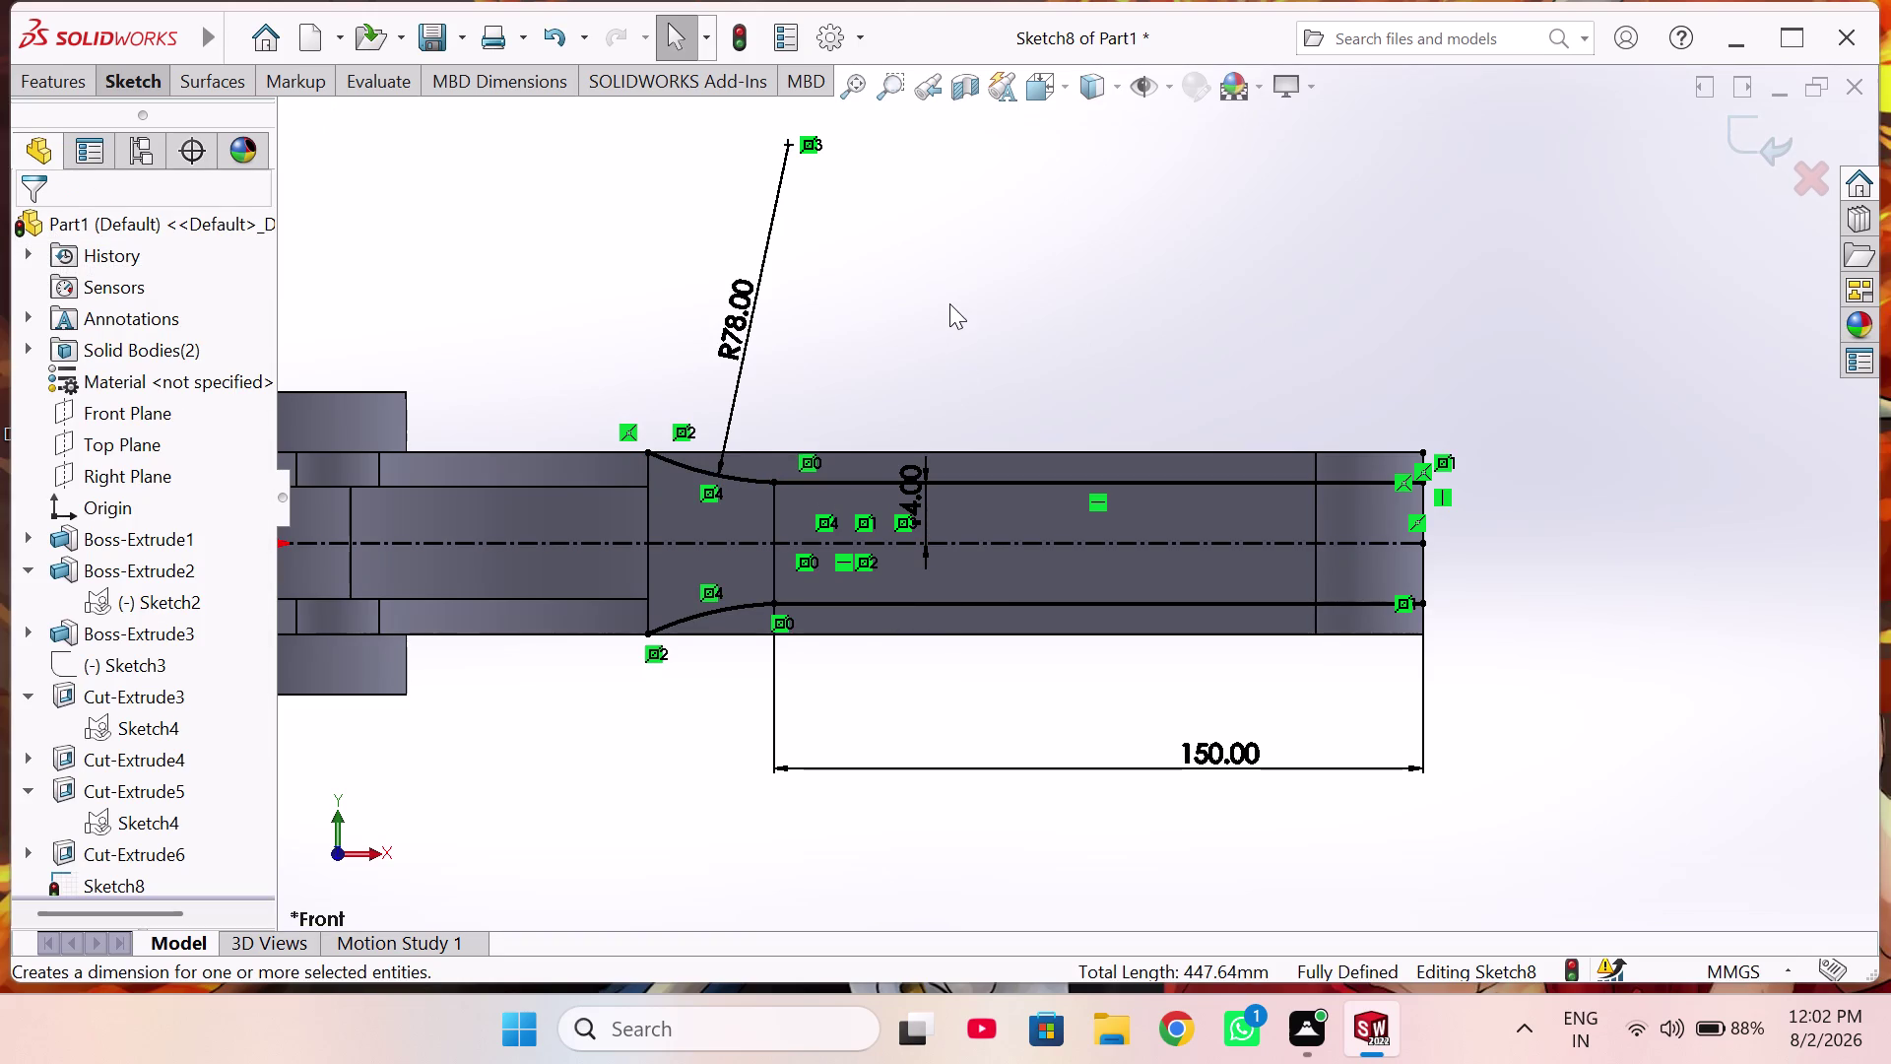
Convert the body's top and bottom edges into Sketch8 lines and exit the sketch.
click(138, 83)
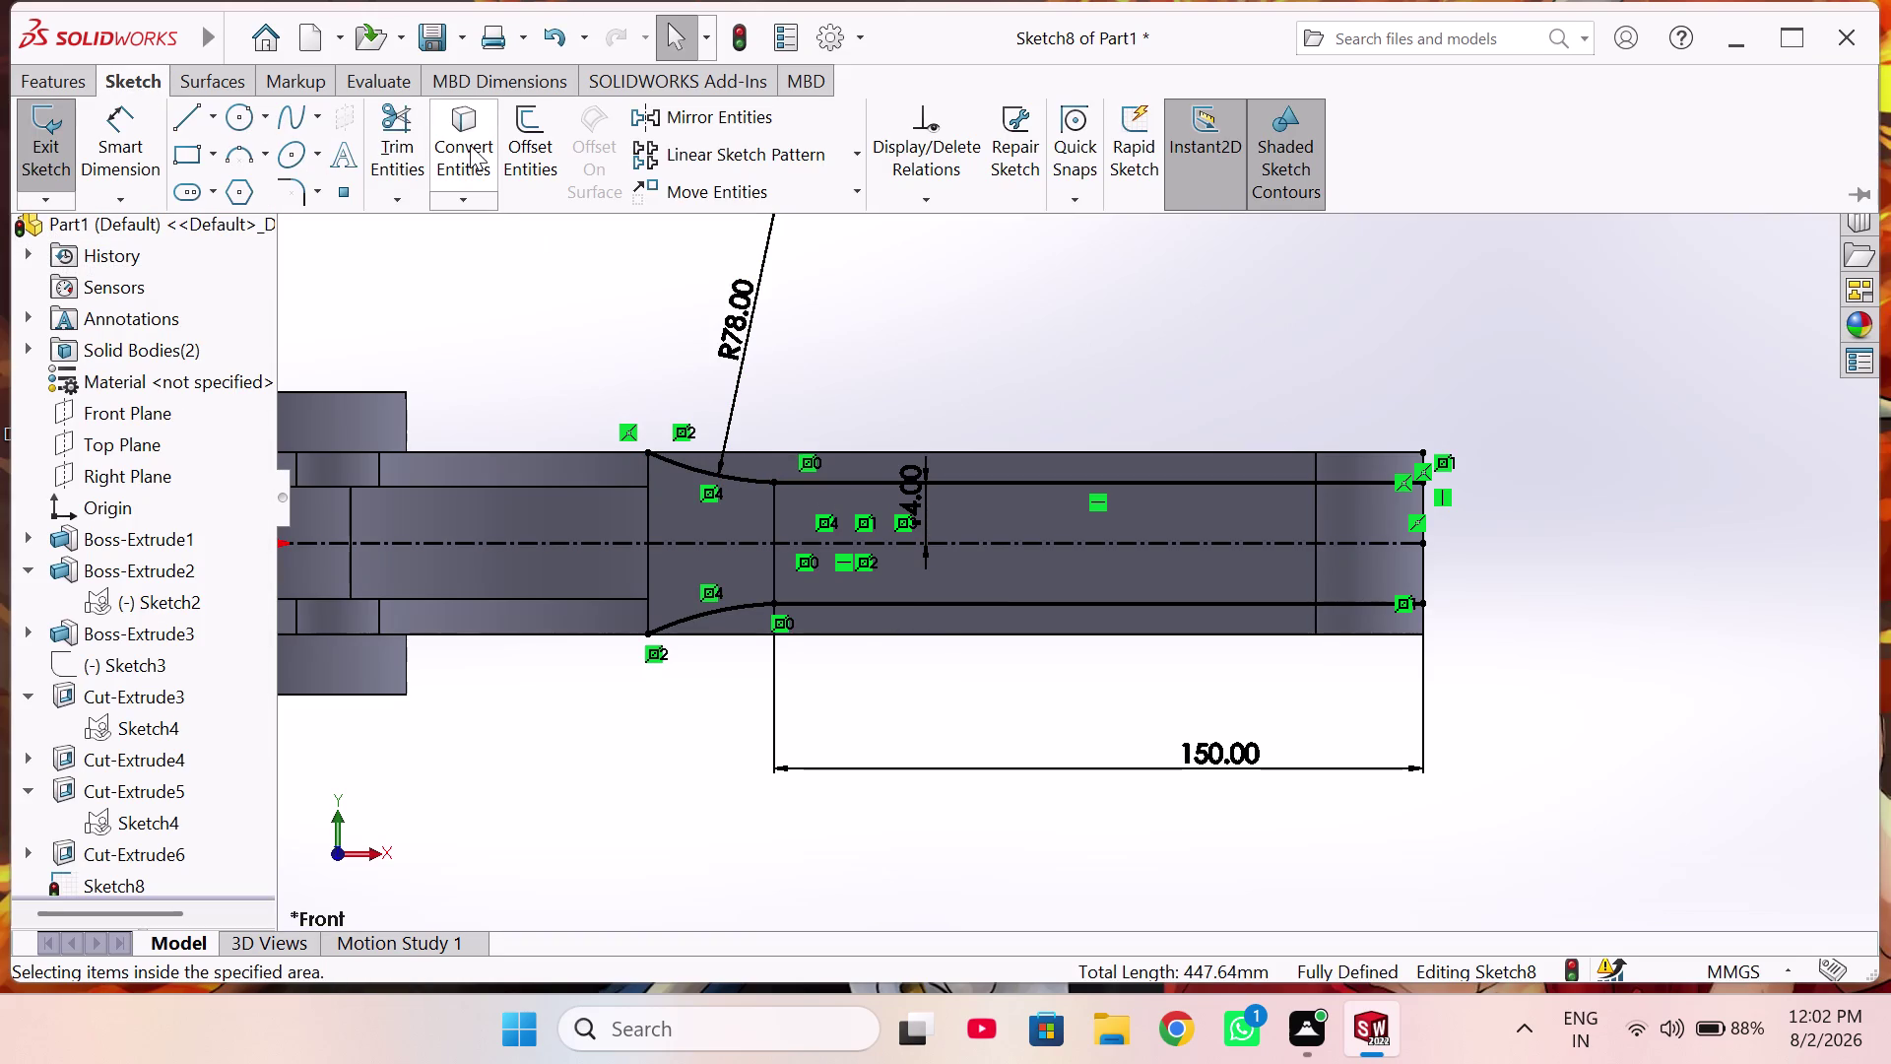
click(470, 145)
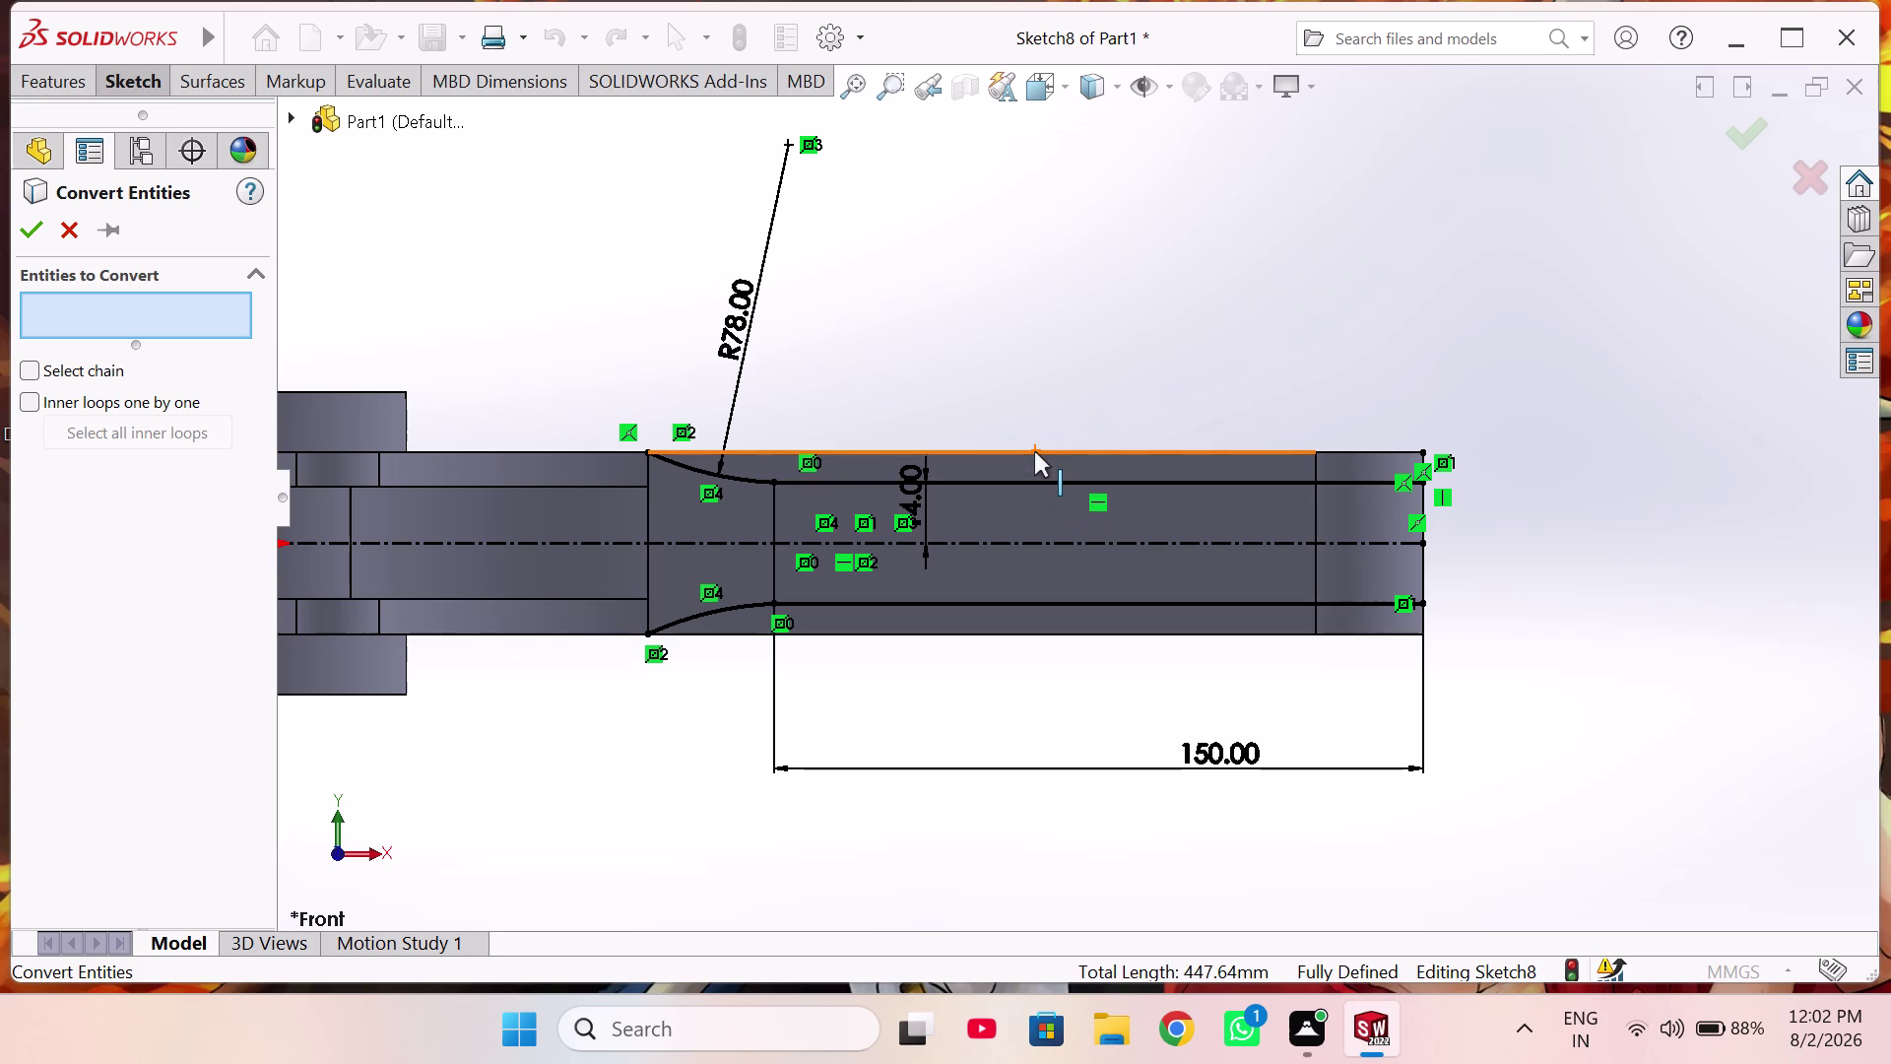
click(1034, 451)
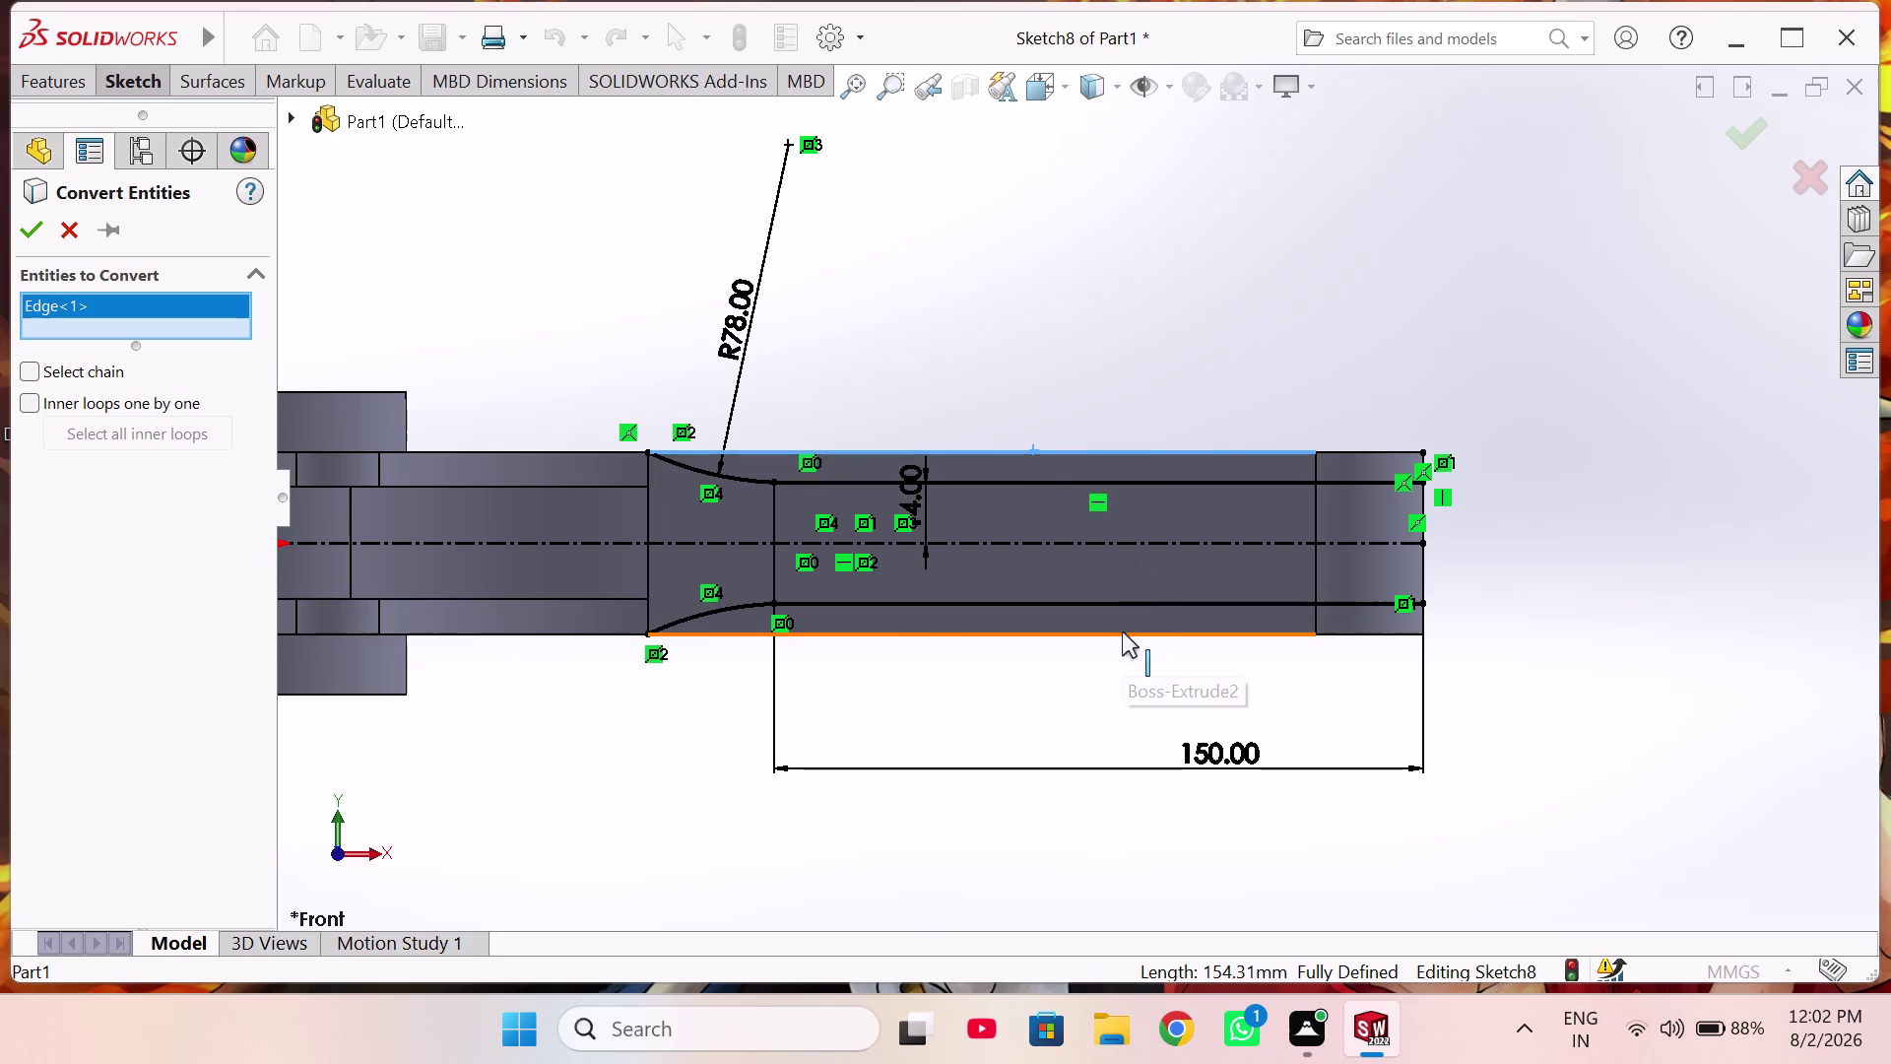
click(1122, 635)
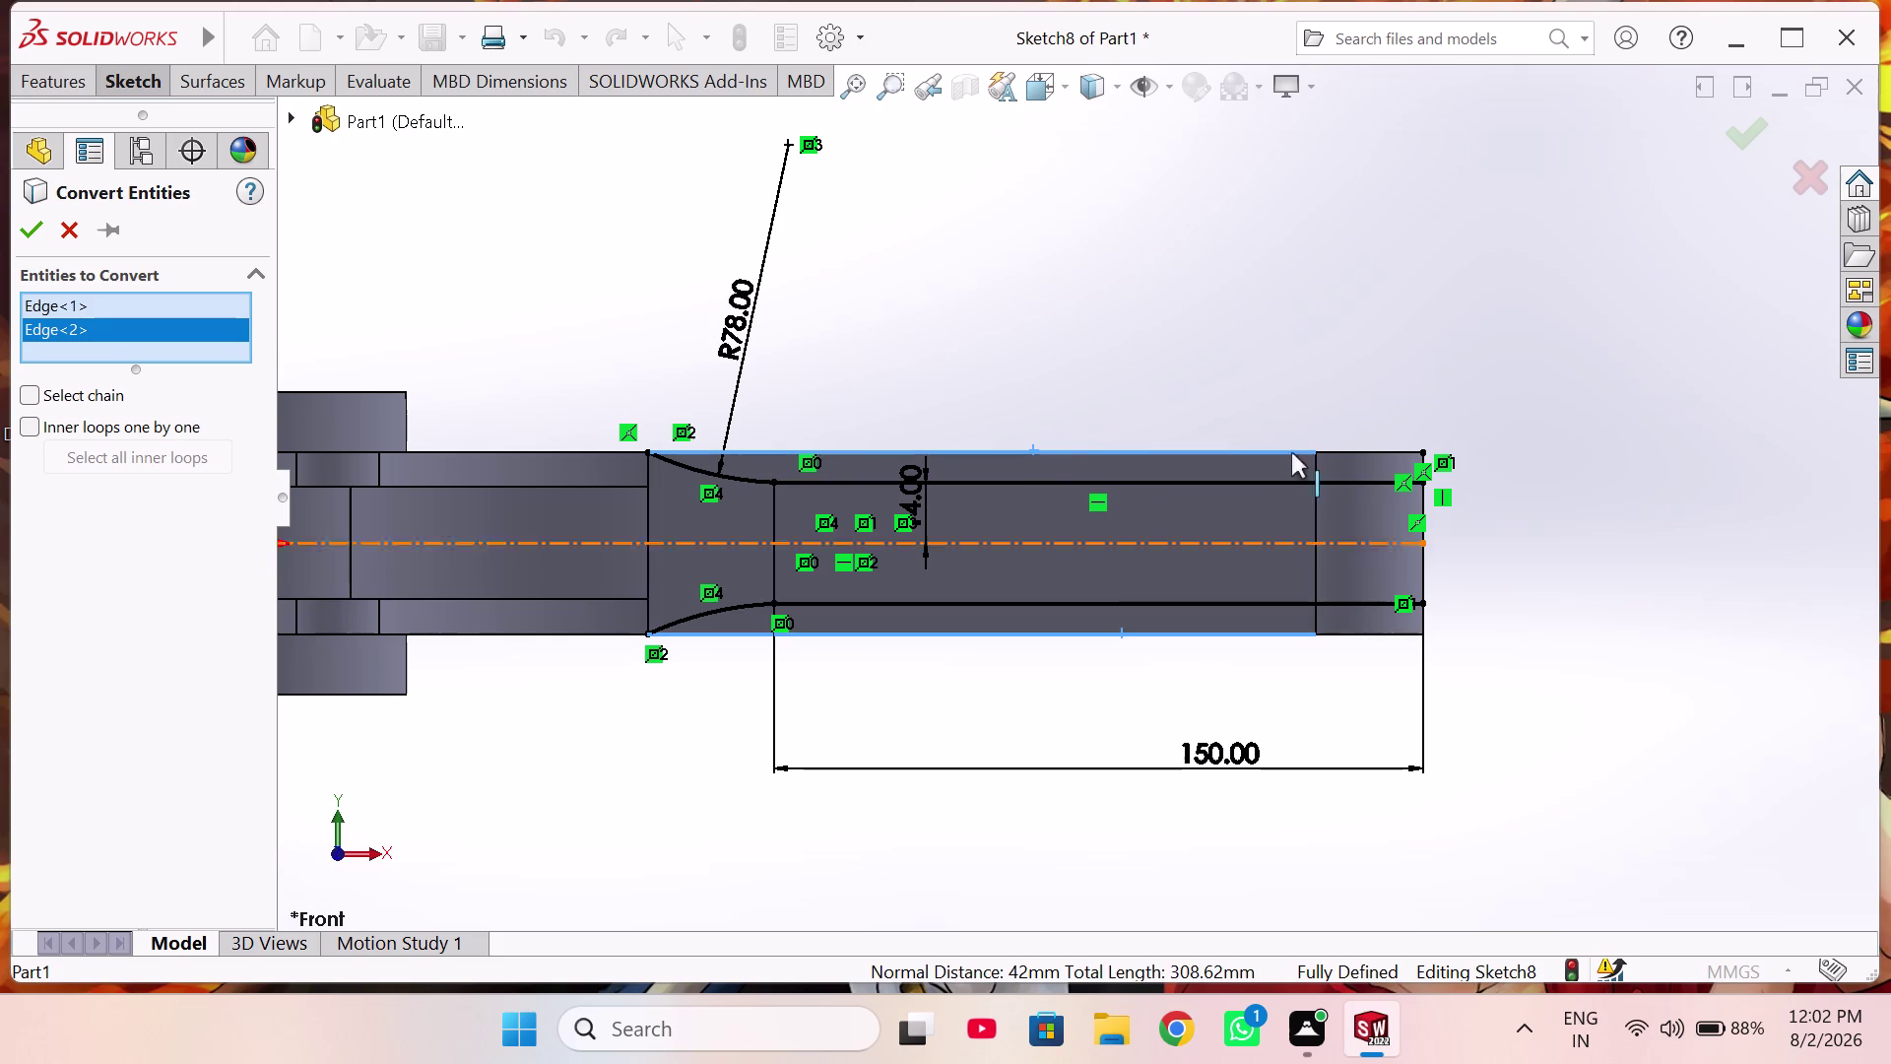
click(44, 226)
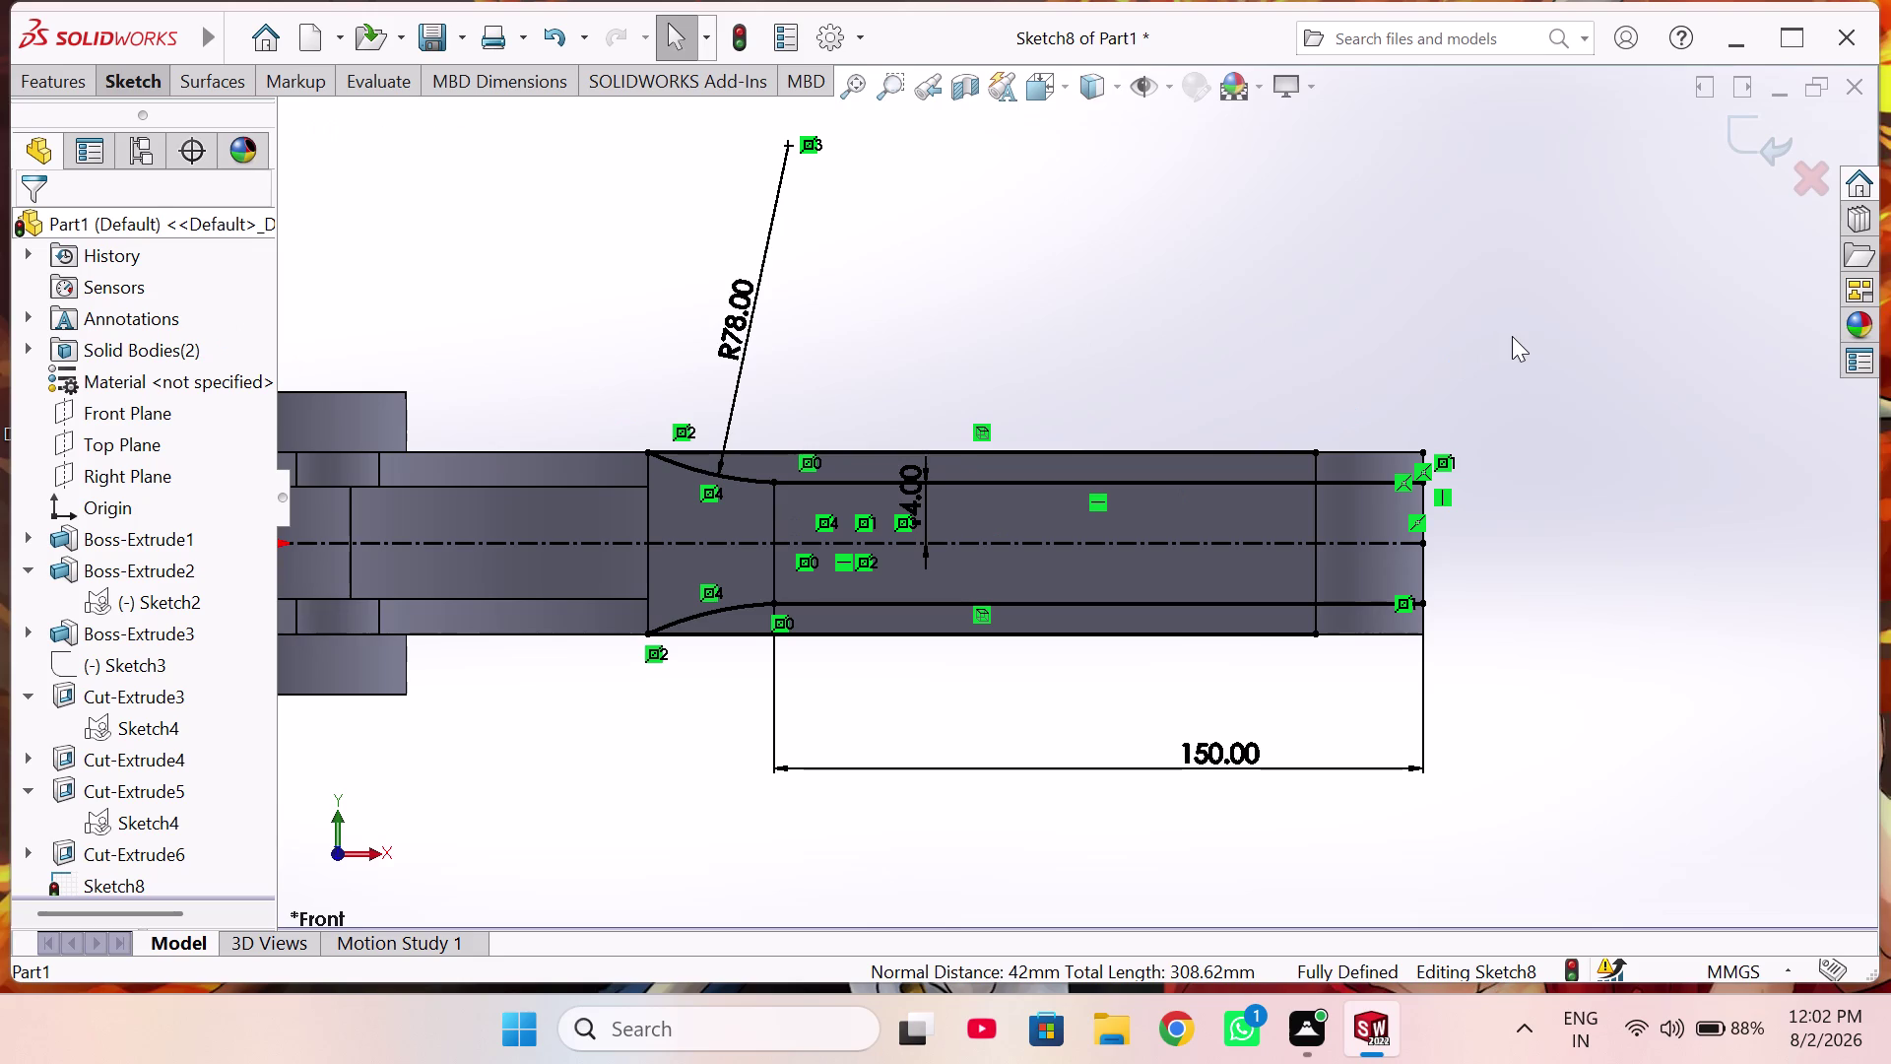
click(1743, 149)
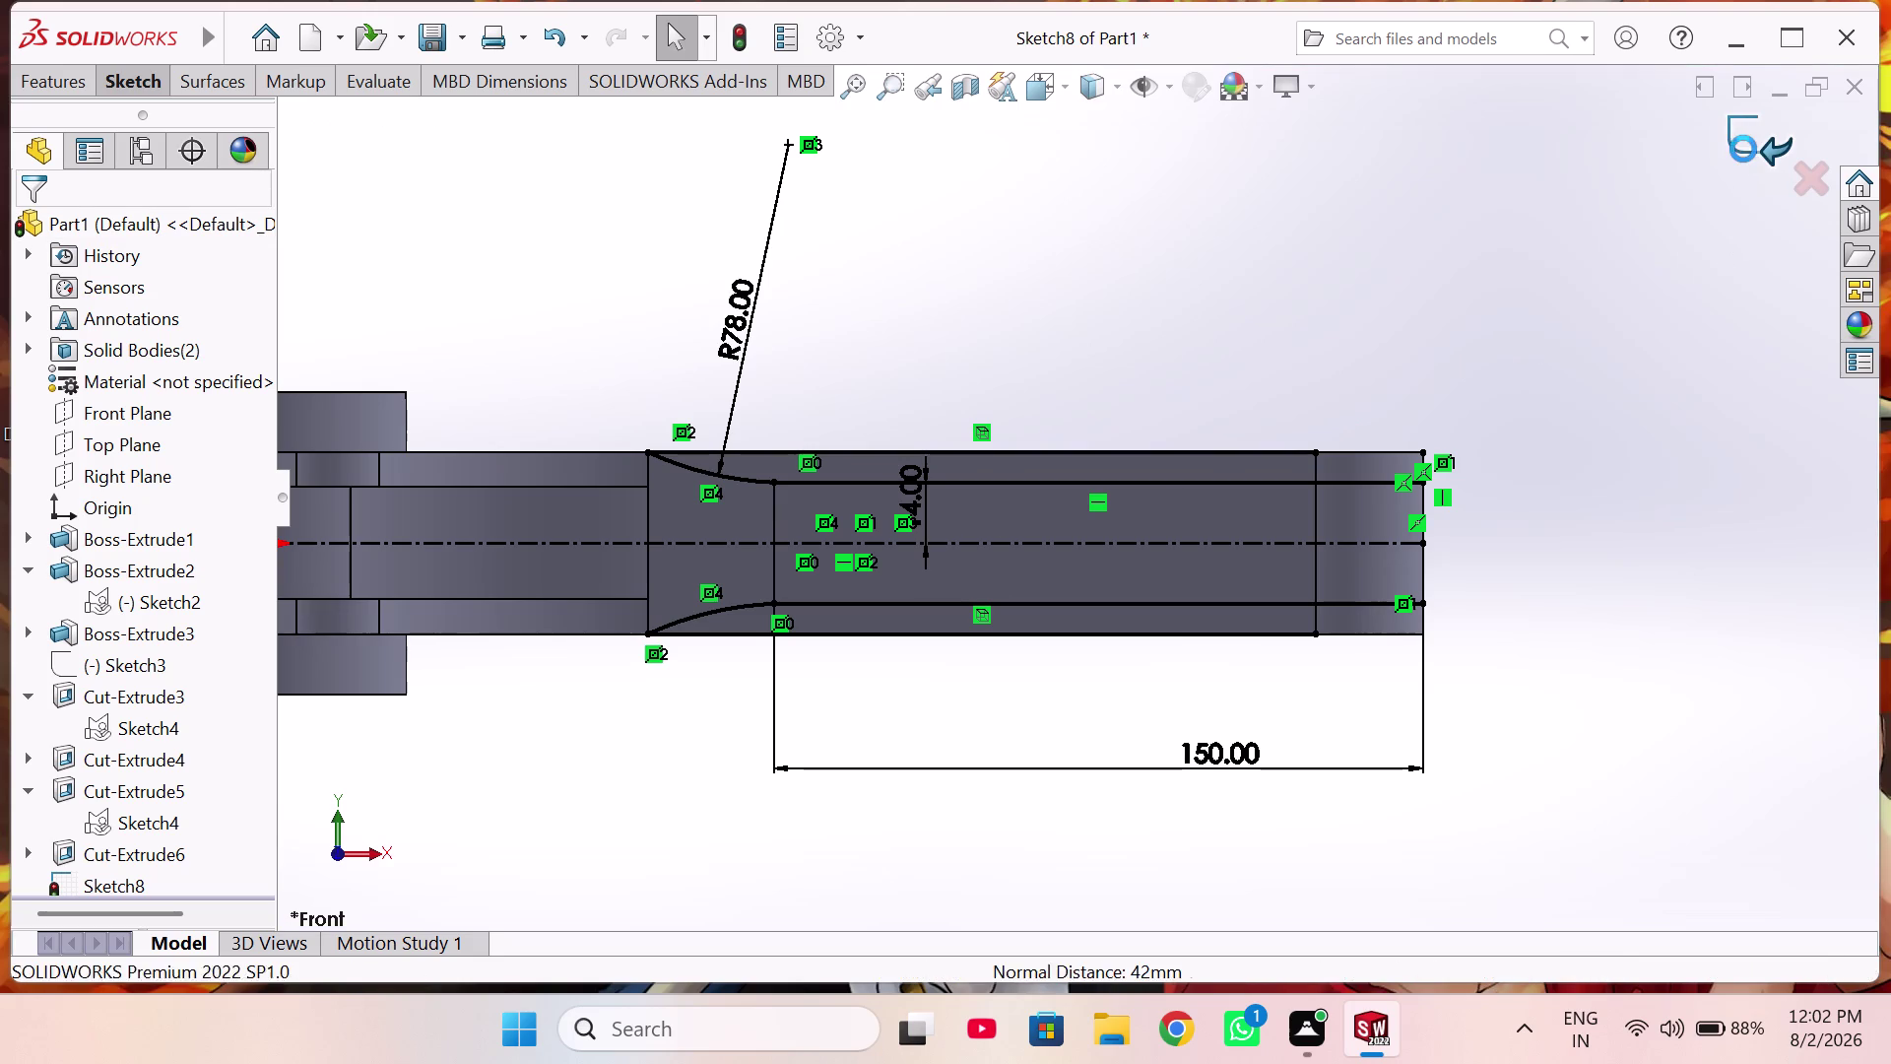
middle_drag(1392, 312, 1371, 496)
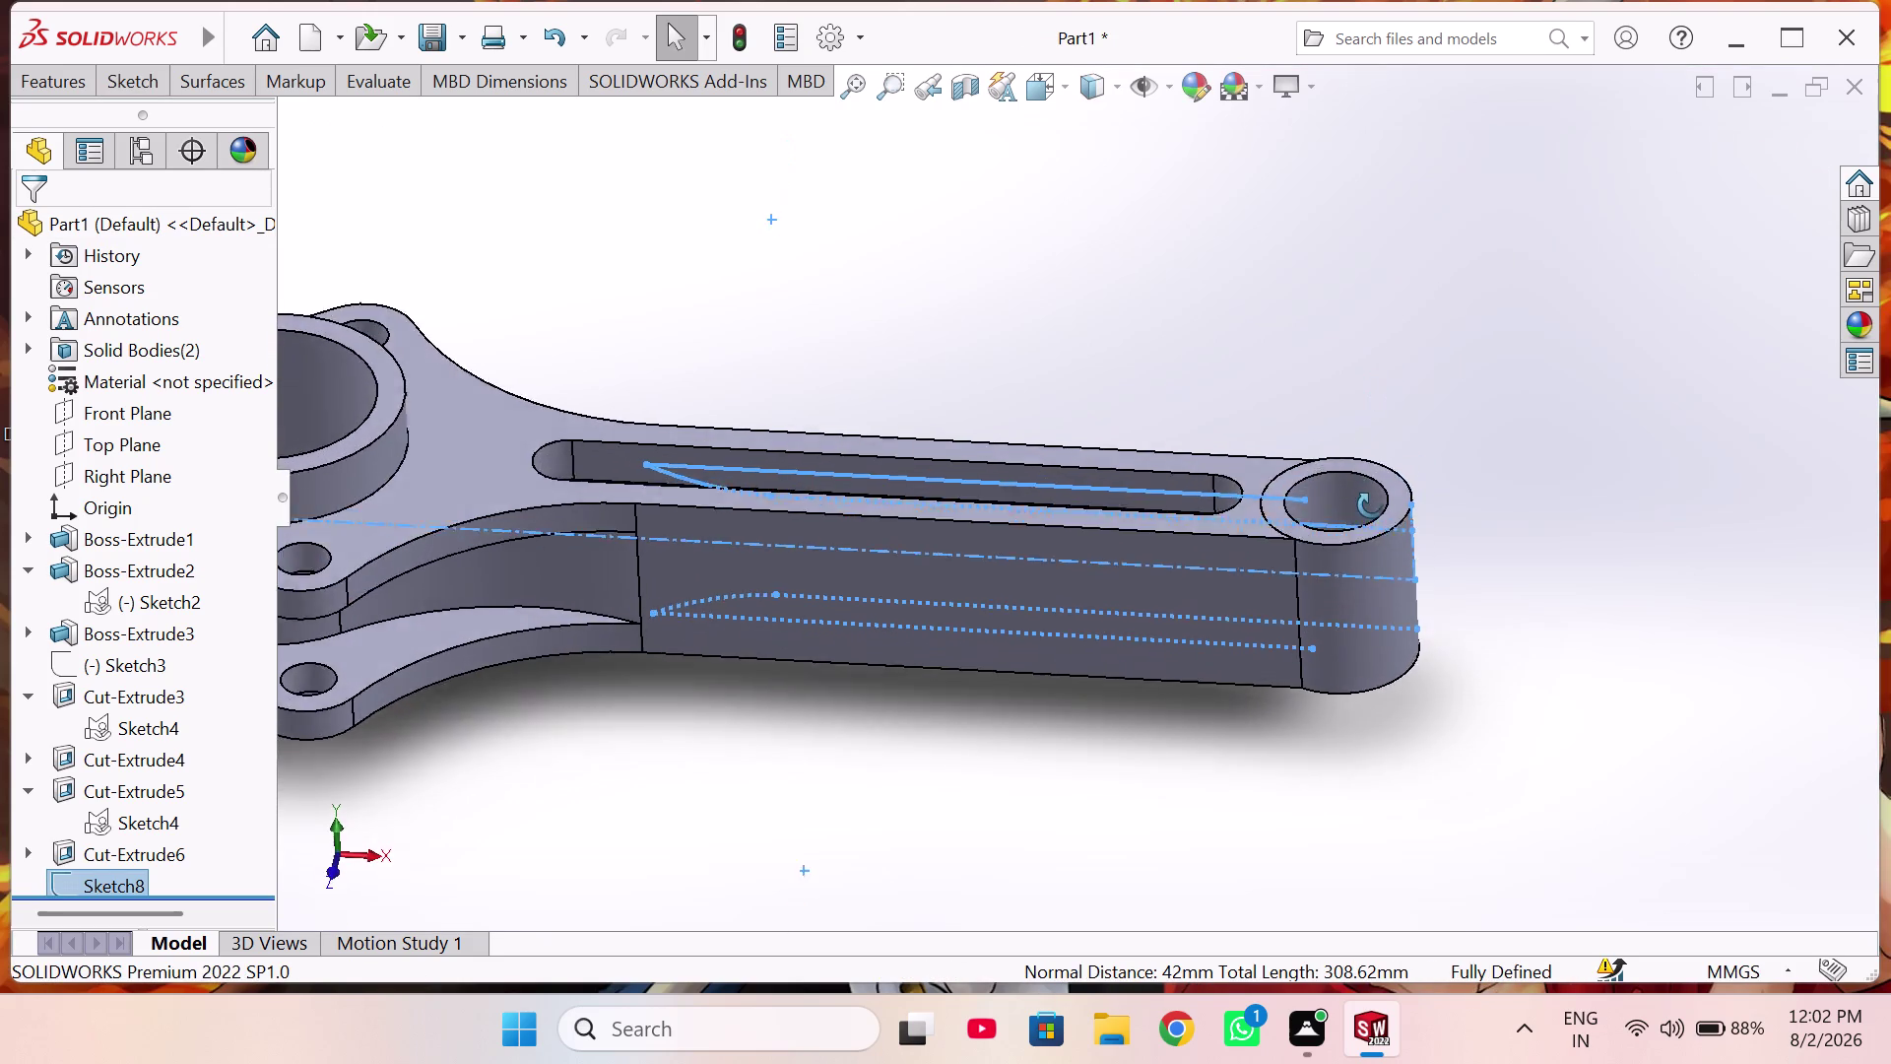
Start Sketch9 on the Front Plane from its context toolbar.
middle_drag(1370, 496, 1454, 516)
middle_drag(1360, 497, 1290, 616)
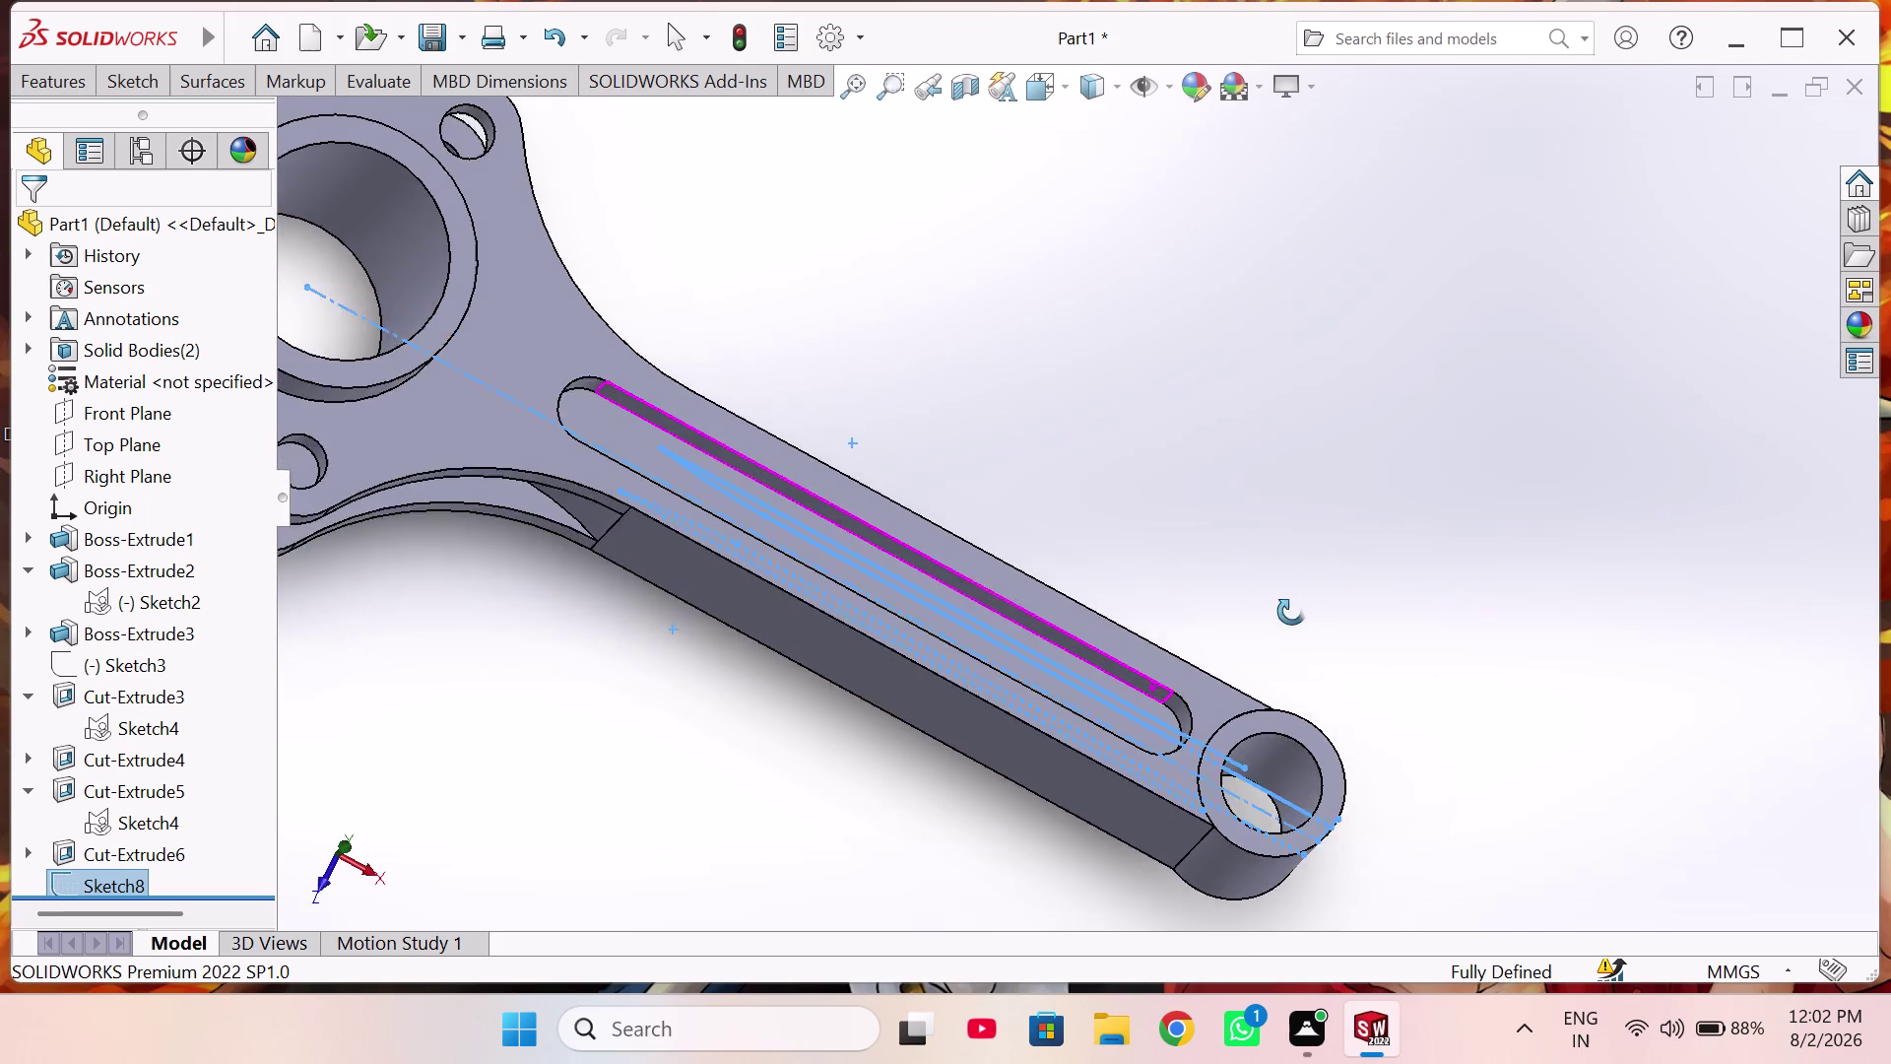
middle_drag(1290, 617, 1349, 451)
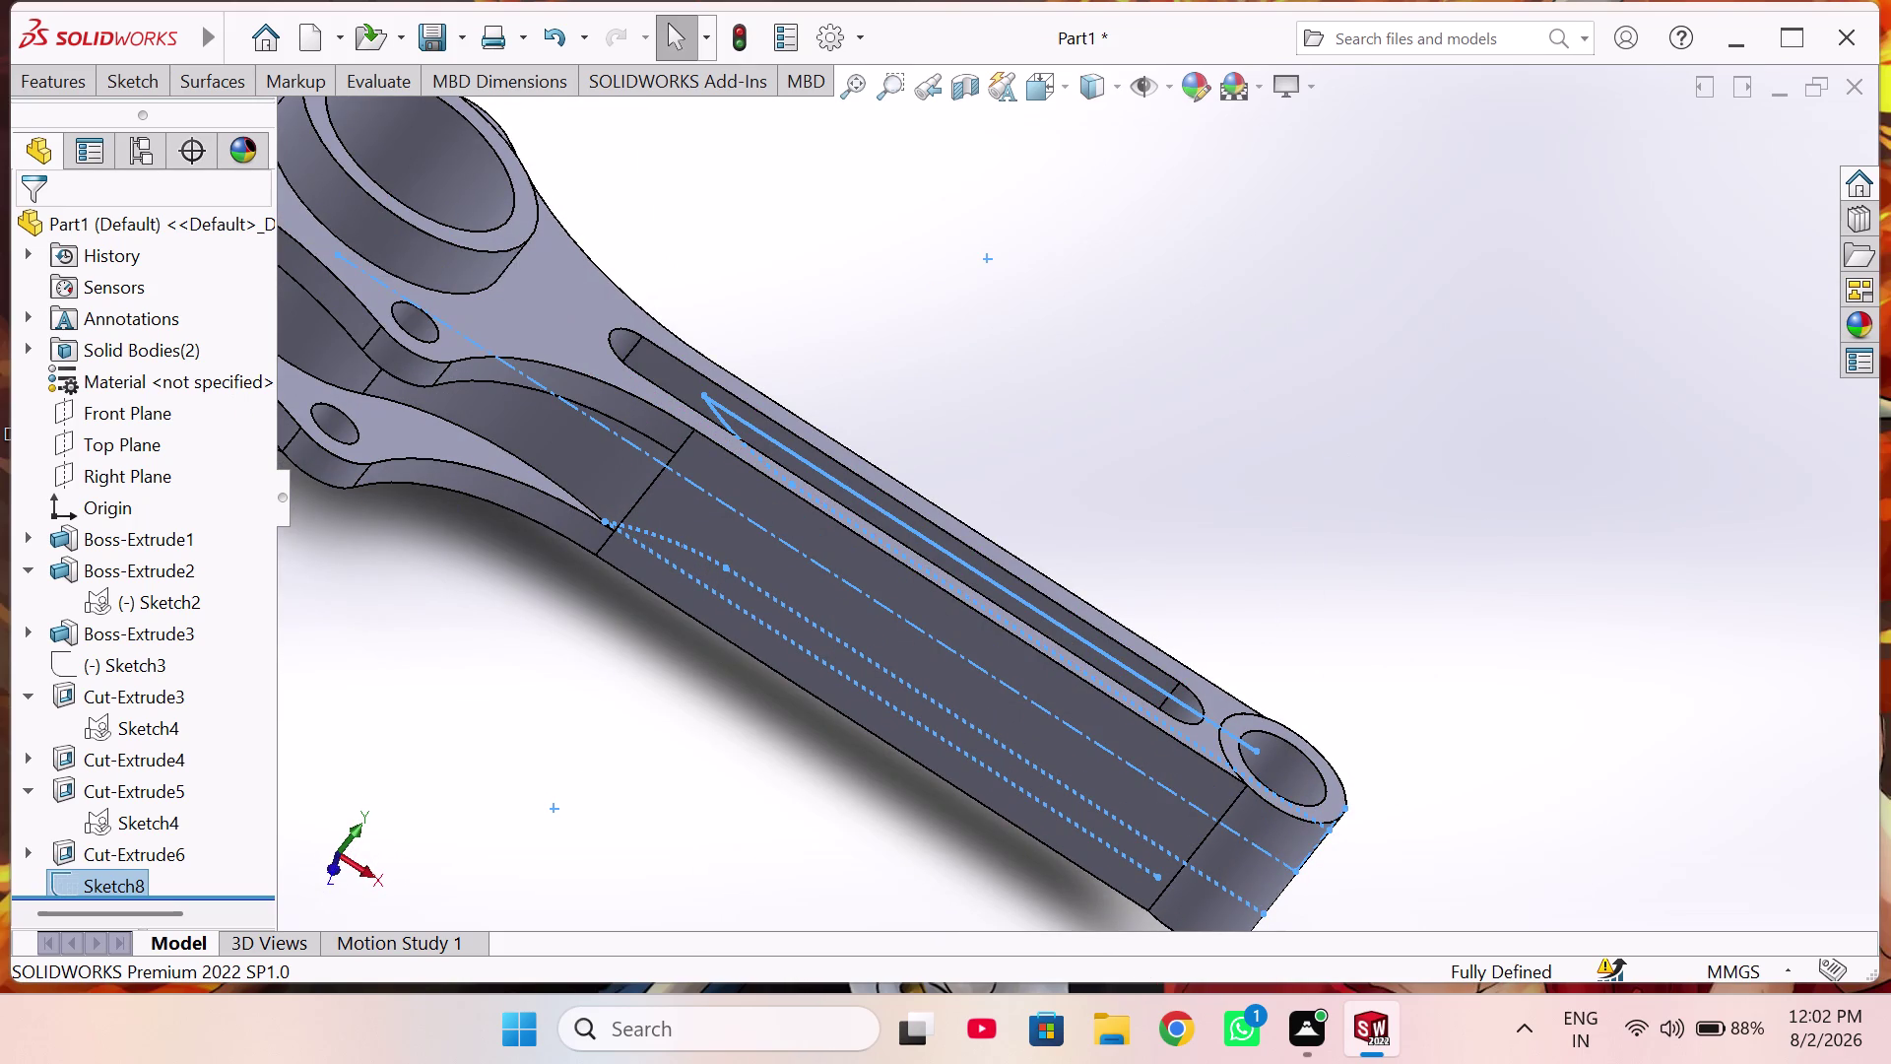
click(155, 412)
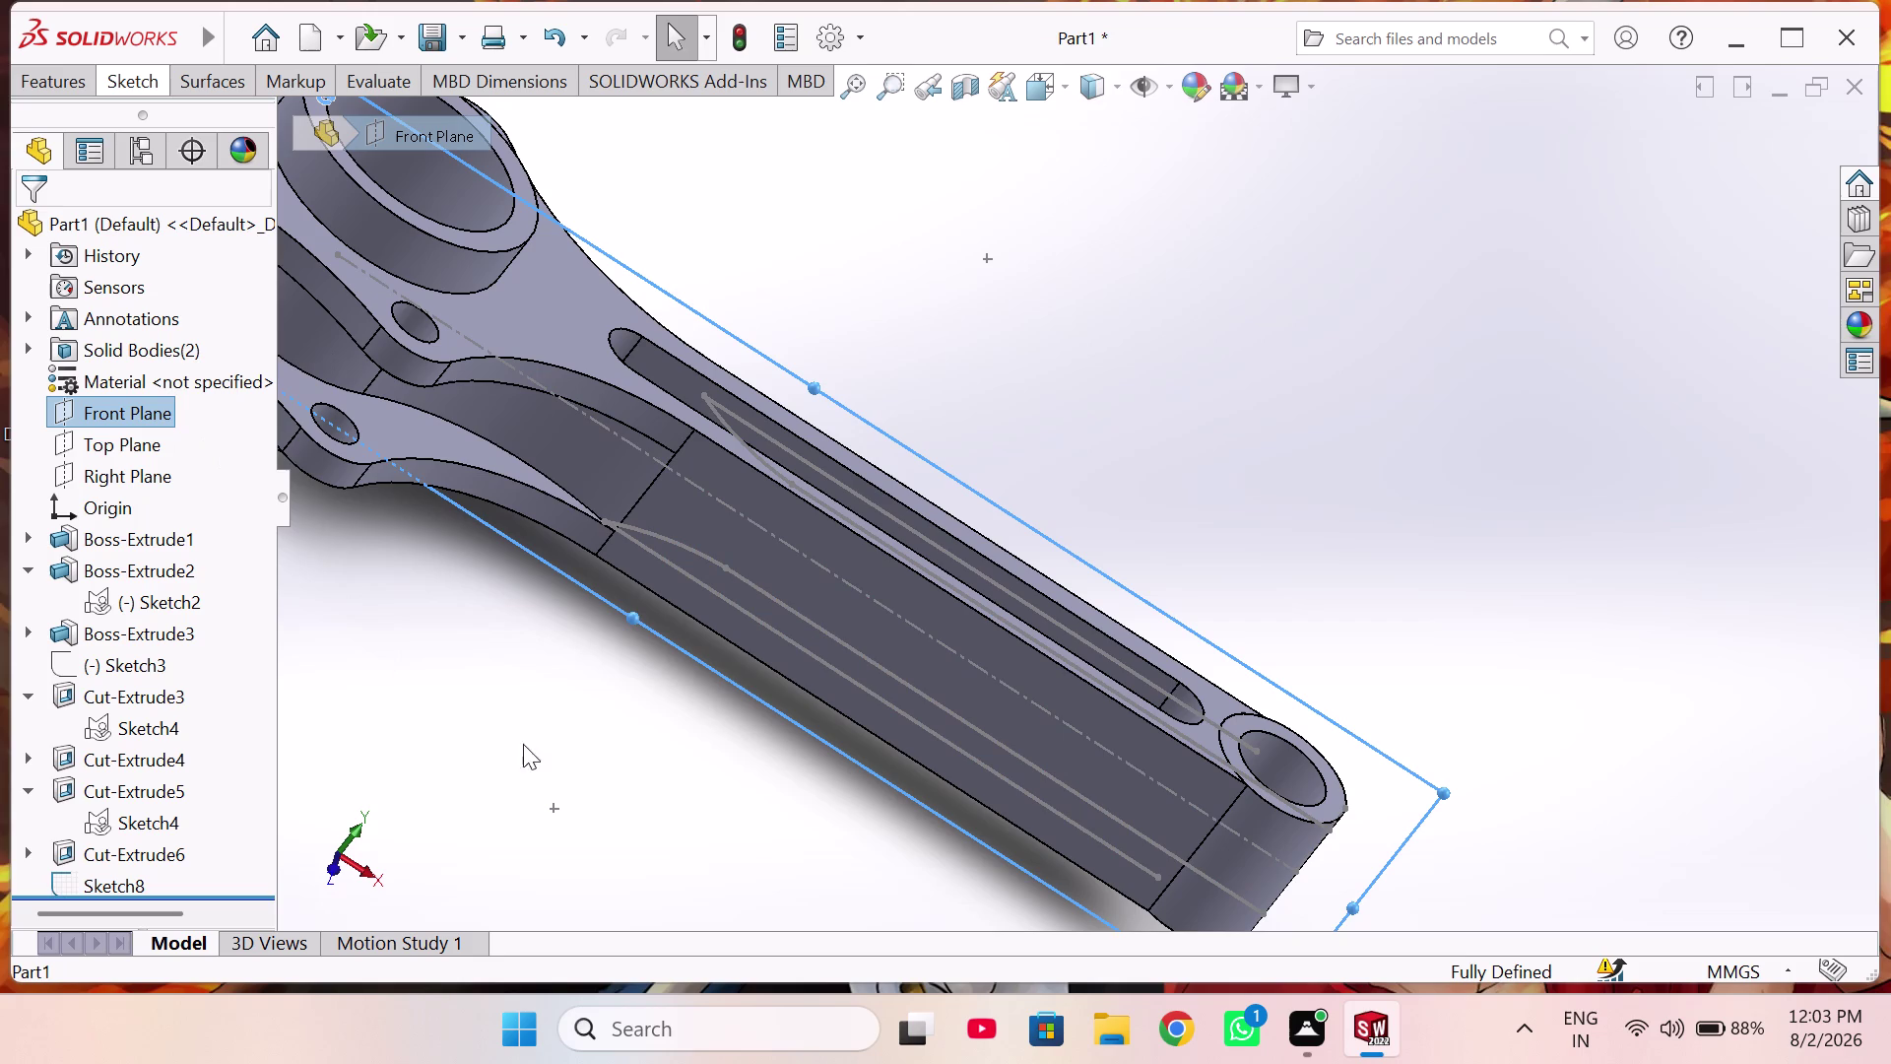
click(135, 414)
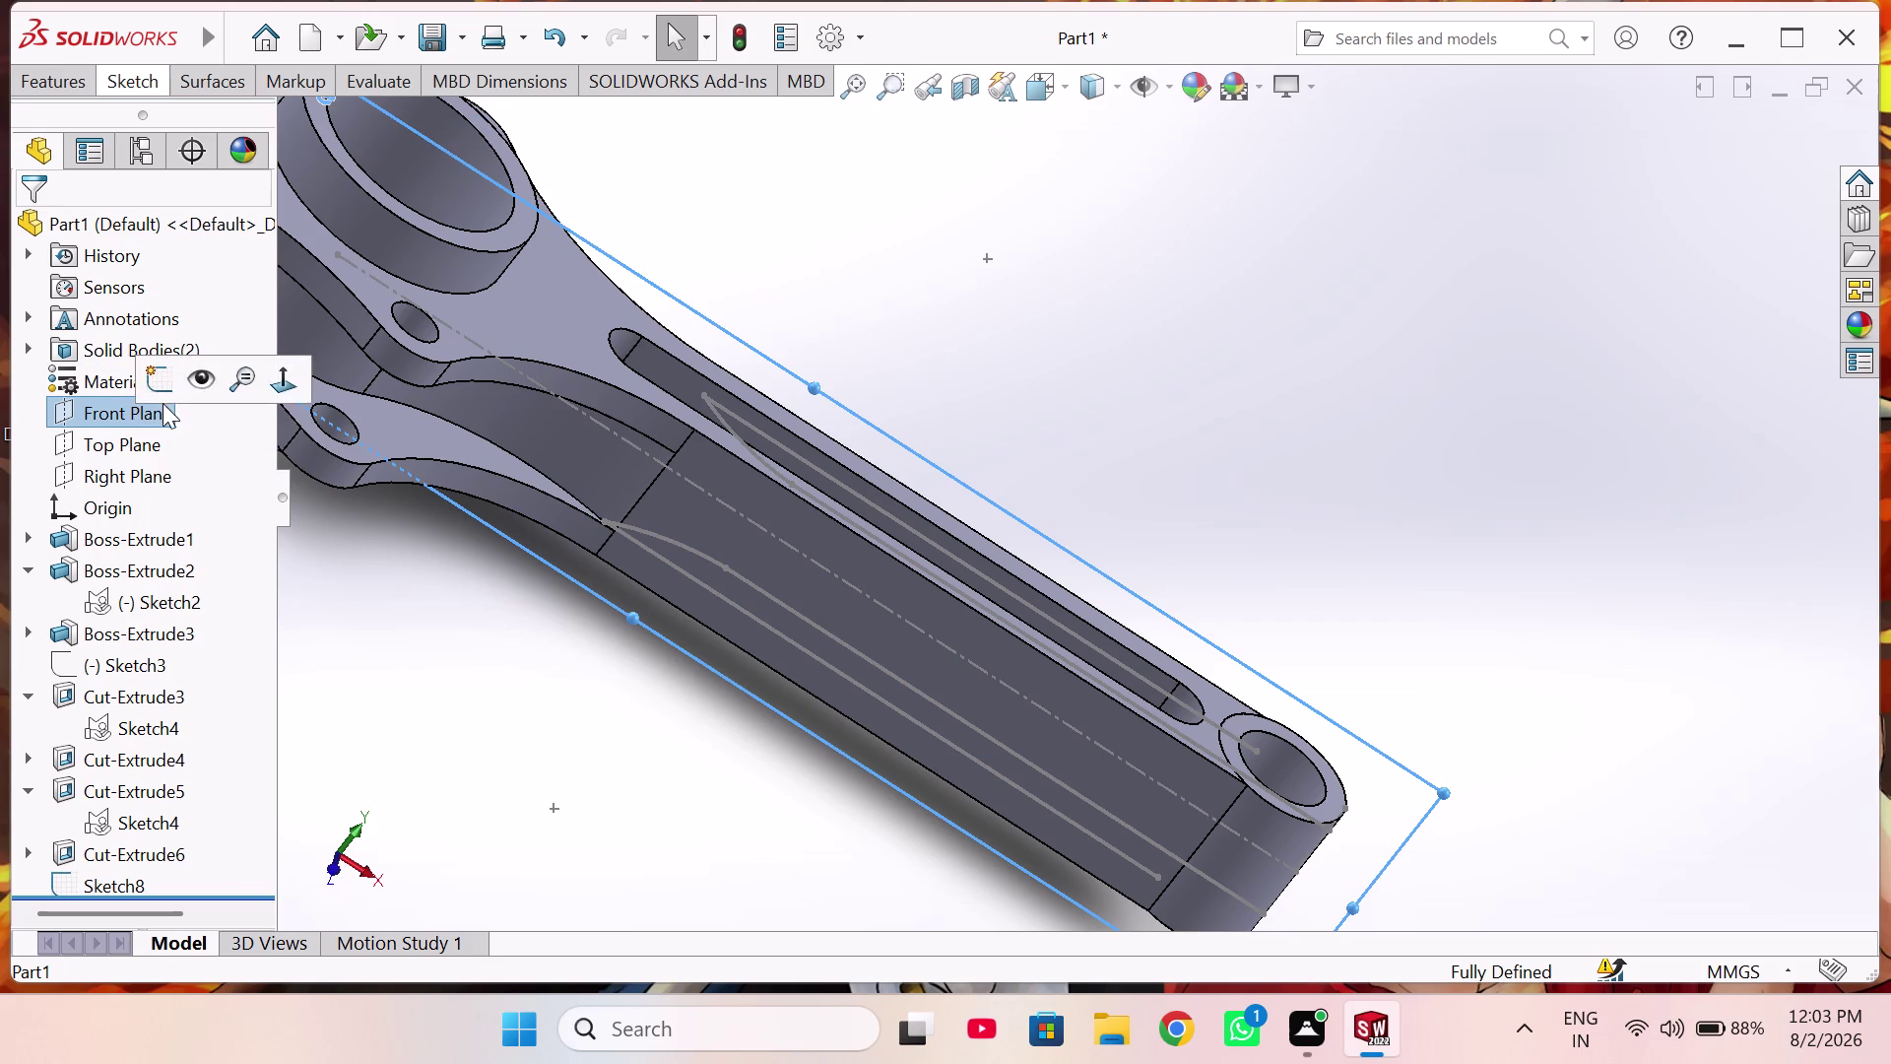
click(169, 381)
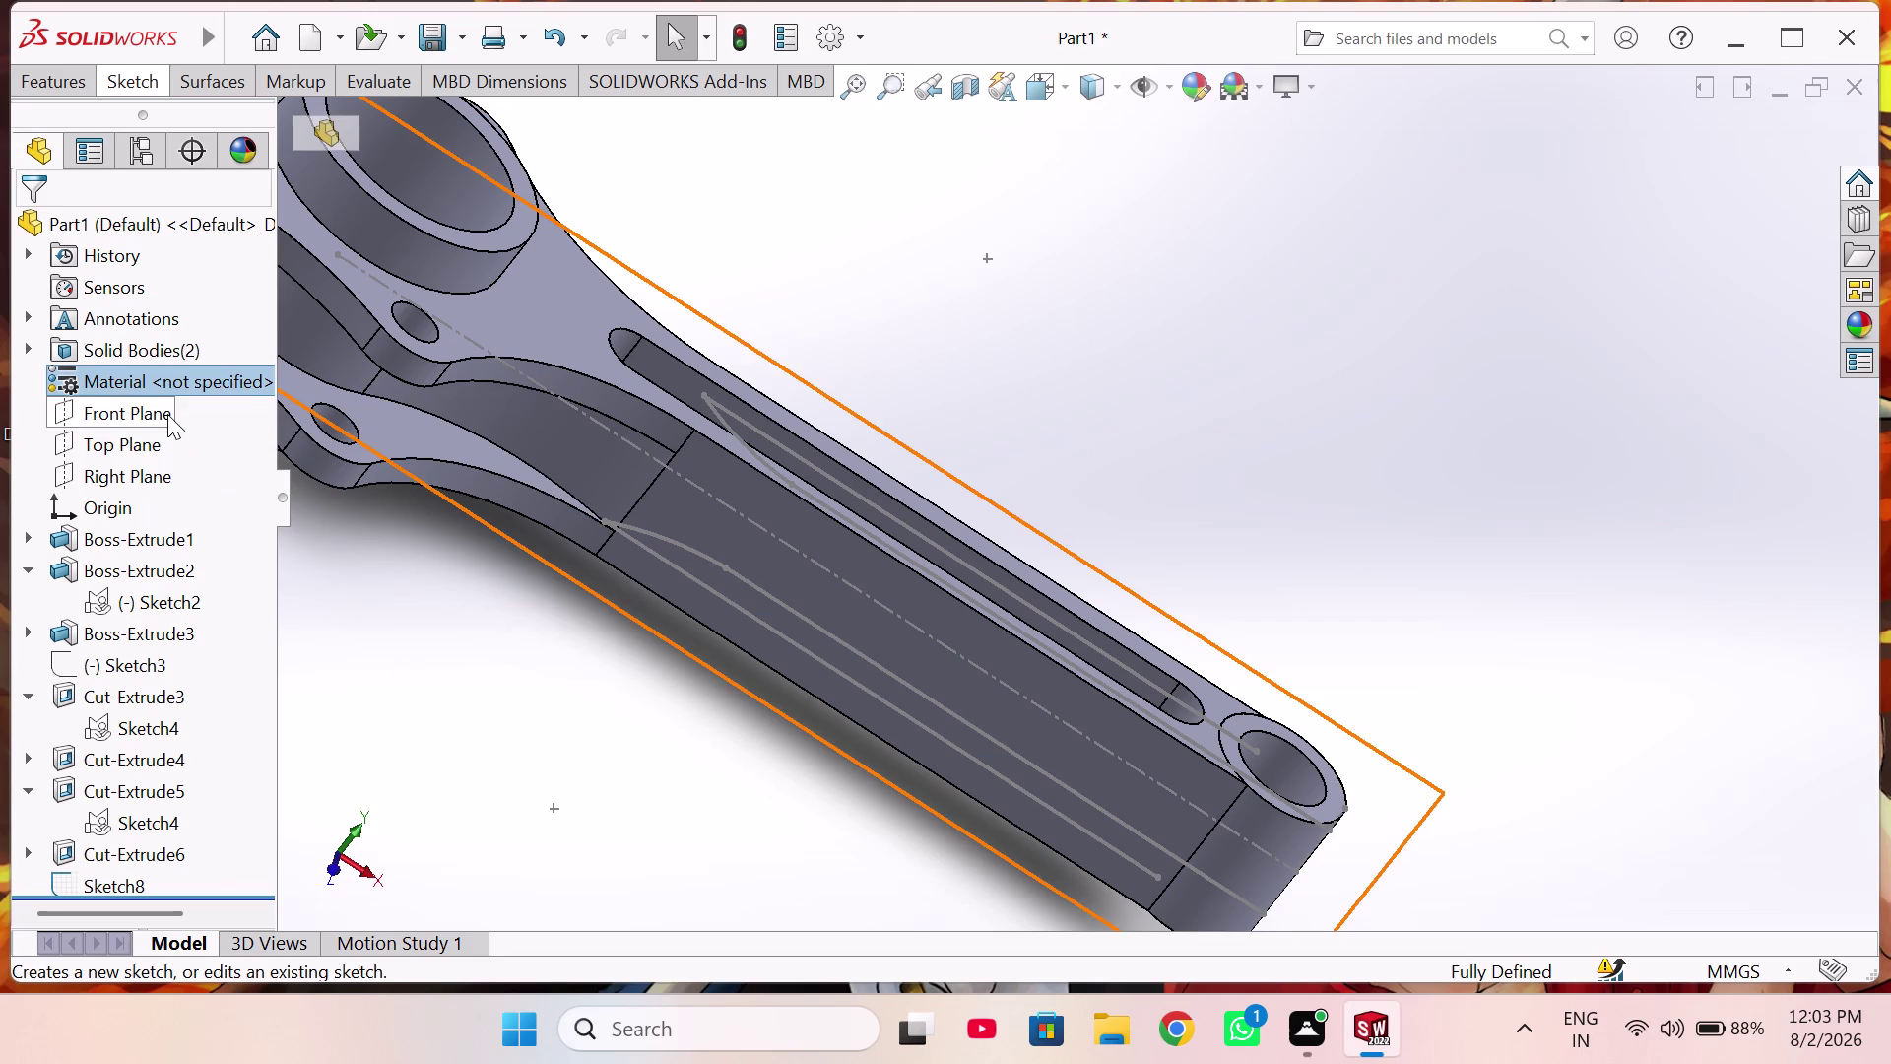
click(167, 413)
Convert the vertical edge at the rod's end into a 42 mm line in Sketch9.
click(195, 388)
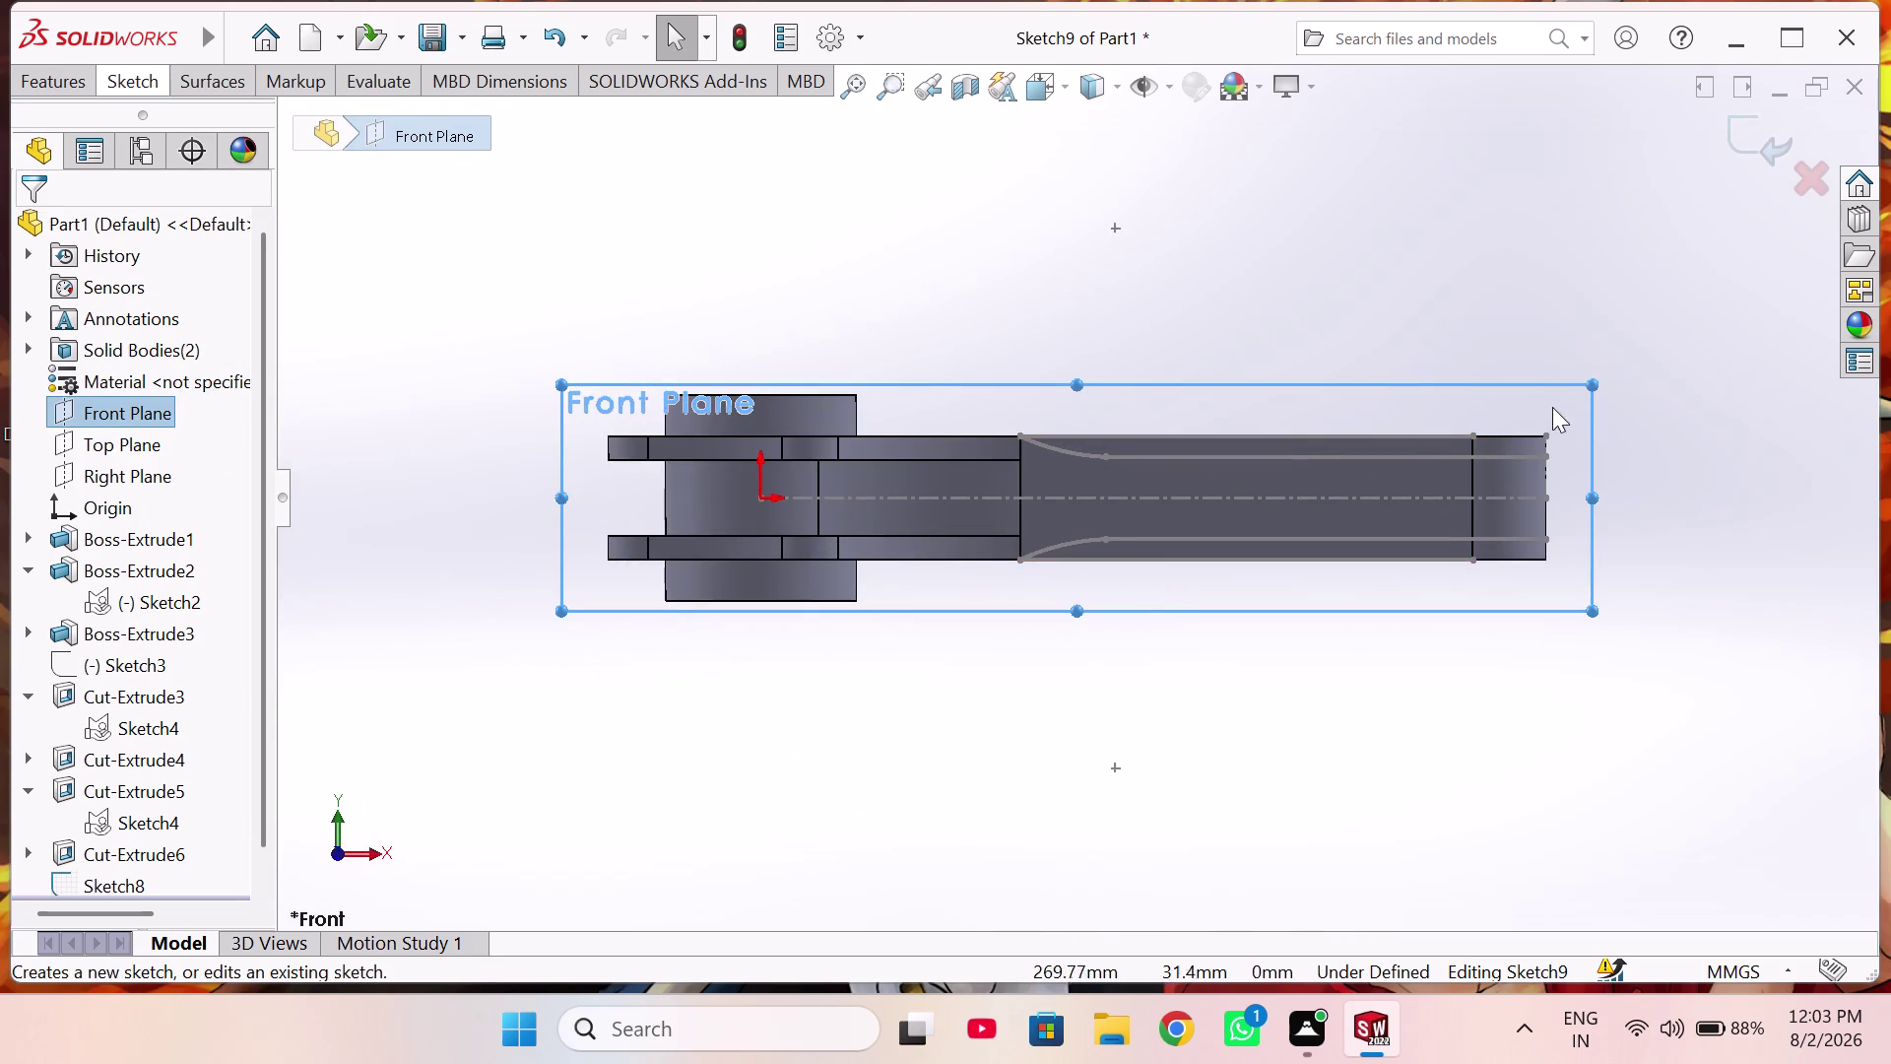
scroll(down, 3)
scroll(down, 3)
right_drag(1246, 186, 991, 187)
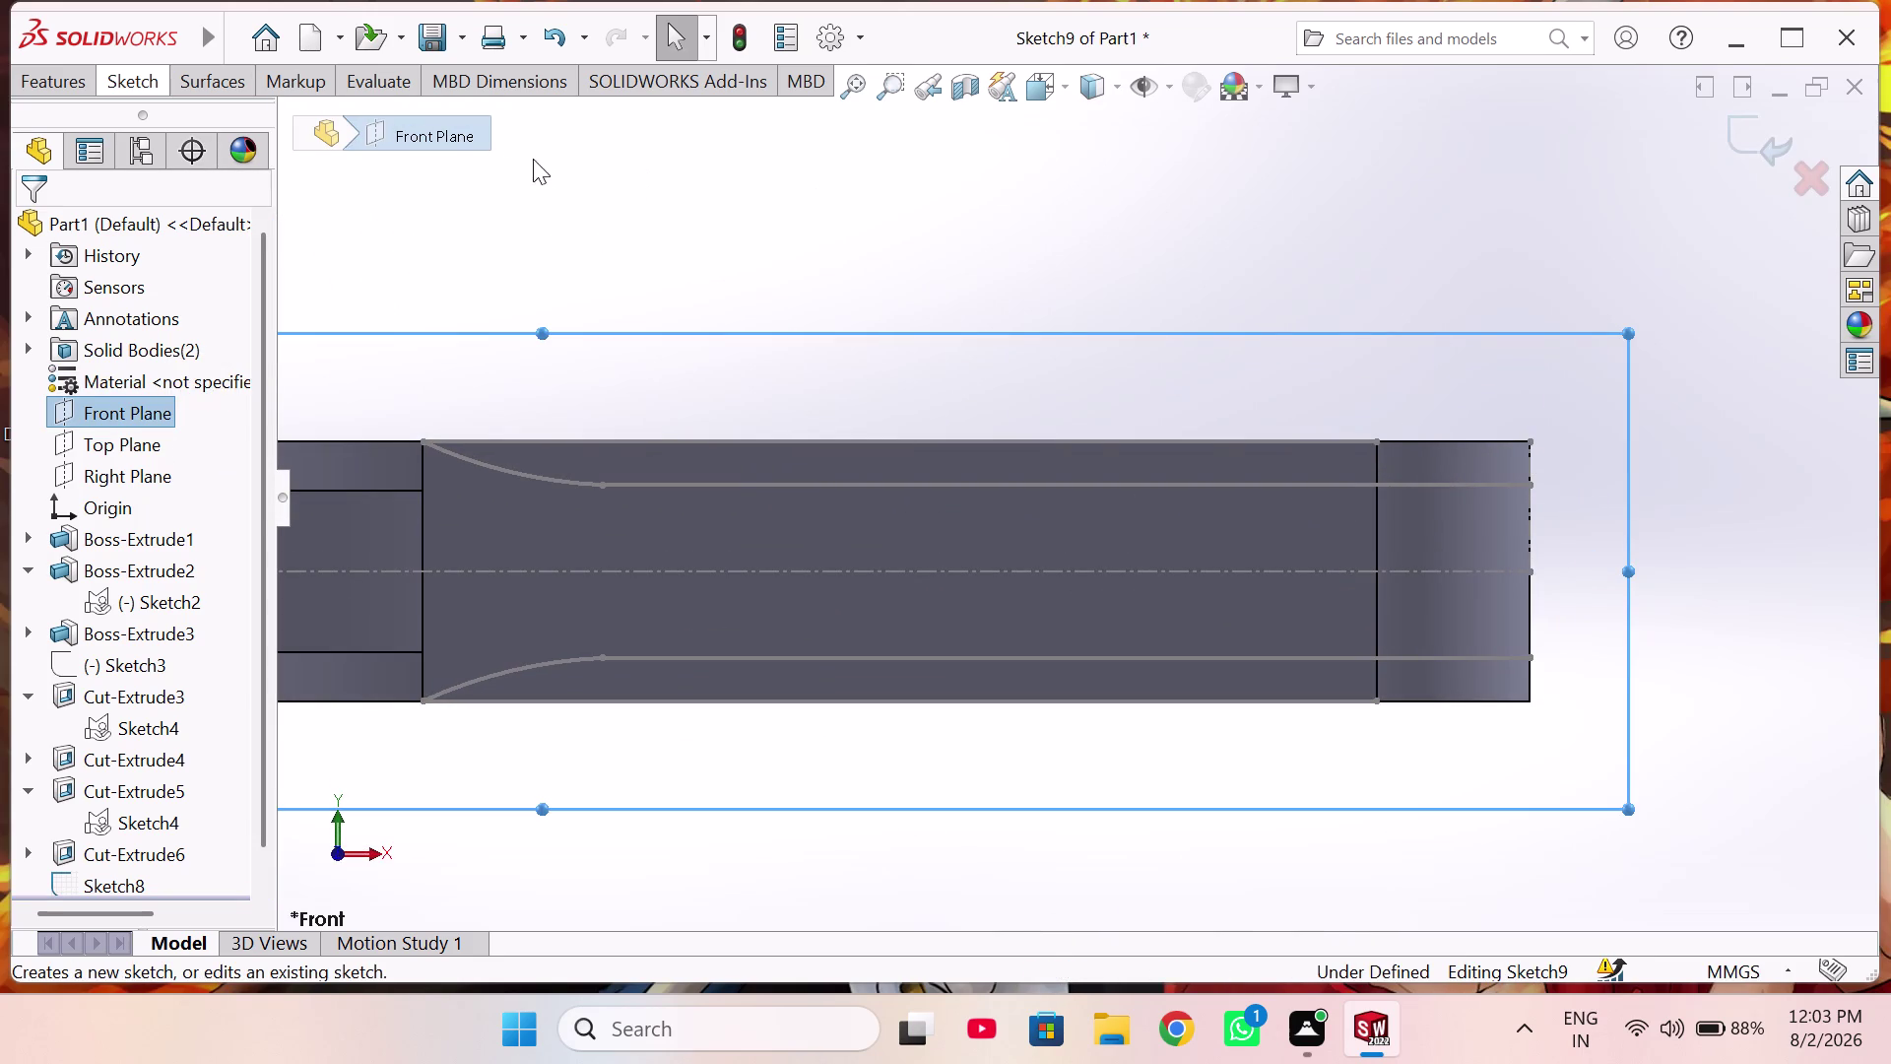
click(198, 83)
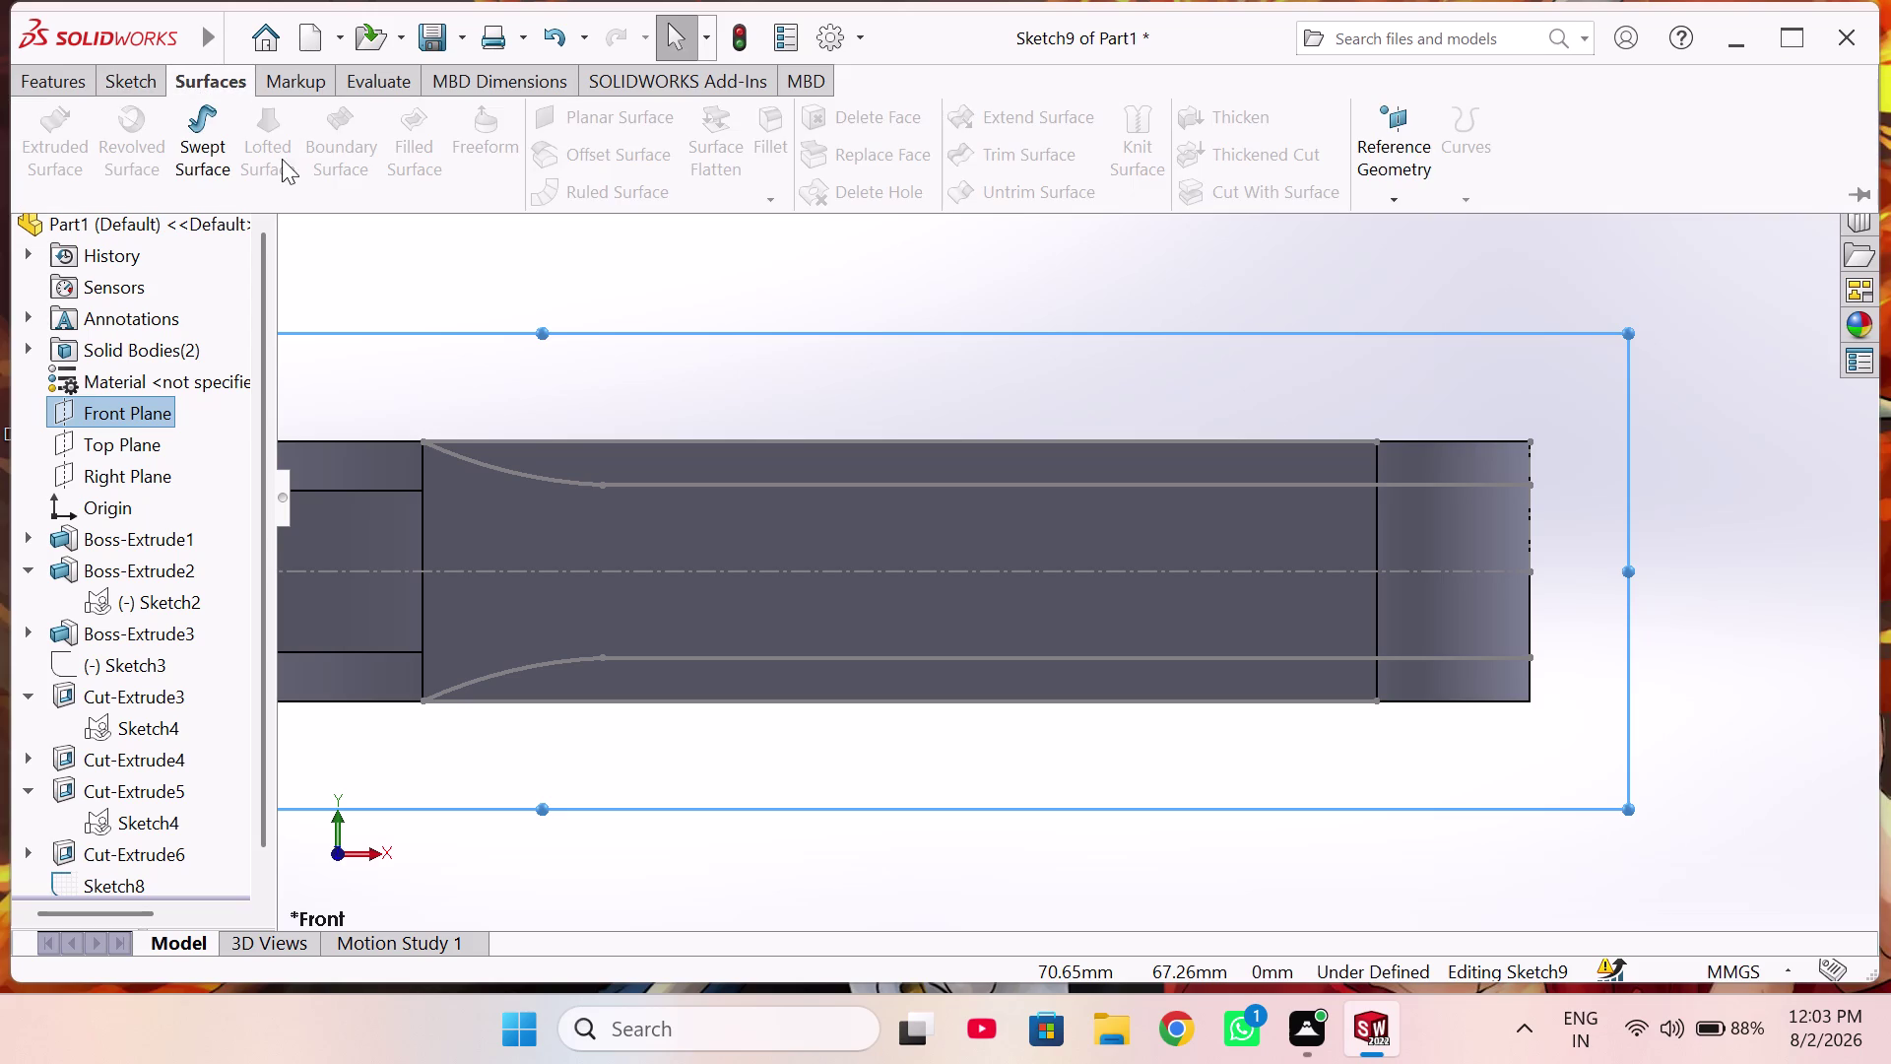
click(115, 74)
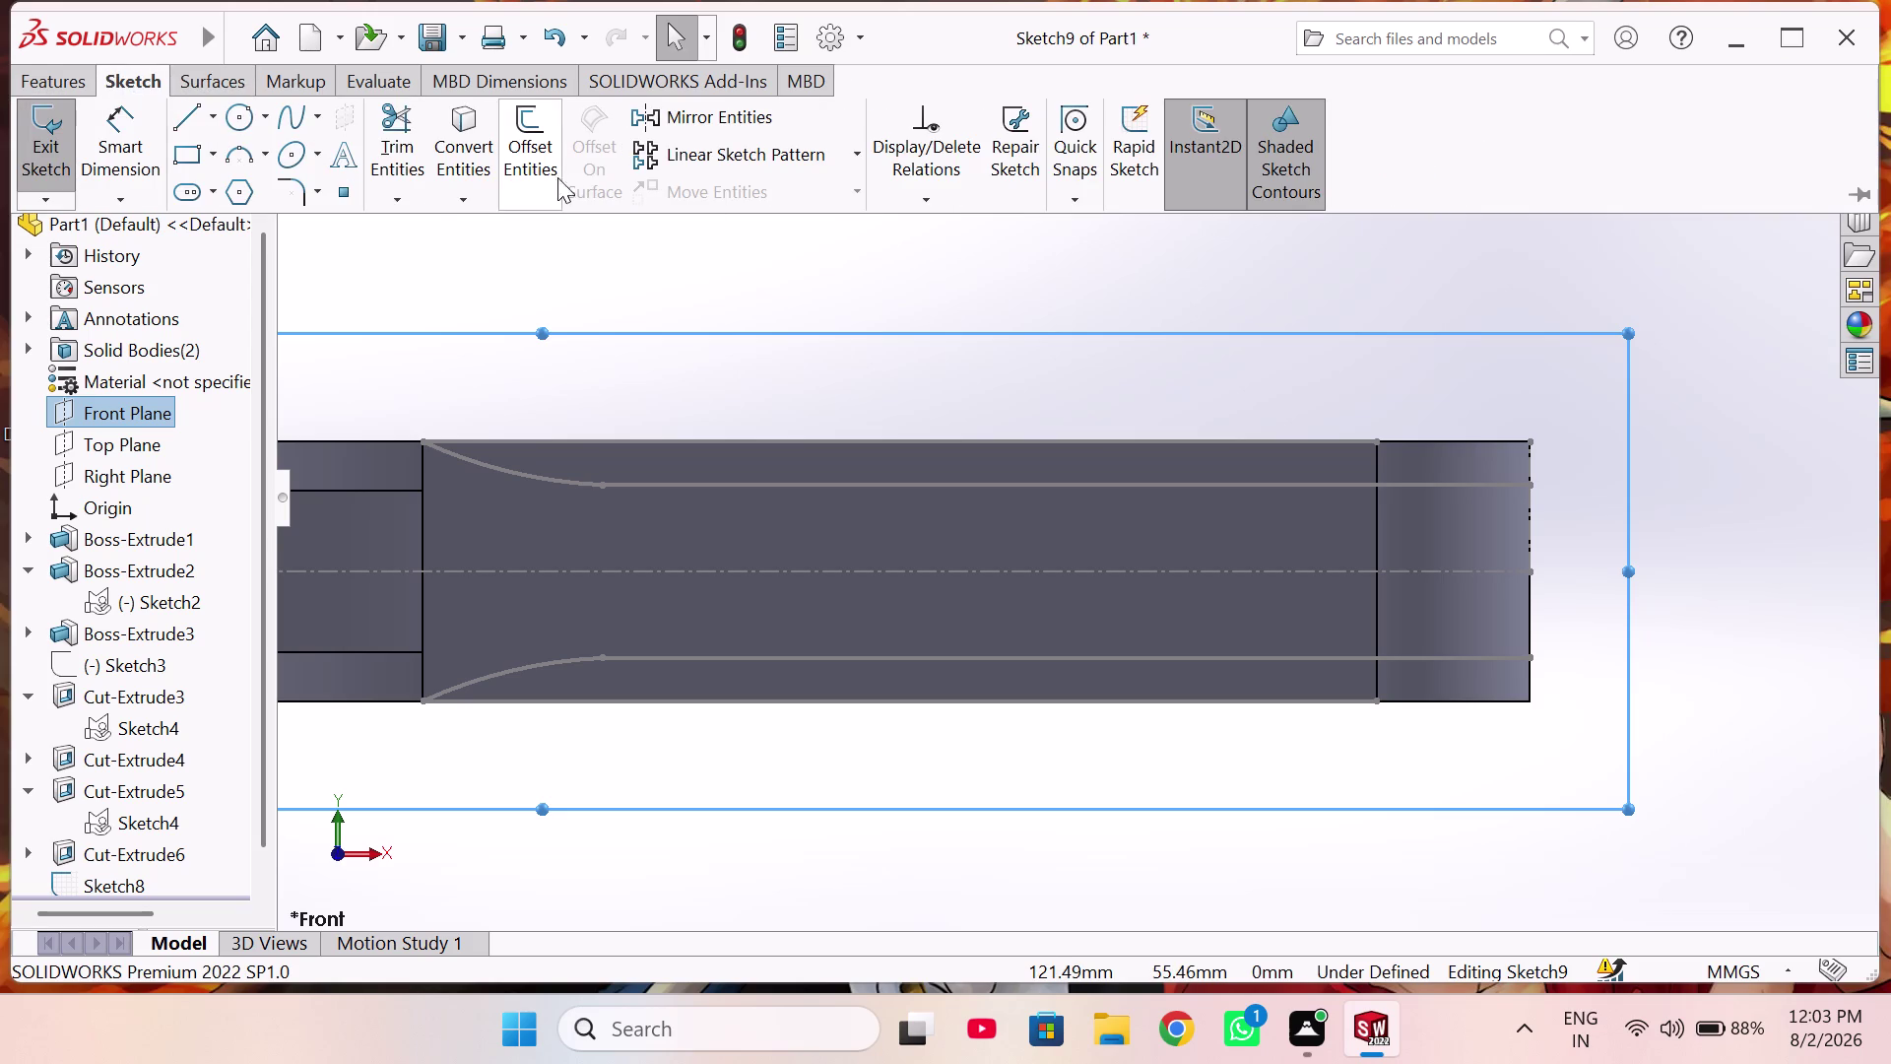
click(460, 152)
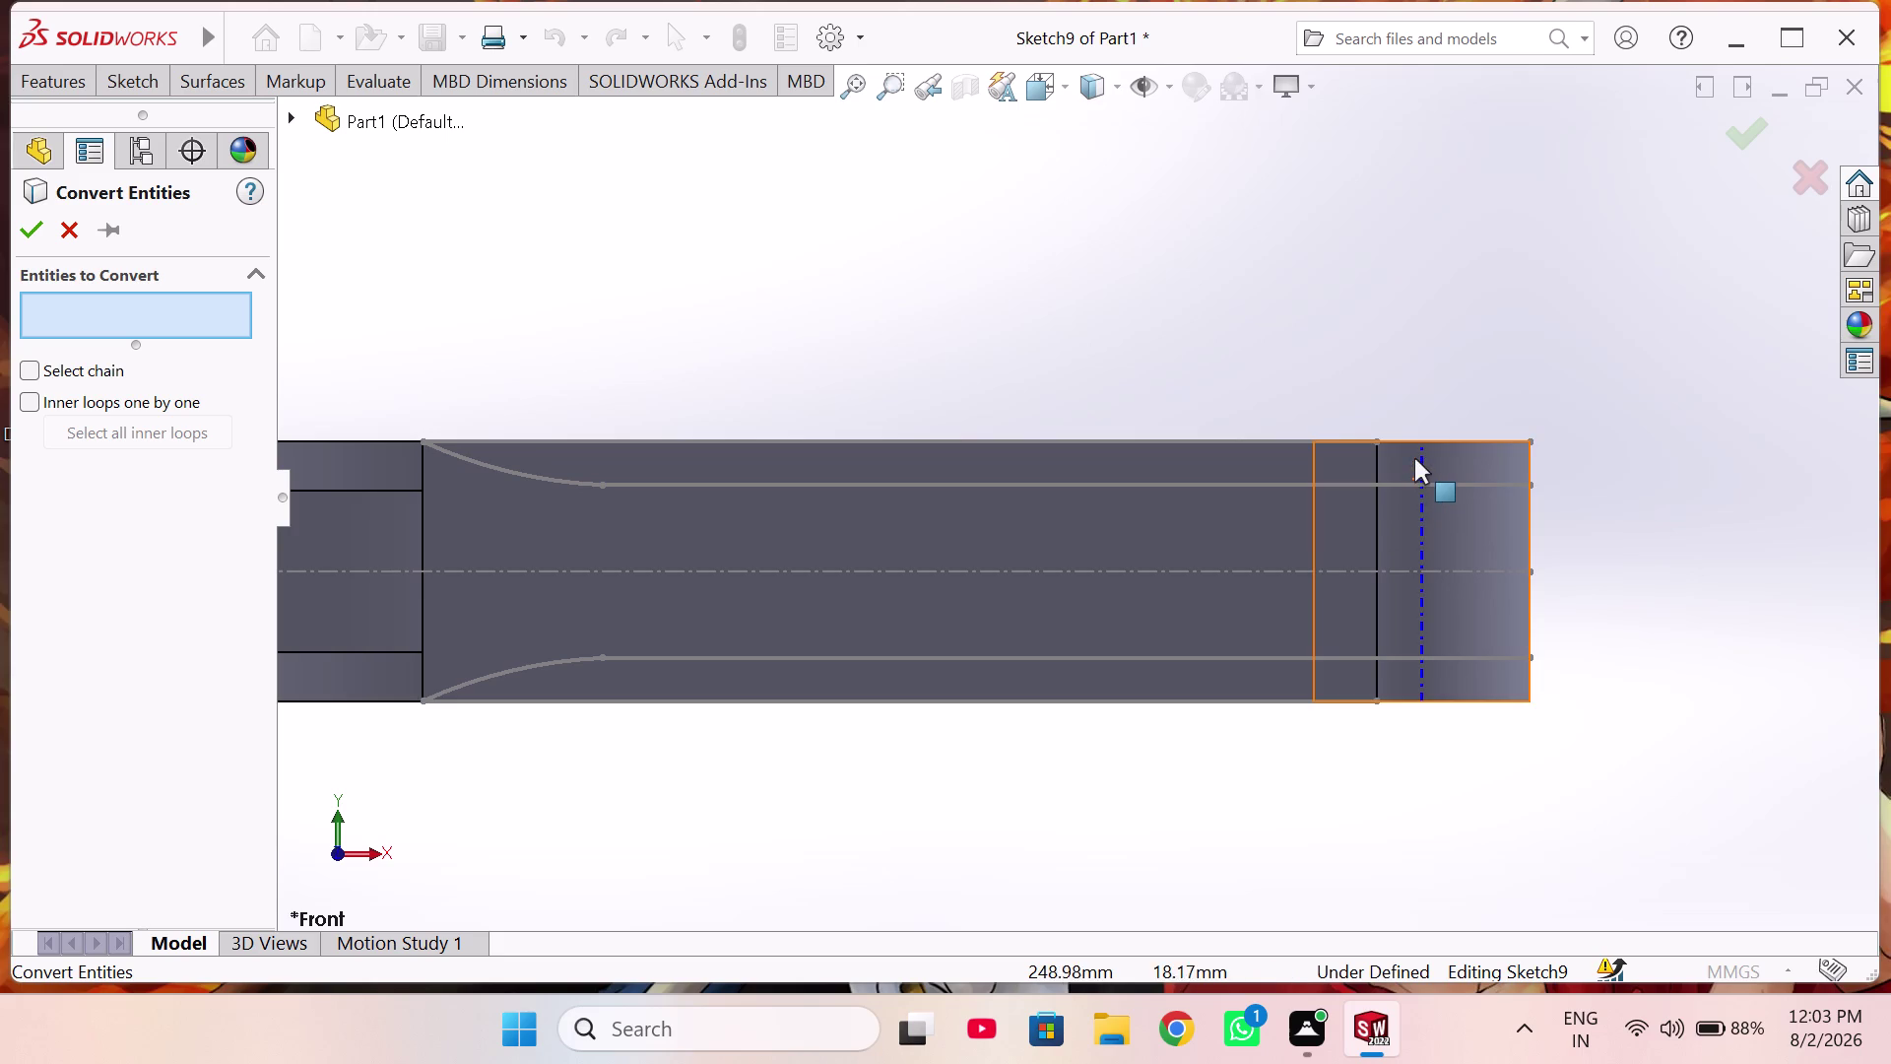
scroll(down, 3)
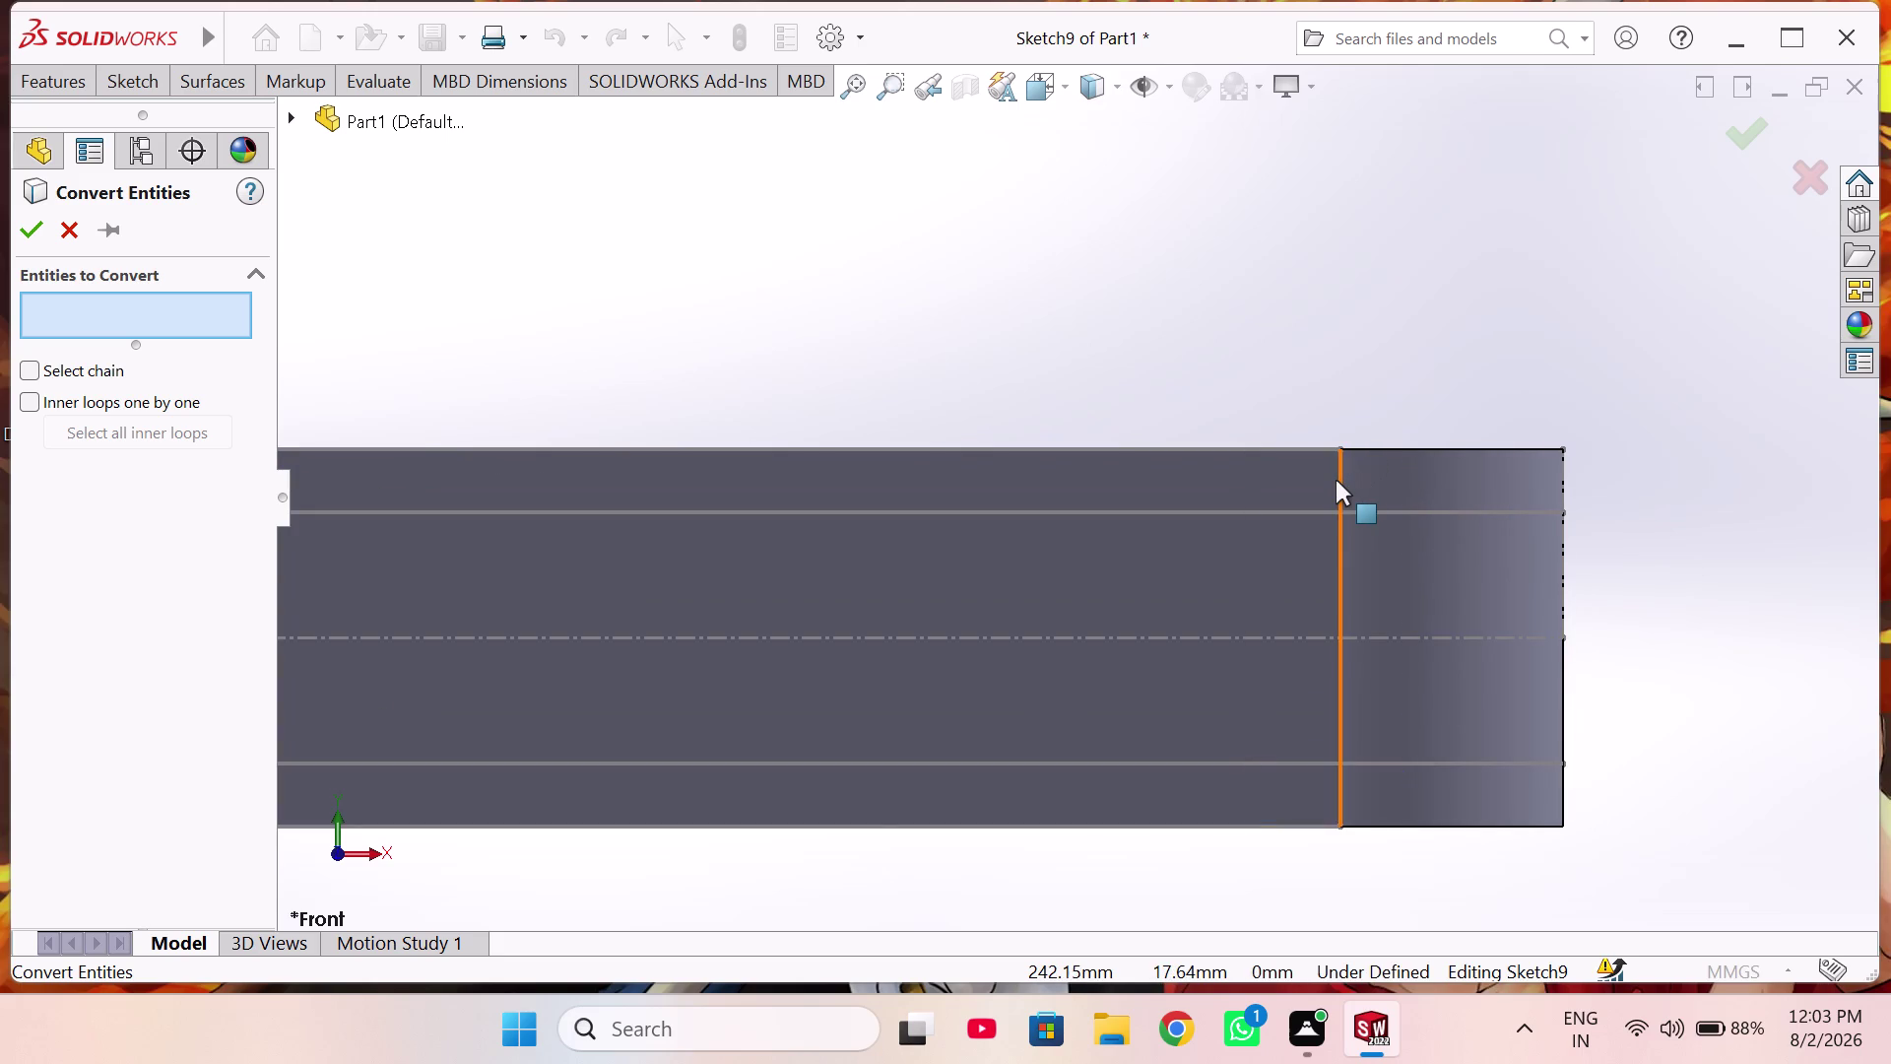
click(1339, 480)
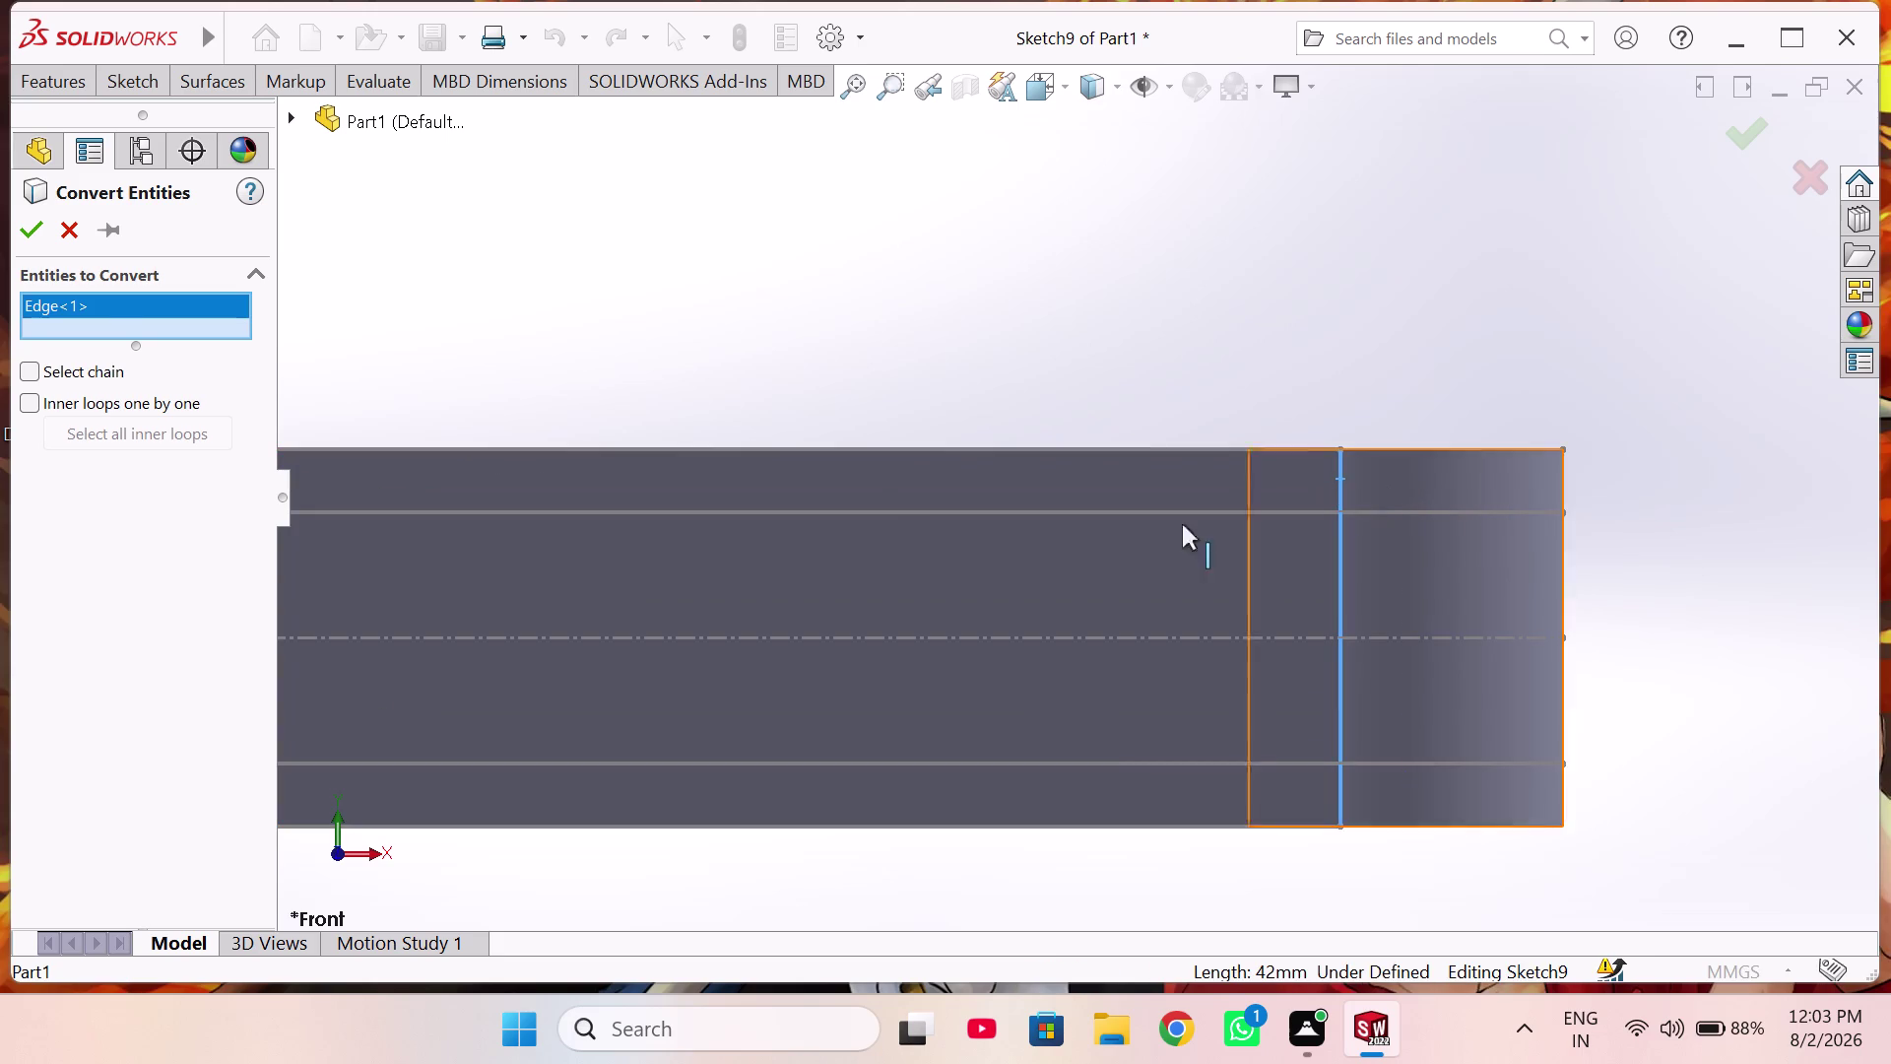
click(28, 237)
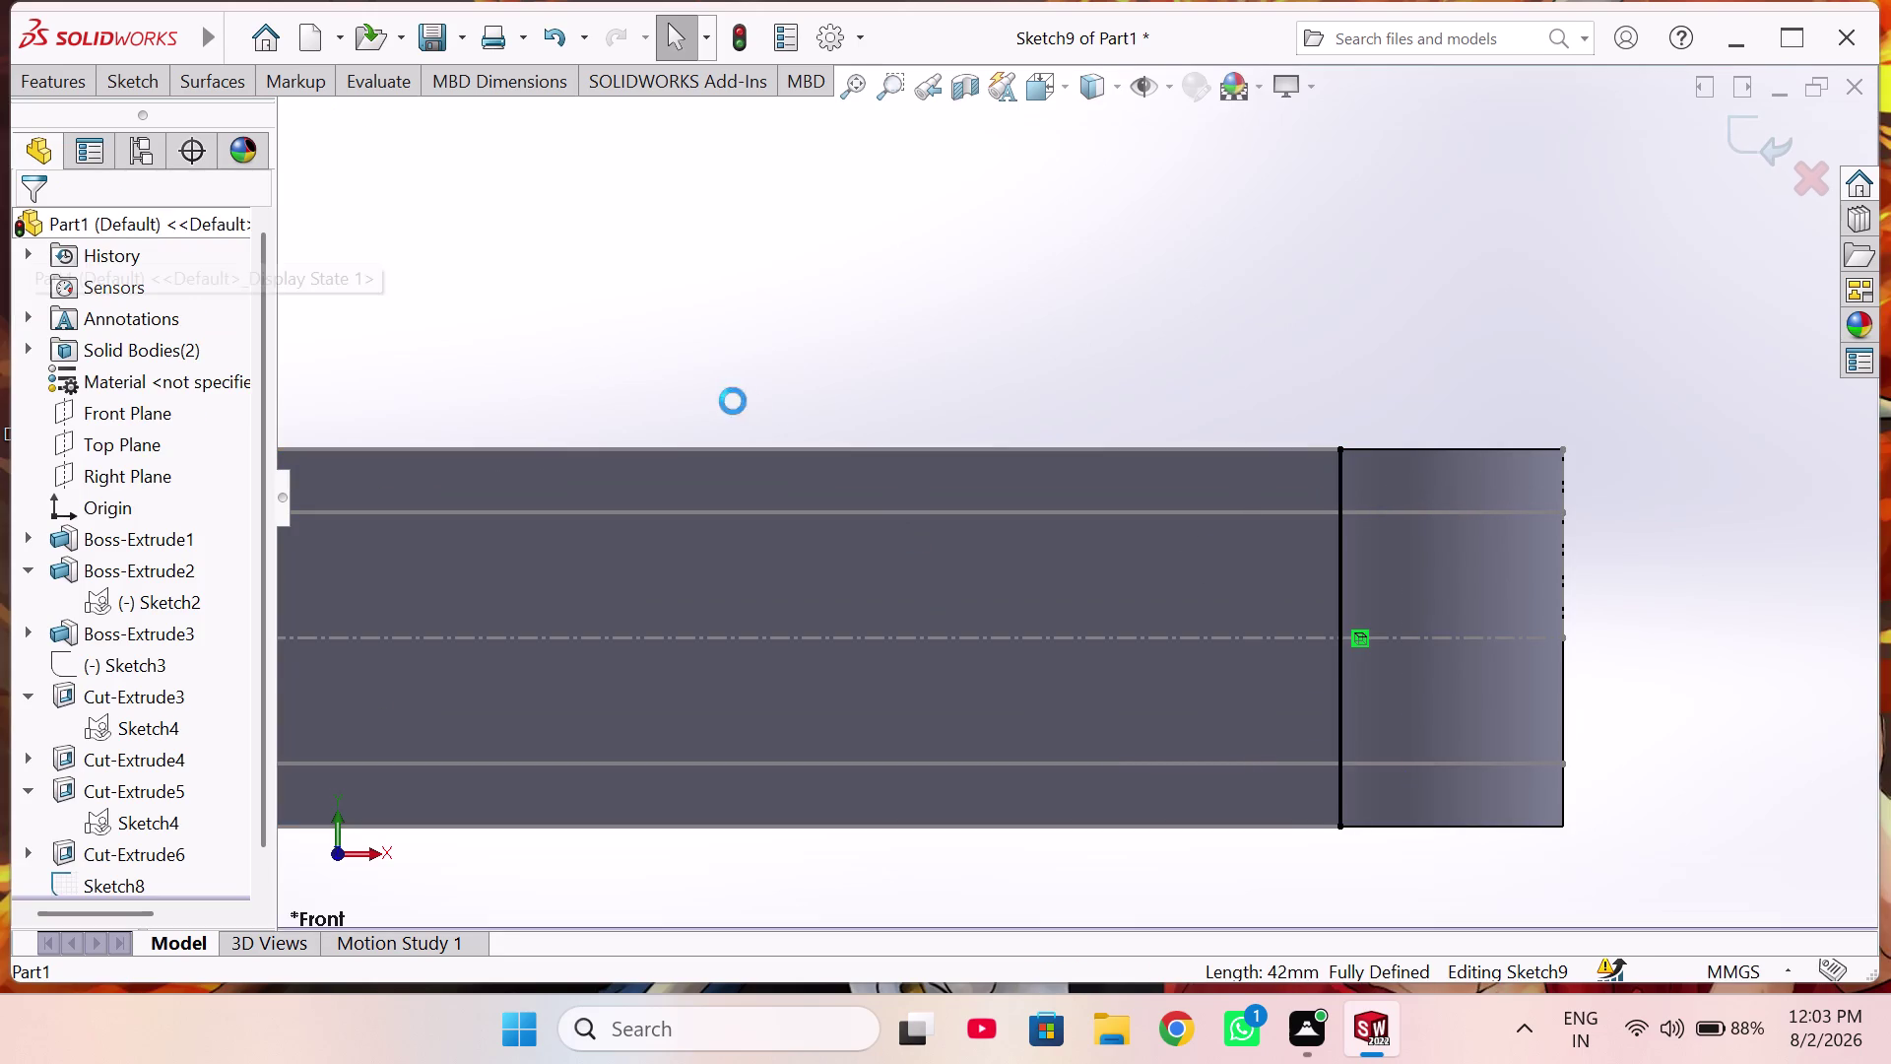
Orbit the rod into a 3D view and close Sketch9.
scroll(up, 3)
middle_drag(884, 392, 887, 586)
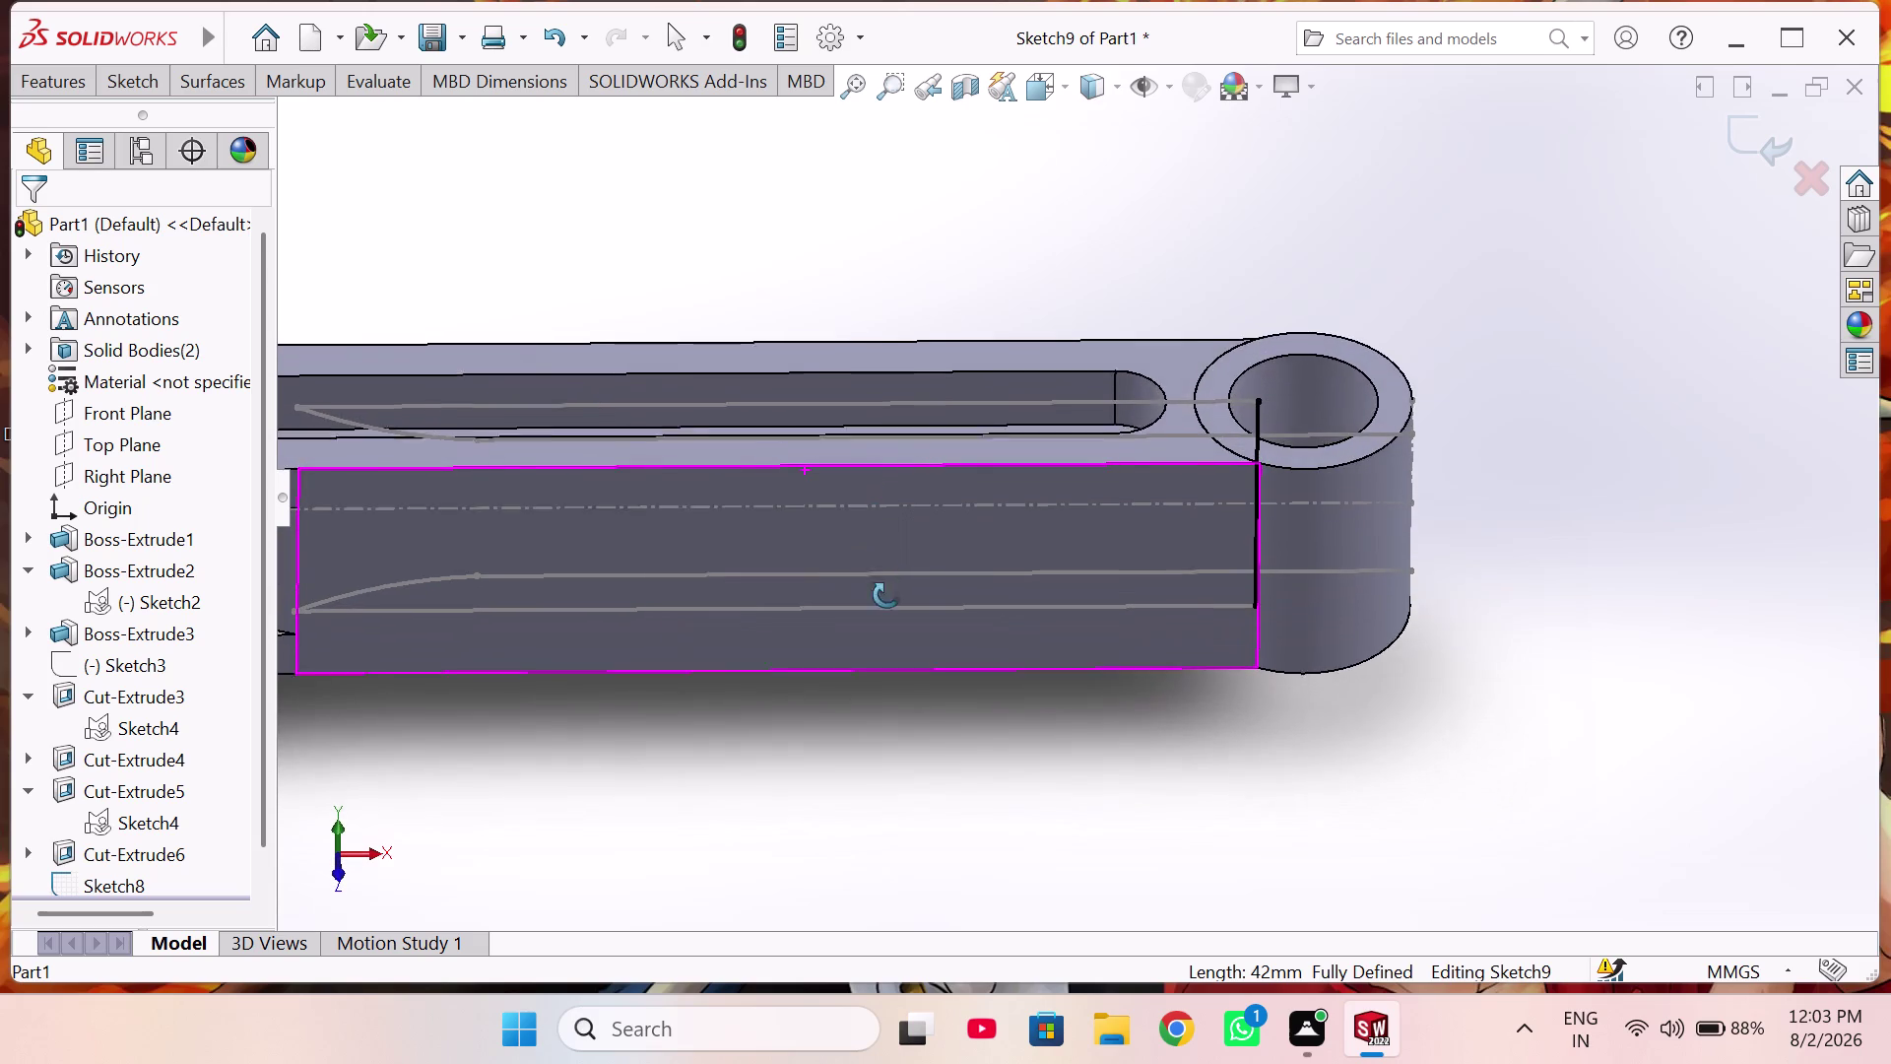
middle_drag(886, 586, 893, 551)
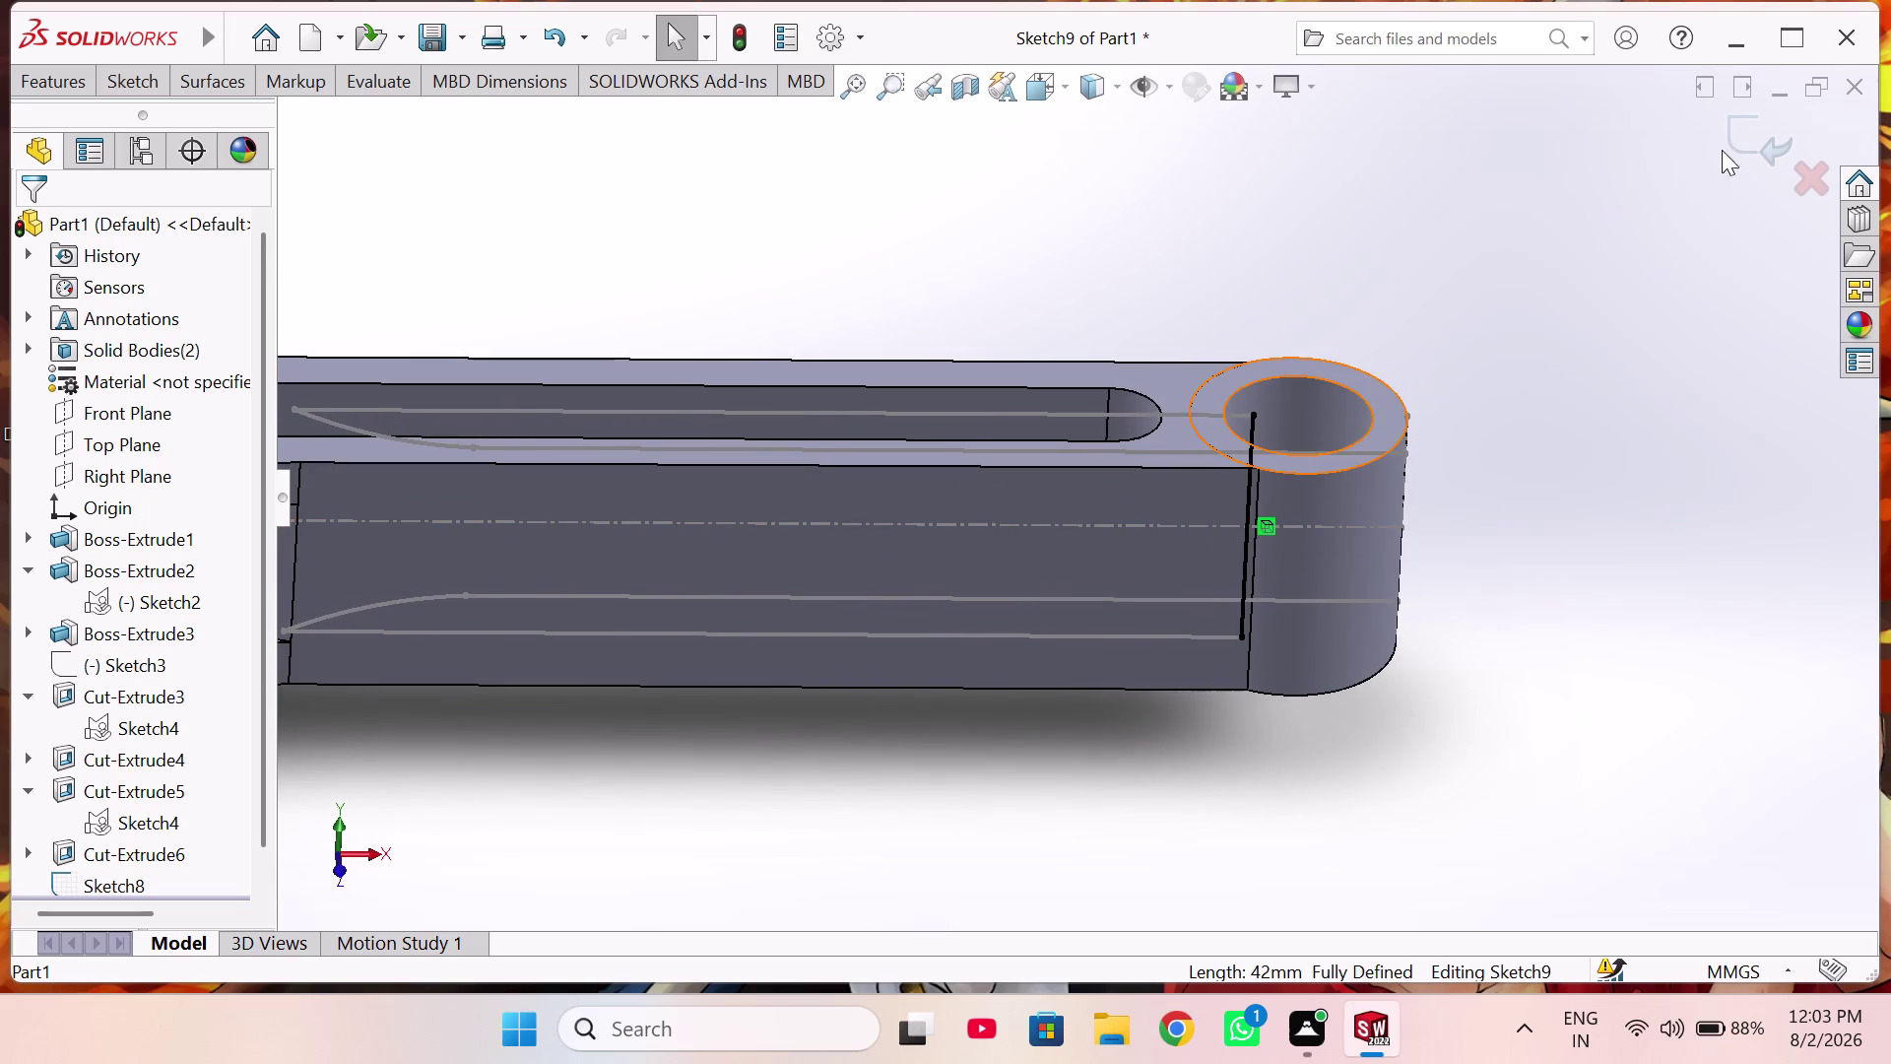
click(1748, 131)
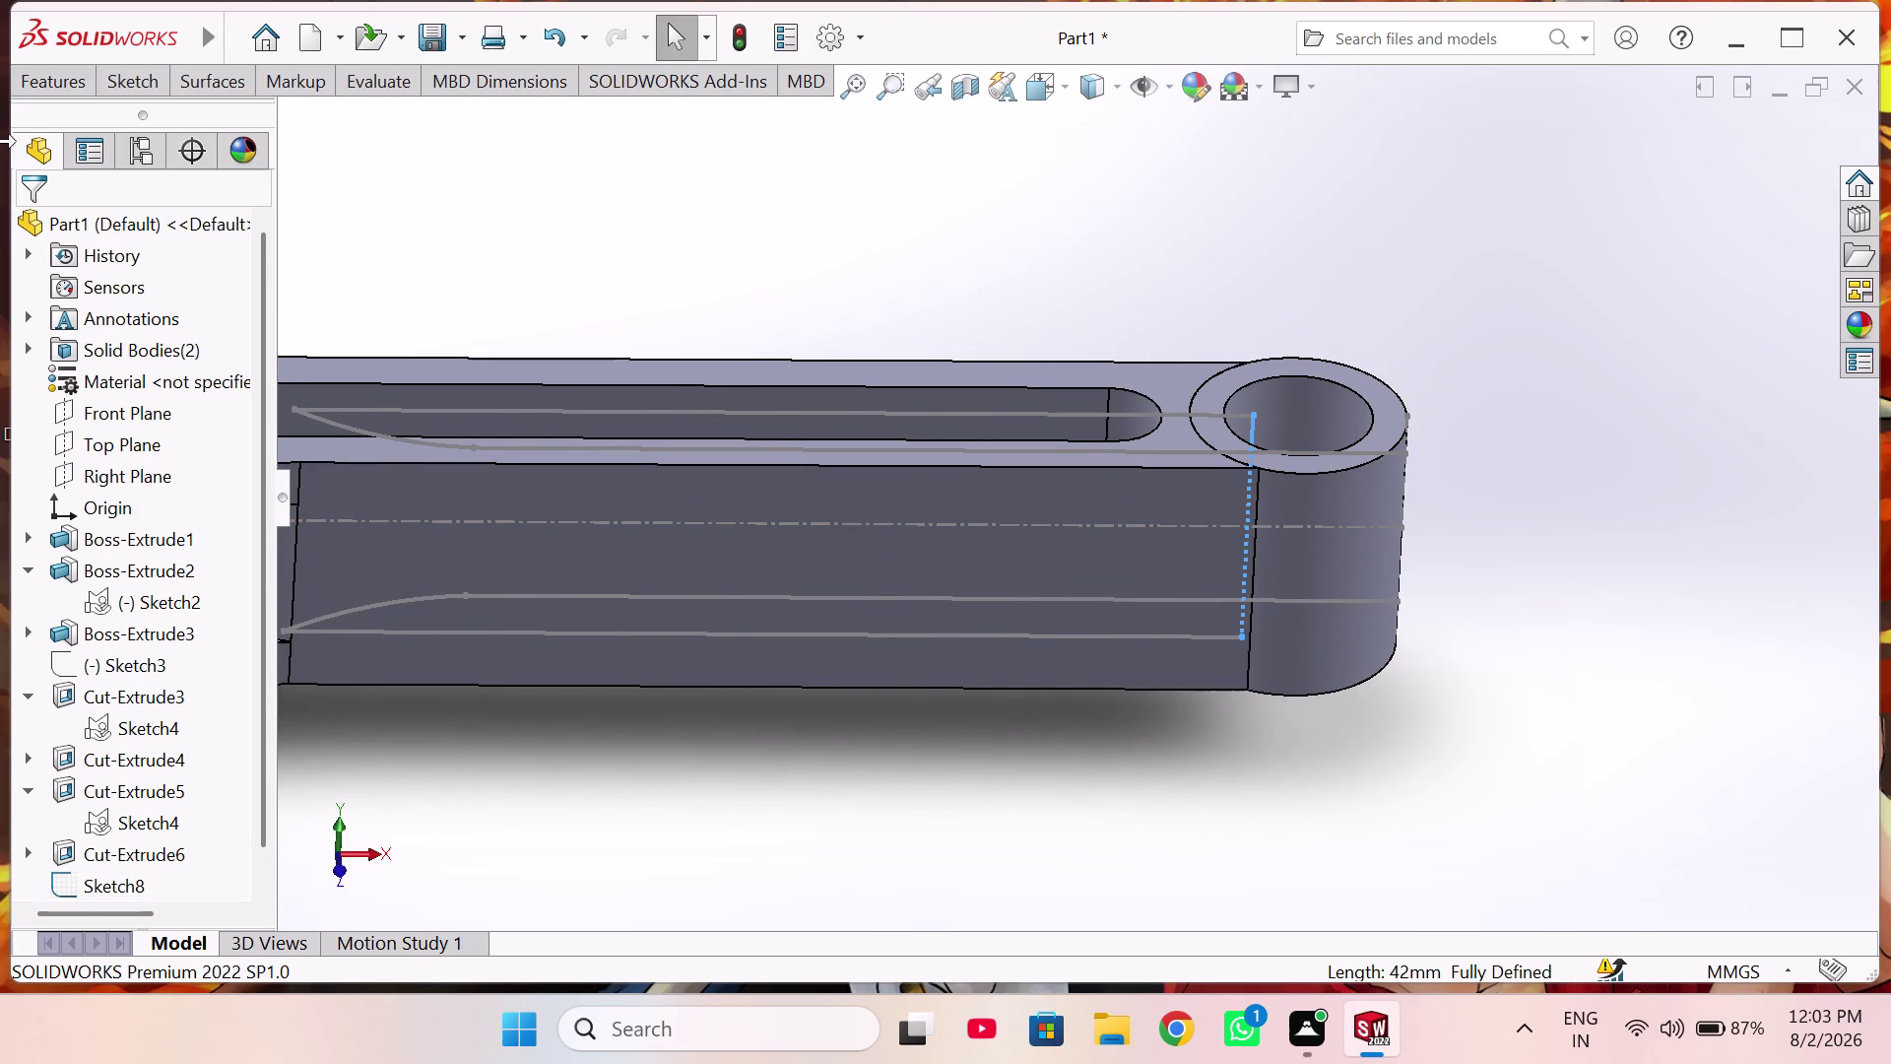
Hide Sketch9 from the FeatureManager tree.
scroll(up, 3)
scroll(down, 3)
scroll(down, 3)
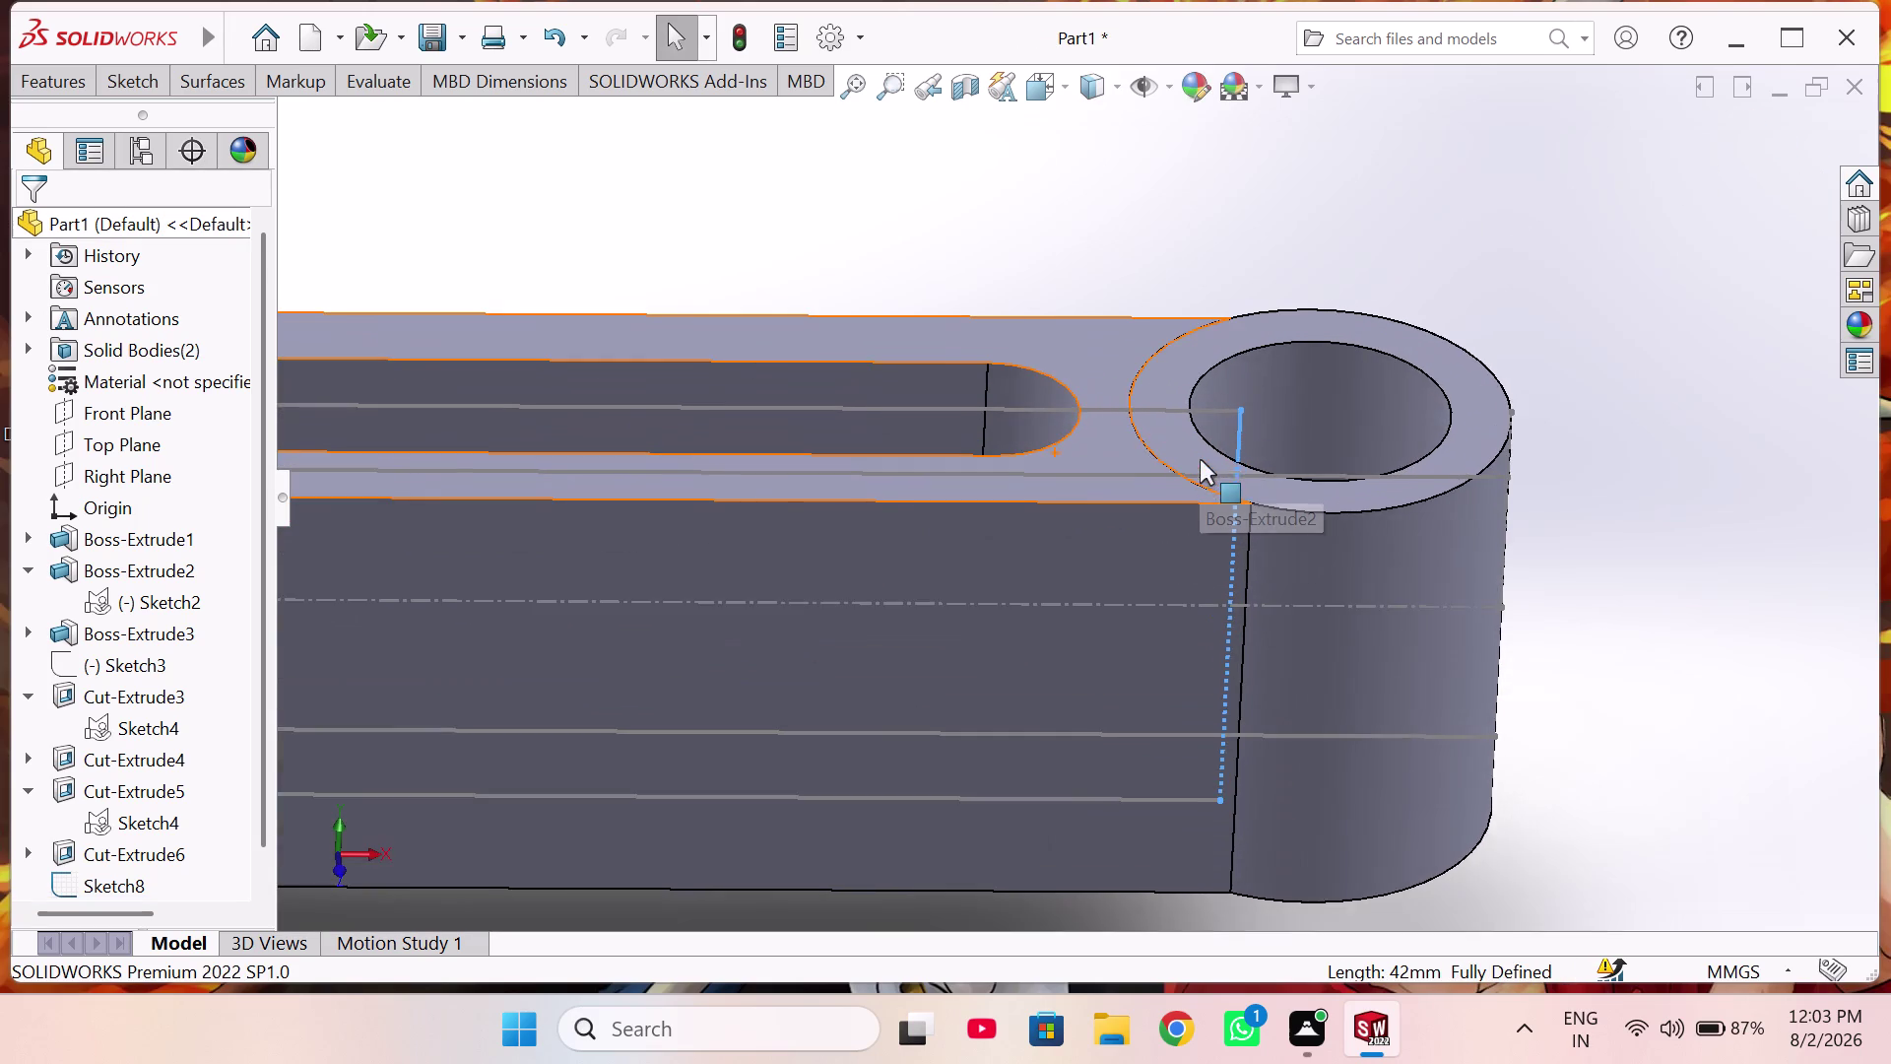
scroll(down, 3)
scroll(down, 3)
scroll(down, 3)
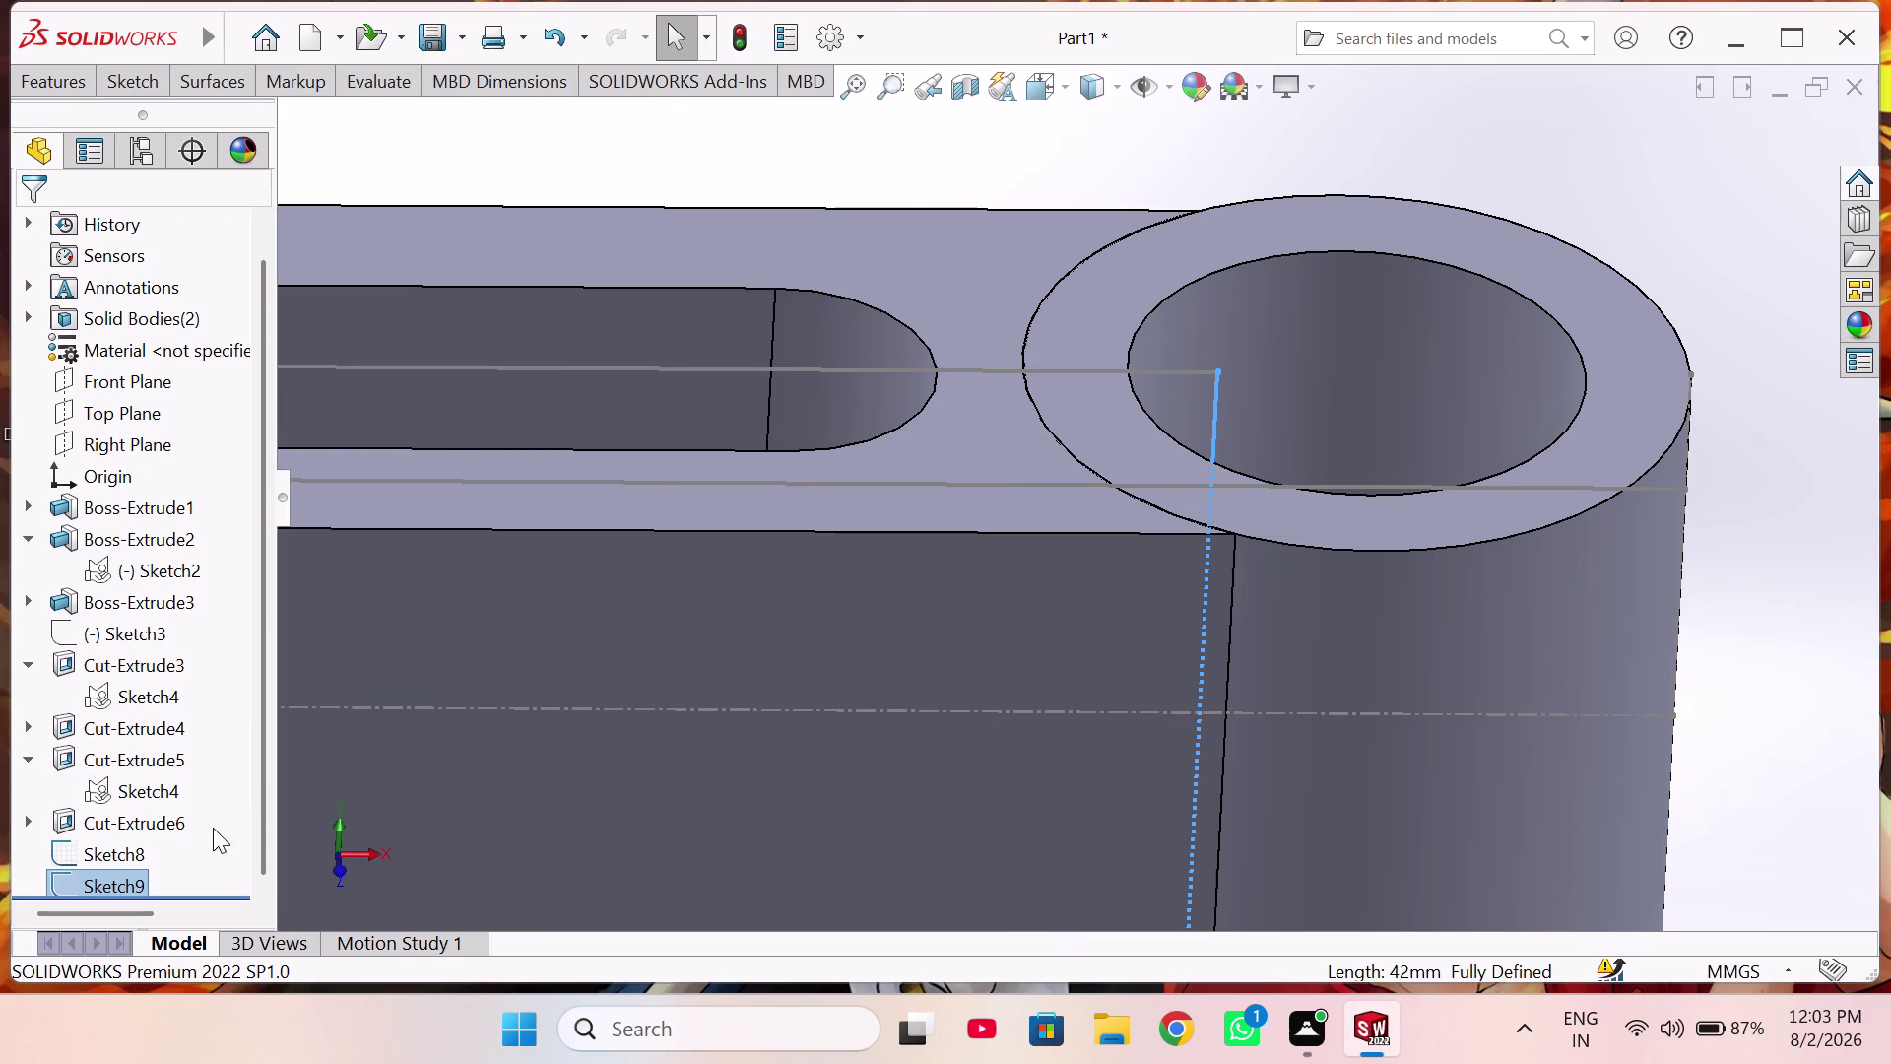
click(109, 847)
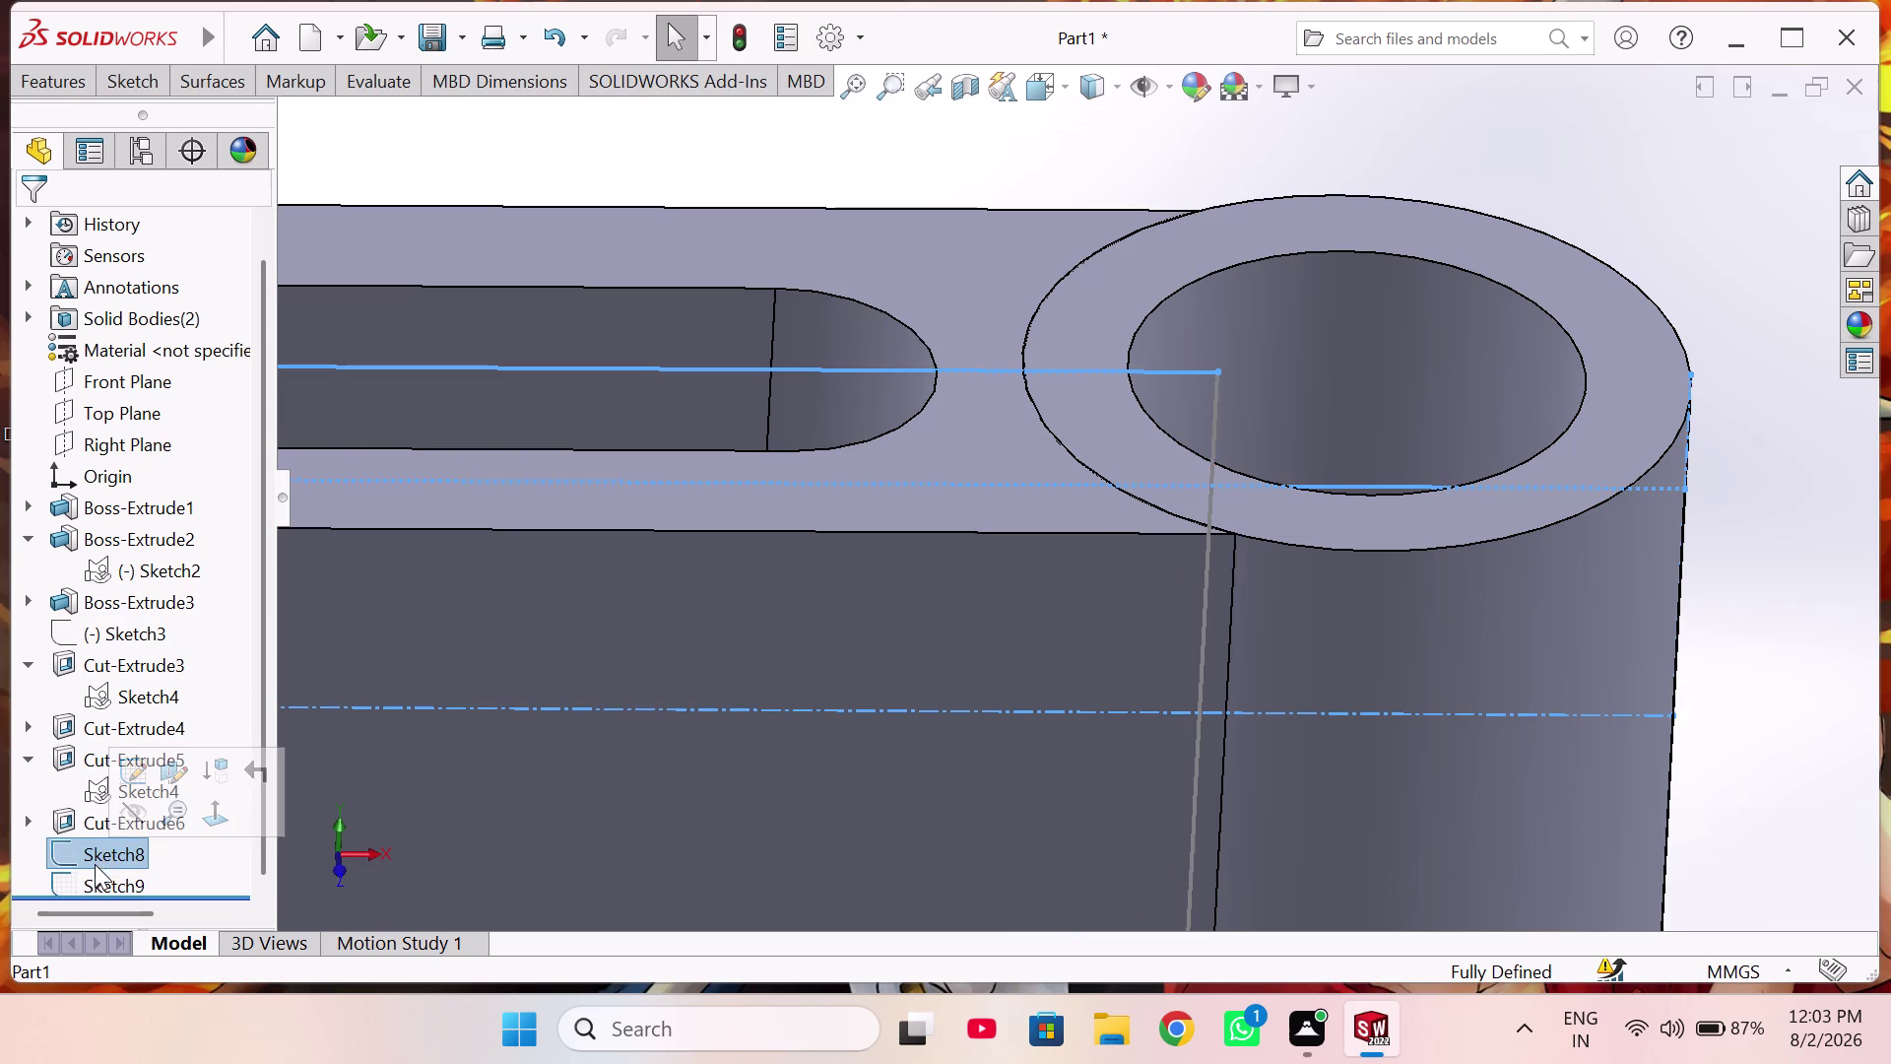
click(98, 872)
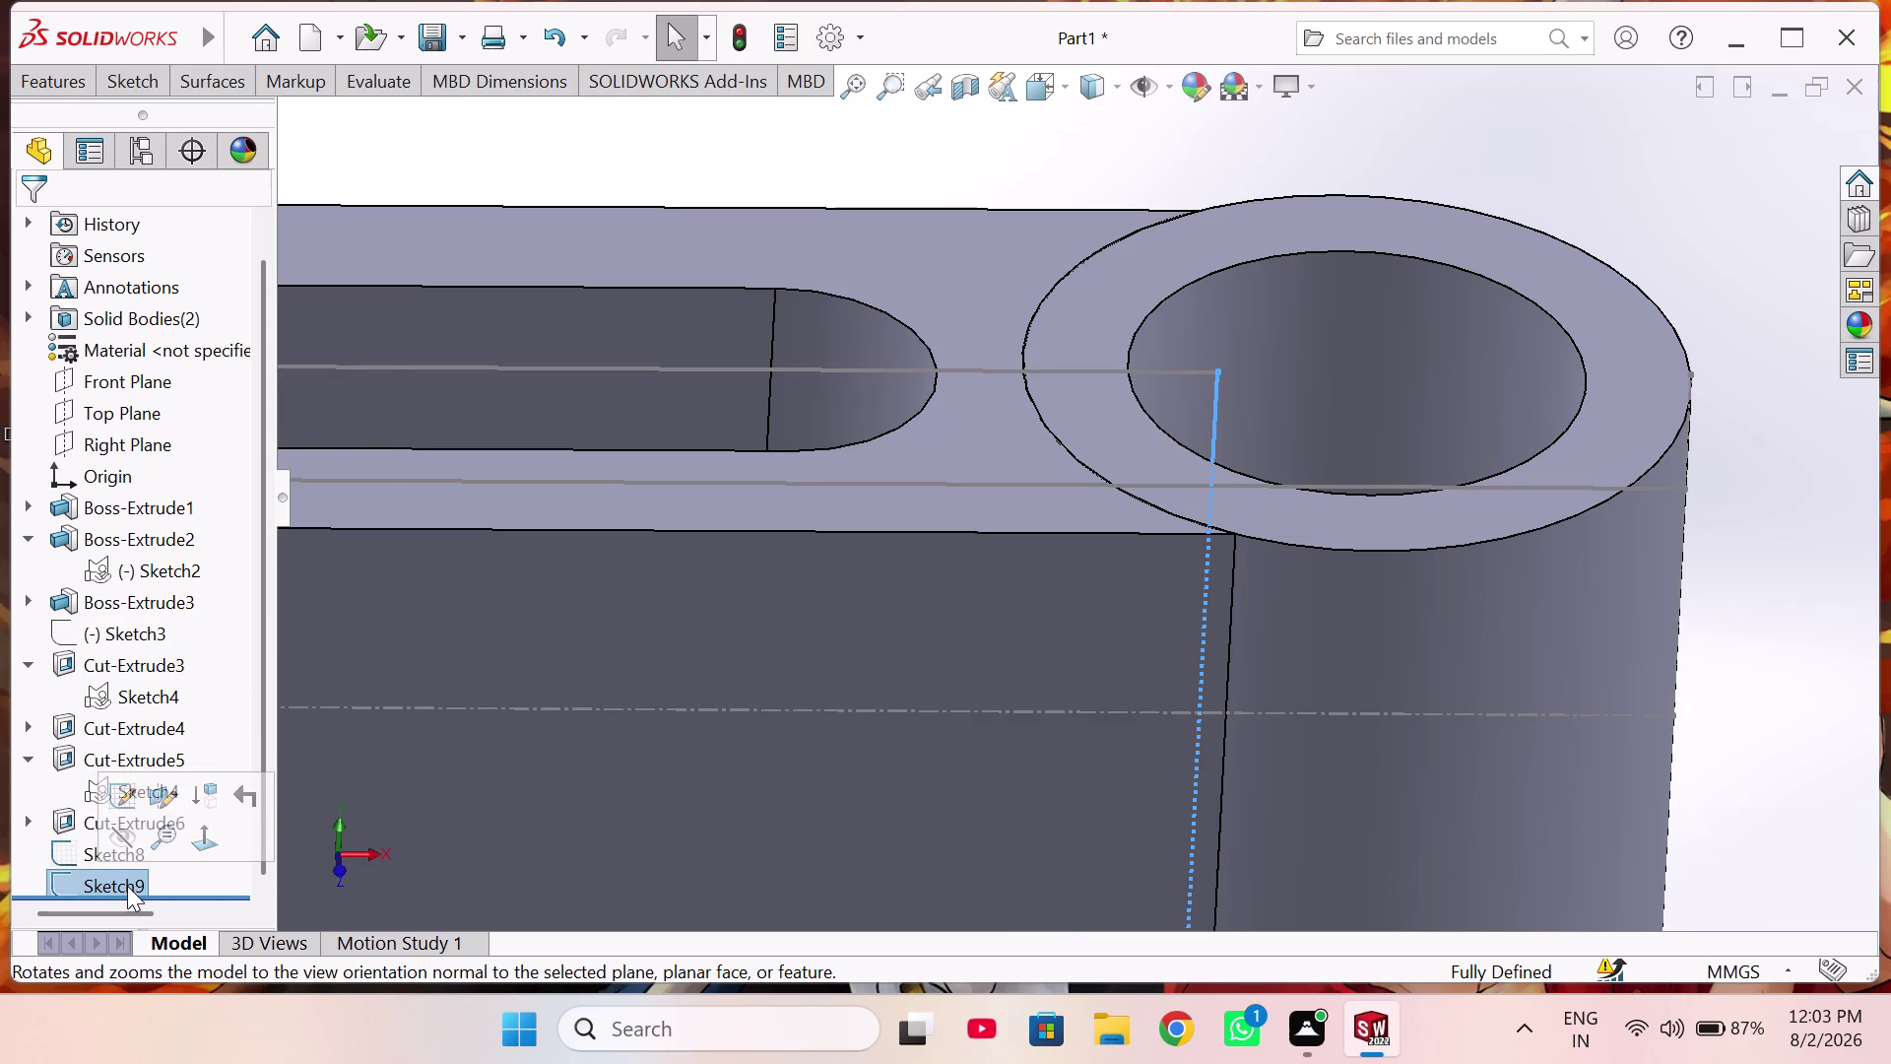
right_click(126, 885)
click(213, 651)
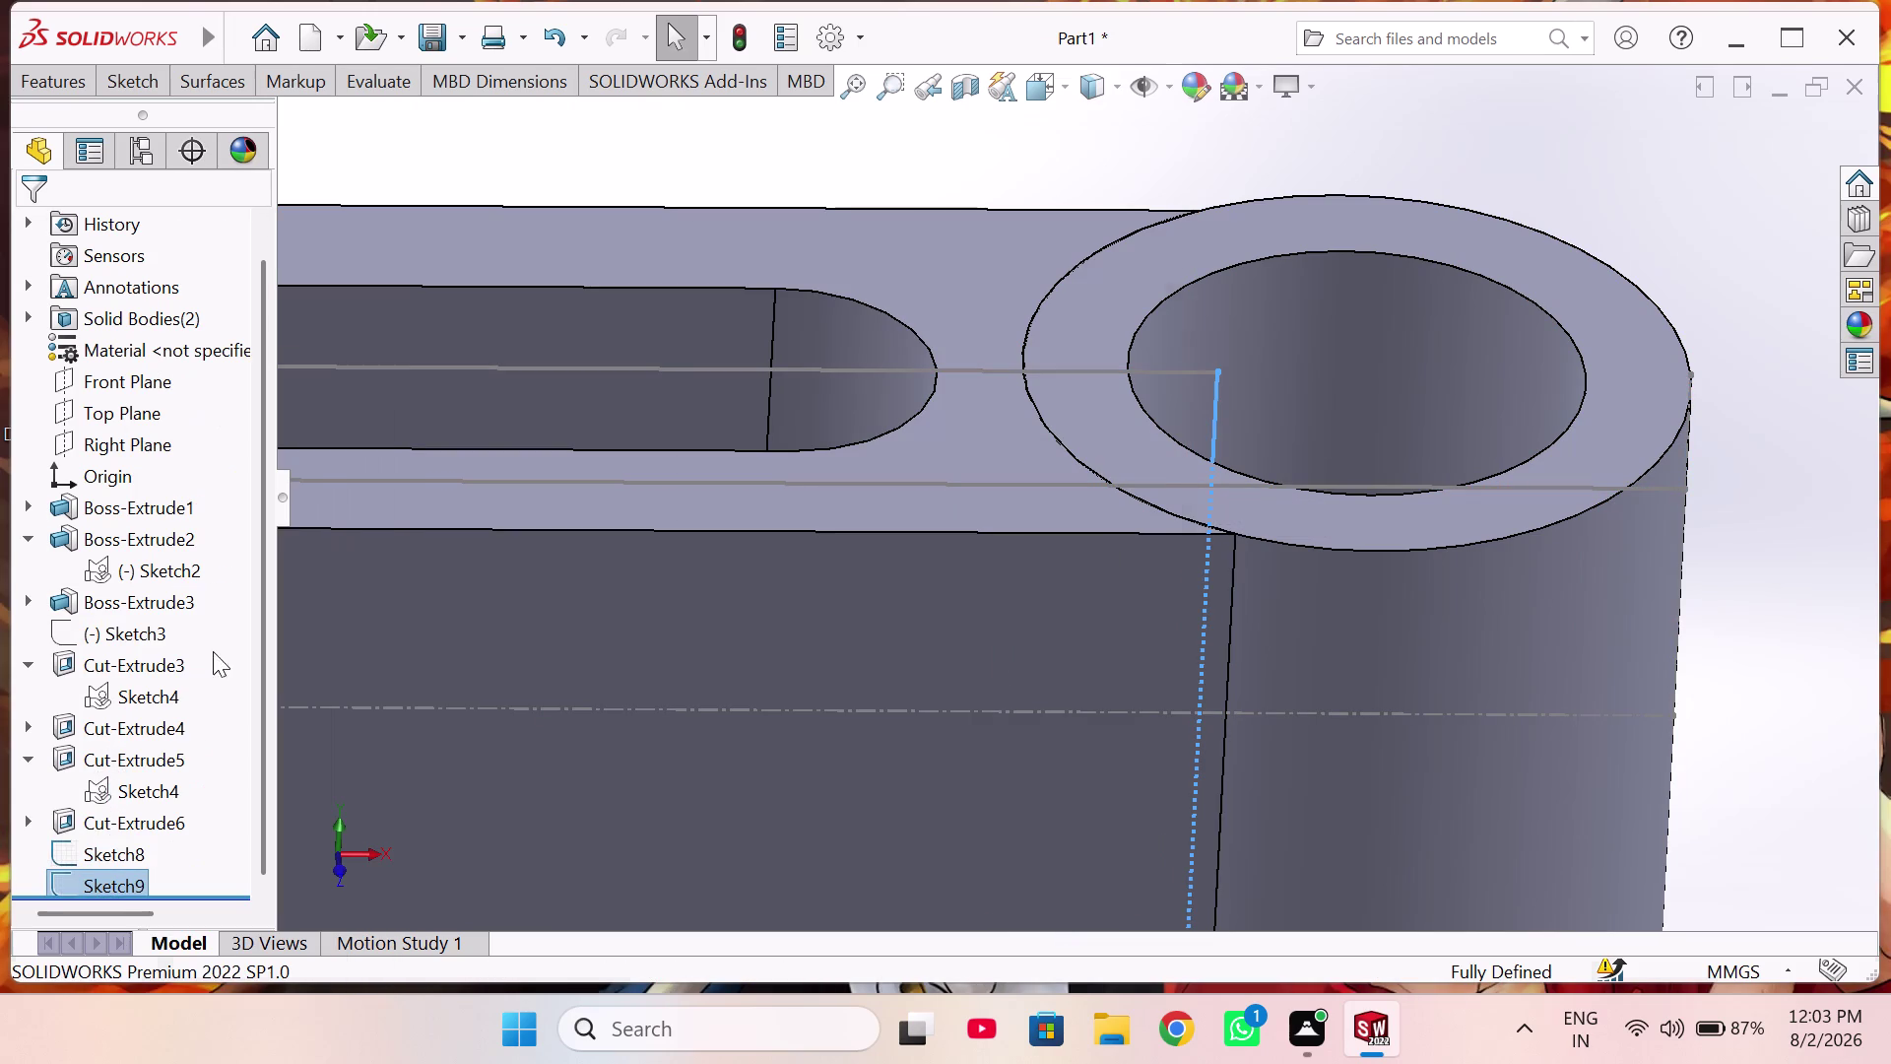
click(1090, 193)
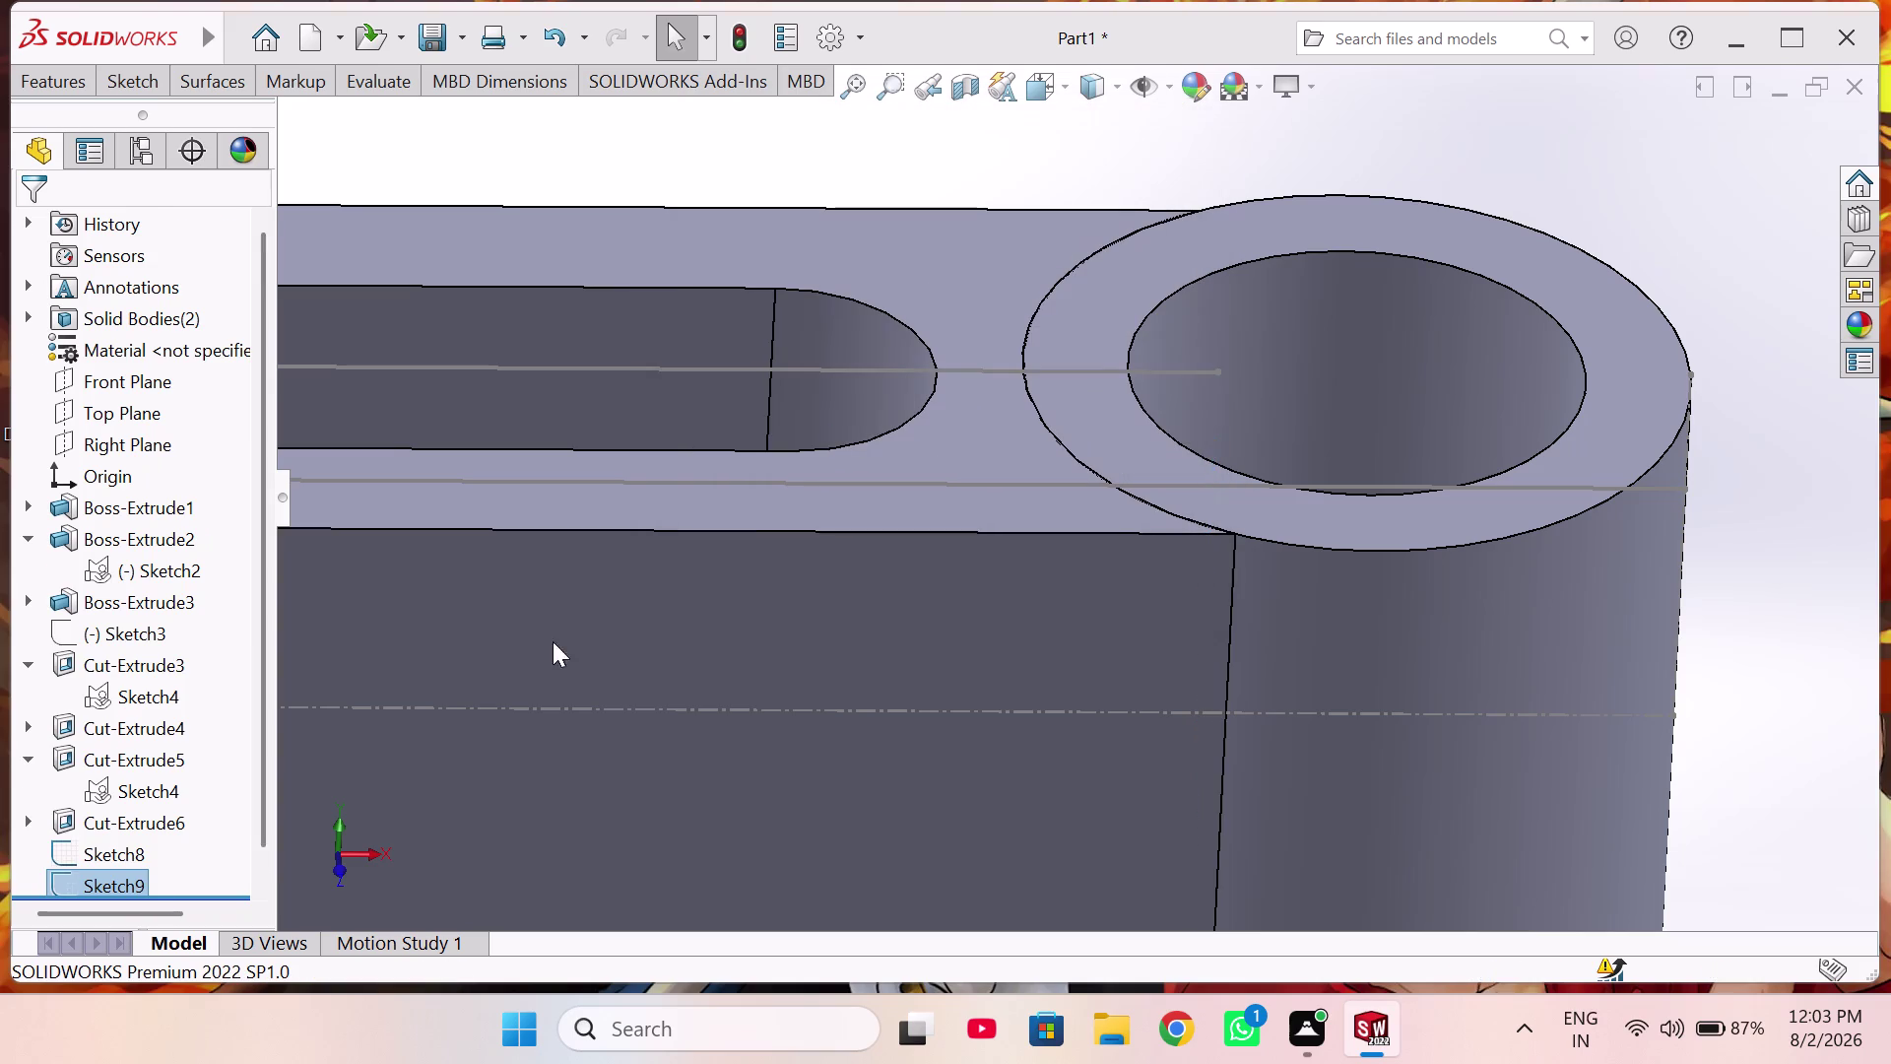
Reopen Sketch8 with Edit Sketch.
scroll(down, 3)
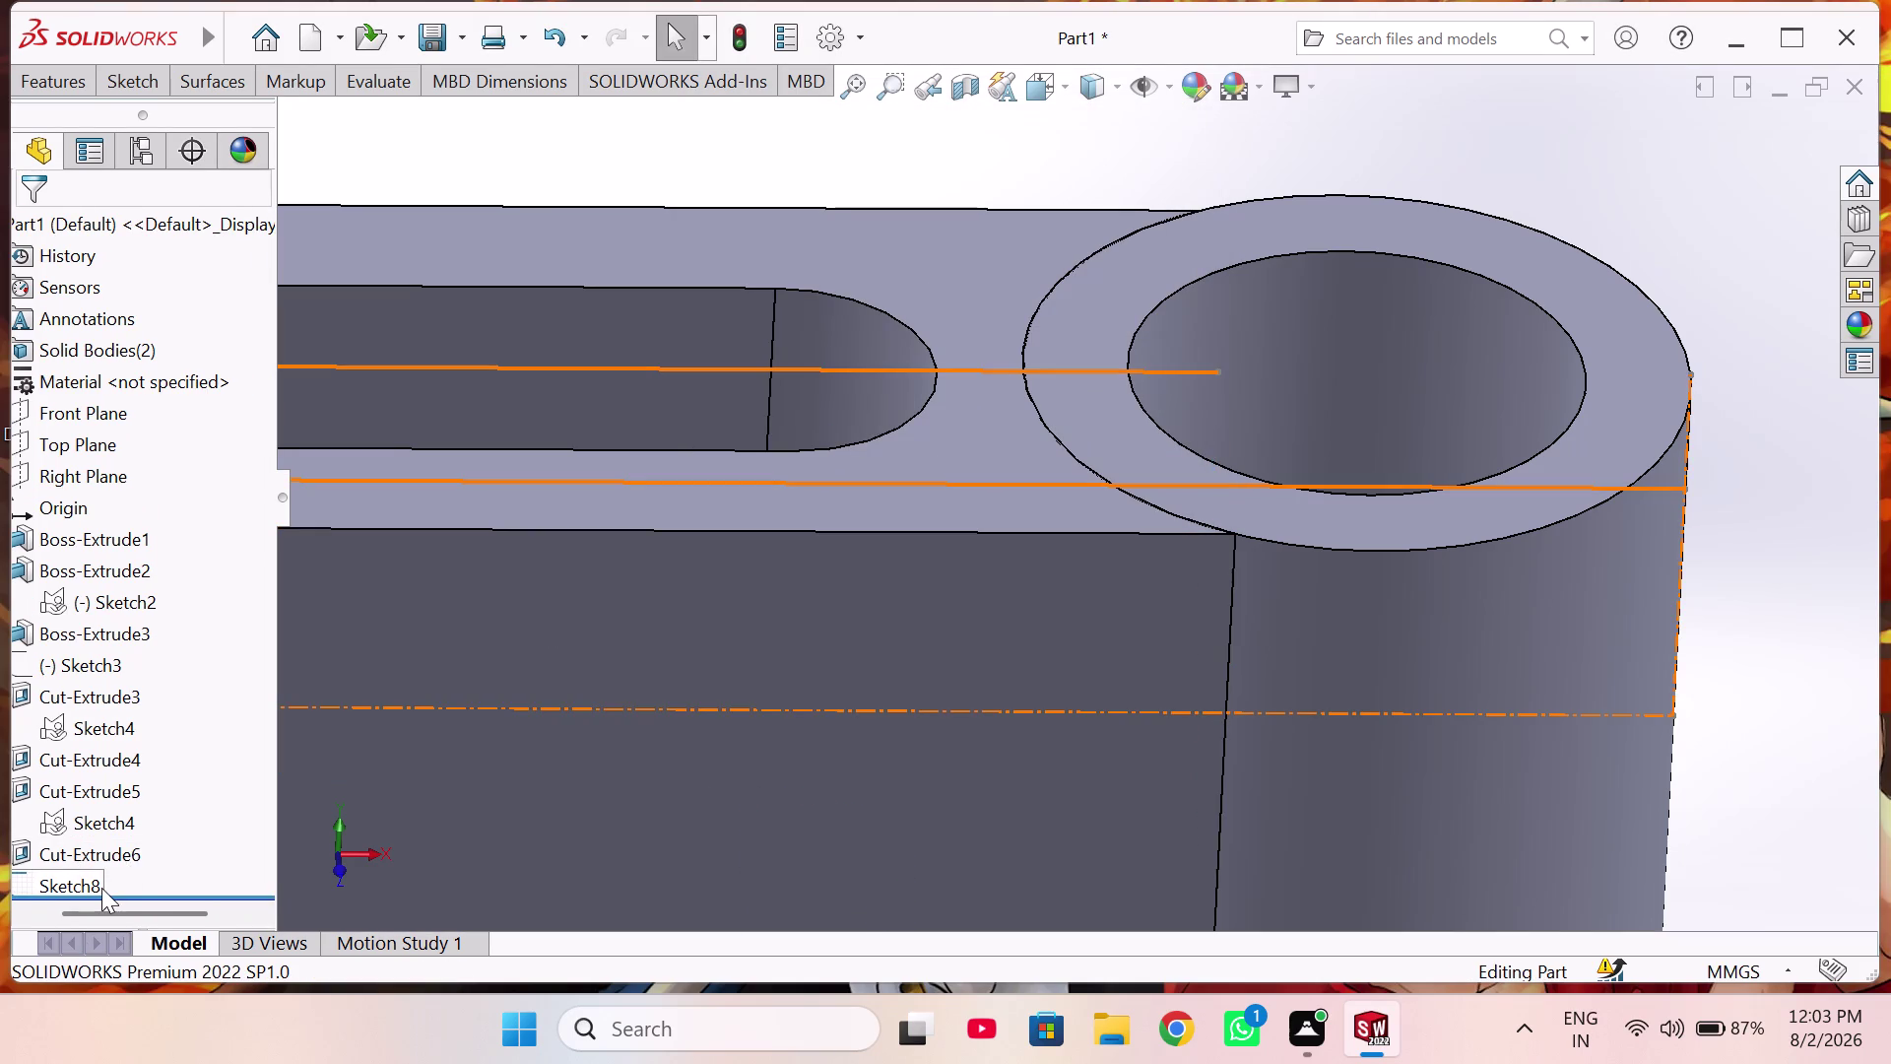
scroll(up, 3)
click(86, 880)
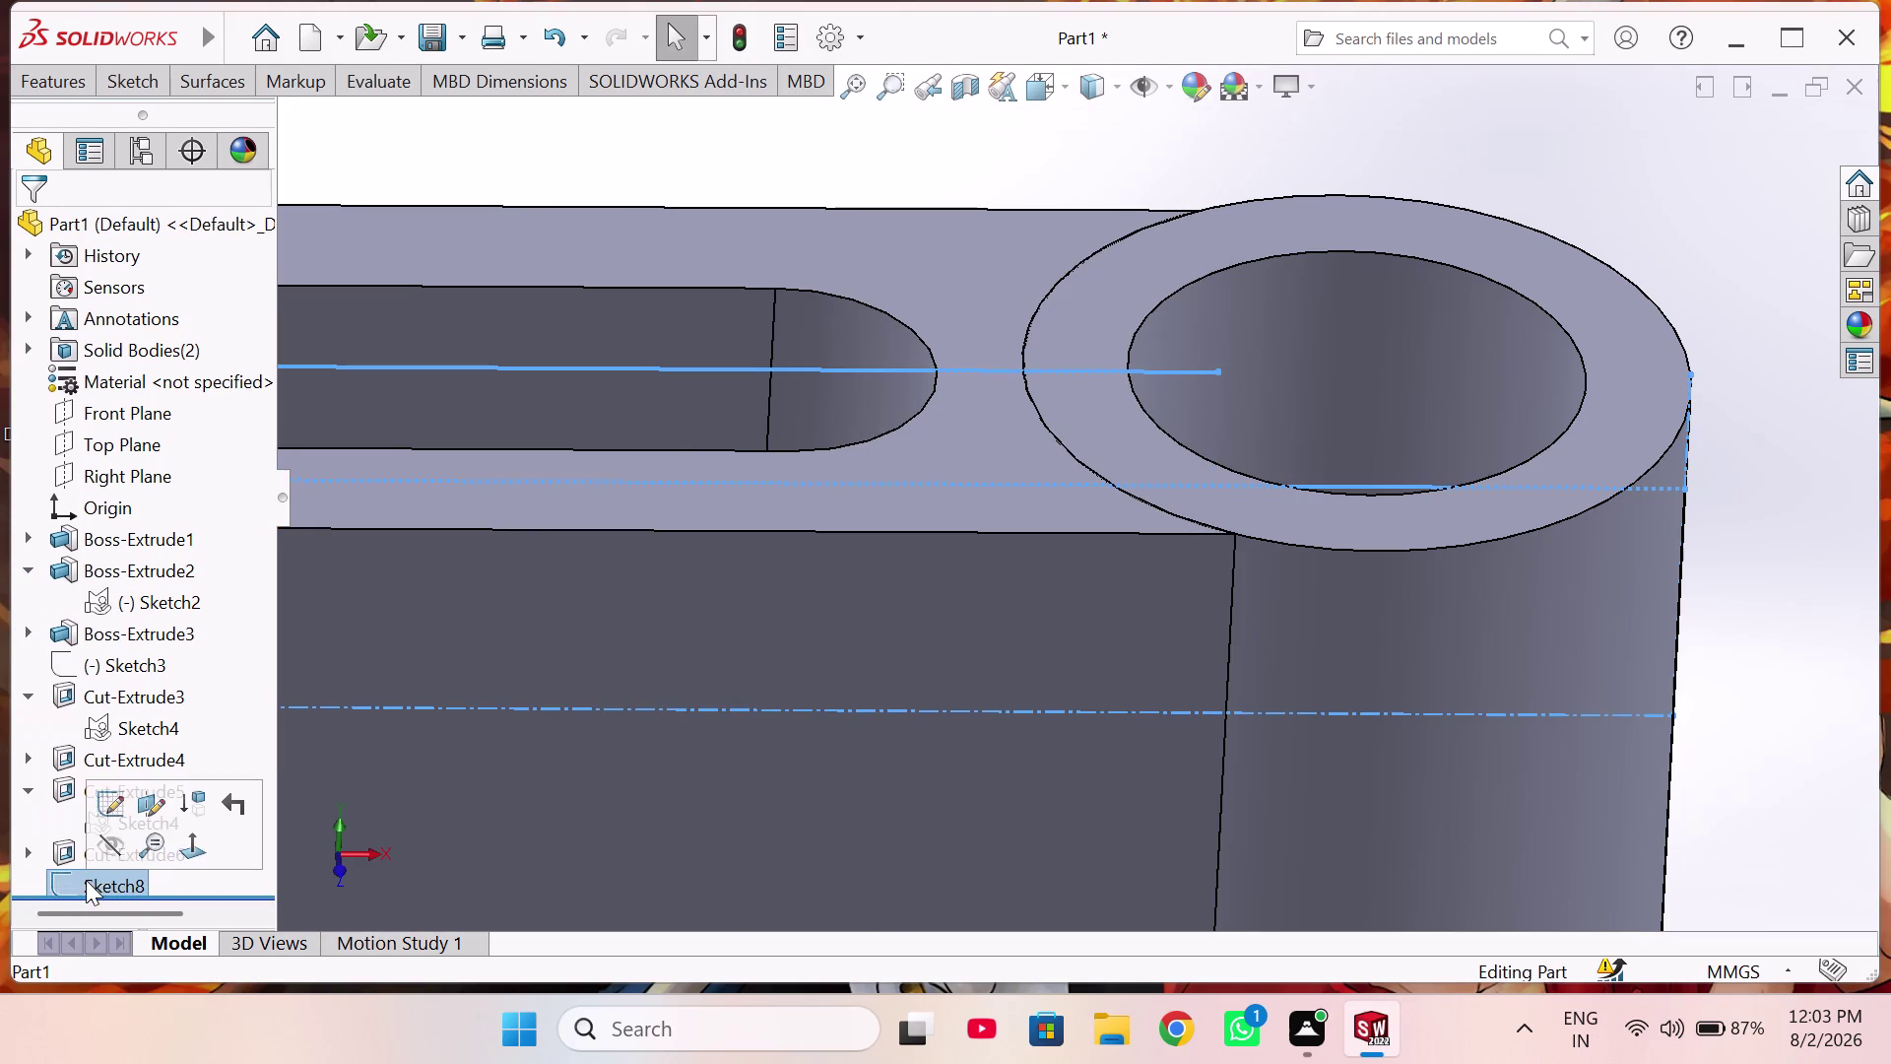
click(110, 816)
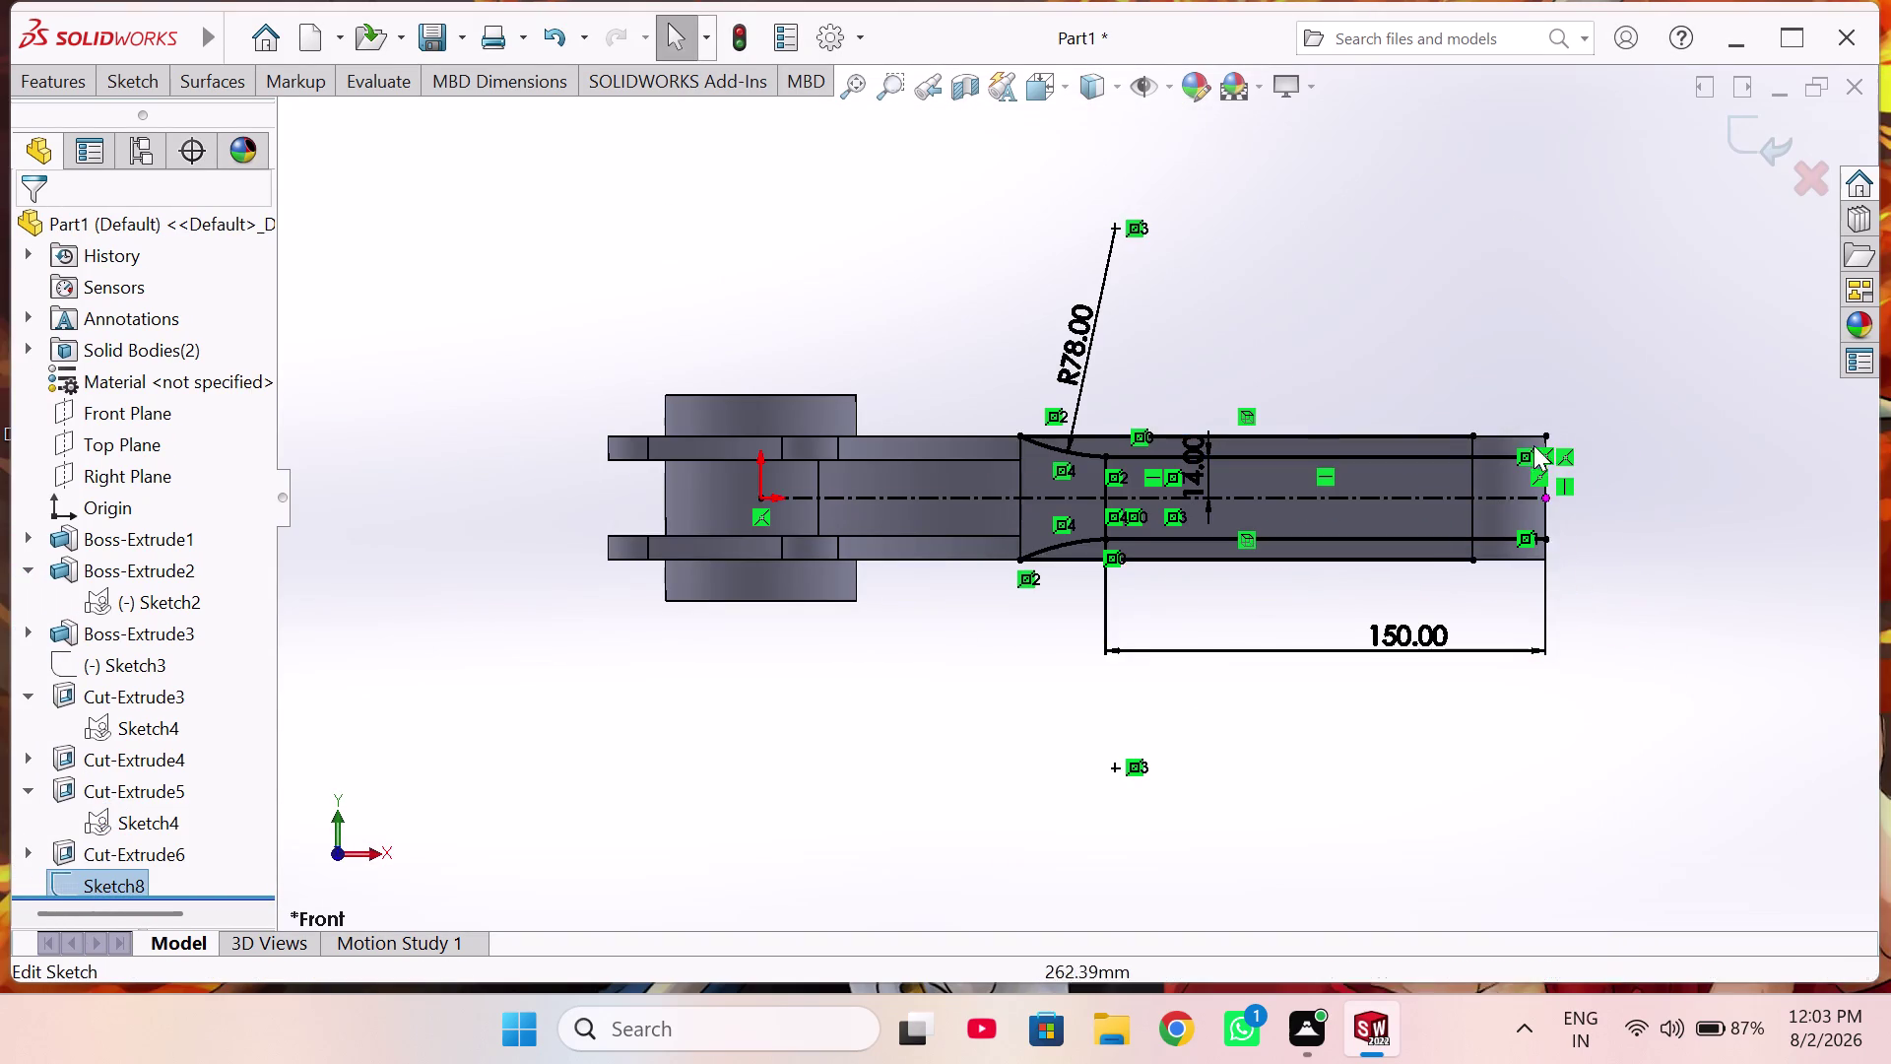
Convert the vertical edge near the boss into a 42 mm line in Sketch8.
scroll(down, 3)
scroll(down, 3)
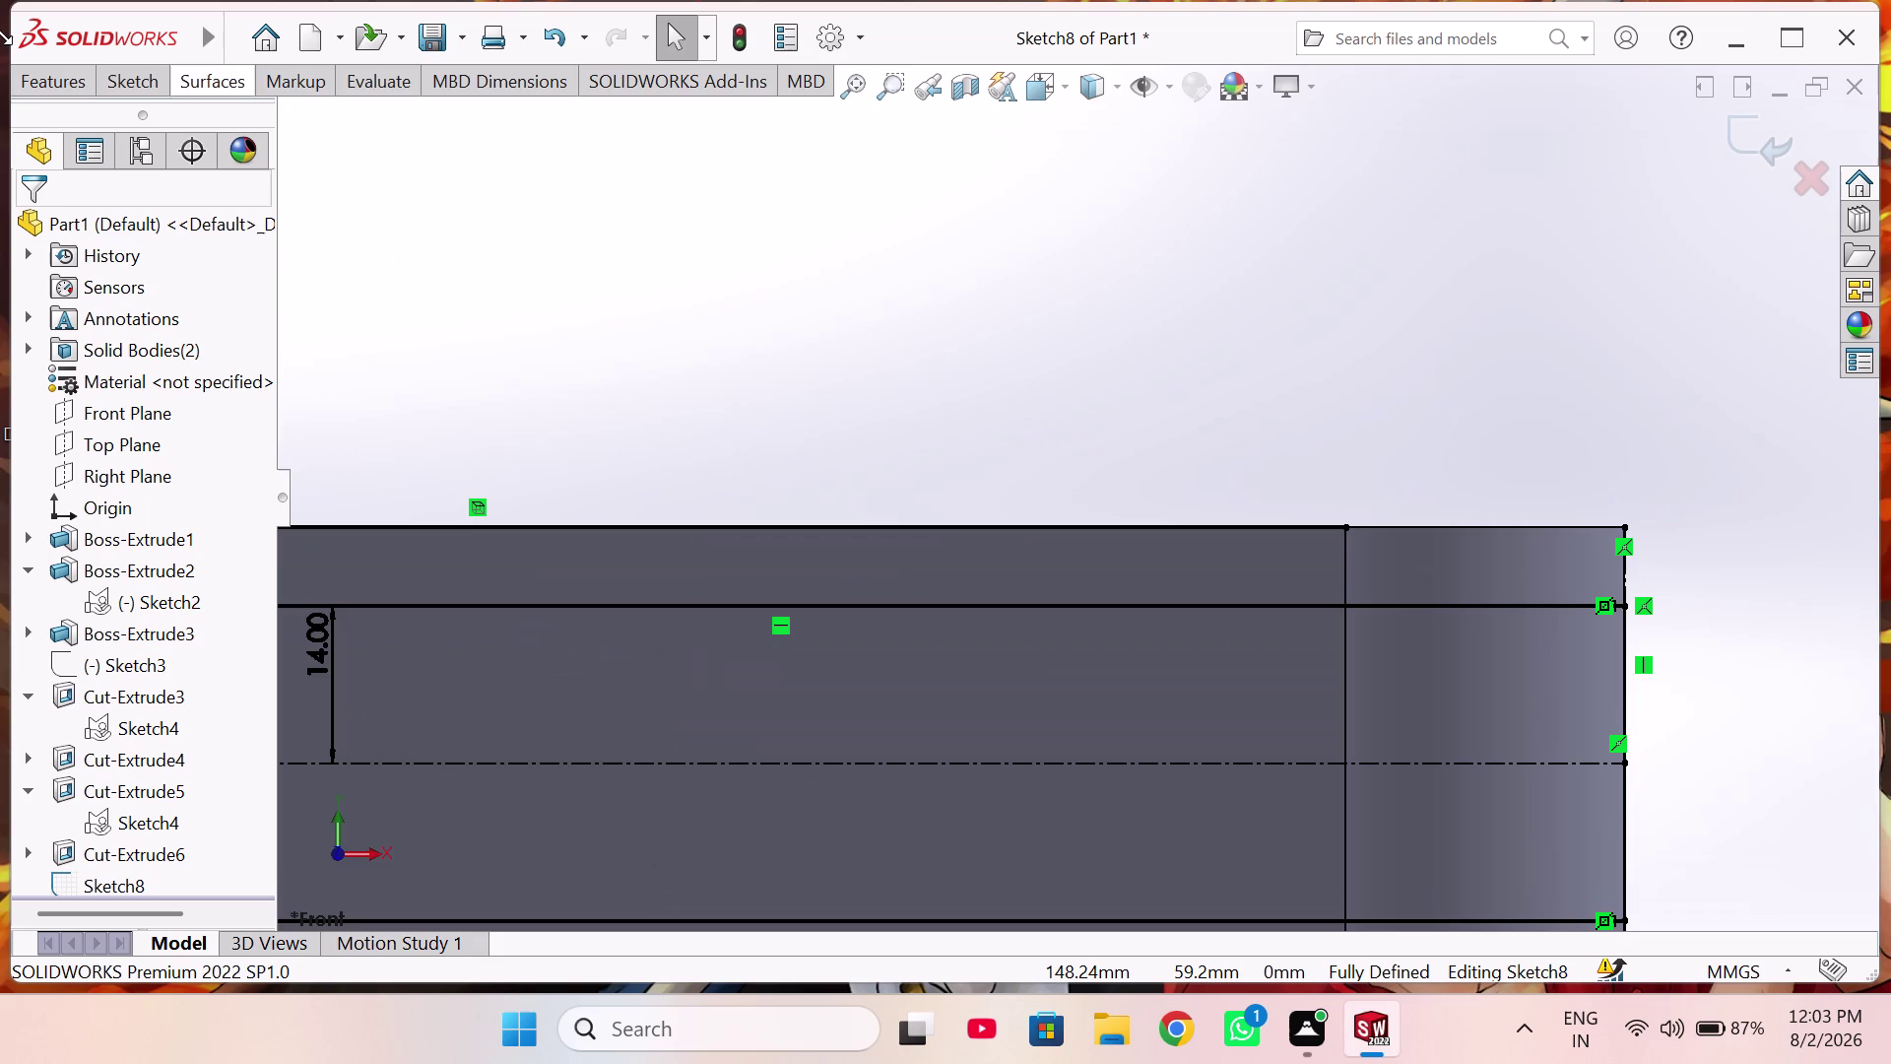
click(144, 81)
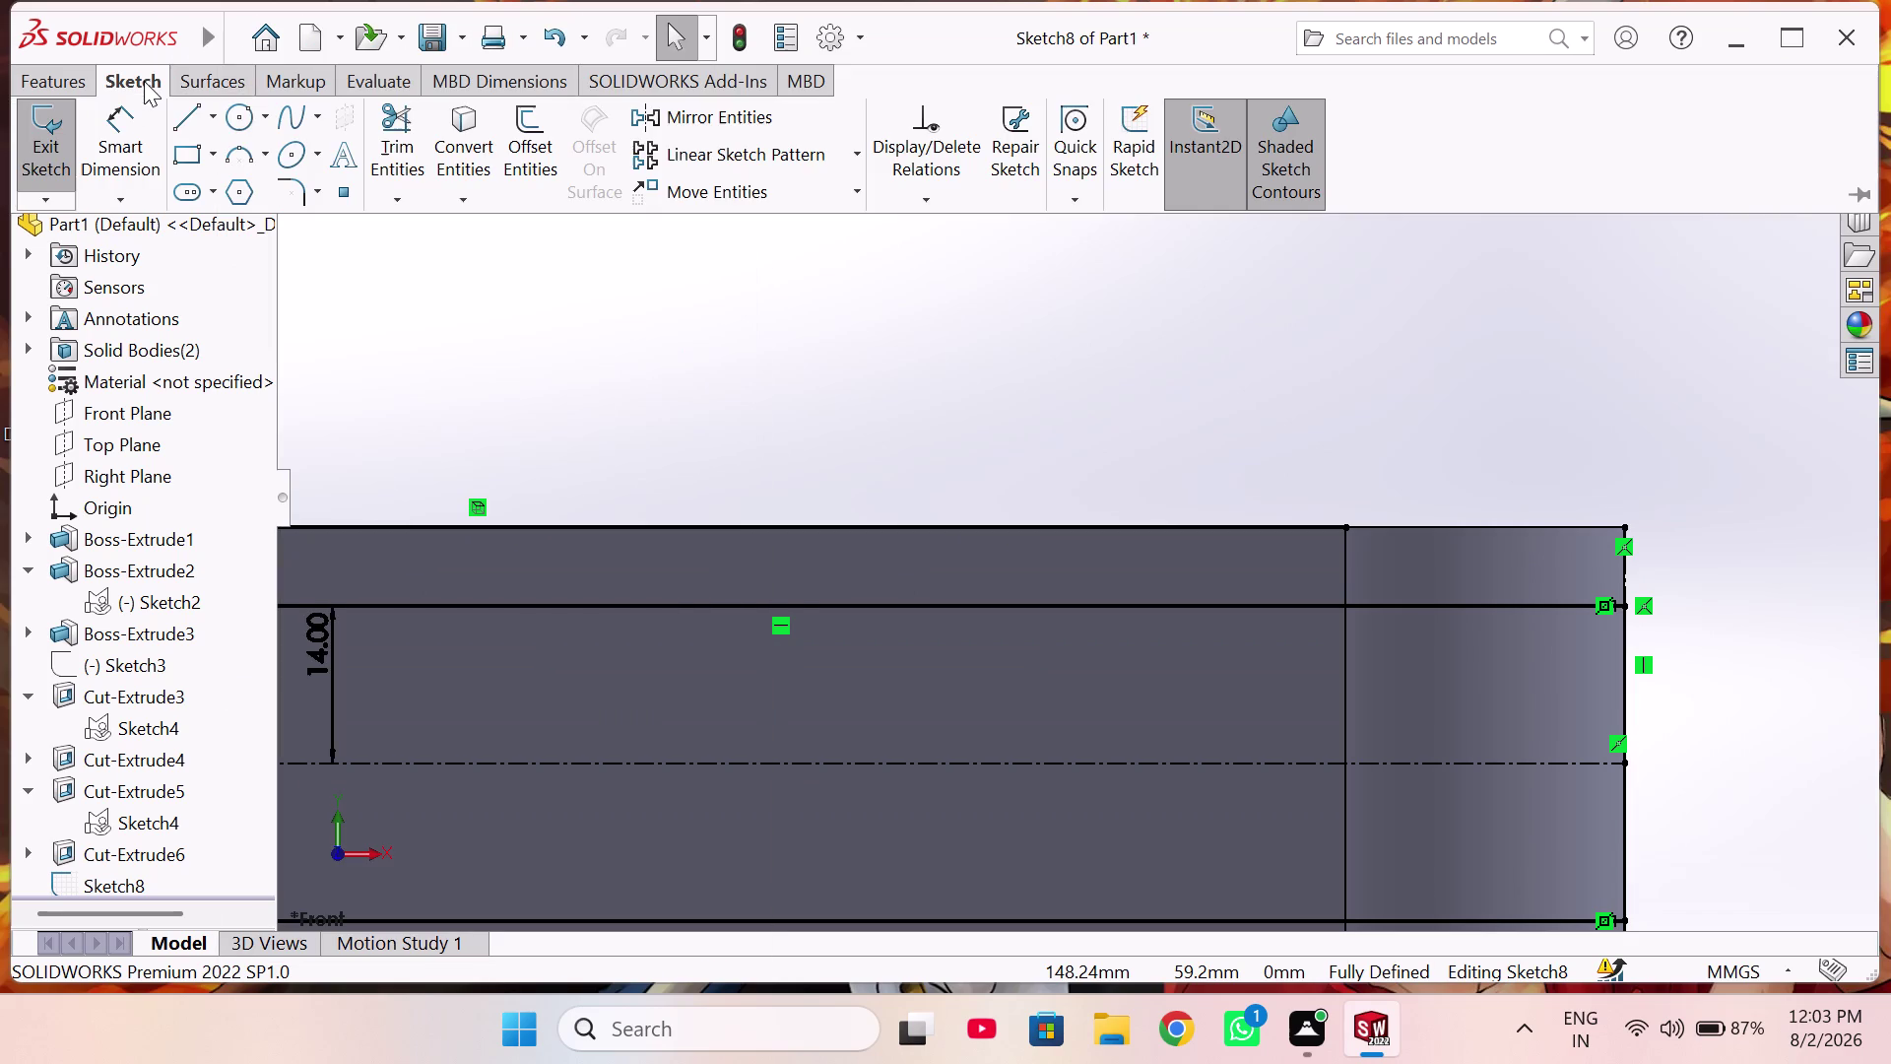
click(479, 157)
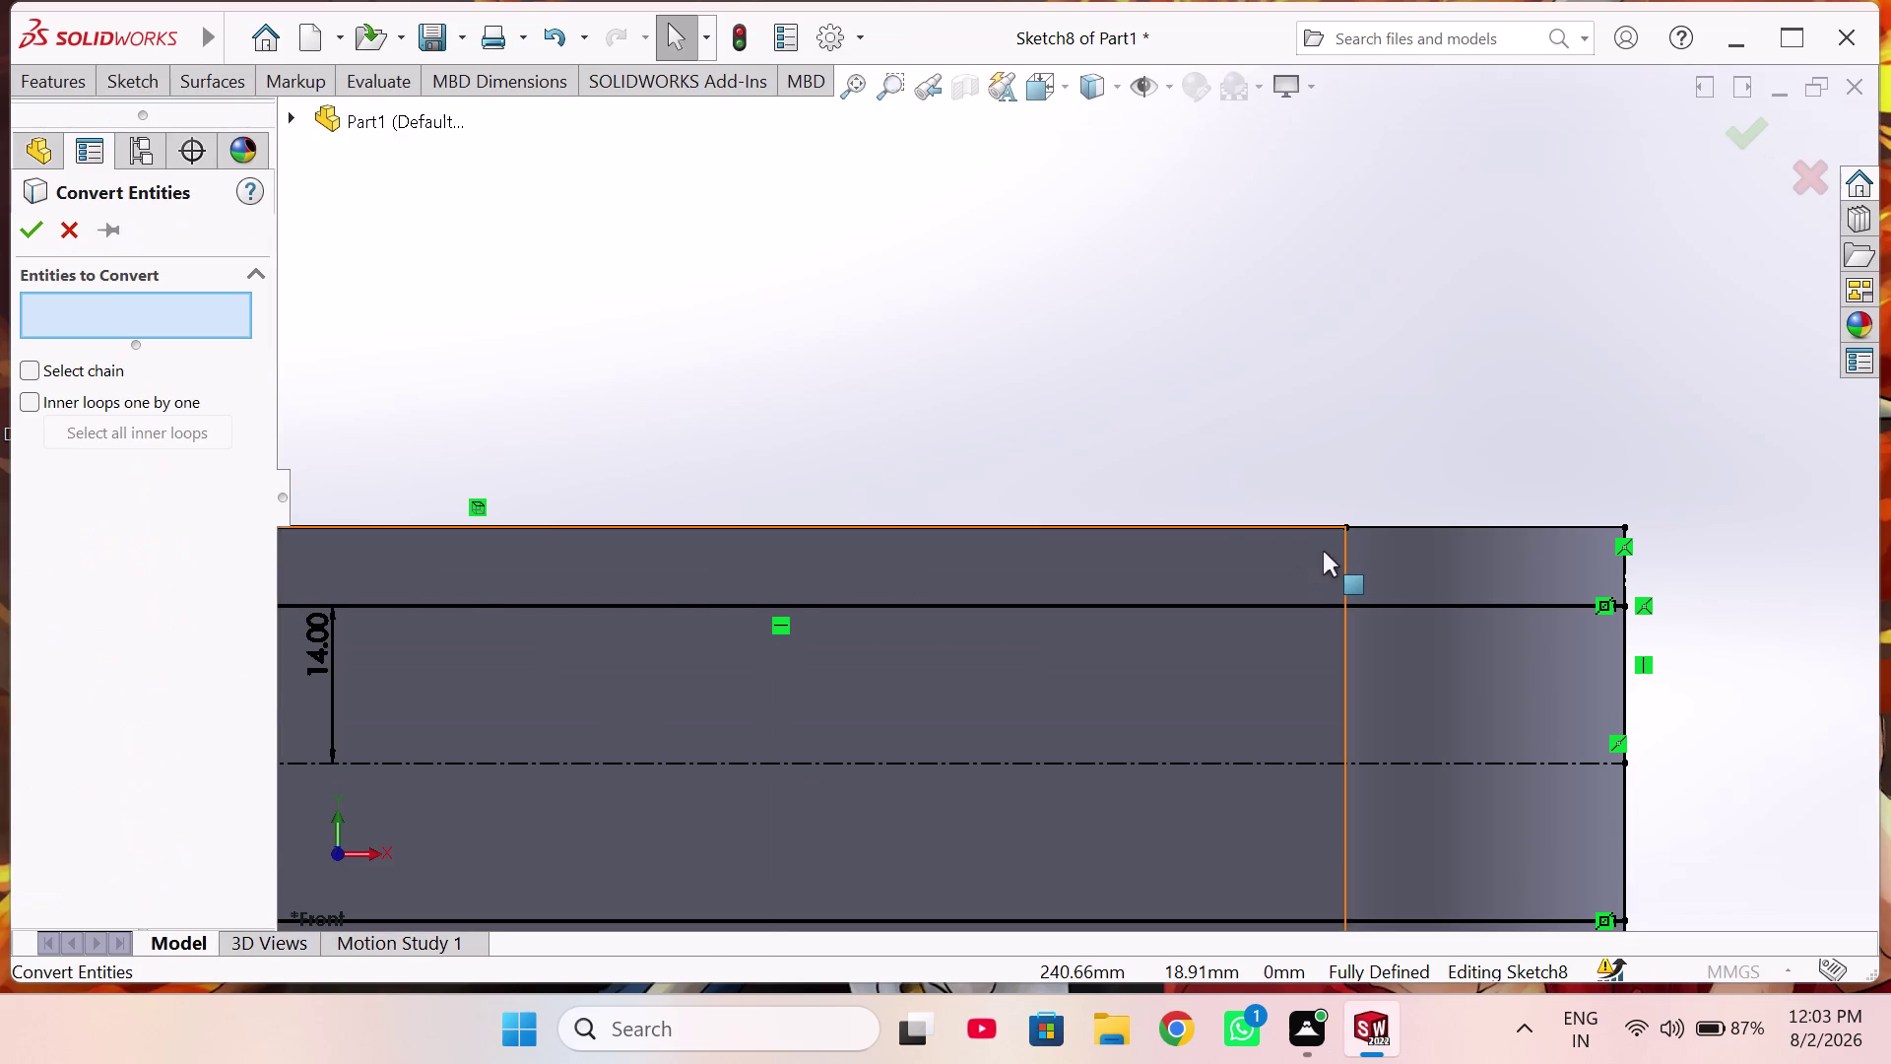
scroll(up, 3)
click(1299, 552)
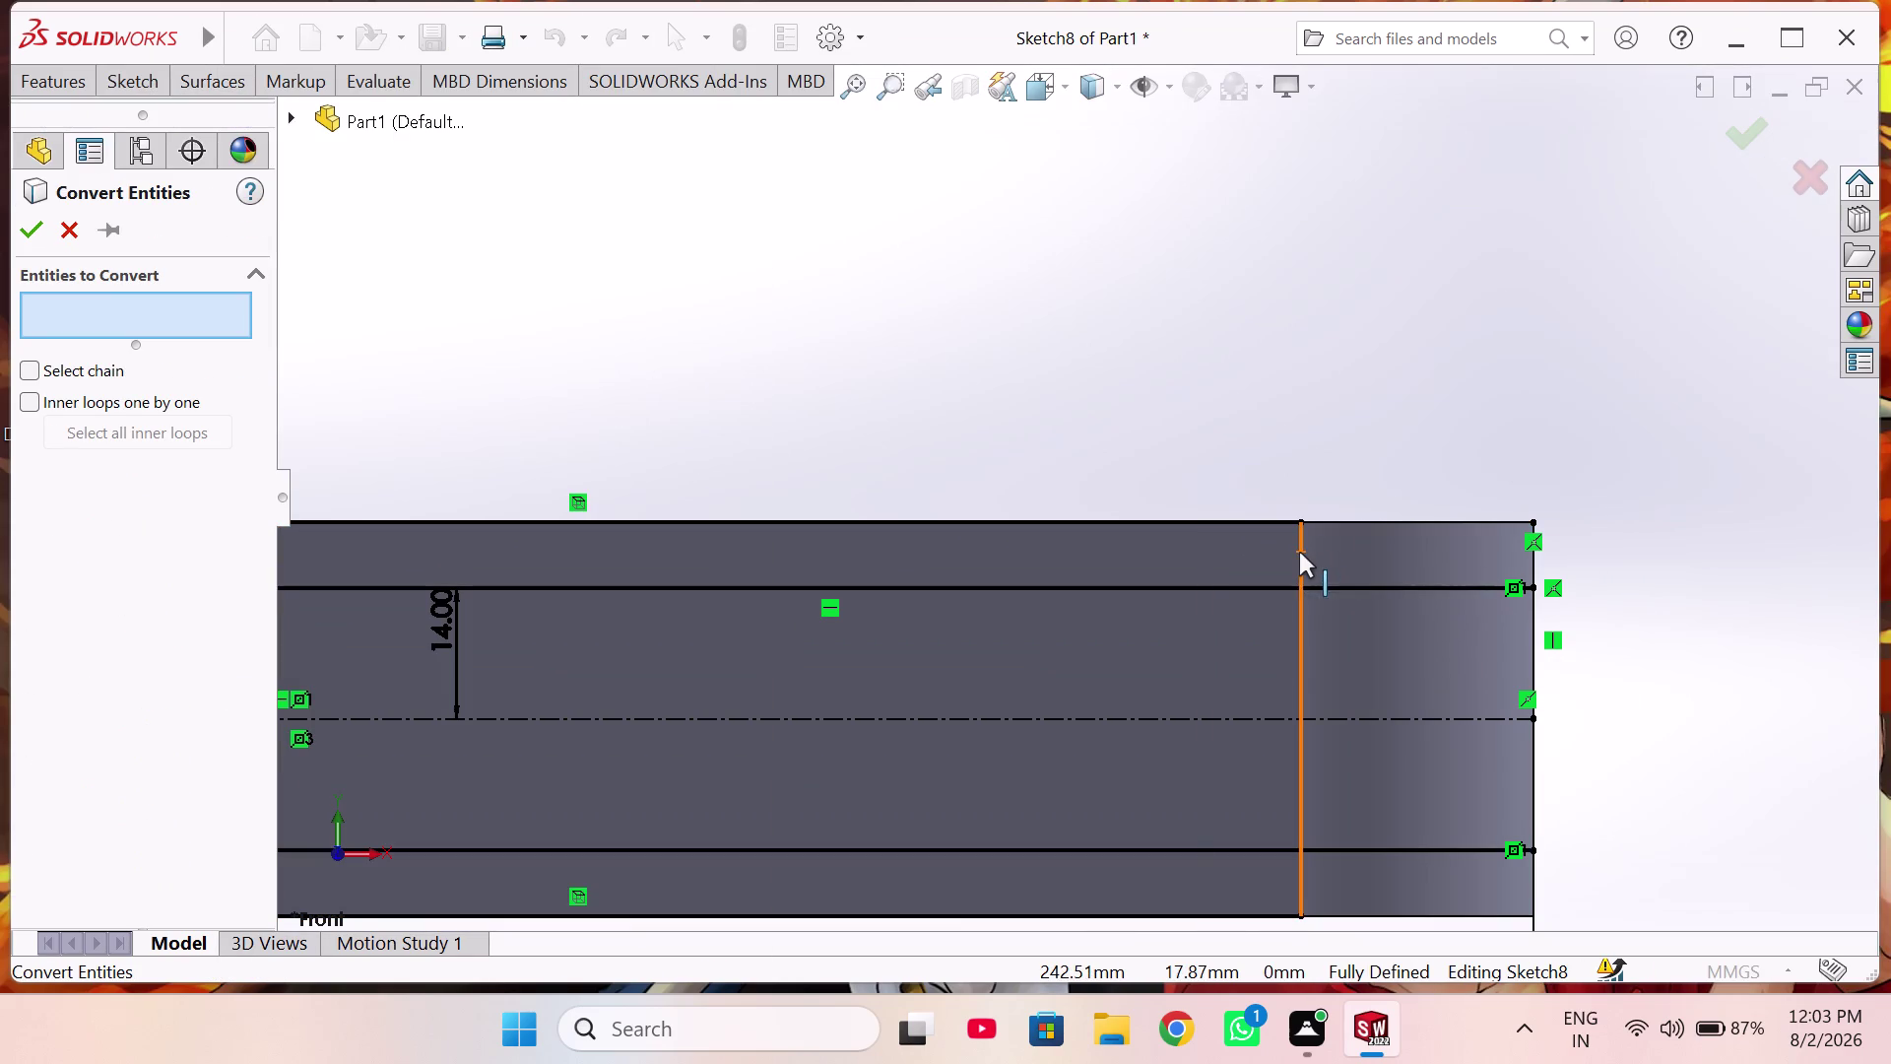
click(24, 237)
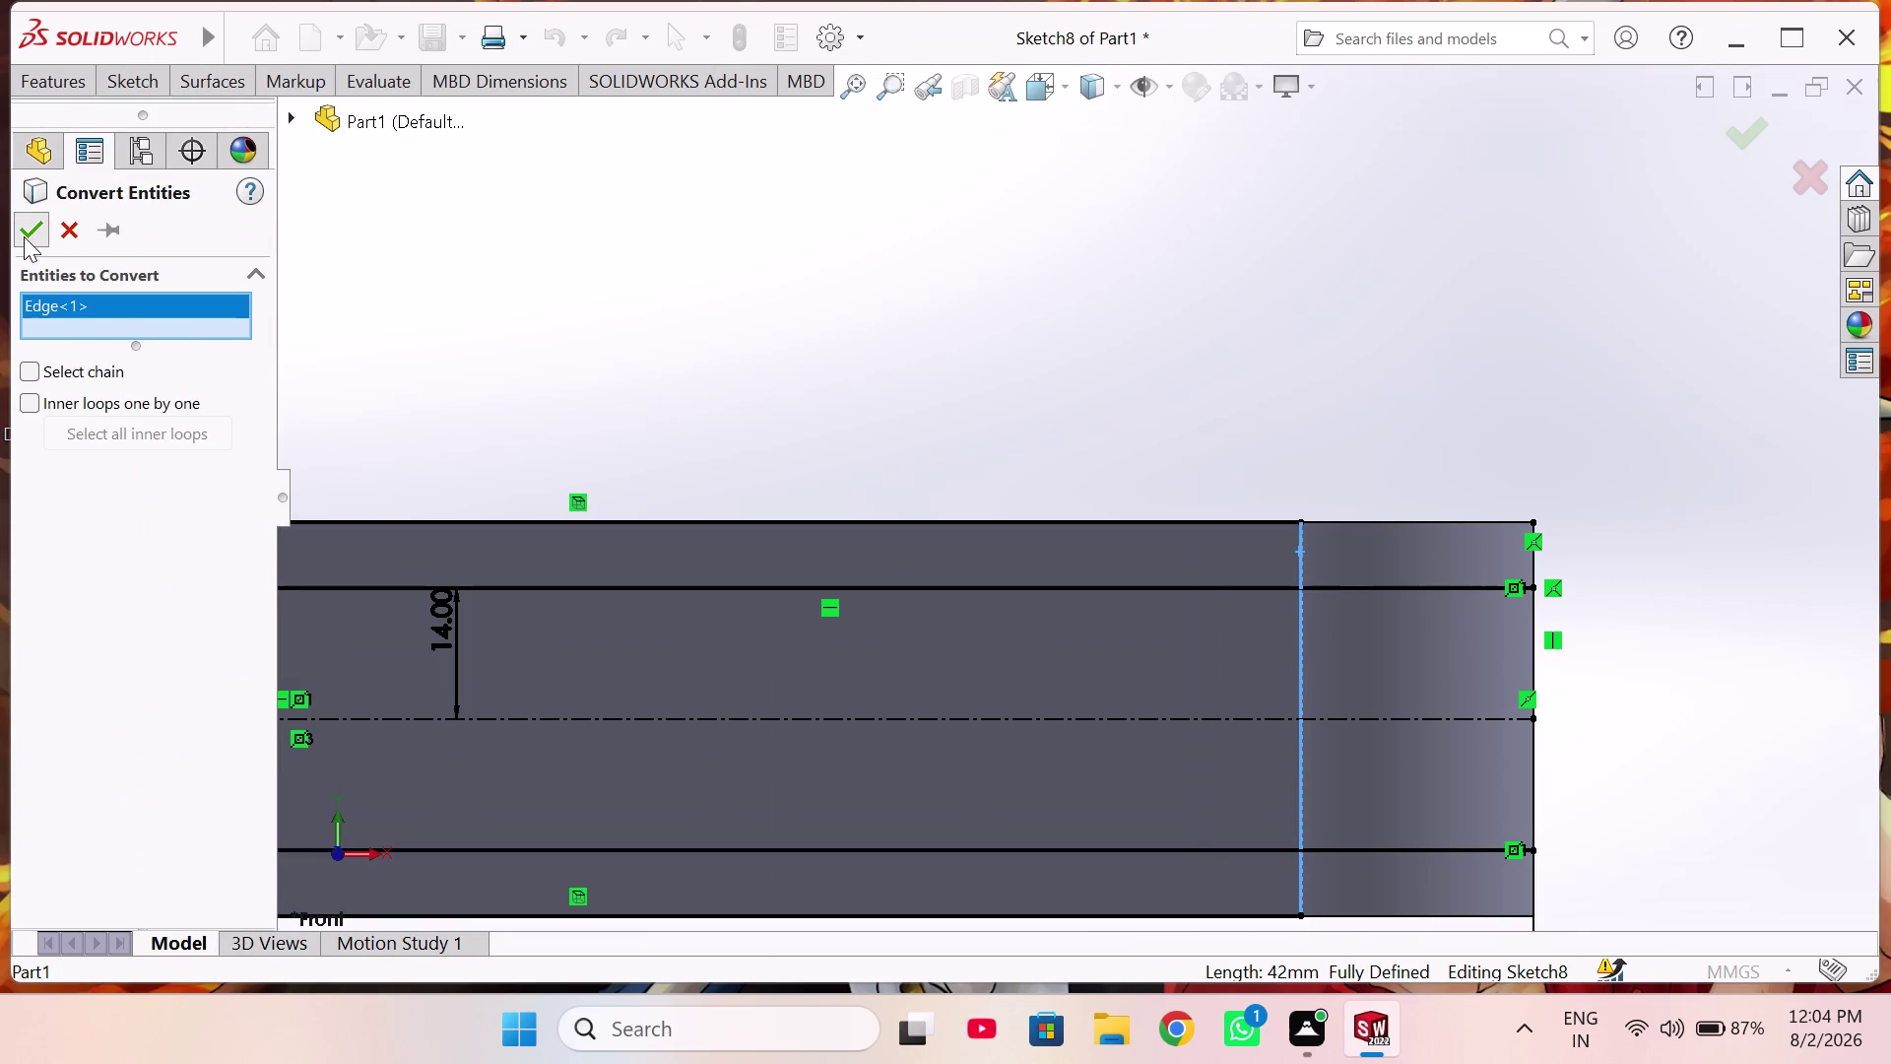
scroll(up, 3)
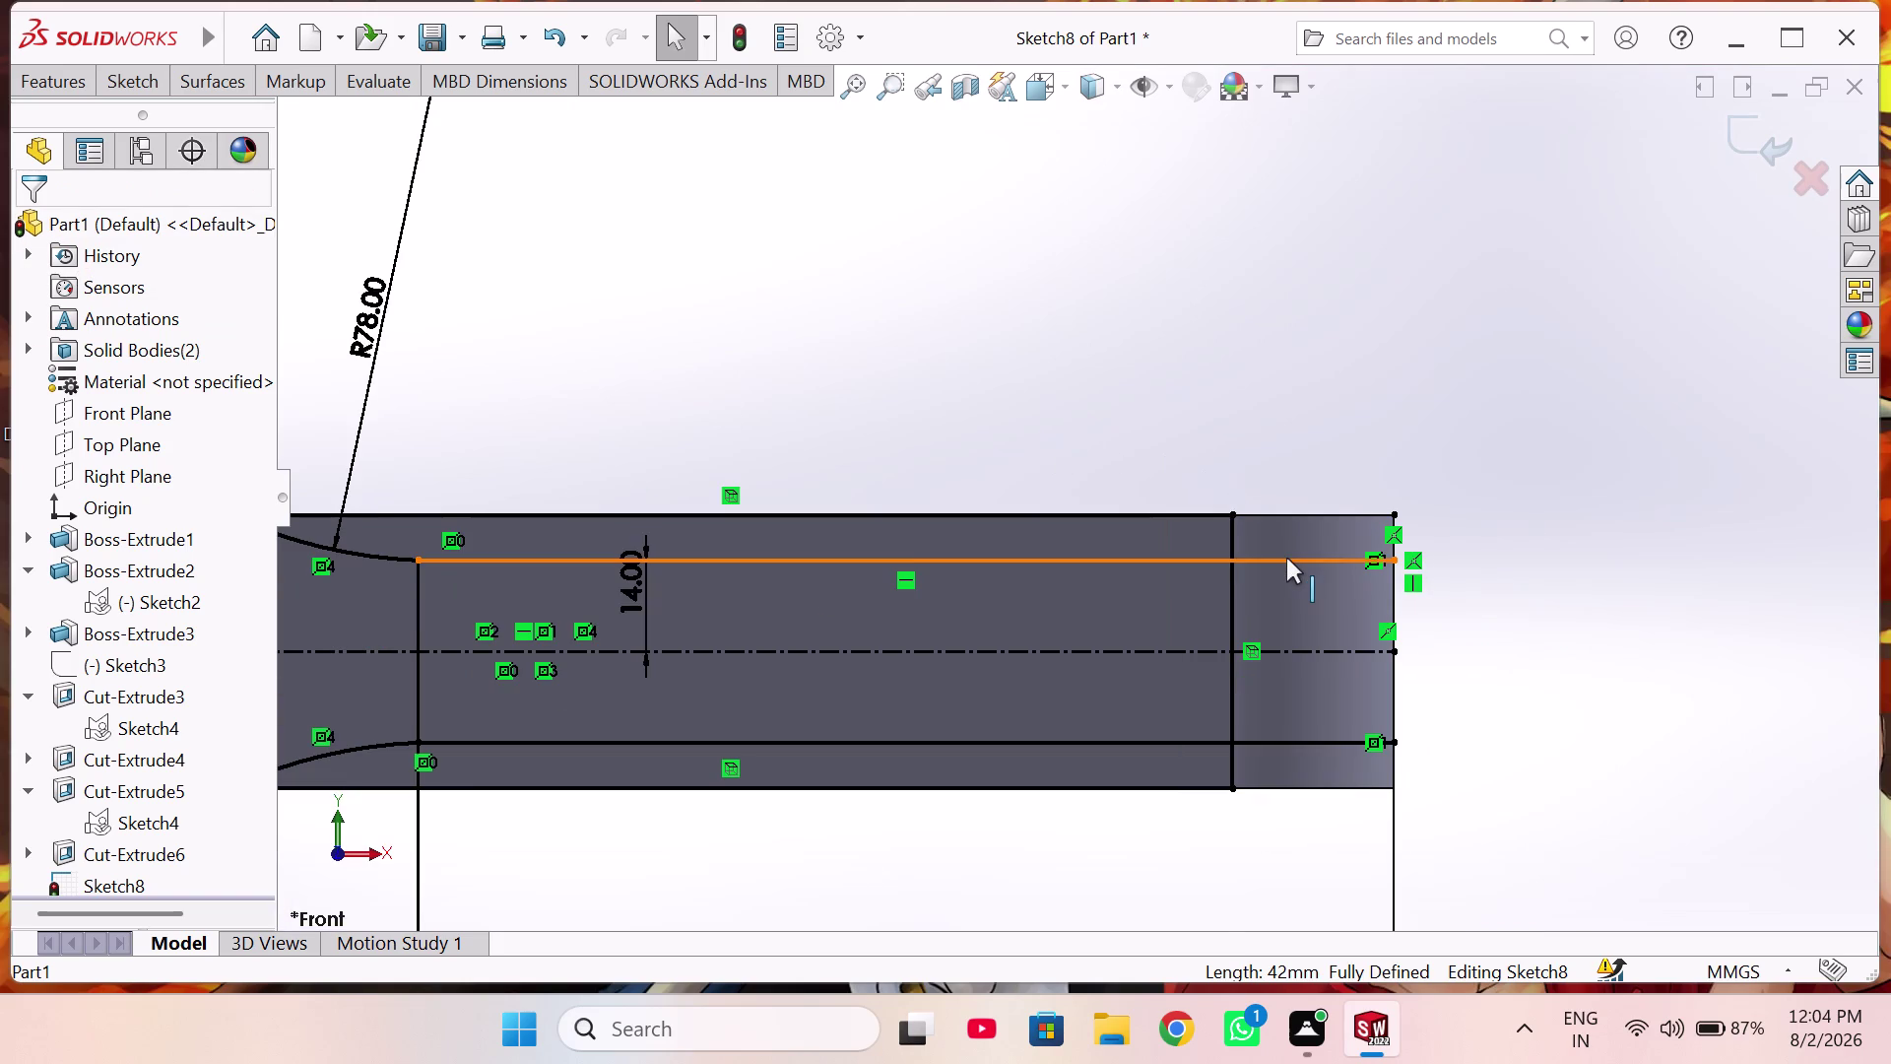
click(142, 84)
click(384, 139)
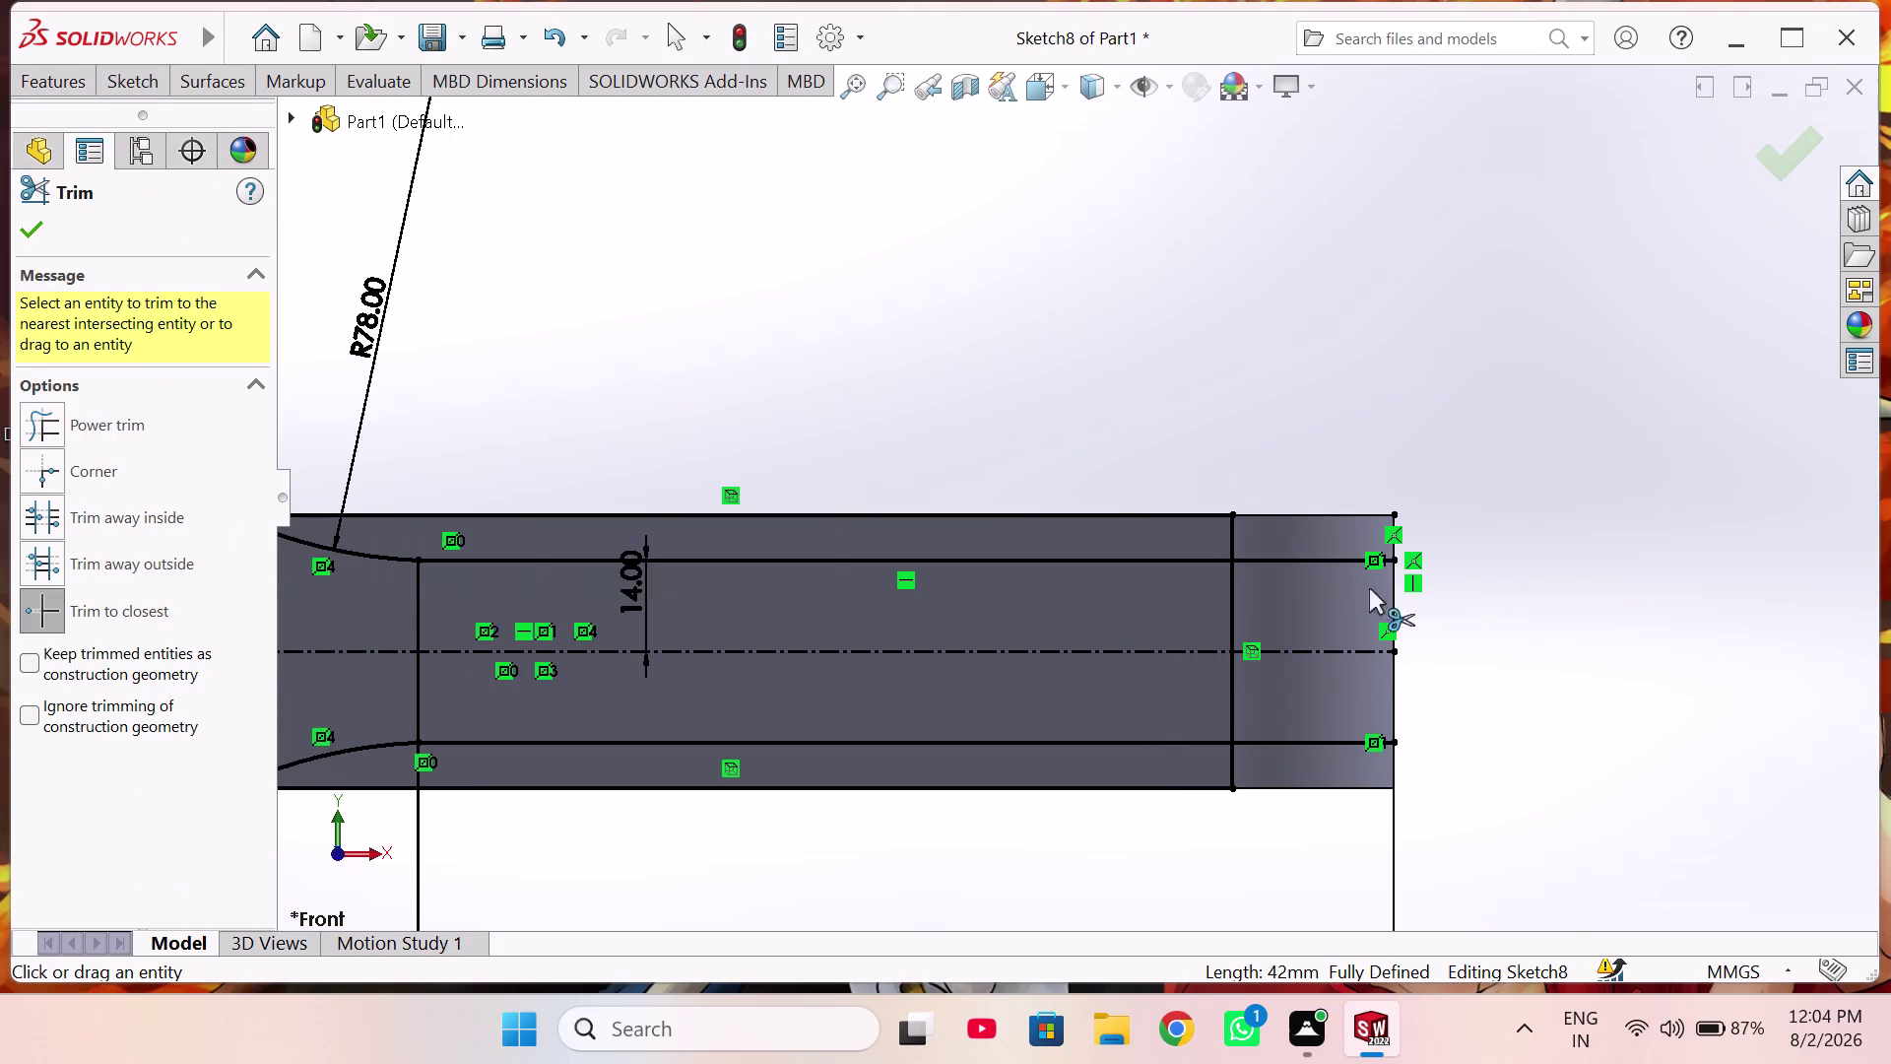
Trim the upper and lower long lines back to the vertical line, deleting attached dimensions.
click(1304, 561)
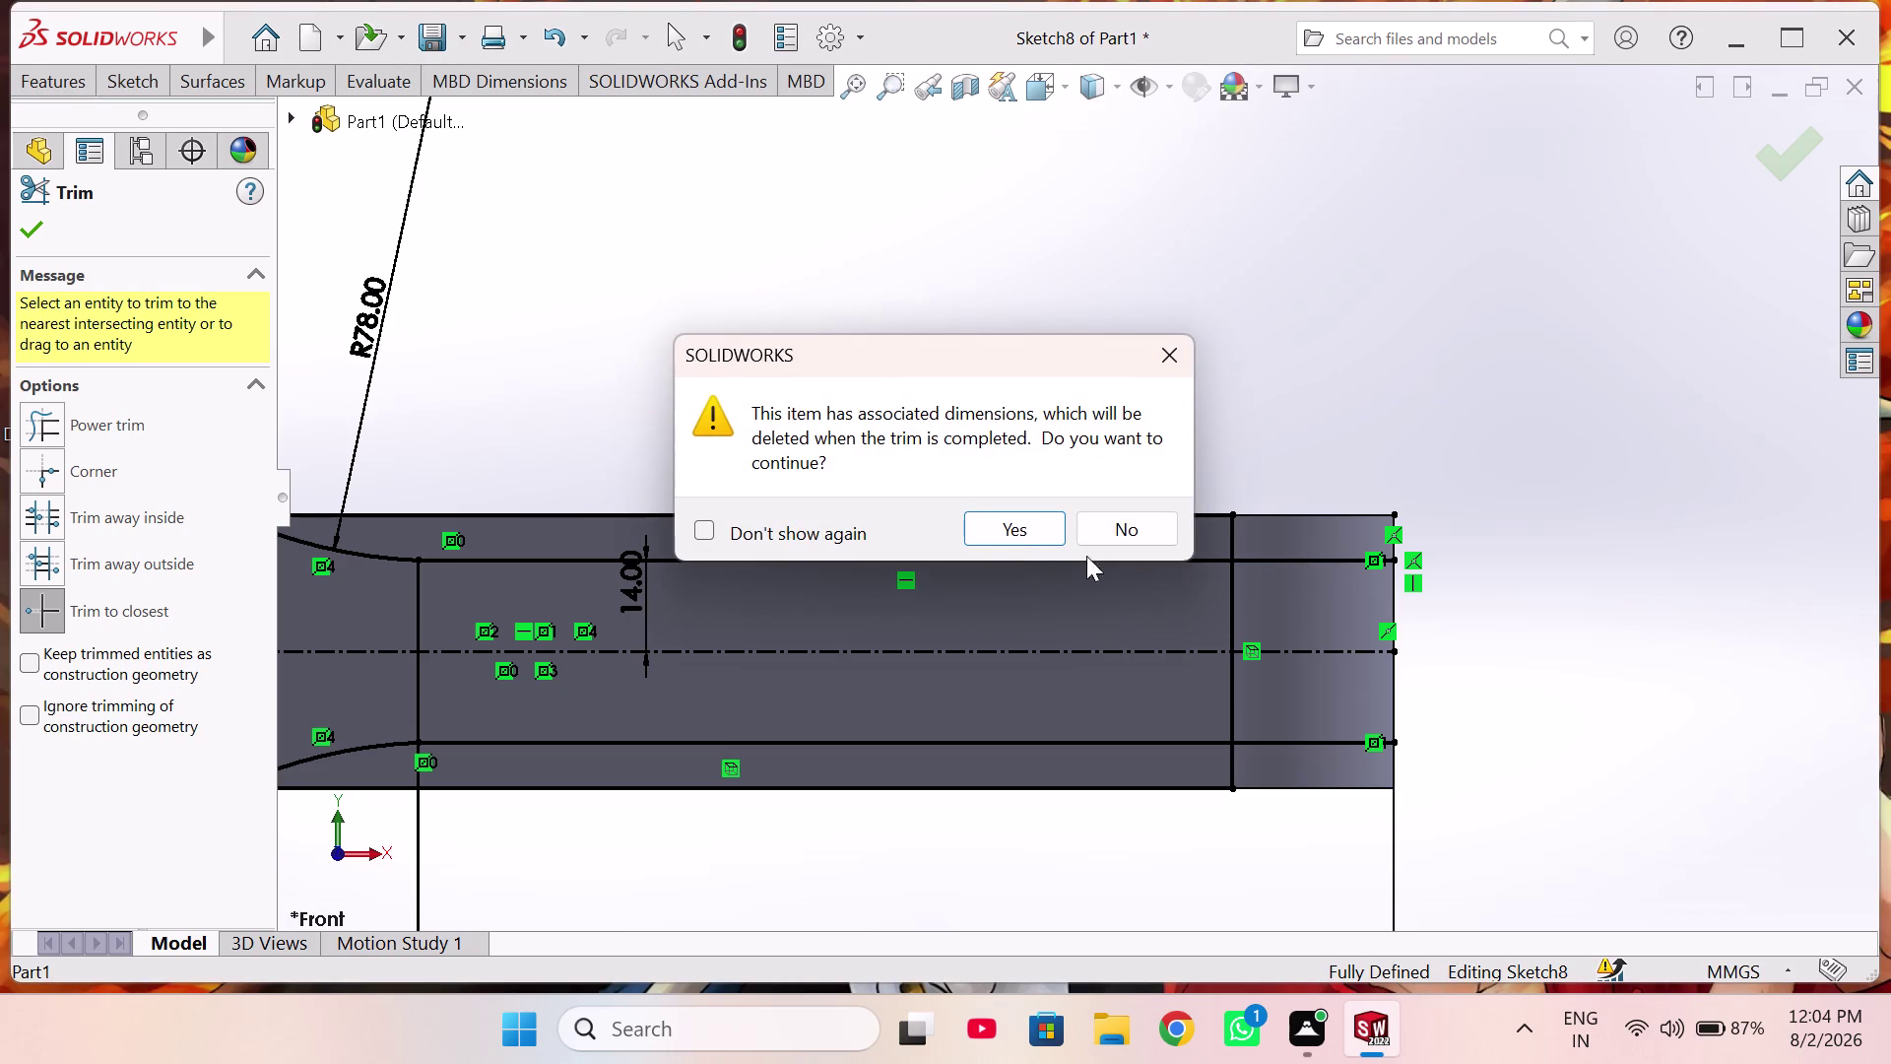
click(1013, 534)
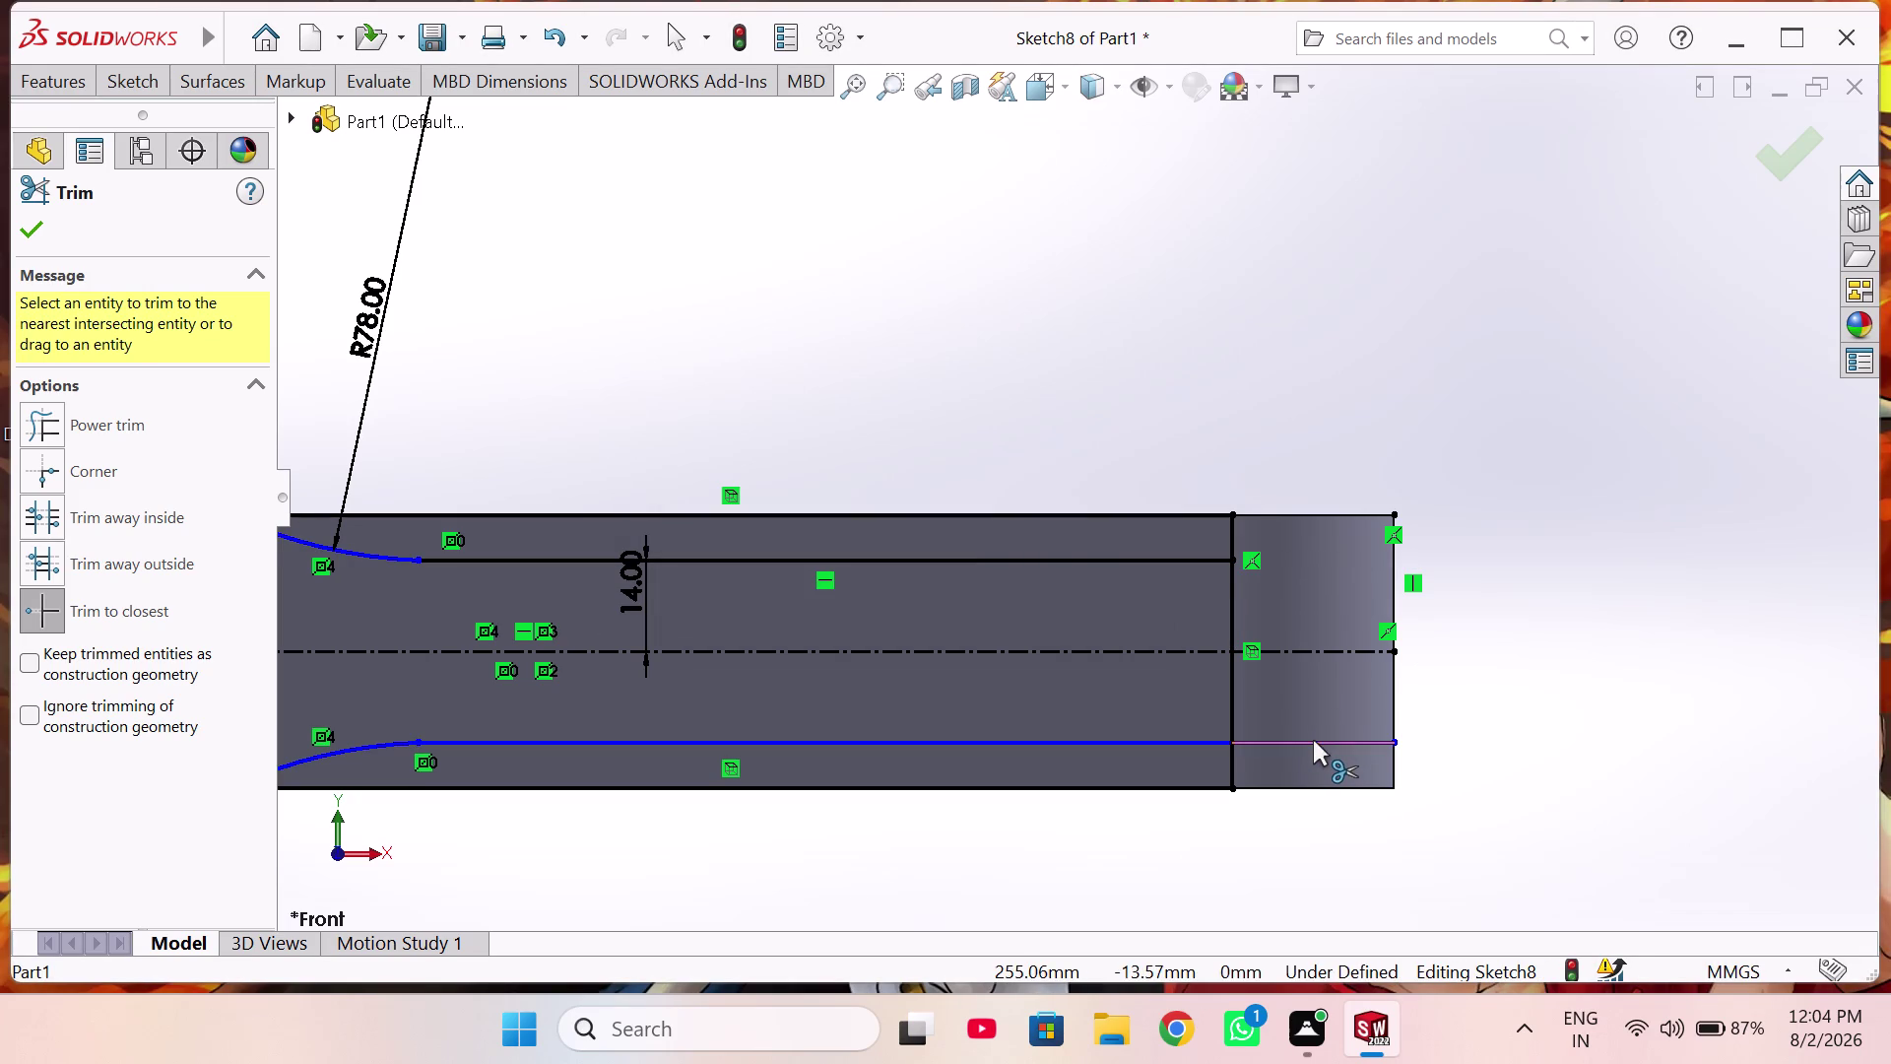
click(1313, 739)
scroll(up, 3)
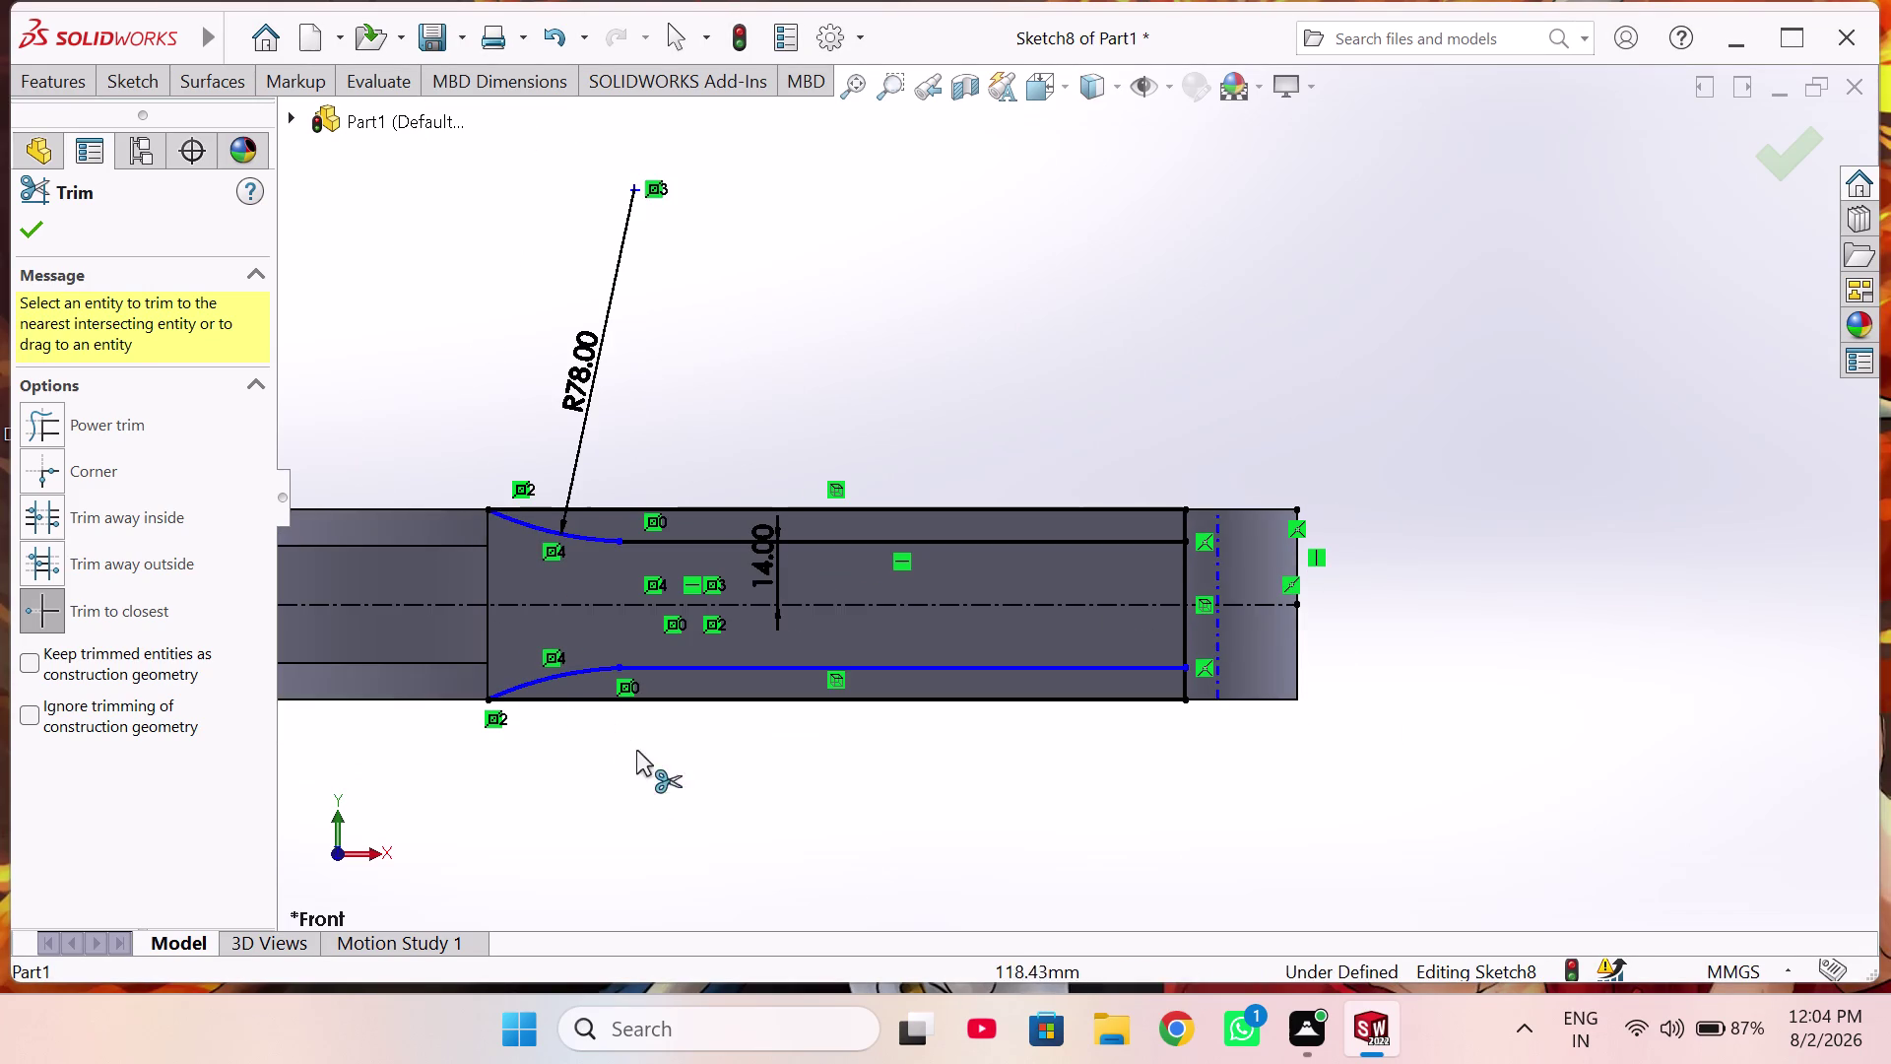
right_click(782, 355)
click(849, 446)
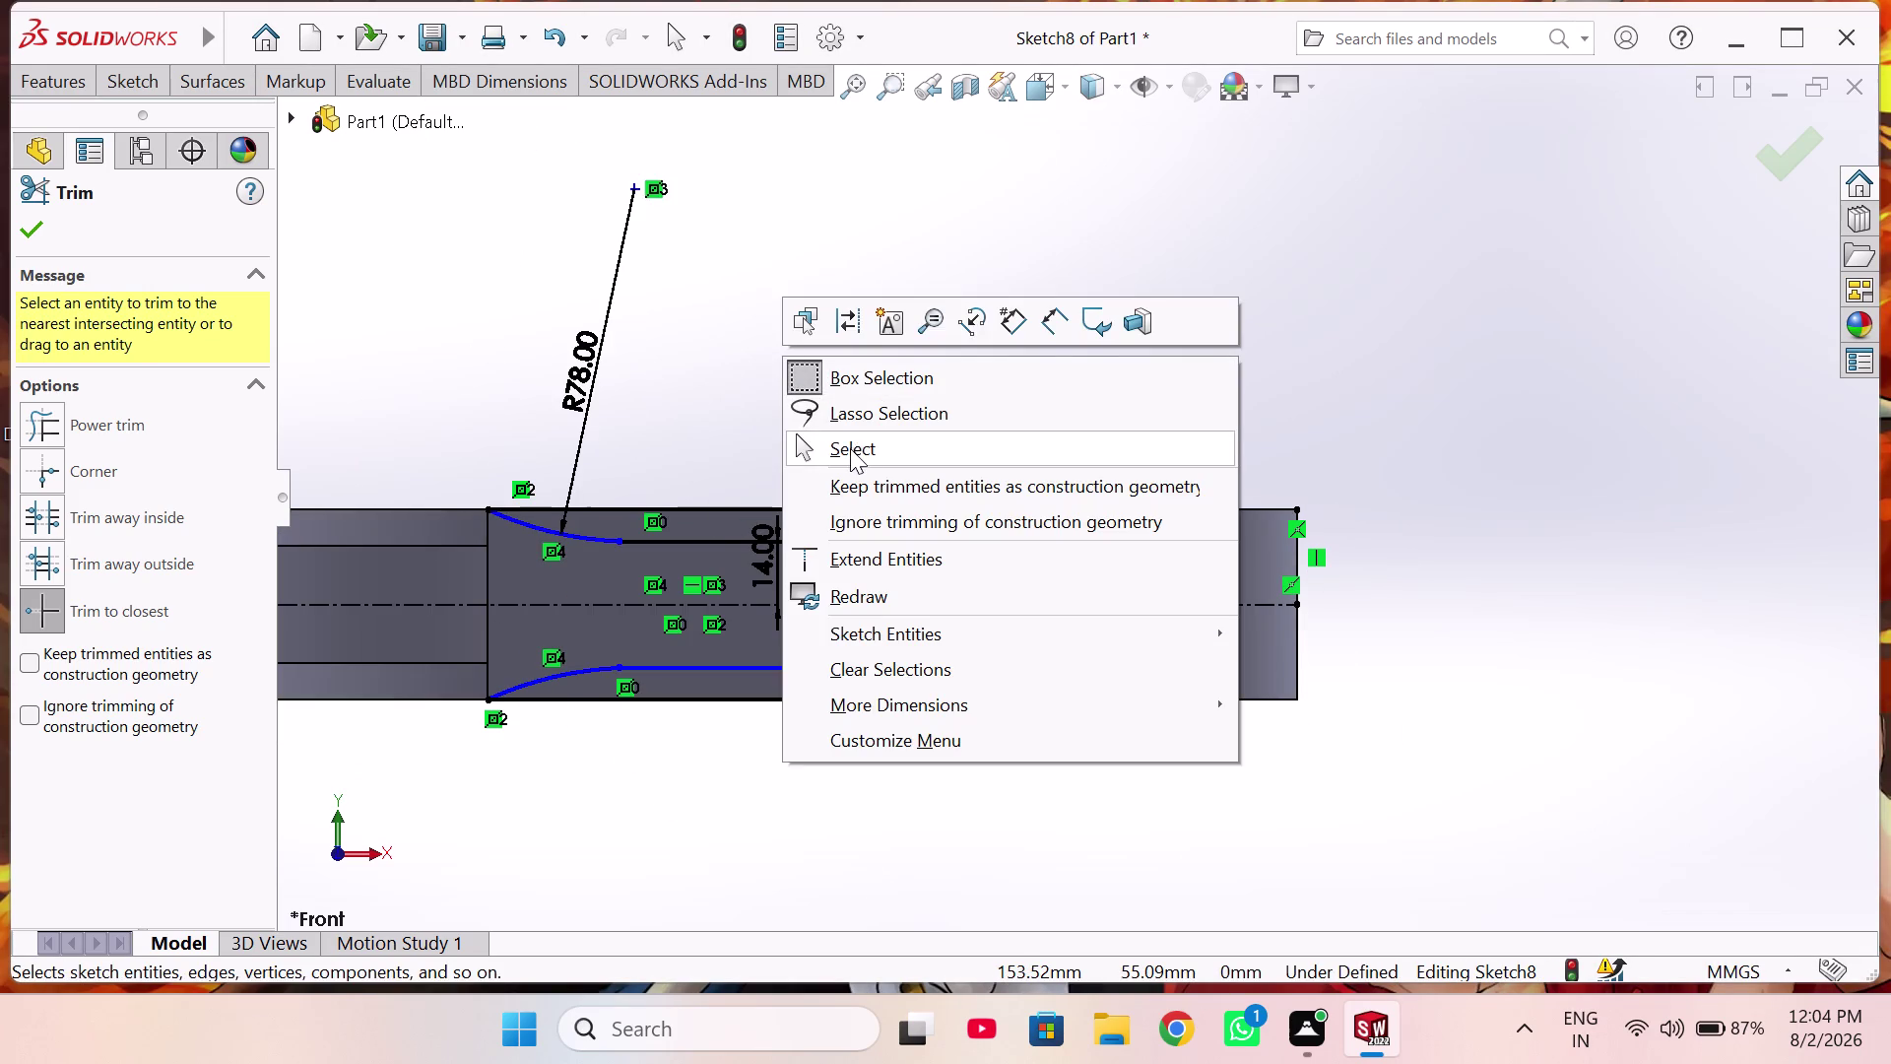
right_drag(742, 829, 720, 813)
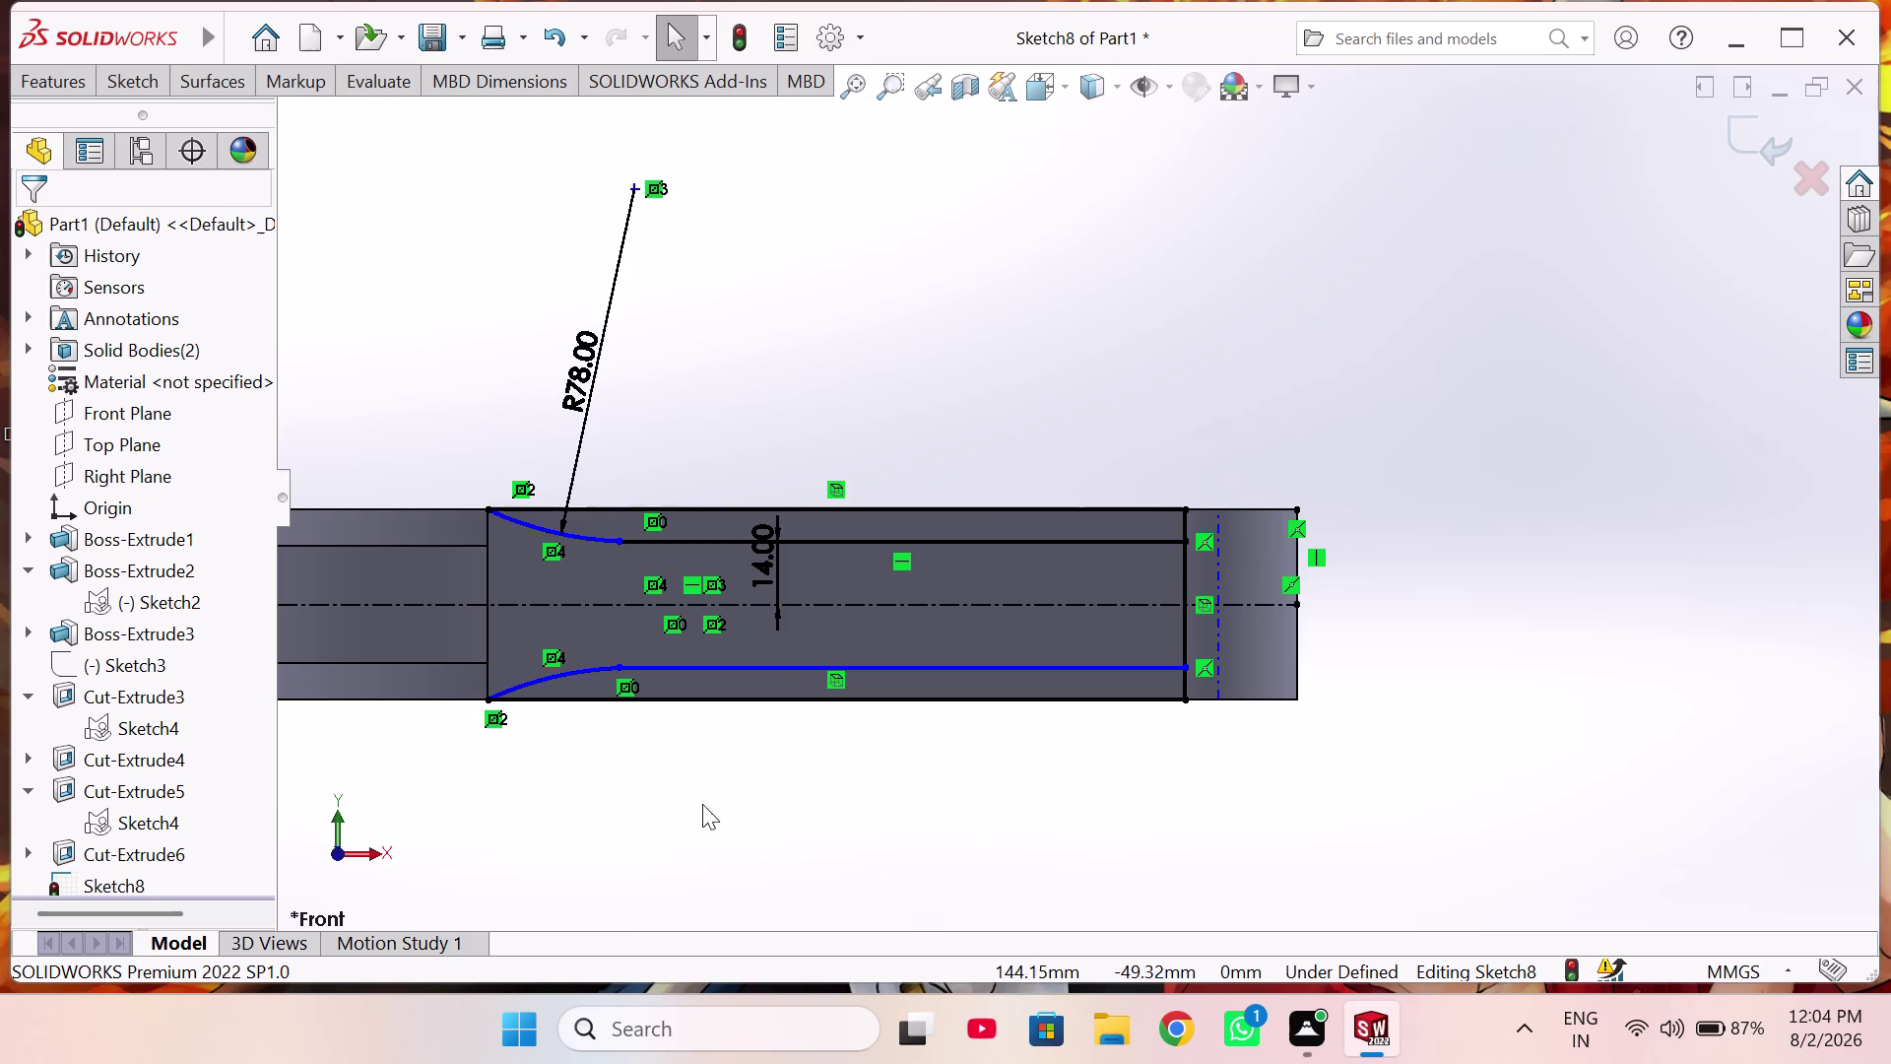
Attempt the lower arc radius and 14 mm offset dimensions, cancelling both as redundant.
right_drag(721, 813, 771, 662)
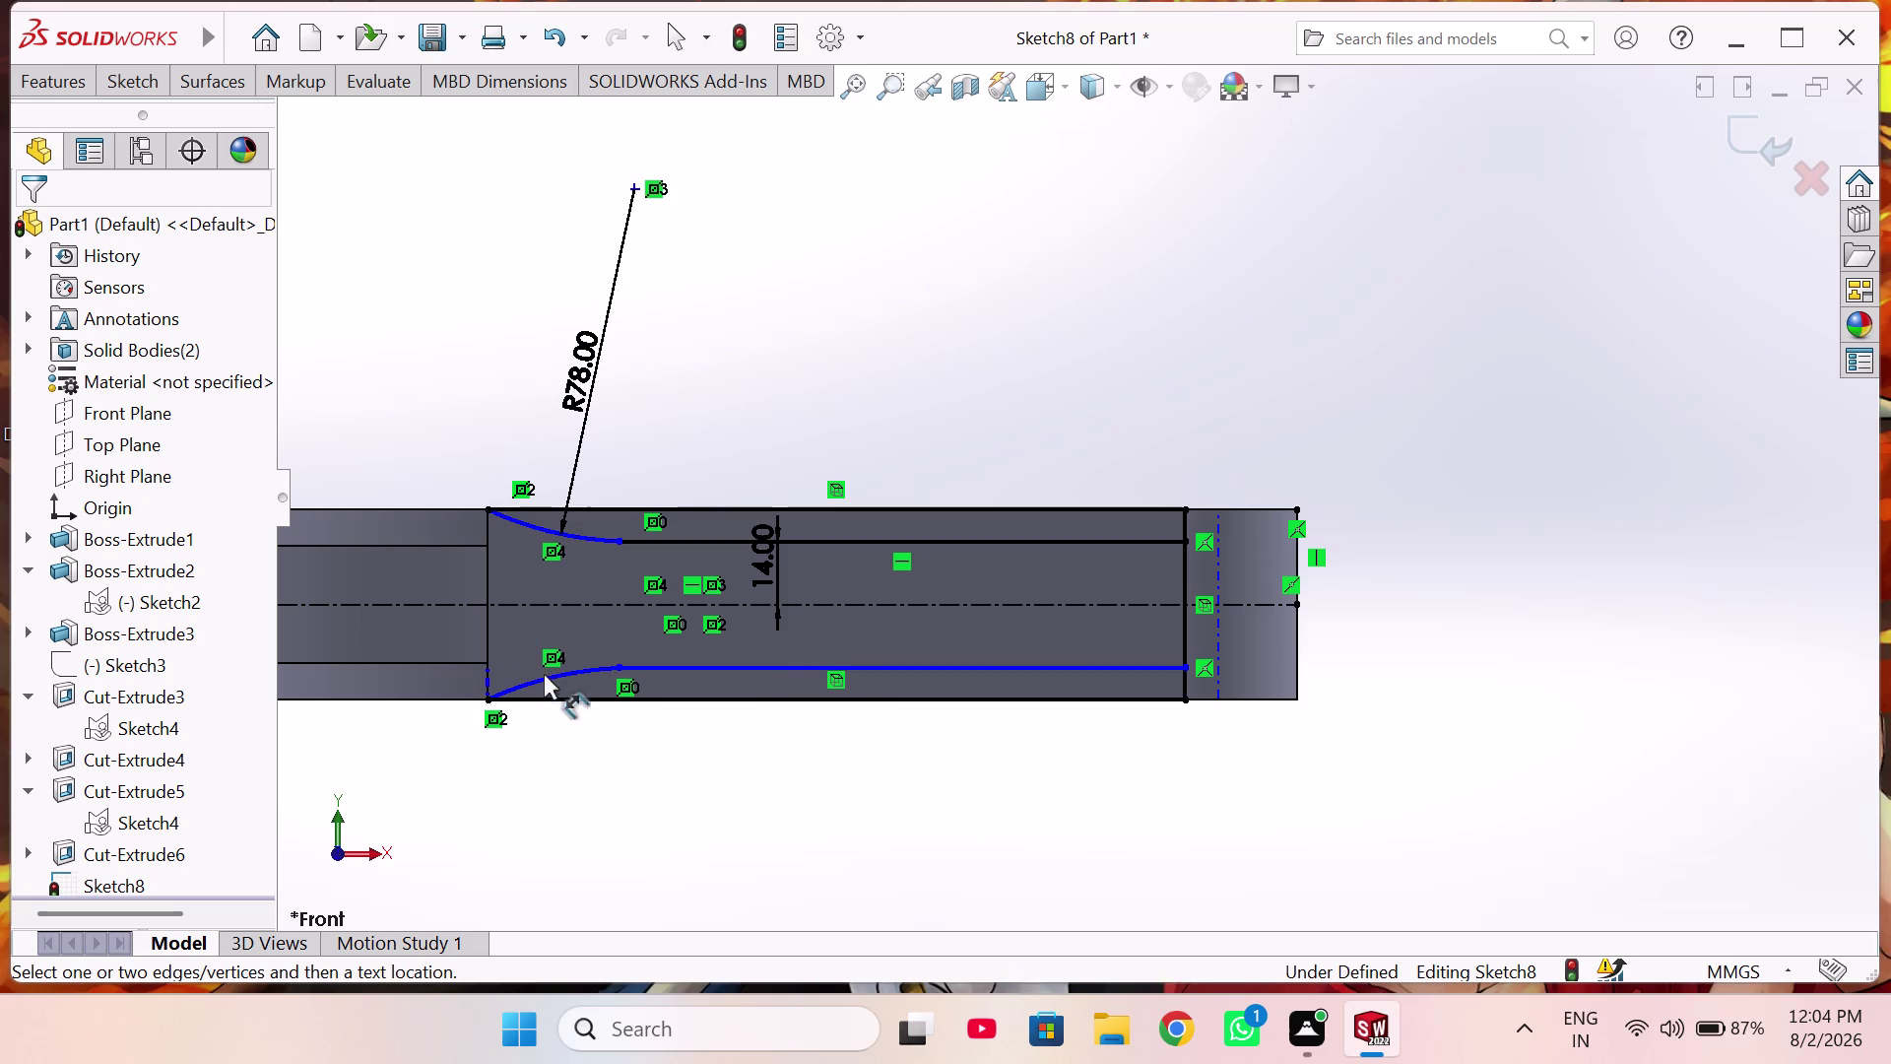
click(556, 681)
click(580, 775)
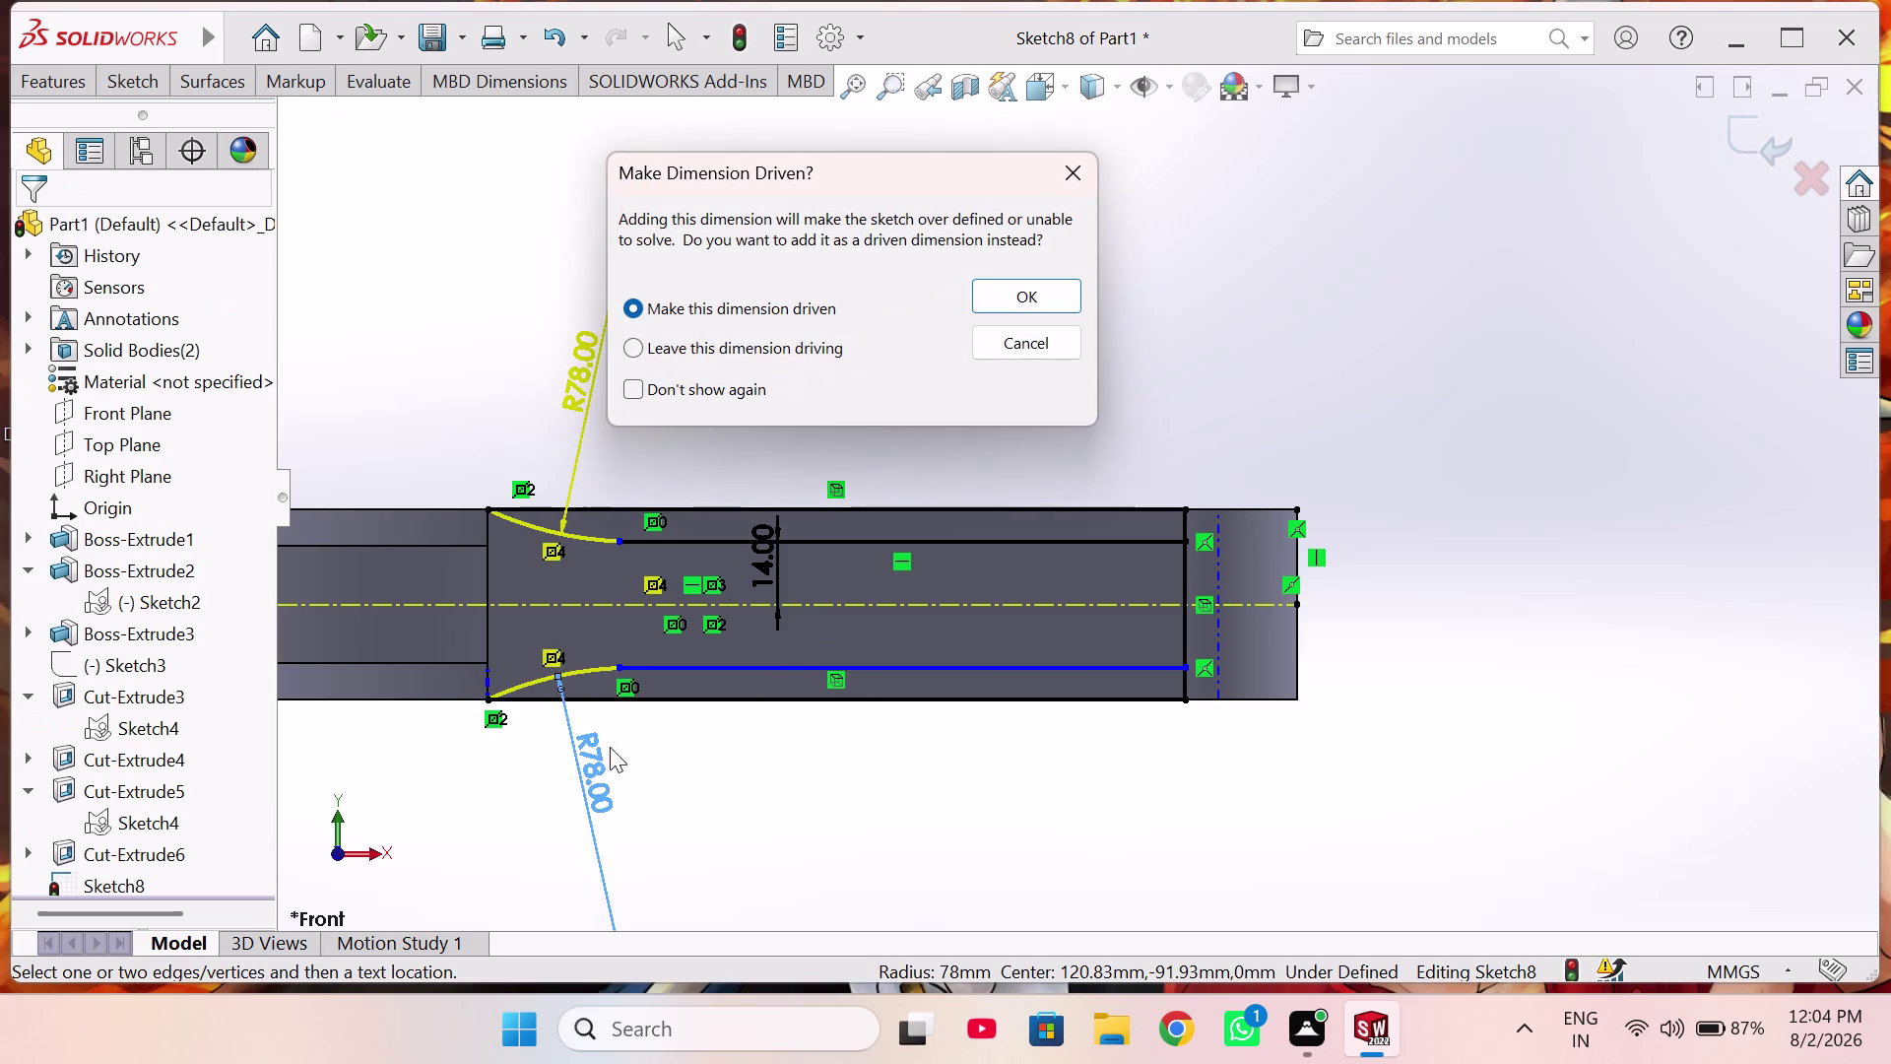
click(1010, 348)
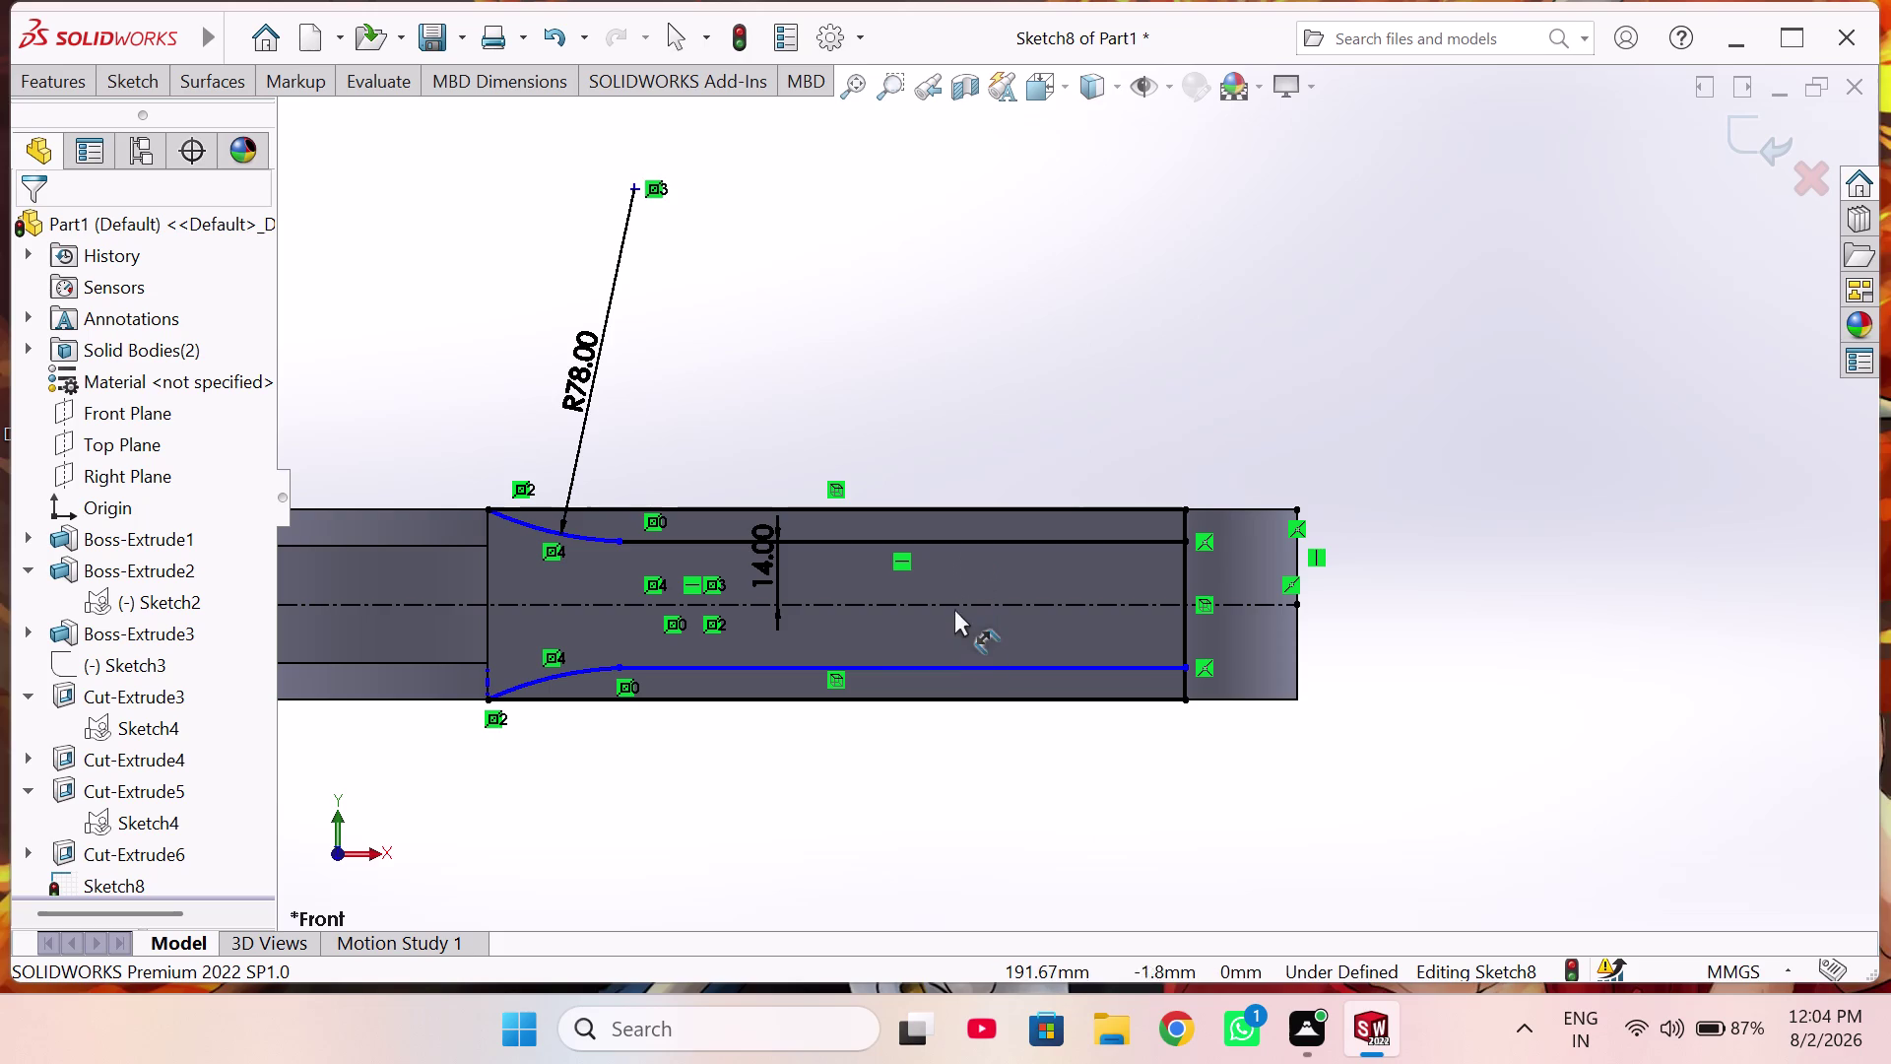
click(954, 604)
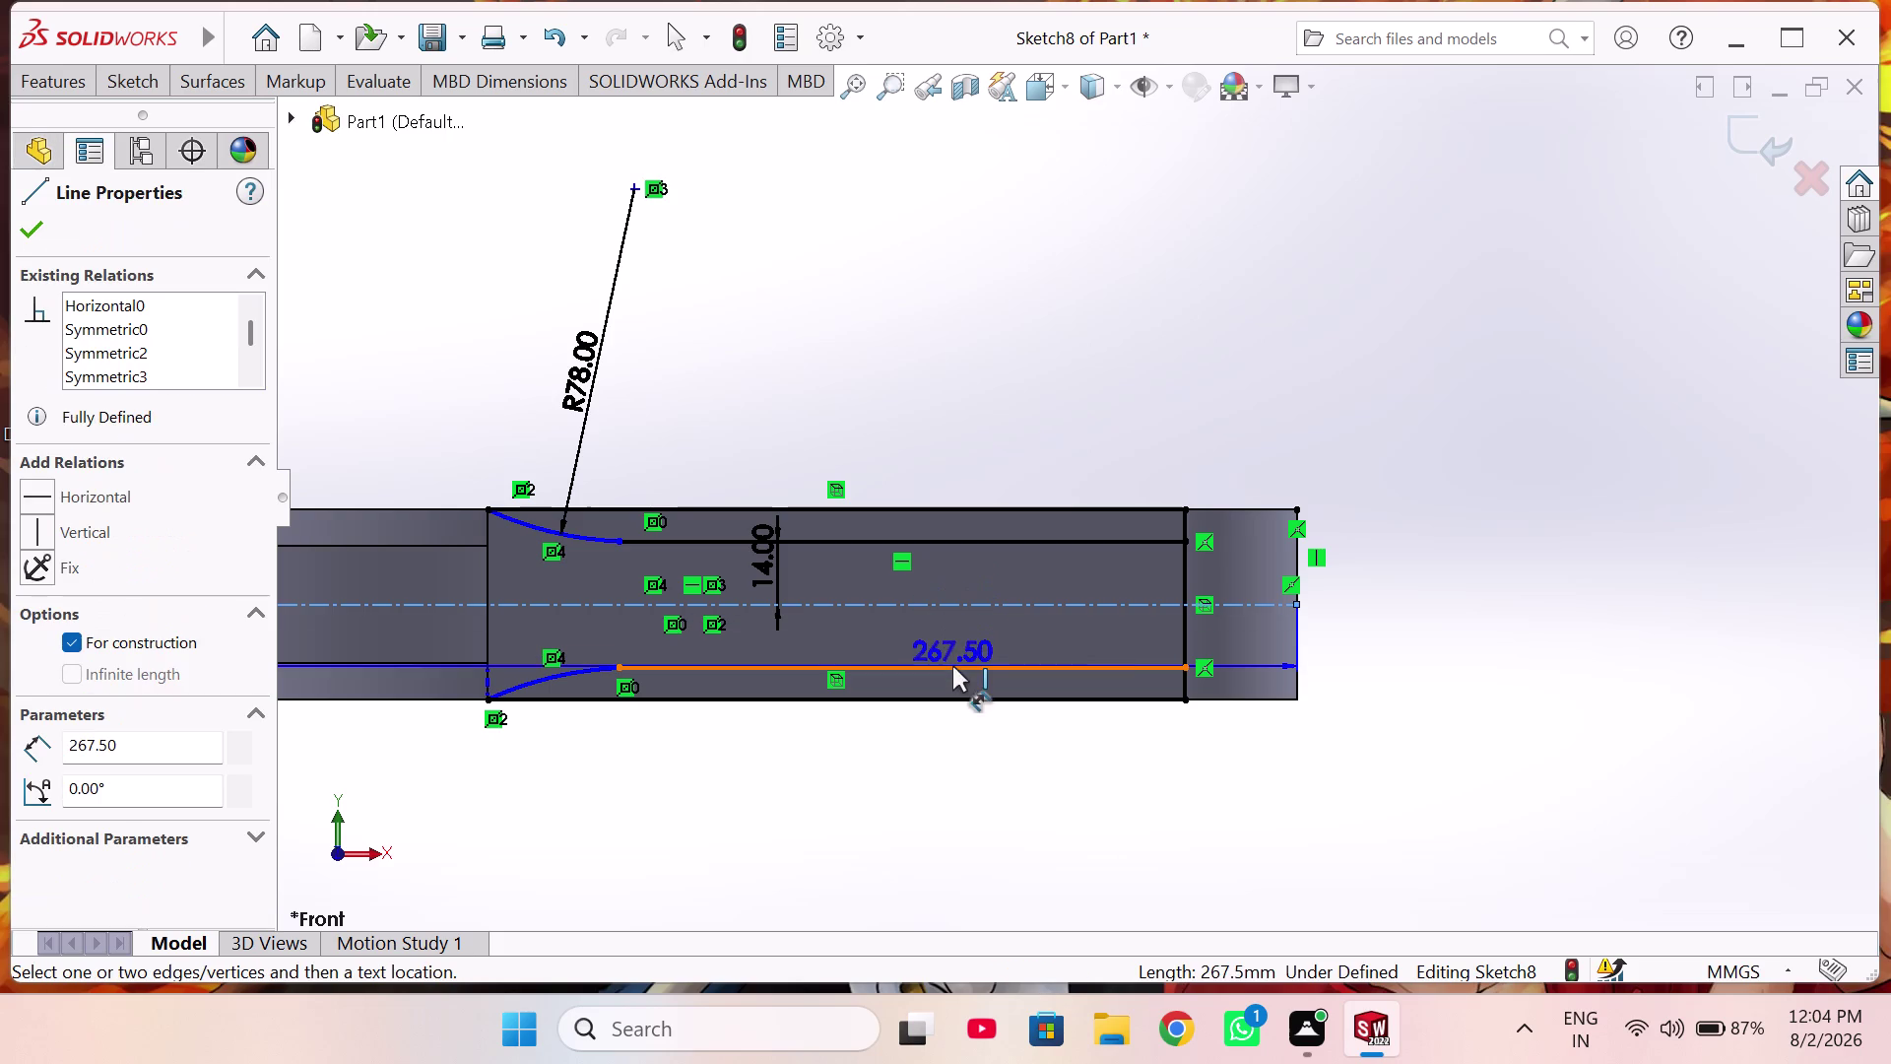
click(952, 666)
click(933, 639)
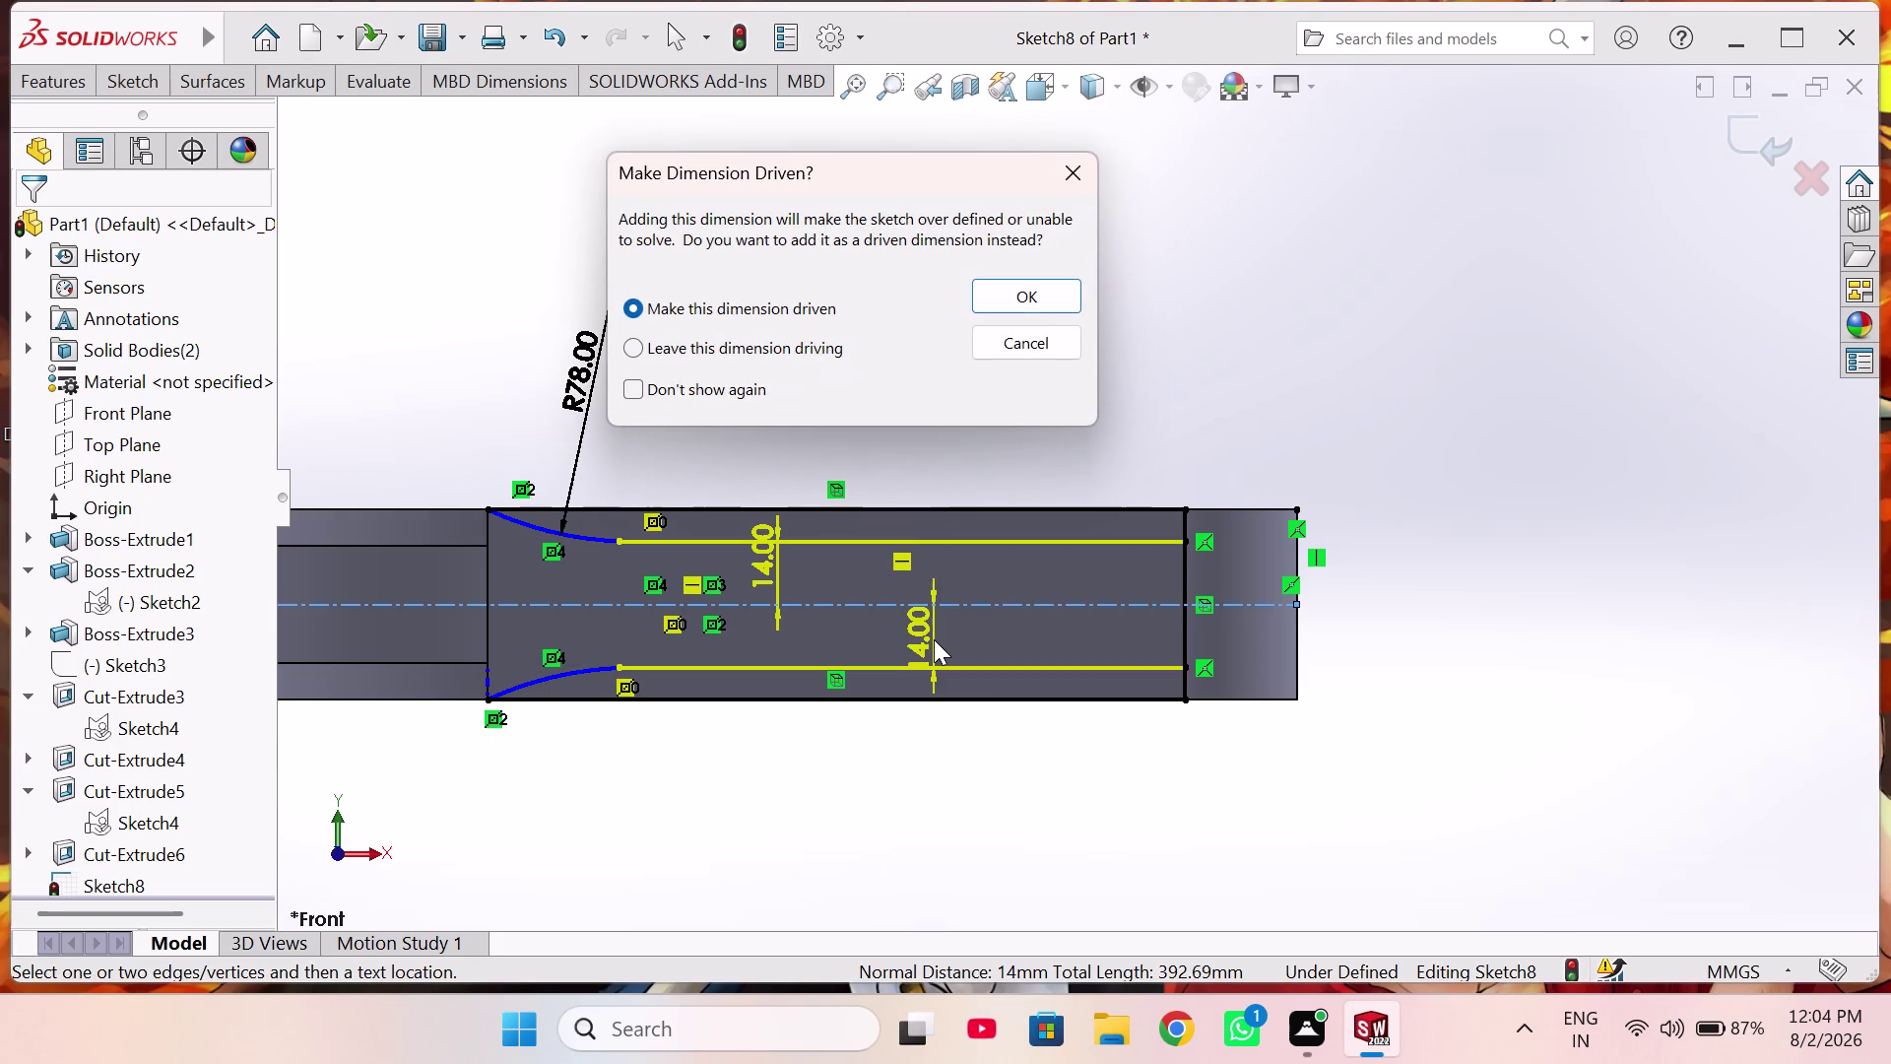
click(1041, 339)
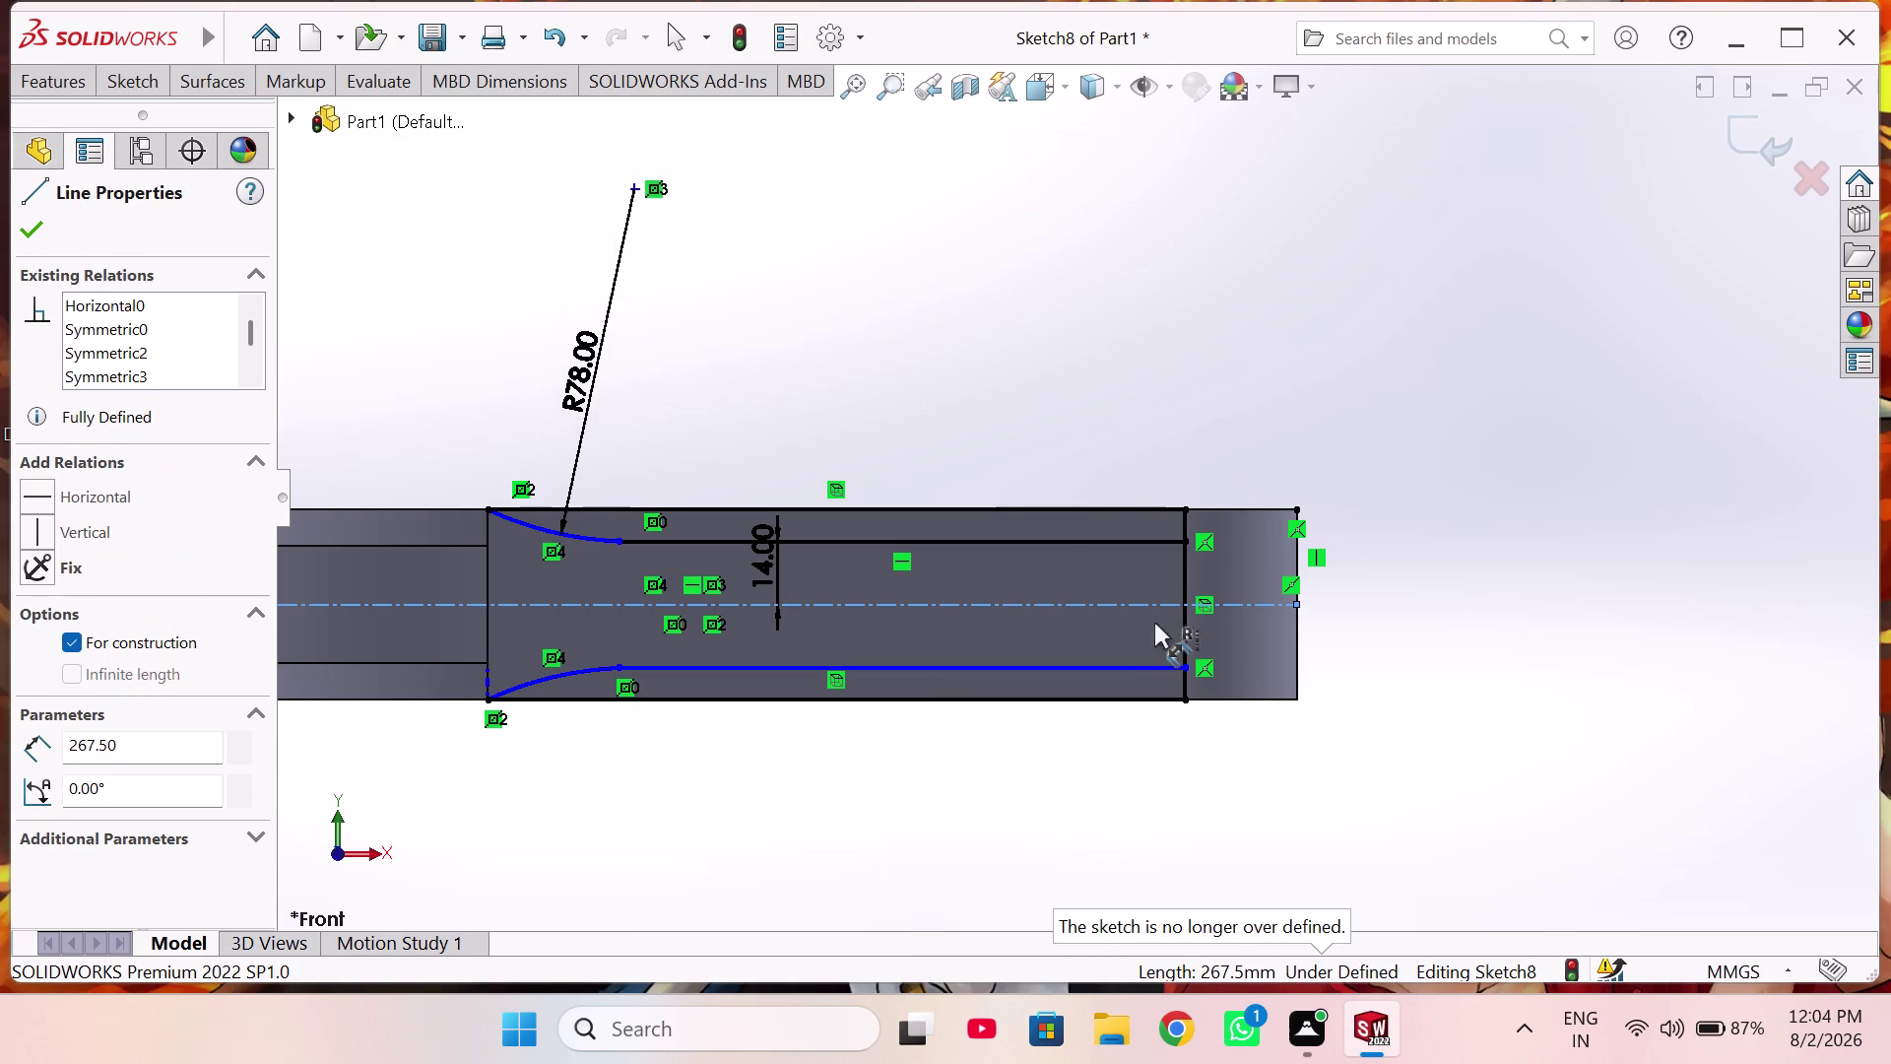
Attempt the 28 mm width and lower arc radius dimensions, declining the over-defining ones.
click(976, 663)
click(984, 541)
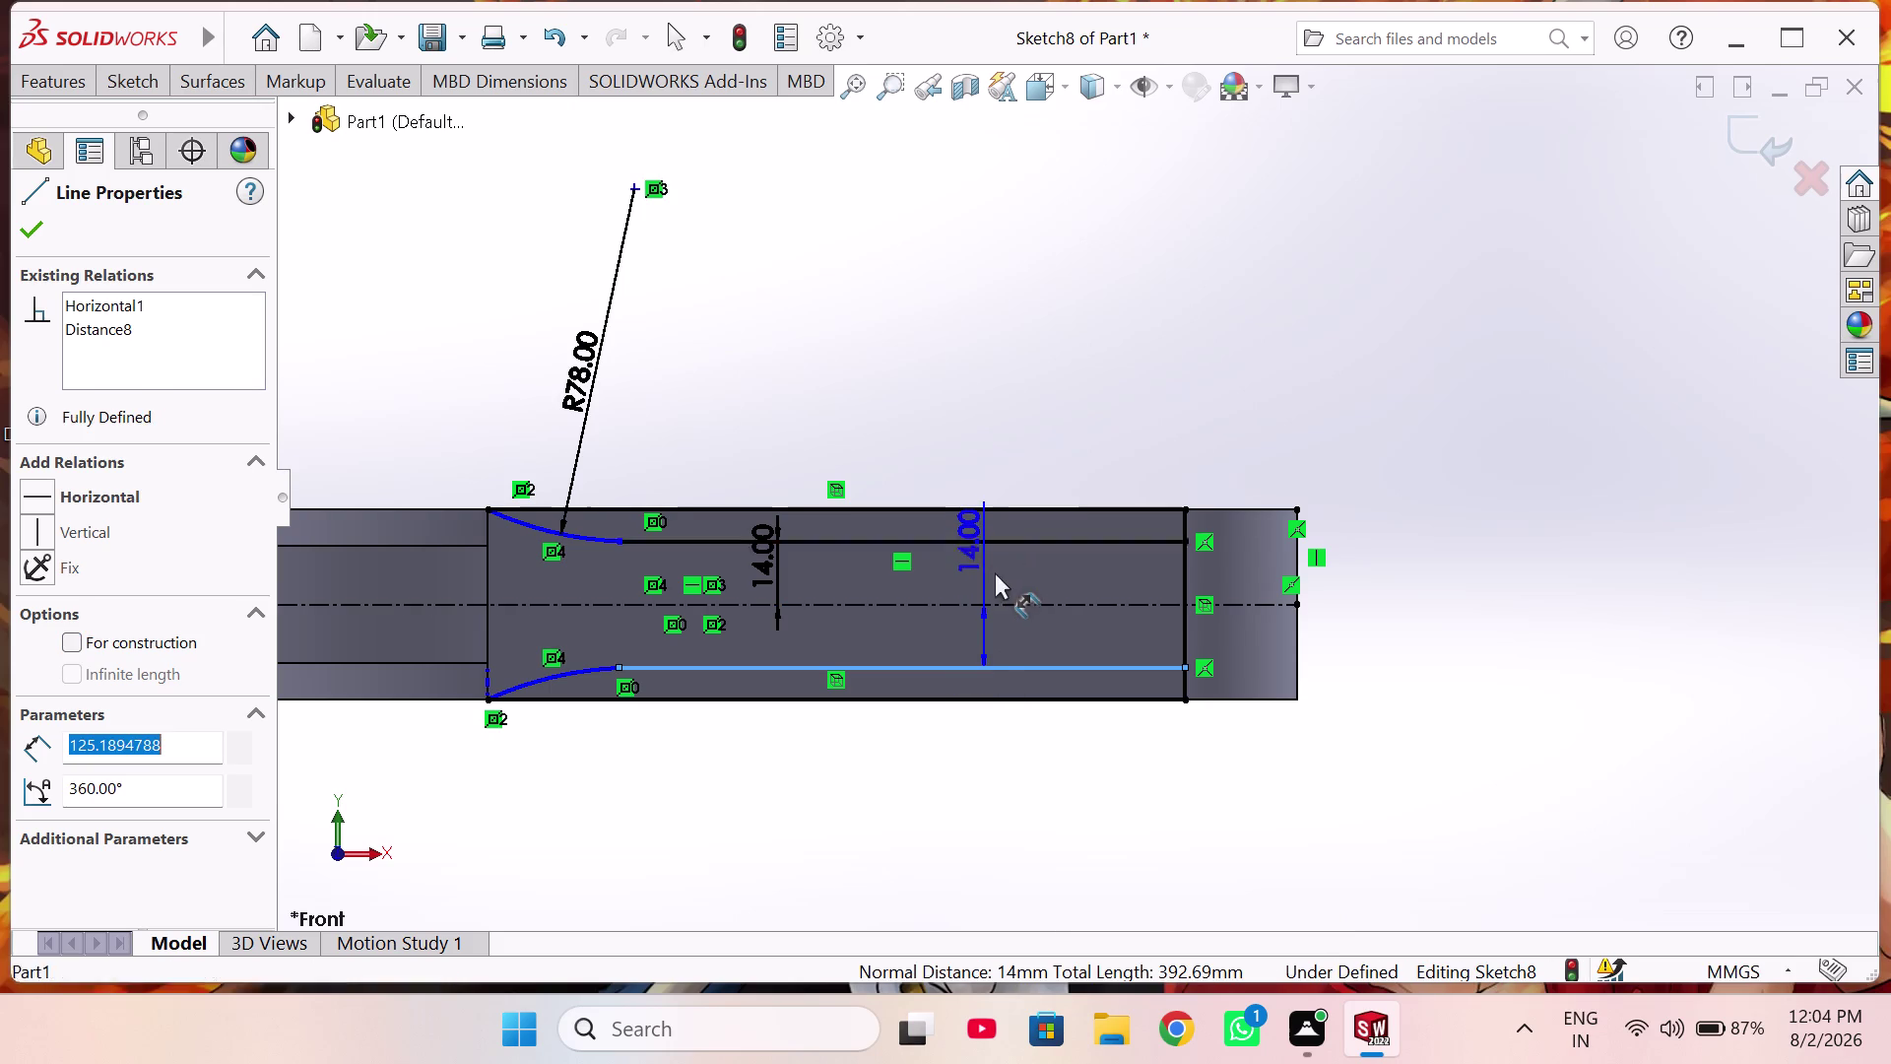
click(1006, 603)
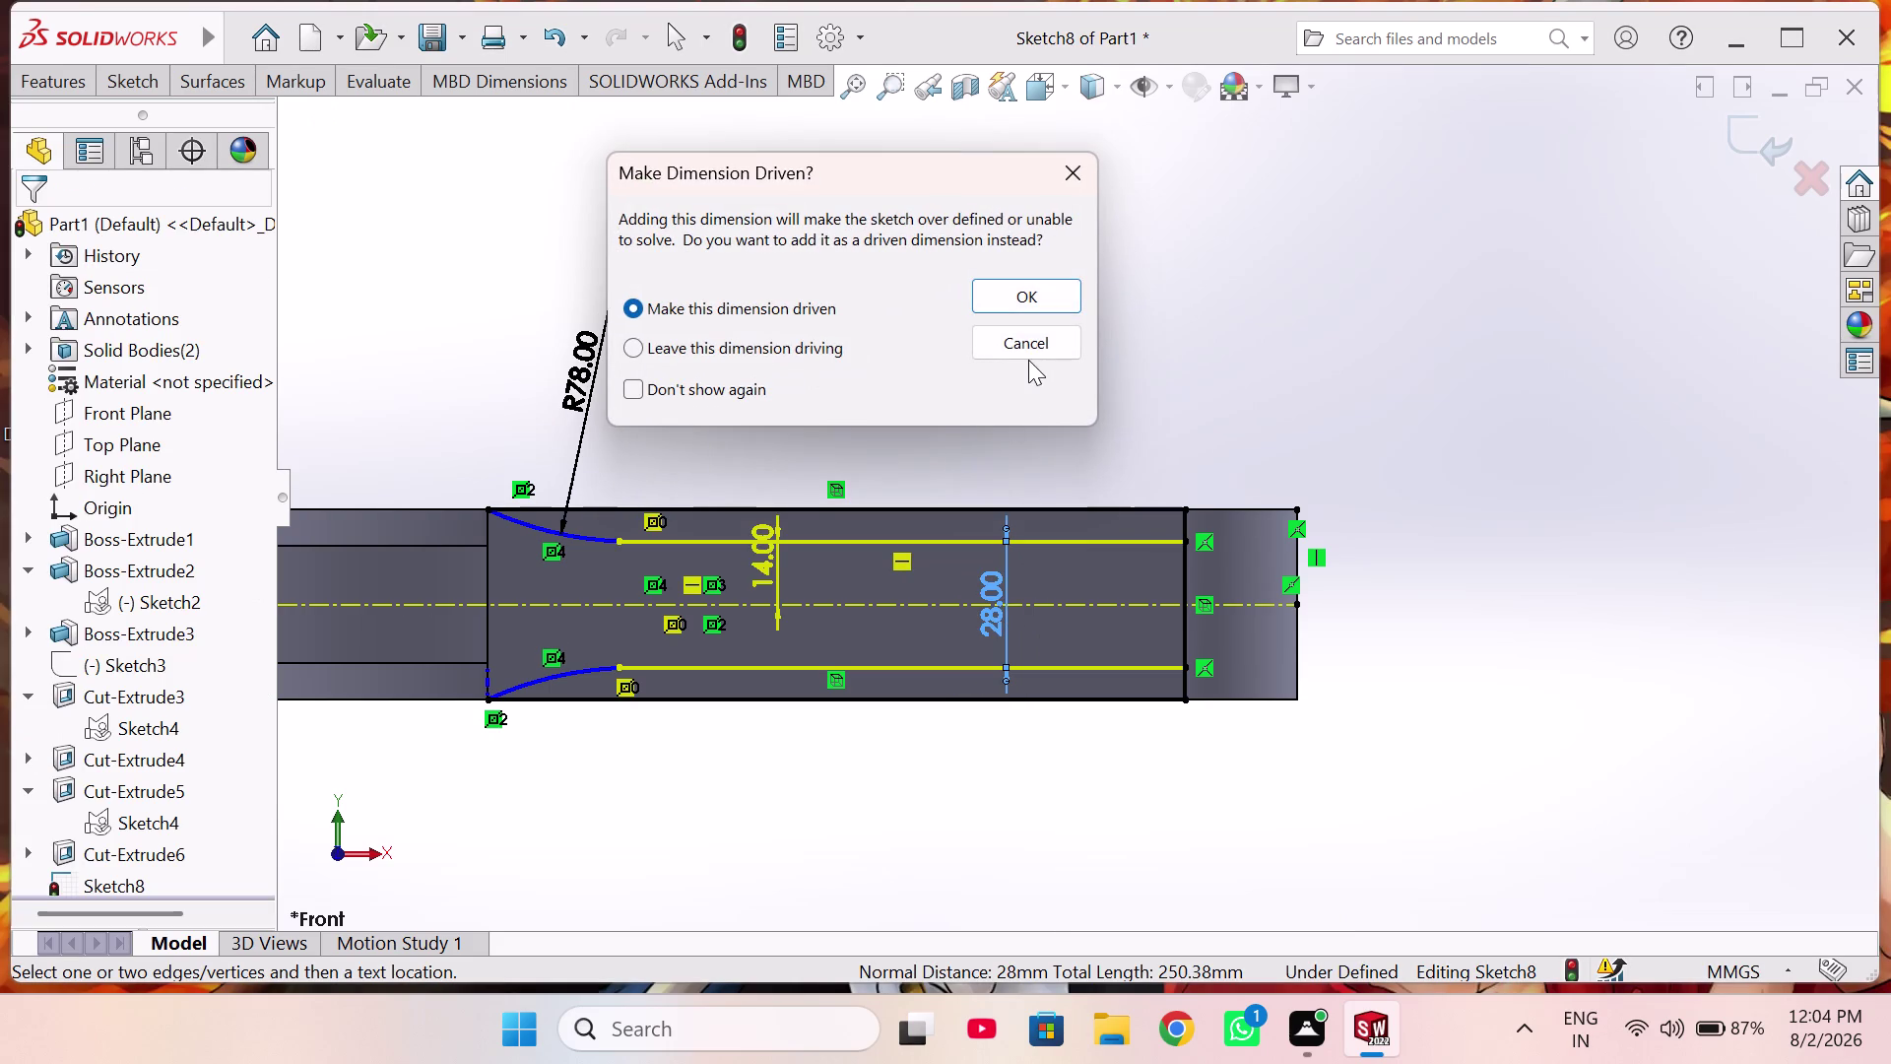
click(1029, 352)
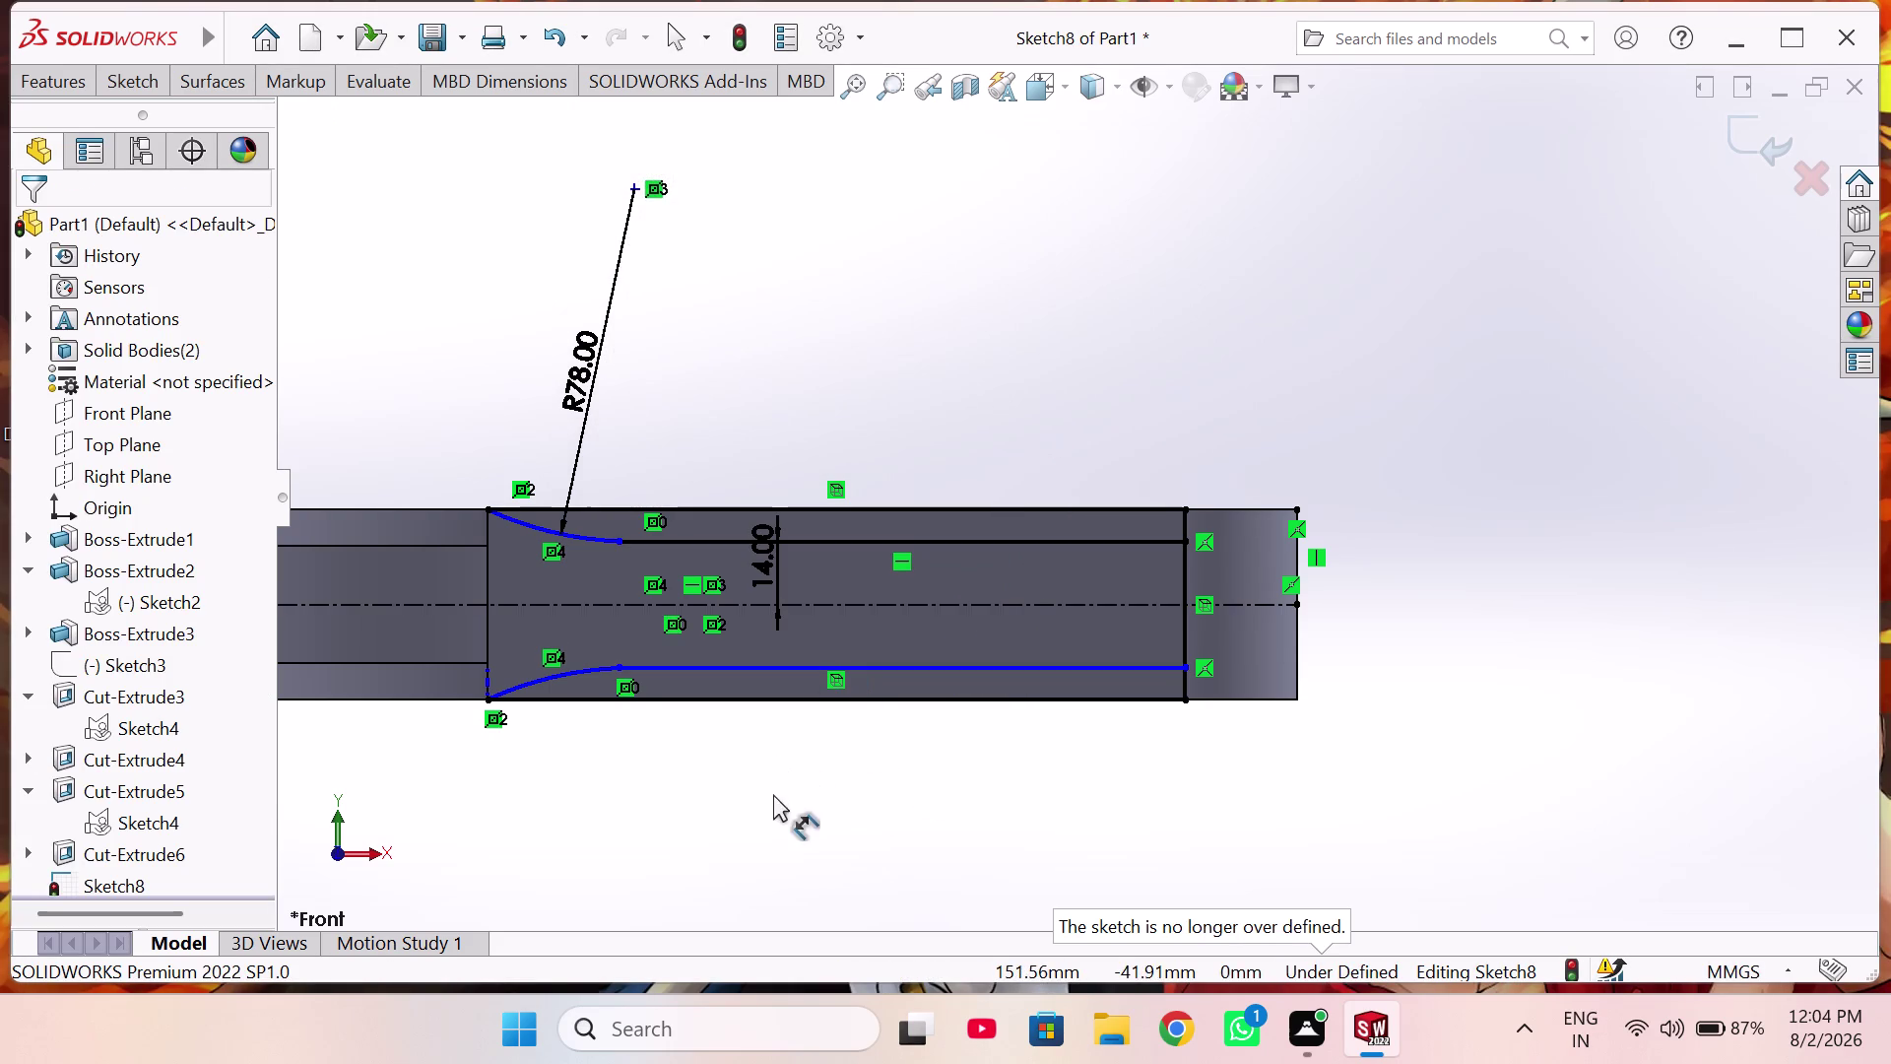
click(568, 672)
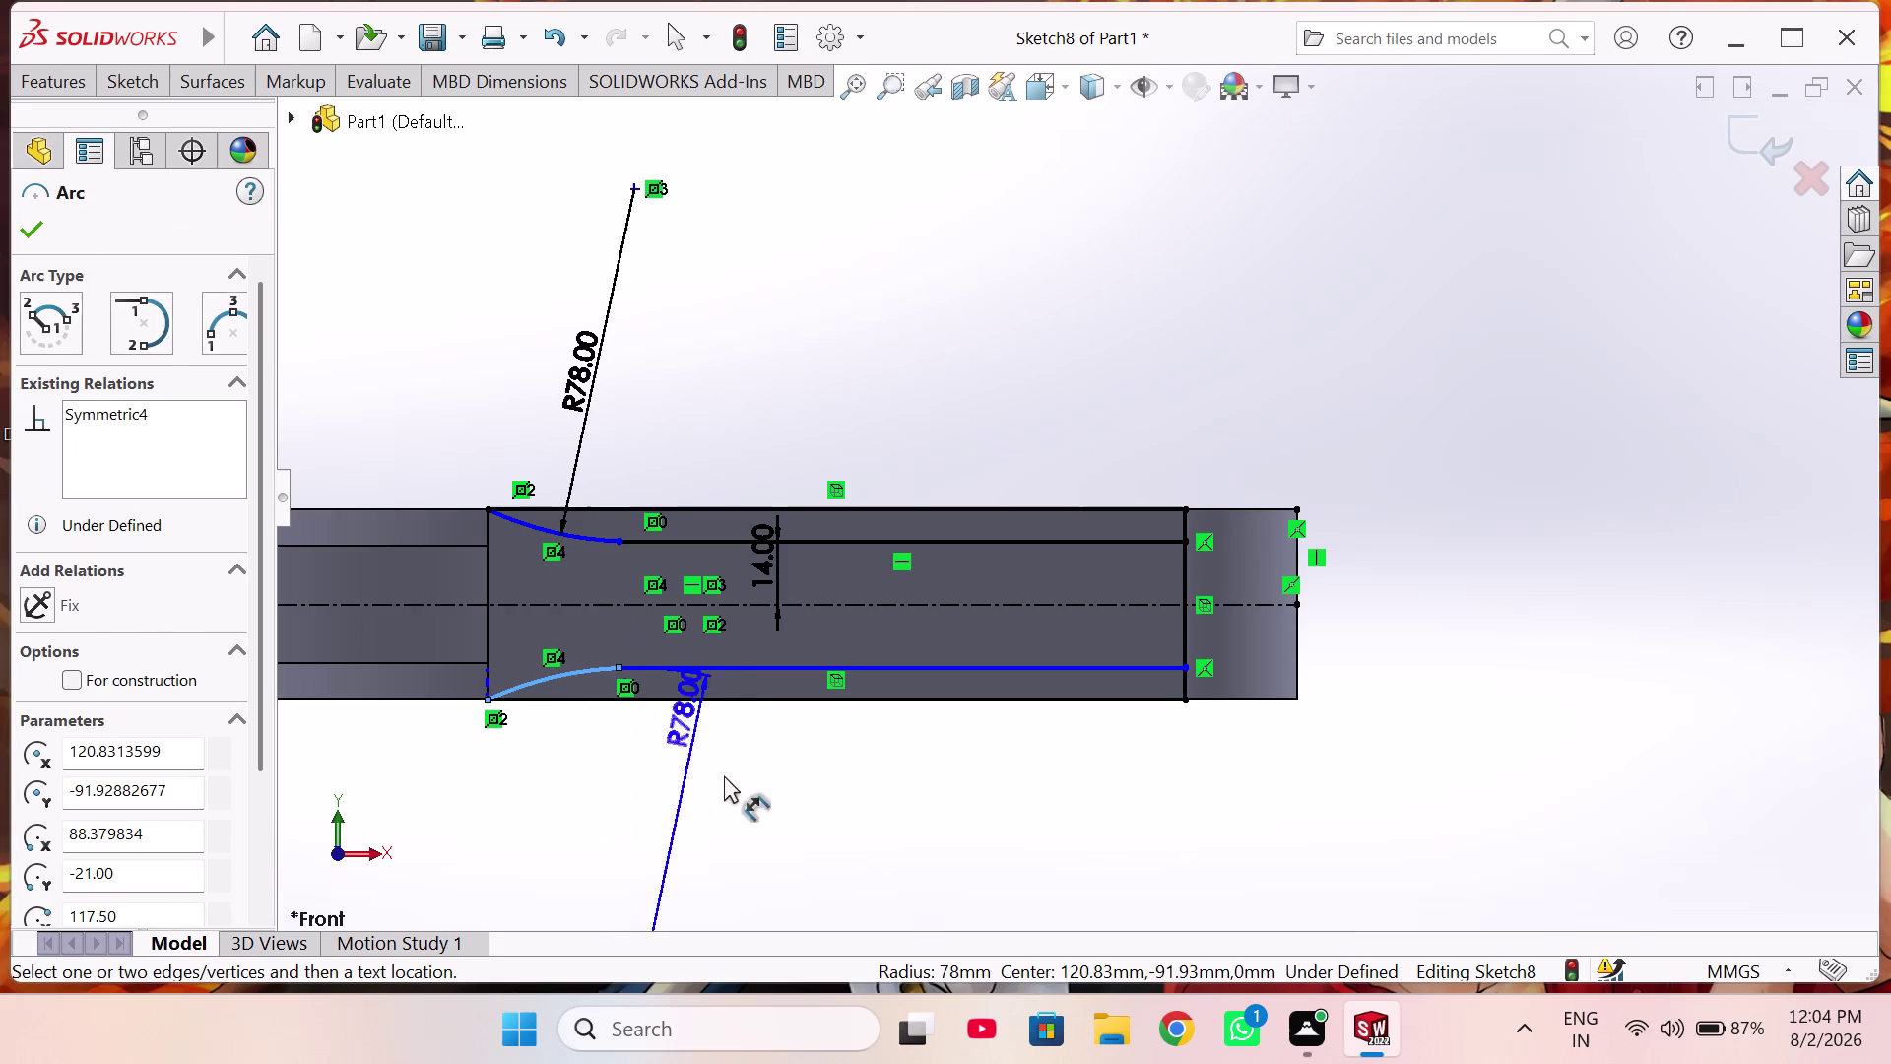
right_click(719, 799)
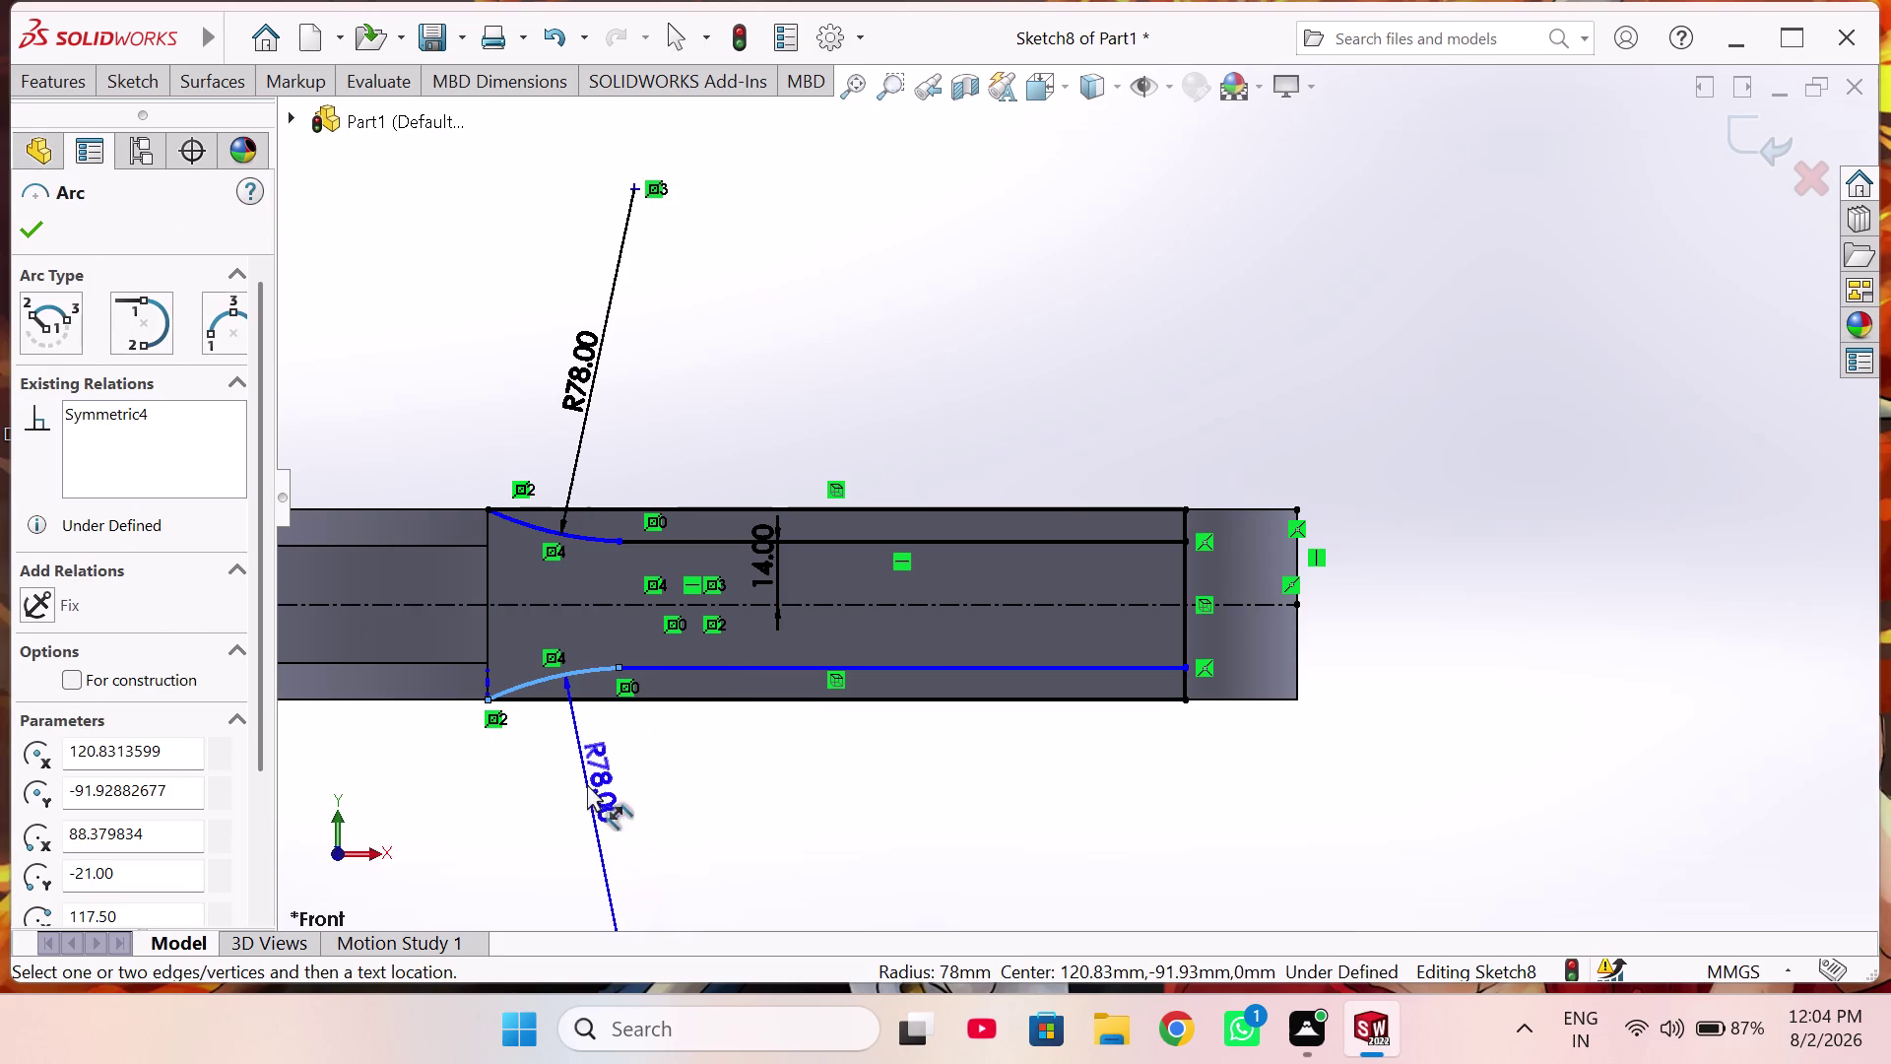
click(587, 784)
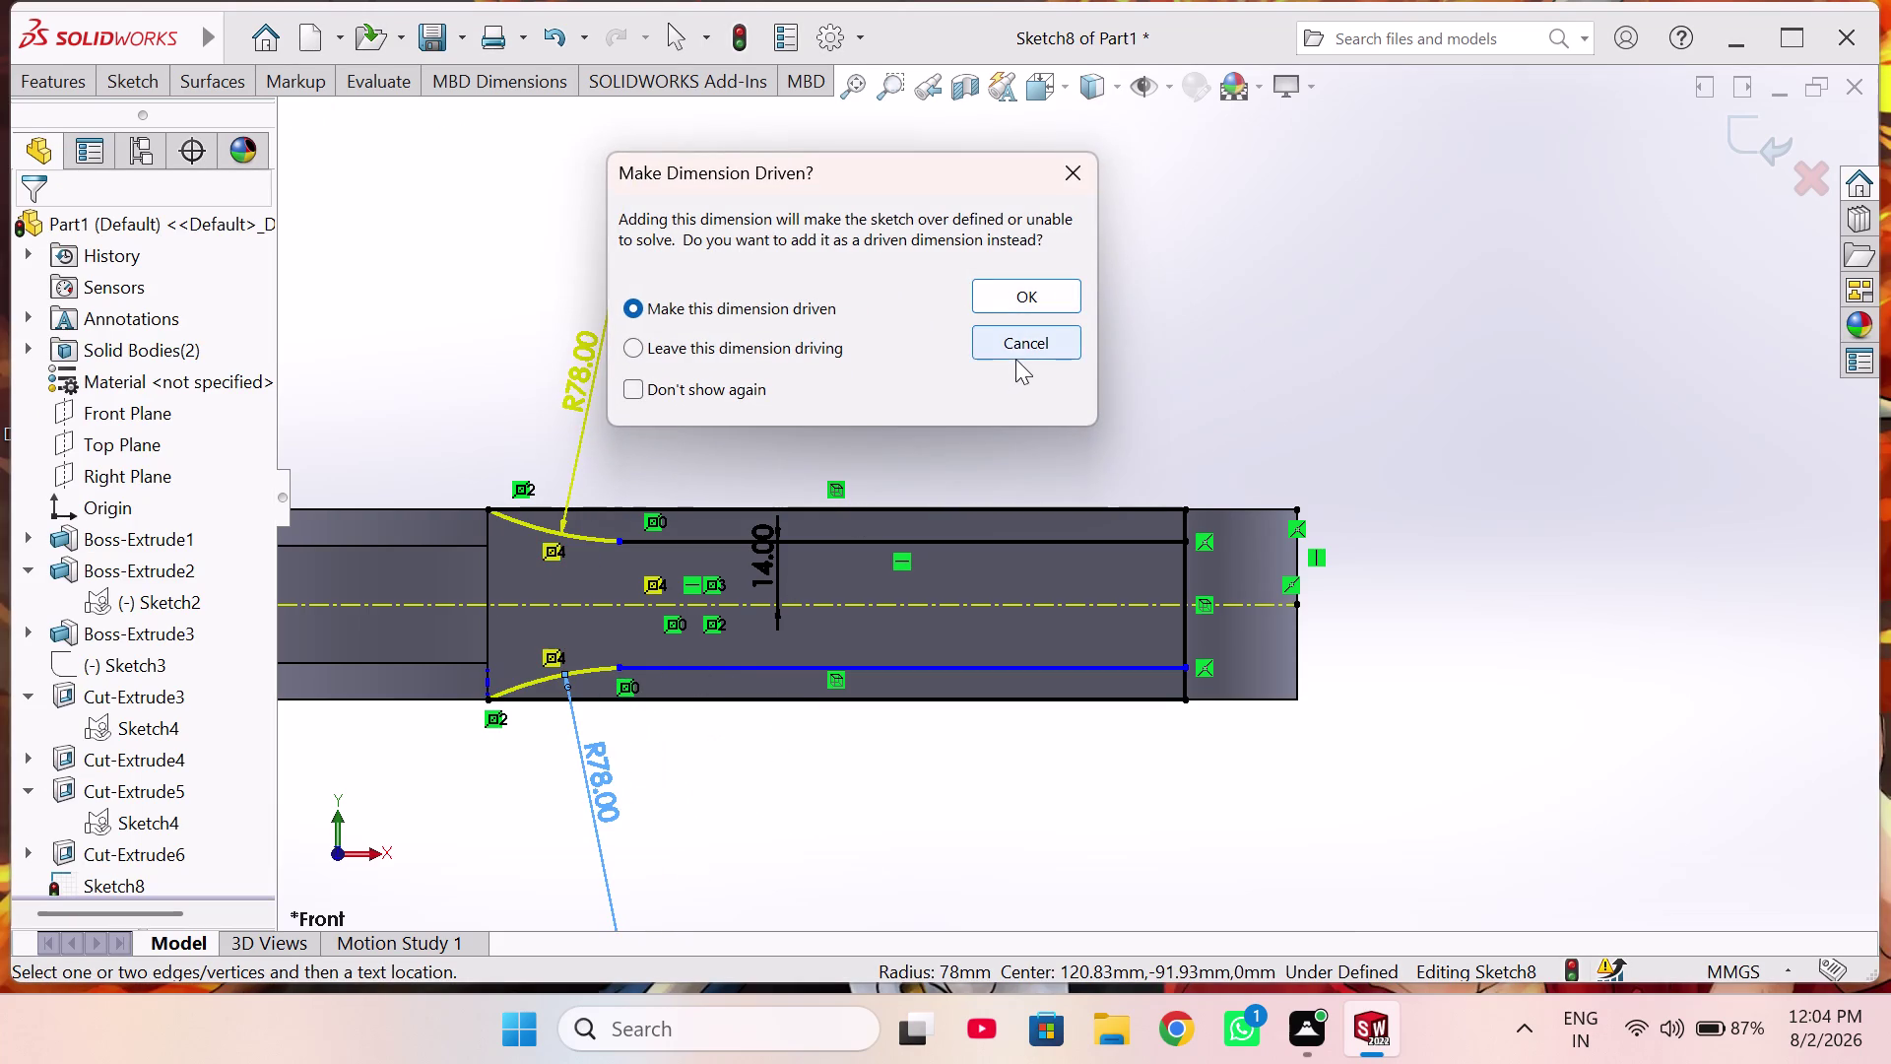
click(1016, 352)
Clear the selection, zoom out and exit Sketch8.
scroll(up, 3)
right_click(866, 735)
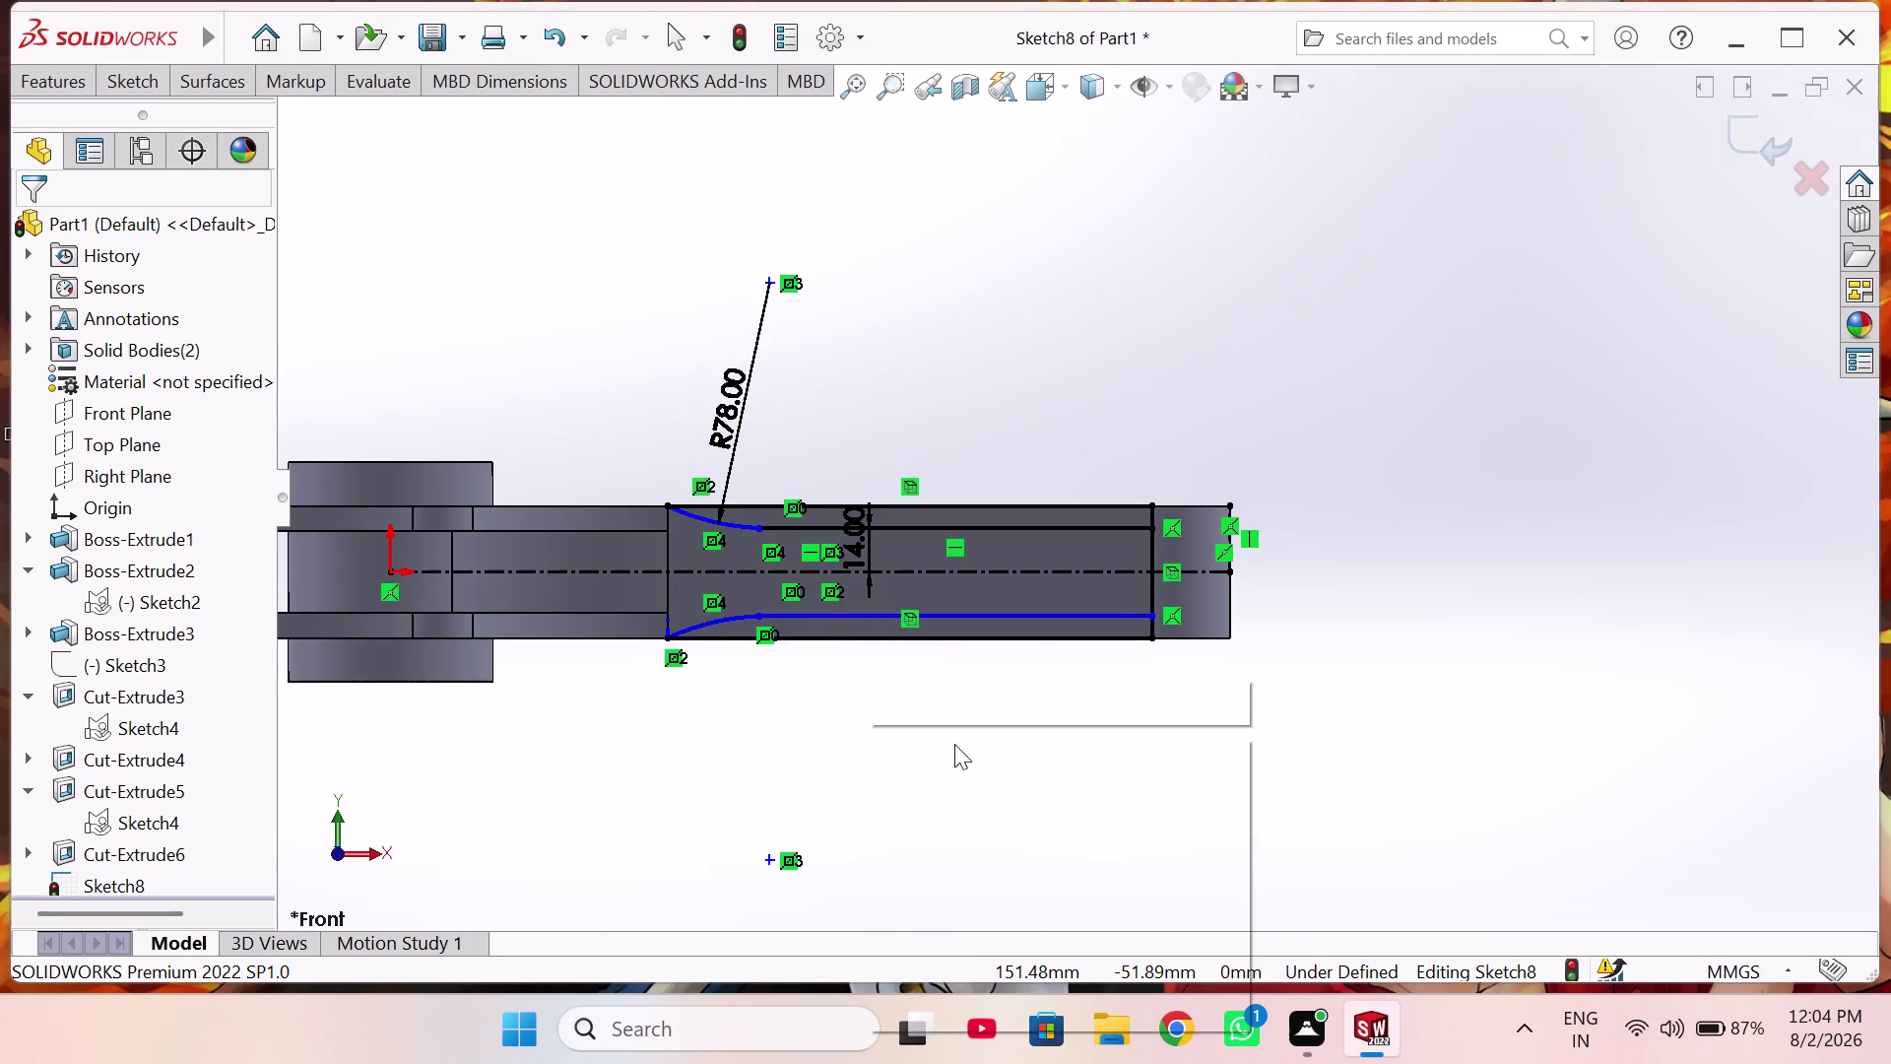
click(960, 820)
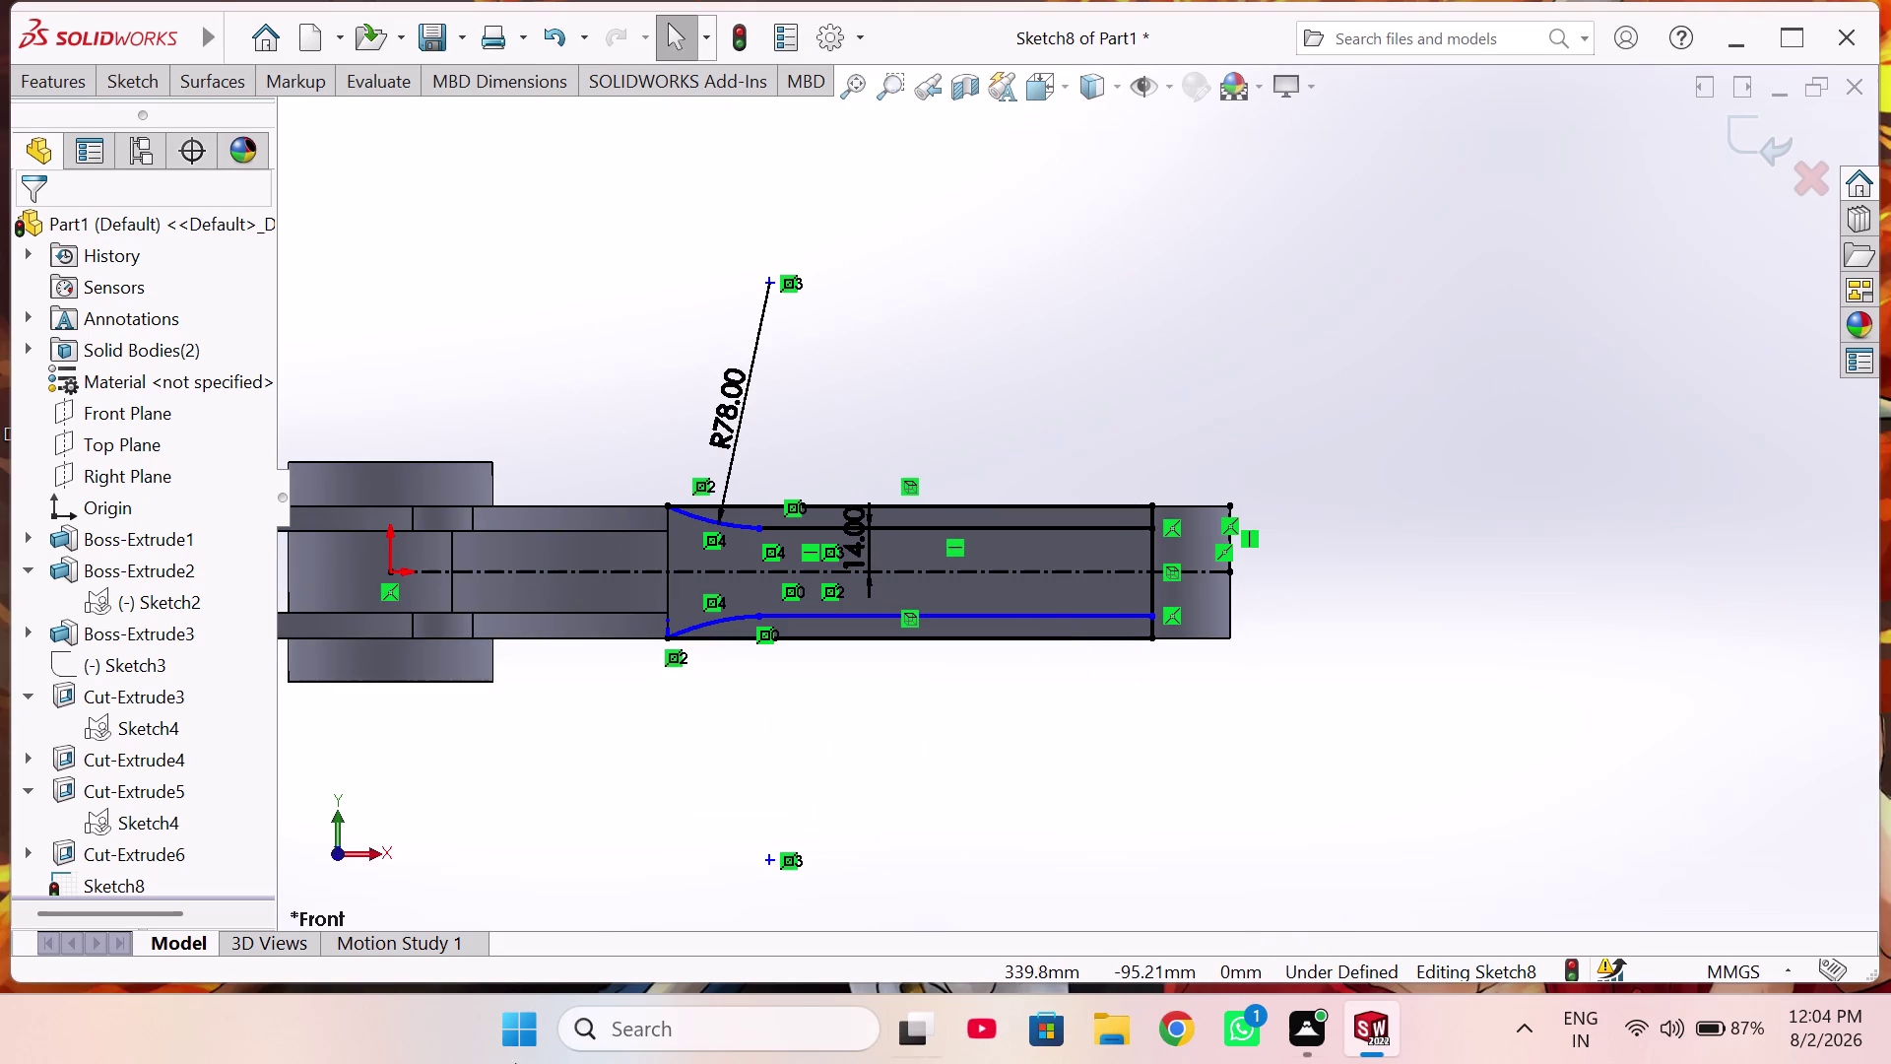
scroll(down, 3)
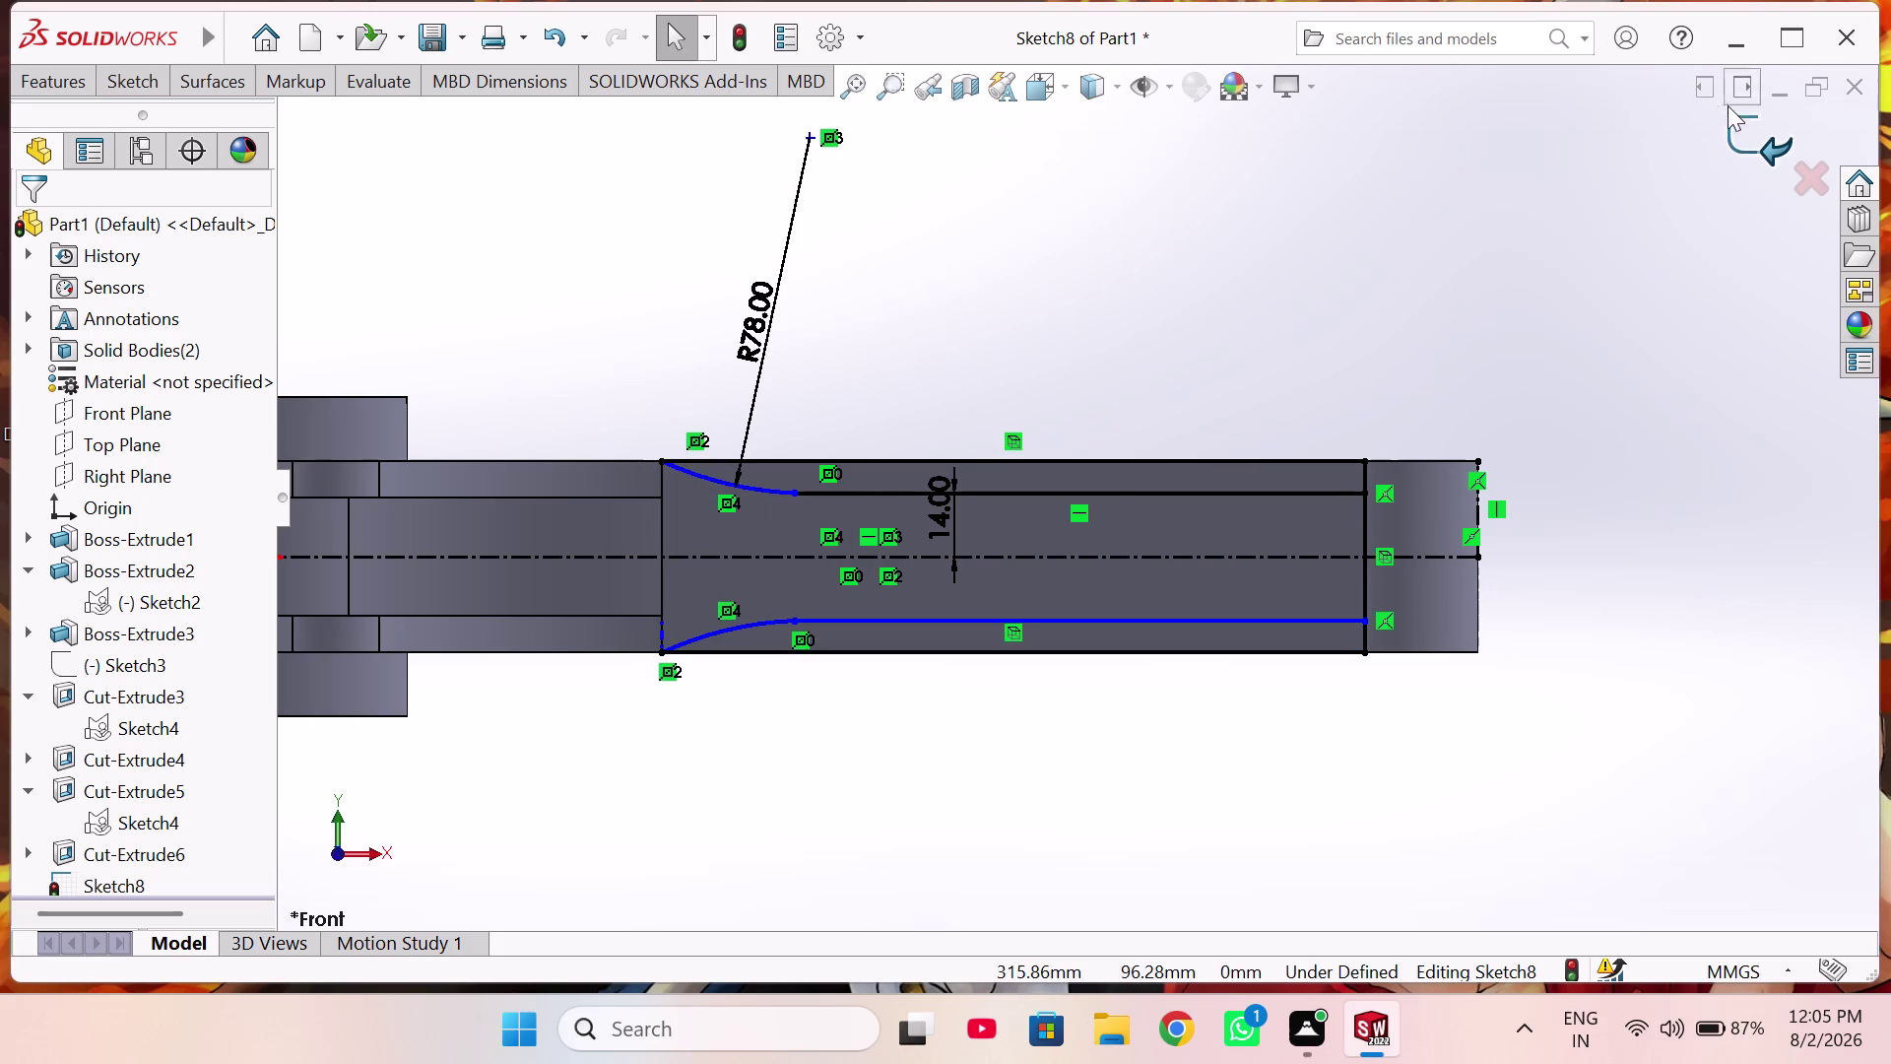
click(1738, 137)
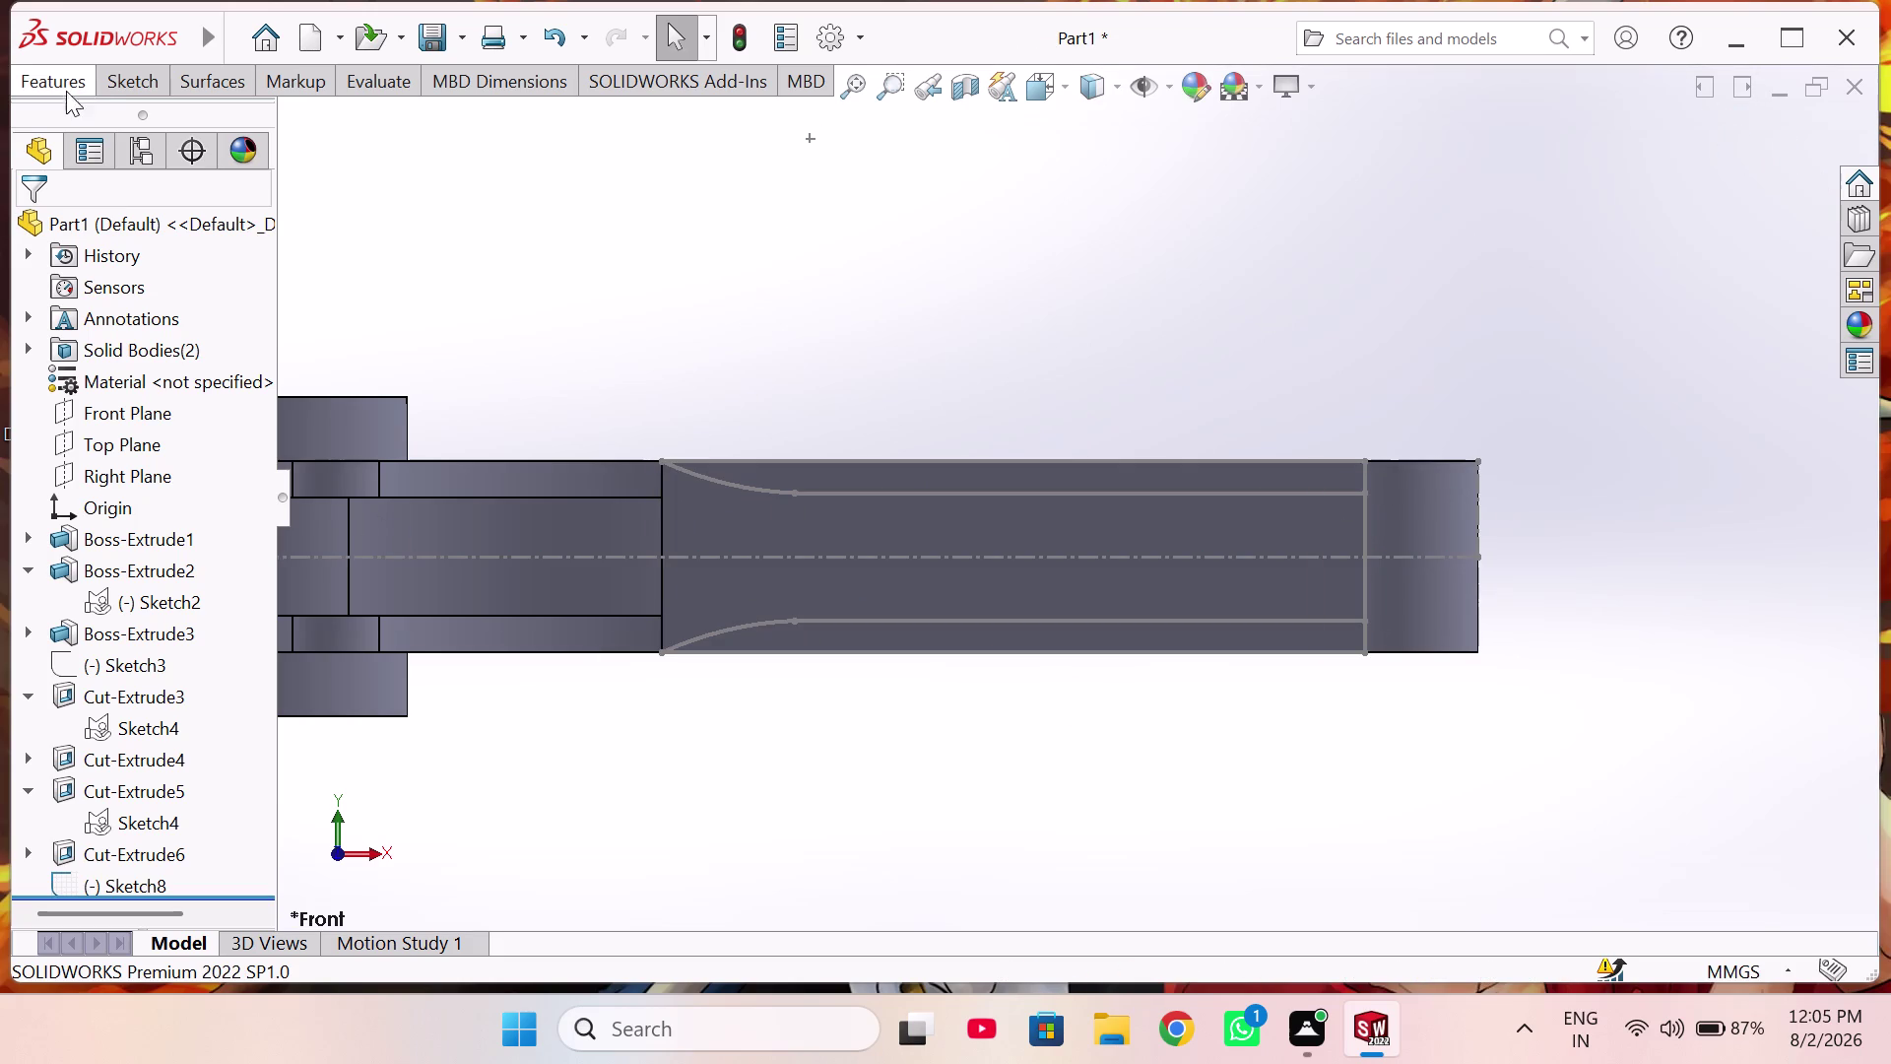
Start an Extruded Cut using Sketch8 as the profile.
click(77, 88)
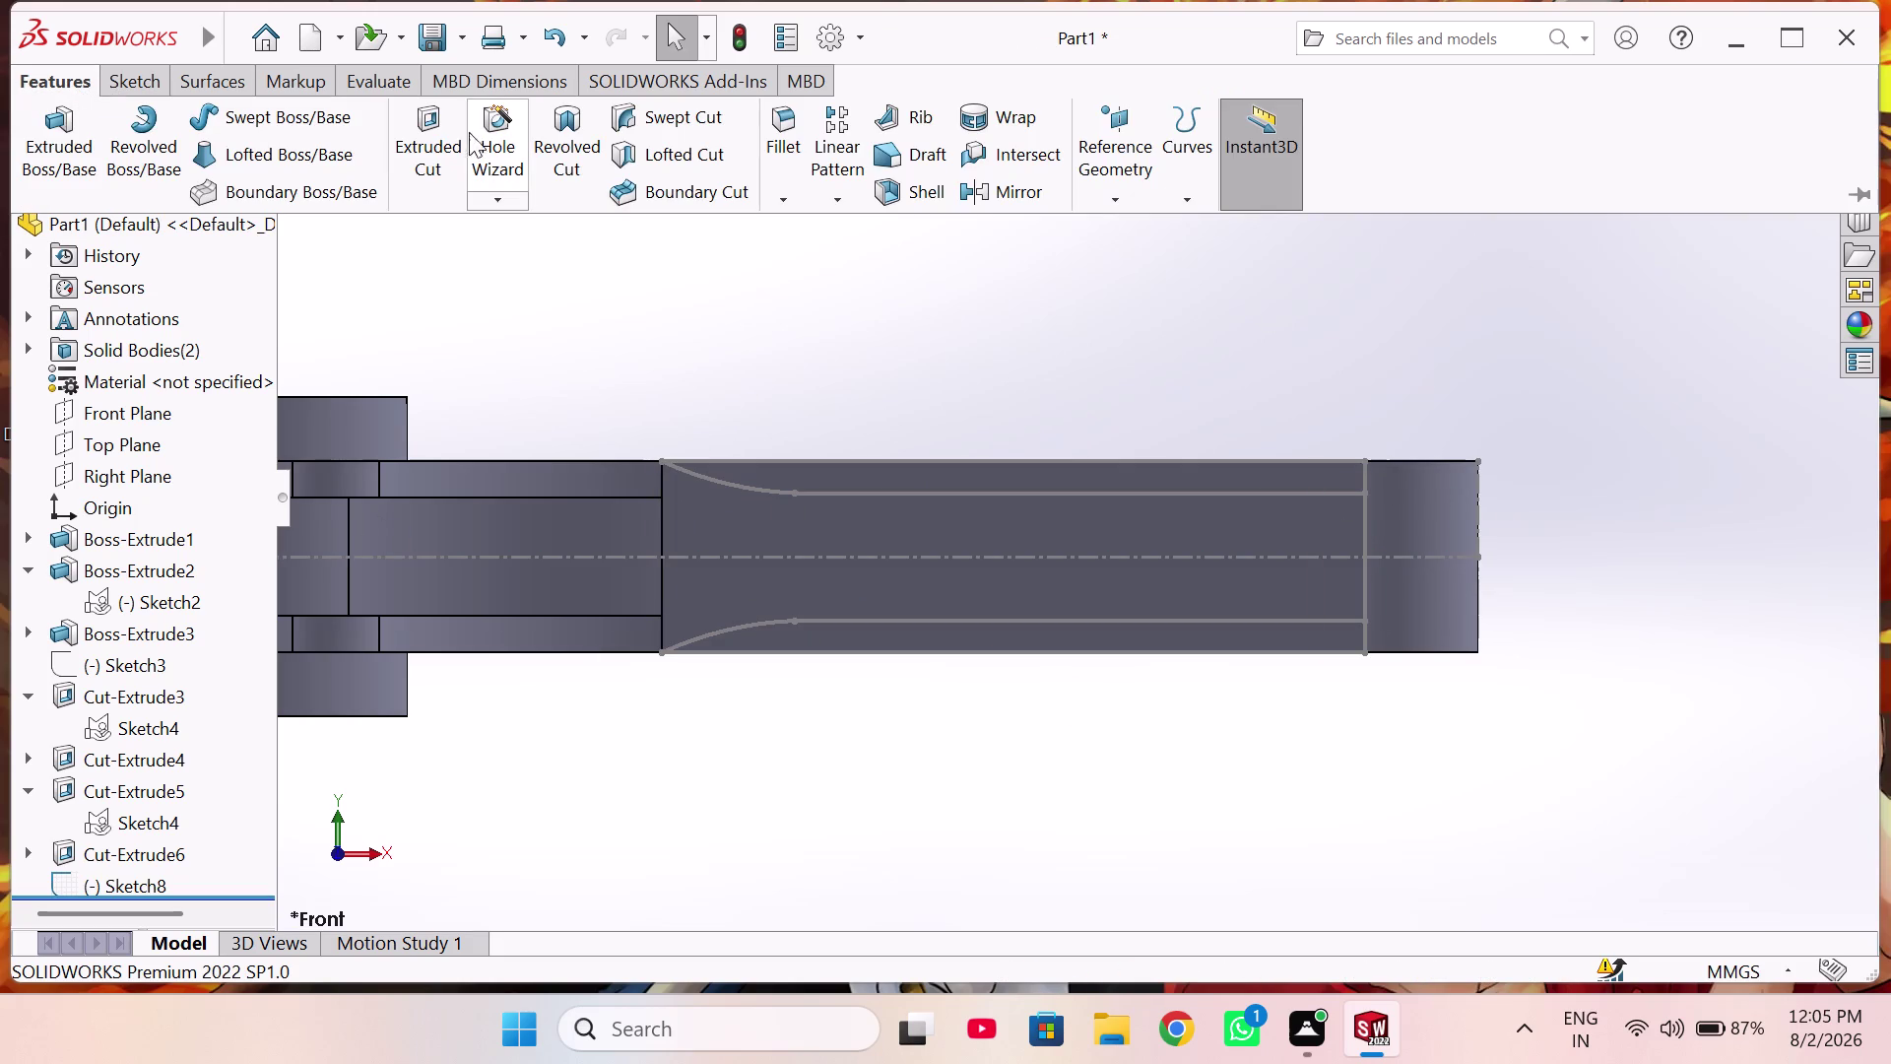
click(429, 143)
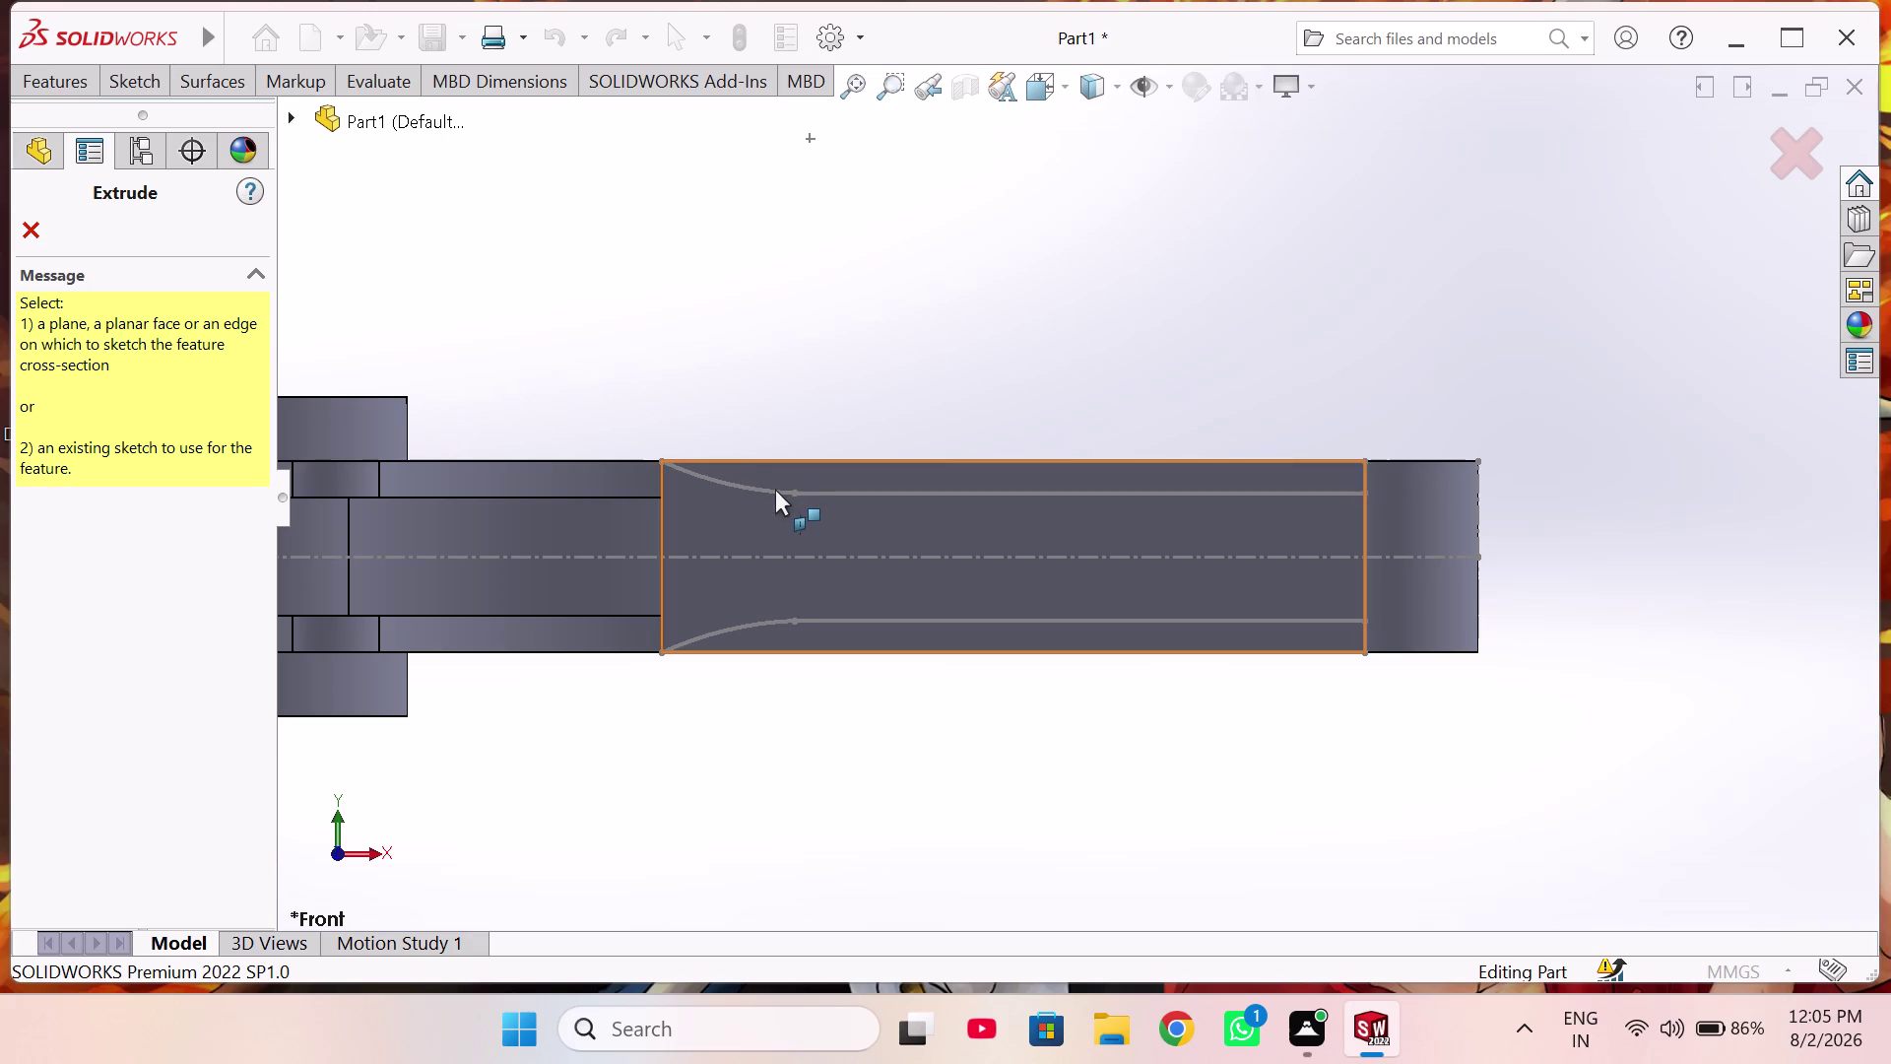
click(776, 489)
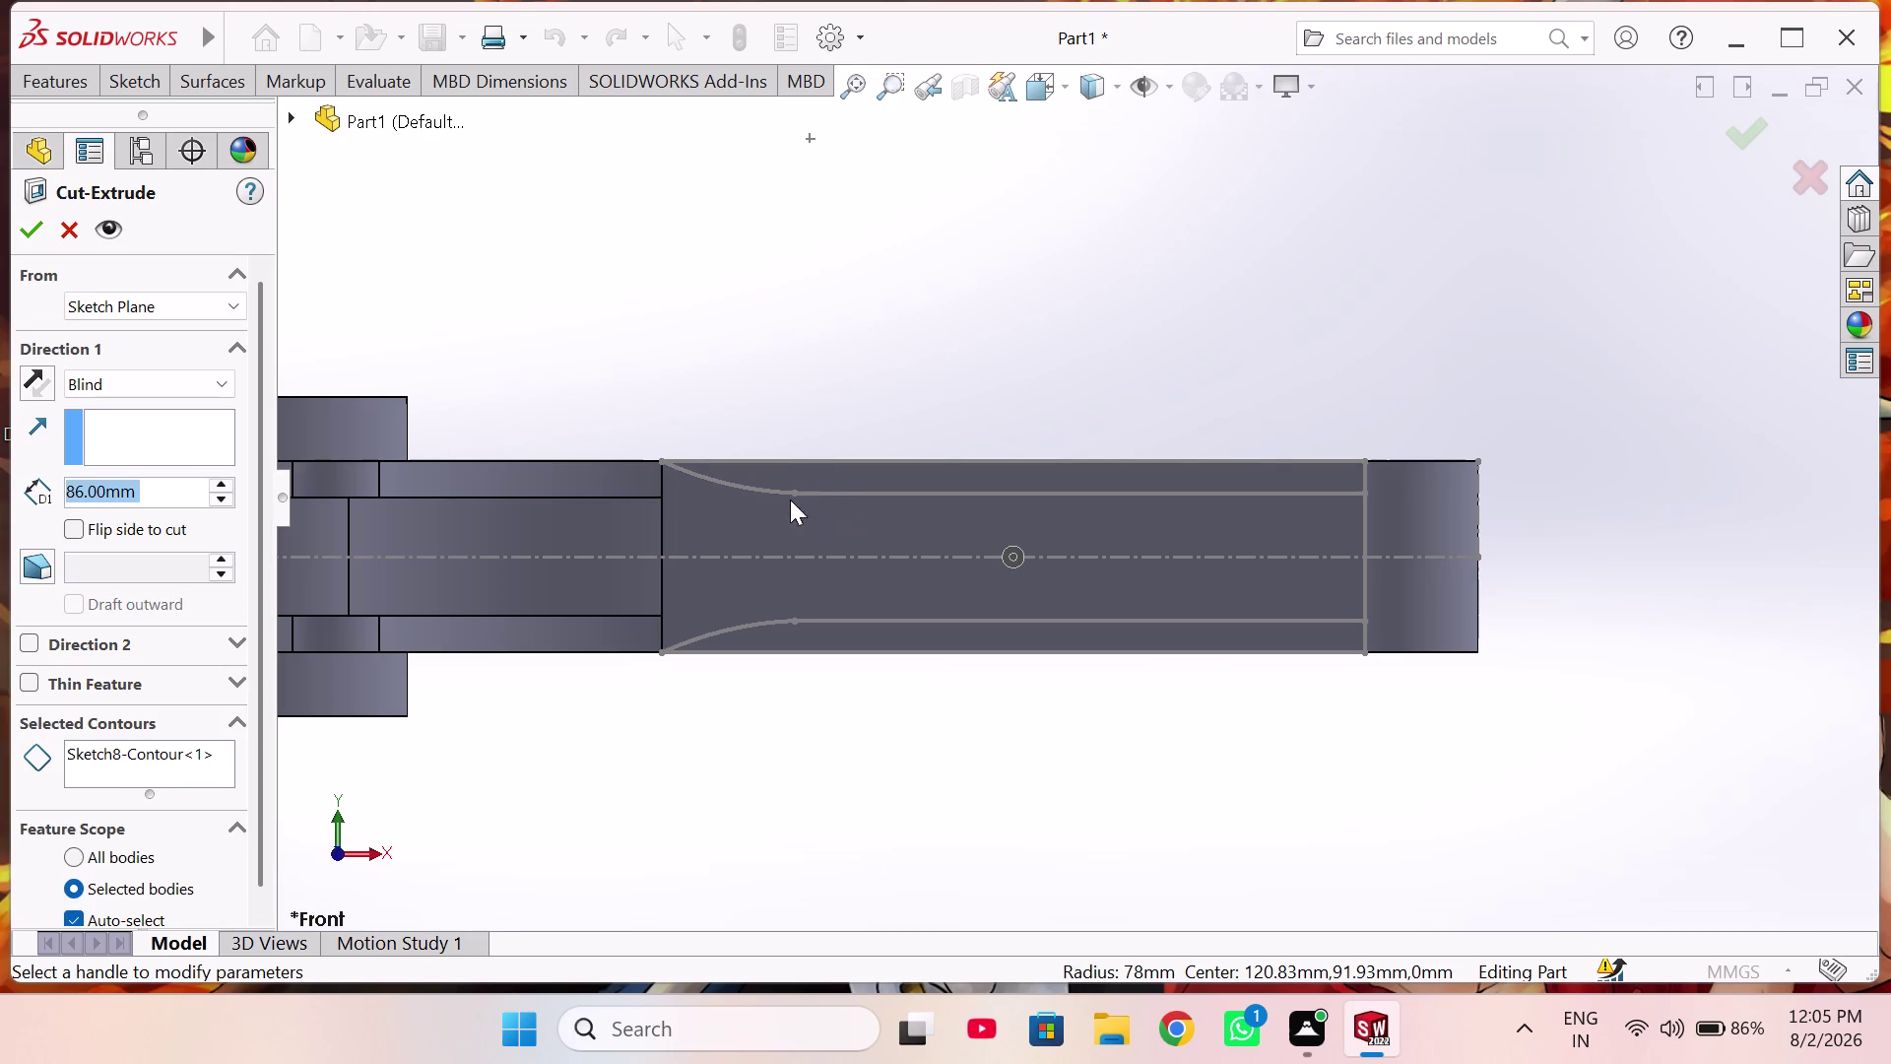
click(770, 490)
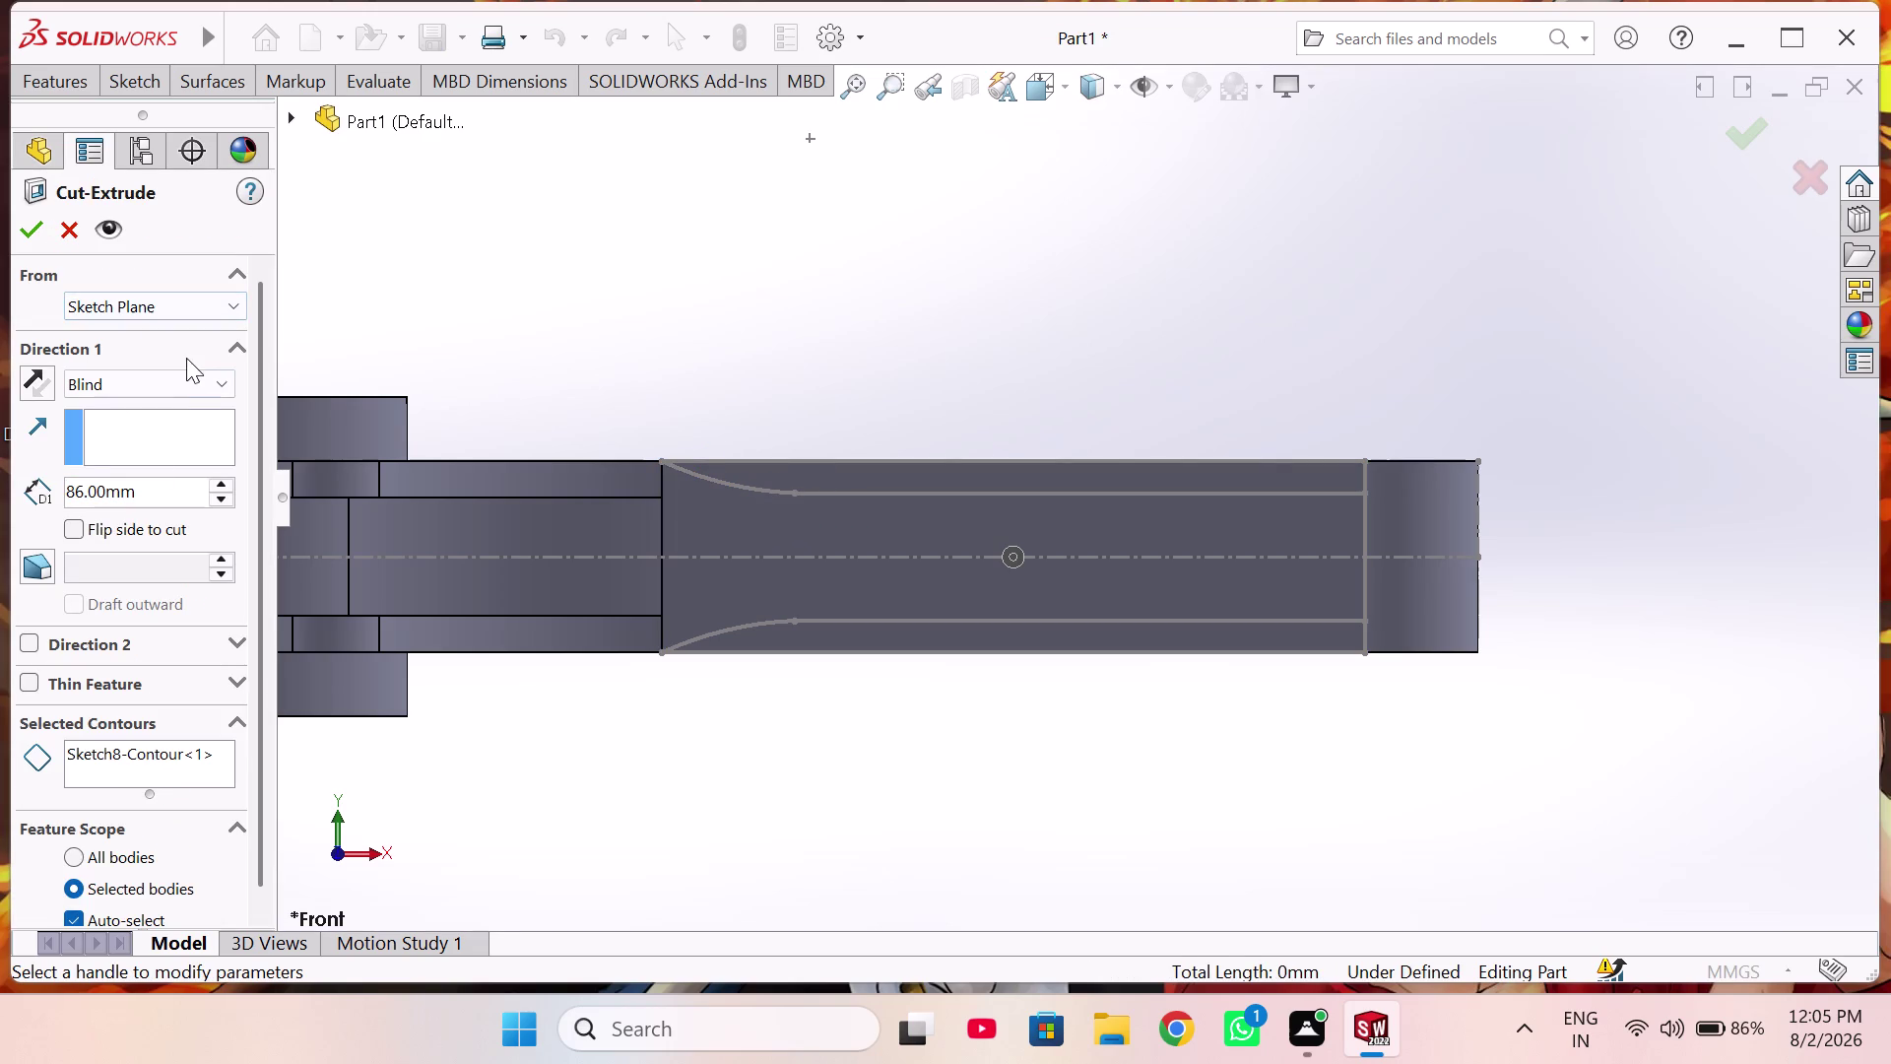
middle_drag(648, 357, 653, 755)
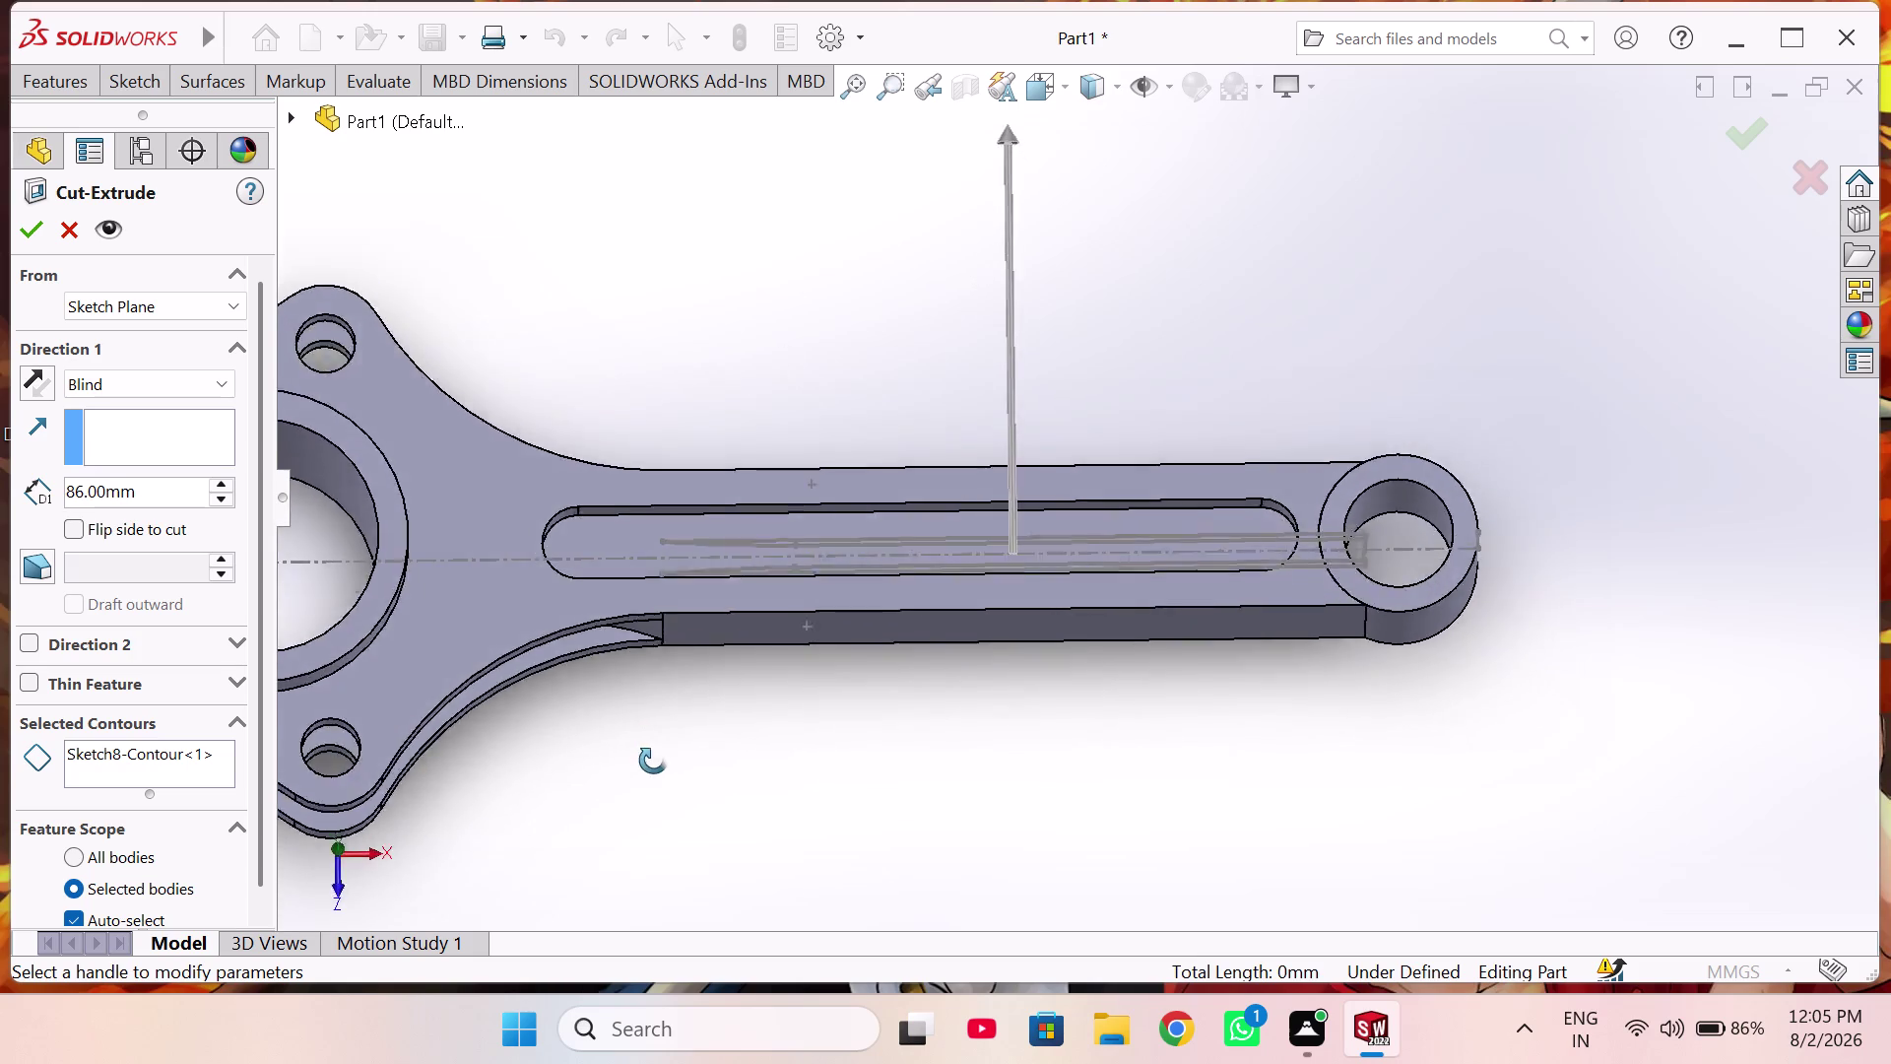
middle_drag(653, 755, 764, 752)
middle_drag(771, 741, 771, 680)
middle_drag(764, 655, 660, 451)
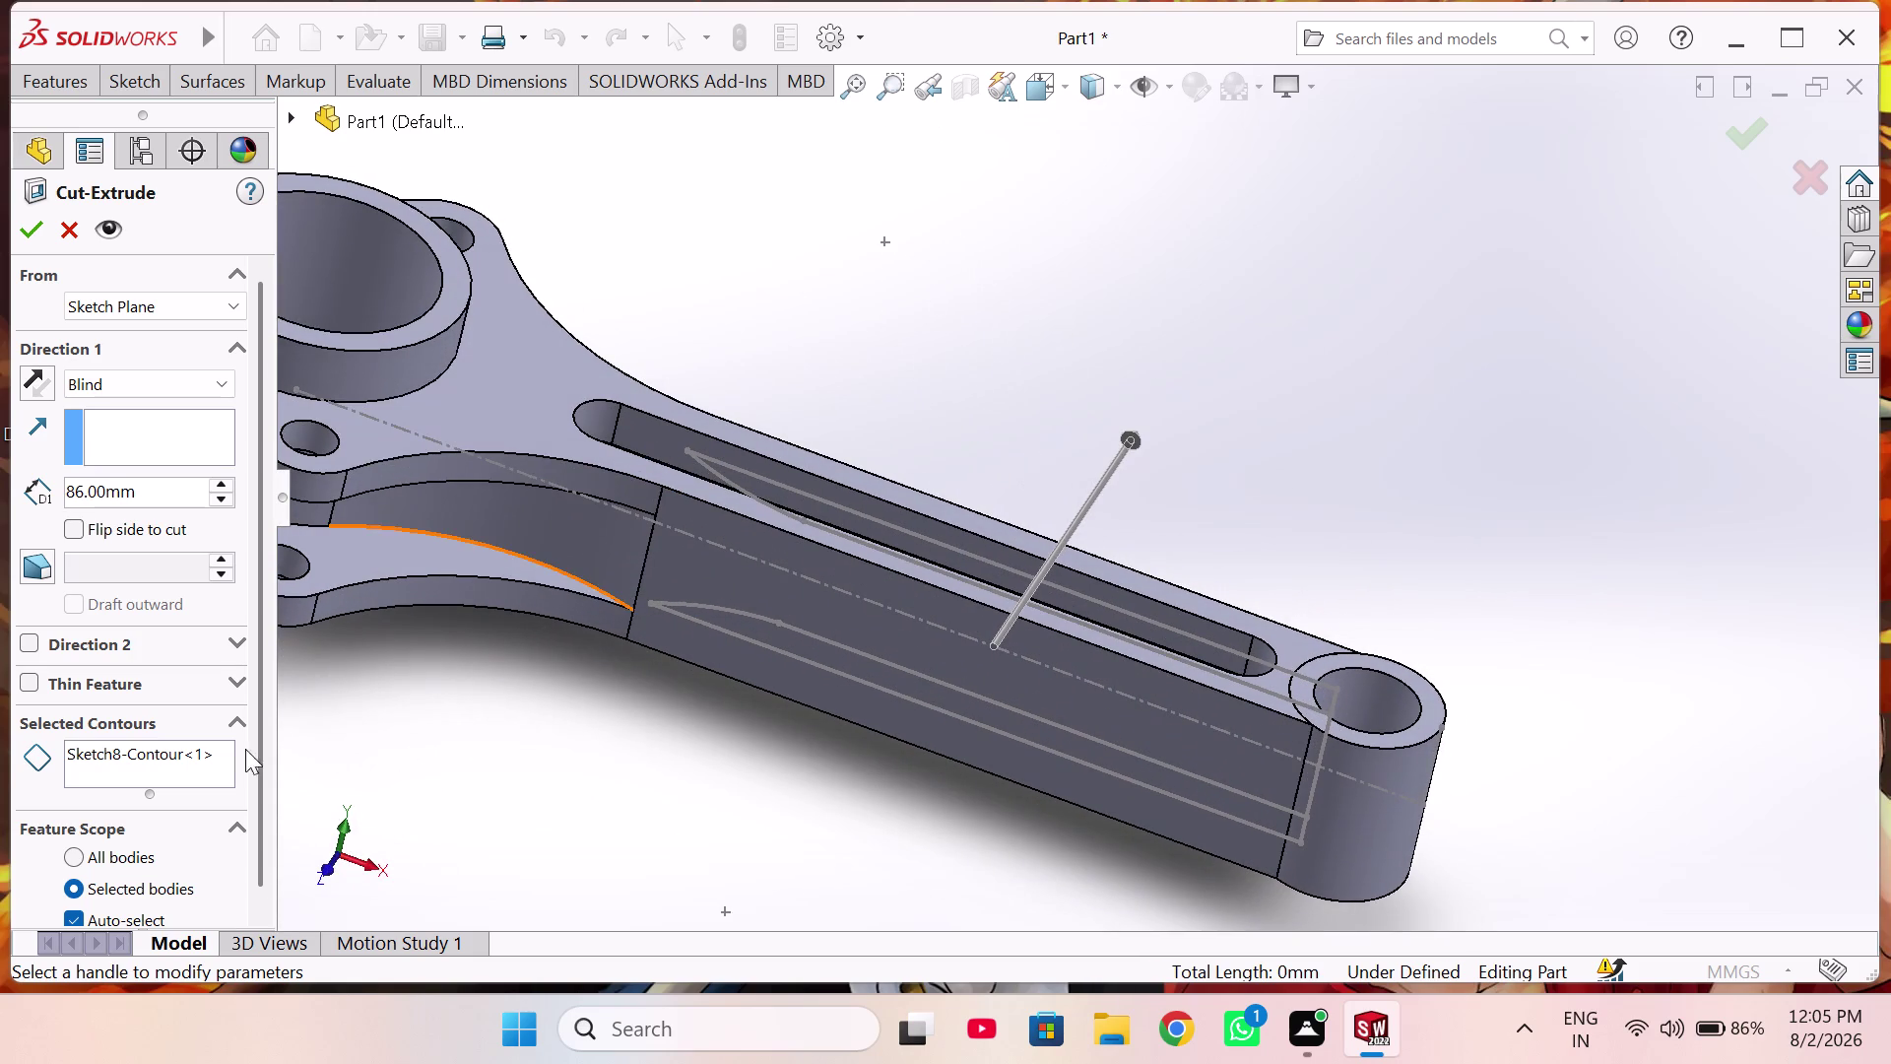
scroll(down, 3)
scroll(down, 3)
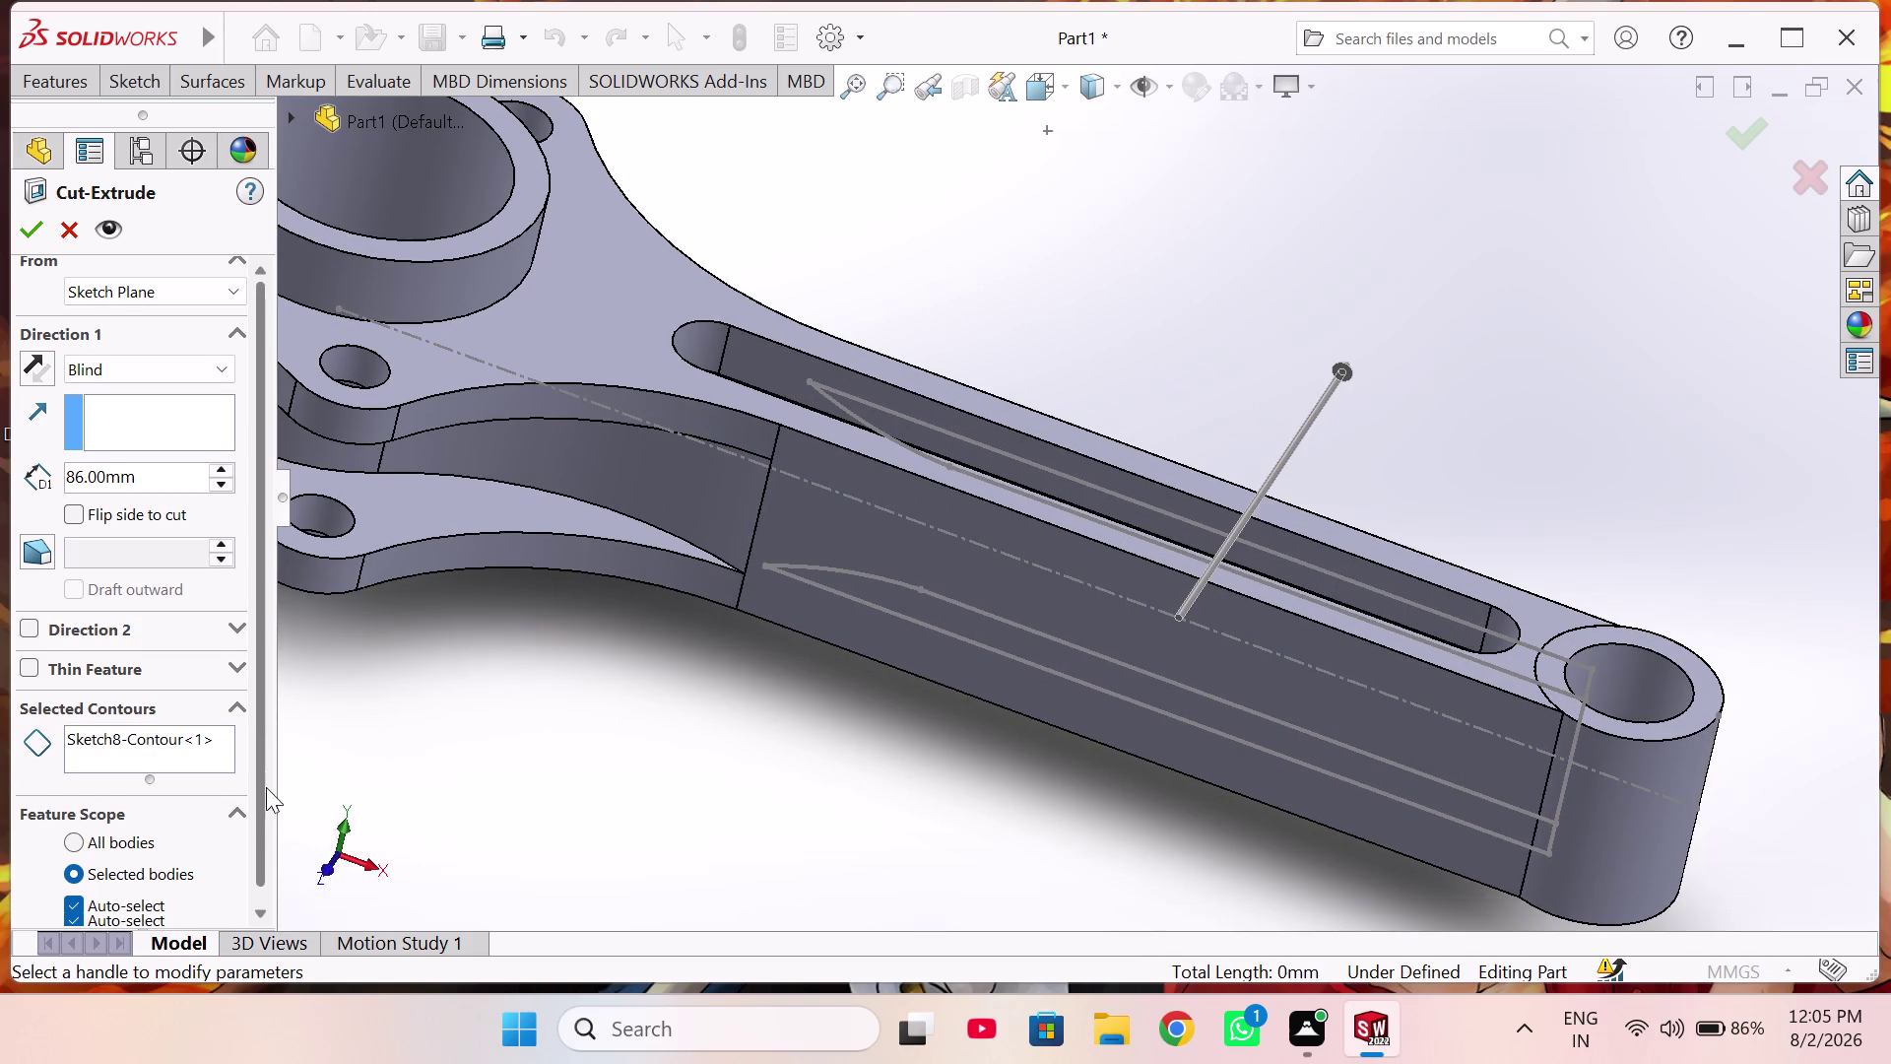
Select two regions of Sketch8's contour for the cut.
click(165, 738)
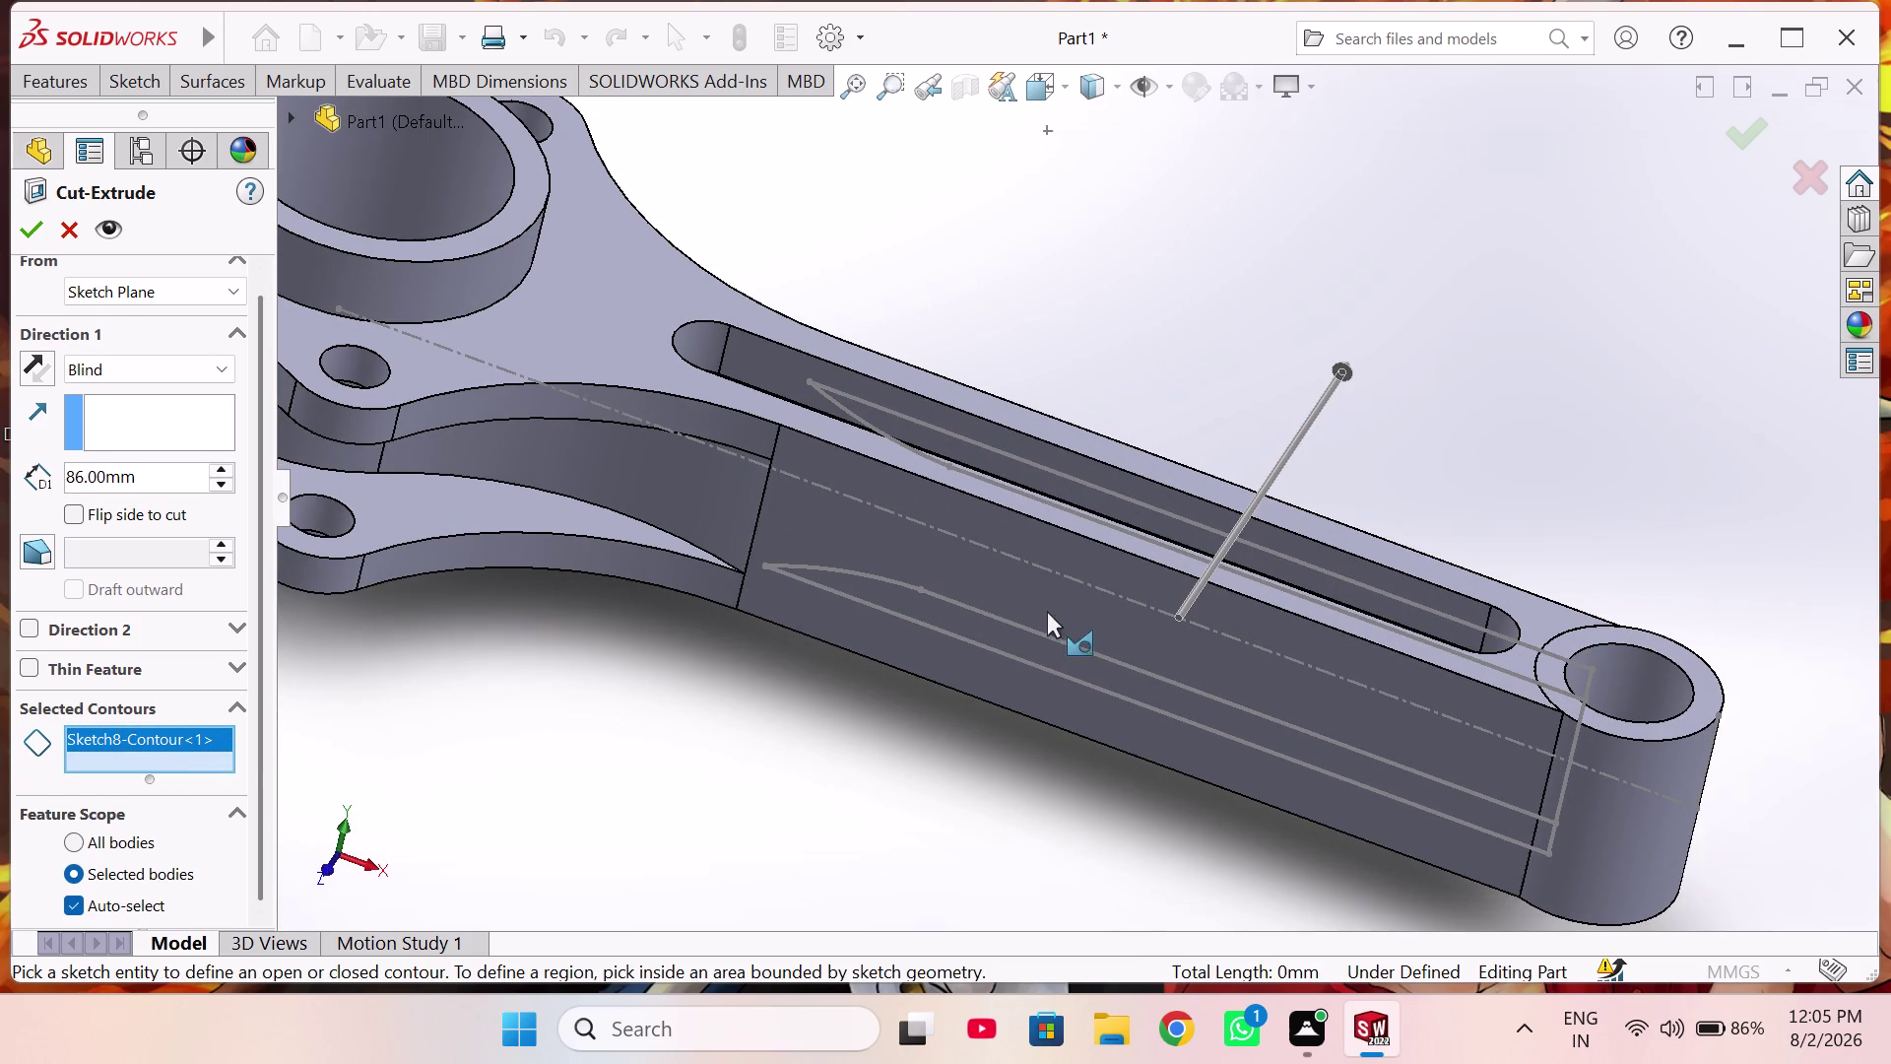
middle_drag(1050, 633, 1100, 528)
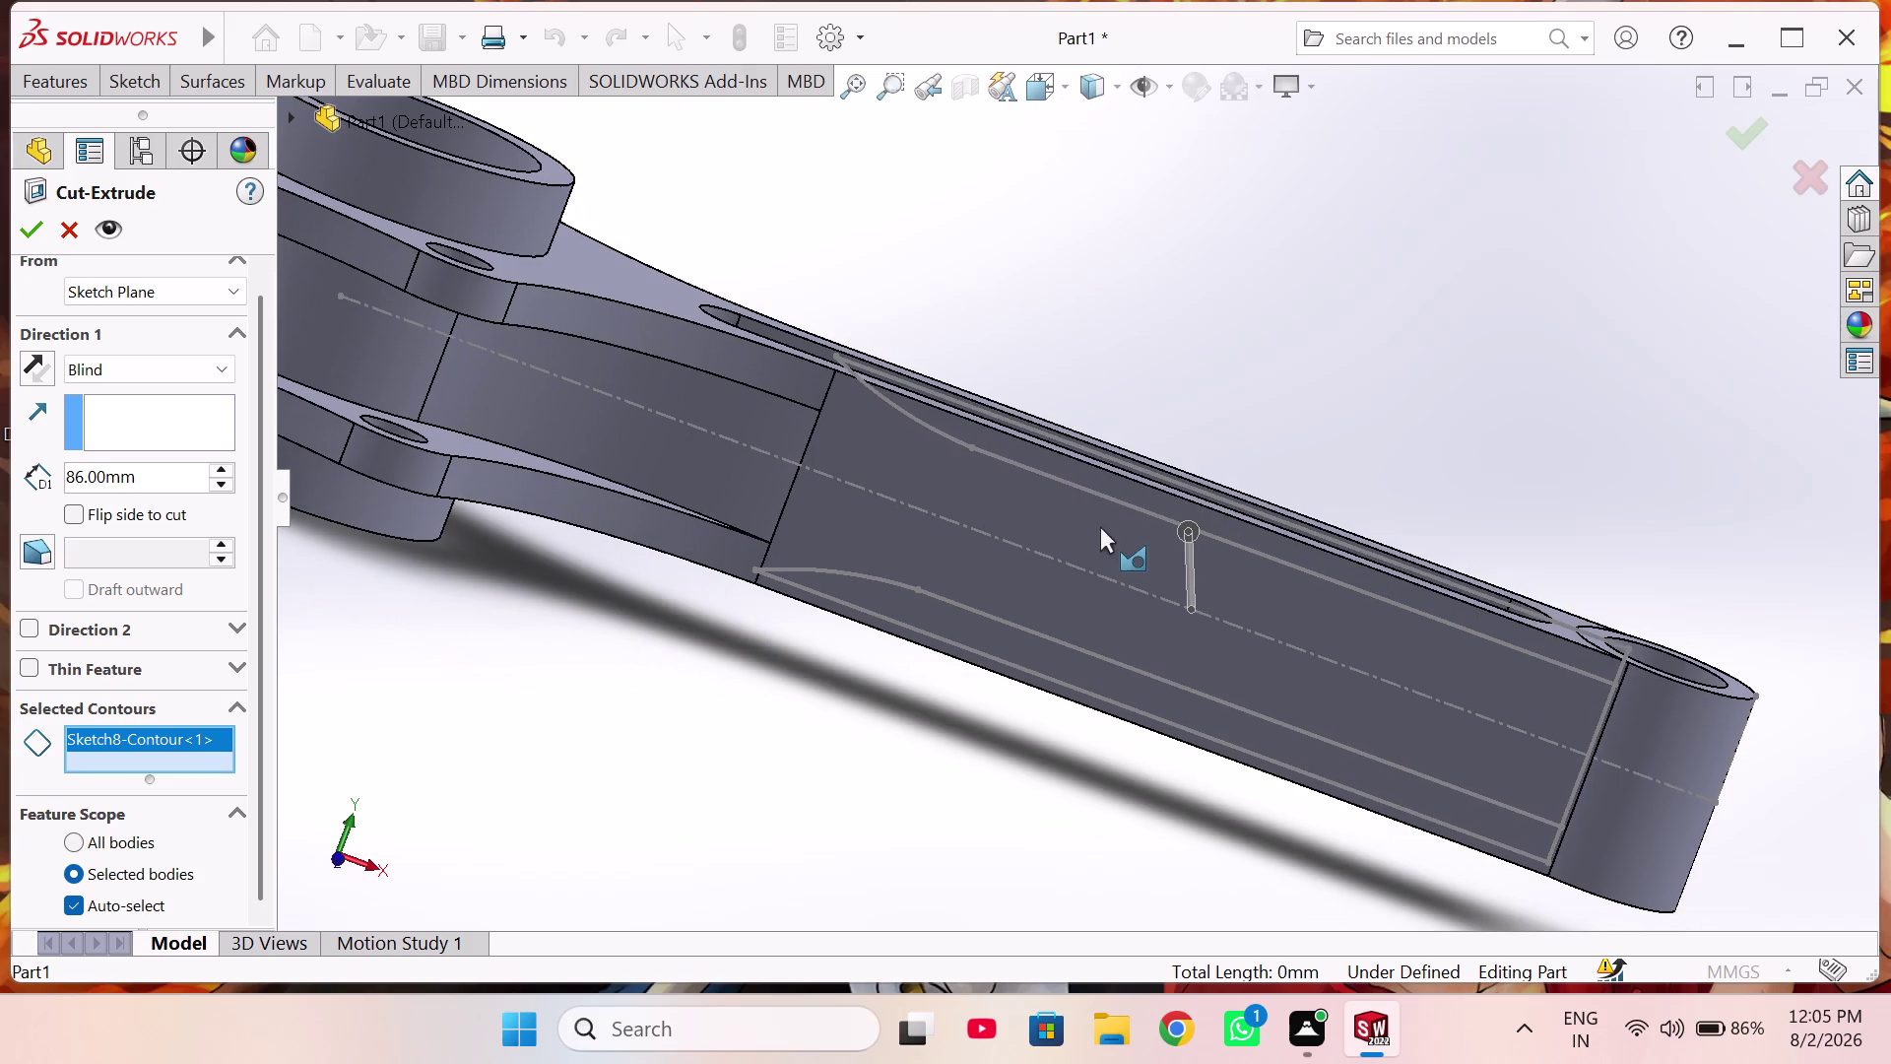
click(76, 515)
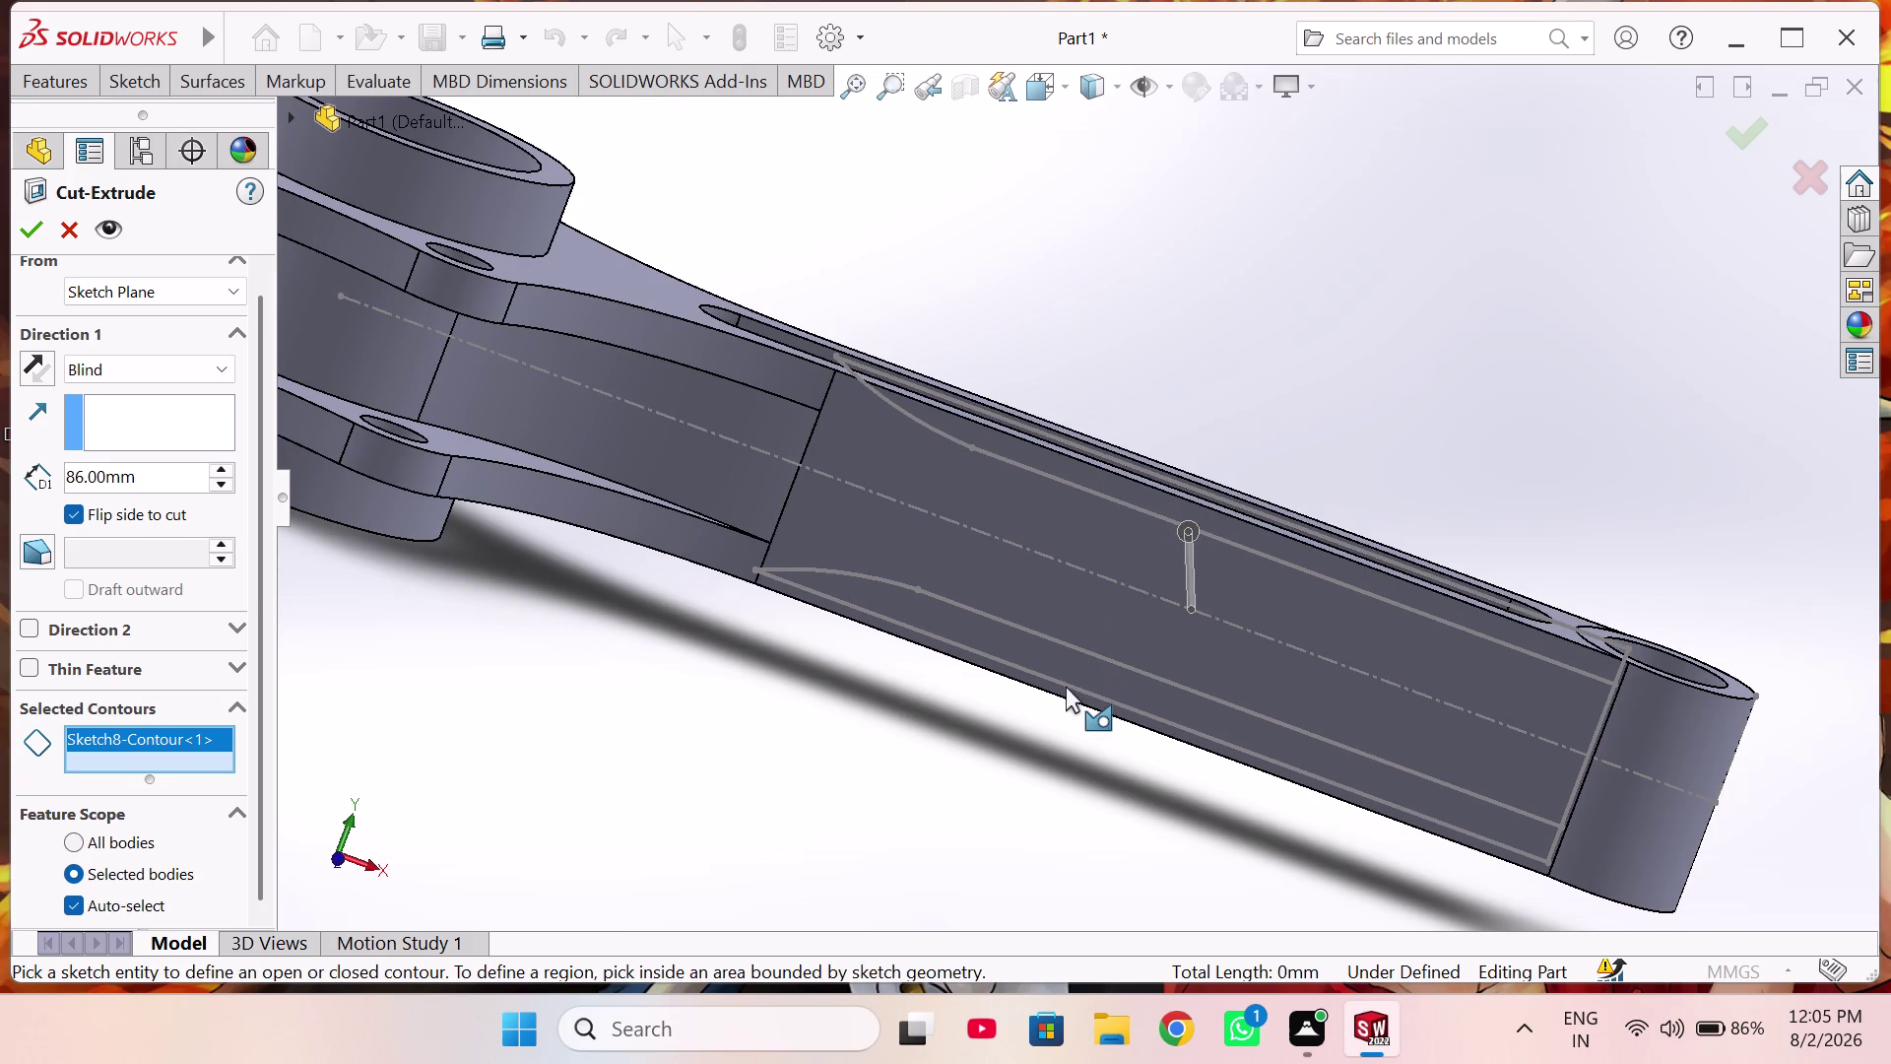
click(1081, 647)
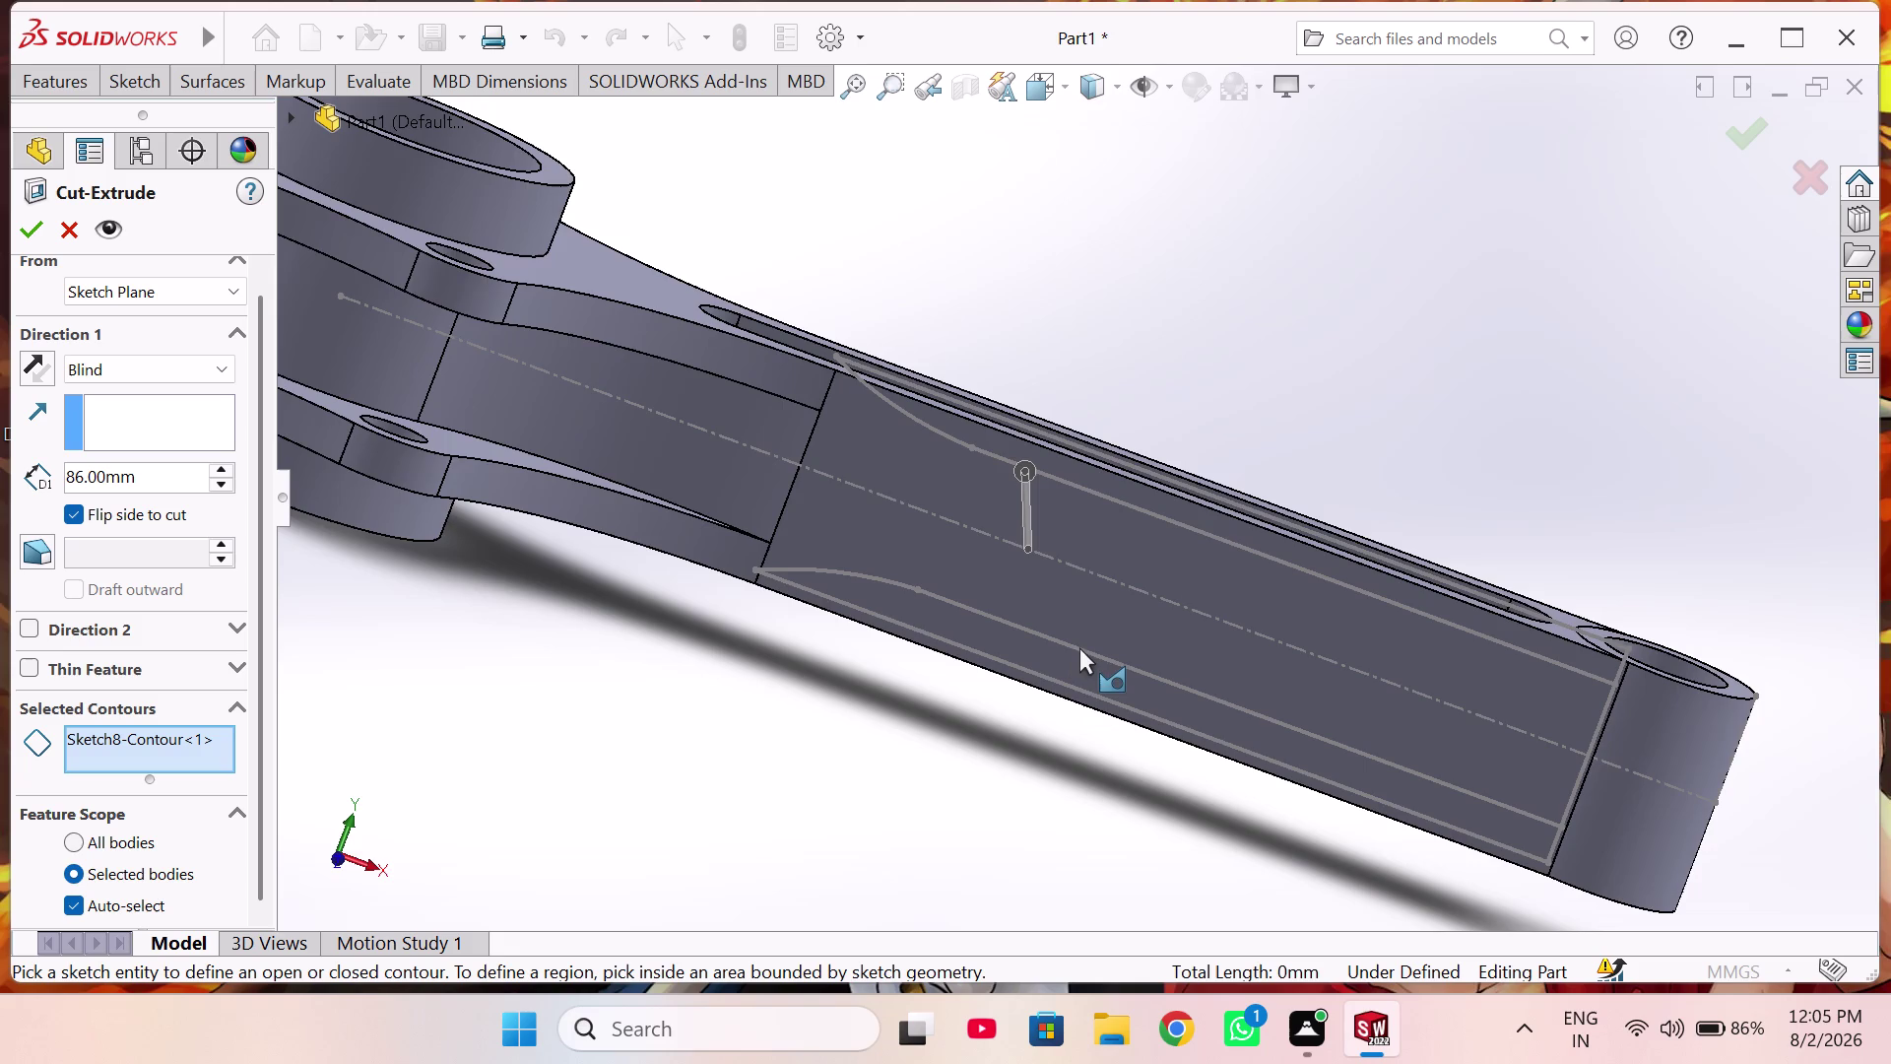
middle_drag(1066, 652, 1053, 594)
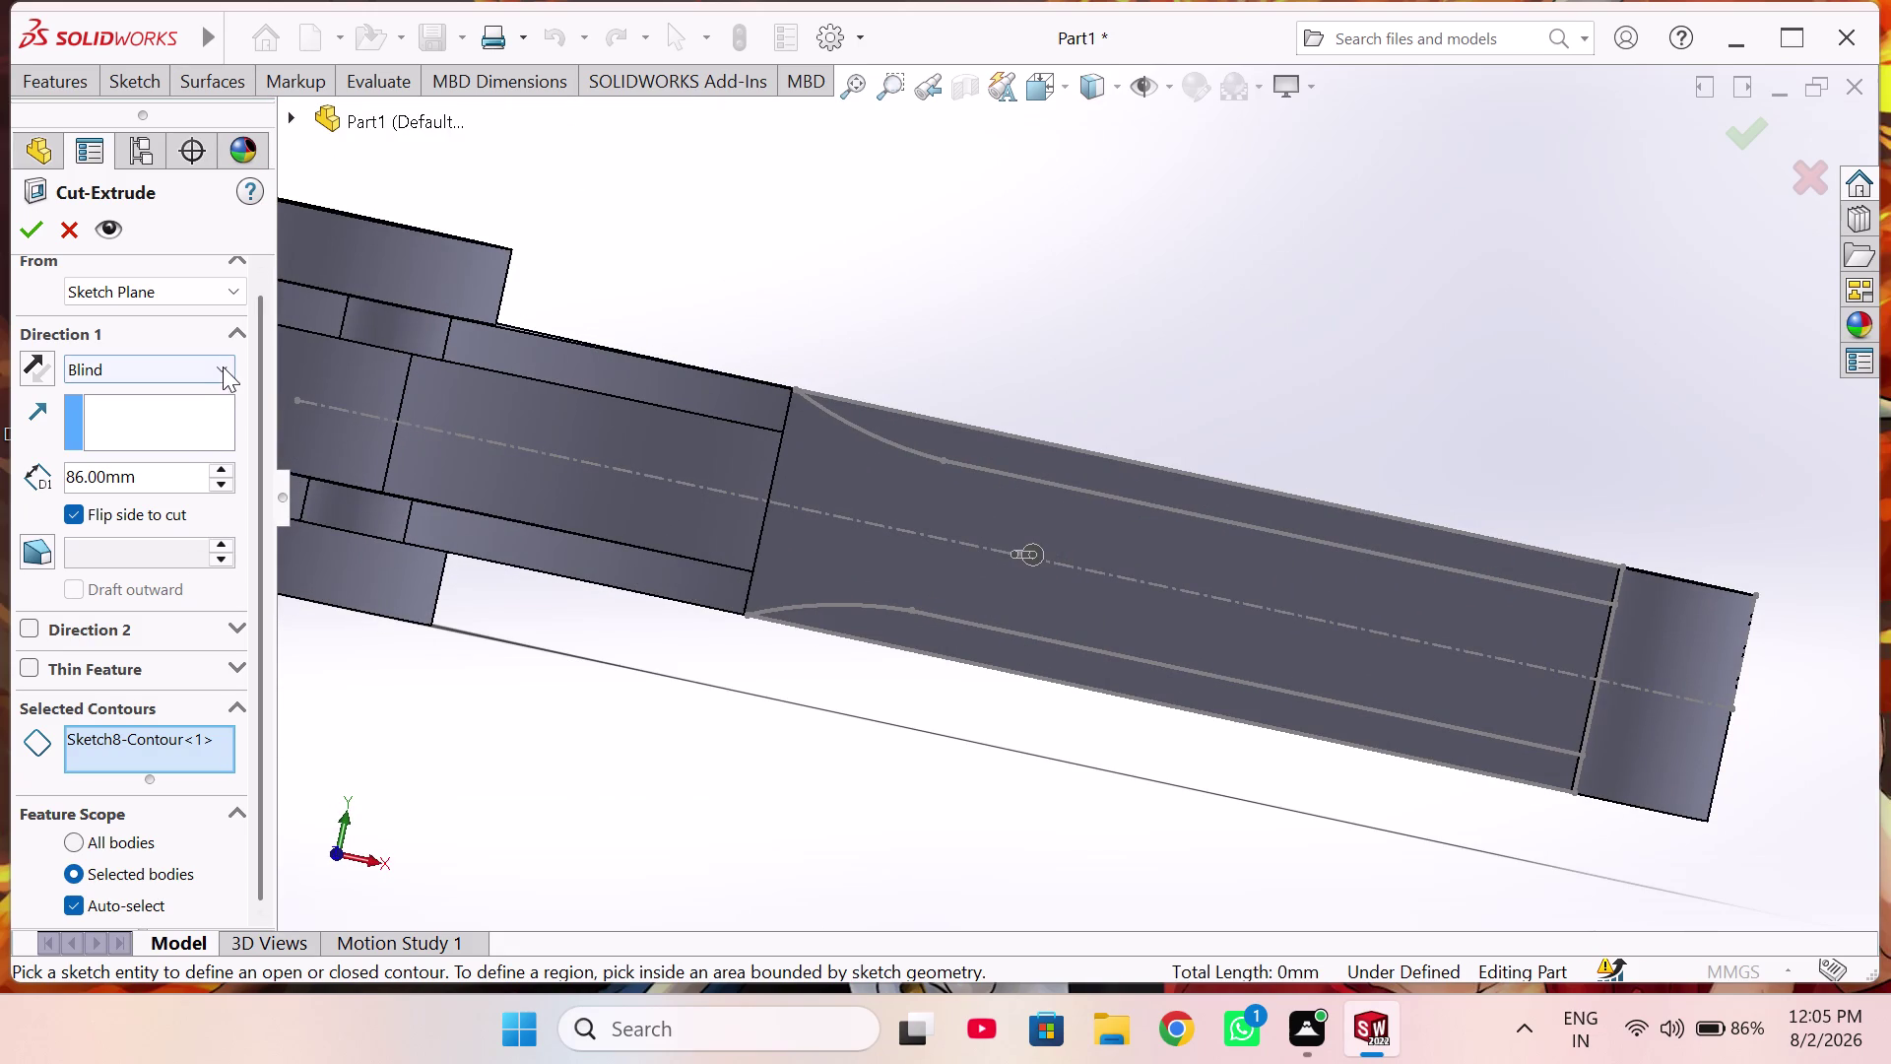
click(223, 360)
Set the cut's Direction 1 to Mid Plane and check the preview.
click(169, 556)
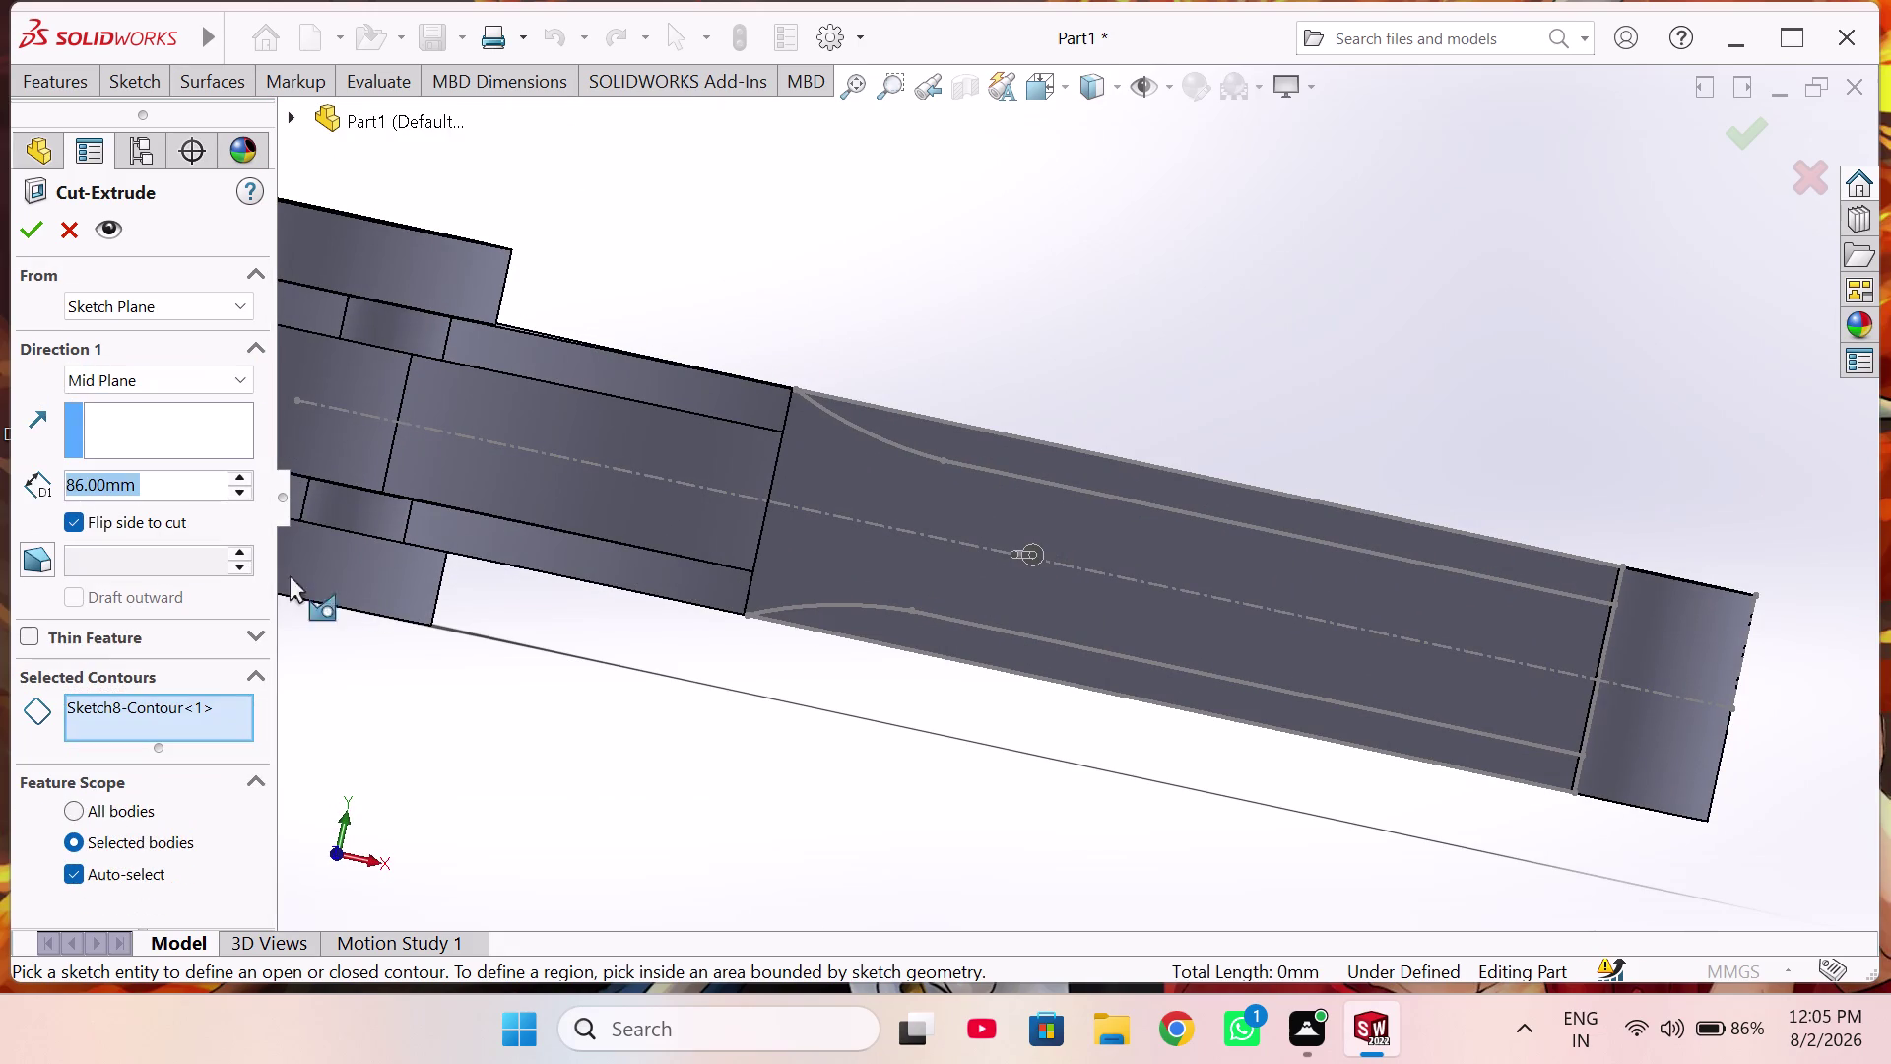
middle_drag(688, 686, 584, 825)
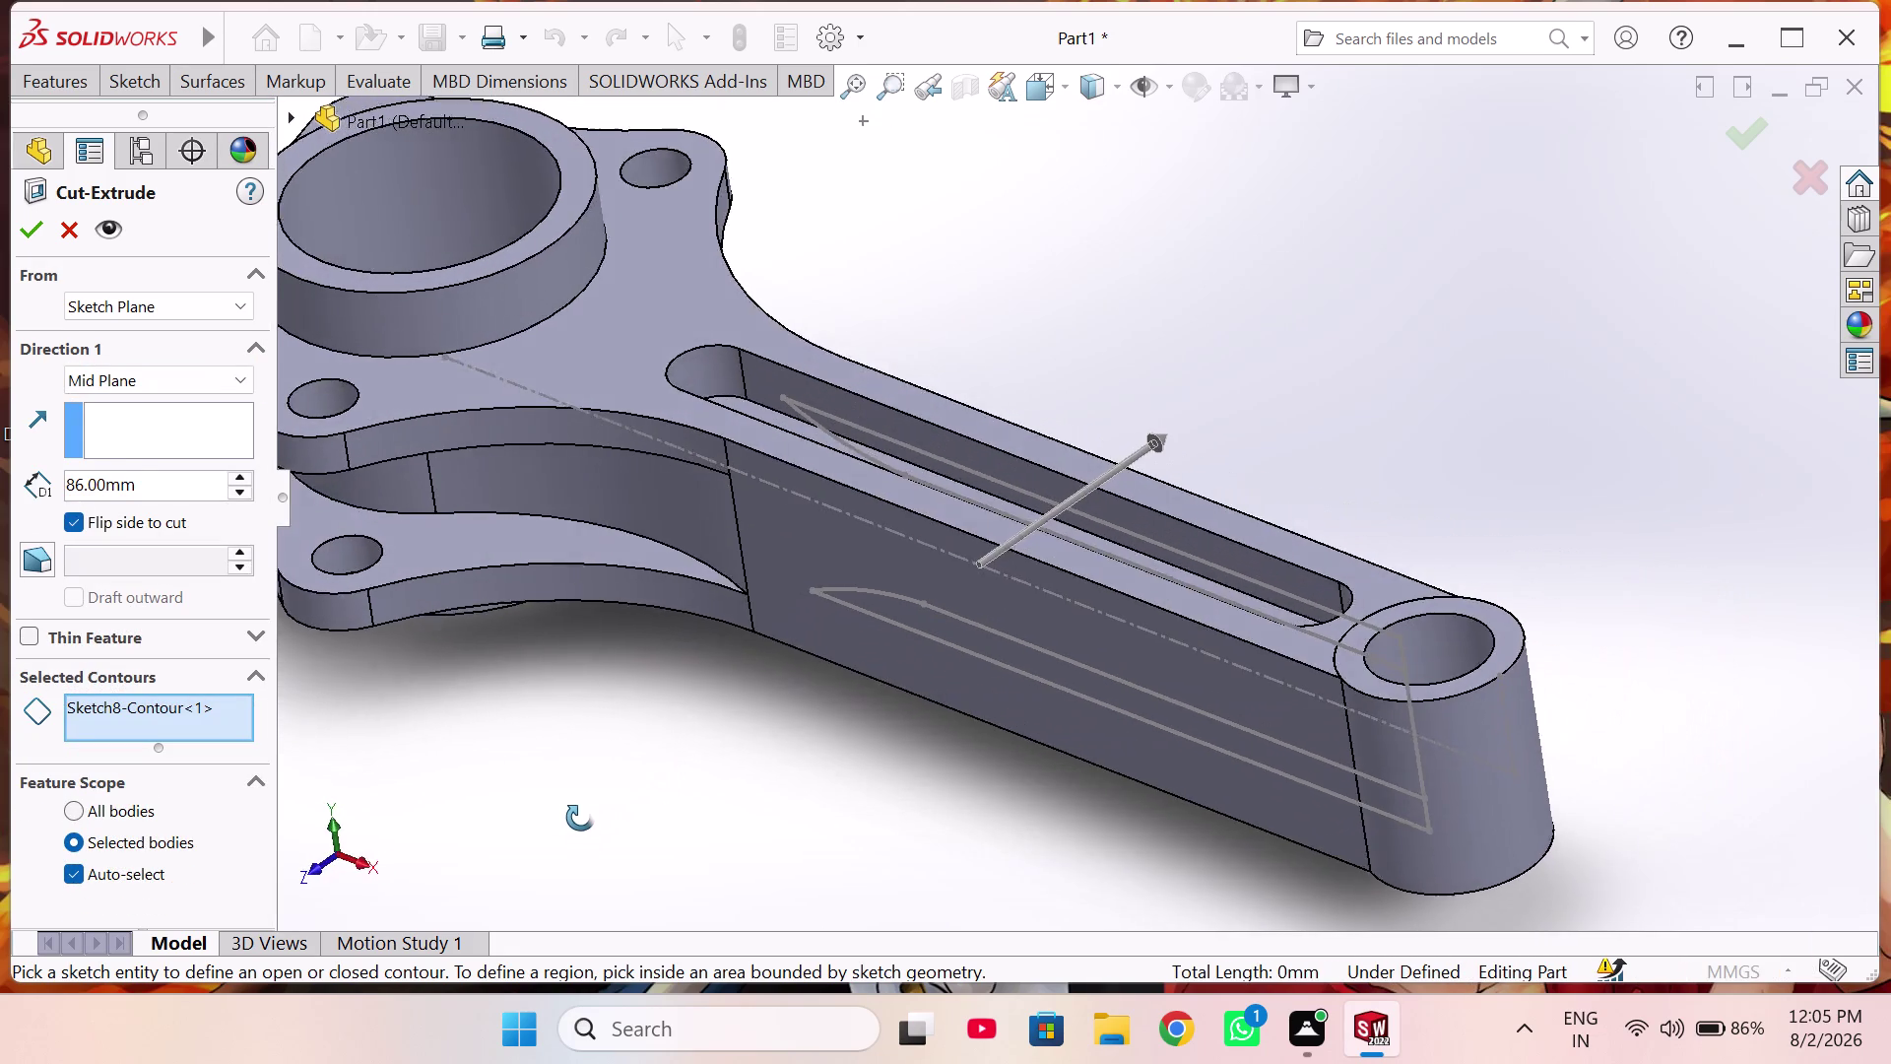
middle_drag(584, 824, 552, 757)
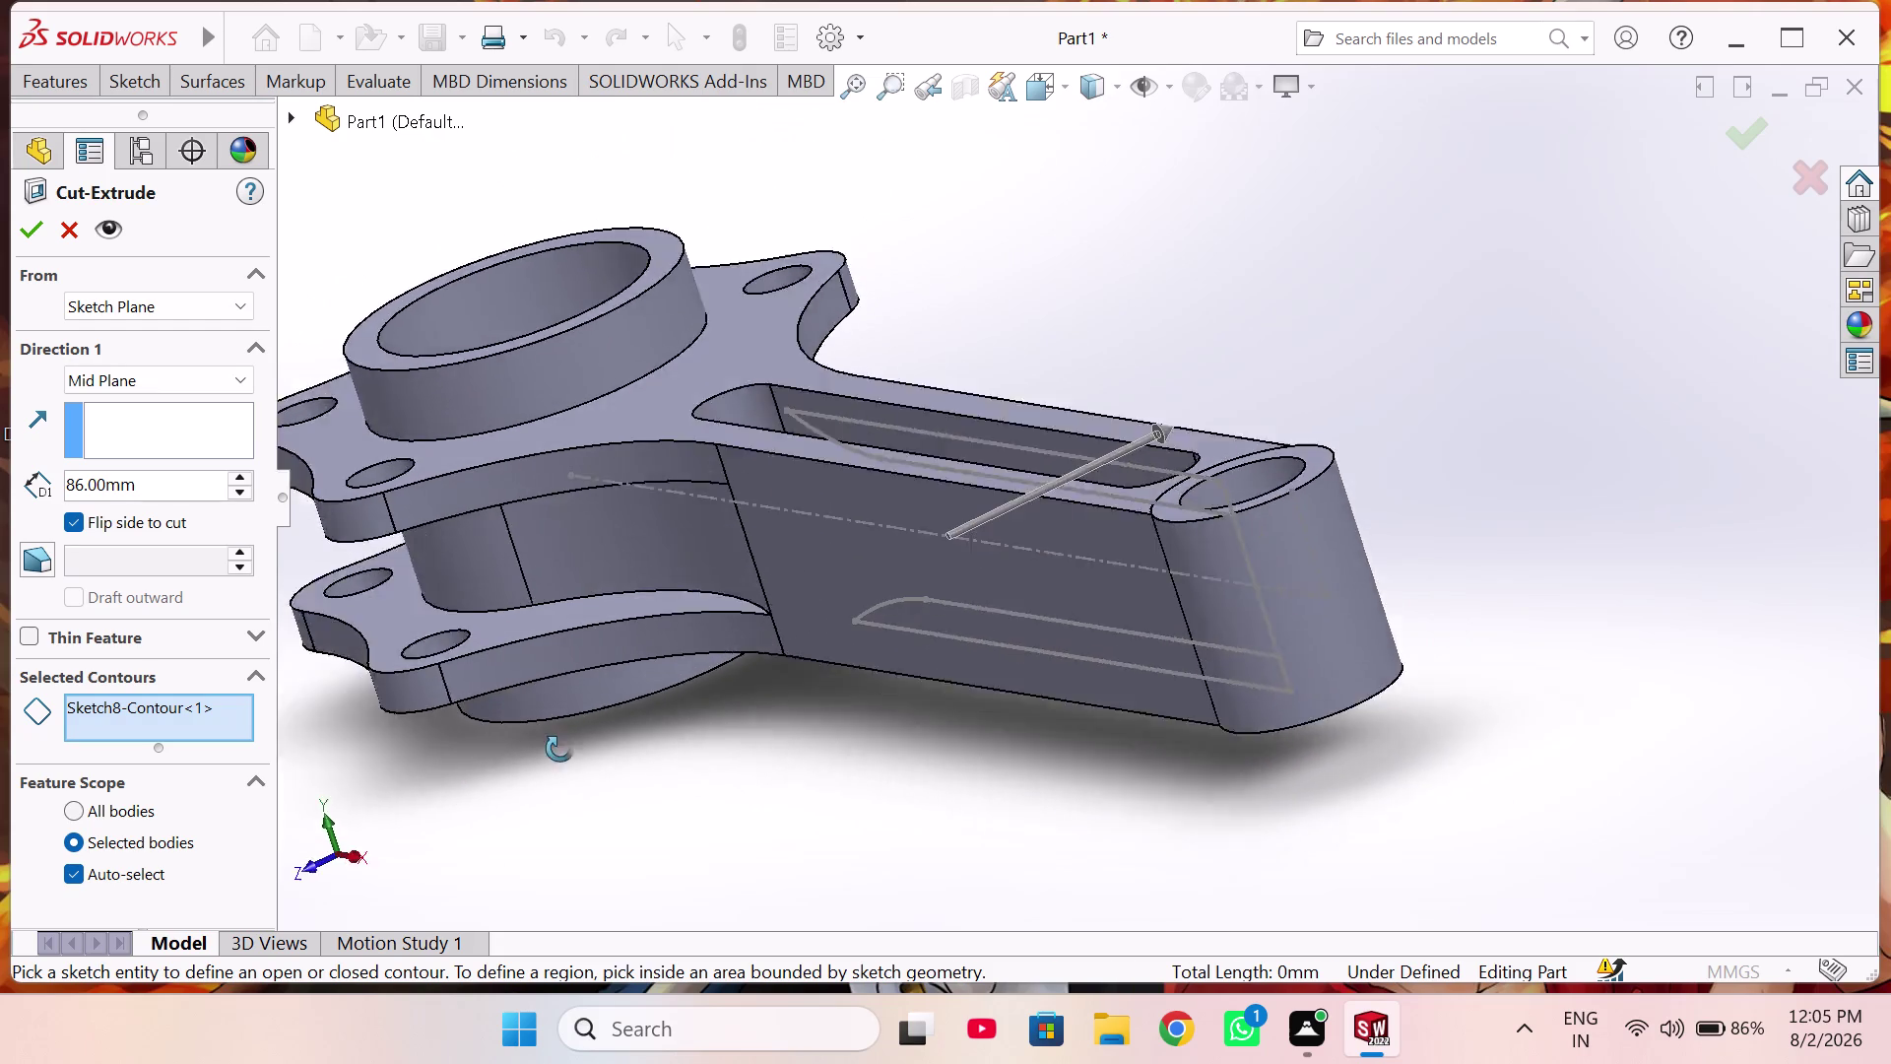
middle_drag(551, 757, 661, 650)
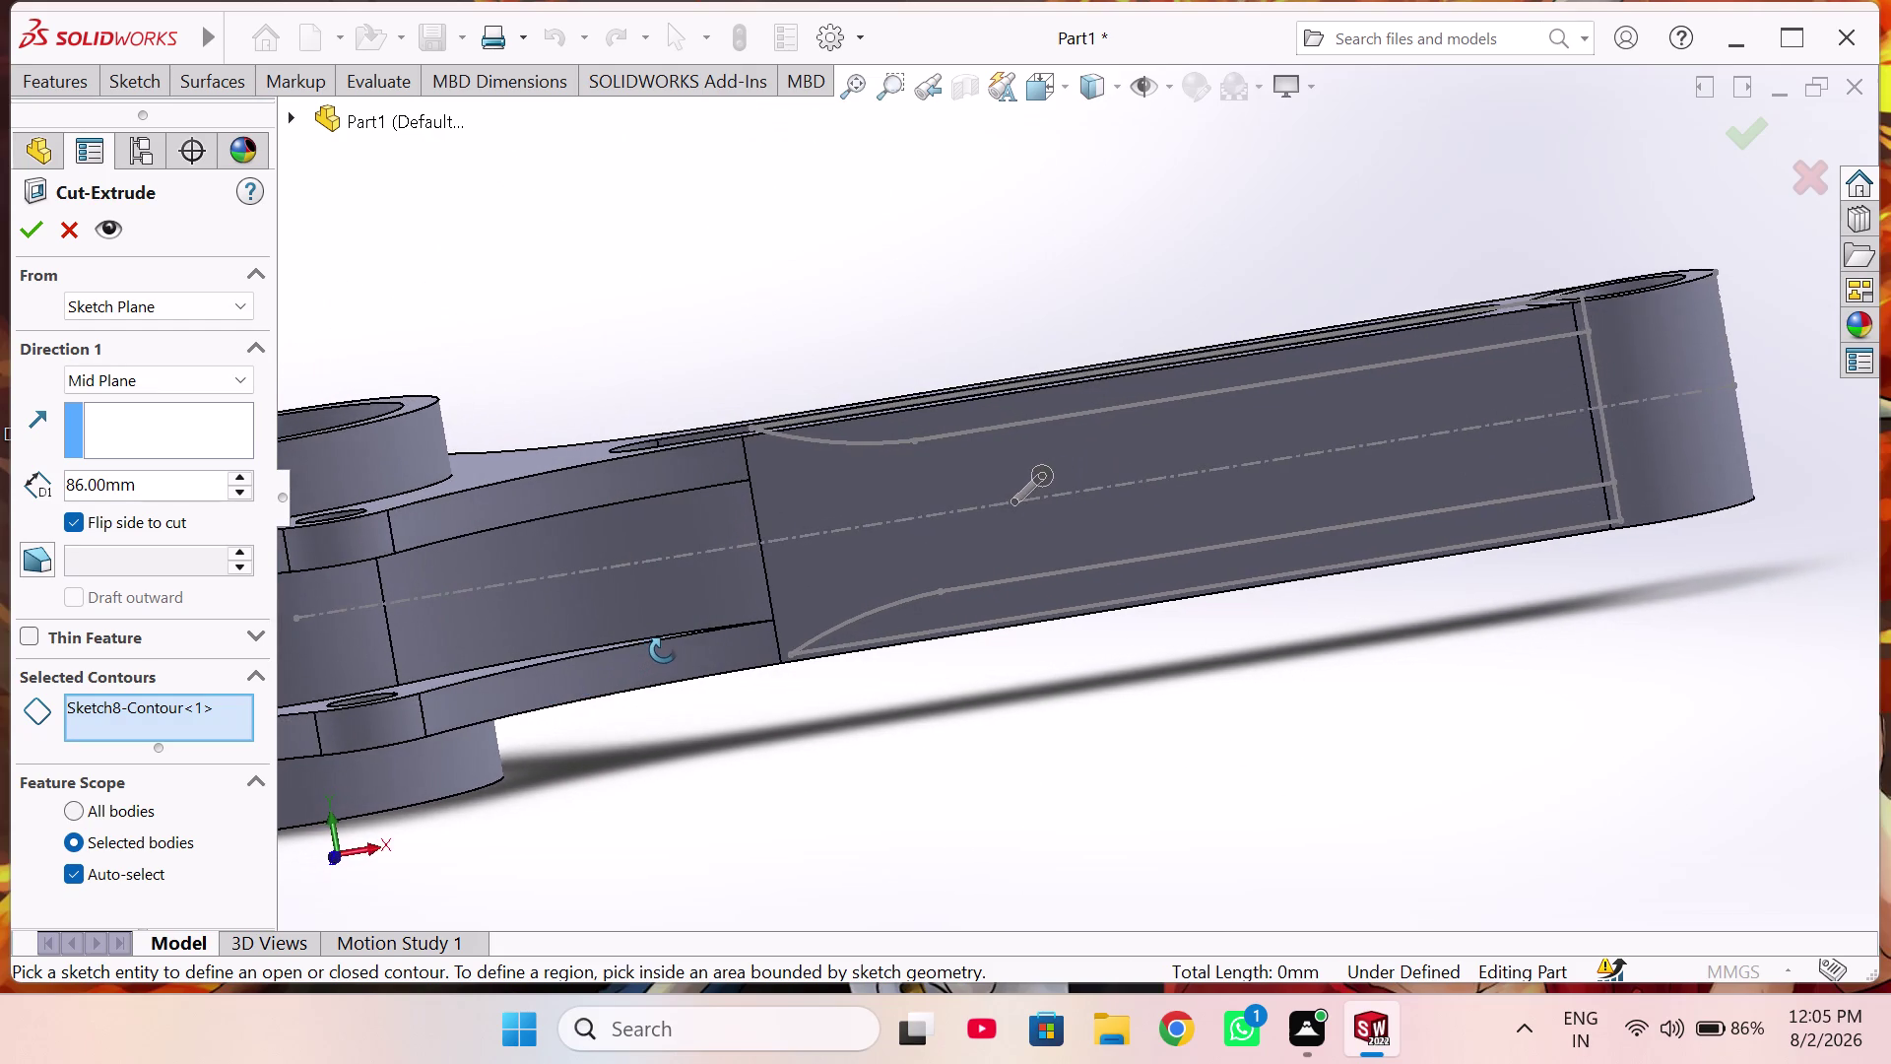
middle_drag(662, 650, 669, 650)
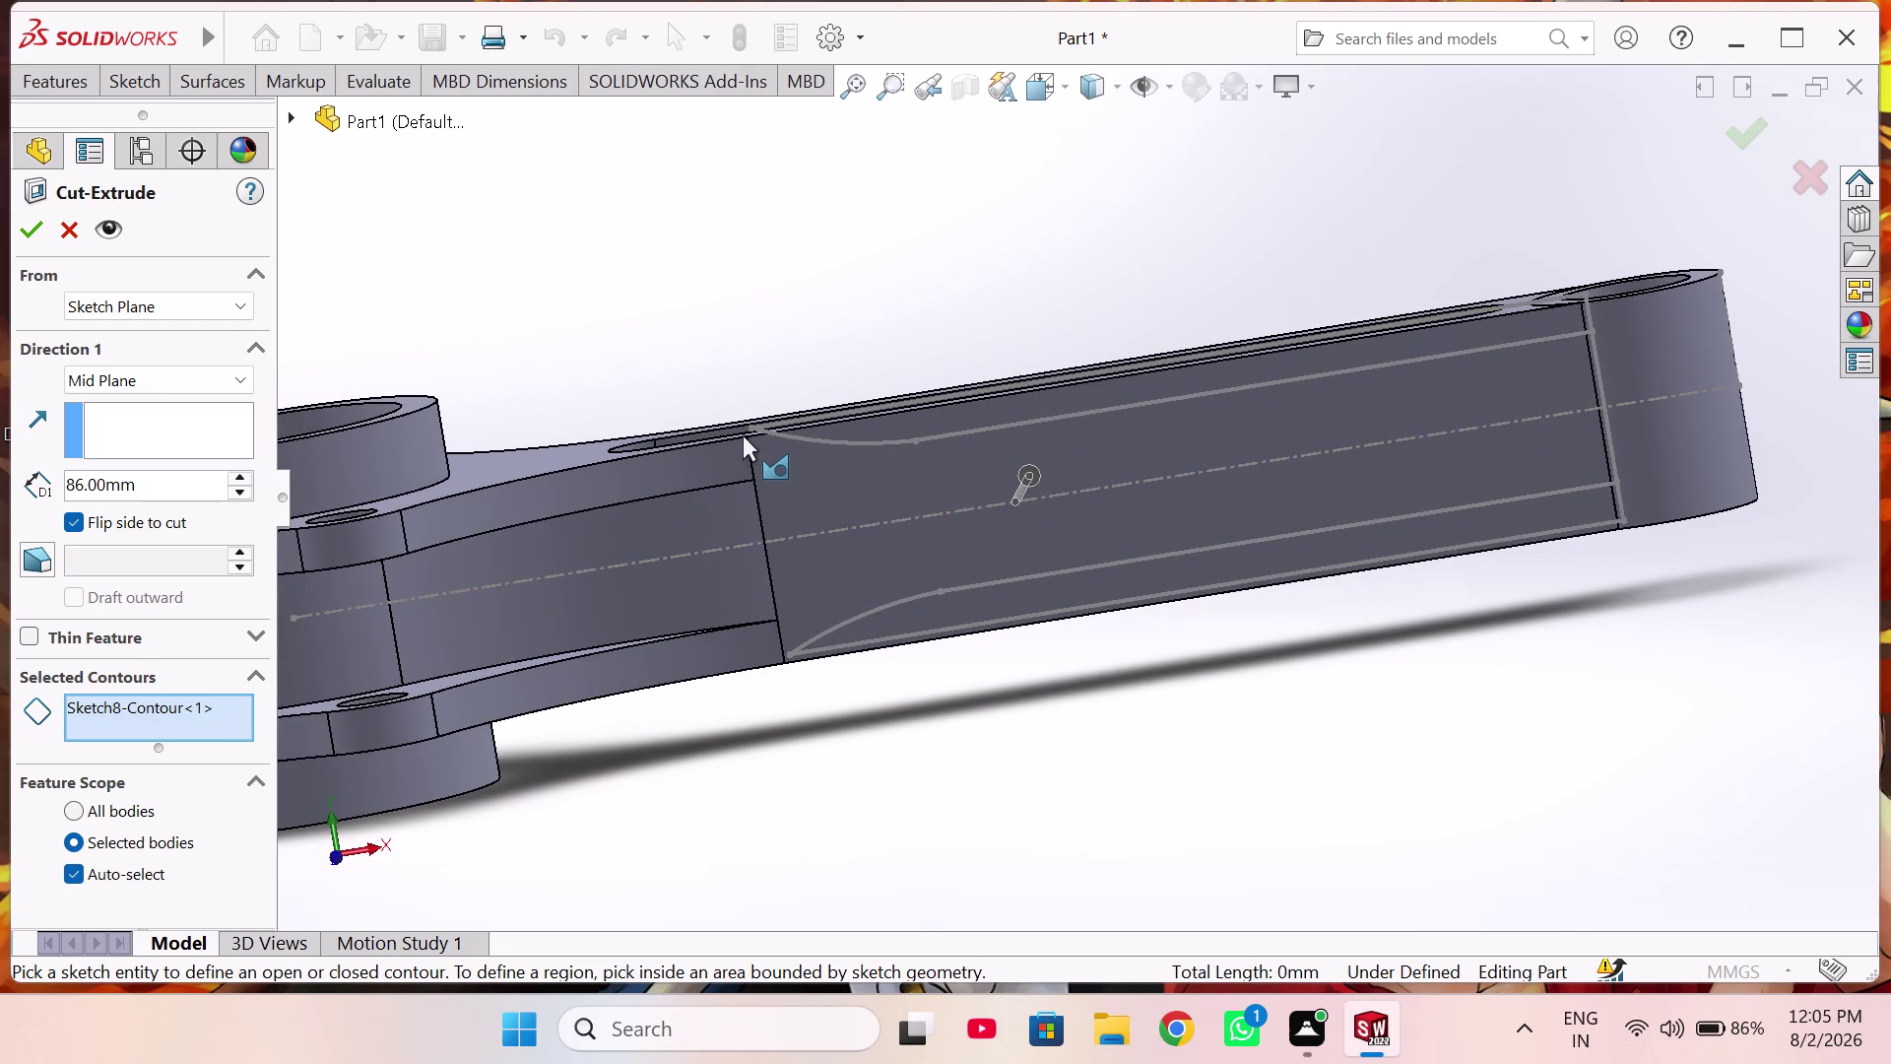
Apply the cut at 116 mm depth and dismiss the unsuitable geometry warning.
triple_click(238, 477)
click(32, 221)
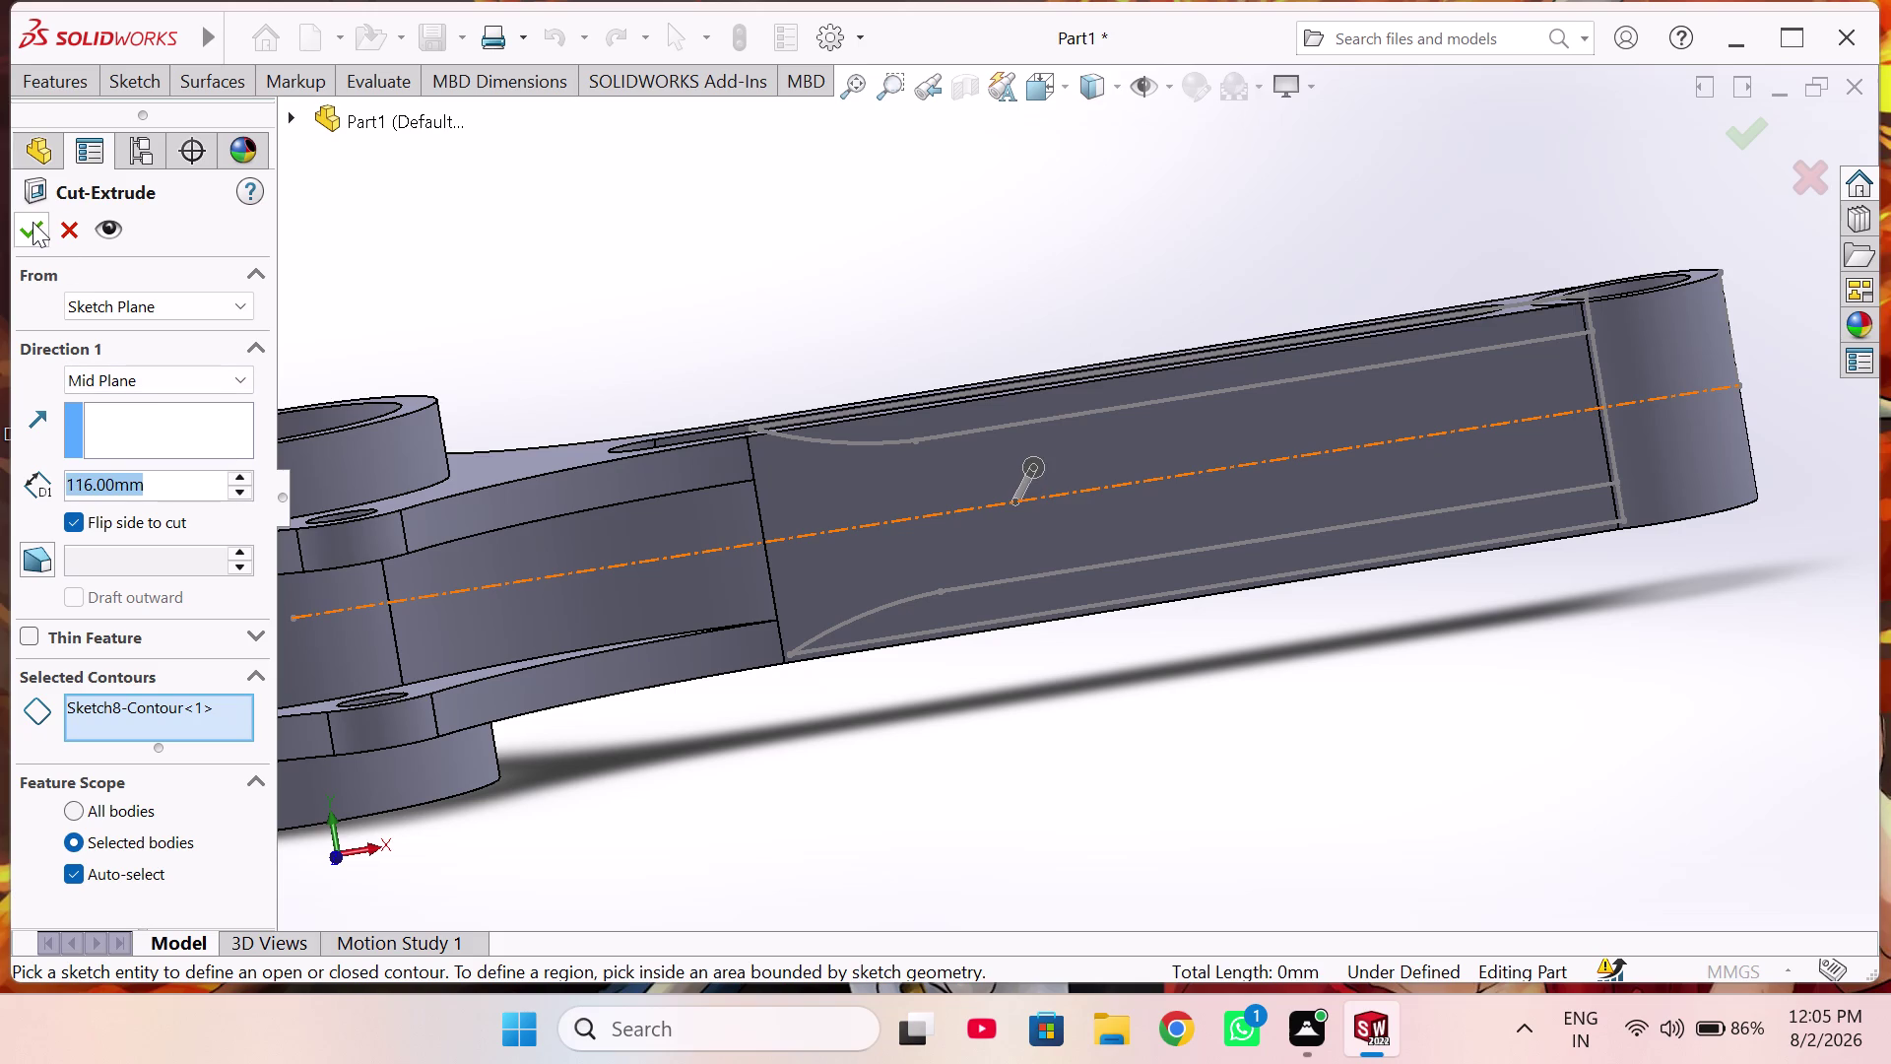
click(1102, 526)
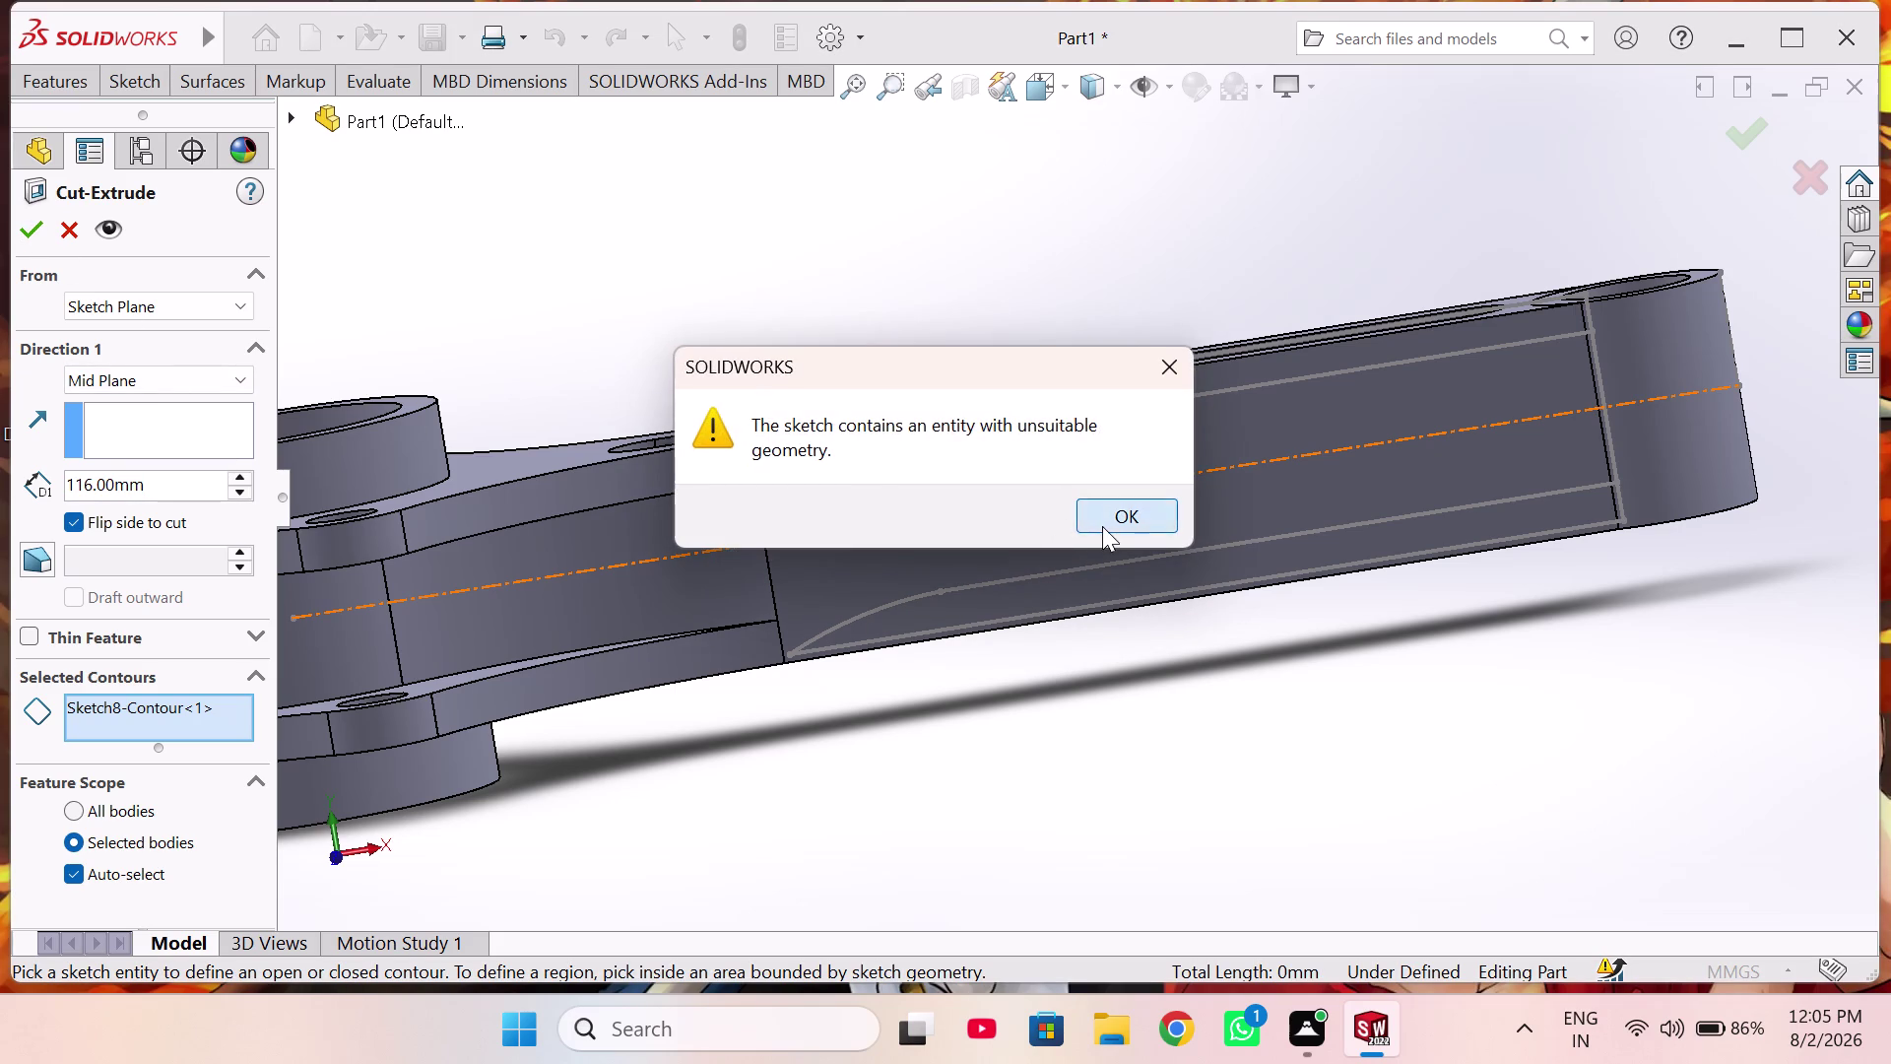
click(1819, 176)
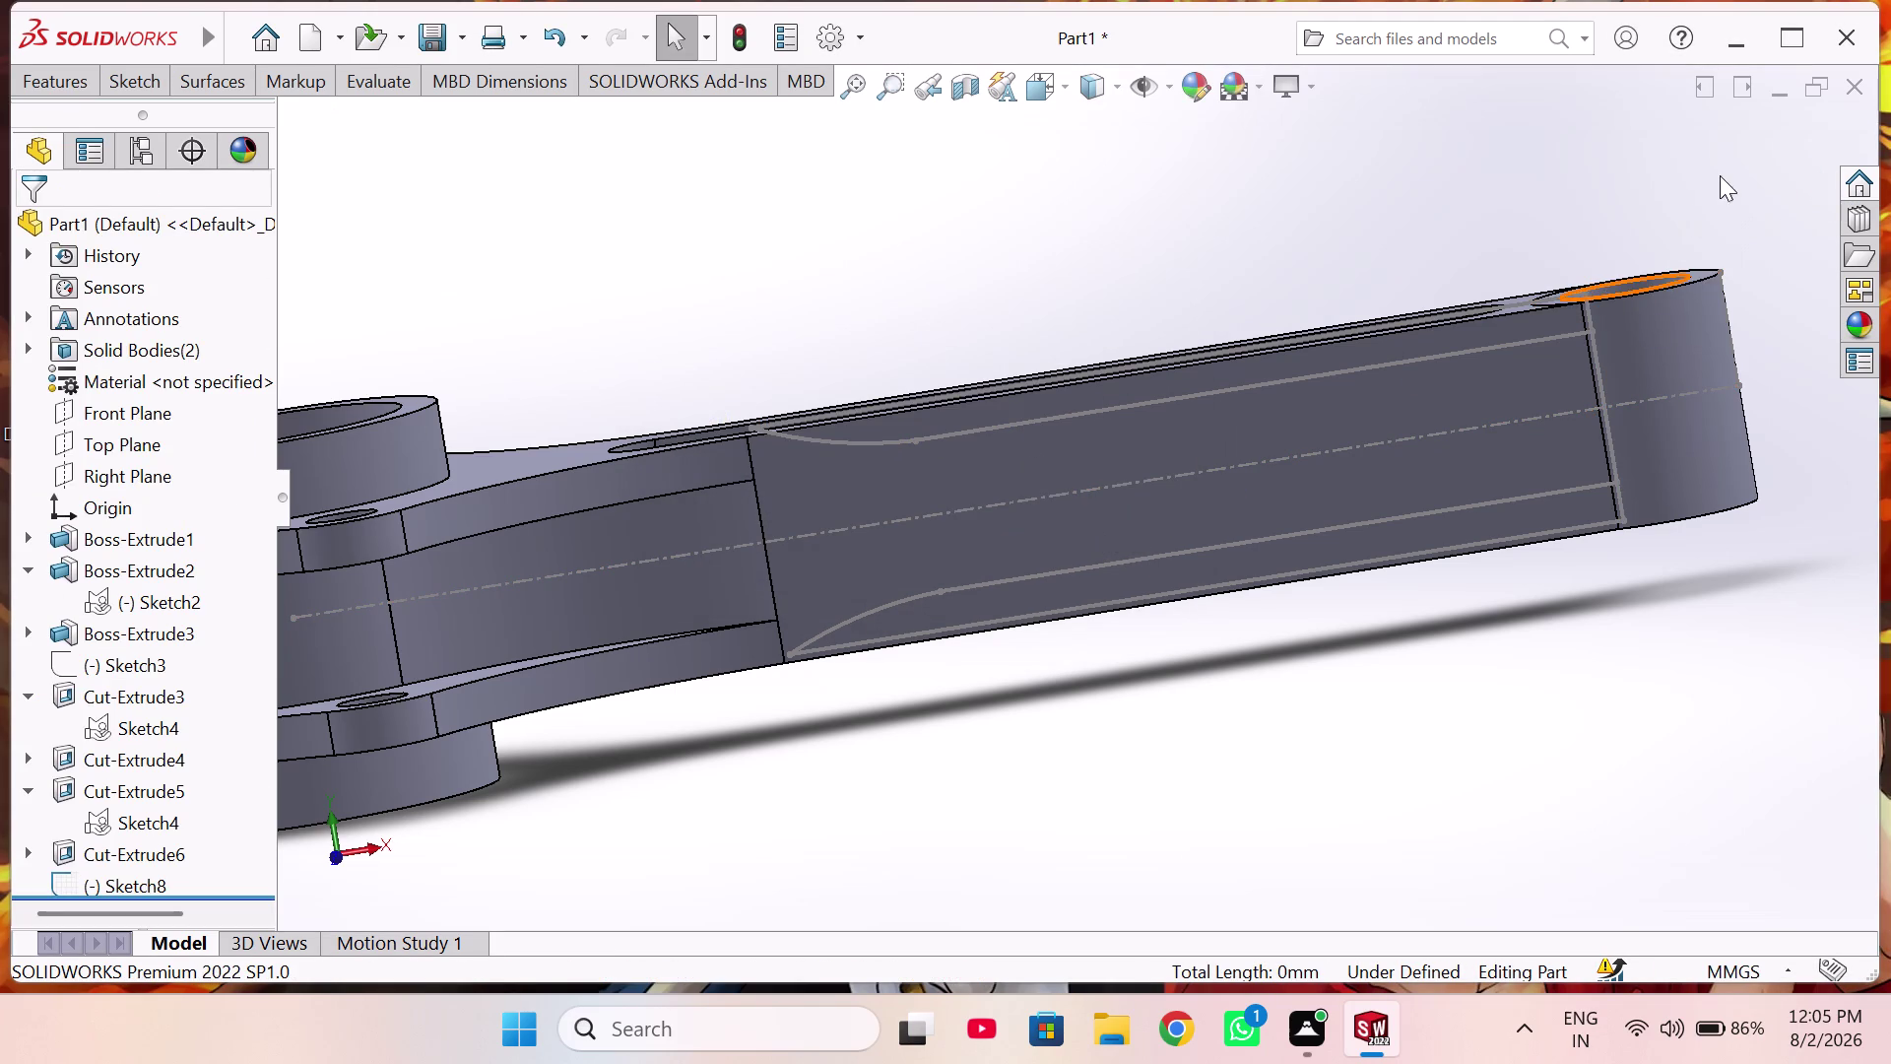
Orbit the connecting rod and switch between front and isometric views to inspect it.
scroll(down, 3)
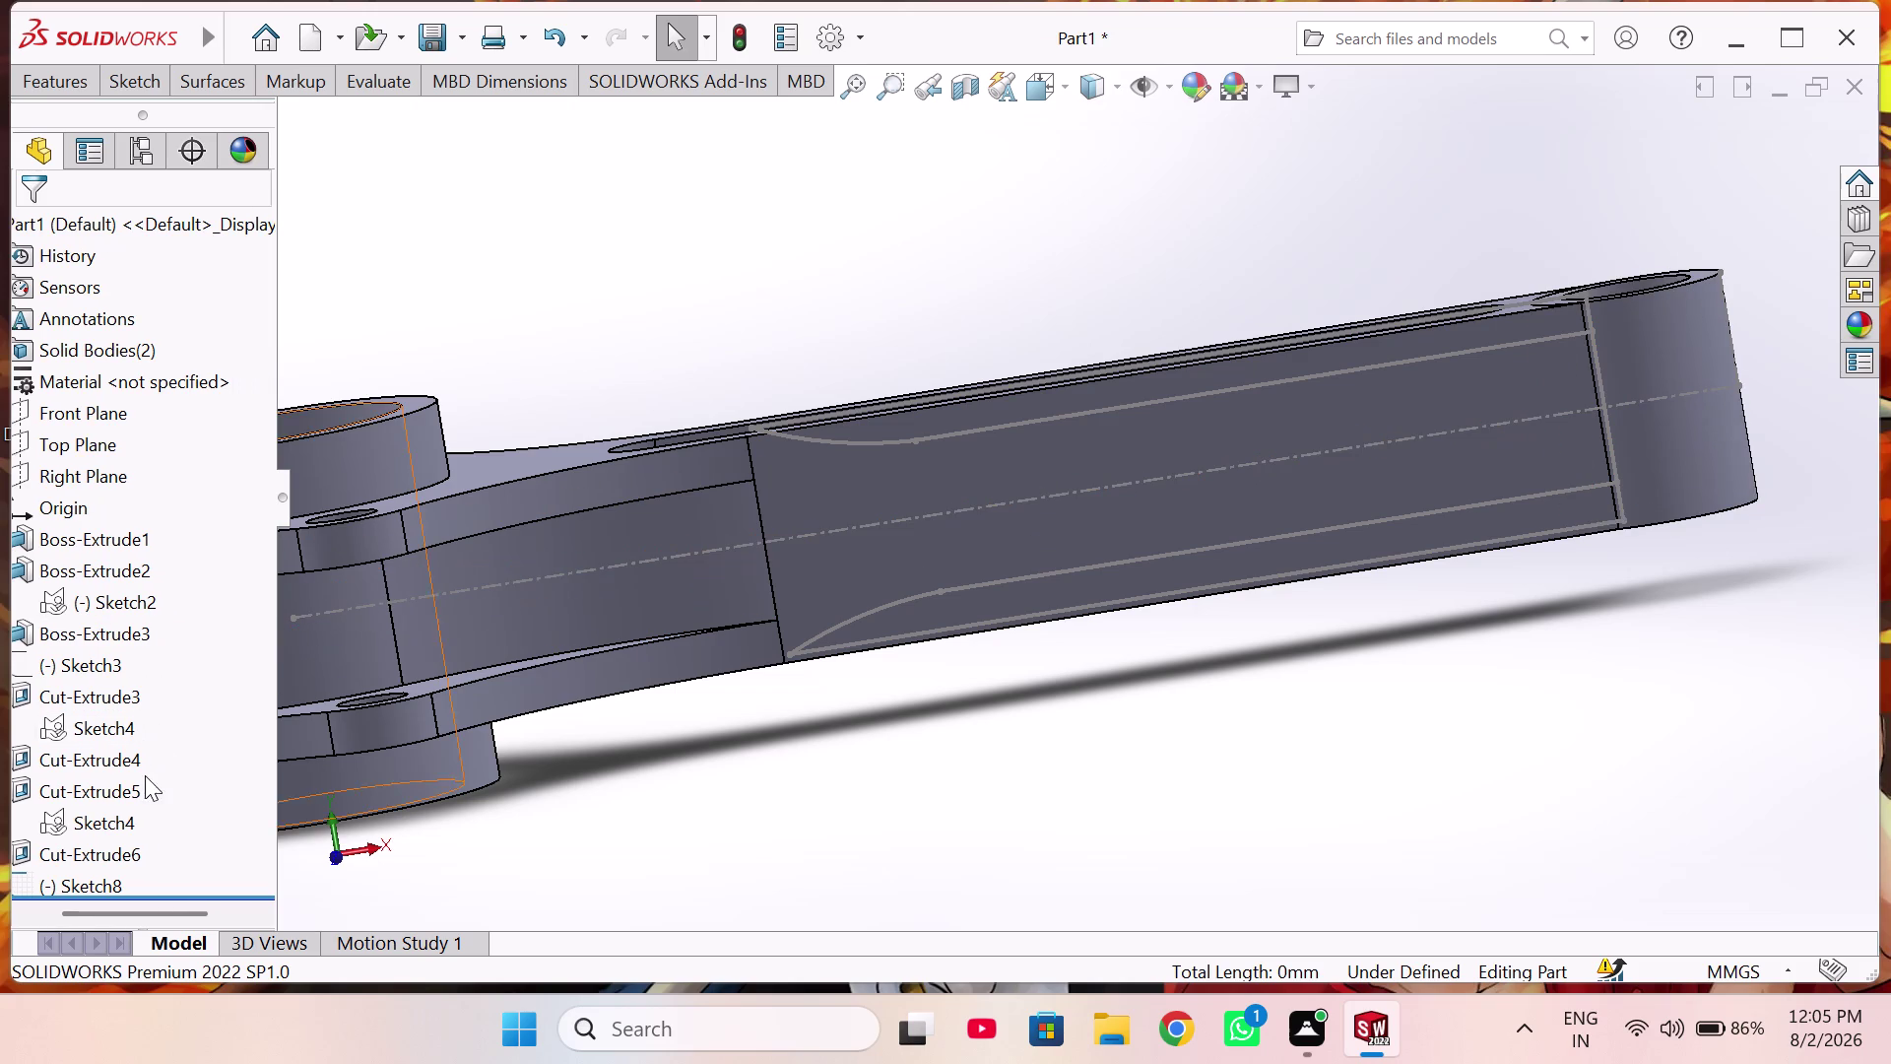
scroll(up, 3)
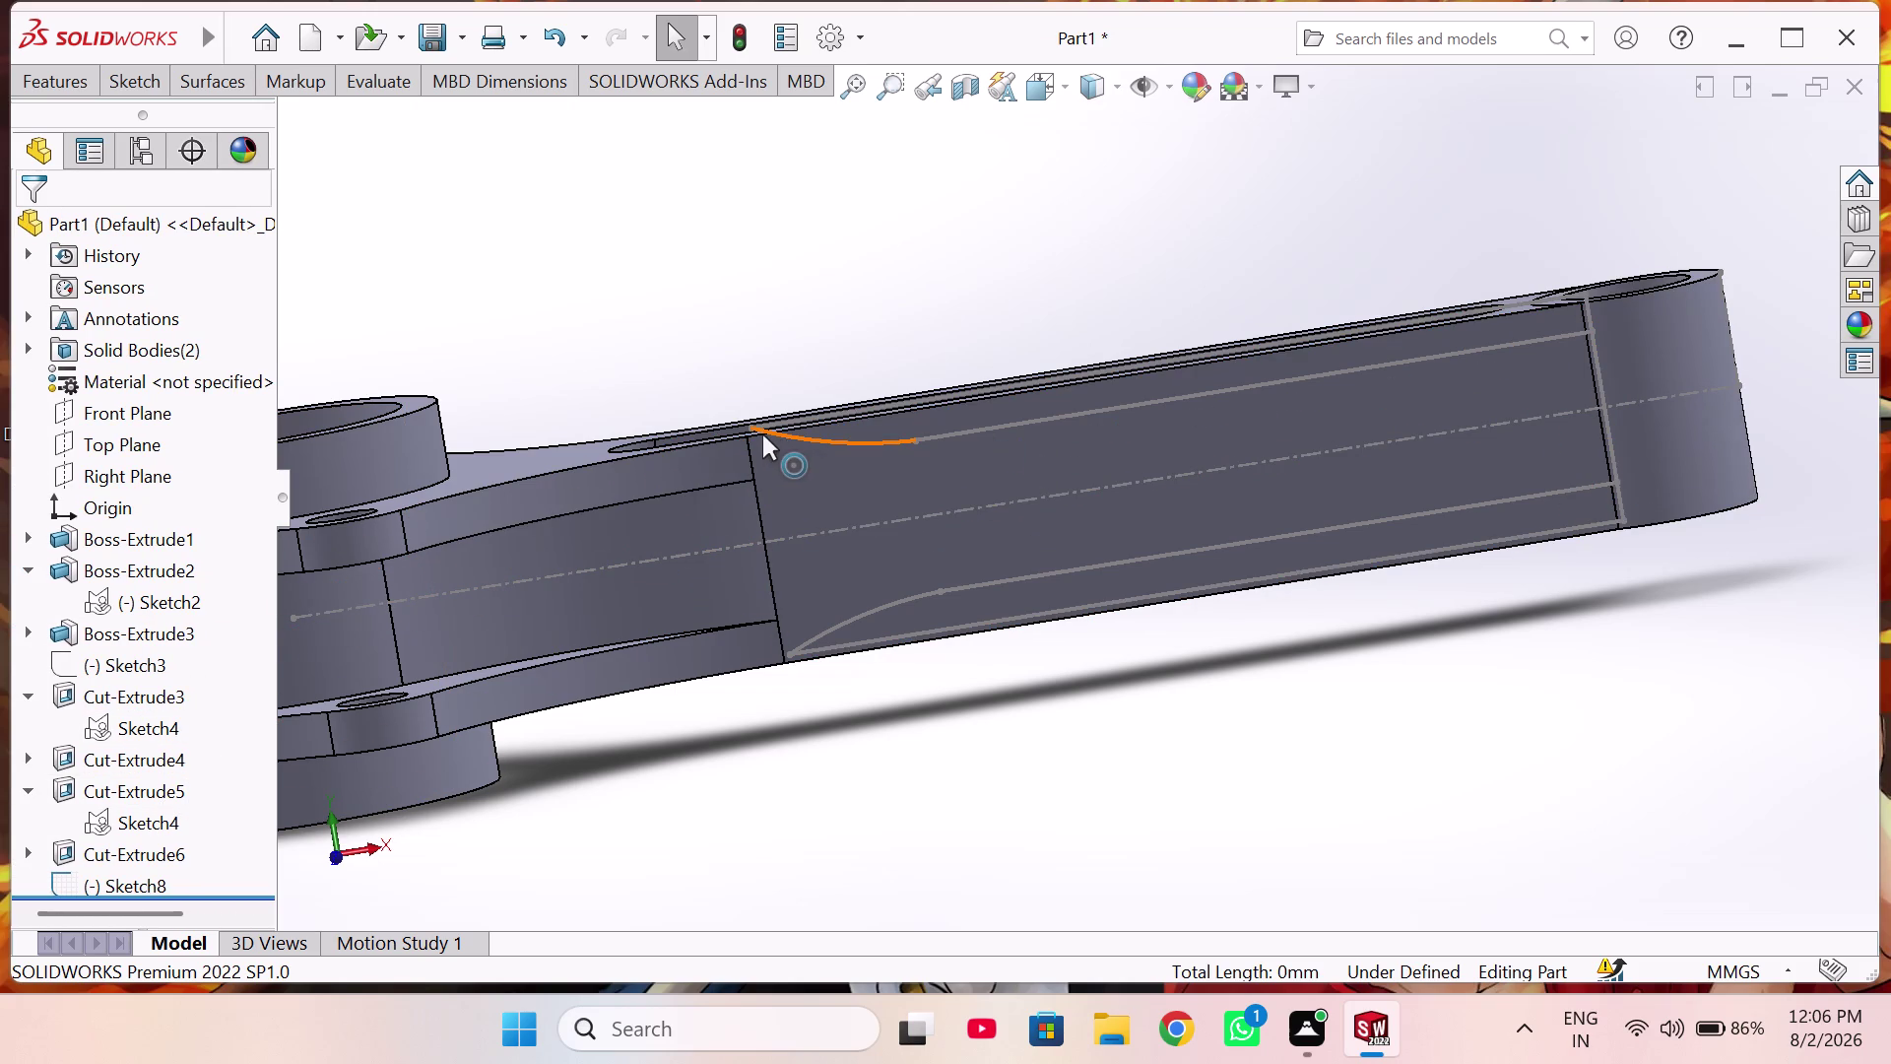
middle_drag(764, 440, 814, 431)
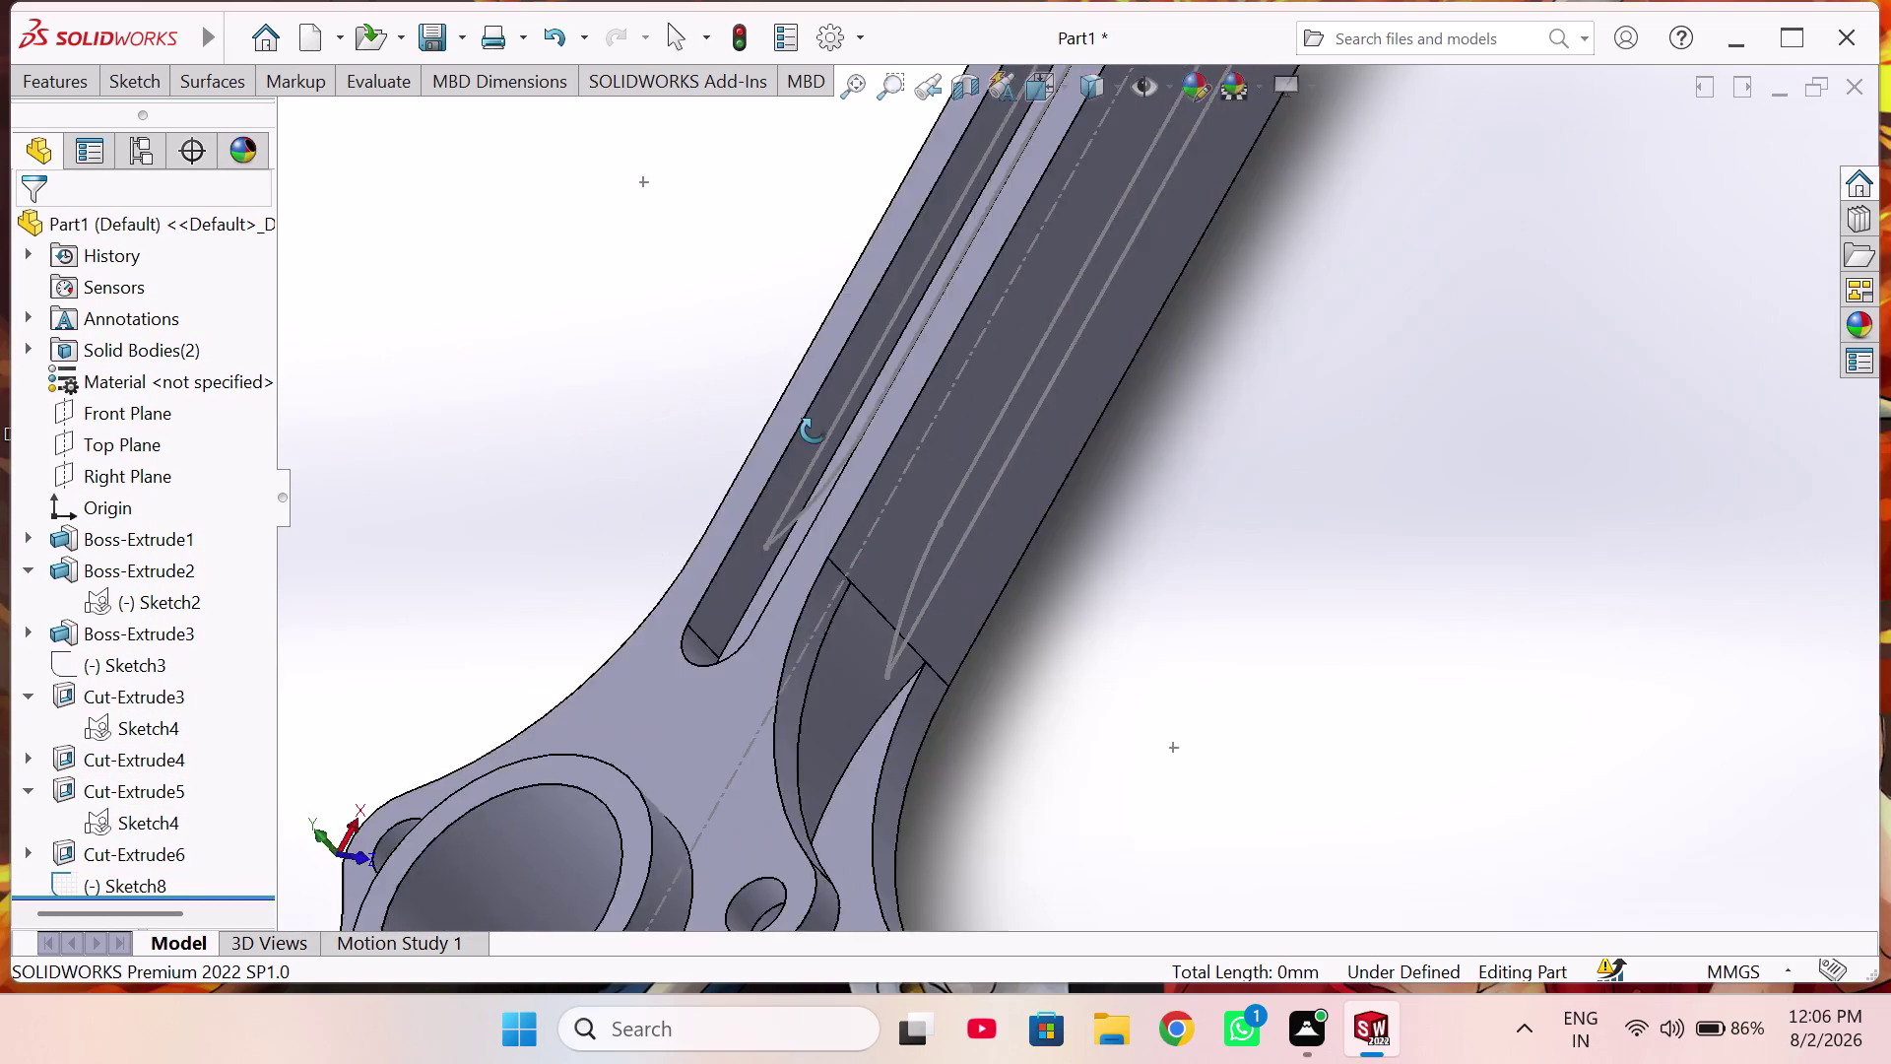
middle_drag(814, 430, 1150, 584)
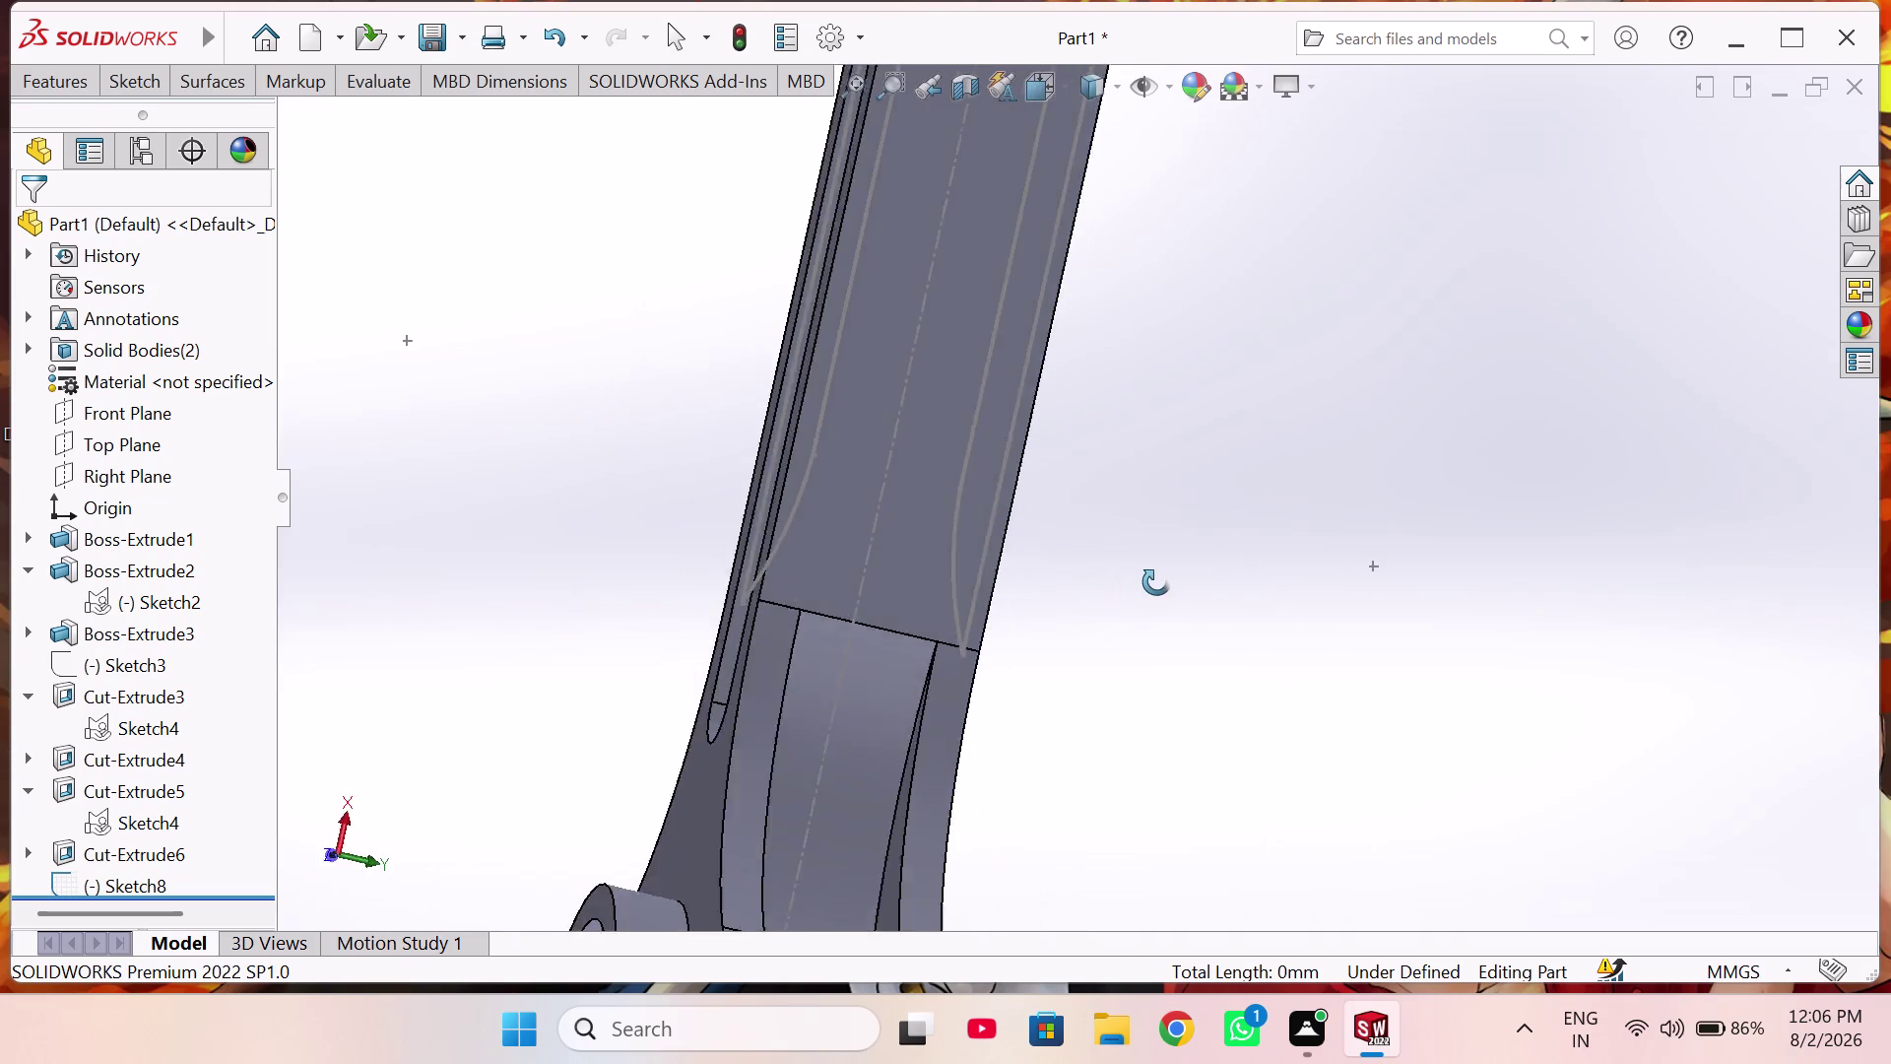
middle_drag(1150, 584, 1180, 582)
middle_drag(1060, 619, 319, 662)
scroll(up, 3)
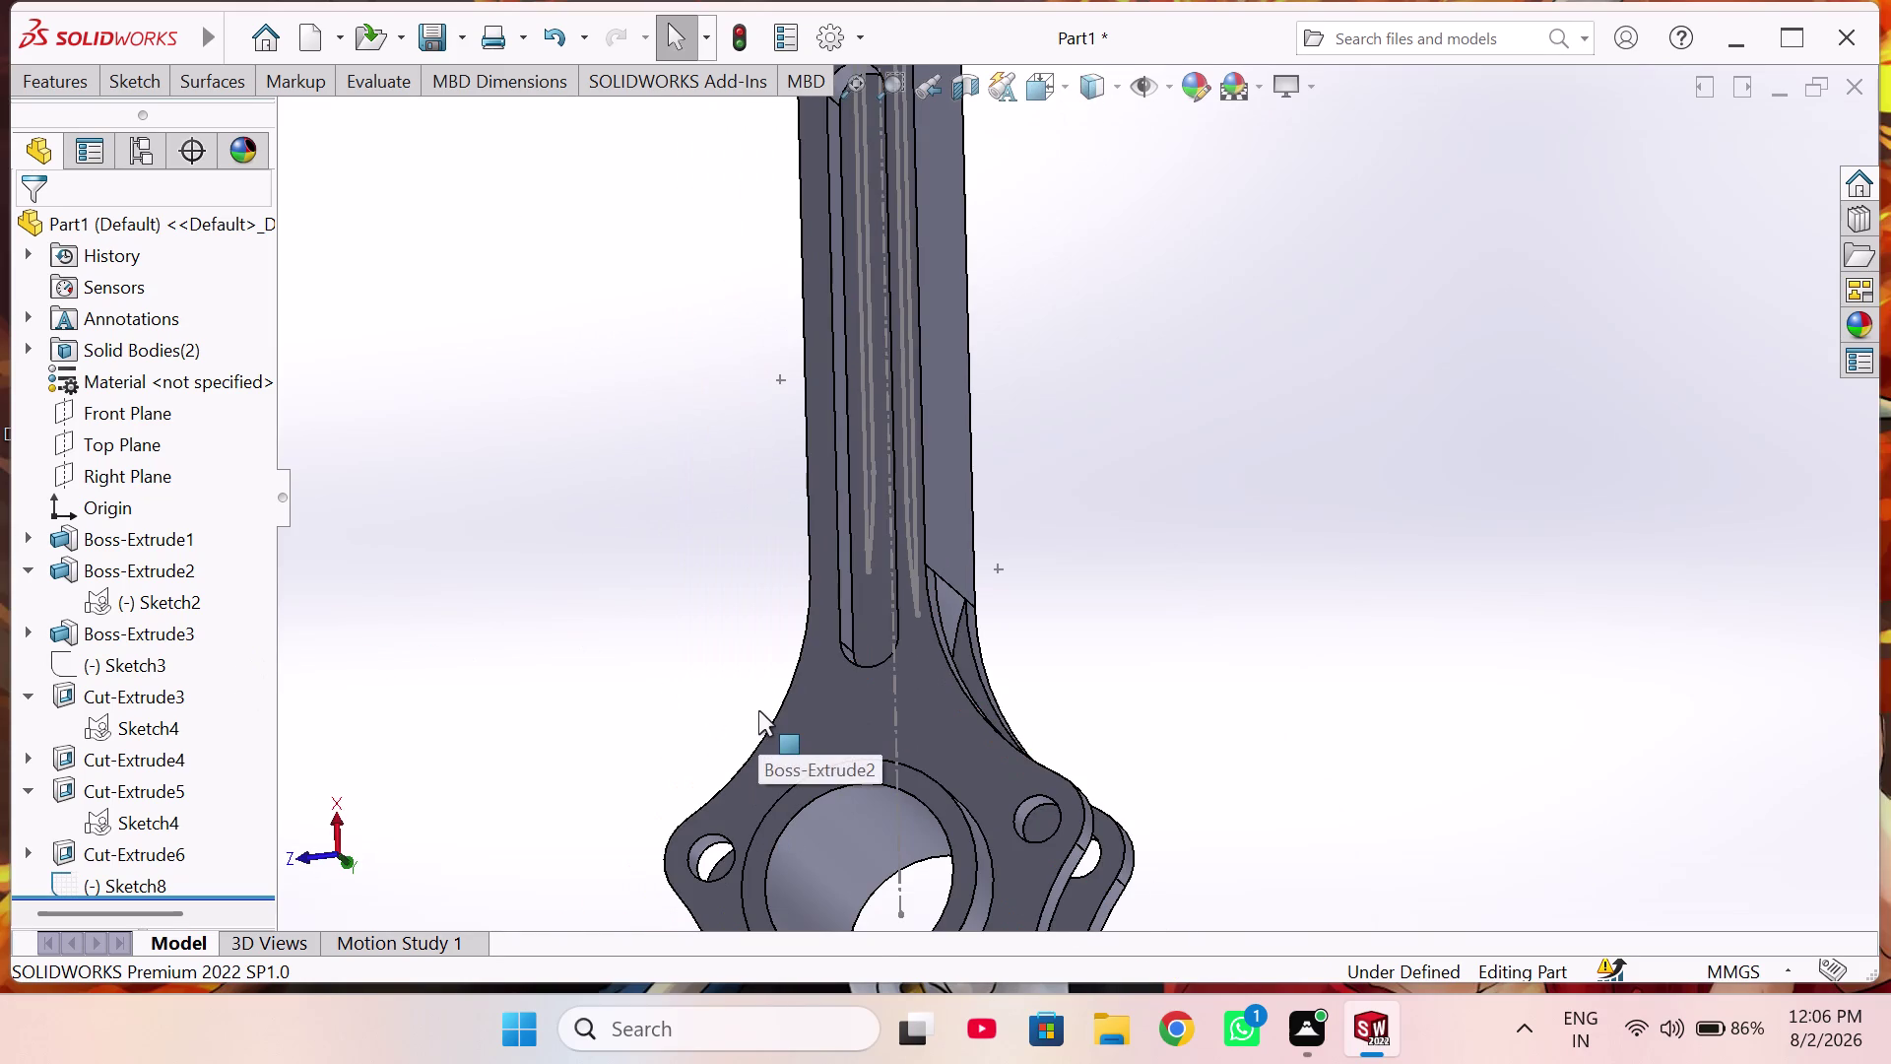
key(ctrl+8)
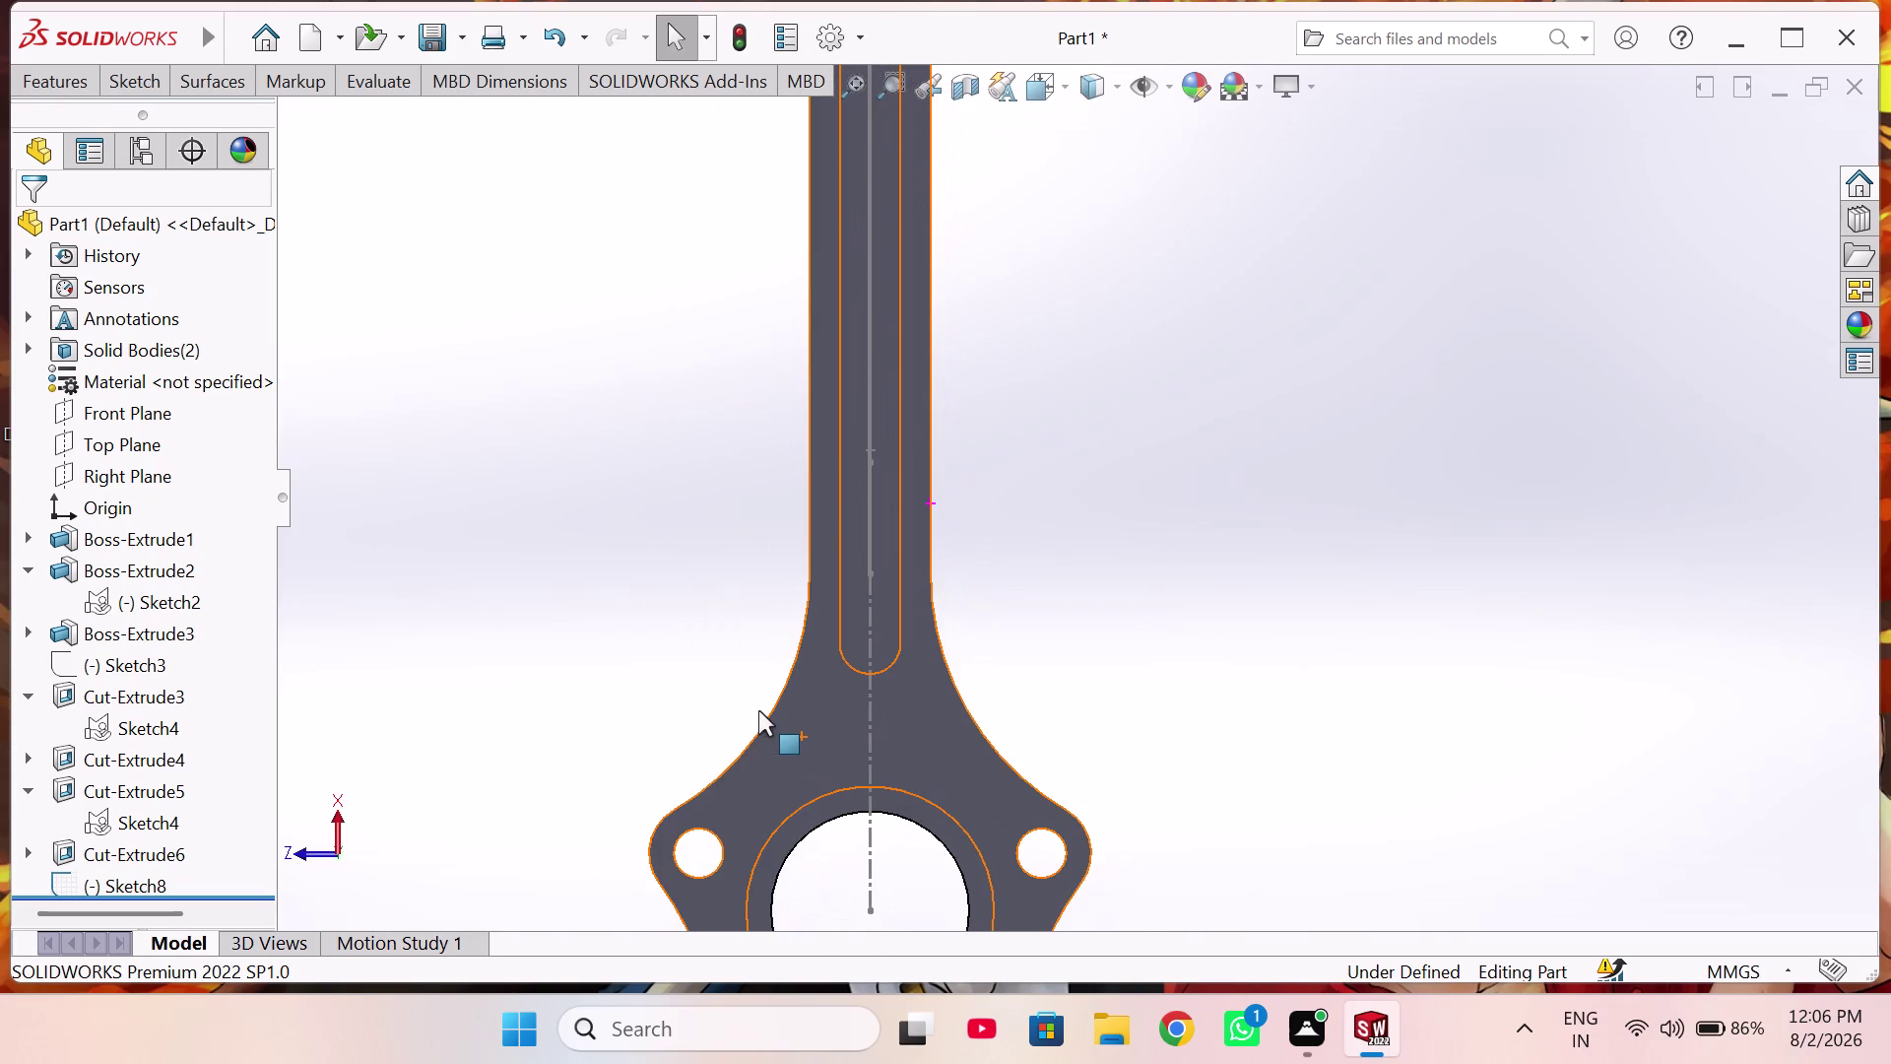
key(ctrl+7)
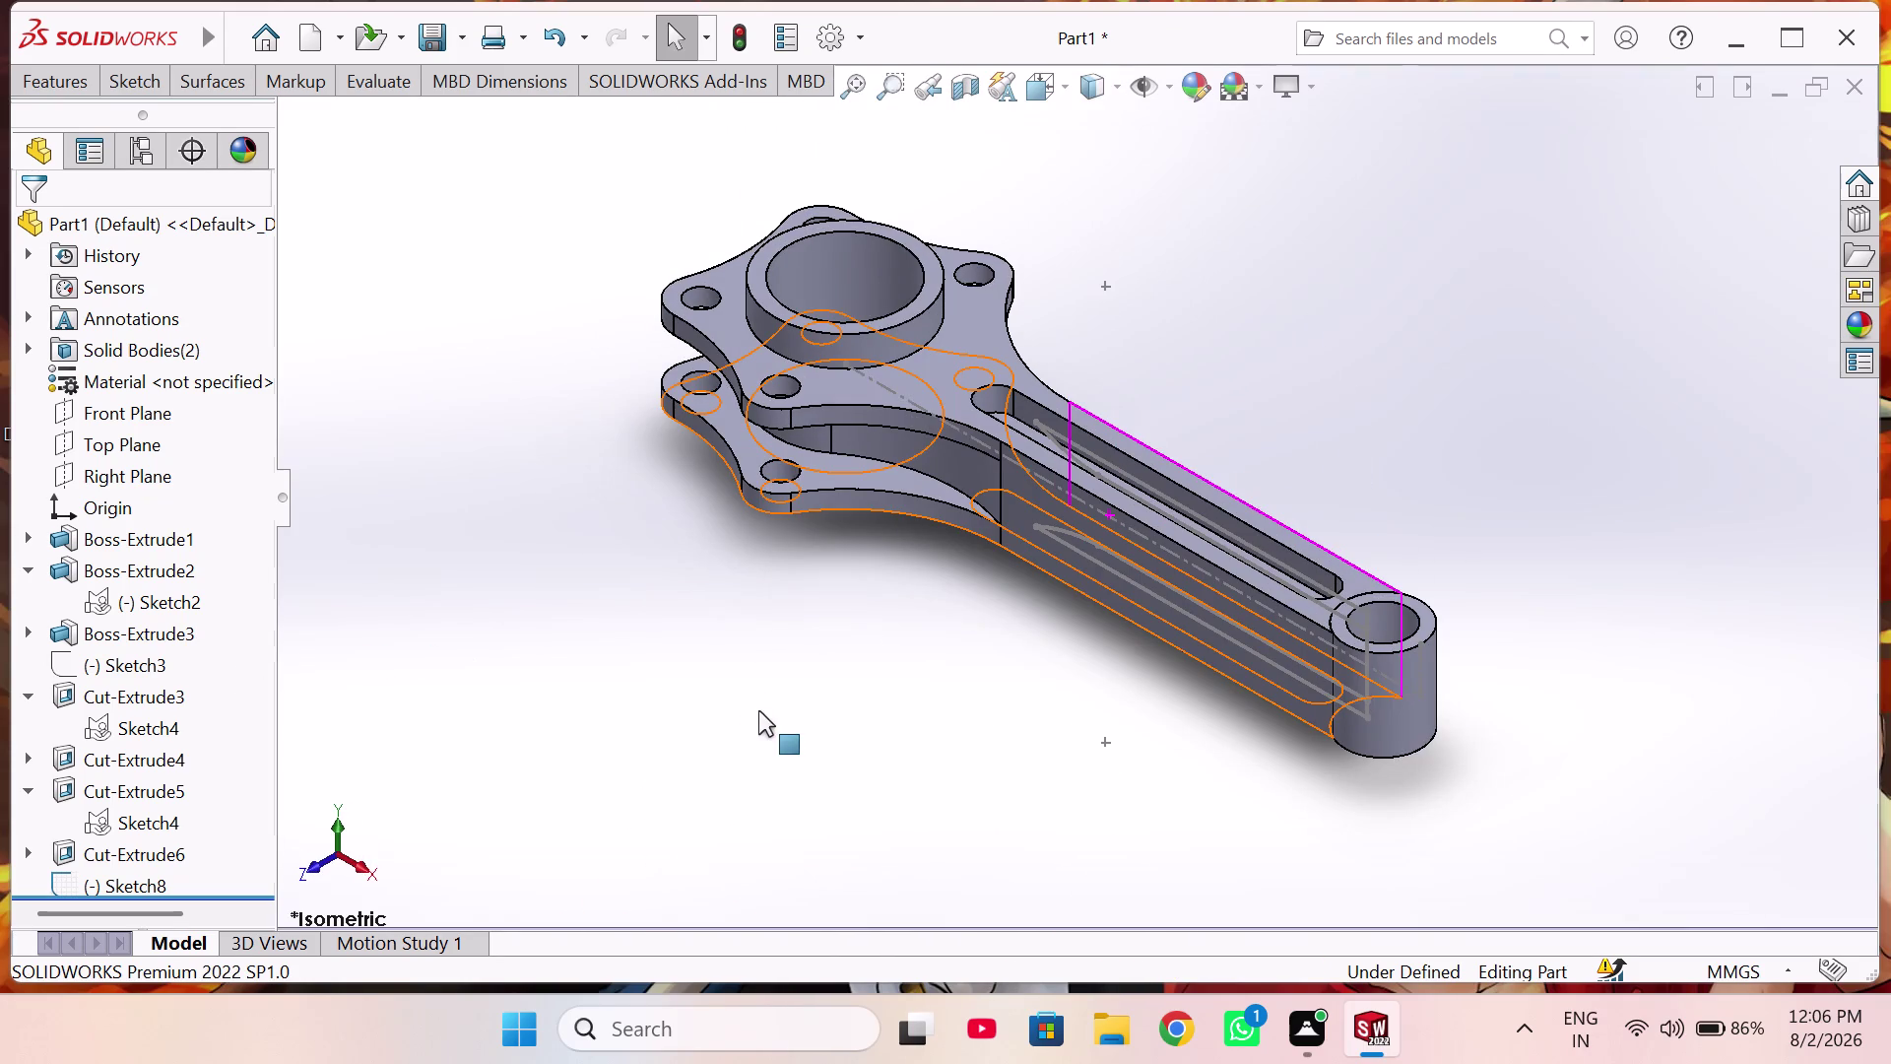
key(ctrl+8)
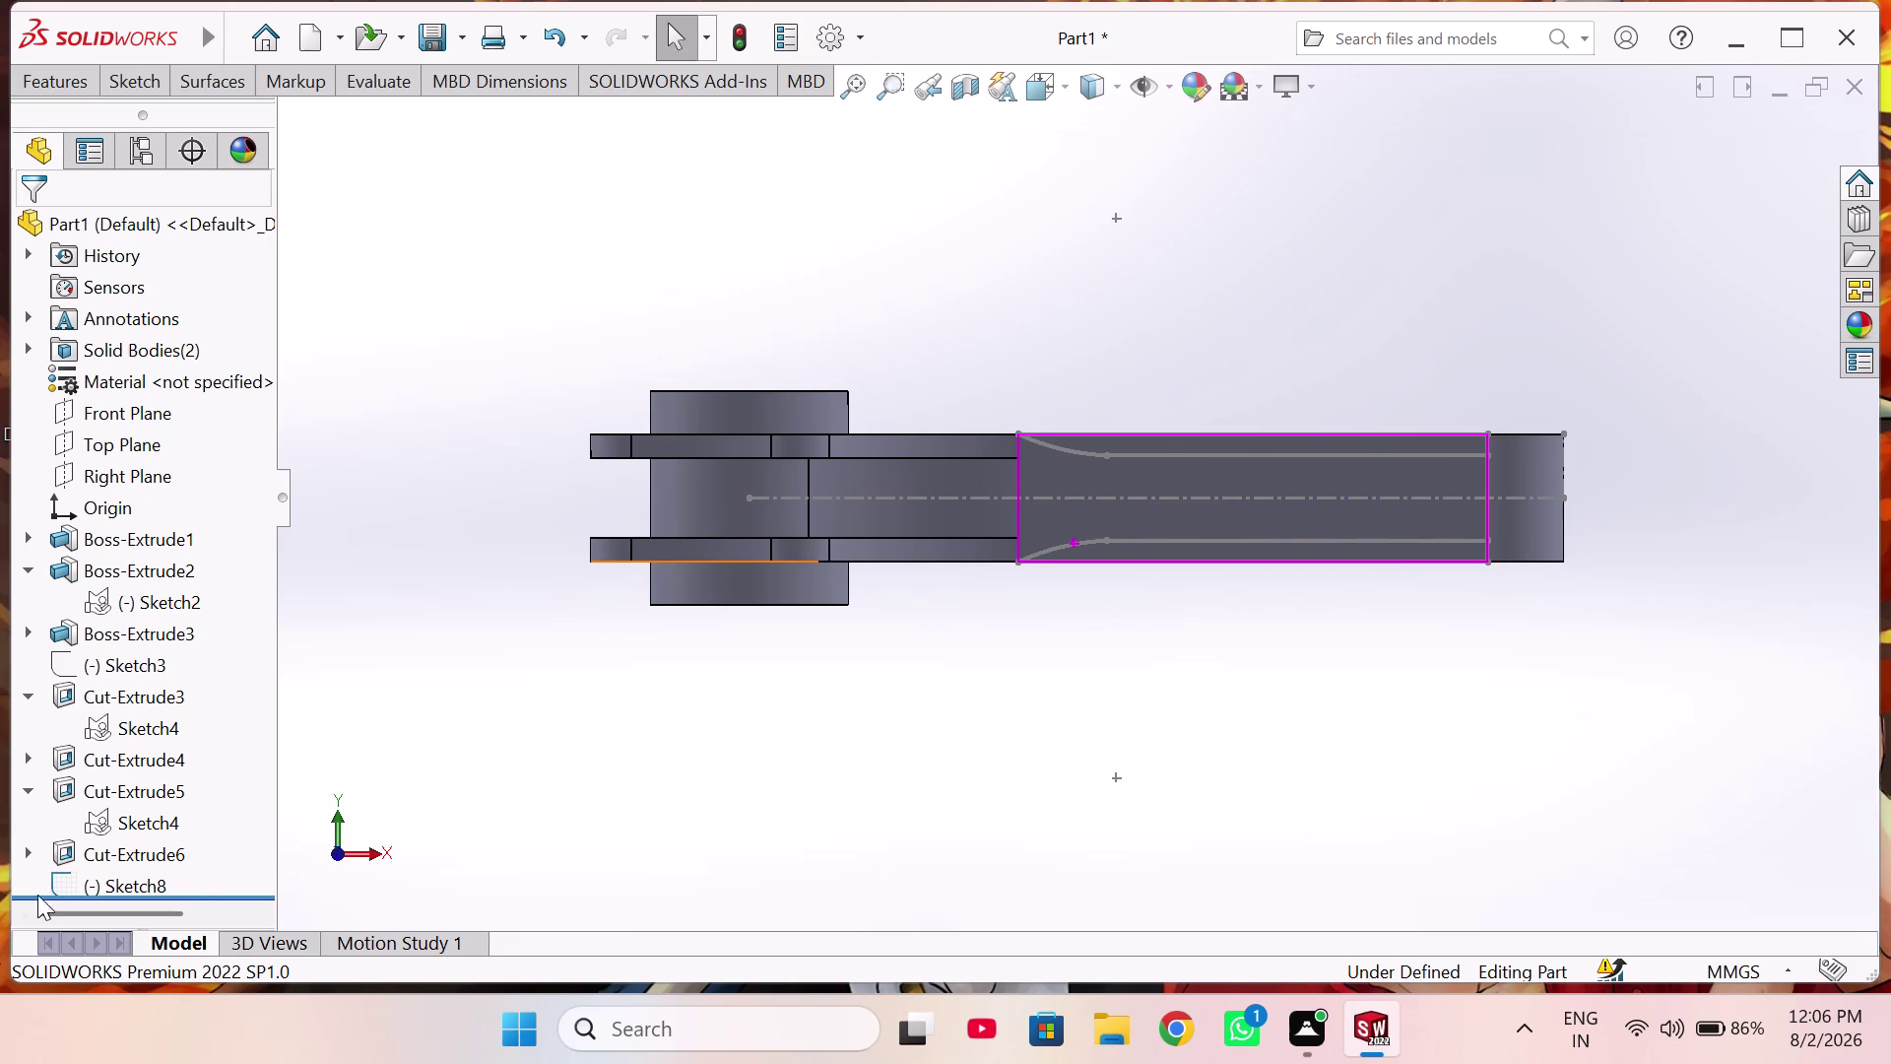
Select Sketch8 in the feature tree and choose Edit Sketch.
scroll(down, 3)
scroll(up, 3)
scroll(down, 3)
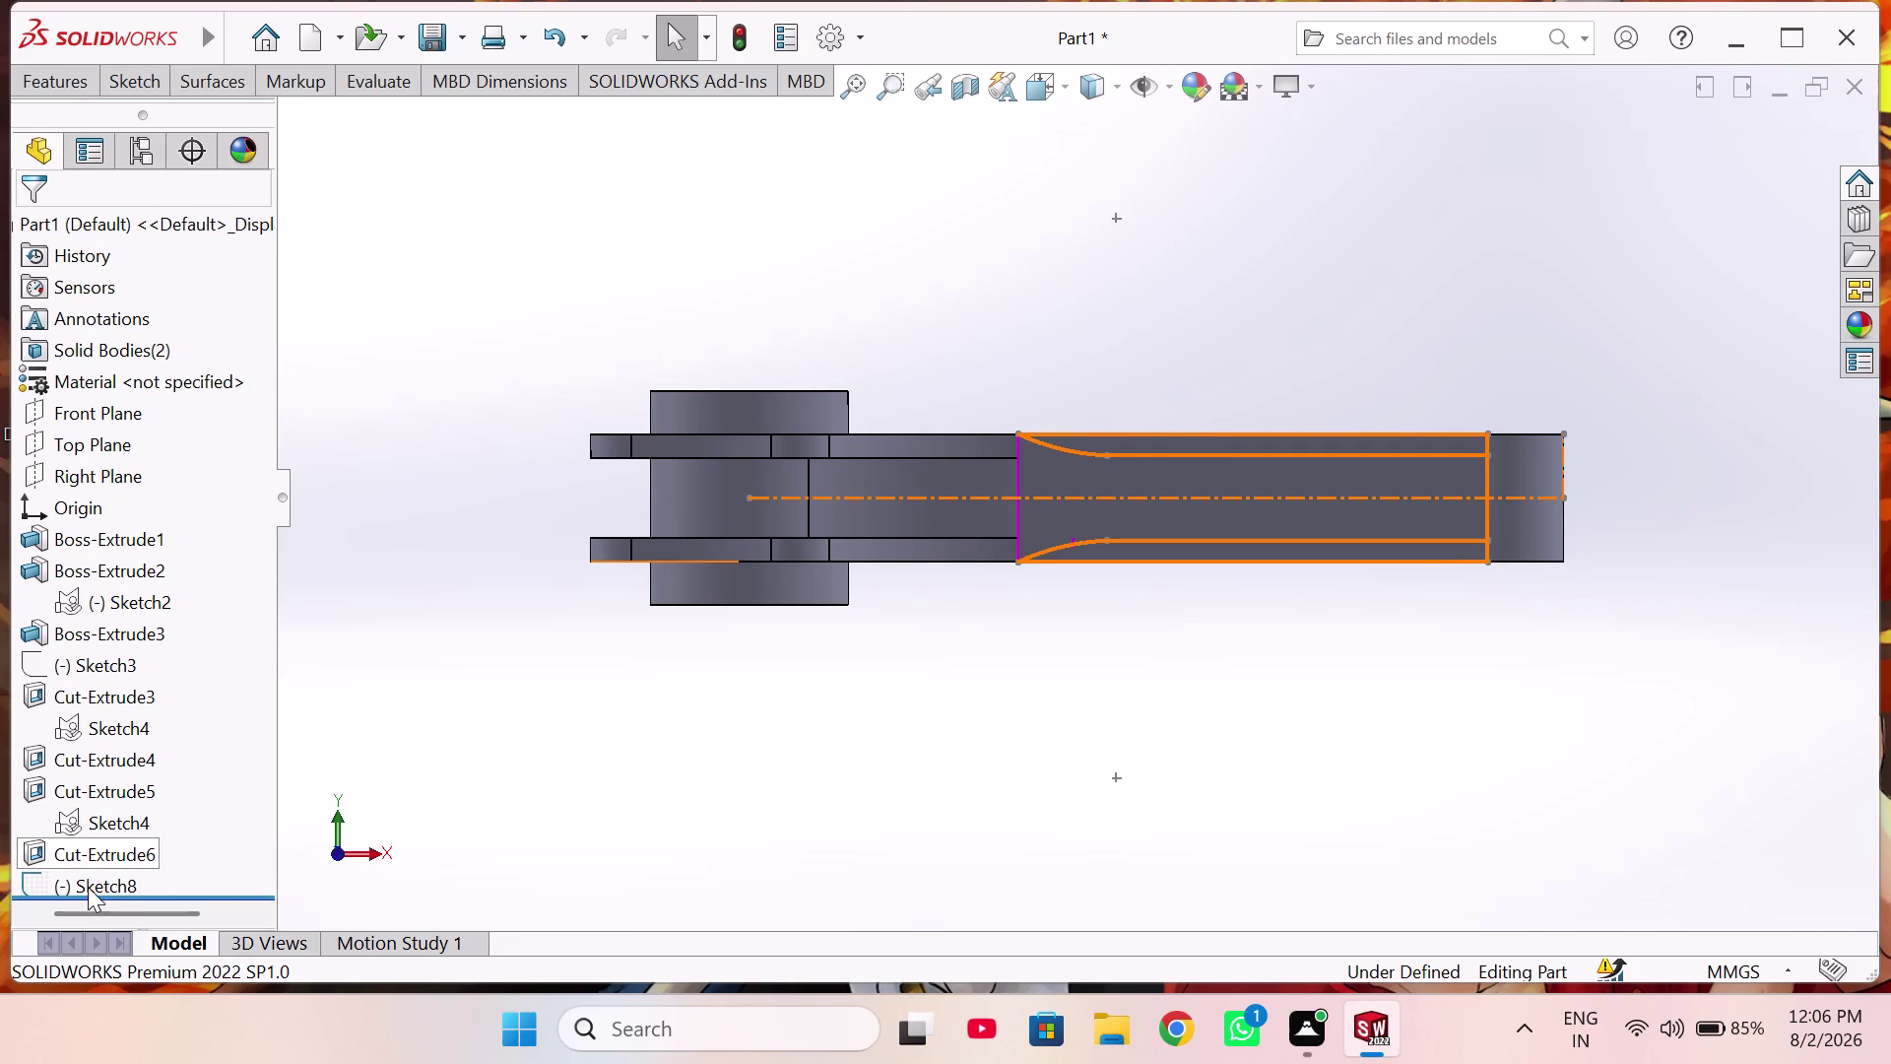
click(88, 888)
click(447, 817)
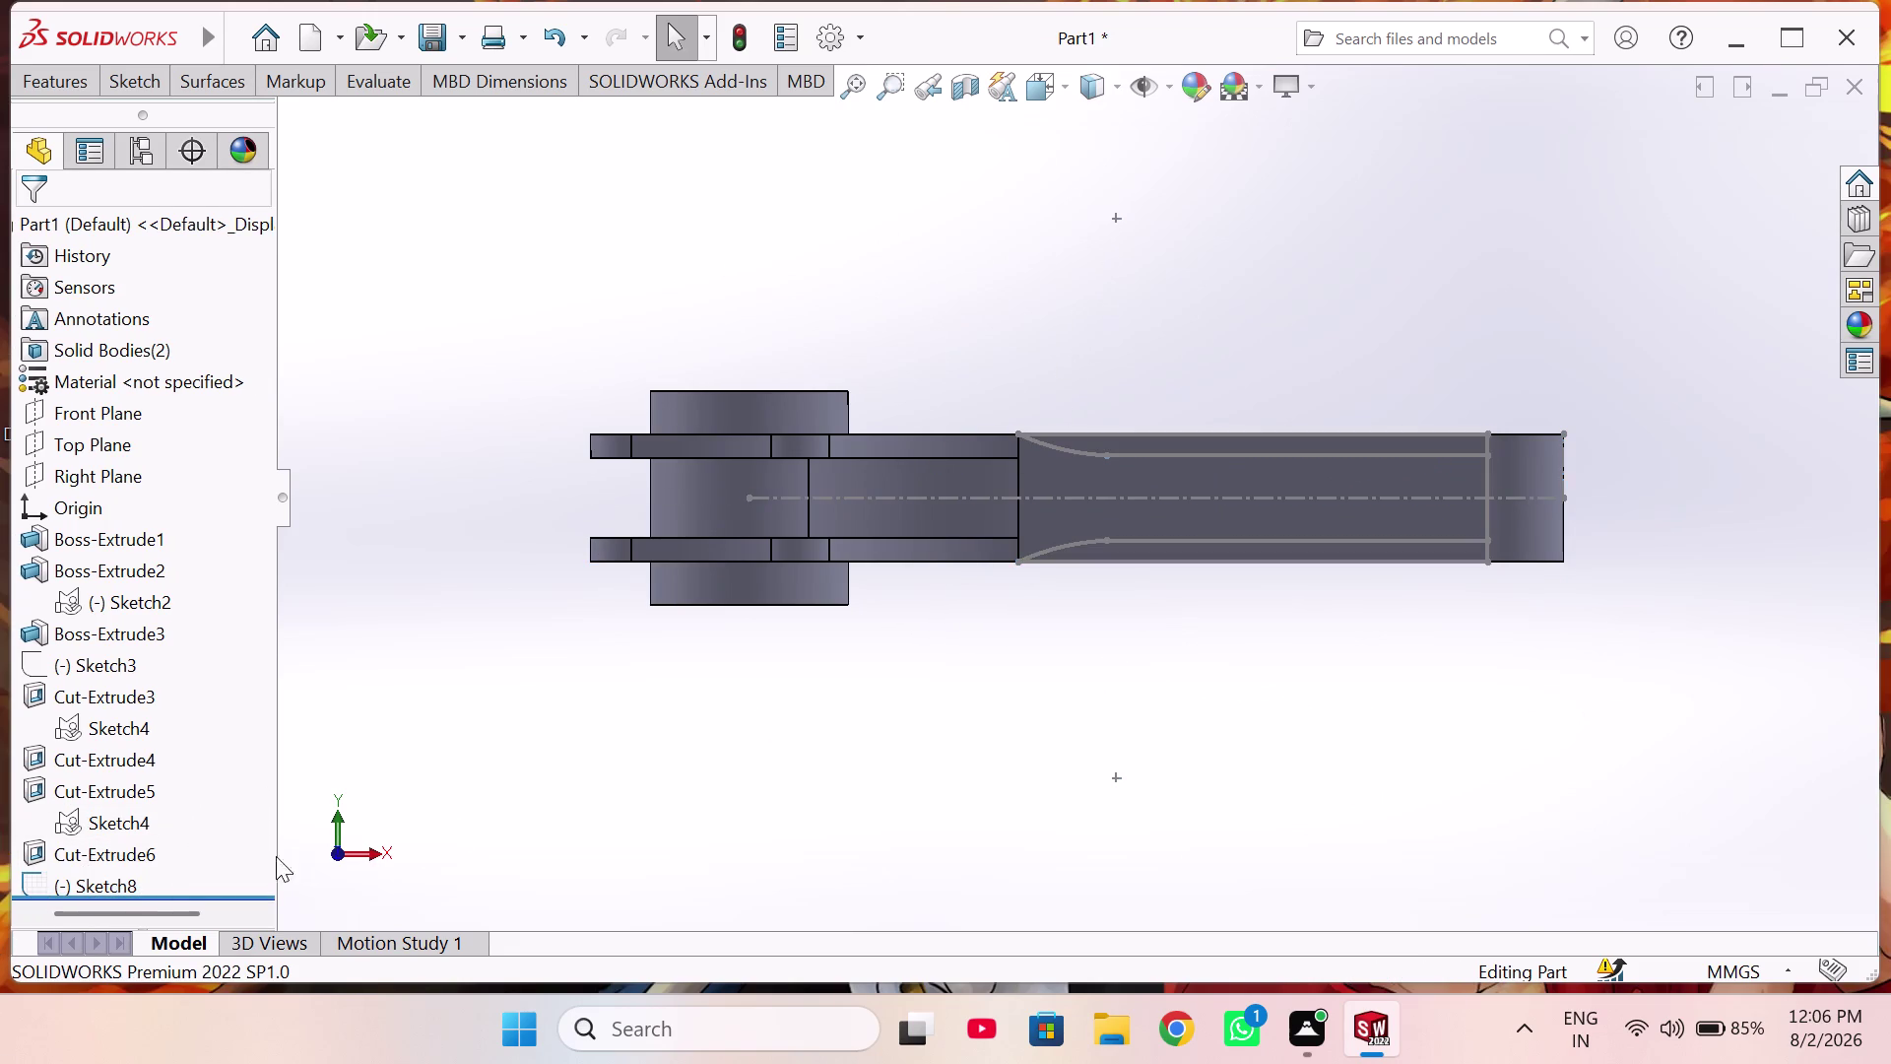
click(106, 899)
click(105, 892)
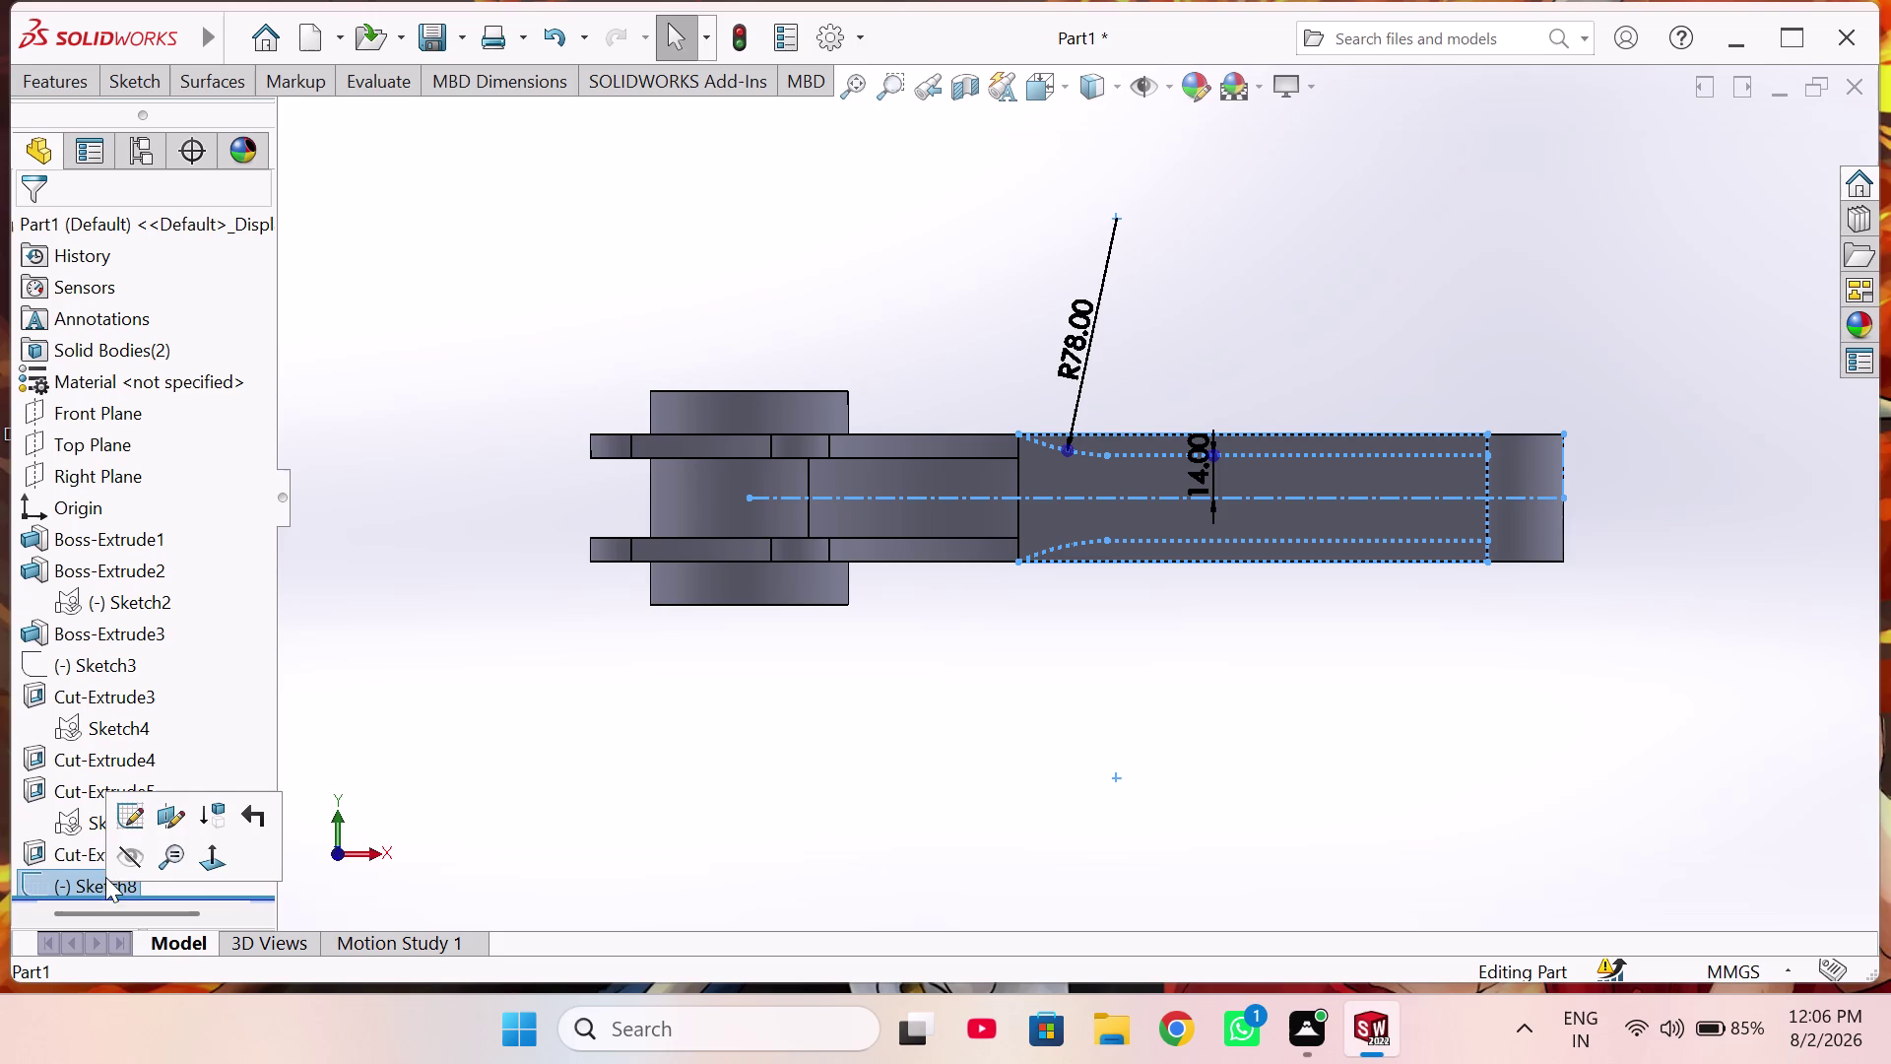
click(120, 813)
Make the upper arc (Arc1) tangent to the upper slot line (Line6).
scroll(down, 3)
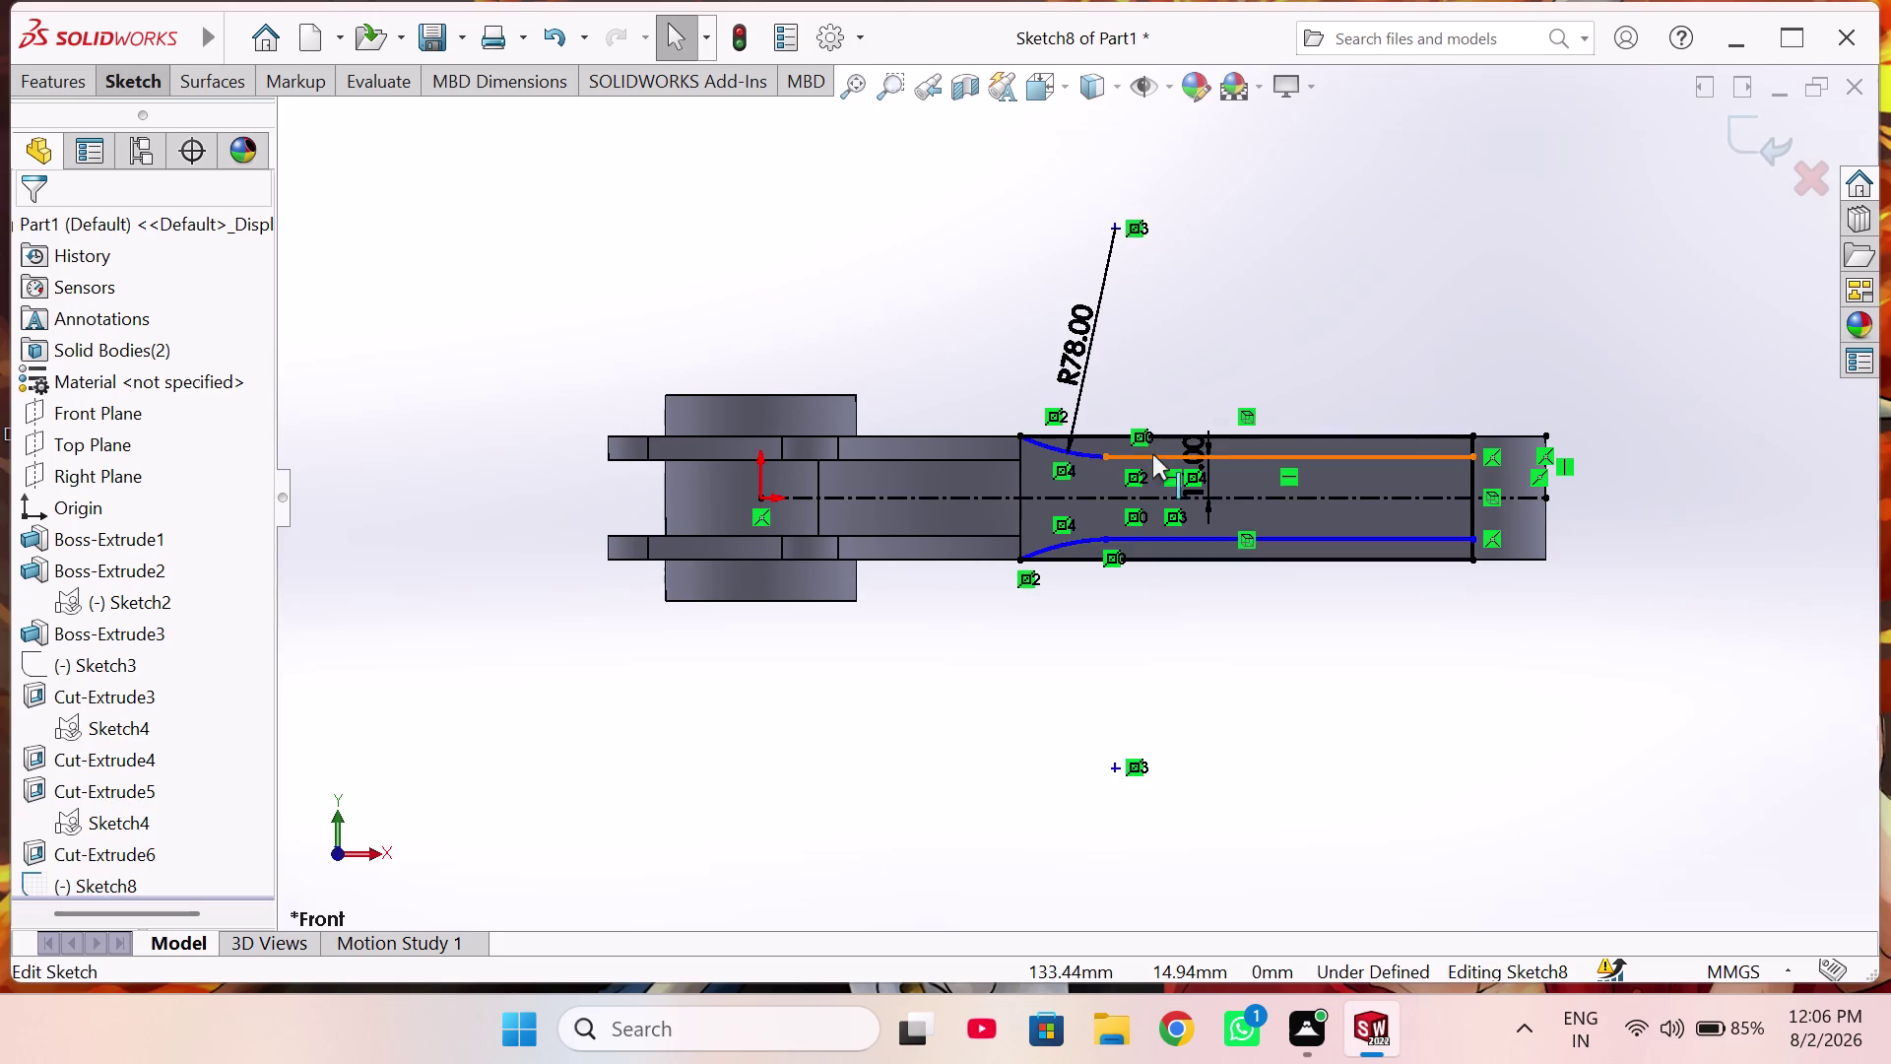
scroll(down, 3)
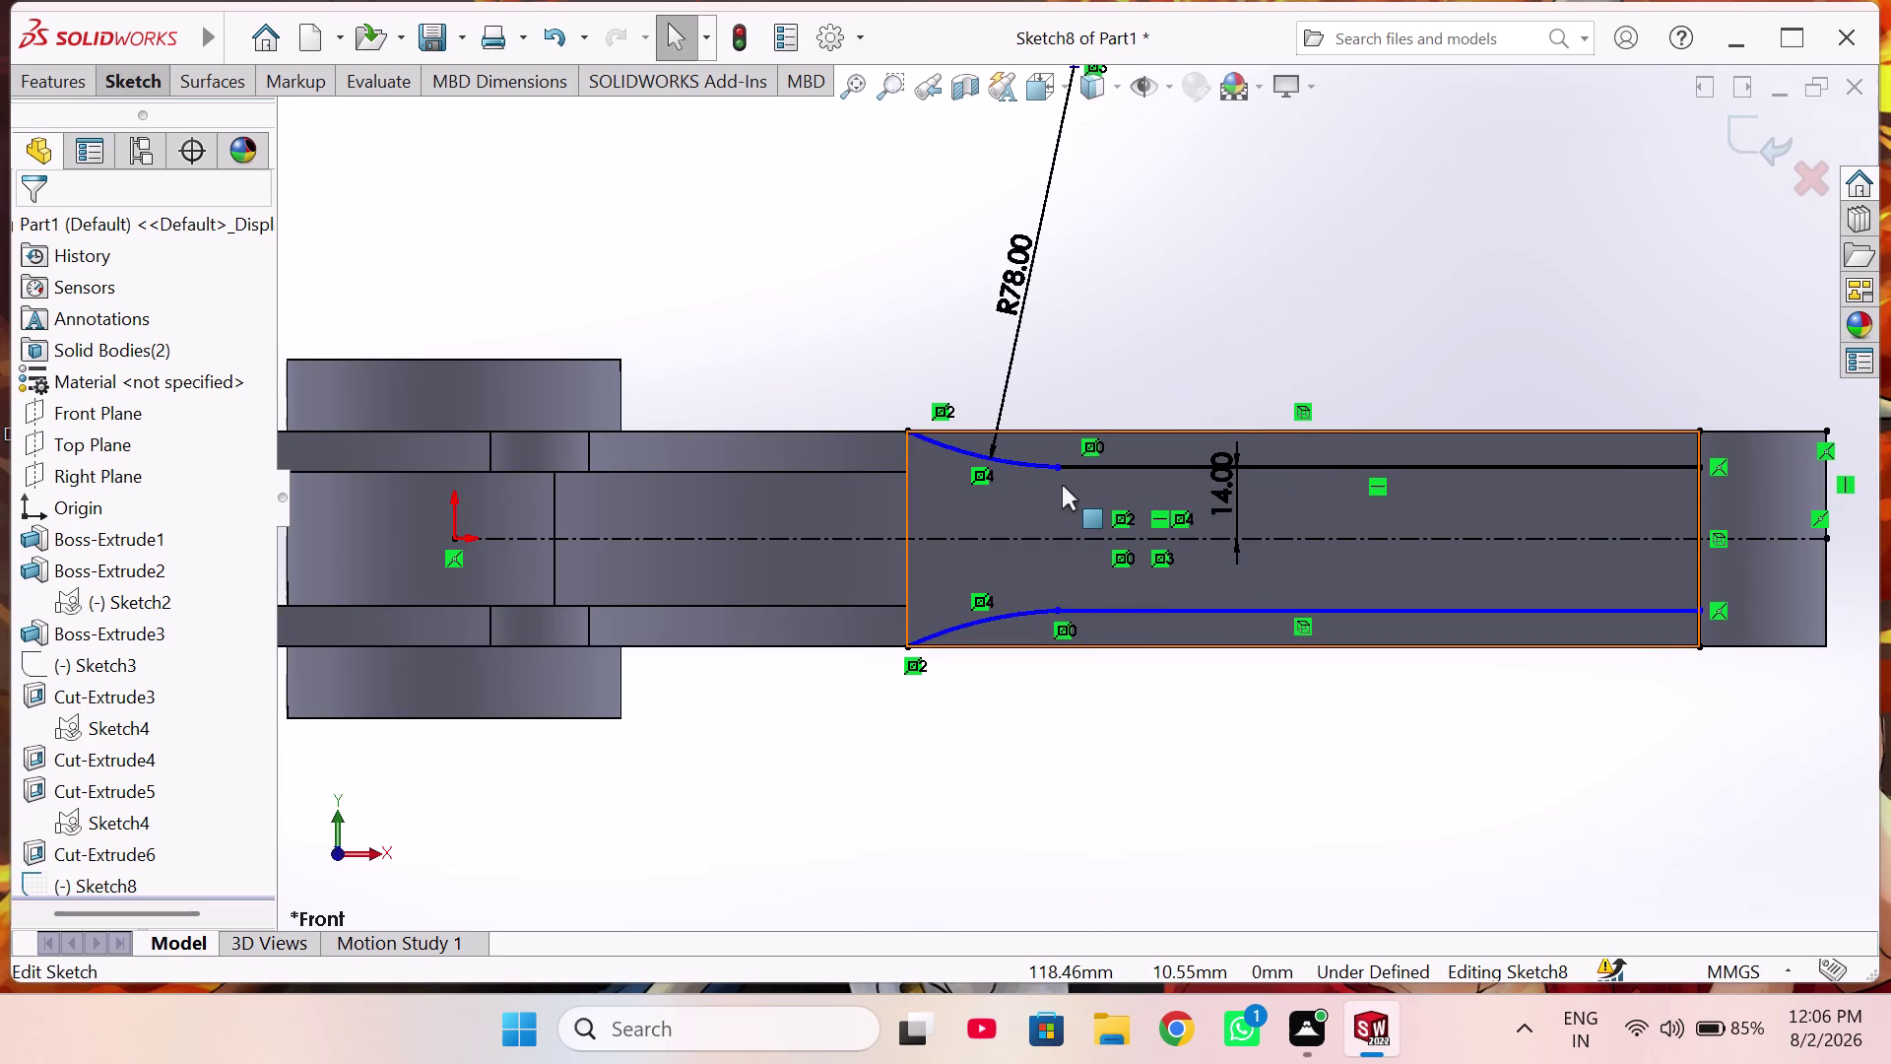
scroll(down, 3)
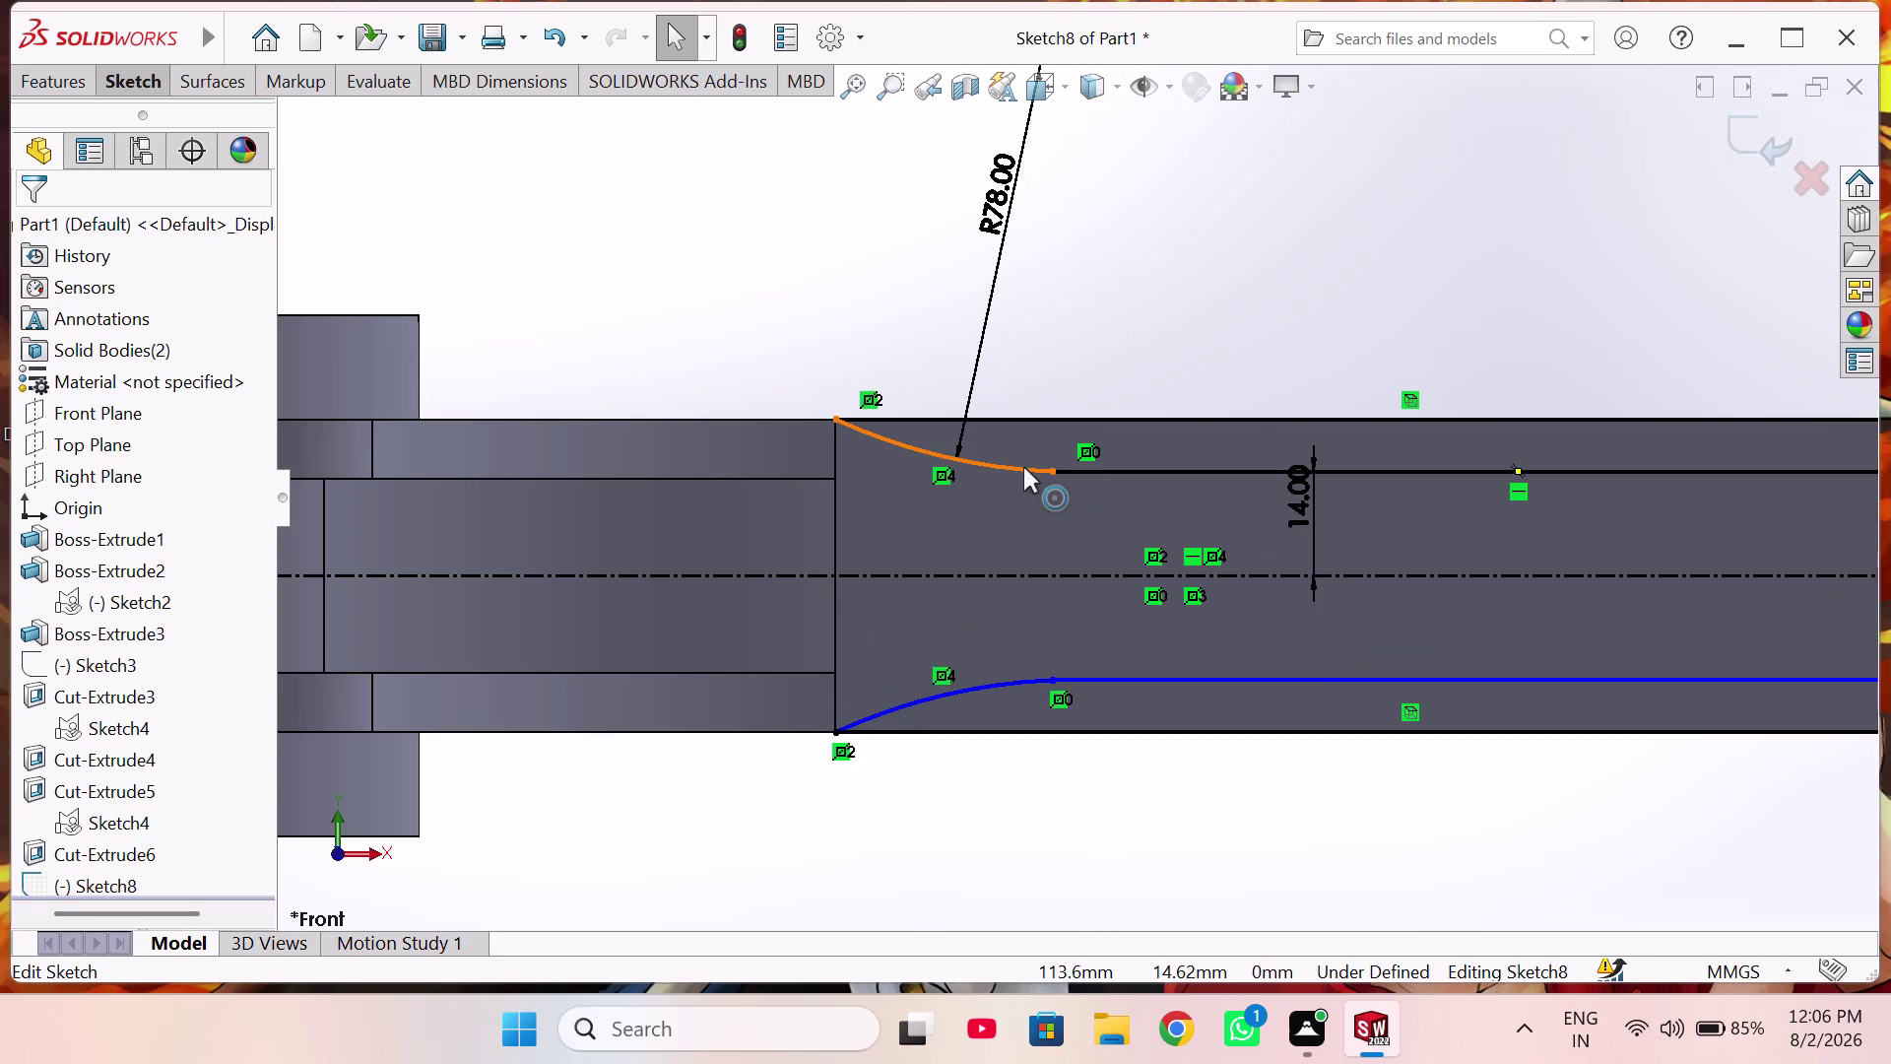
click(1023, 467)
click(1116, 474)
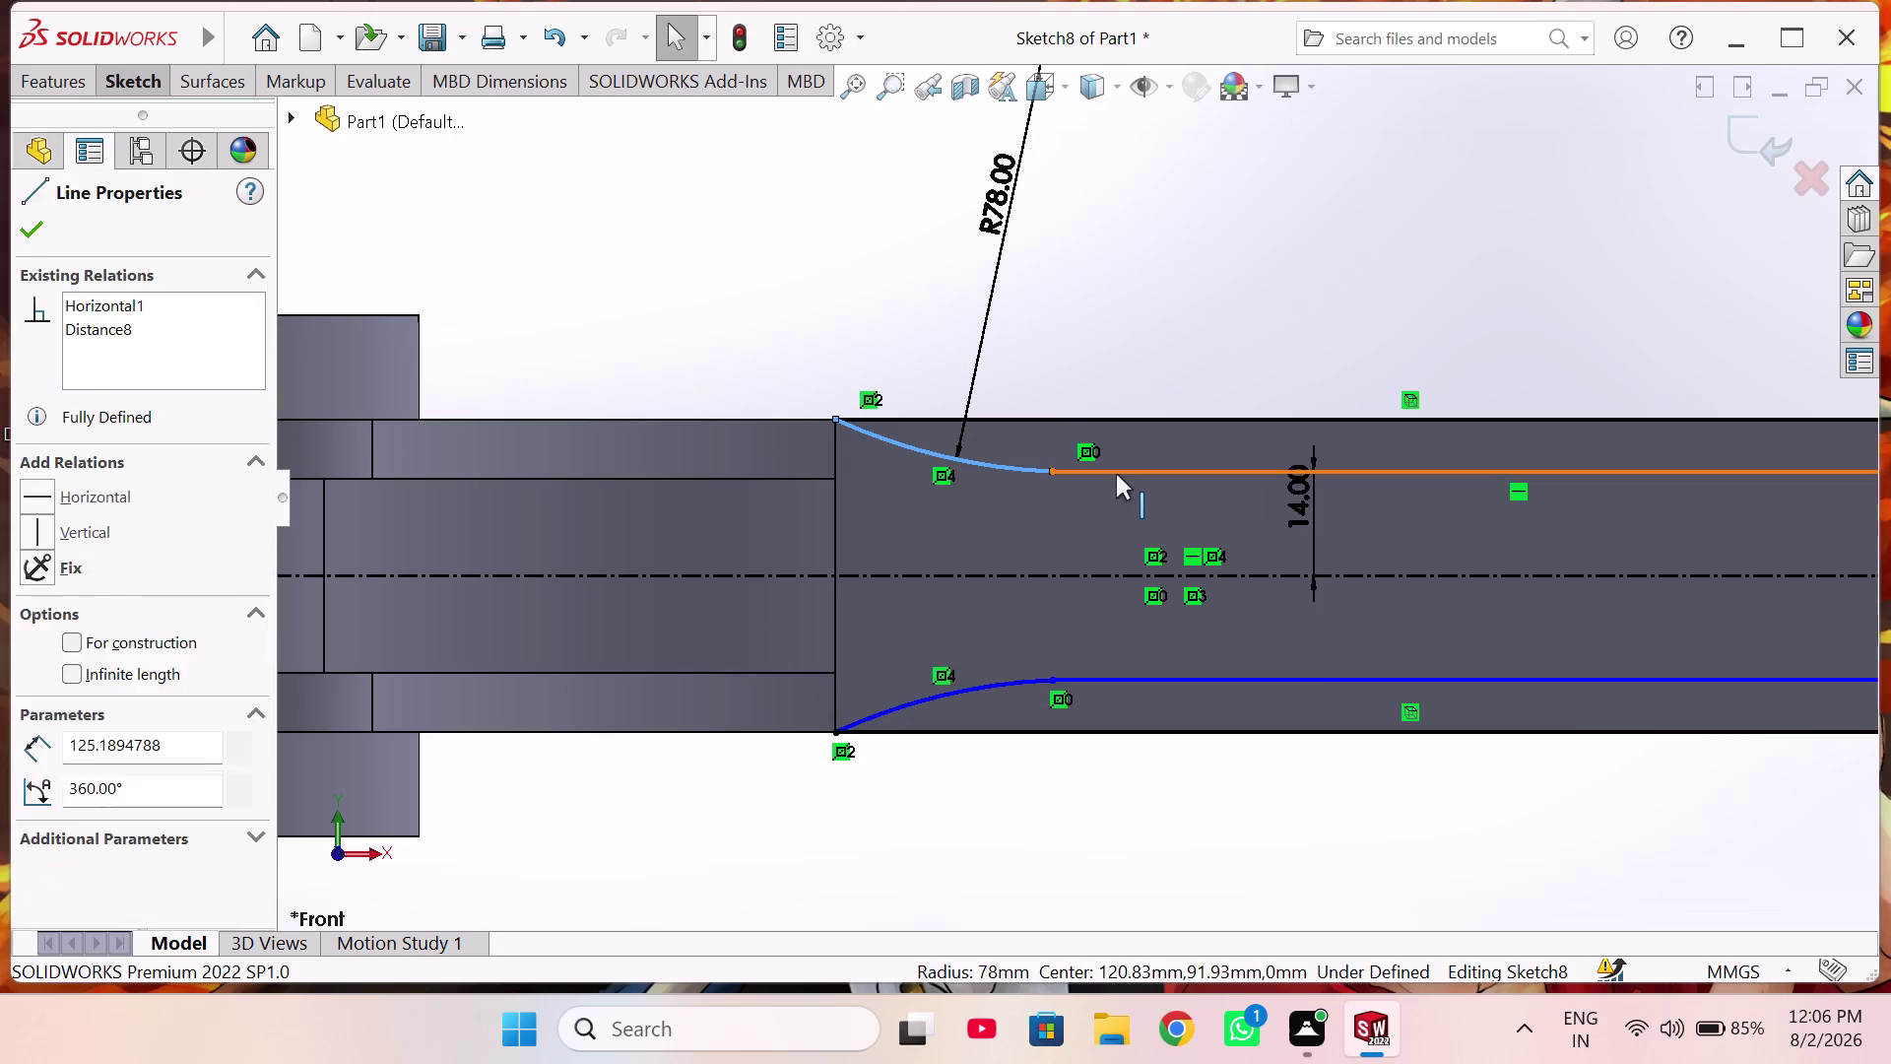
click(1177, 370)
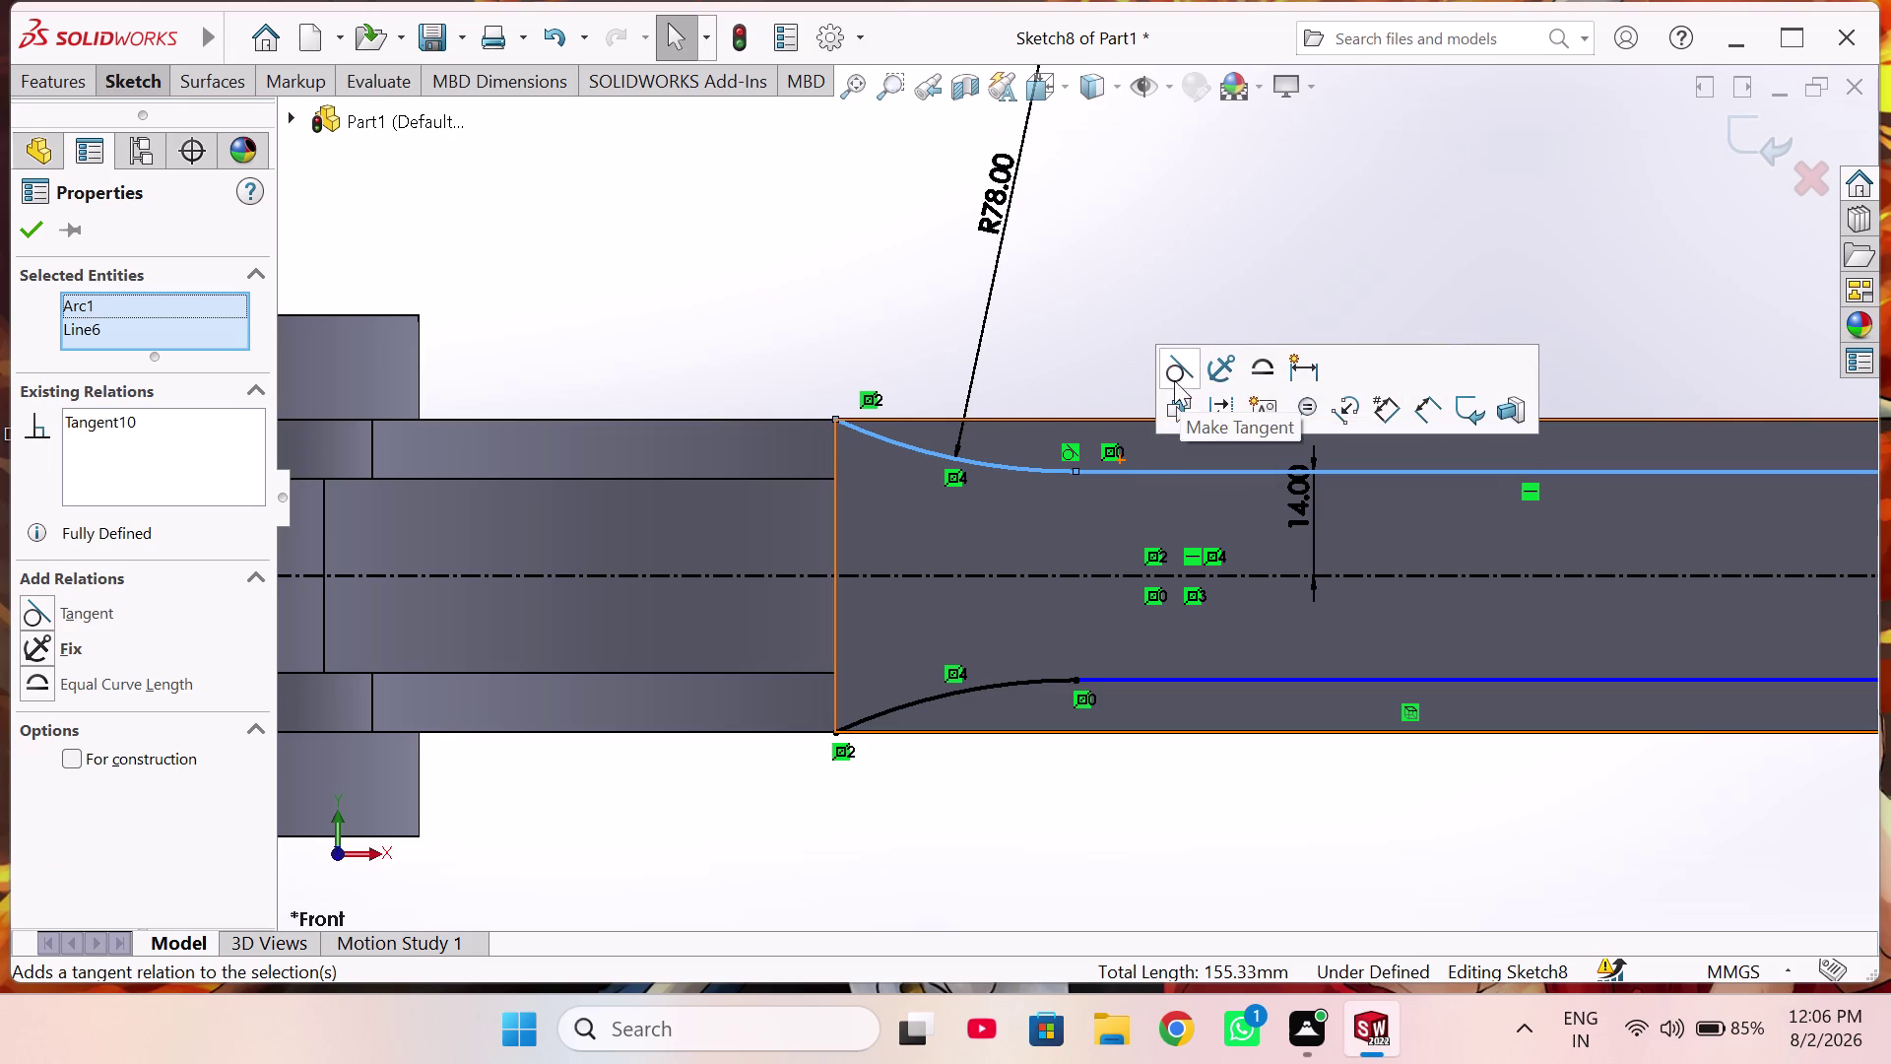
click(31, 231)
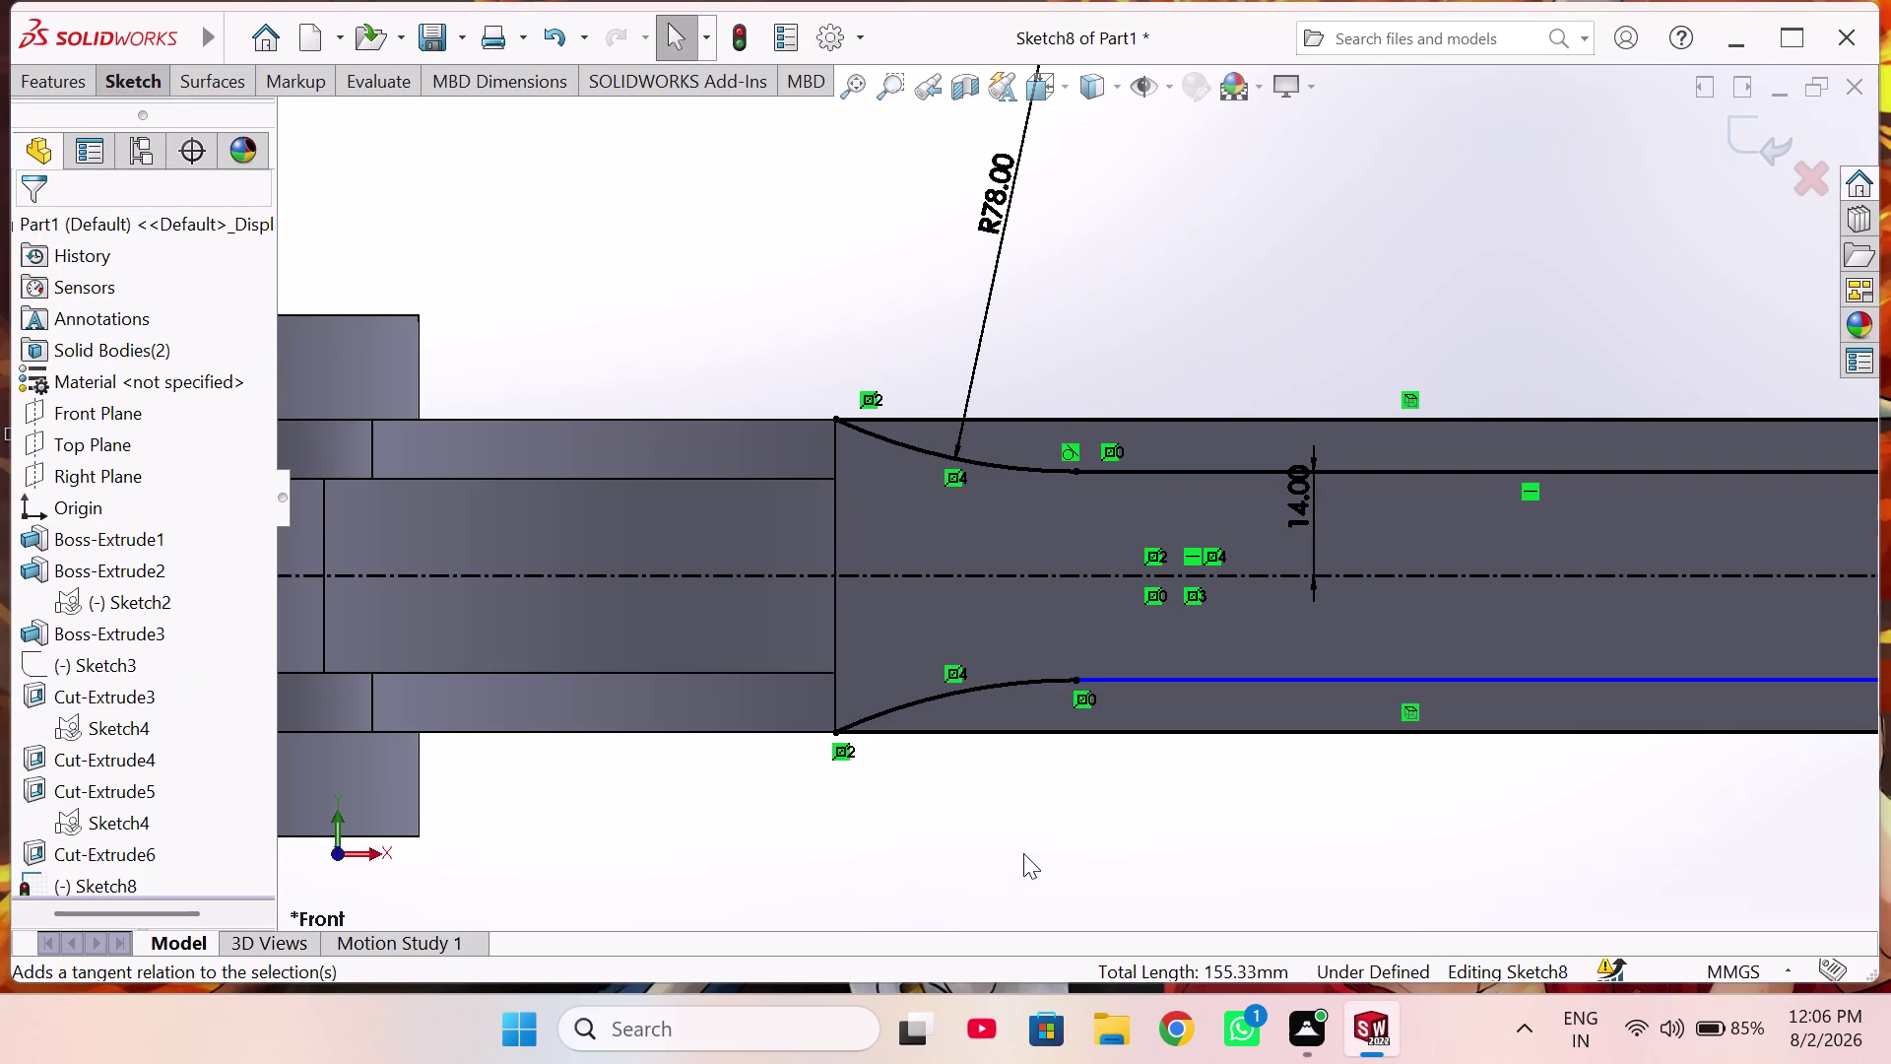
scroll(up, 3)
click(1116, 746)
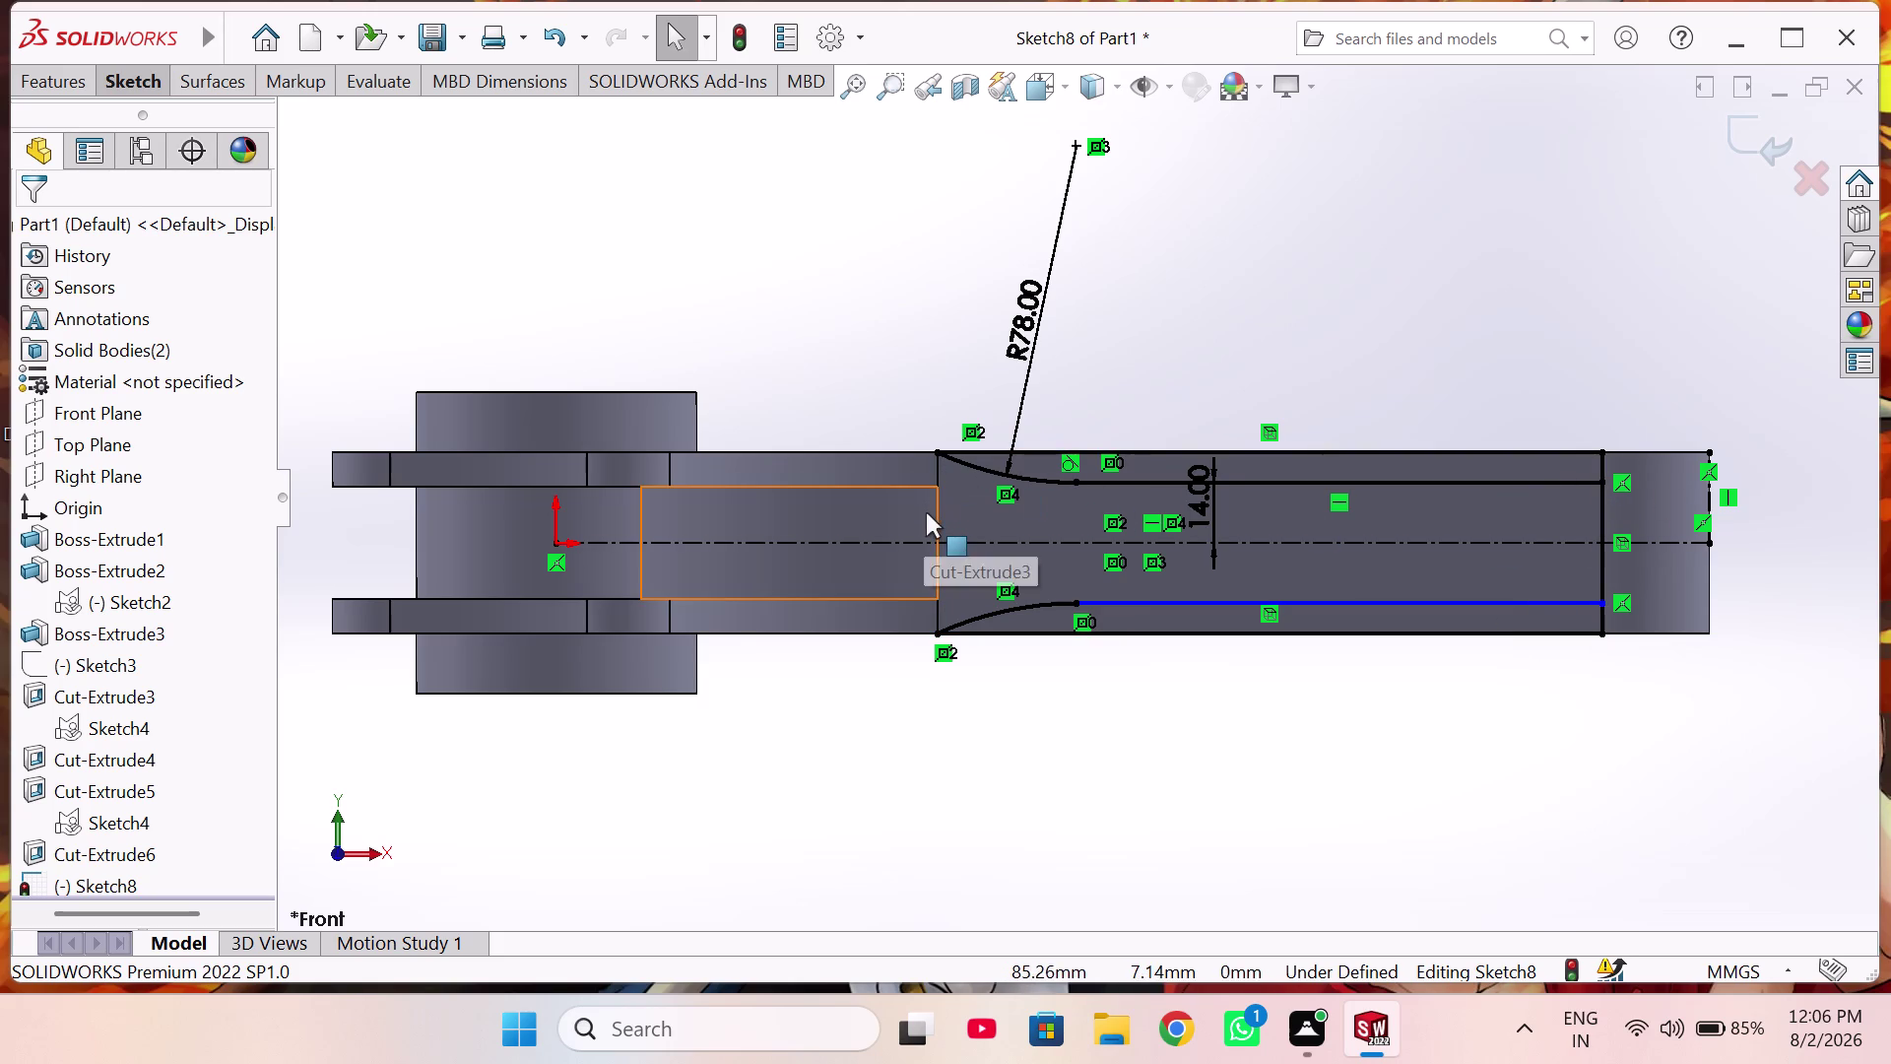
Bring up and dismiss the sketch's right-click shortcut menu near the slot lines.
scroll(down, 3)
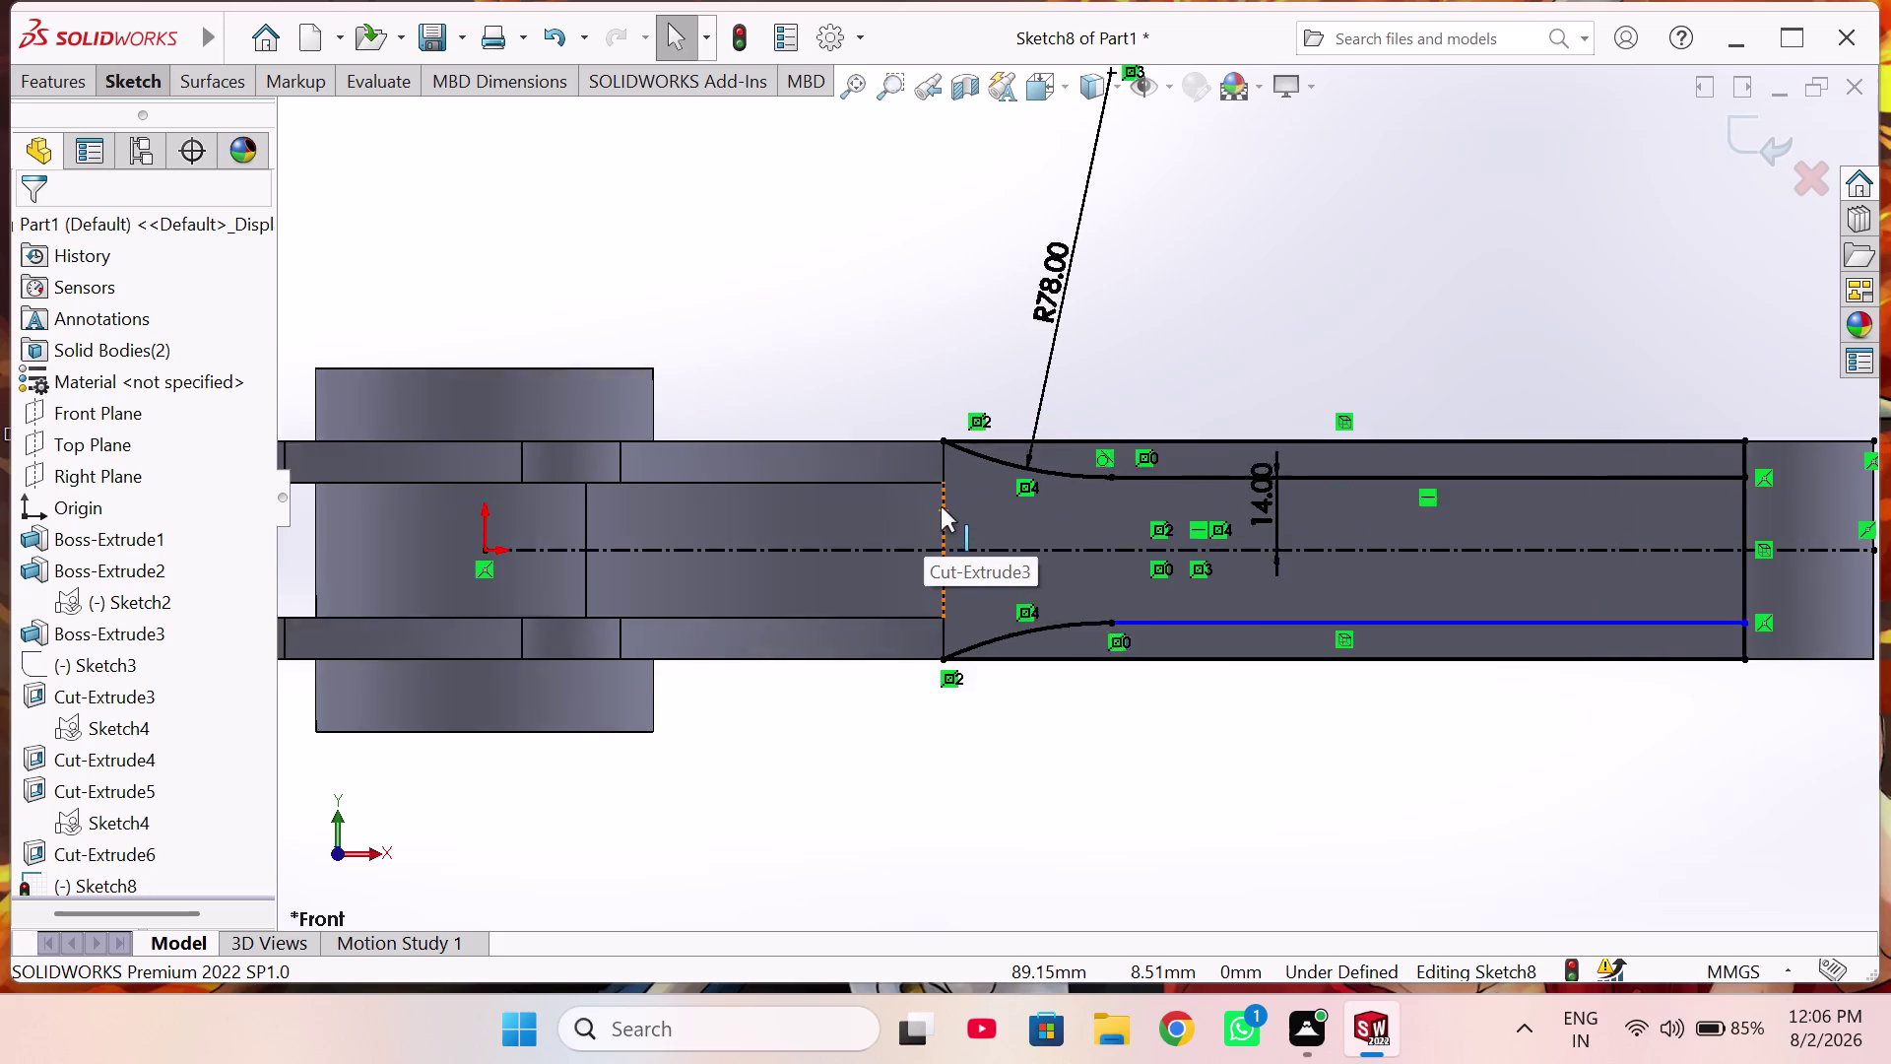
scroll(down, 3)
right_click(959, 457)
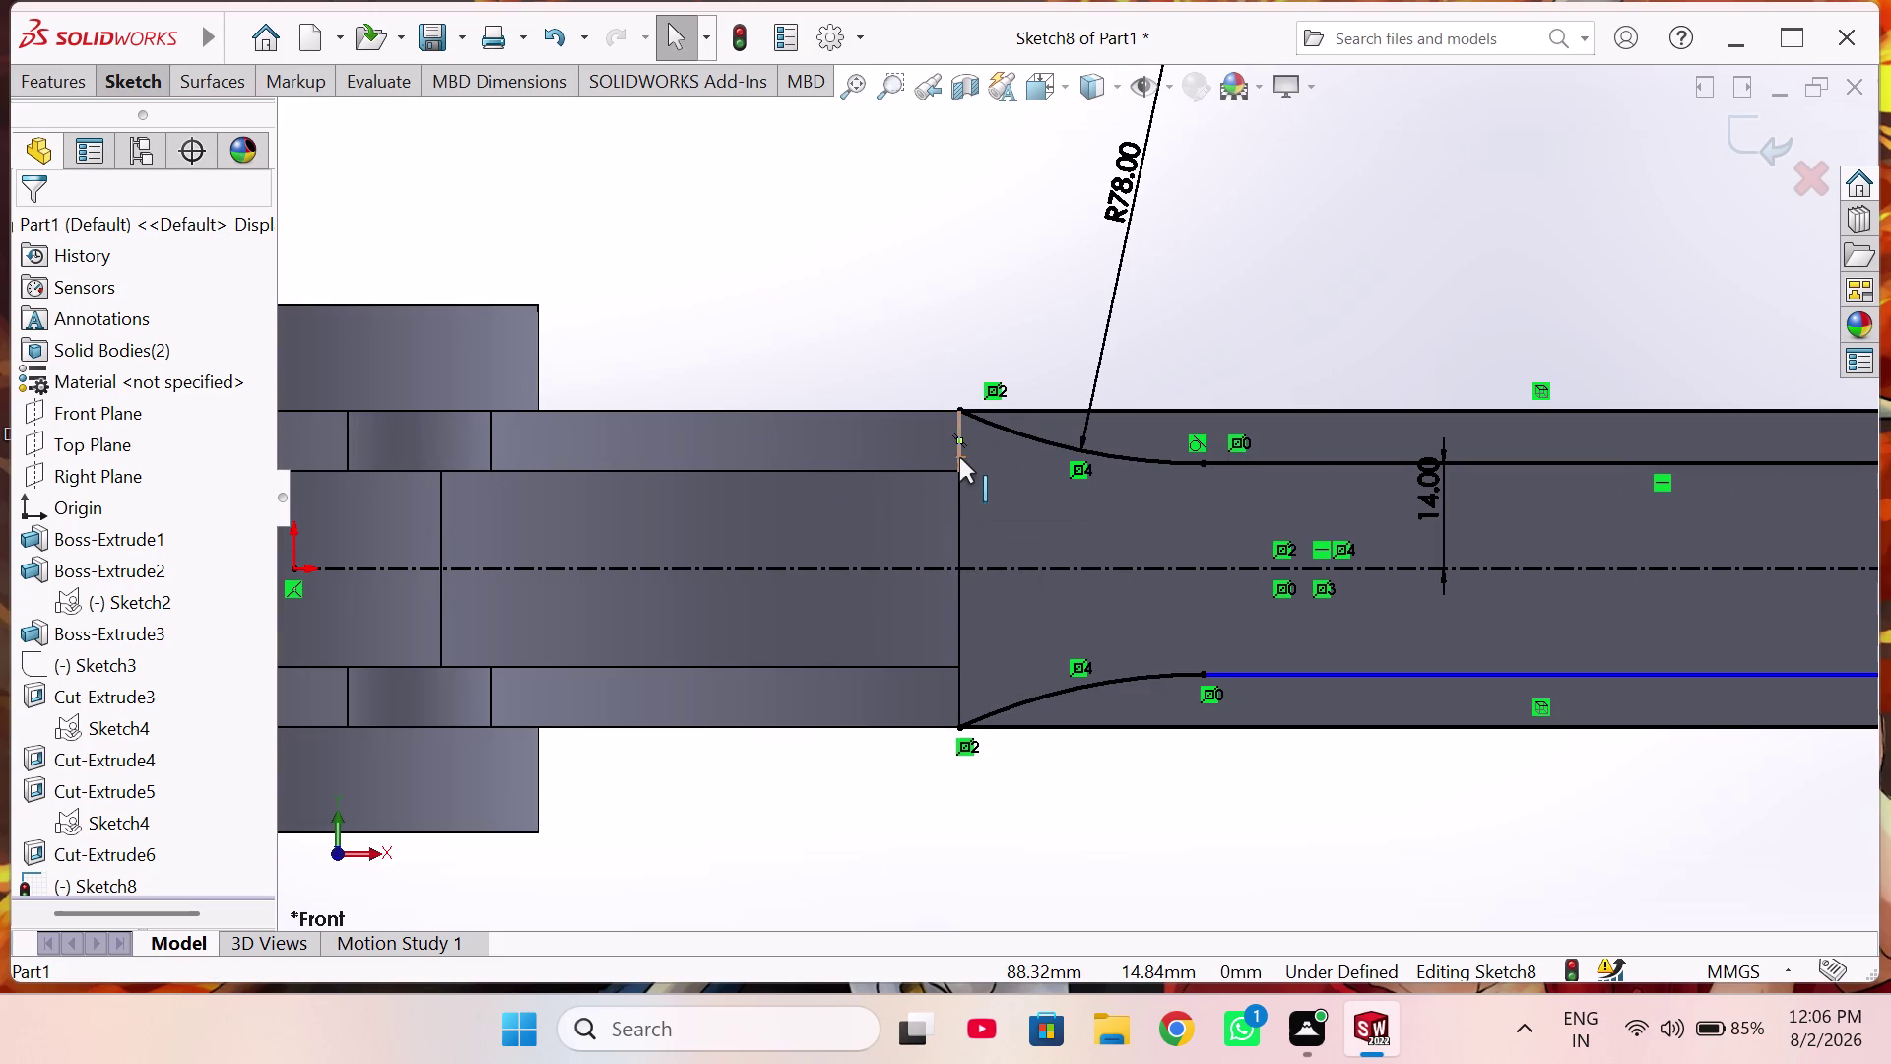
click(859, 822)
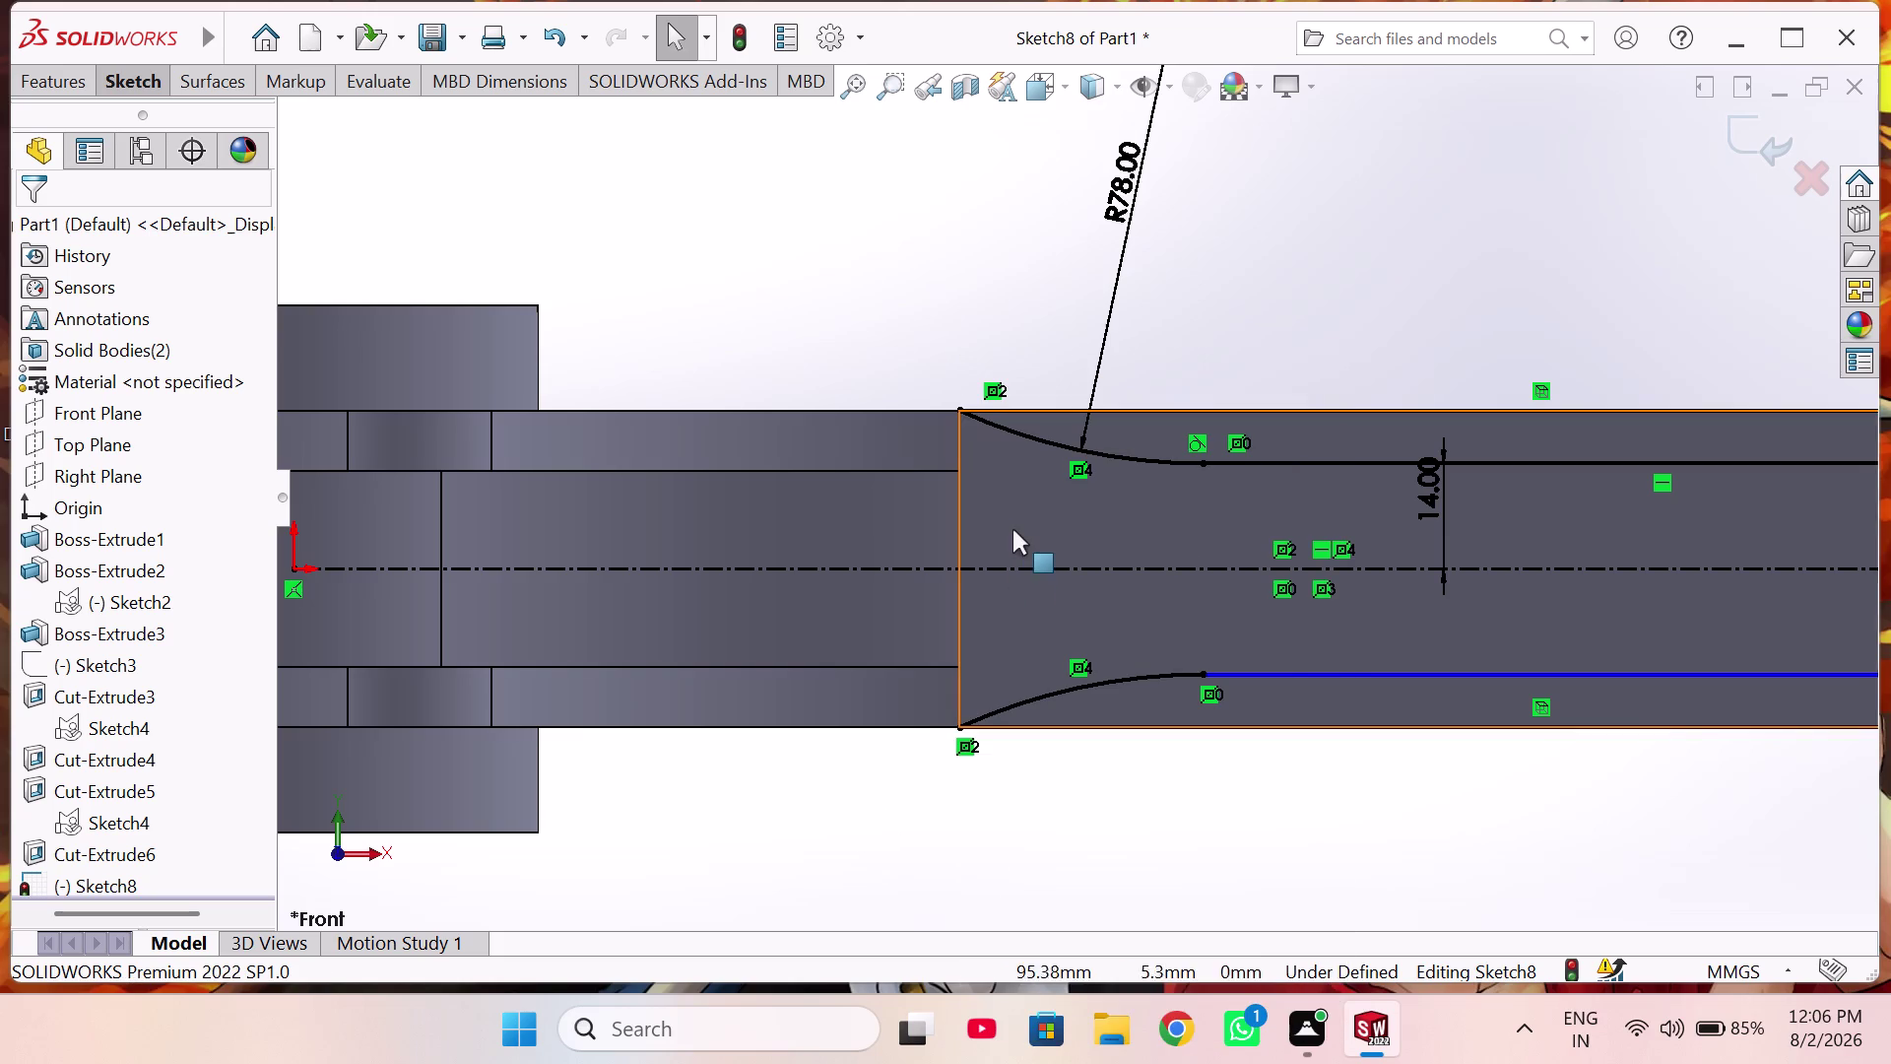
right_click(959, 530)
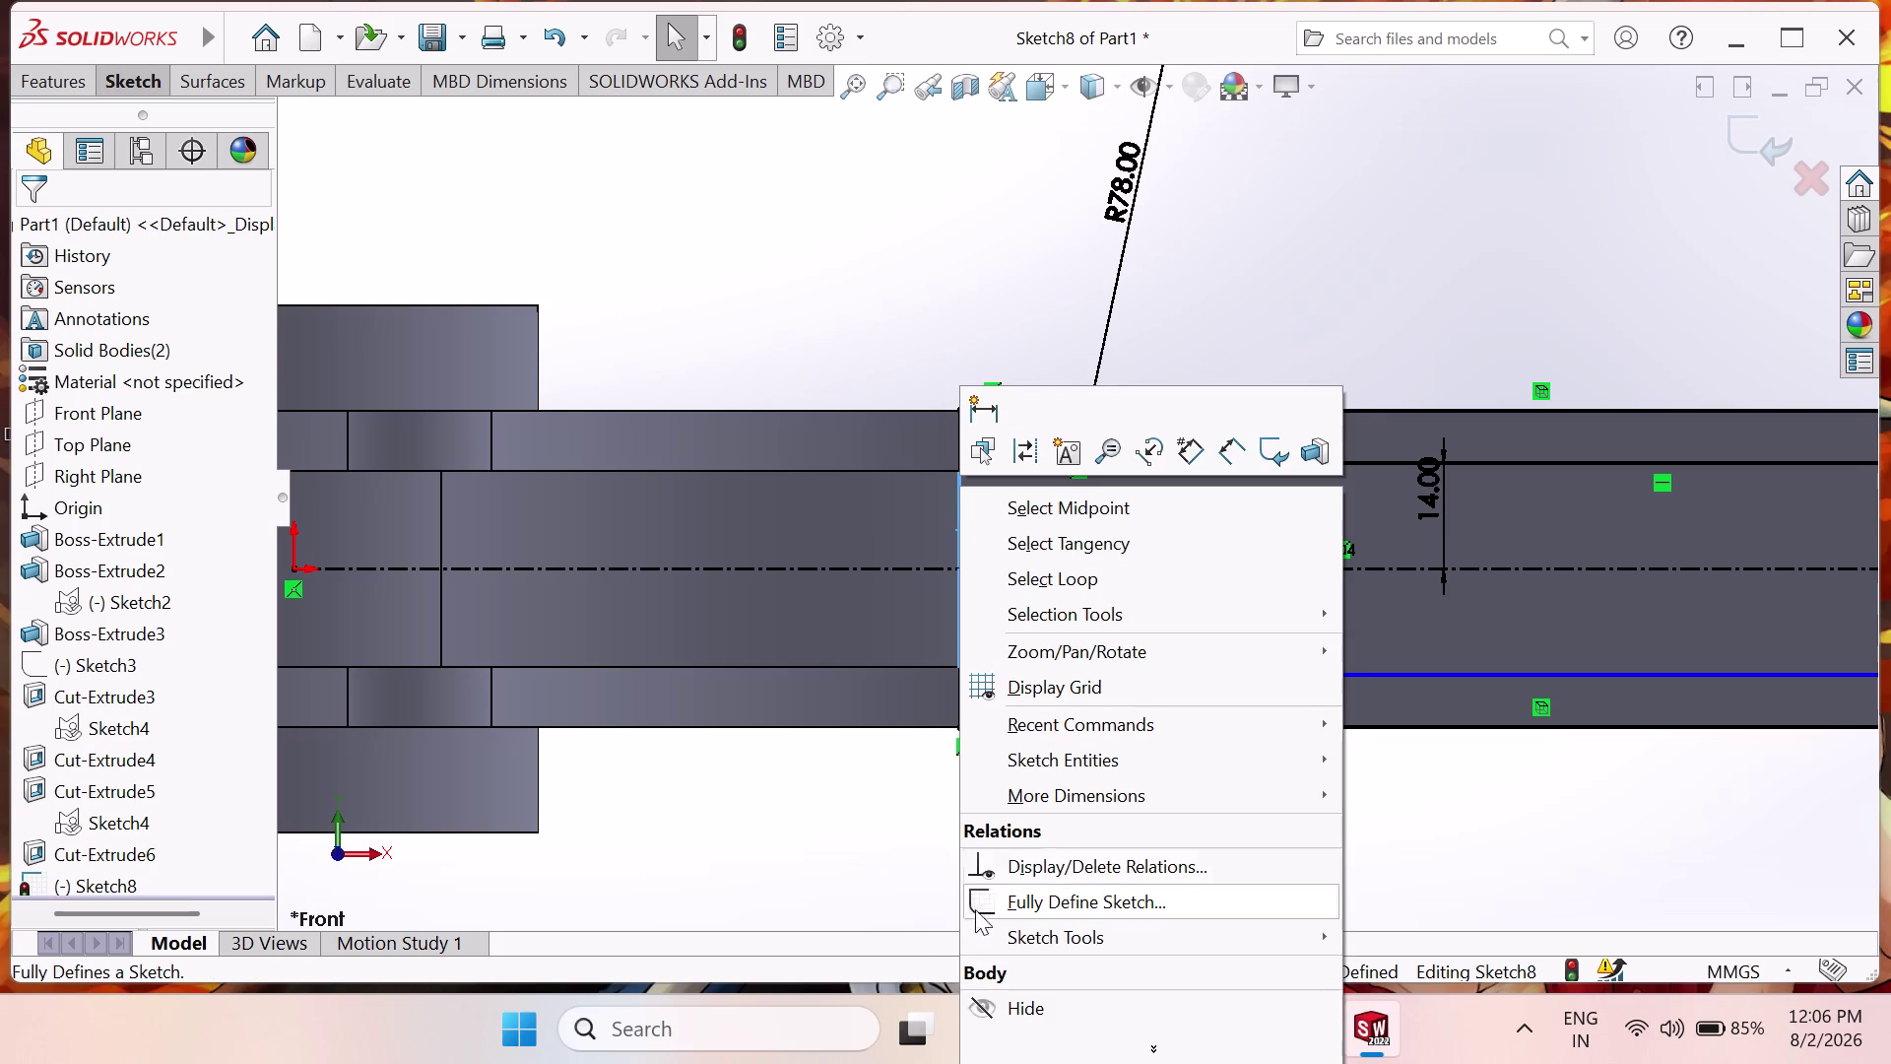
click(806, 883)
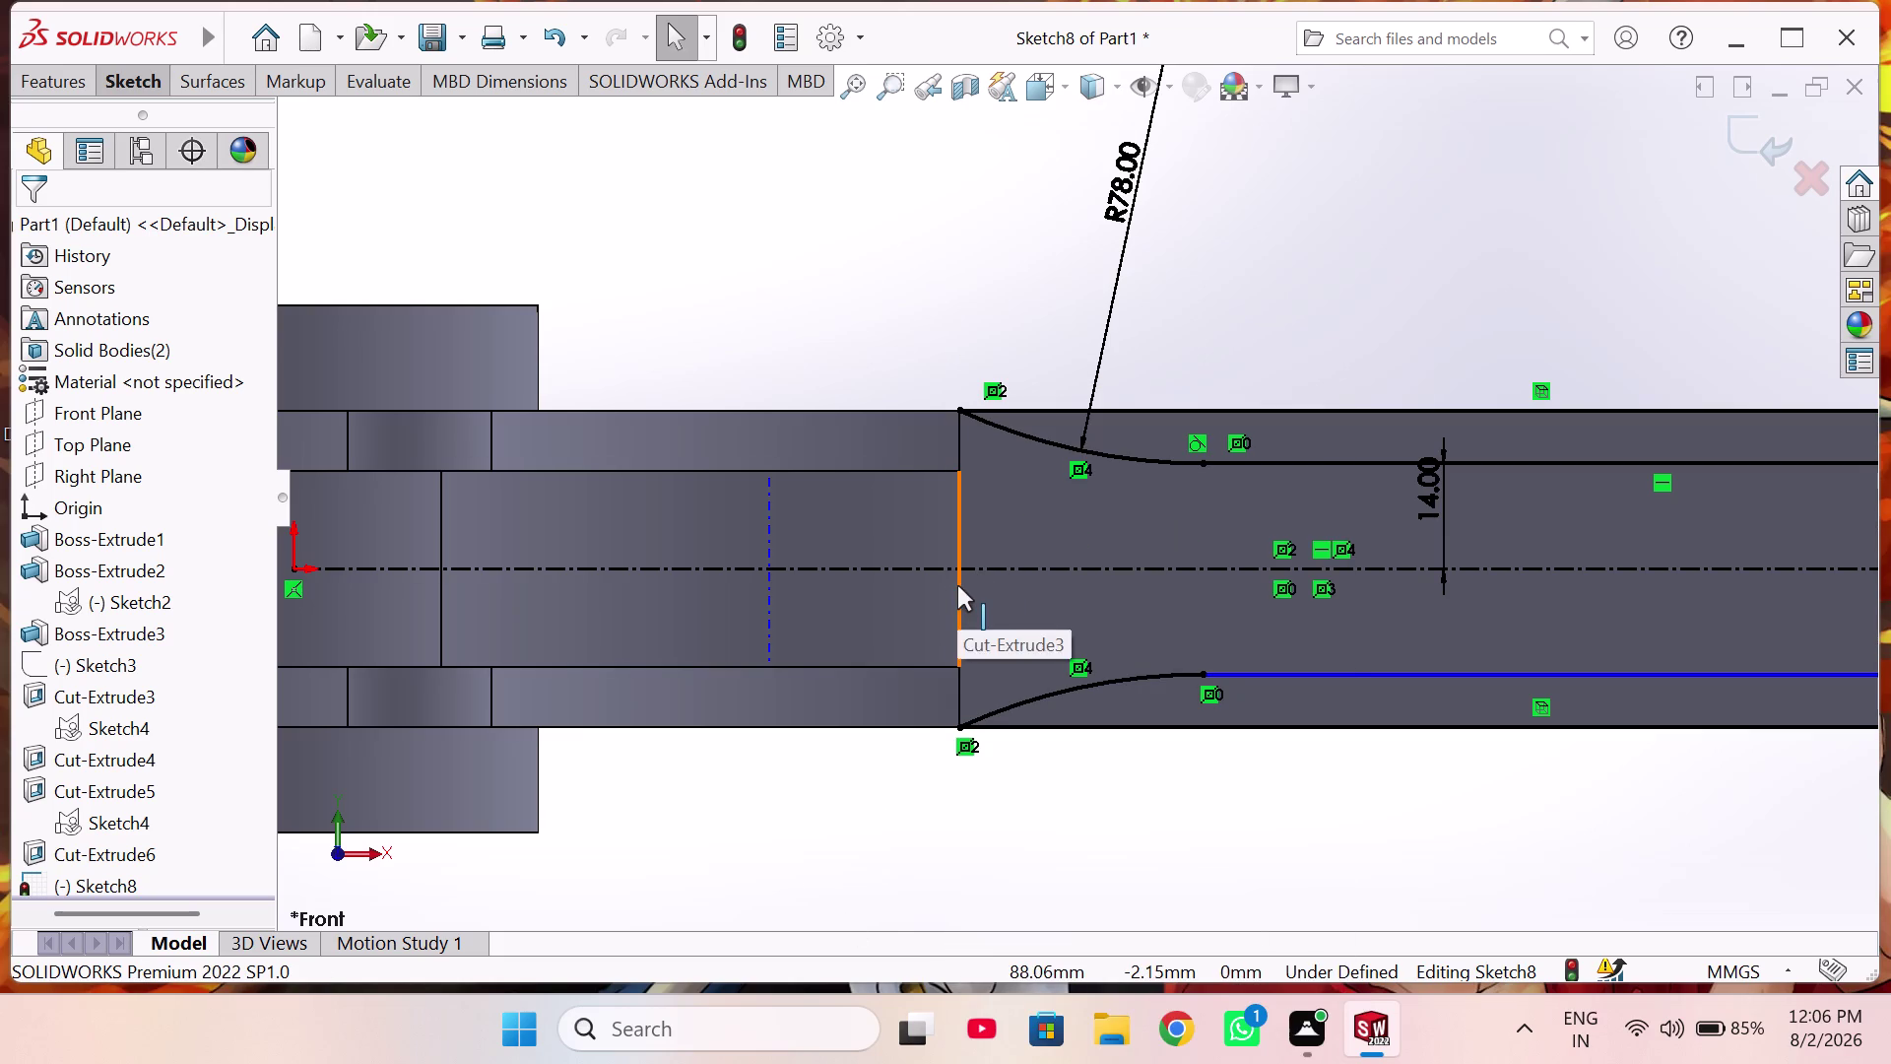
scroll(up, 3)
scroll(up, 3)
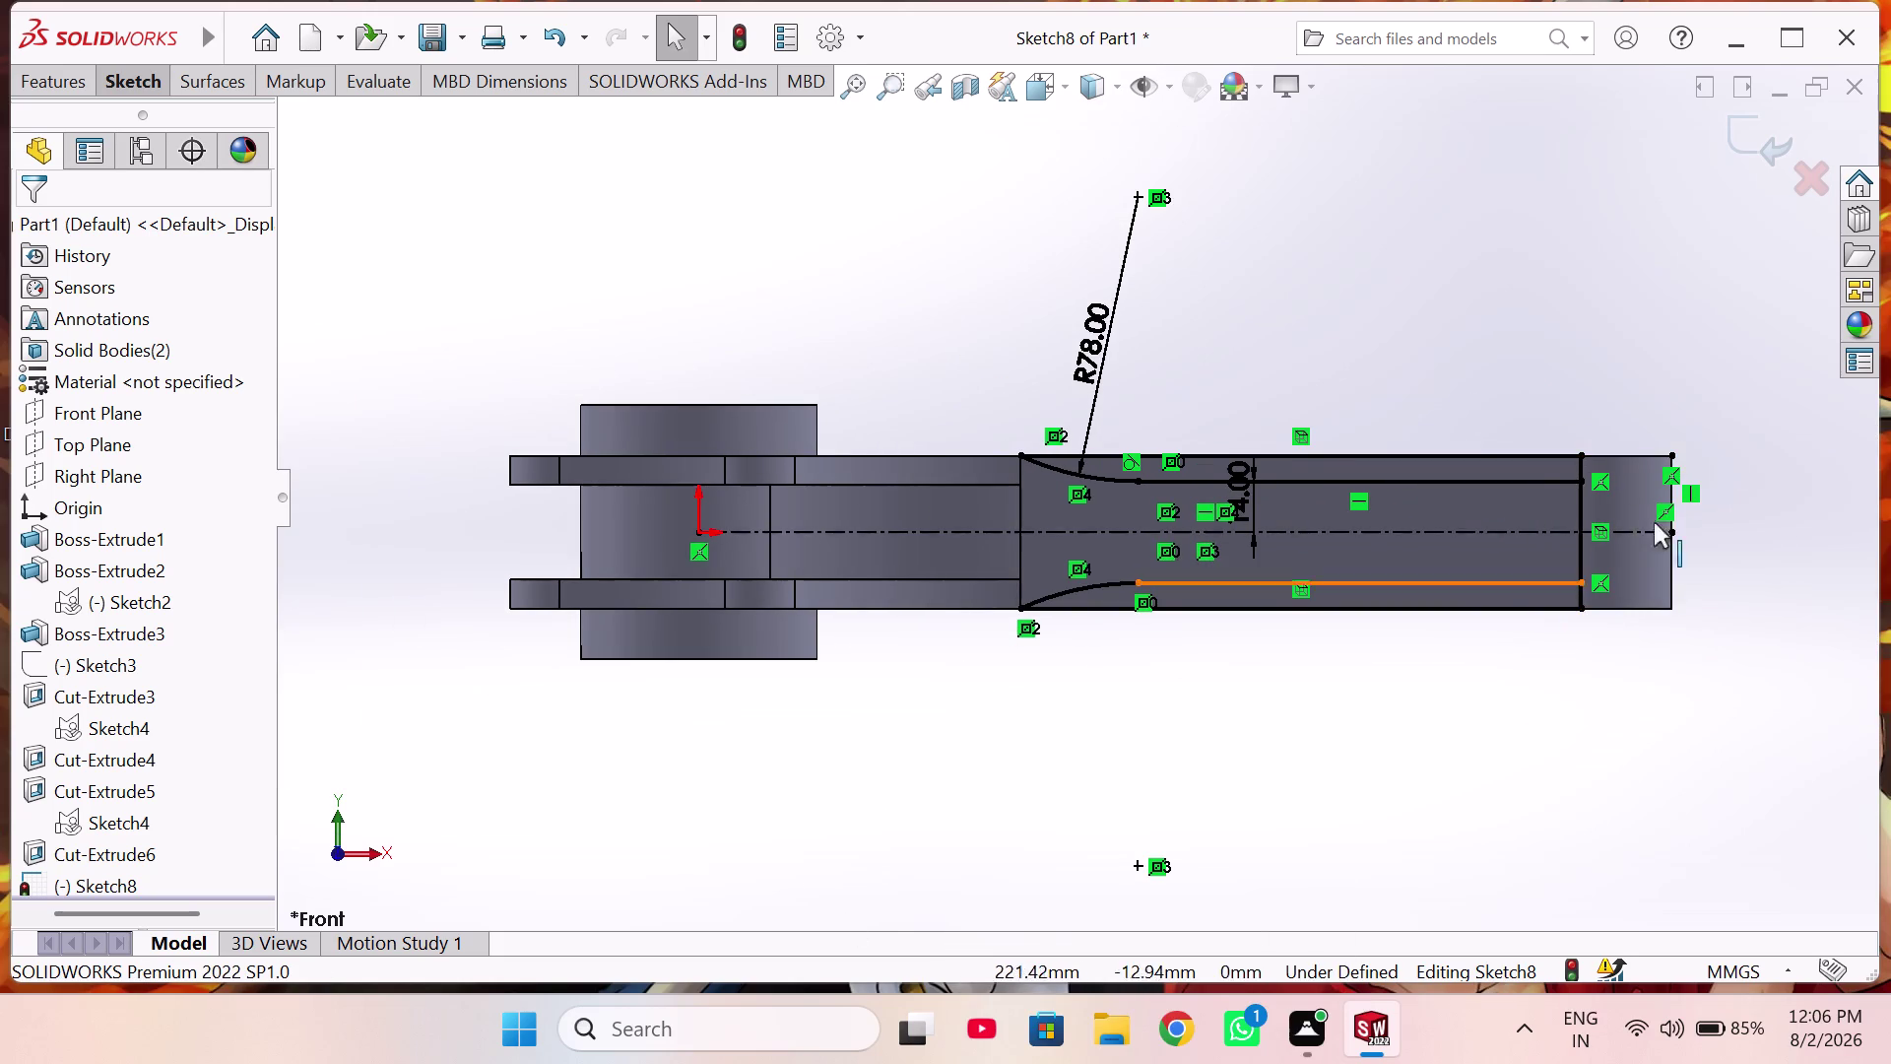
scroll(down, 3)
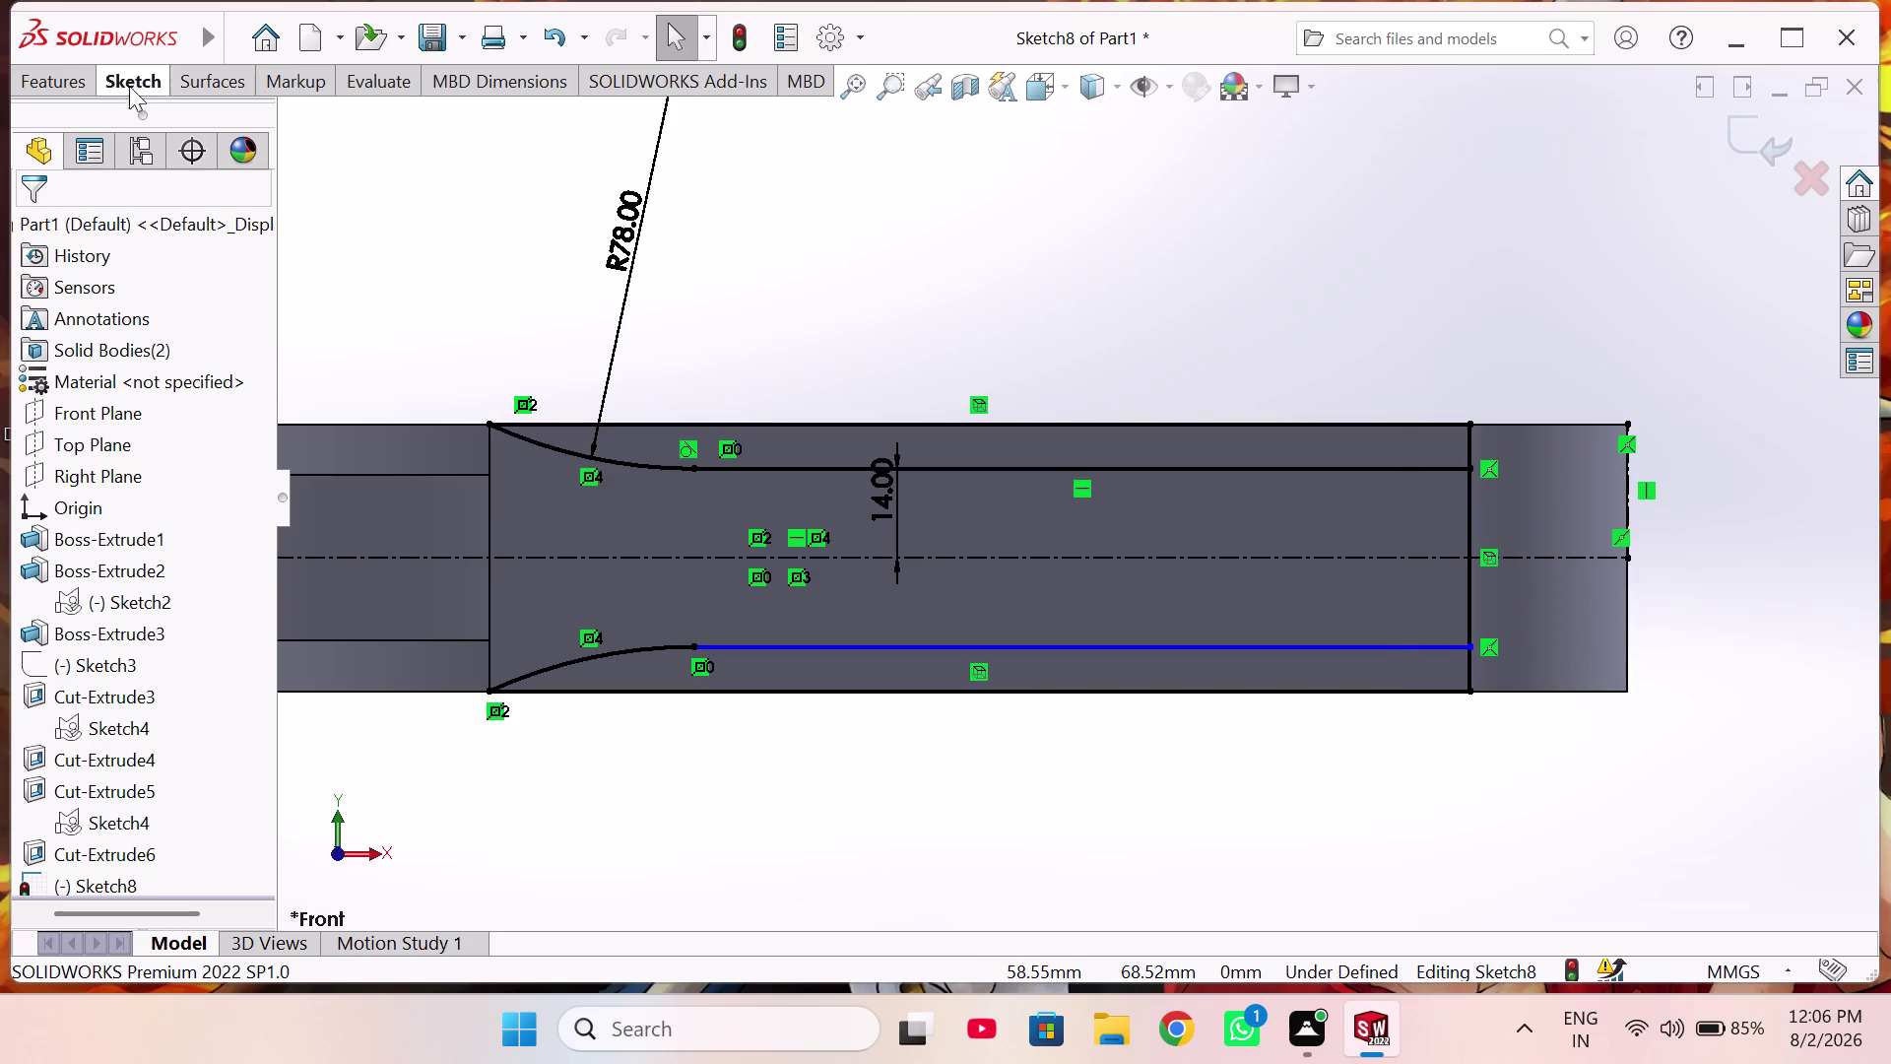
Trim two pieces of the vertical end line with Trim Entities.
click(107, 85)
click(409, 146)
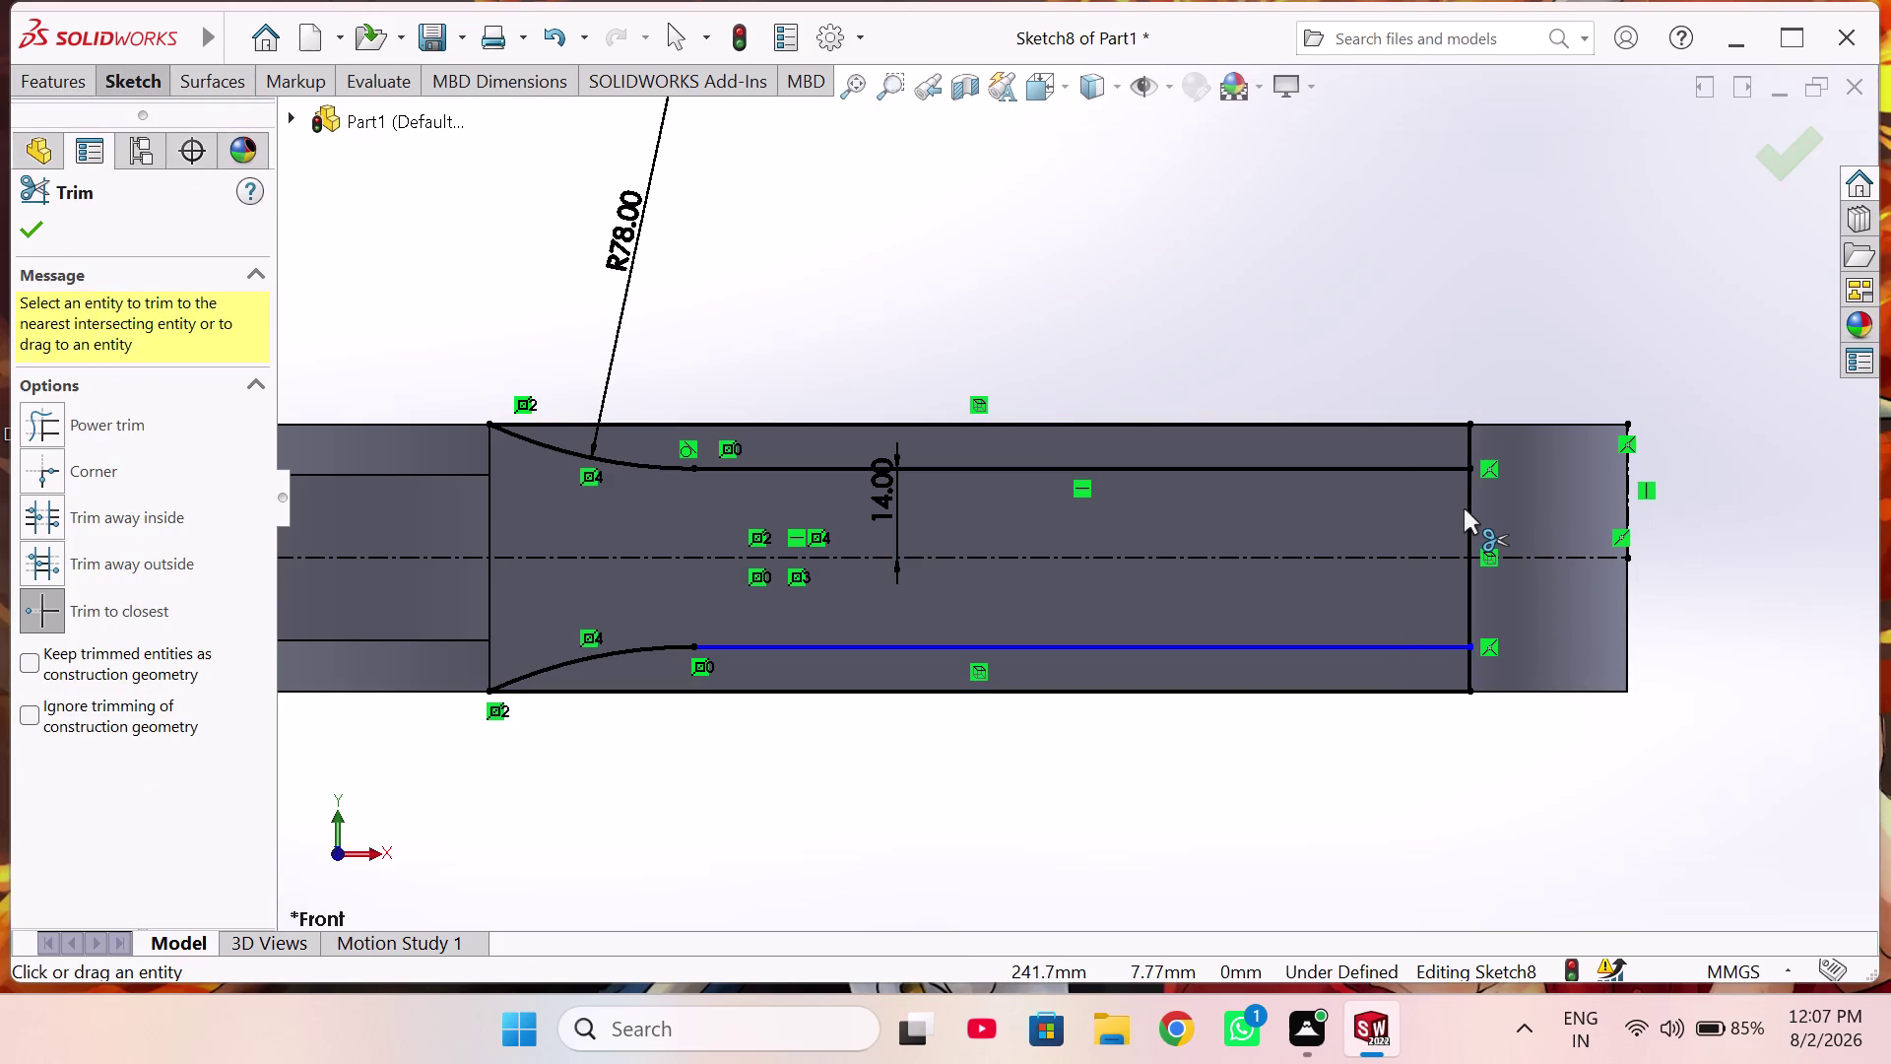
click(1466, 510)
click(1468, 607)
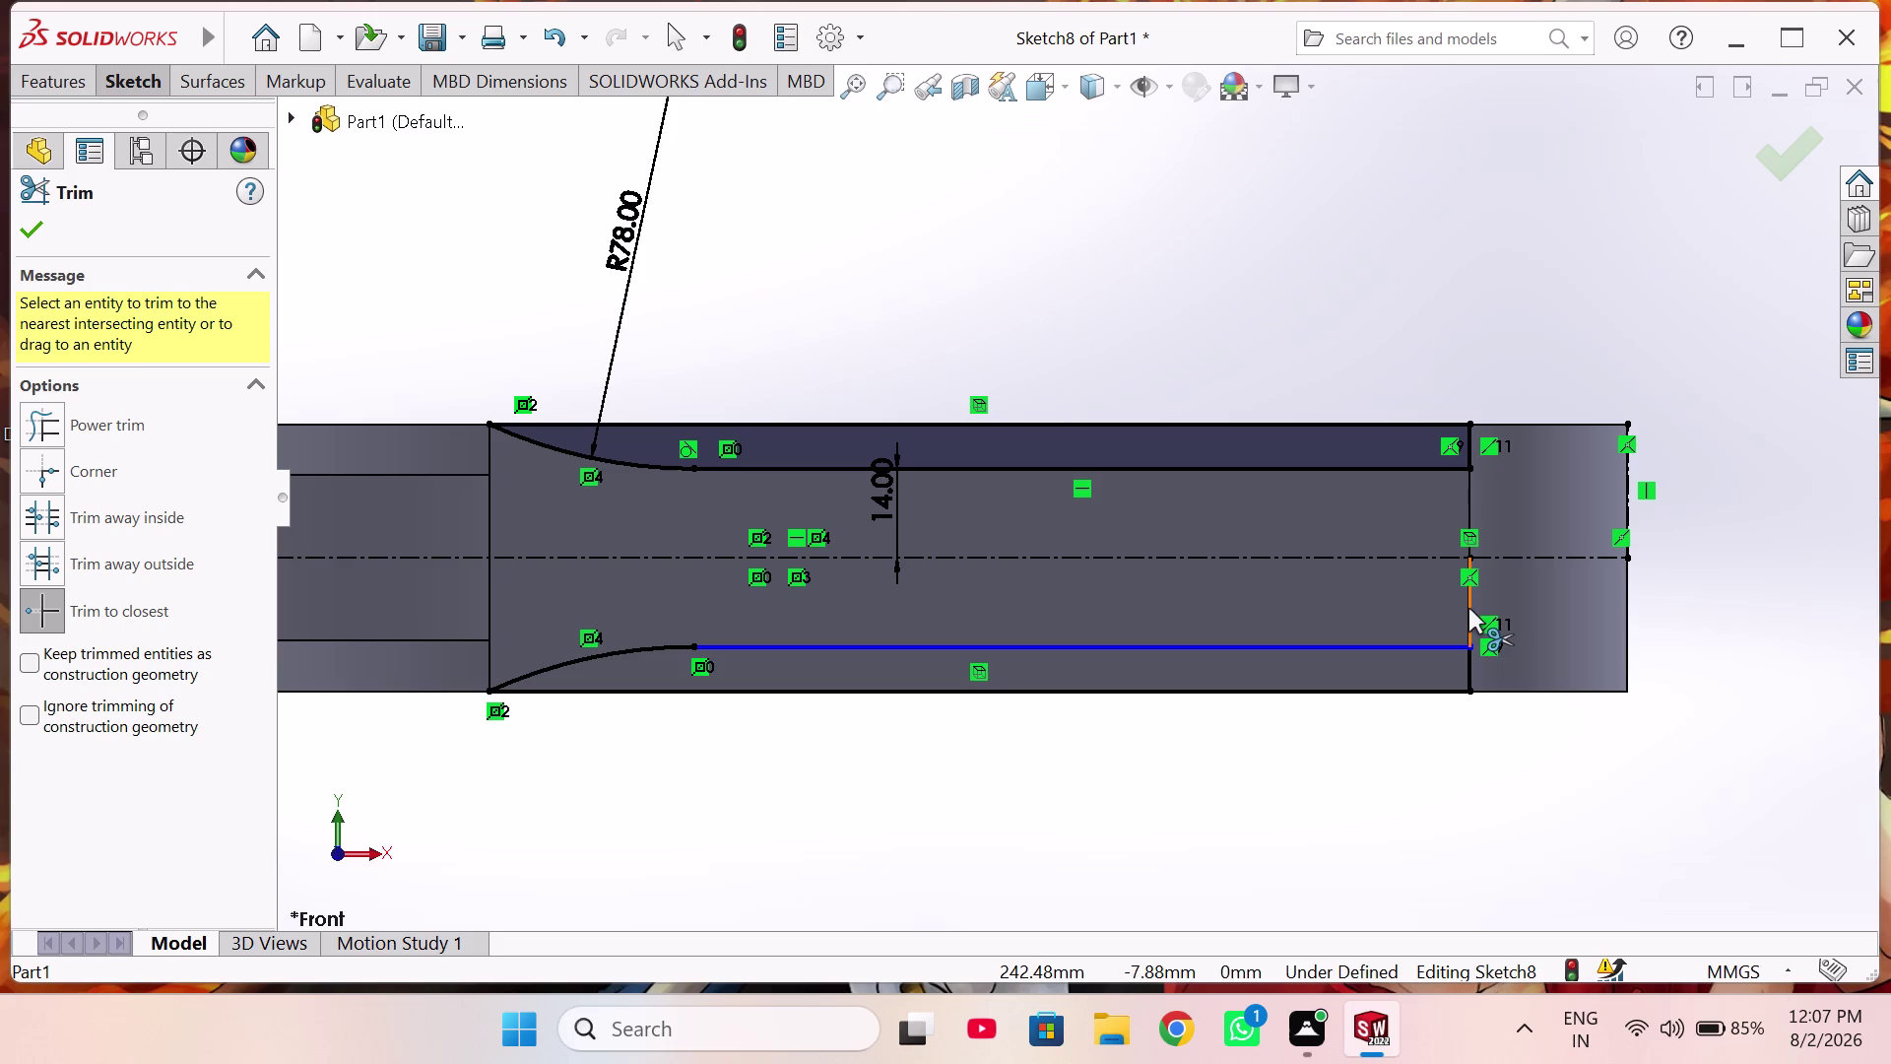
click(1762, 165)
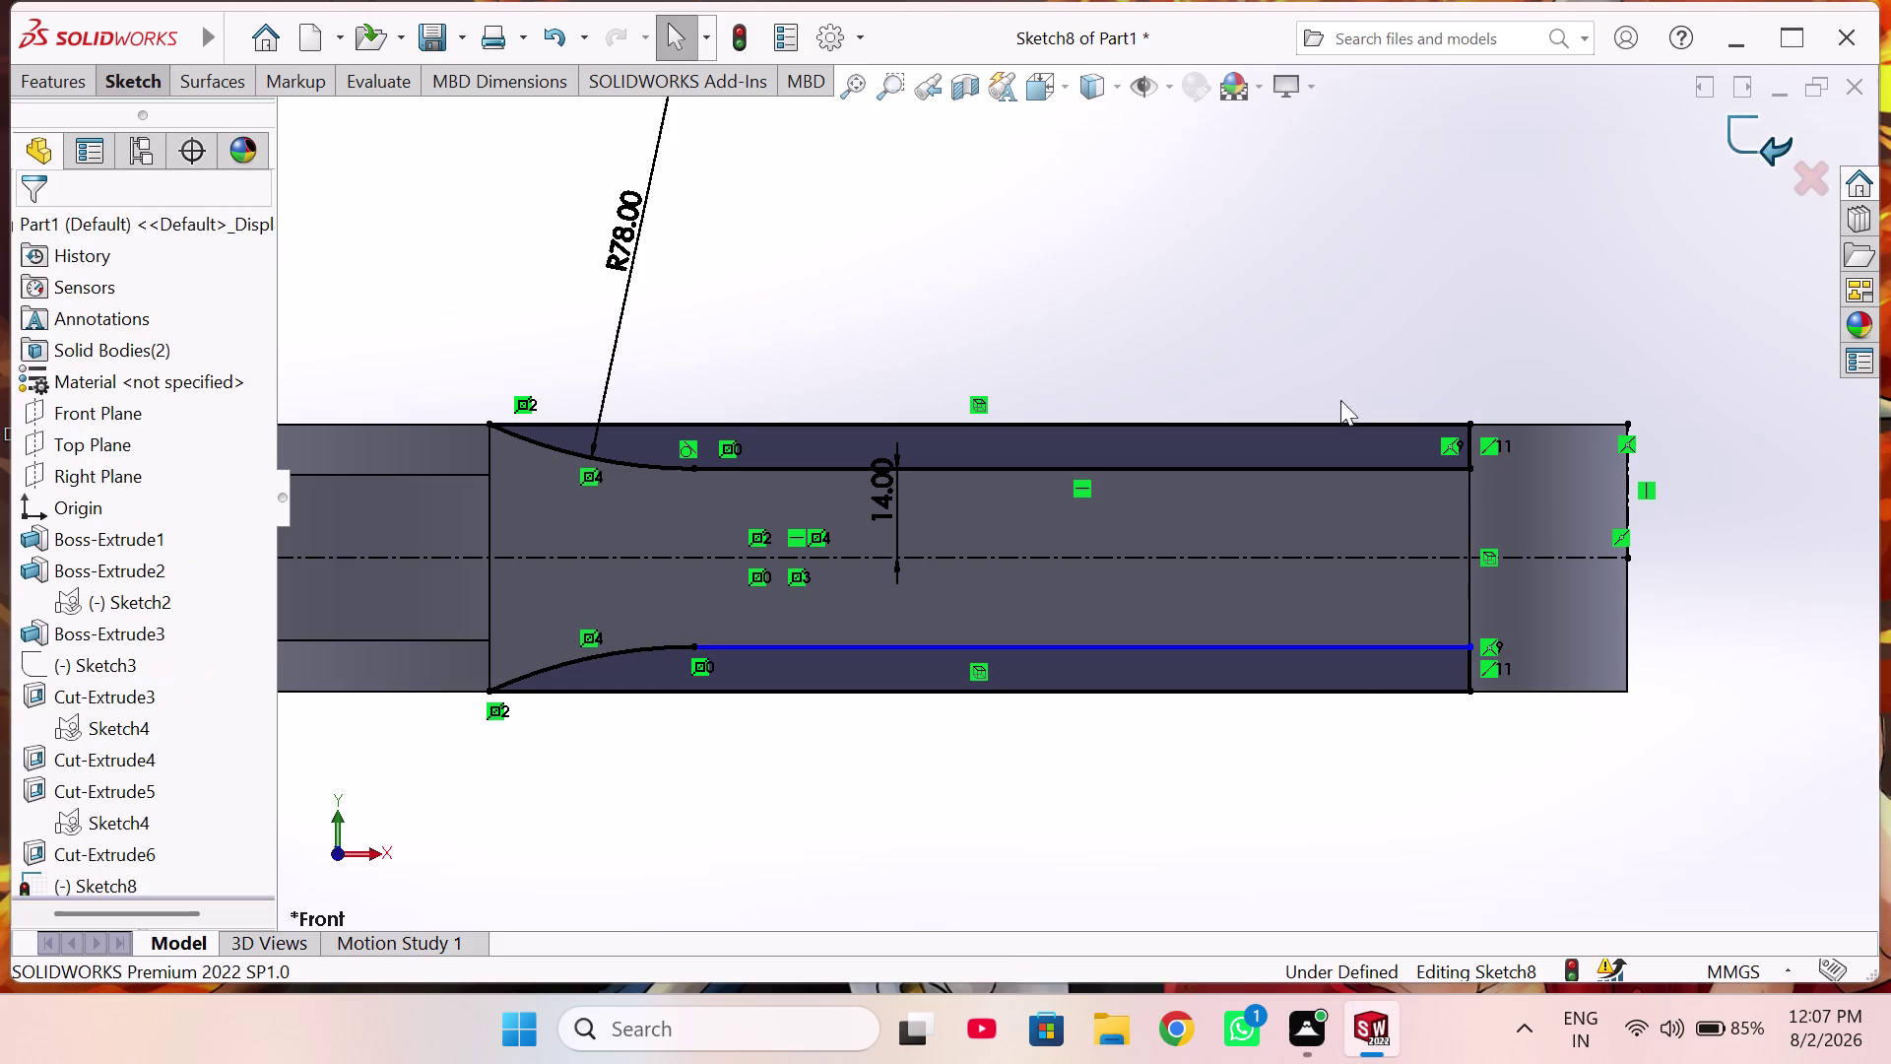
click(63, 73)
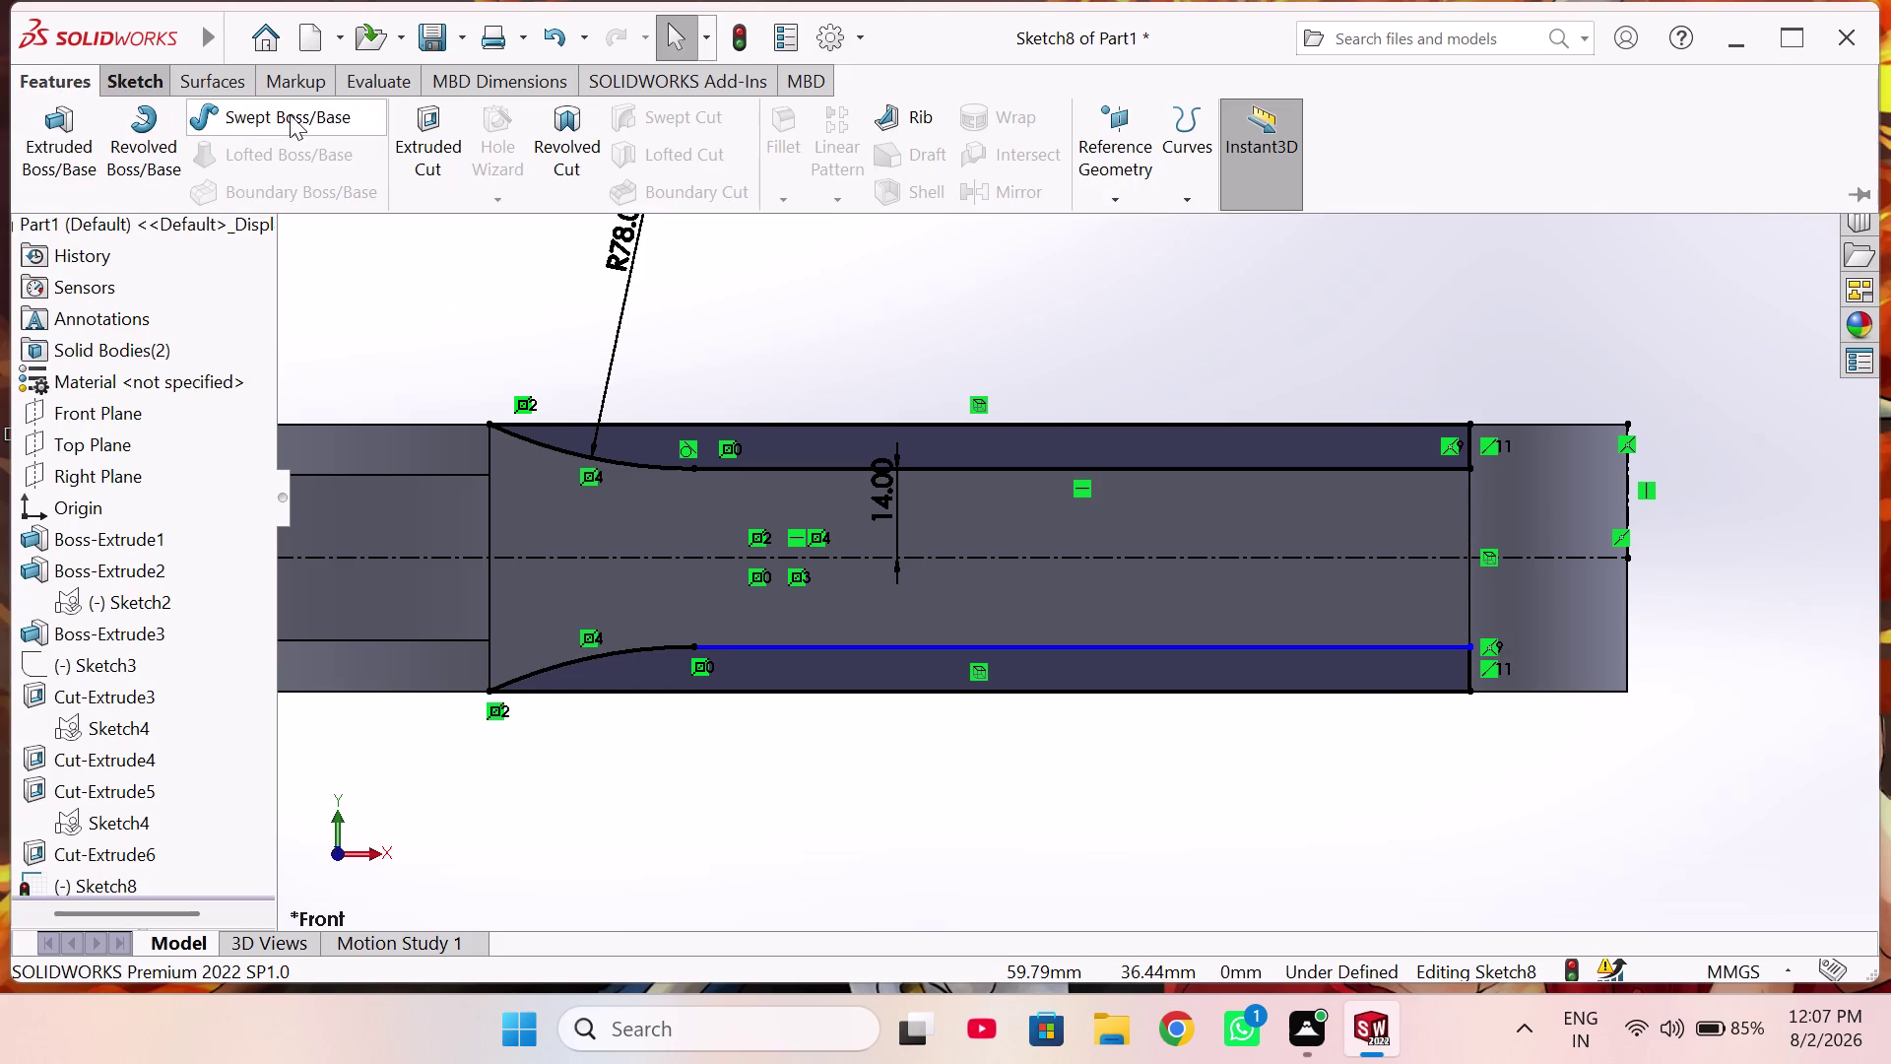
Start a cut-extrude from Sketch8 with the upper and lower slot regions as contours.
click(411, 145)
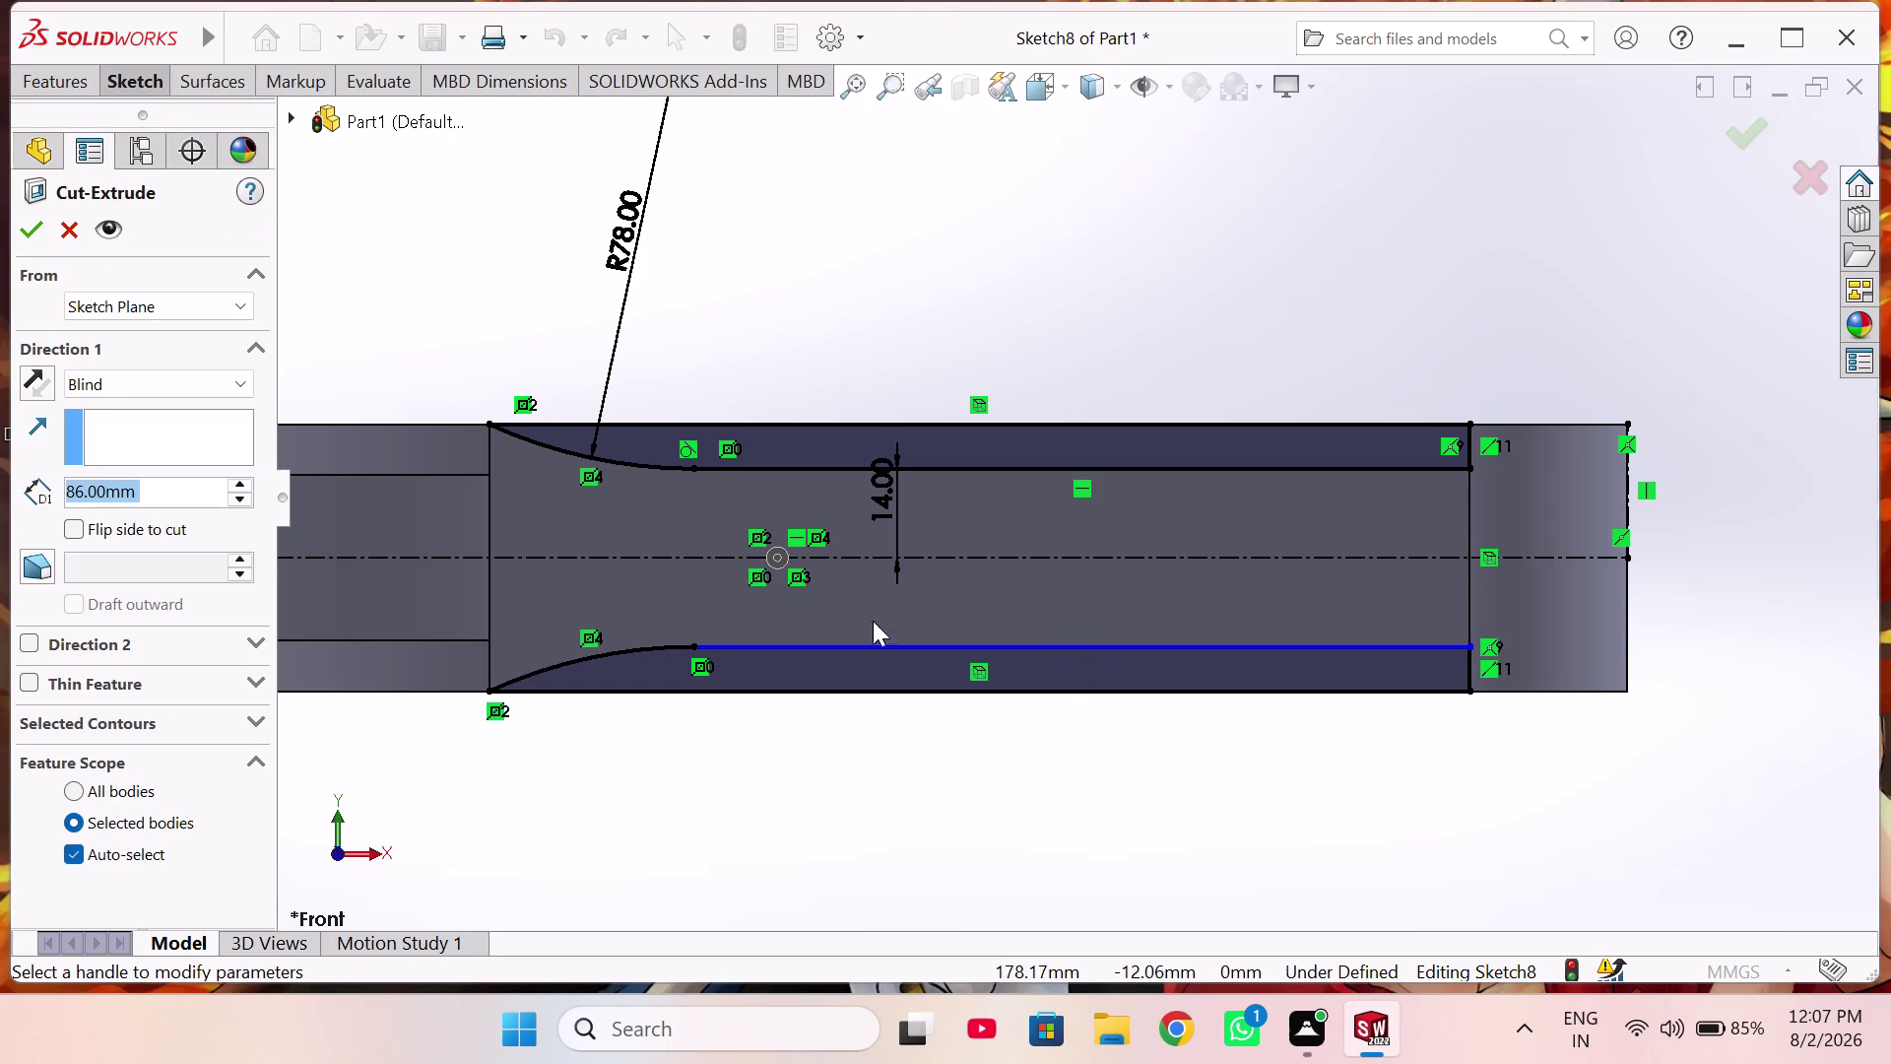
click(1058, 449)
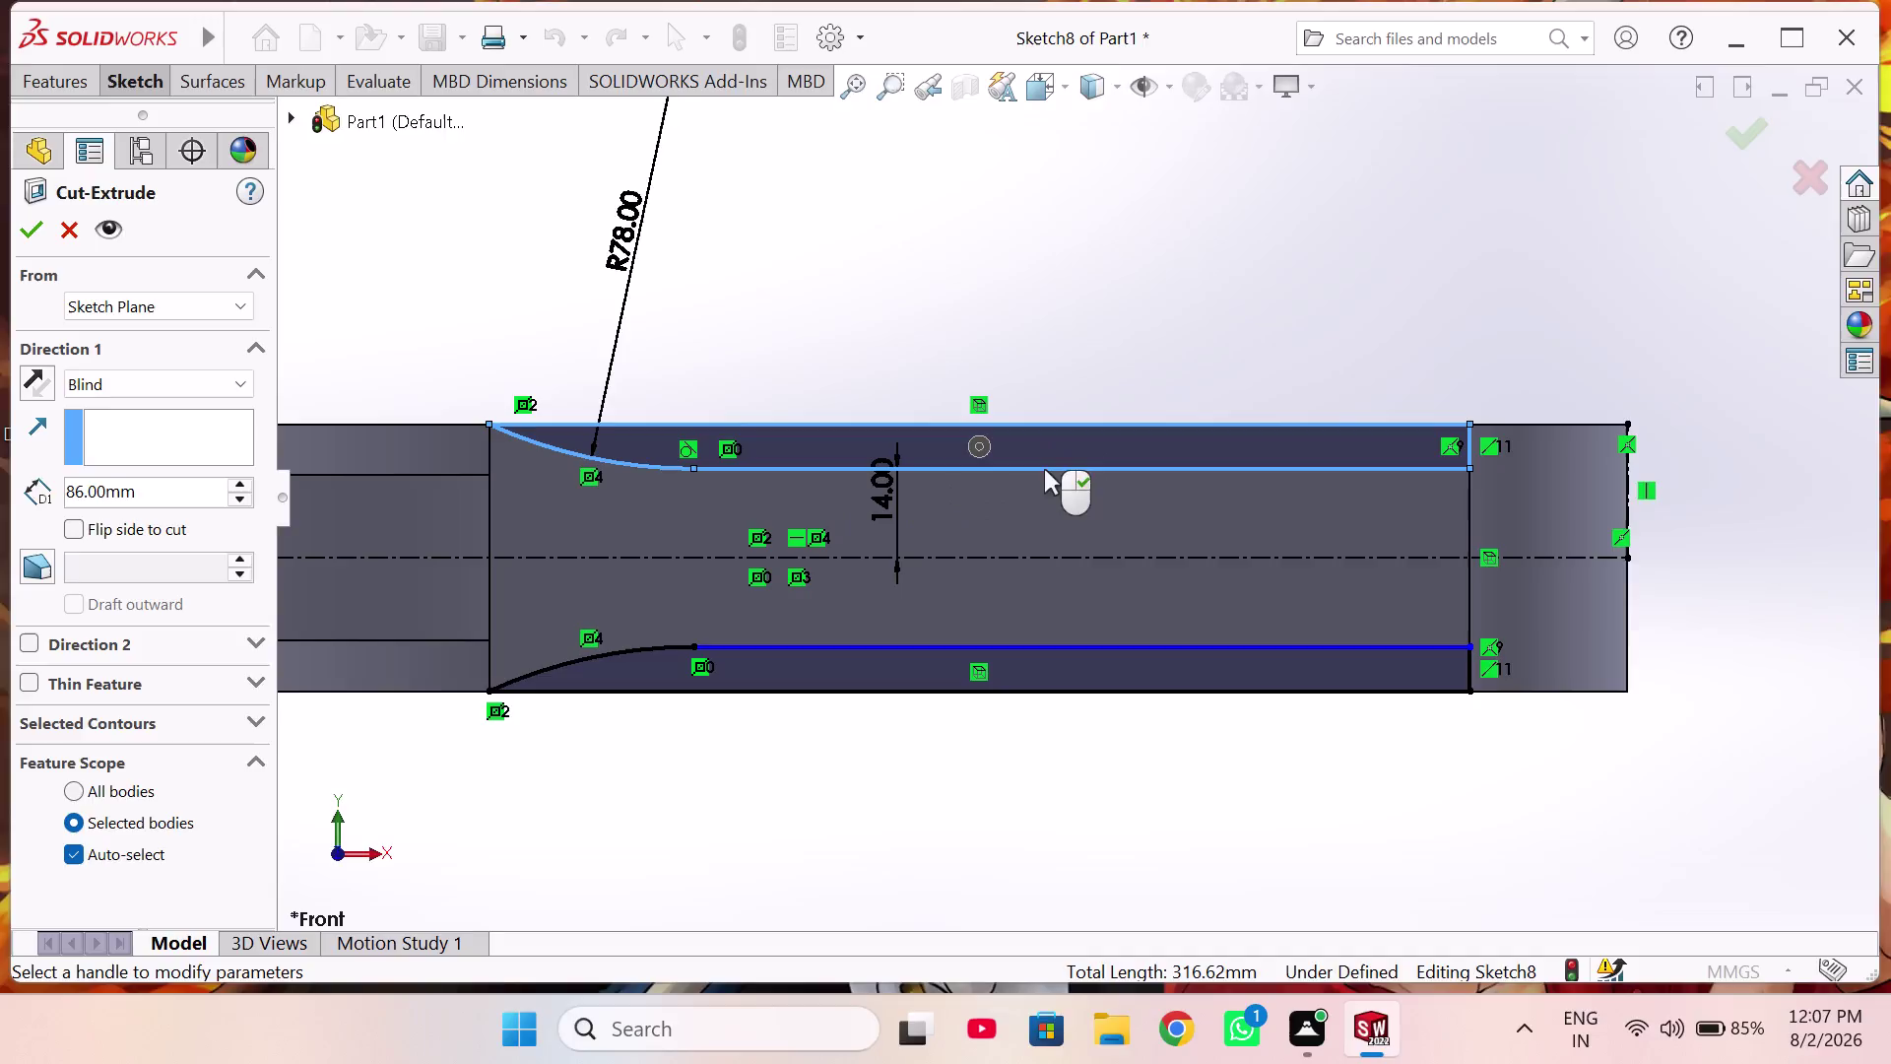
click(1012, 675)
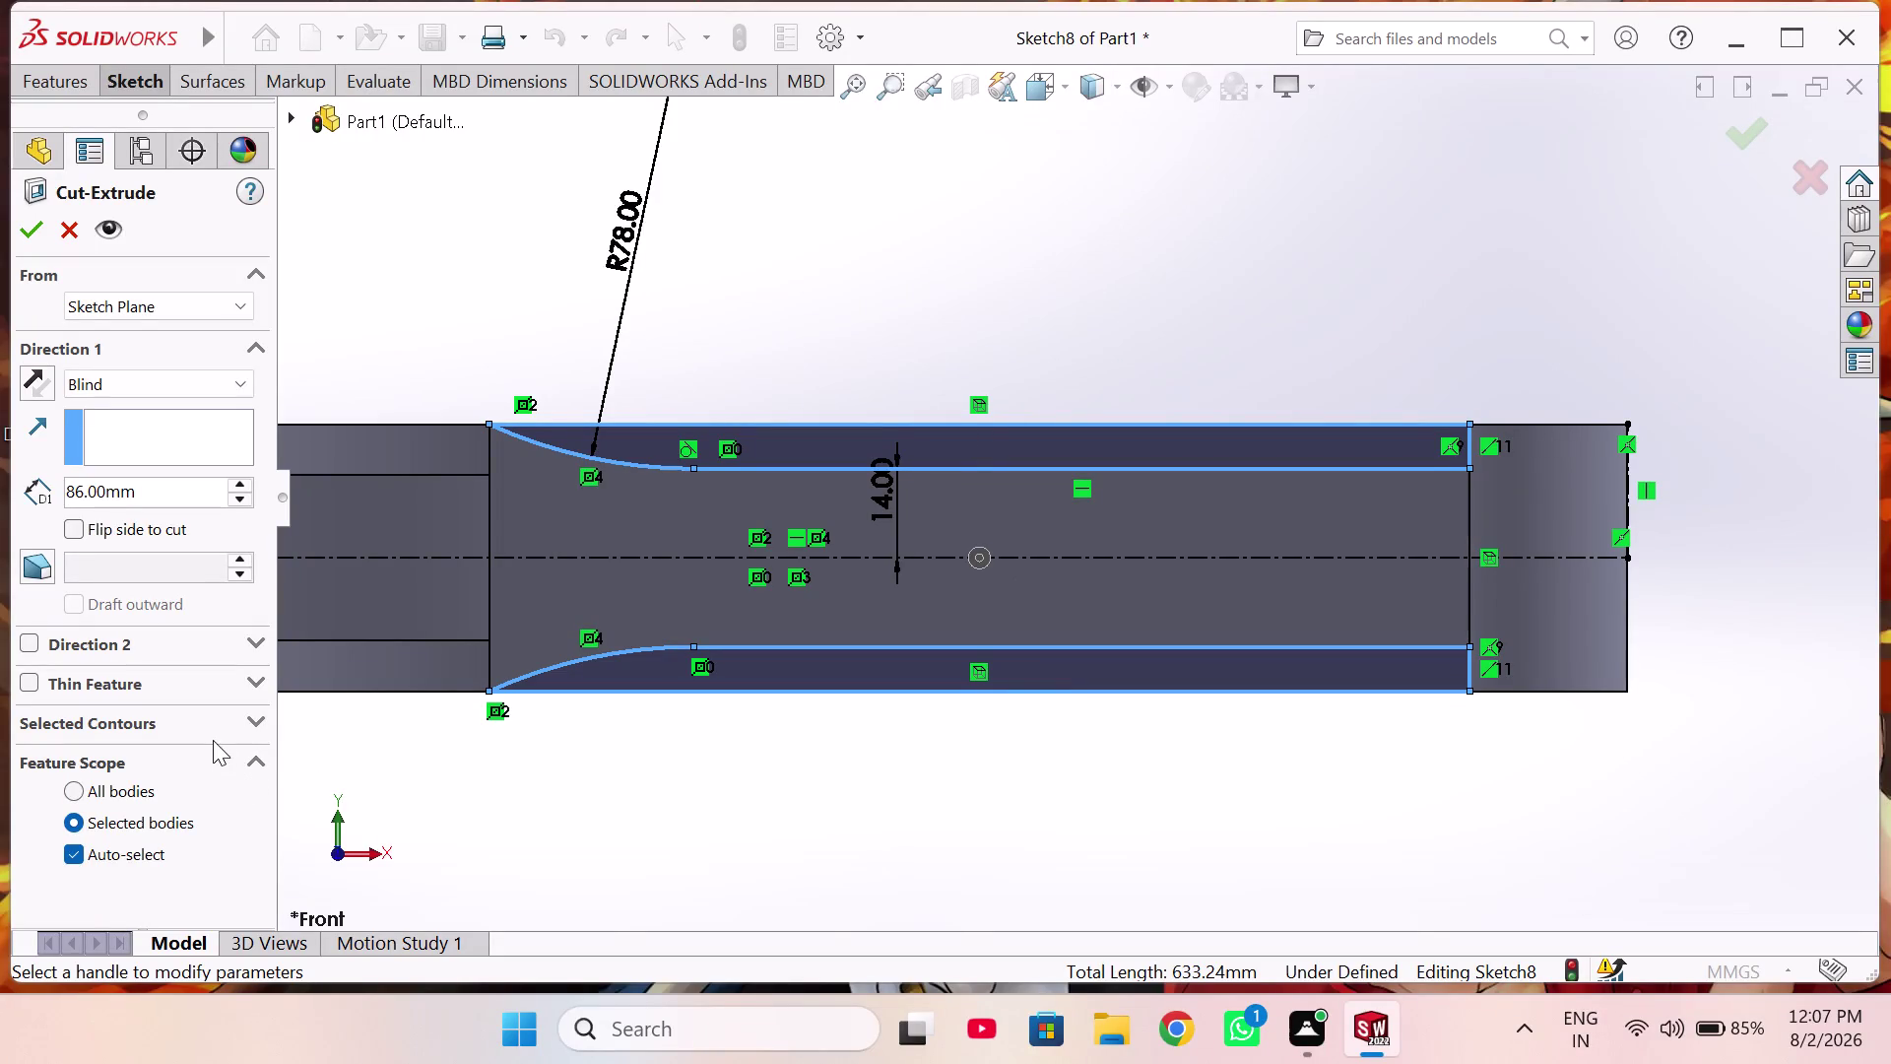
click(226, 719)
click(214, 762)
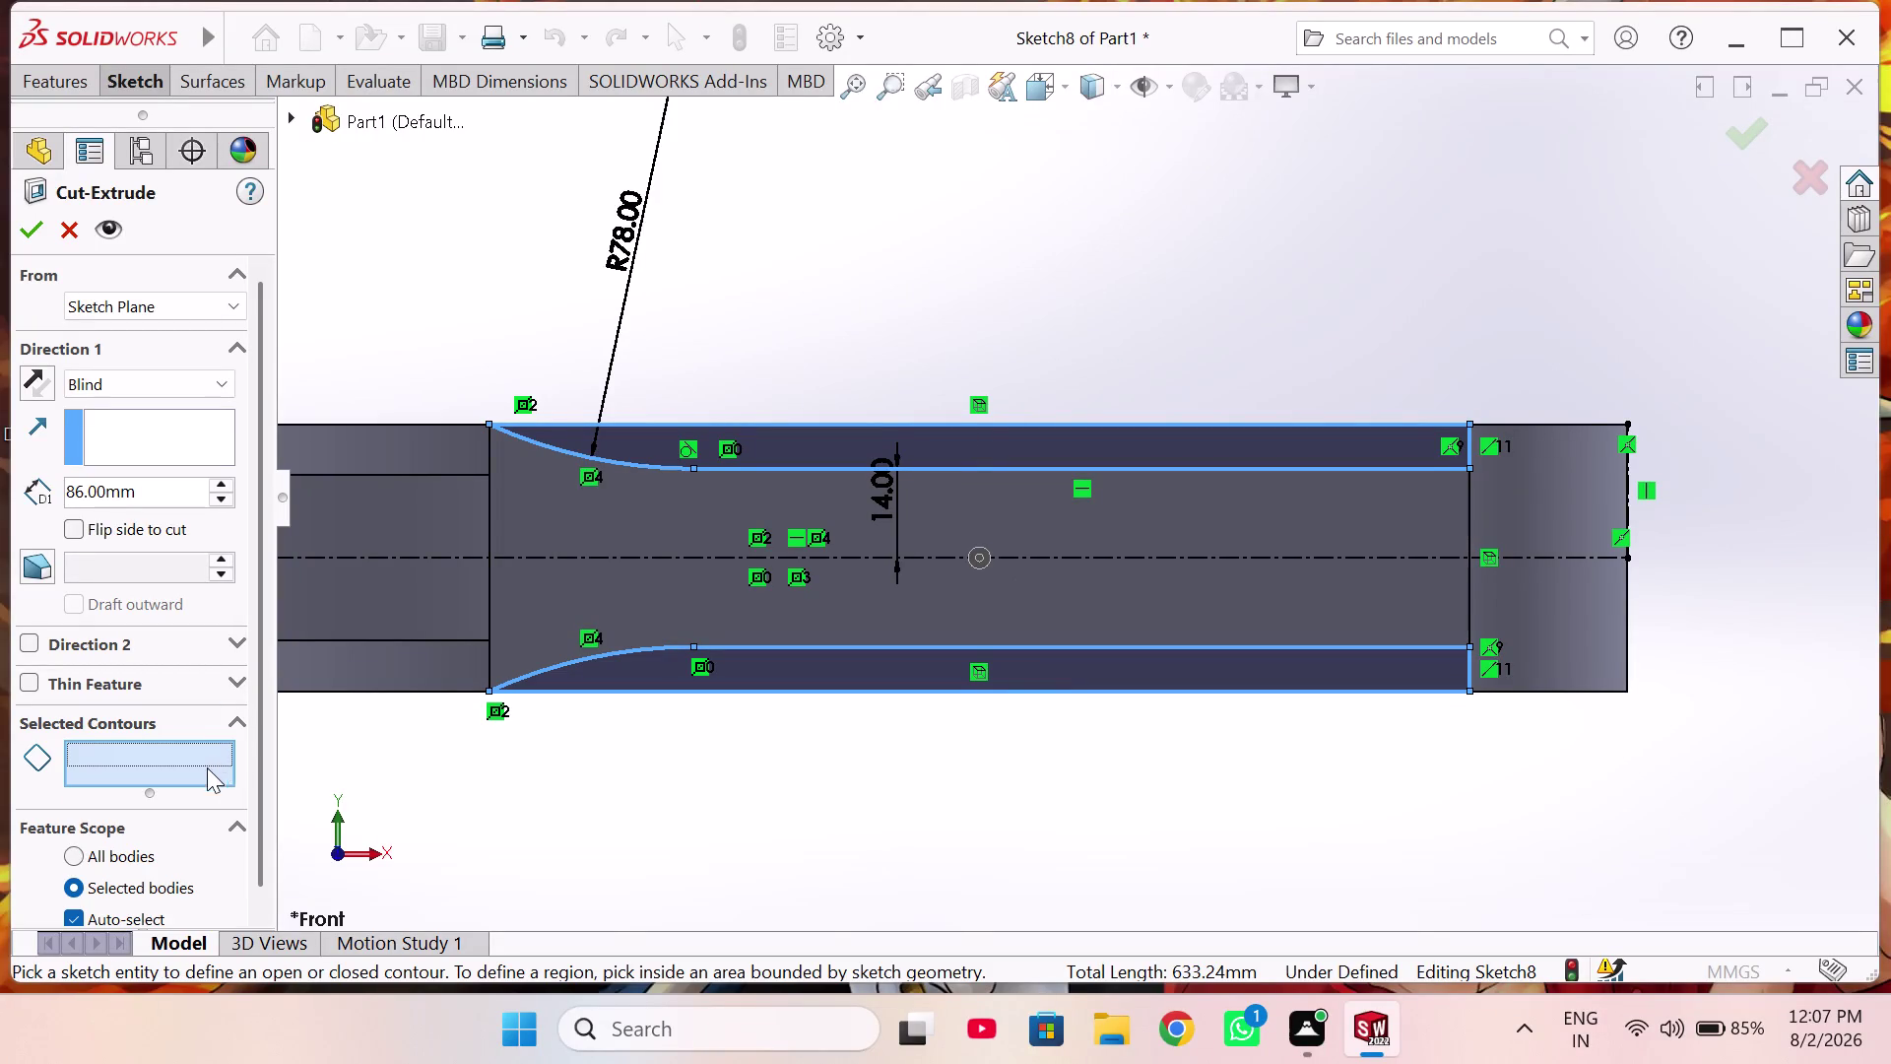
click(800, 665)
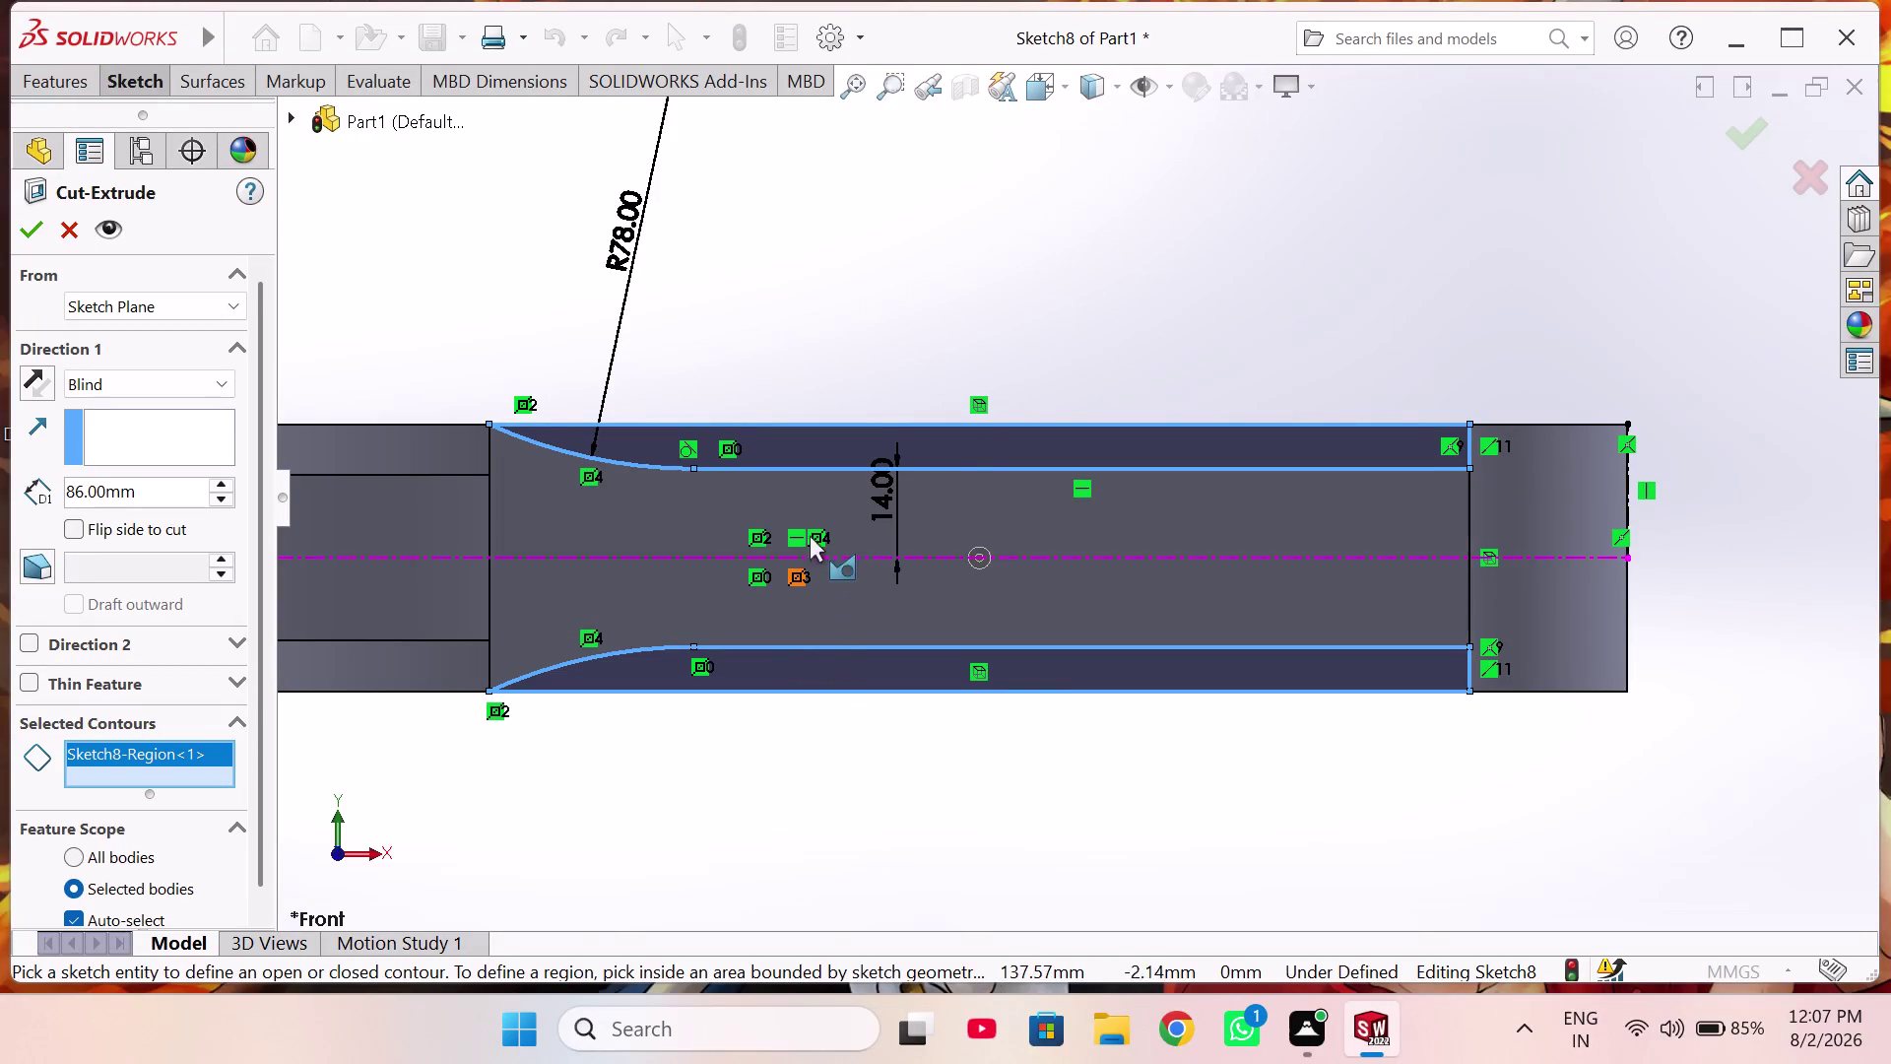
click(836, 451)
Set the cut's end condition to Mid Plane at 86 mm and apply it.
middle_drag(890, 336, 848, 612)
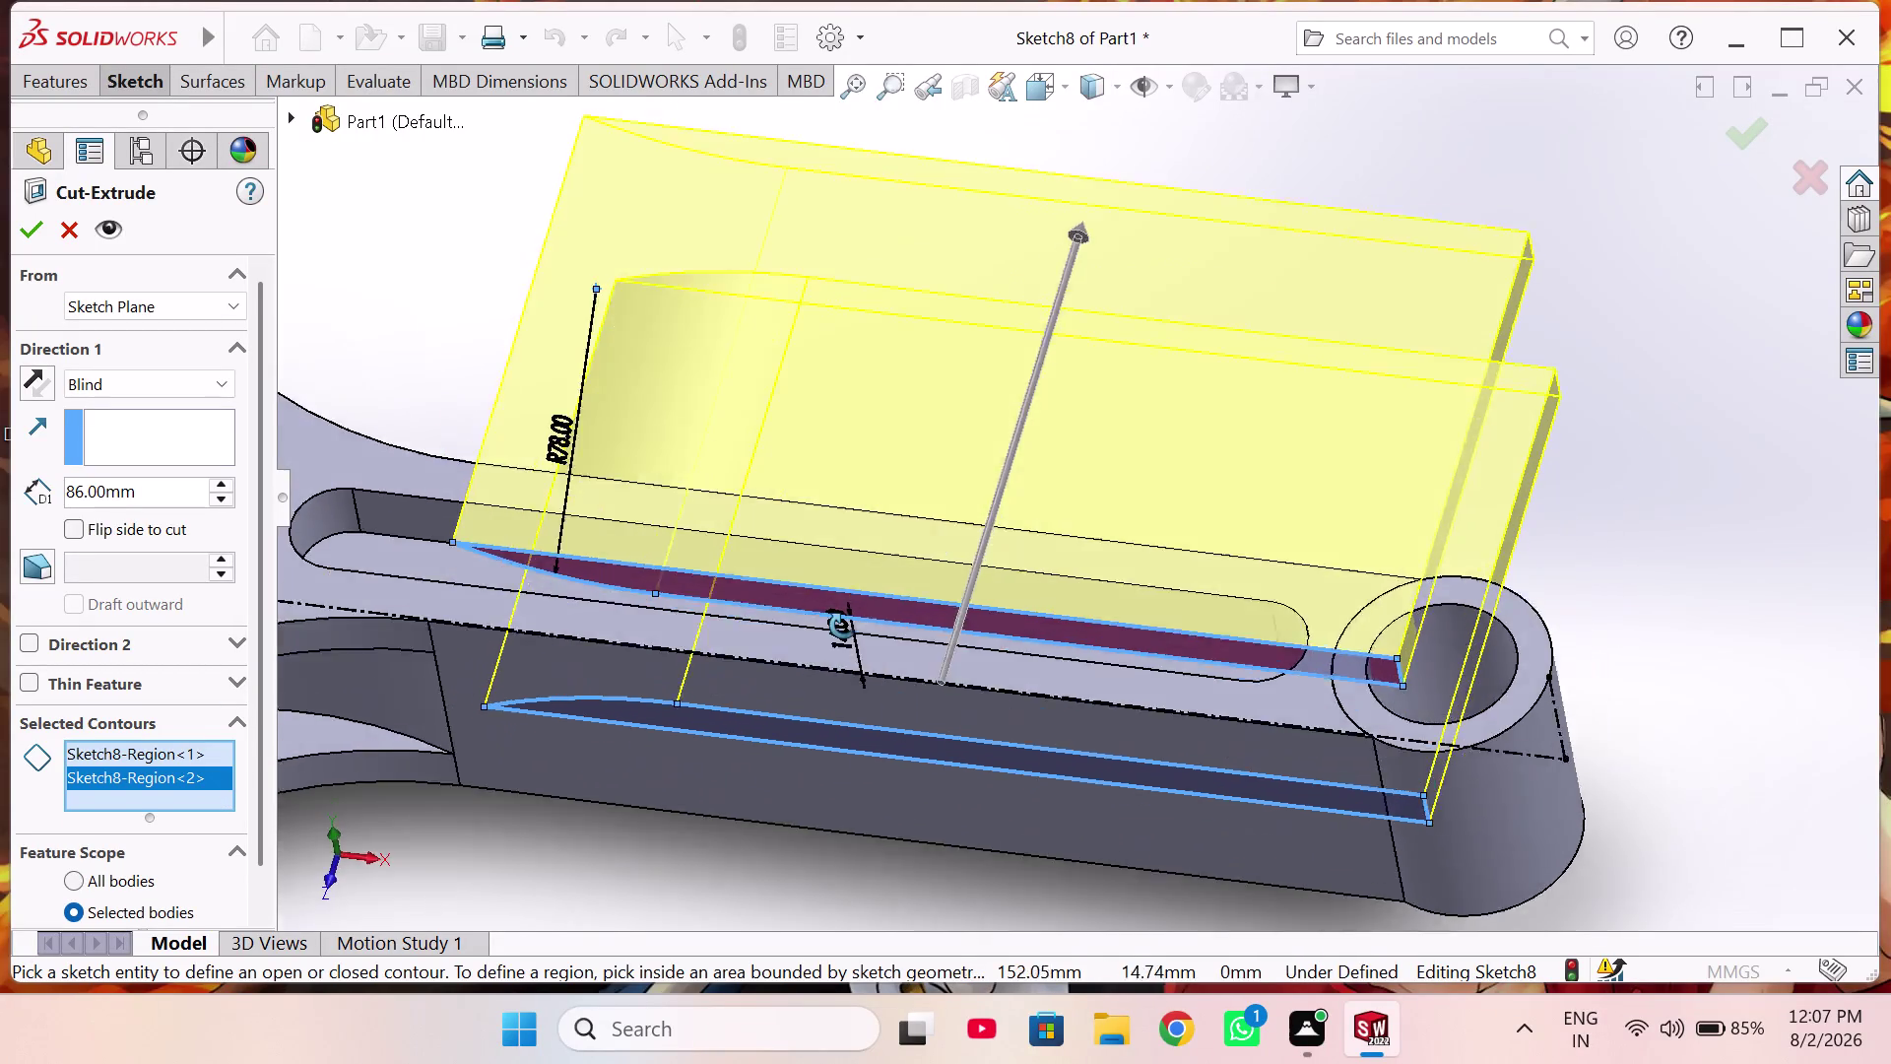
middle_drag(848, 612, 840, 629)
middle_drag(840, 630, 823, 636)
scroll(up, 3)
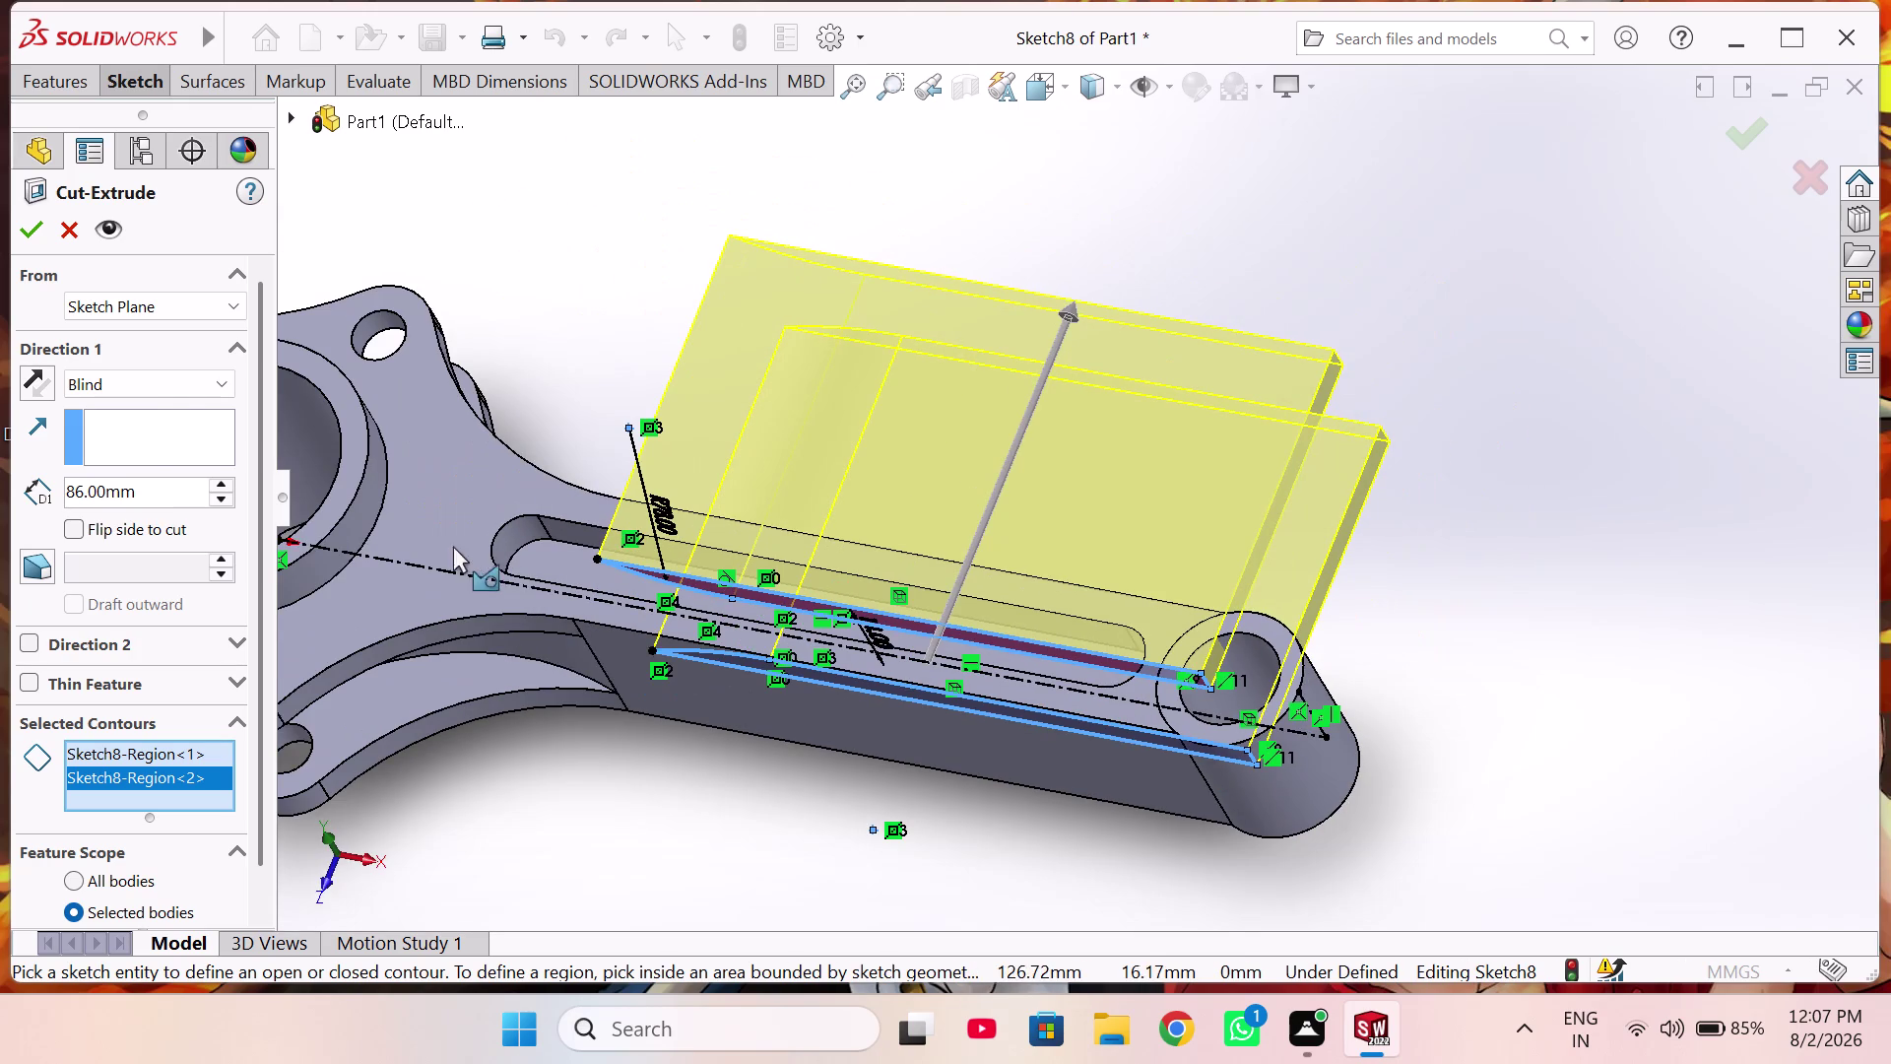
click(195, 373)
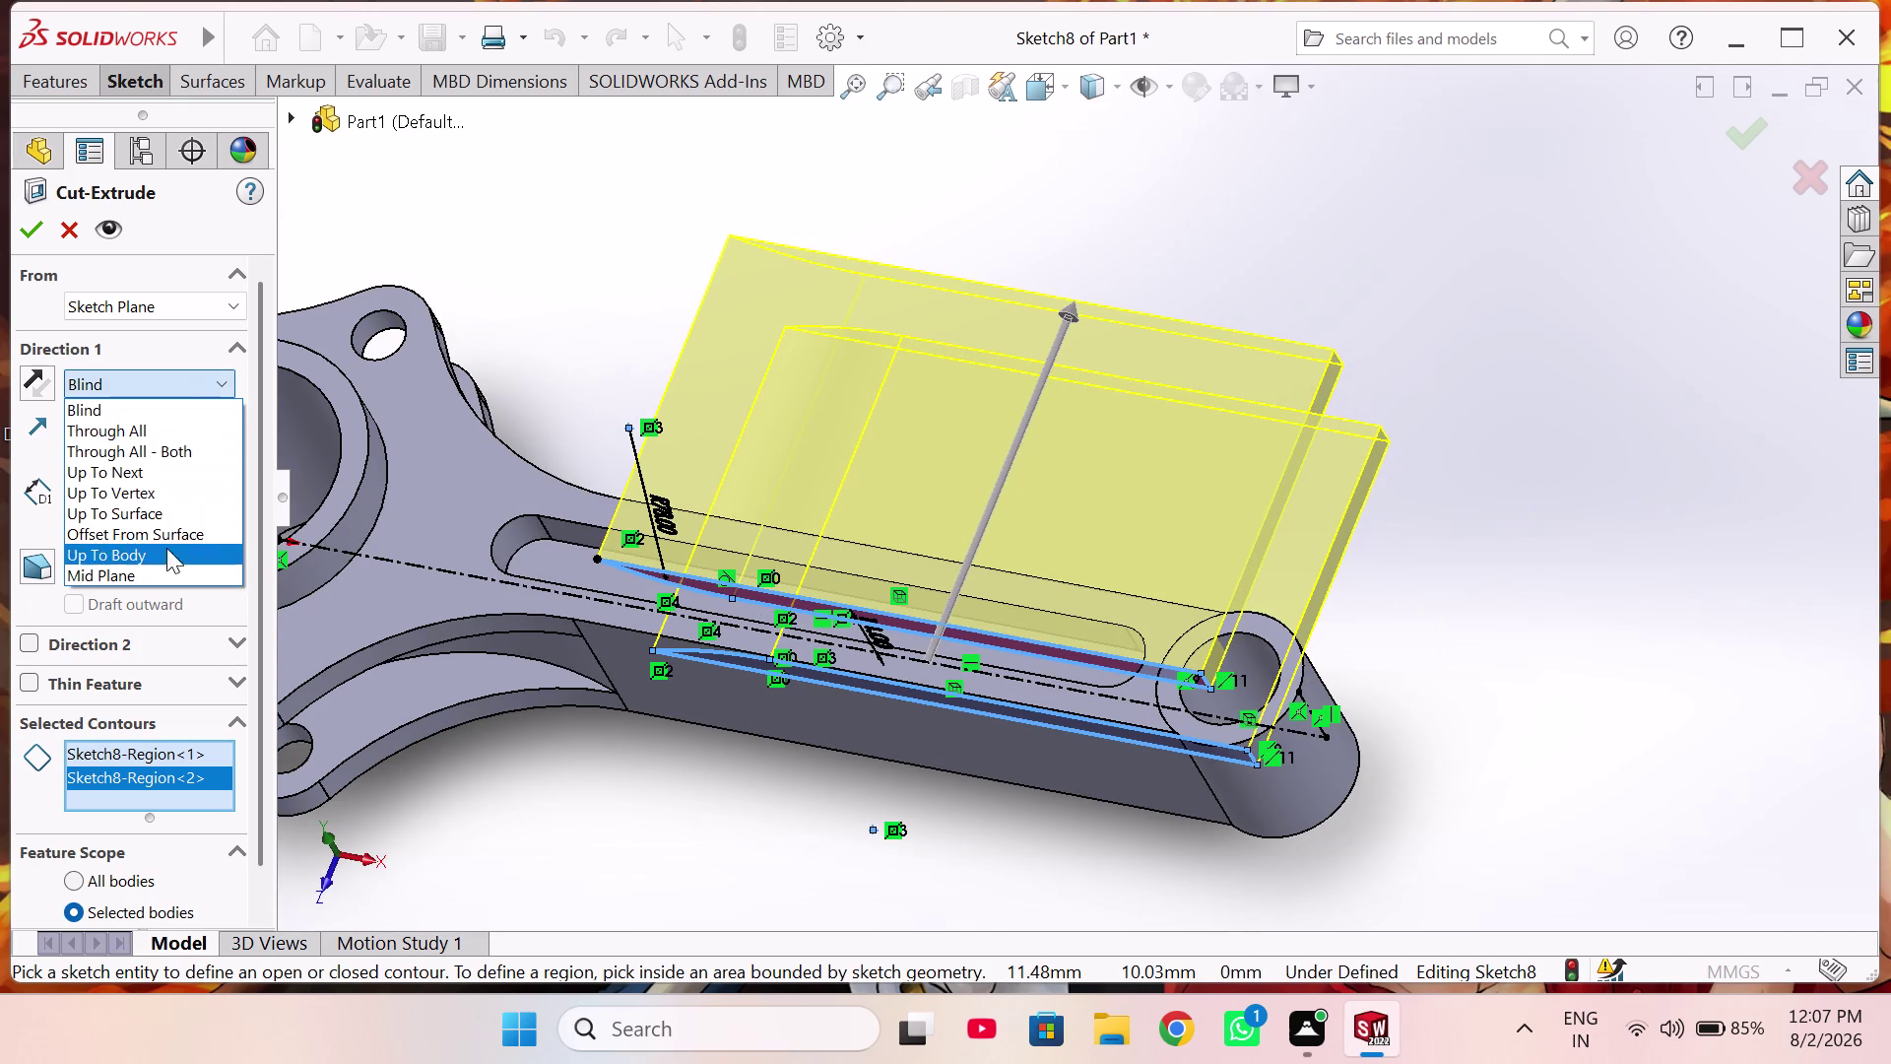
click(166, 567)
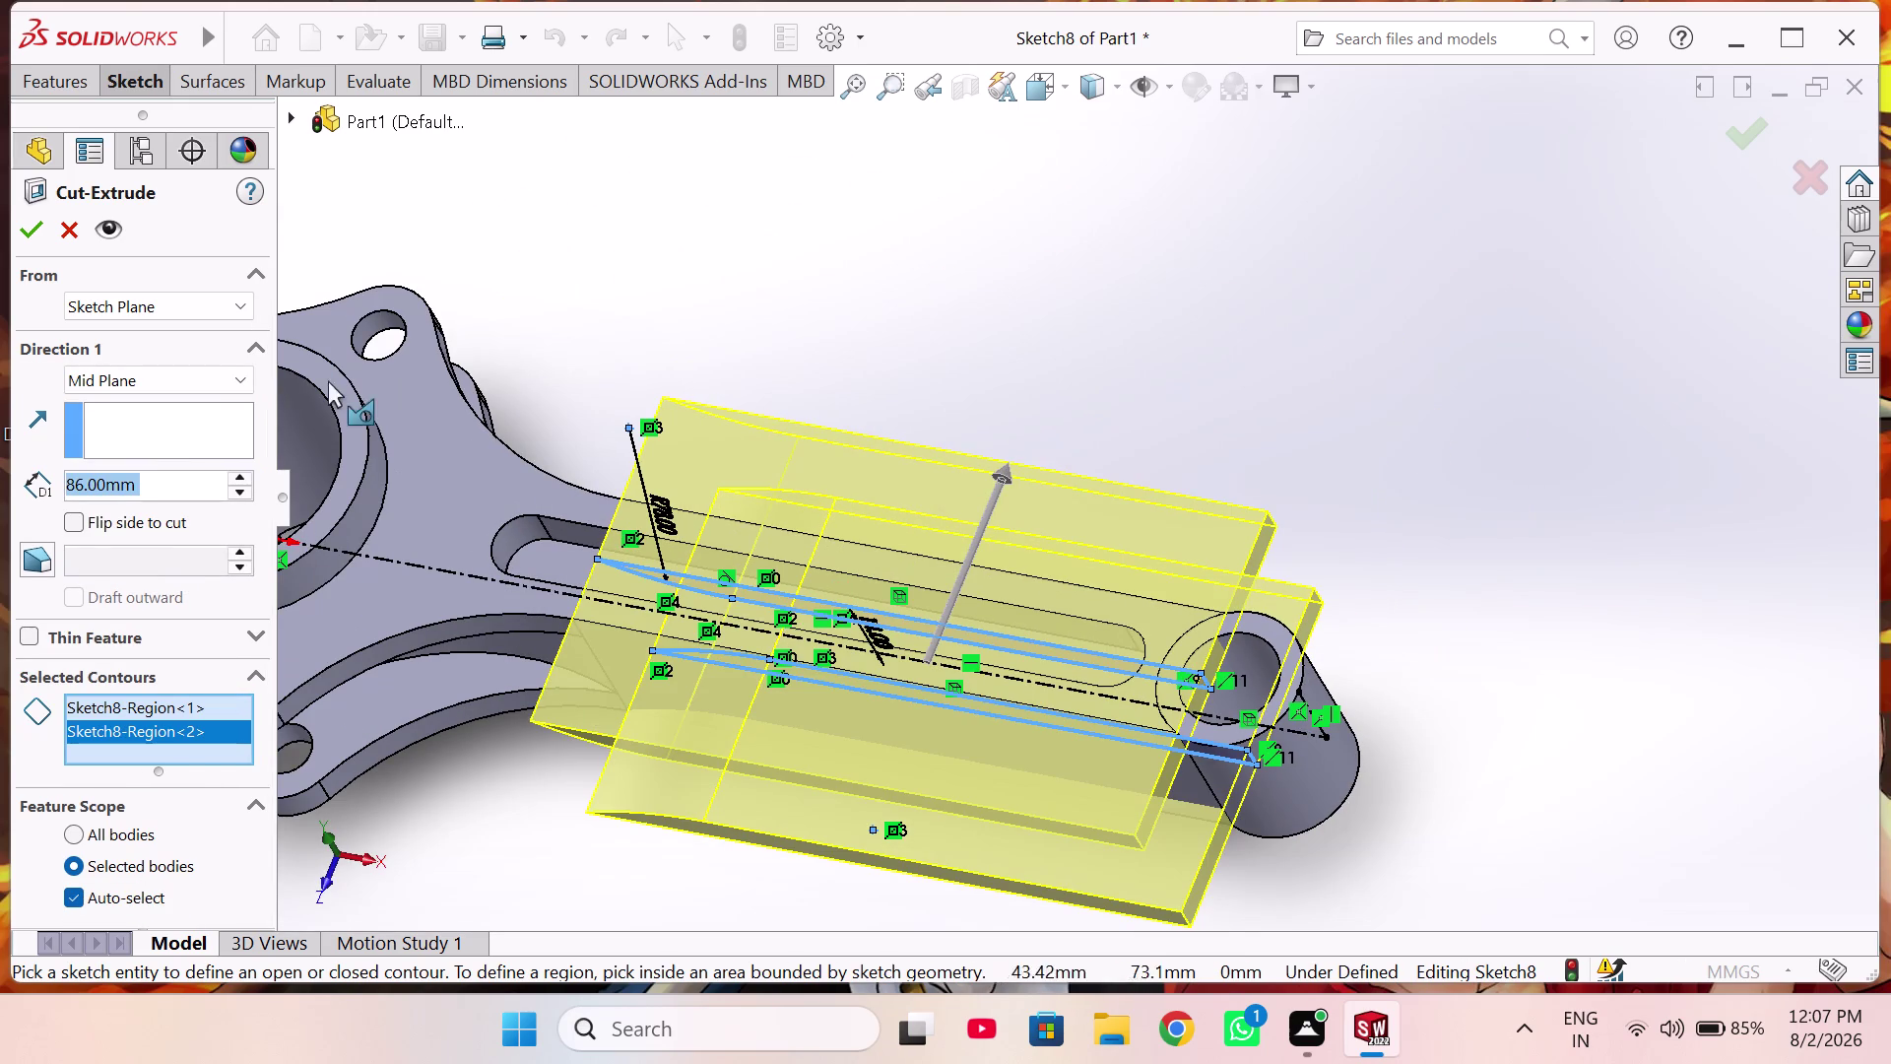
click(40, 228)
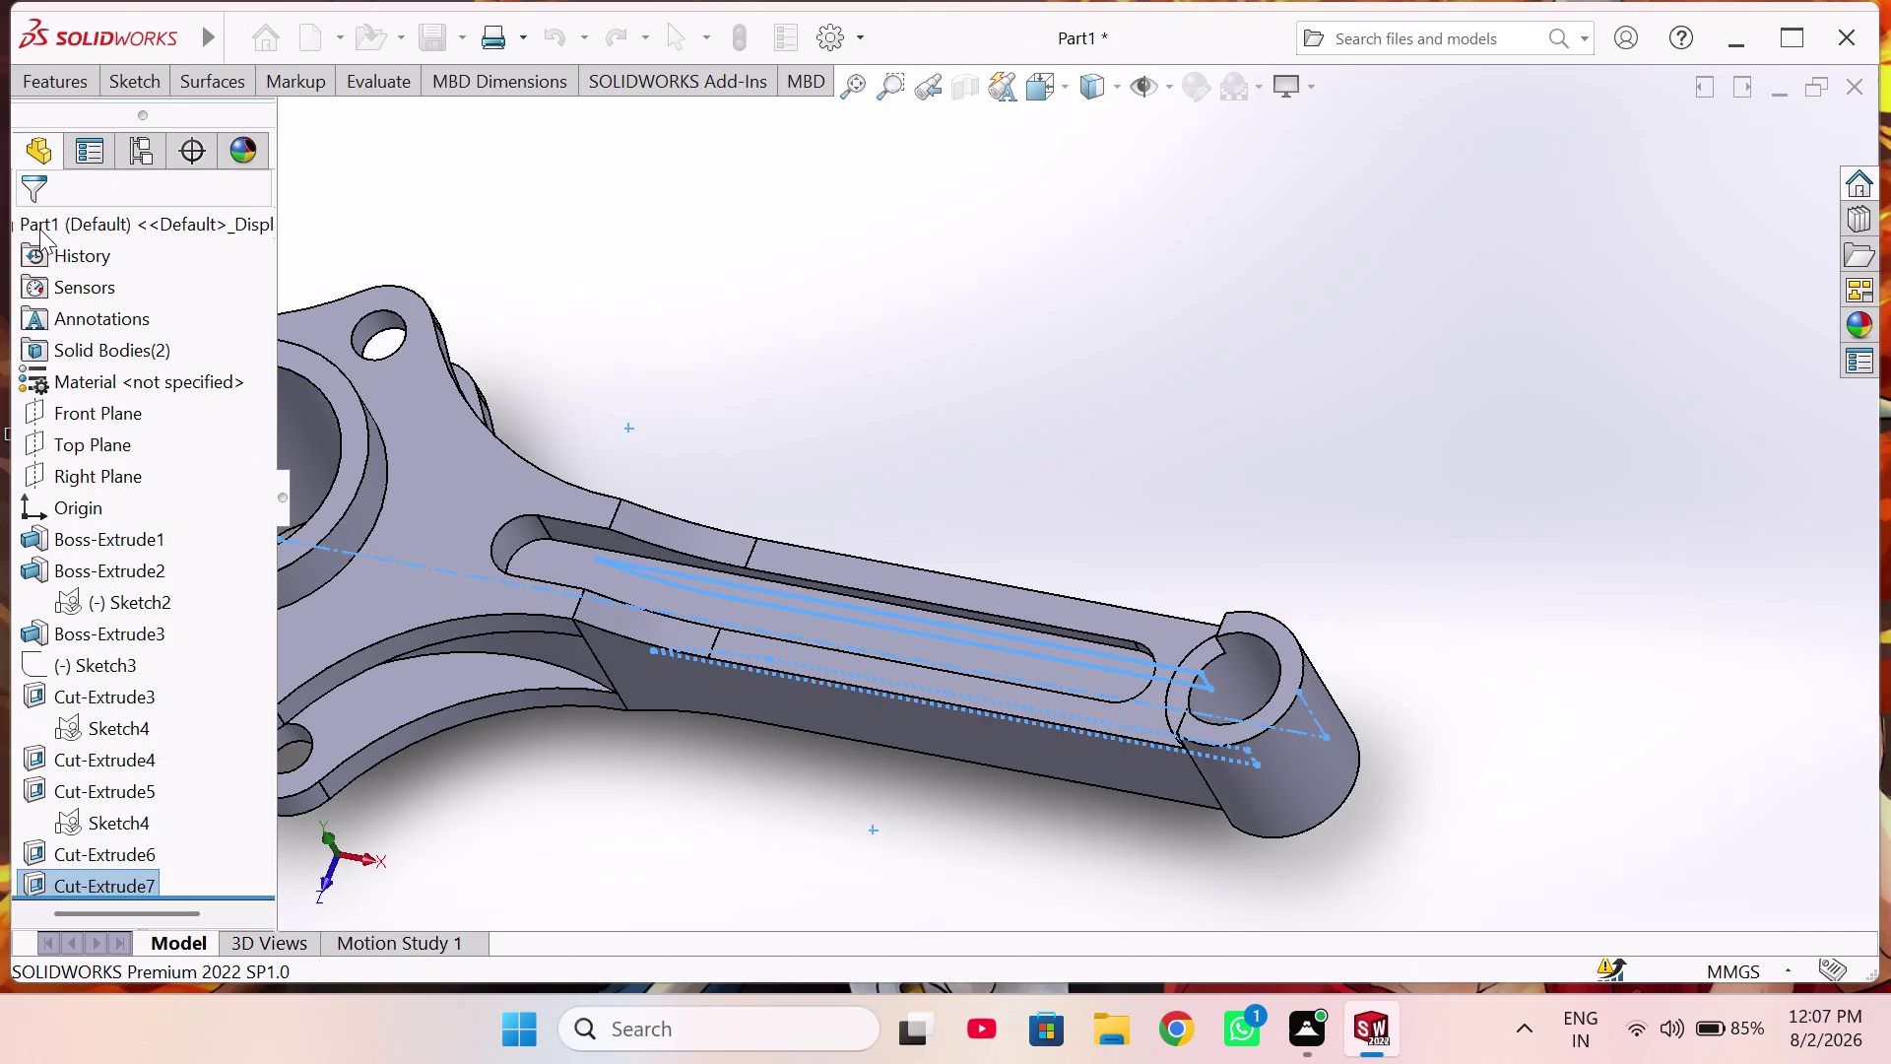
Reopen the Cut-Extrude7 feature for editing.
middle_drag(844, 858, 937, 761)
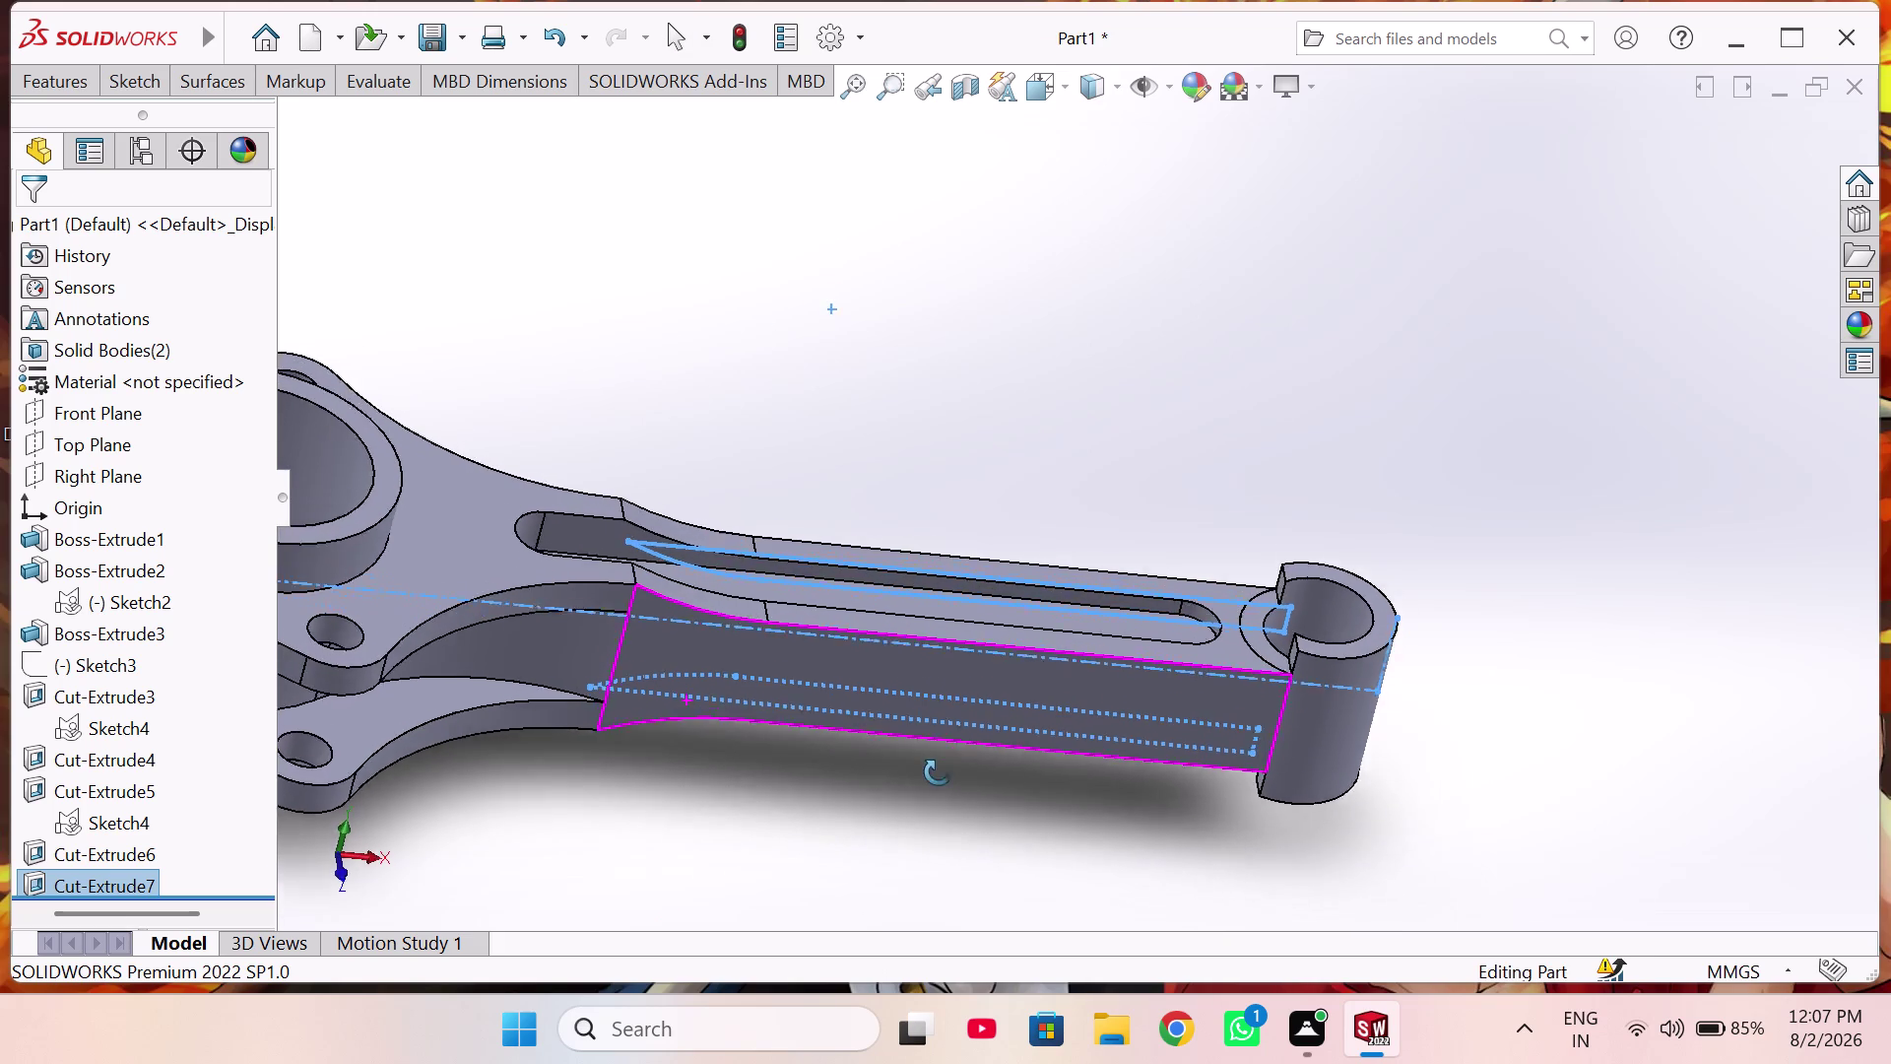
middle_drag(937, 761, 935, 785)
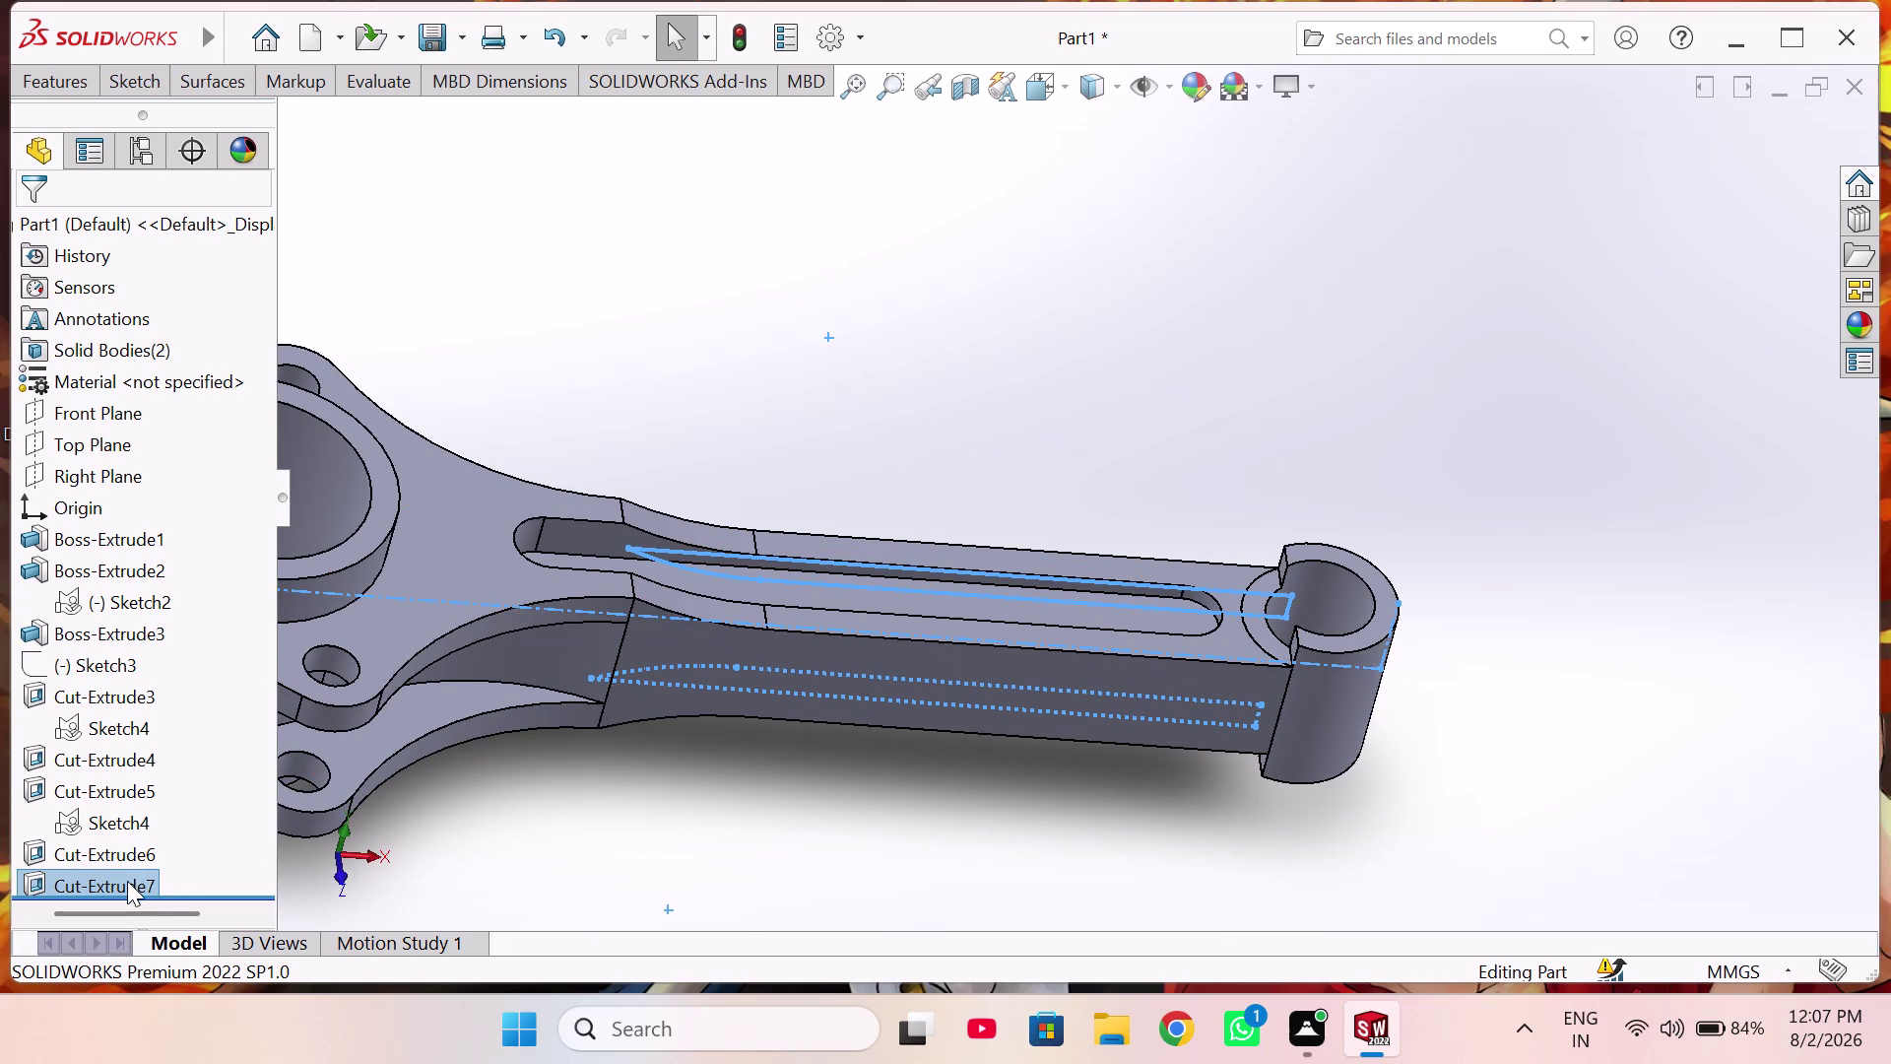
click(127, 881)
click(148, 812)
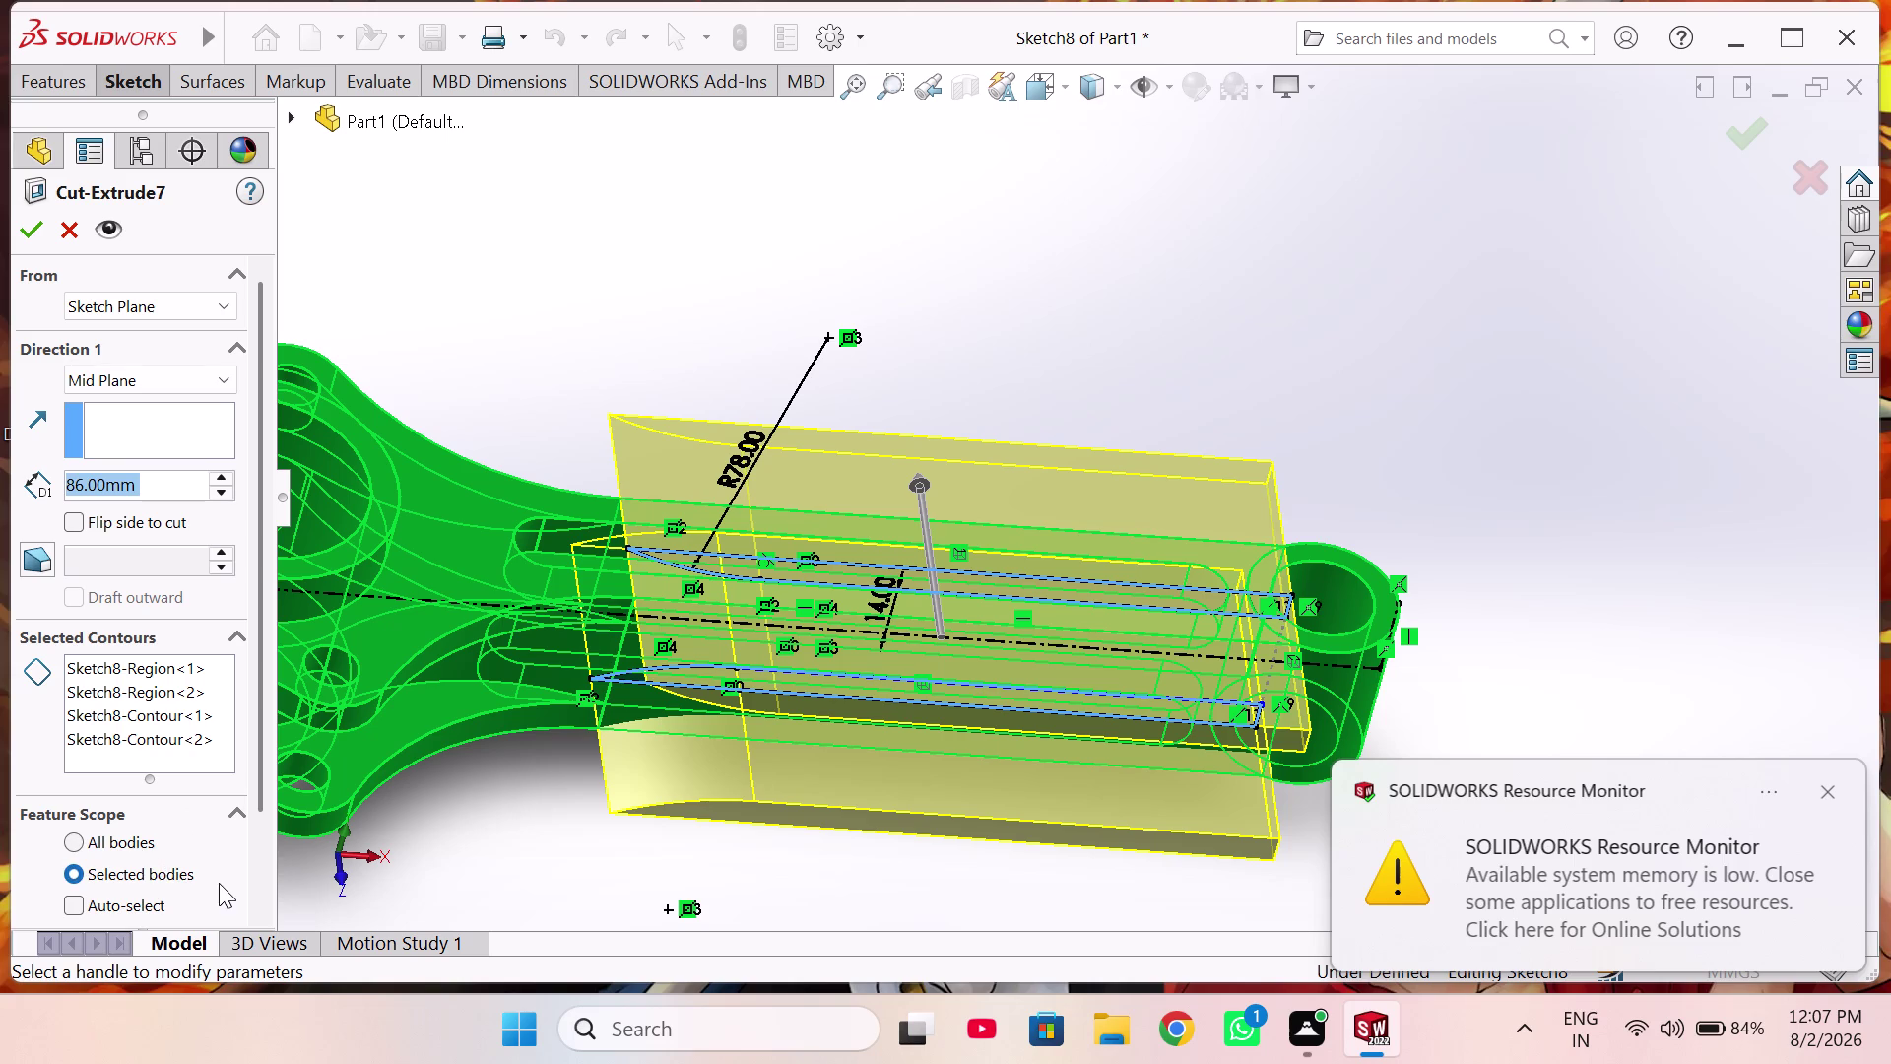
Delete both bodies from Feature Scope, select the Cut-Extrude6 body, and confirm.
scroll(down, 3)
scroll(down, 3)
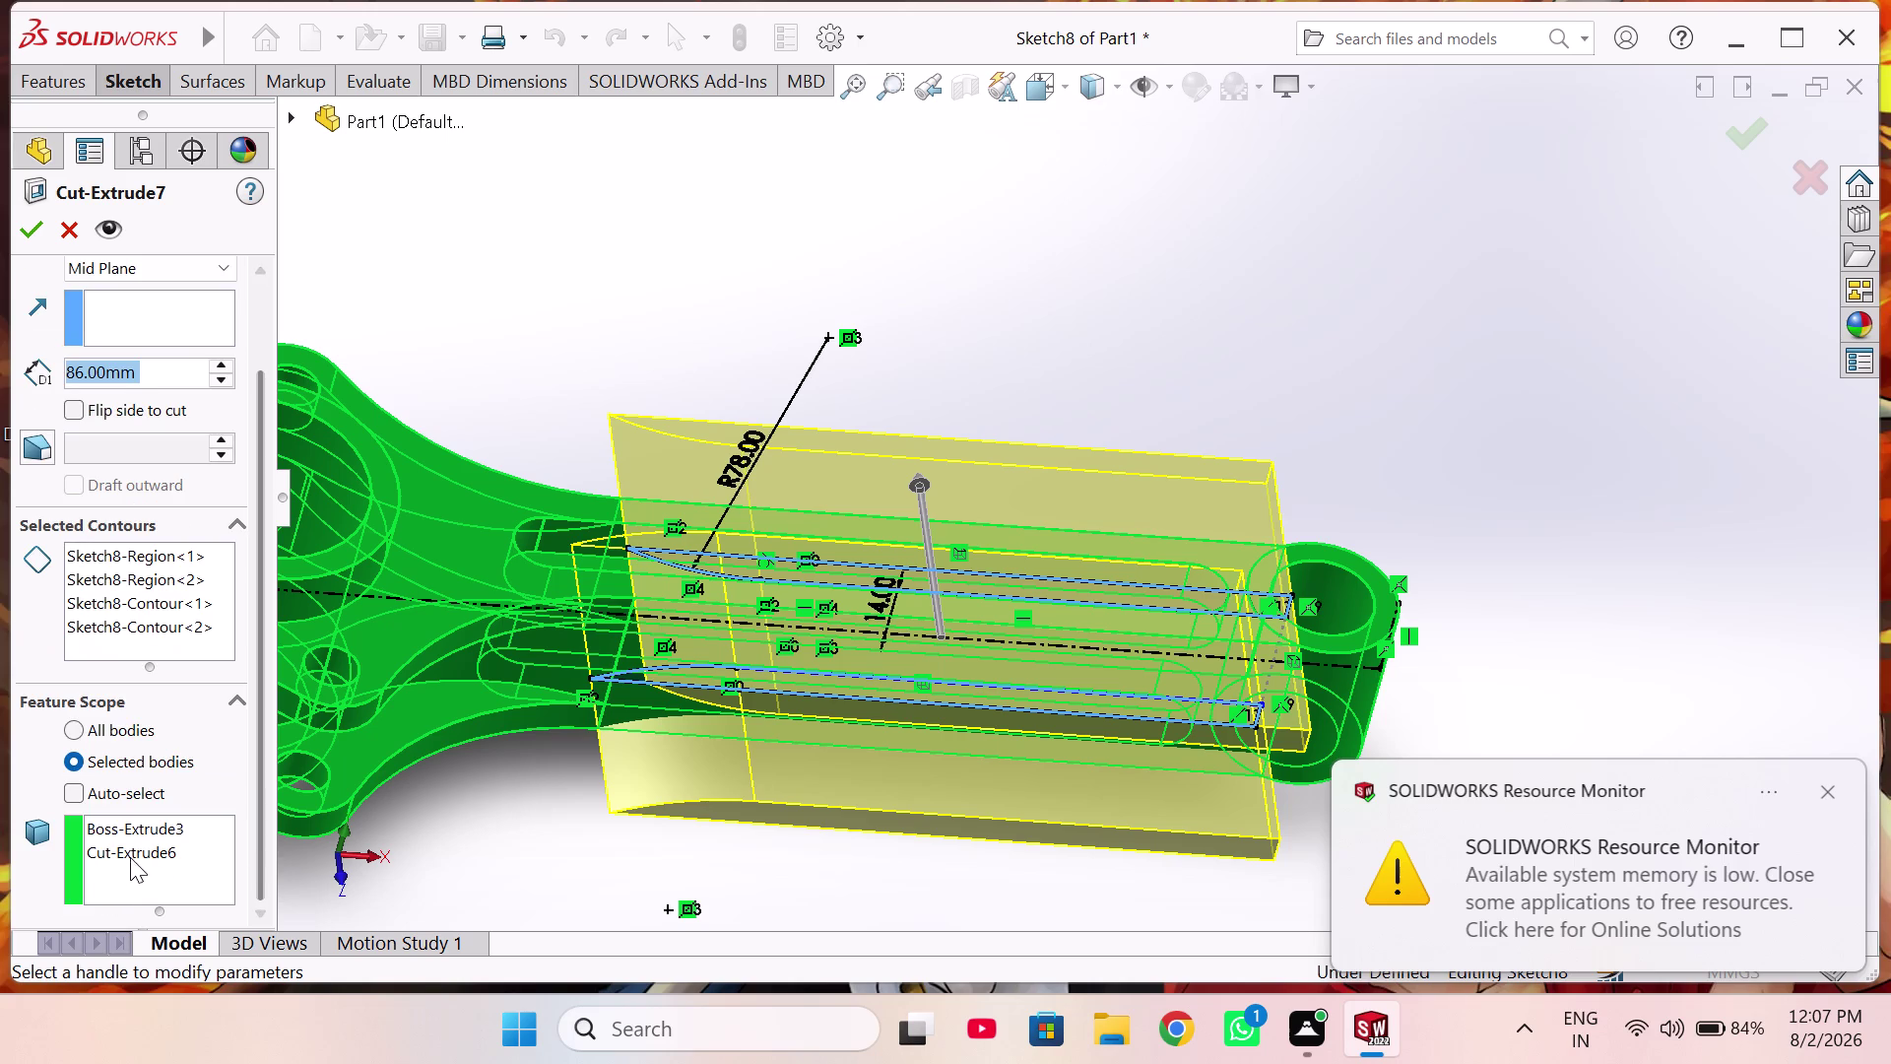
click(132, 856)
click(157, 826)
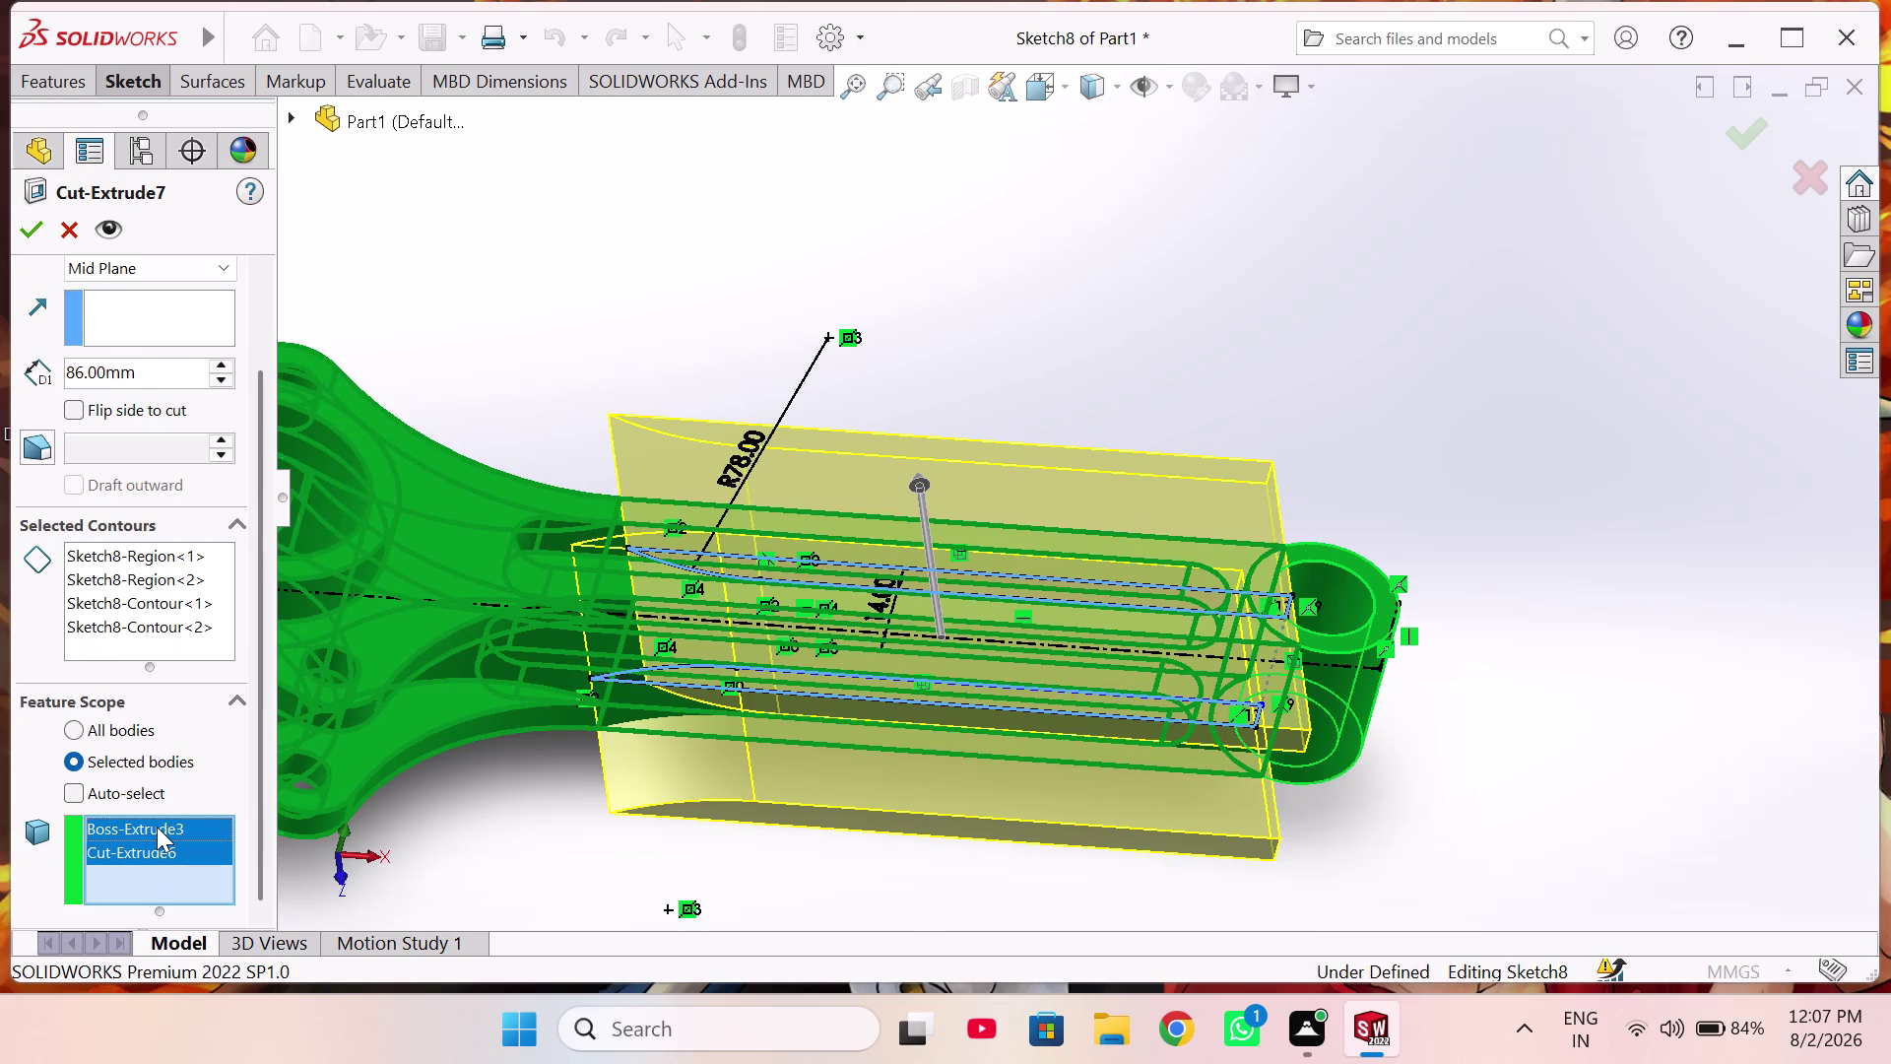
right_click(157, 826)
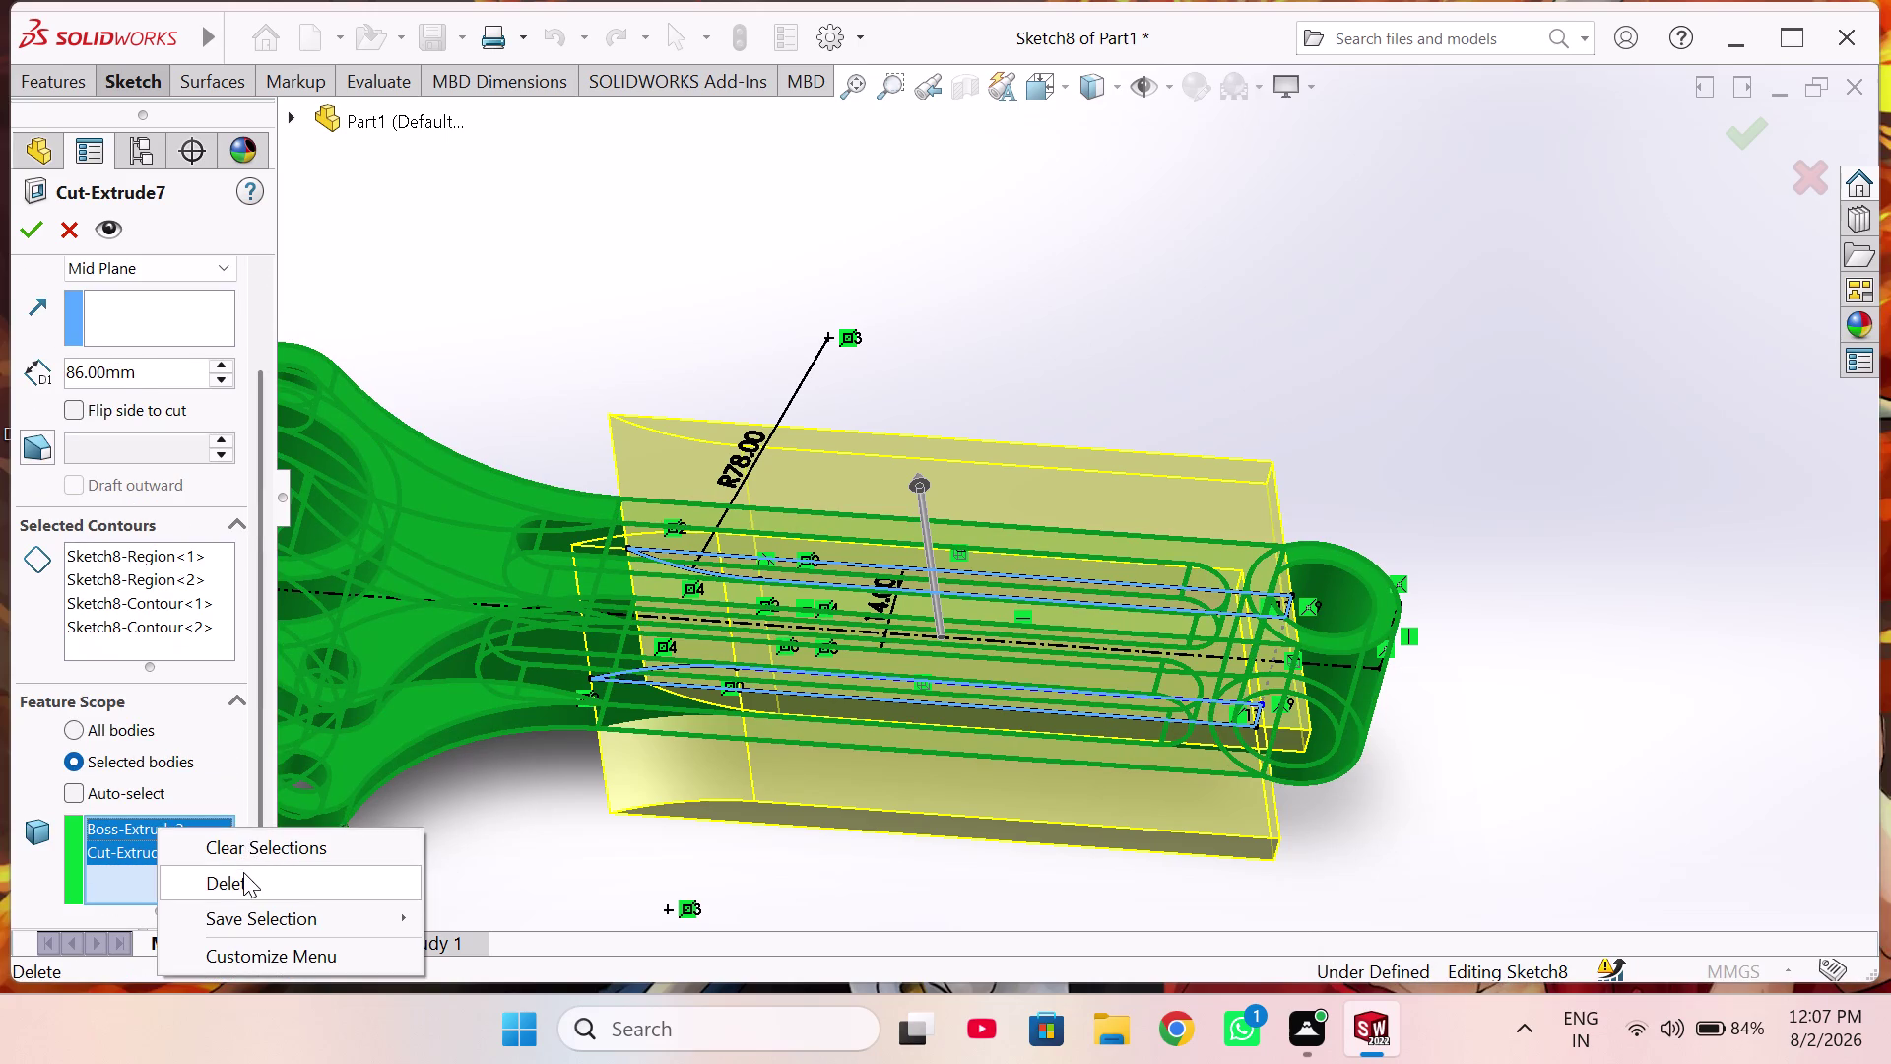
click(243, 872)
click(34, 243)
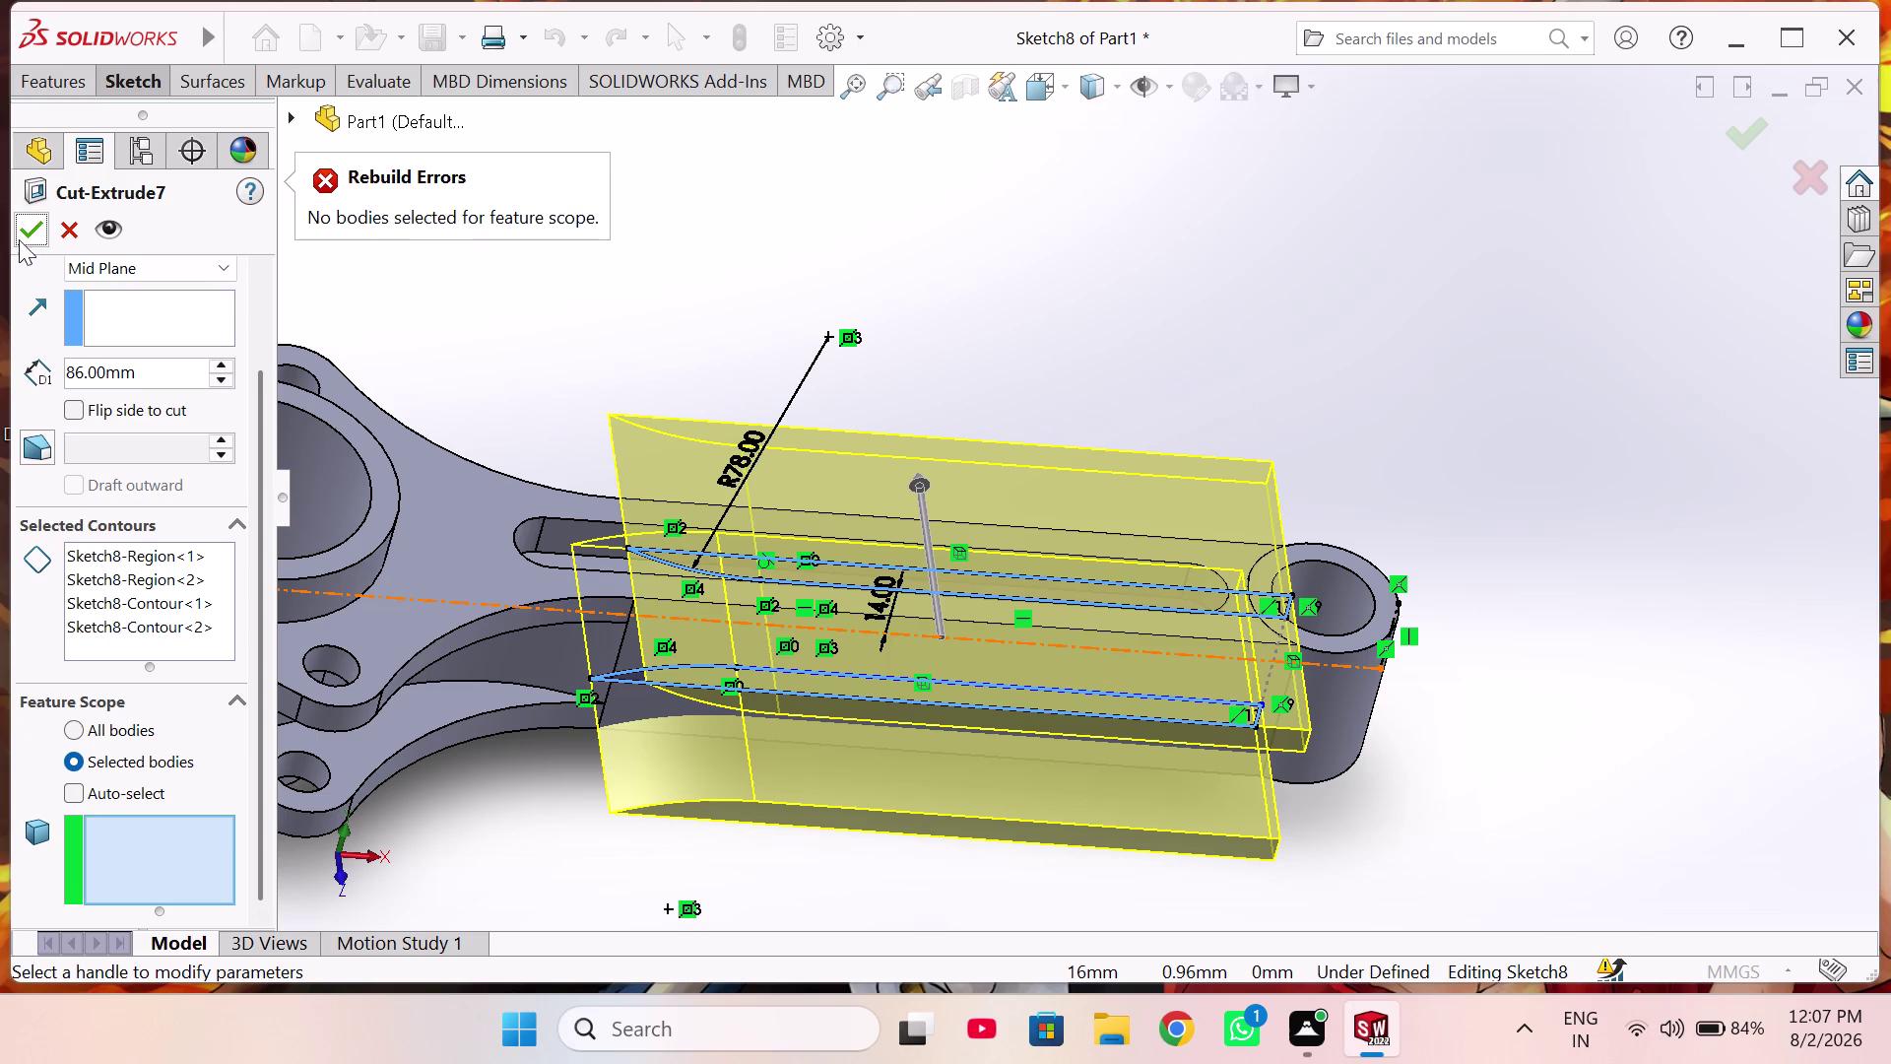
click(22, 237)
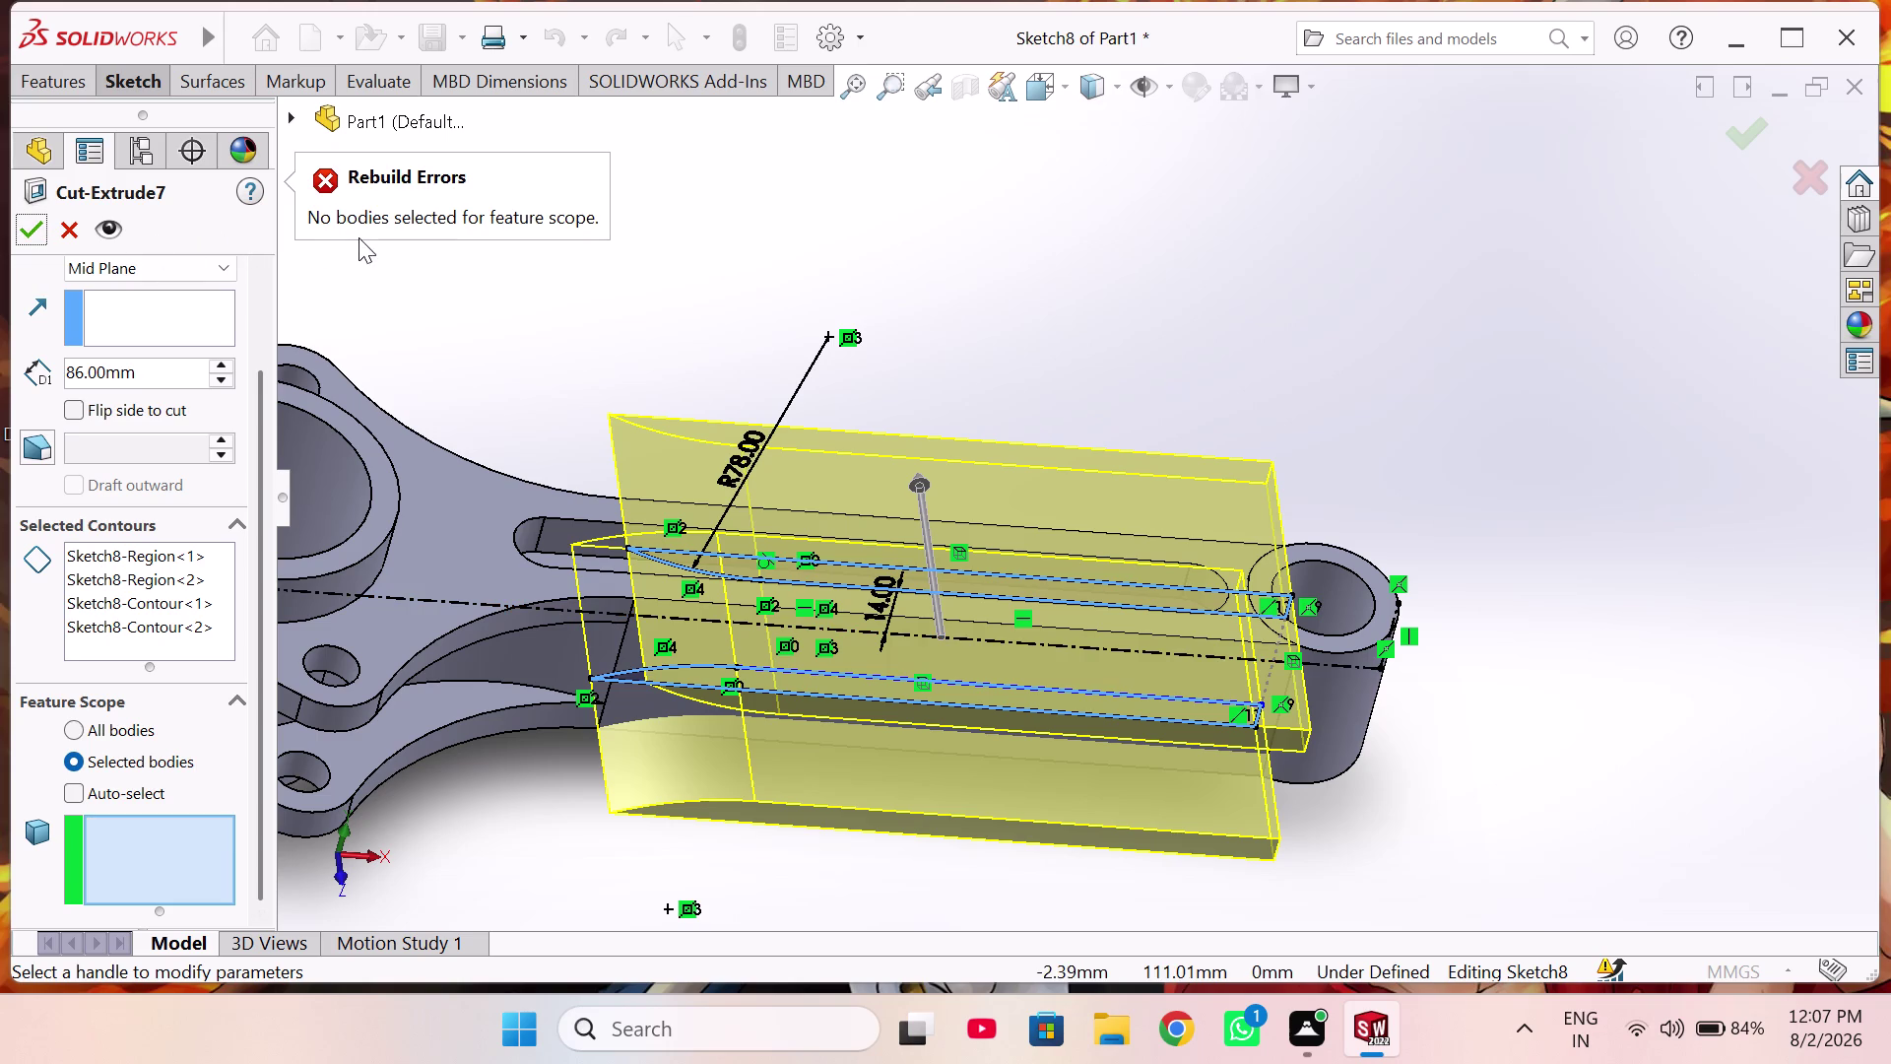
click(438, 532)
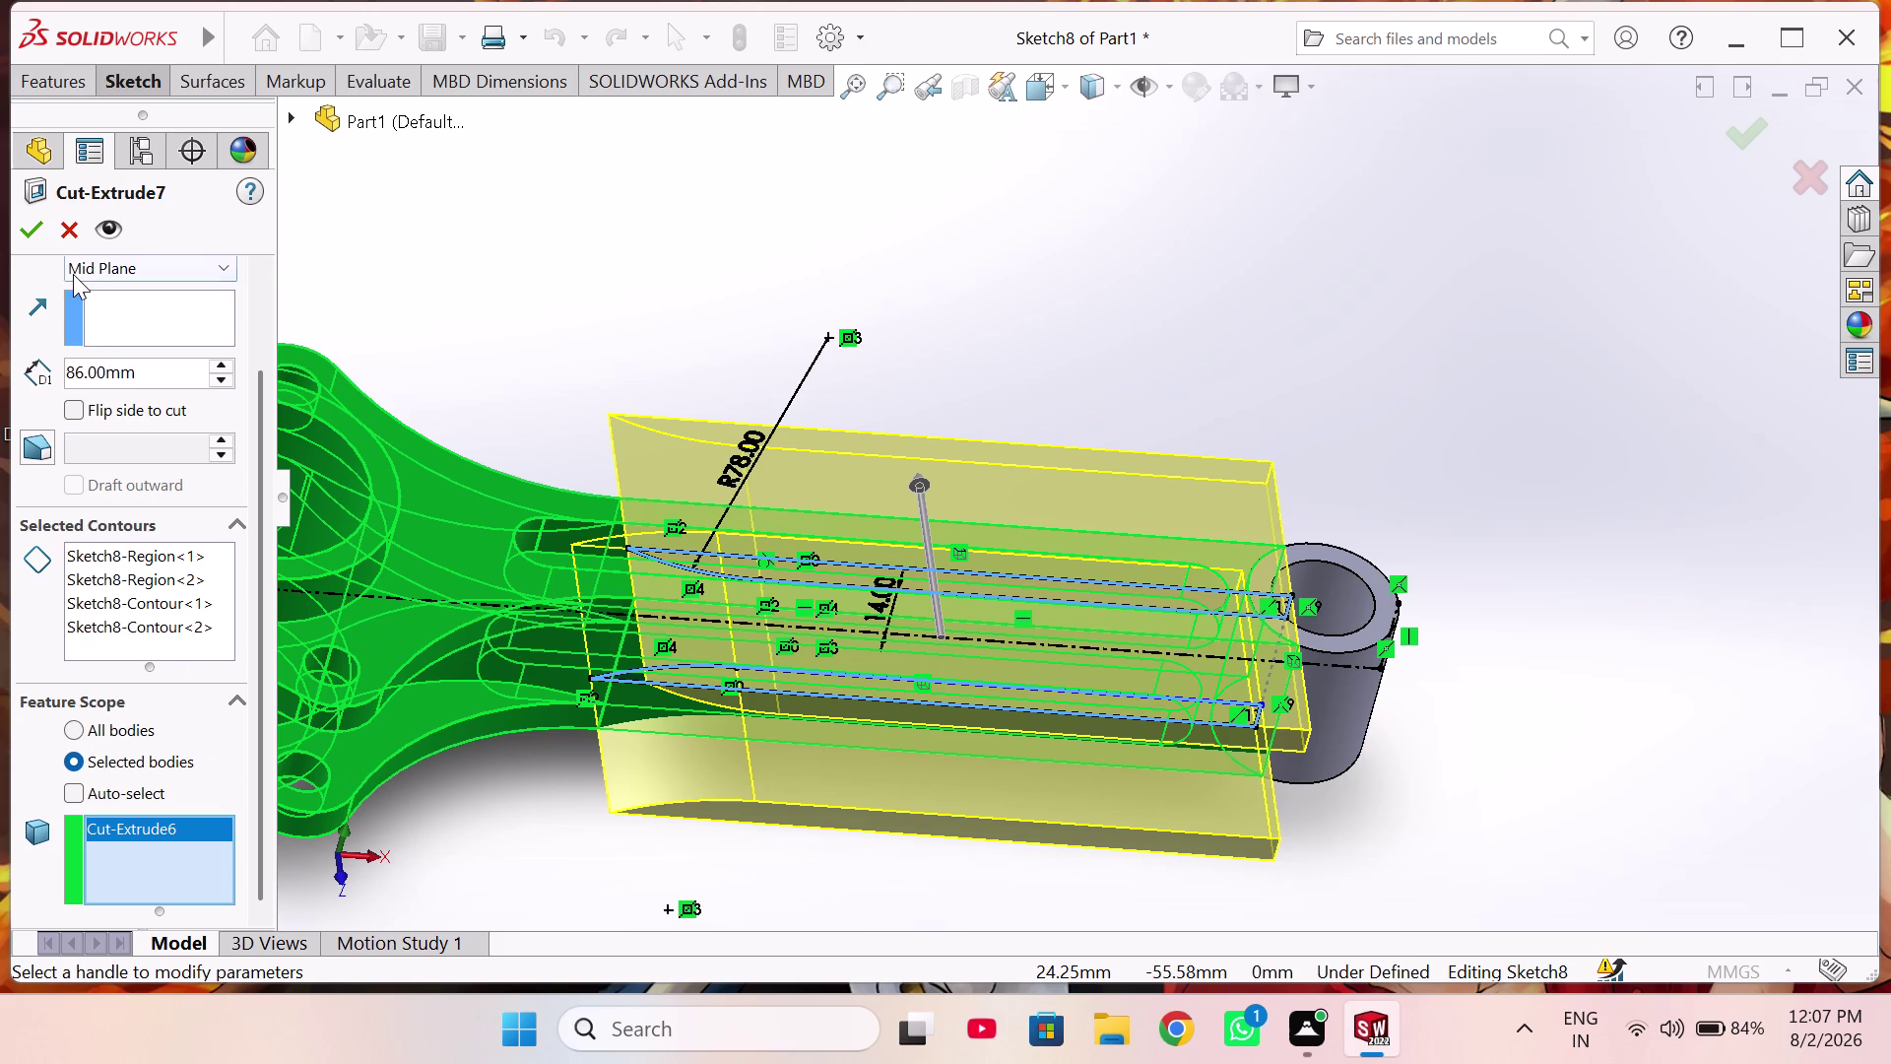
click(33, 220)
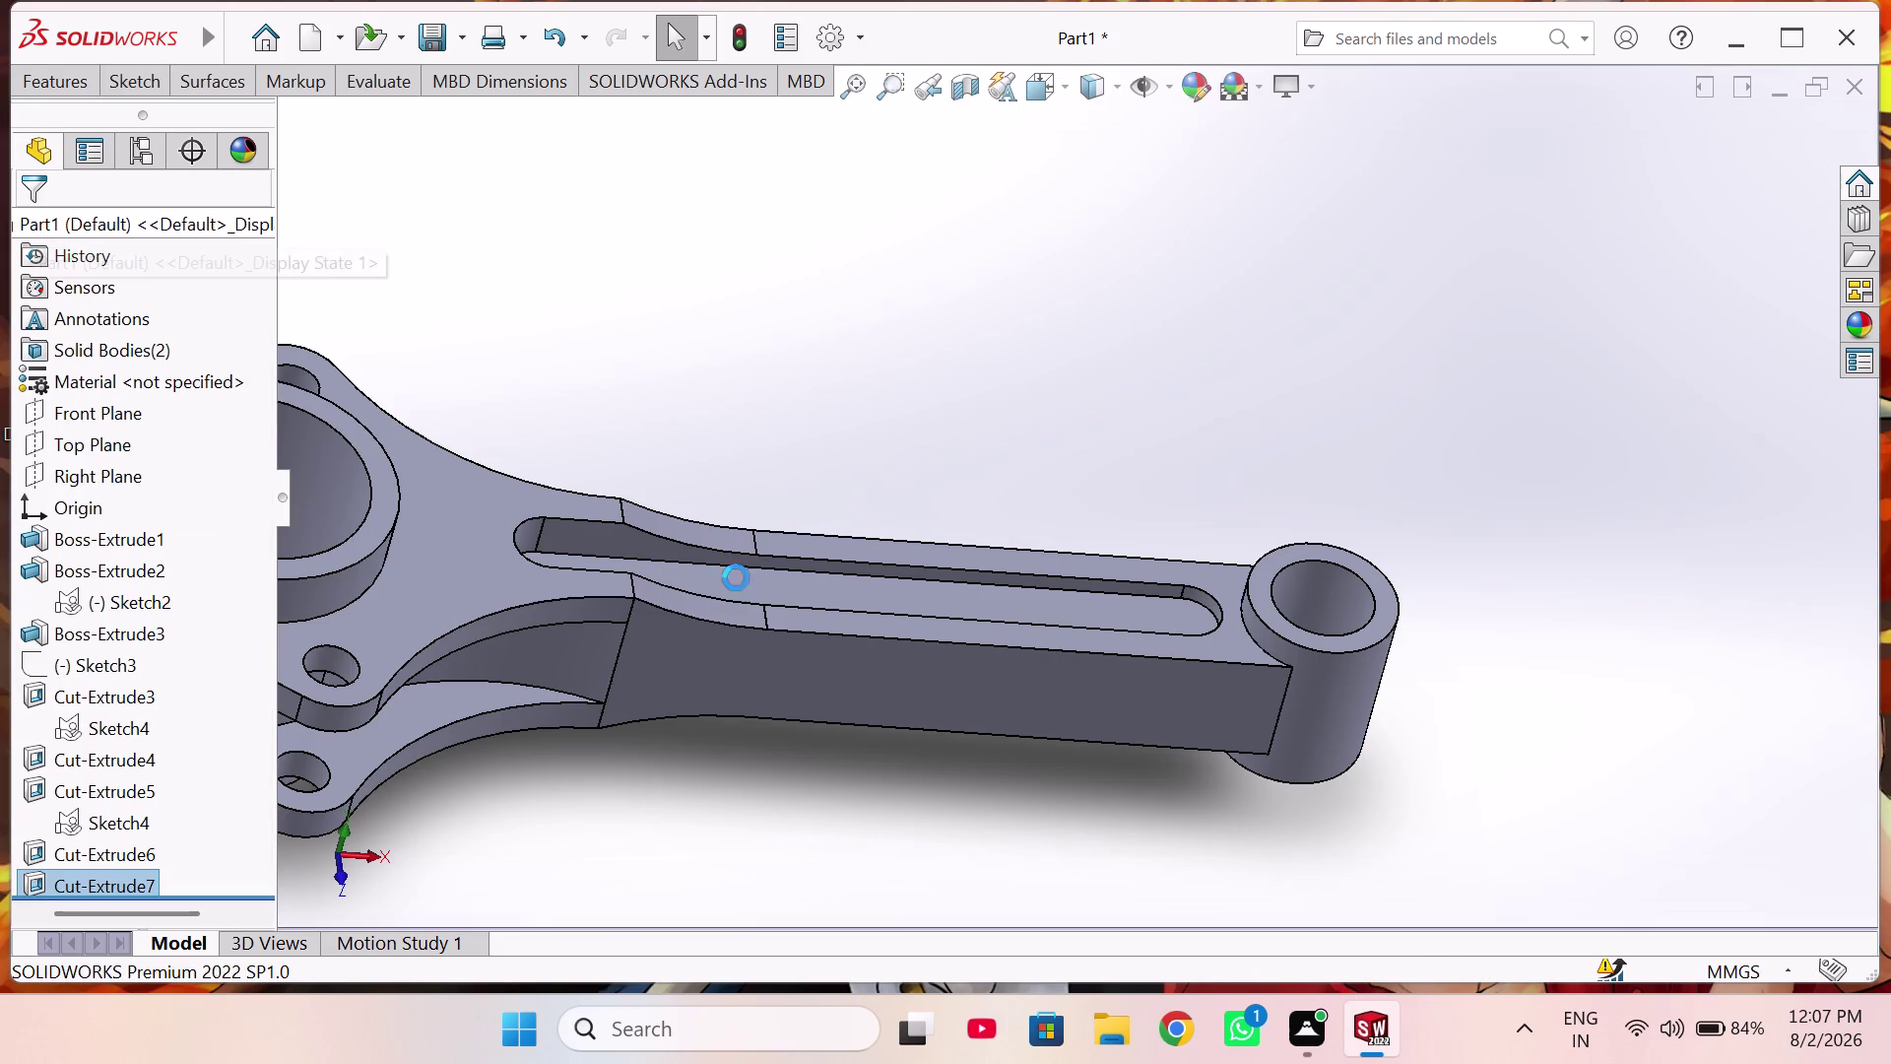
middle_drag(864, 794, 812, 656)
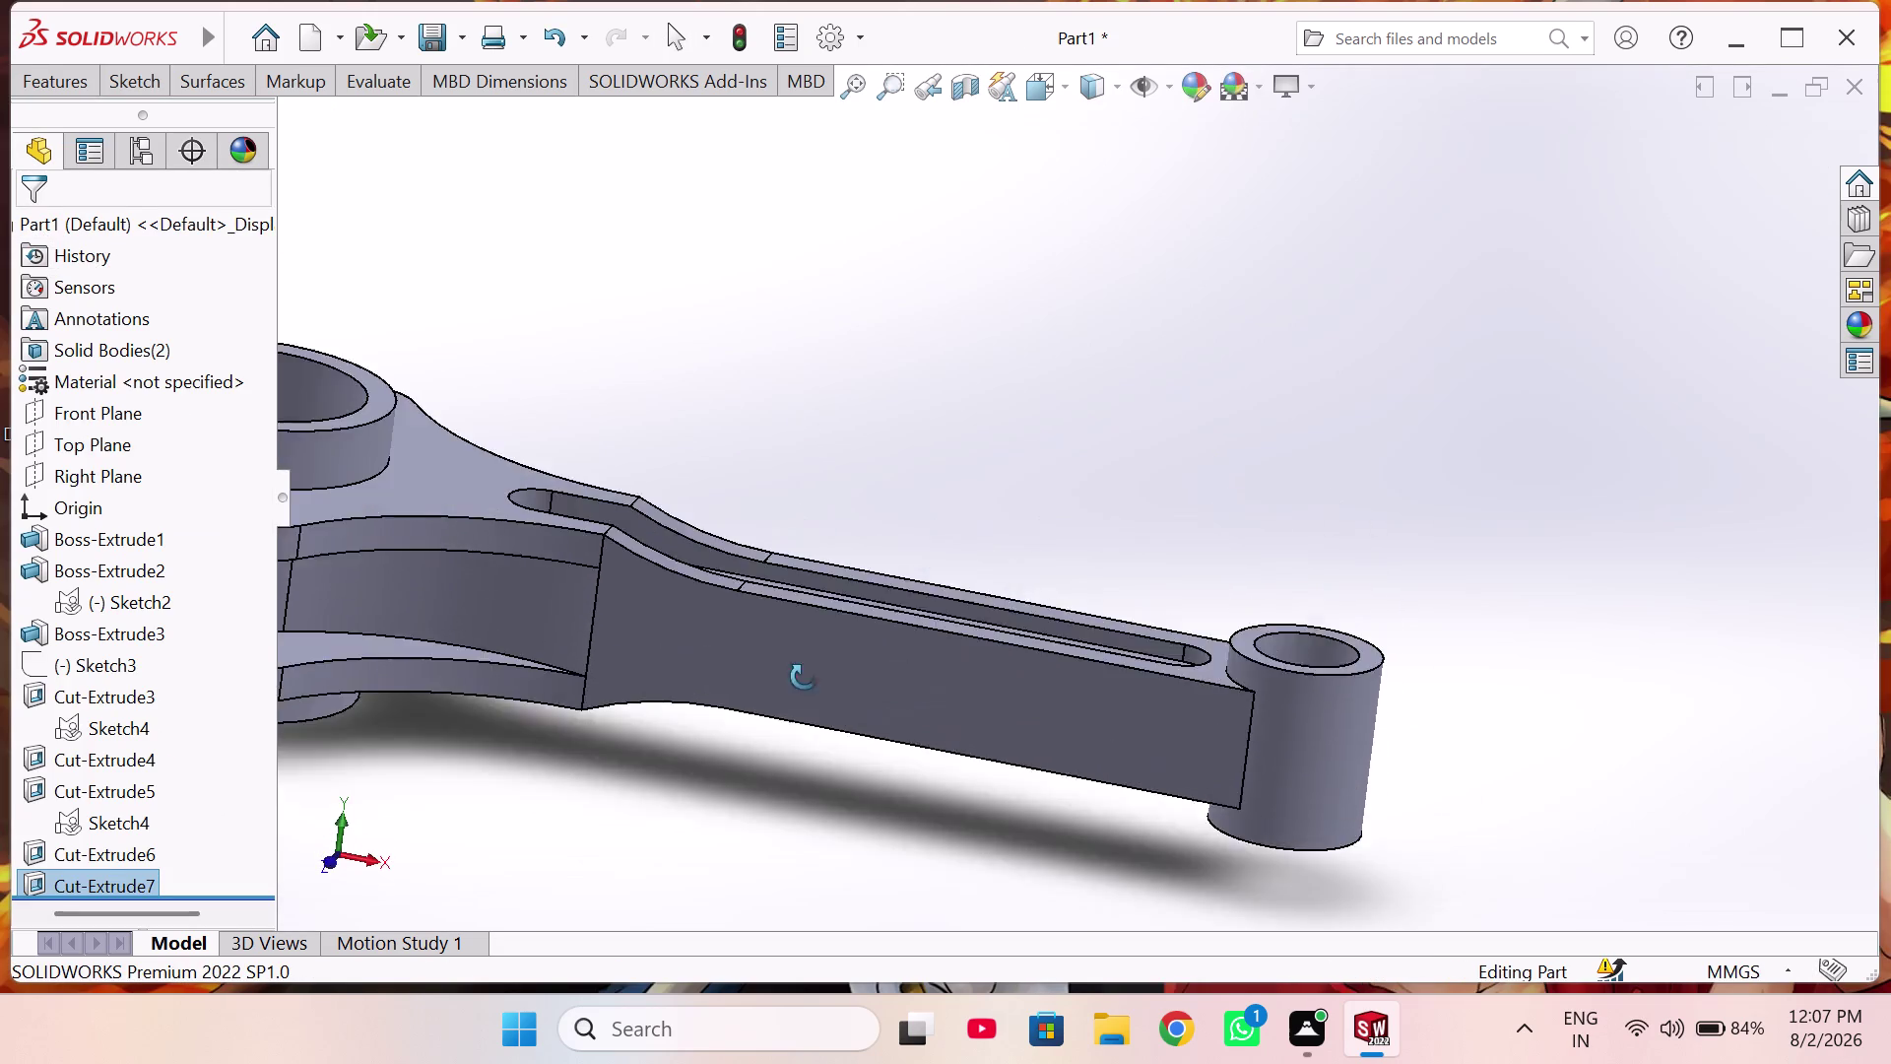
middle_drag(812, 655, 794, 709)
scroll(up, 3)
middle_drag(807, 450, 754, 637)
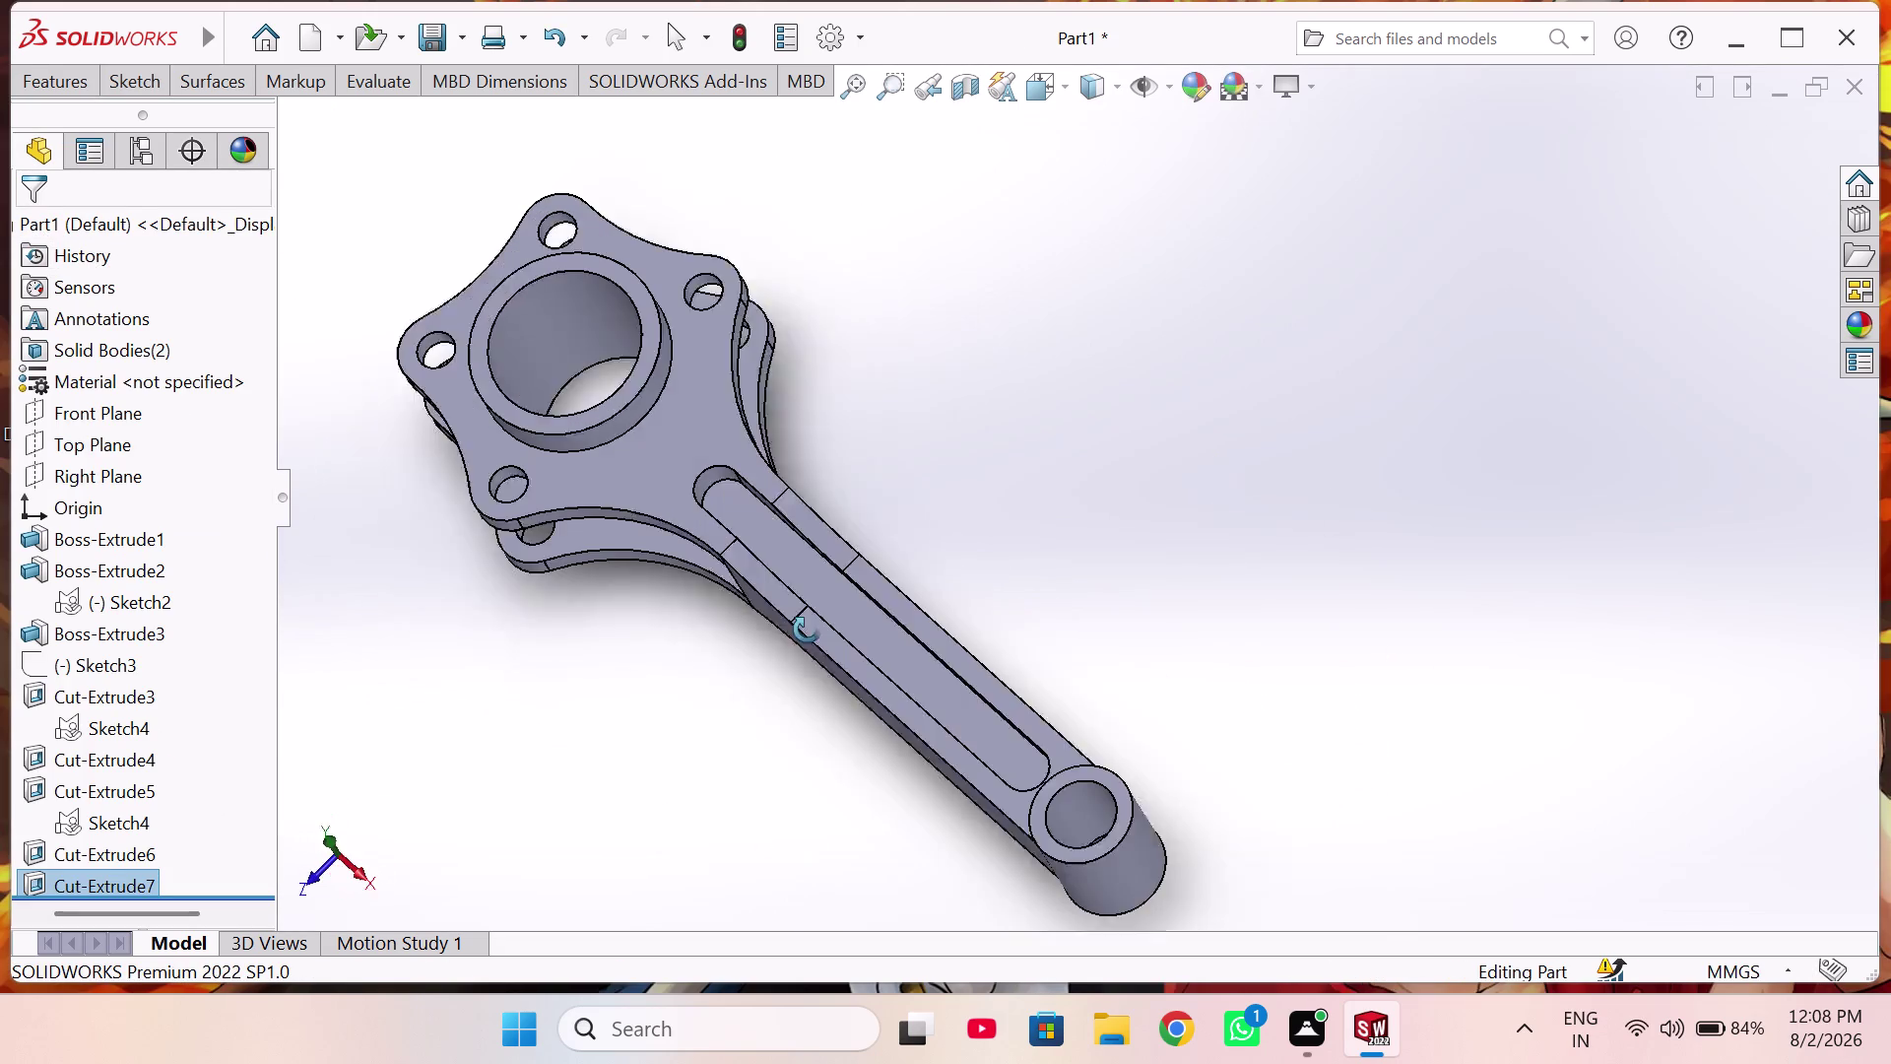
middle_drag(754, 638, 793, 632)
middle_drag(802, 664, 898, 610)
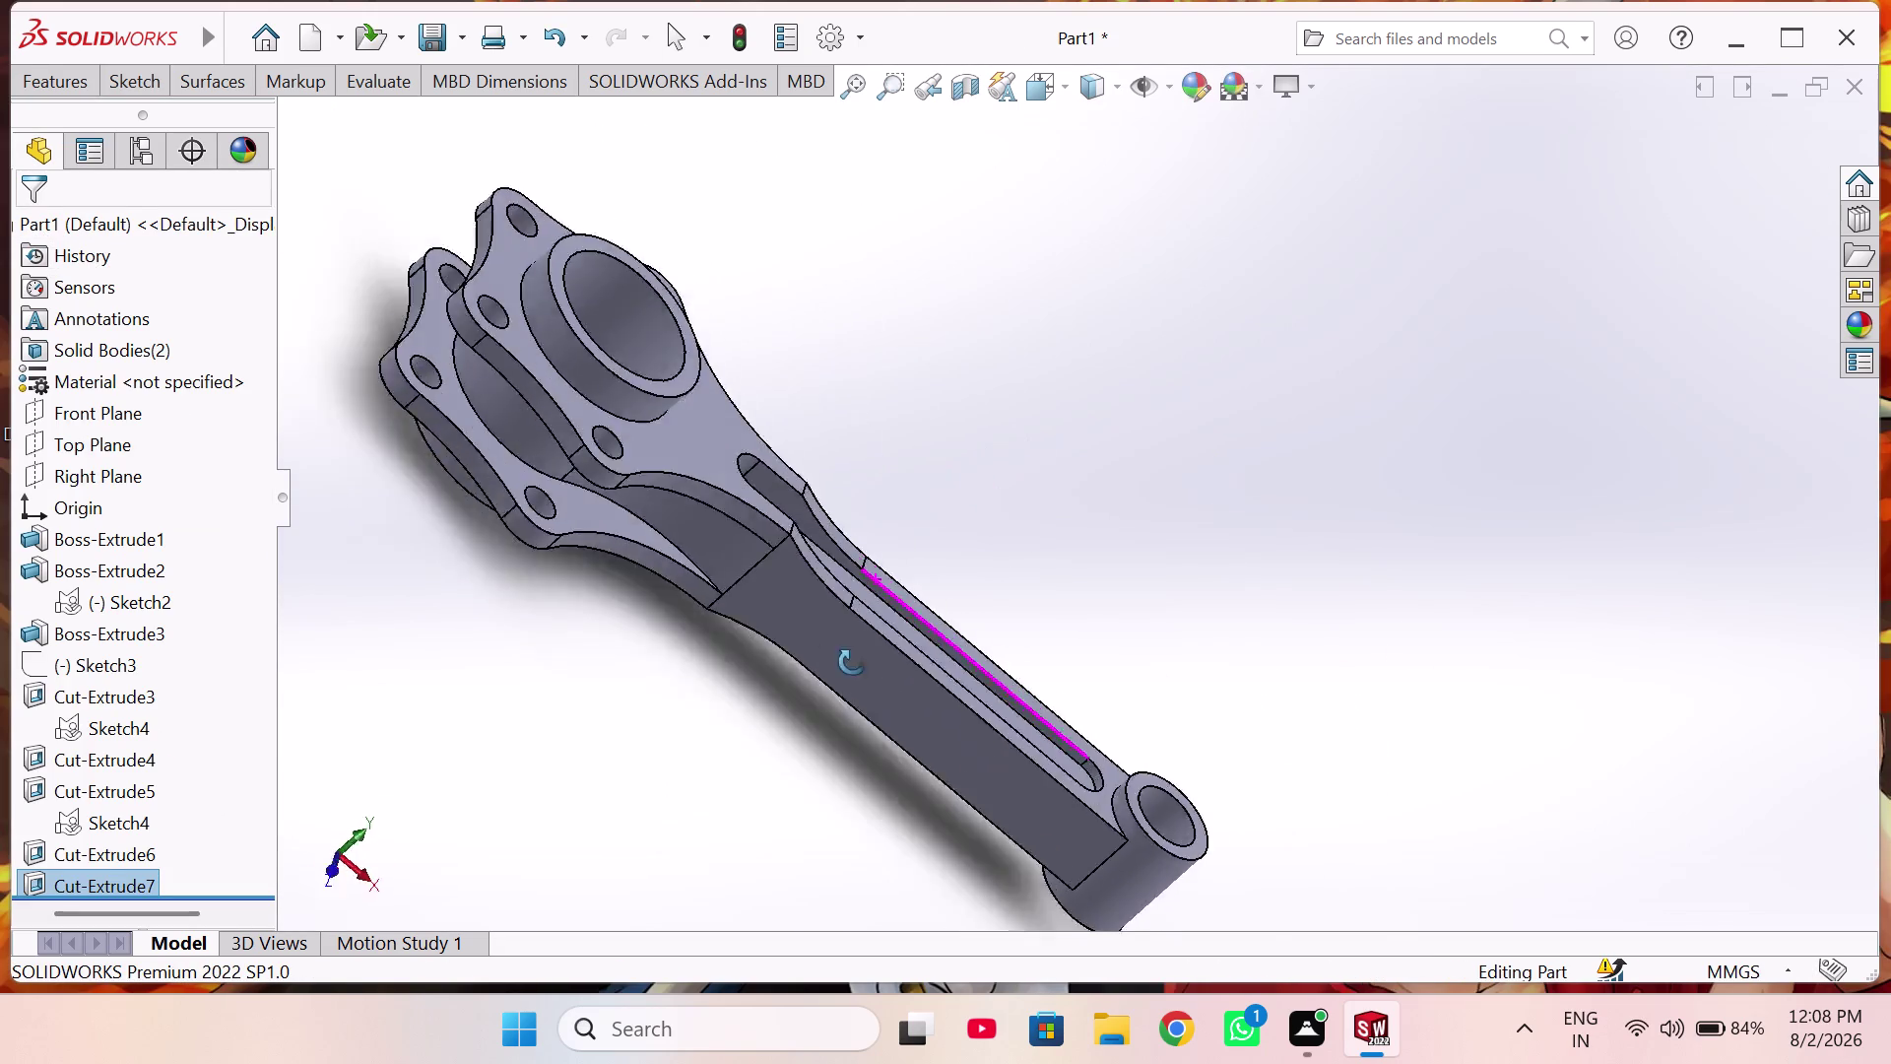
middle_drag(898, 609, 642, 868)
key(ctrl+1)
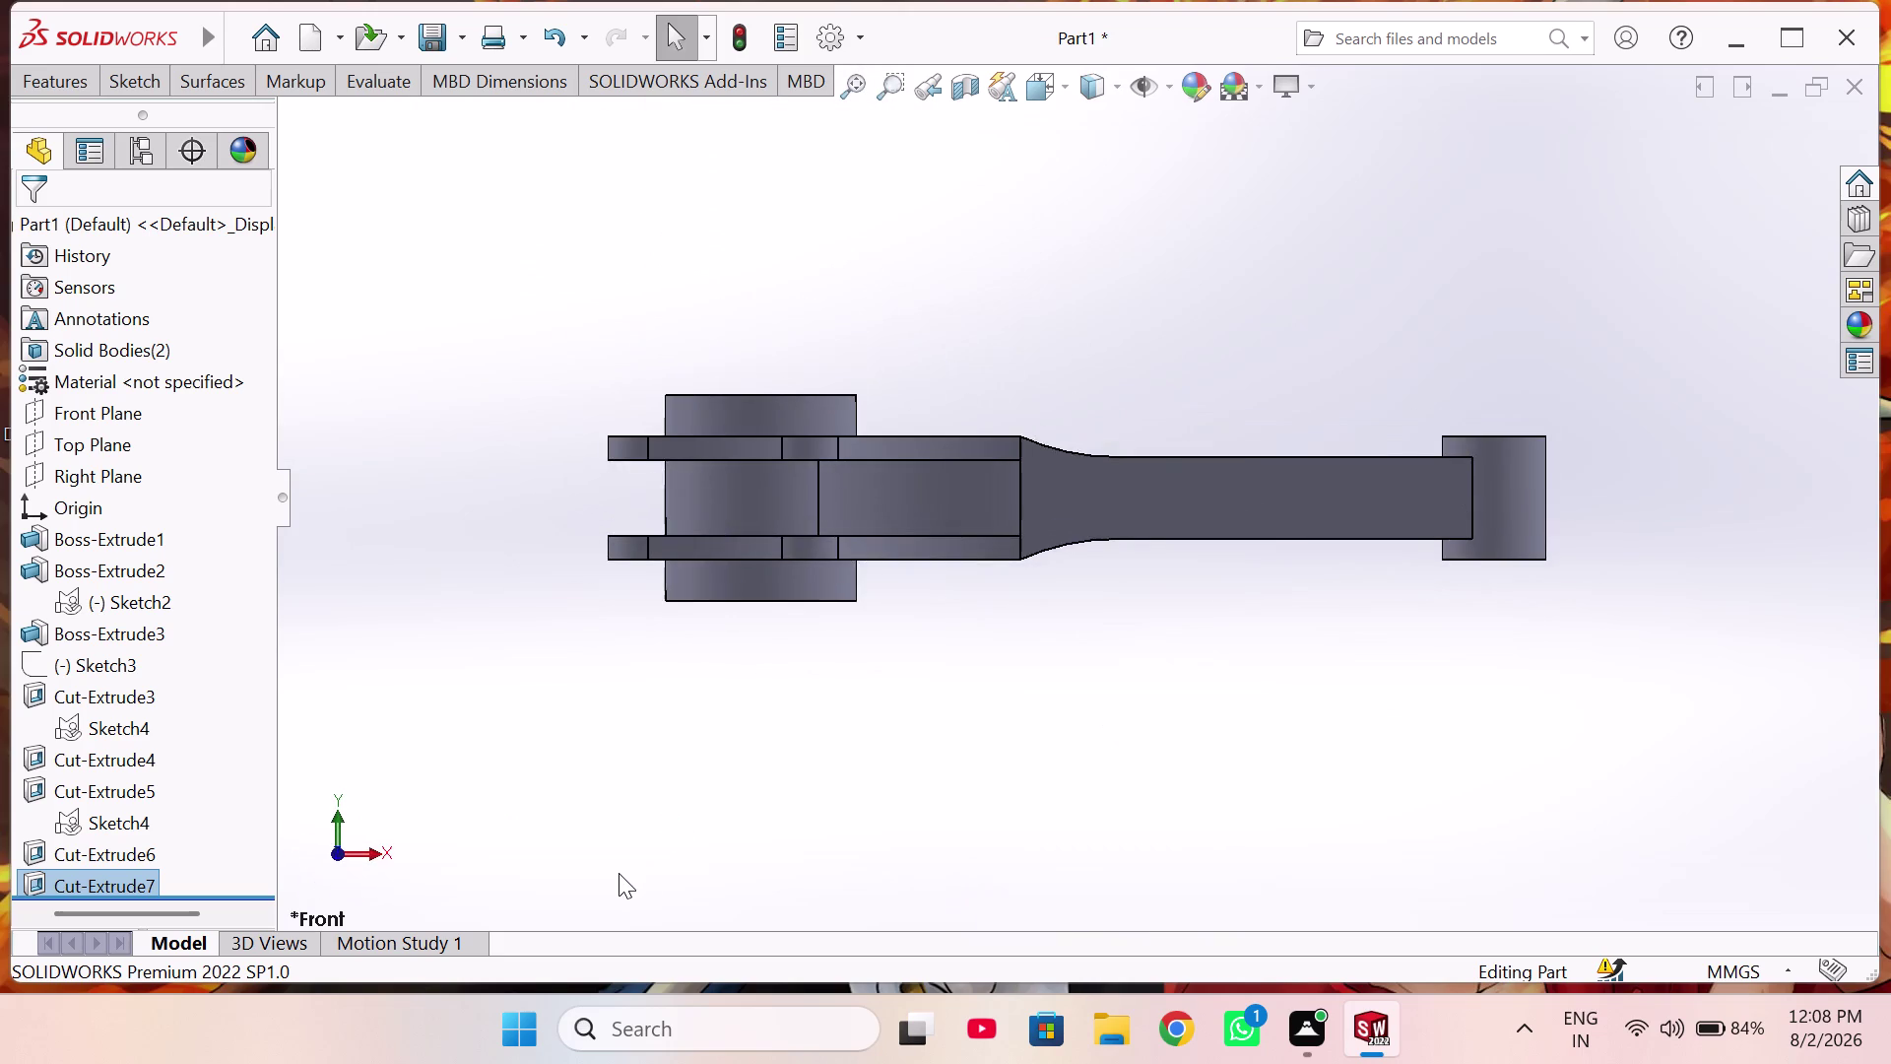
key(ctrl+7)
key(ctrl+8)
key(ctrl+8)
key(ctrl+7)
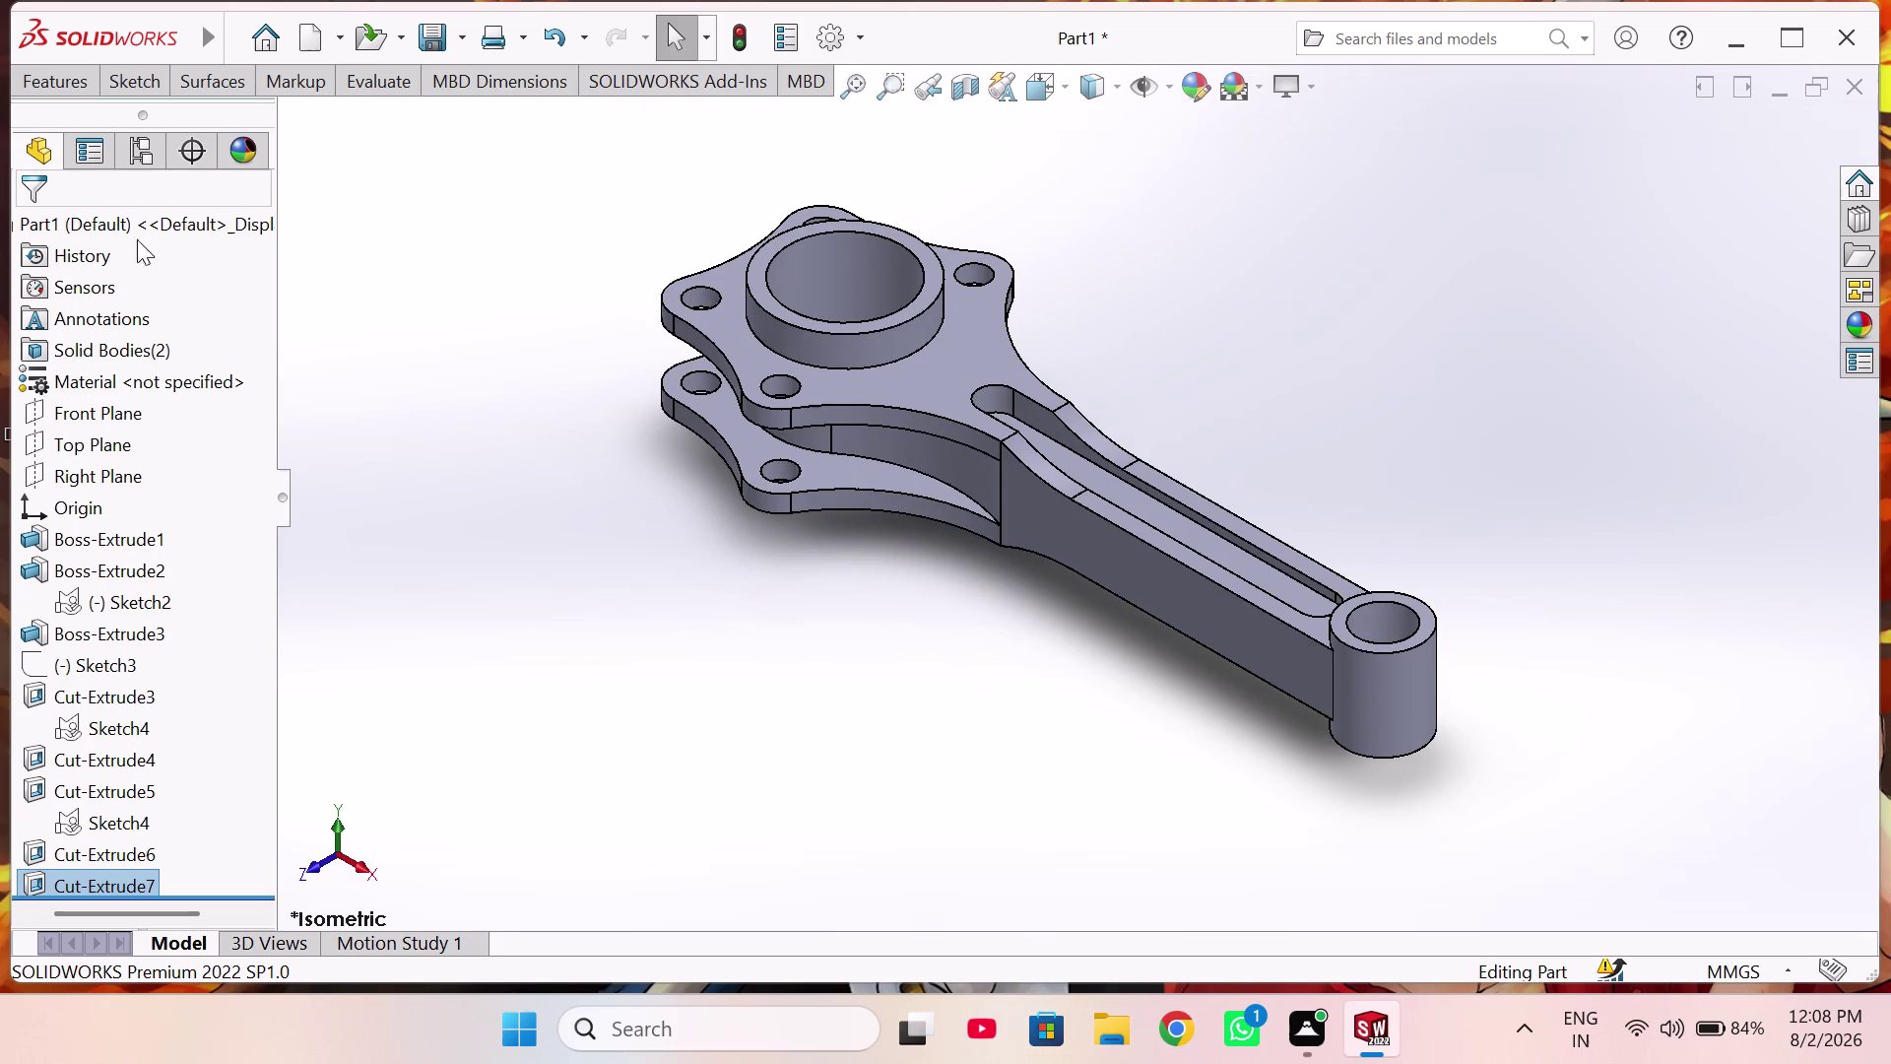
click(105, 534)
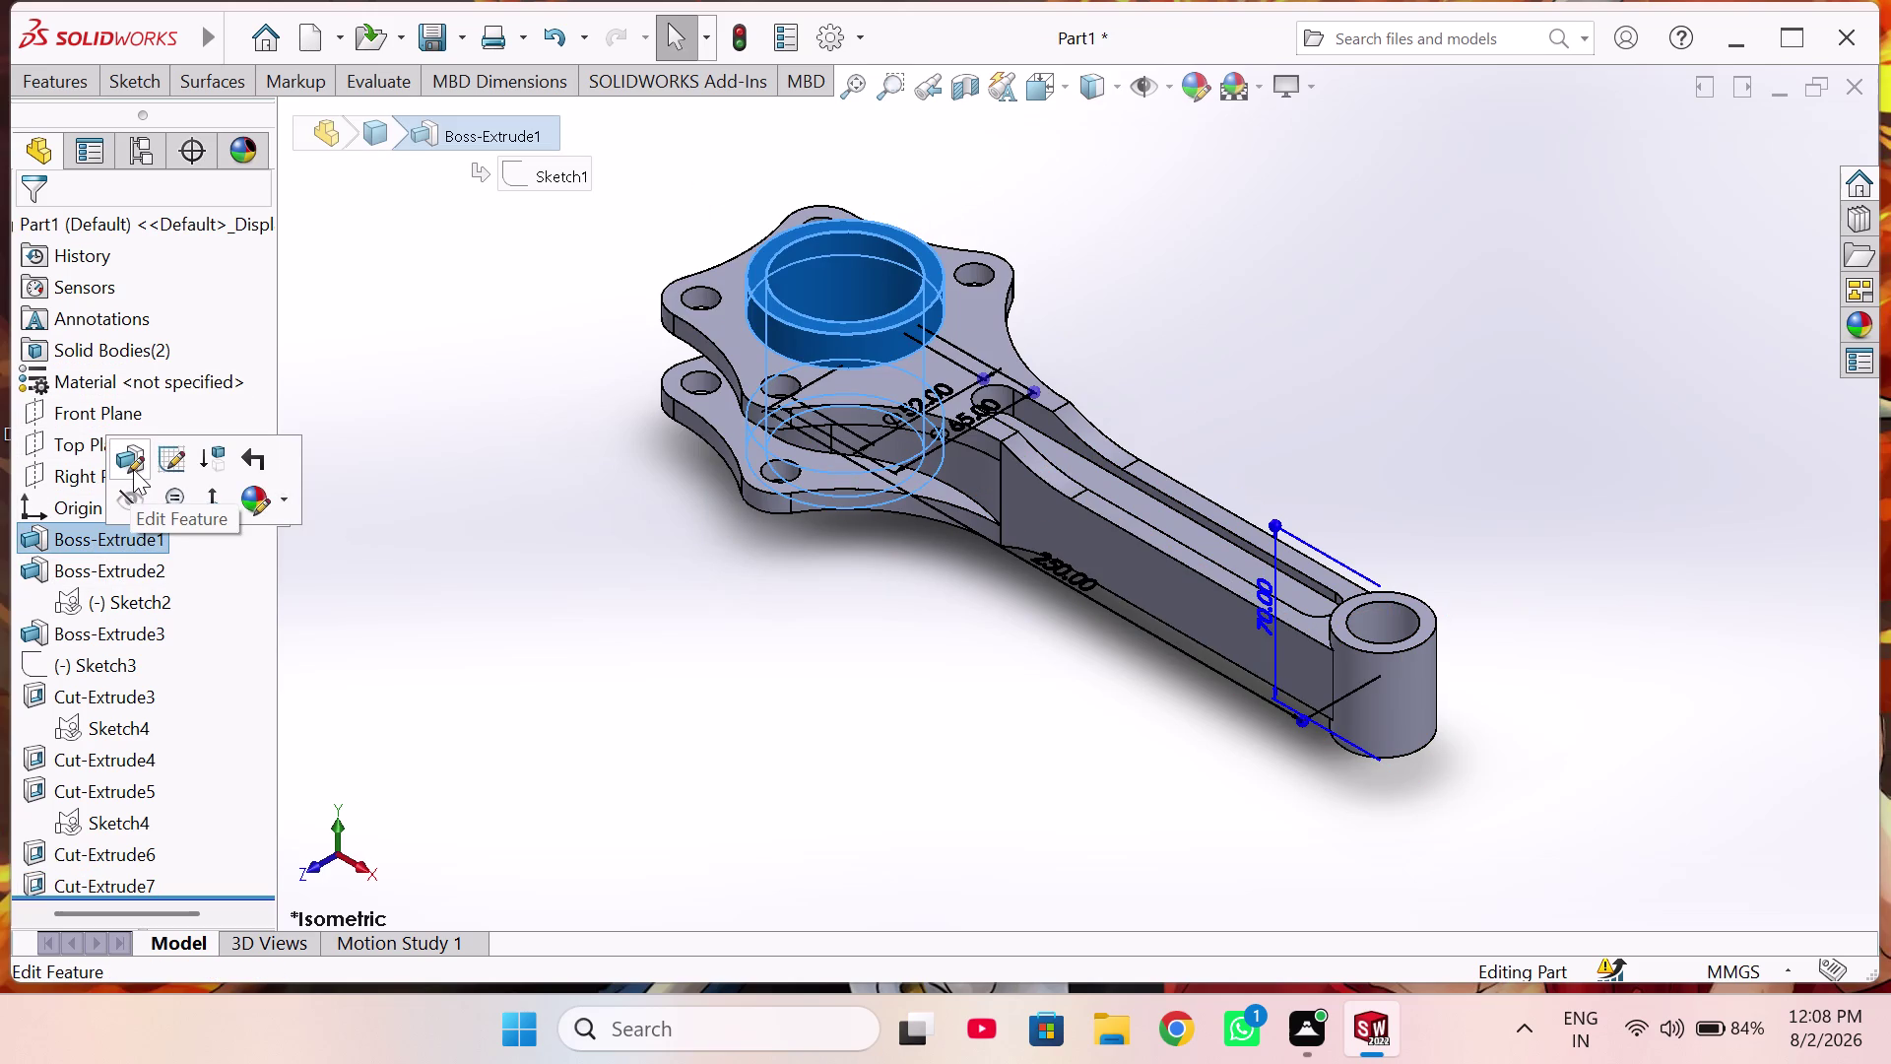
click(133, 468)
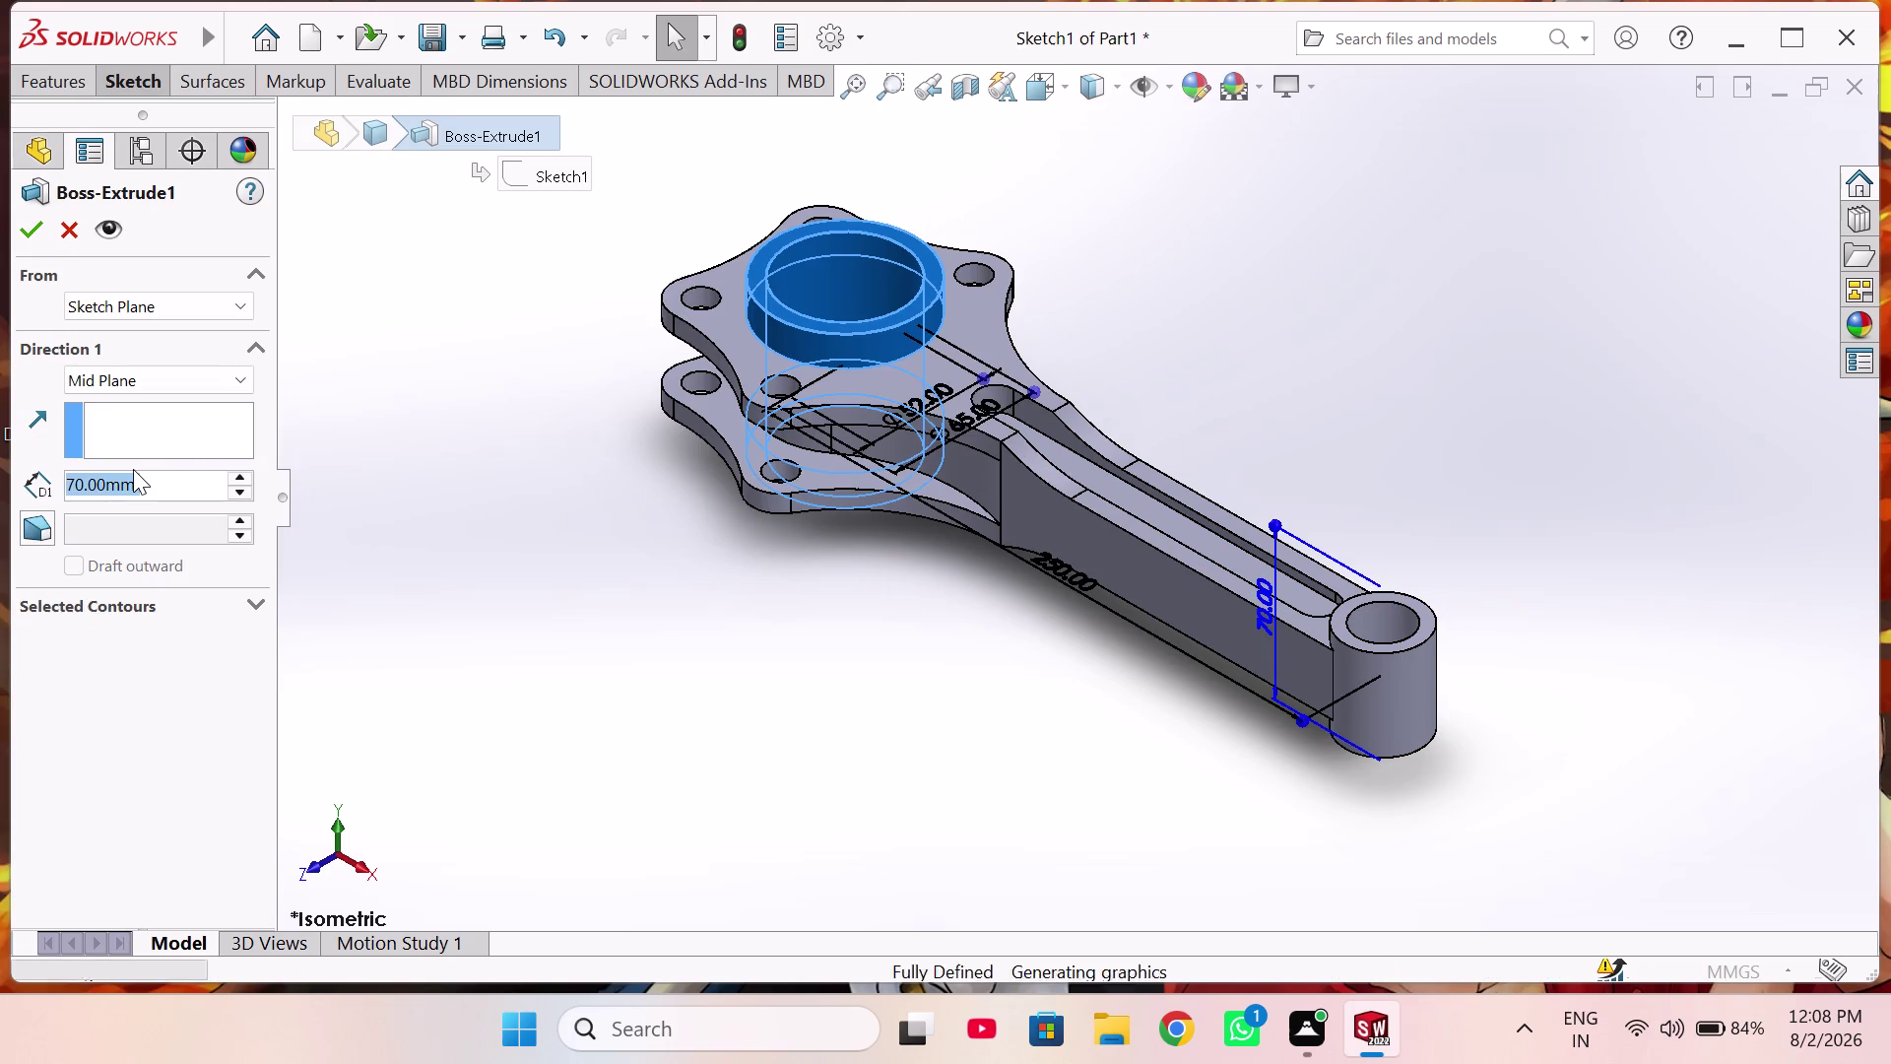
click(202, 599)
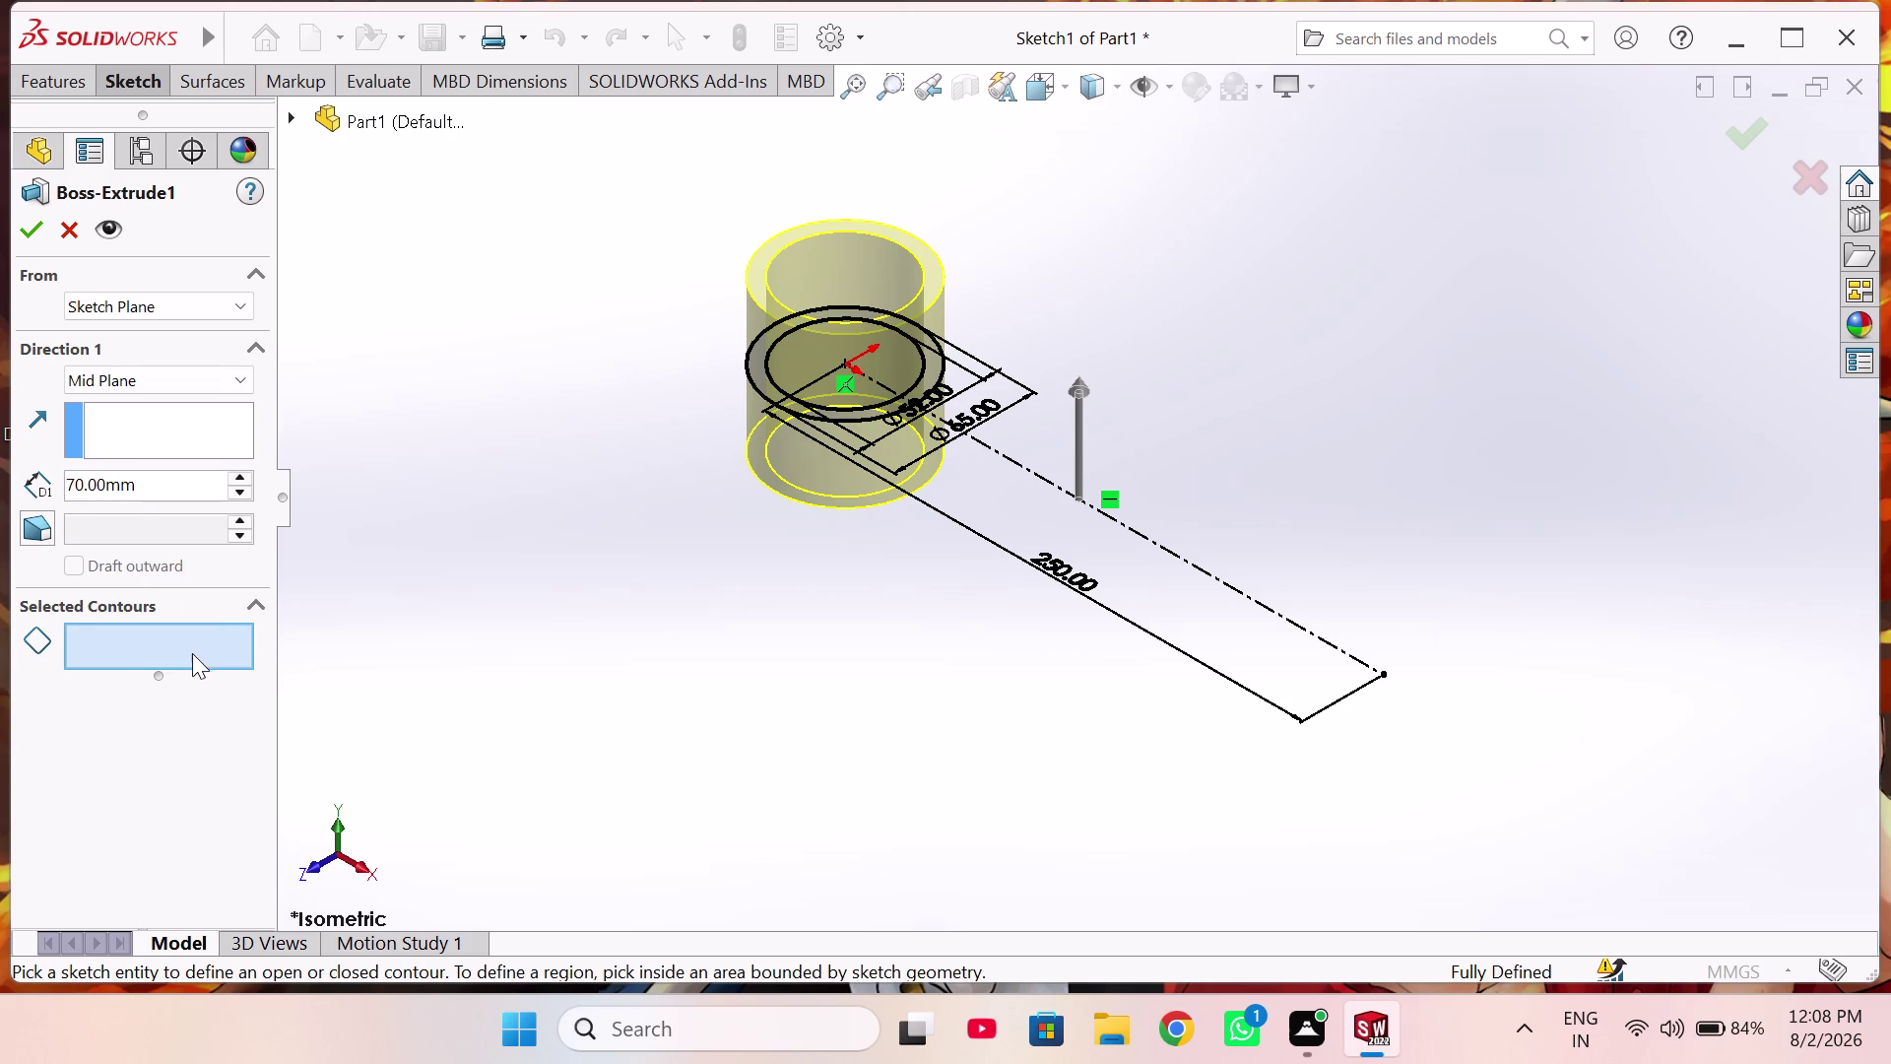
click(68, 233)
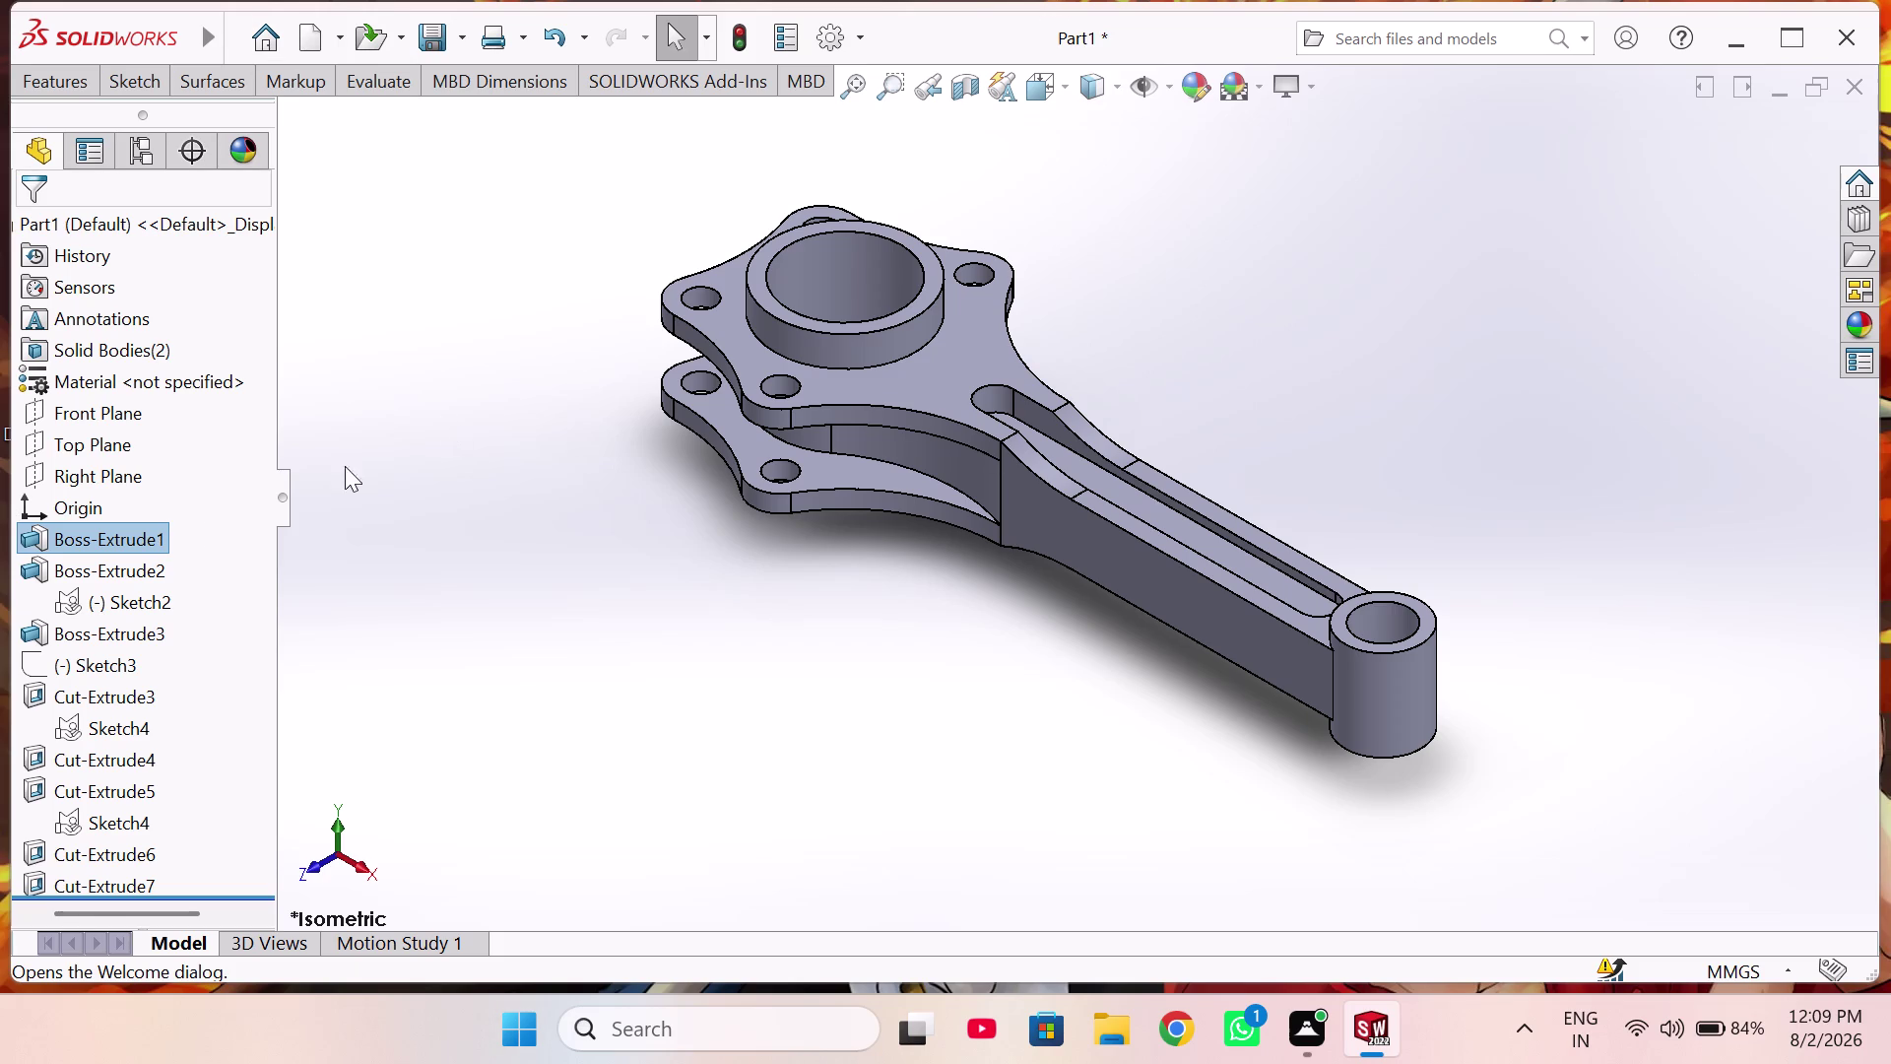
scroll(down, 3)
scroll(up, 3)
scroll(down, 3)
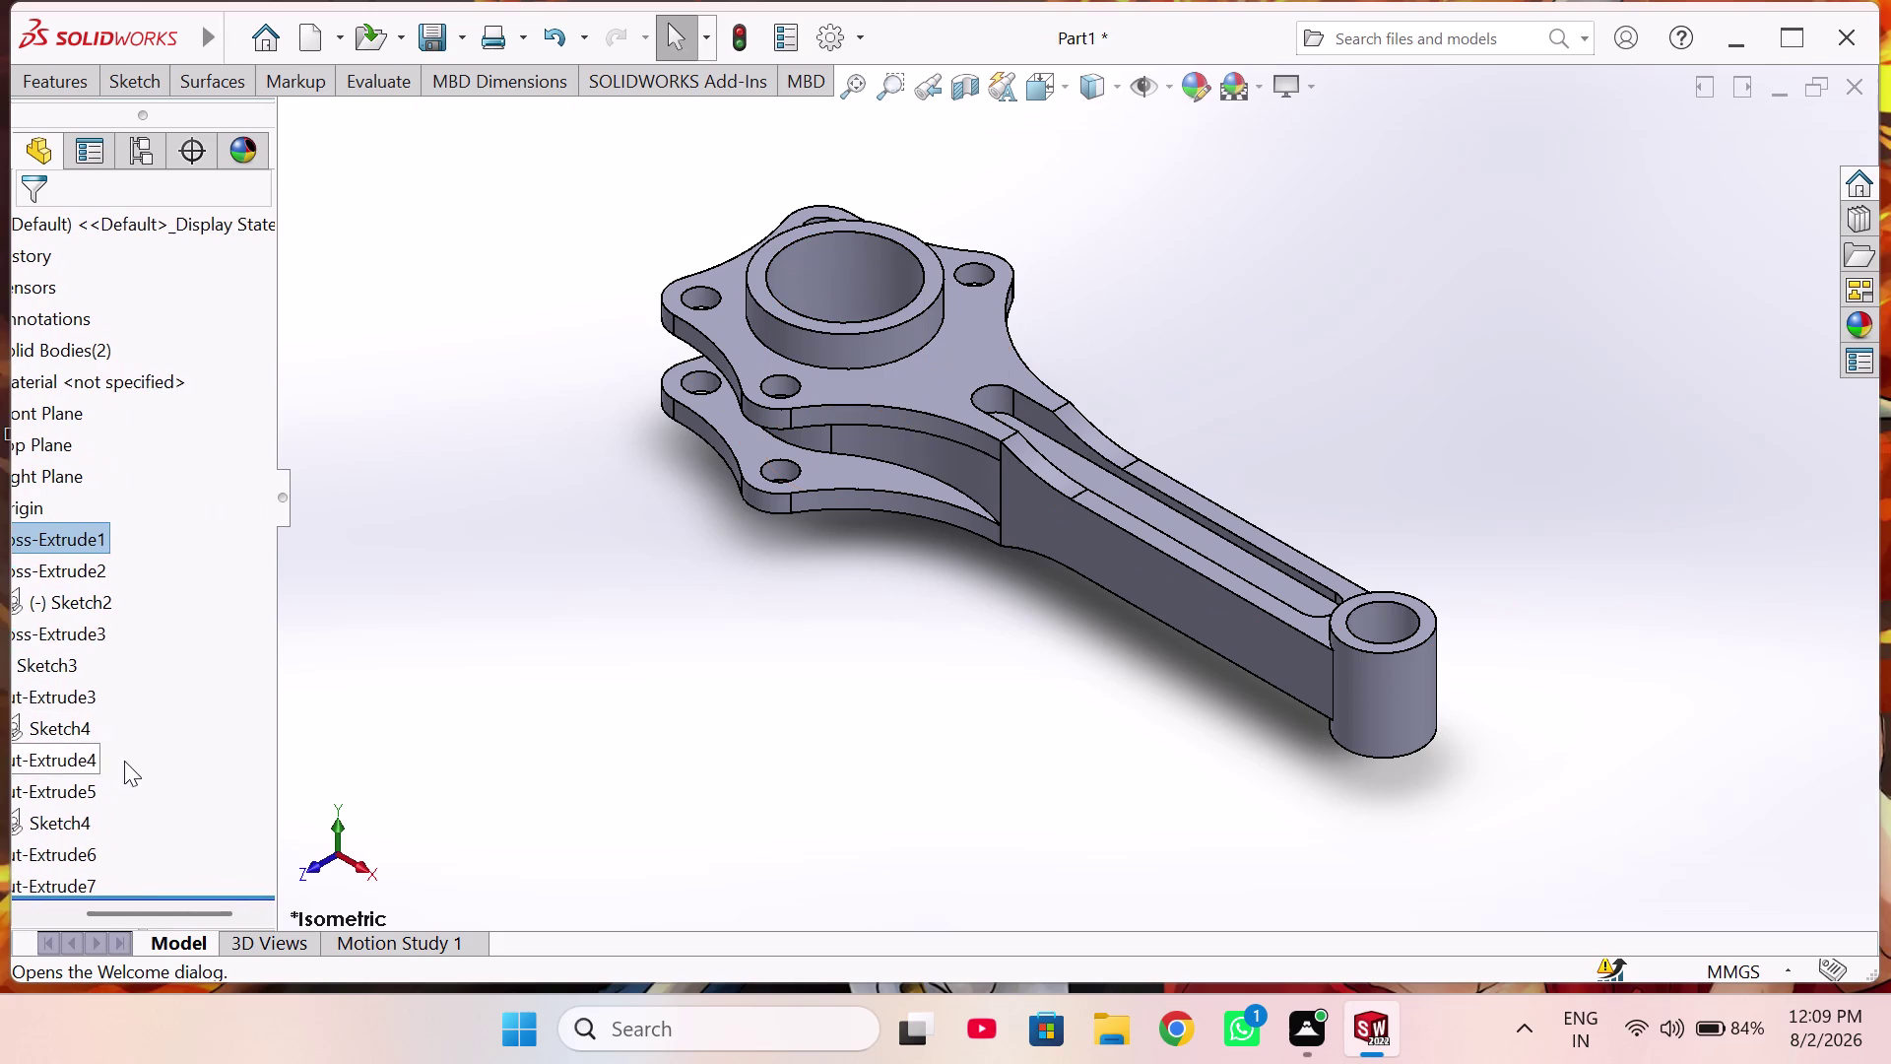
scroll(up, 3)
scroll(down, 3)
scroll(up, 3)
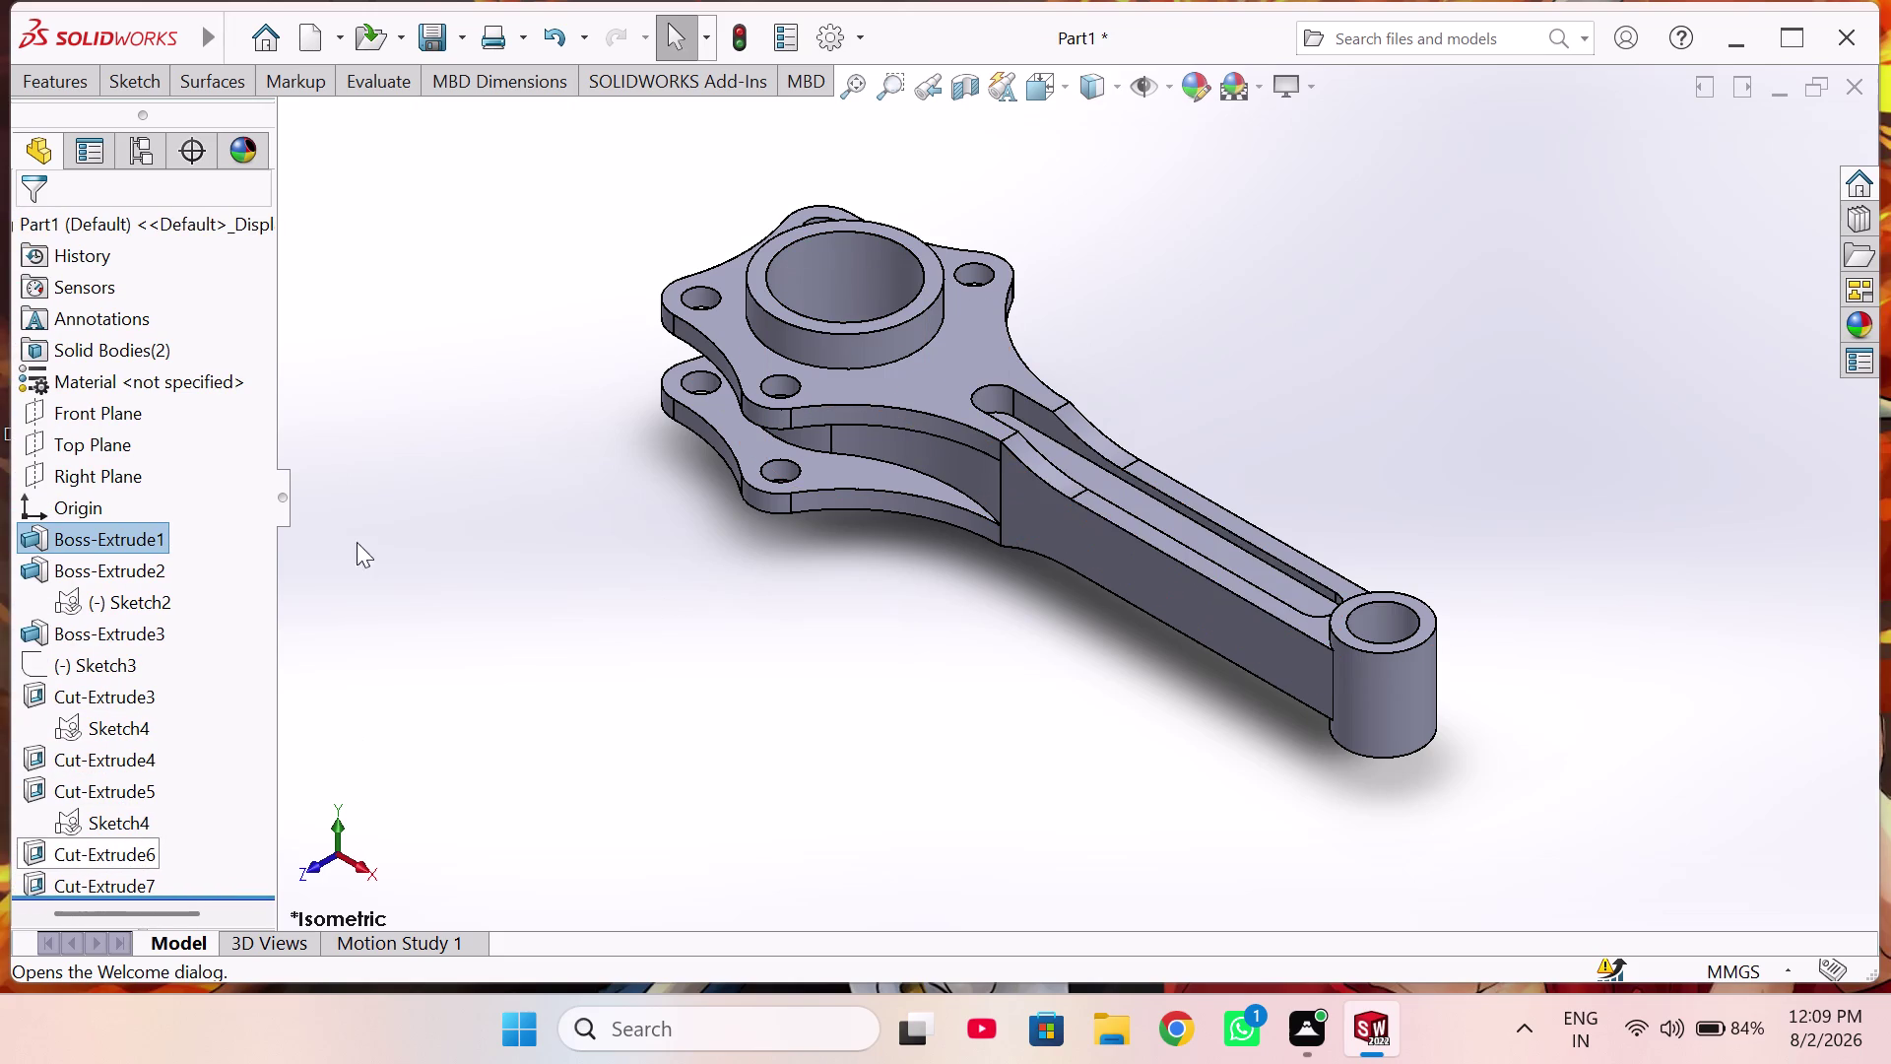
click(143, 76)
click(385, 319)
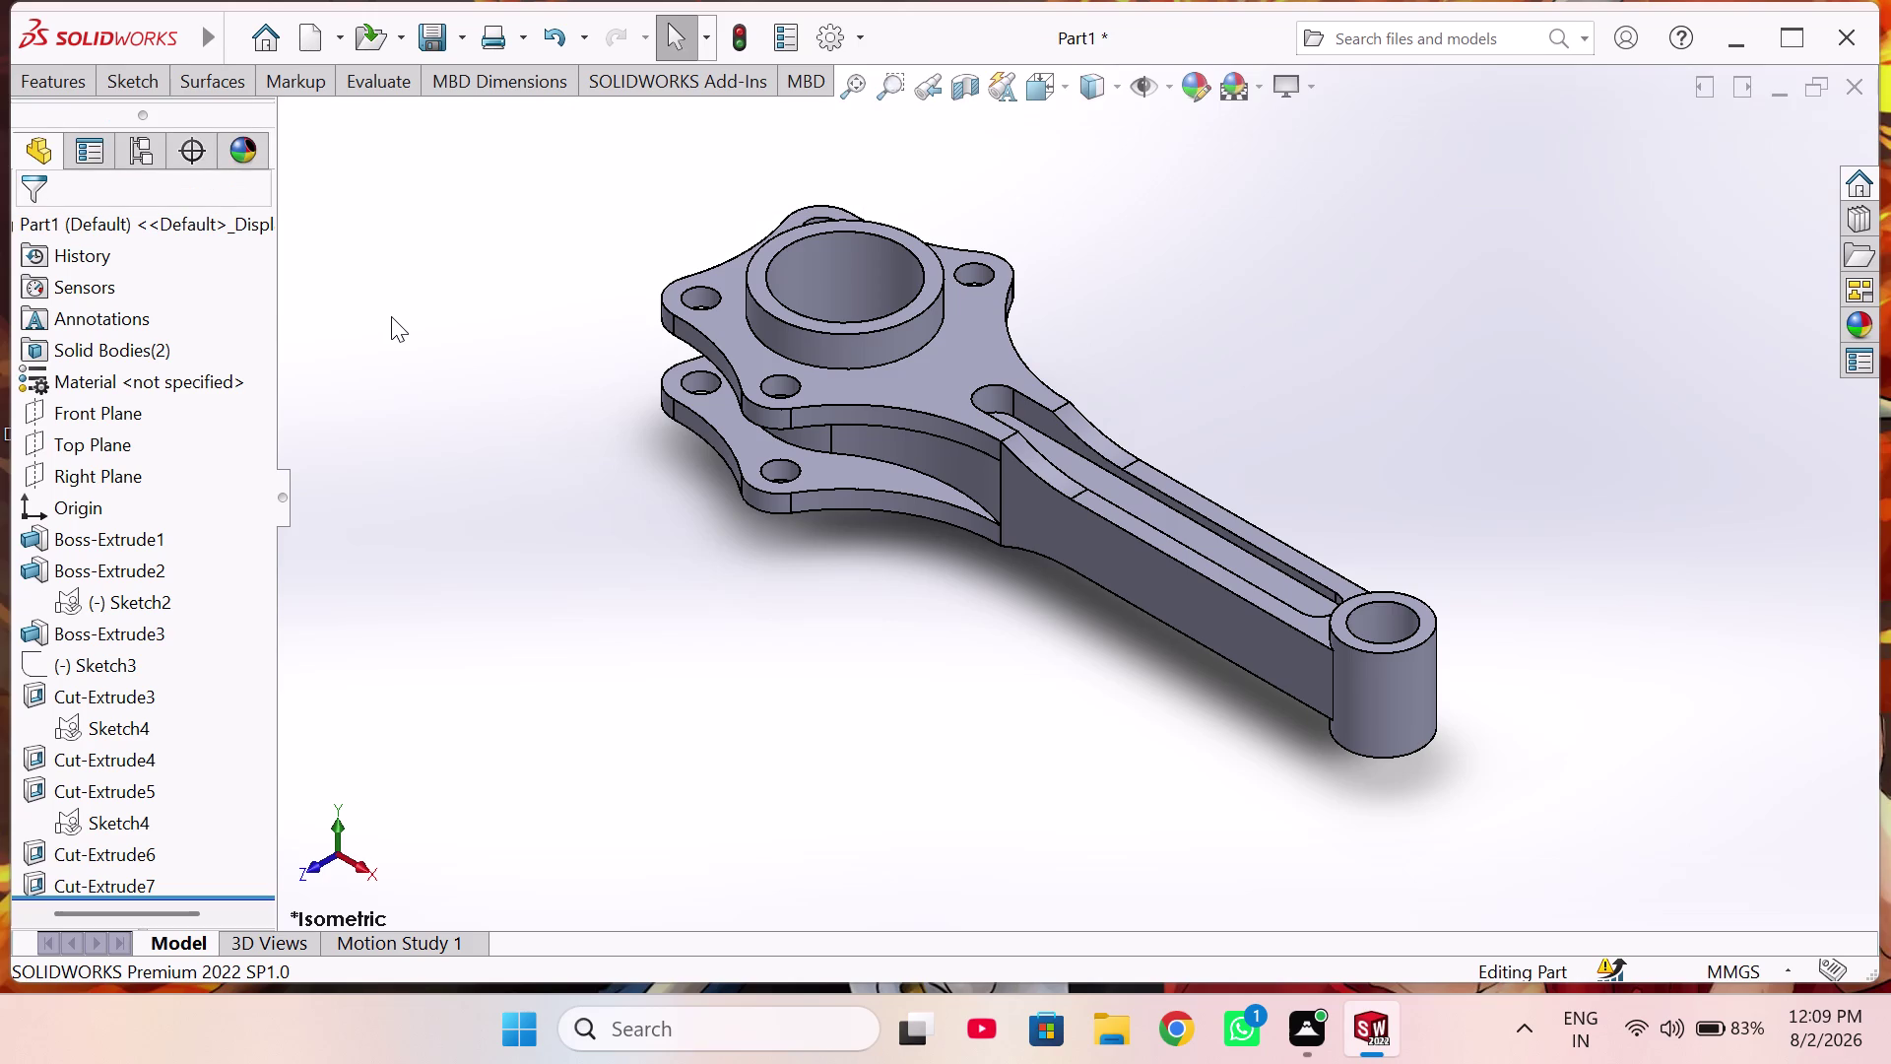
click(102, 790)
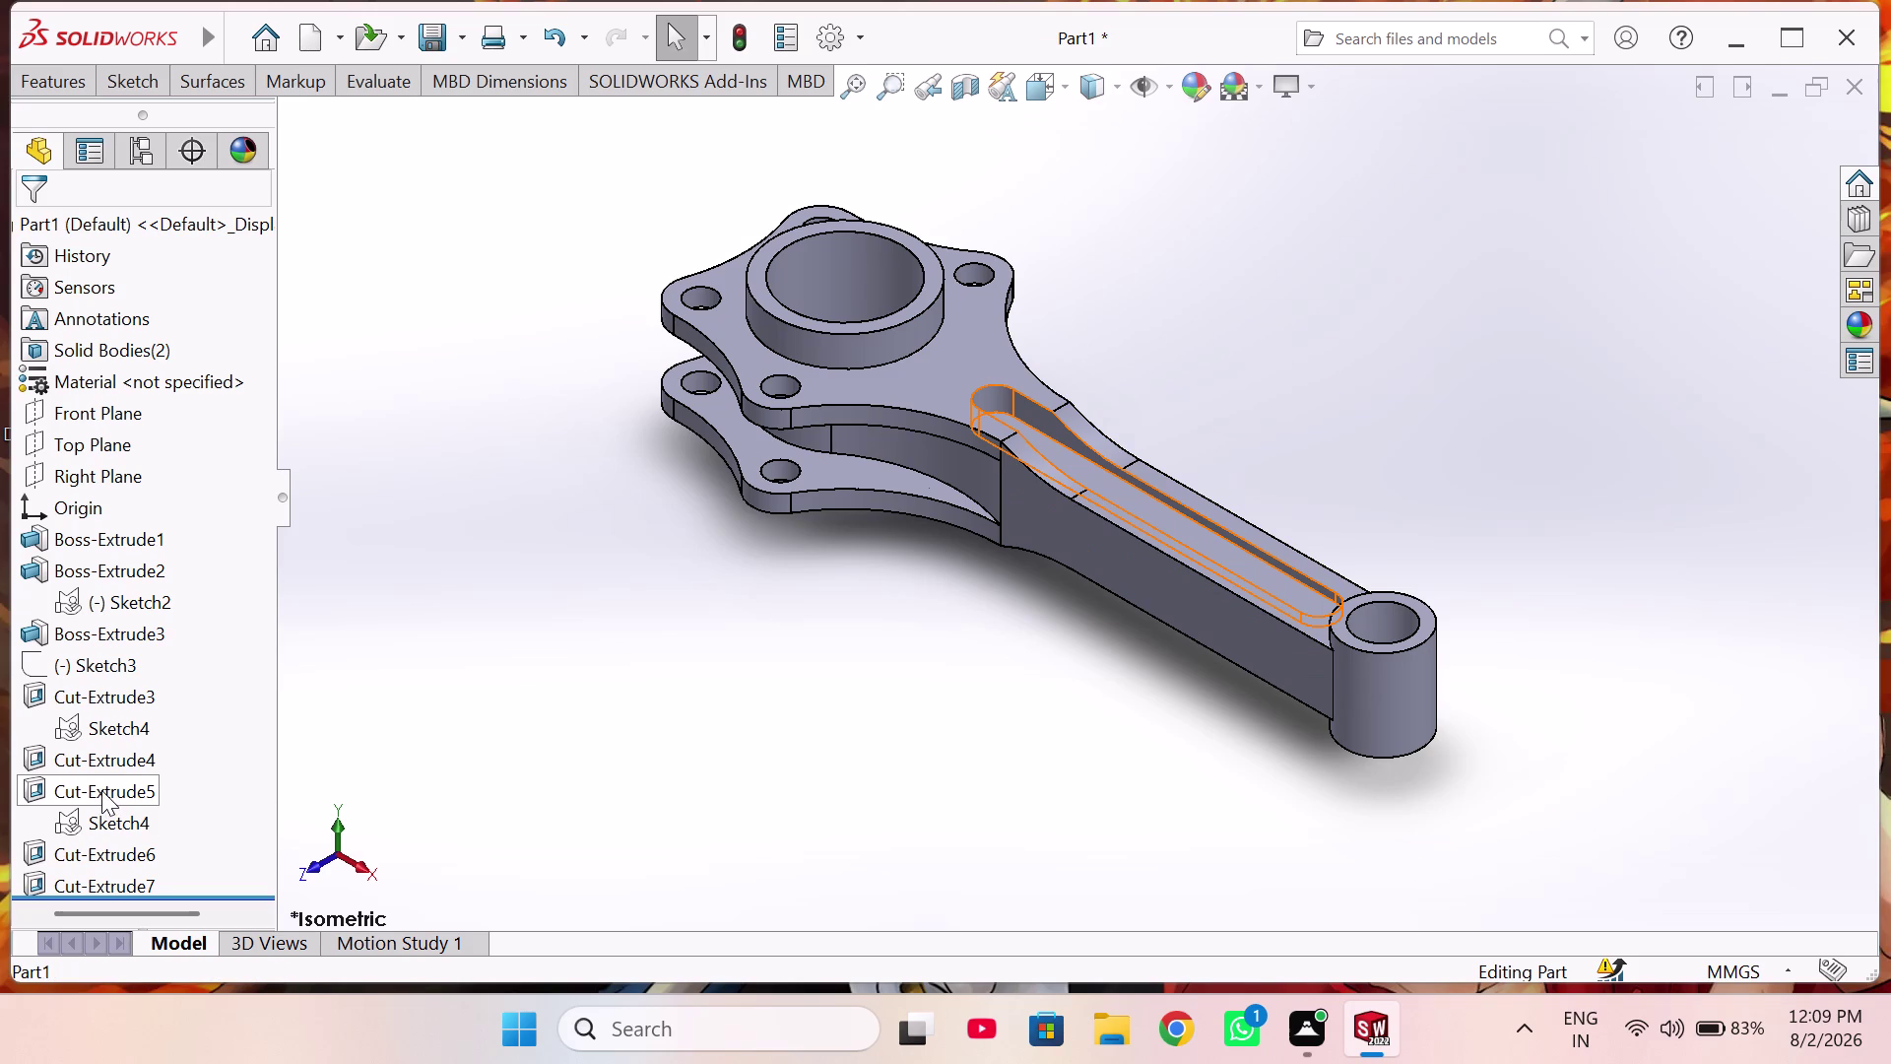
click(126, 709)
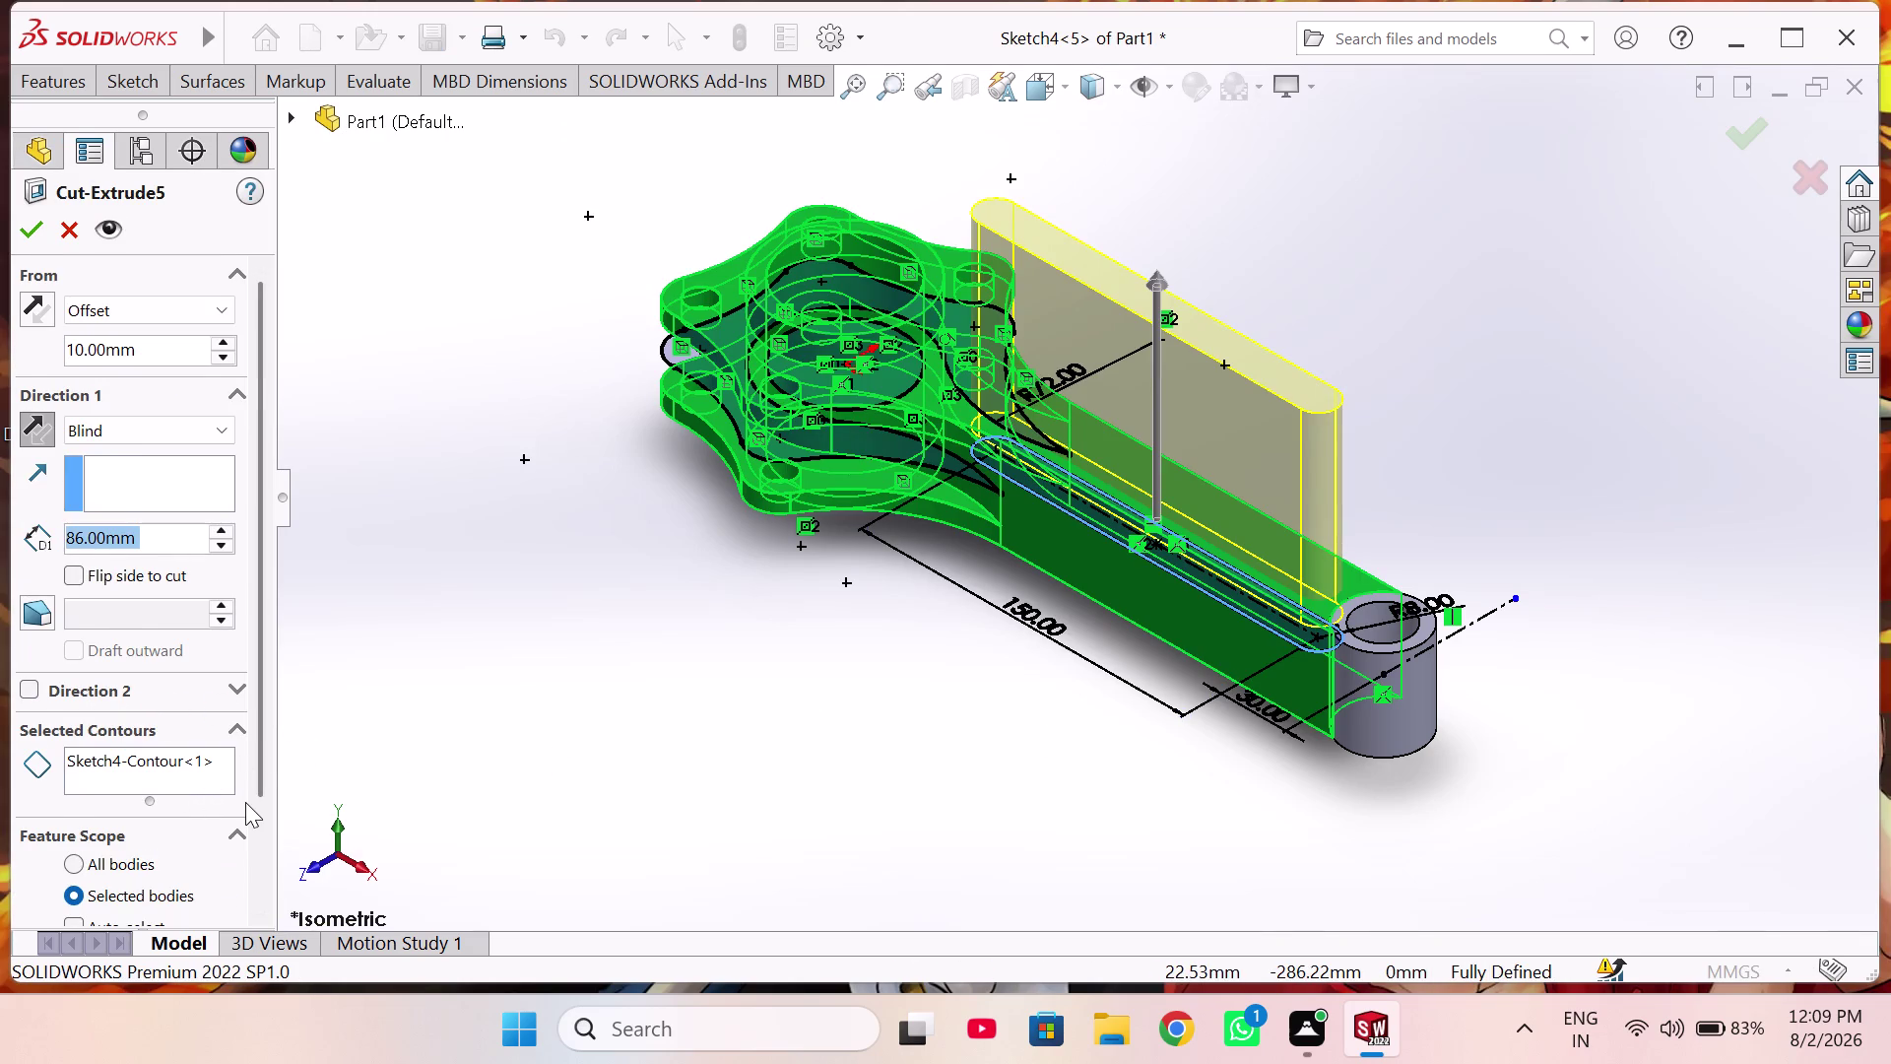
scroll(down, 3)
click(172, 845)
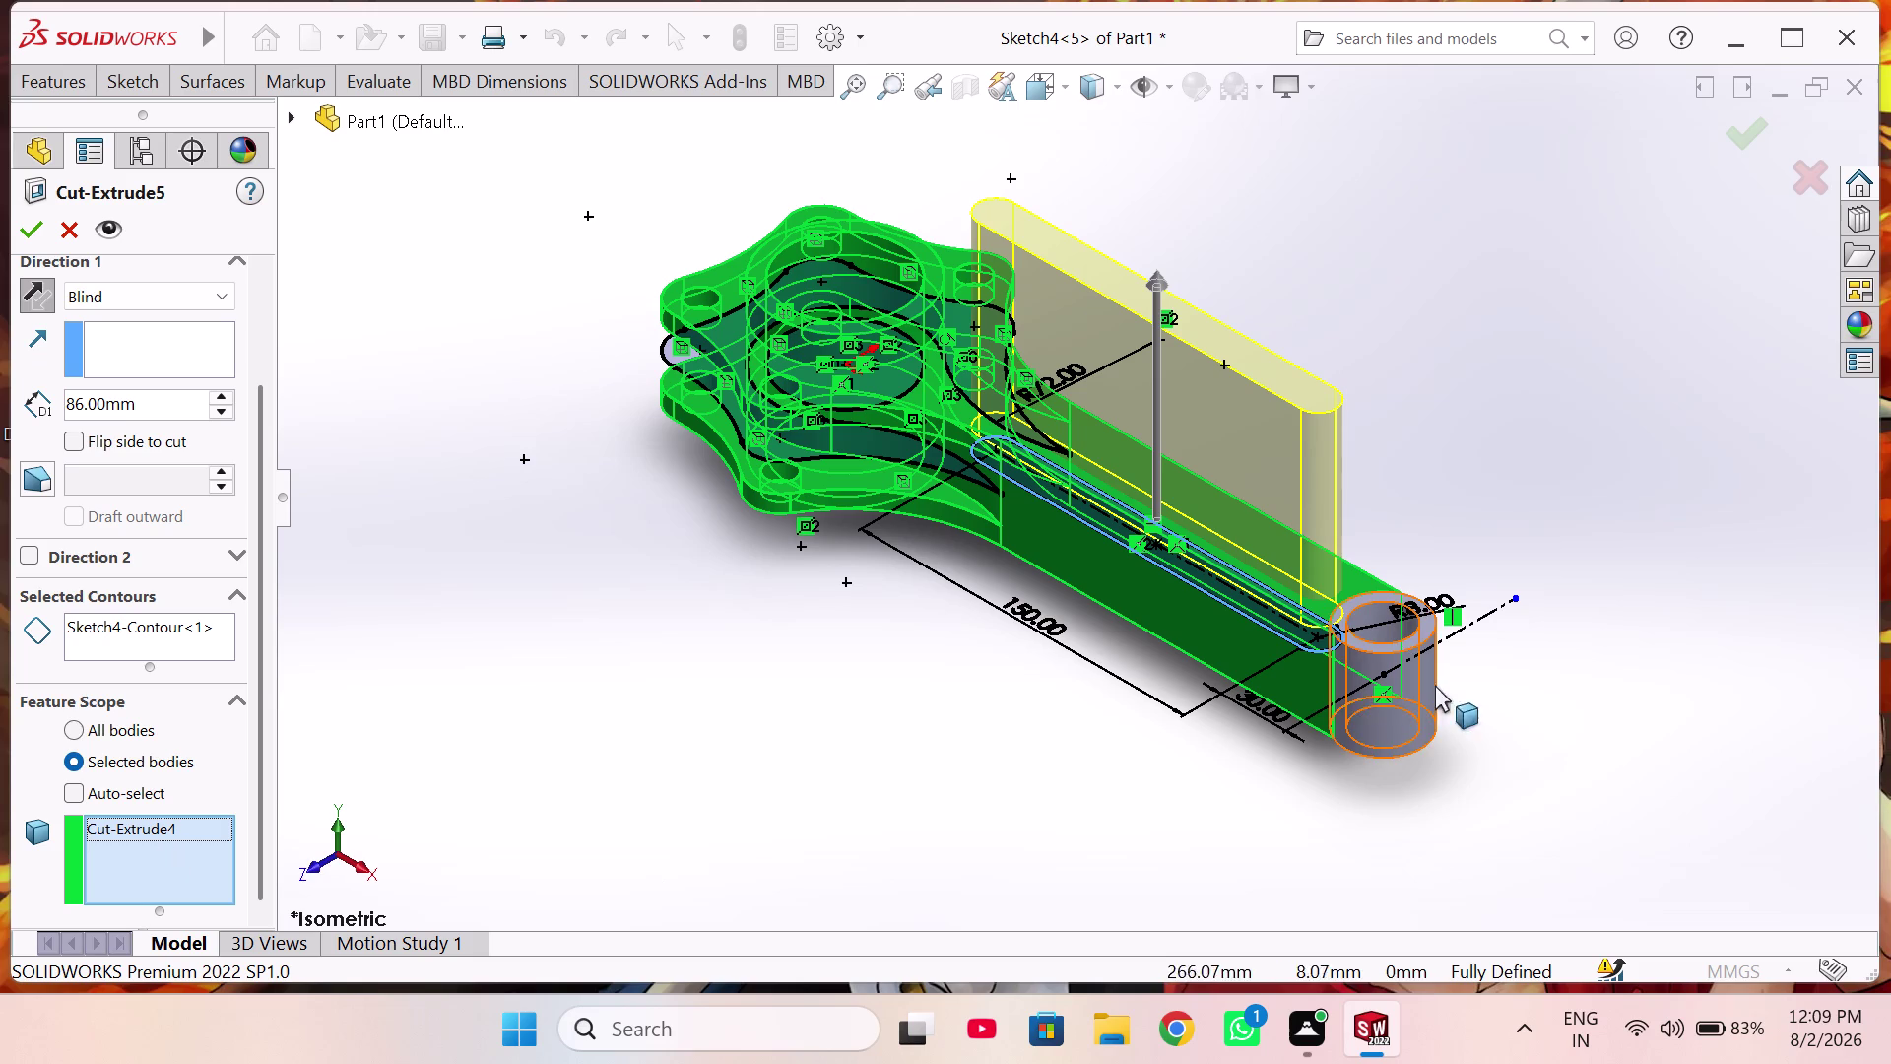
click(1372, 688)
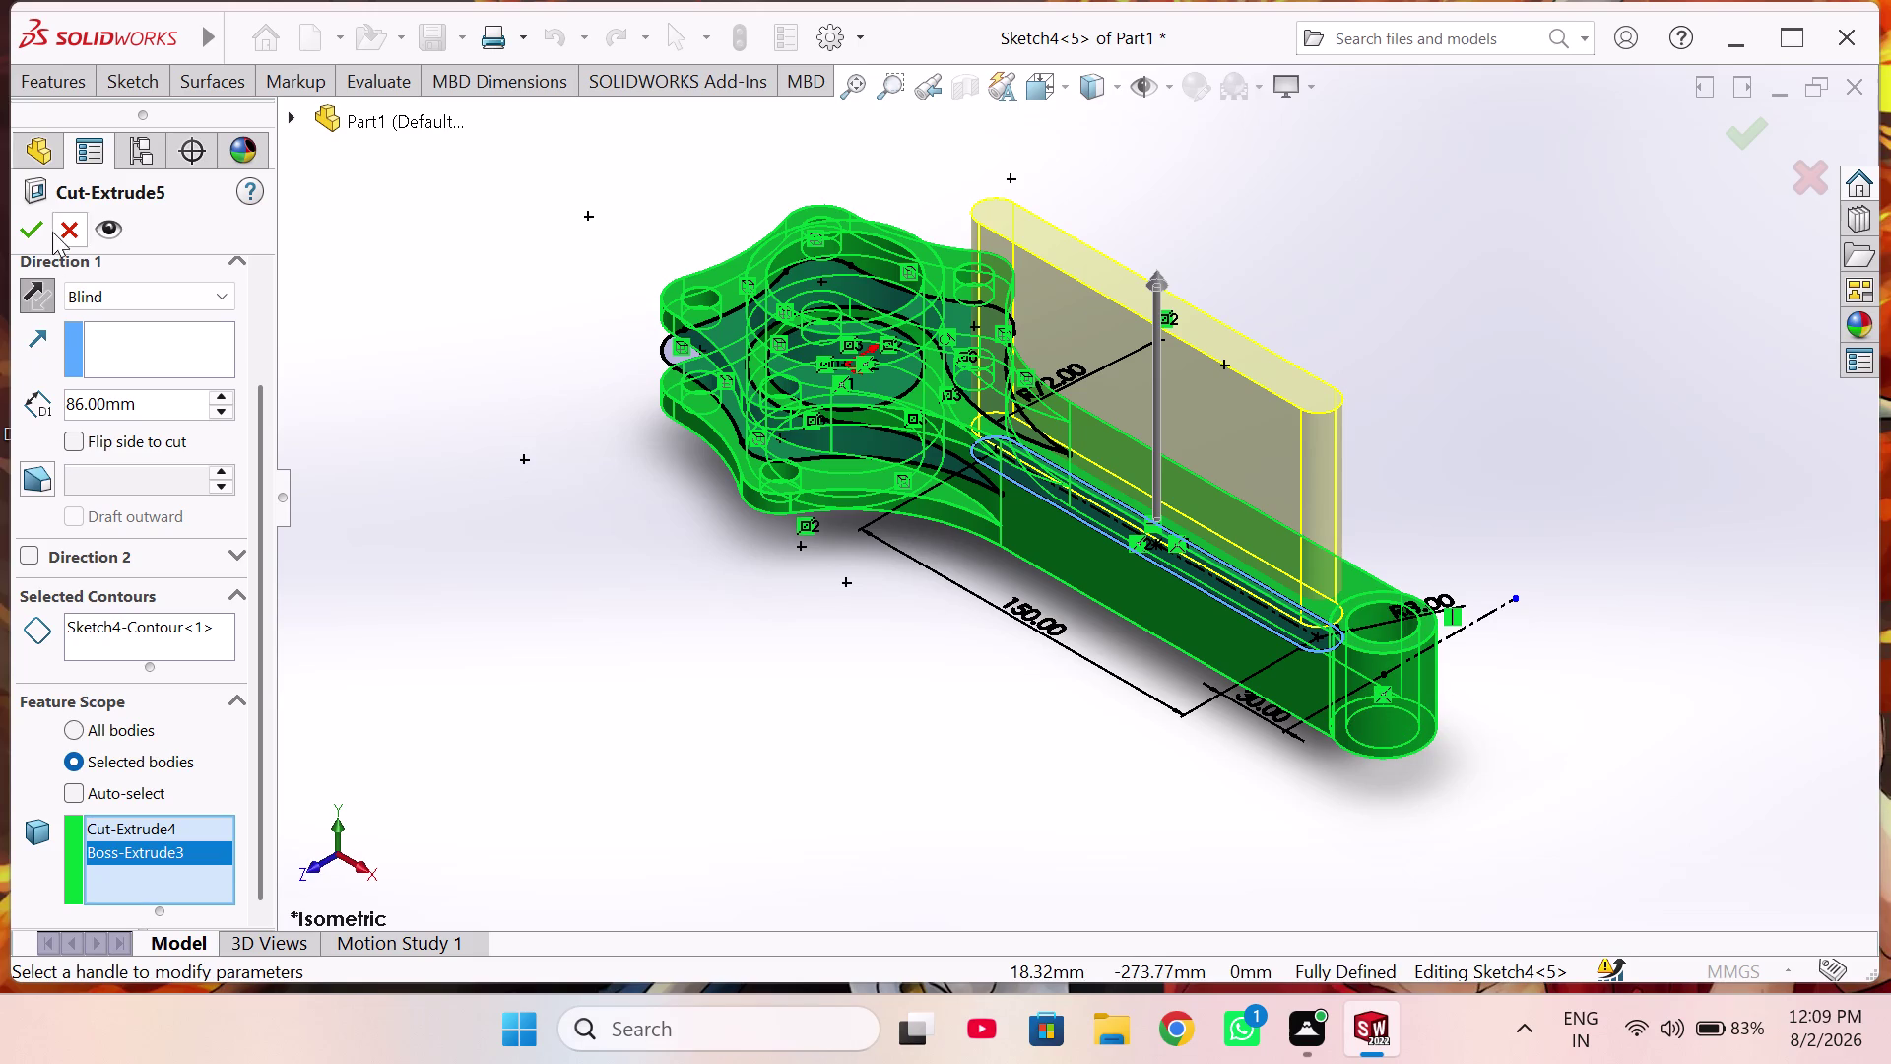
click(33, 228)
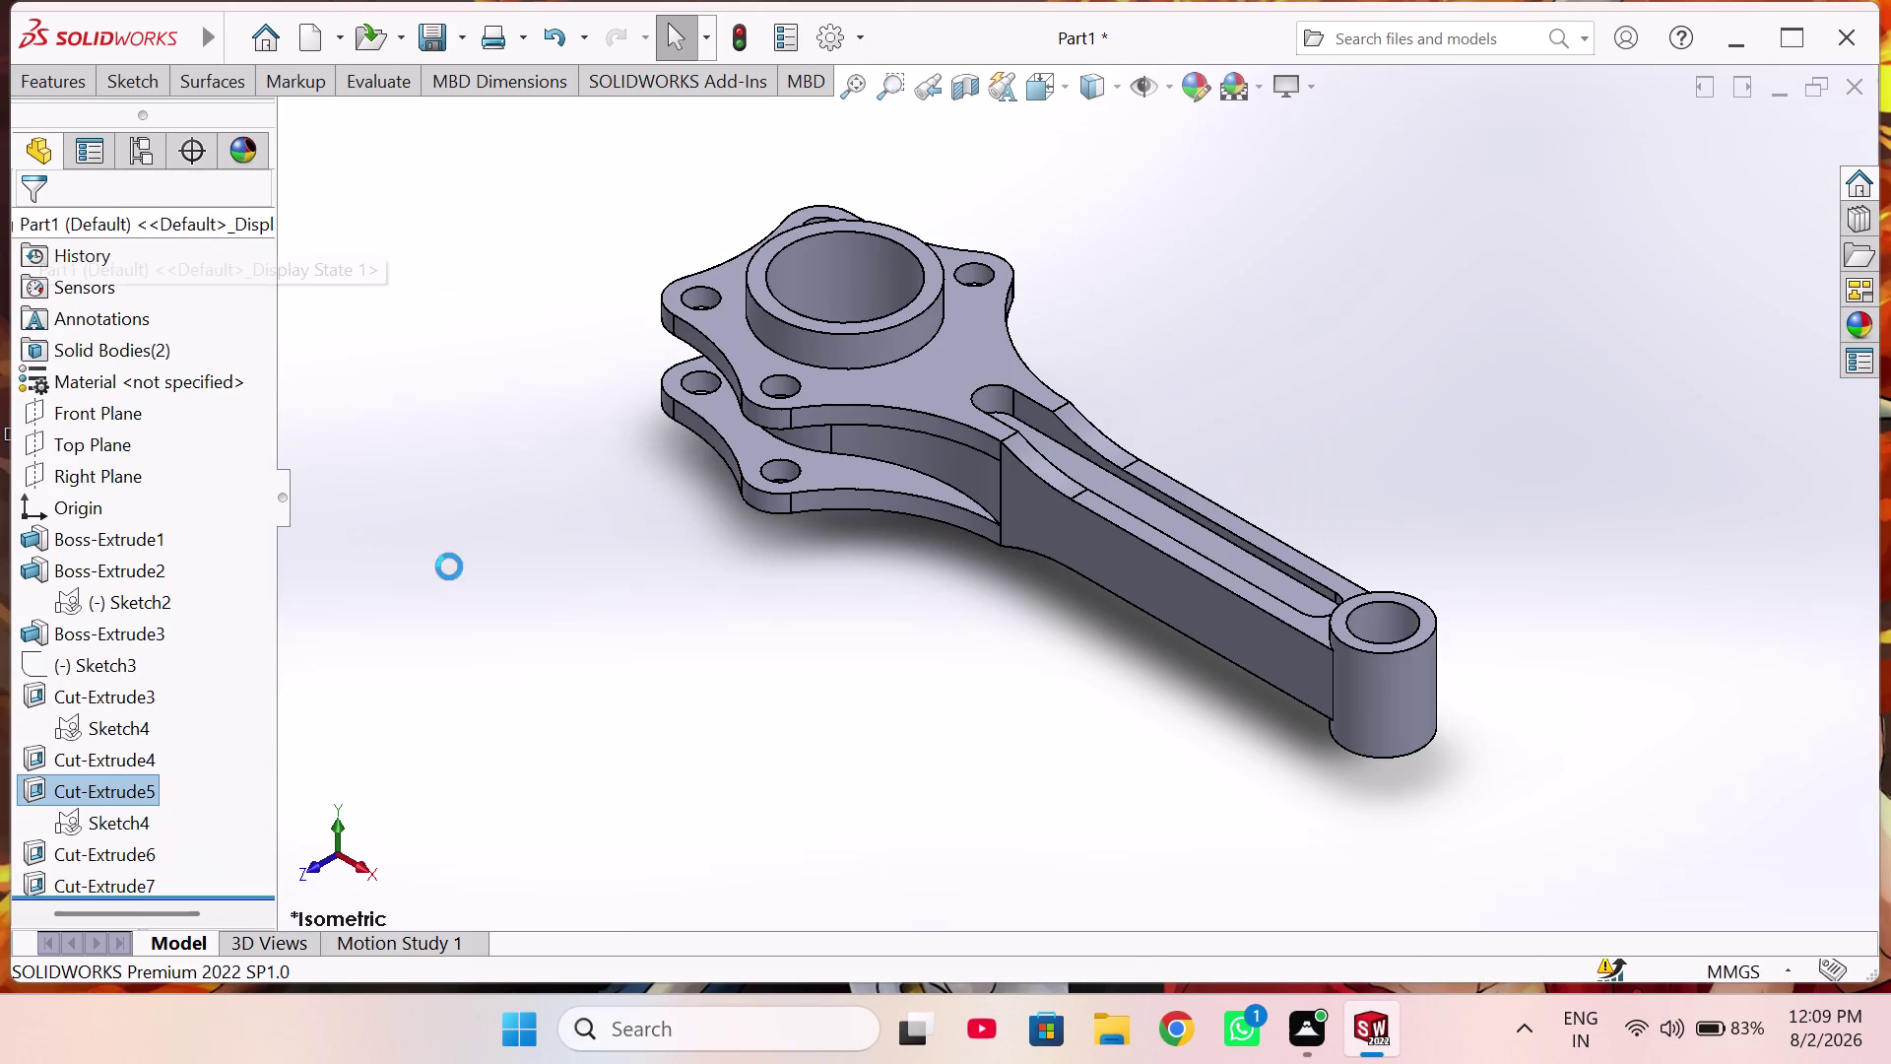
Orbit the rod, cycle through Front, Top and Isometric views, then open Save As.
middle_drag(850, 632, 857, 706)
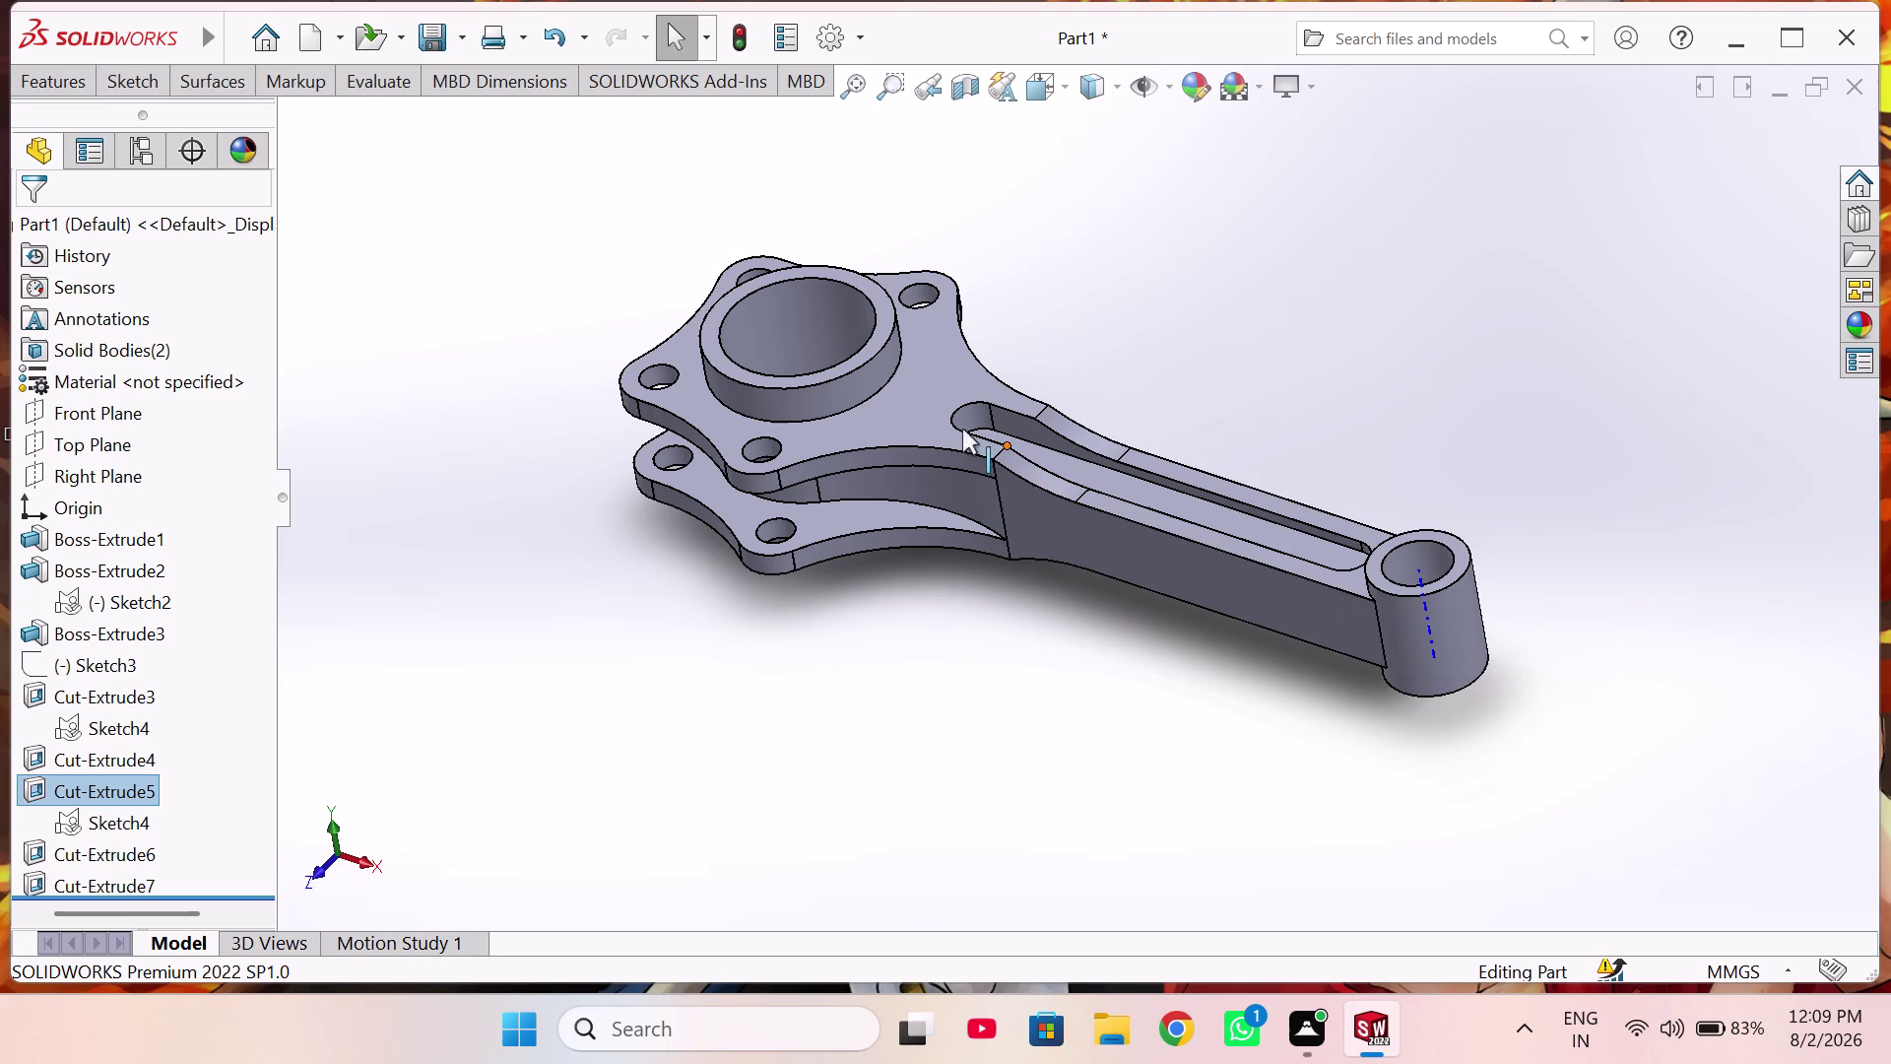
middle_drag(824, 613, 1104, 723)
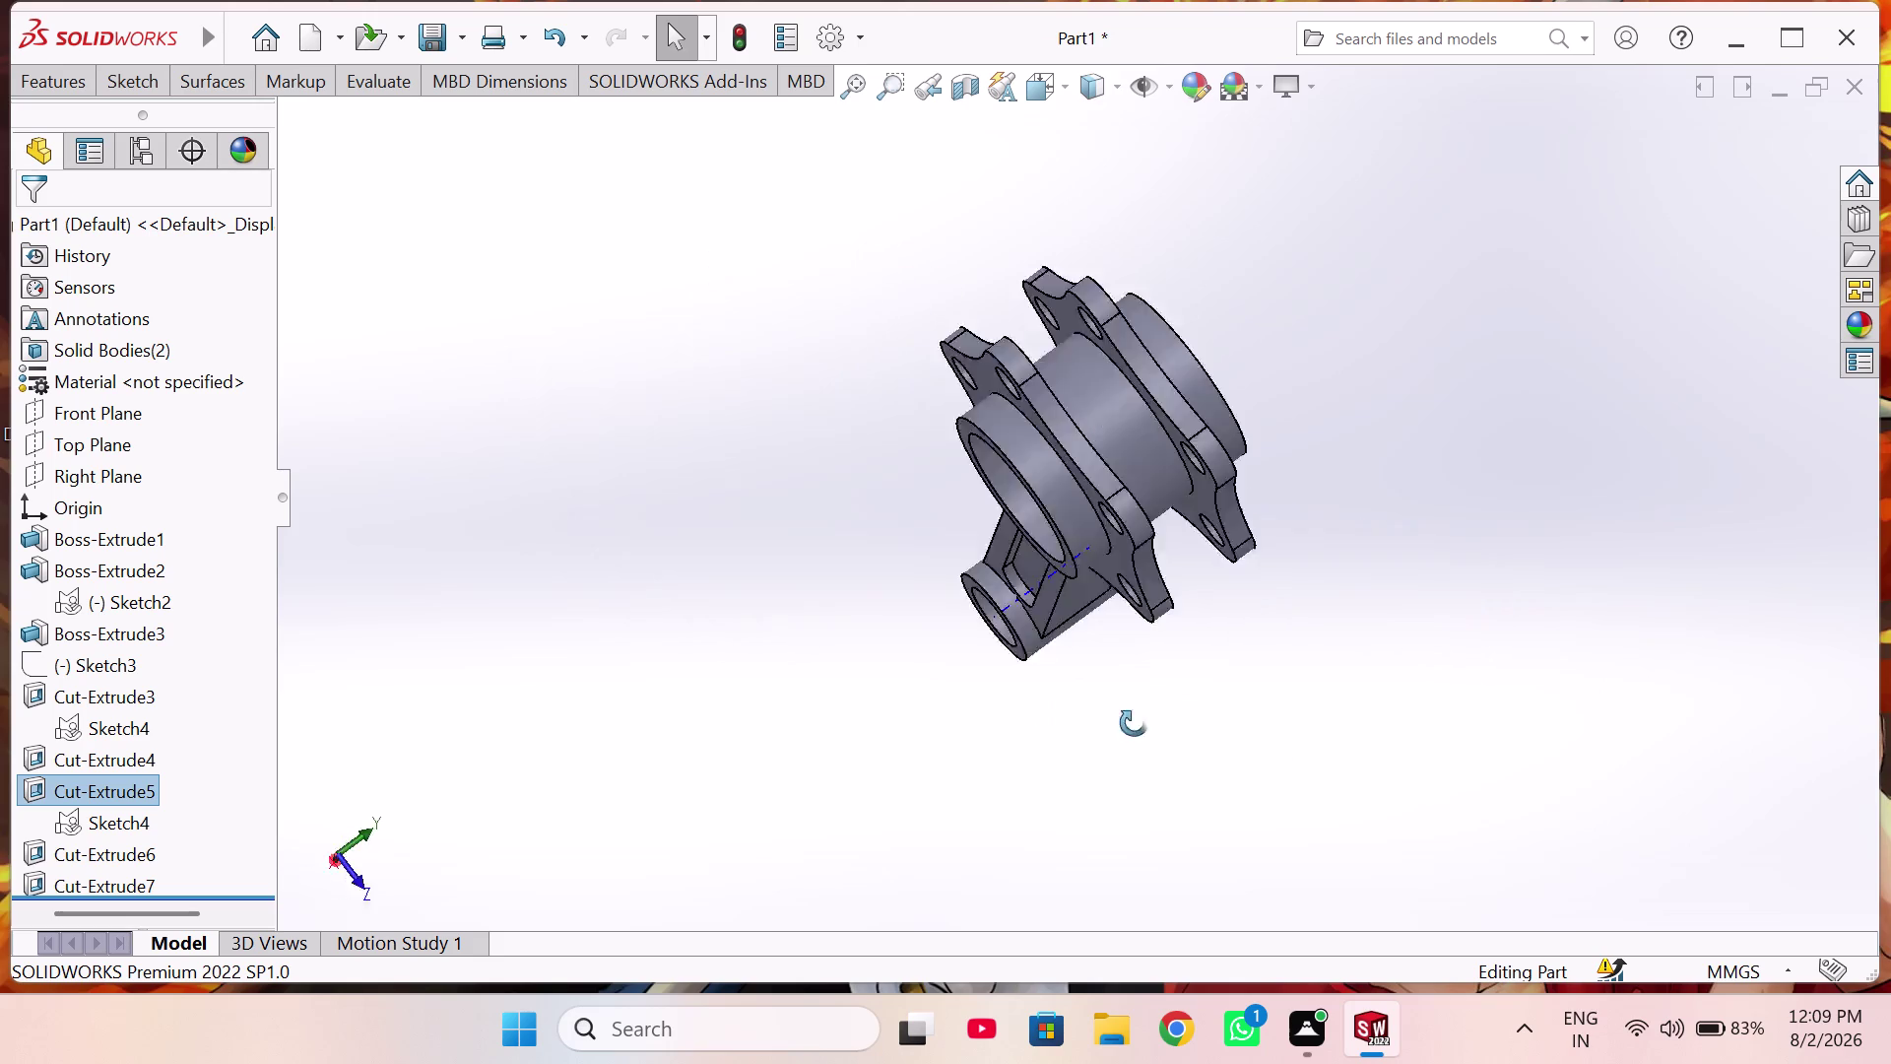
middle_drag(1104, 723, 1135, 518)
middle_drag(803, 460, 682, 580)
key(ctrl+1)
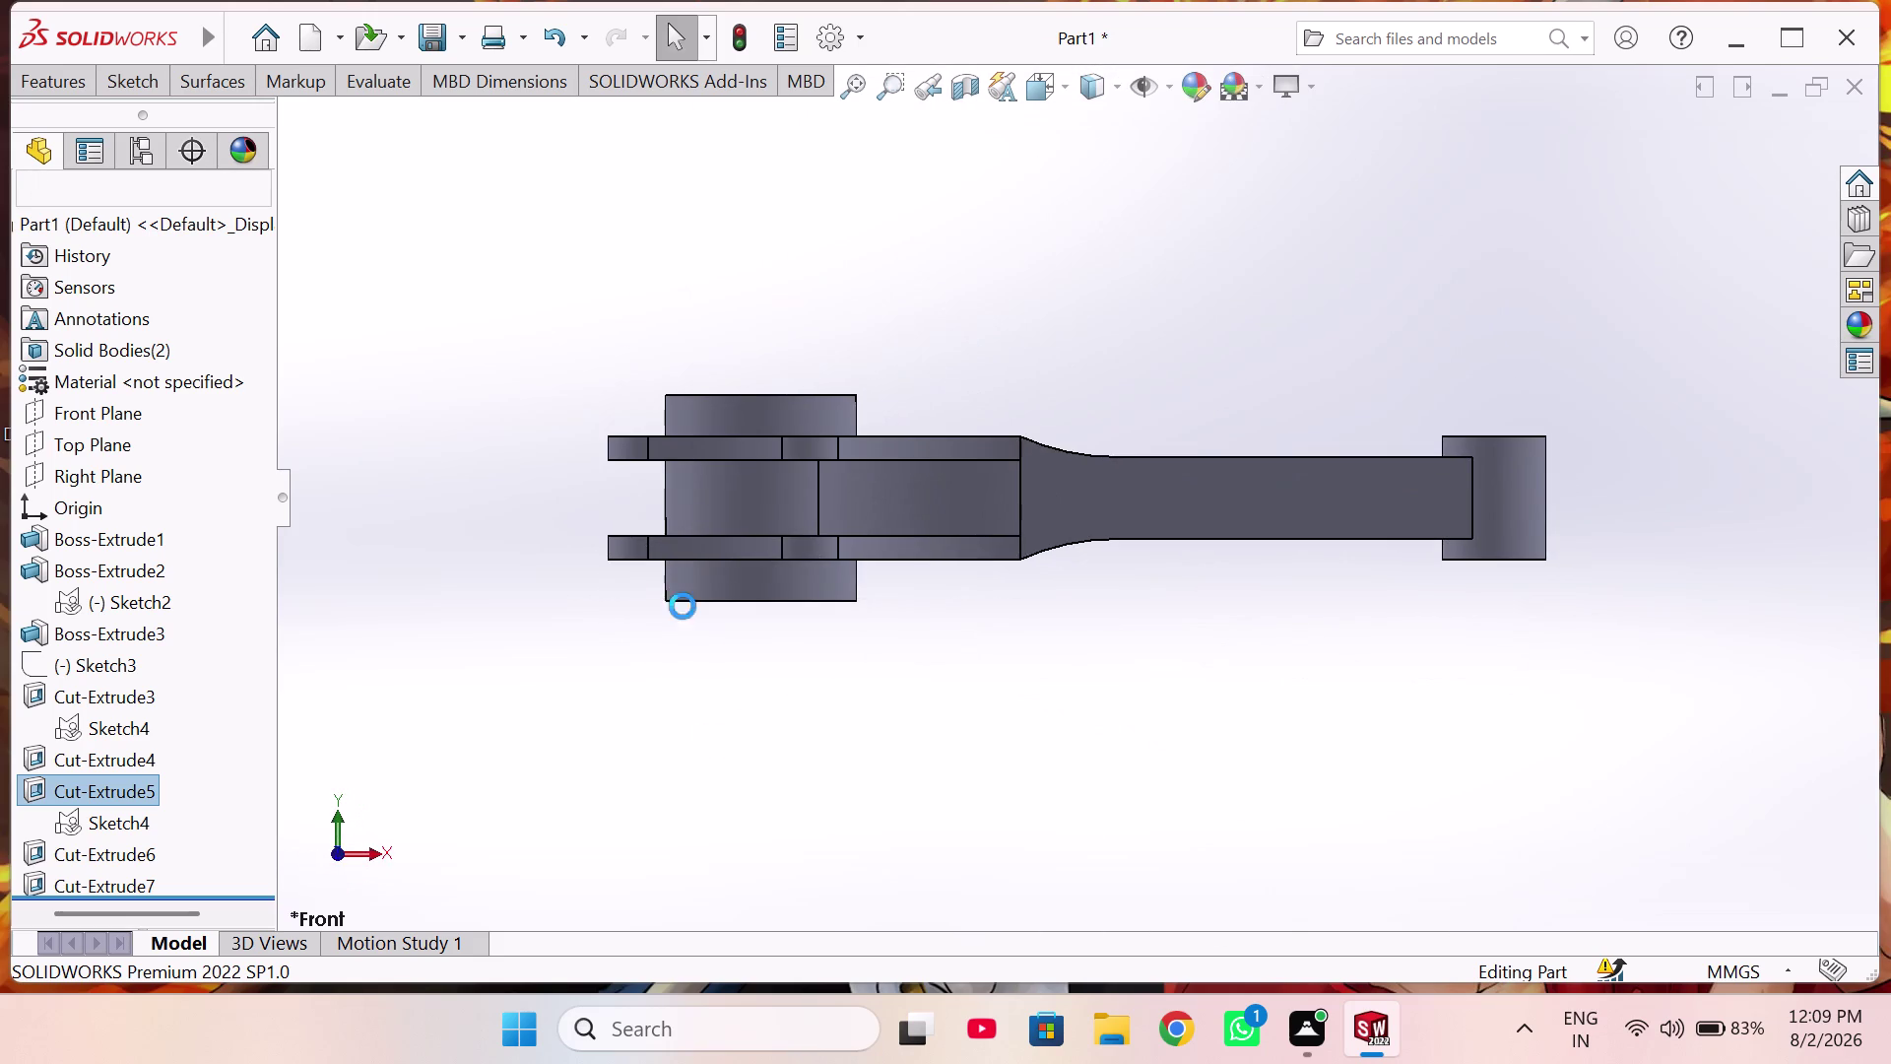
key(ctrl+8)
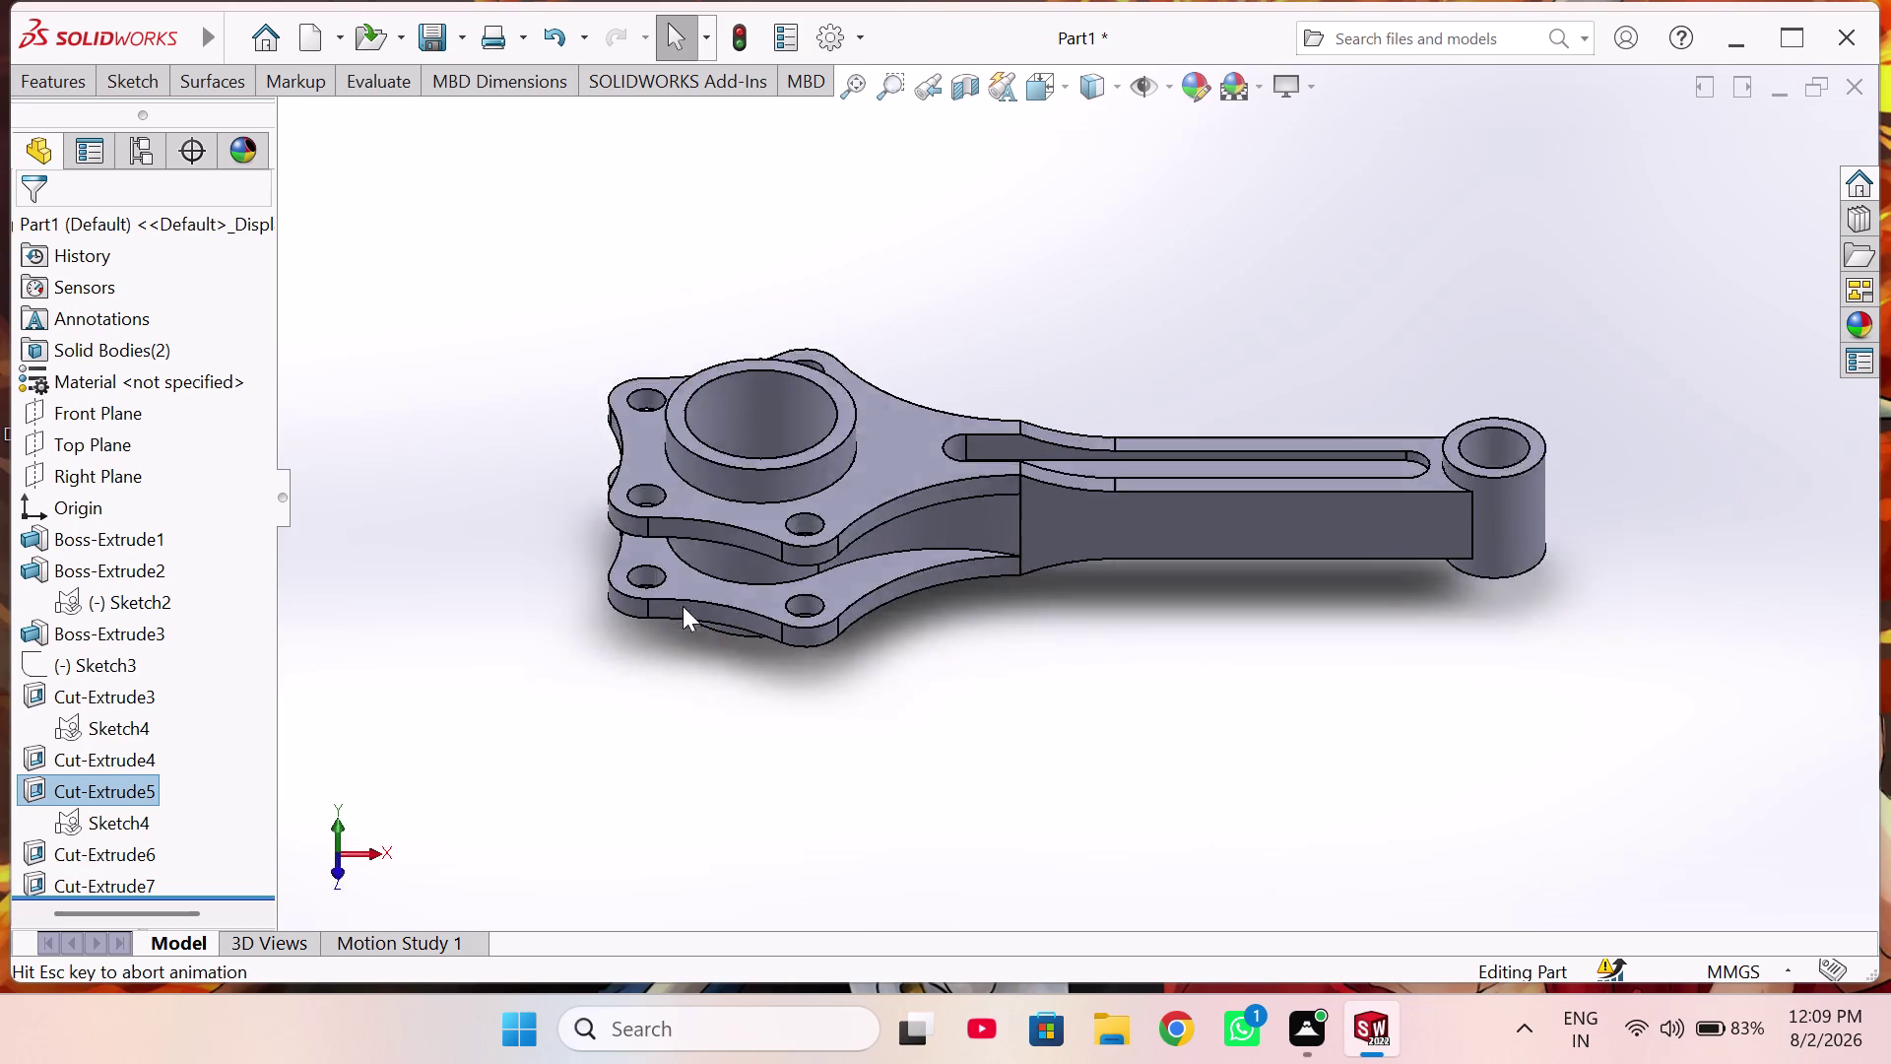
key(ctrl+7)
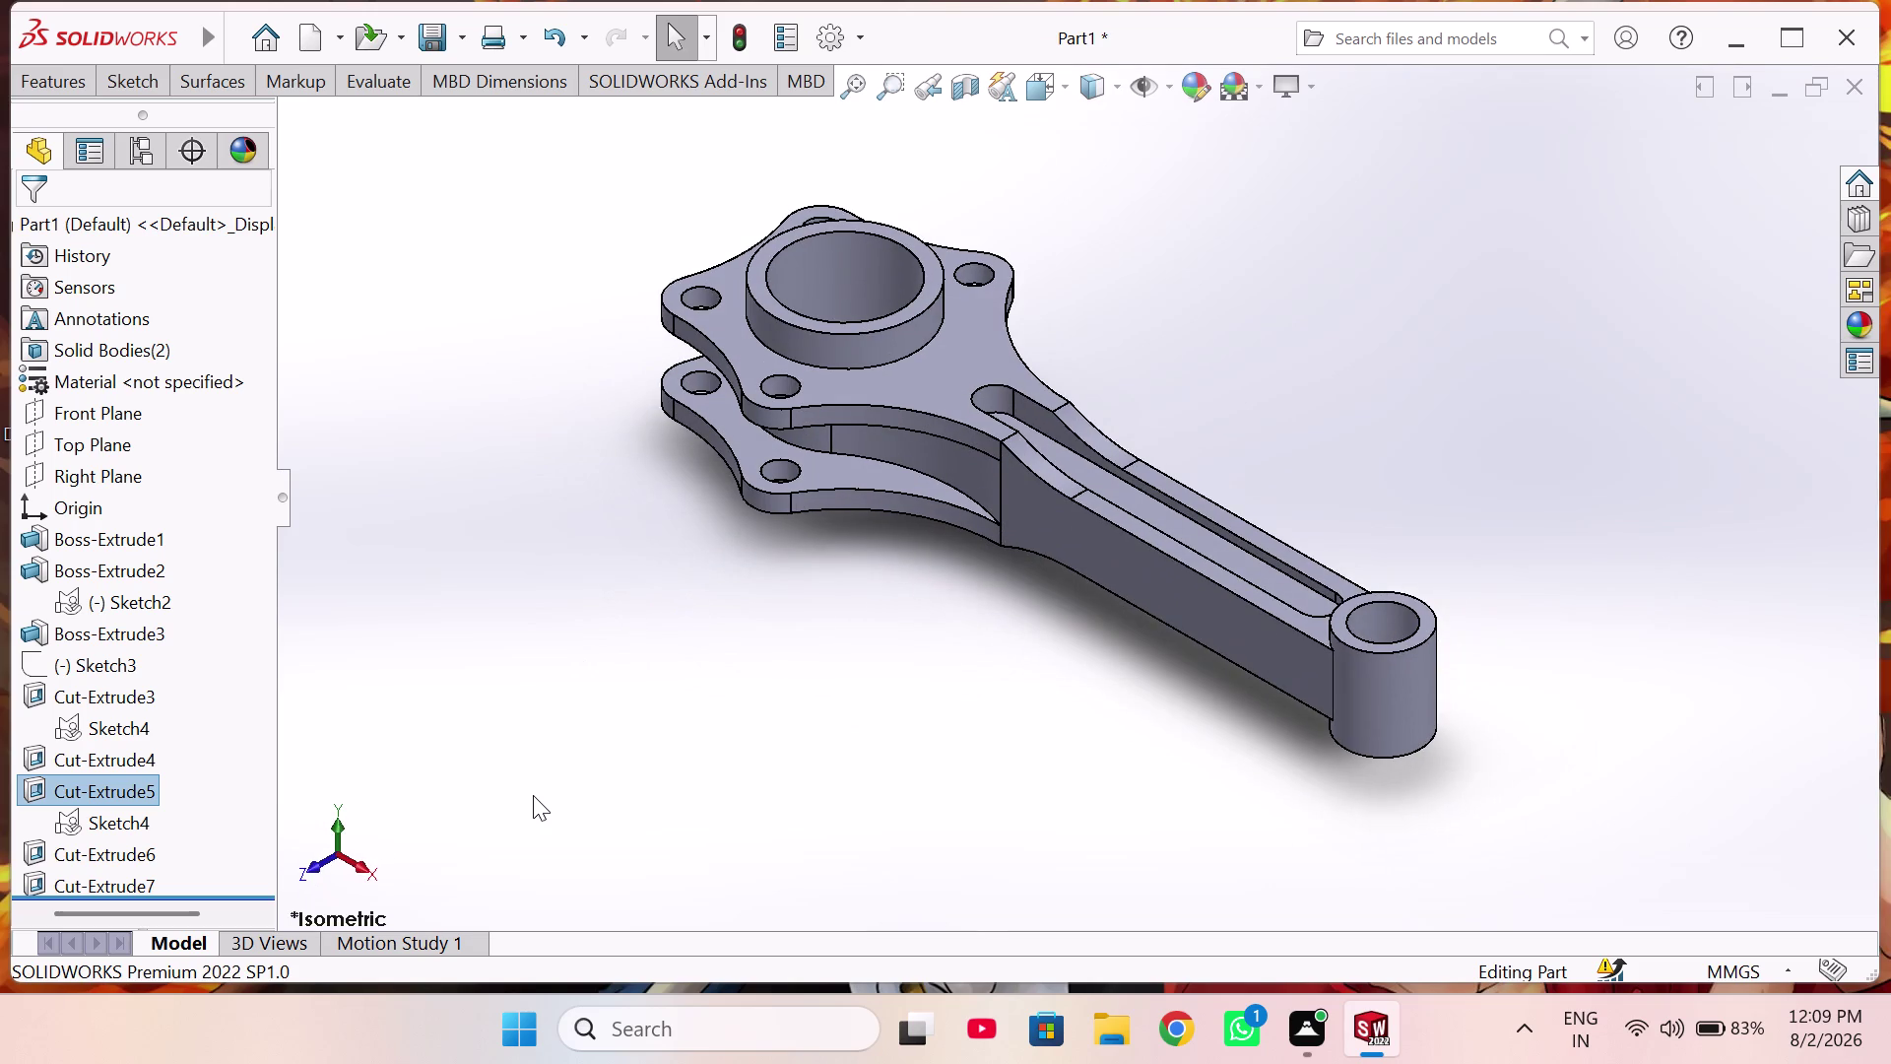
key(ctrl+s)
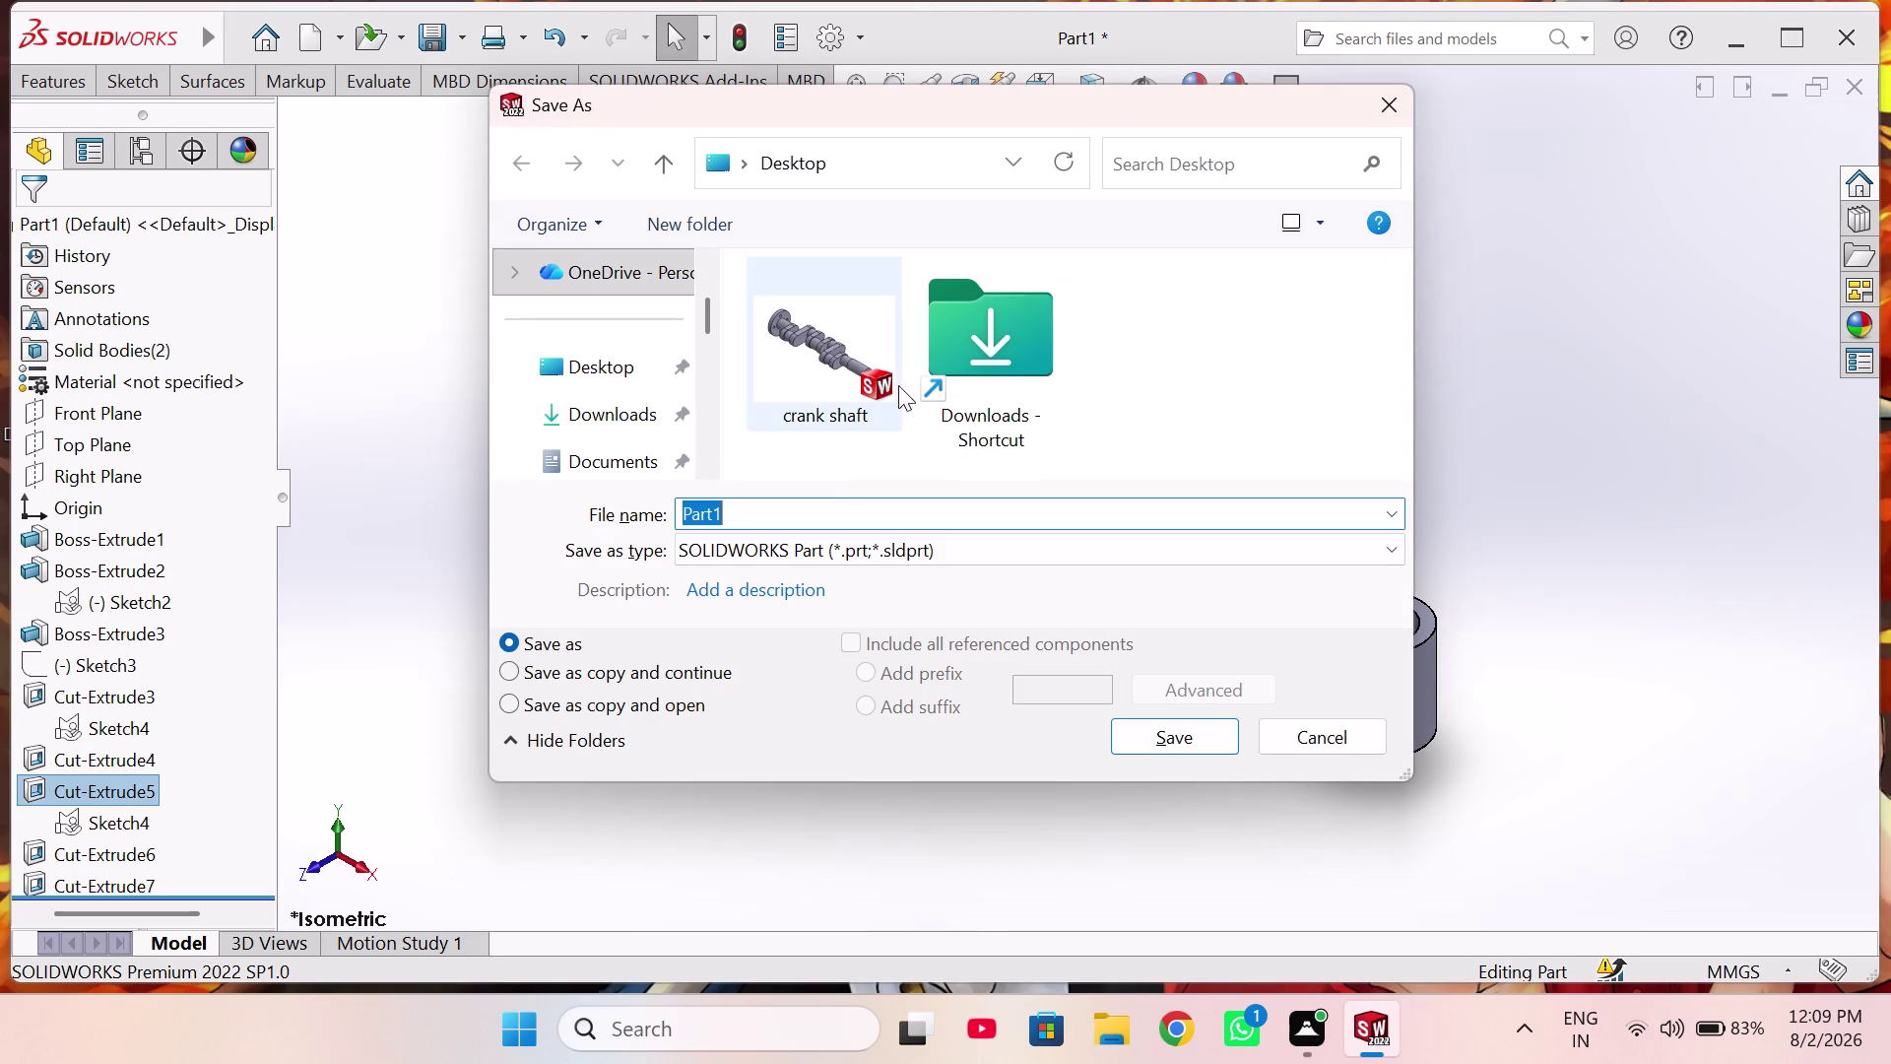
Save the part on the Desktop as 'connecting rod' and start a new document.
click(642, 355)
double_click(855, 524)
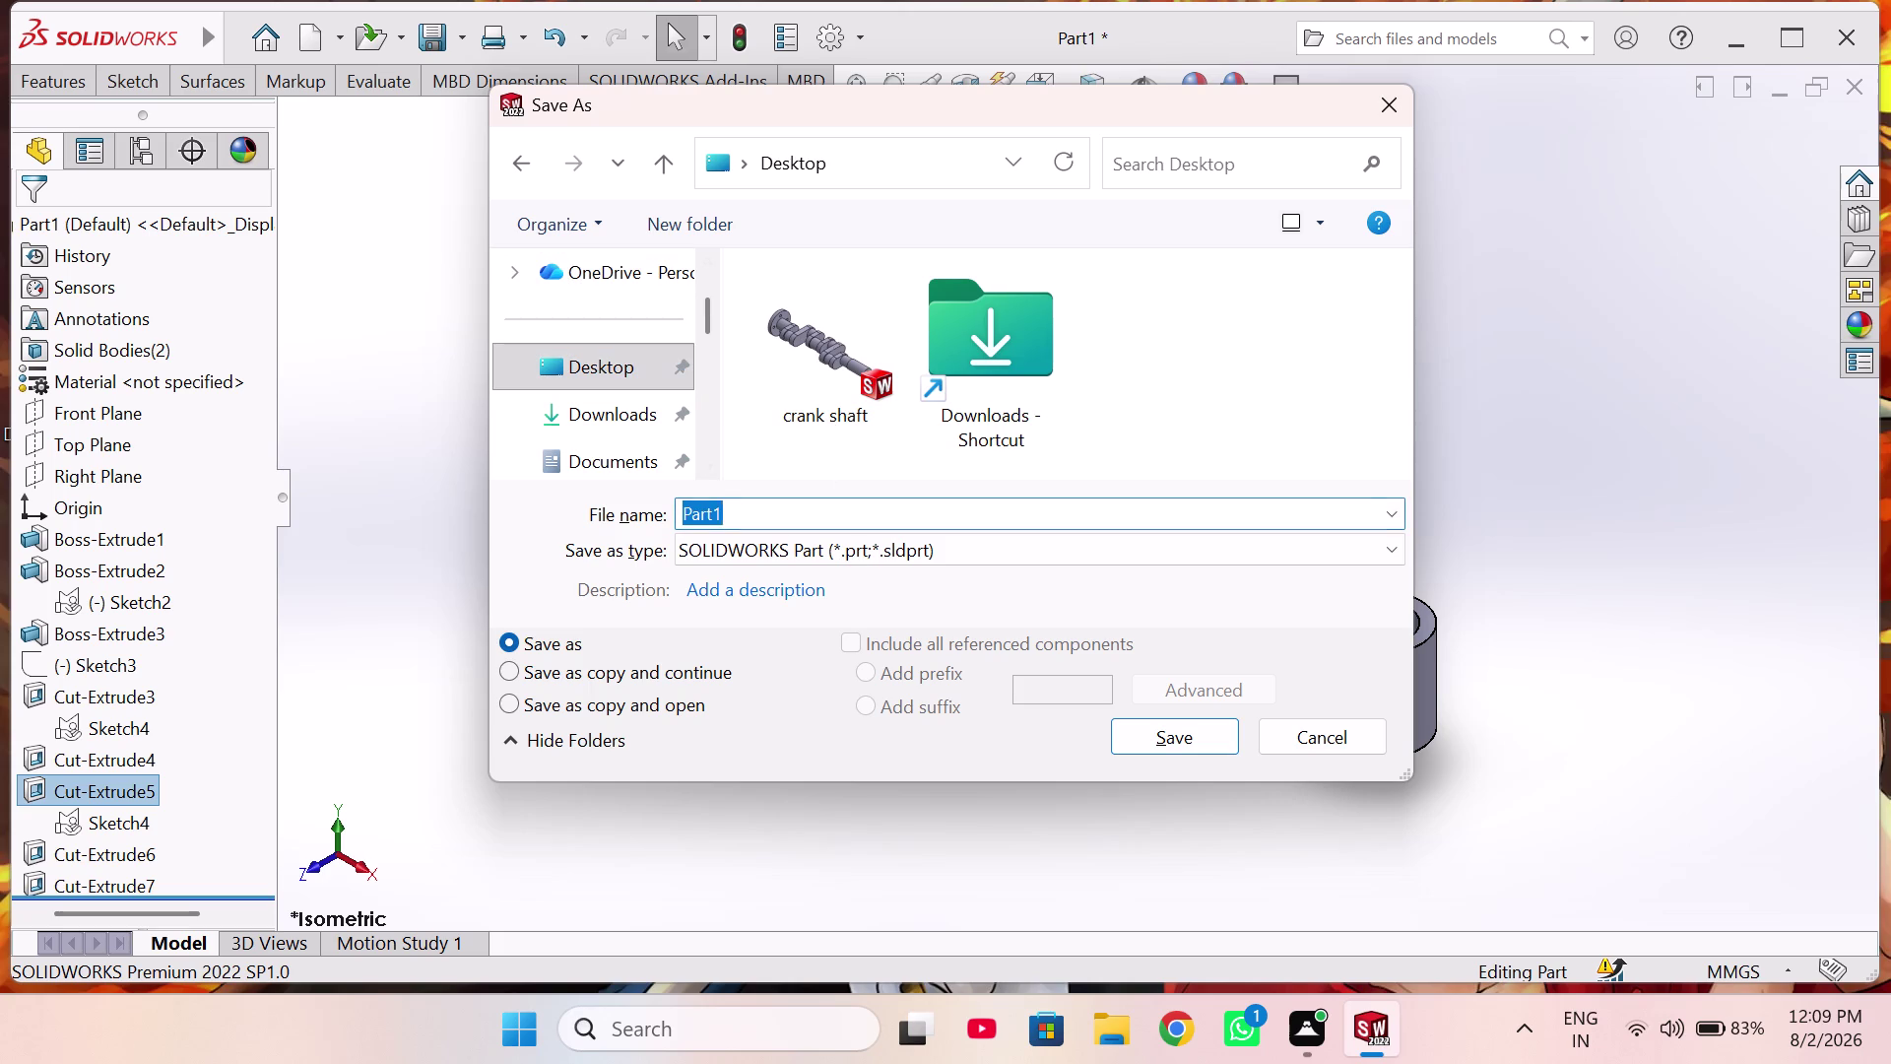
key(BackSpace)
text(c)
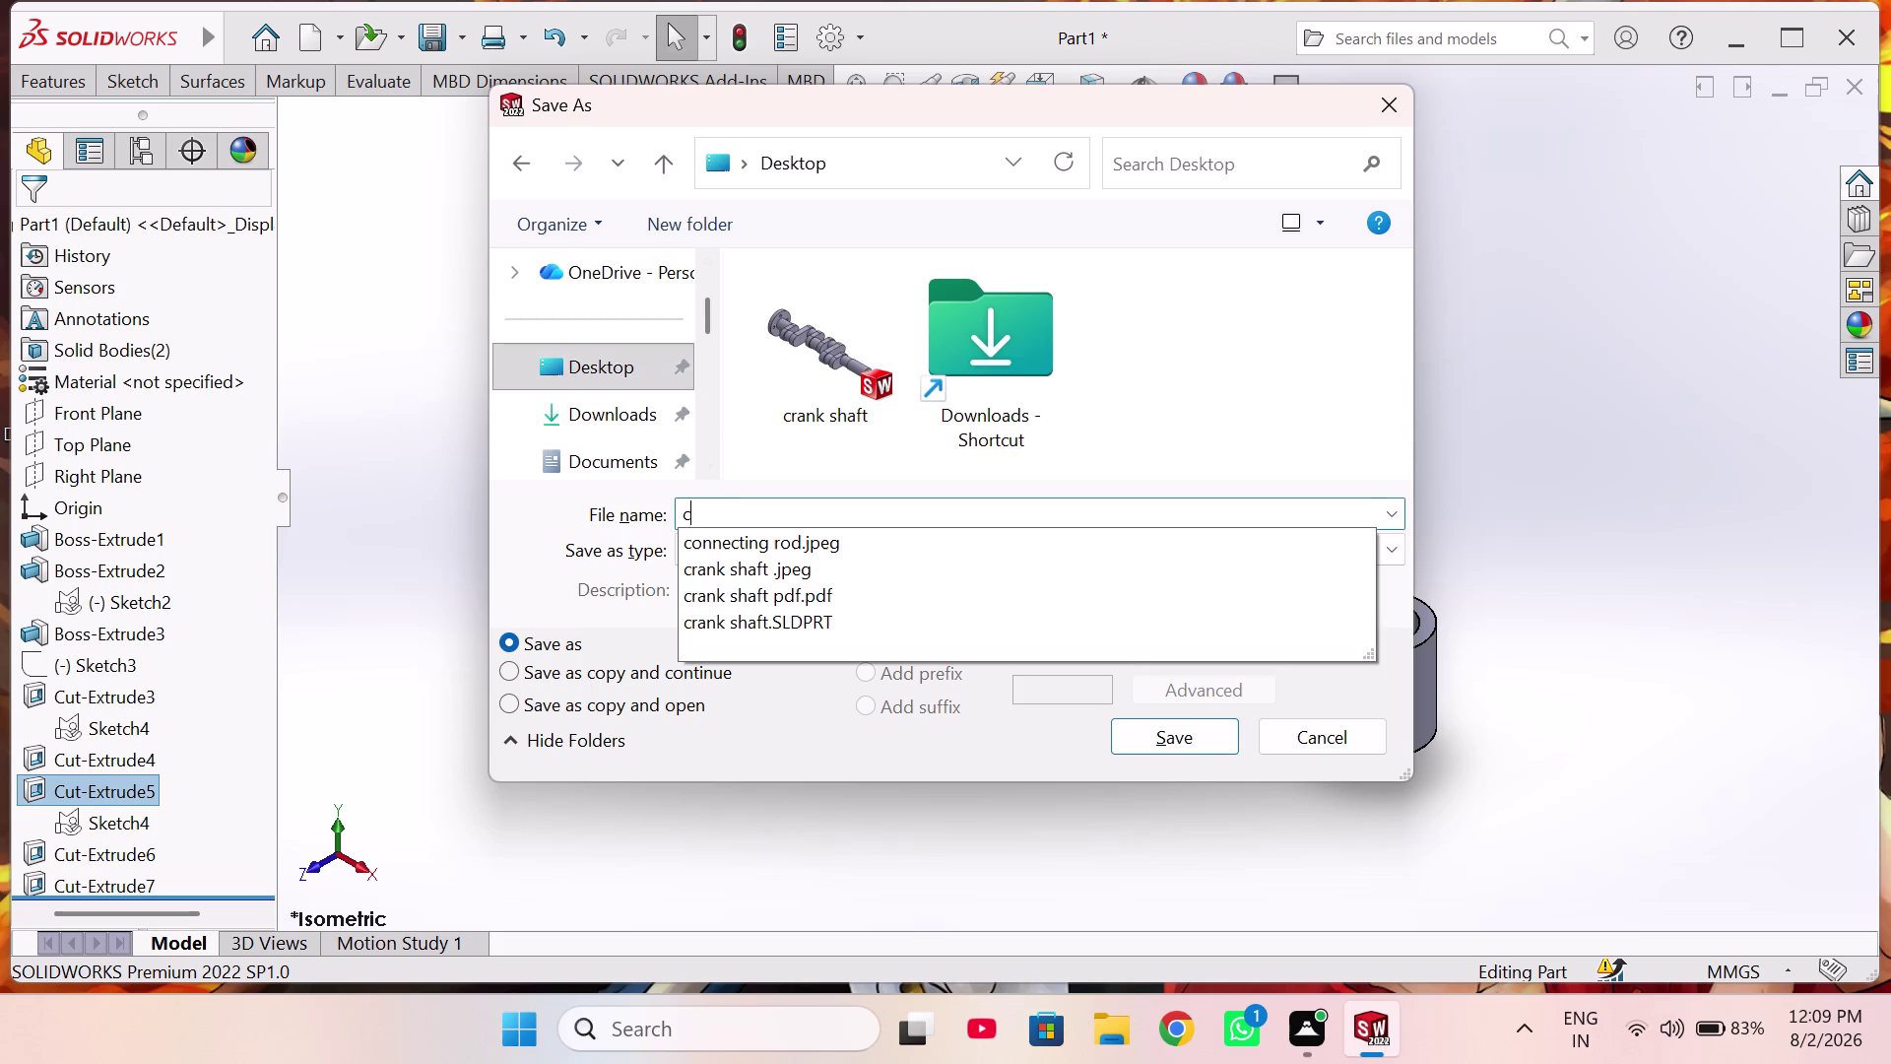
text(onnecti)
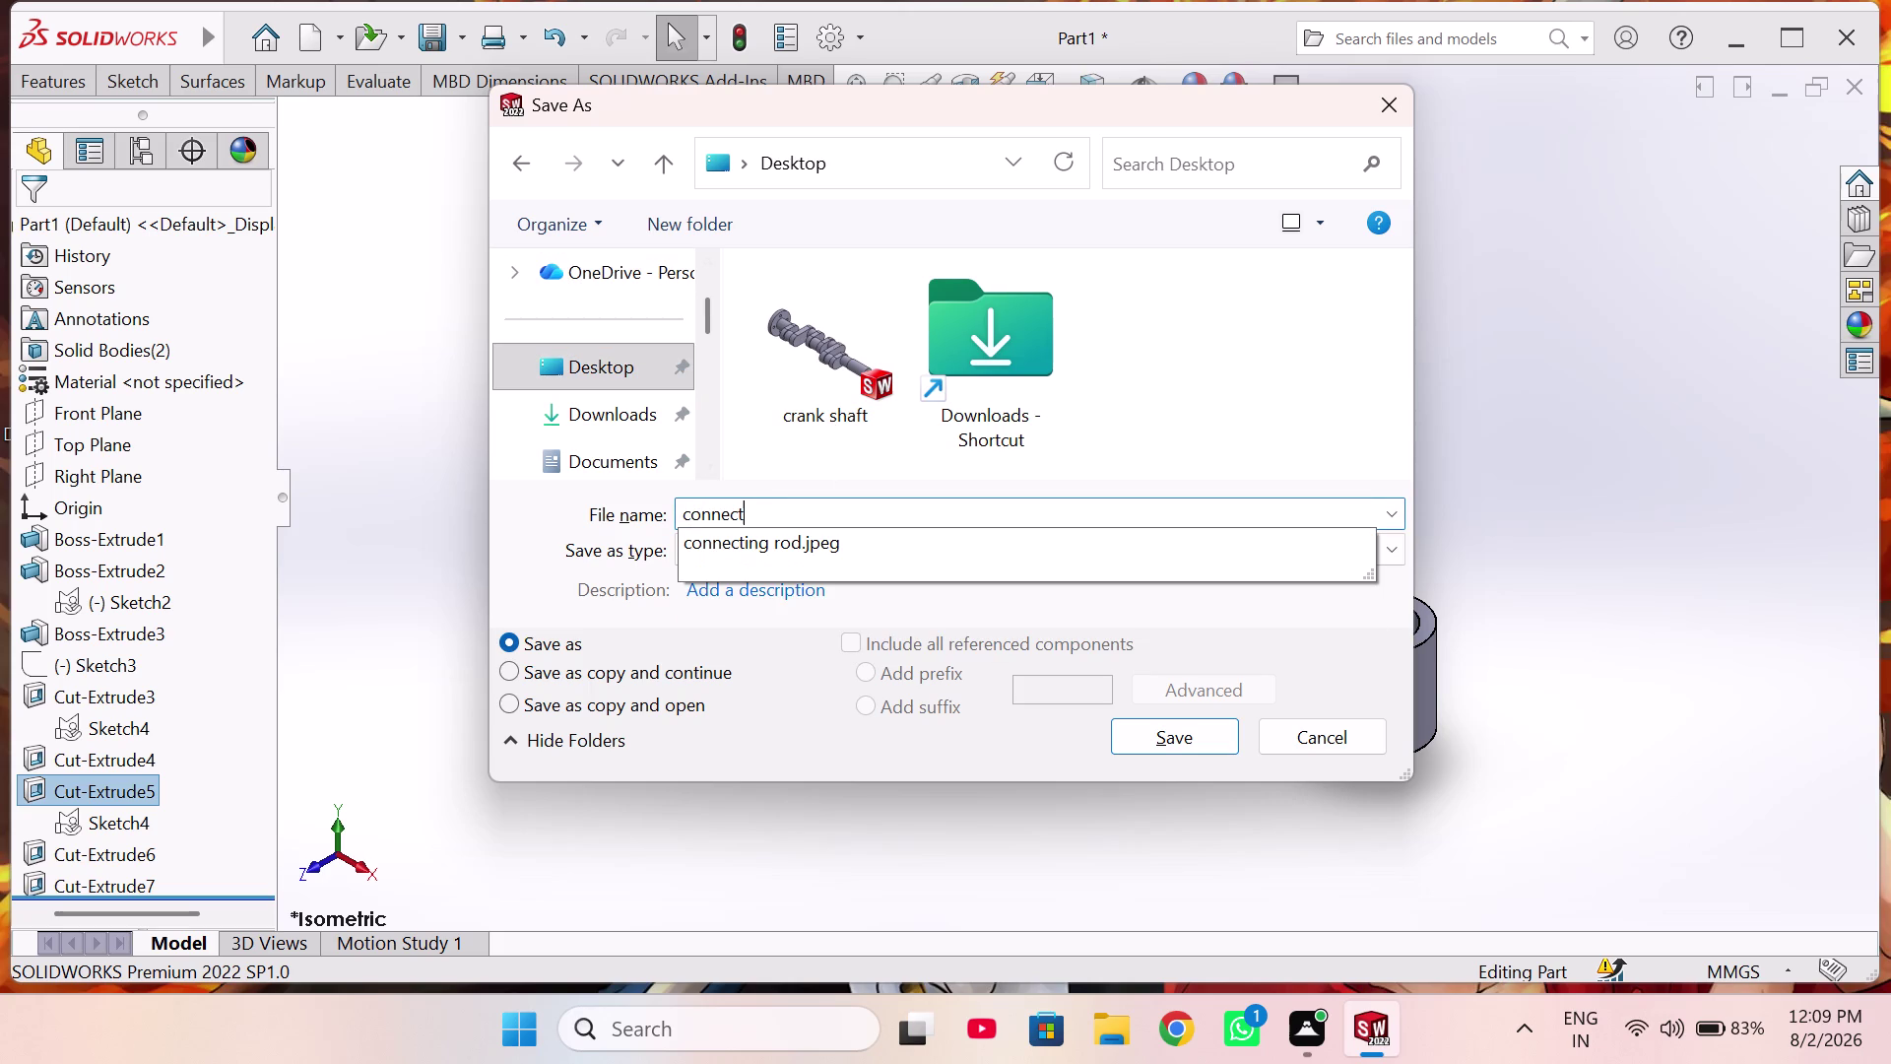
text(ng ro)
text(d)
key(space)
key(Return)
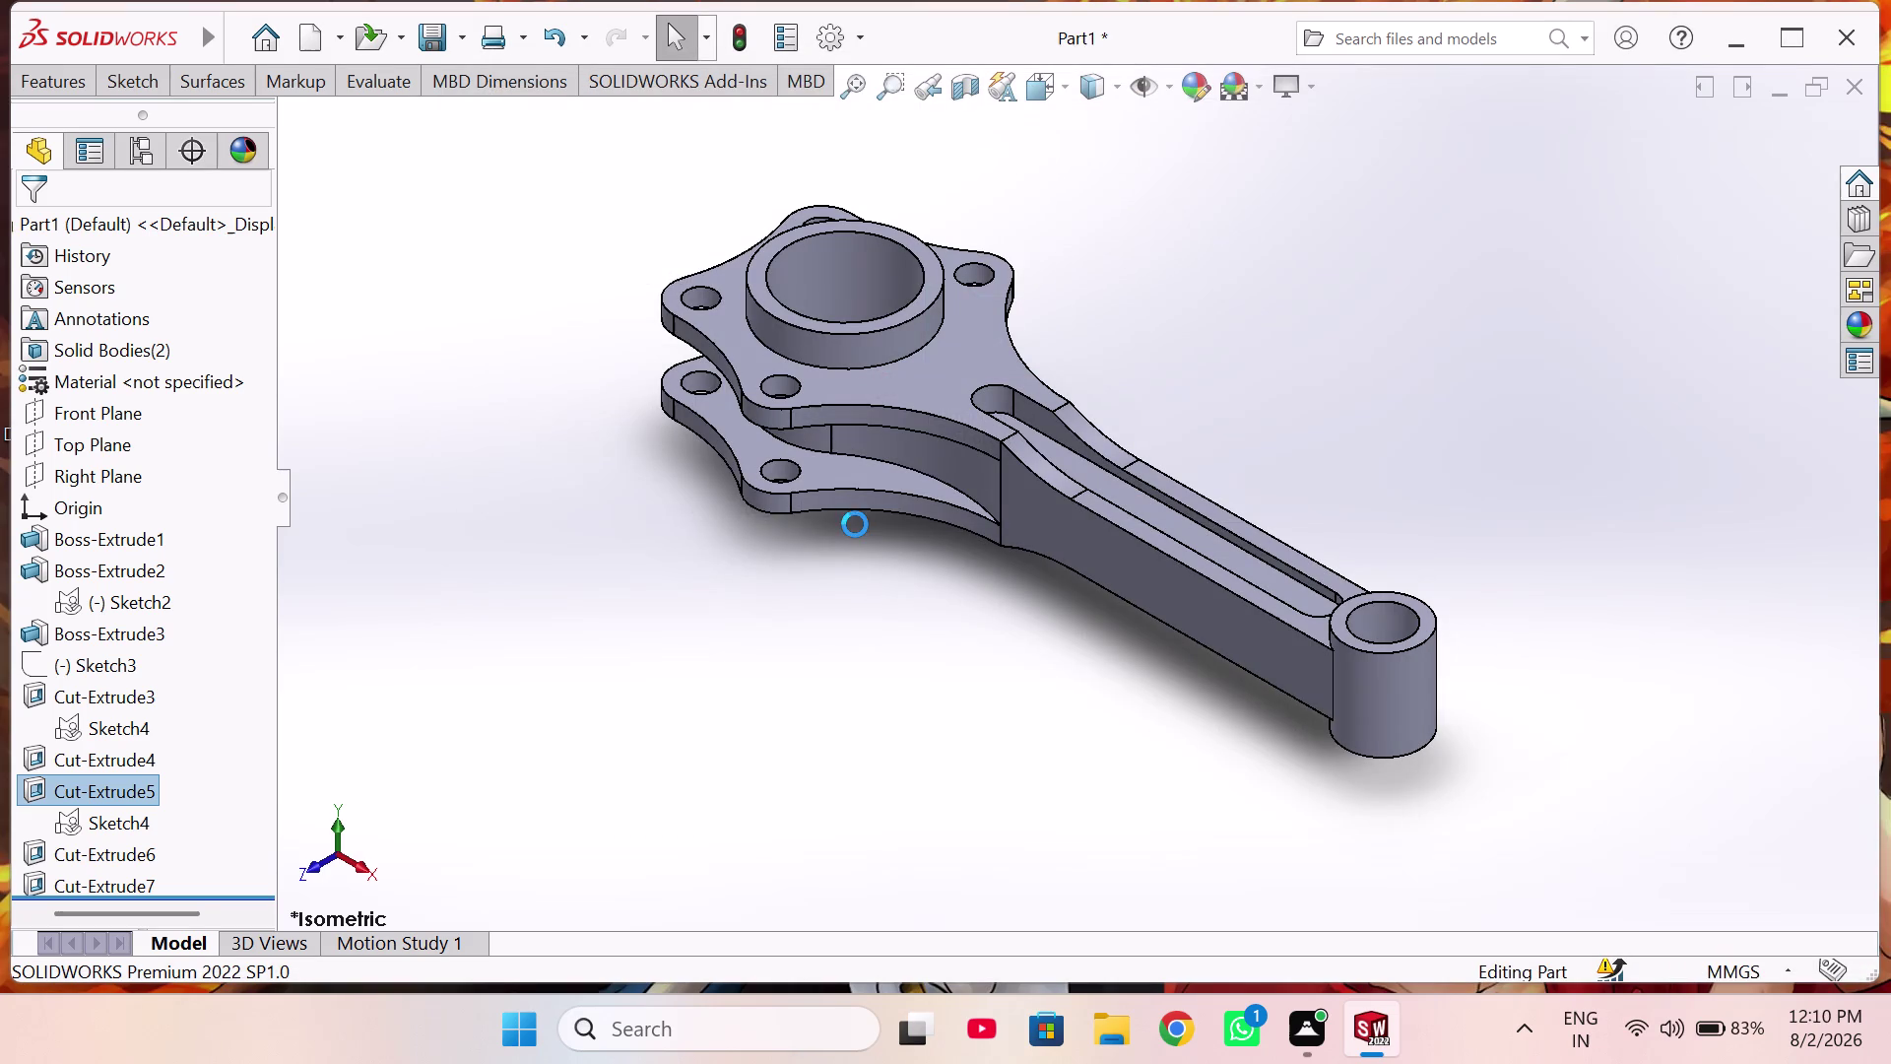
key(ctrl+n)
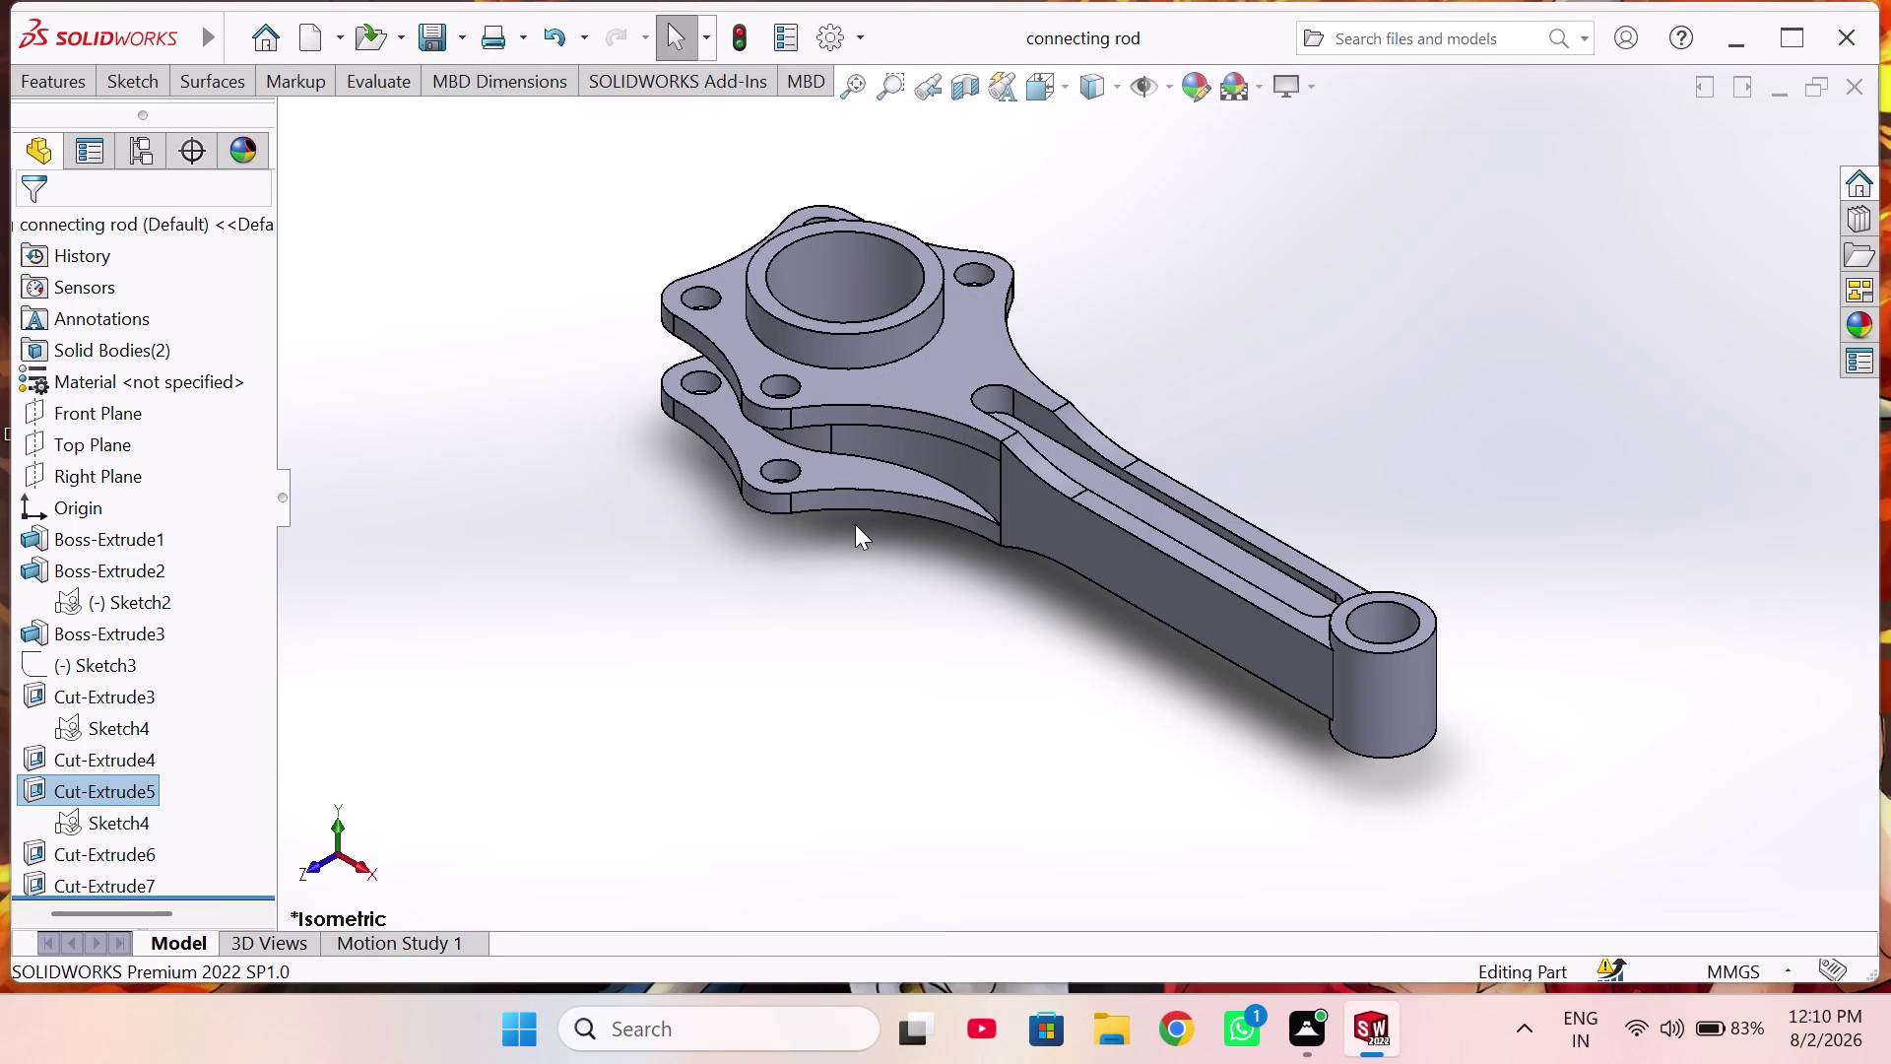
key(Right)
Create a new drawing on an A1 (ISO) sheet and start the Model View command.
key(Right)
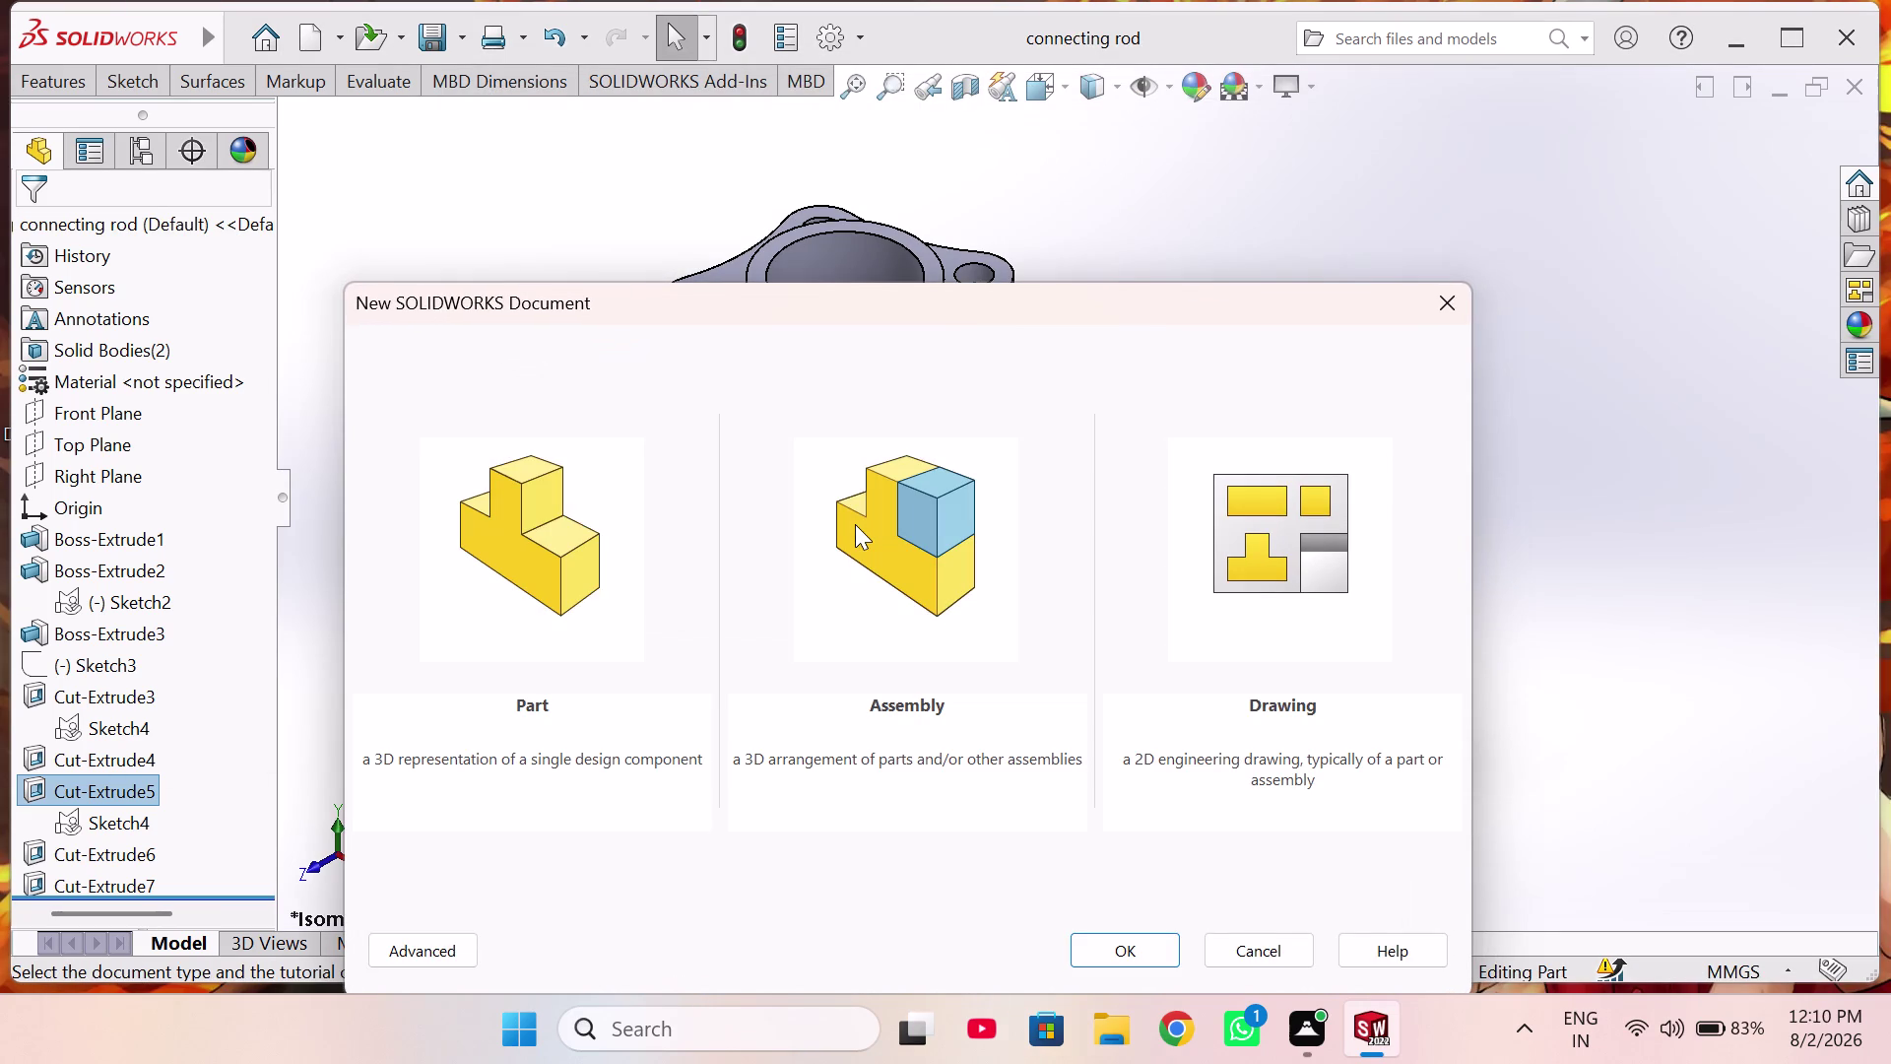
key(Return)
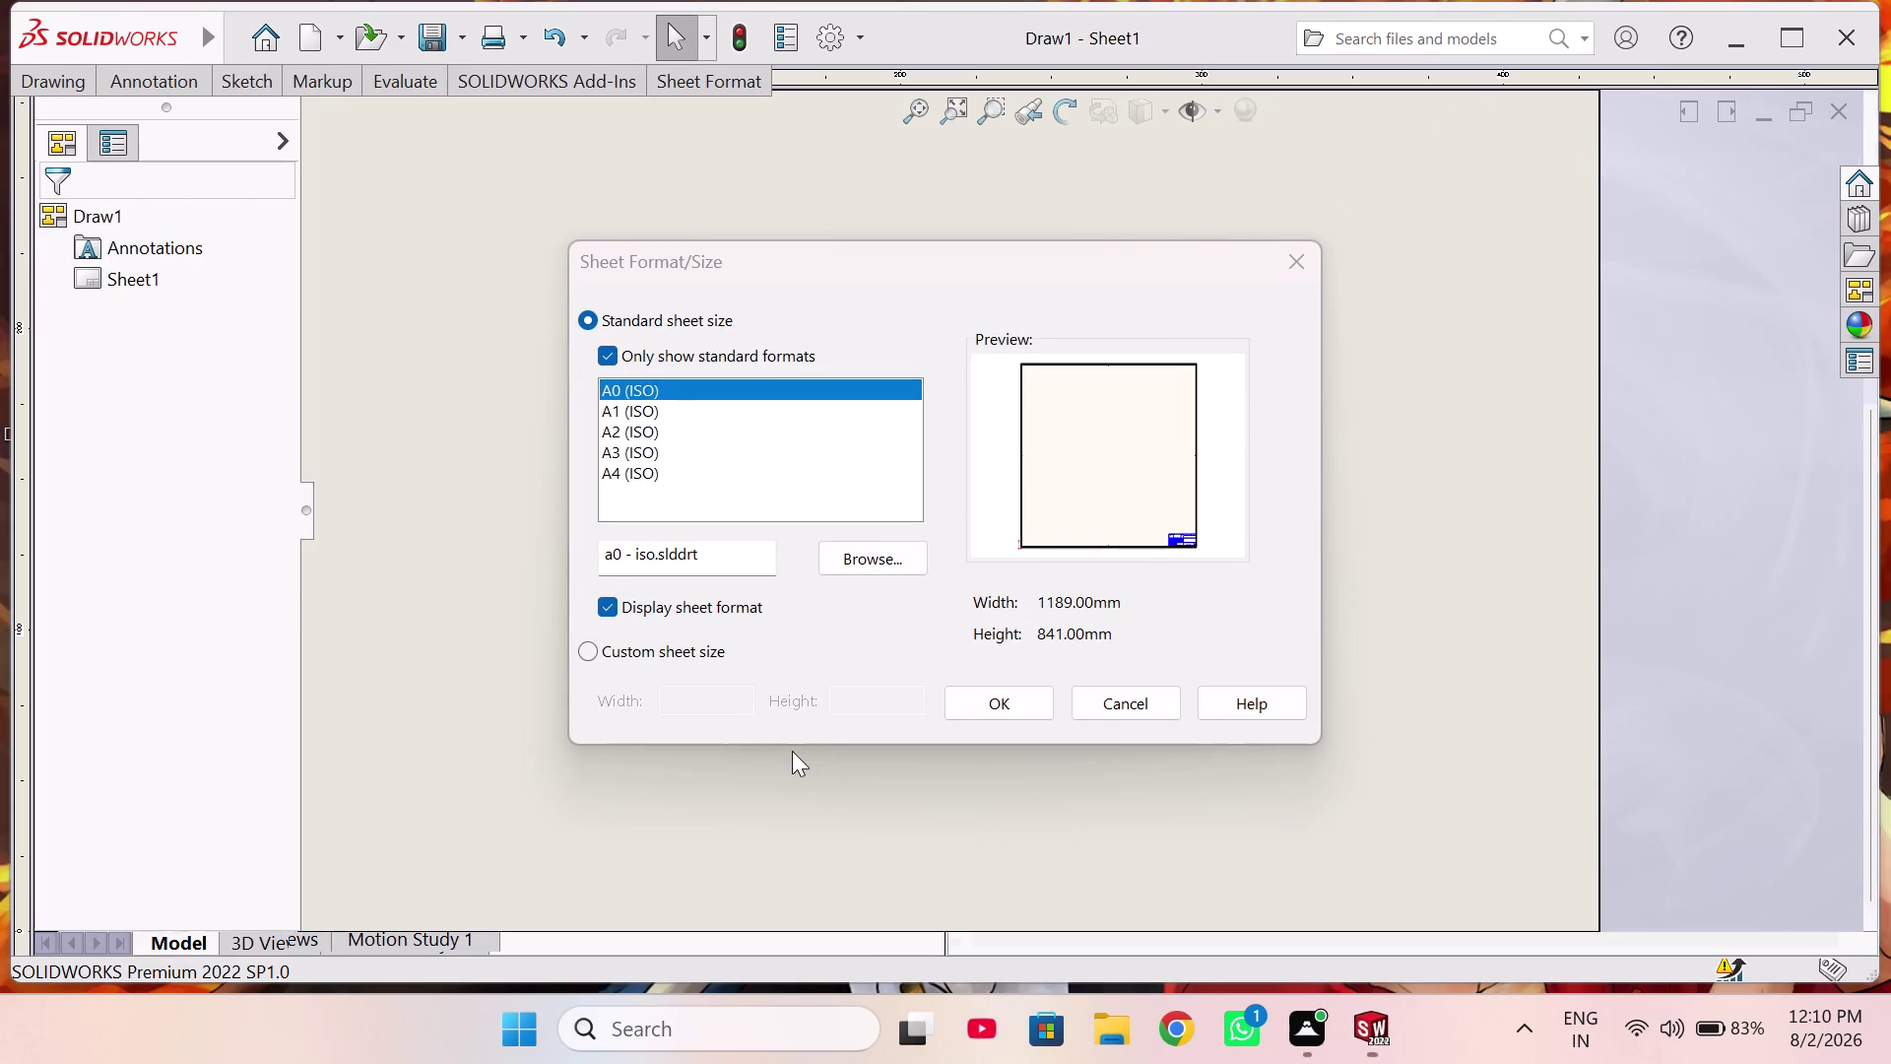
click(681, 405)
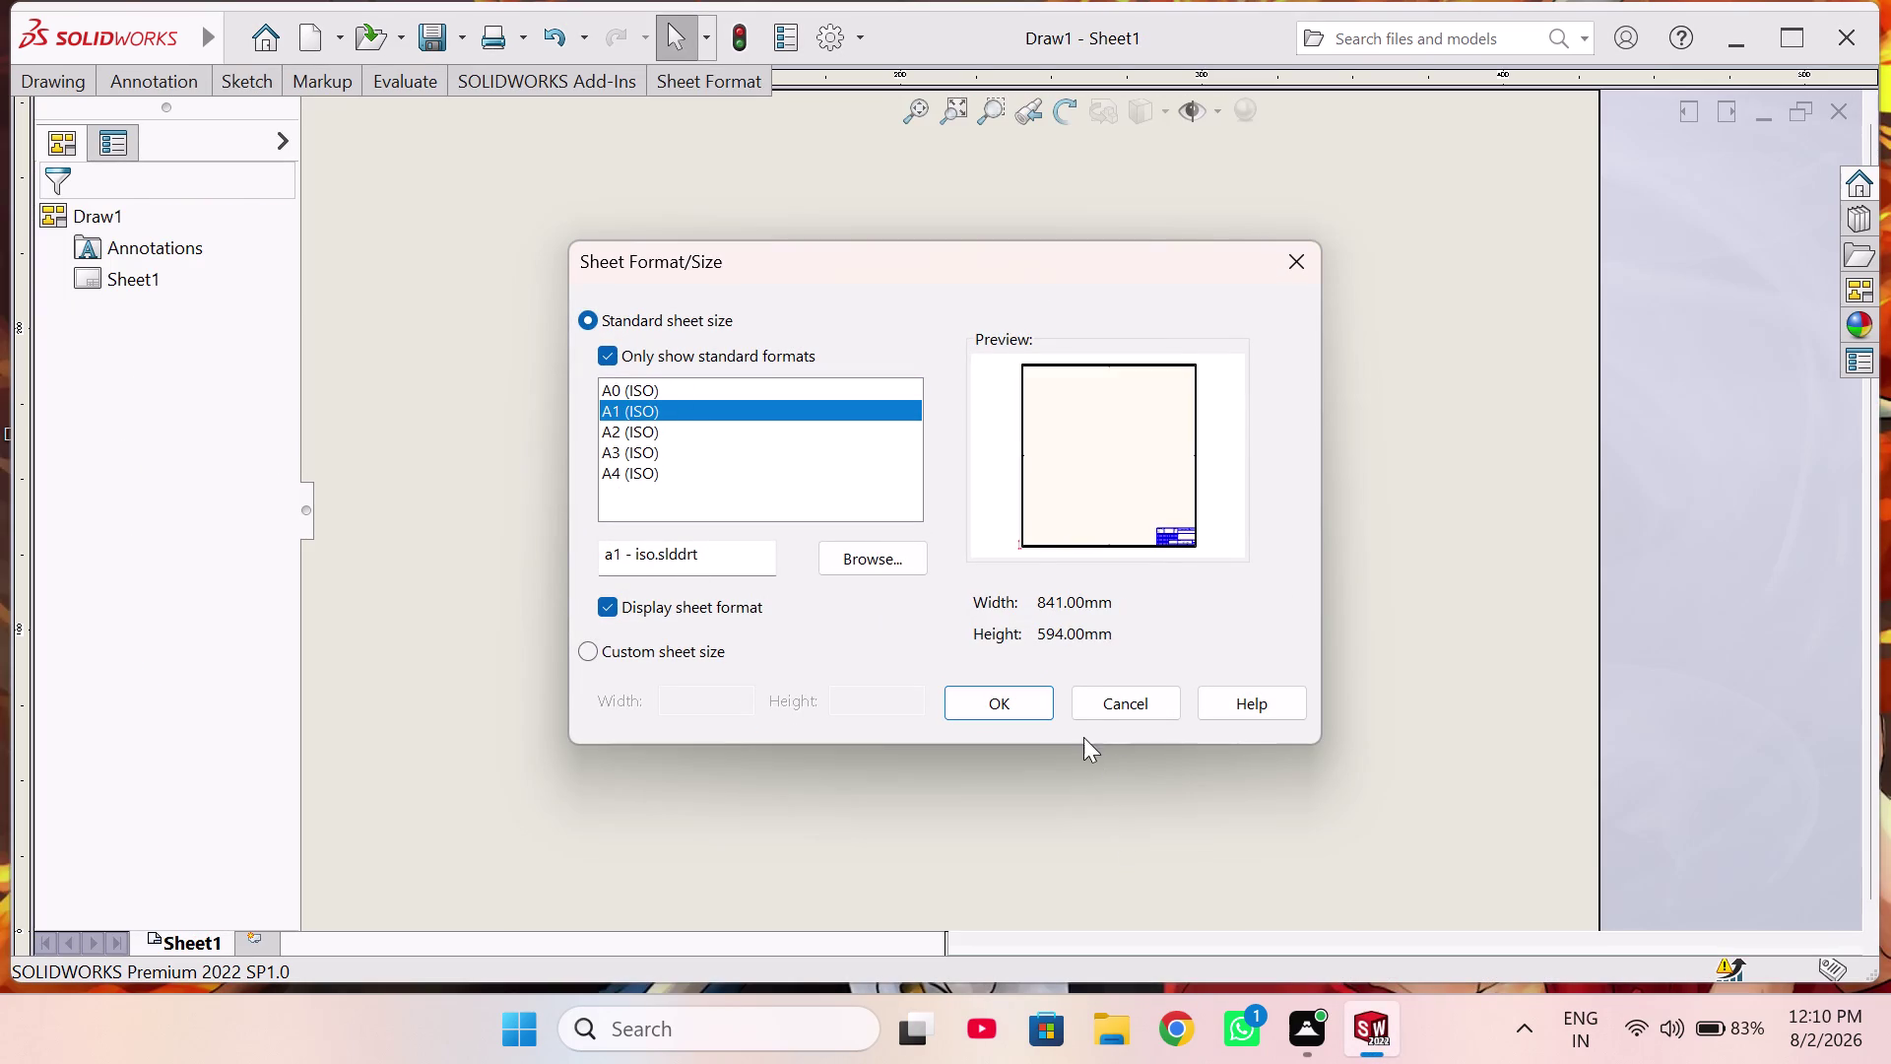
click(1004, 701)
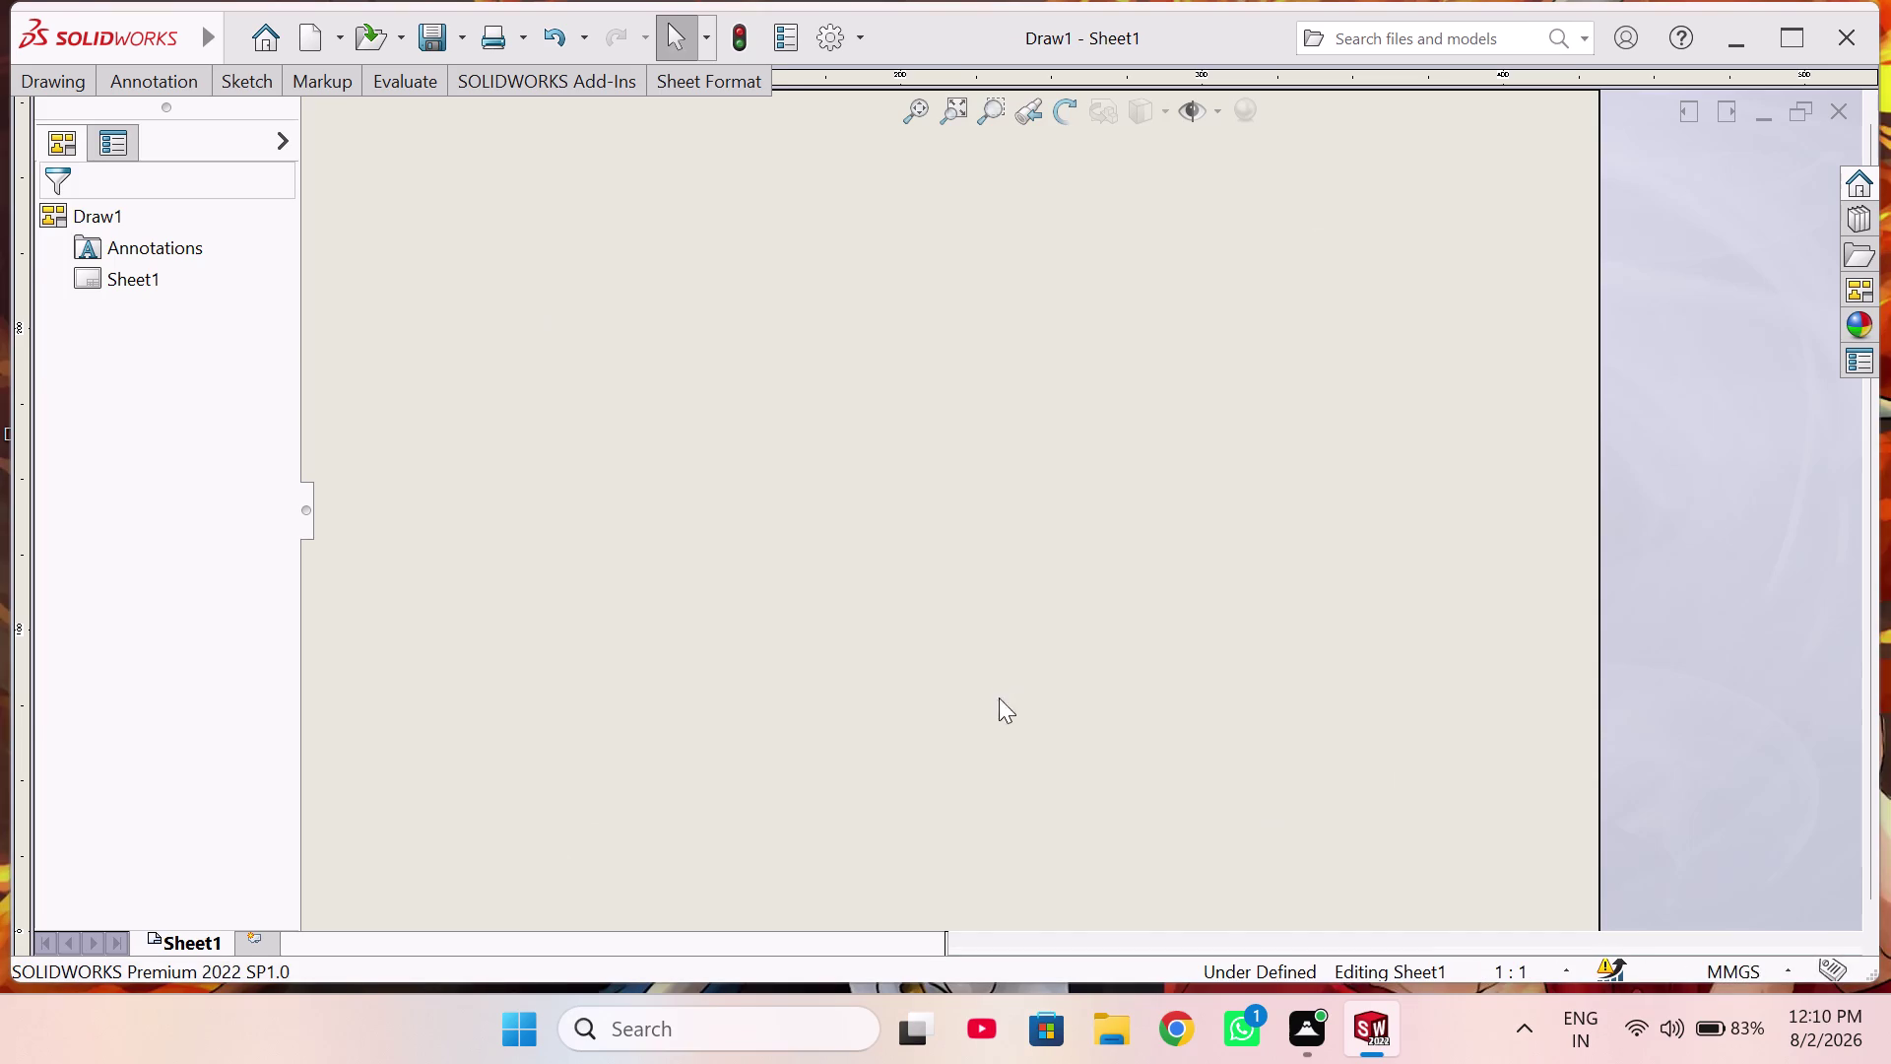
click(172, 637)
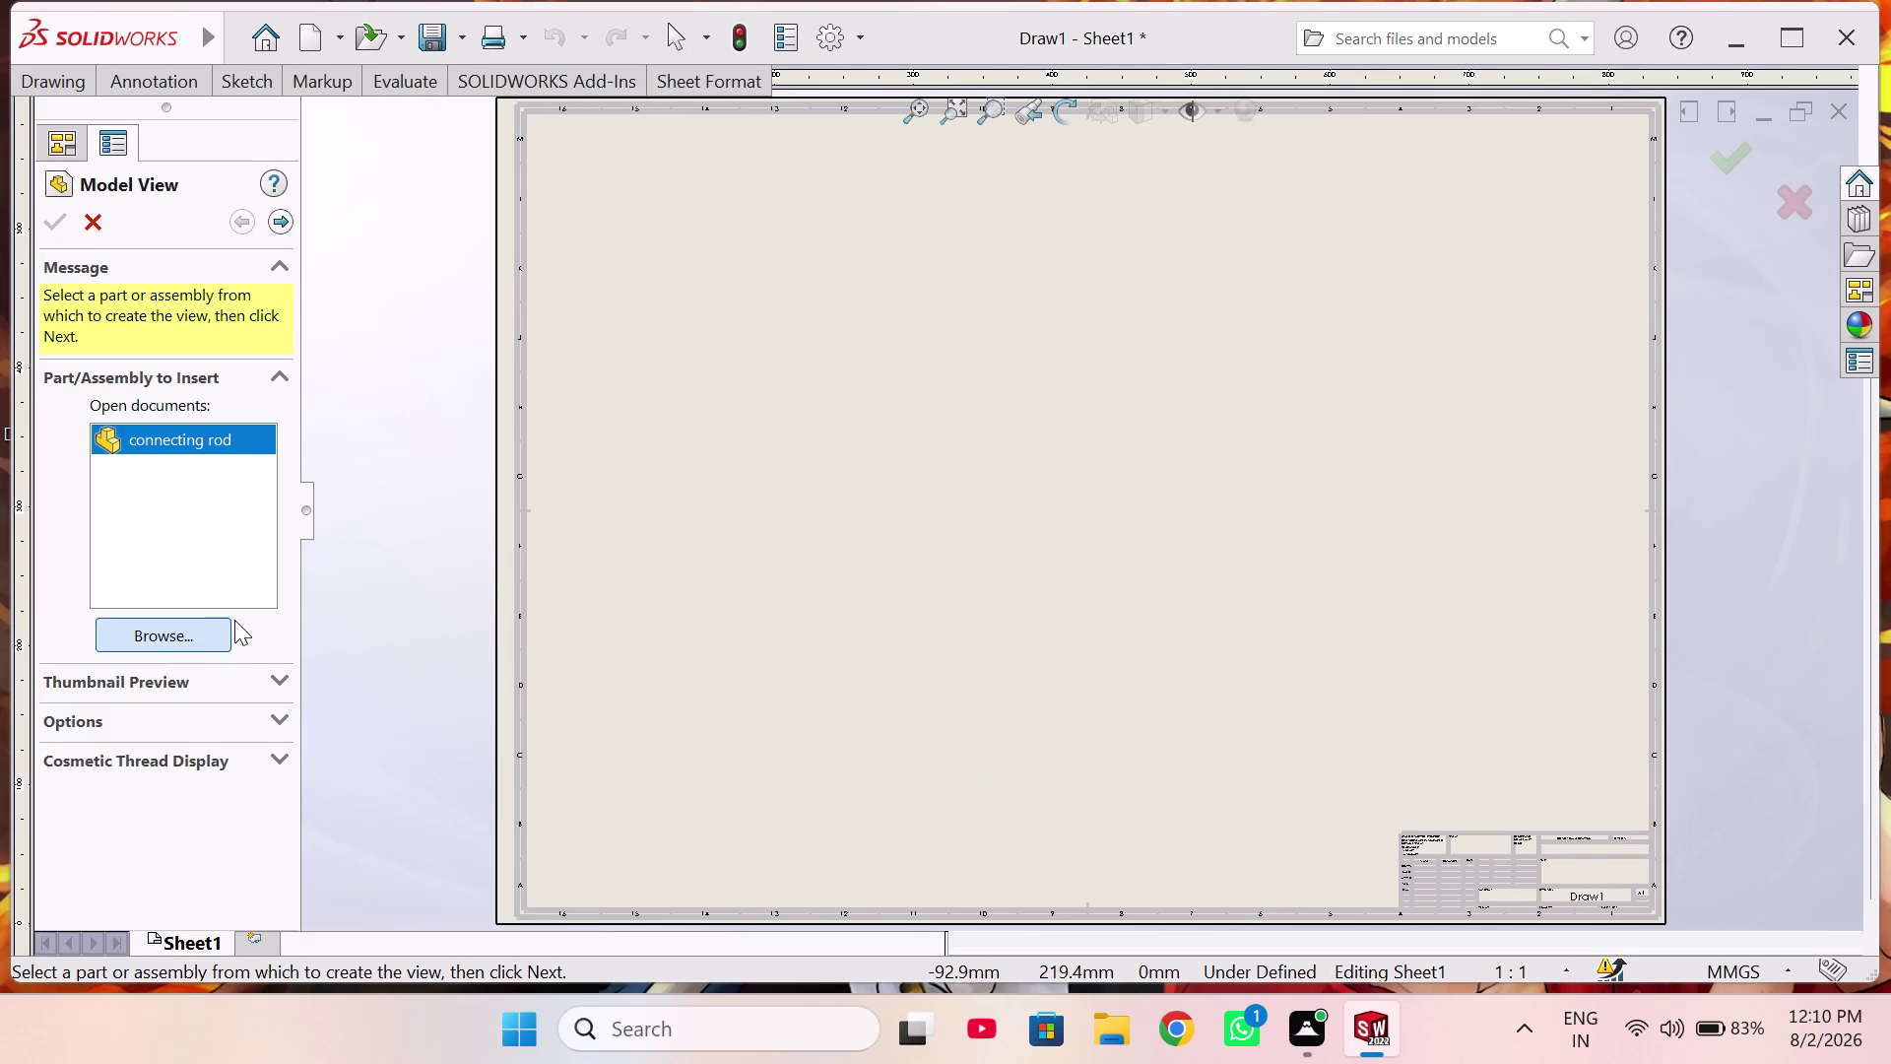
Choose the connecting rod part and select multiple standard views including the side view.
click(782, 398)
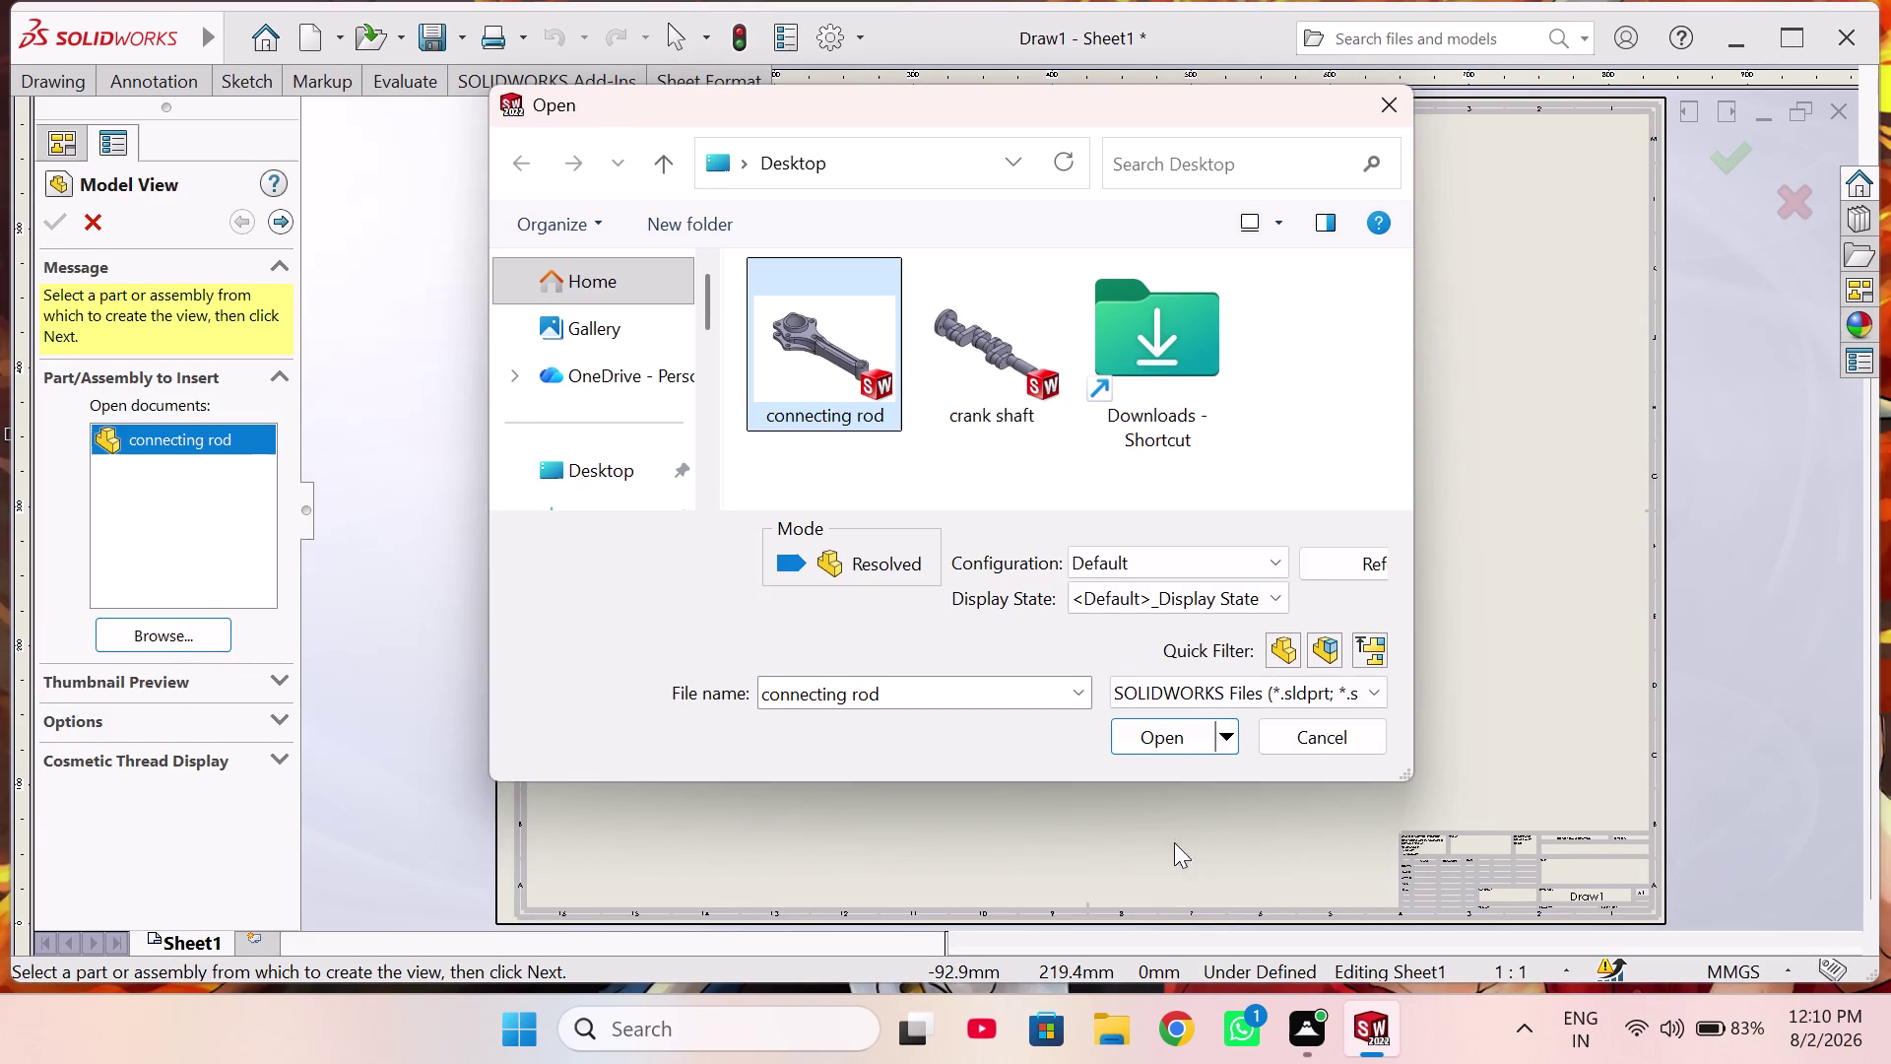
click(1152, 749)
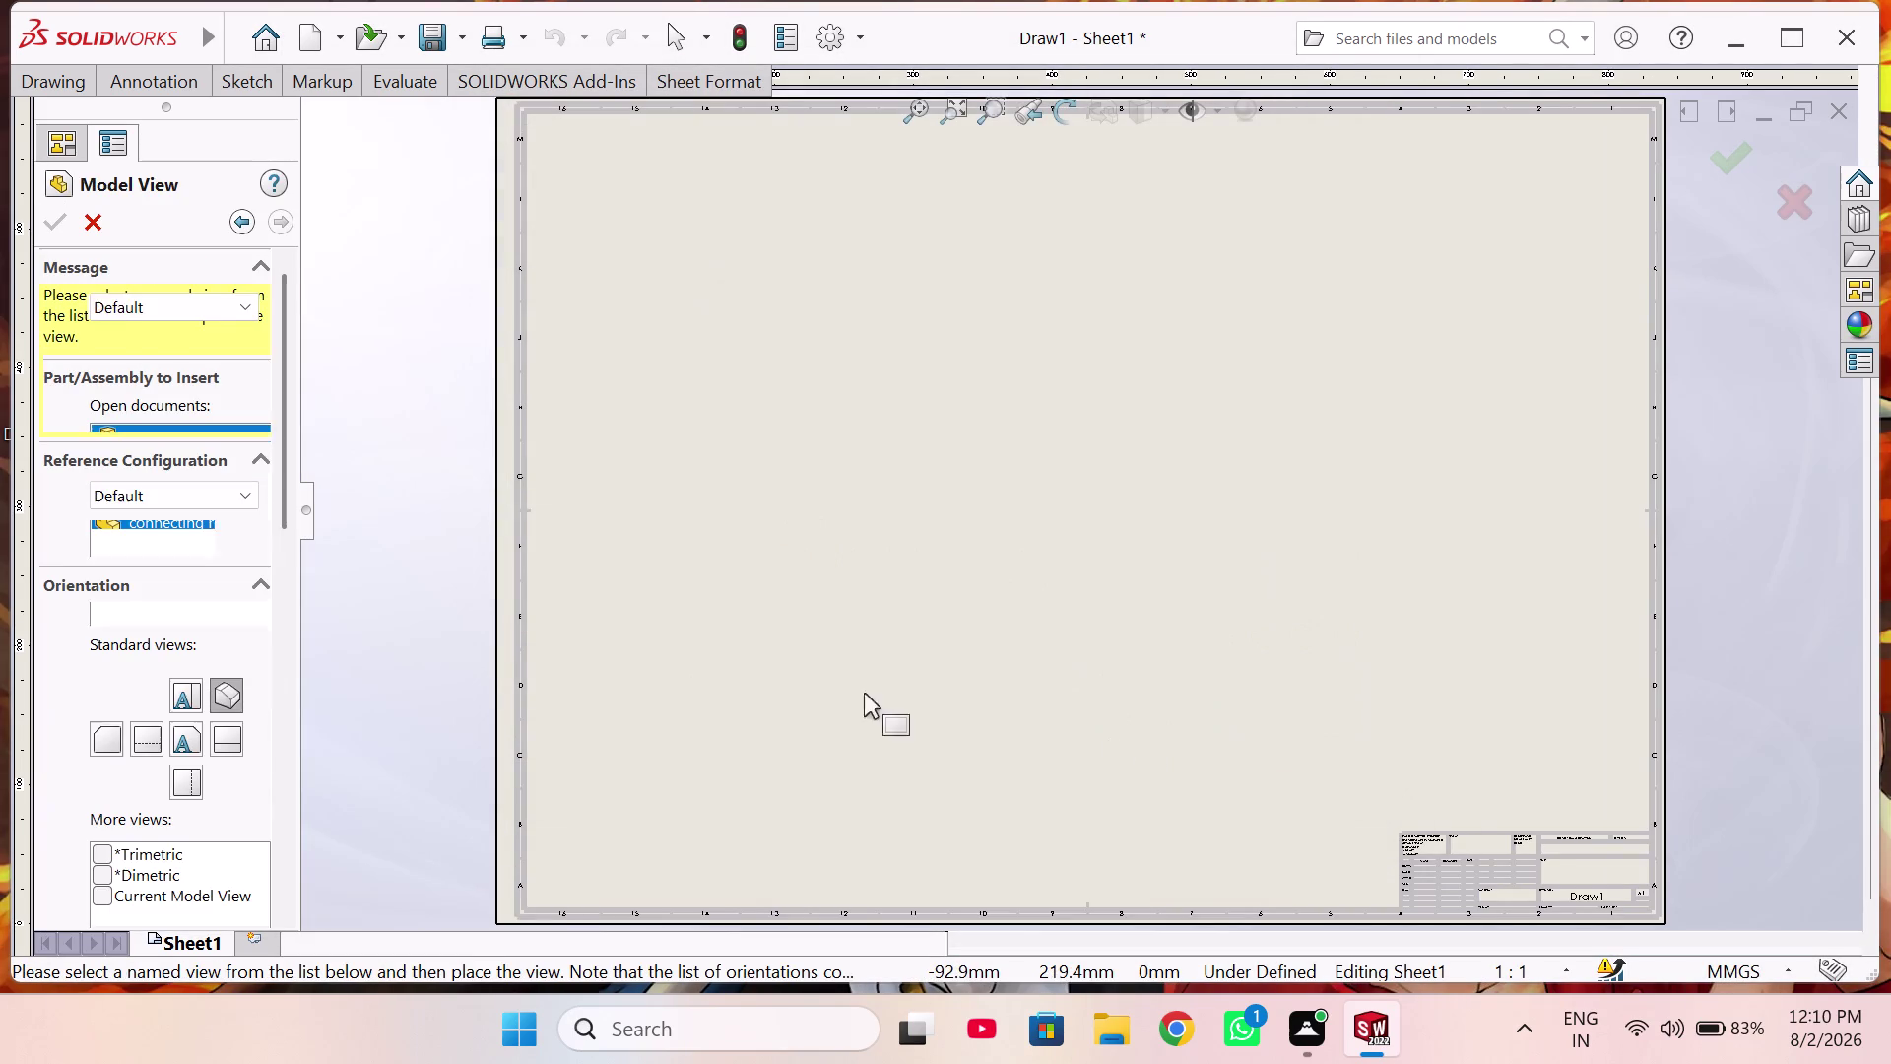
click(94, 612)
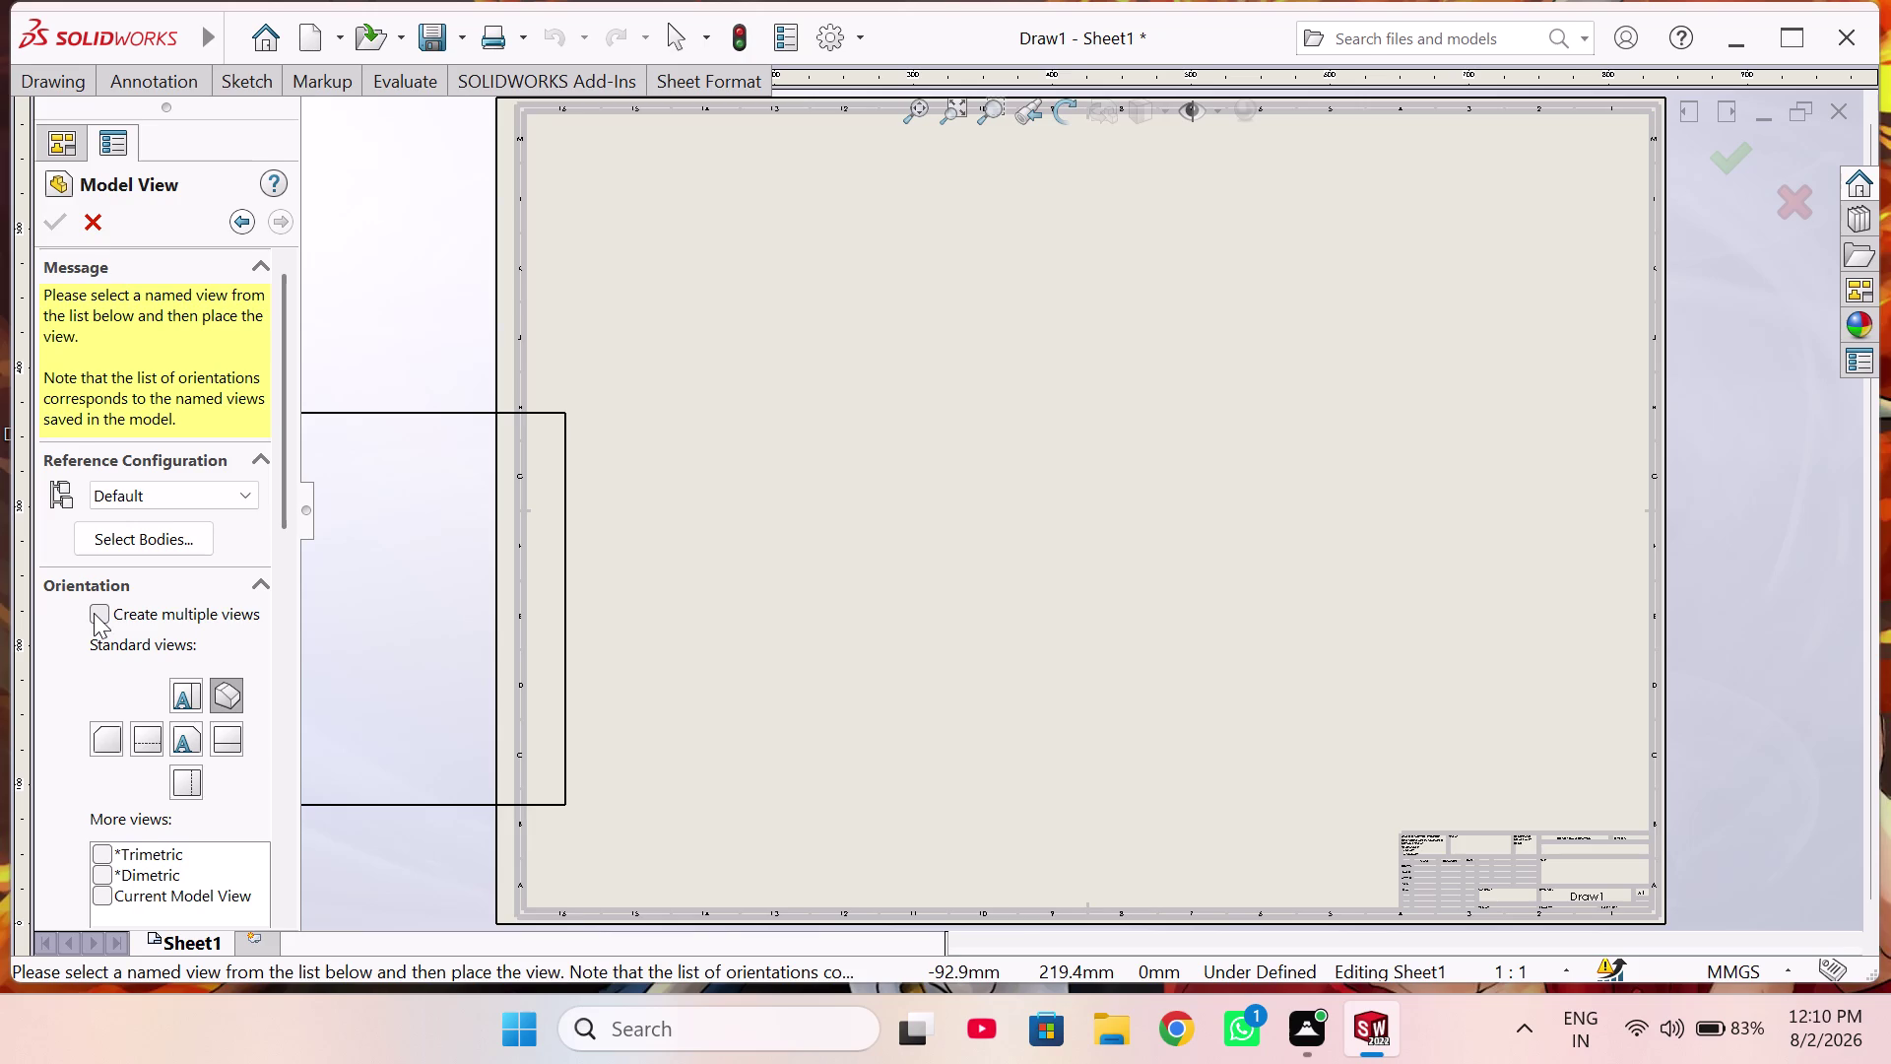
click(189, 717)
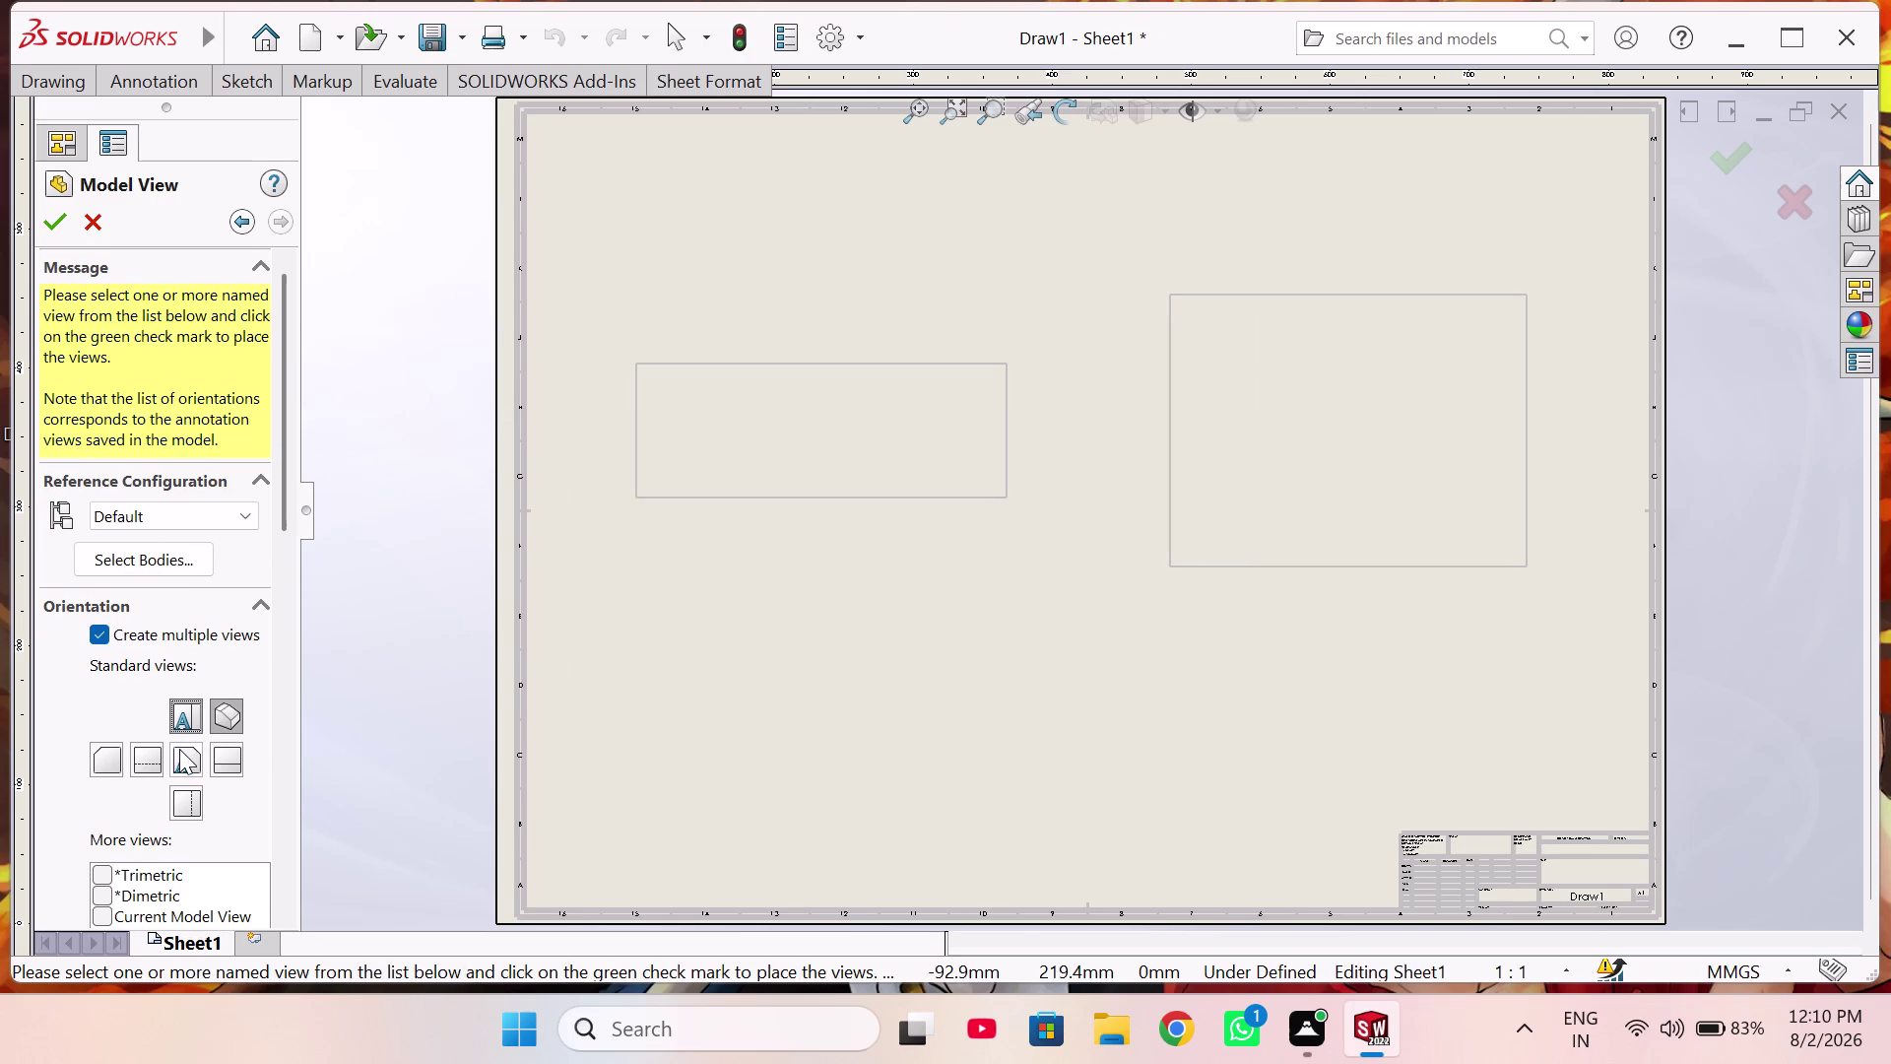
click(190, 750)
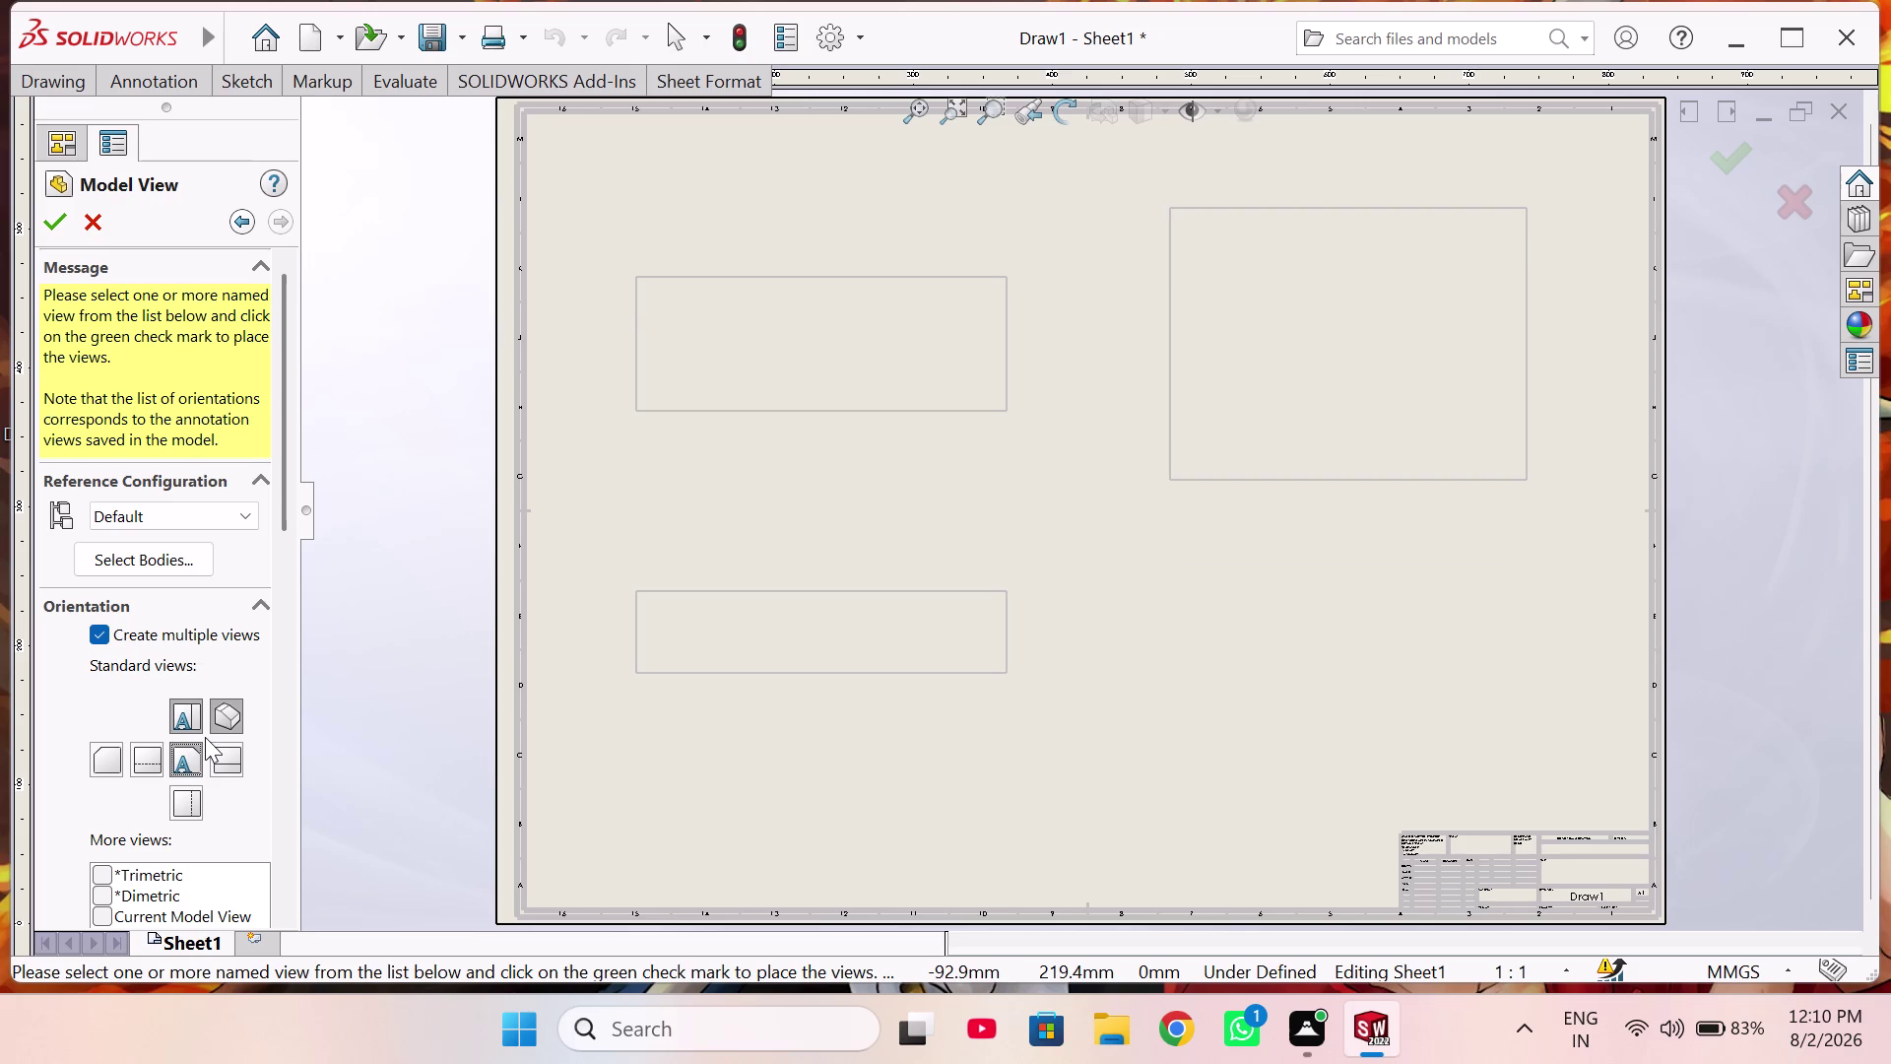
click(233, 754)
Set the dimension type to Projected and place the views.
scroll(down, 3)
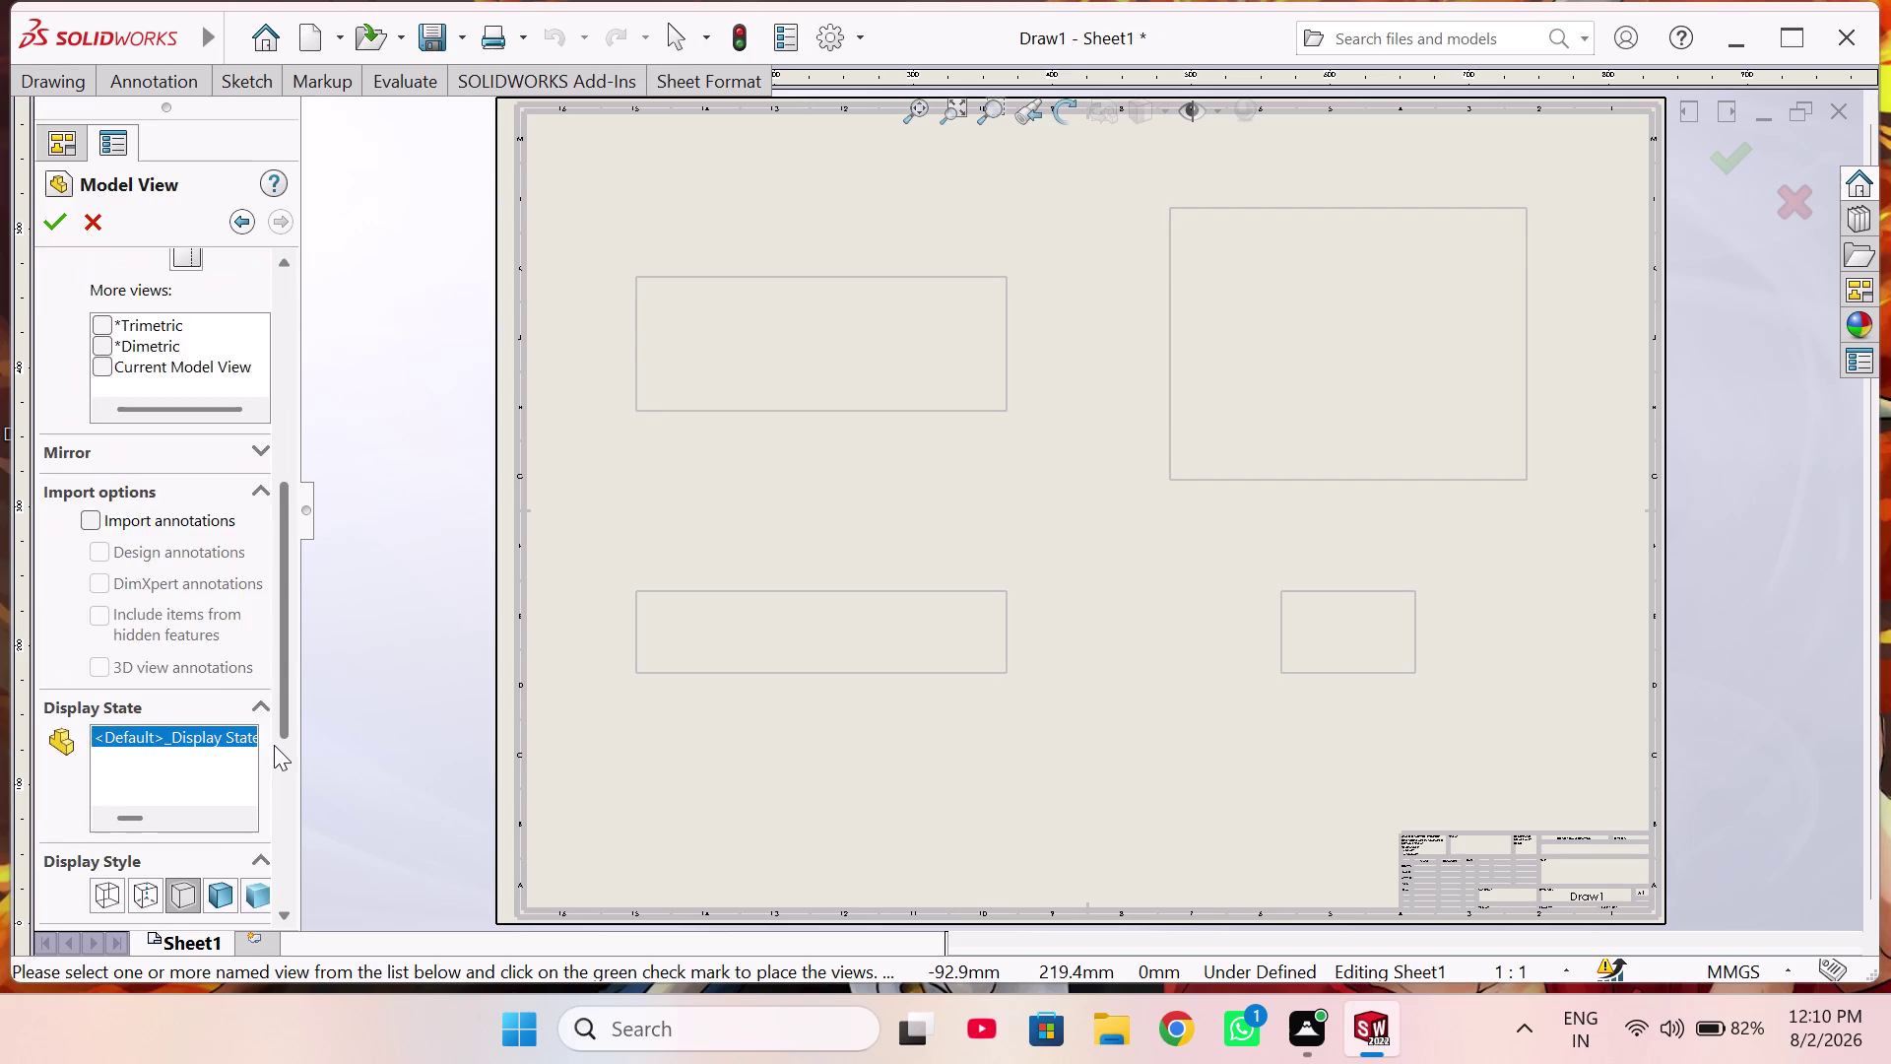
scroll(down, 3)
scroll(down, 3)
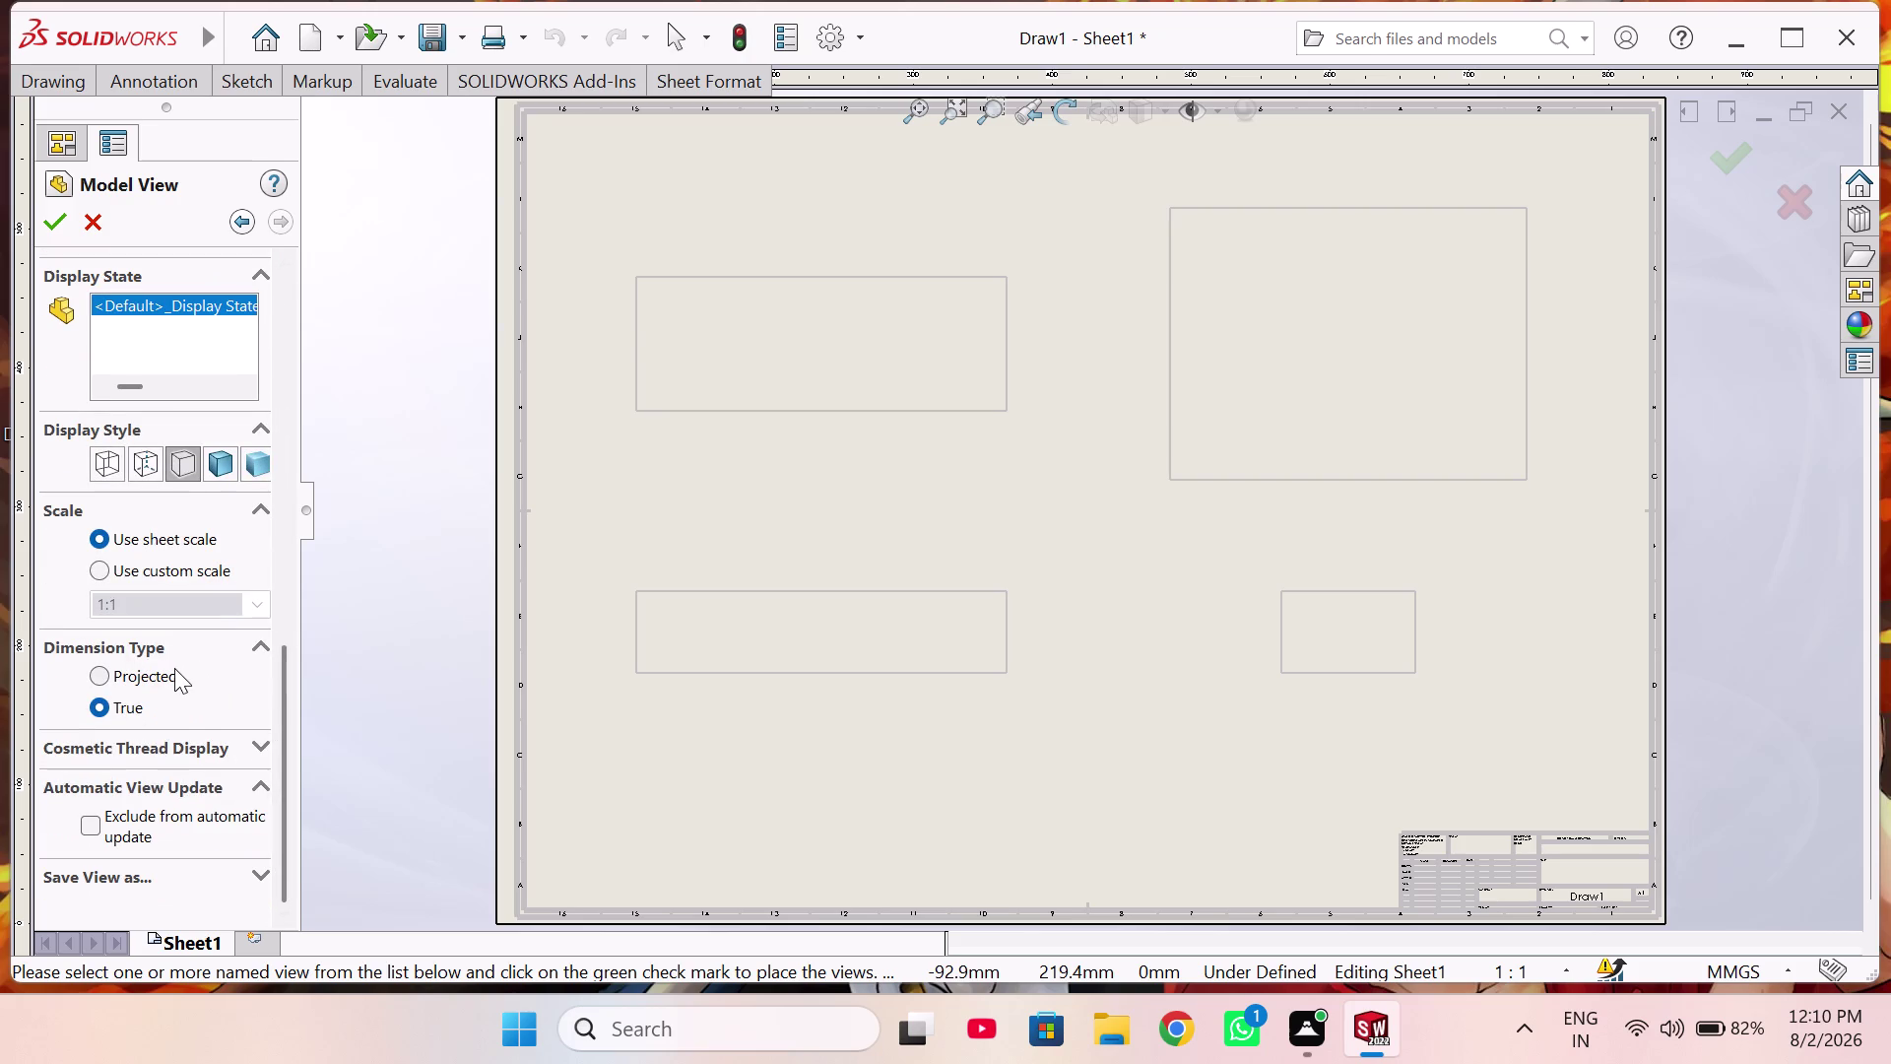
click(170, 670)
click(199, 693)
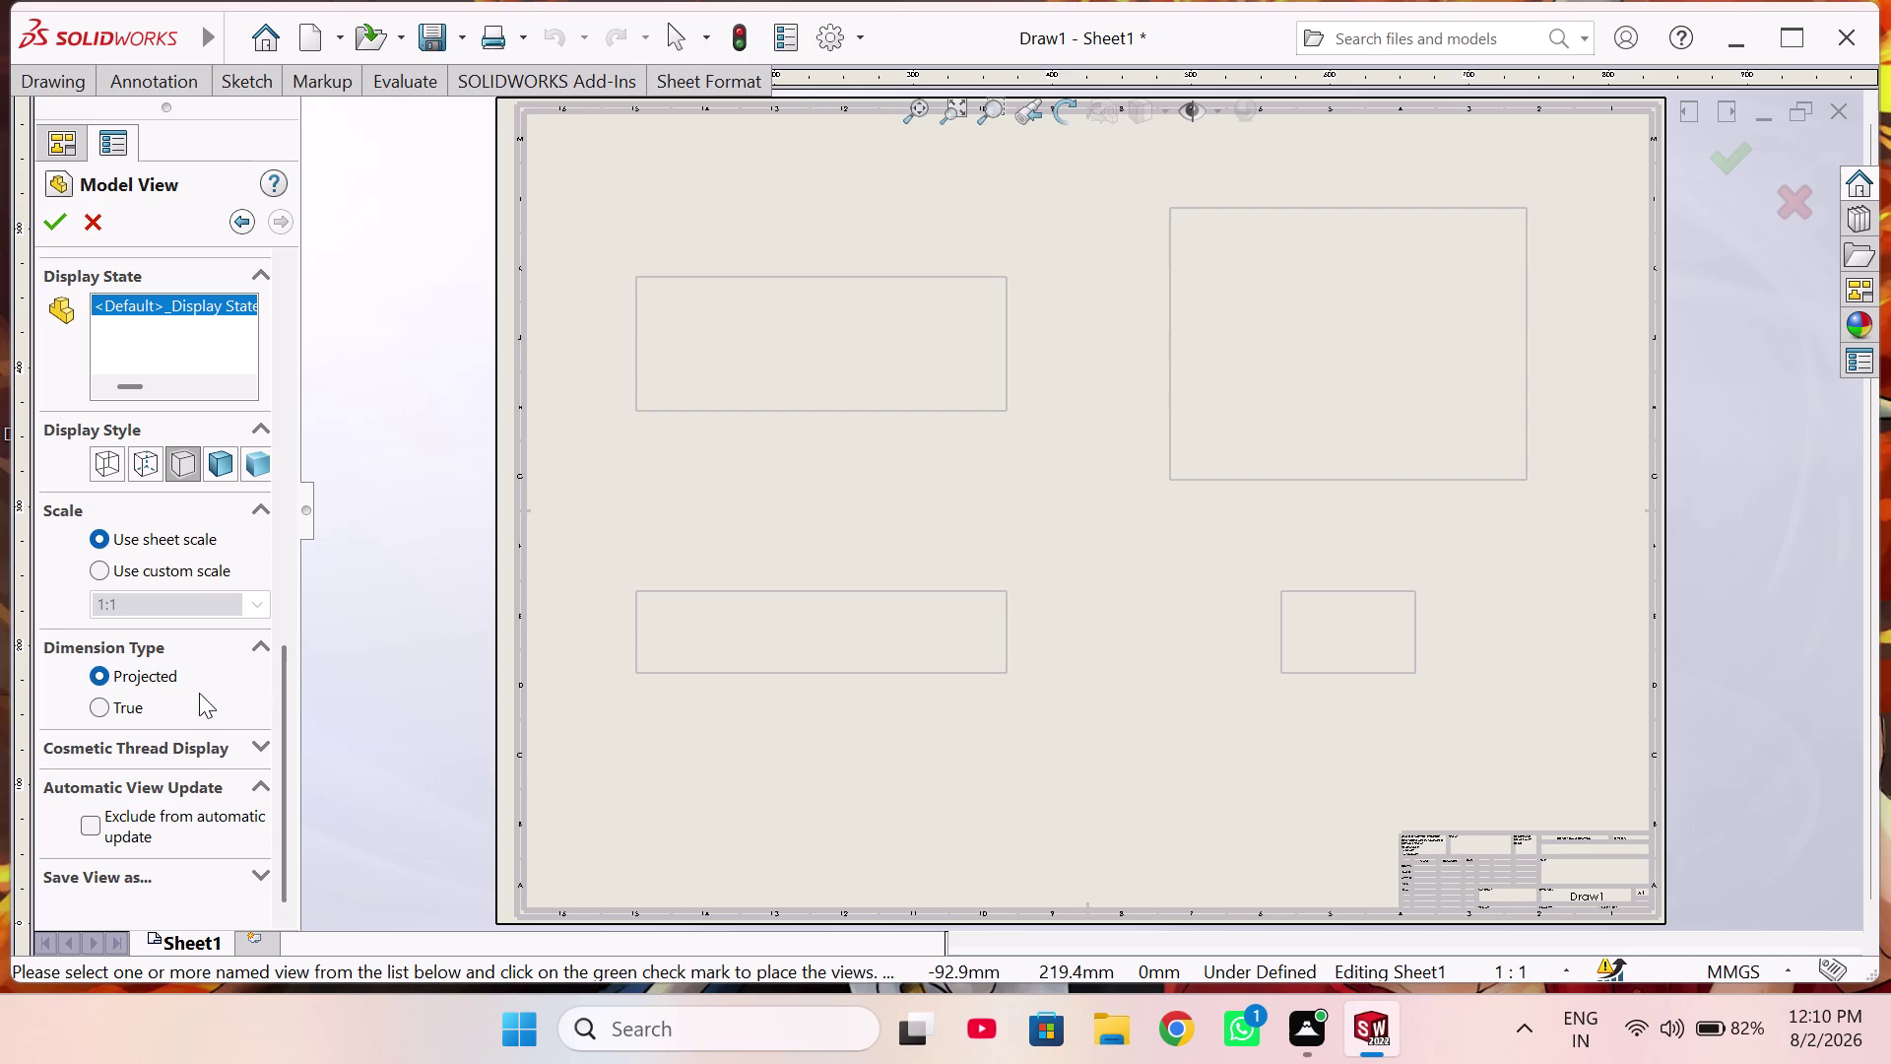
click(182, 710)
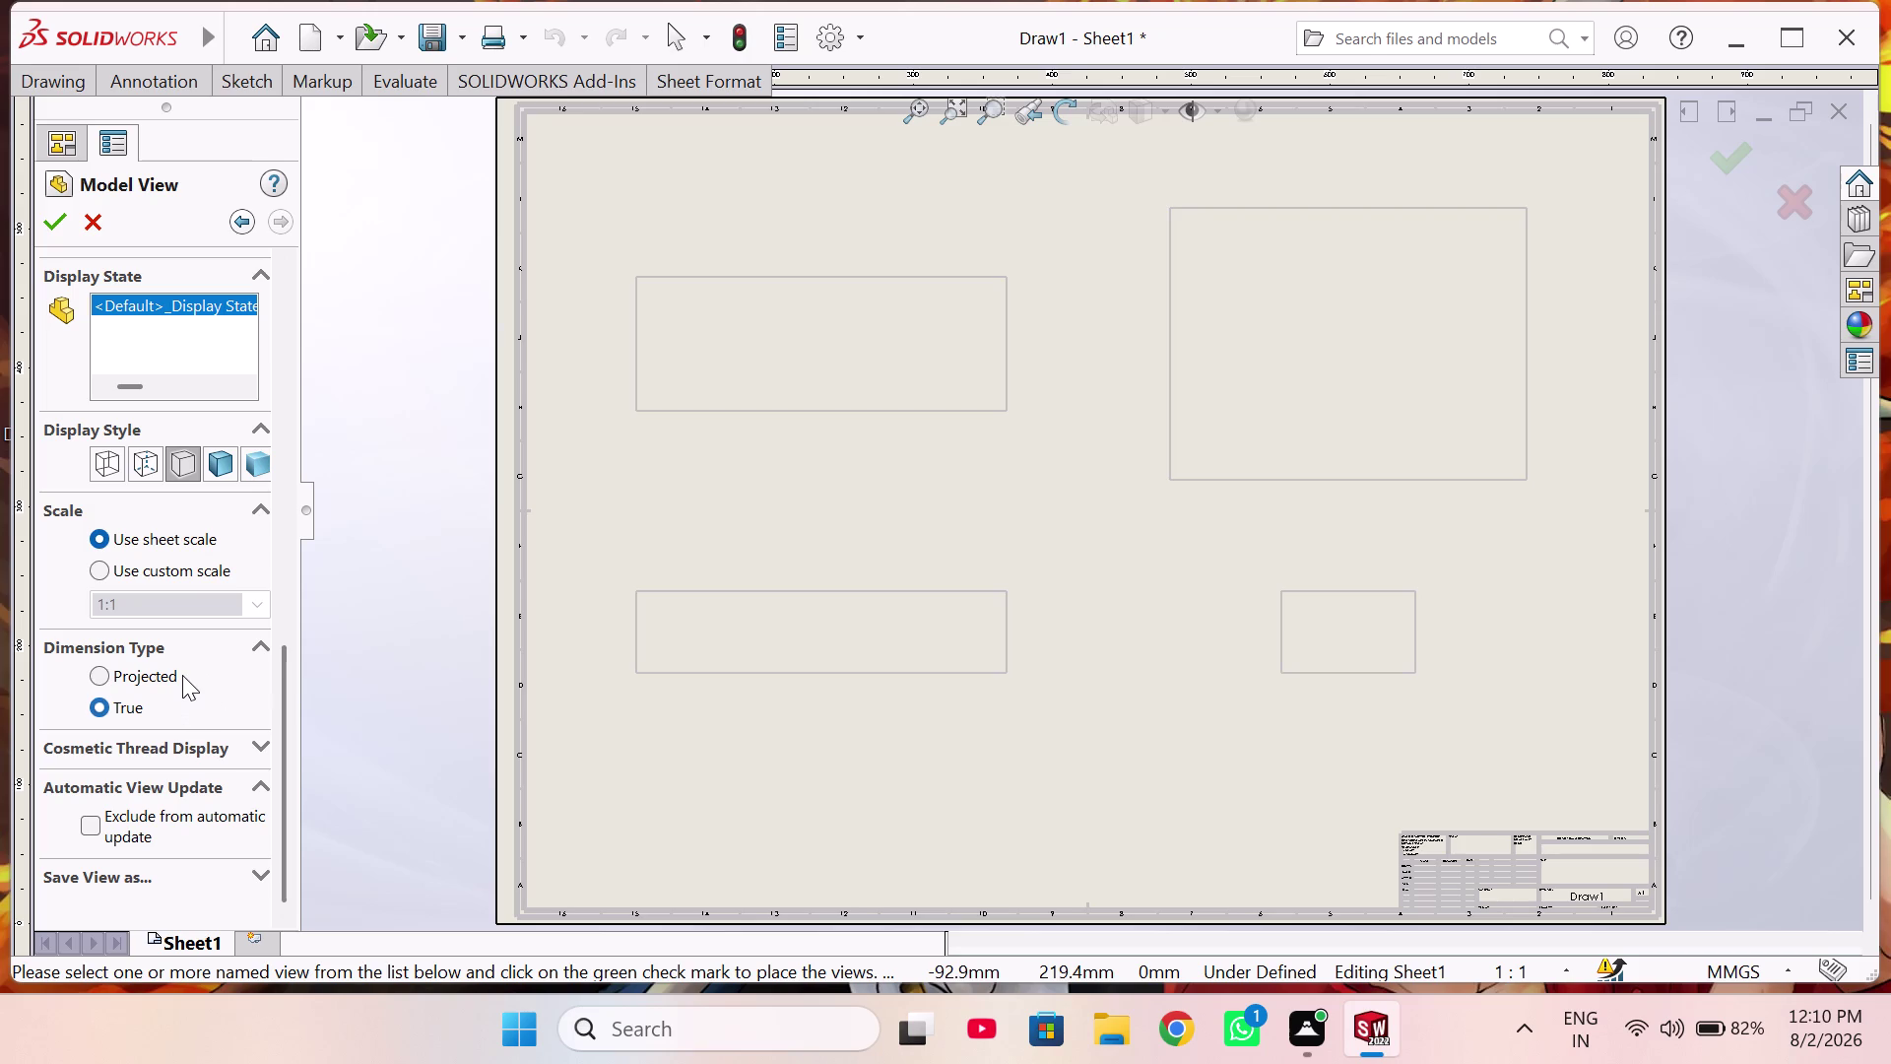
click(182, 674)
scroll(down, 3)
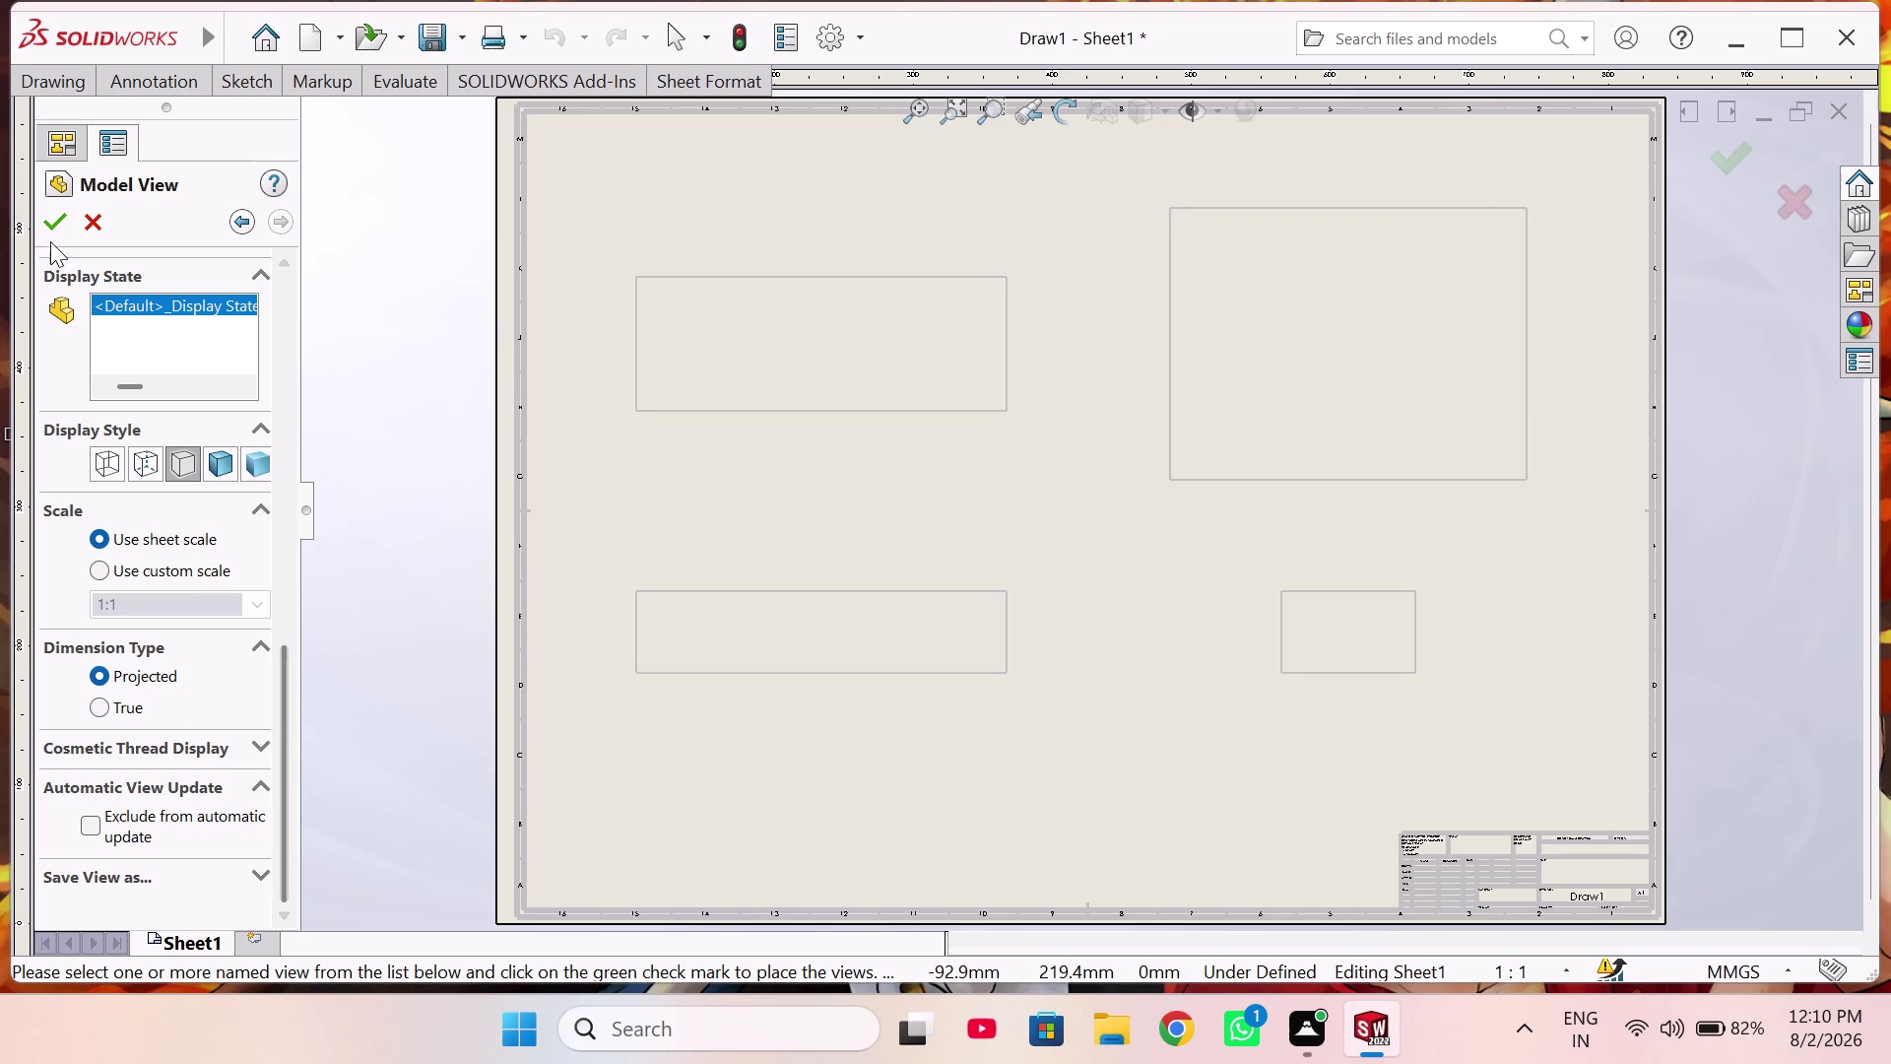
click(47, 223)
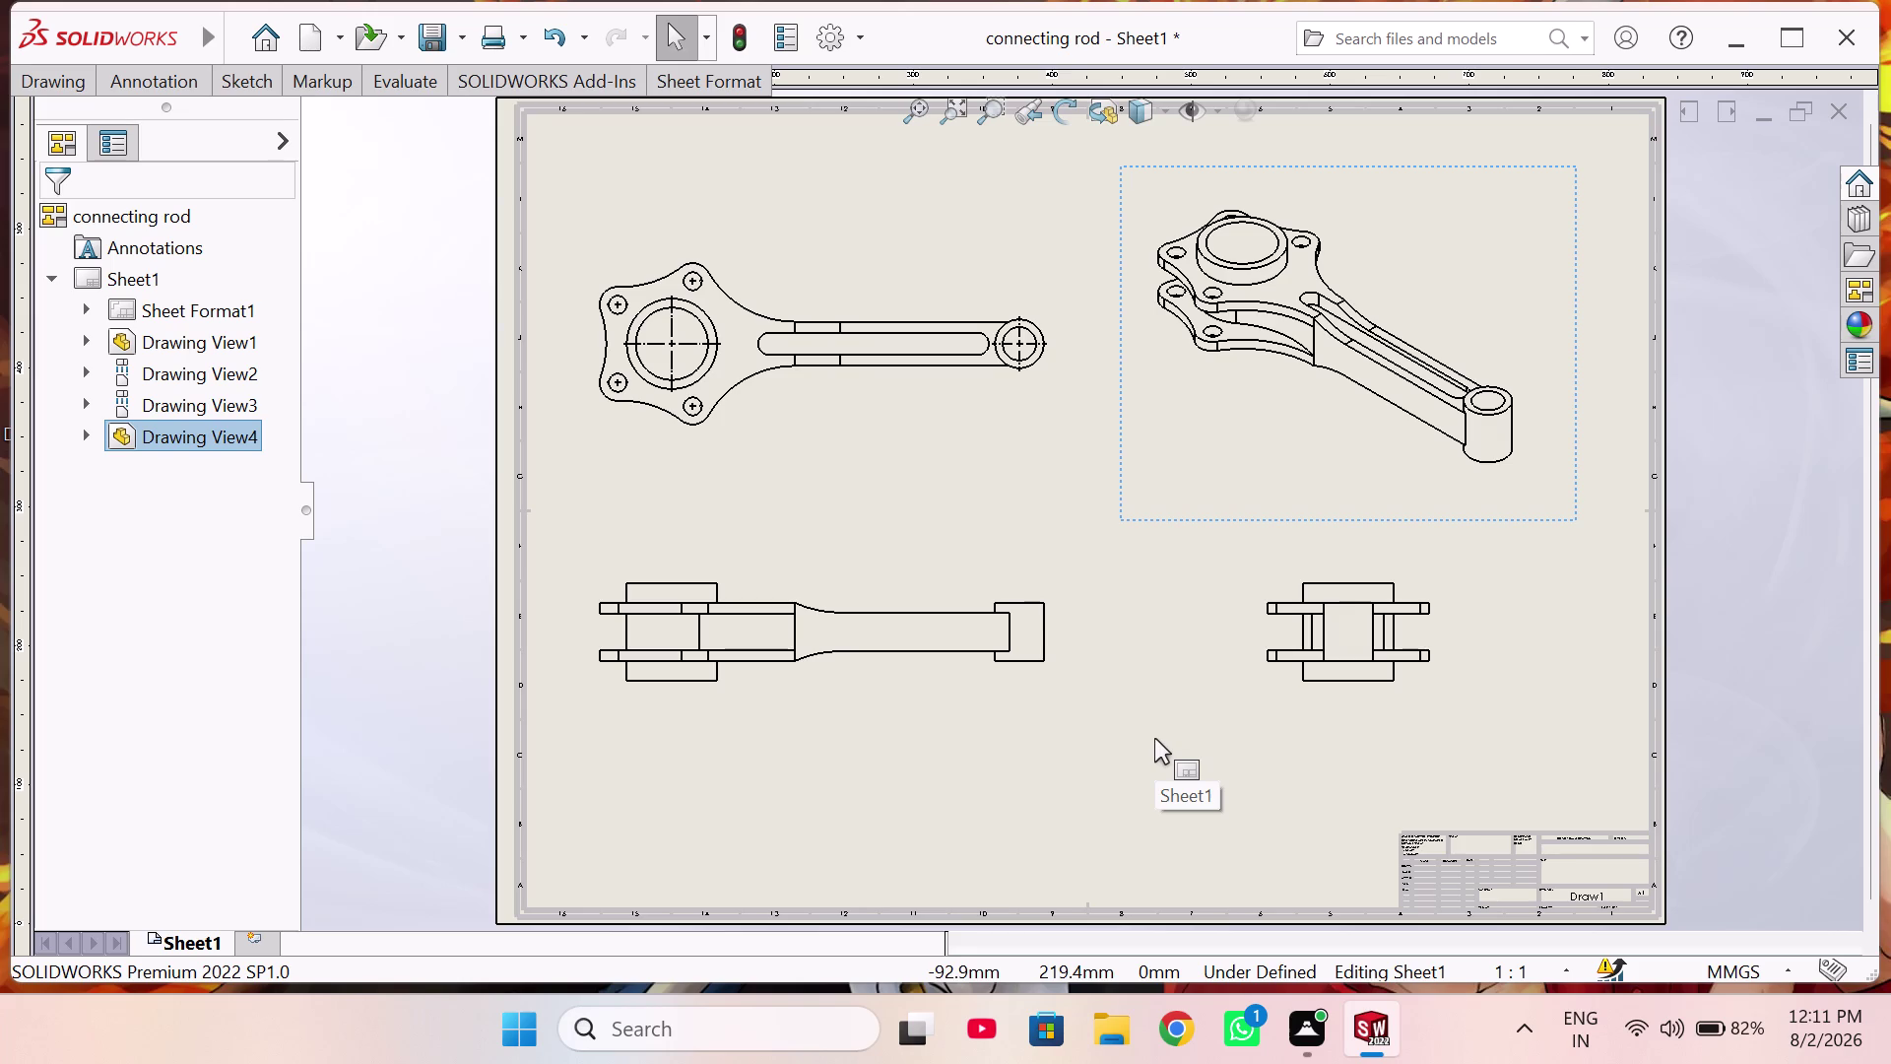
Open Drawing View4, the isometric view, keep Shaded display, and confirm.
click(1283, 678)
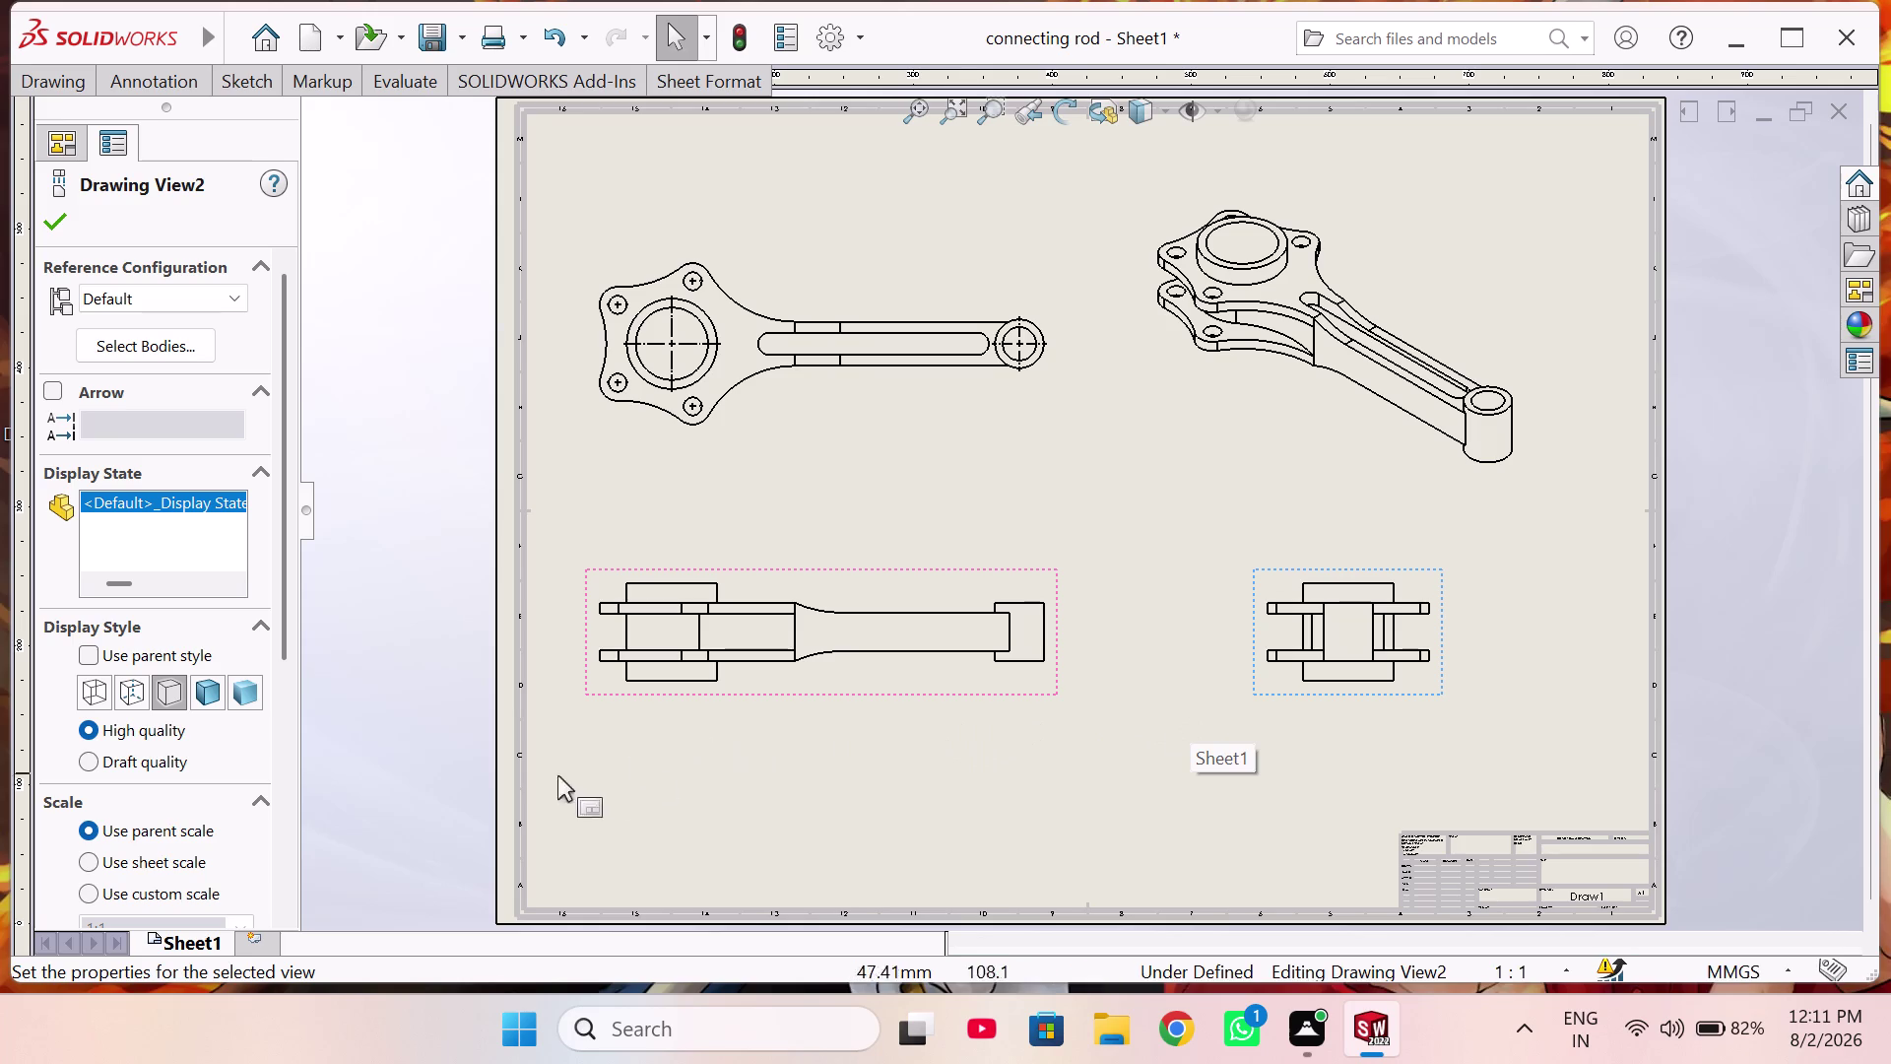
click(1286, 376)
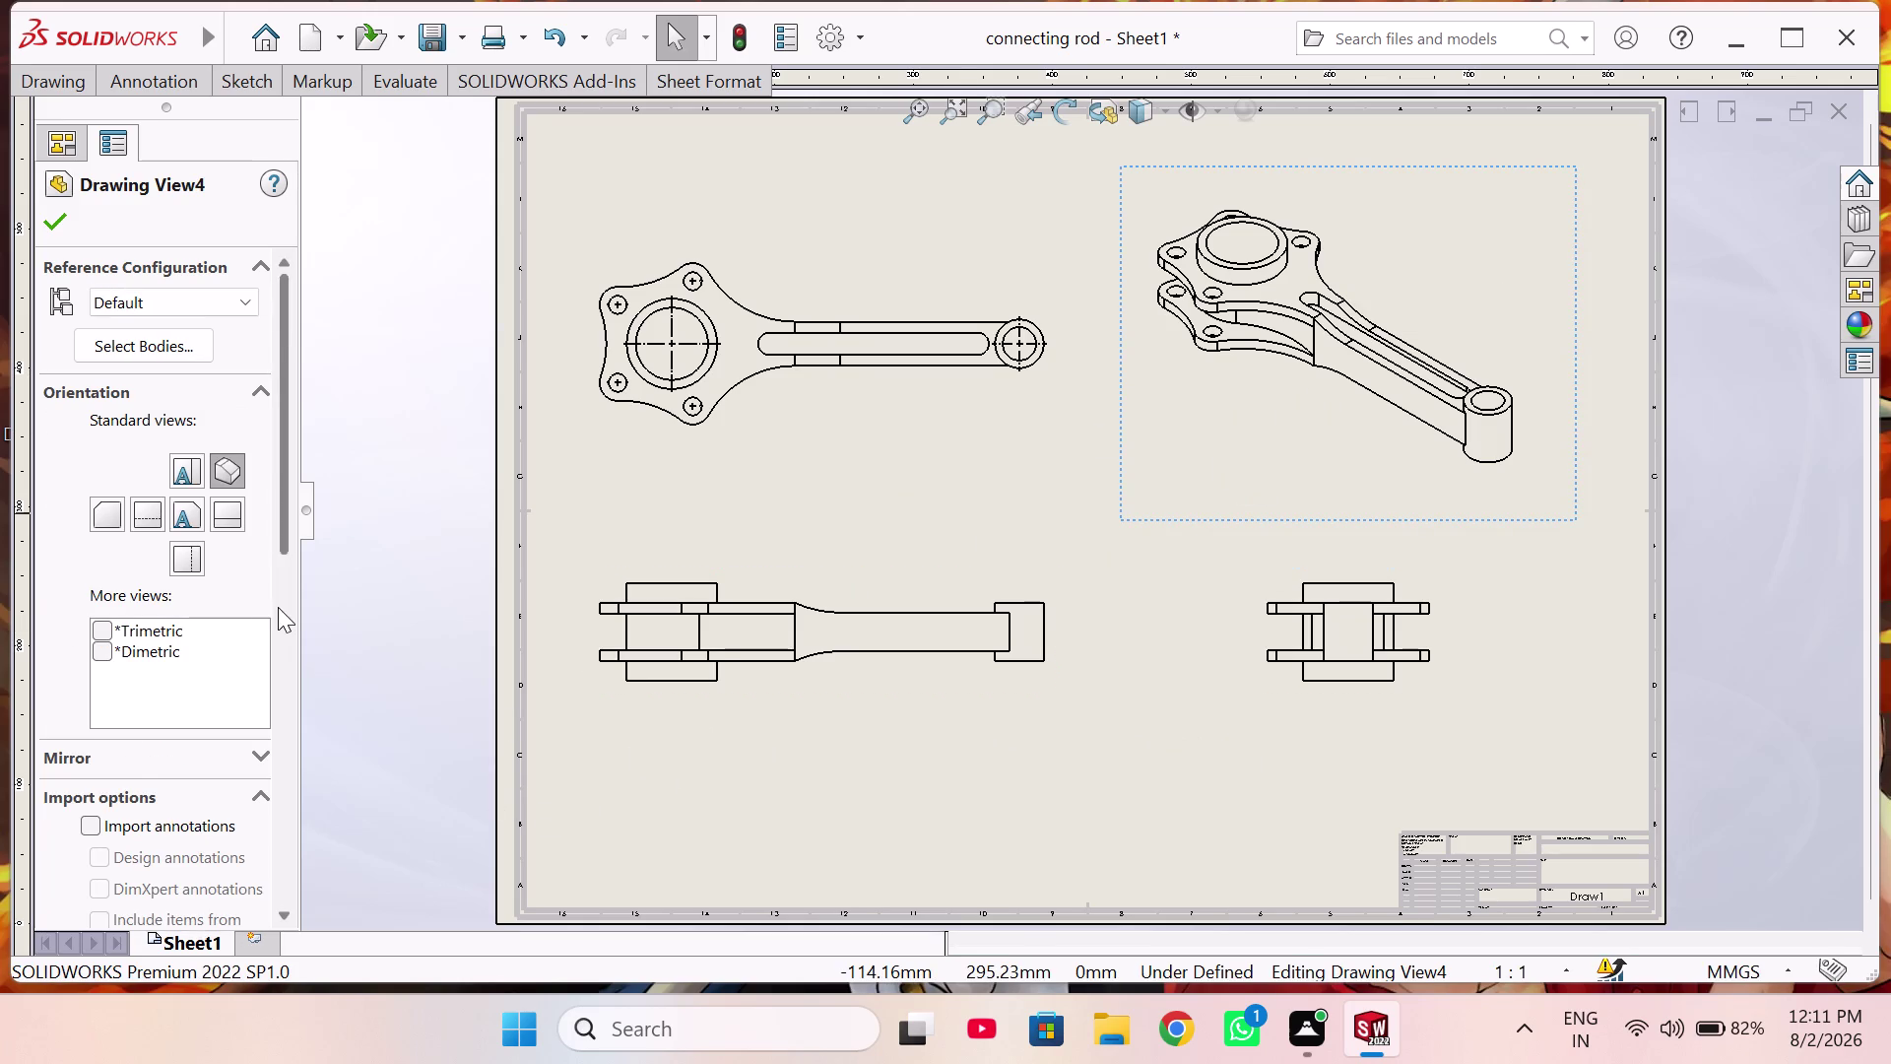
scroll(down, 3)
scroll(down, 3)
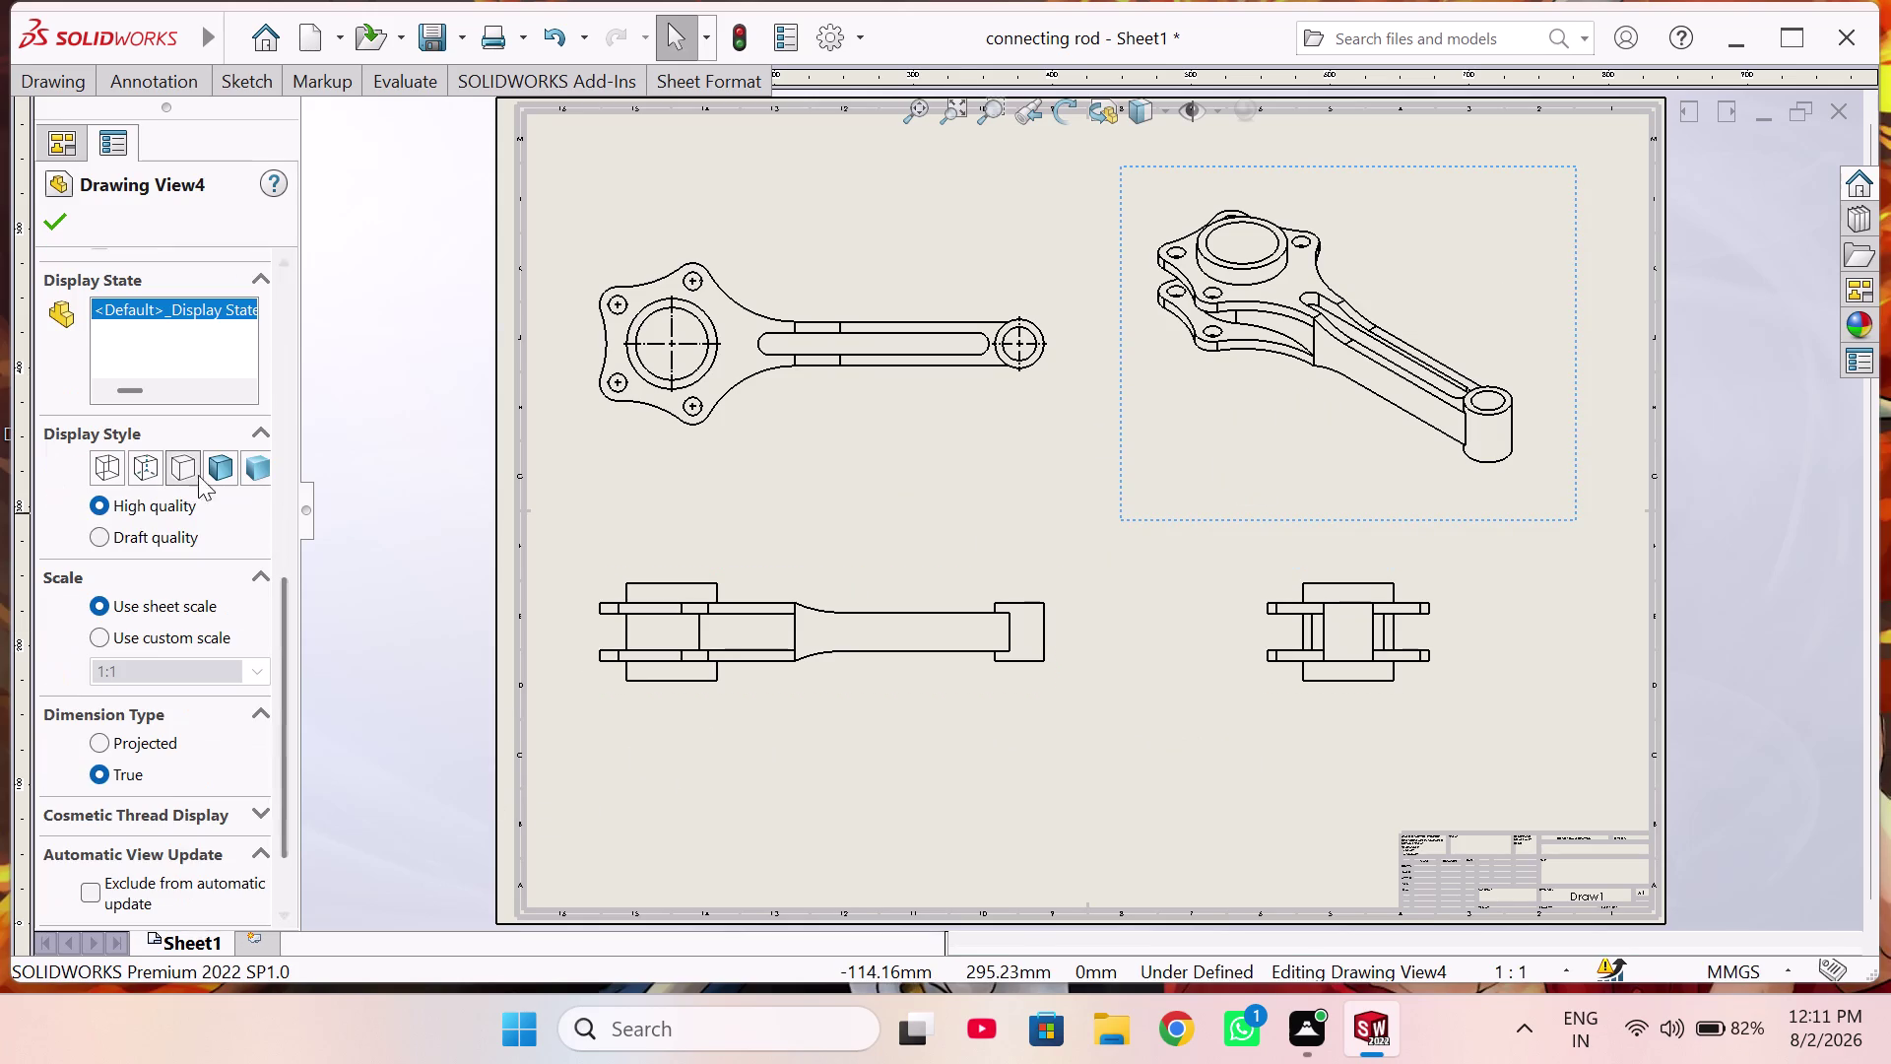
click(216, 475)
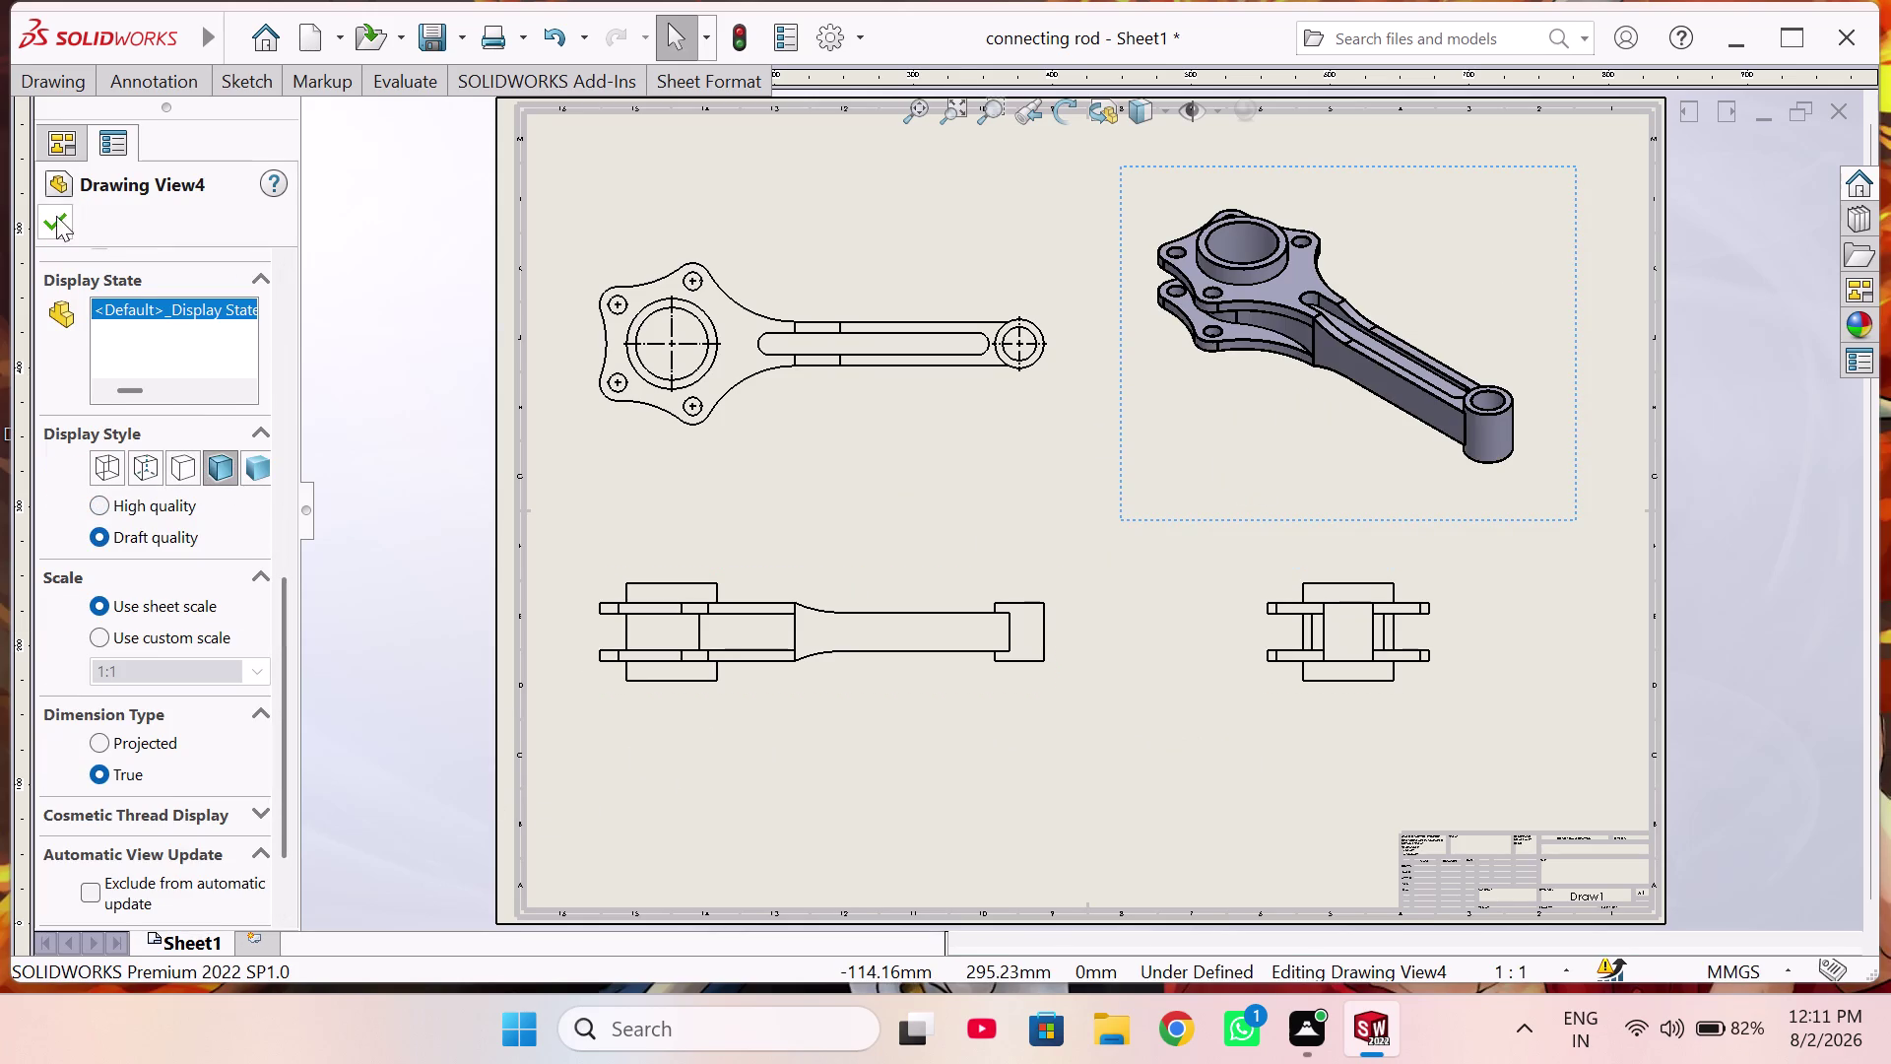
click(50, 223)
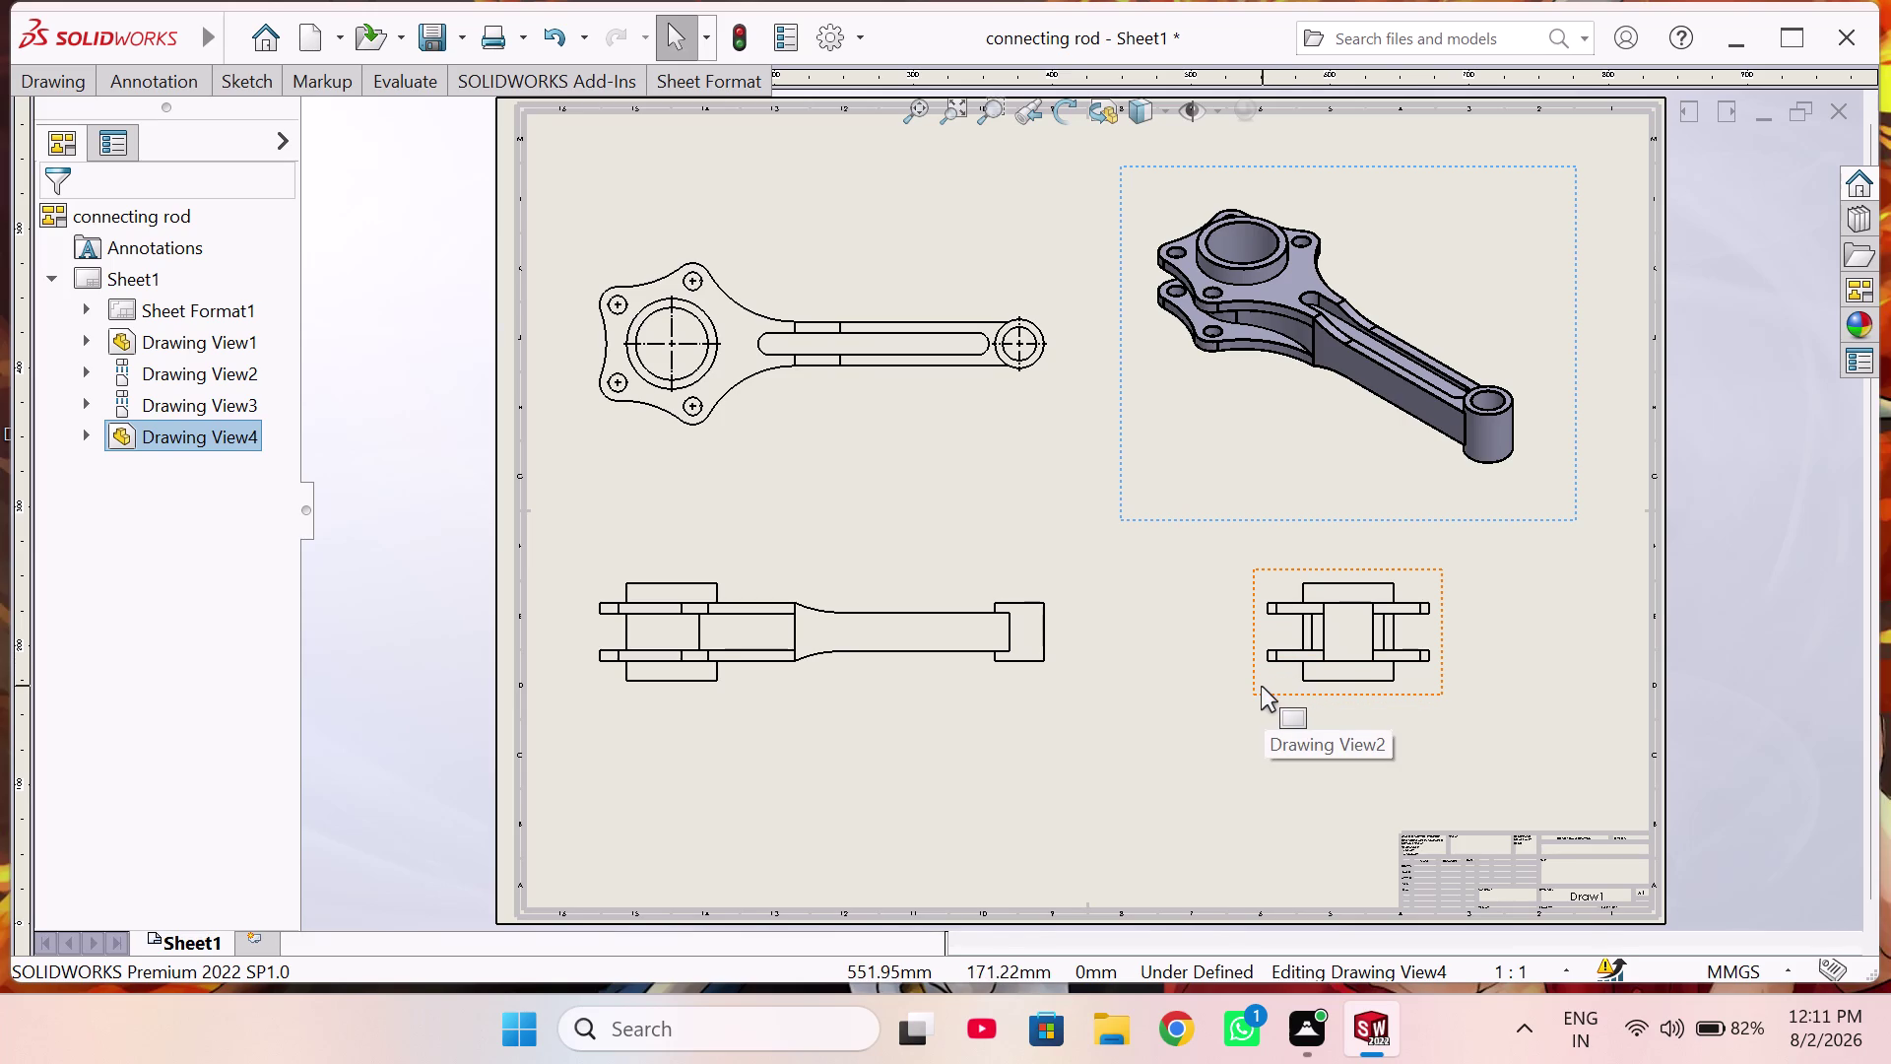
Delete Drawing View2, the small end view beside the lower rod view.
drag(1256, 686, 1103, 696)
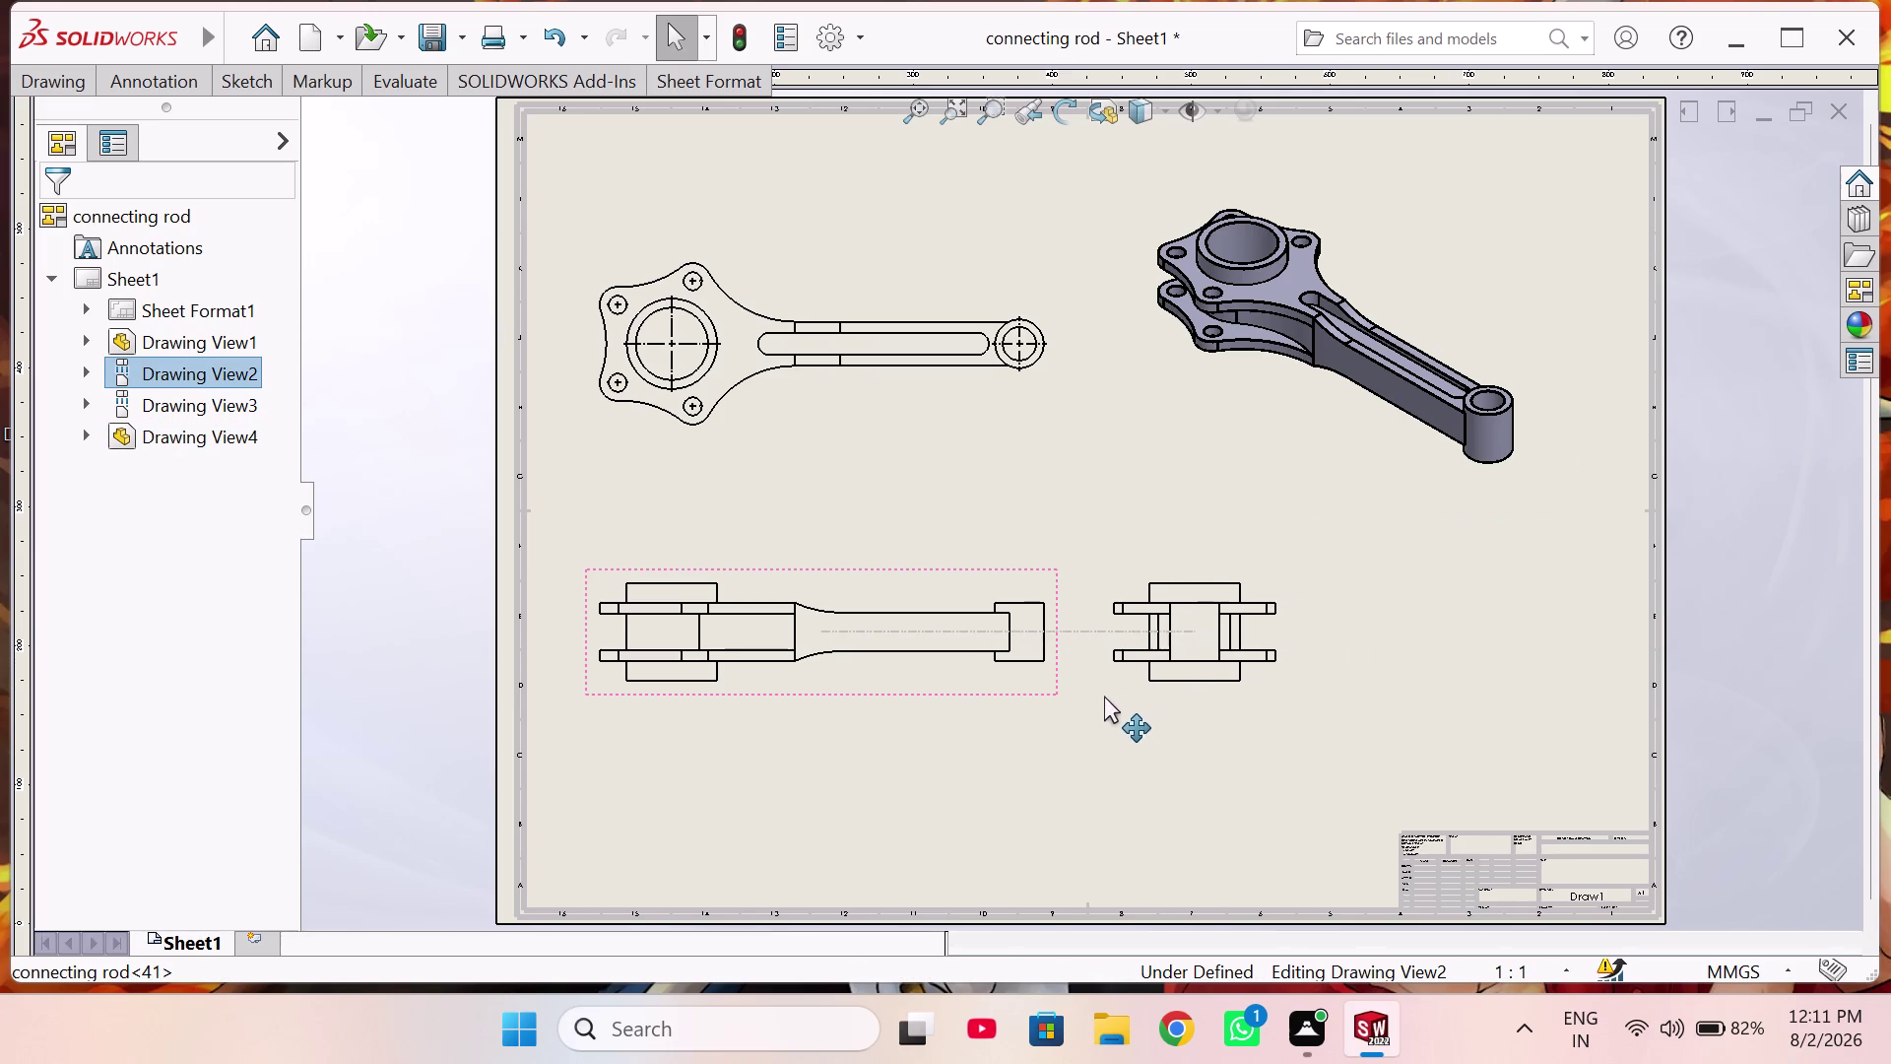
drag(1103, 696, 1105, 694)
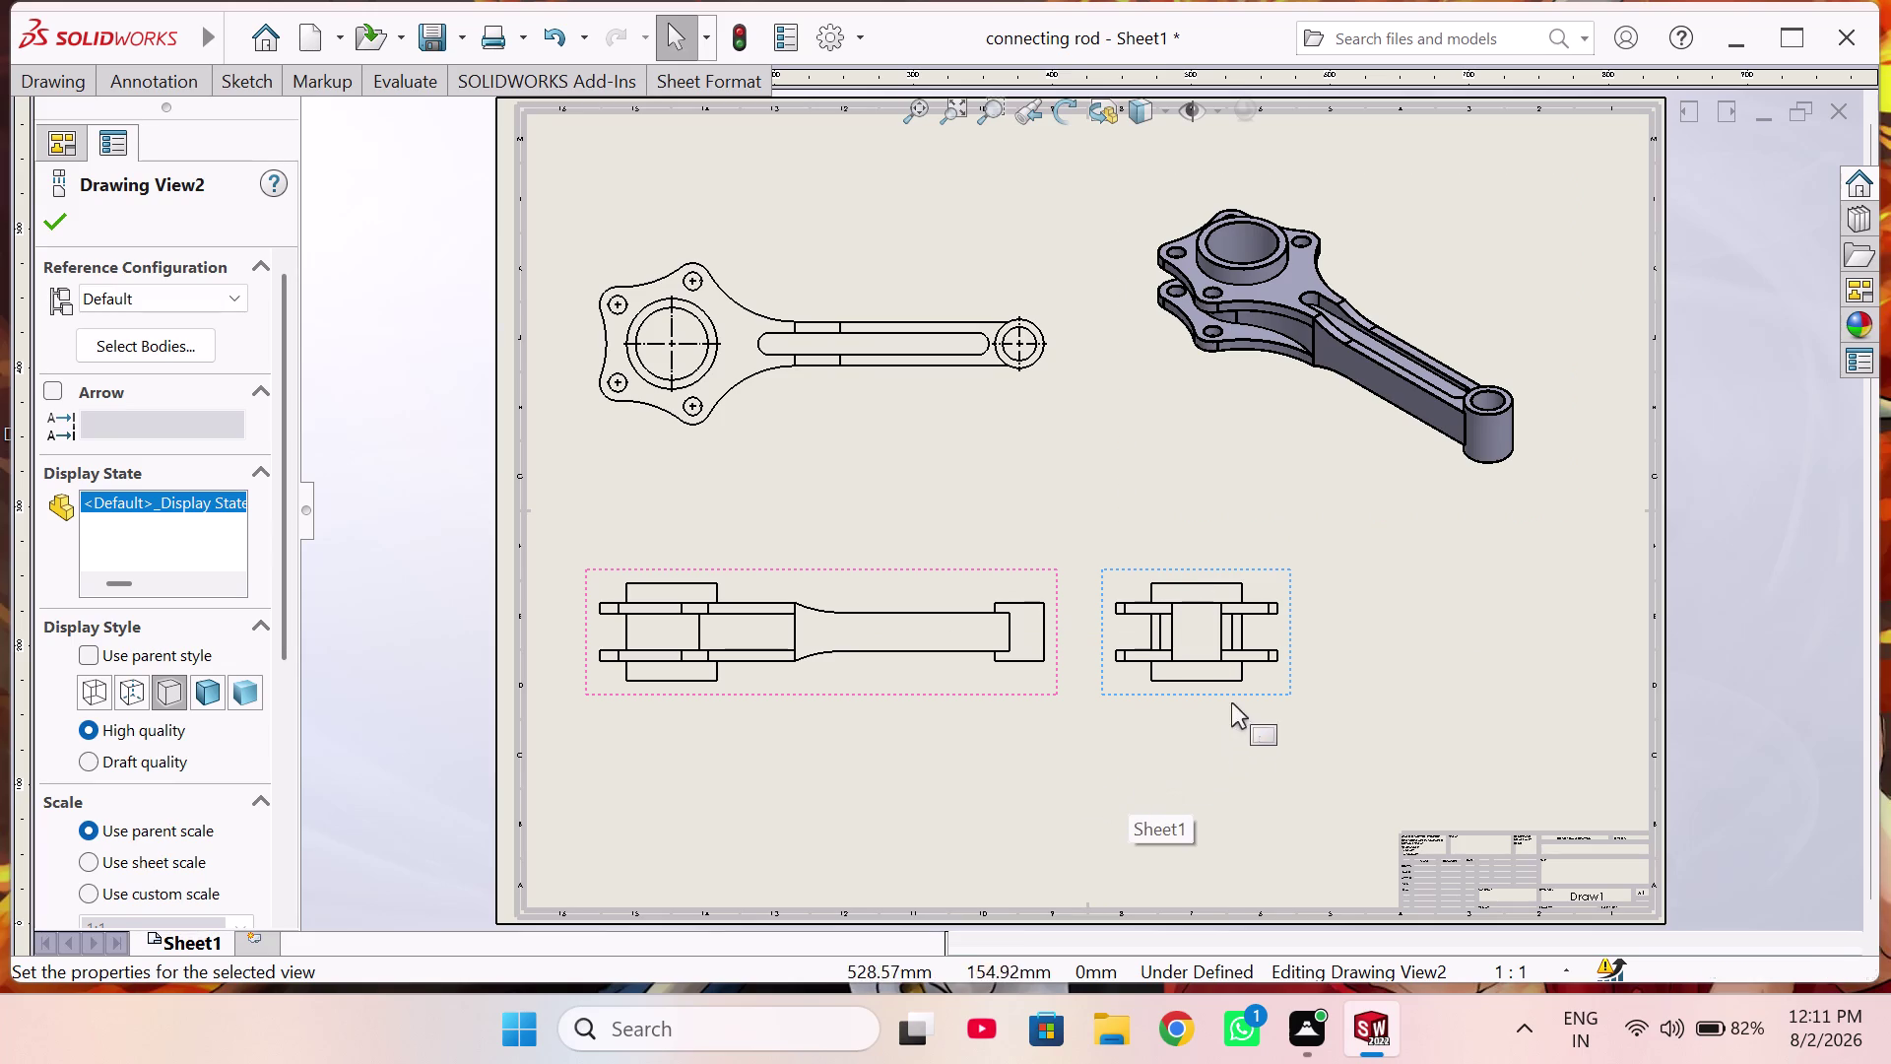
right_click(1220, 680)
click(1254, 694)
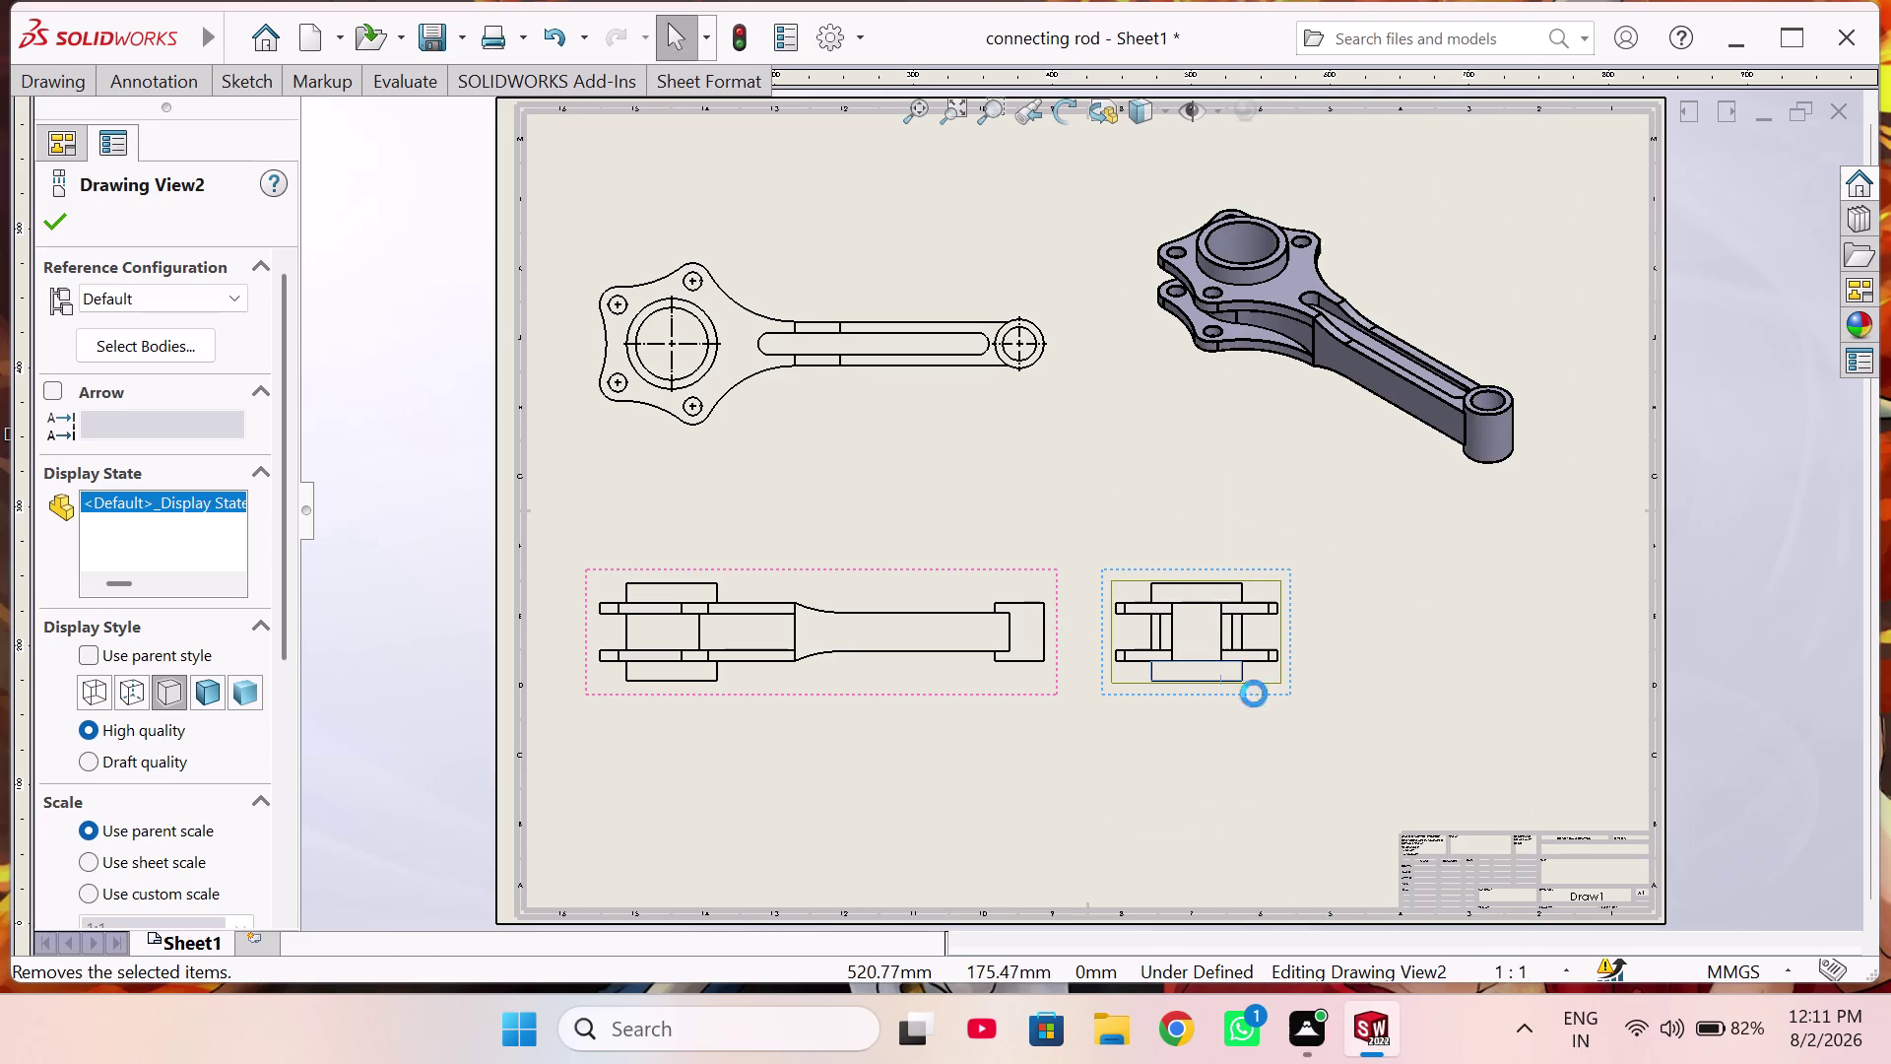
click(1150, 388)
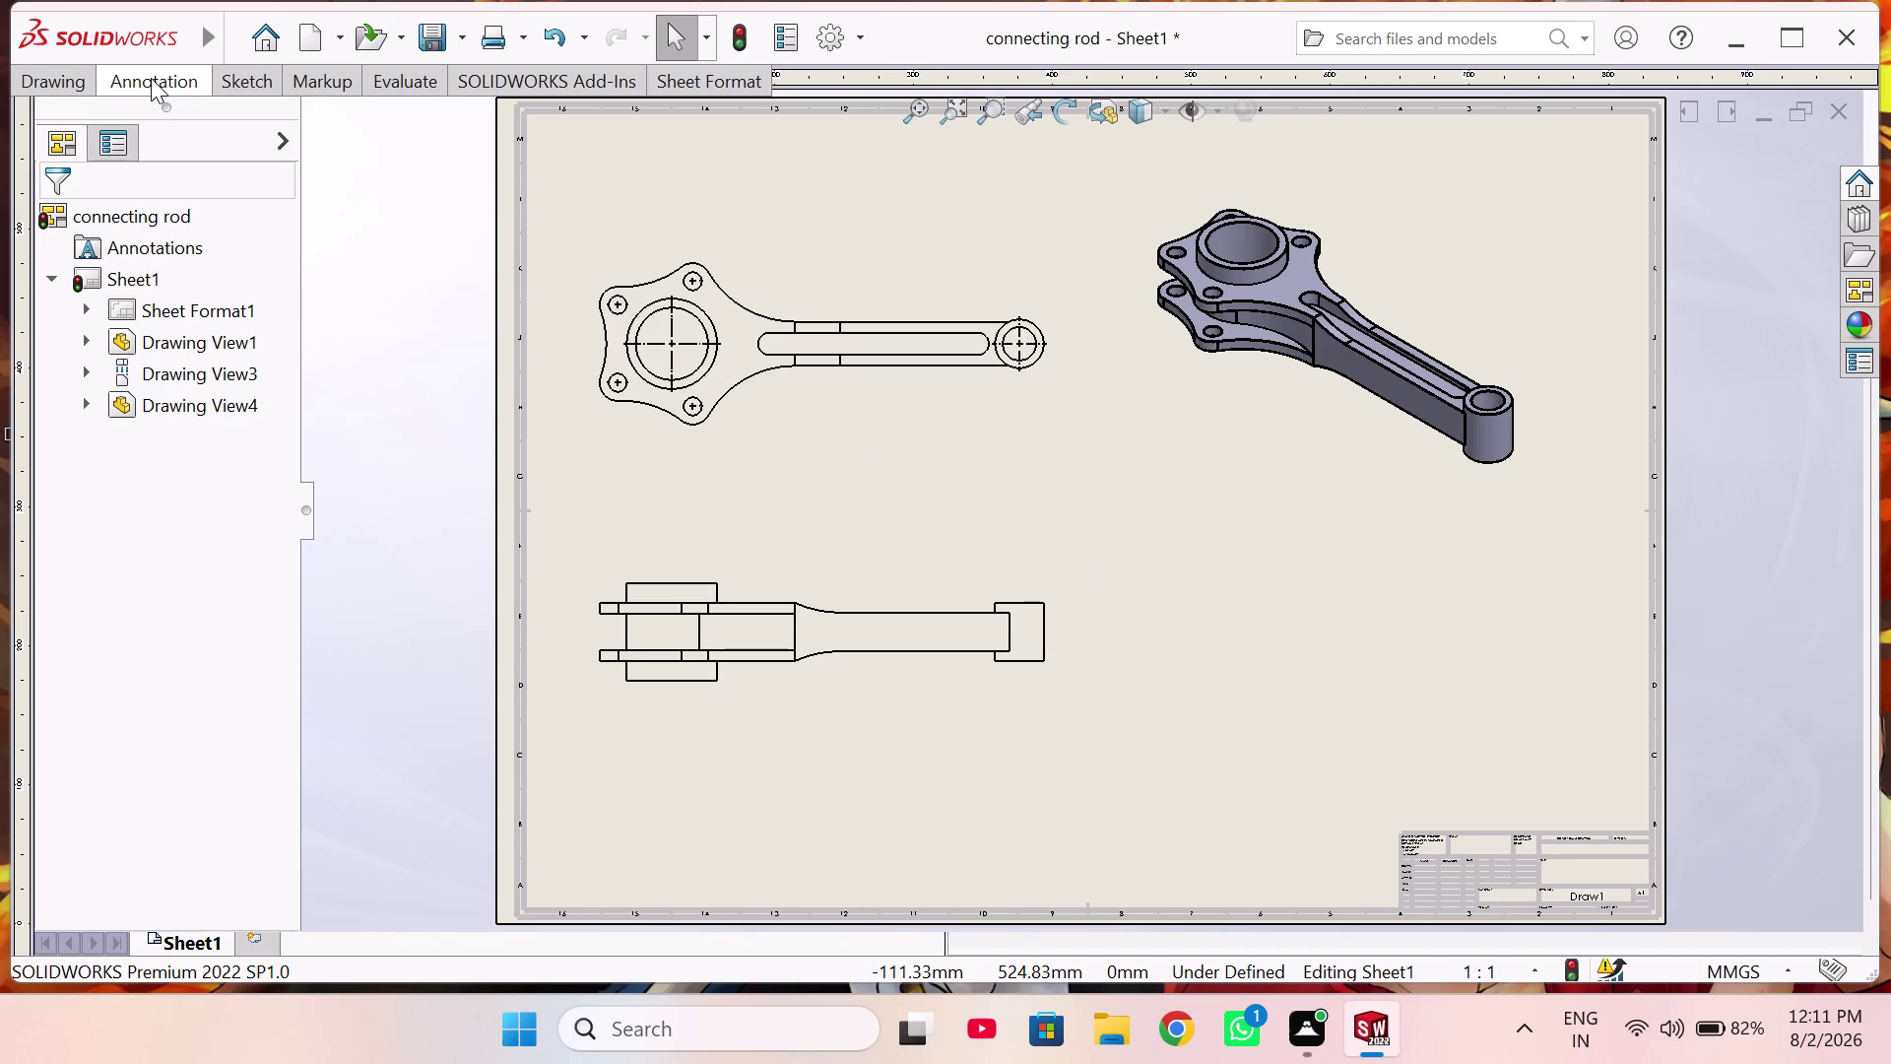
click(81, 76)
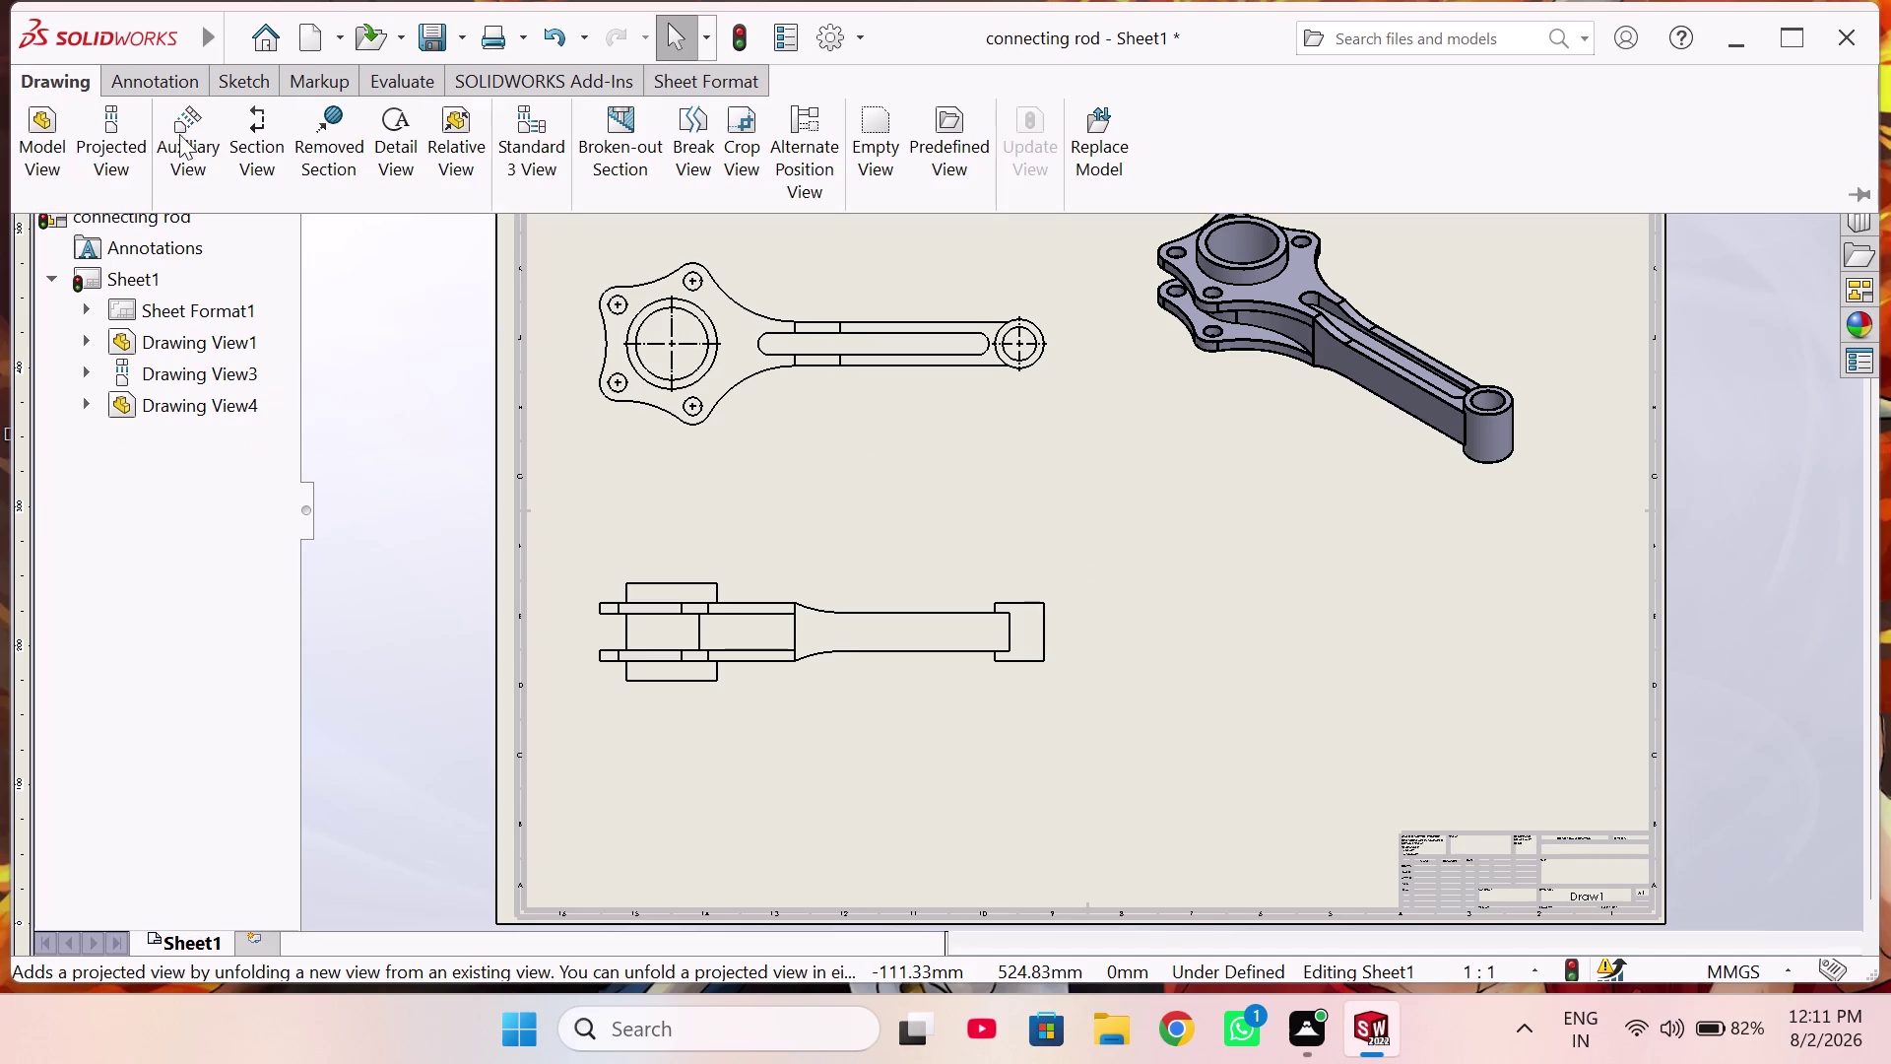
click(123, 143)
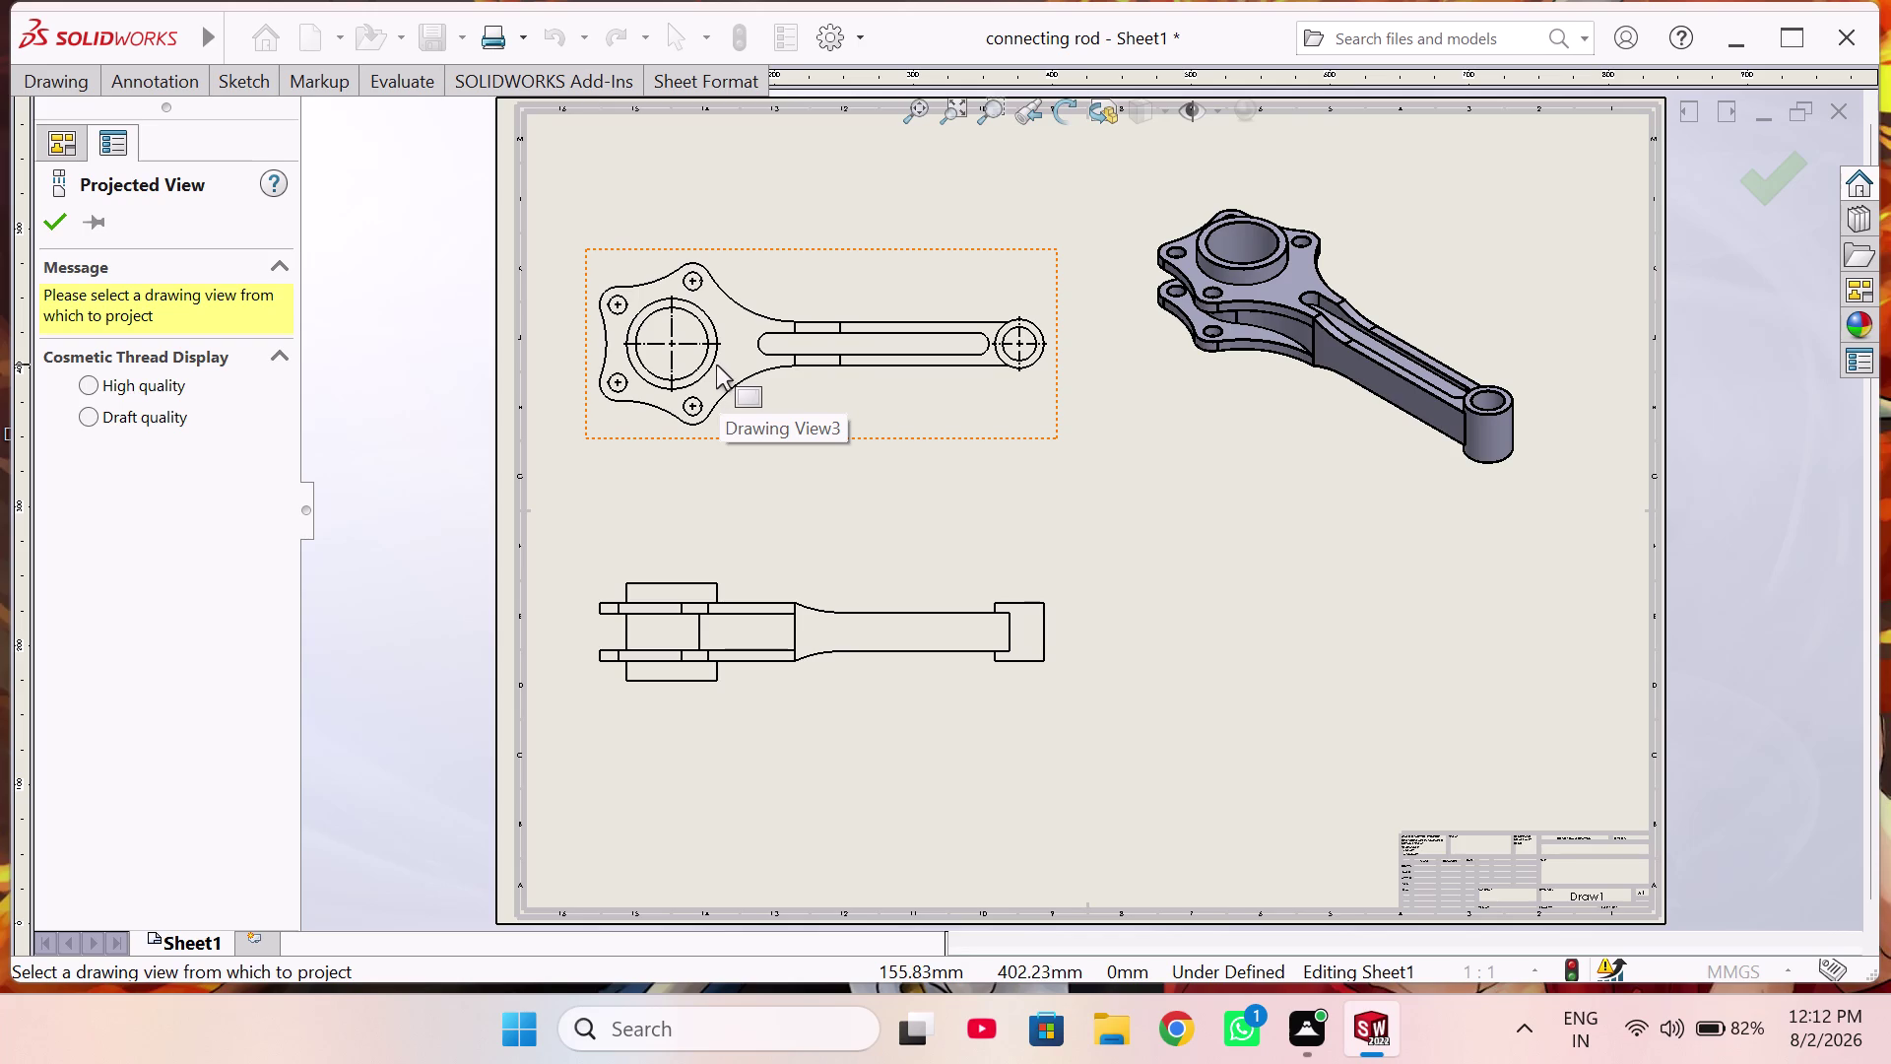
click(718, 365)
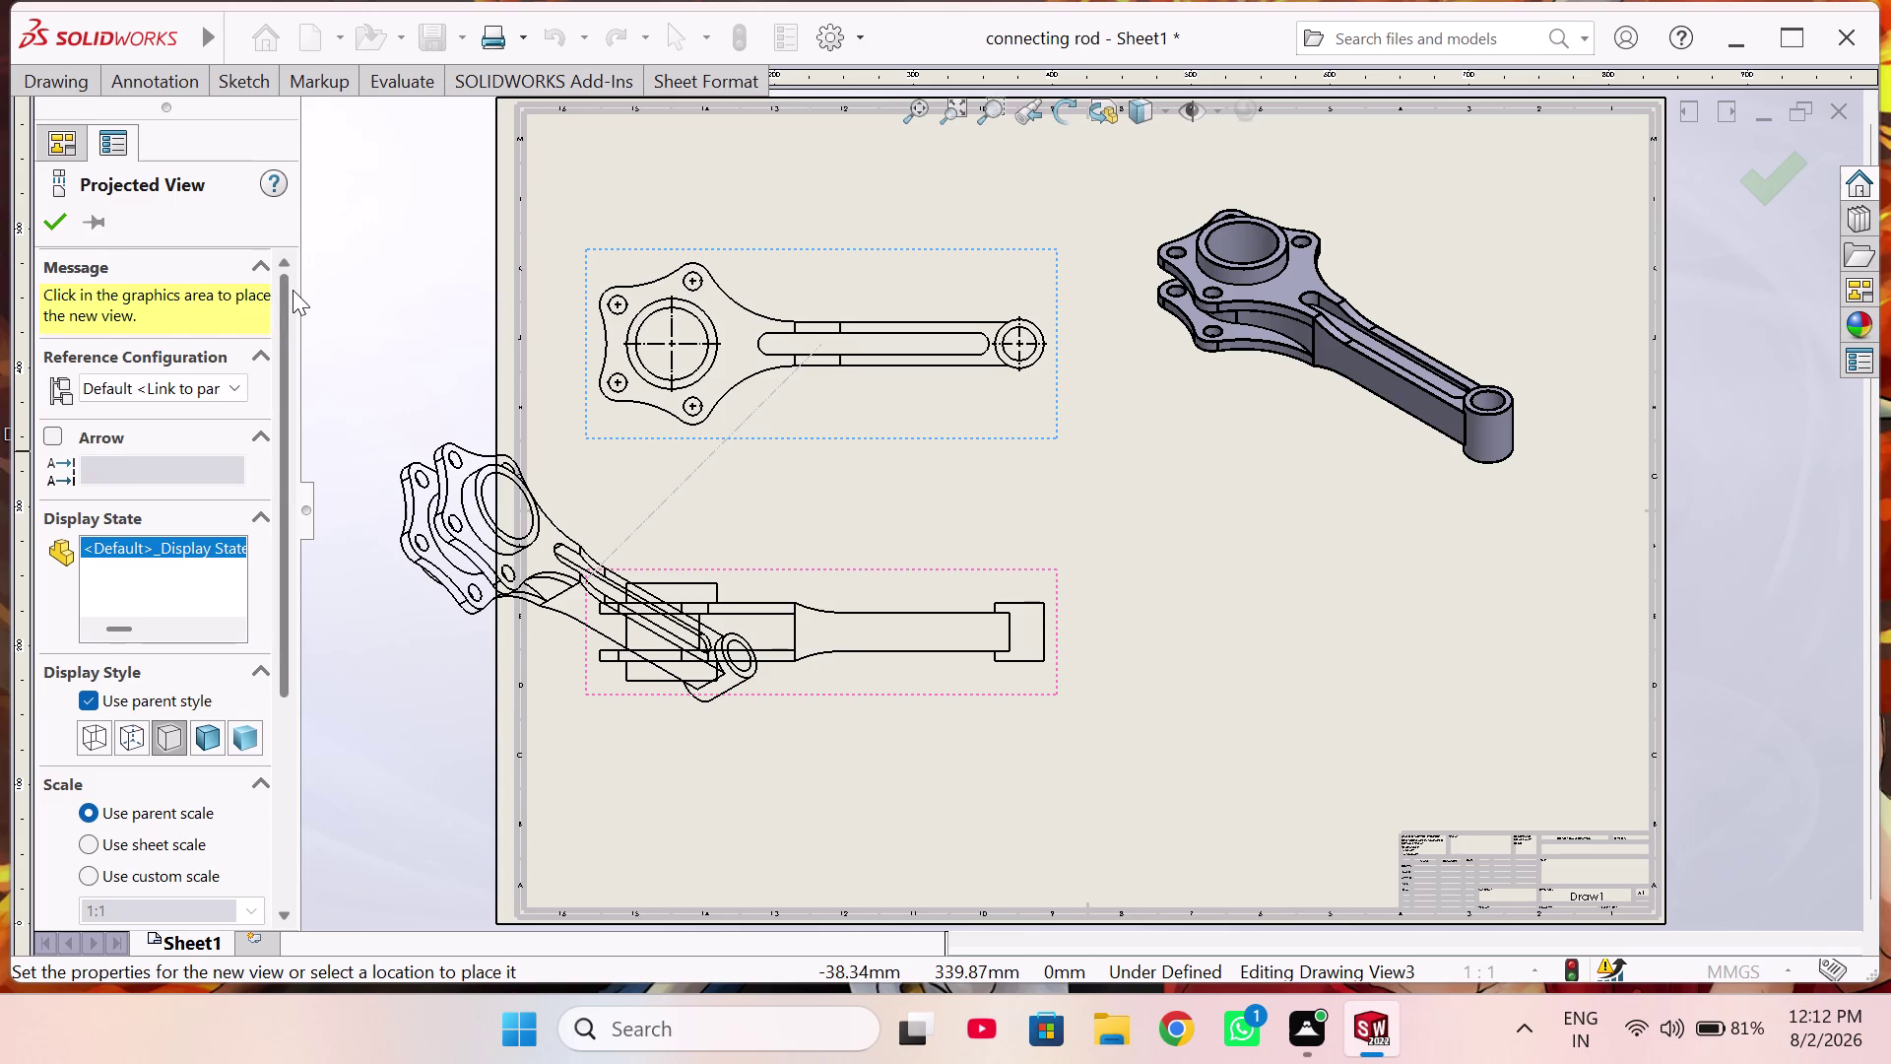
key(Escape)
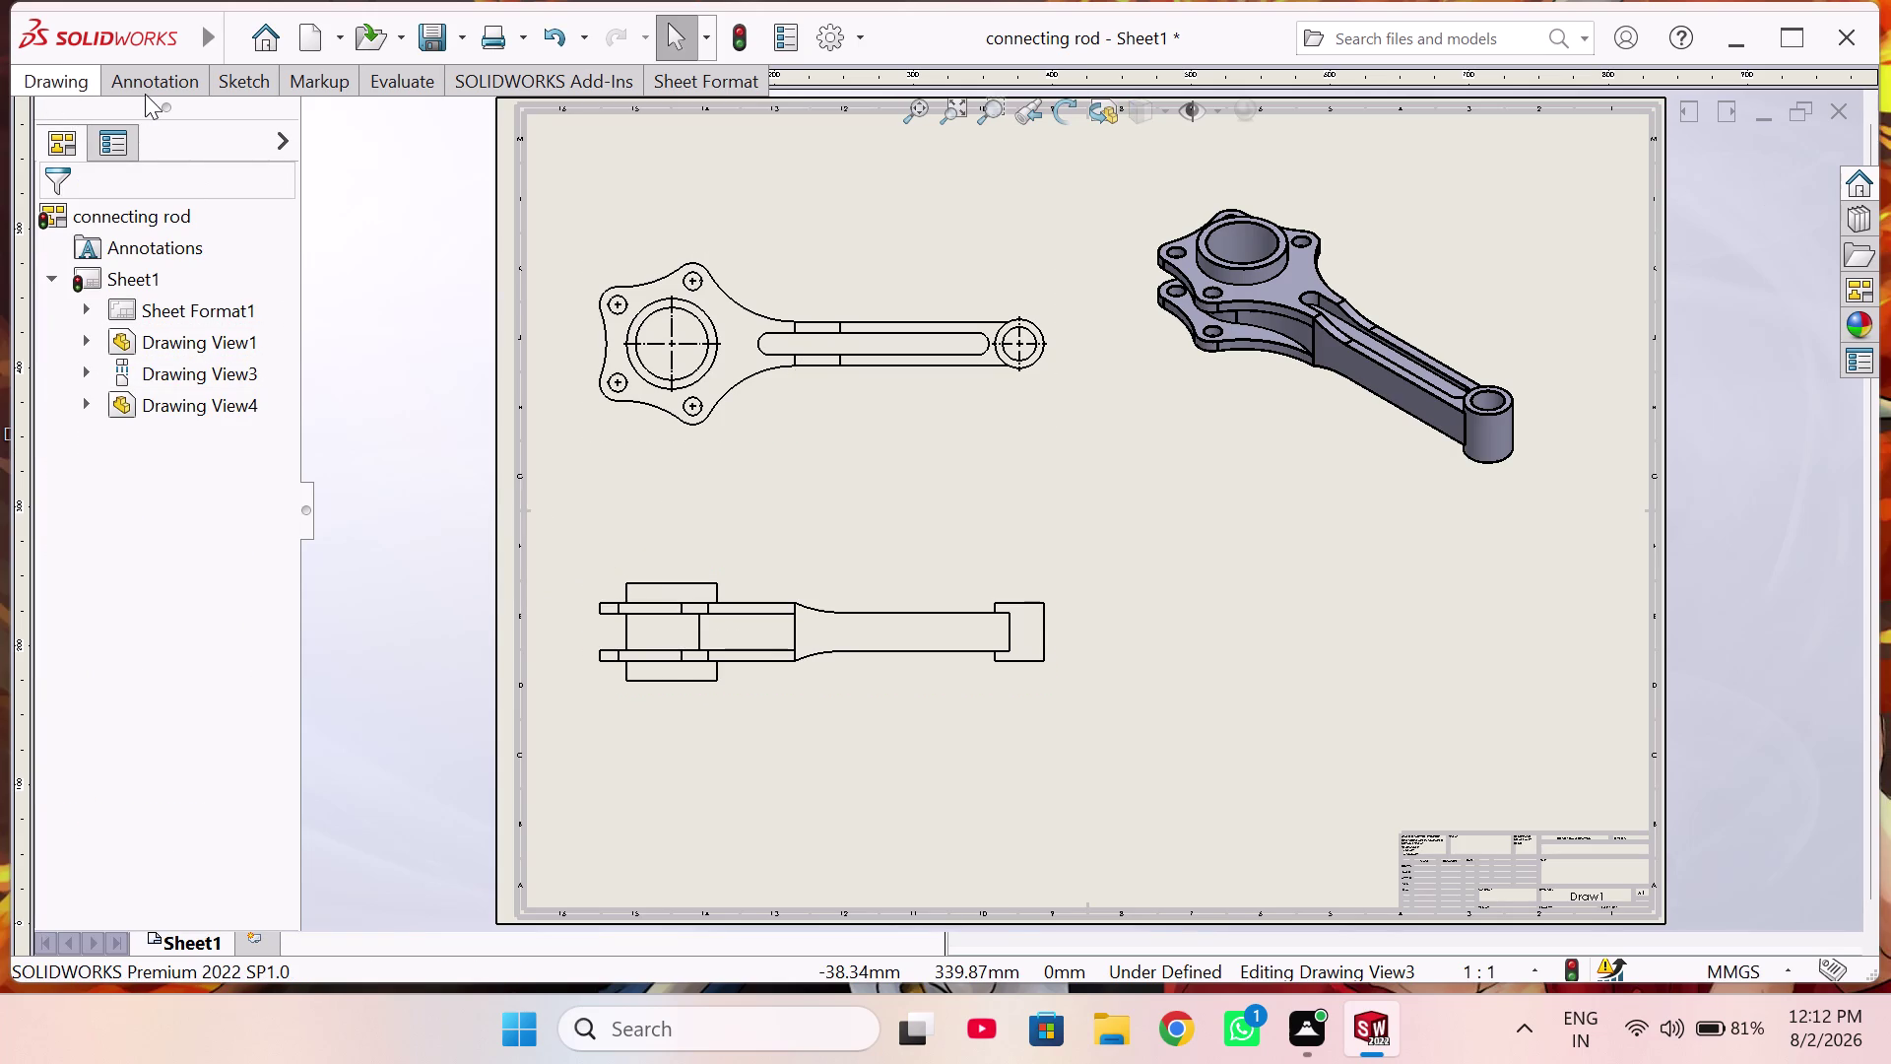
click(47, 77)
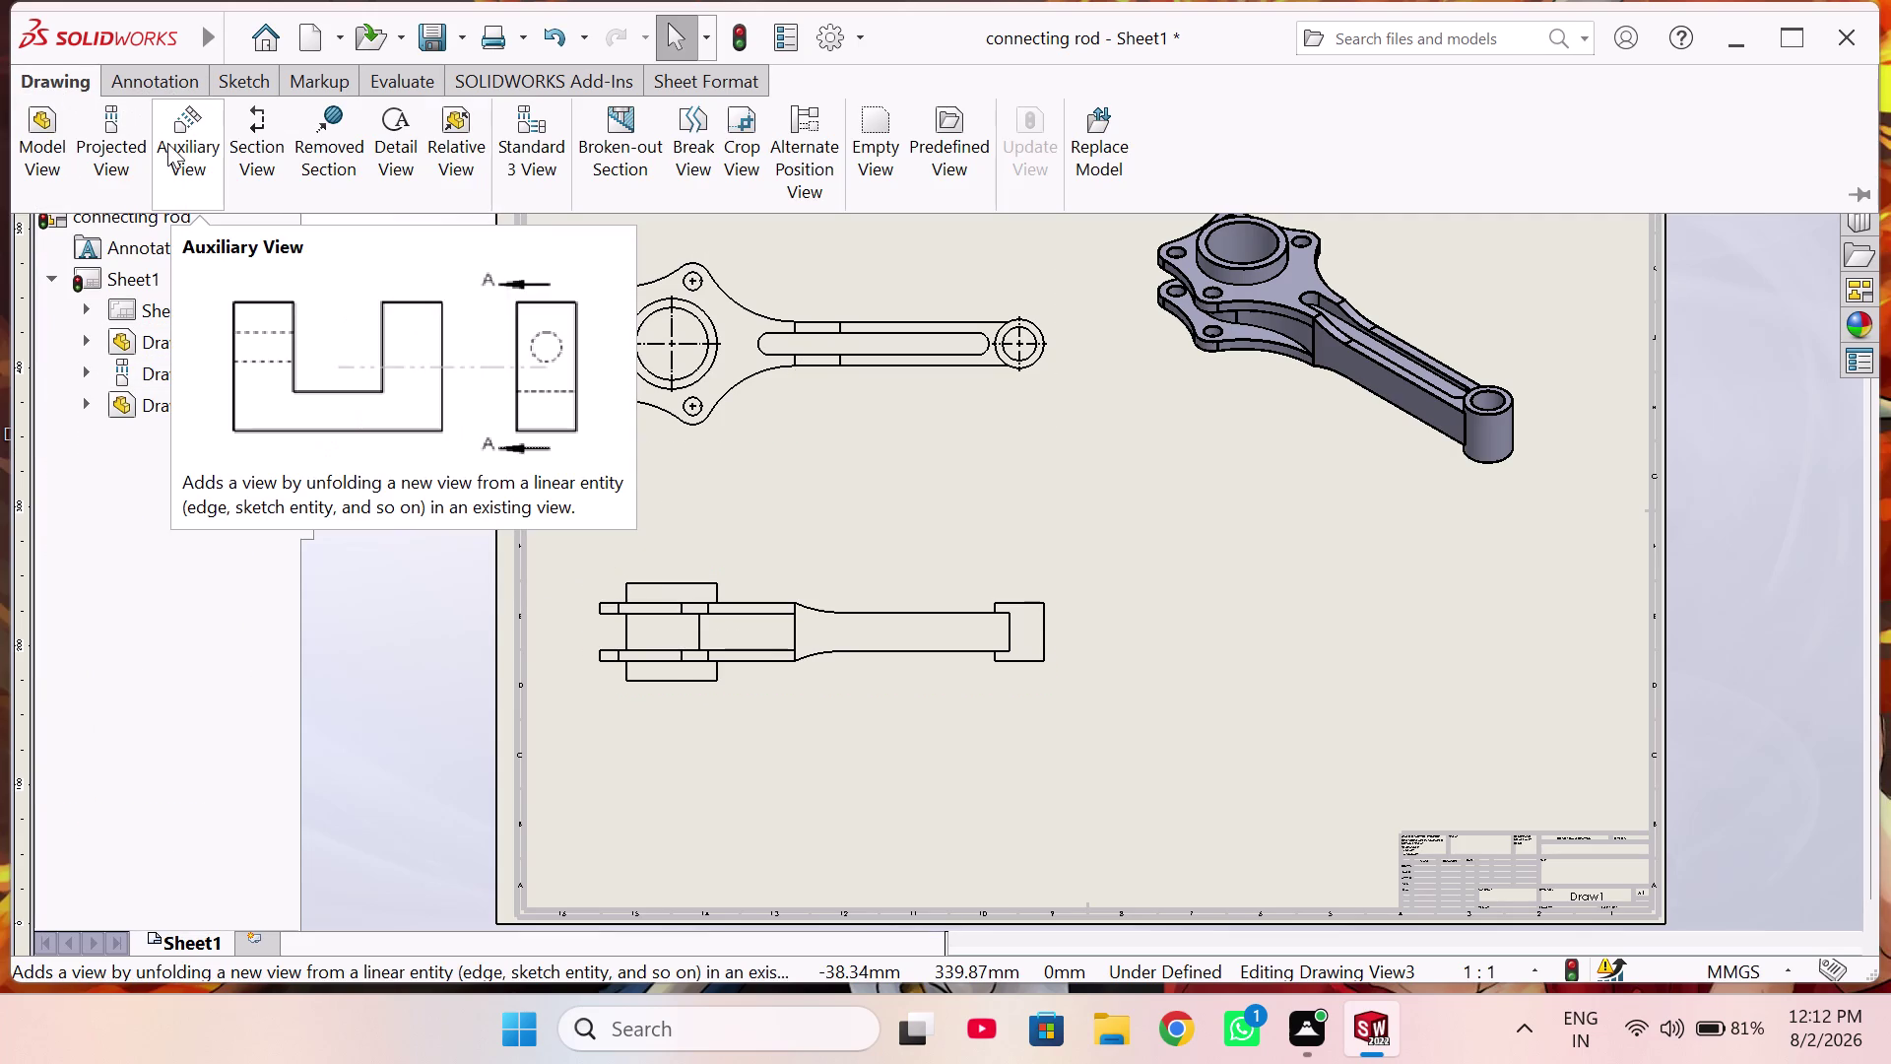
Circle the rod's big end in Drawing View3 and place Detail View A at lower right.
click(386, 150)
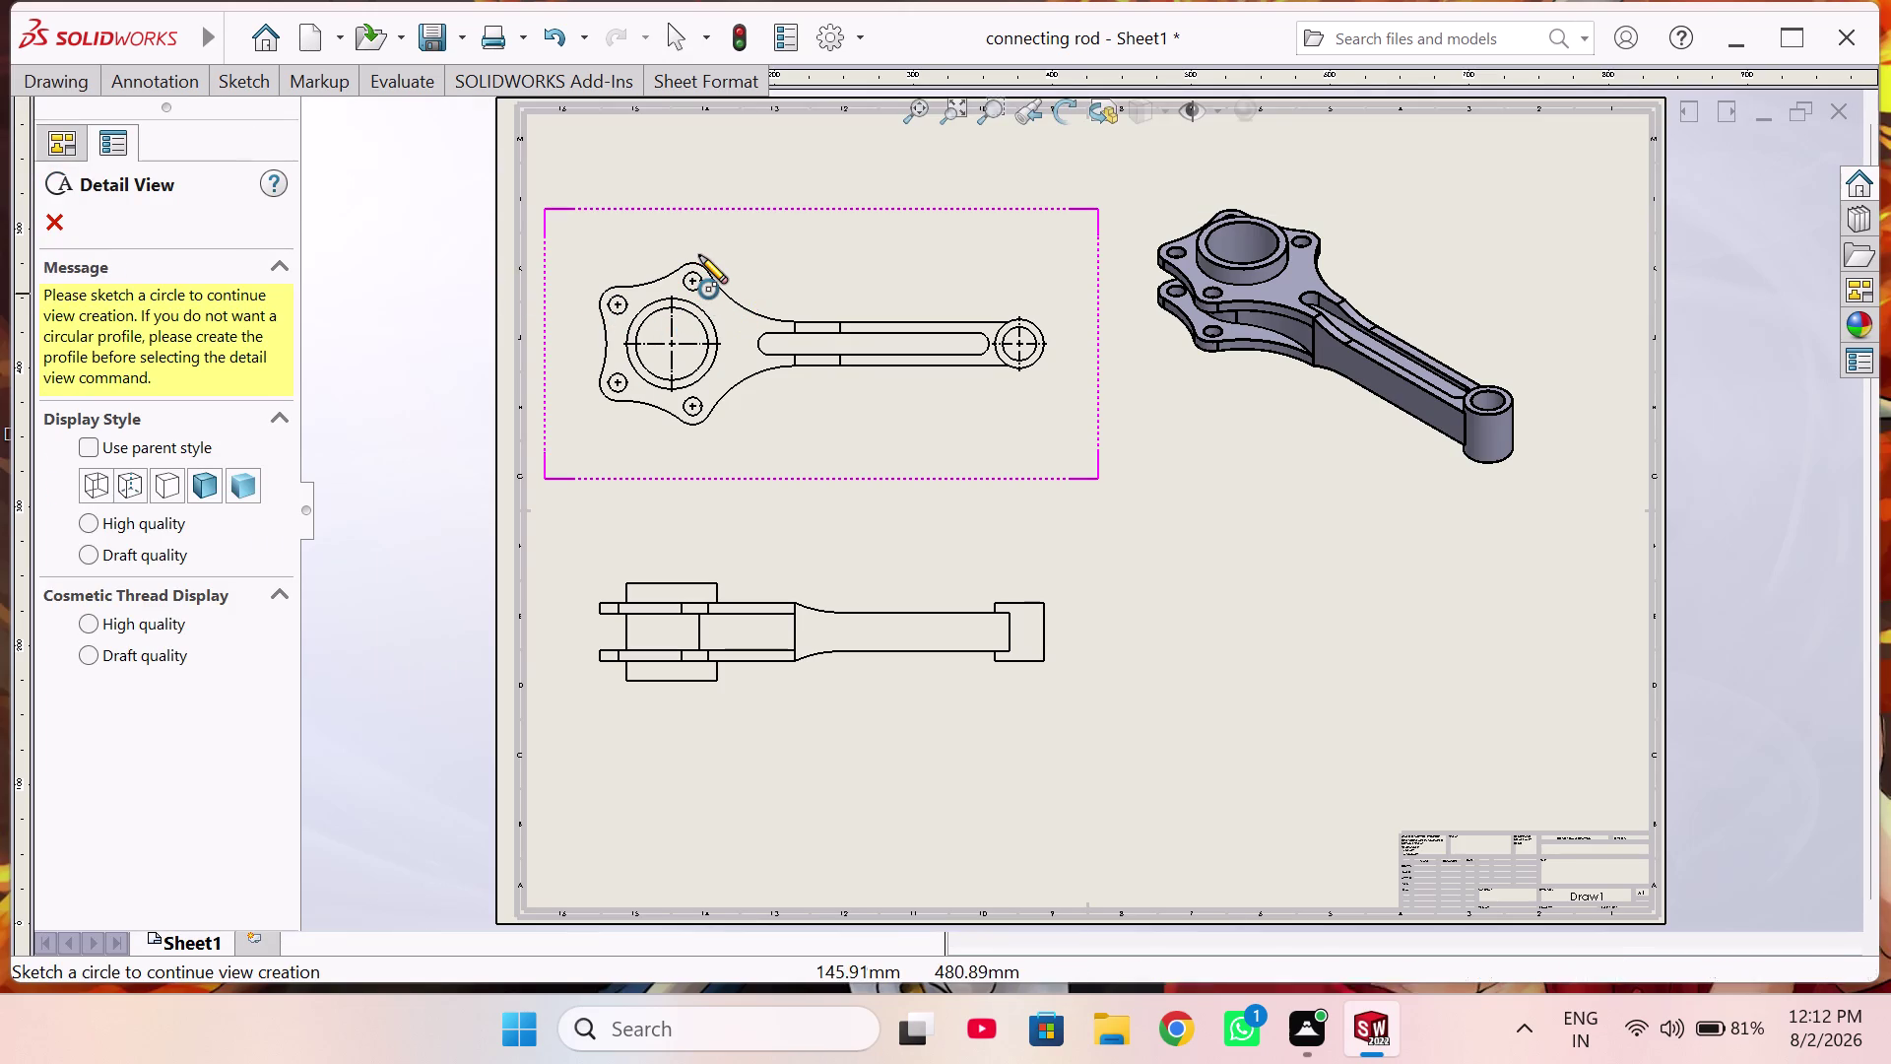
click(668, 340)
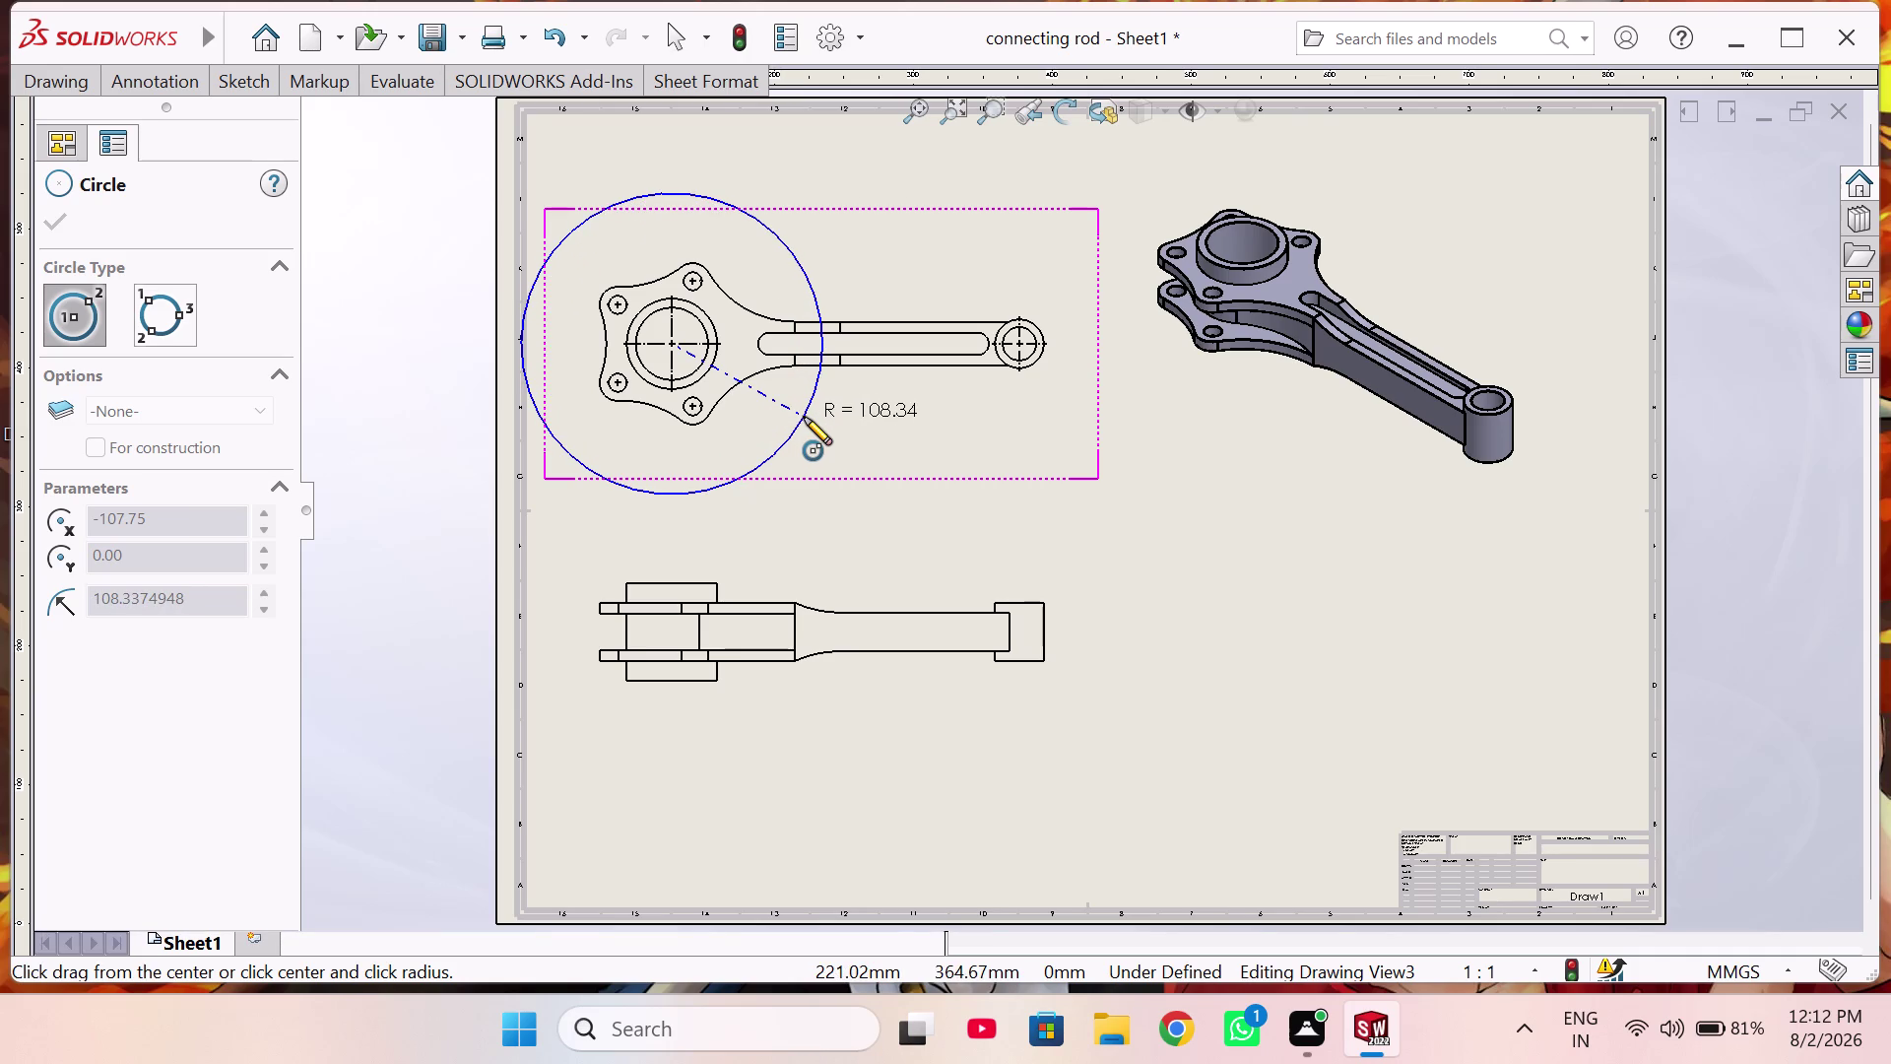
click(803, 417)
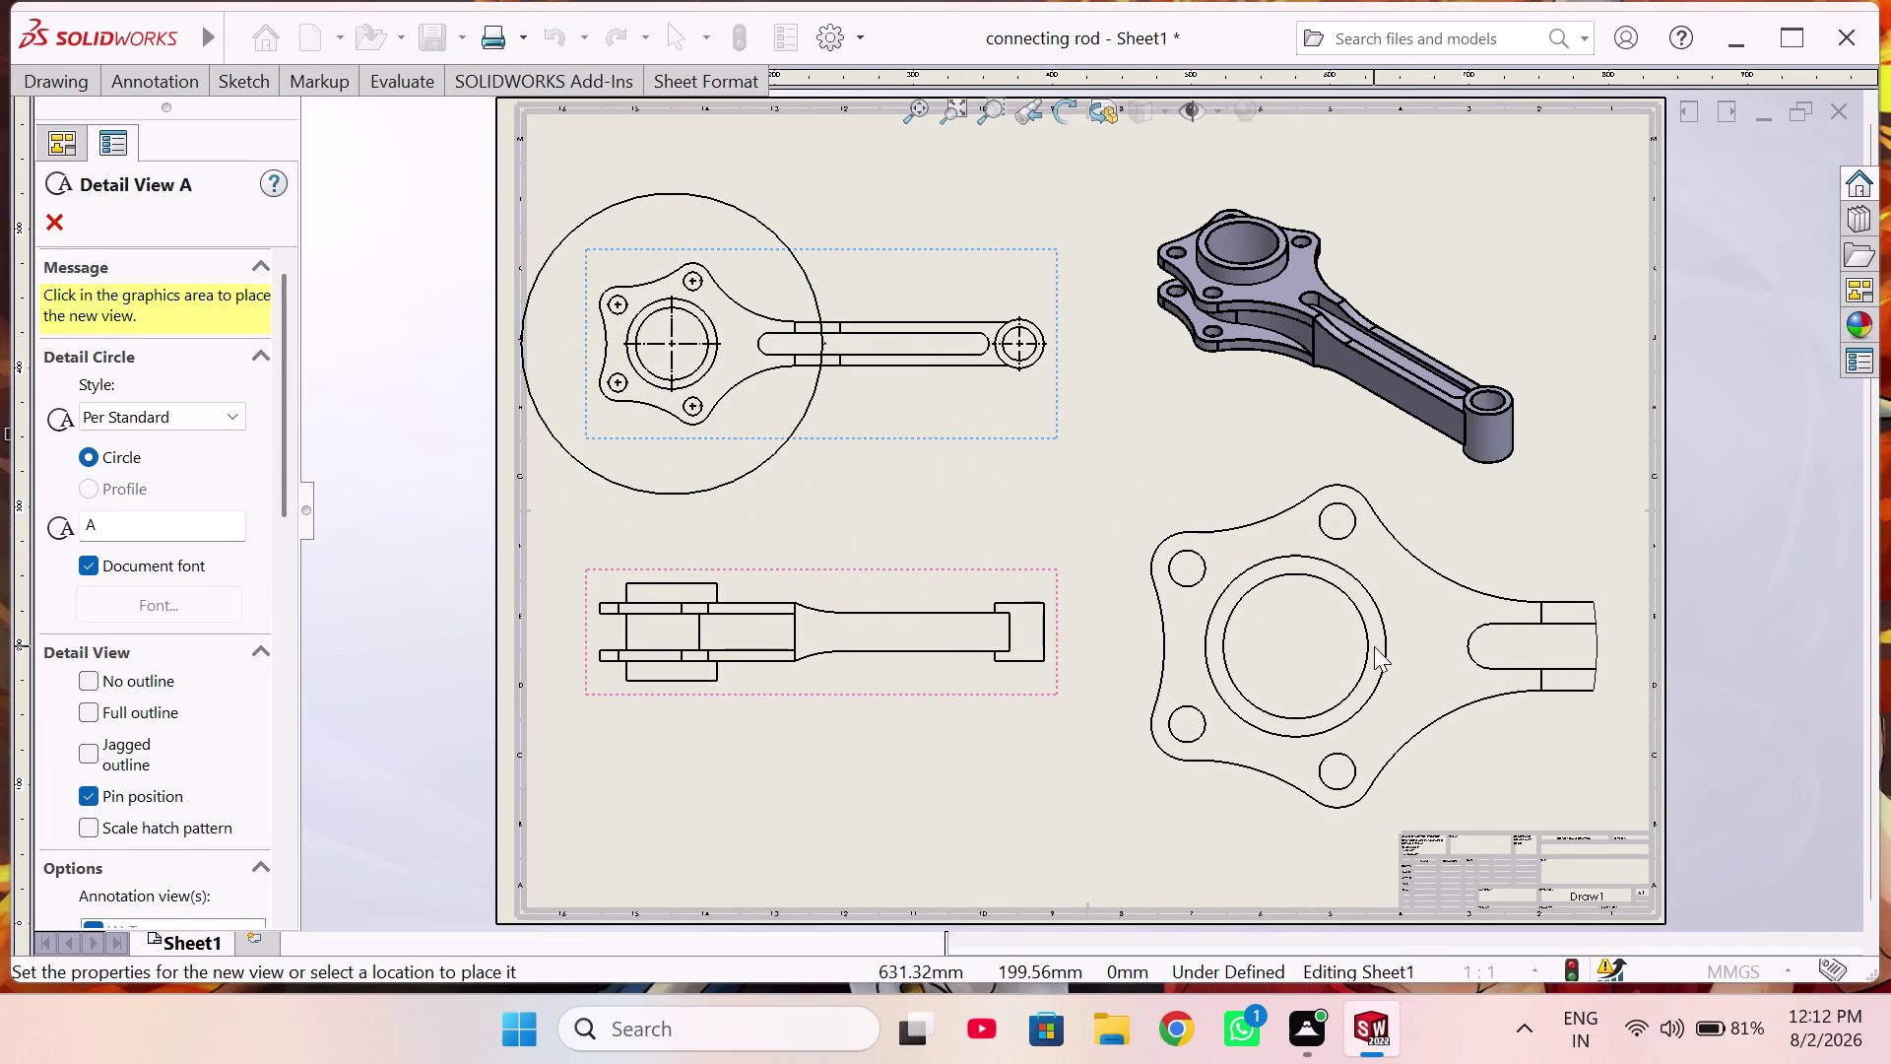
click(1360, 639)
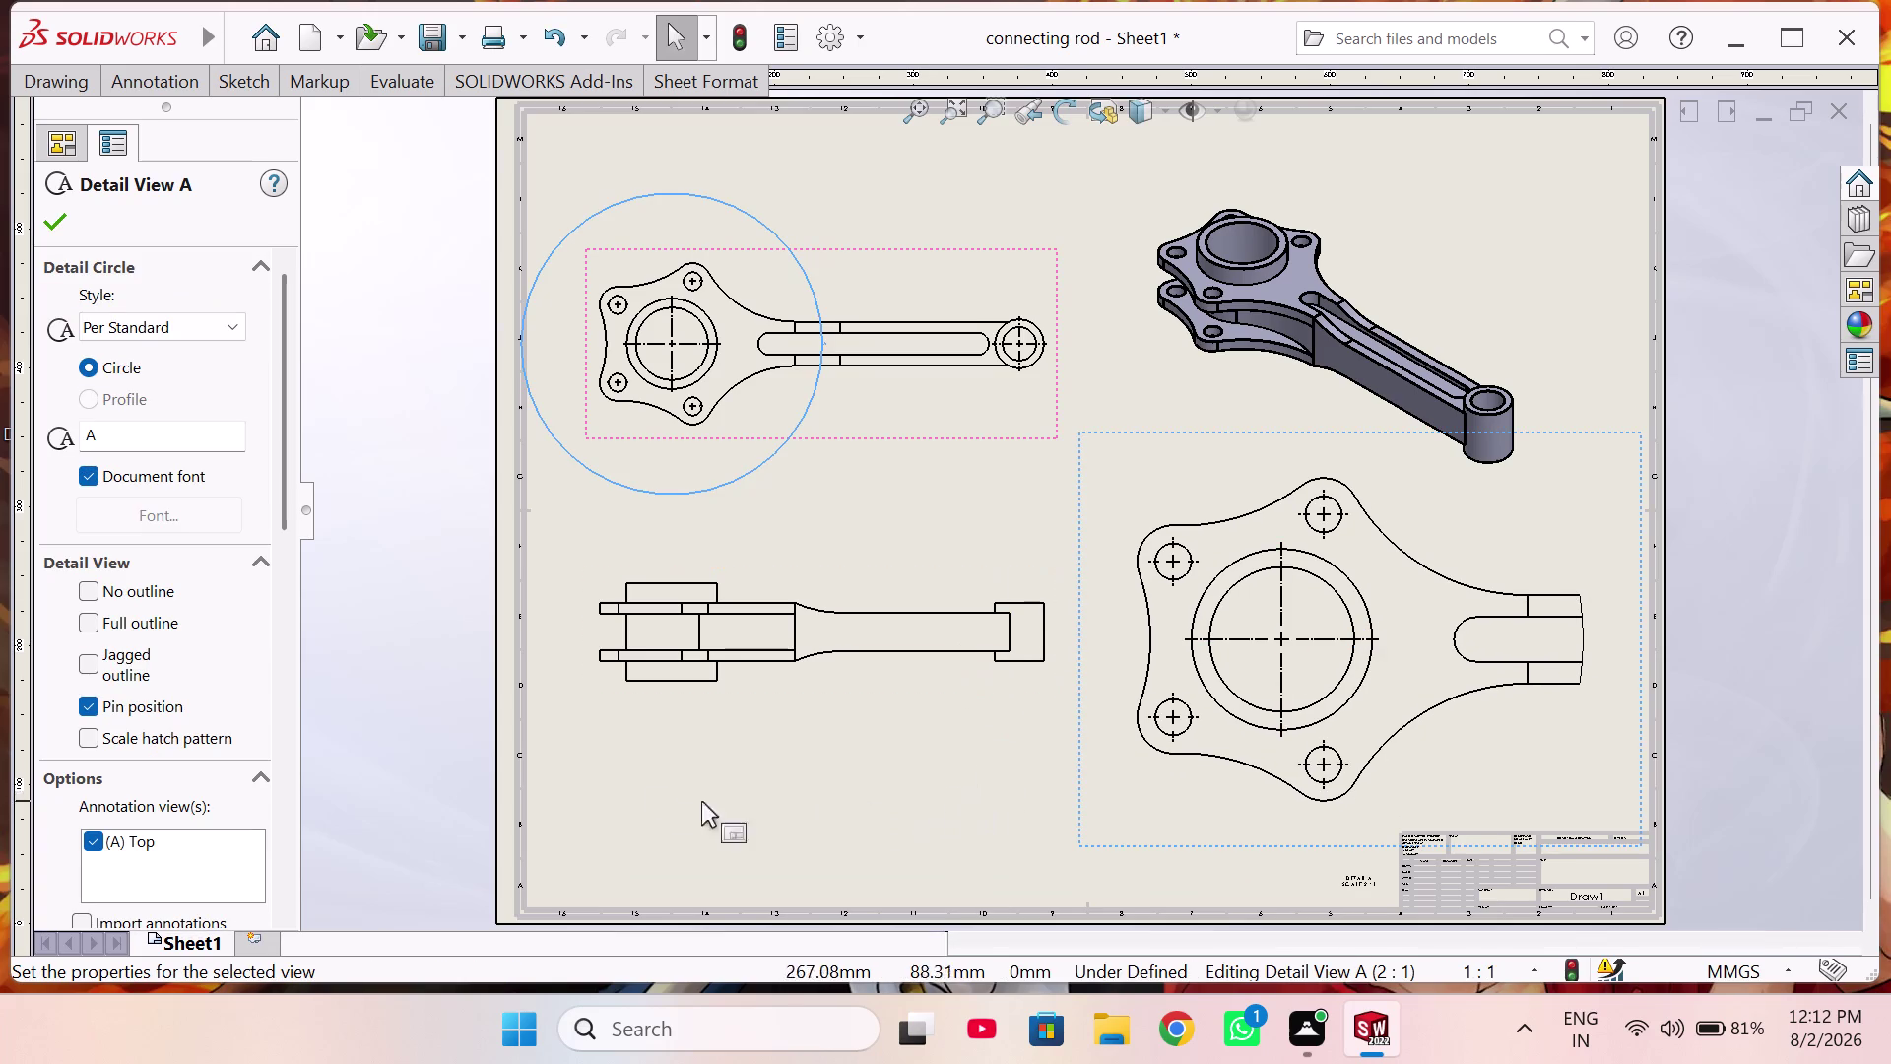
scroll(down, 3)
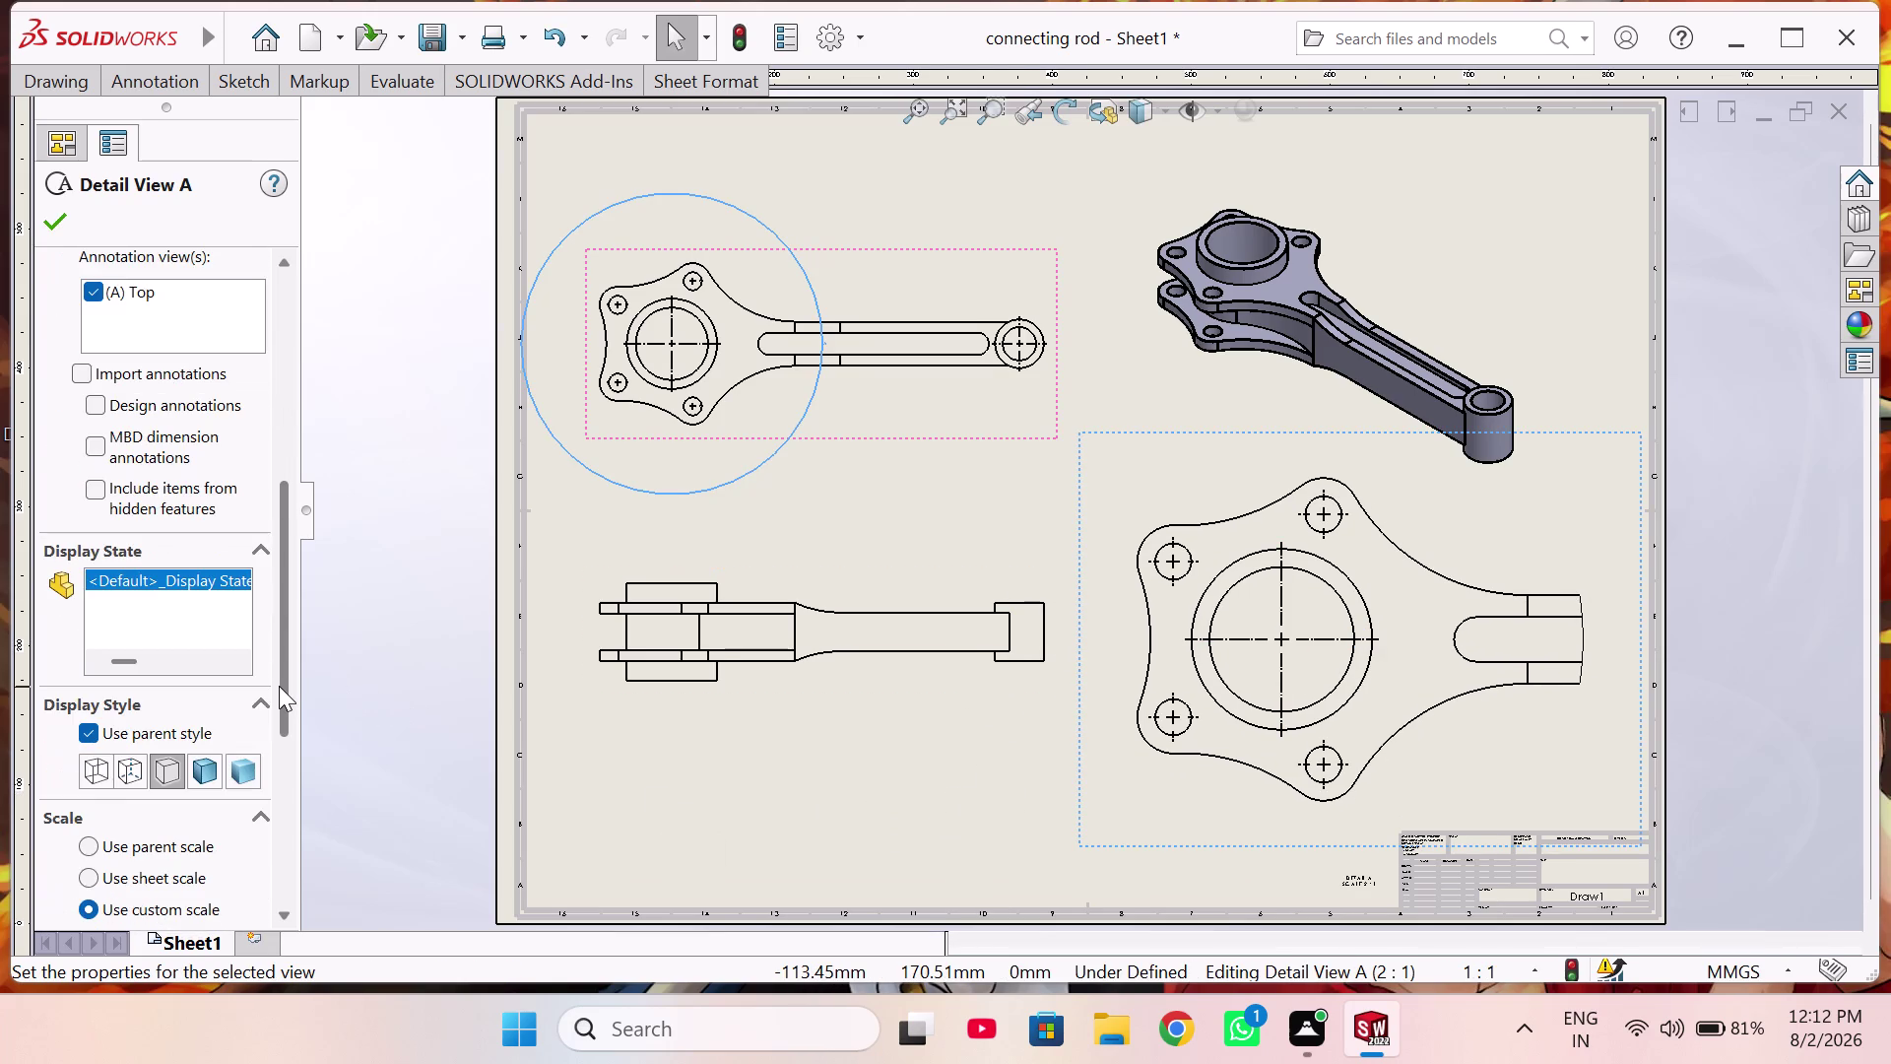
Try custom scales 5:1, 1:2 and 1:5 on Detail View A.
scroll(down, 3)
click(164, 500)
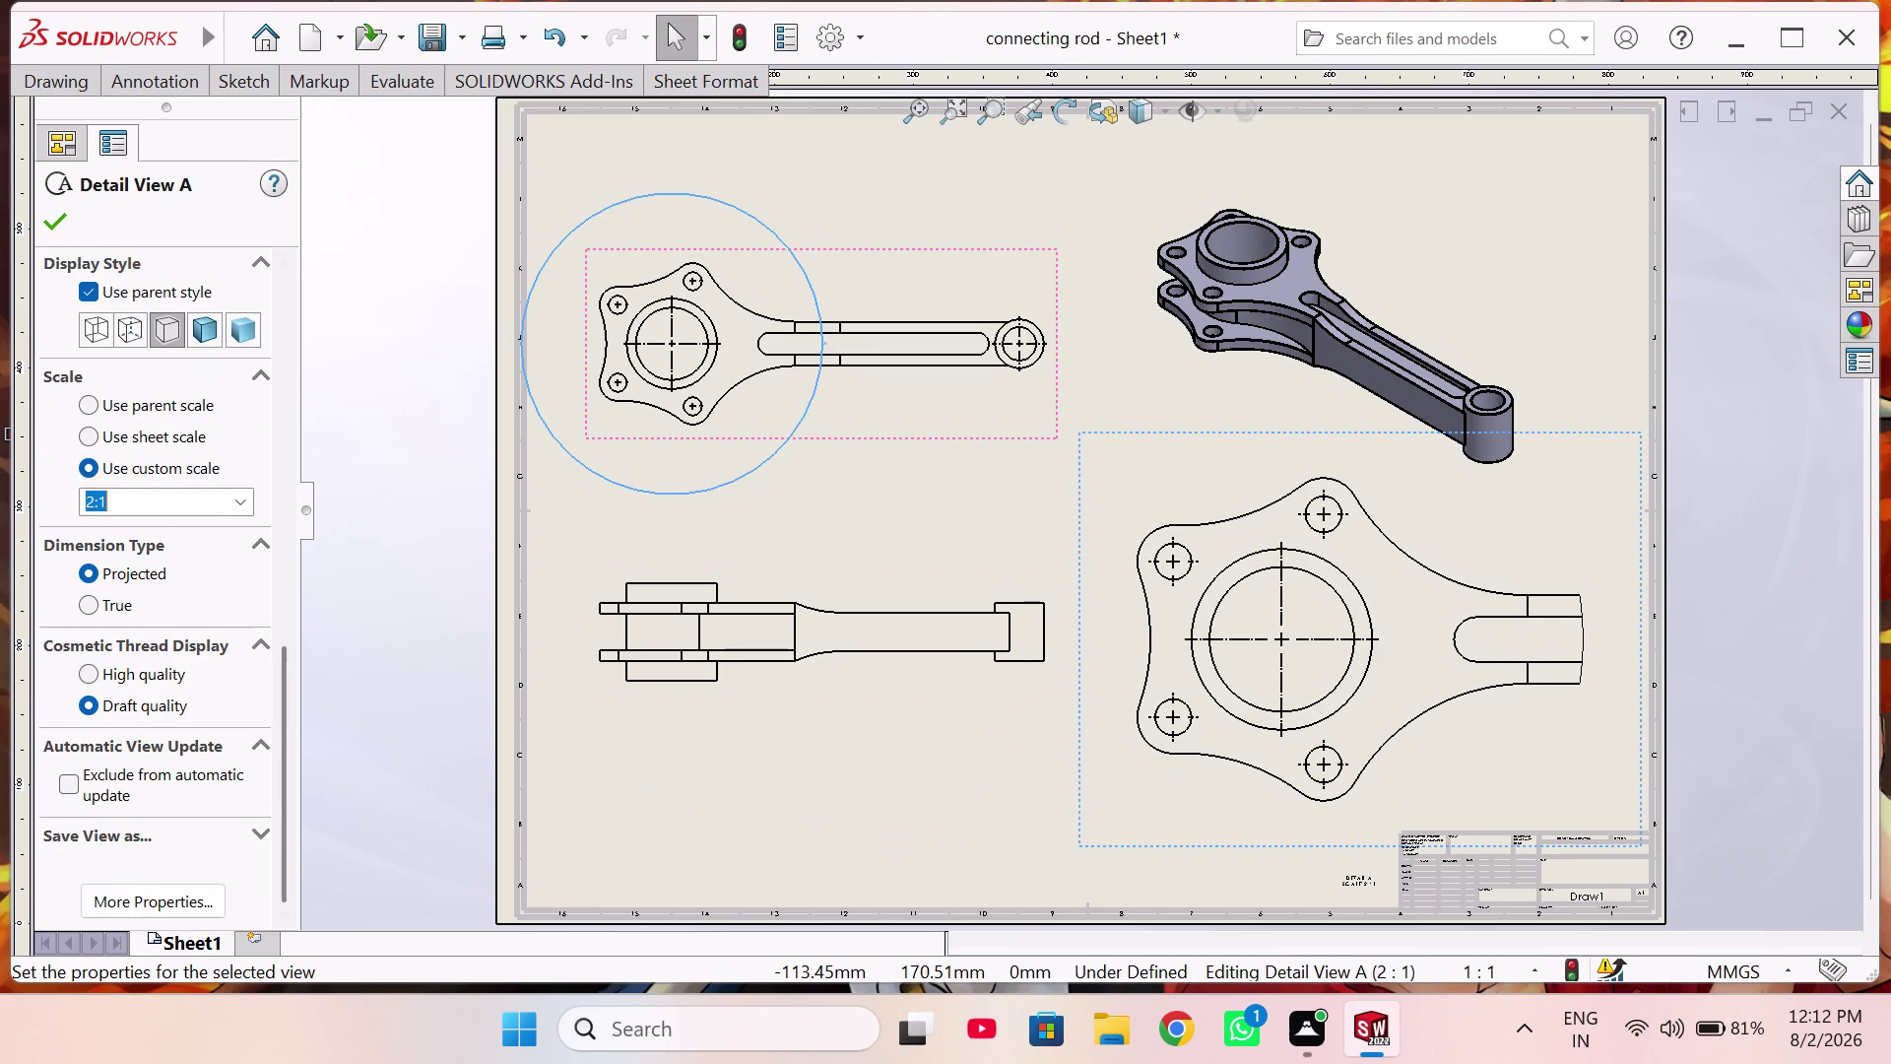
click(234, 502)
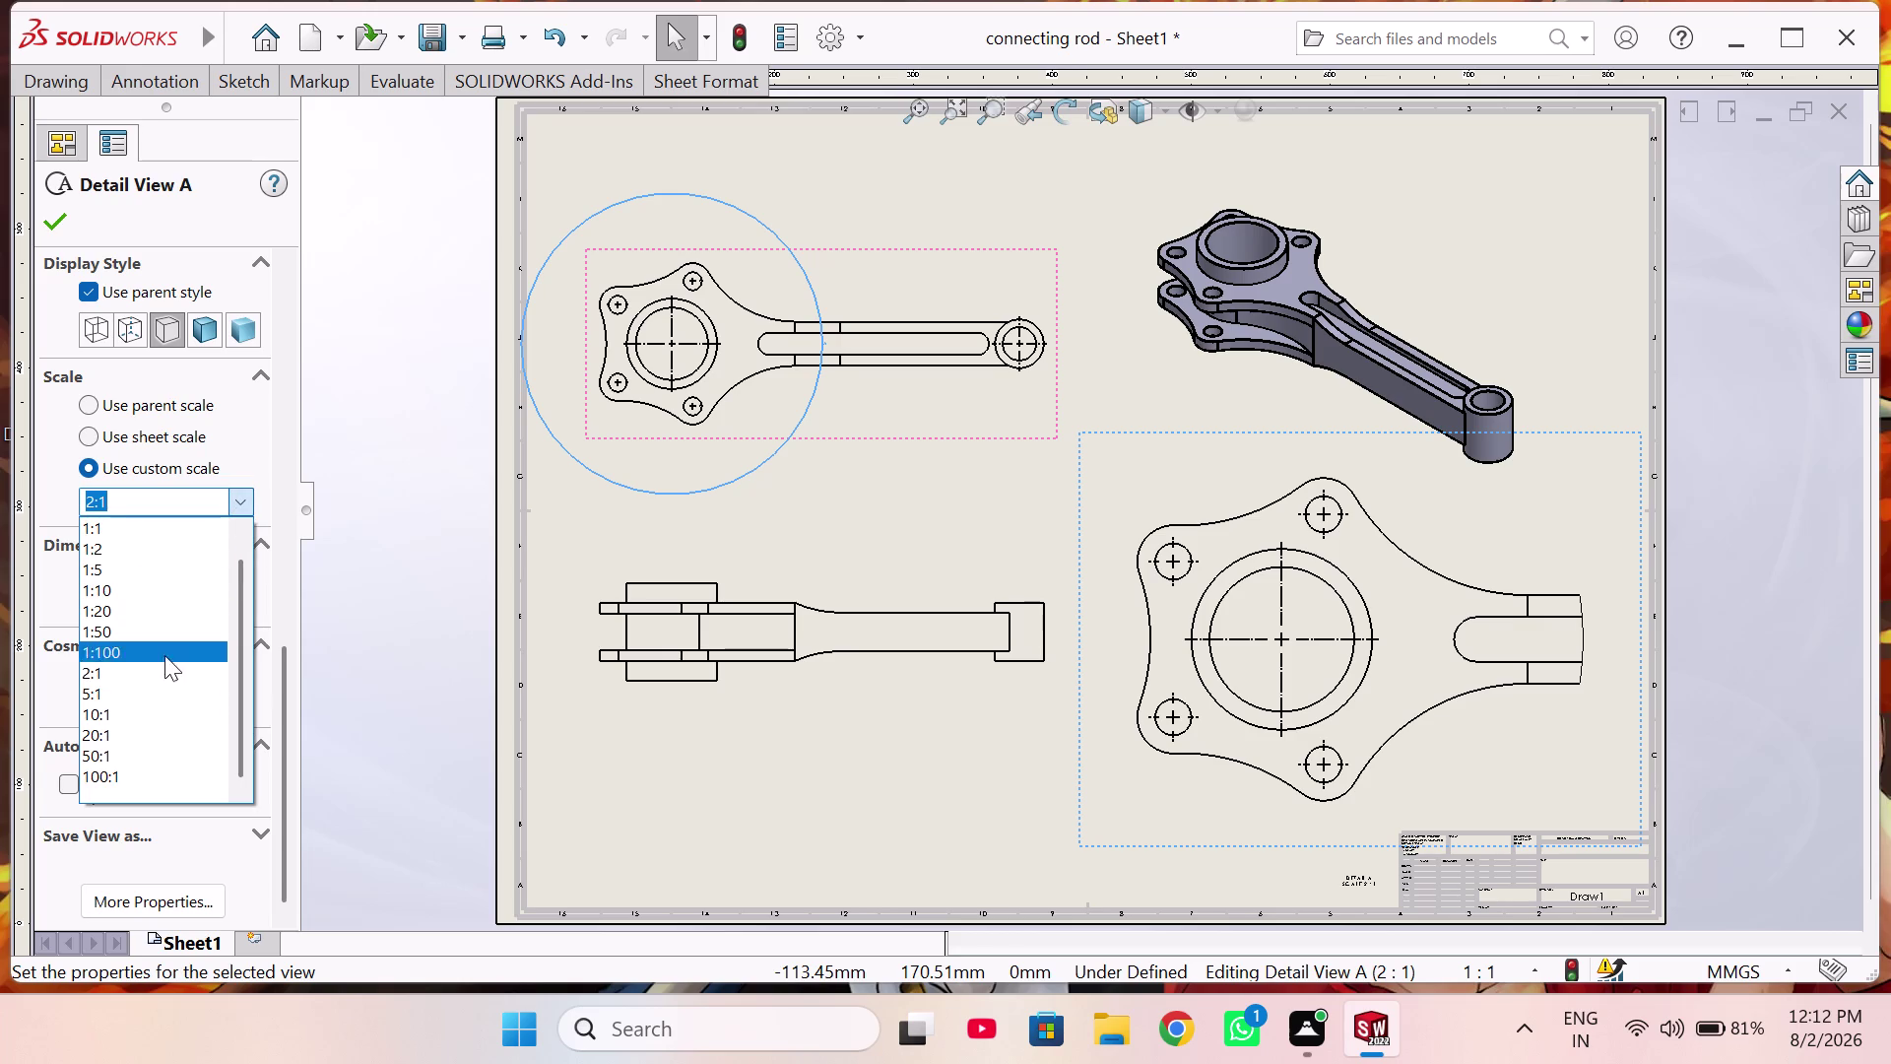
click(158, 689)
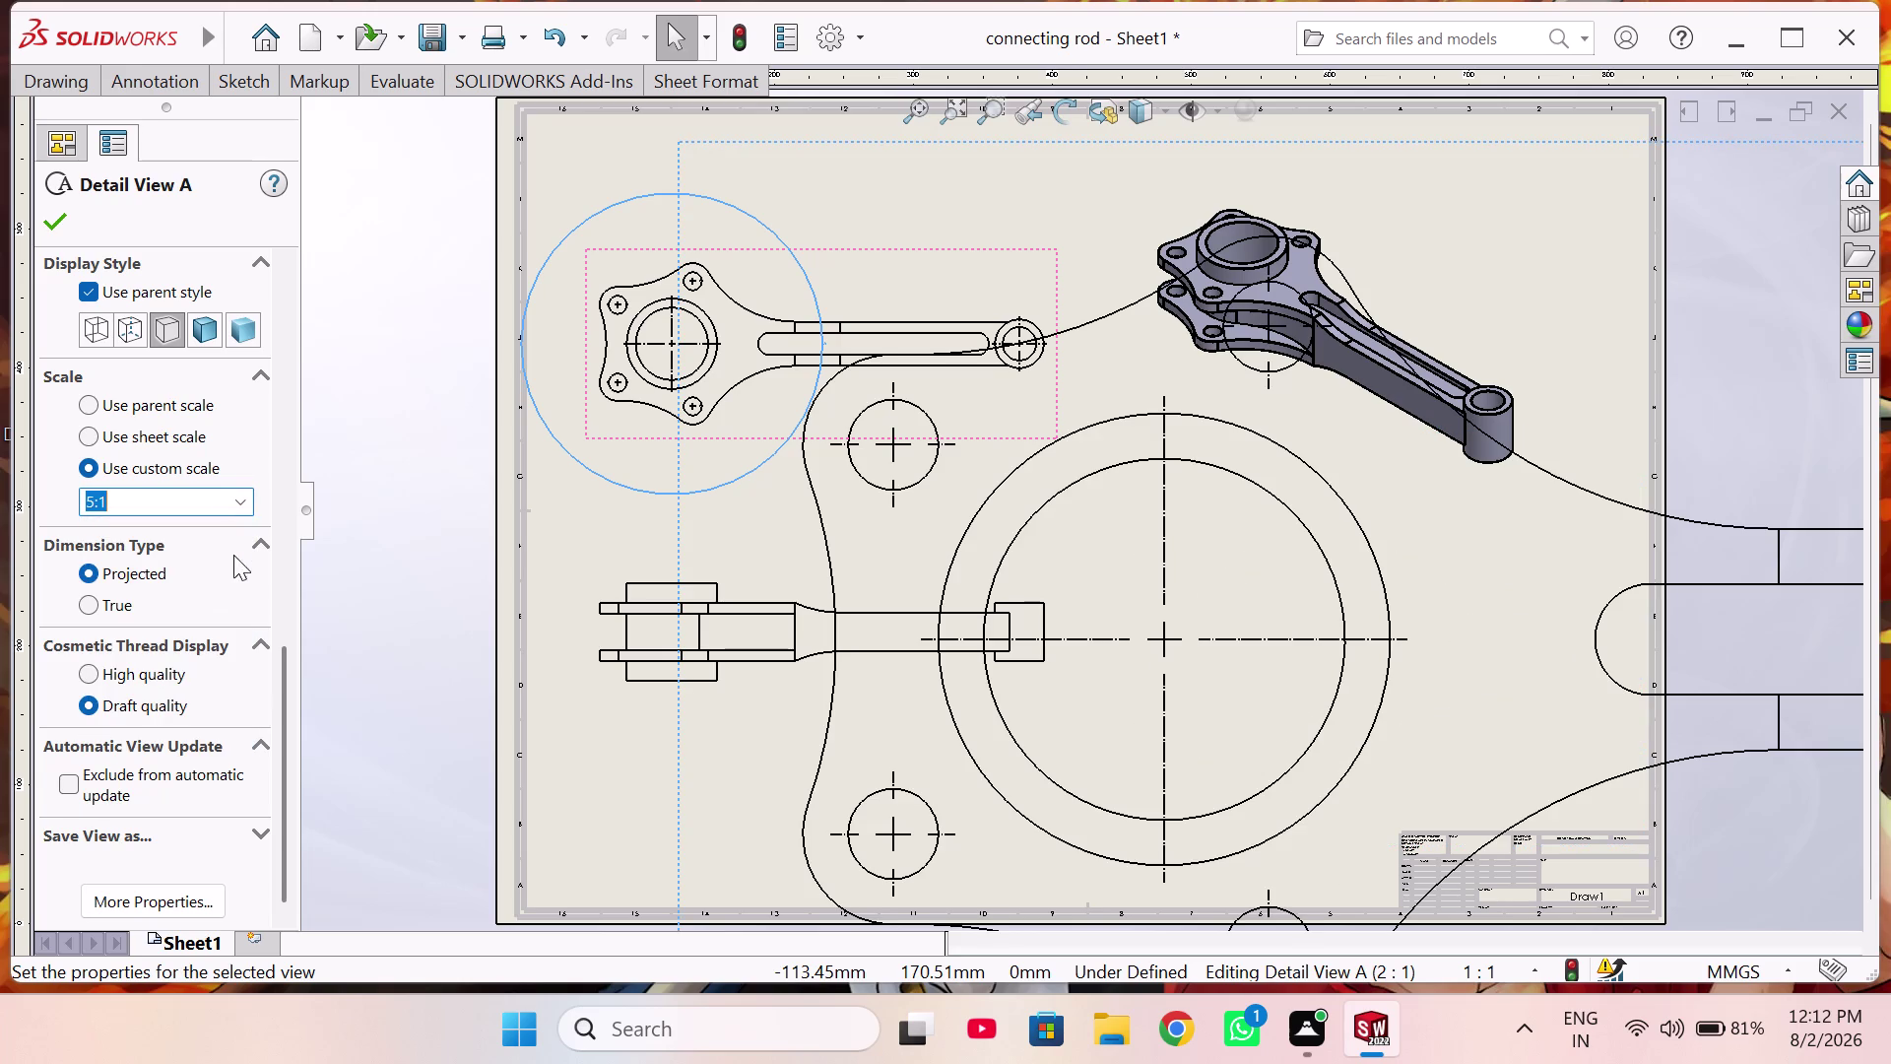
click(241, 500)
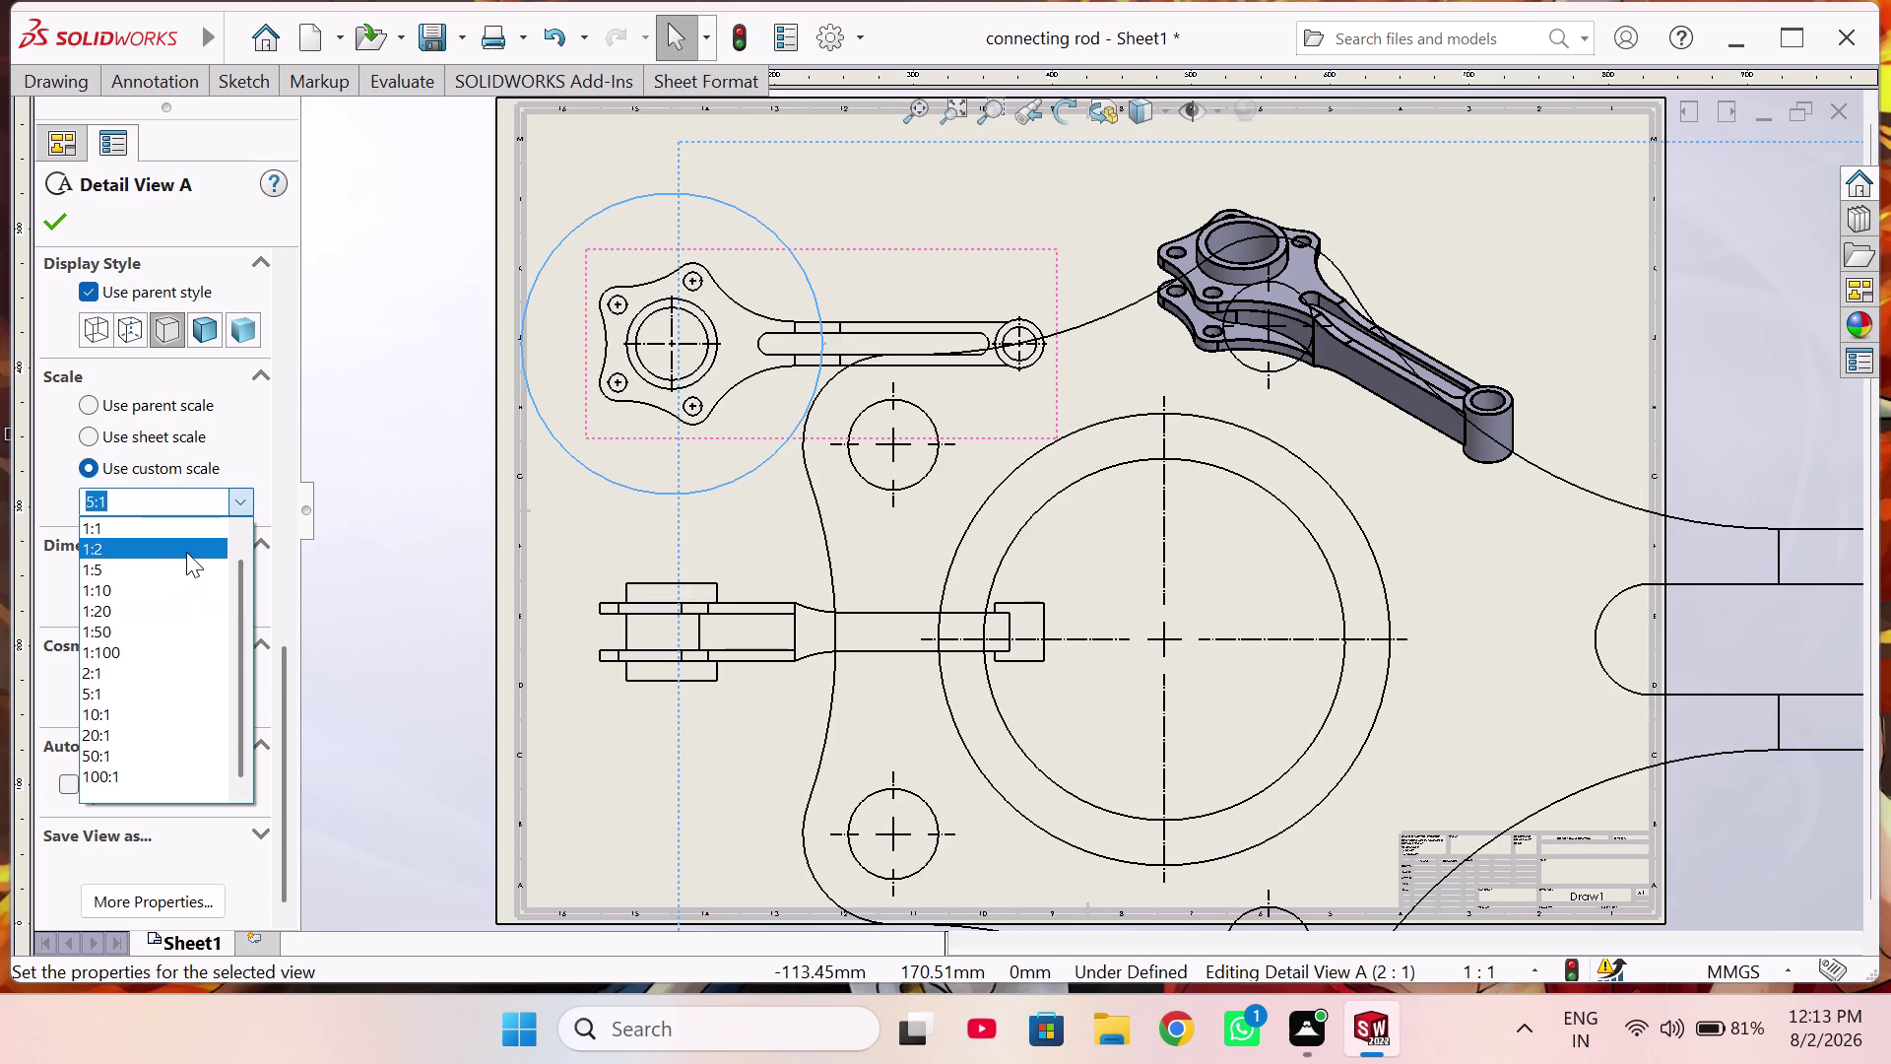
click(186, 552)
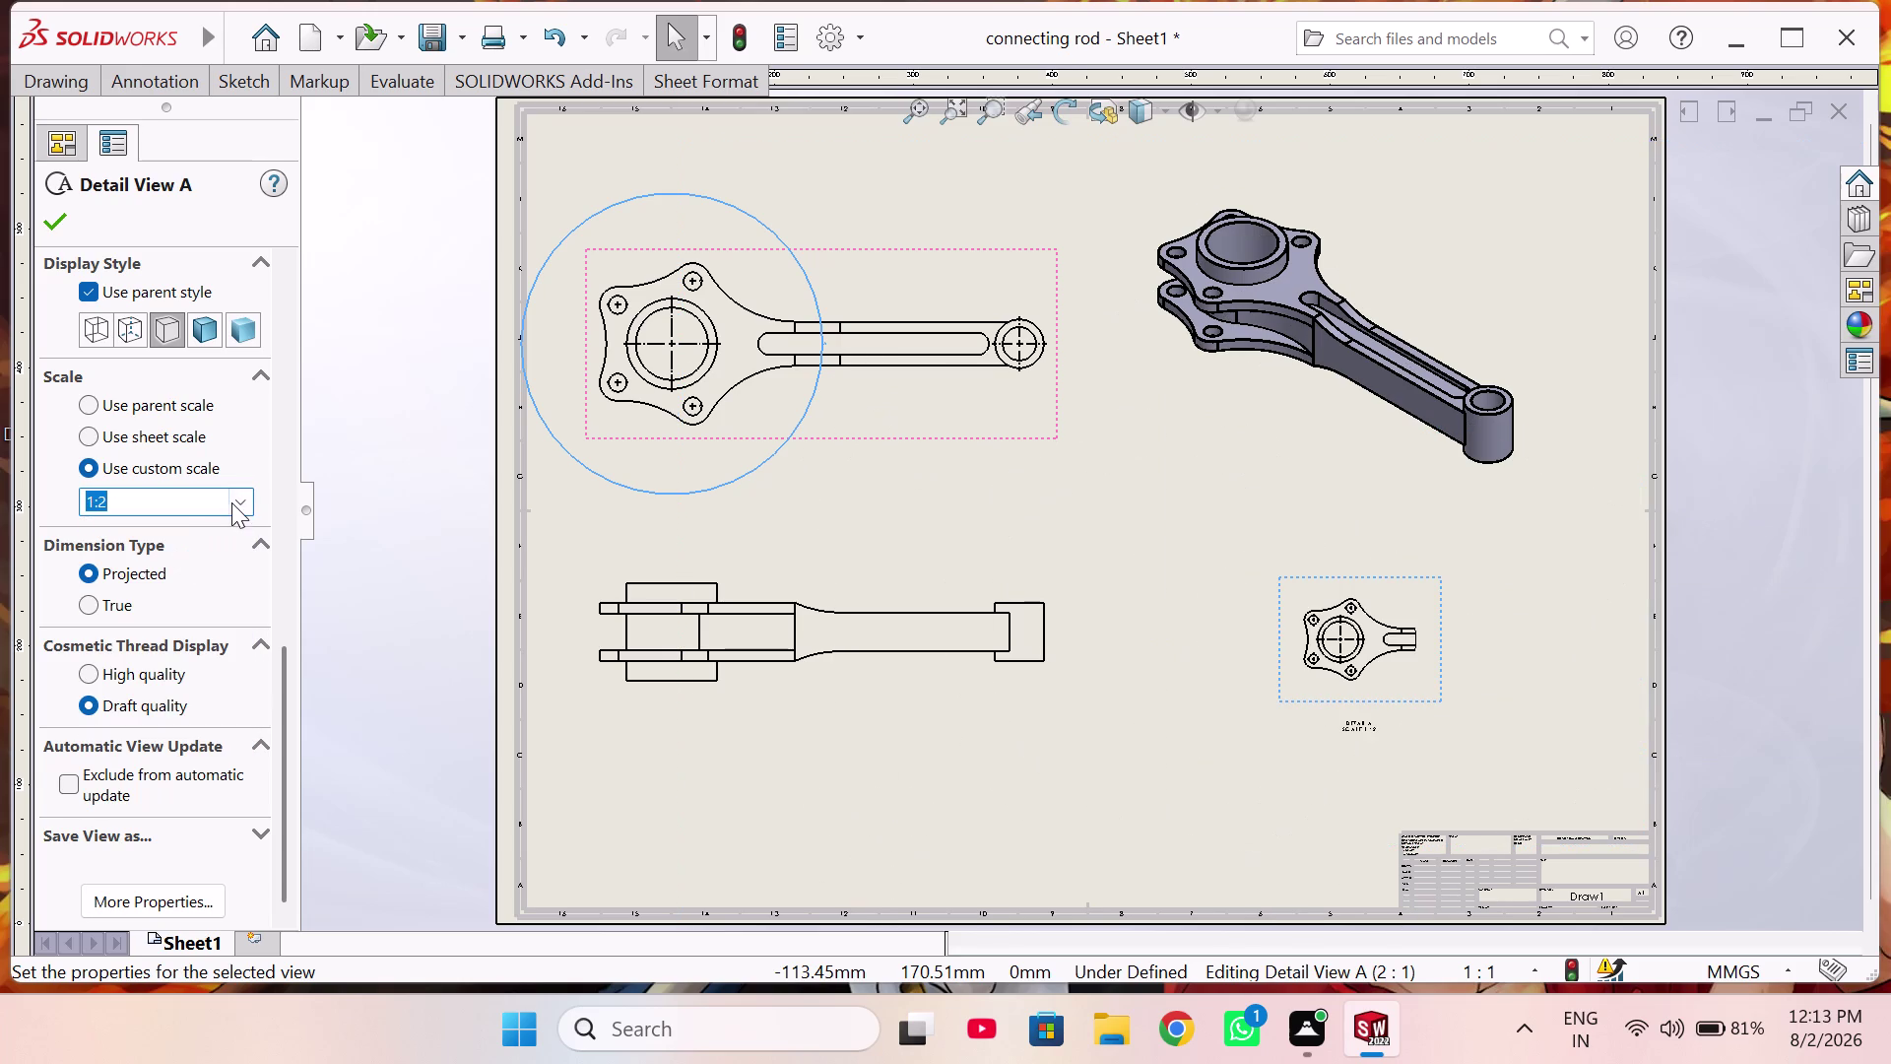
click(231, 502)
click(193, 578)
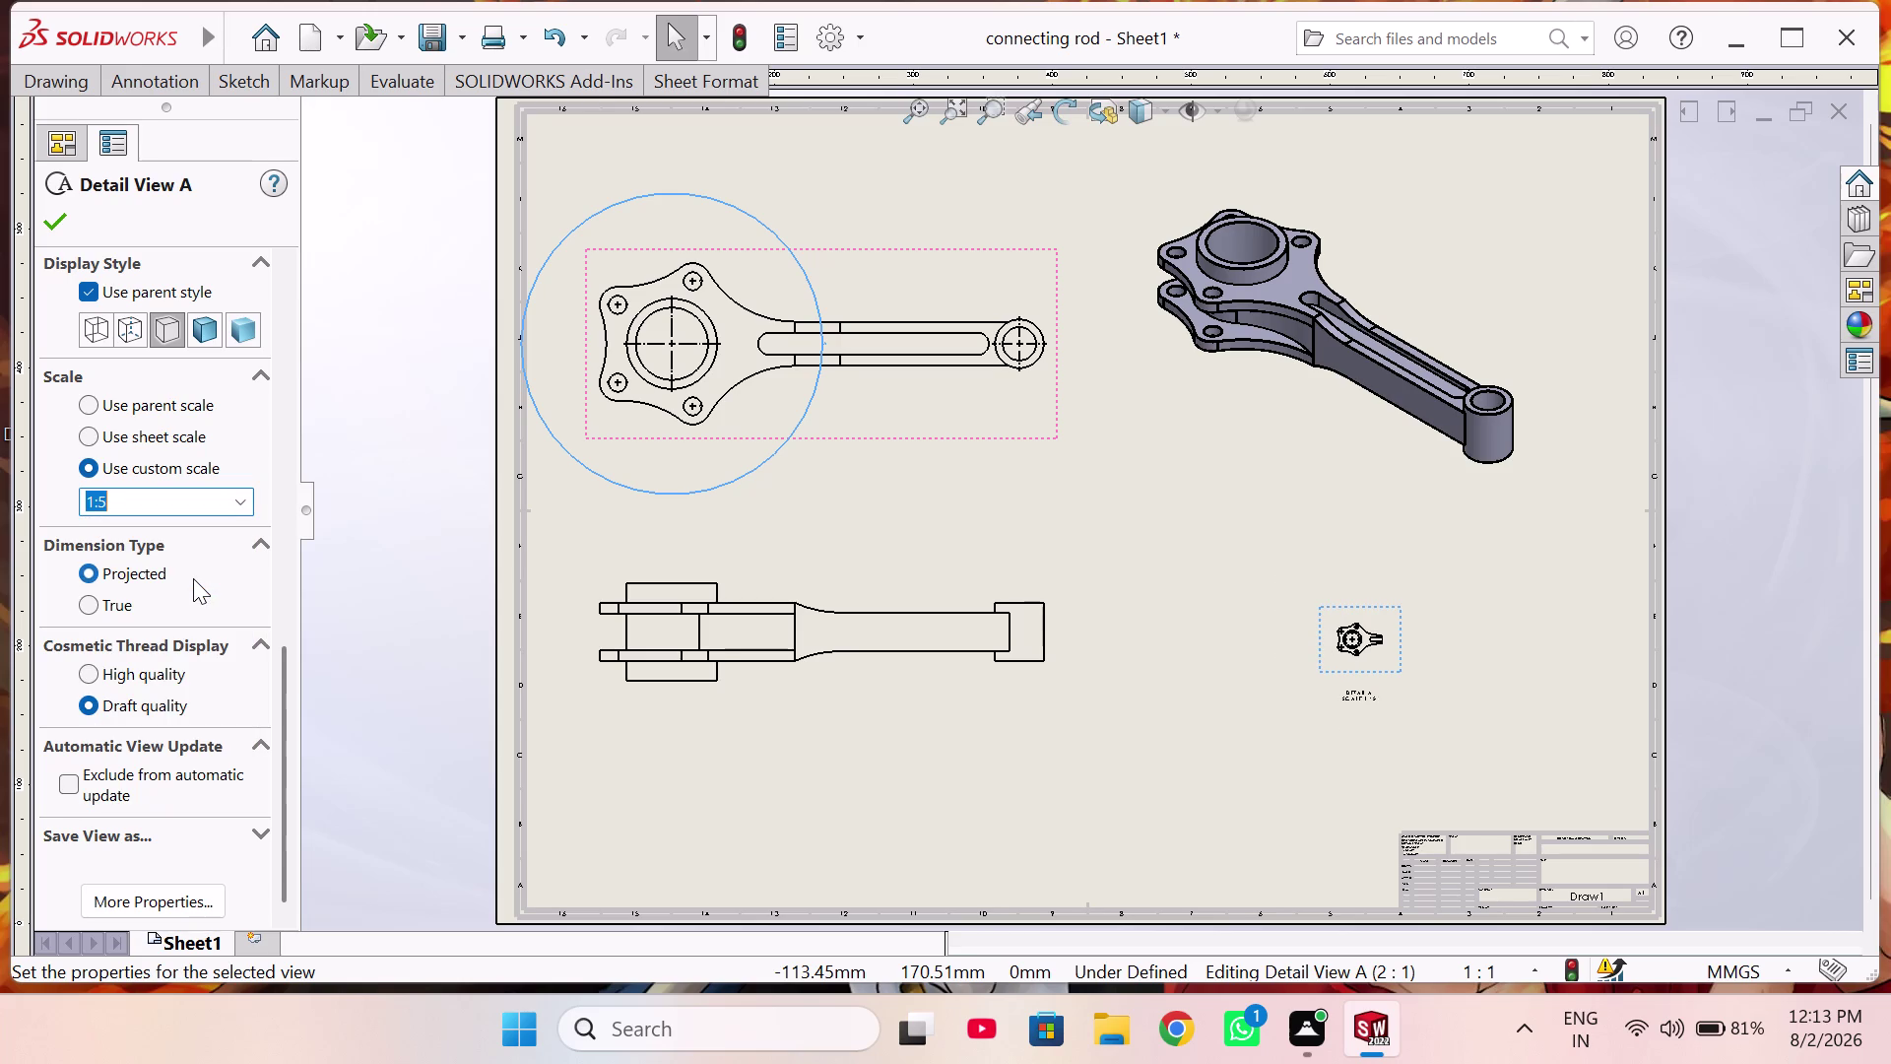
click(242, 504)
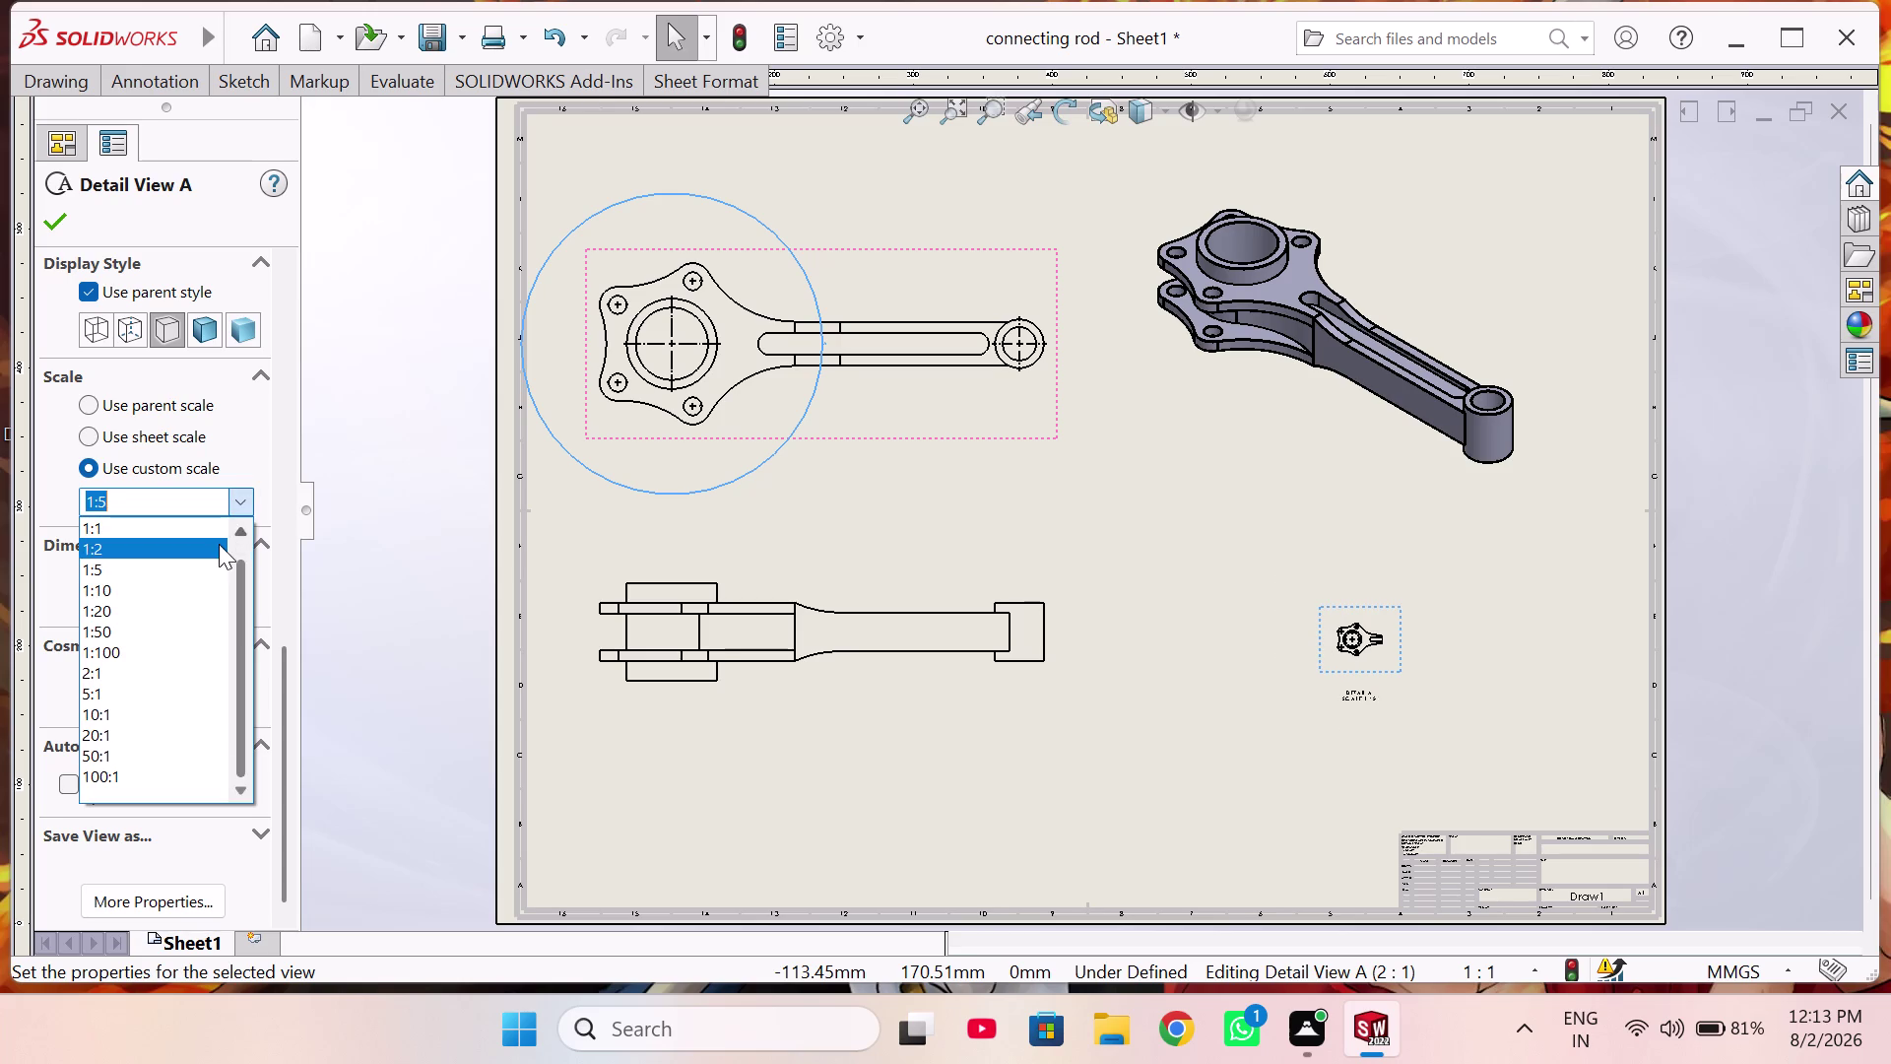
click(214, 548)
Set Detail View A's custom scale to 1:1 and confirm.
click(248, 495)
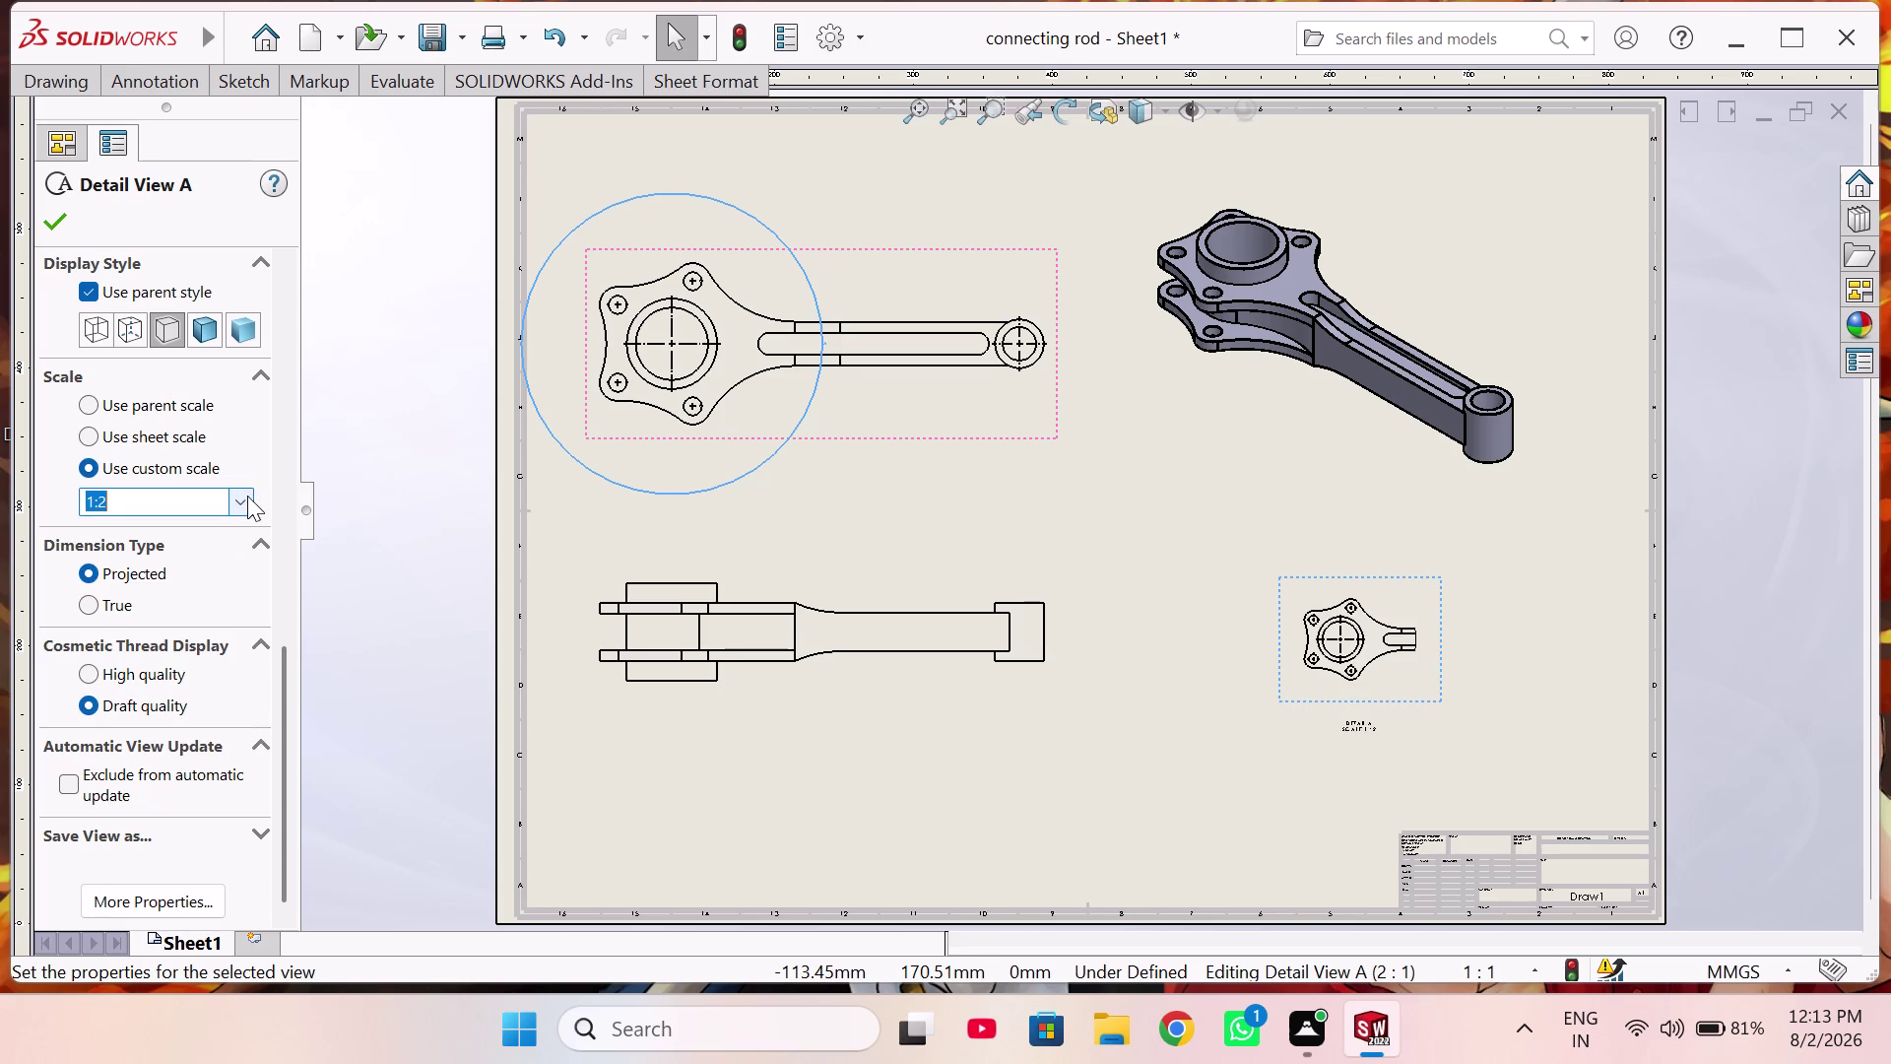
click(225, 537)
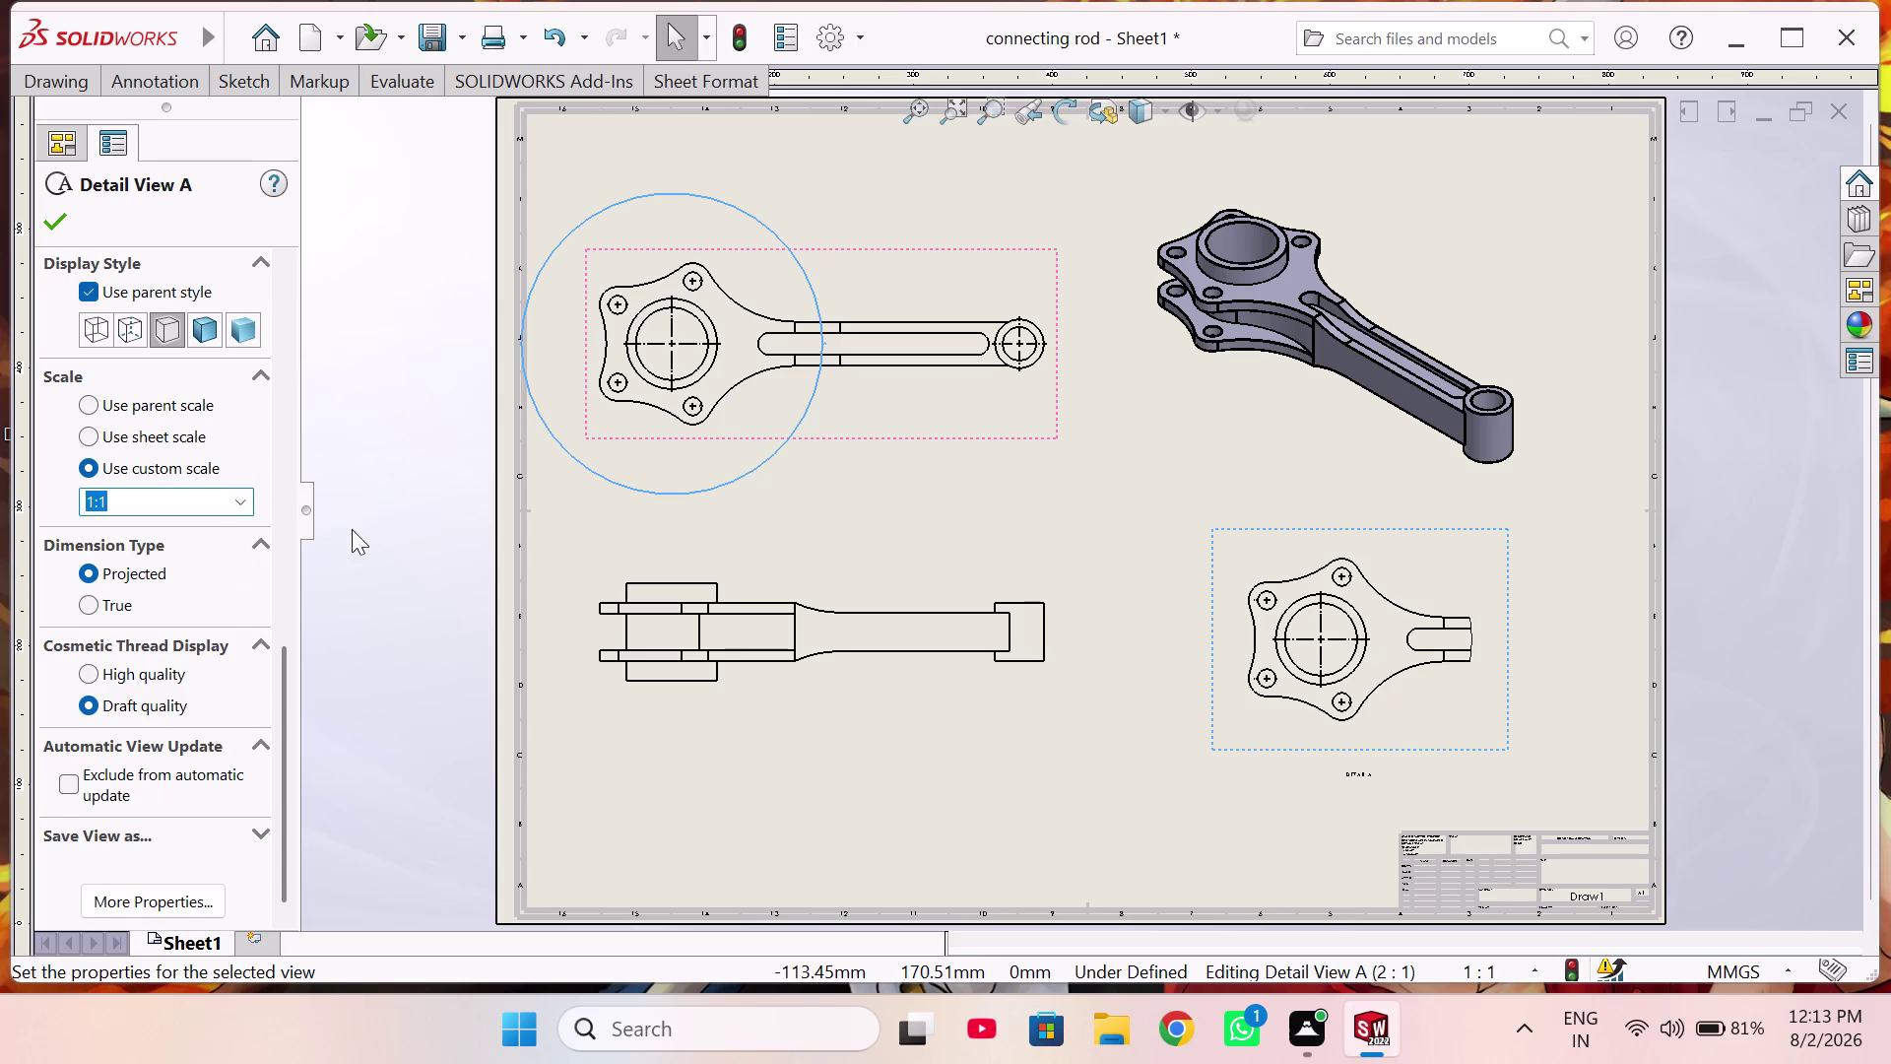
click(49, 218)
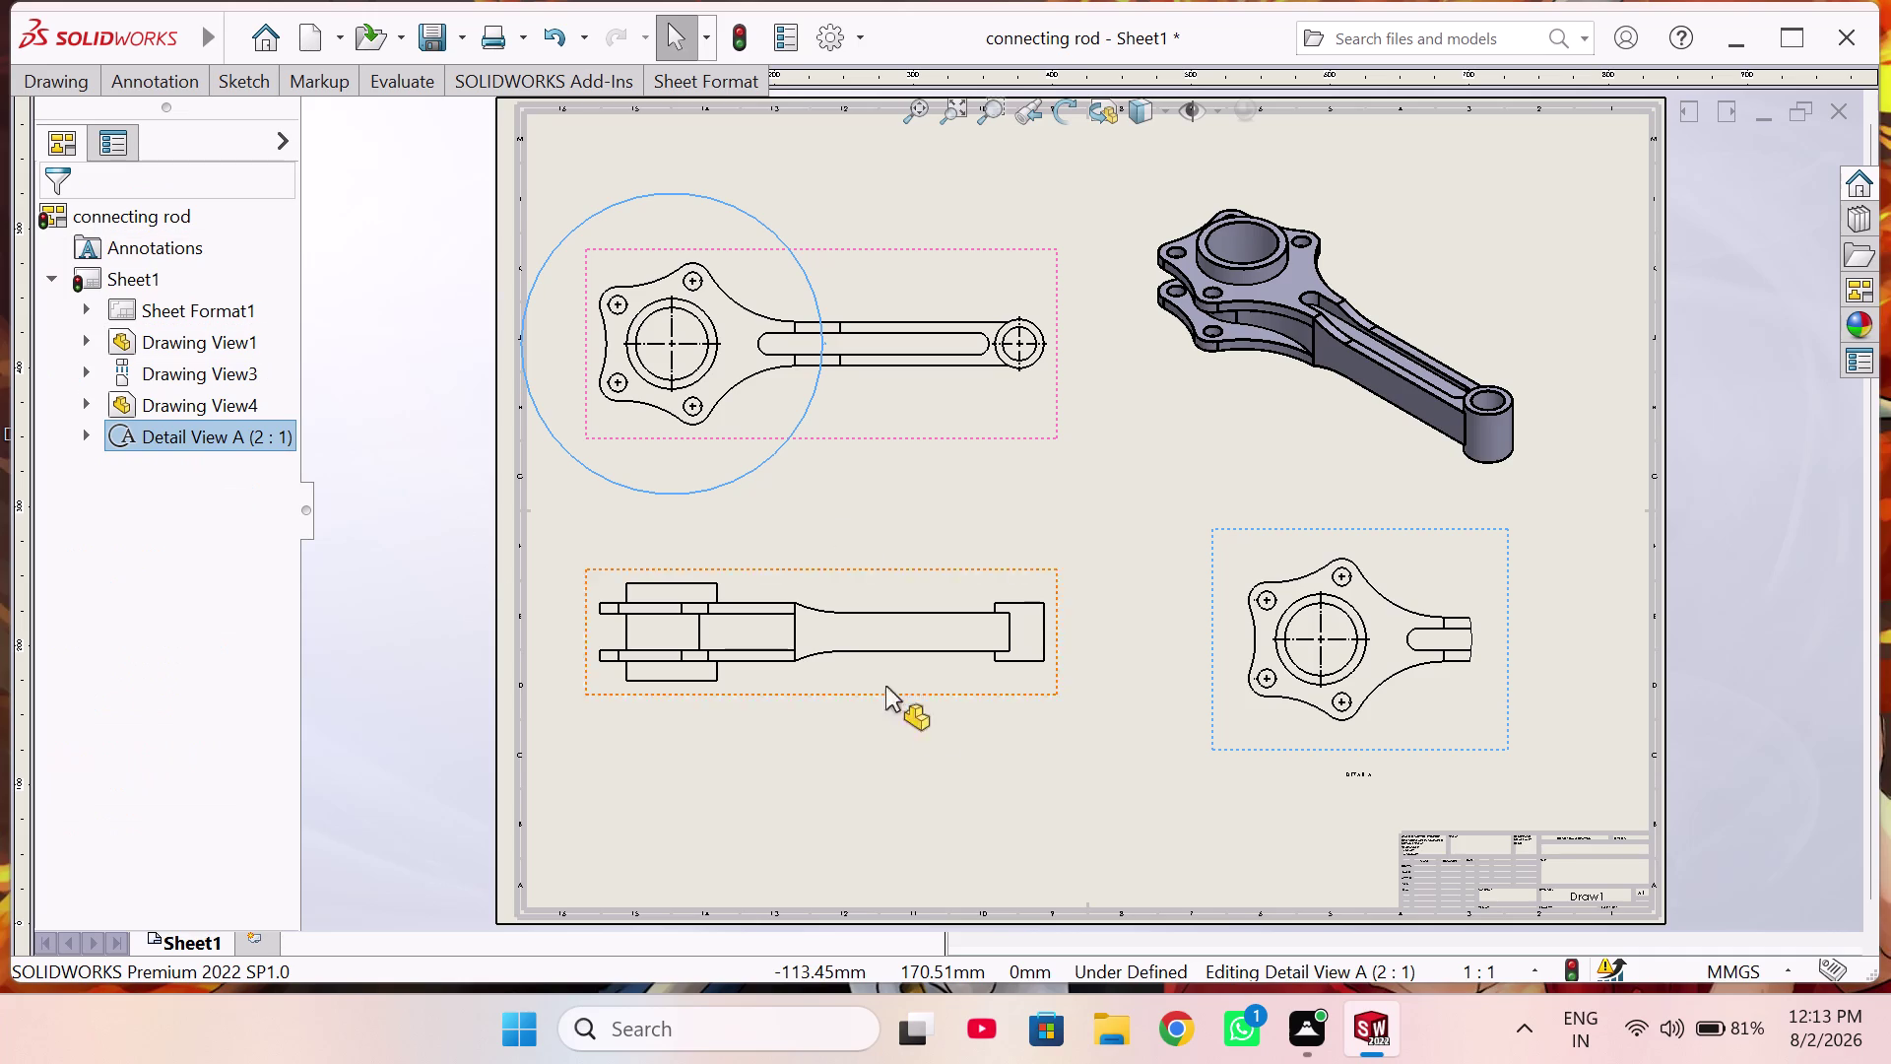
click(1050, 739)
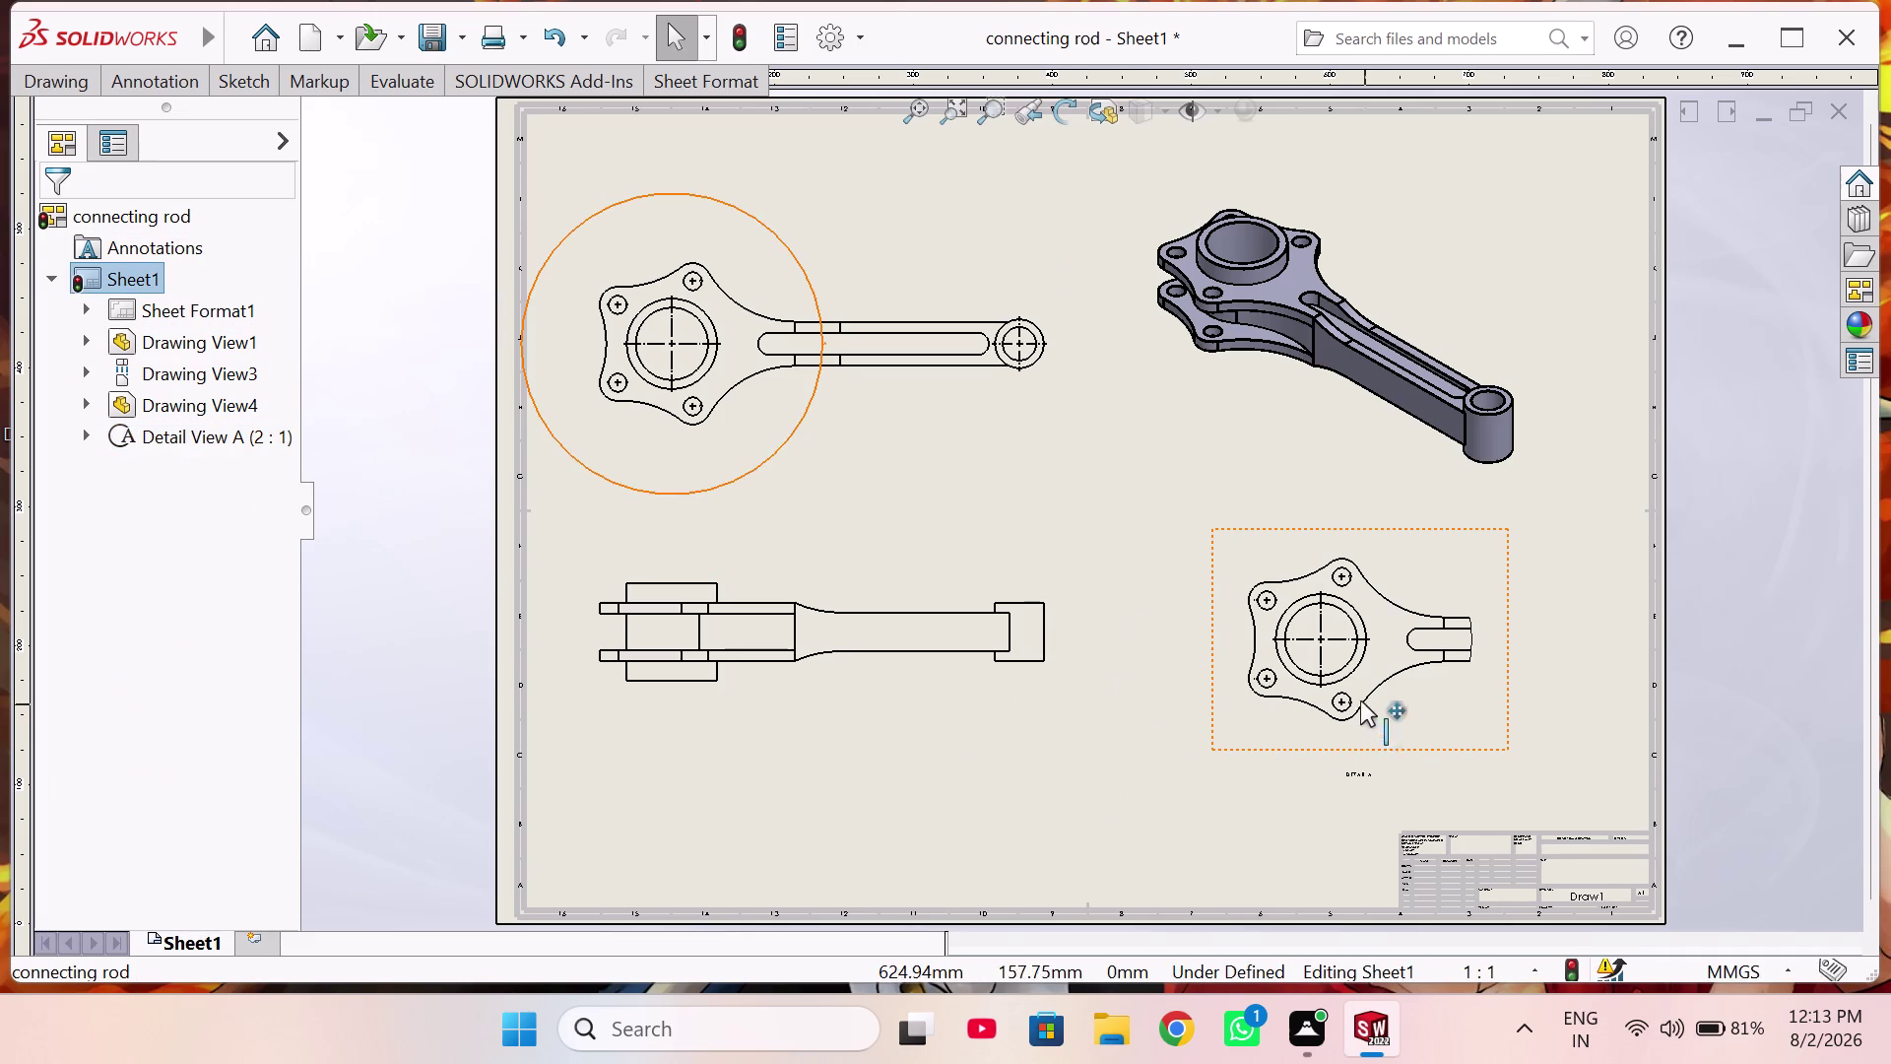
Drag Detail View A to the sheet's lower right, above the title block.
scroll(down, 3)
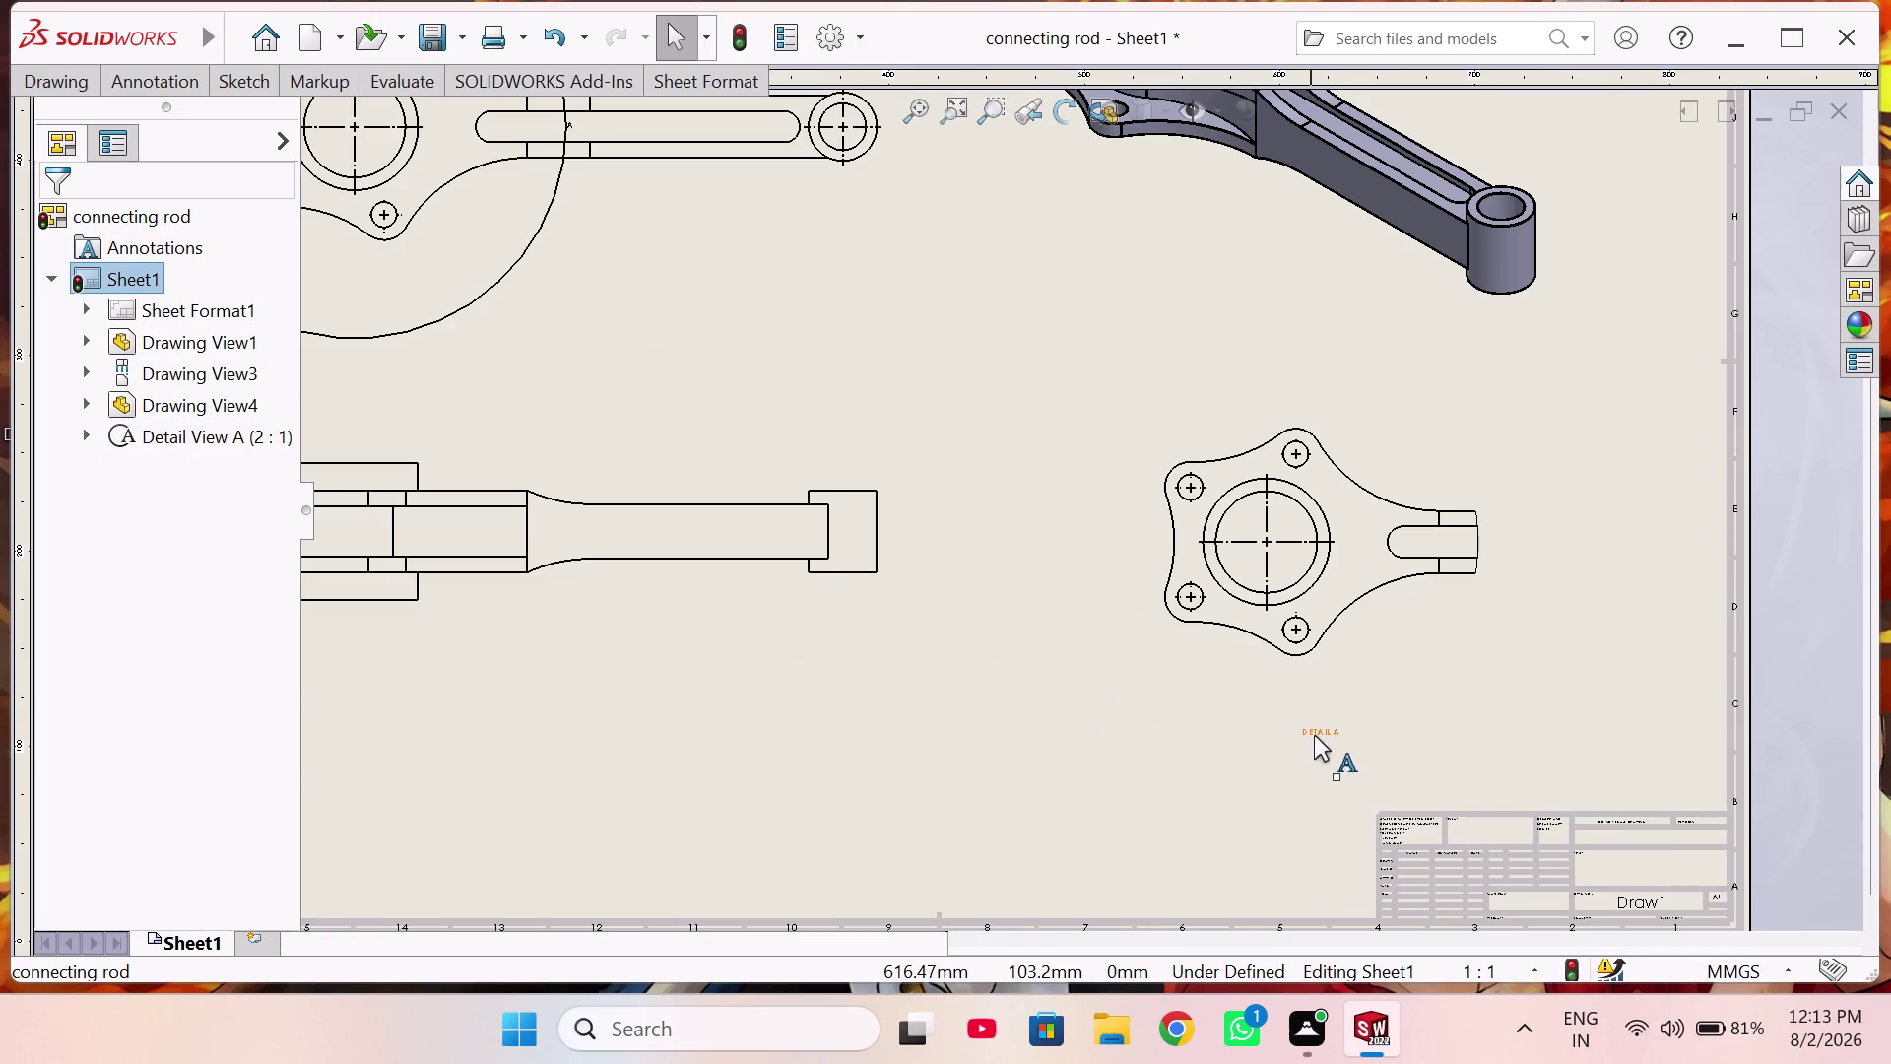
scroll(up, 3)
scroll(up, 3)
scroll(down, 3)
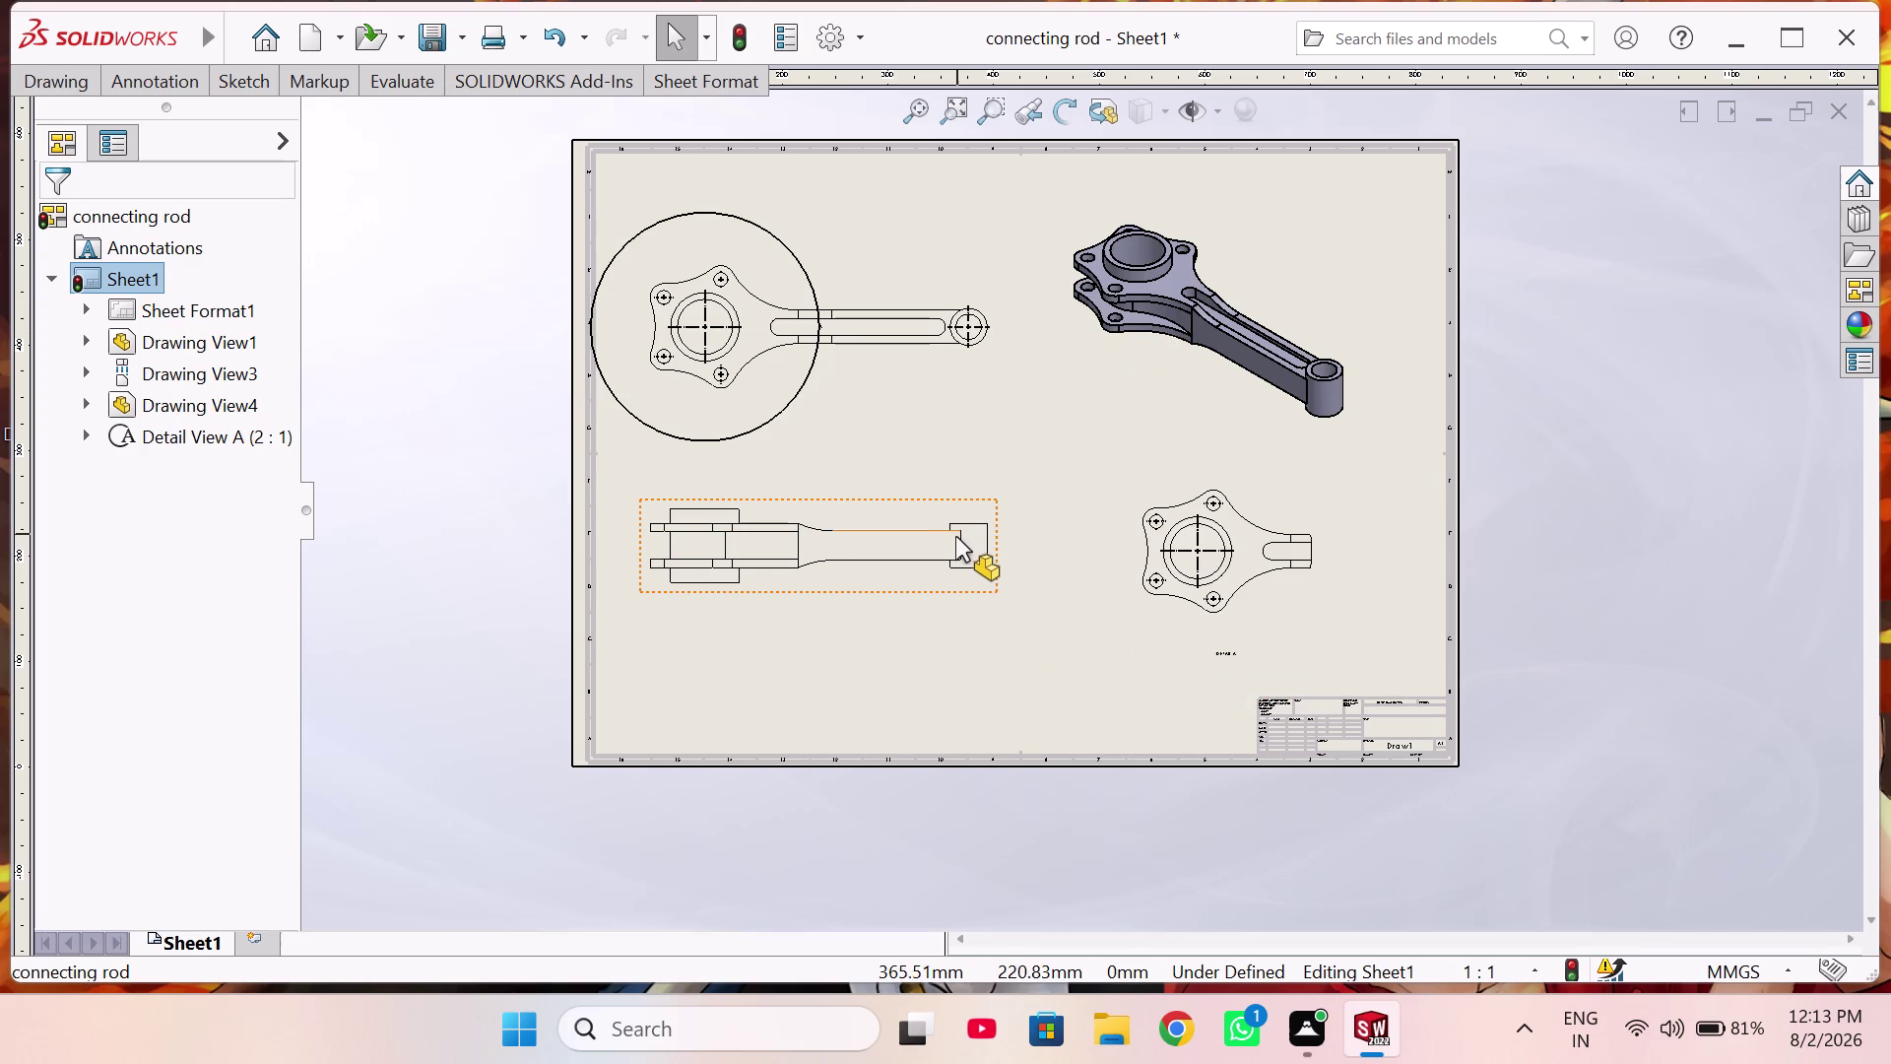
drag(1231, 560, 1223, 565)
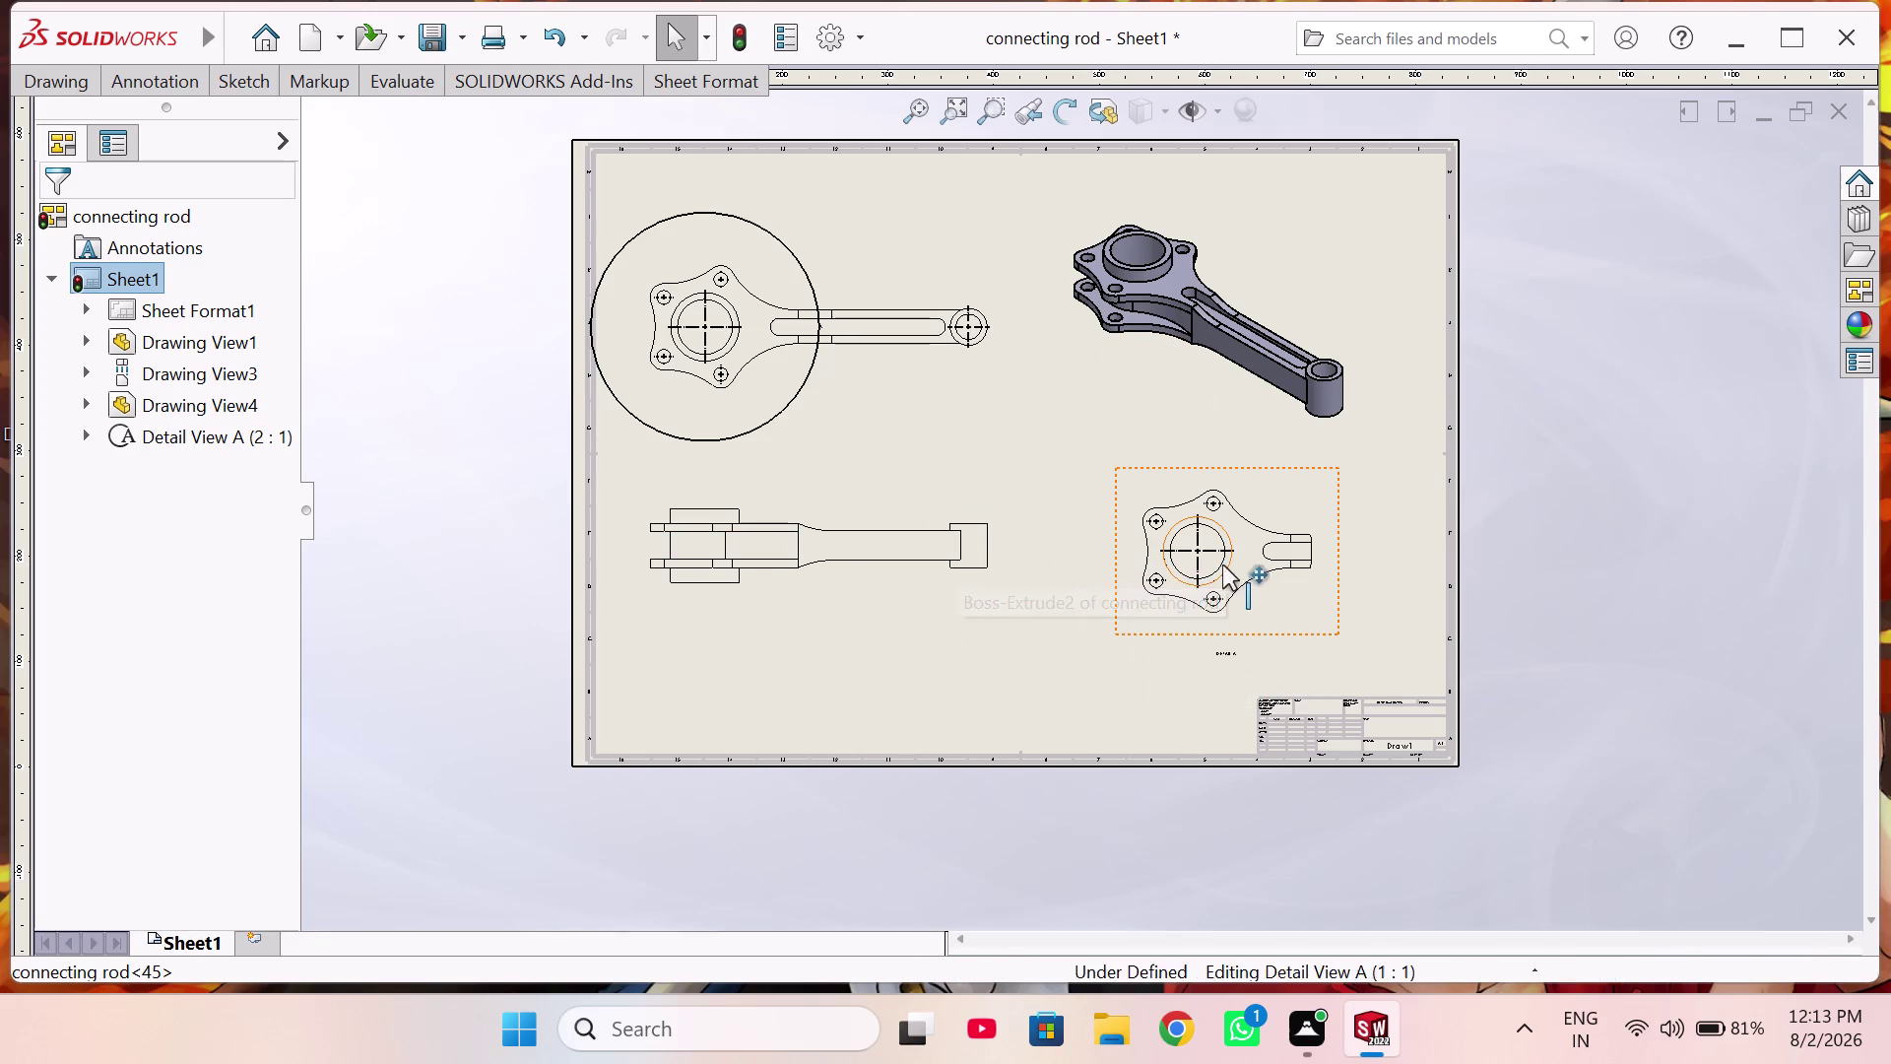
drag(1223, 565, 1130, 552)
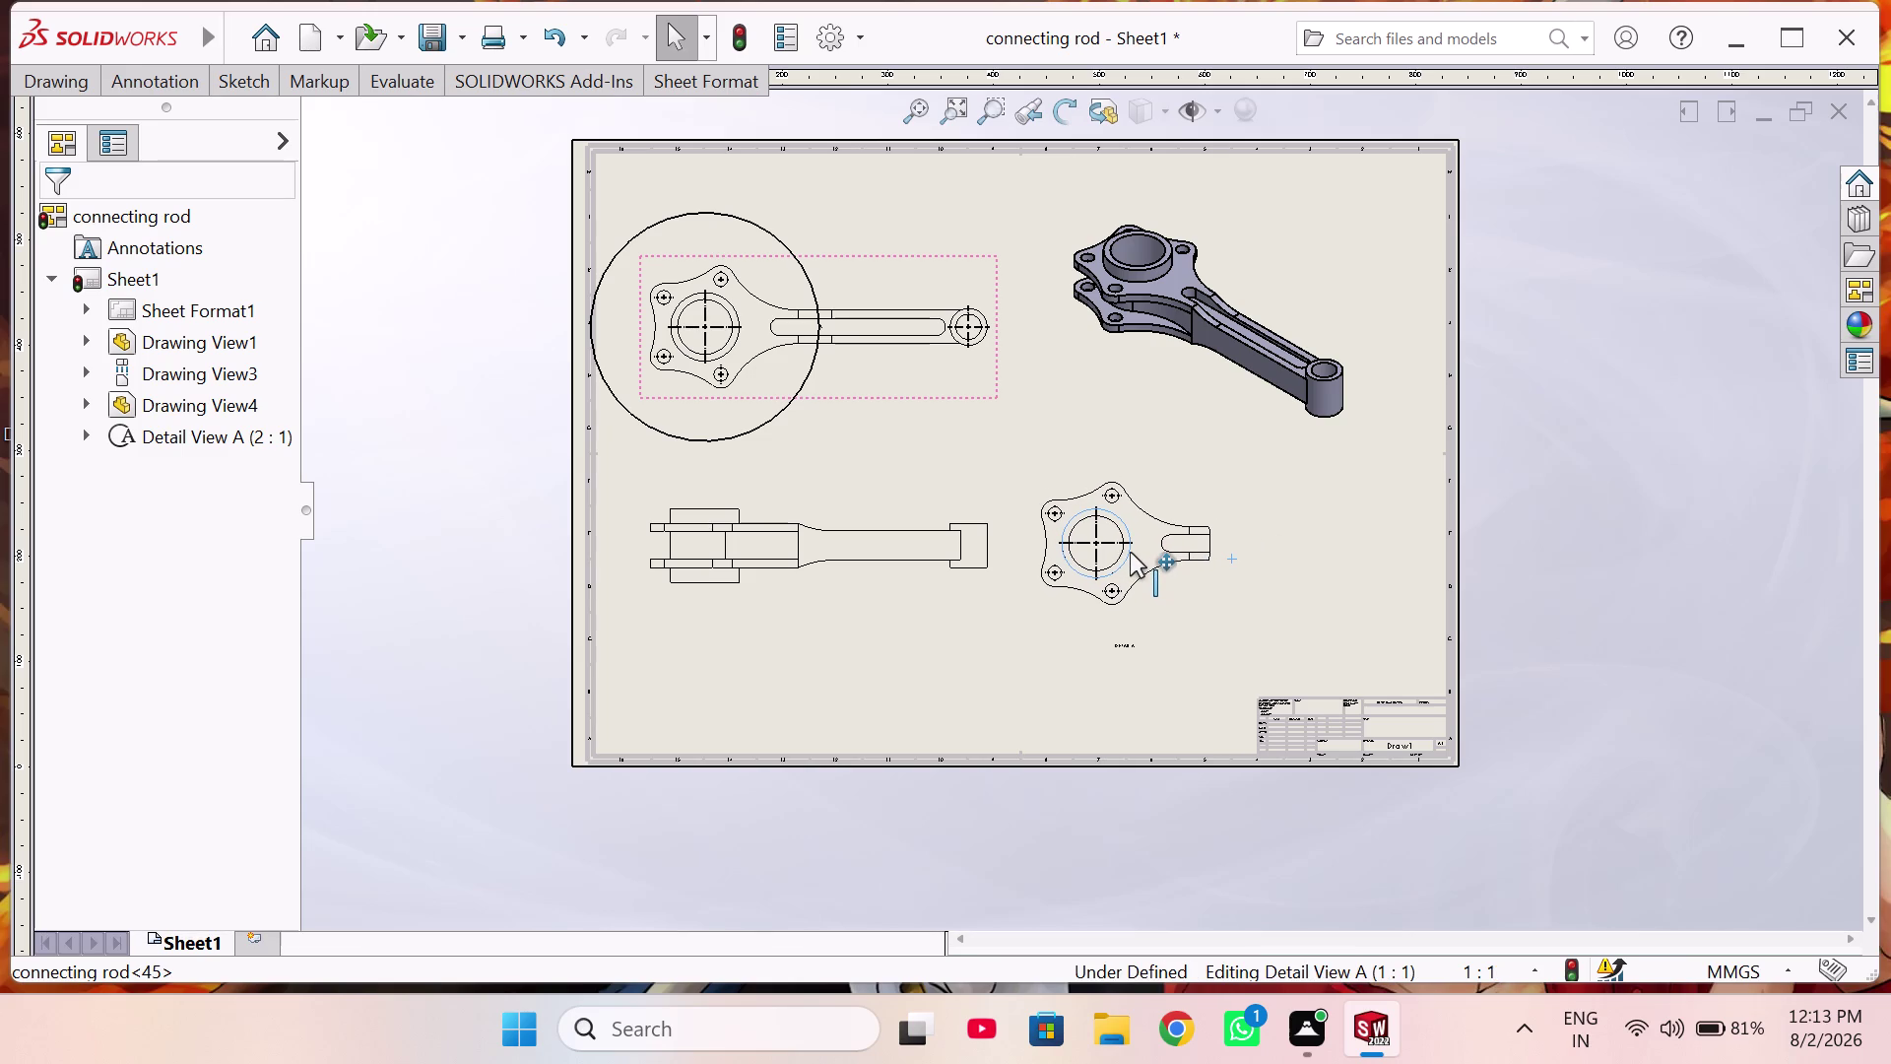
drag(1130, 552, 1338, 560)
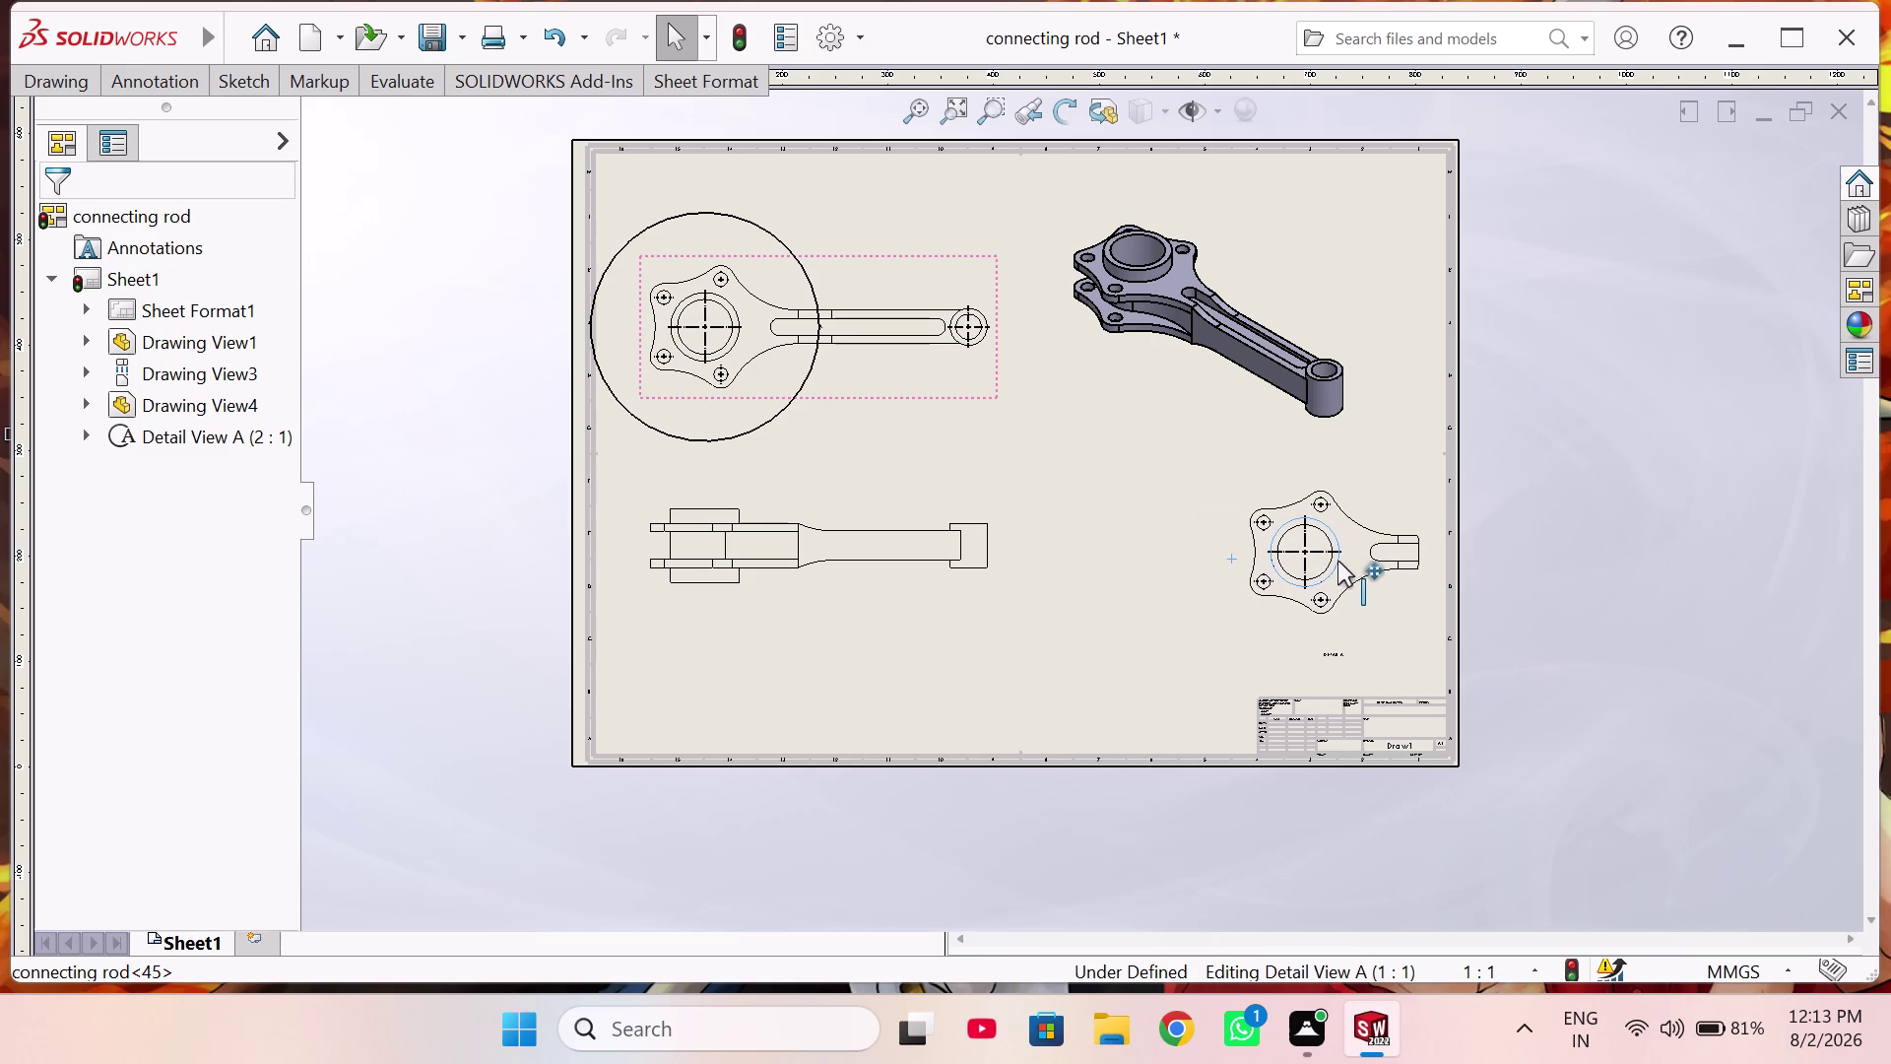
drag(1337, 561, 1334, 560)
click(986, 636)
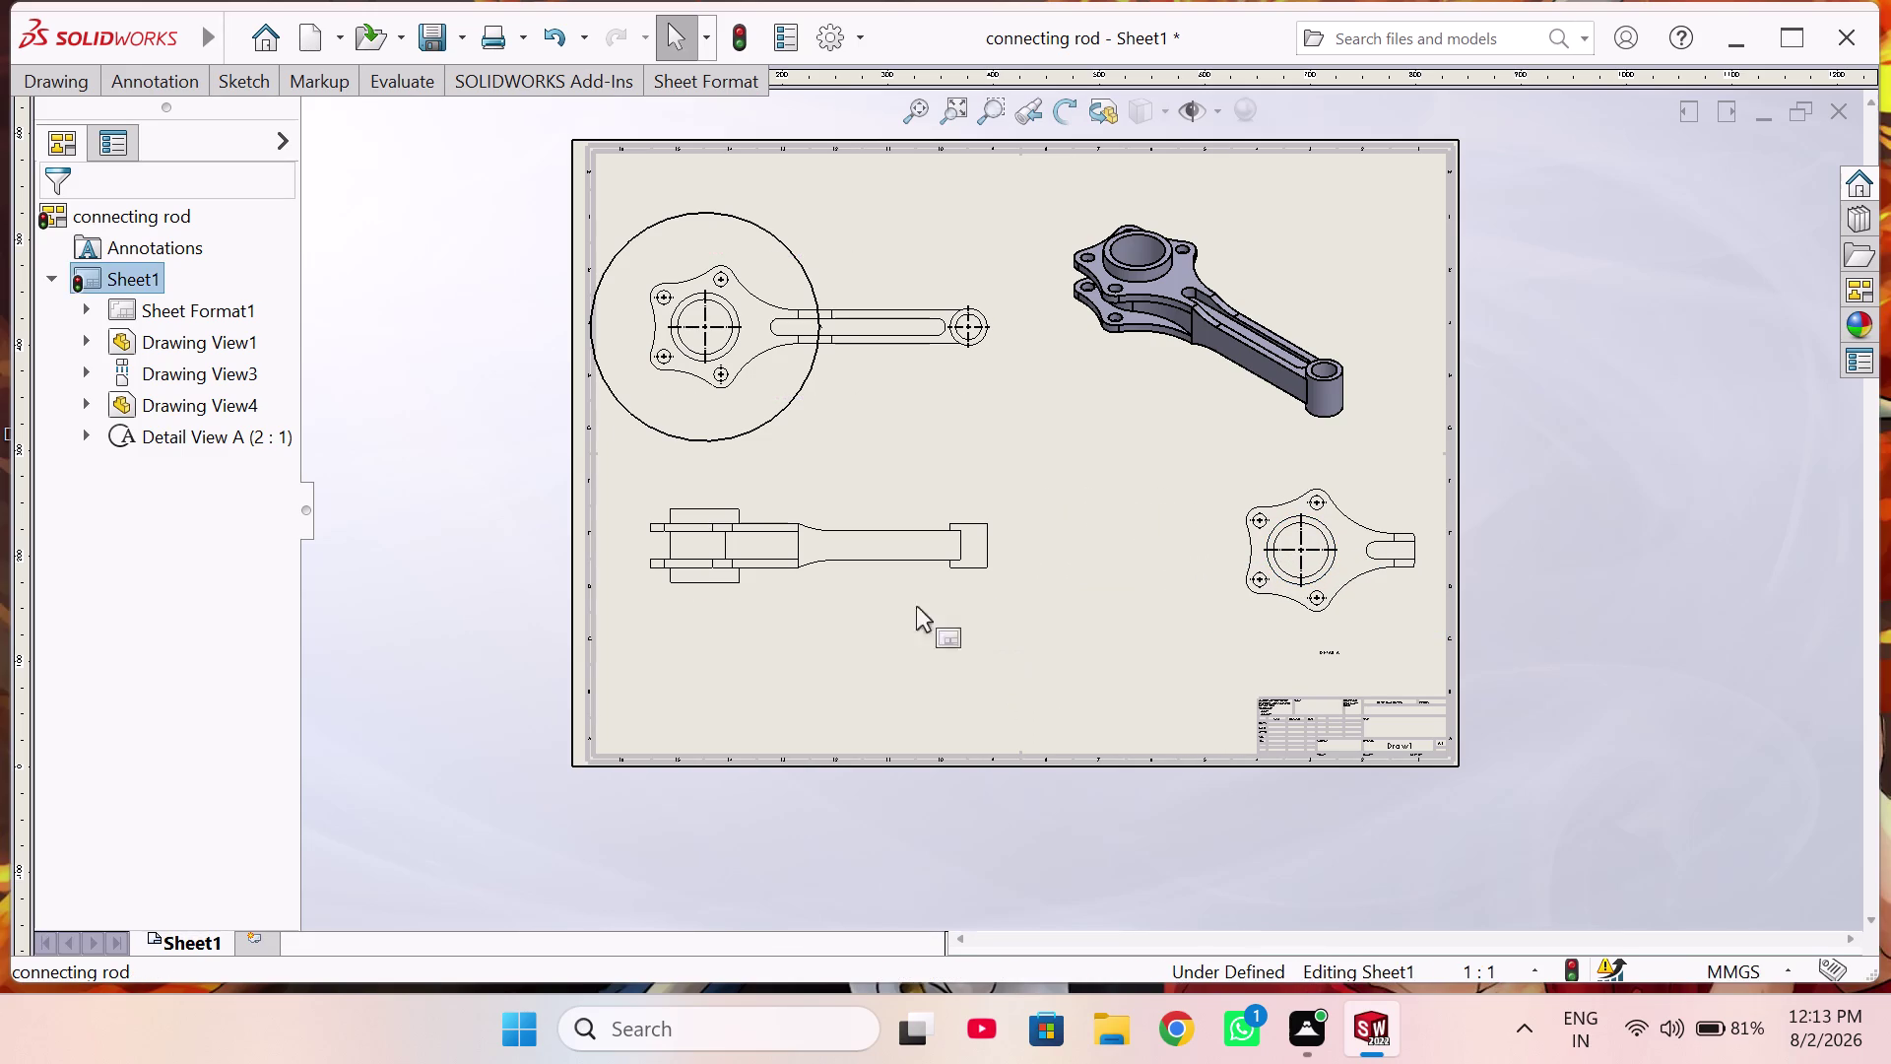
click(718, 544)
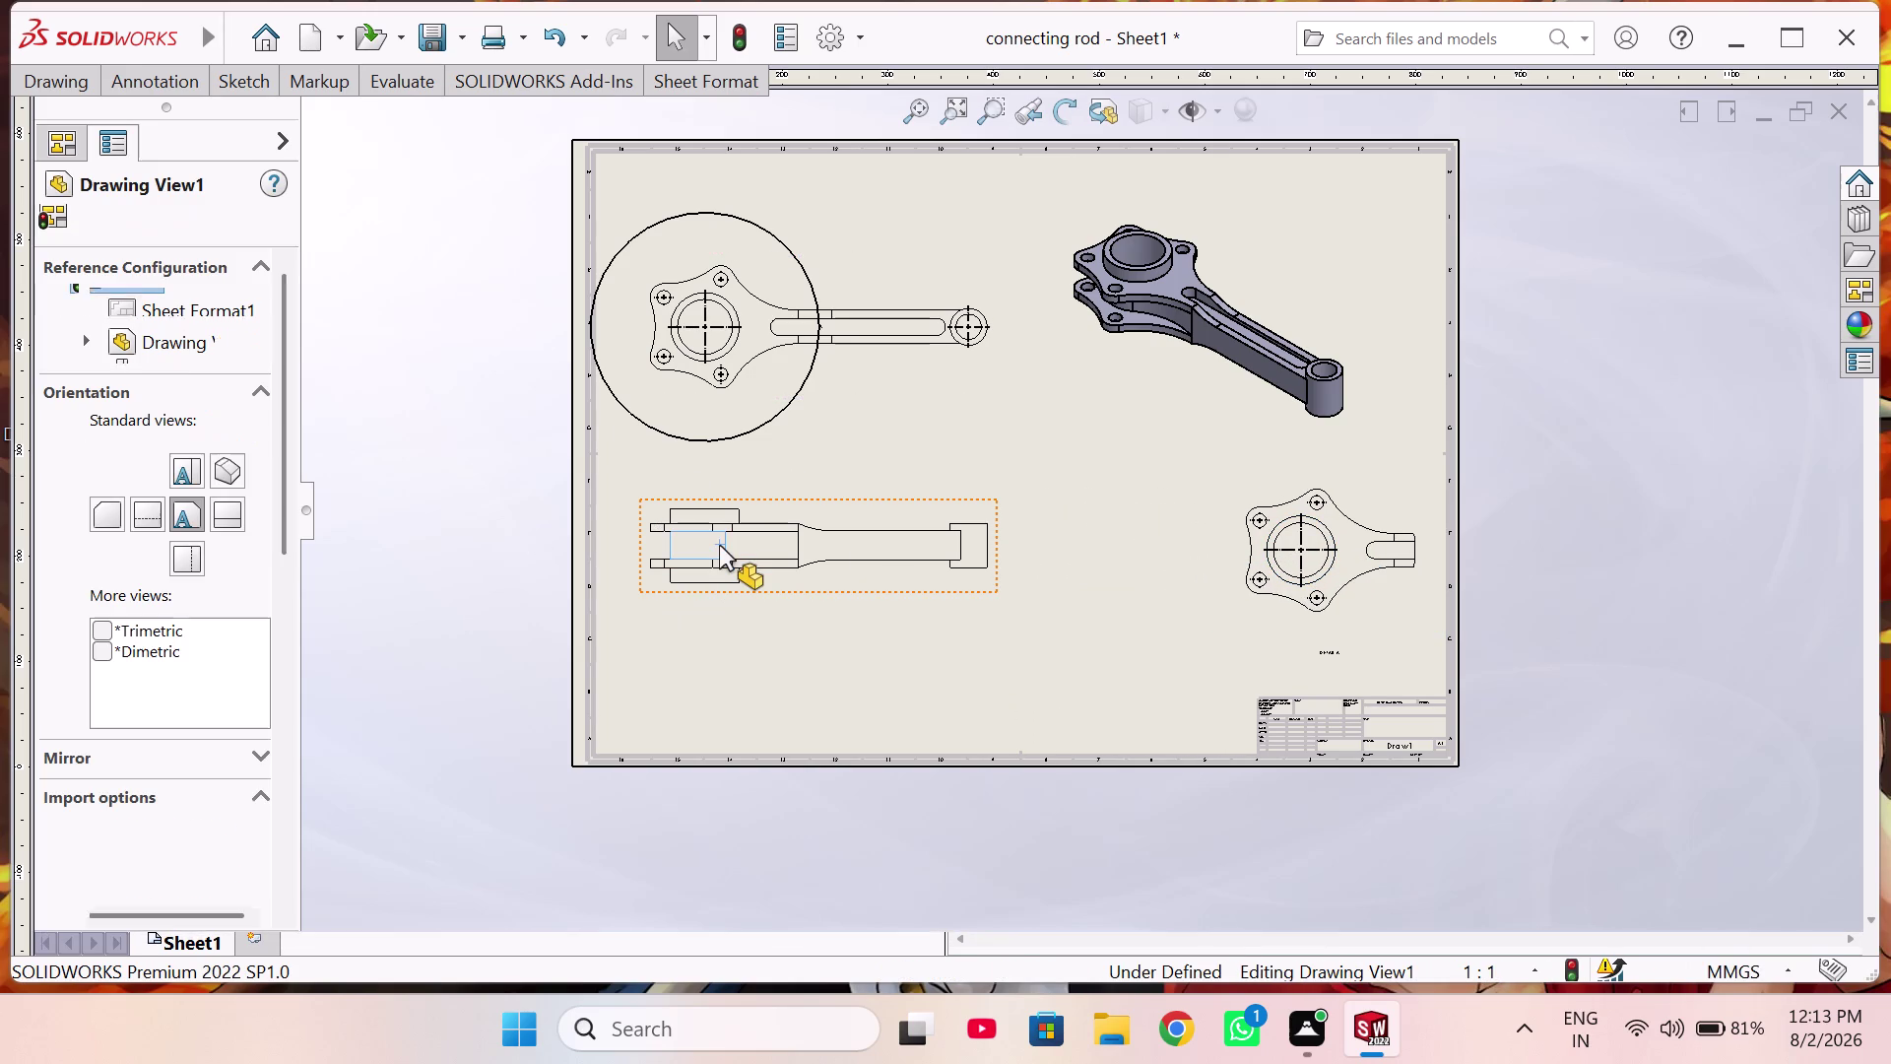
Place a projected end view, Drawing View6, to the right of the front view.
click(56, 216)
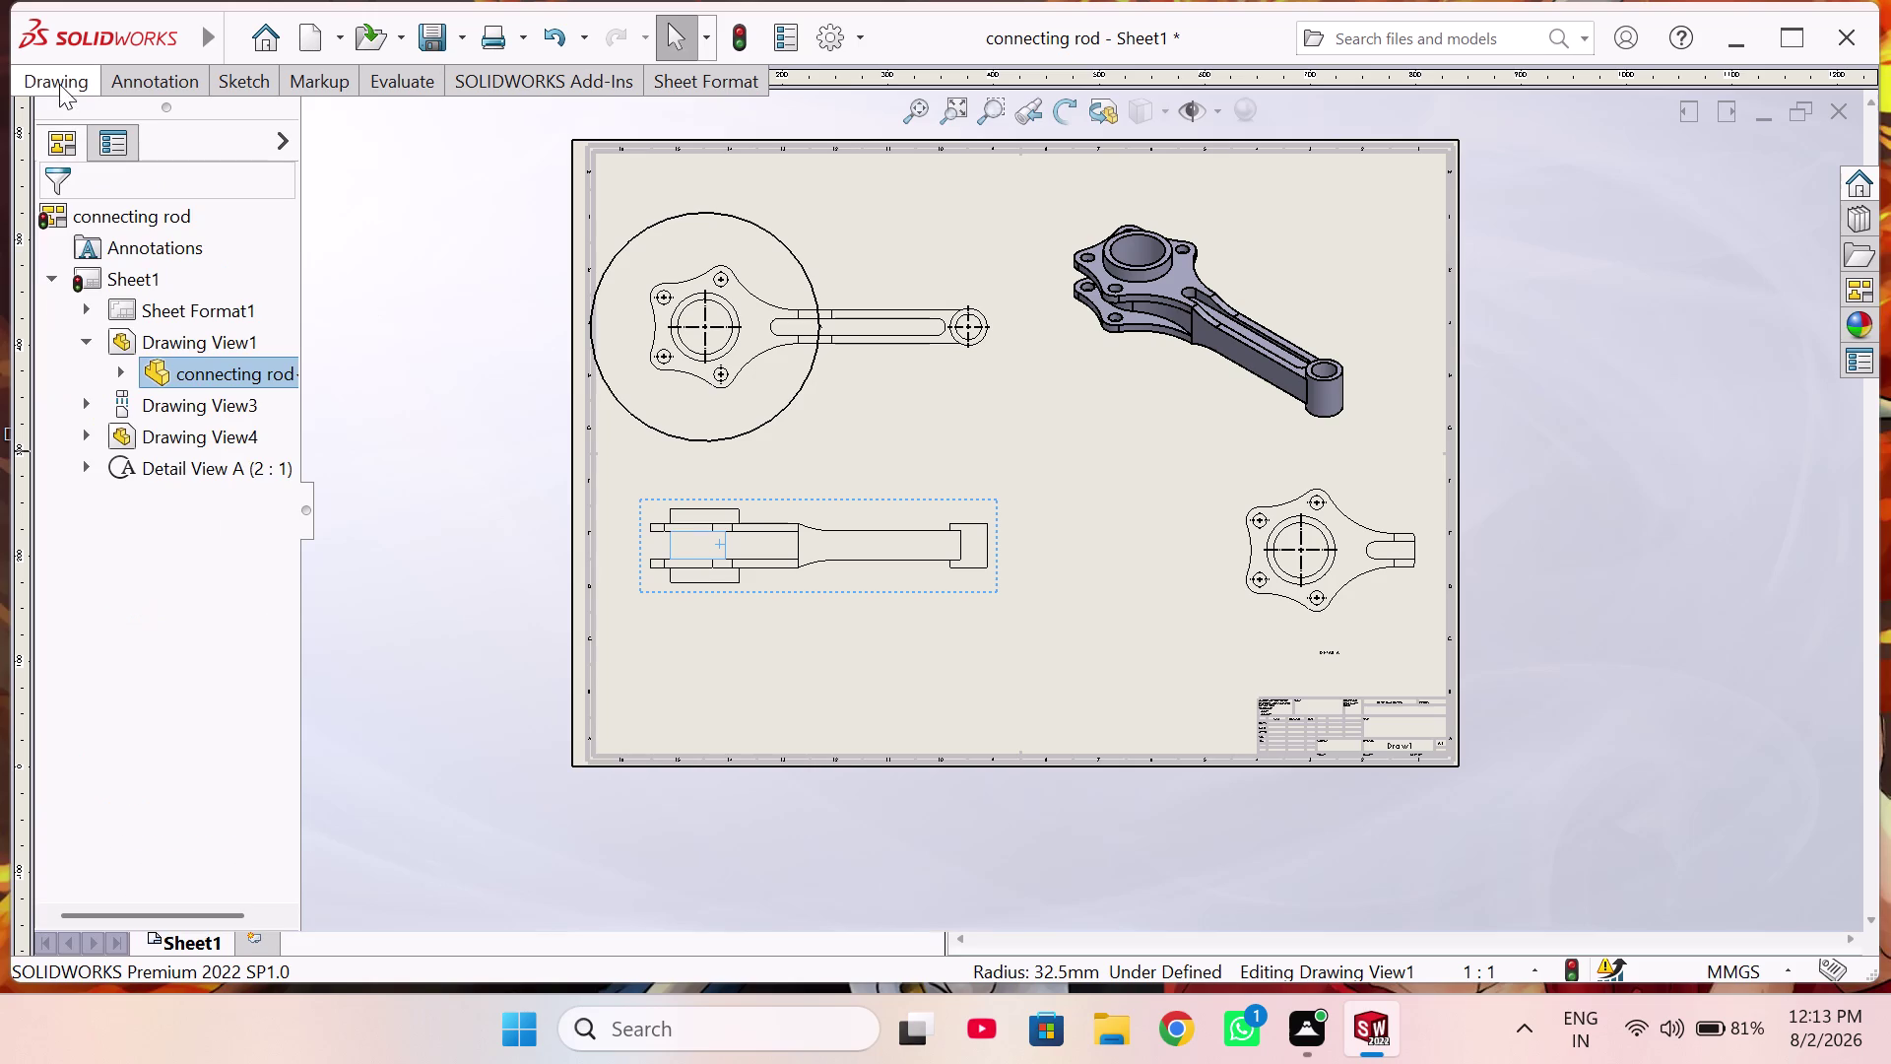
click(59, 84)
click(106, 141)
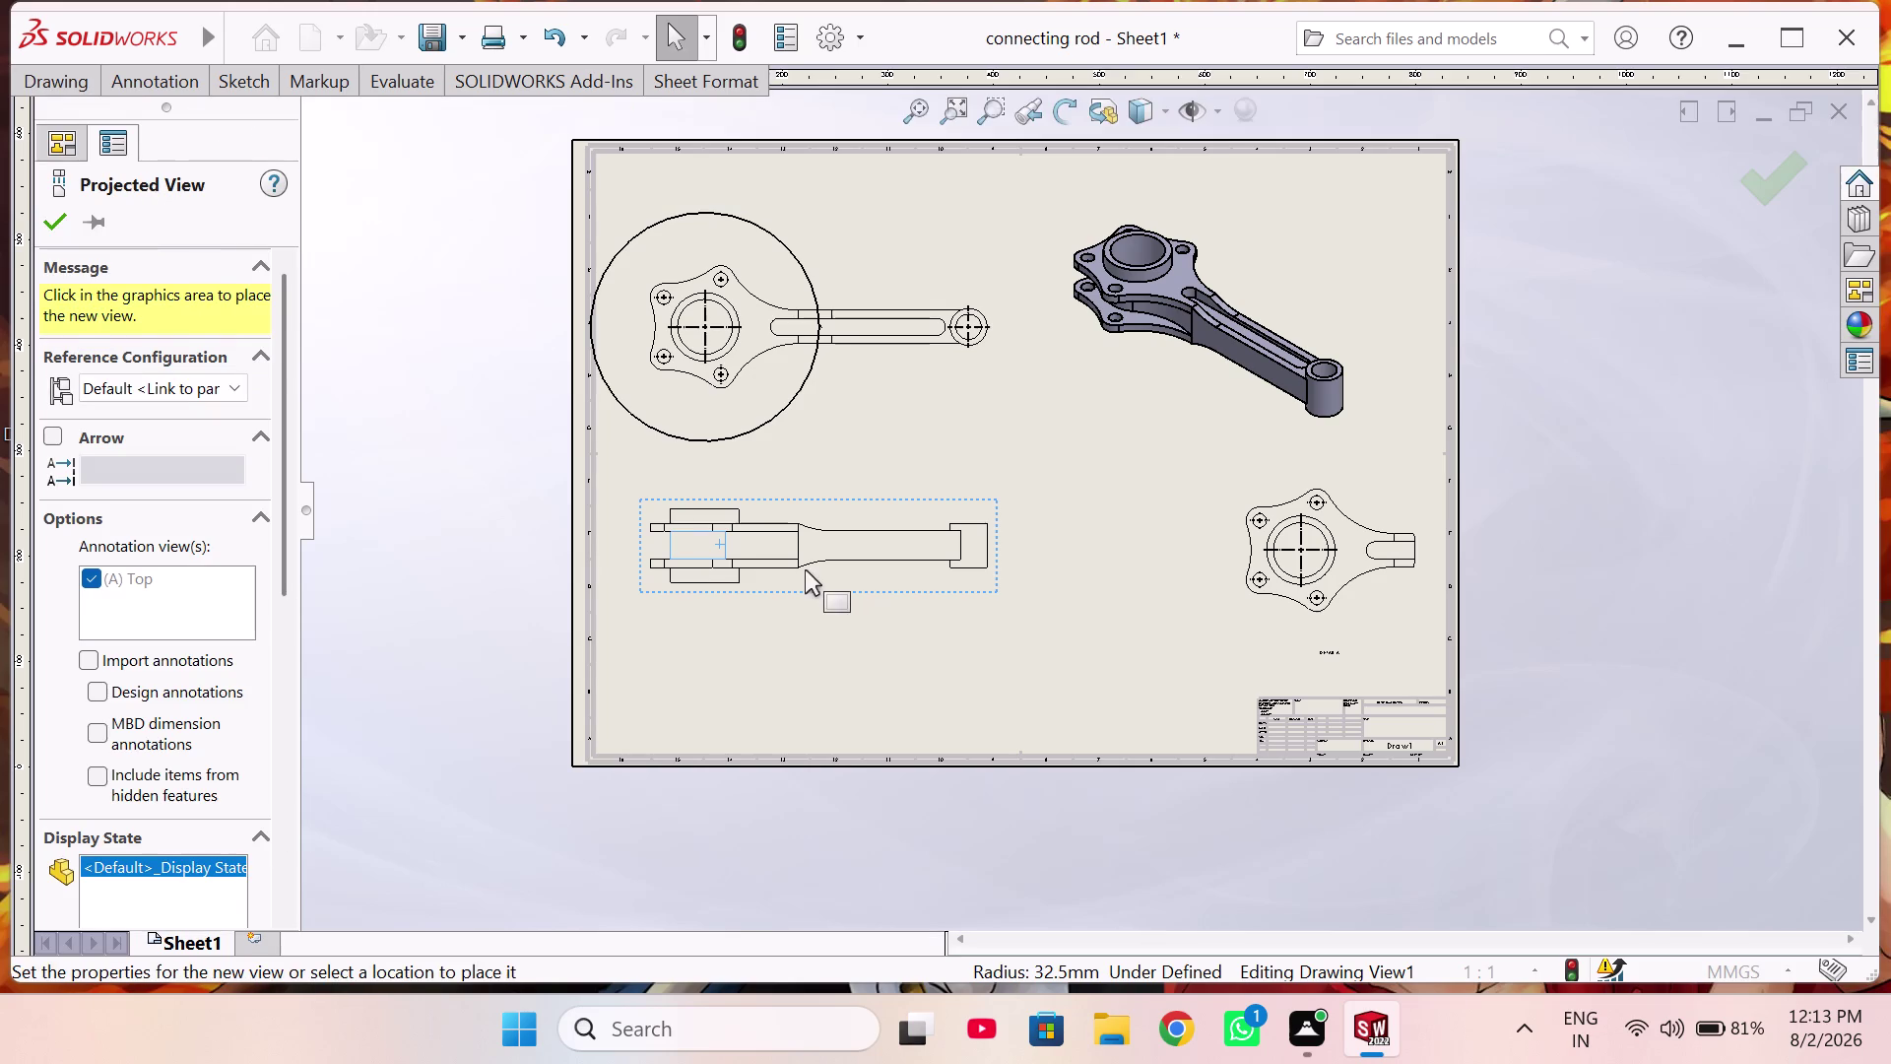
click(716, 564)
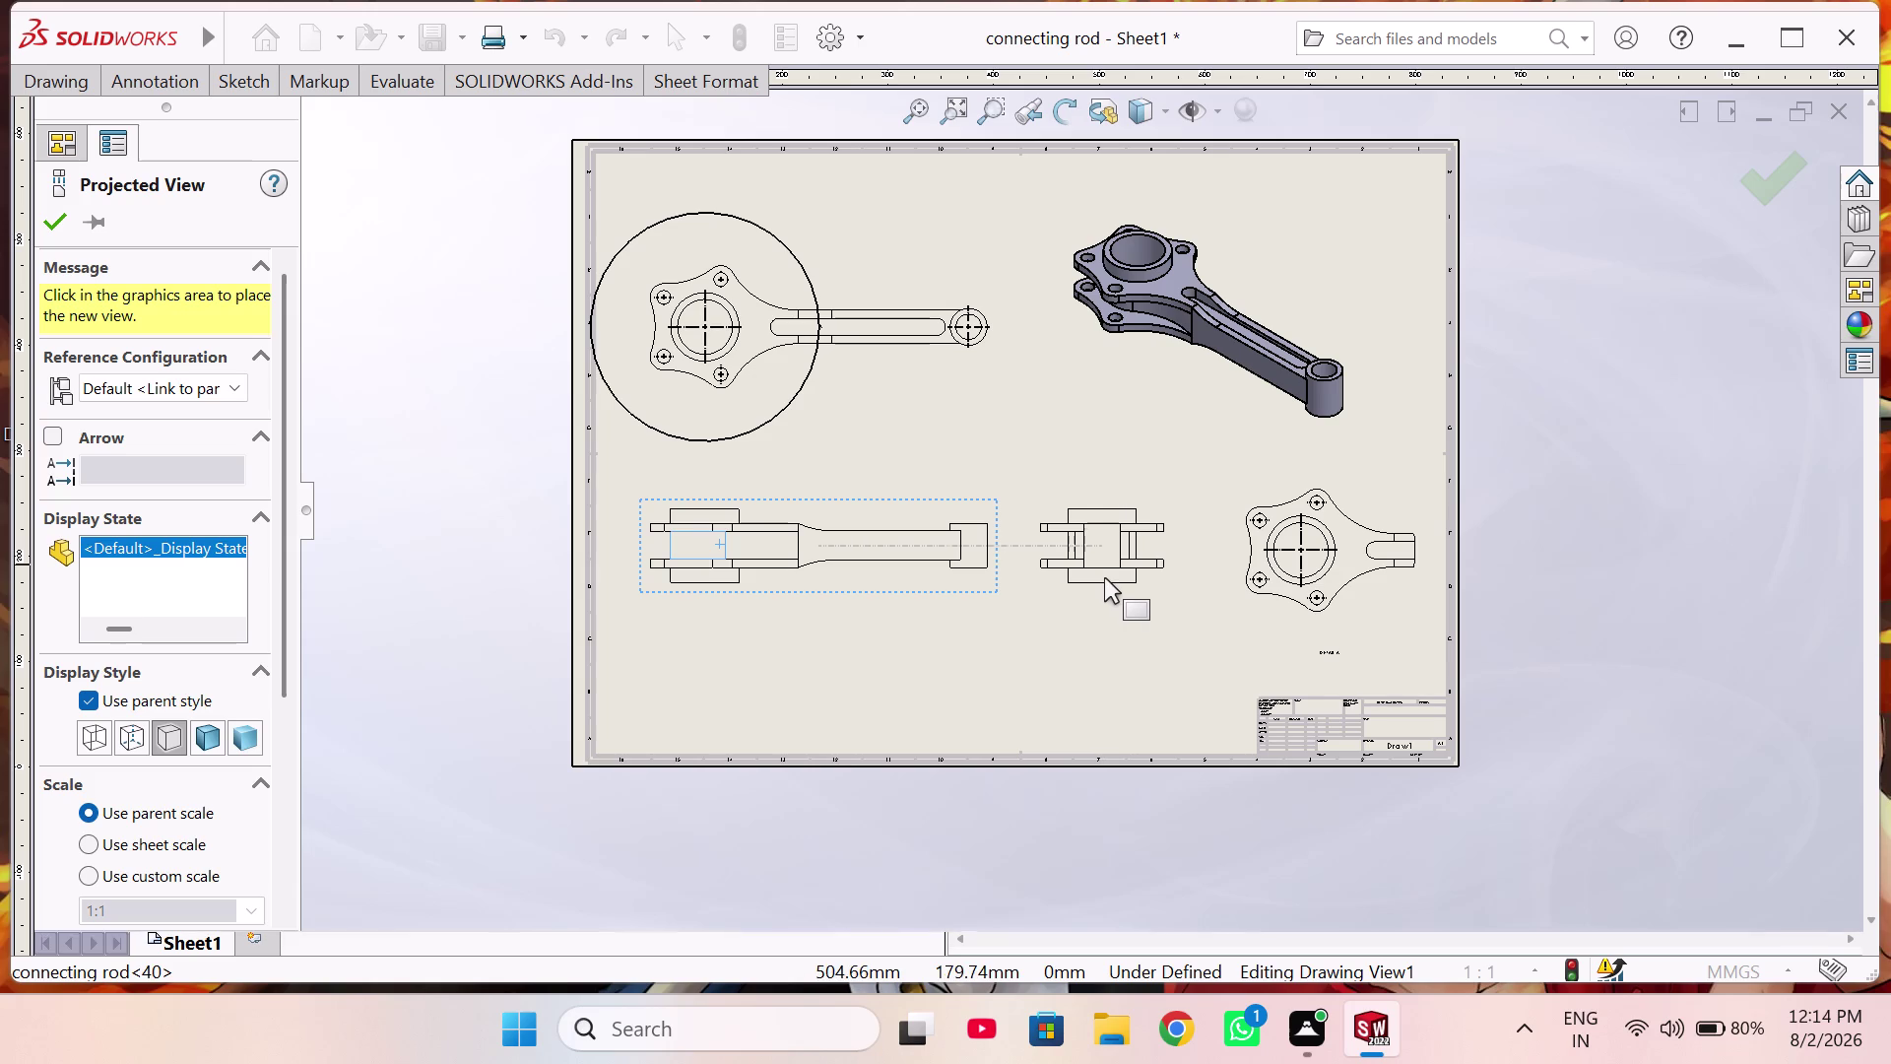
click(1104, 577)
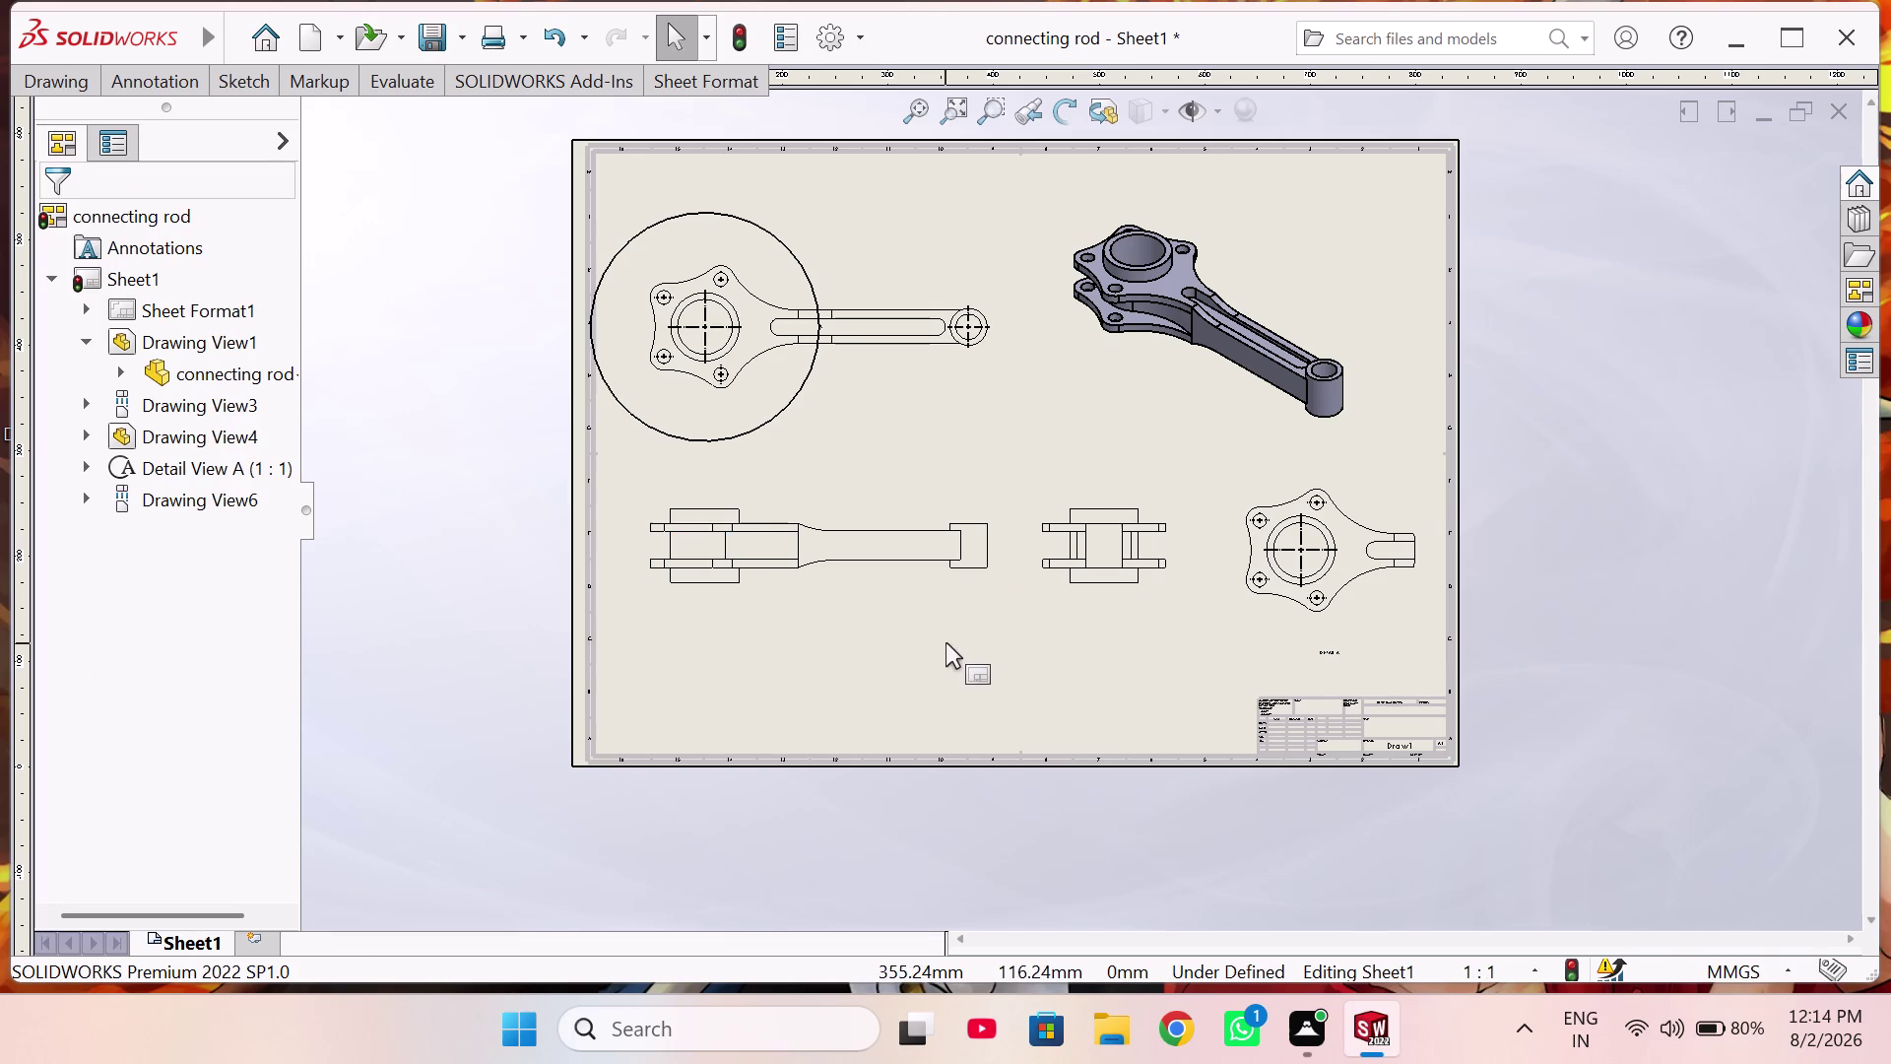
scroll(down, 3)
Add a note reading 'front view' below the front view.
right_click(820, 631)
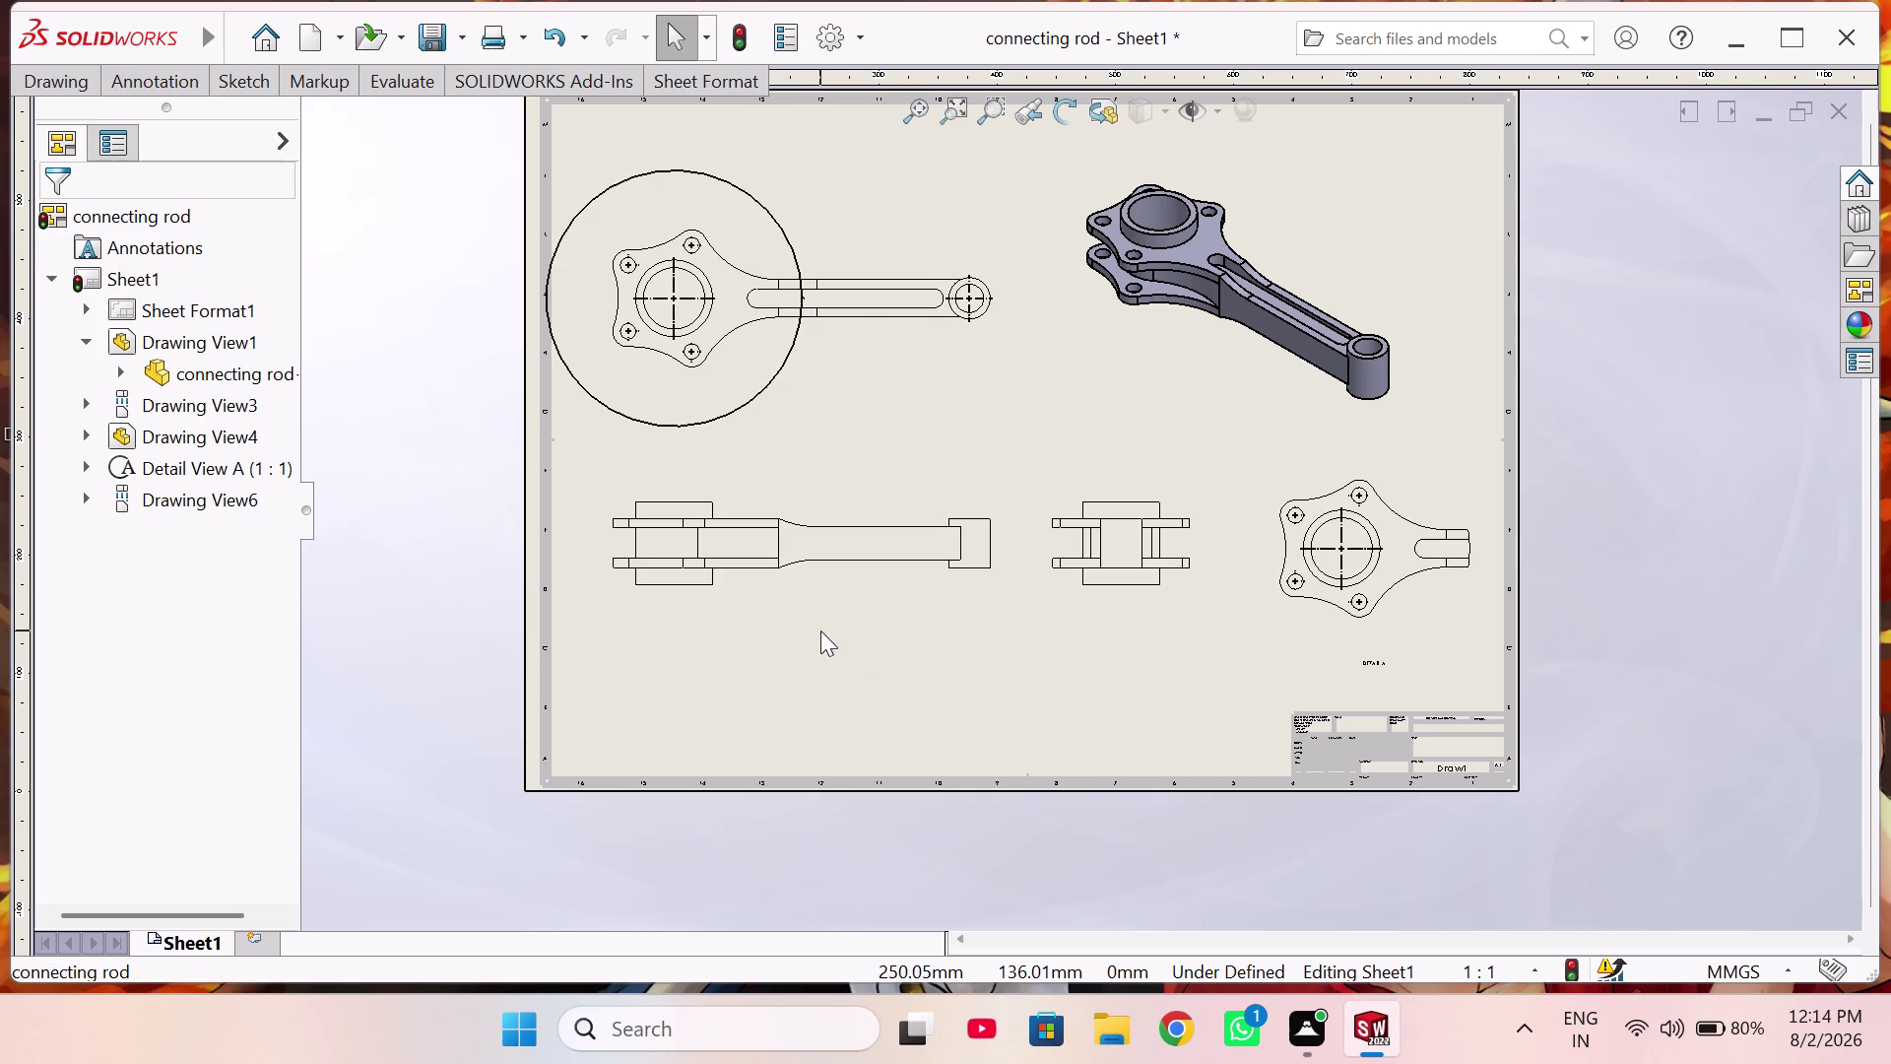
click(778, 638)
right_drag(913, 631, 941, 831)
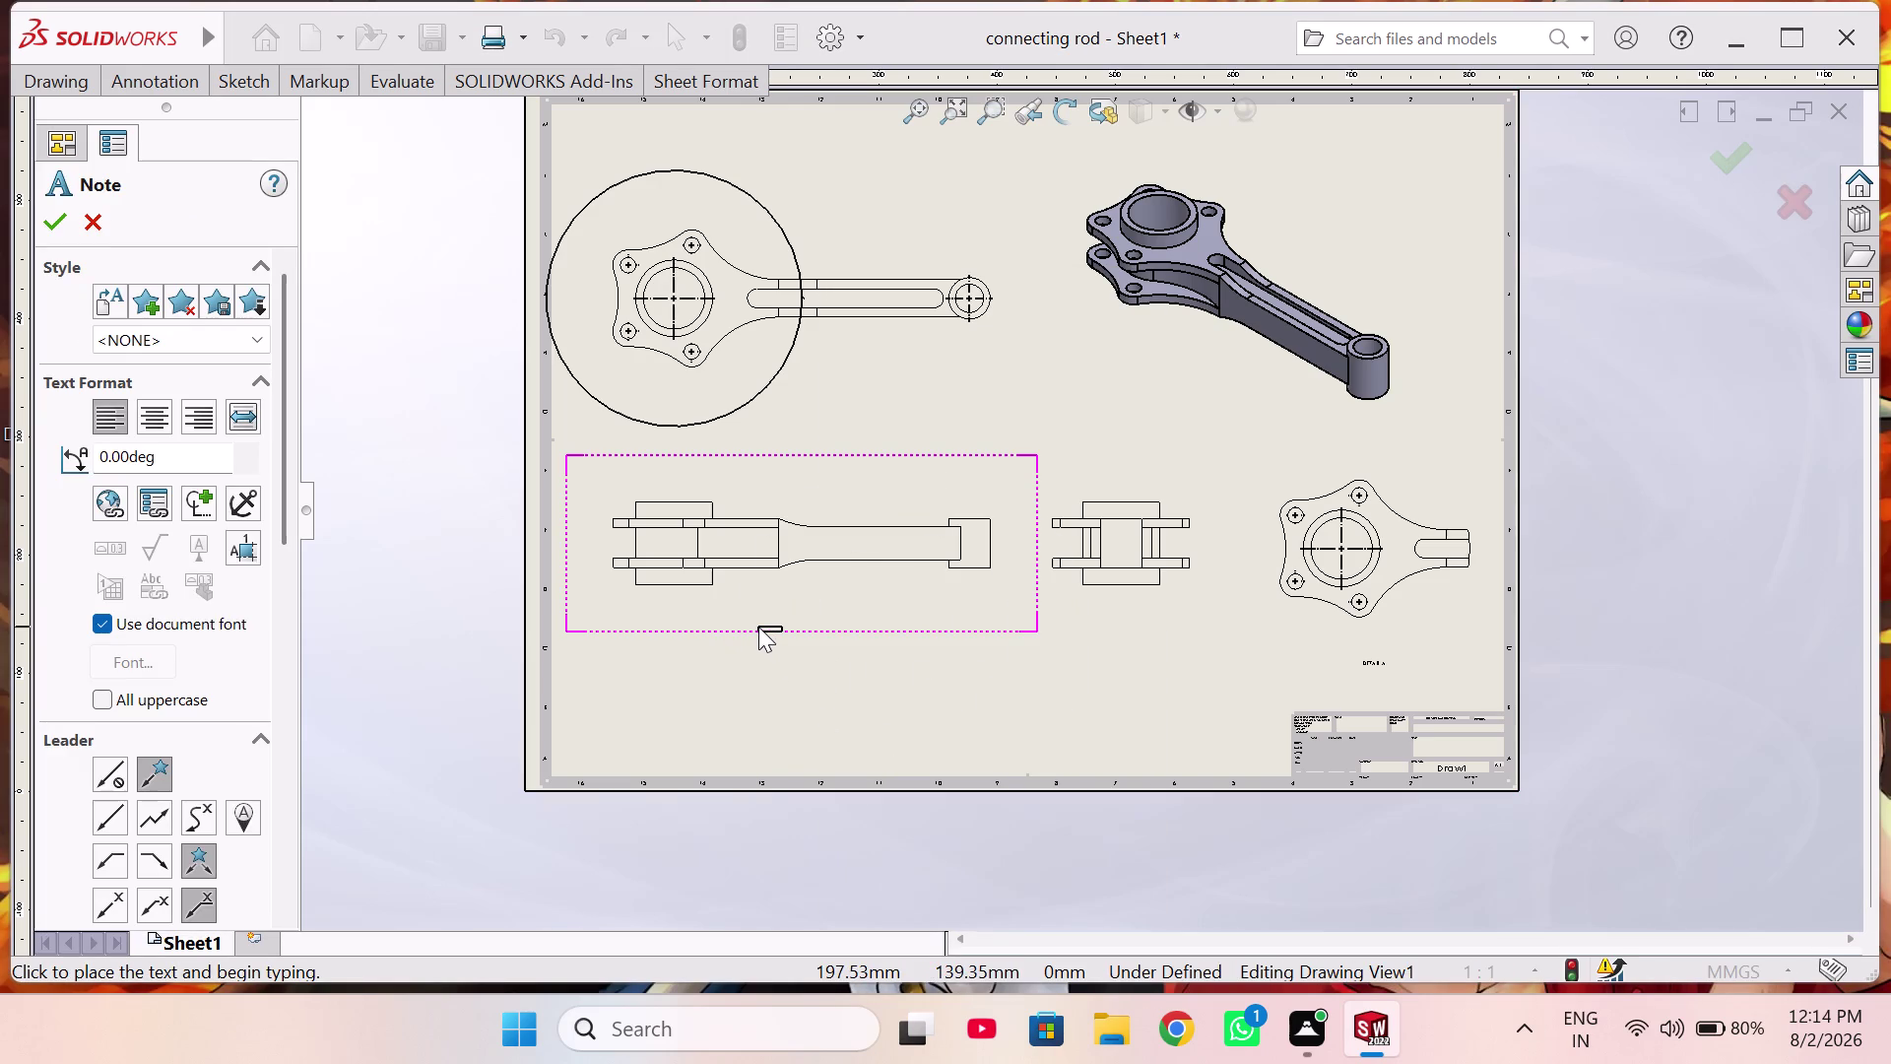
click(758, 627)
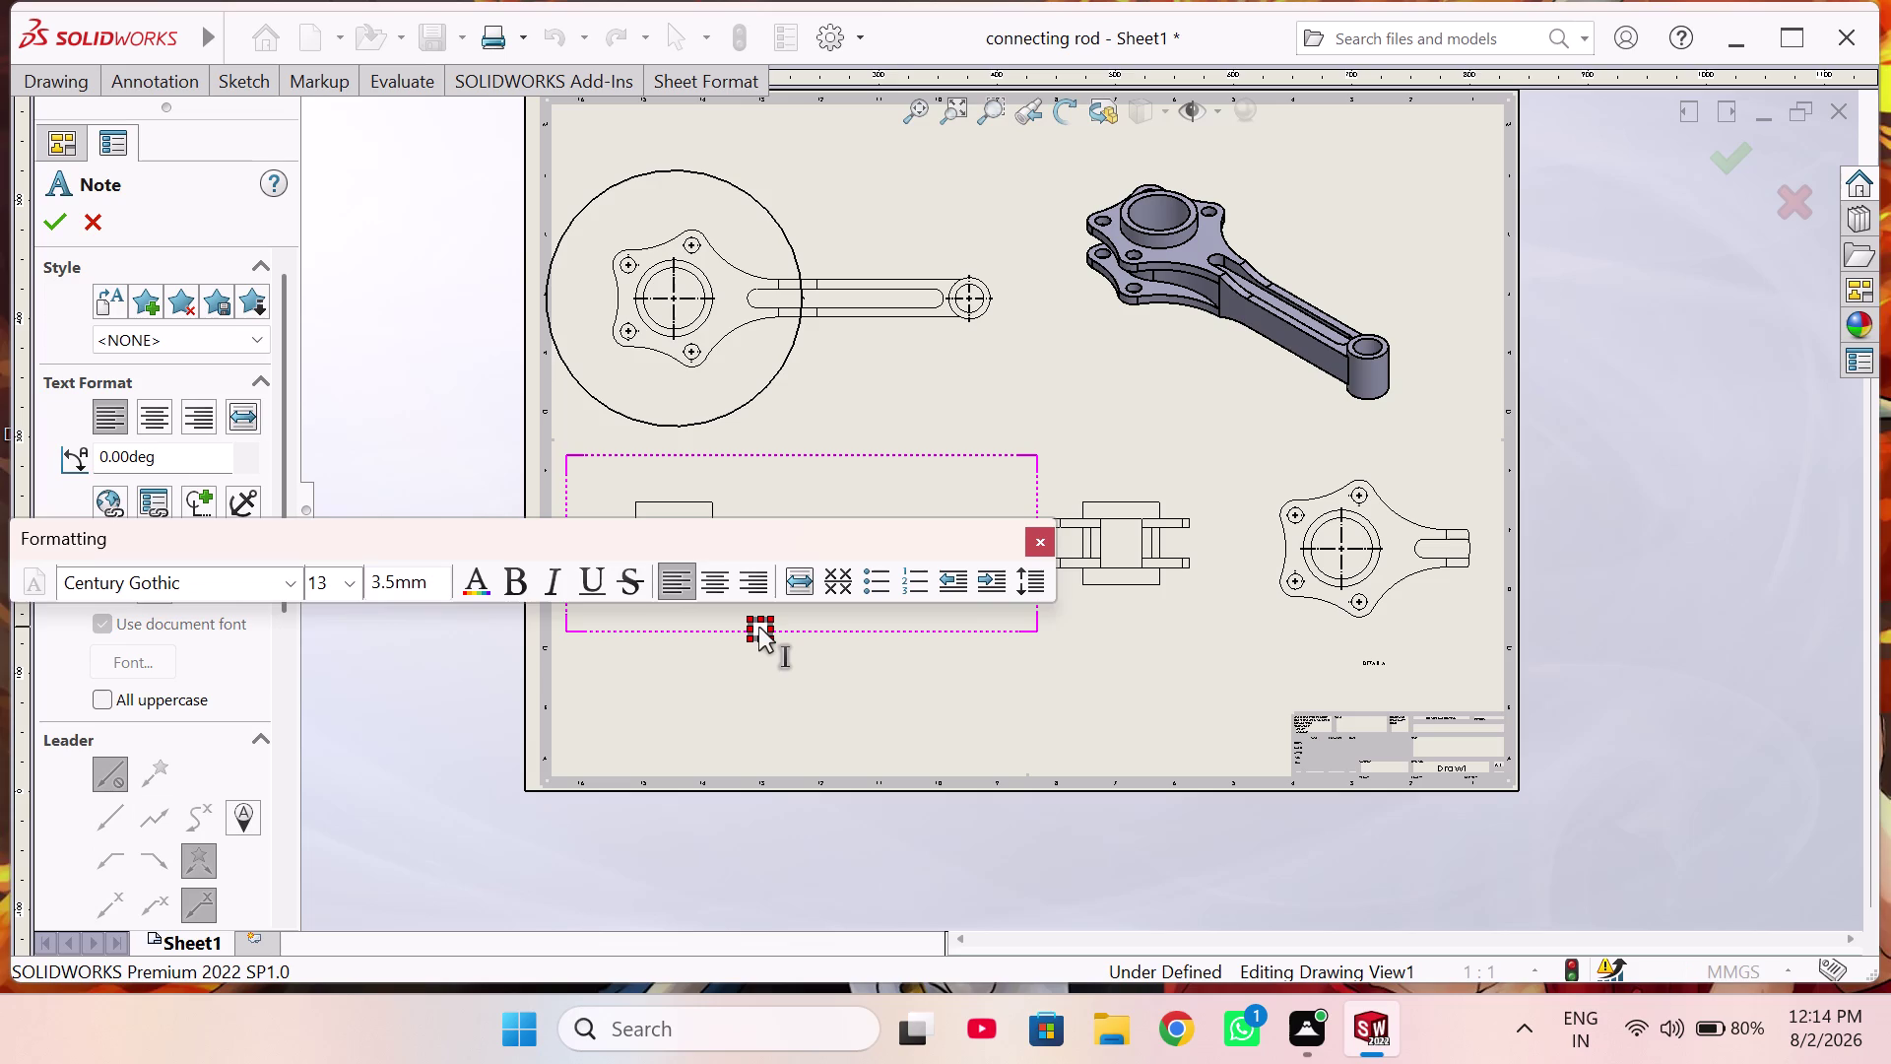
text(fr)
text(ont vi)
text(ew)
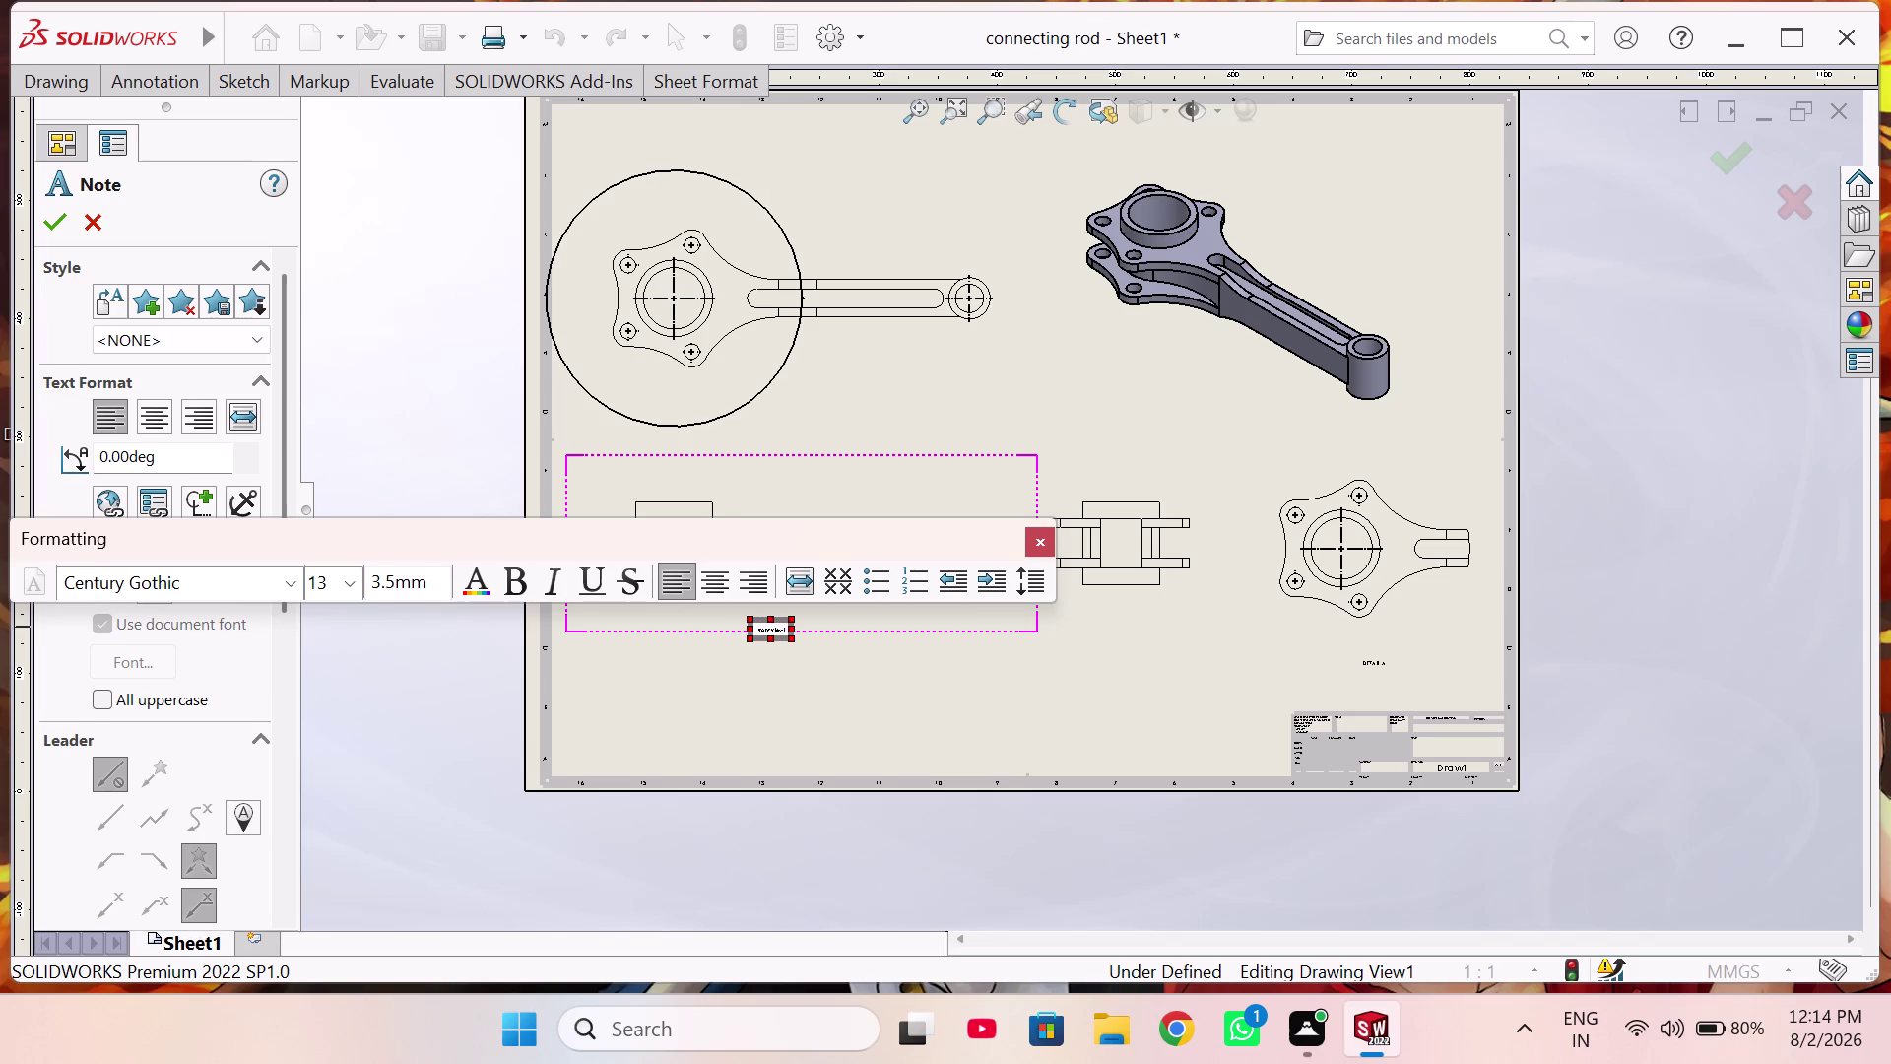
Format the note as bold Times New Roman, size 20.
click(292, 571)
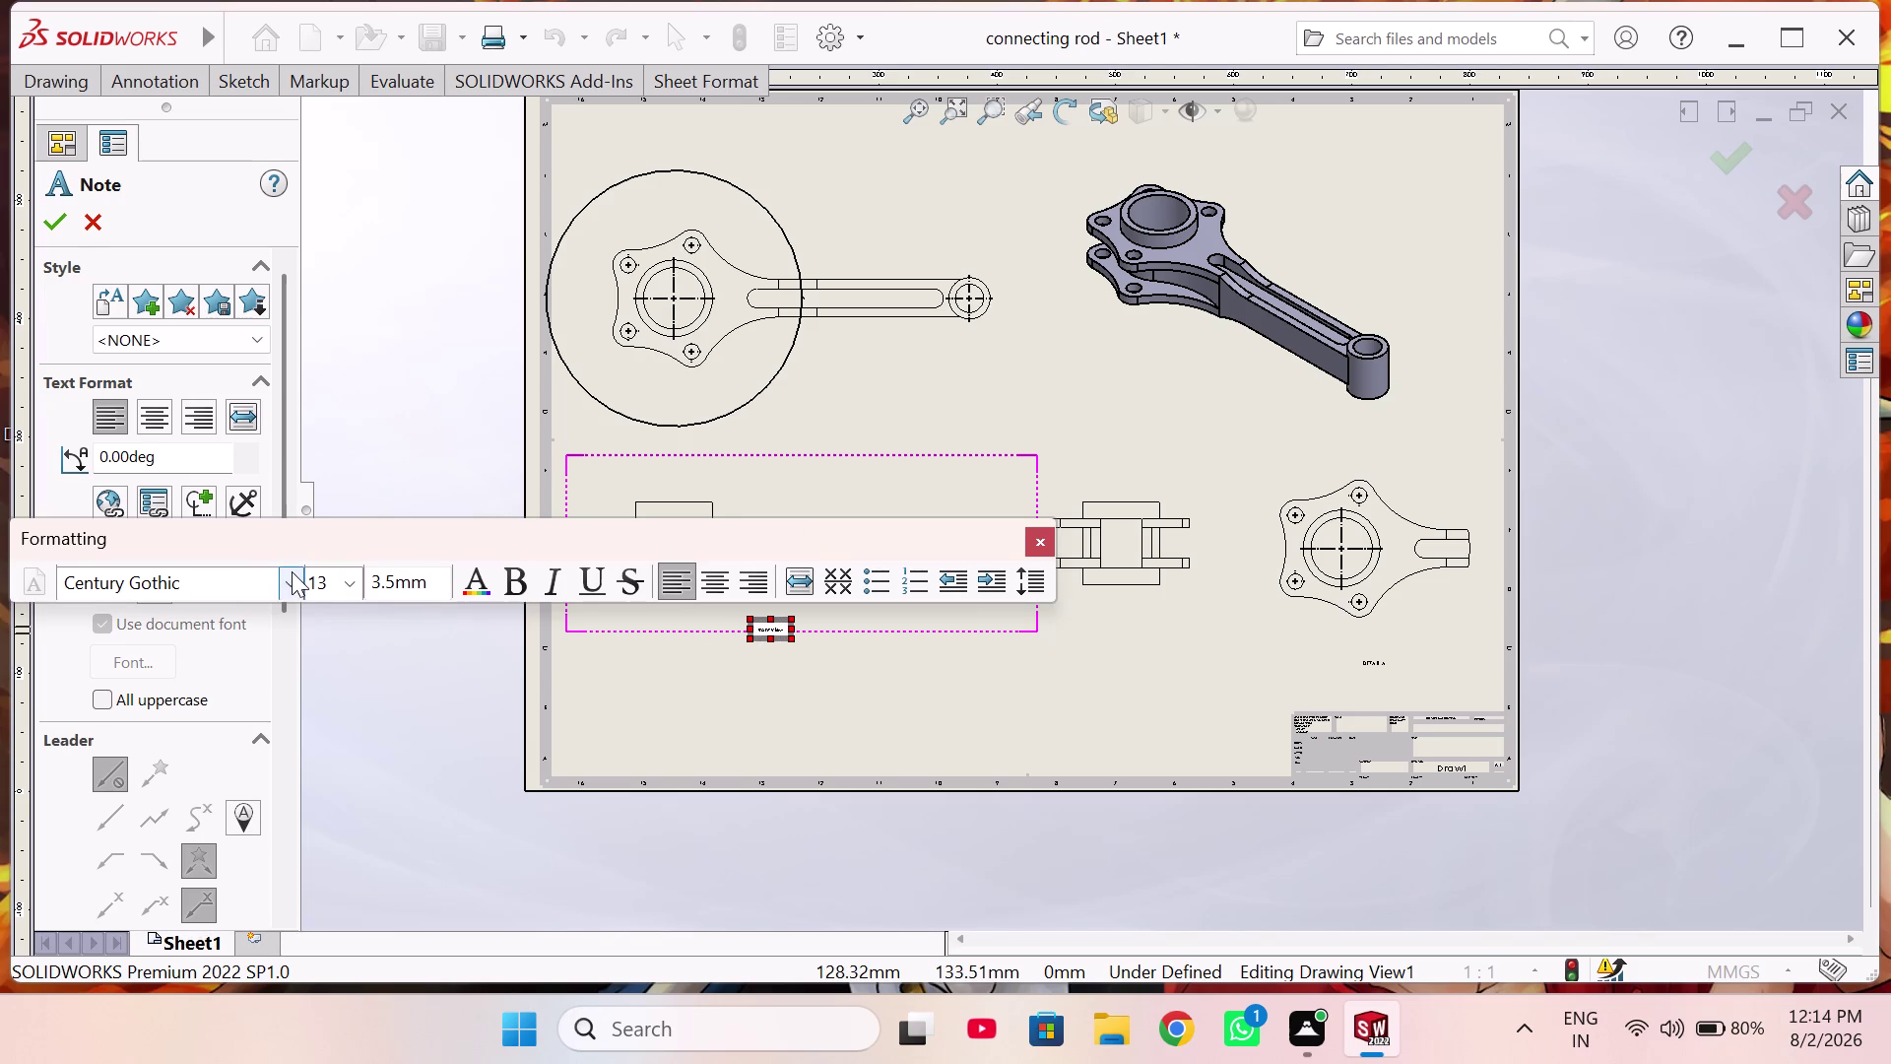
text(tim)
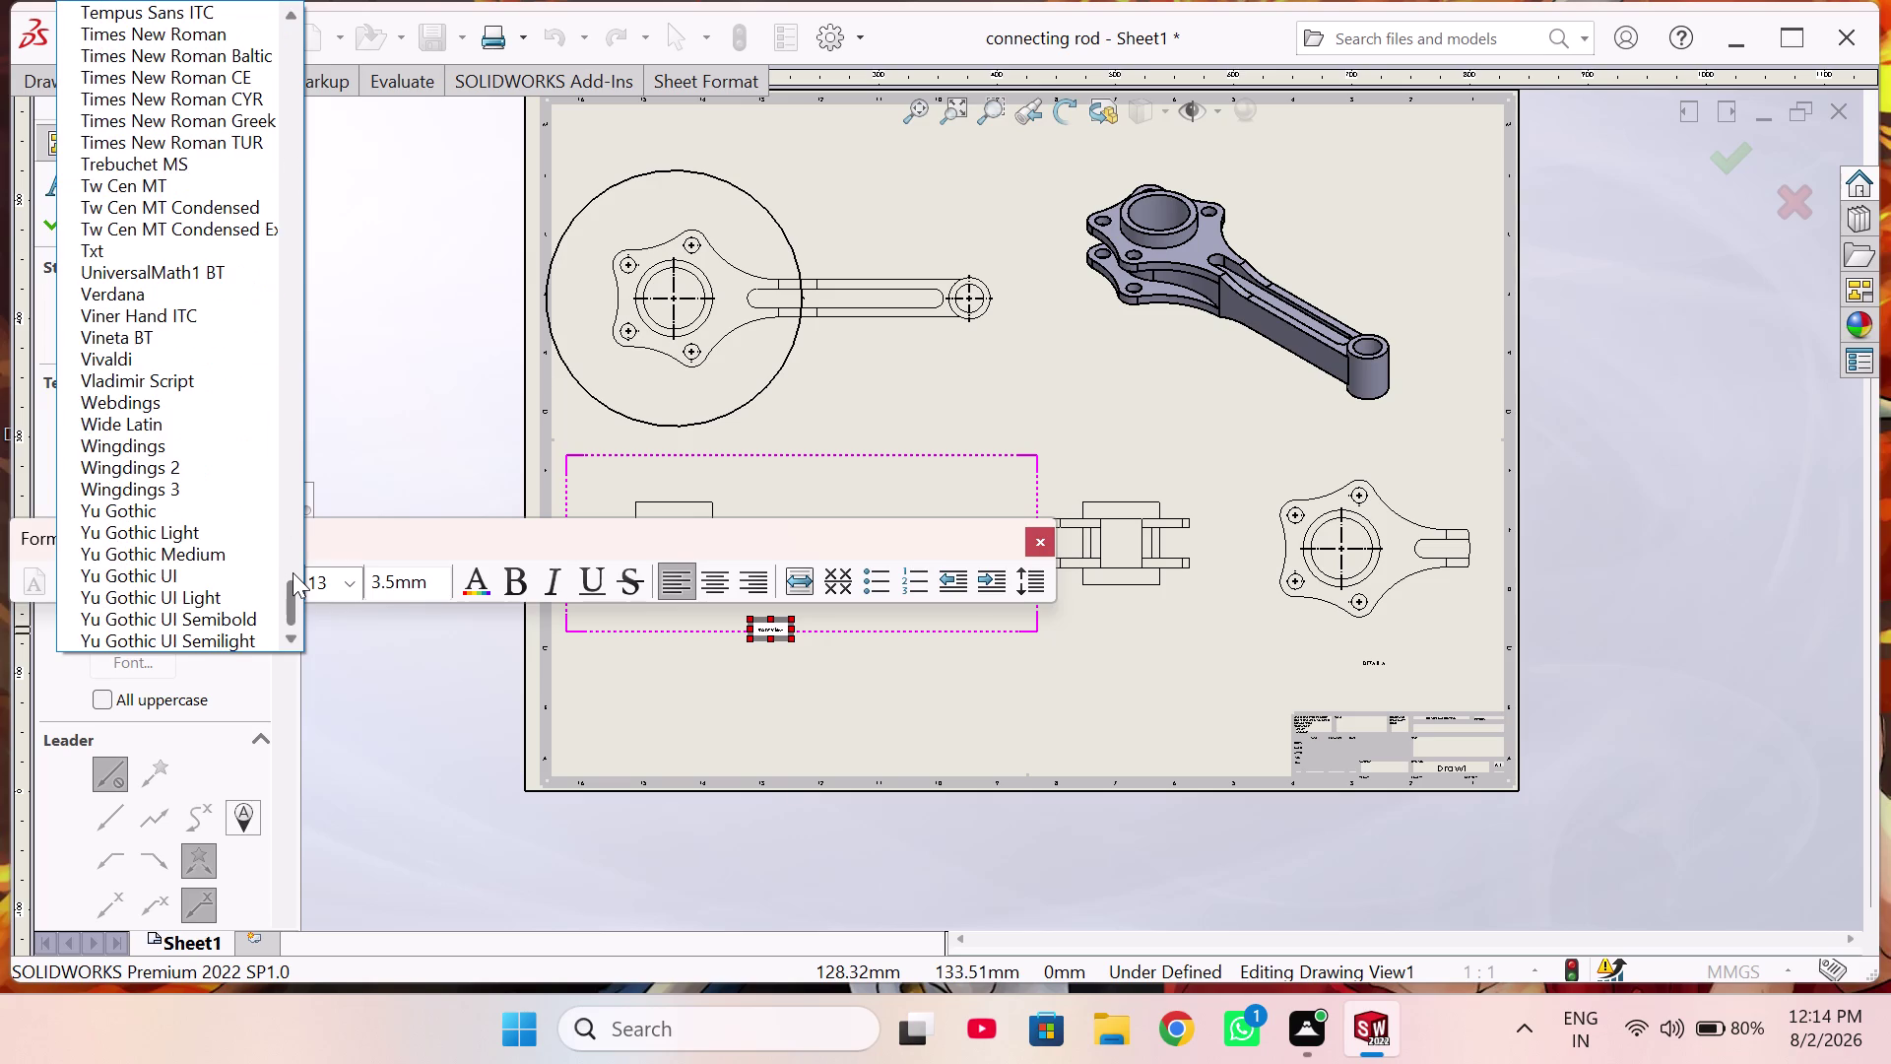
text(e)
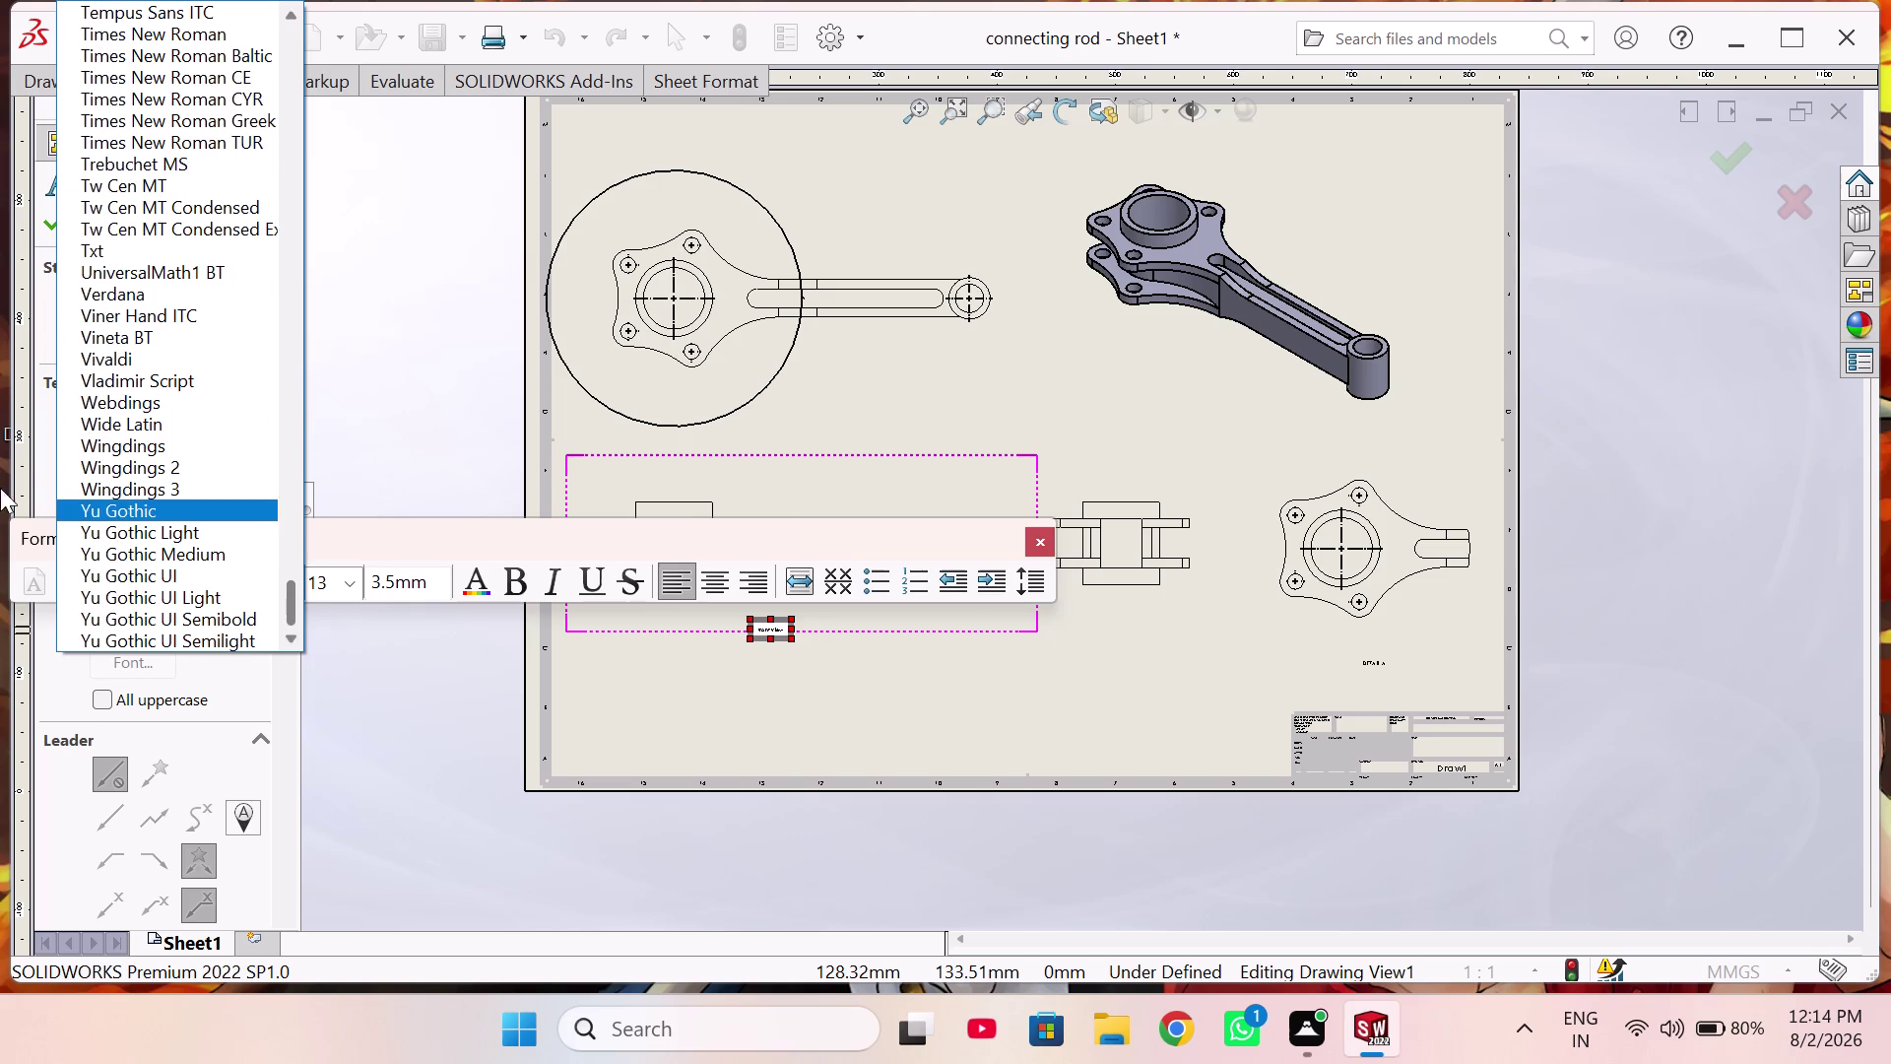
click(184, 36)
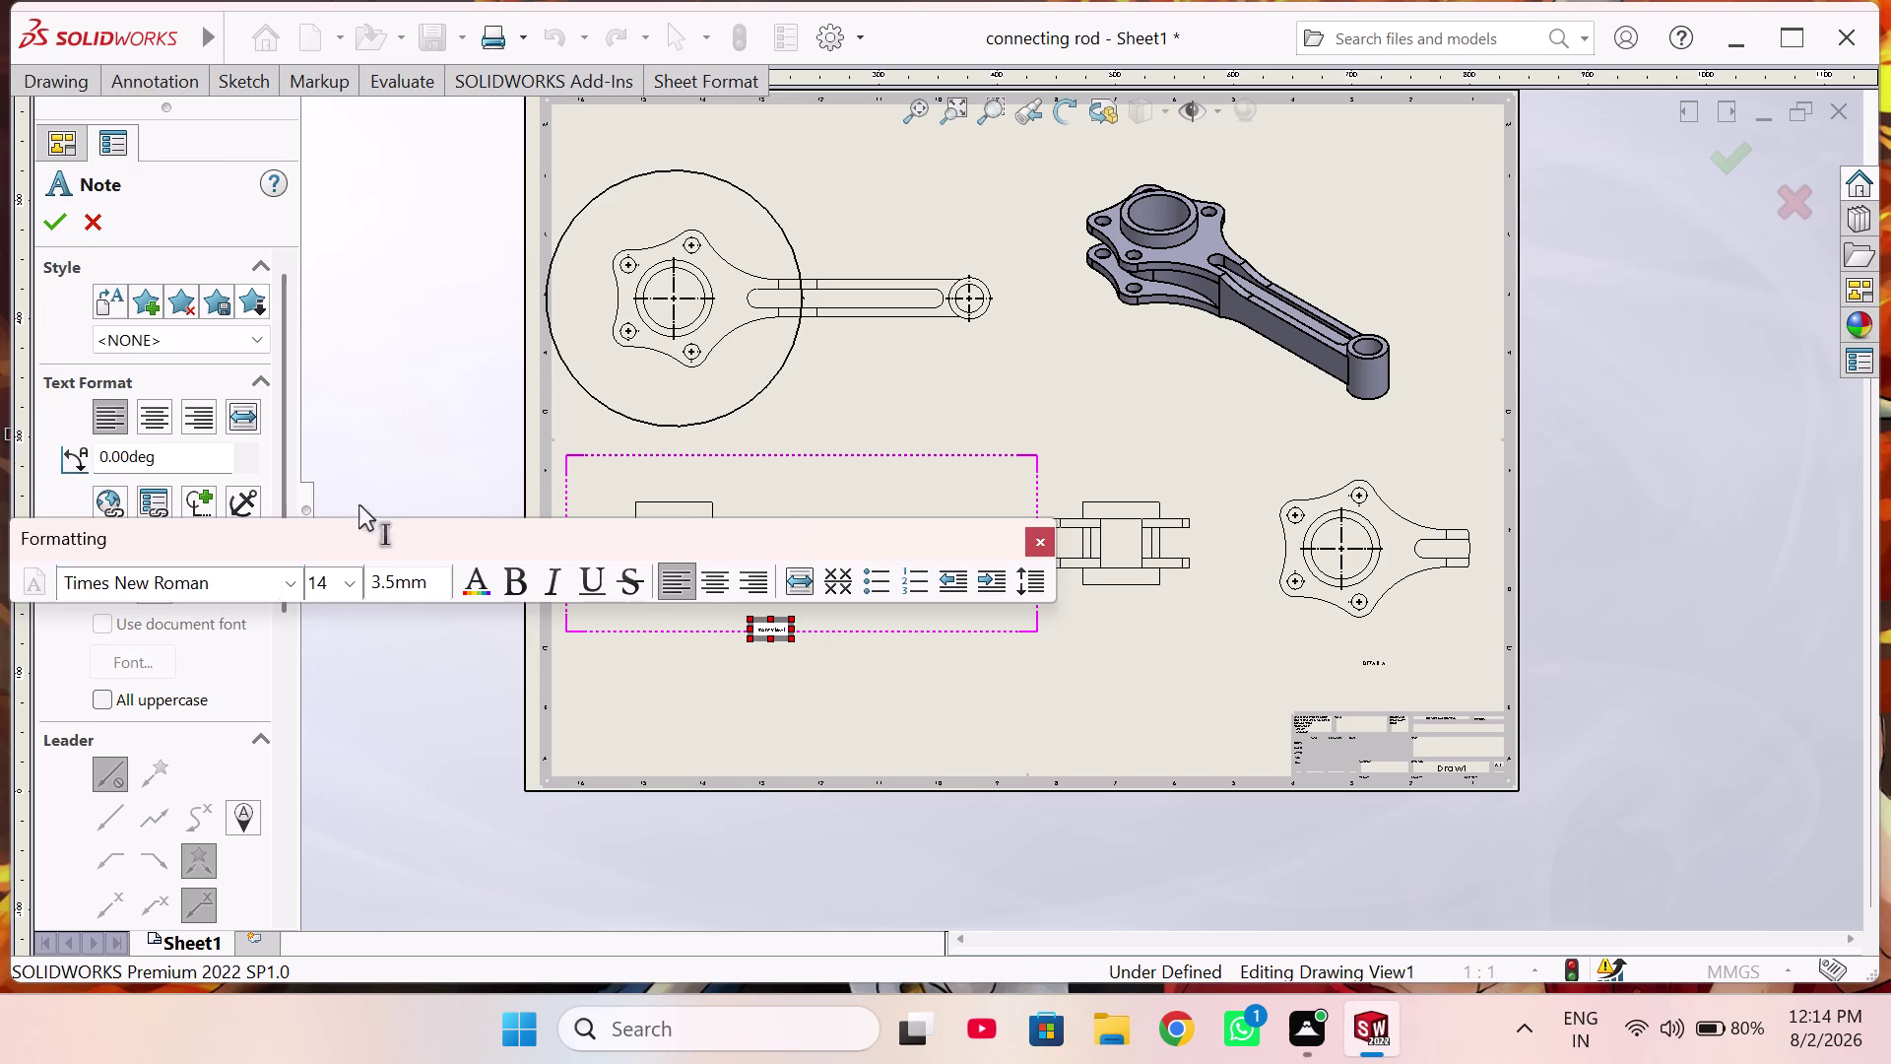
click(354, 581)
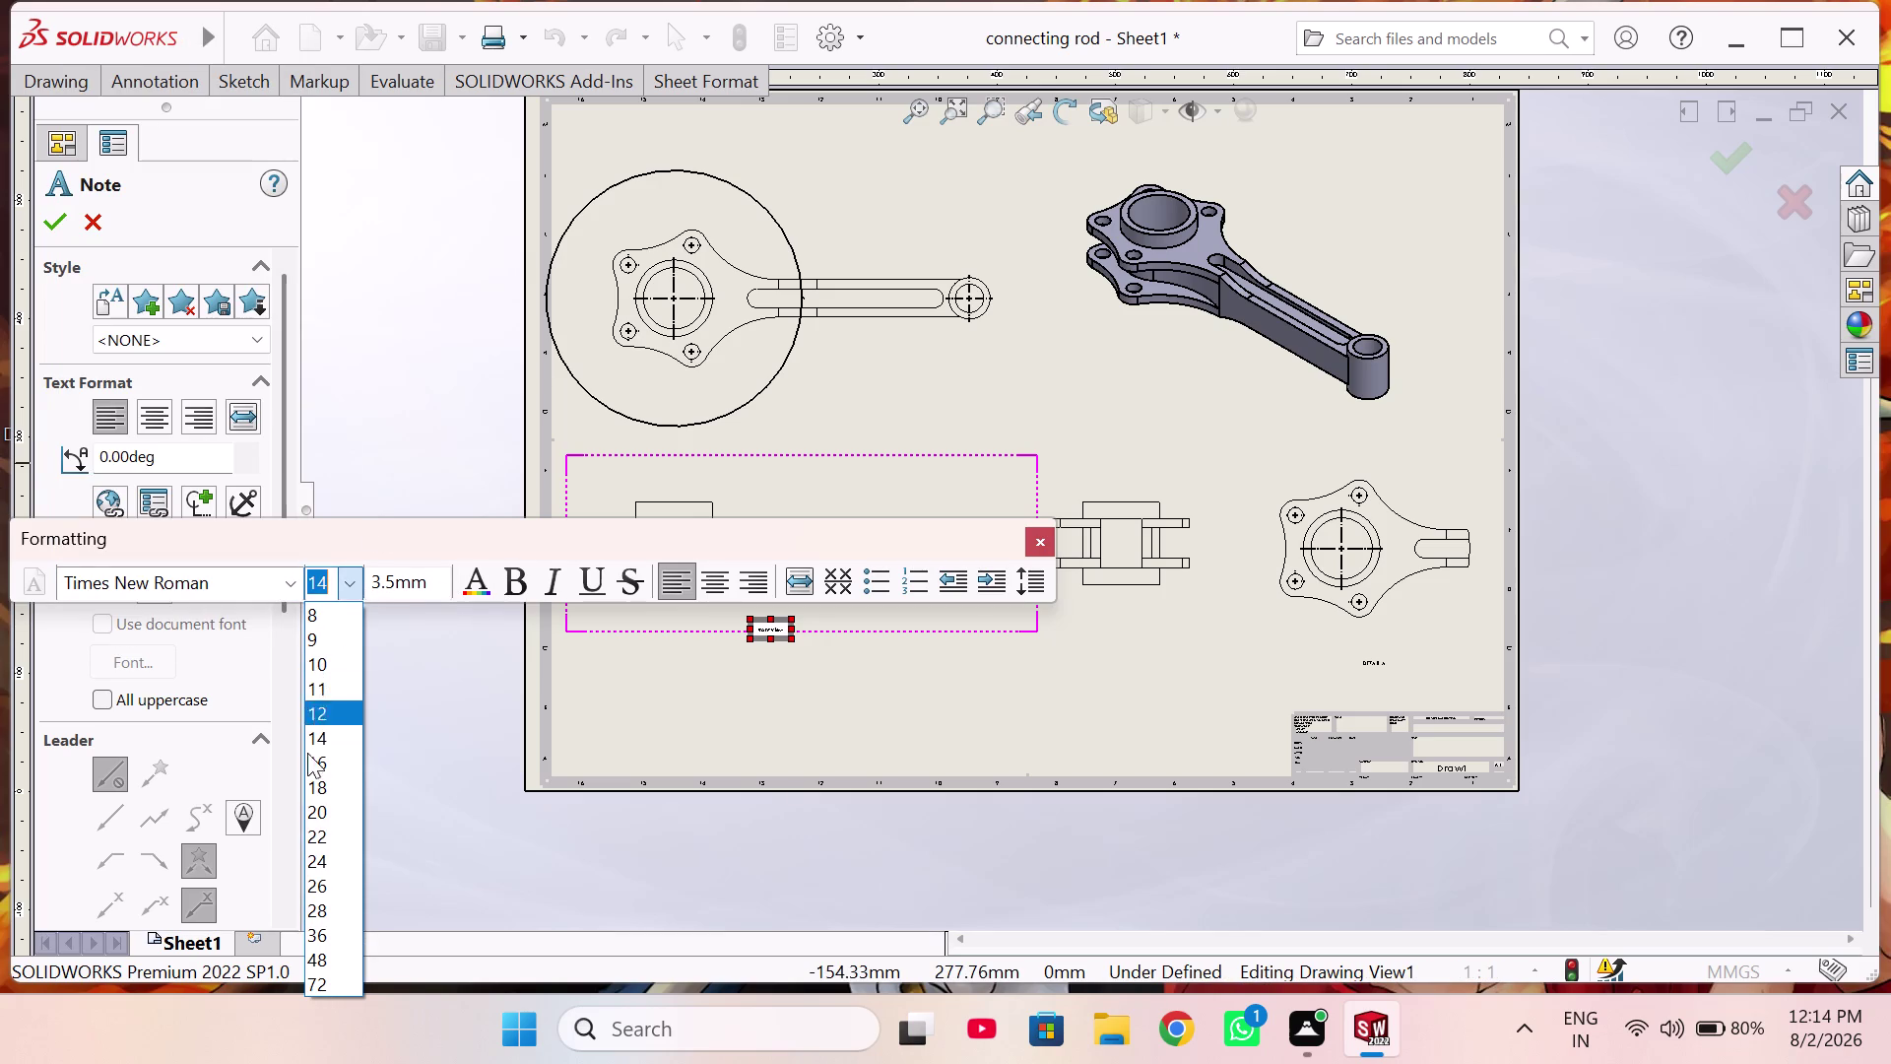
click(328, 814)
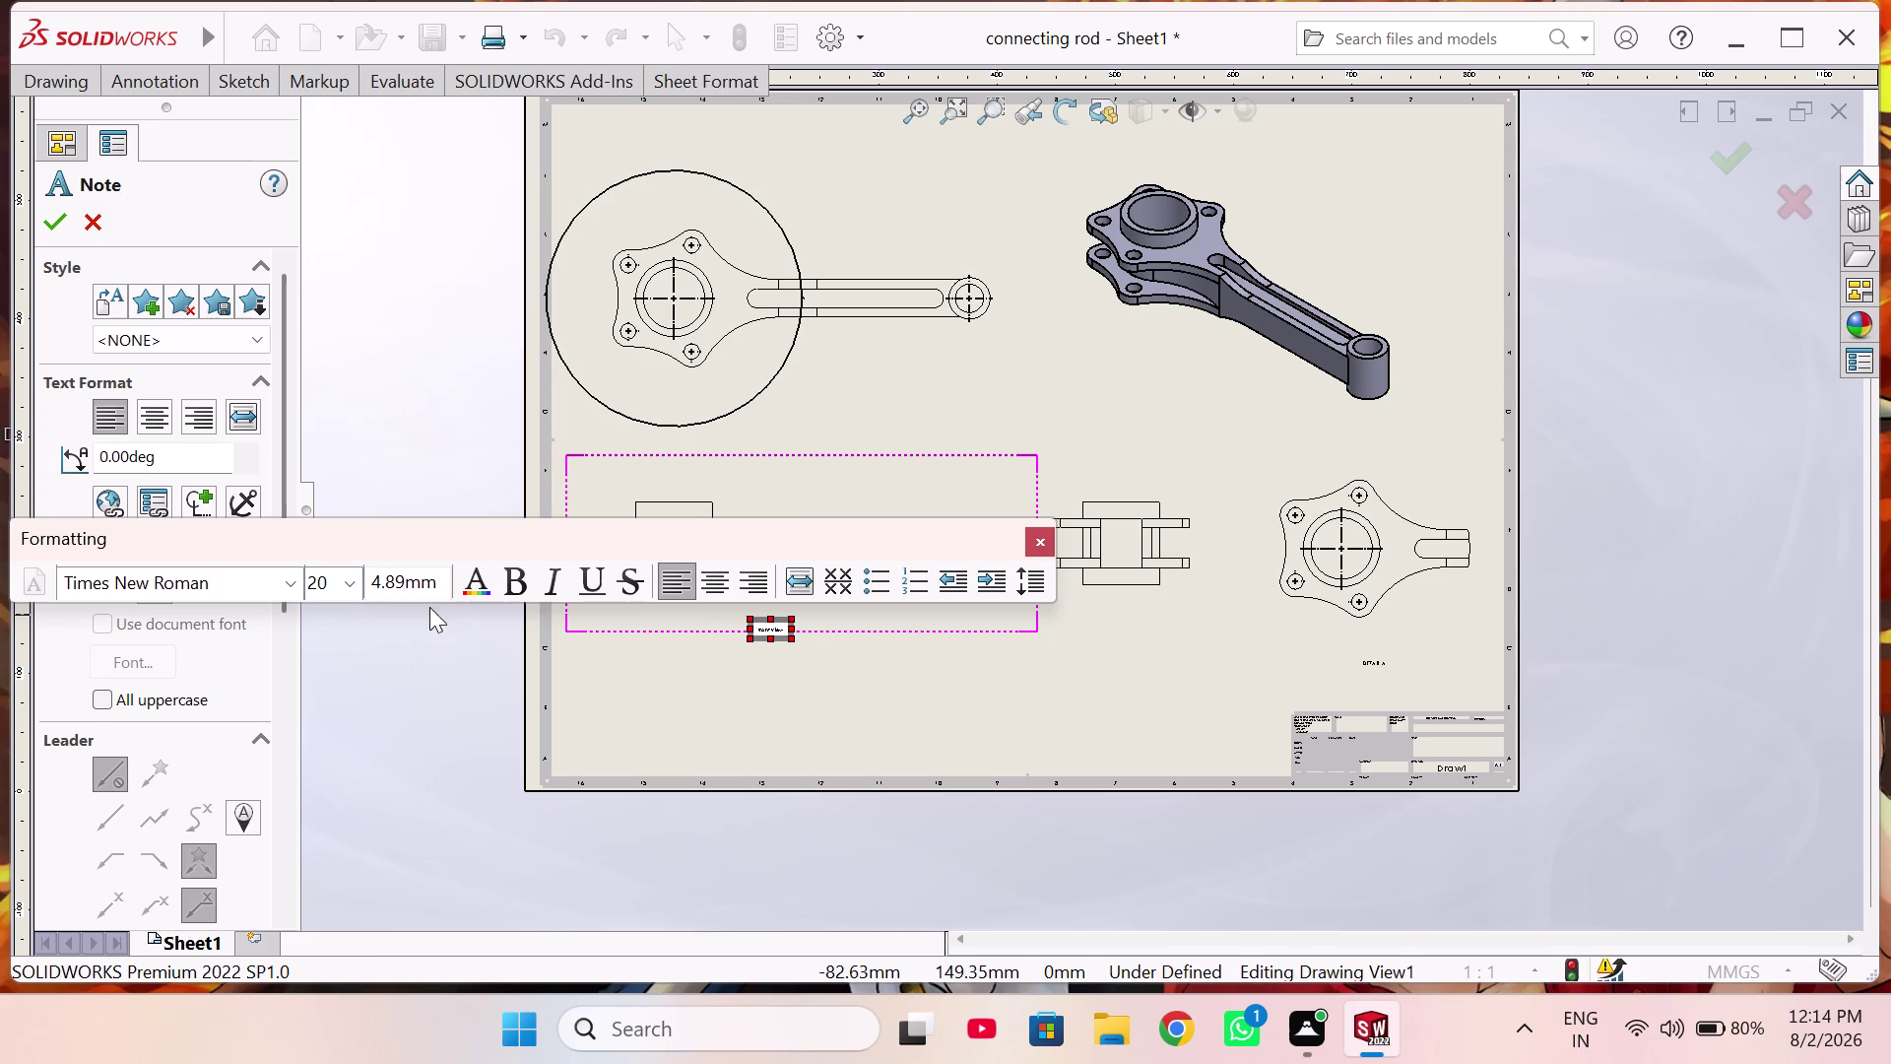
click(524, 582)
click(277, 585)
click(590, 686)
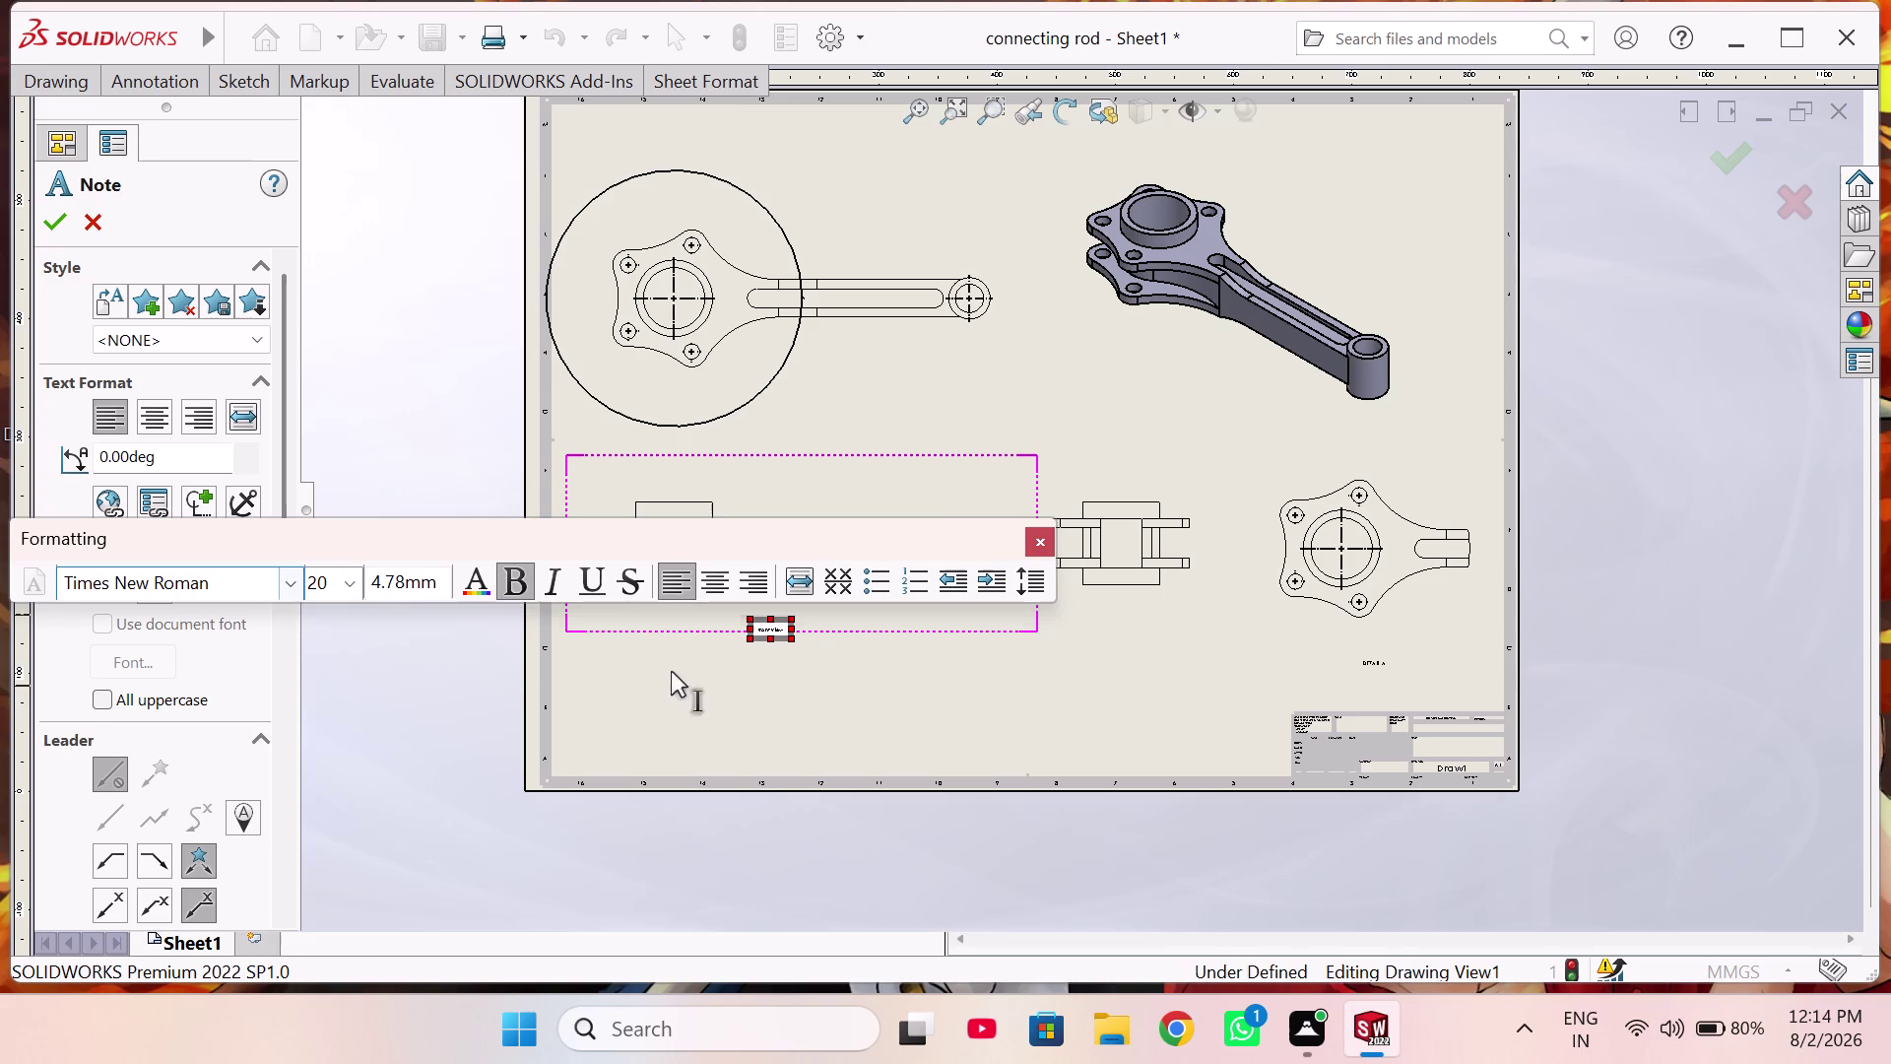
Exit the Note tool and reopen the front view note for editing.
scroll(down, 3)
scroll(down, 3)
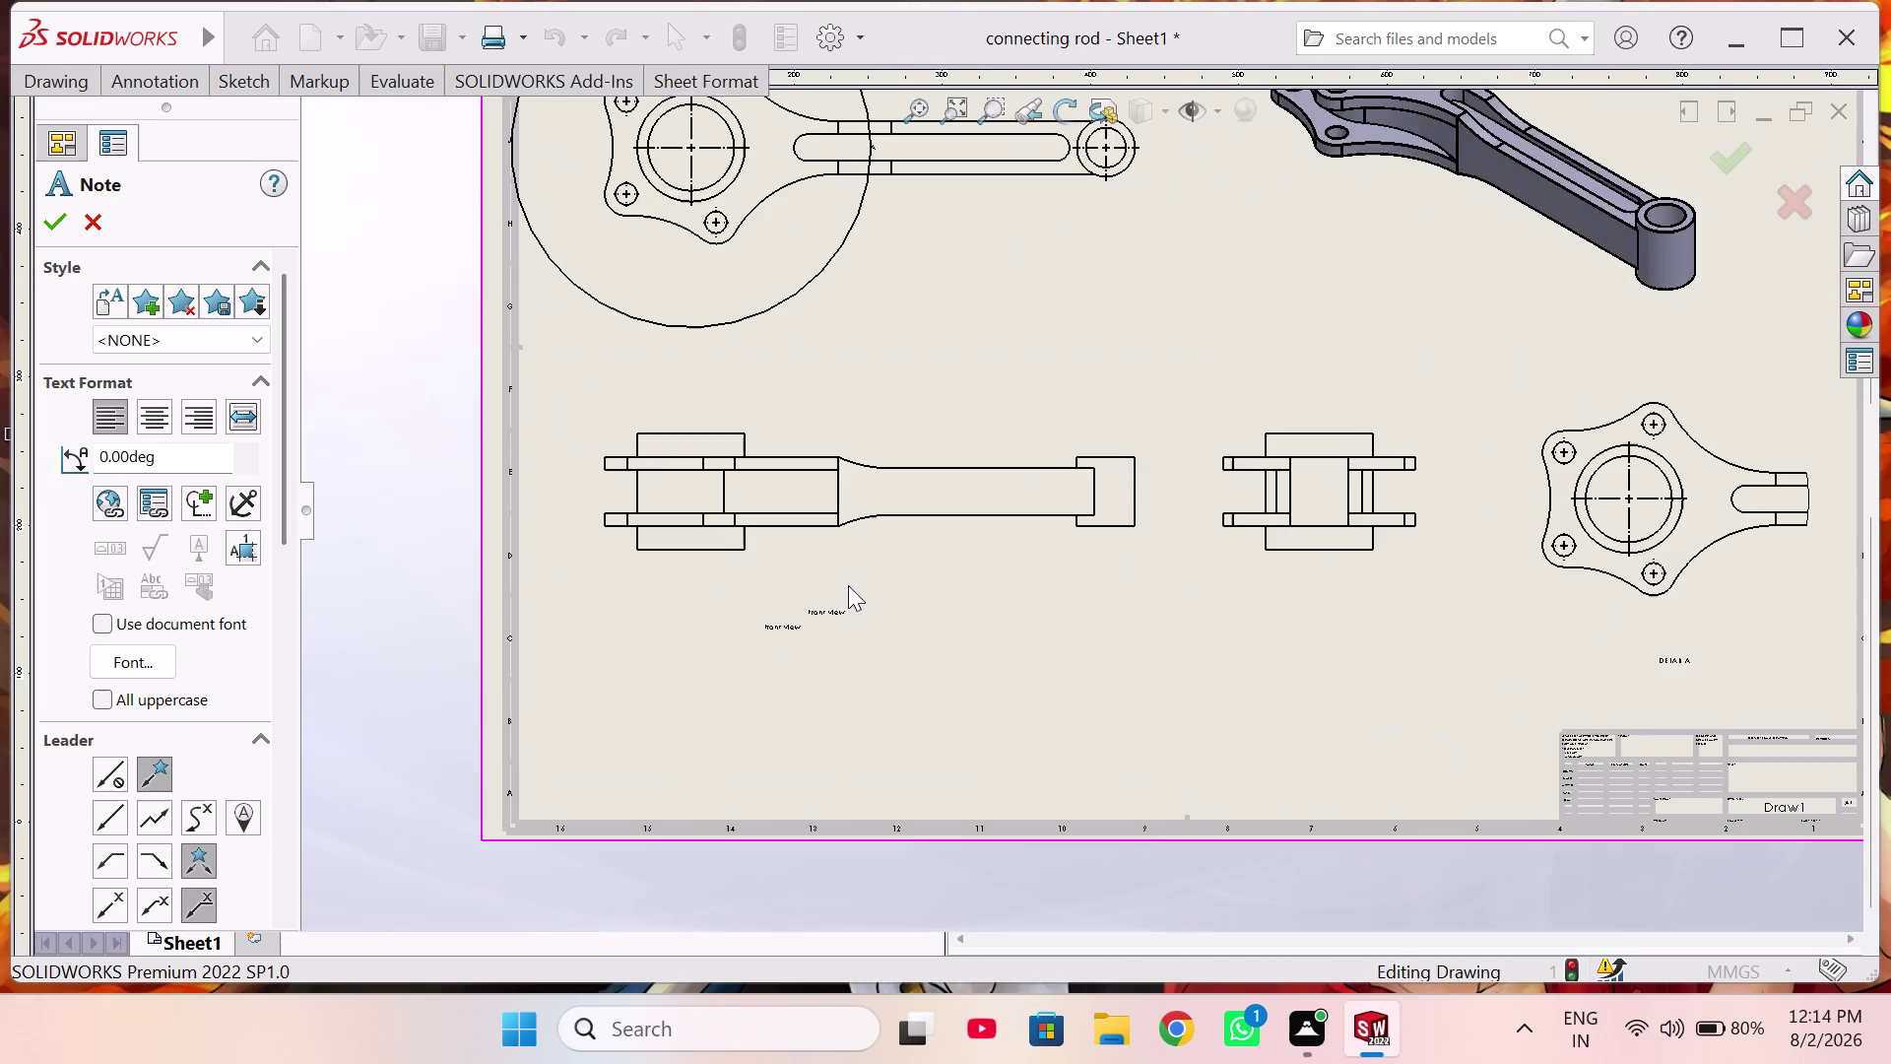
scroll(down, 3)
scroll(down, 3)
scroll(down, 3)
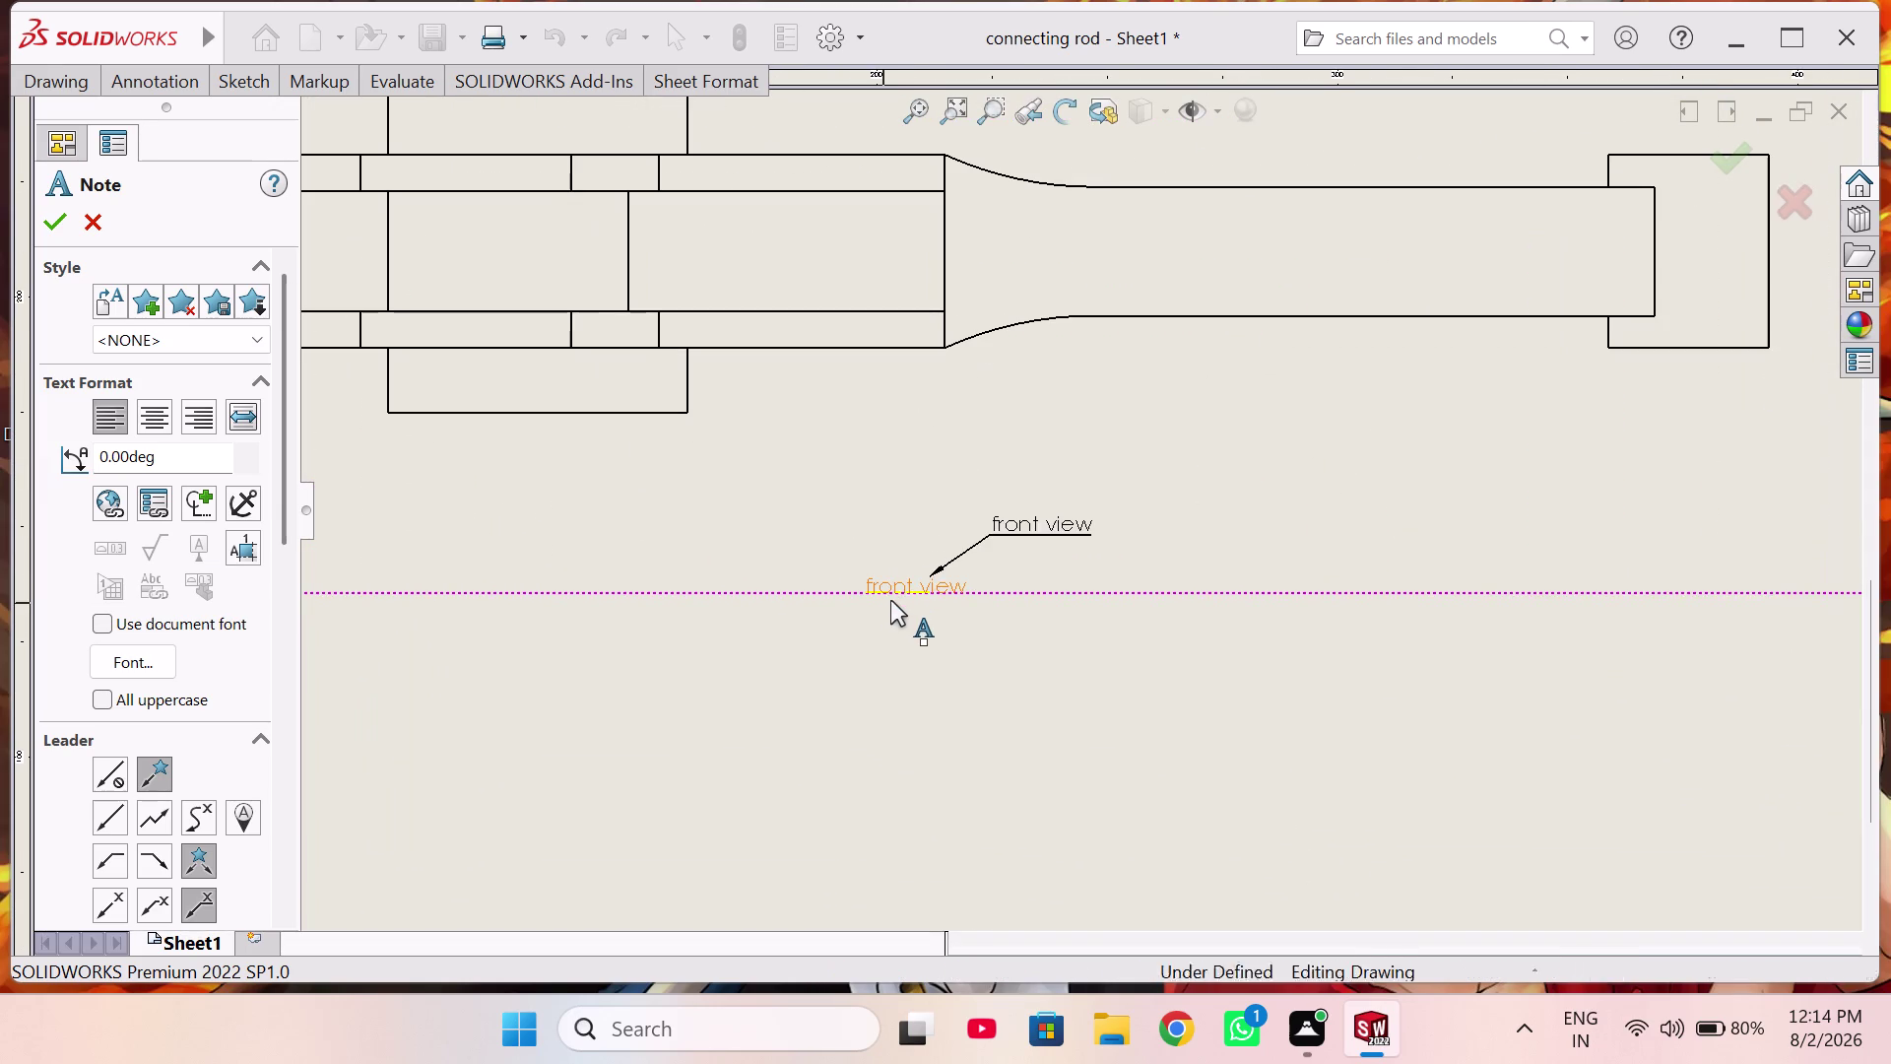
key(Escape)
scroll(down, 3)
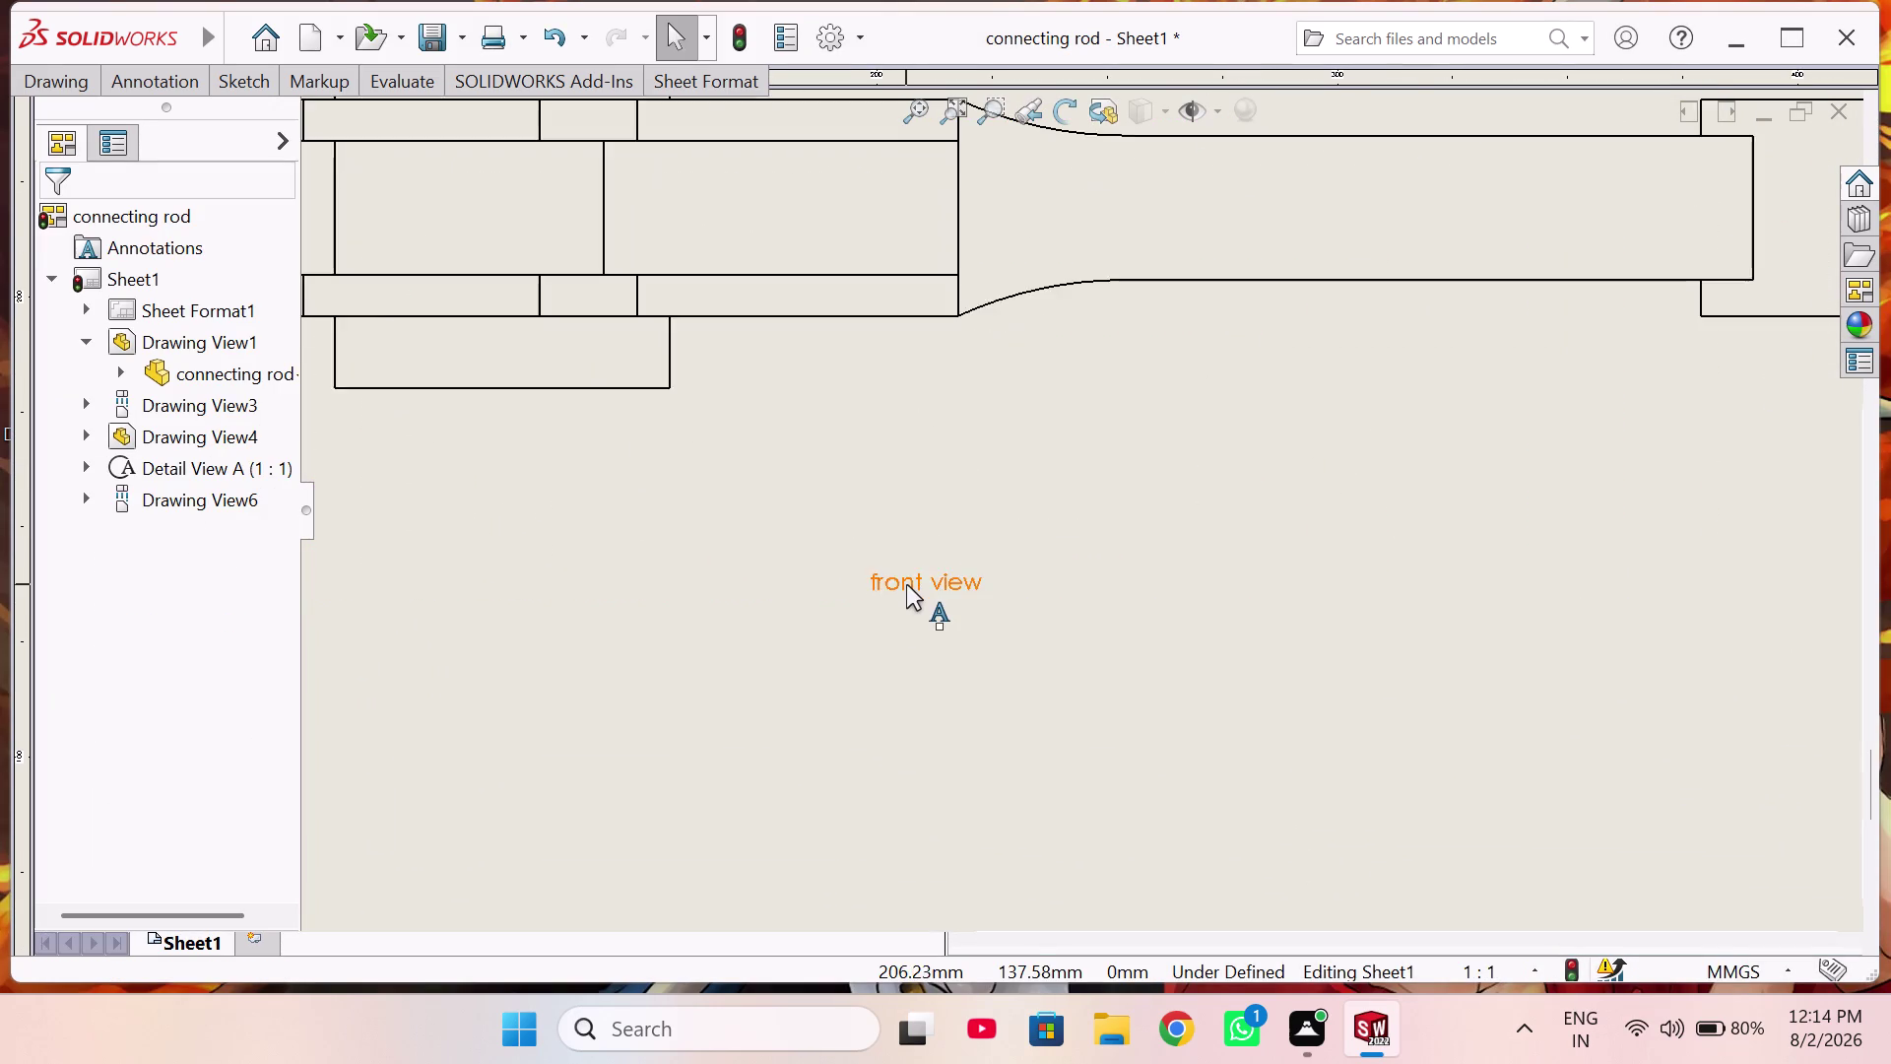
click(903, 572)
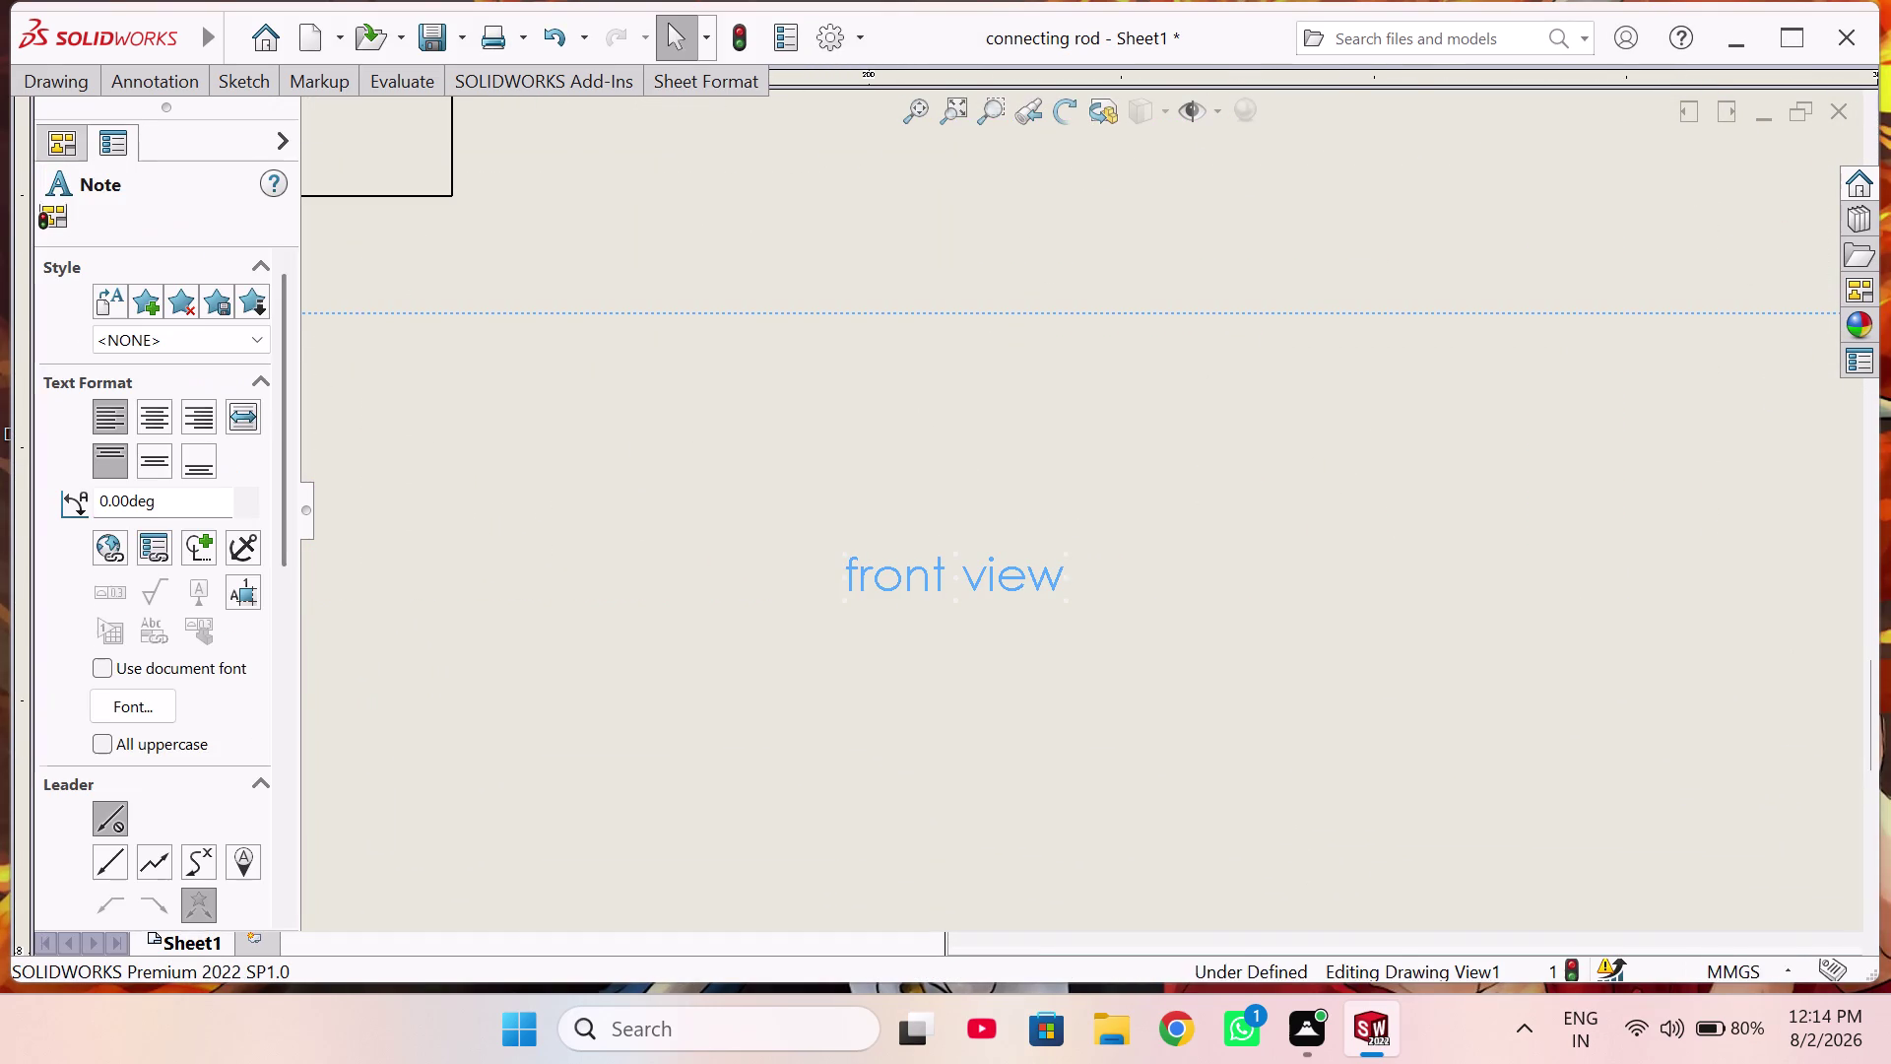
double_click(883, 571)
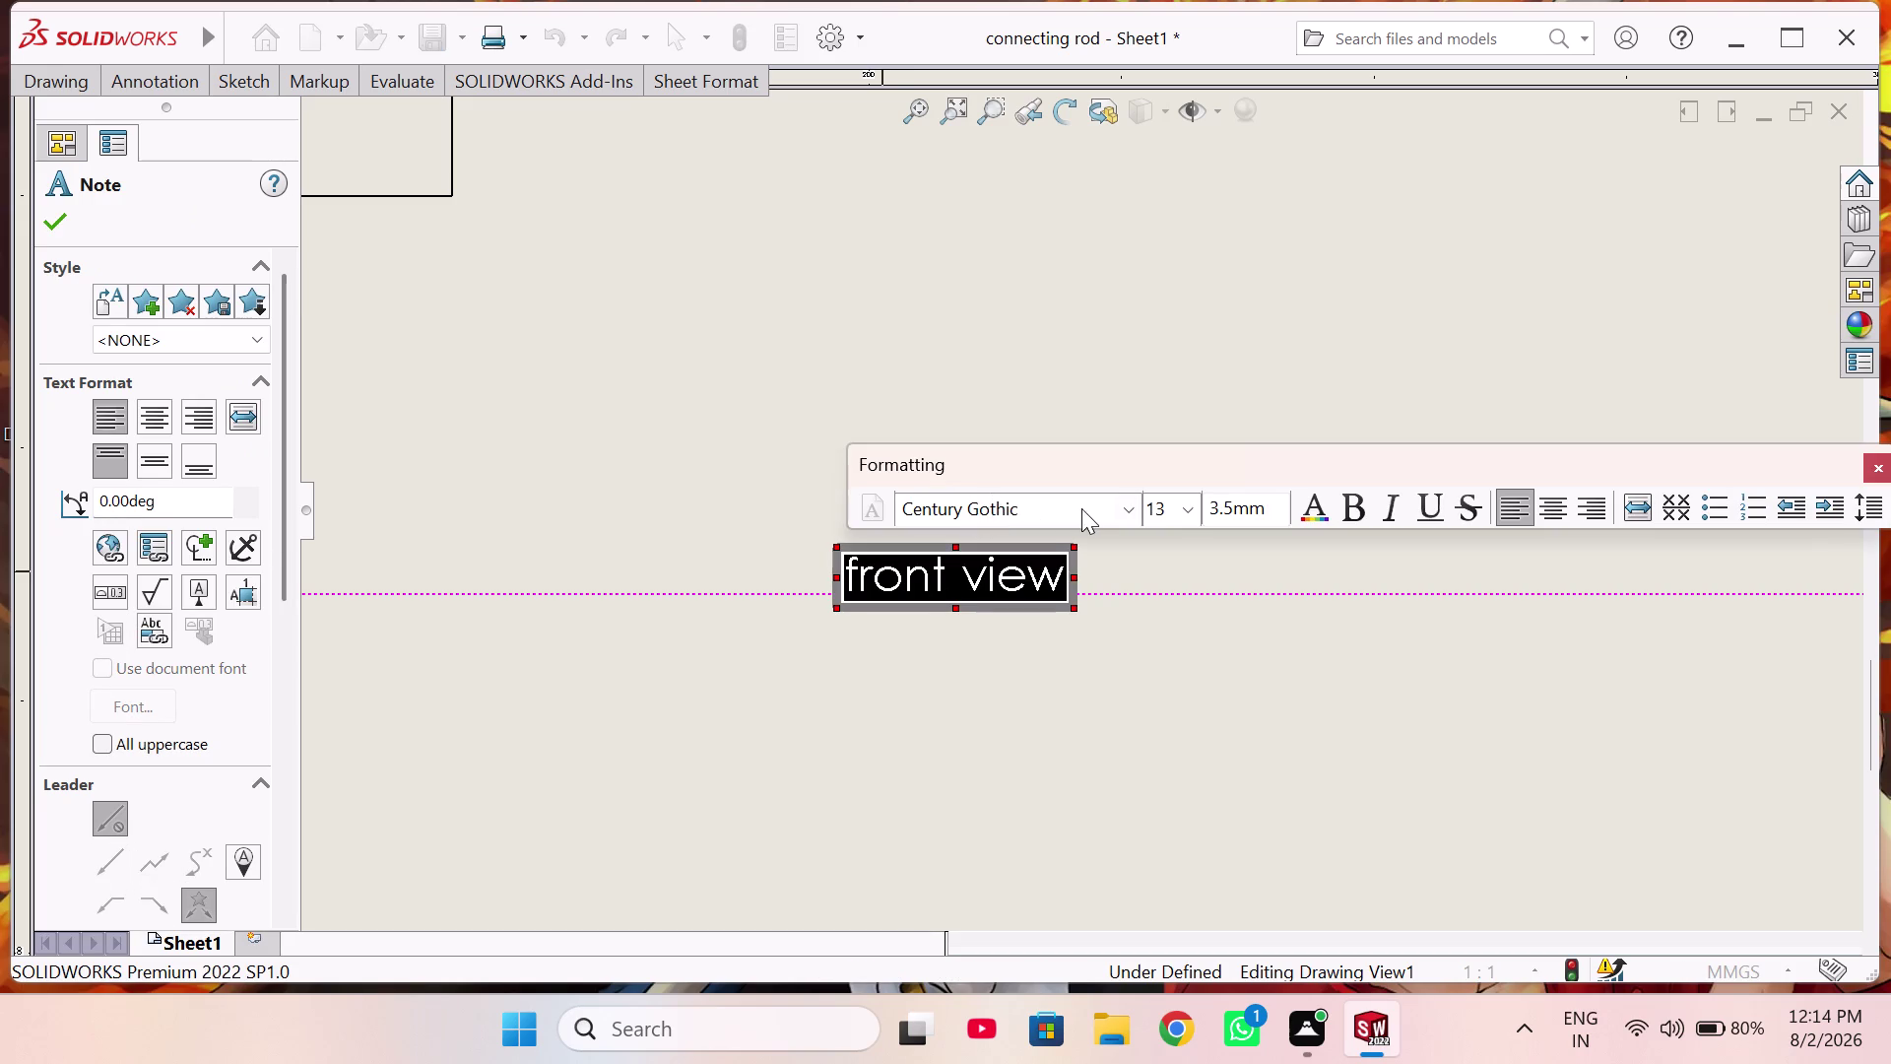
Set the note font to Times New Roman with all uppercase text.
click(1084, 508)
text(ti)
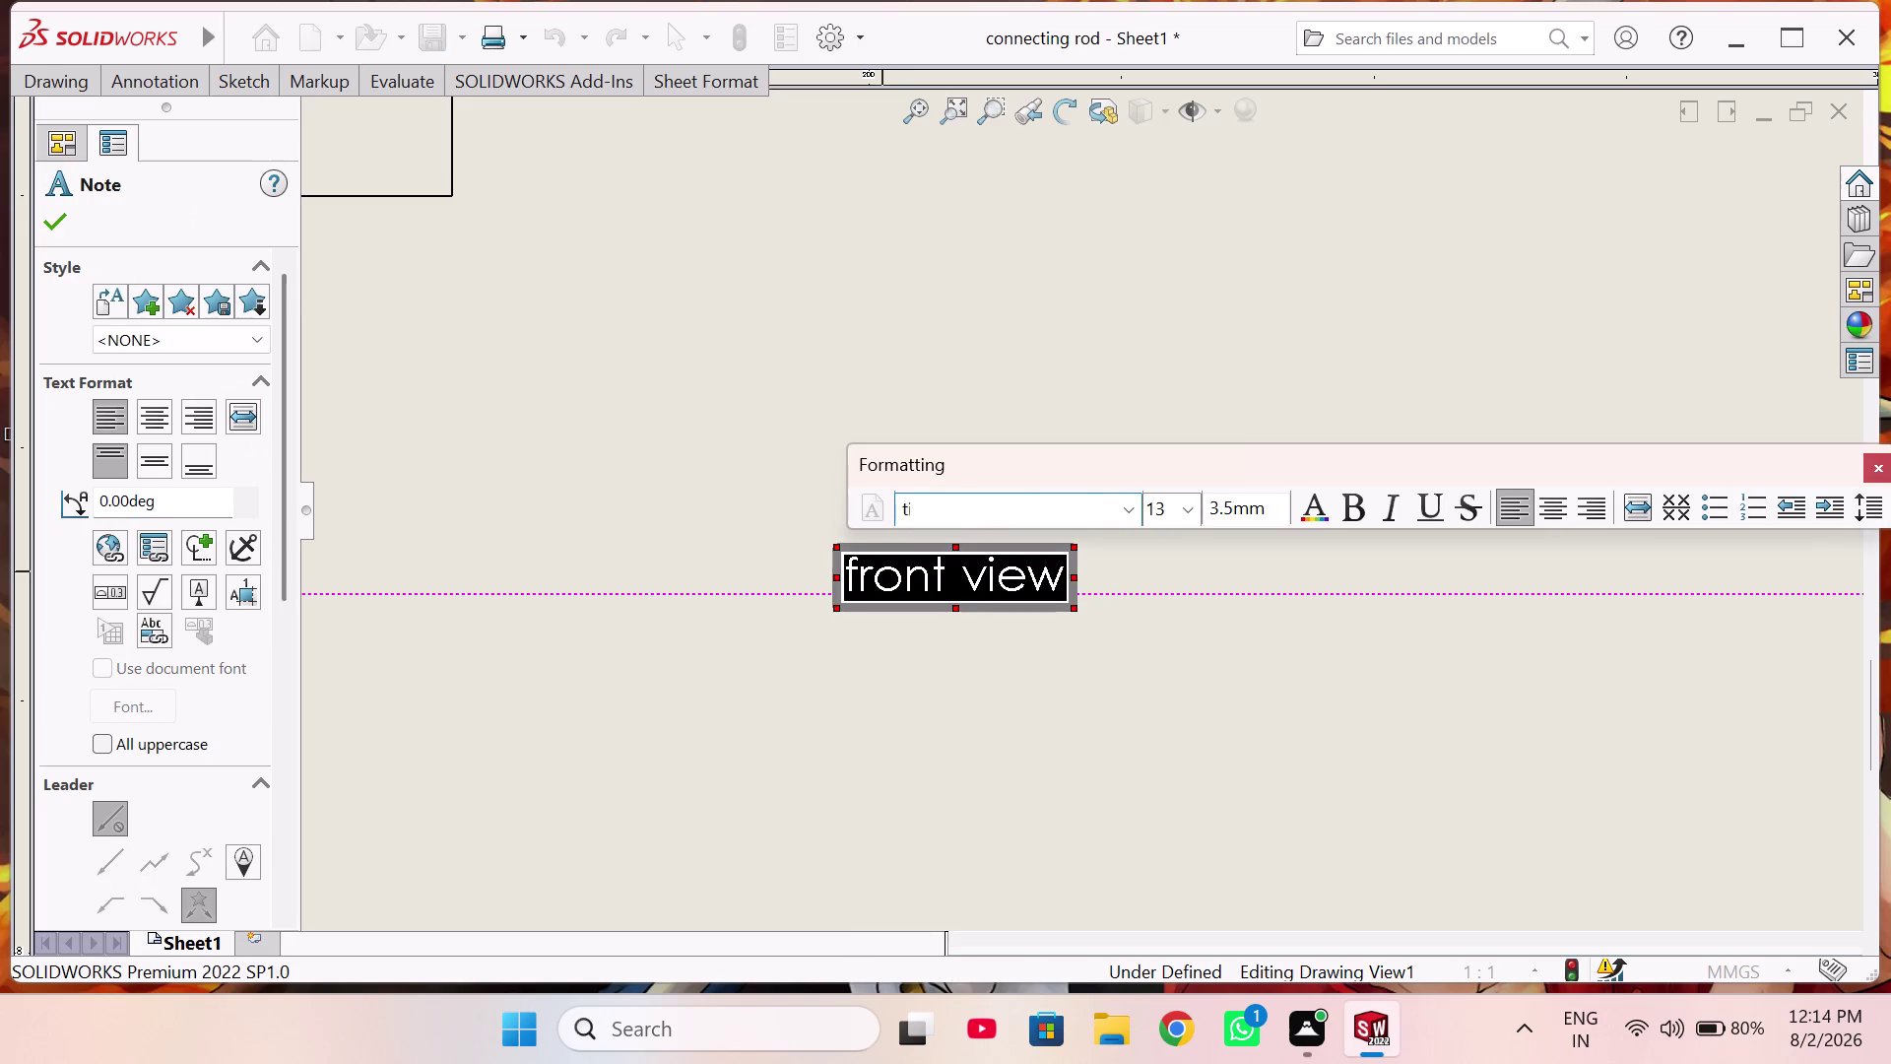
text(mes)
click(1135, 511)
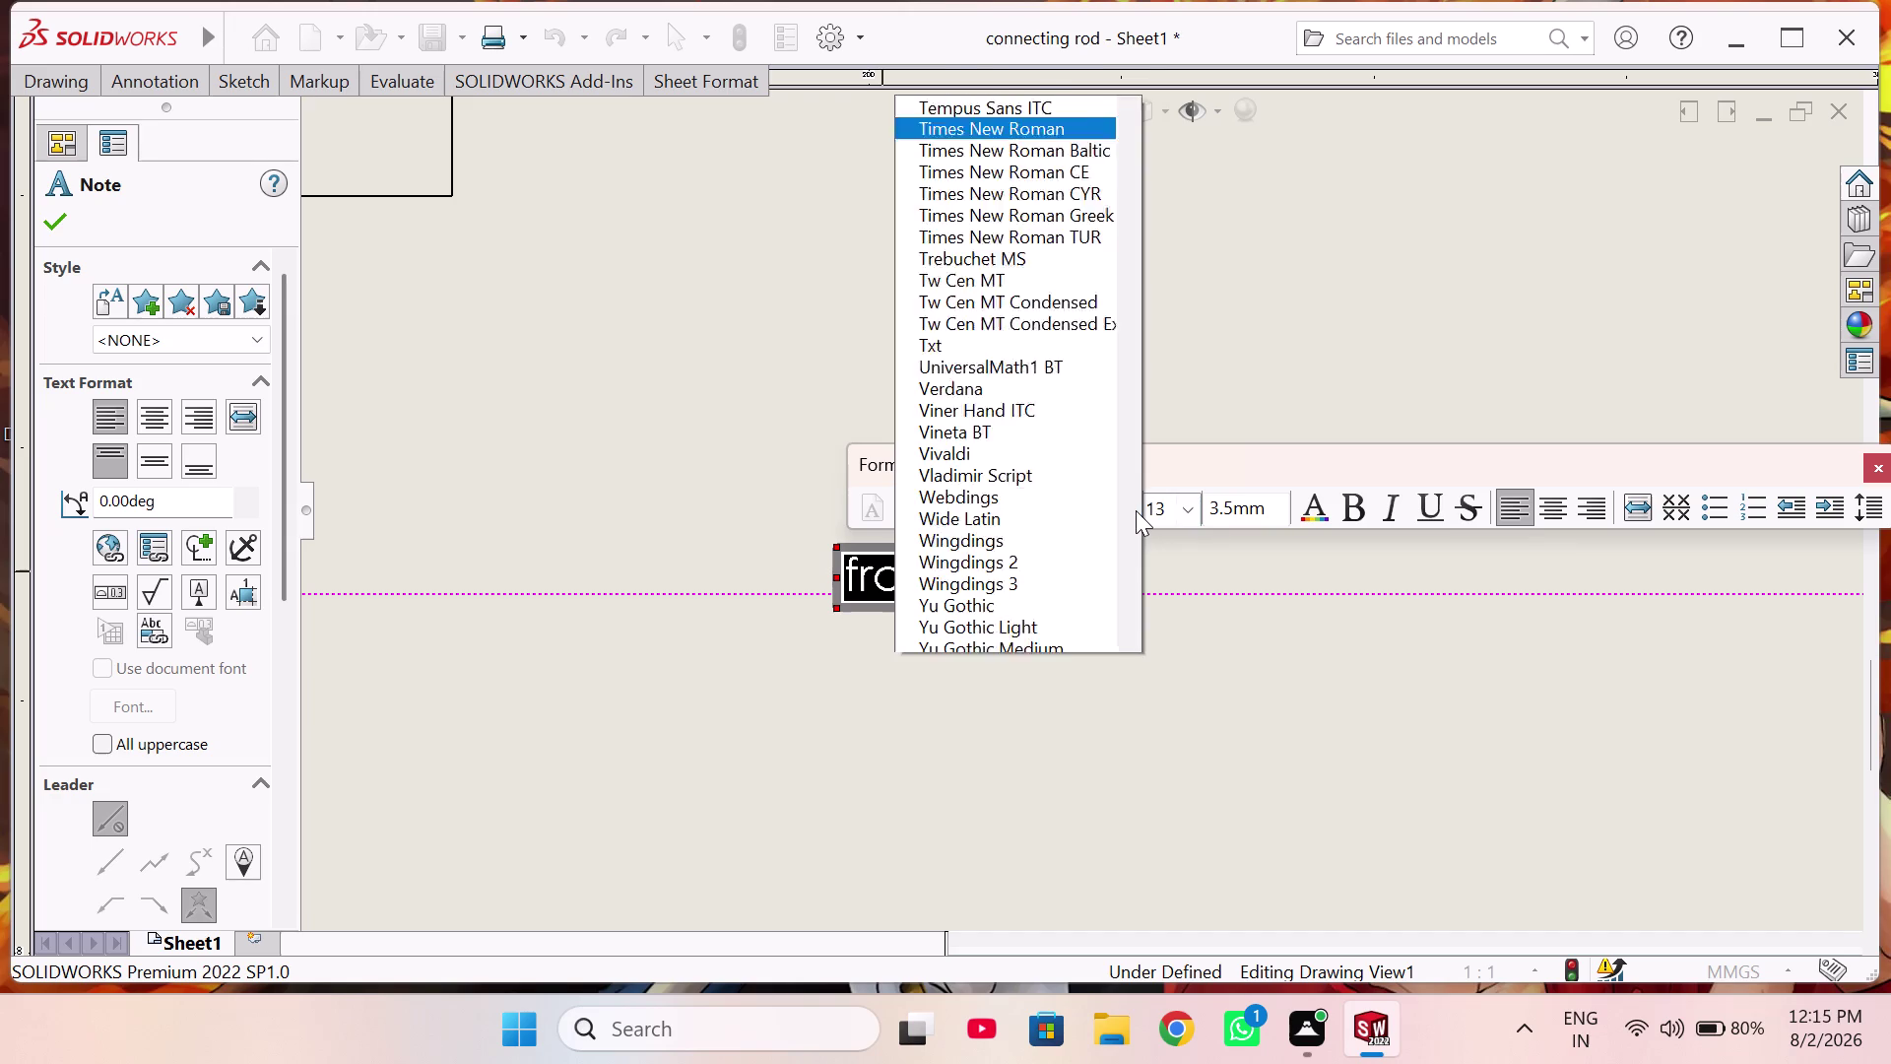
click(1035, 37)
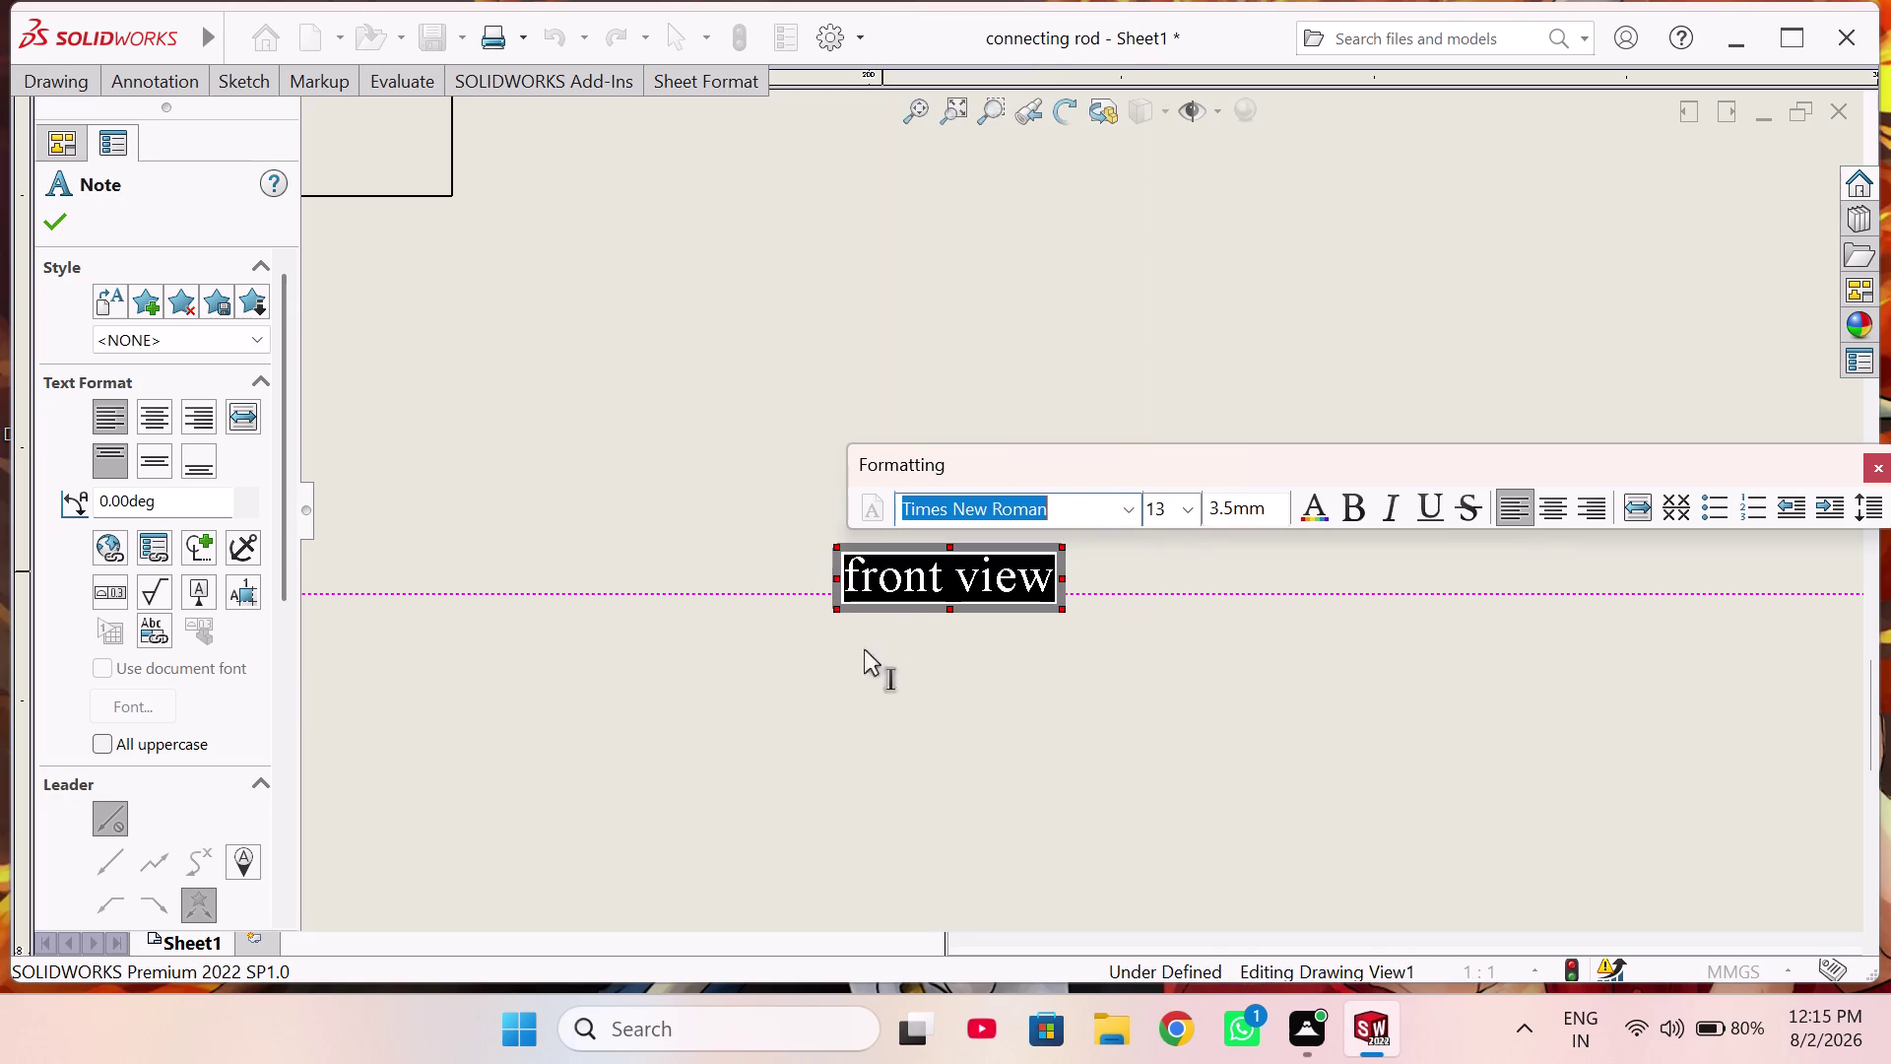
click(106, 746)
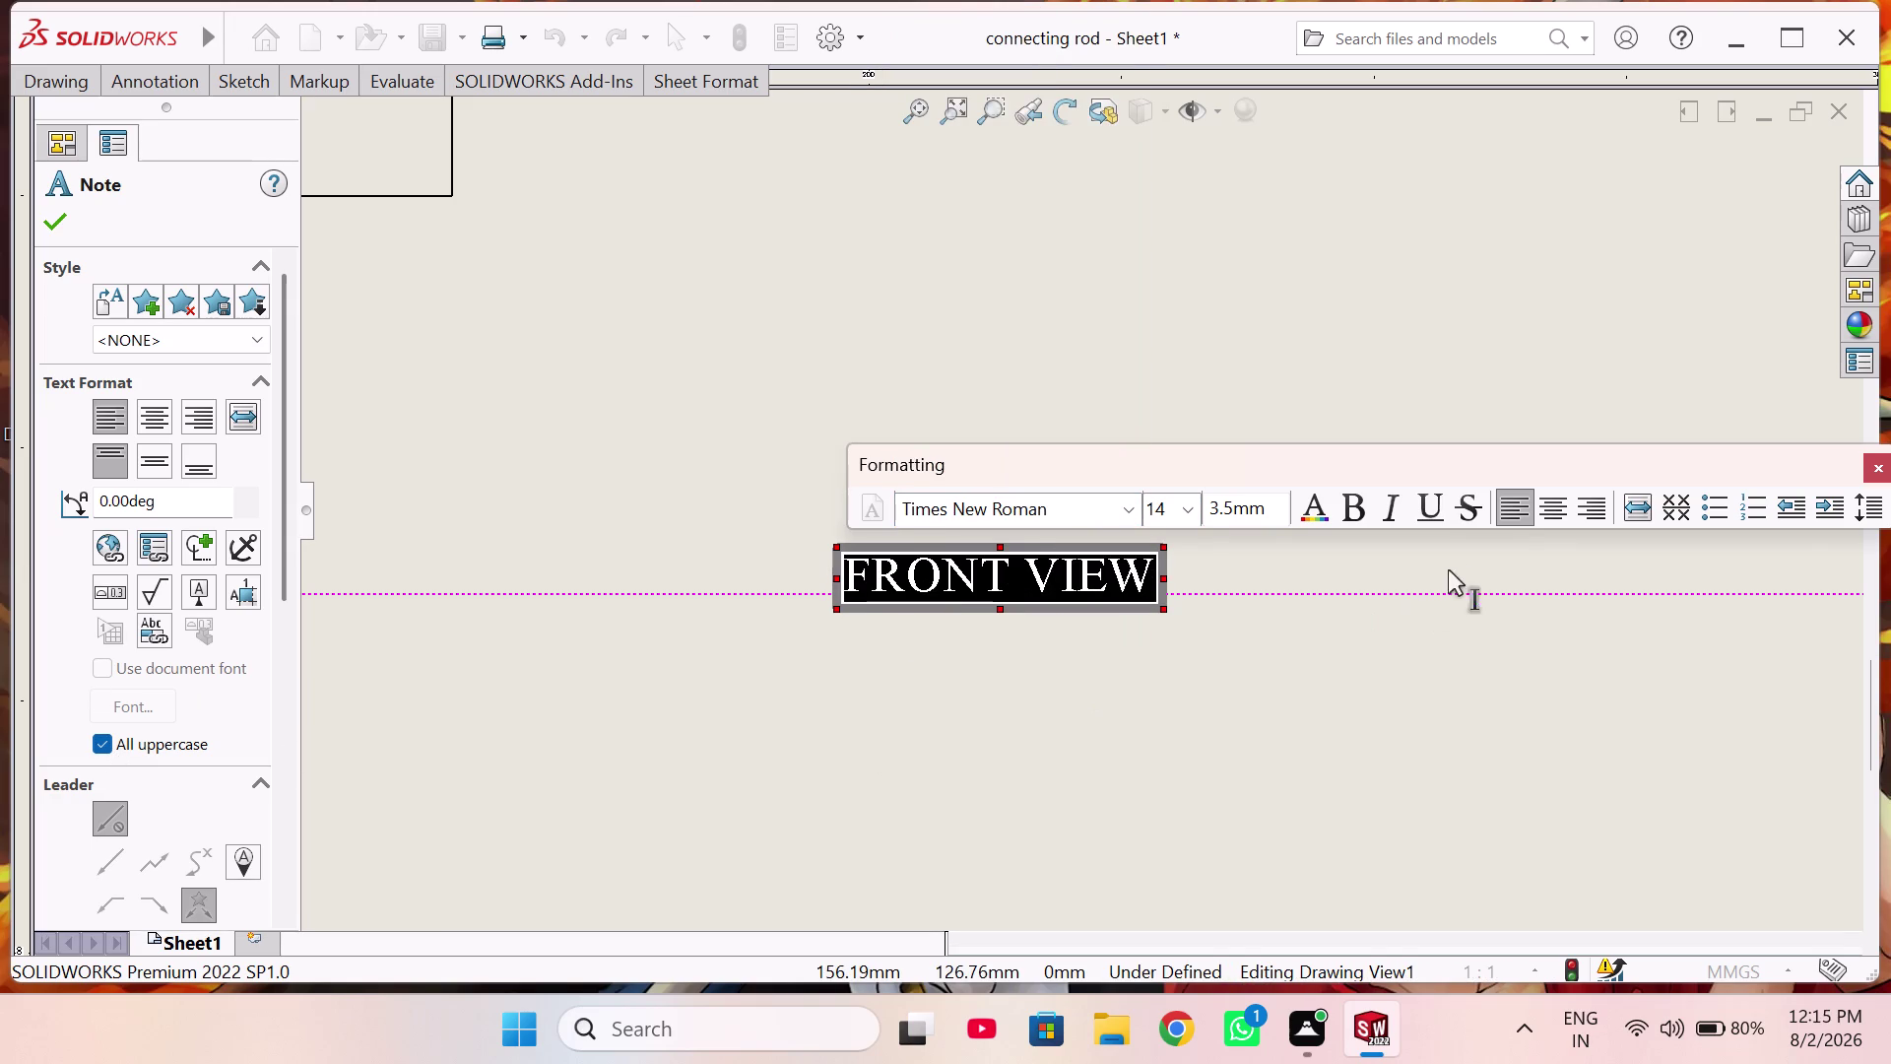
Make the note text bold at size 20 and finish editing.
click(1196, 515)
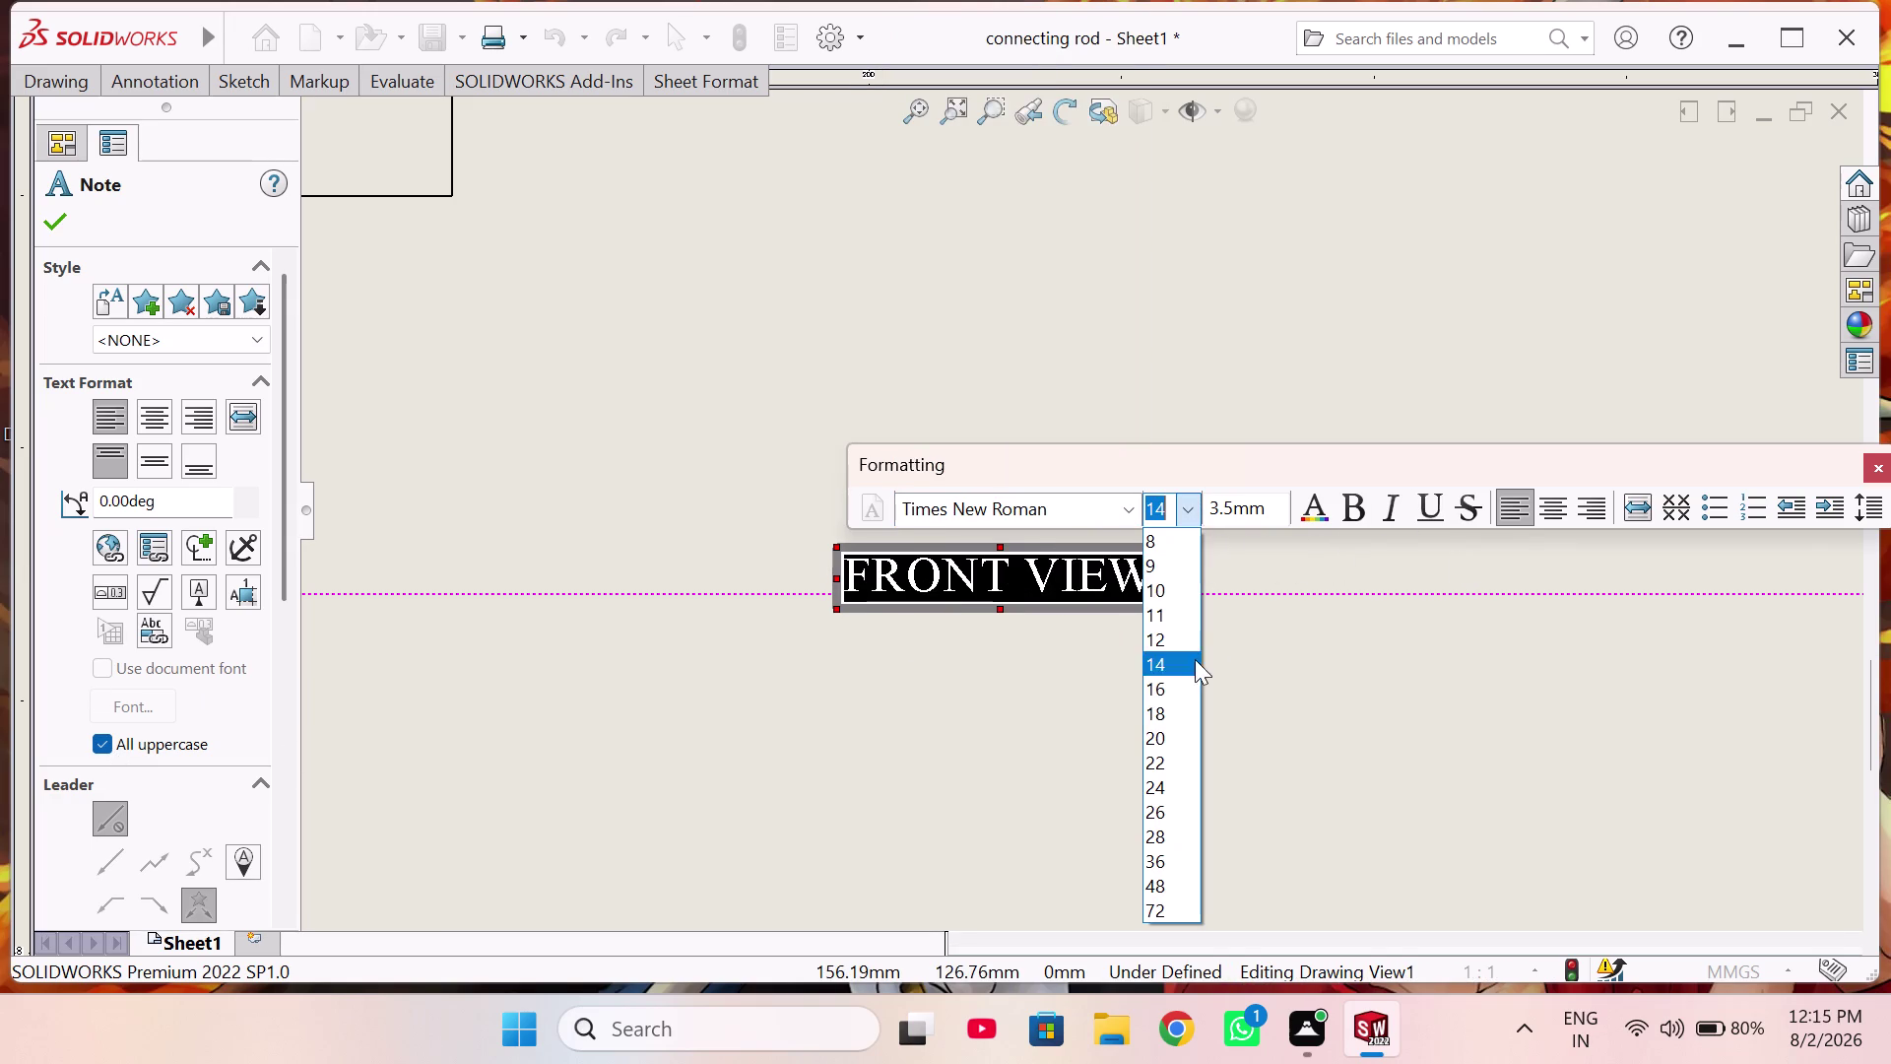
click(1158, 733)
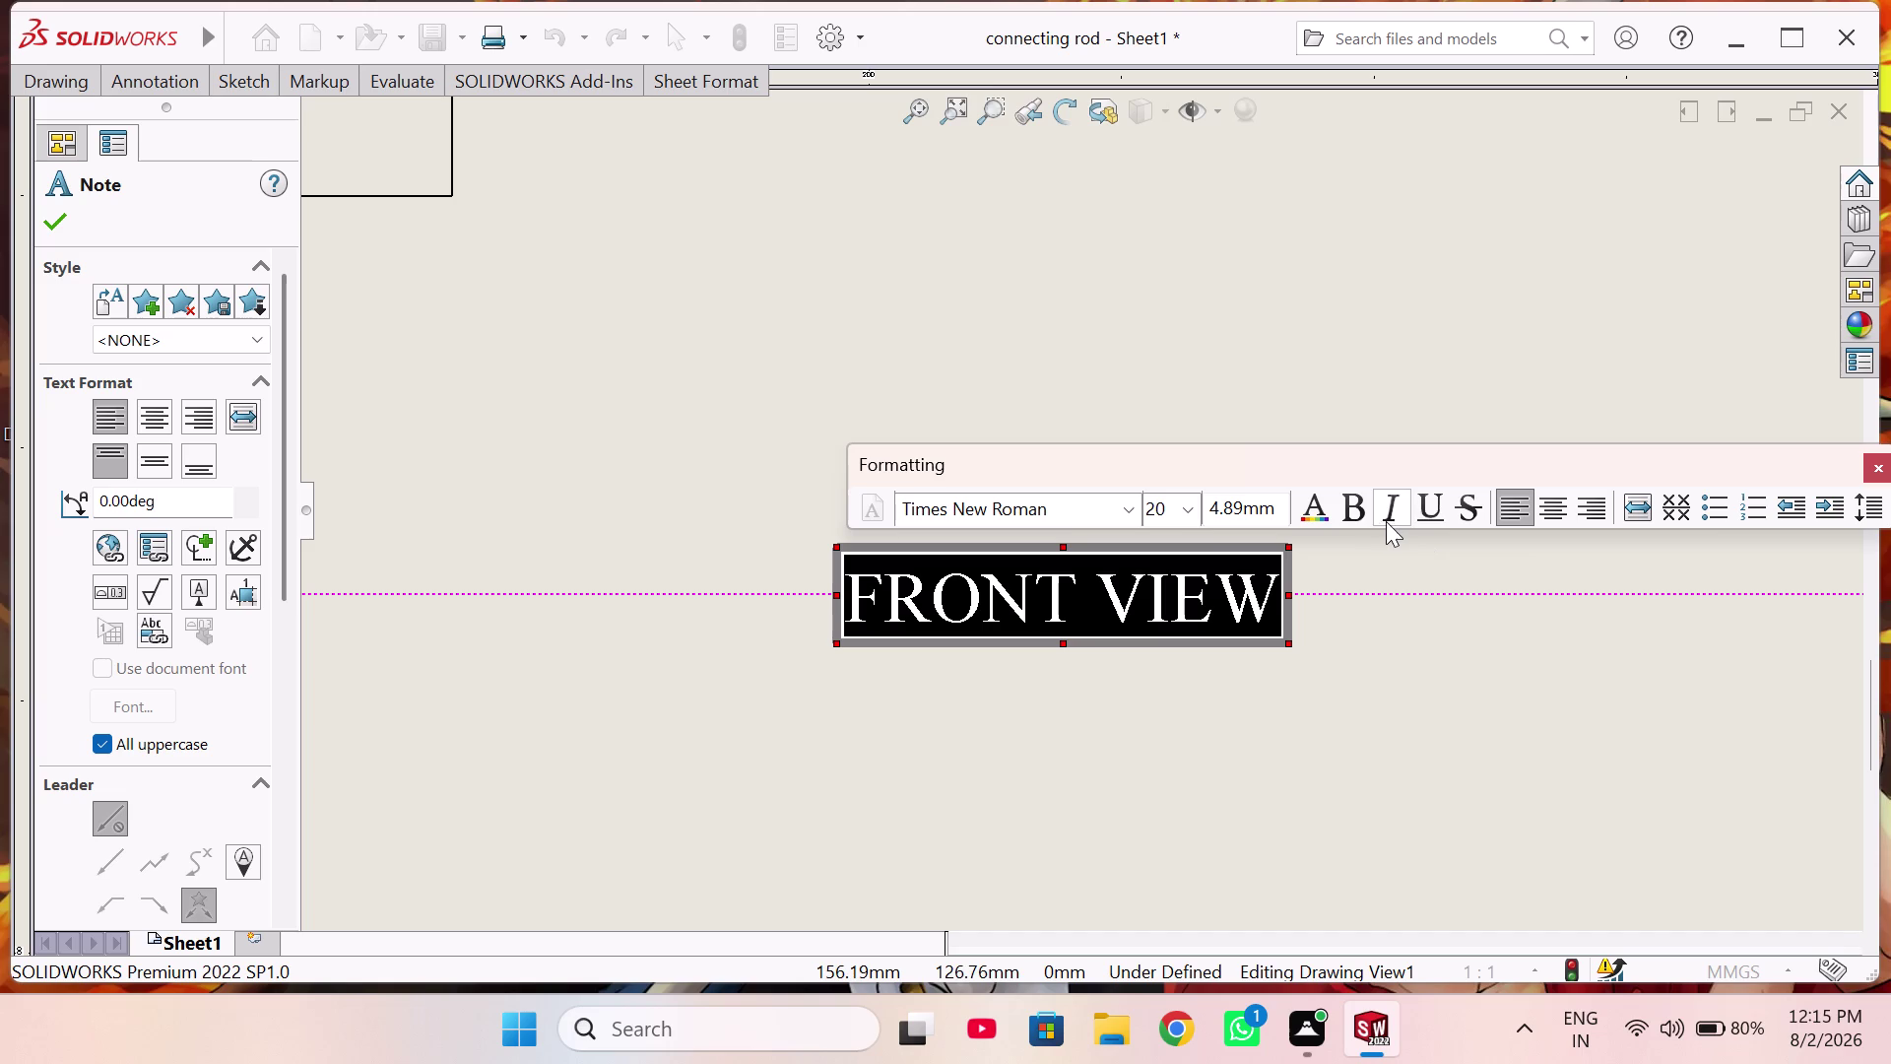
click(1360, 511)
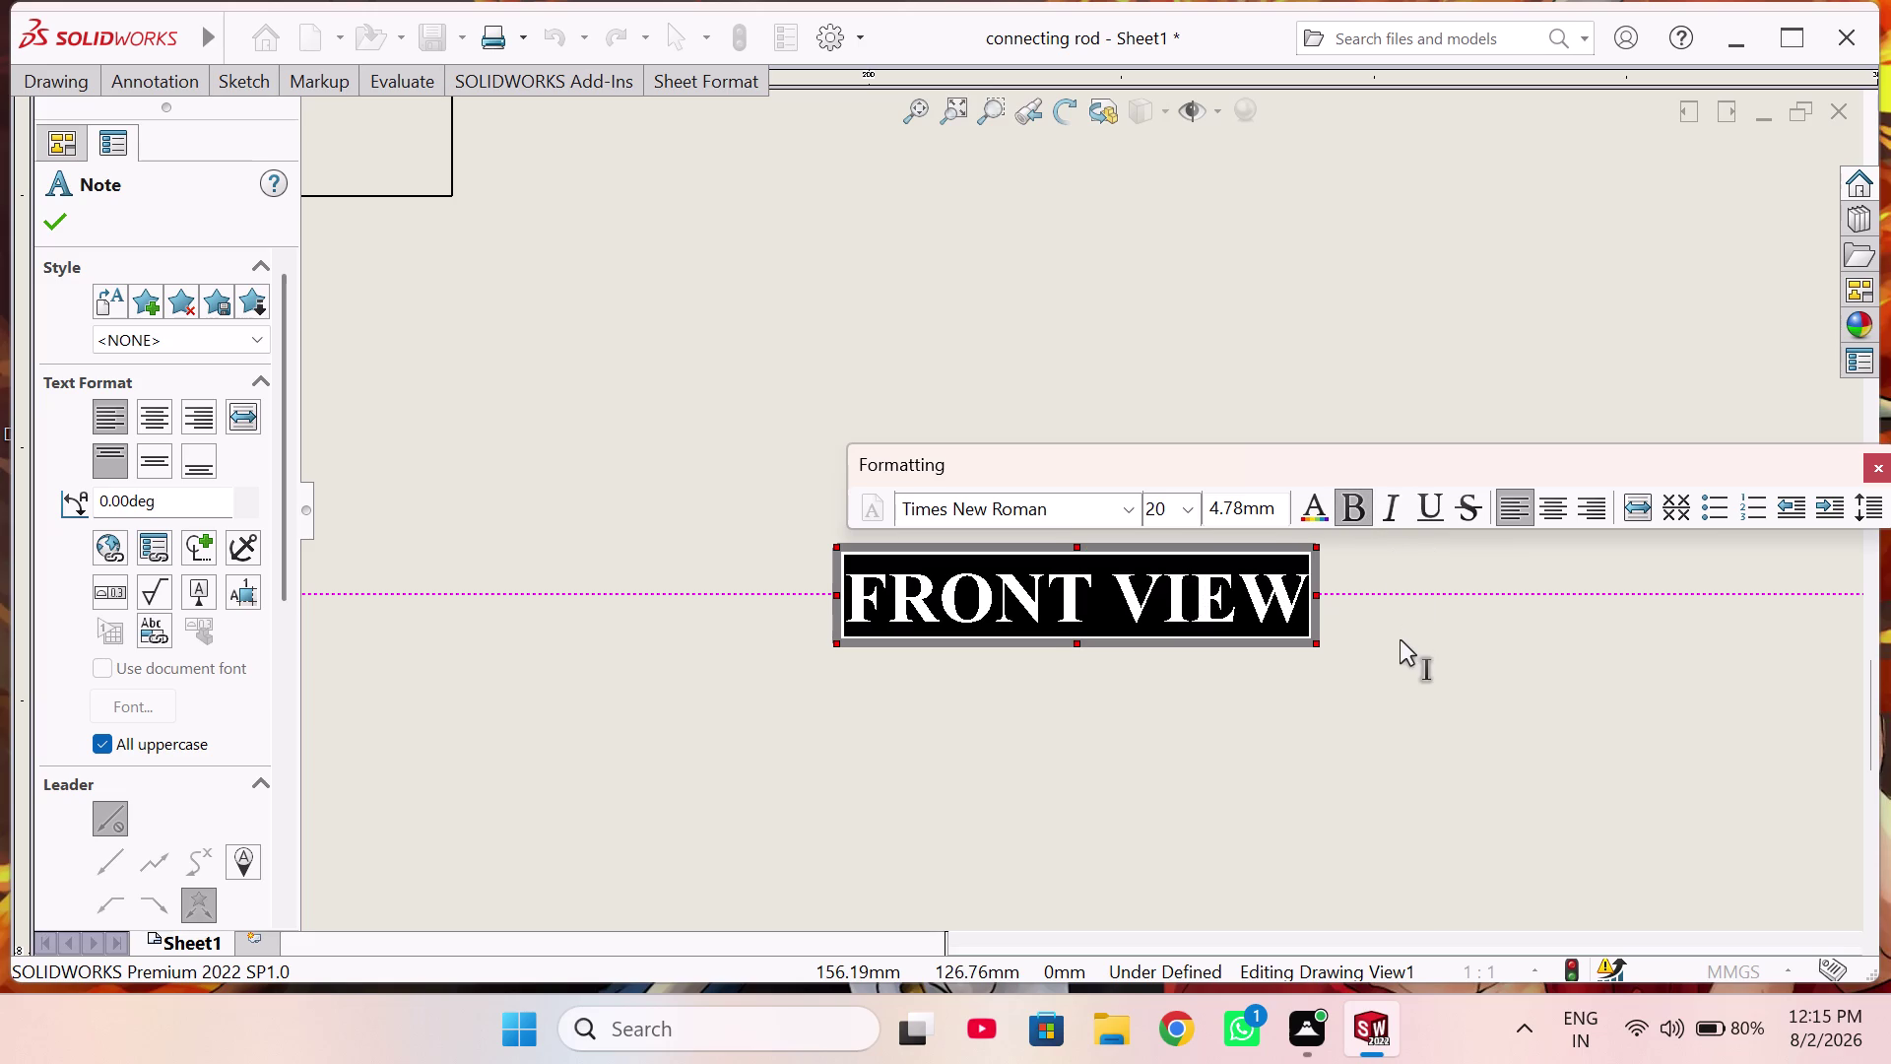
click(1399, 640)
scroll(up, 3)
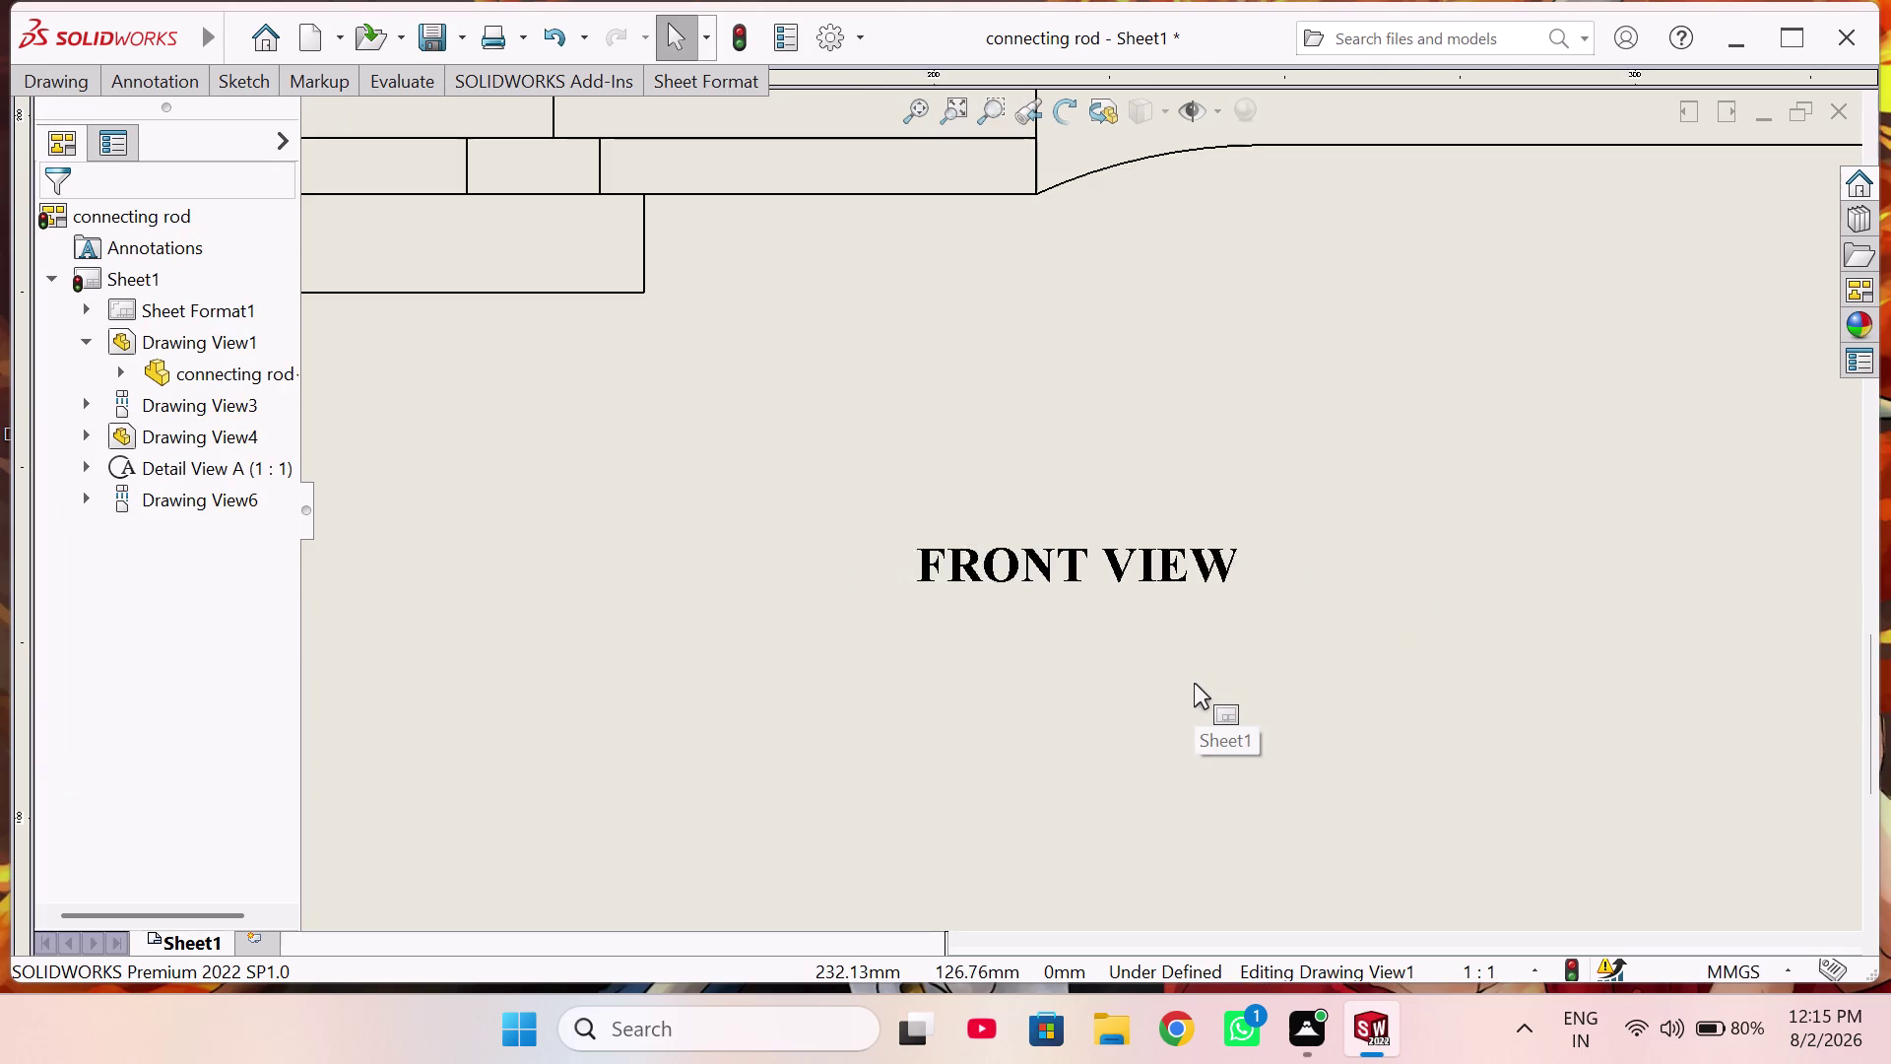
Zoom out to show the whole drawing sheet and reopen the FRONT VIEW label.
scroll(up, 3)
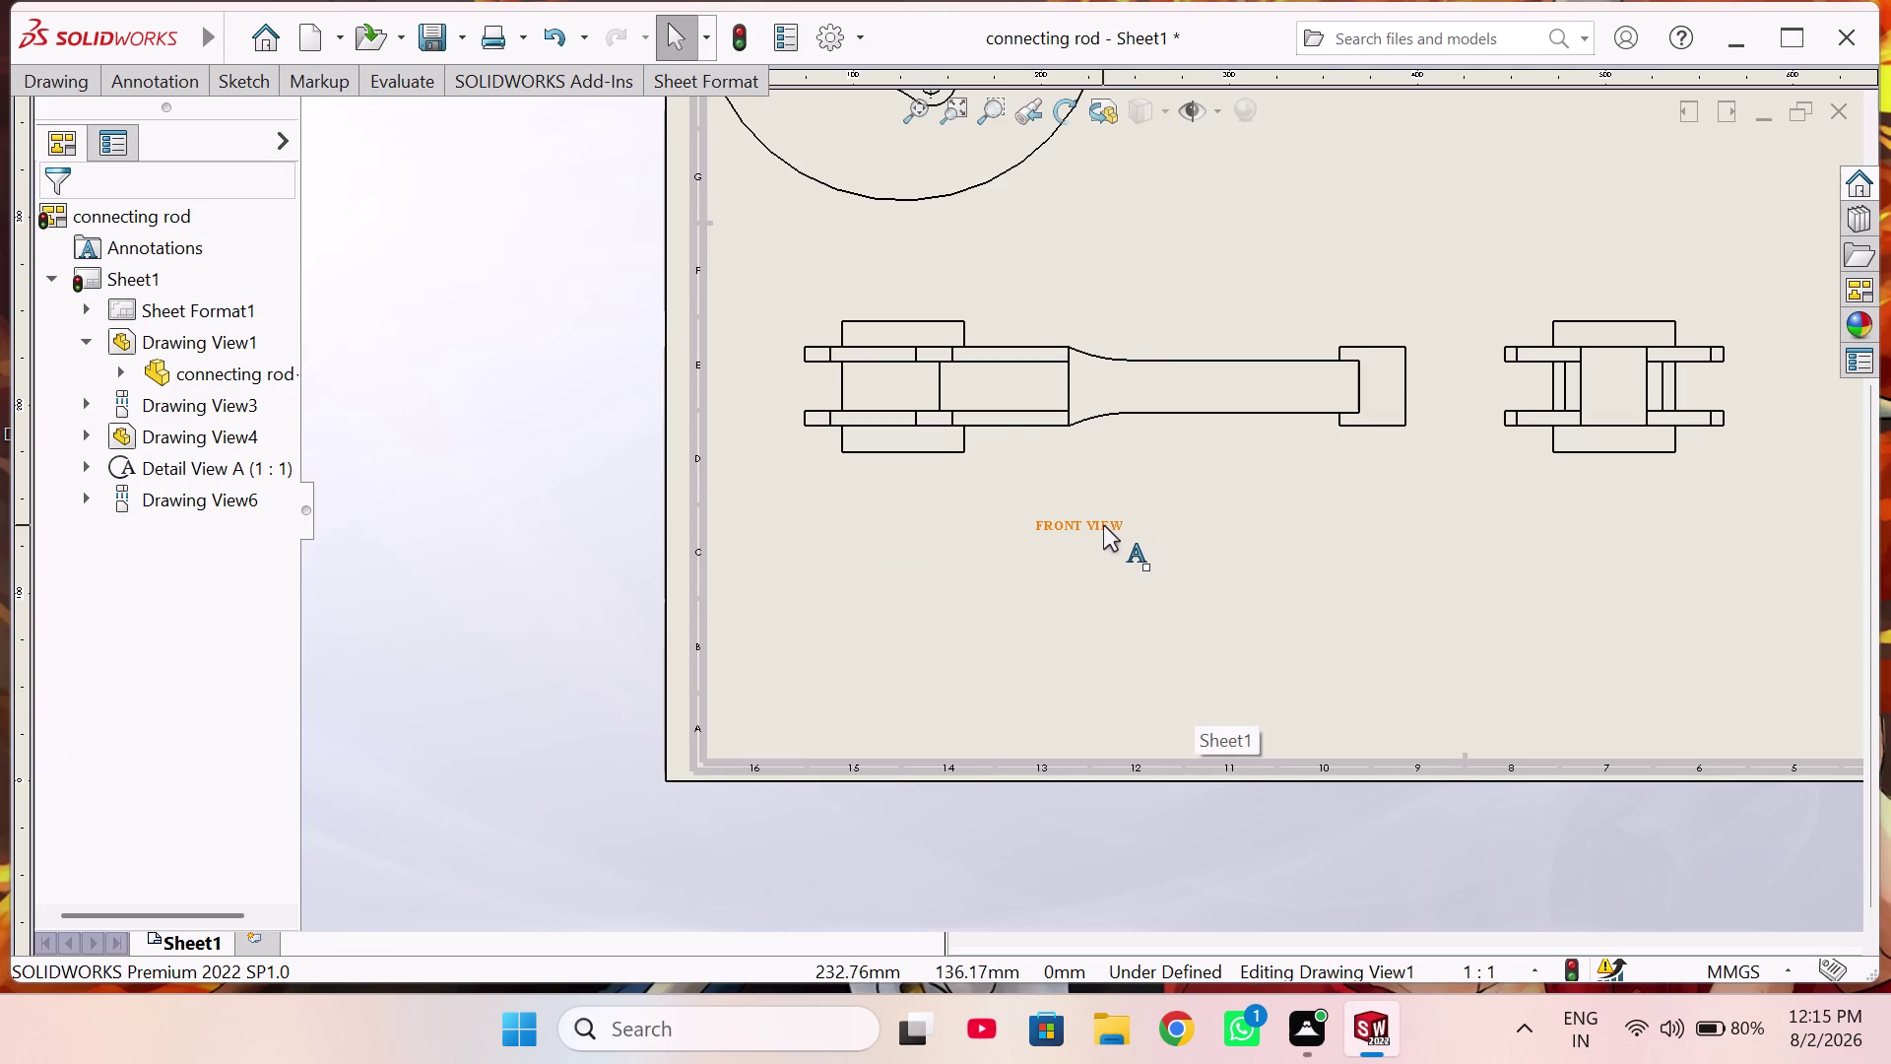
scroll(up, 3)
scroll(up, 3)
scroll(up, 3)
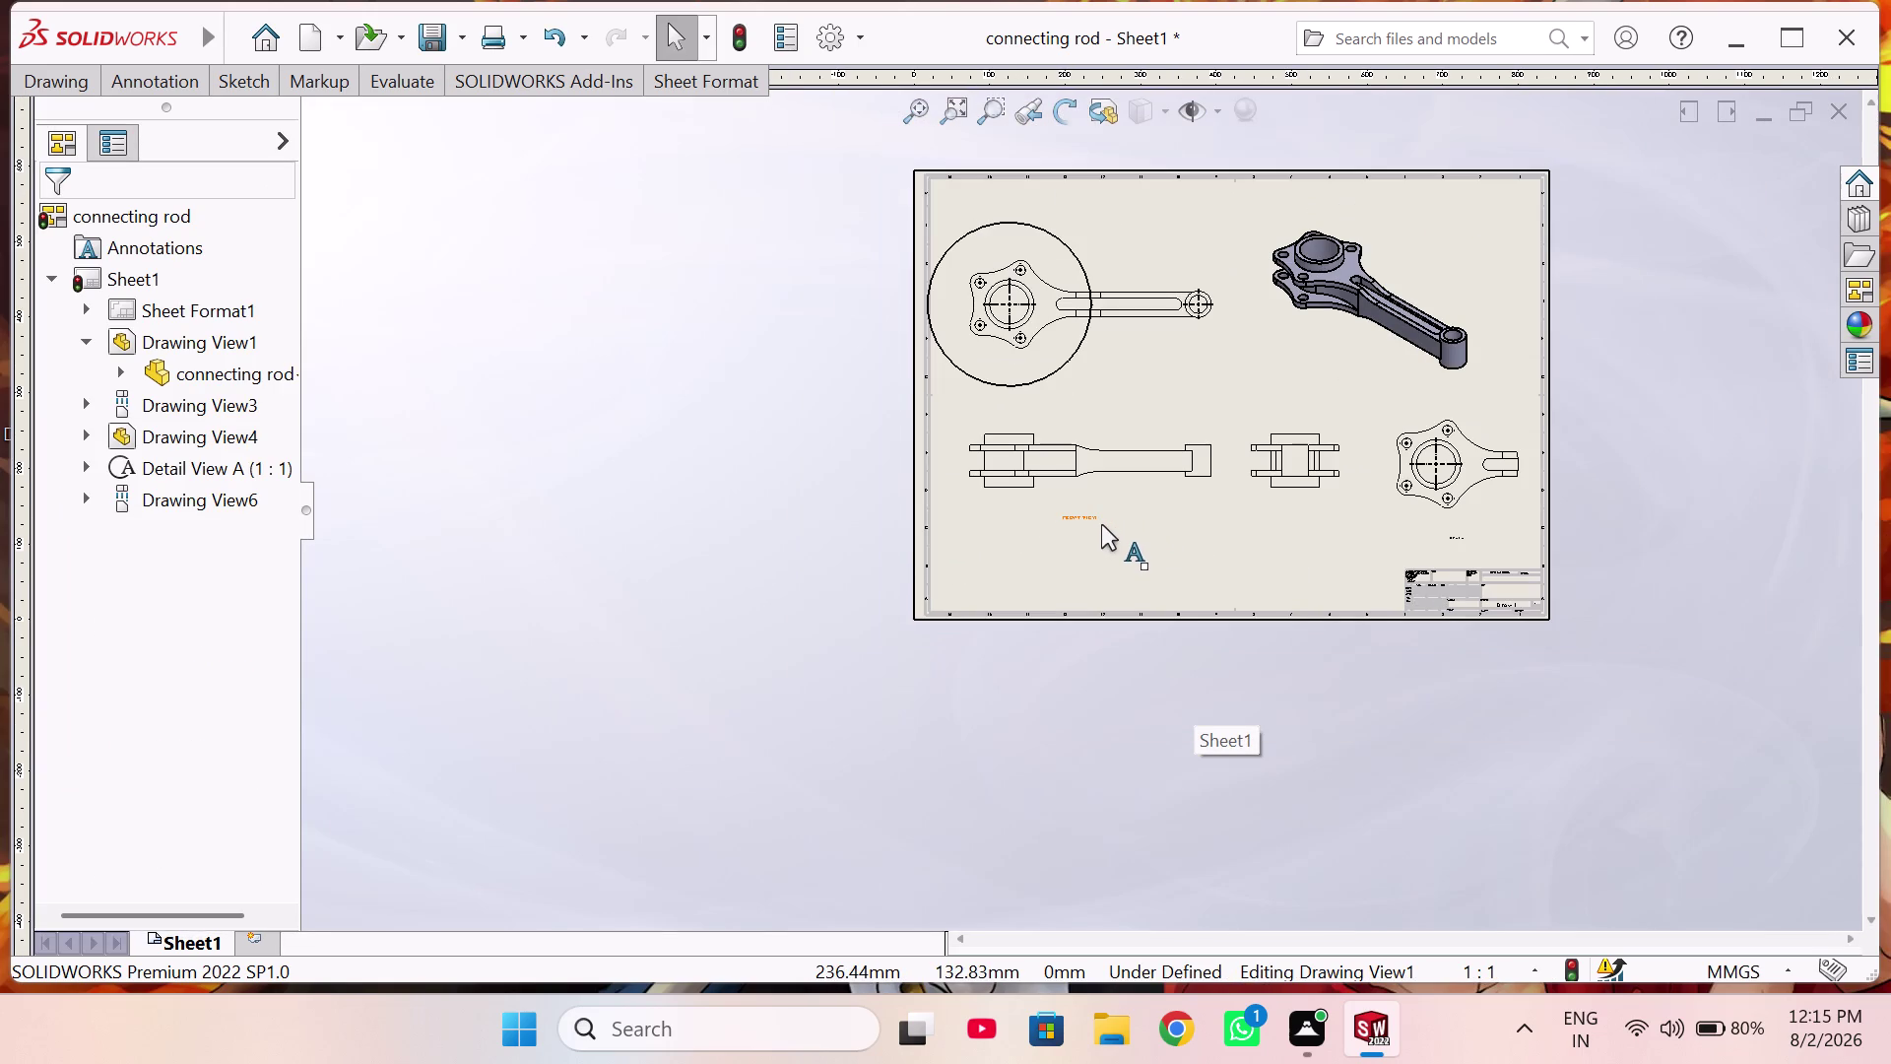
scroll(down, 3)
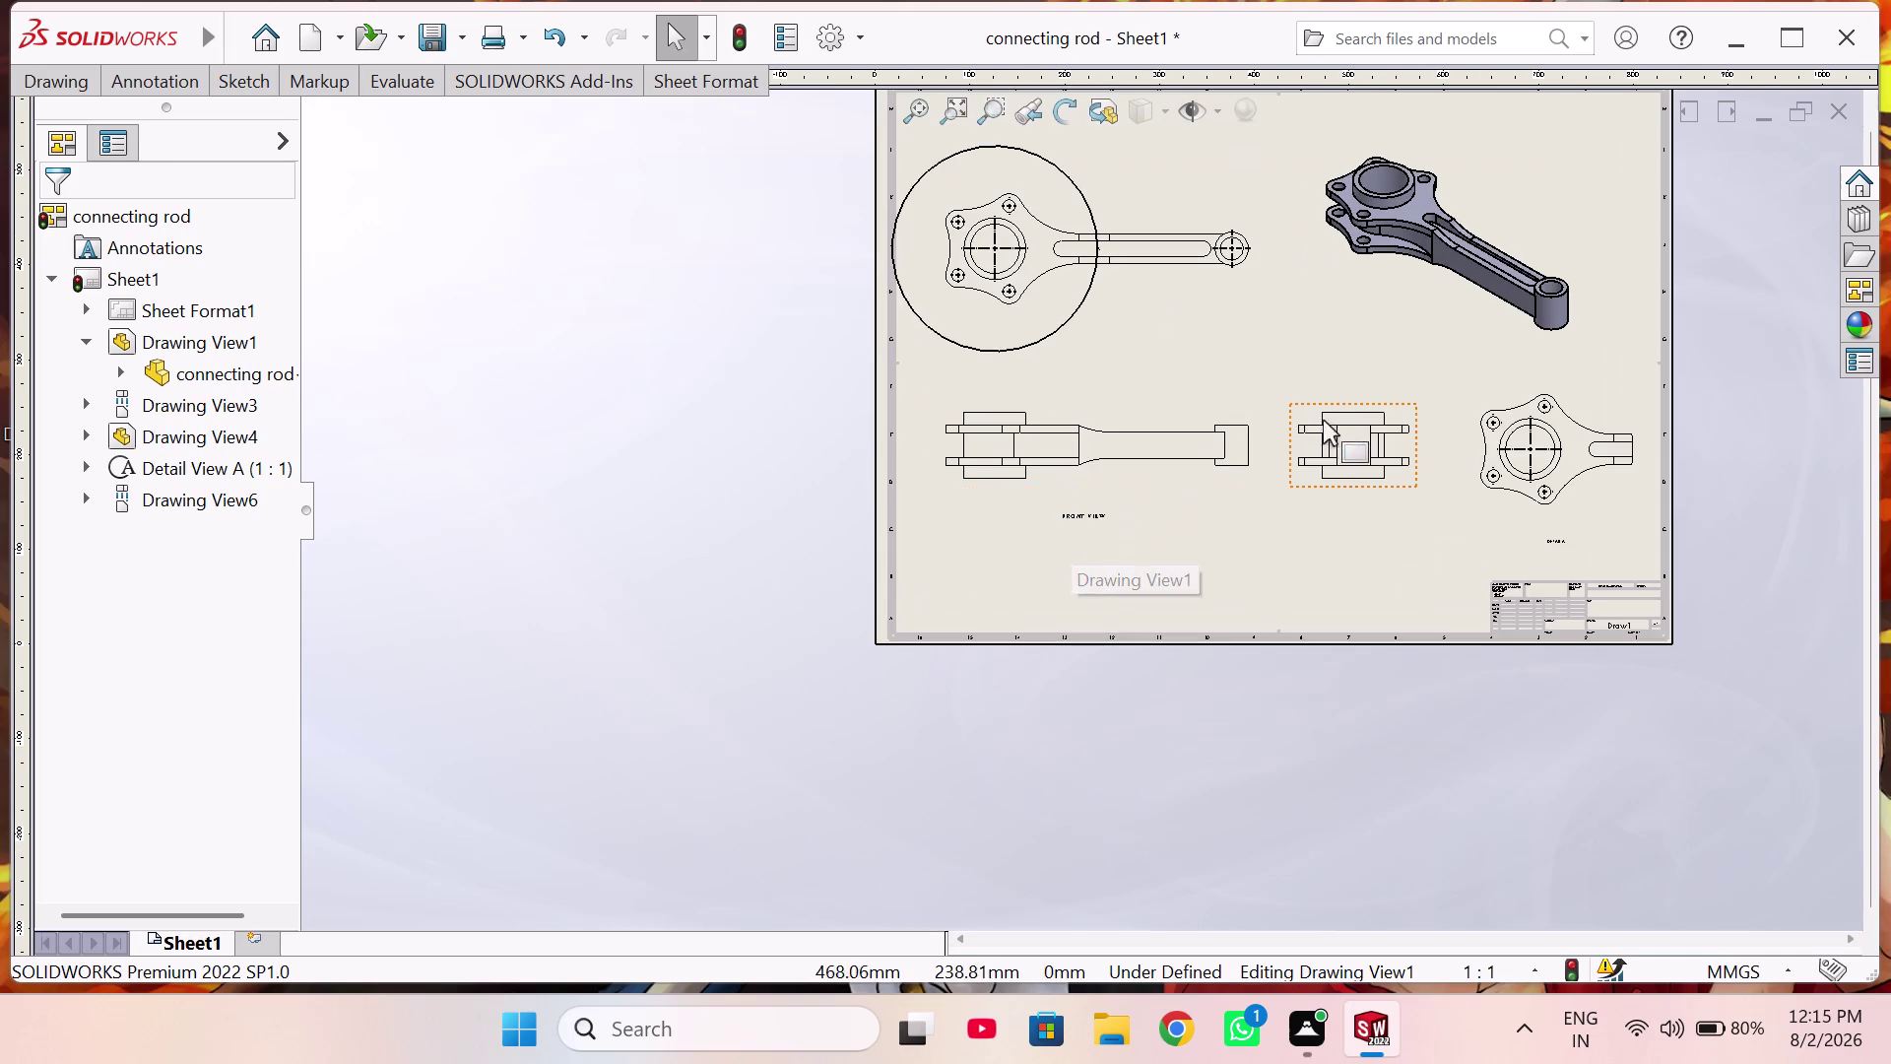
scroll(down, 3)
scroll(up, 3)
scroll(down, 3)
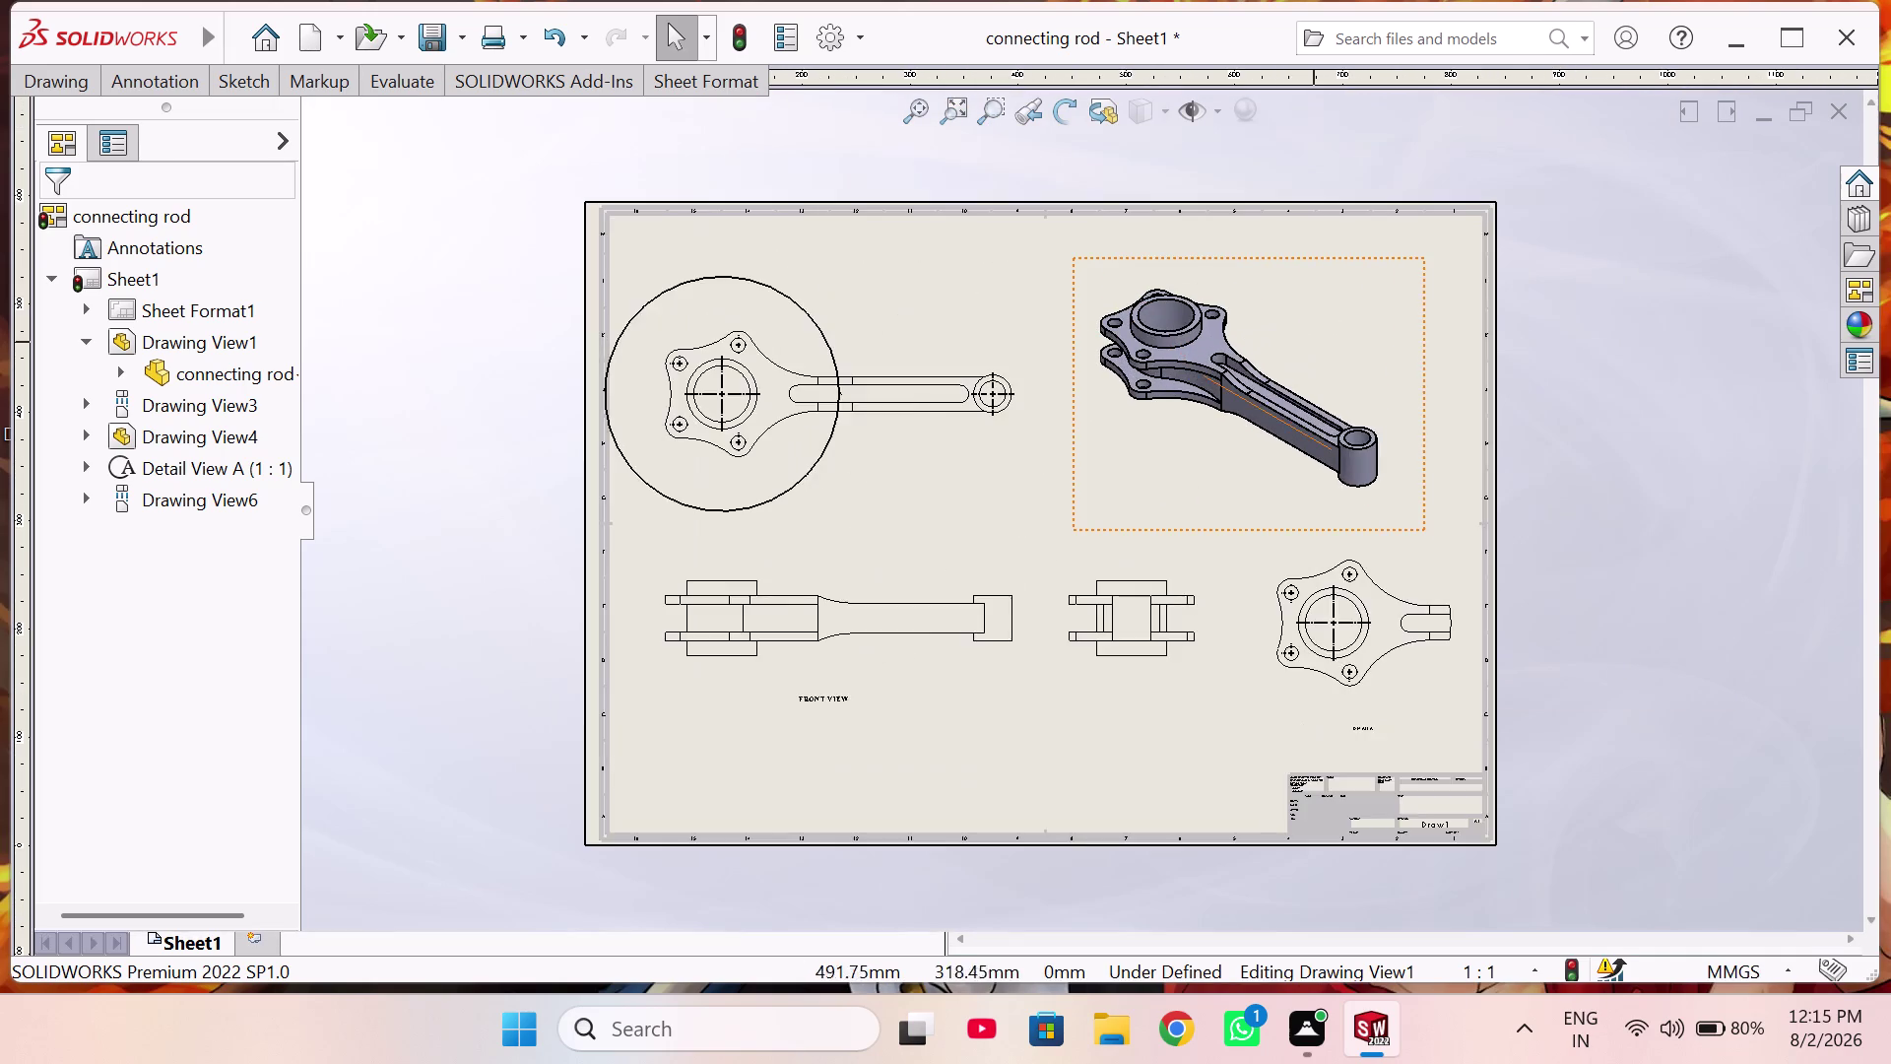
scroll(down, 3)
scroll(up, 3)
scroll(down, 3)
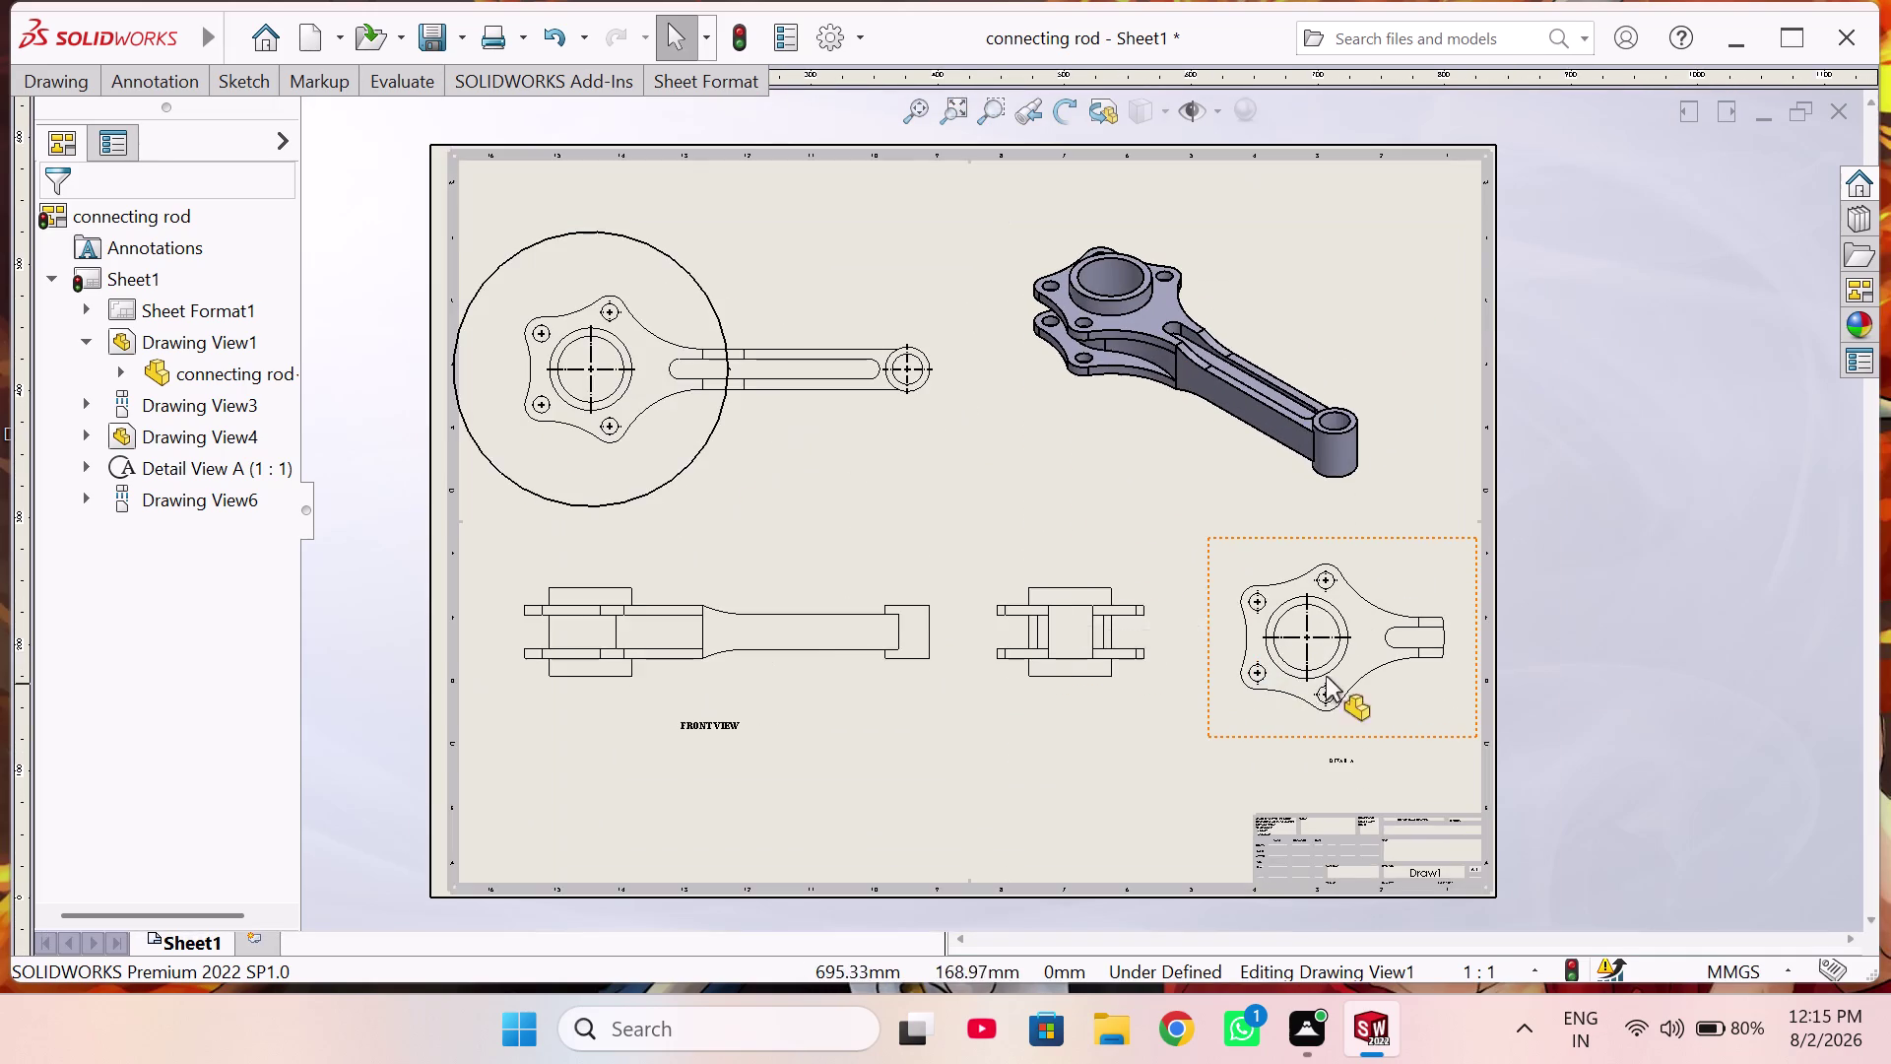
scroll(down, 3)
scroll(up, 3)
scroll(up, 3)
scroll(down, 3)
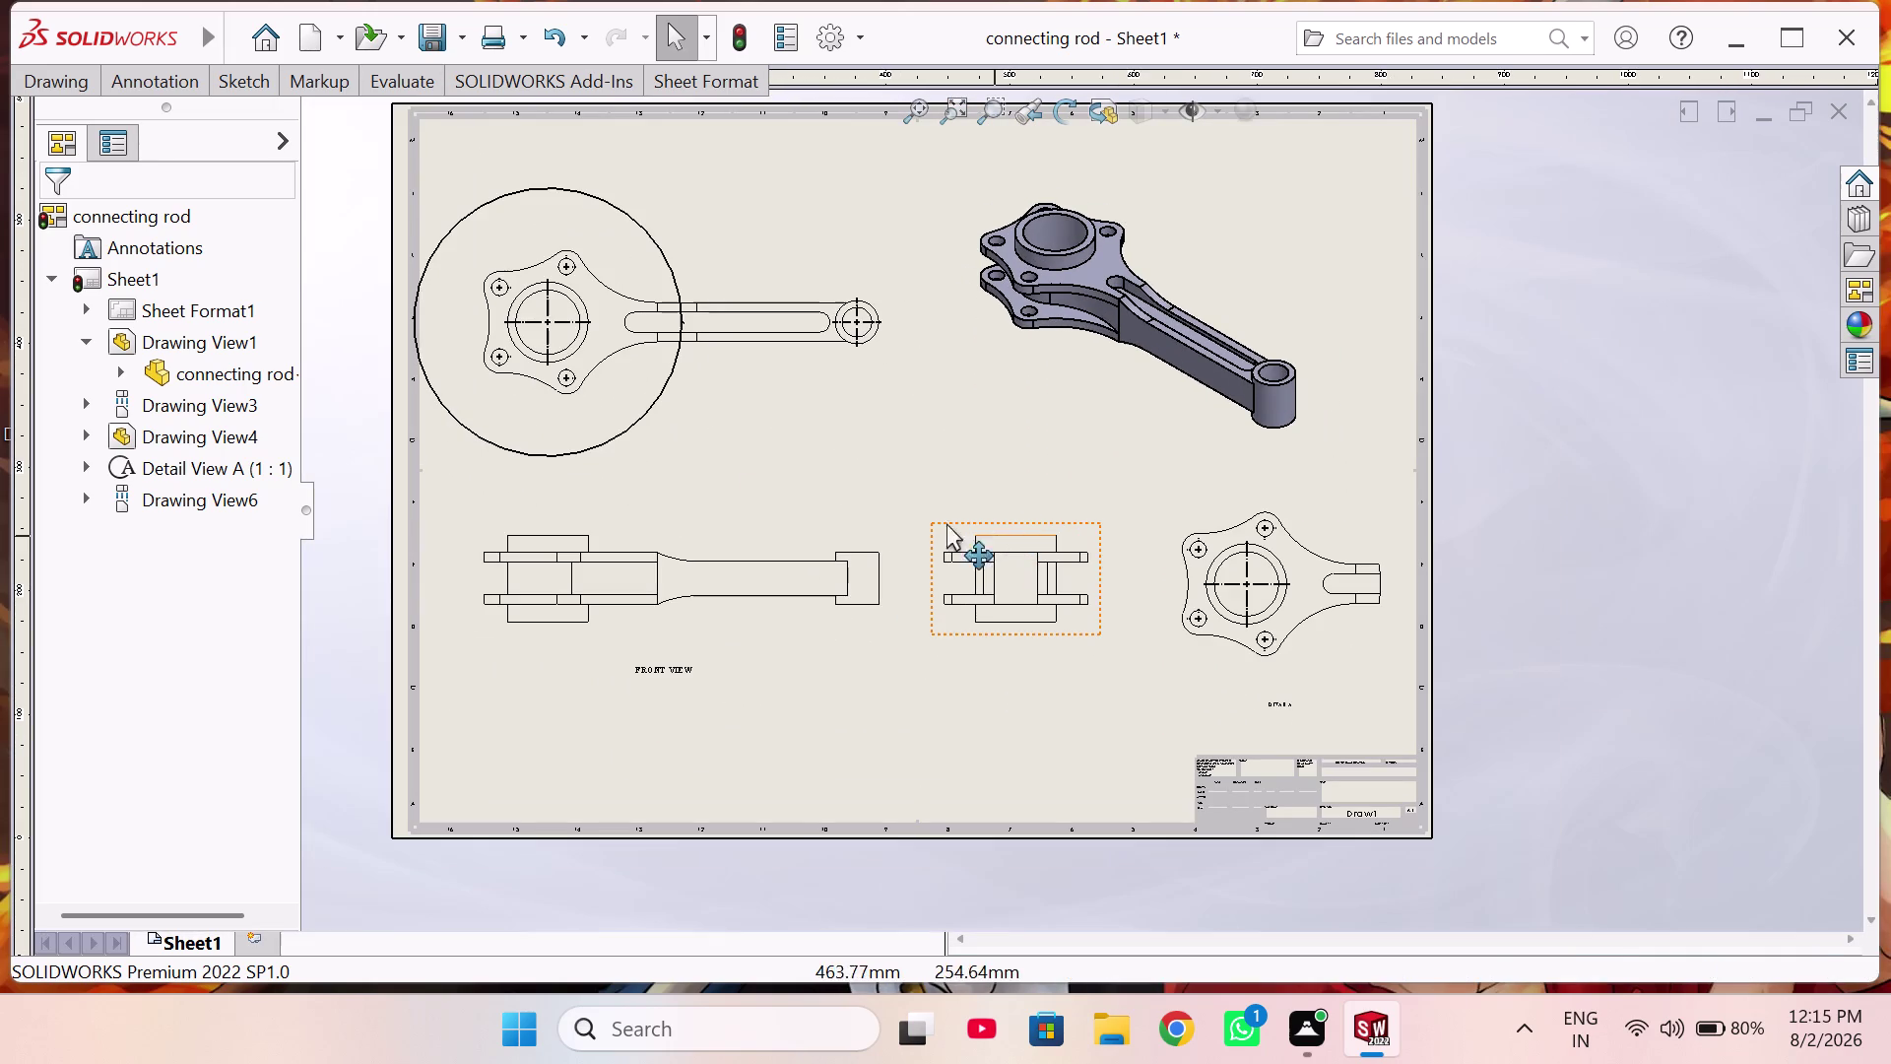
double_click(685, 671)
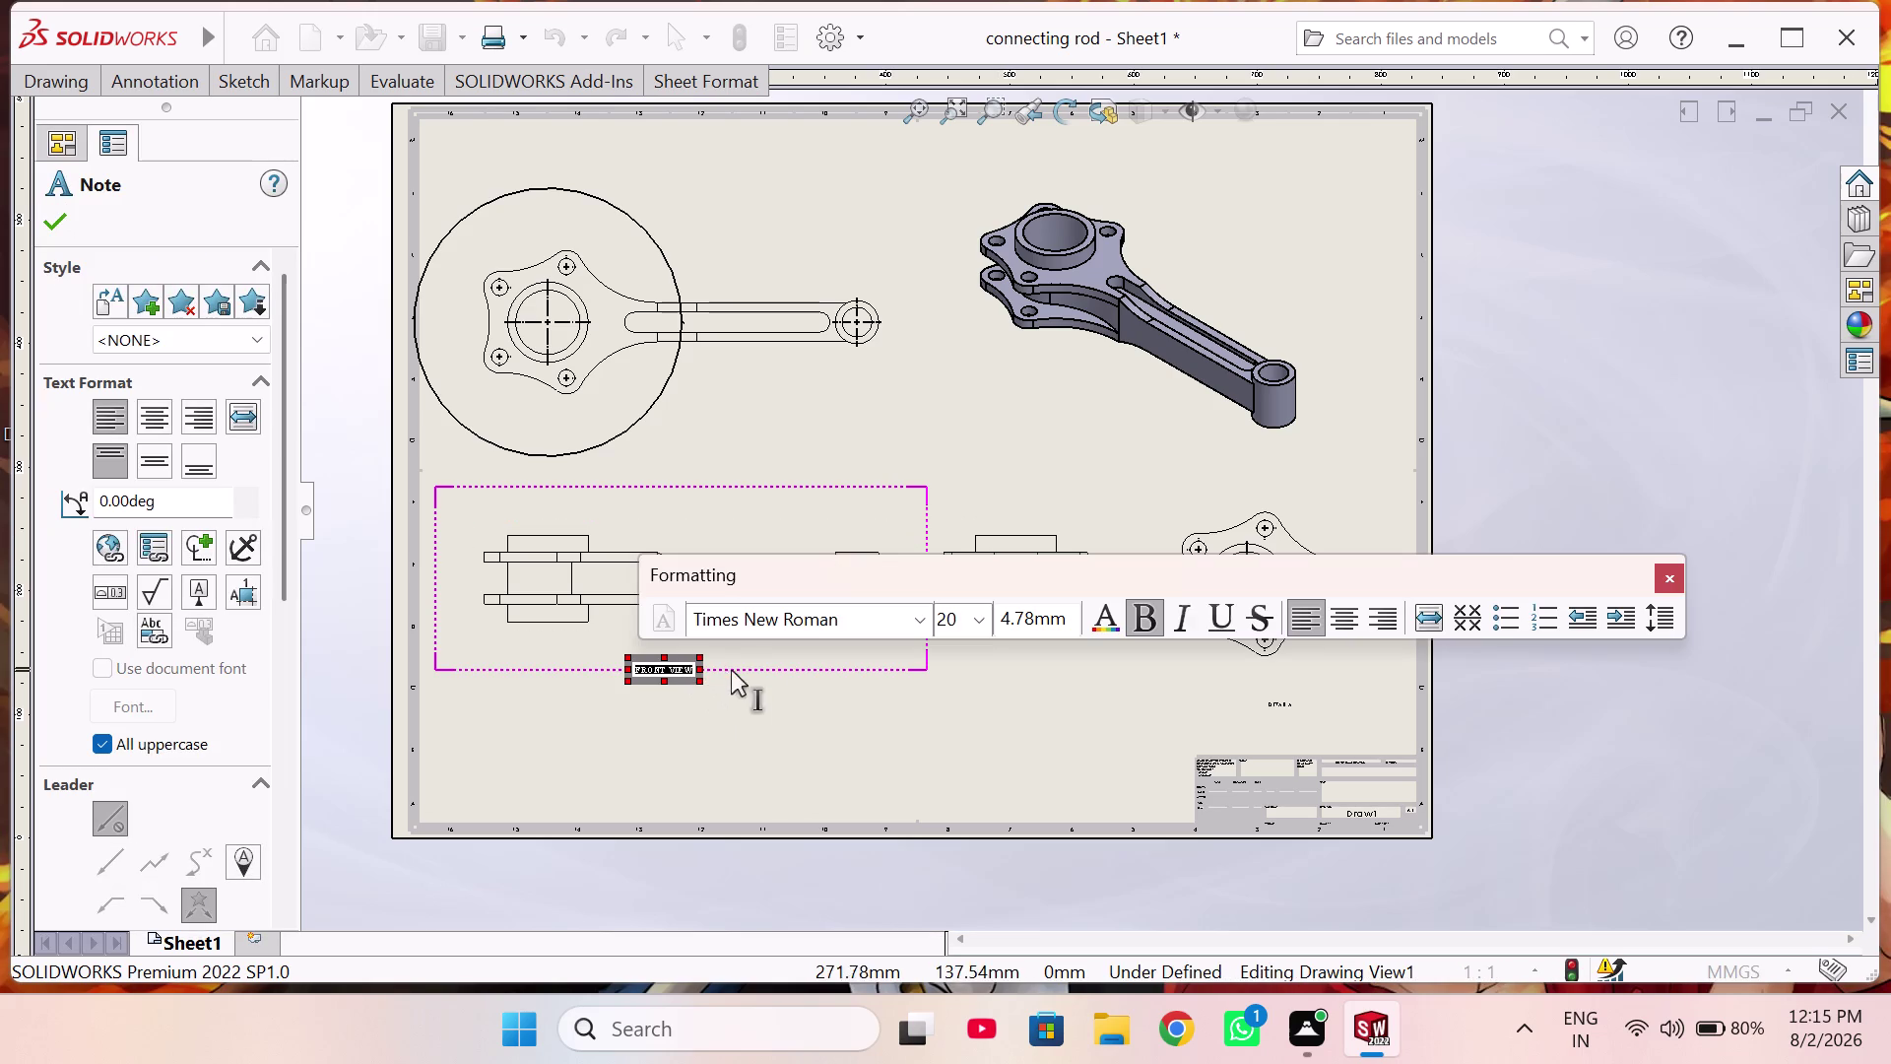
Enlarge the FRONT VIEW label text to size 26.
click(985, 619)
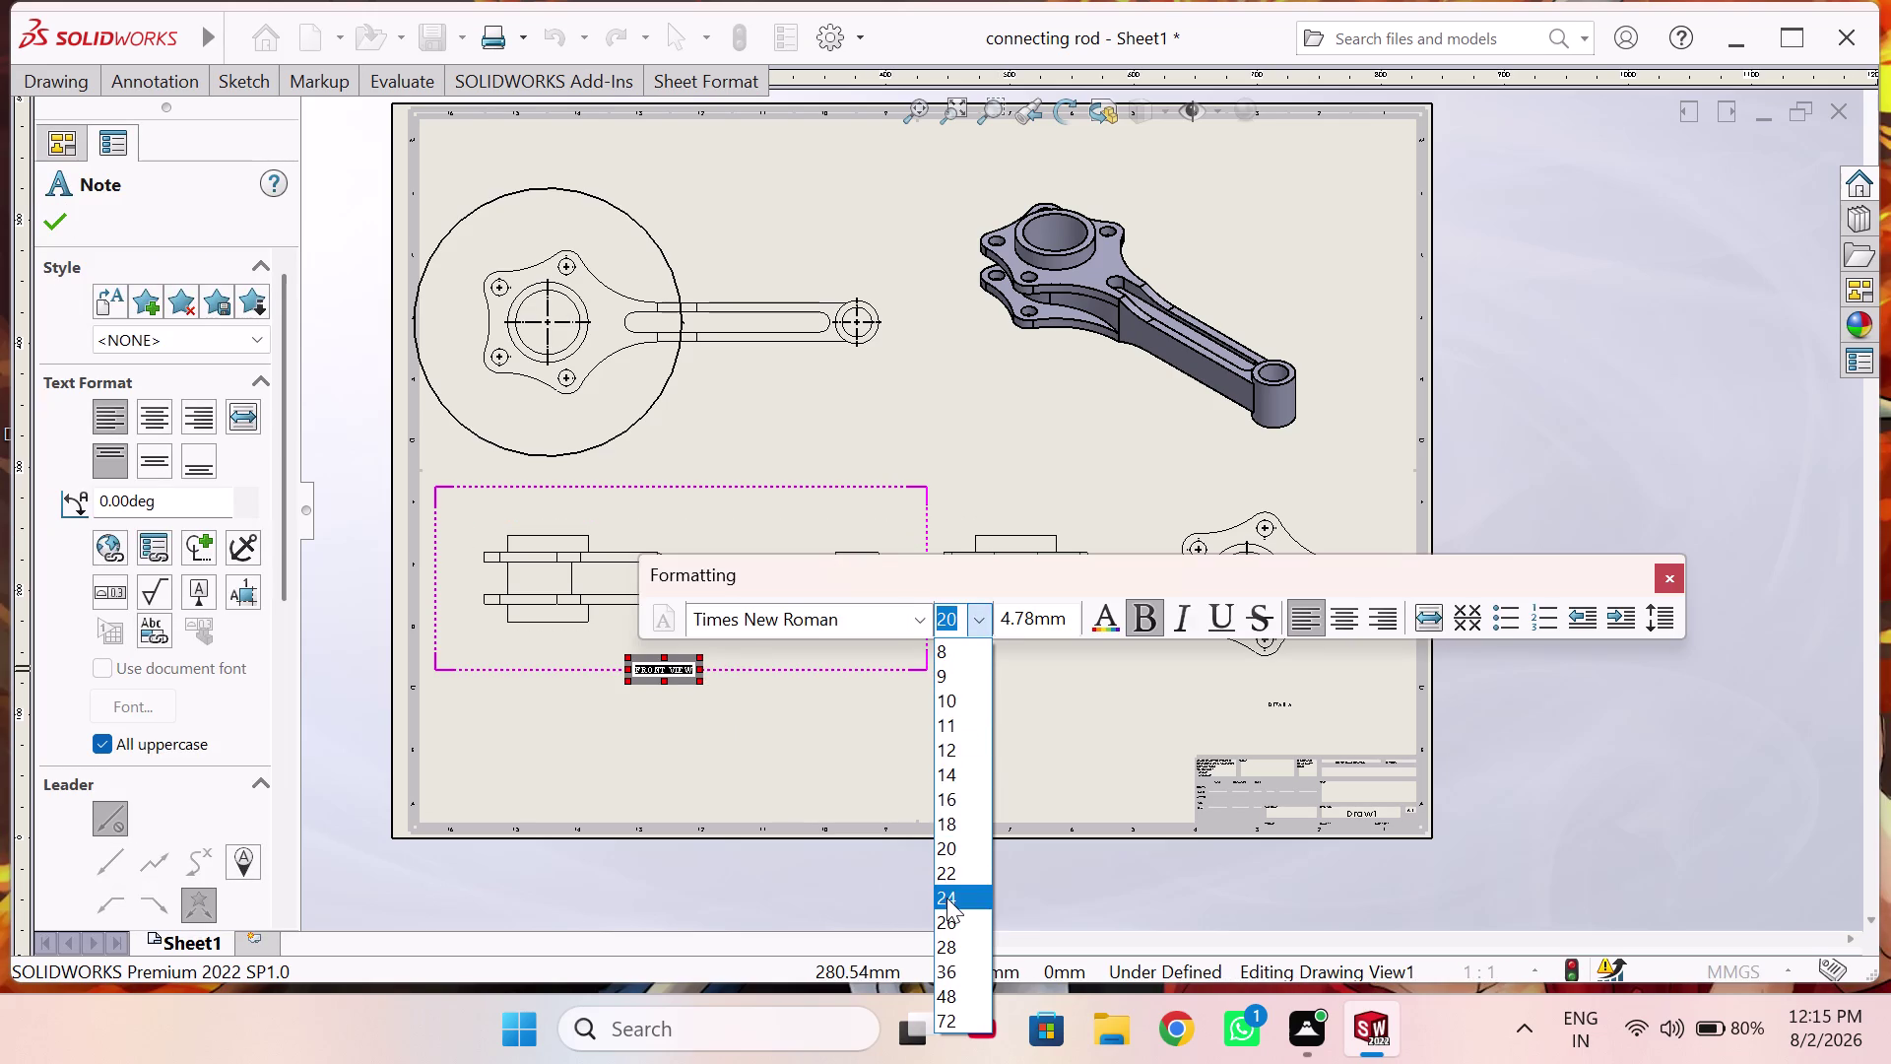
click(947, 897)
click(982, 617)
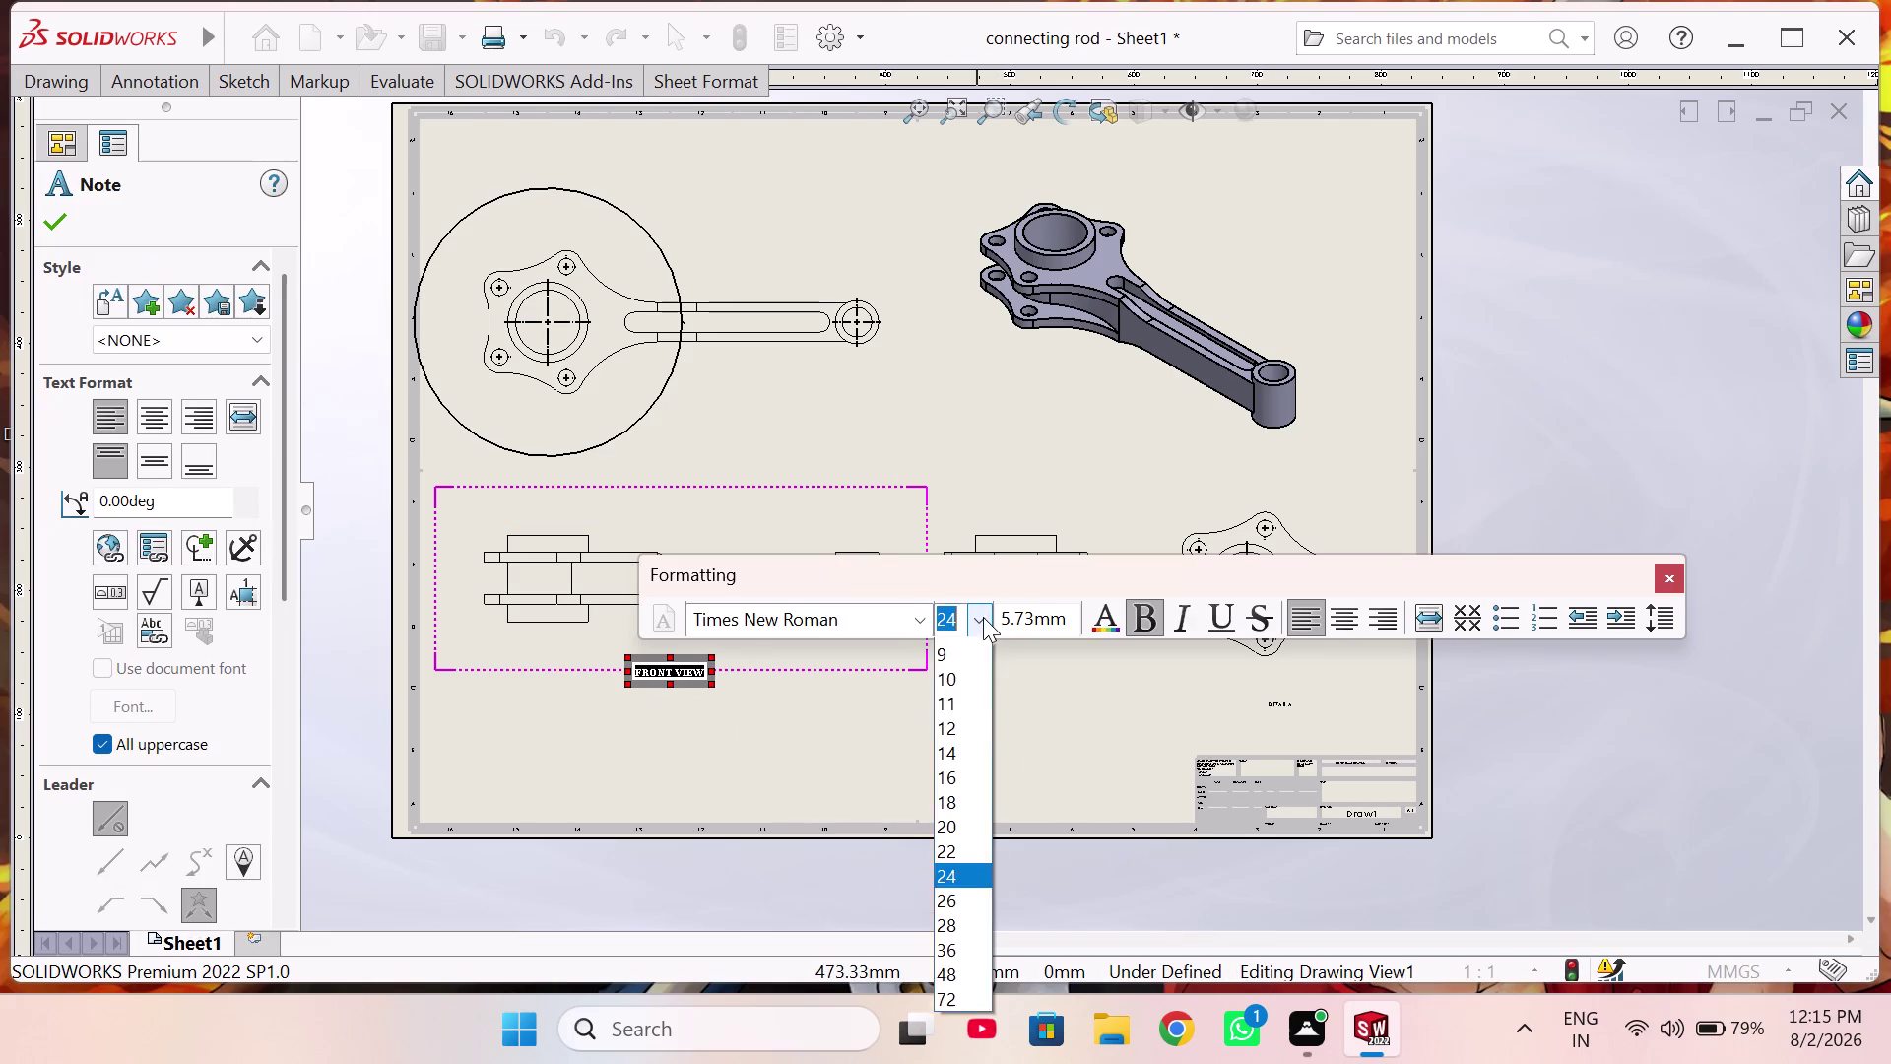
click(963, 929)
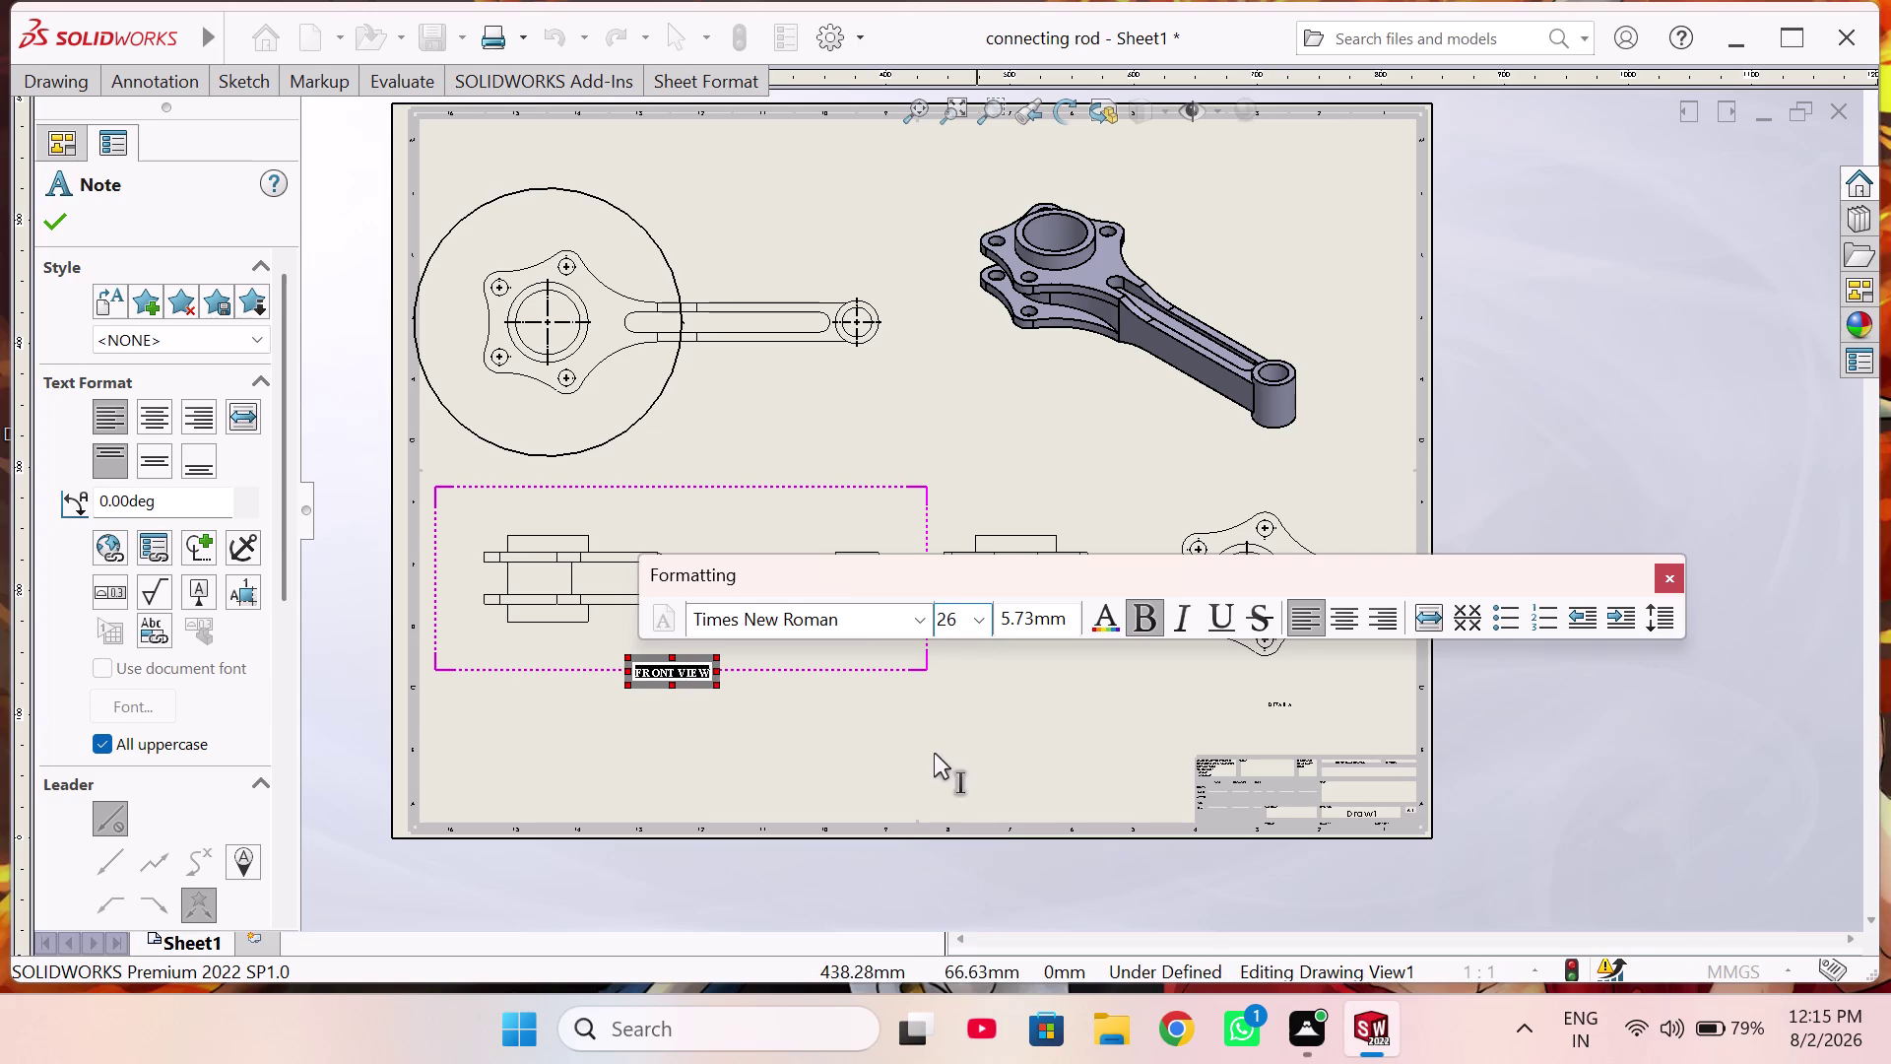
click(932, 752)
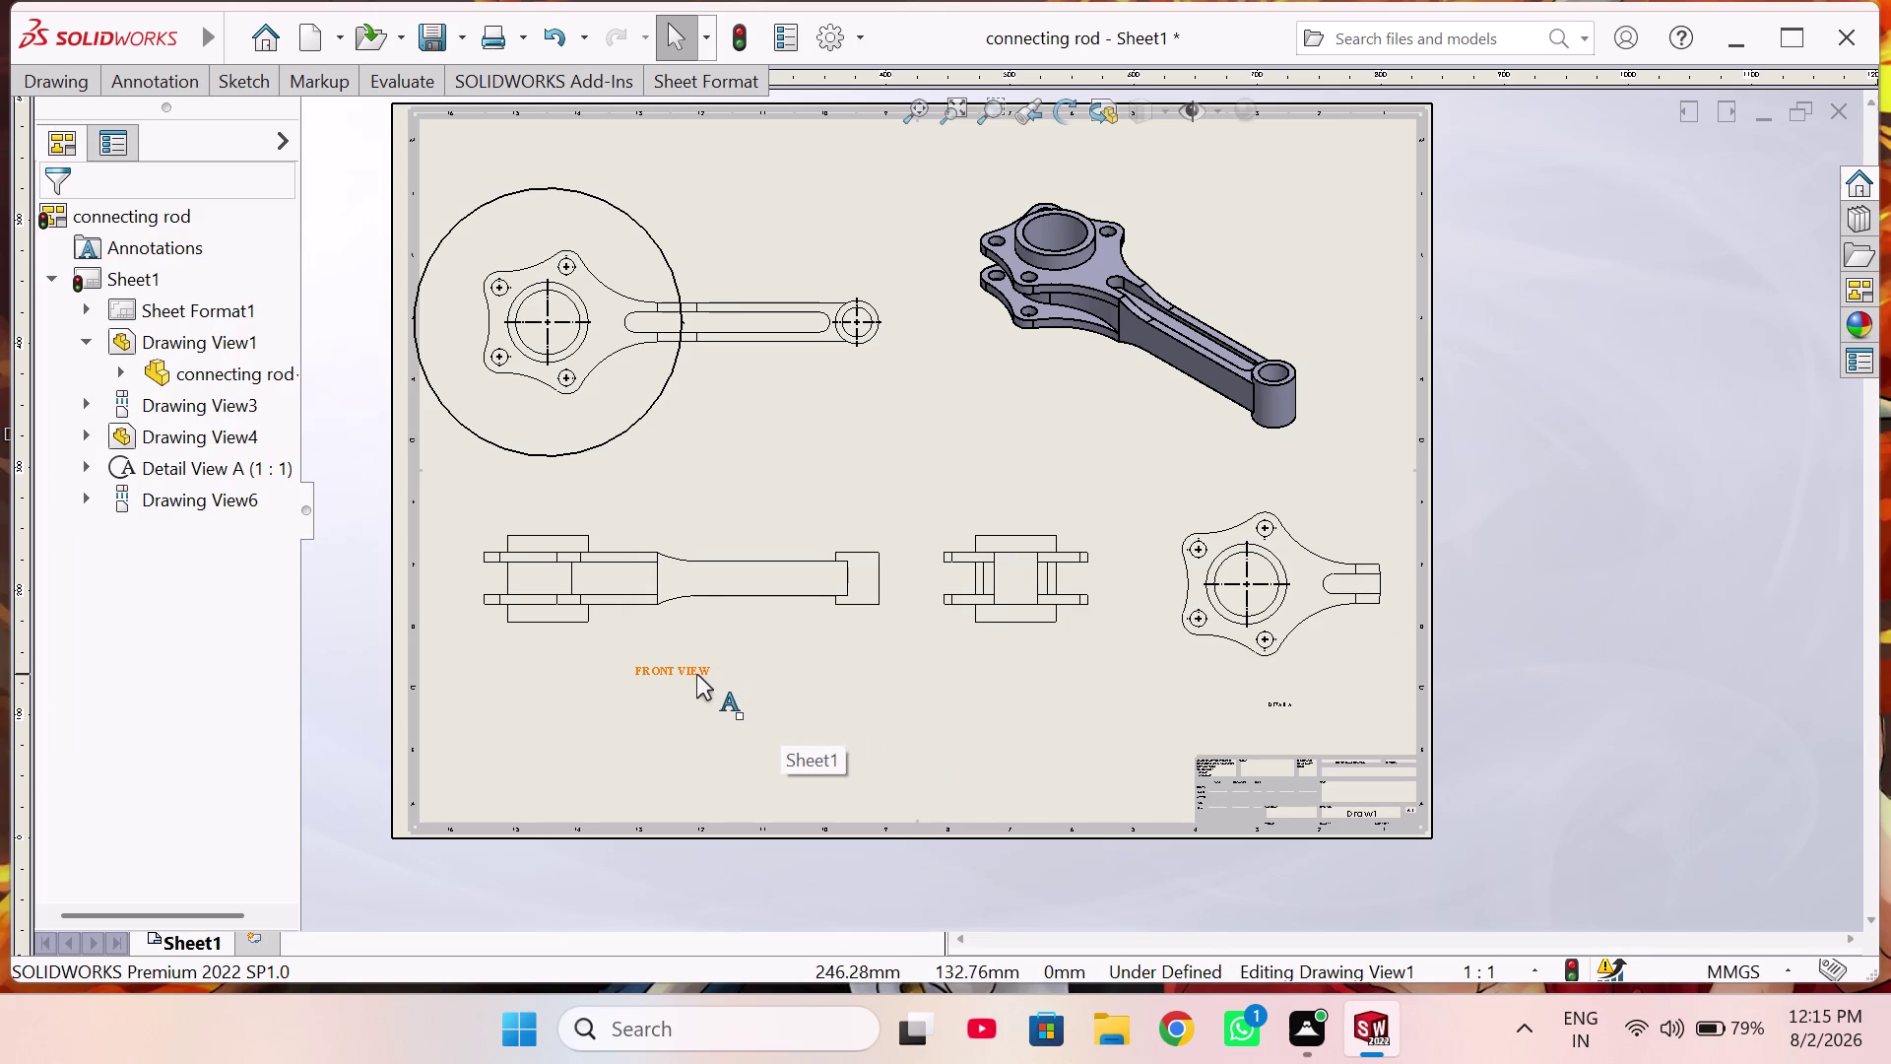
Copy the FRONT VIEW label under the top-left, isometric and middle views.
click(695, 673)
key(ctrl+c)
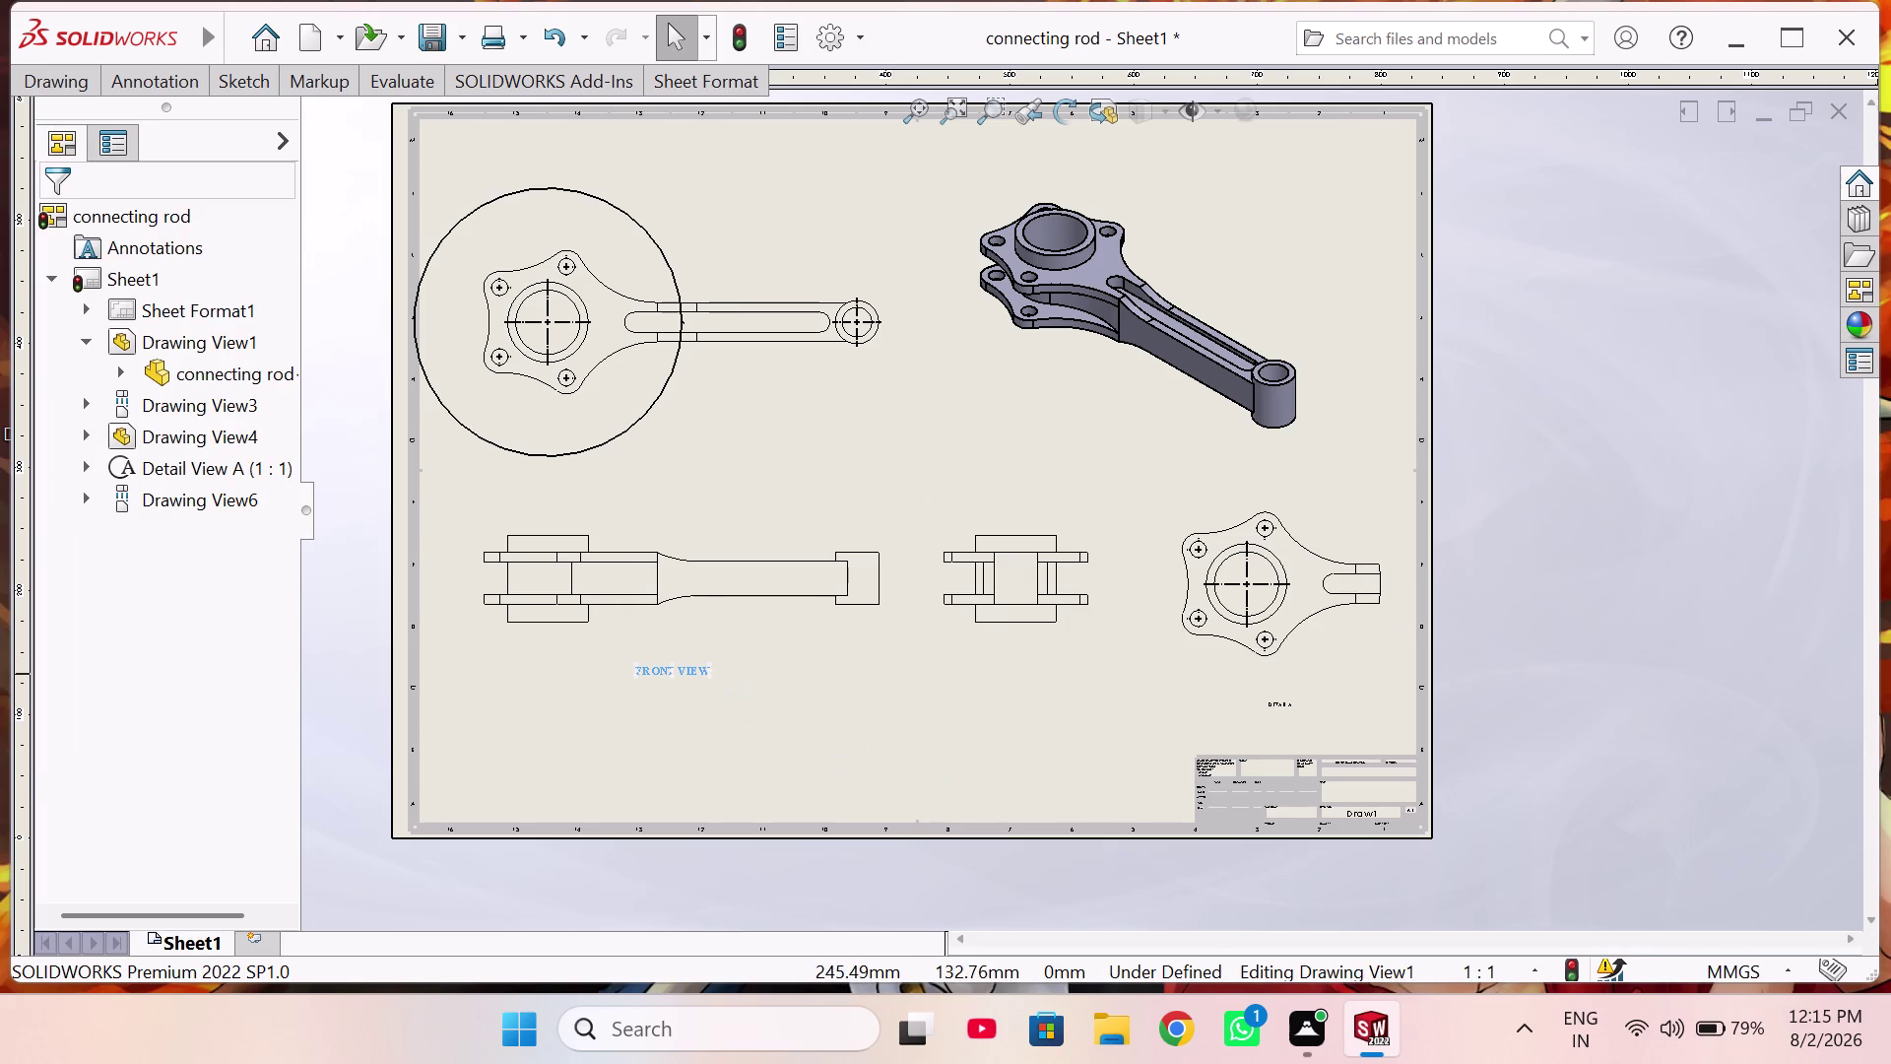
click(660, 443)
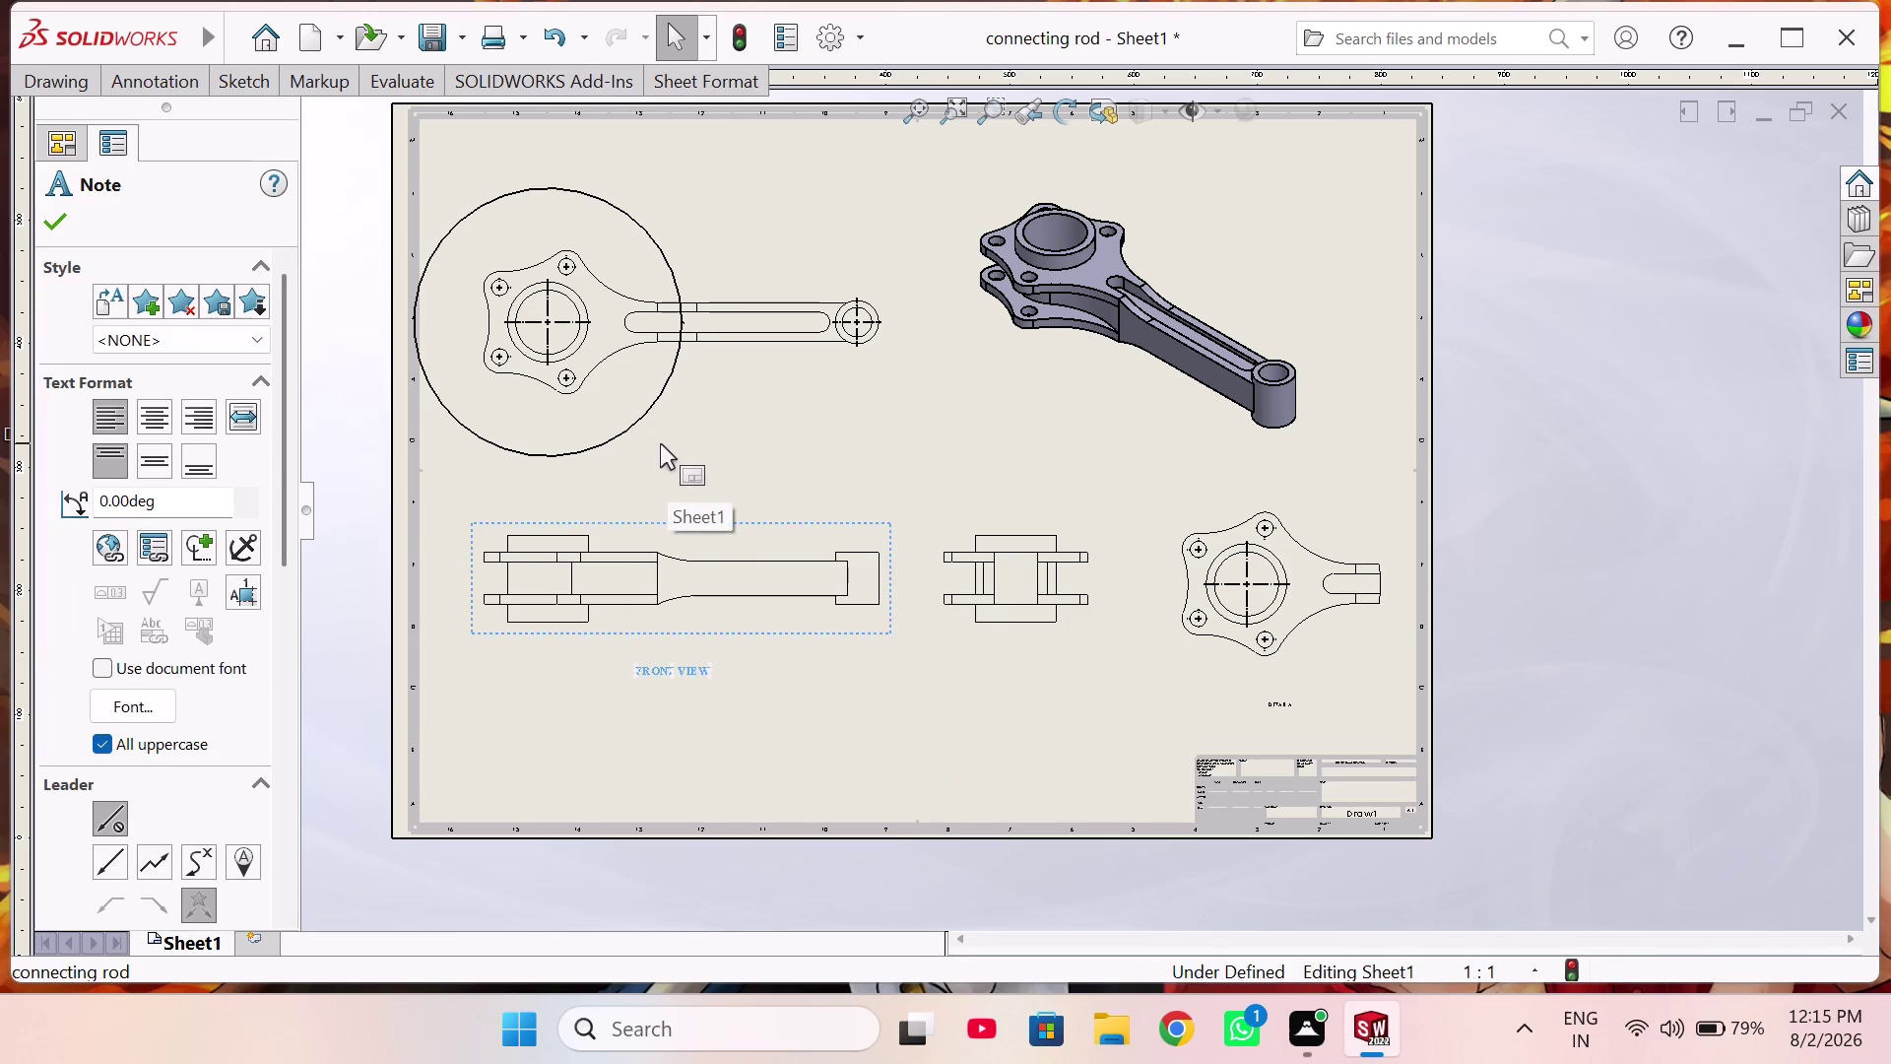
key(ctrl+v)
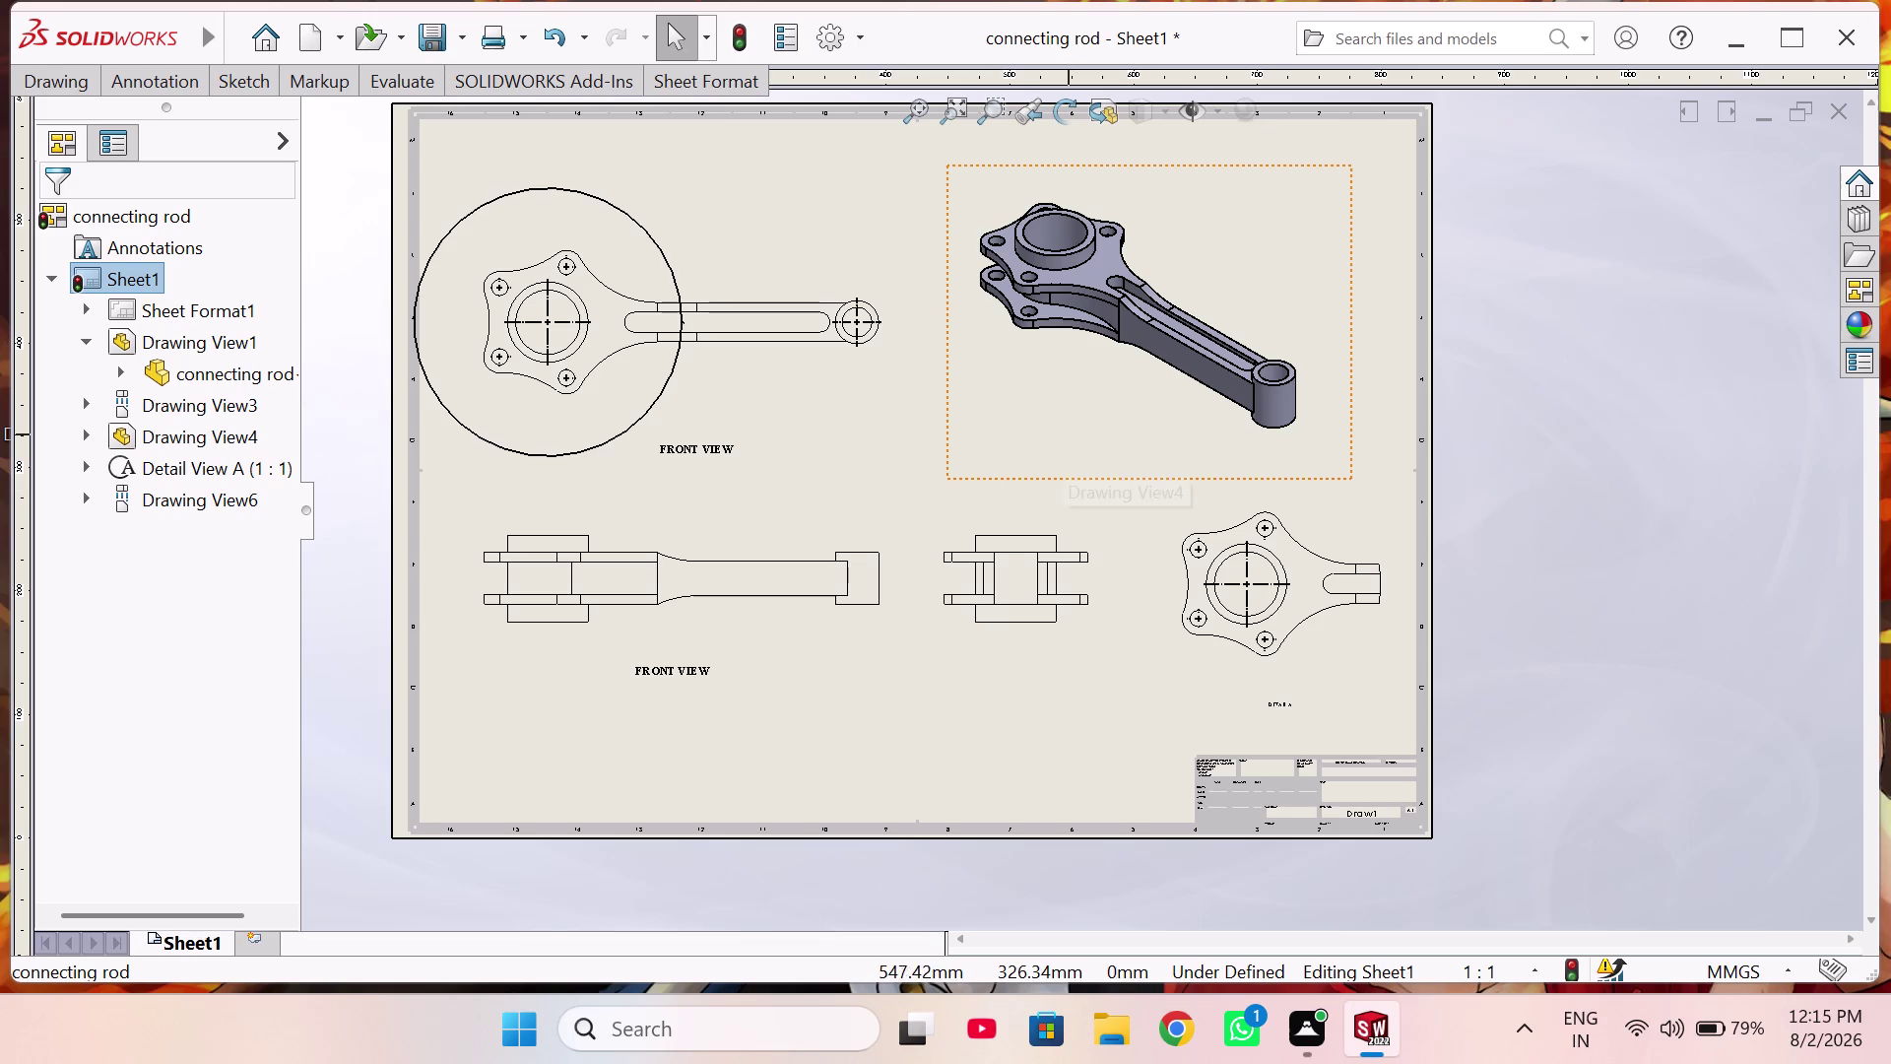
click(1074, 434)
key(ctrl+v)
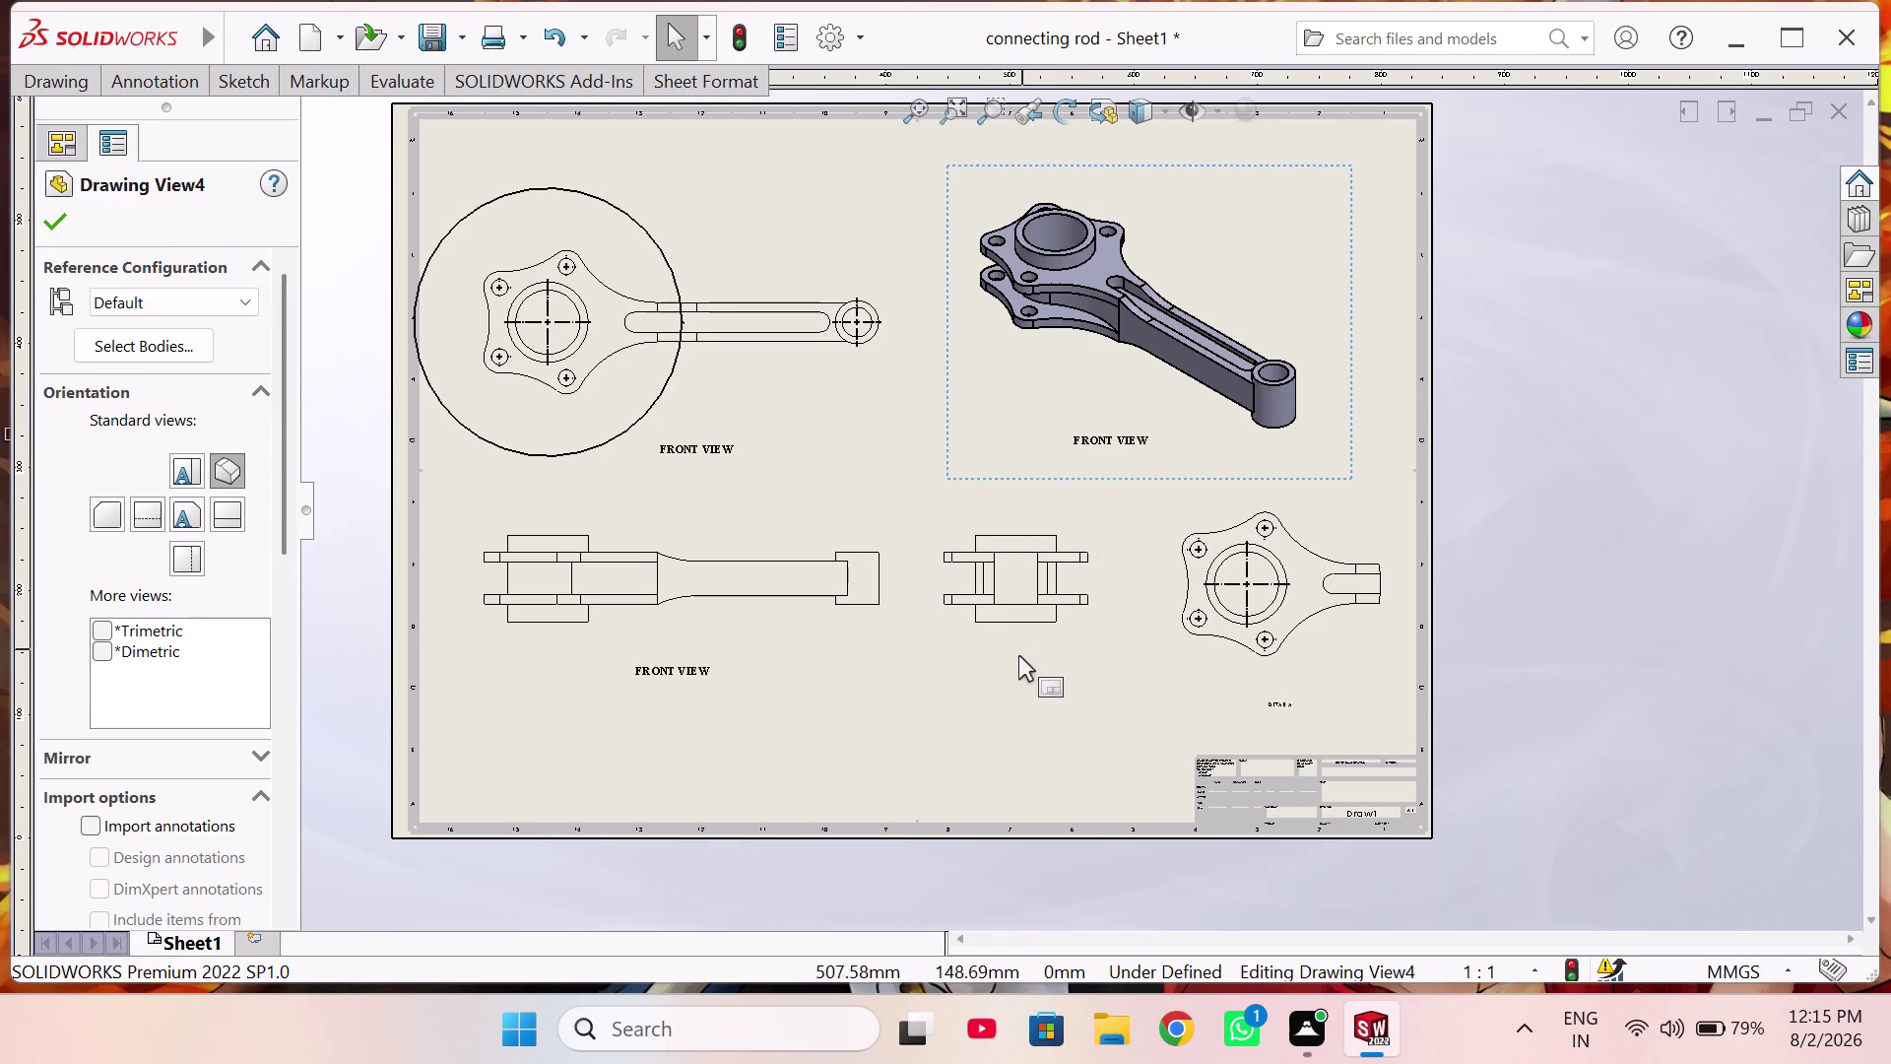
click(988, 669)
key(ctrl+v)
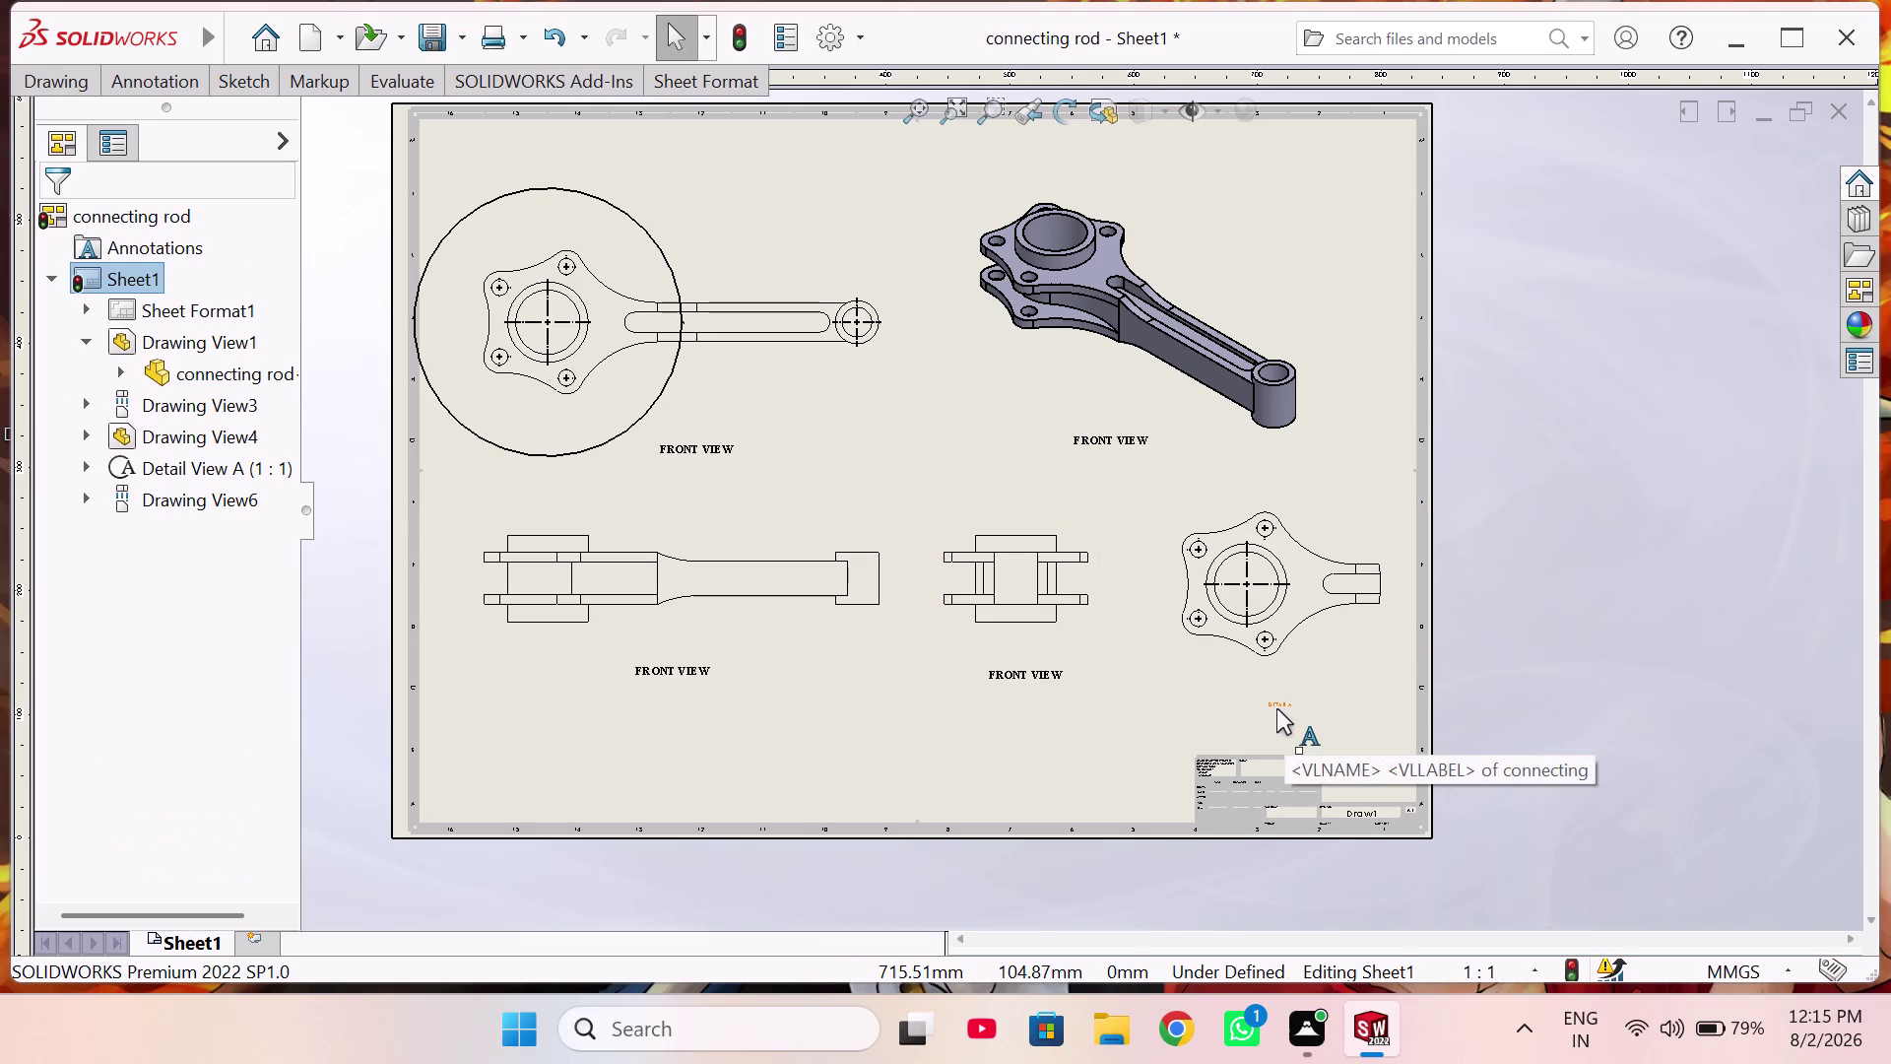
scroll(down, 3)
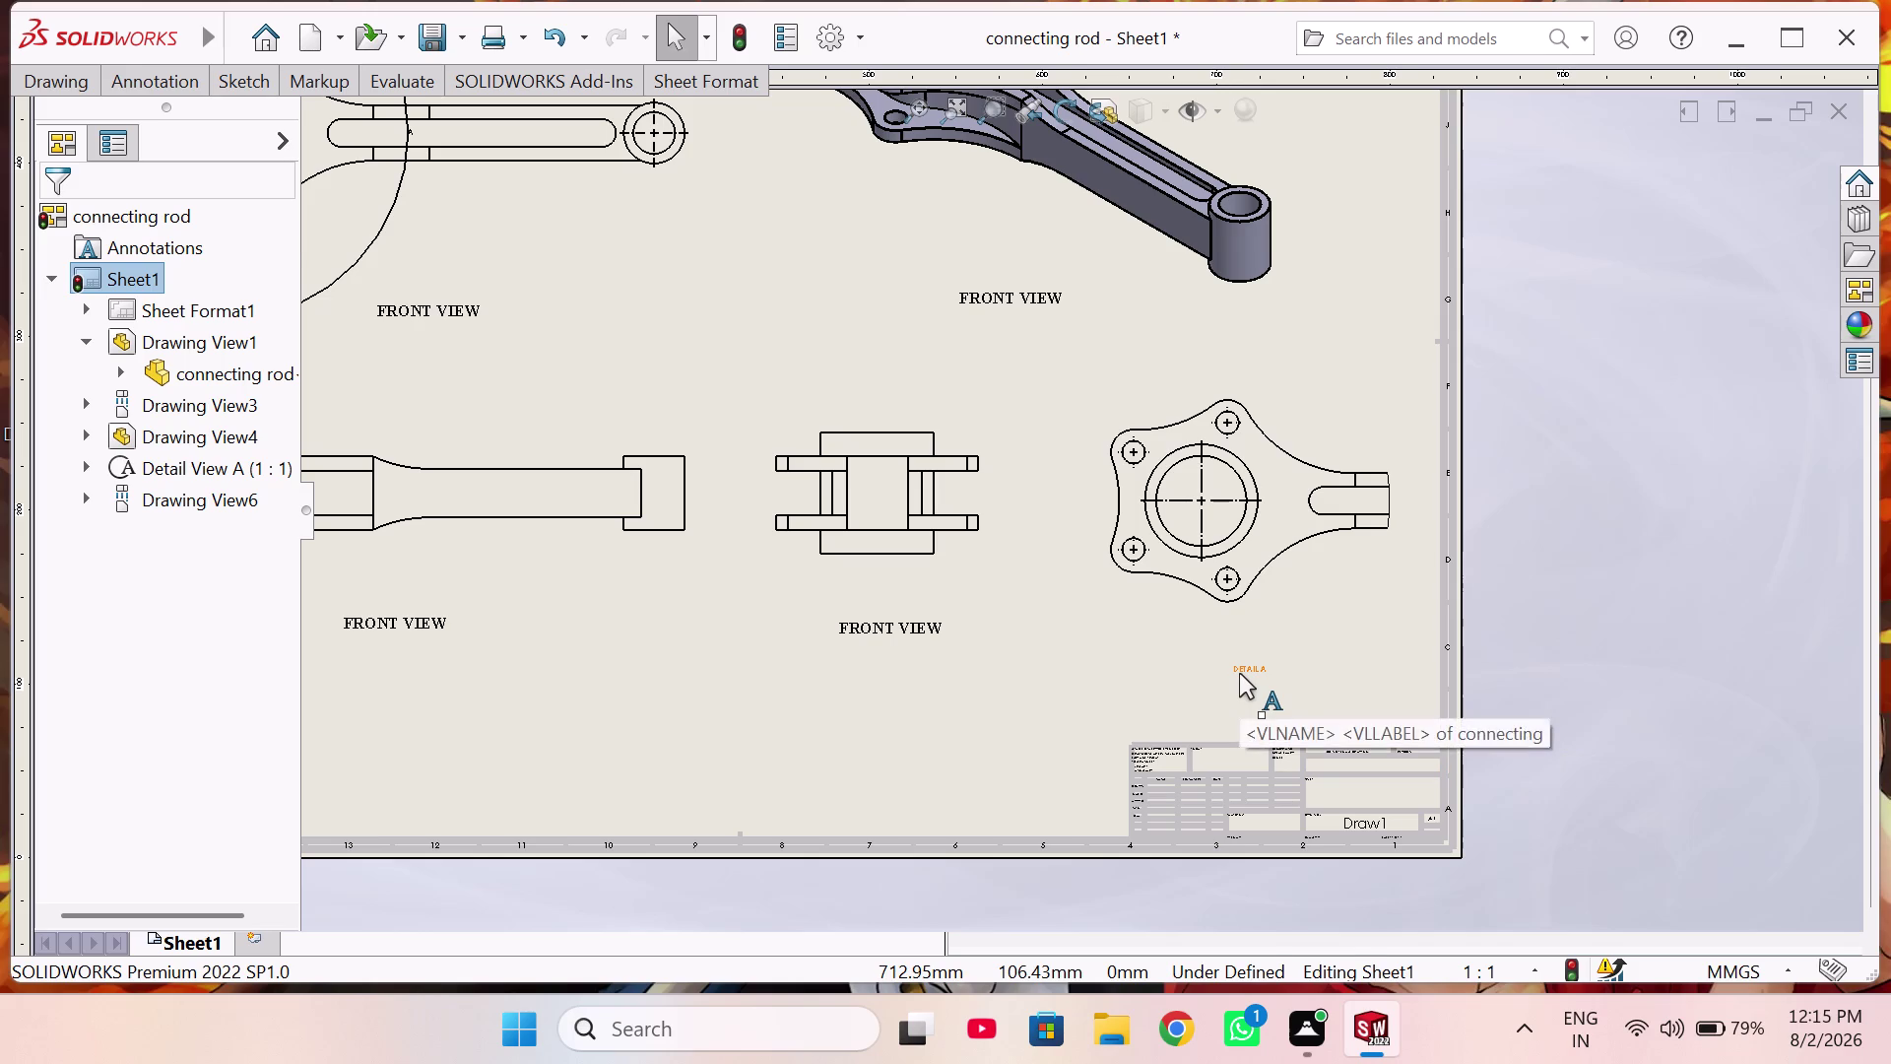
double_click(1239, 671)
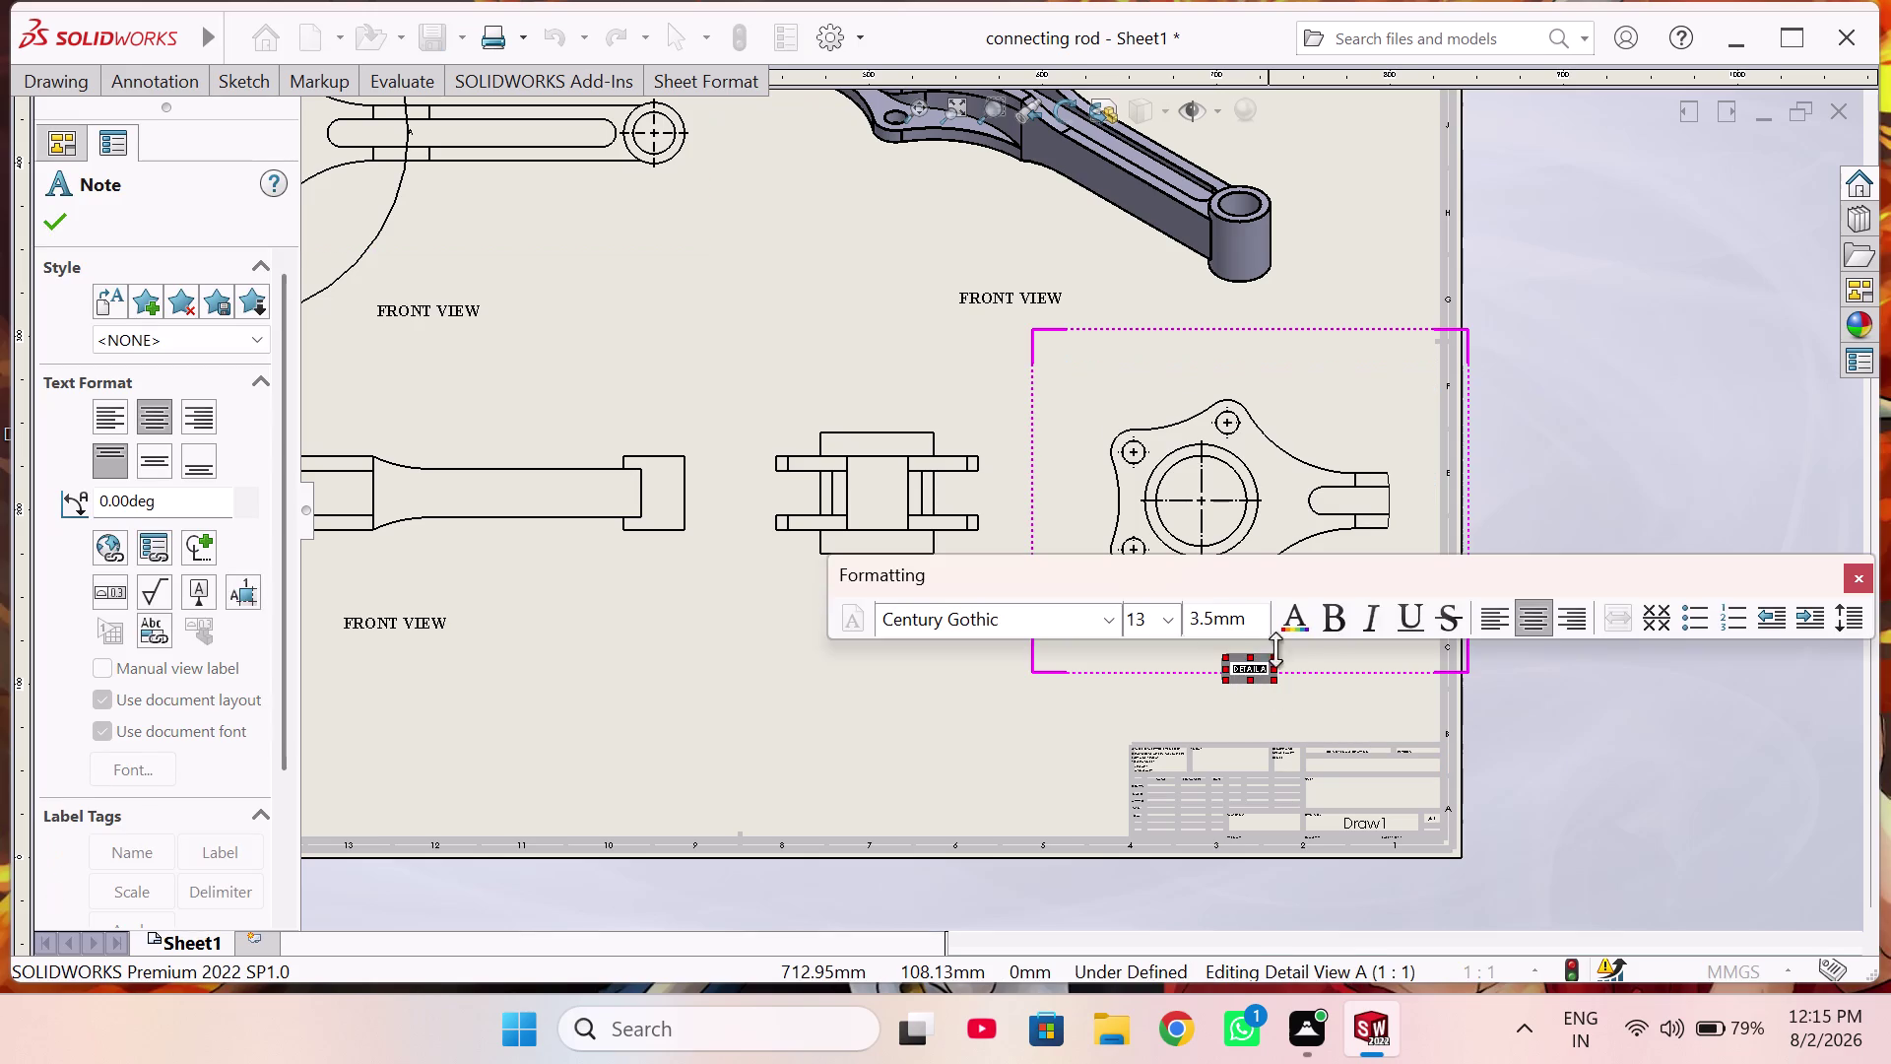
Make the DETAIL A label bold at size 26.
click(1327, 624)
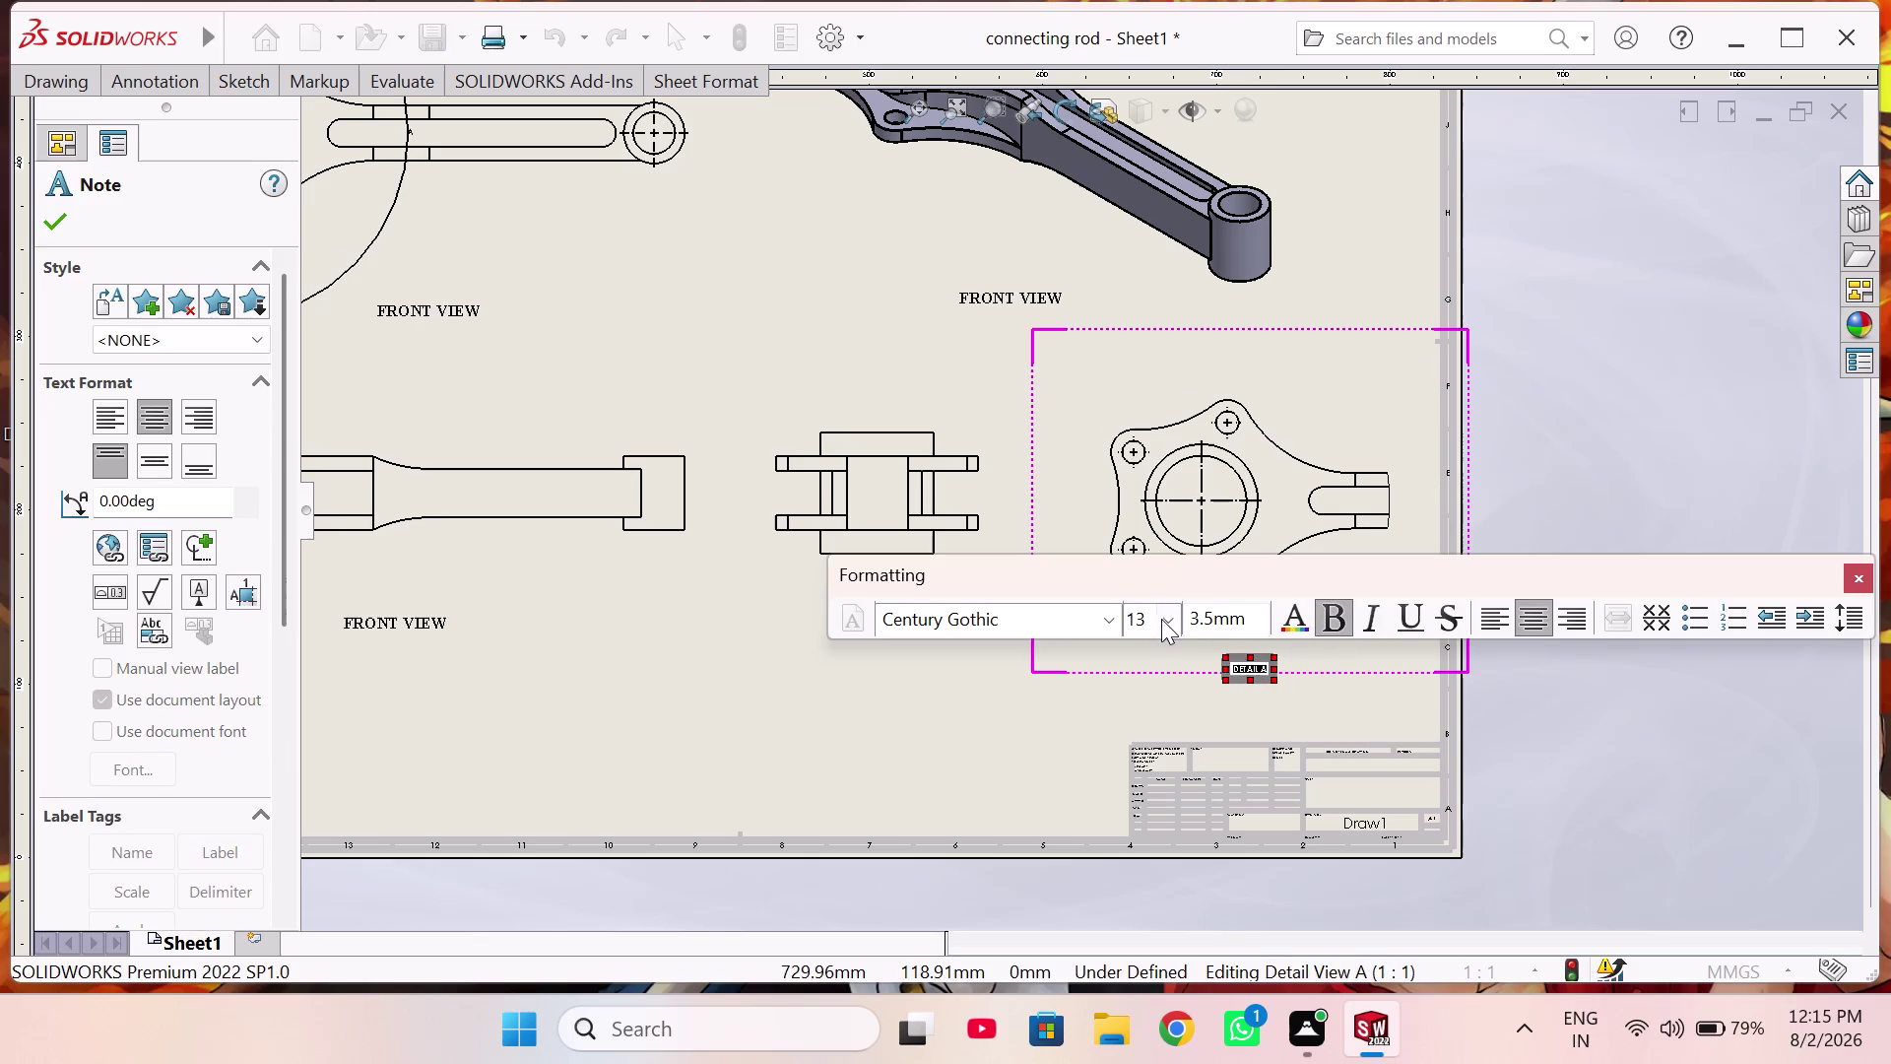
click(1167, 618)
click(1141, 913)
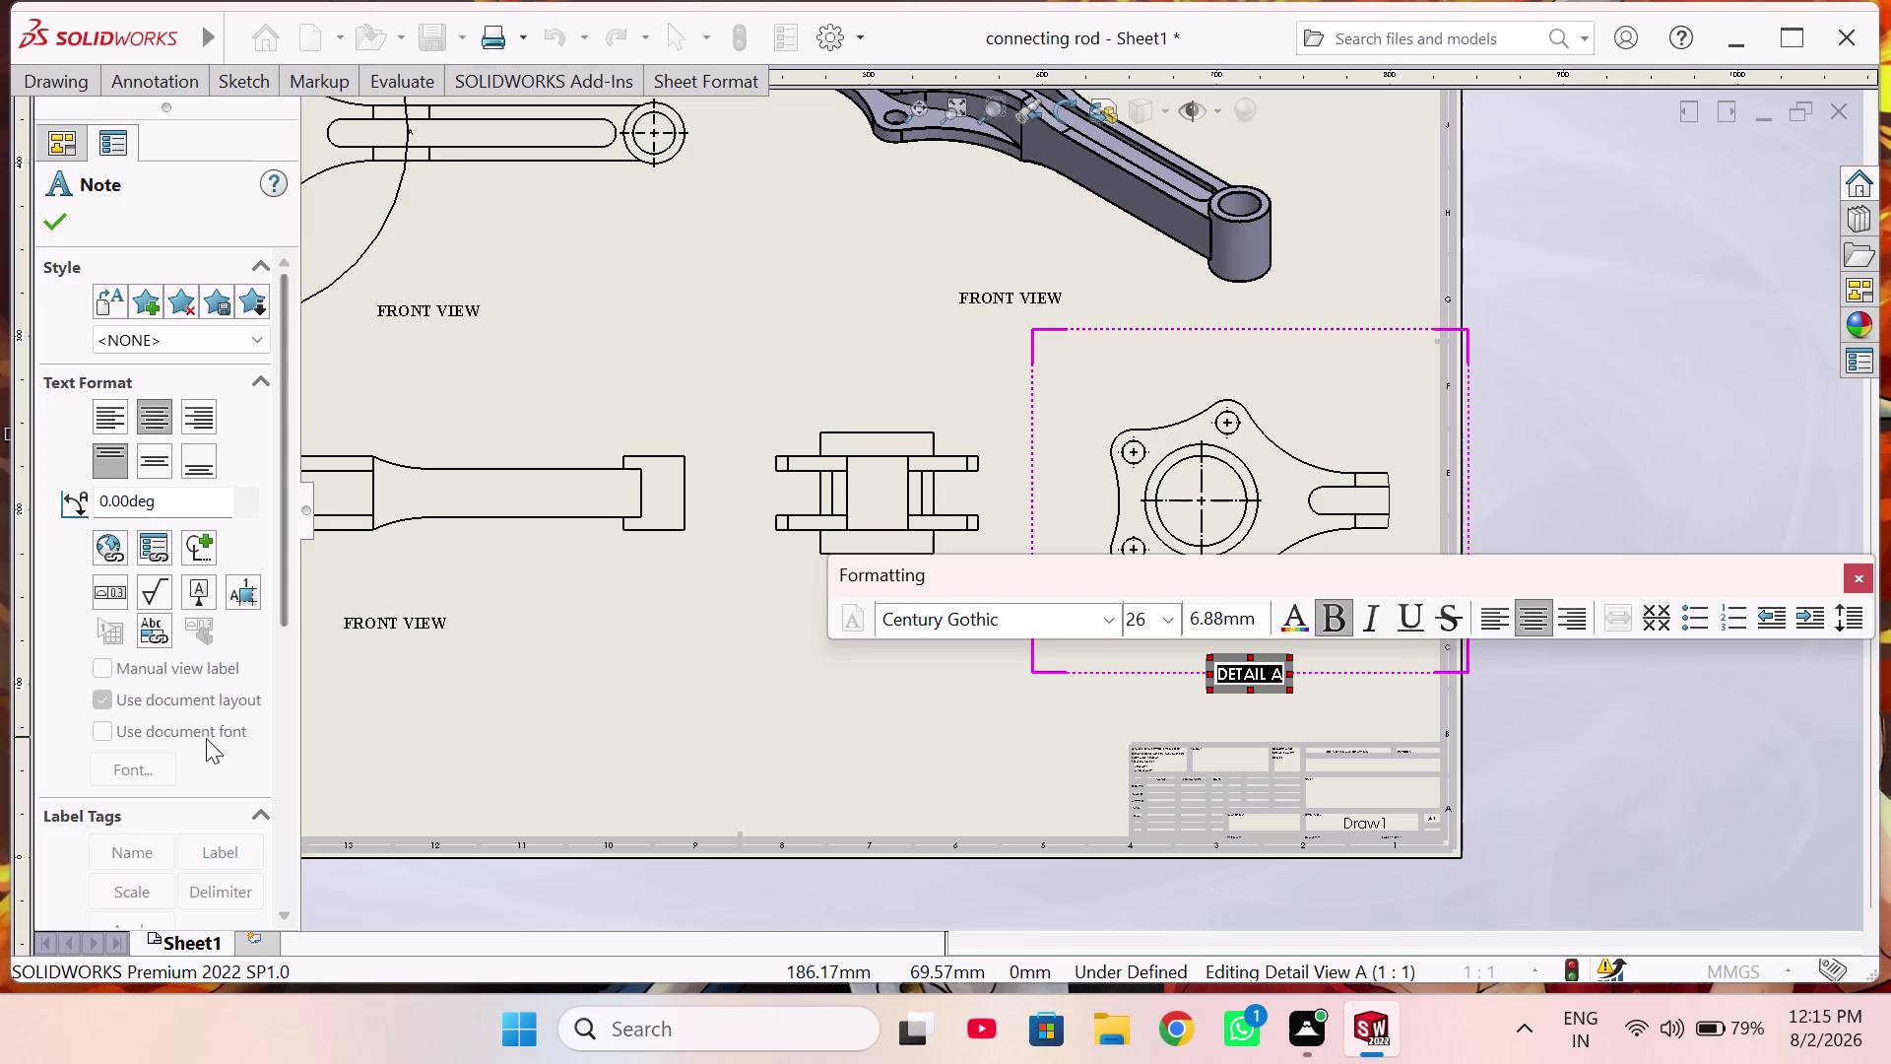
scroll(down, 3)
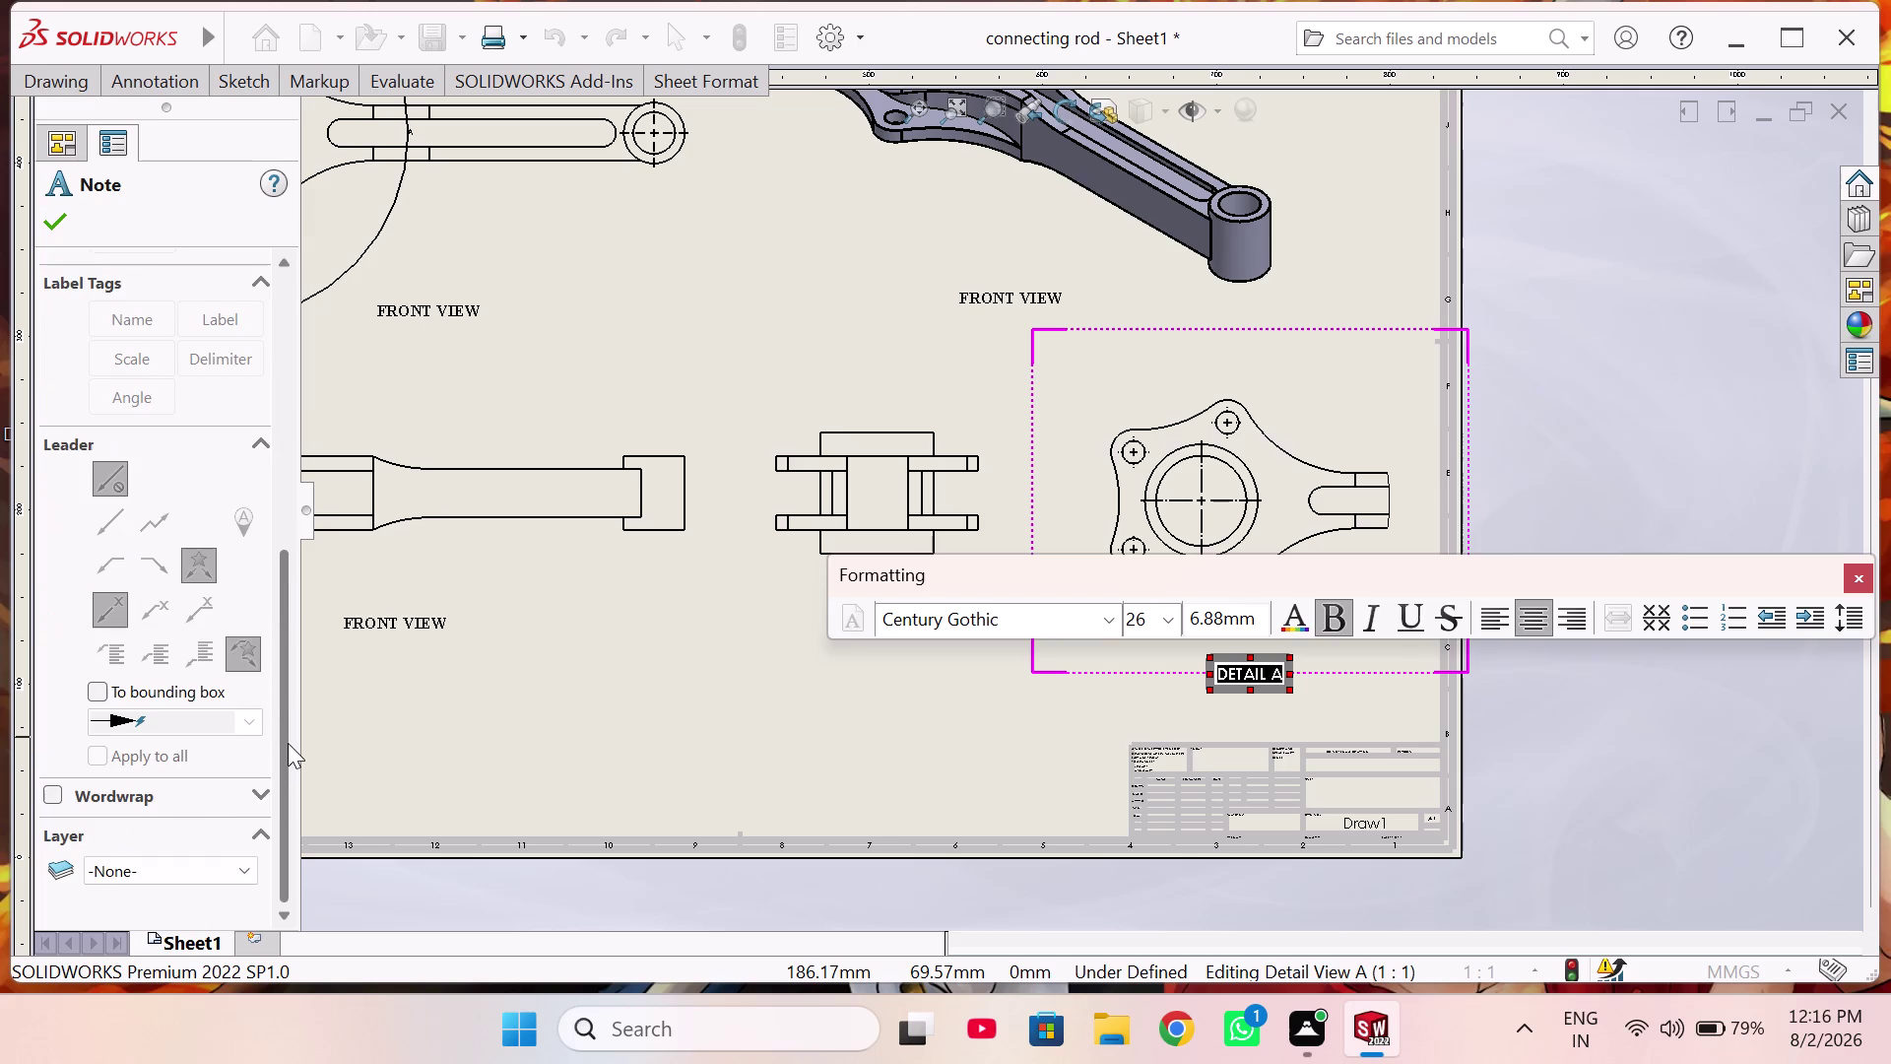
scroll(down, 3)
scroll(up, 3)
scroll(up, 3)
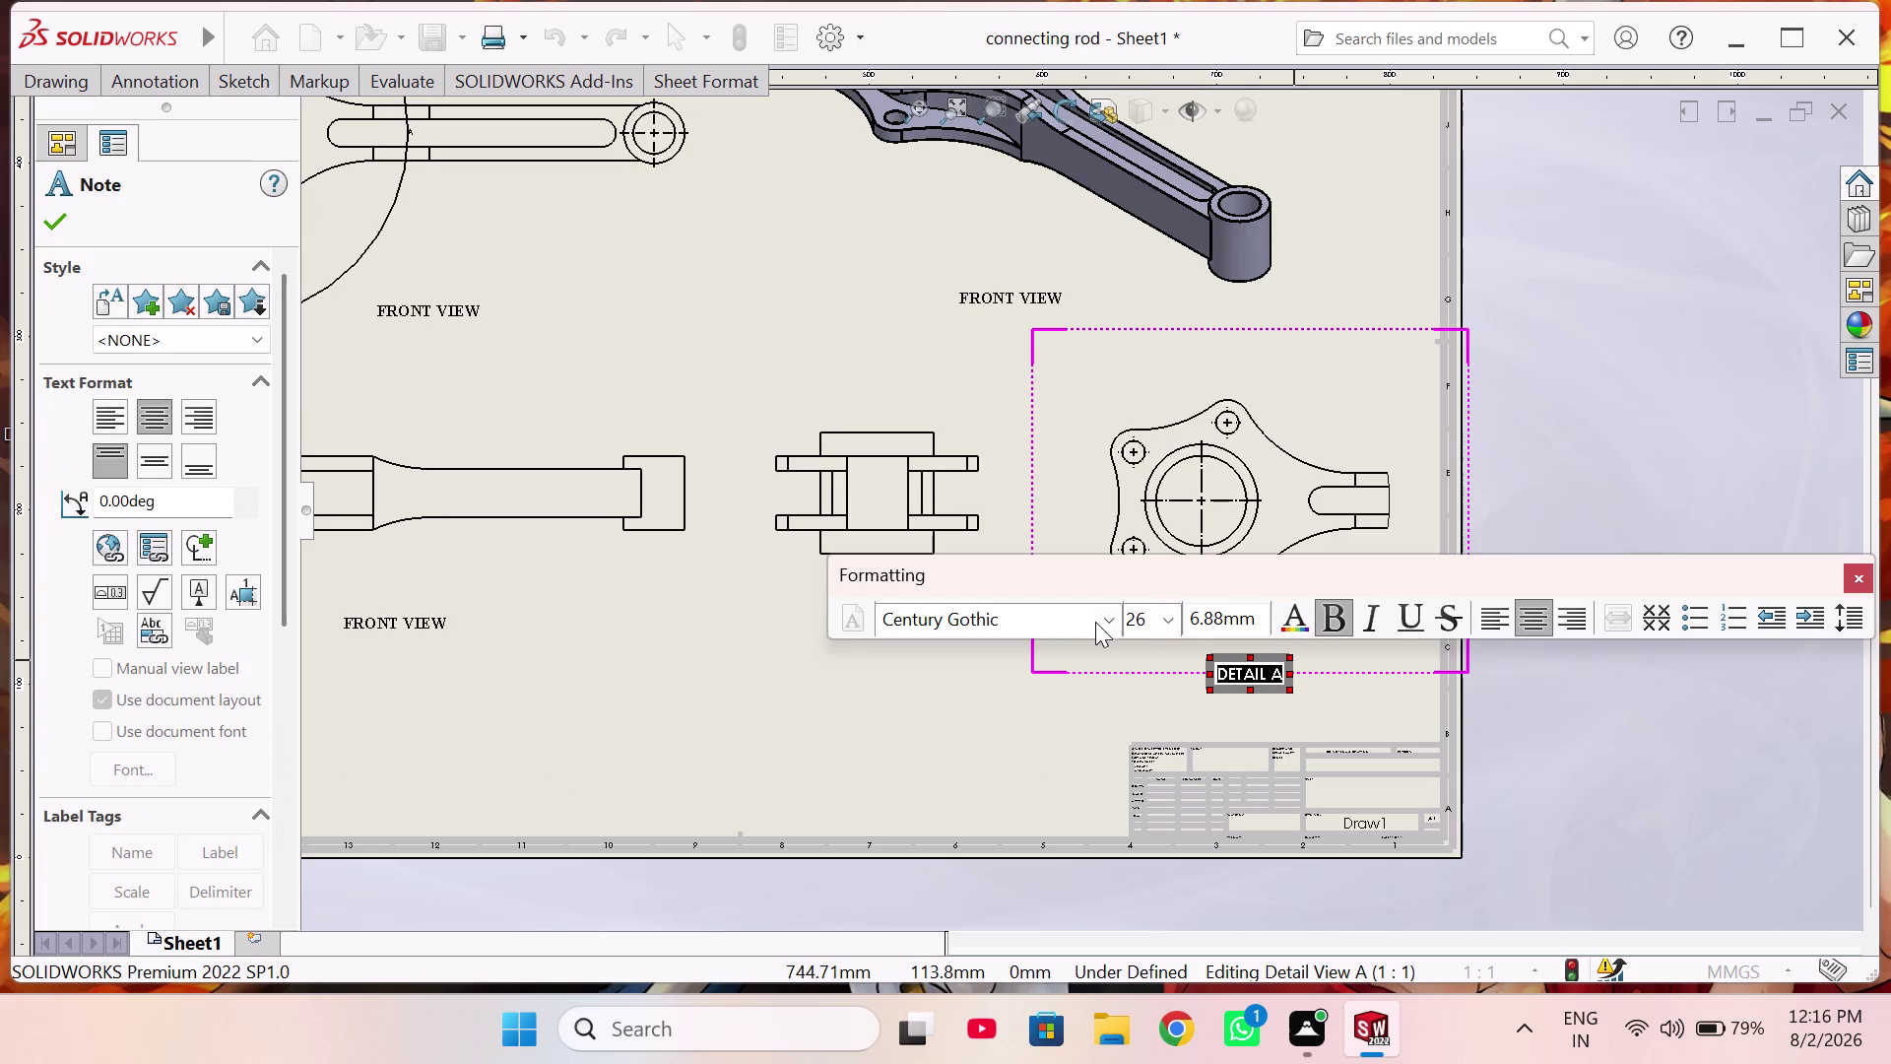
Change the DETAIL A label to Times New Roman at size 28.
click(1060, 603)
text(t)
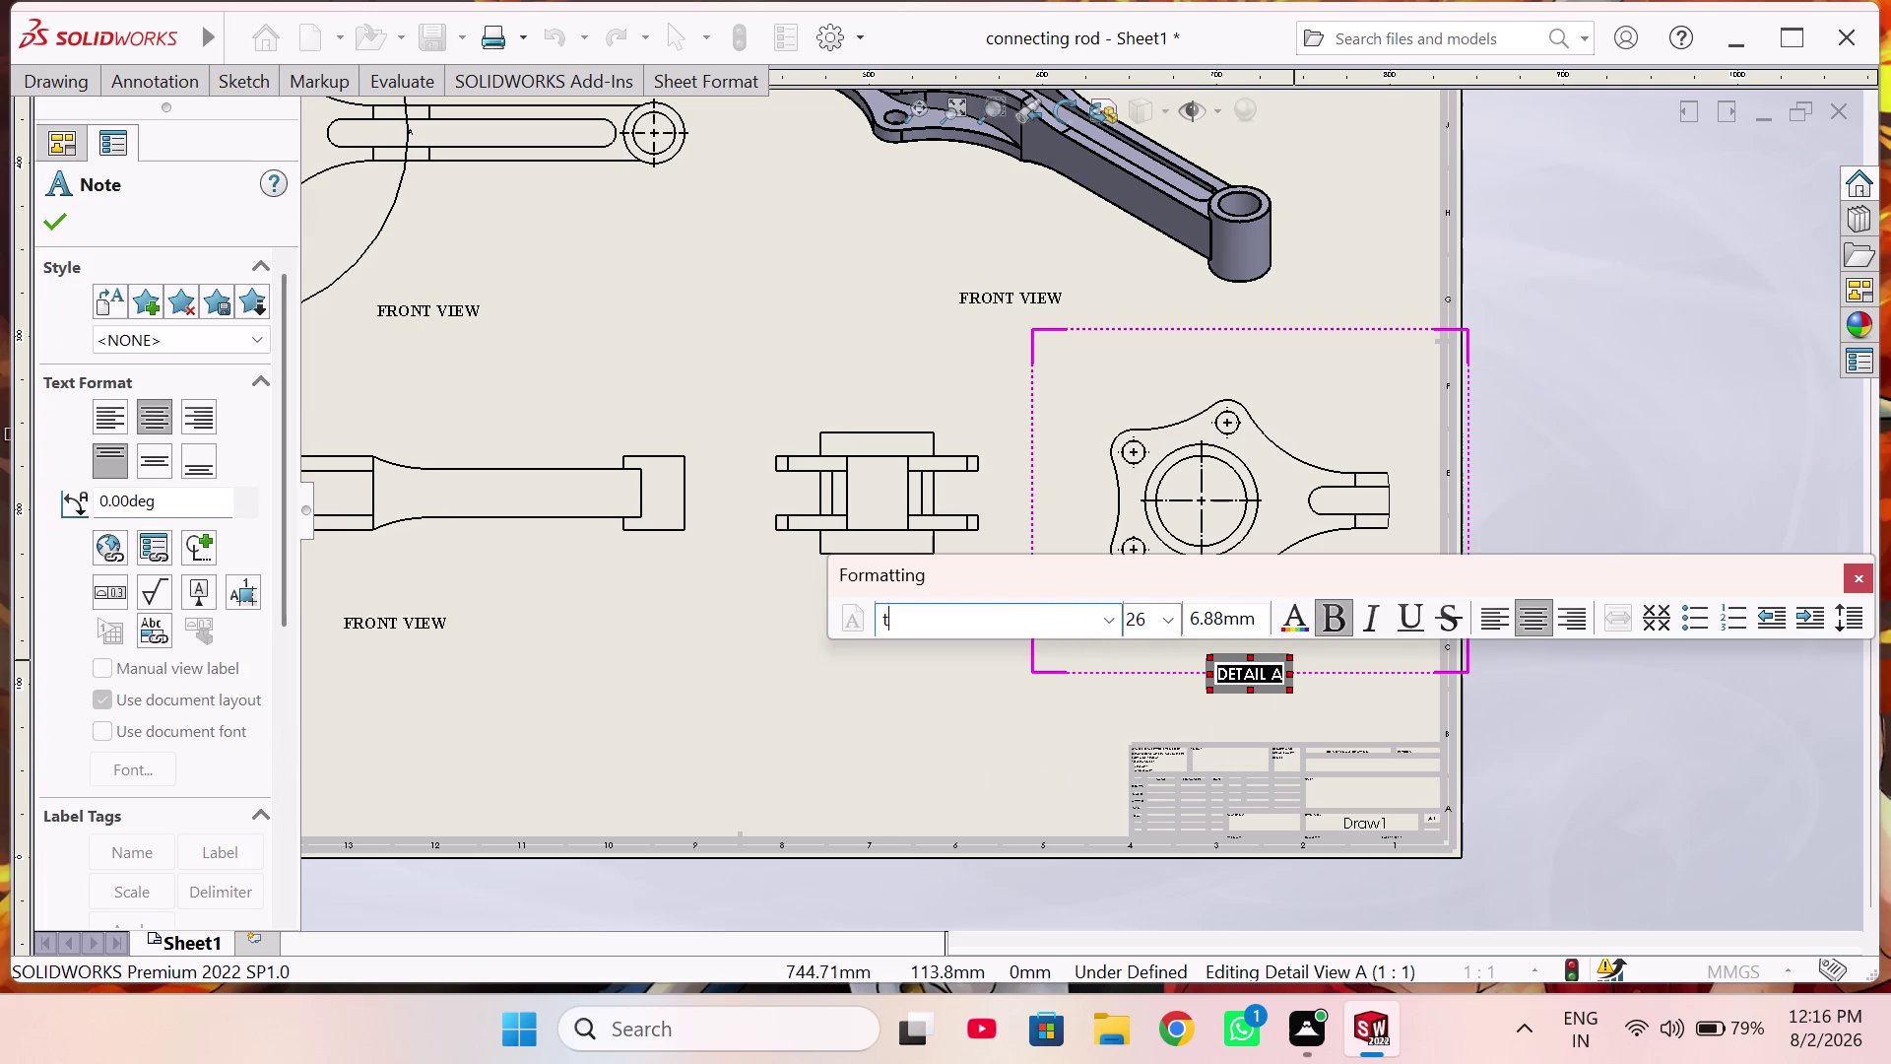
text(imes)
click(1108, 622)
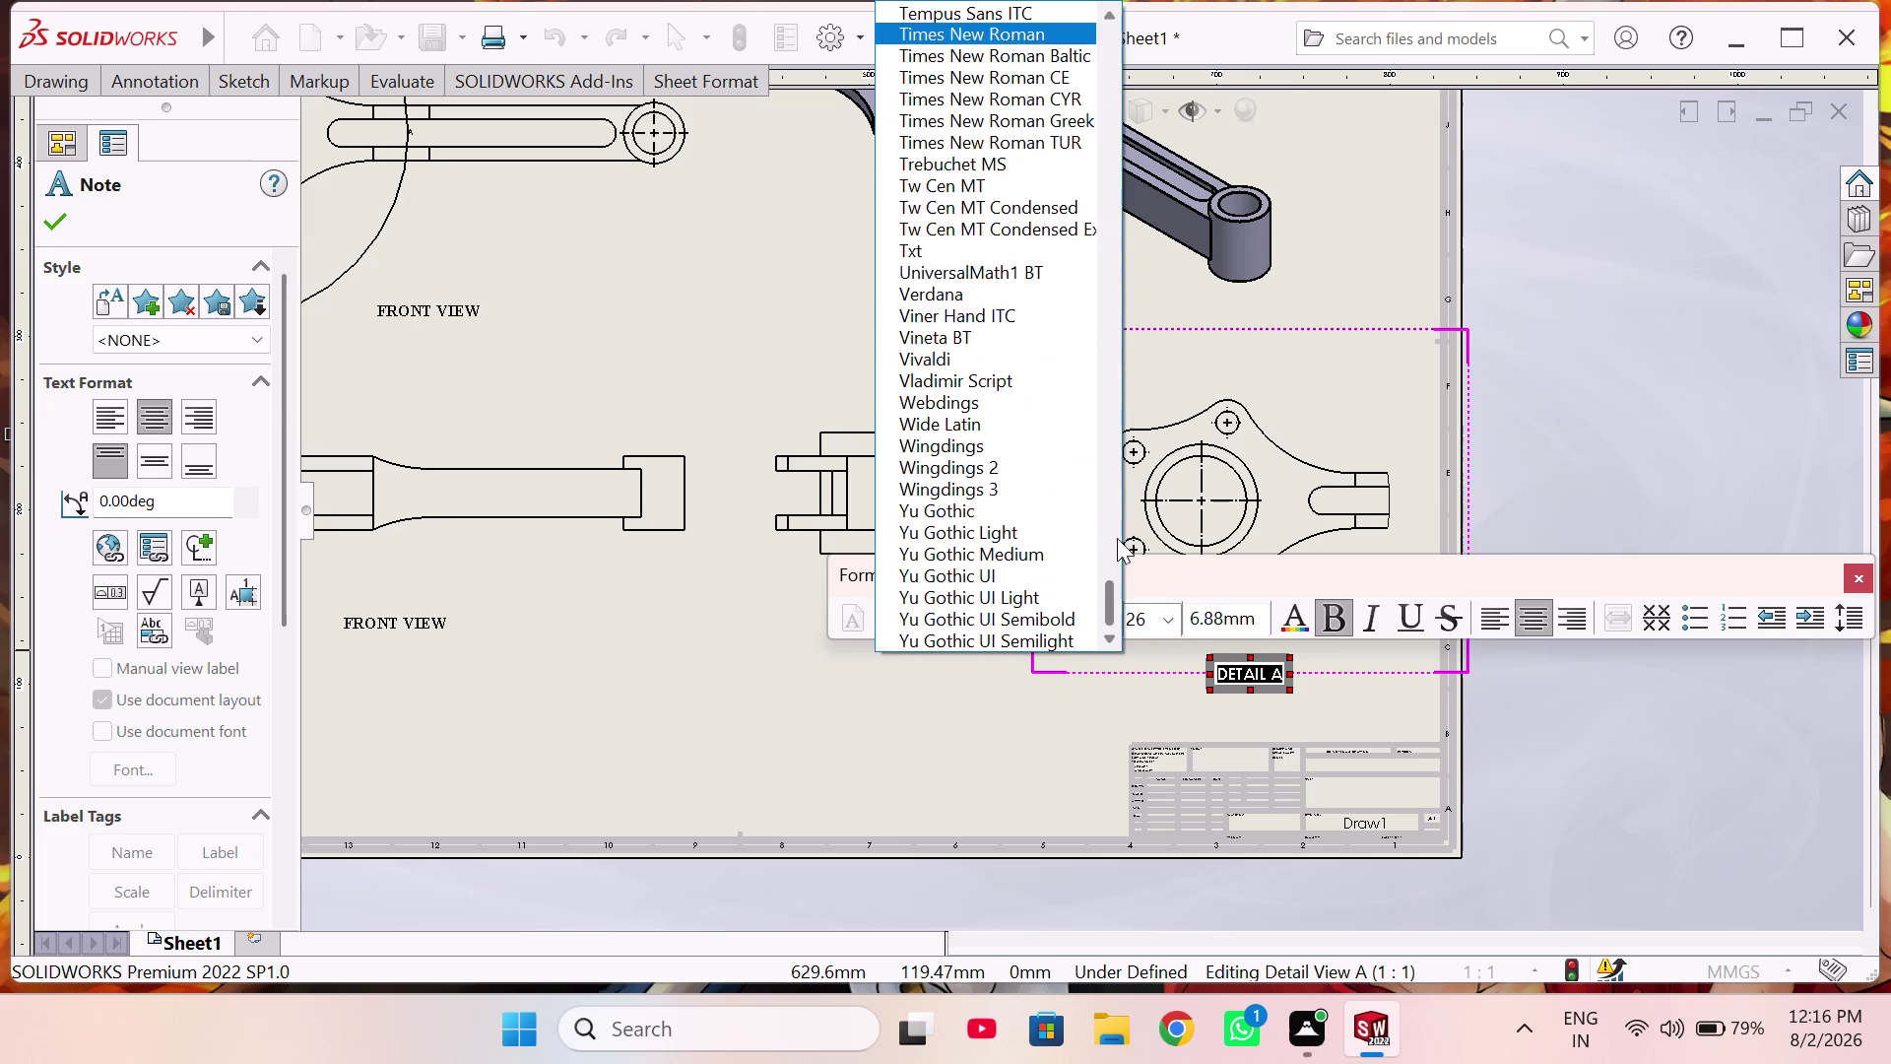
click(1050, 41)
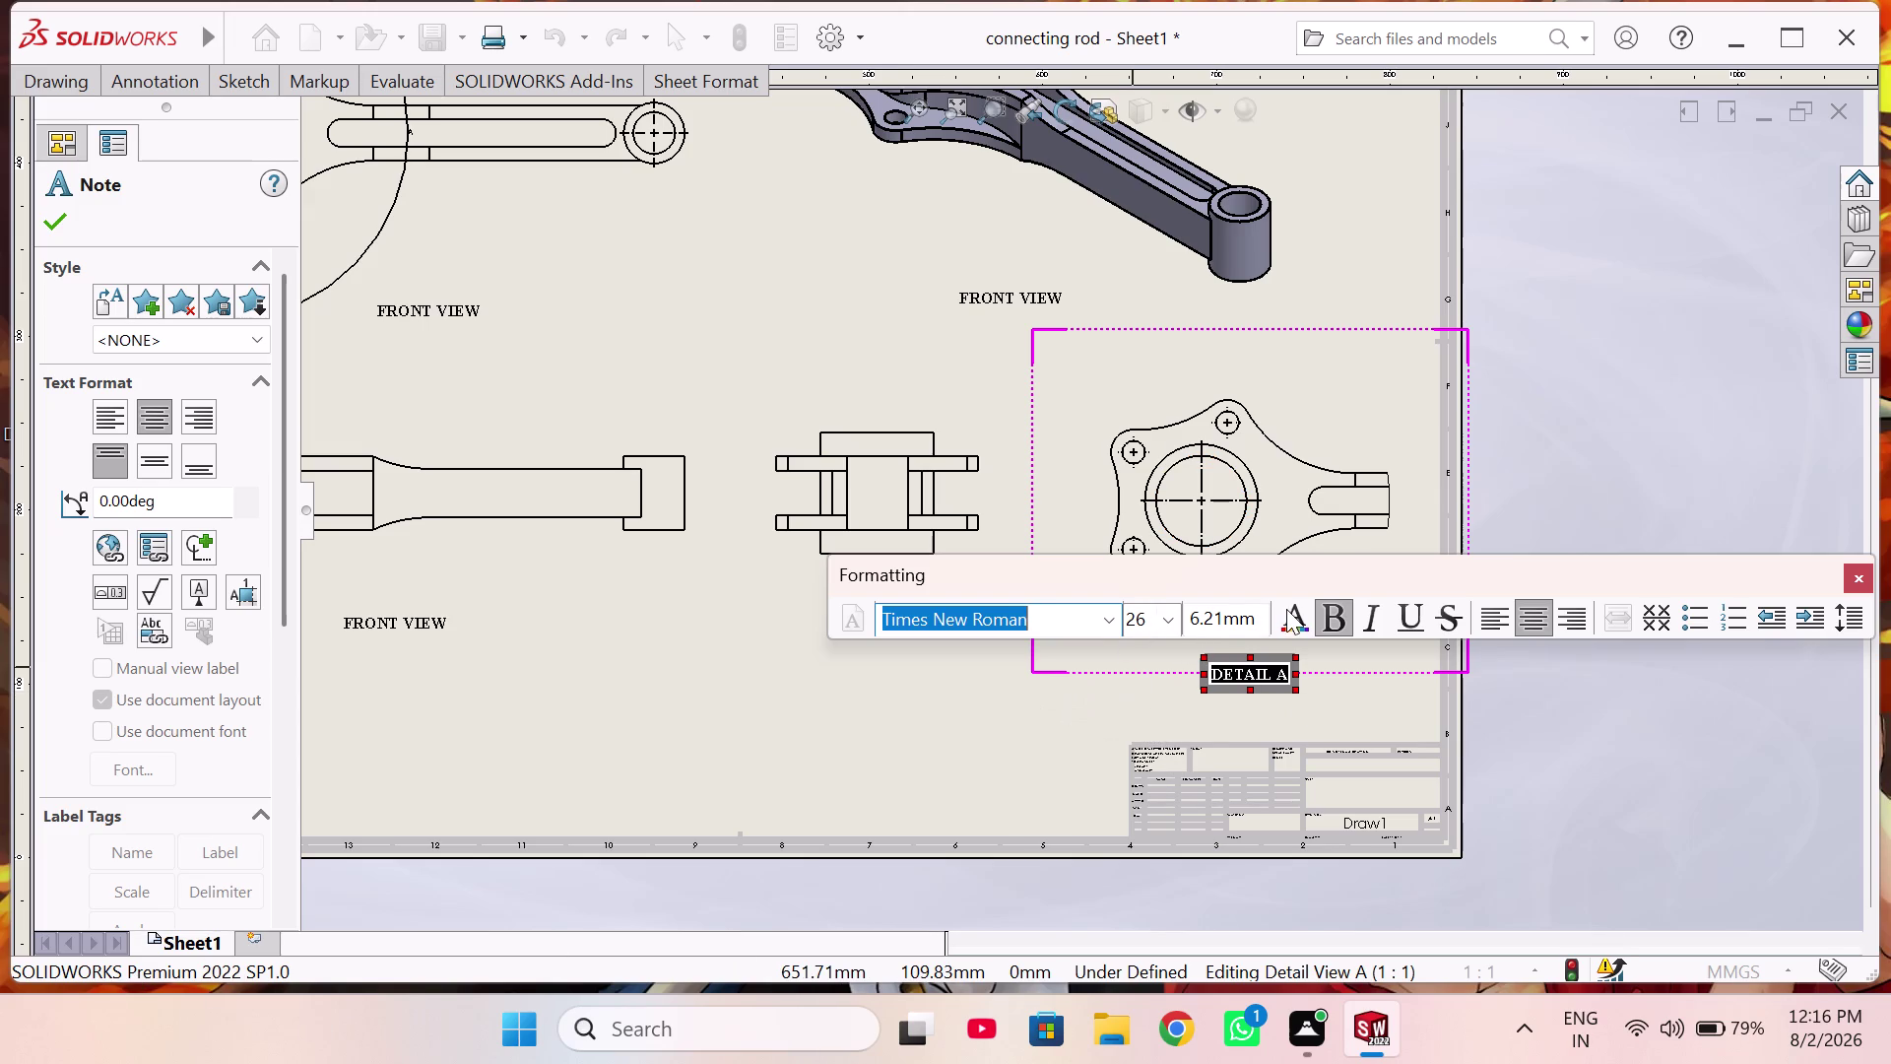
click(1169, 621)
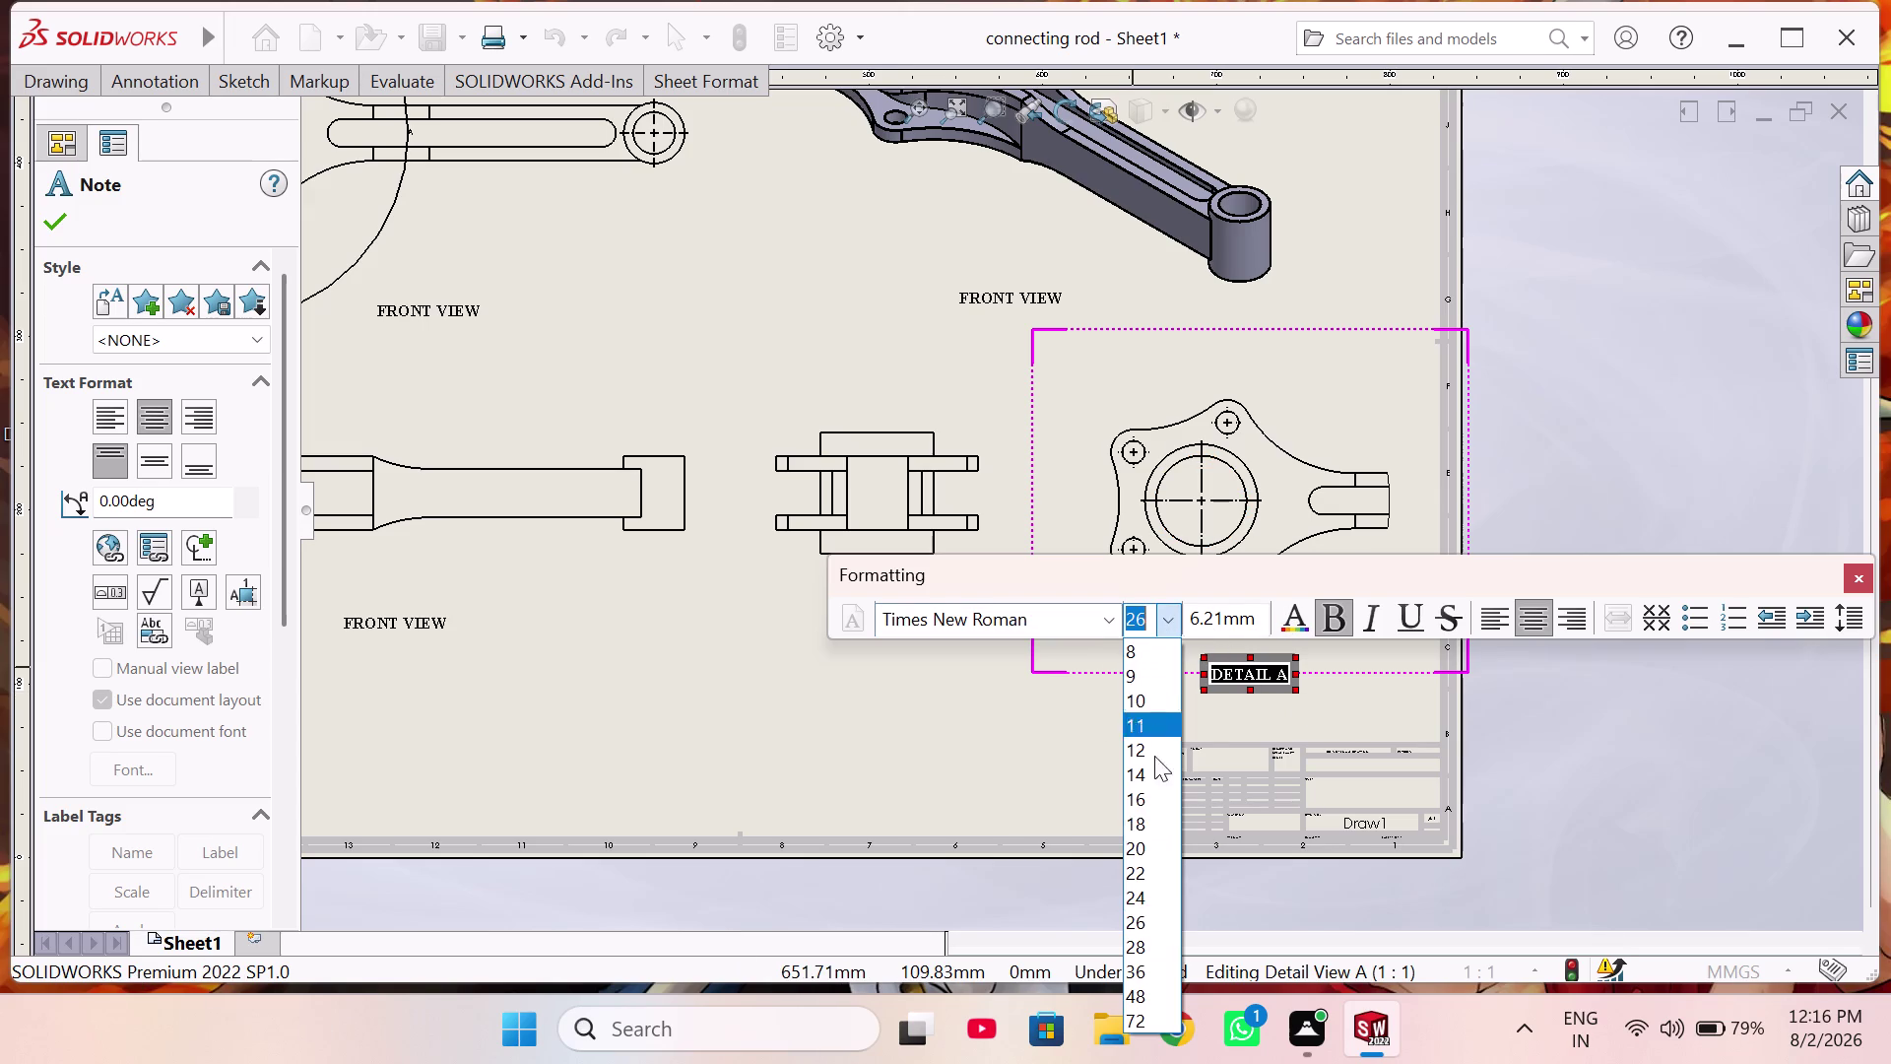
click(1145, 934)
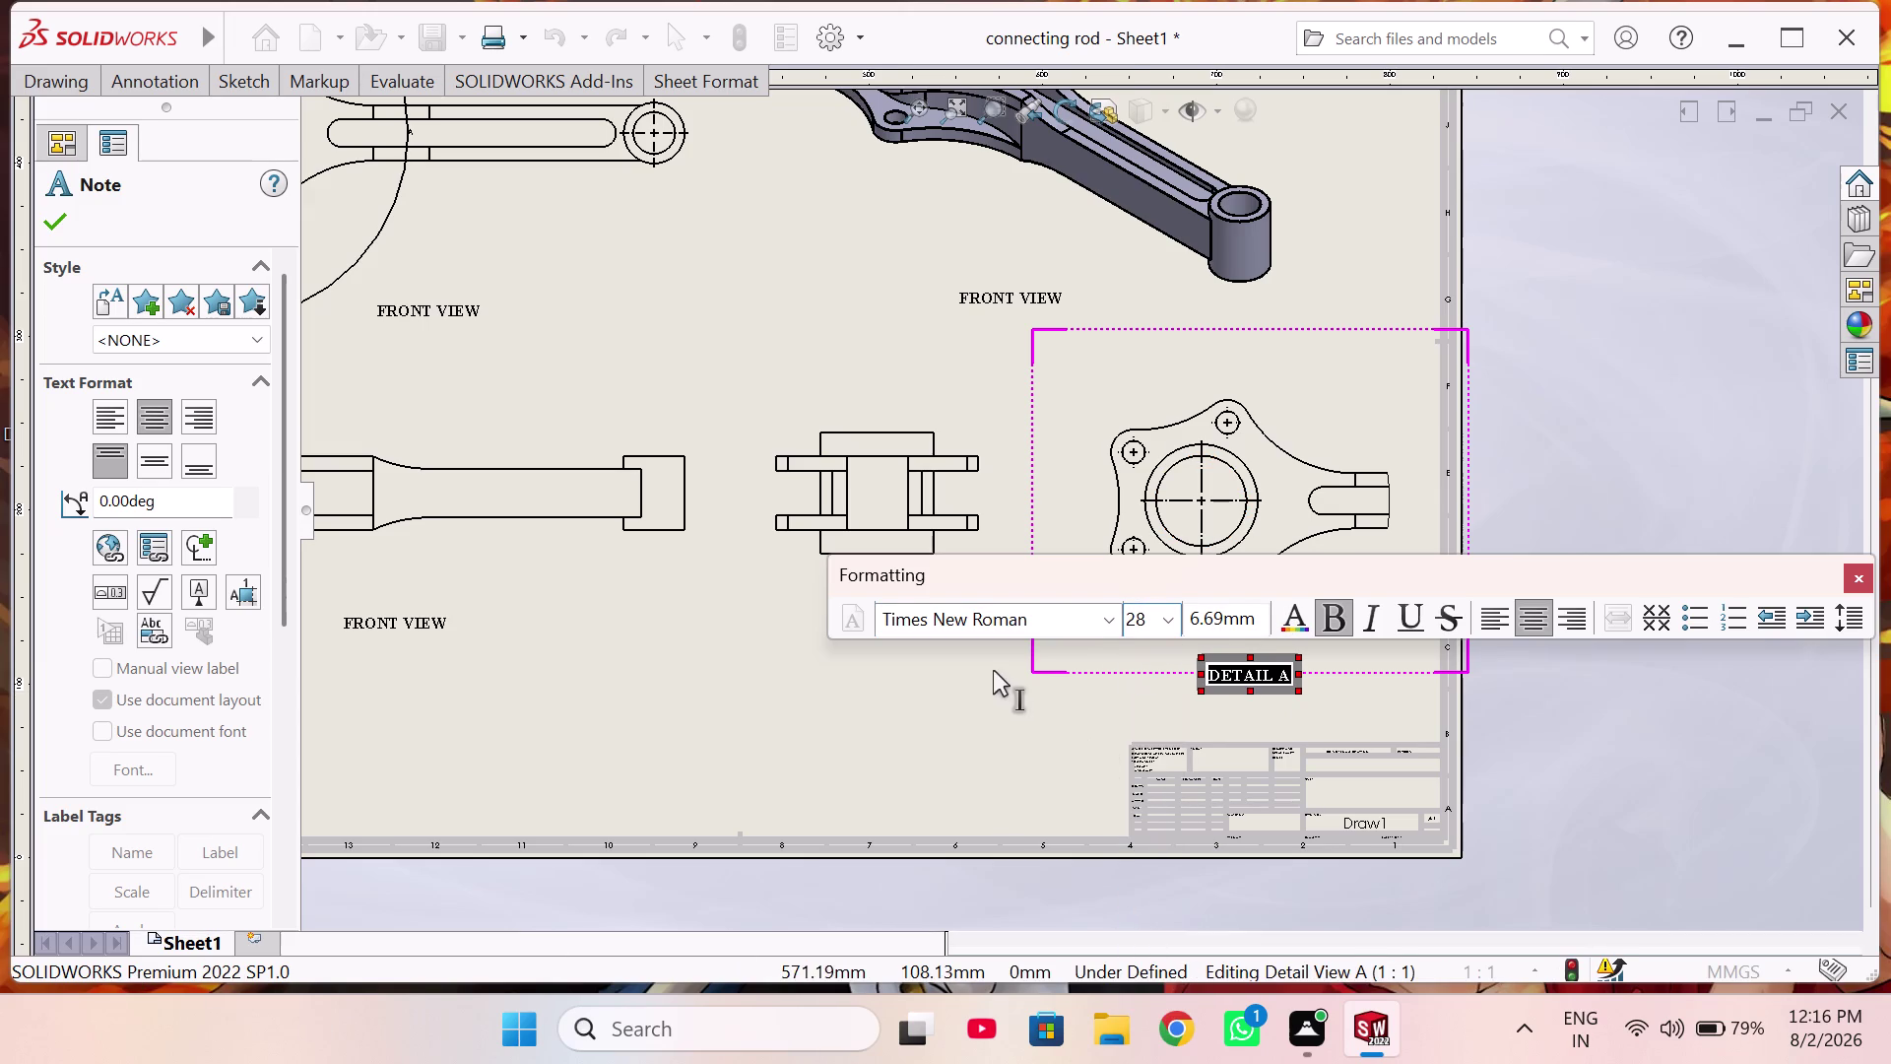
click(1049, 738)
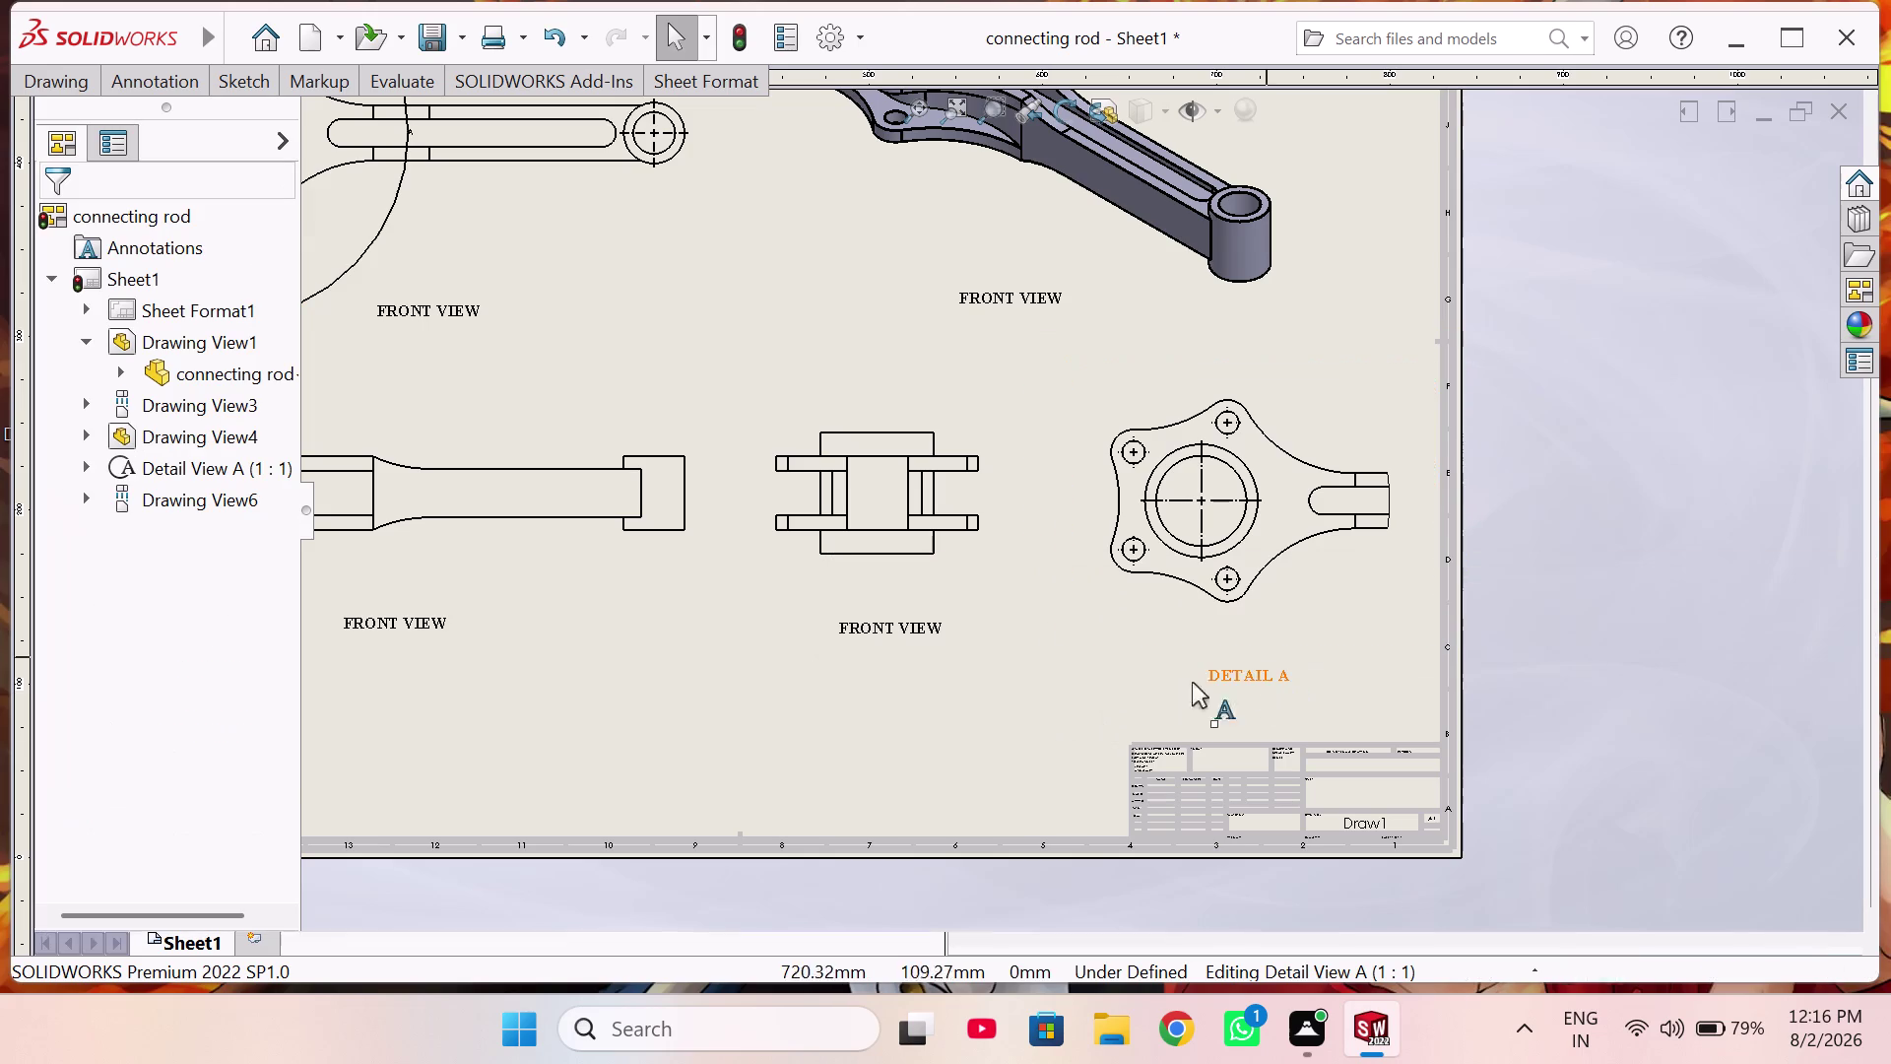
Move the DETAIL A label up under its view and nudge the middle view's label.
drag(1242, 668, 1219, 640)
click(996, 687)
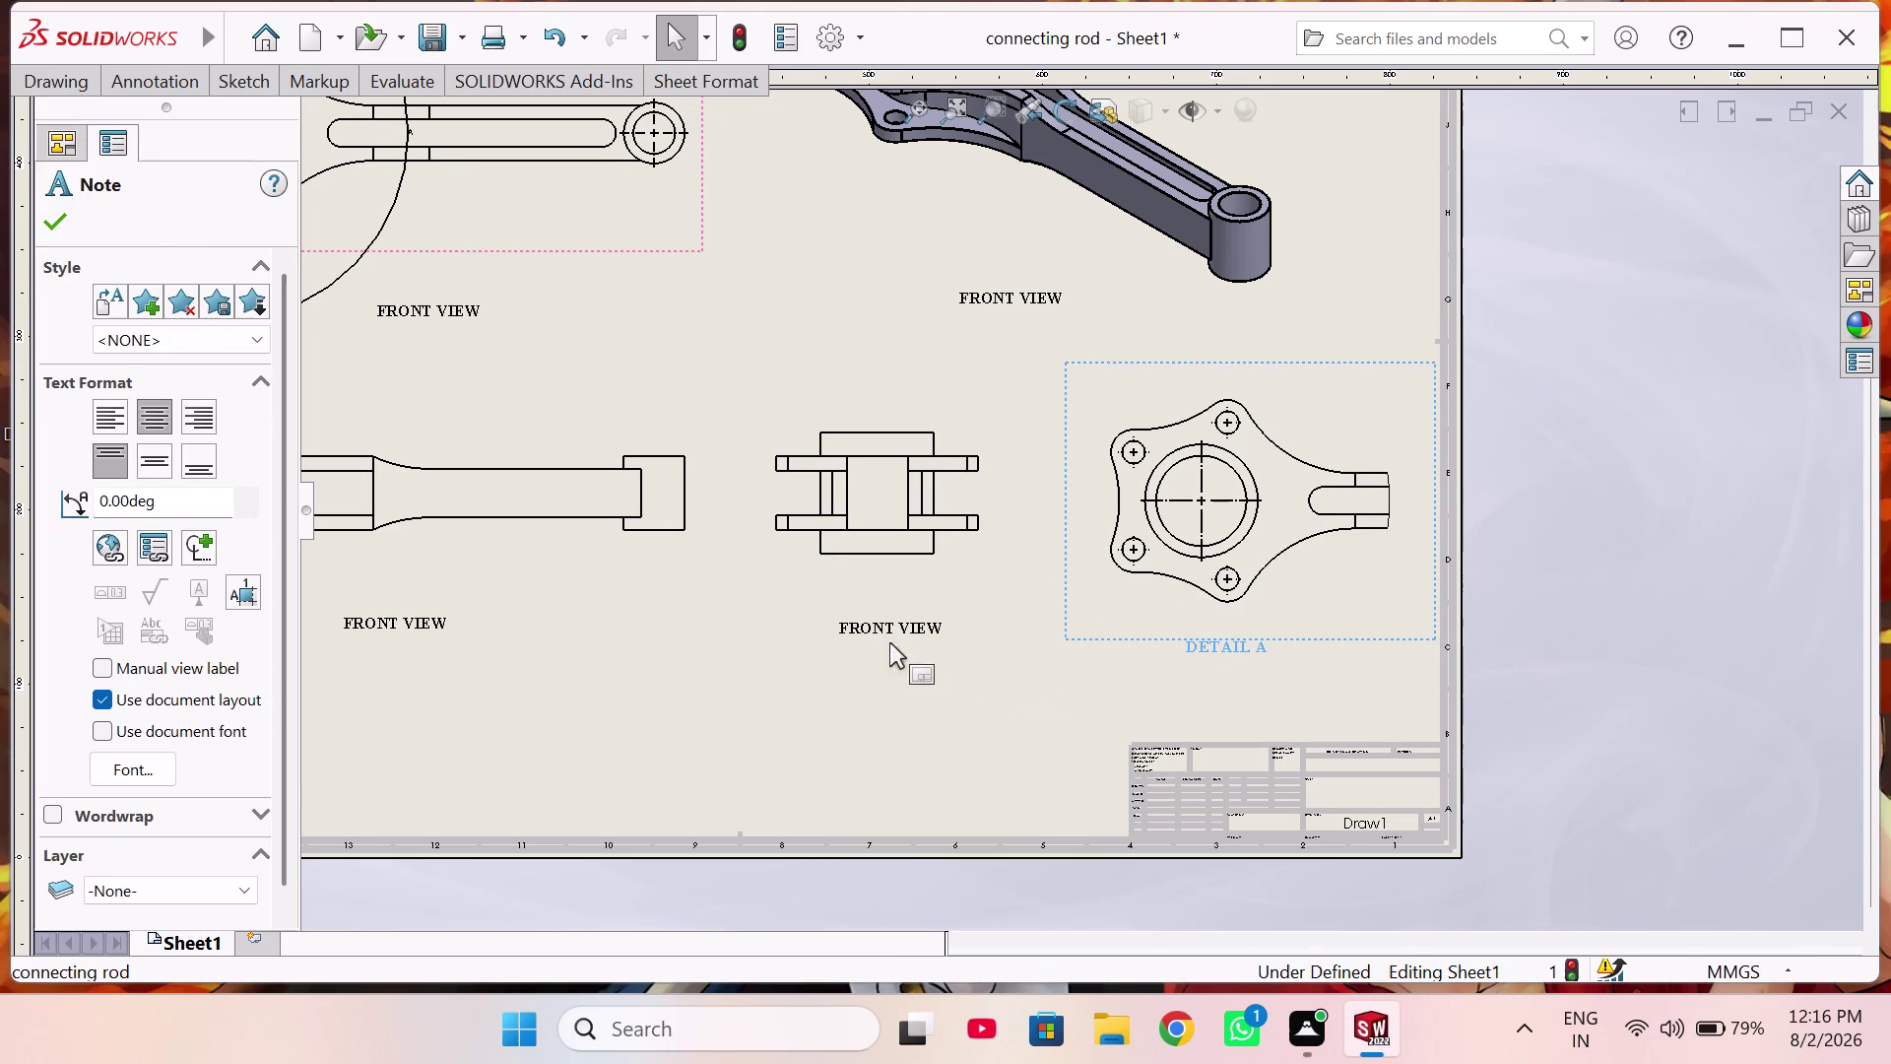
drag(870, 624, 851, 625)
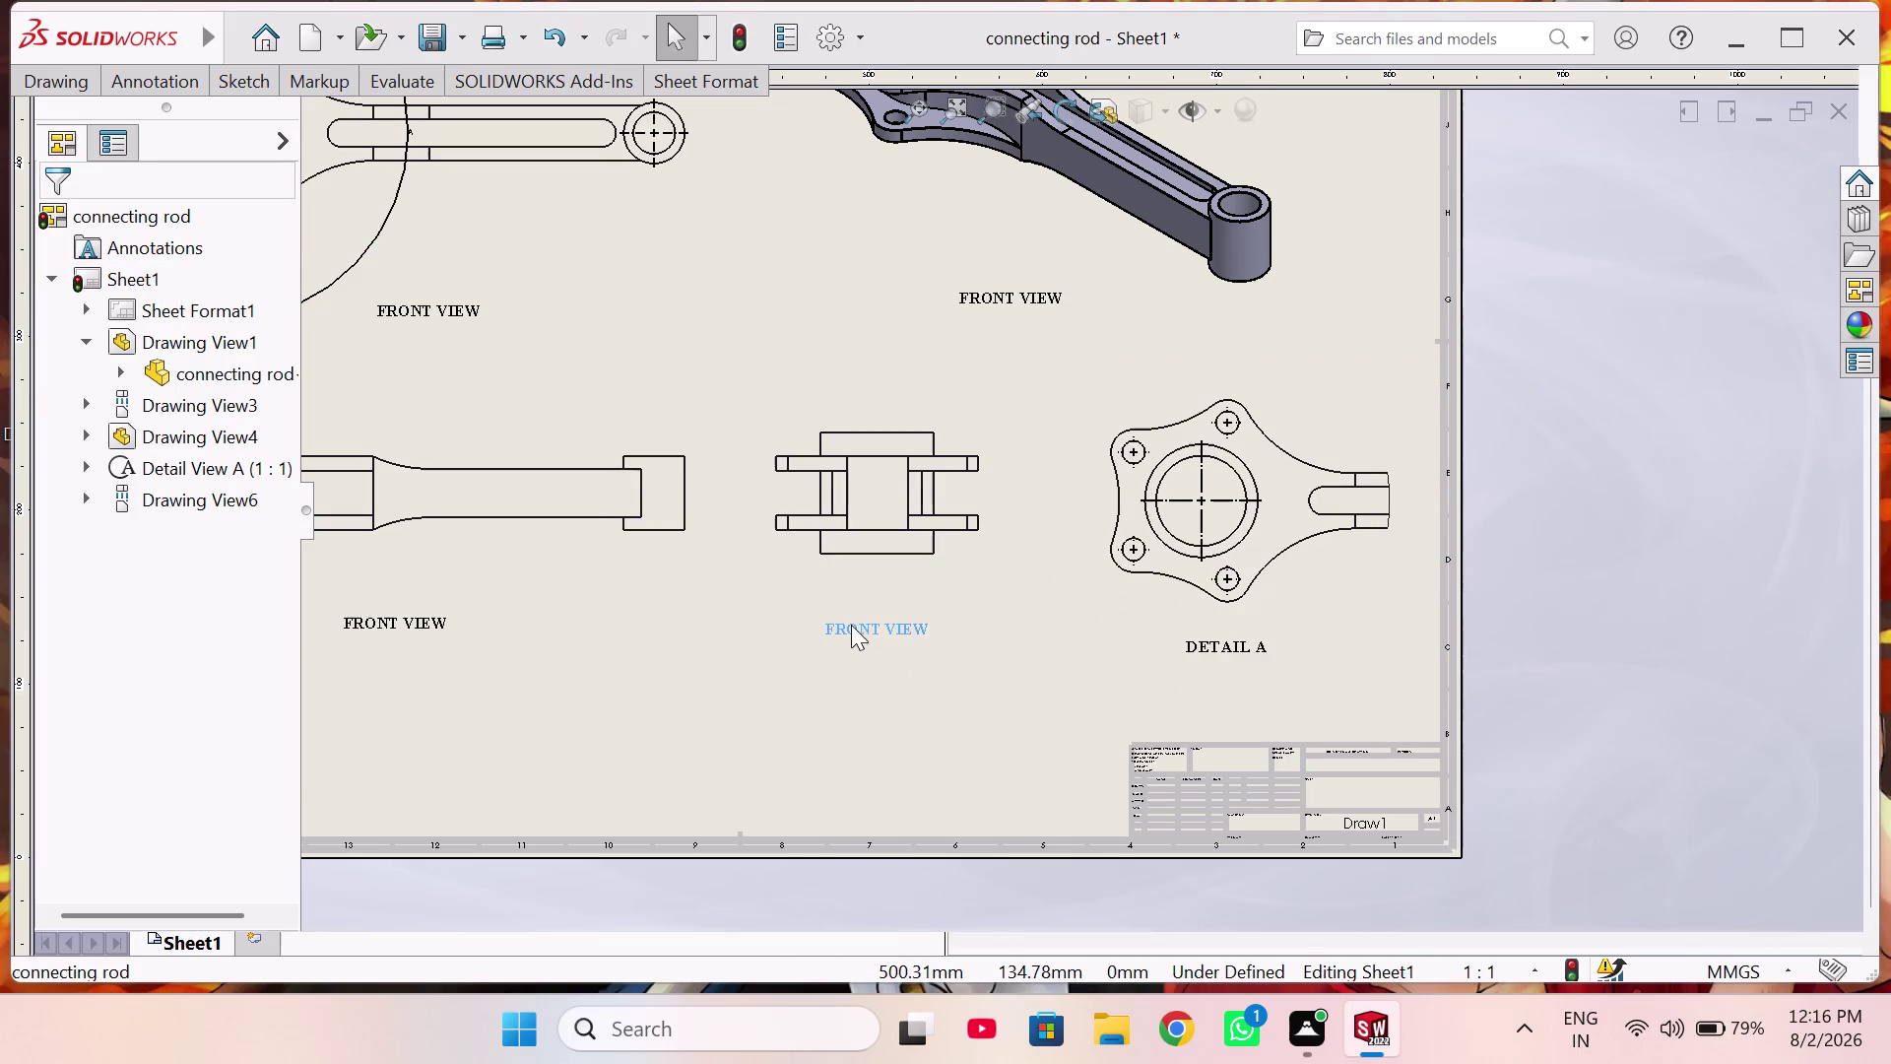
drag(851, 625, 855, 616)
click(874, 611)
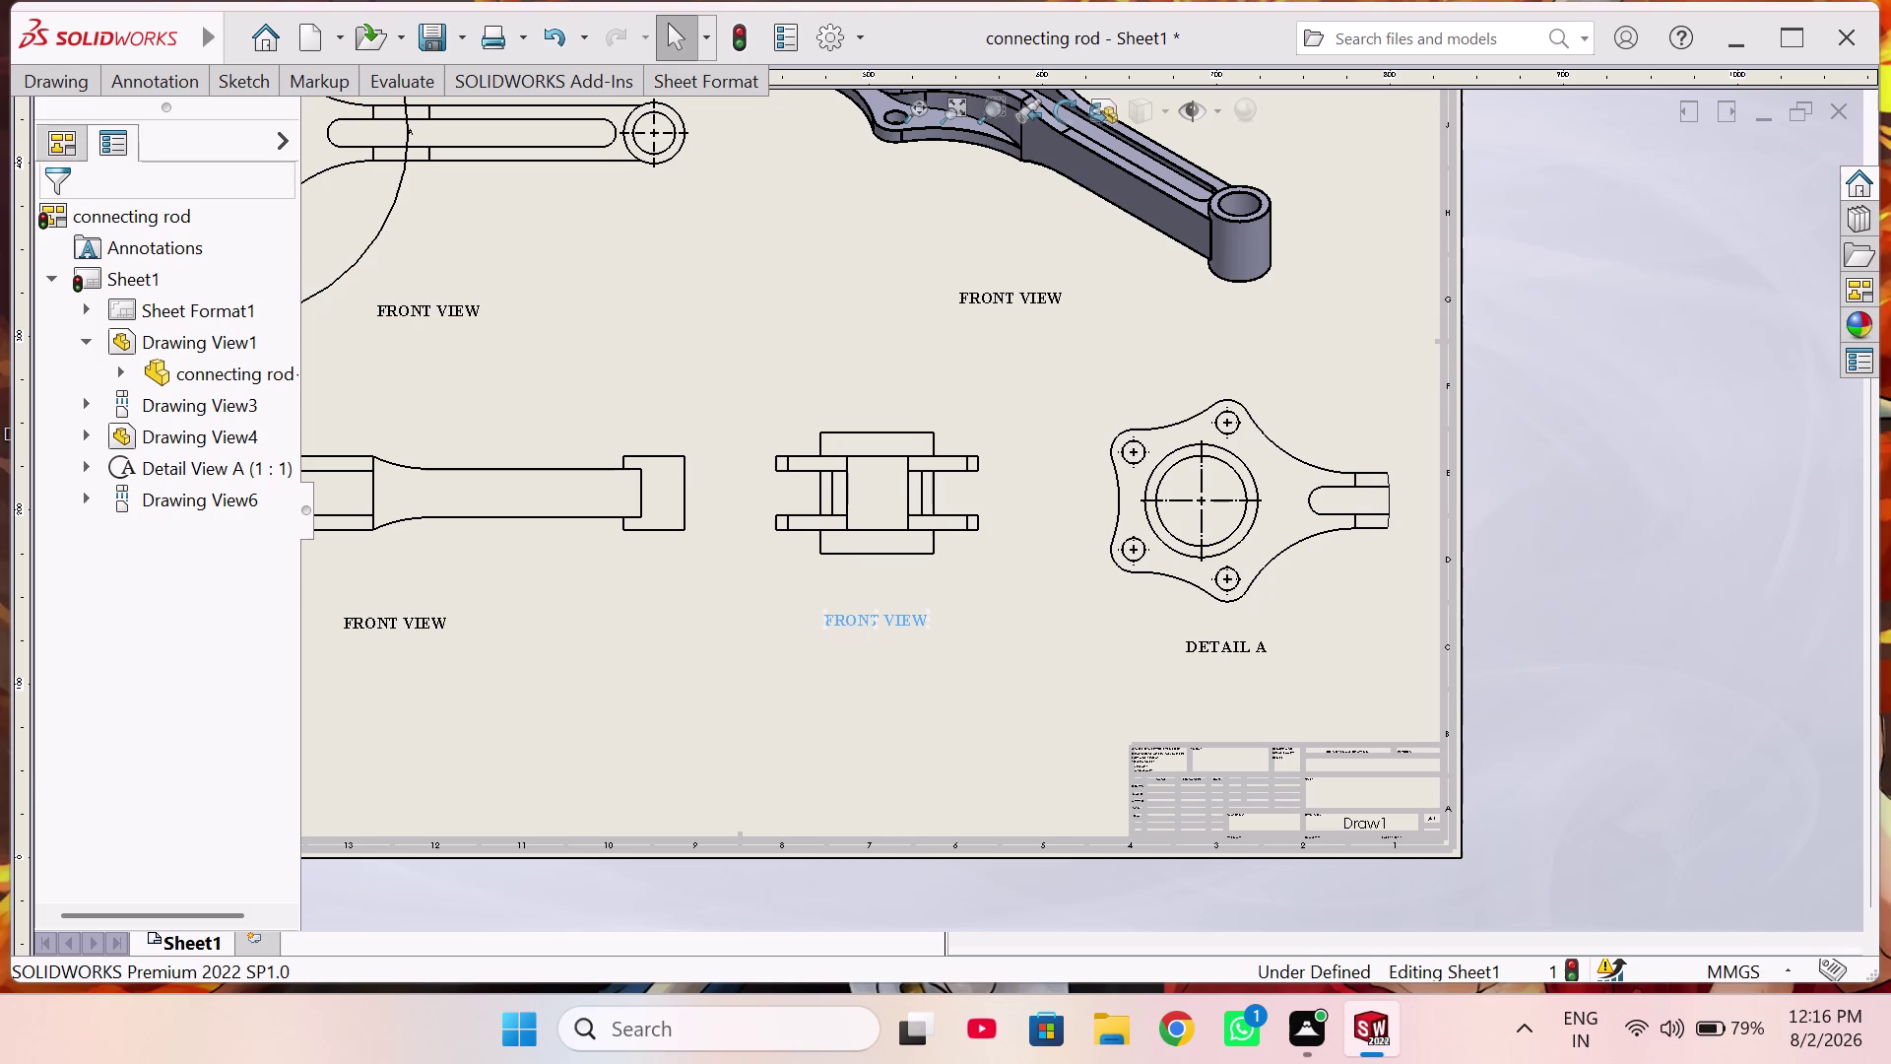
Change the middle view's label from FRONT VIEW to SIDE VIEW.
click(873, 611)
double_click(876, 619)
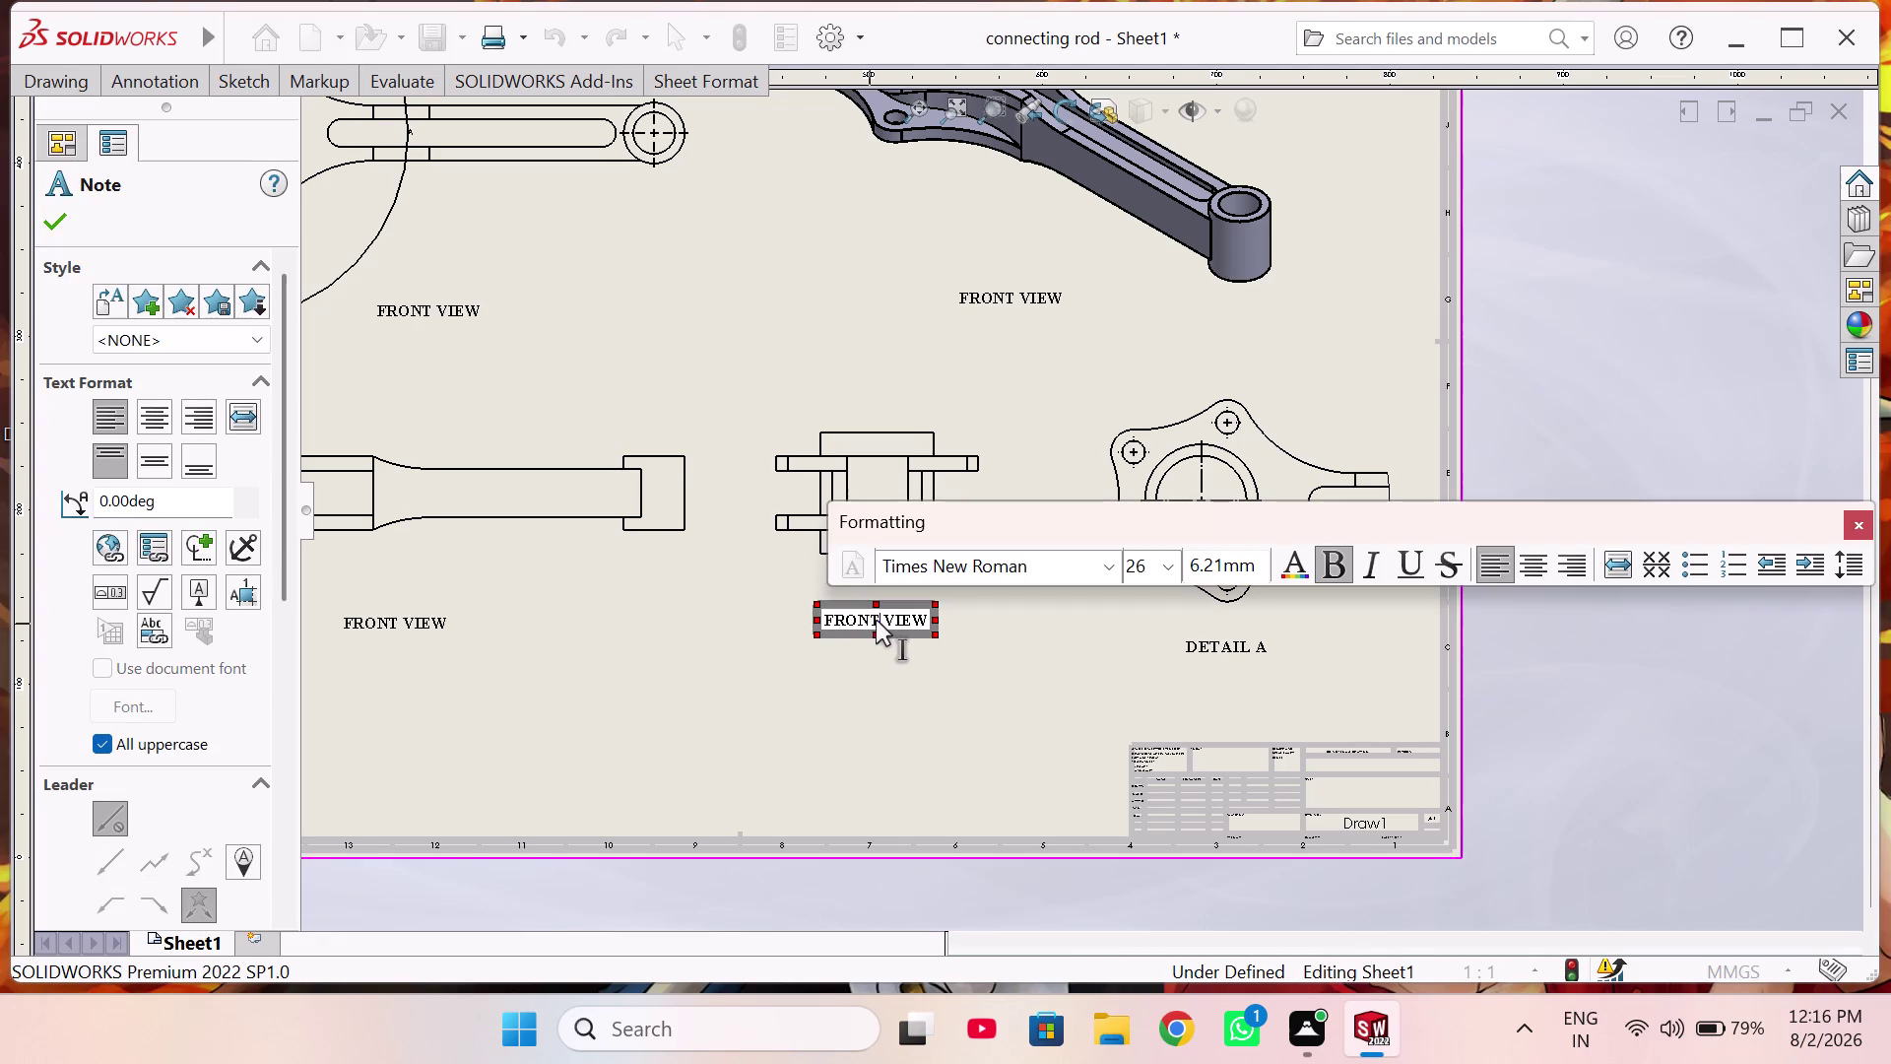
click(875, 619)
key(BackSpace)
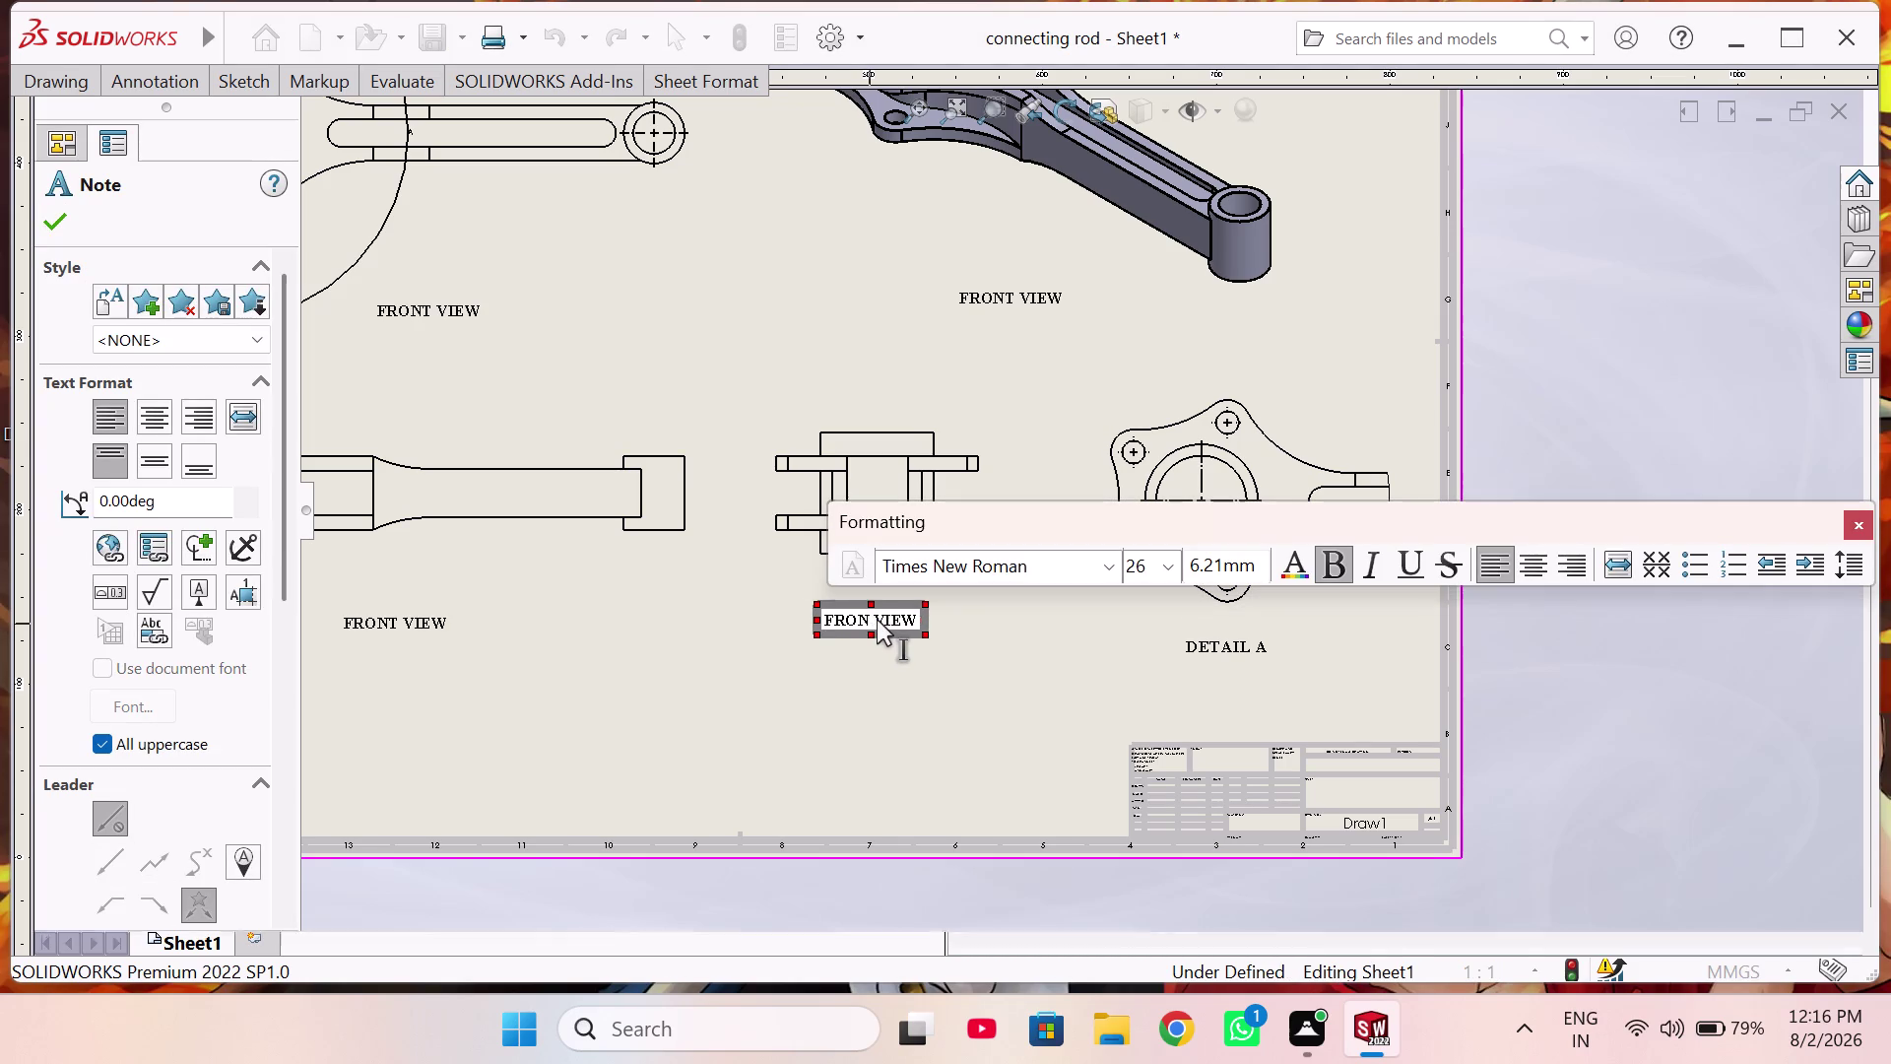
key(BackSpace)
key(BackSpace)
key(BackSpace)
key(BackSpace)
text(si)
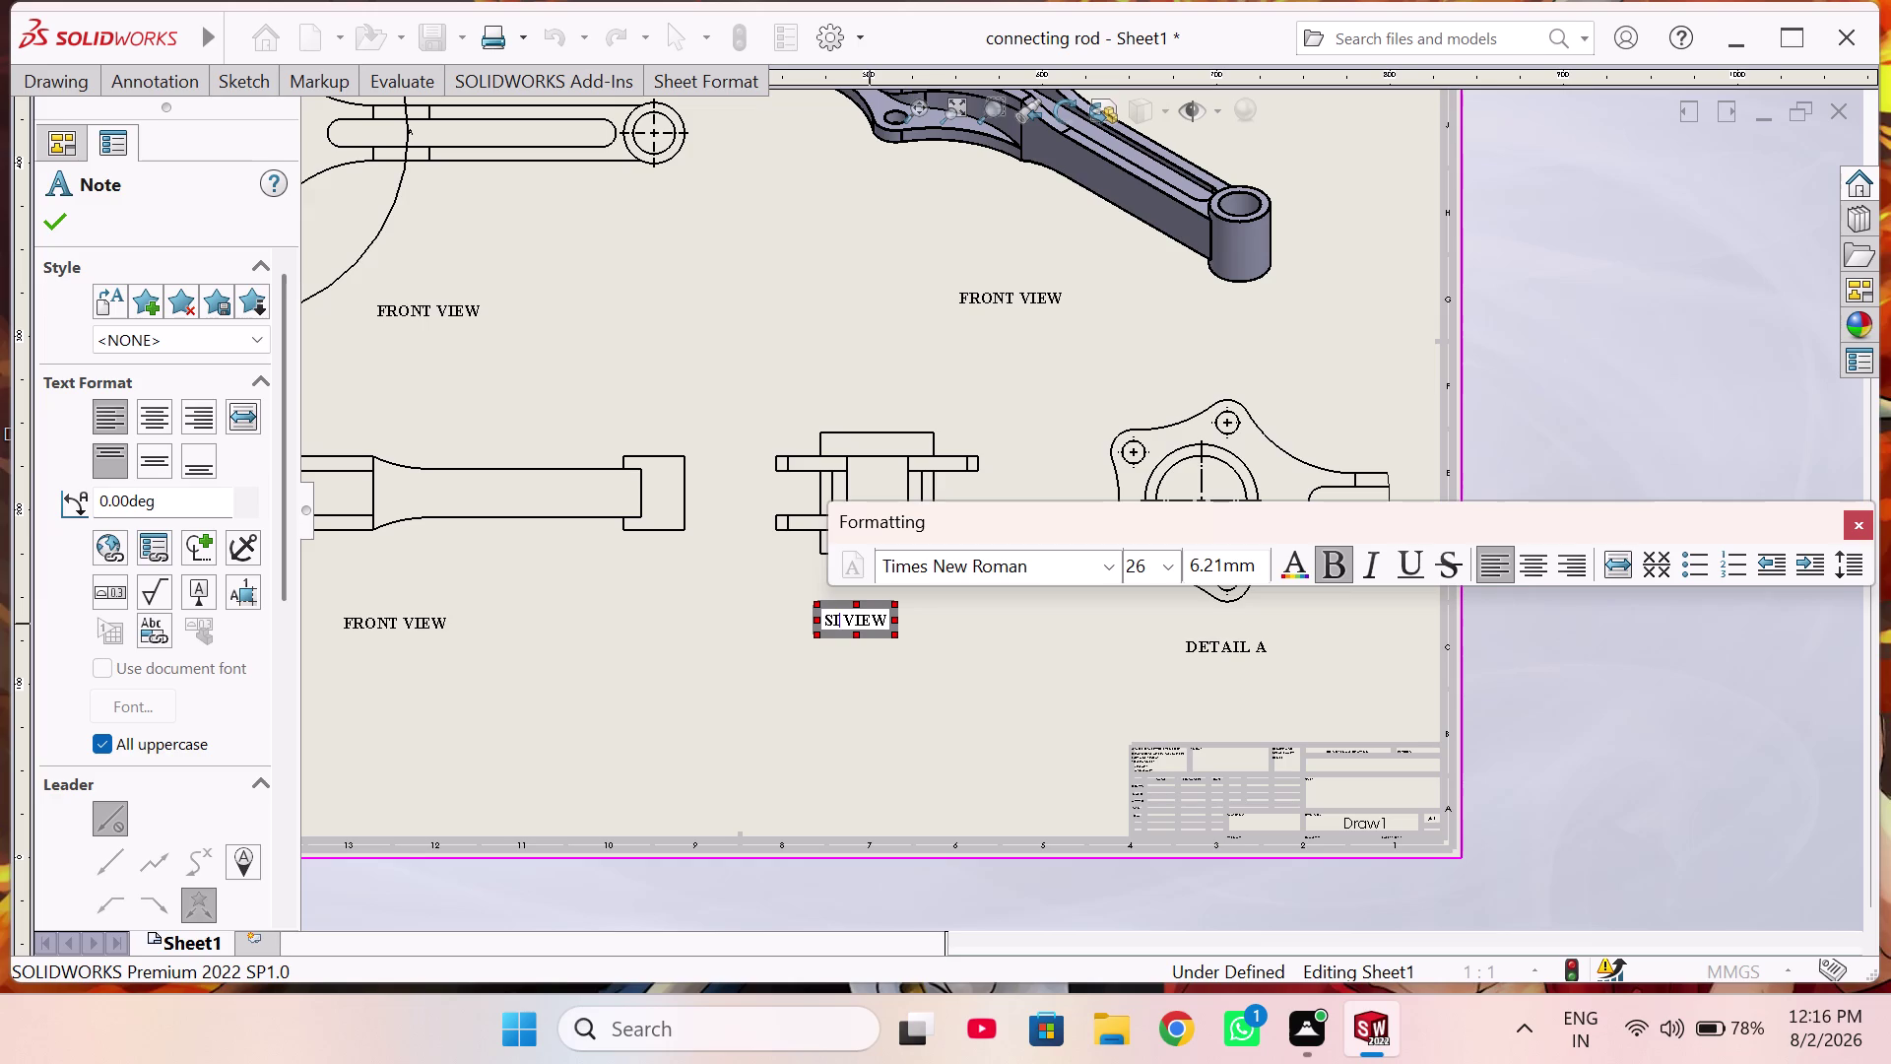
text(de)
key(Return)
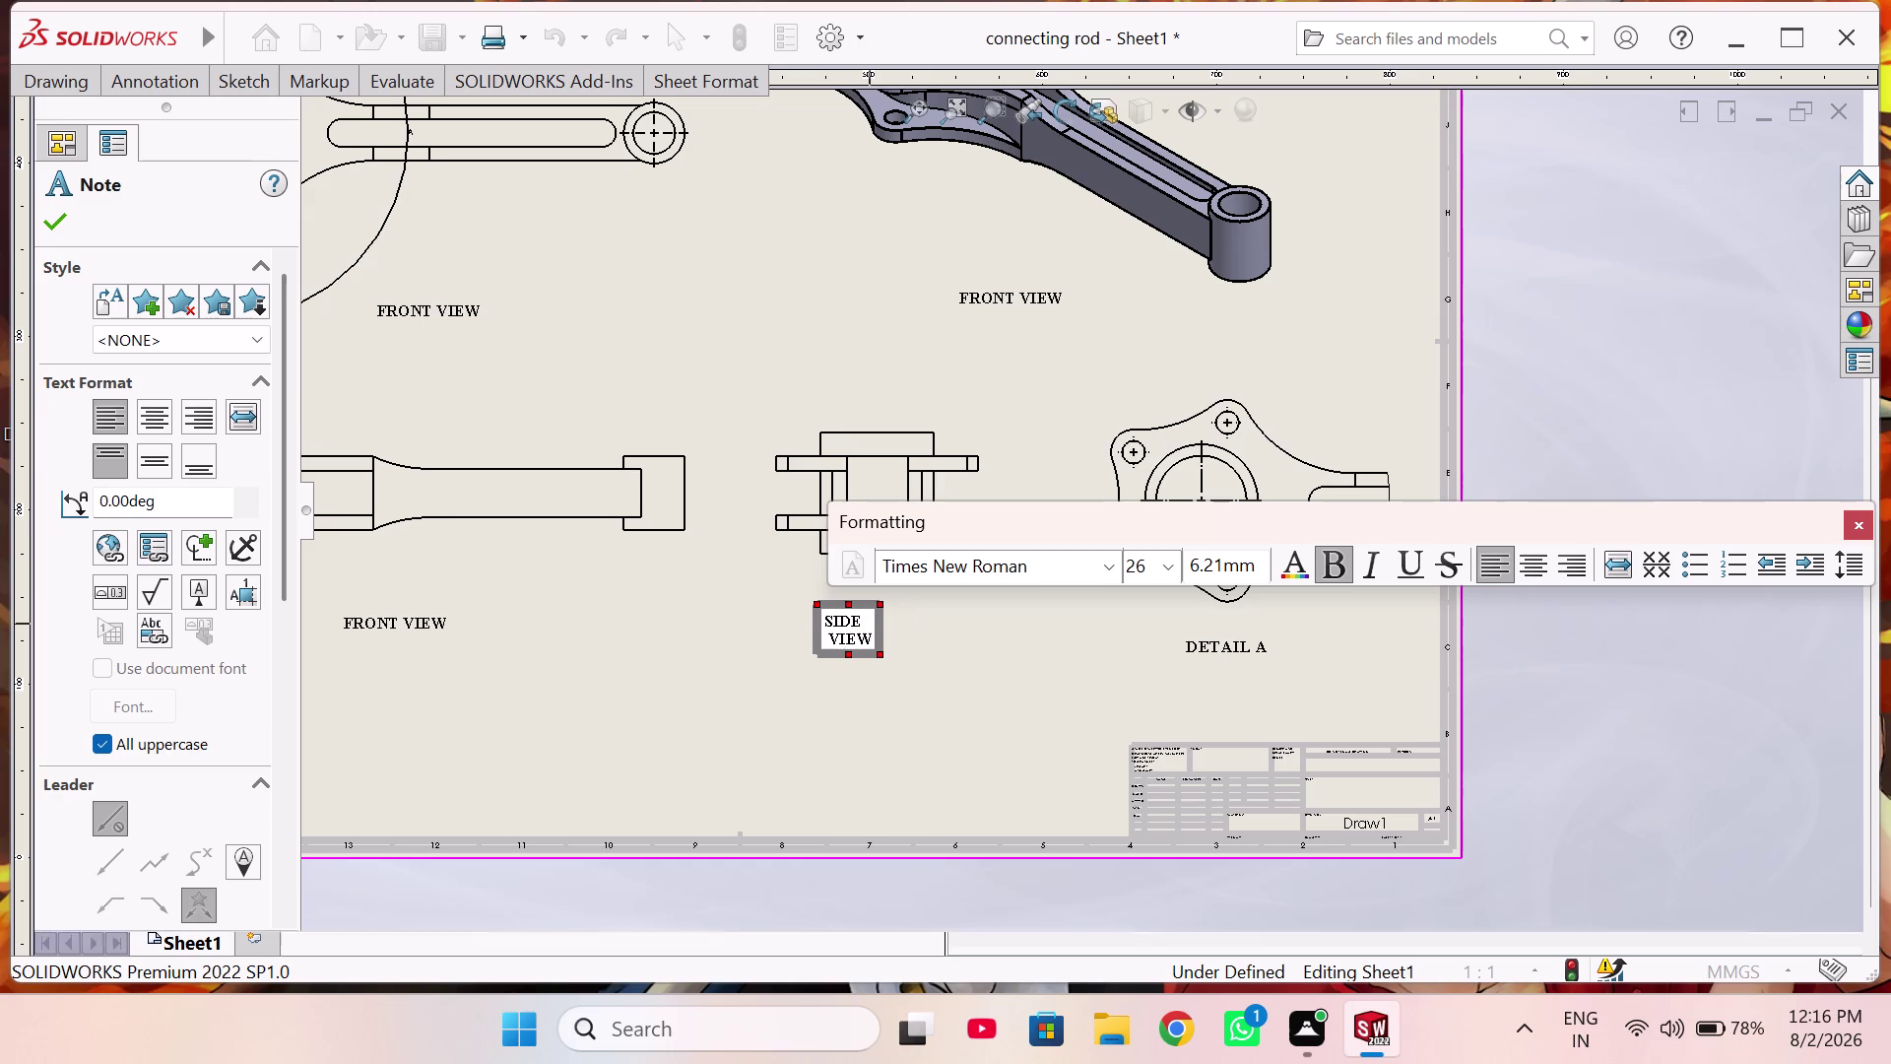
key(BackSpace)
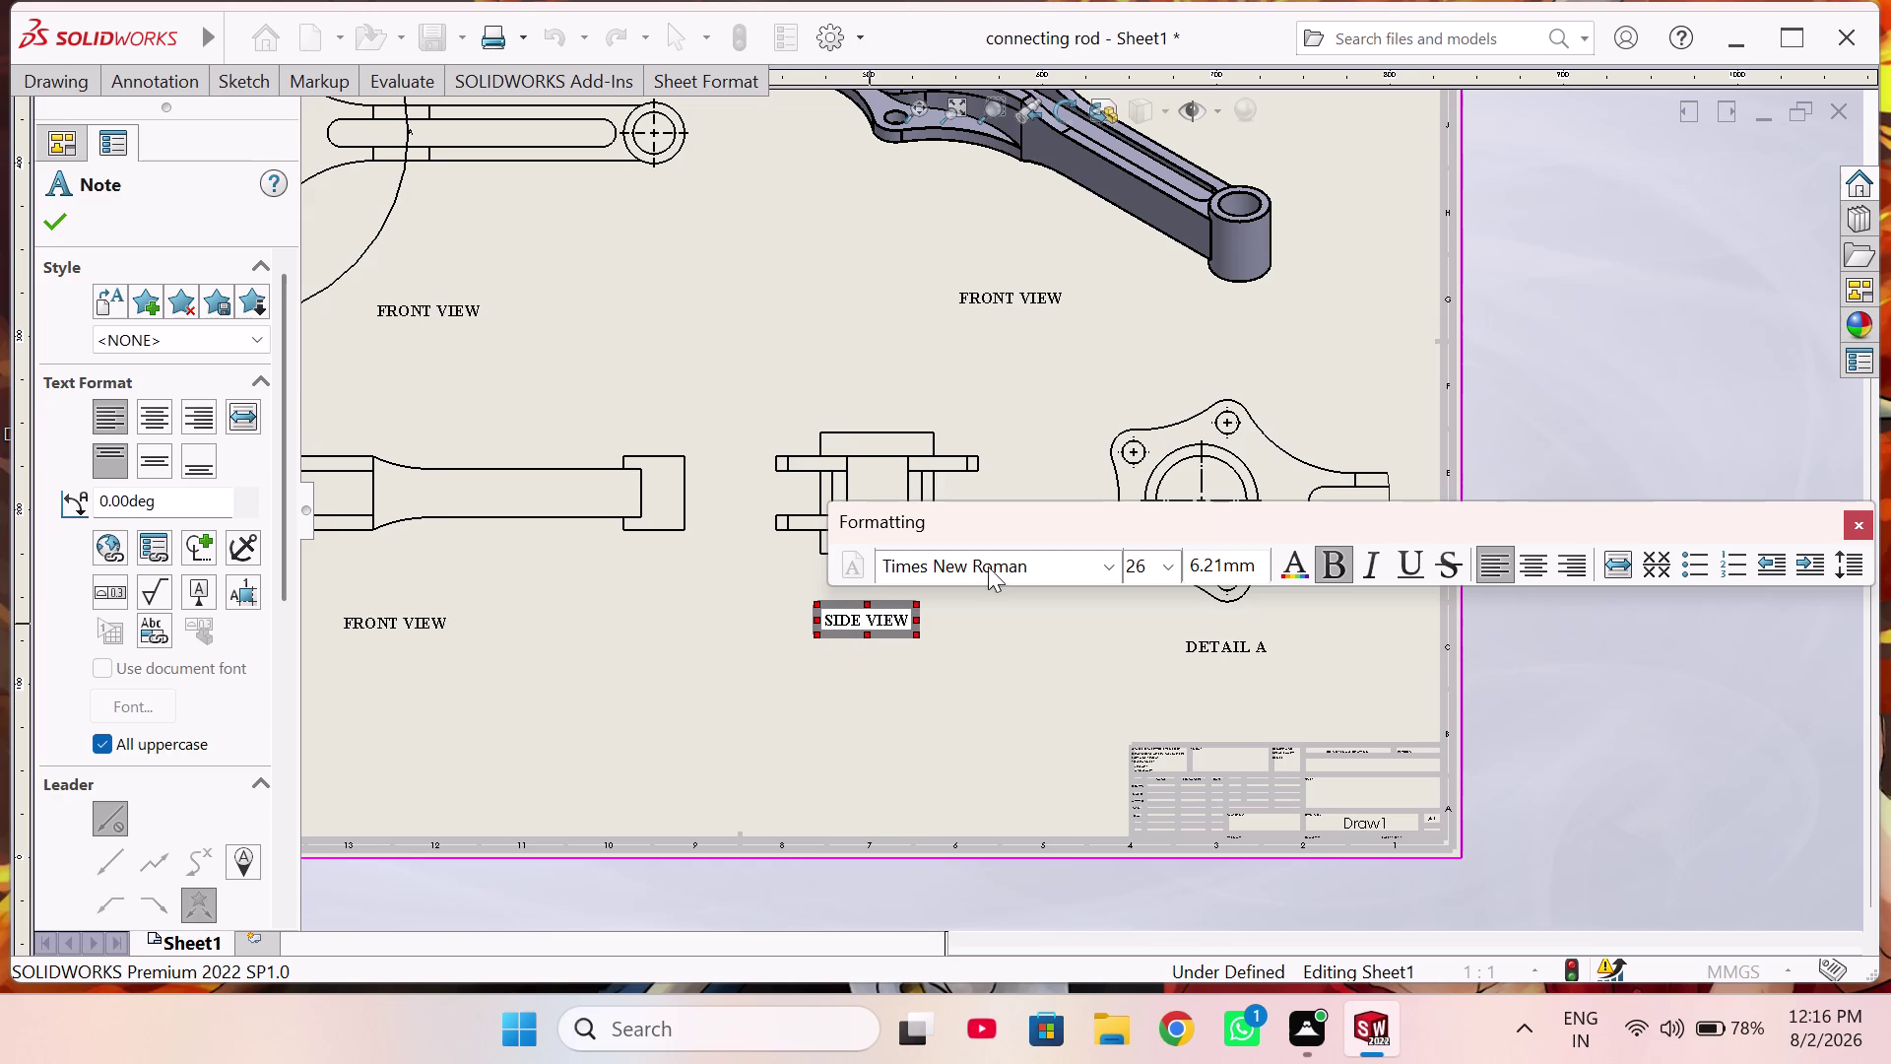
click(854, 693)
Centre the SIDE VIEW label under the end view.
drag(864, 616, 865, 616)
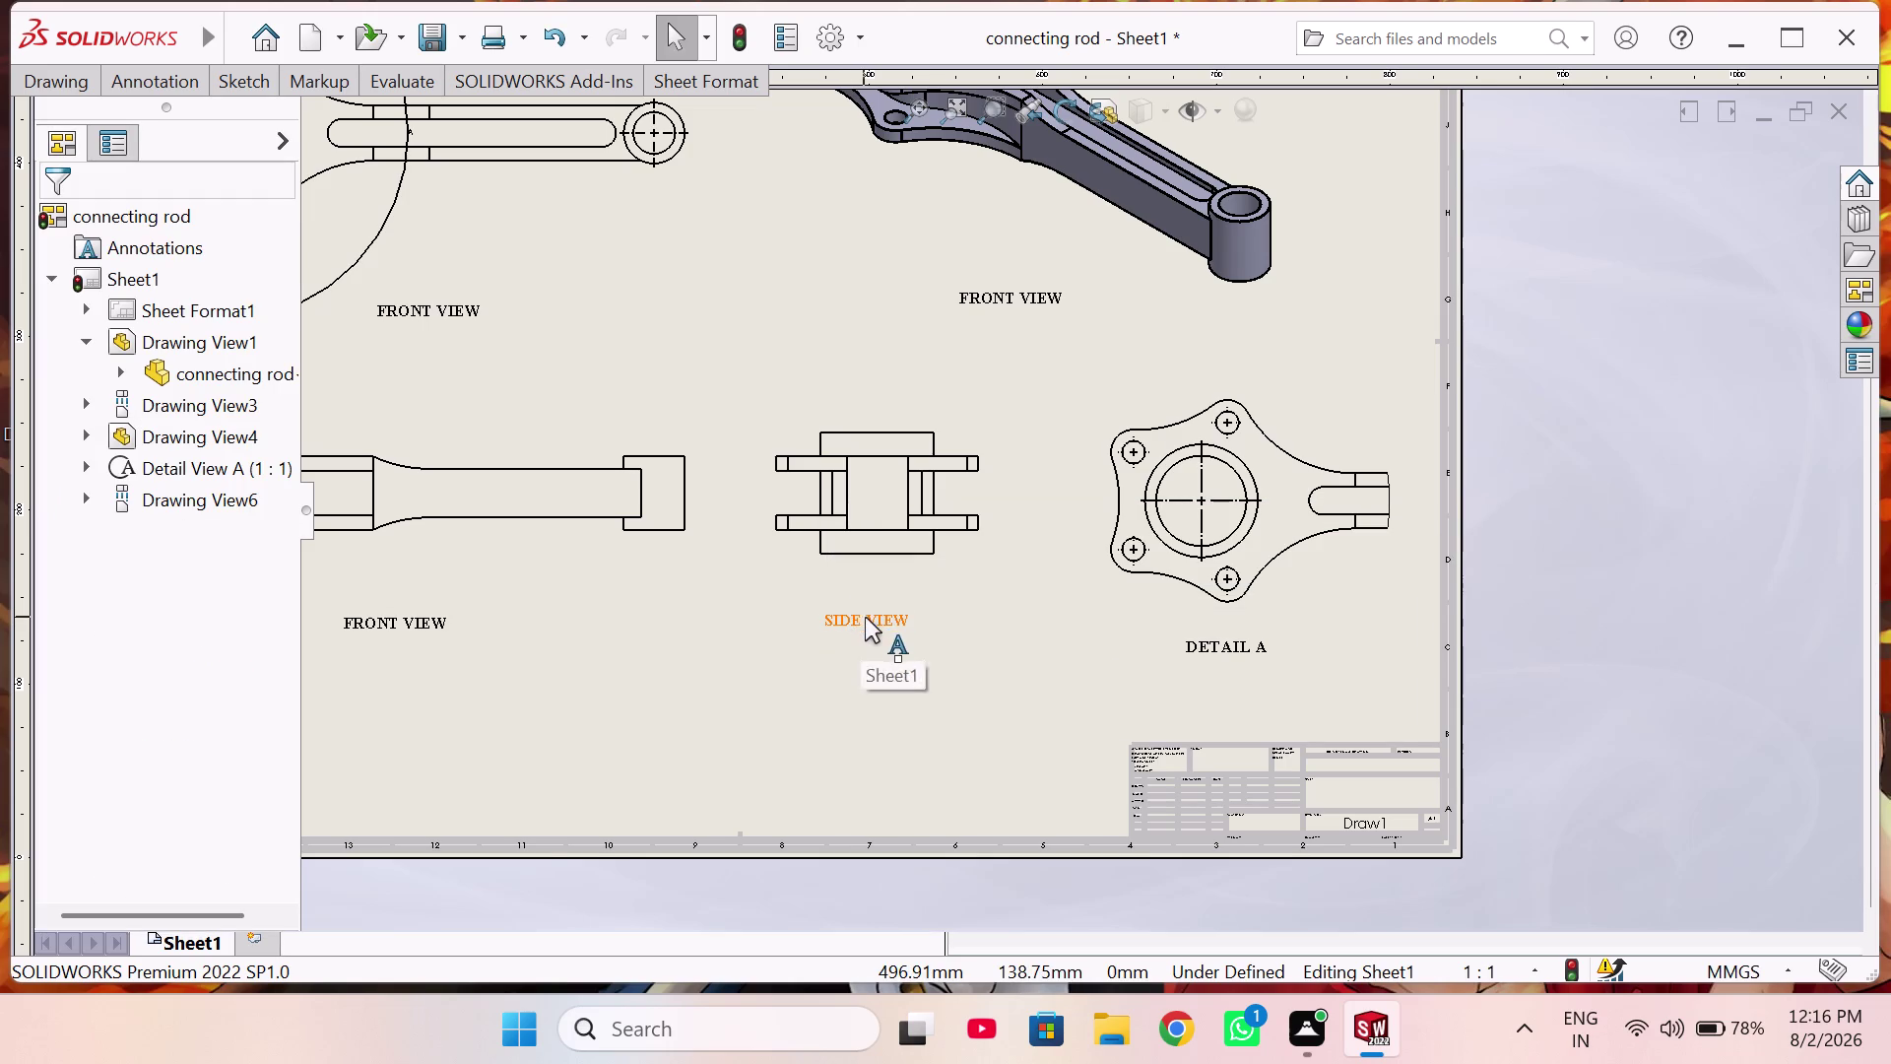
drag(865, 617, 880, 608)
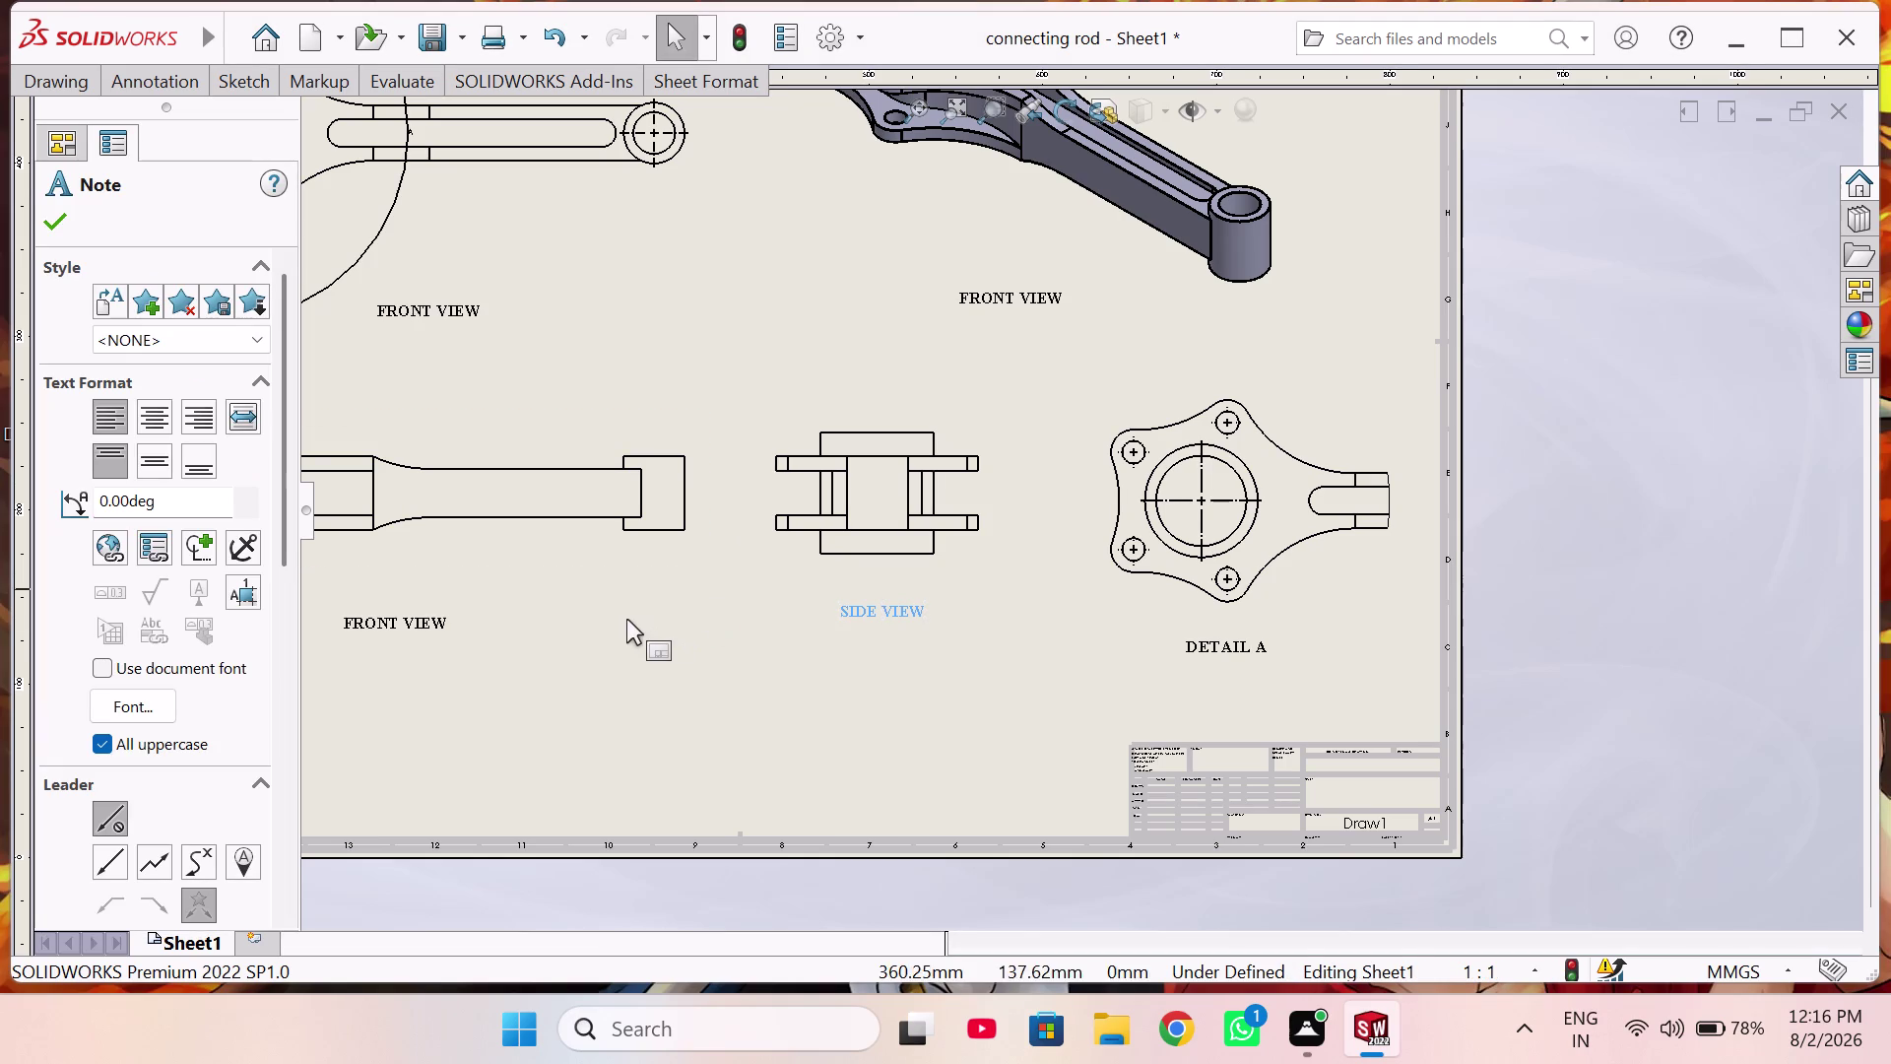
scroll(up, 3)
scroll(down, 3)
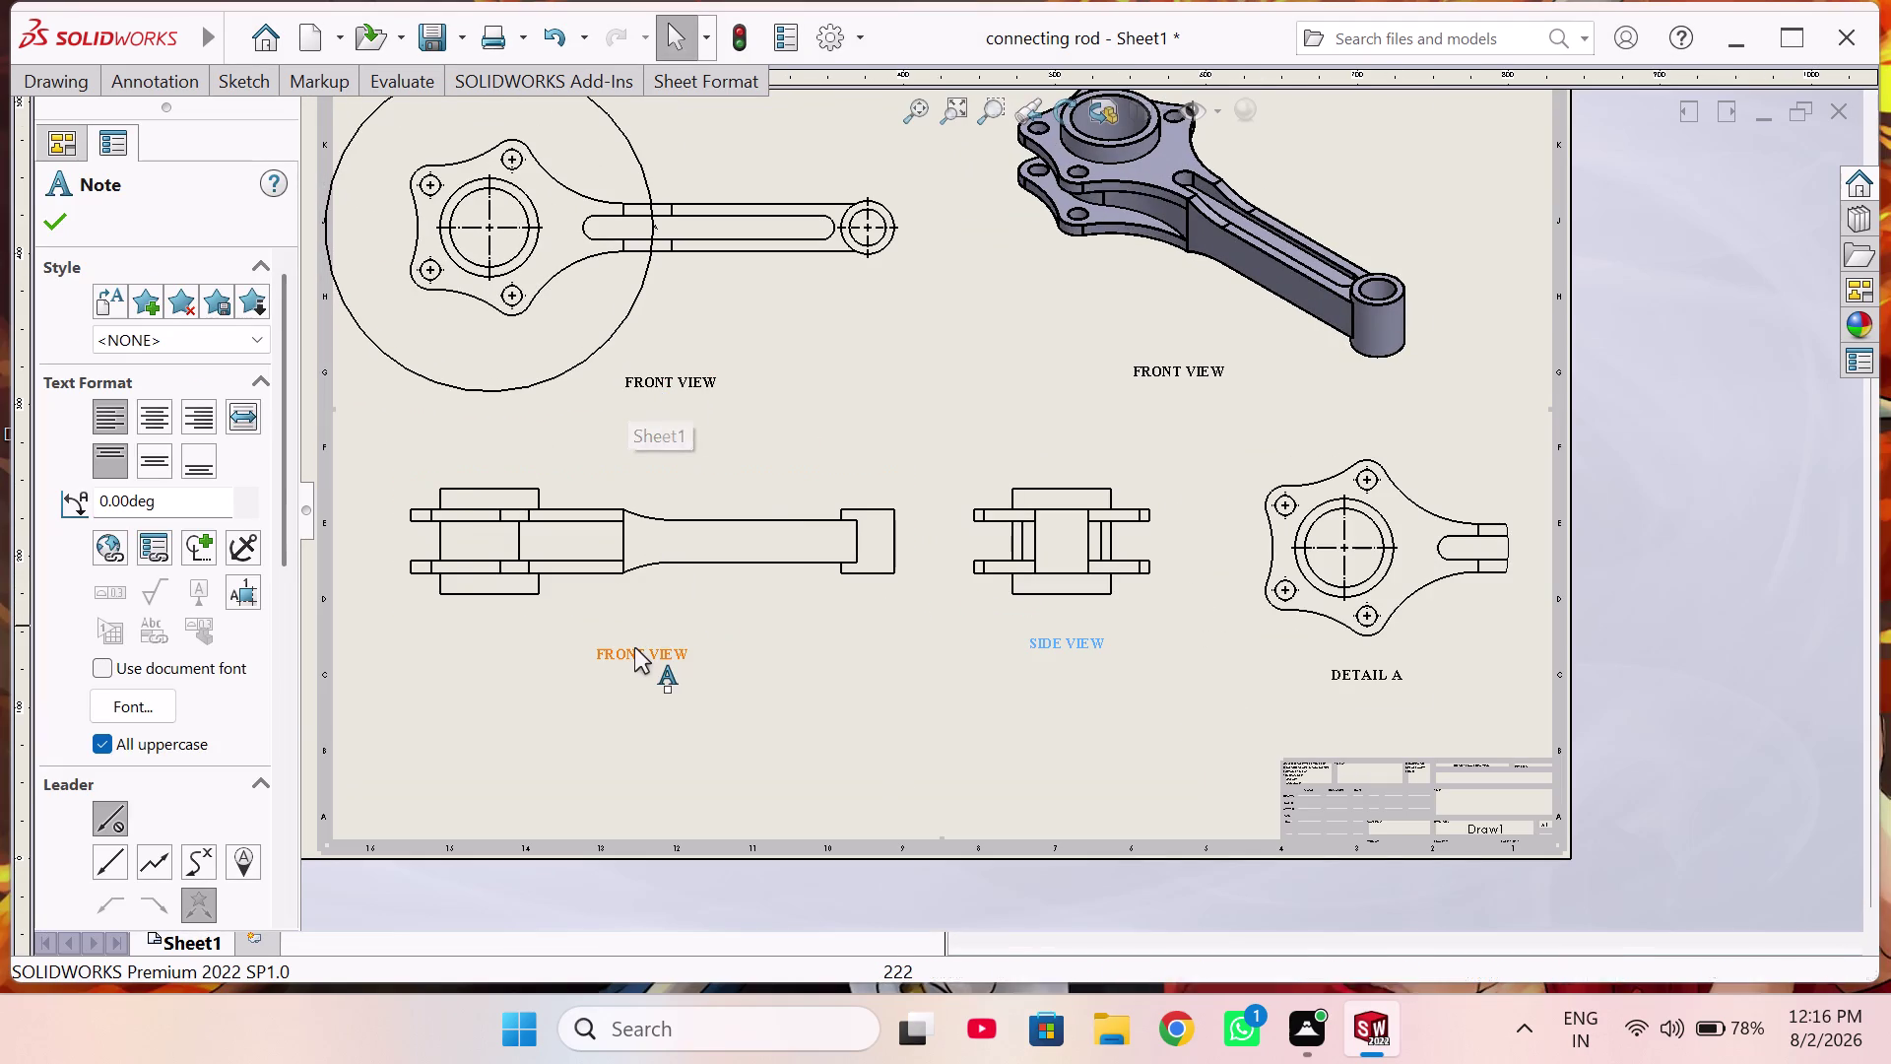
double_click(634, 647)
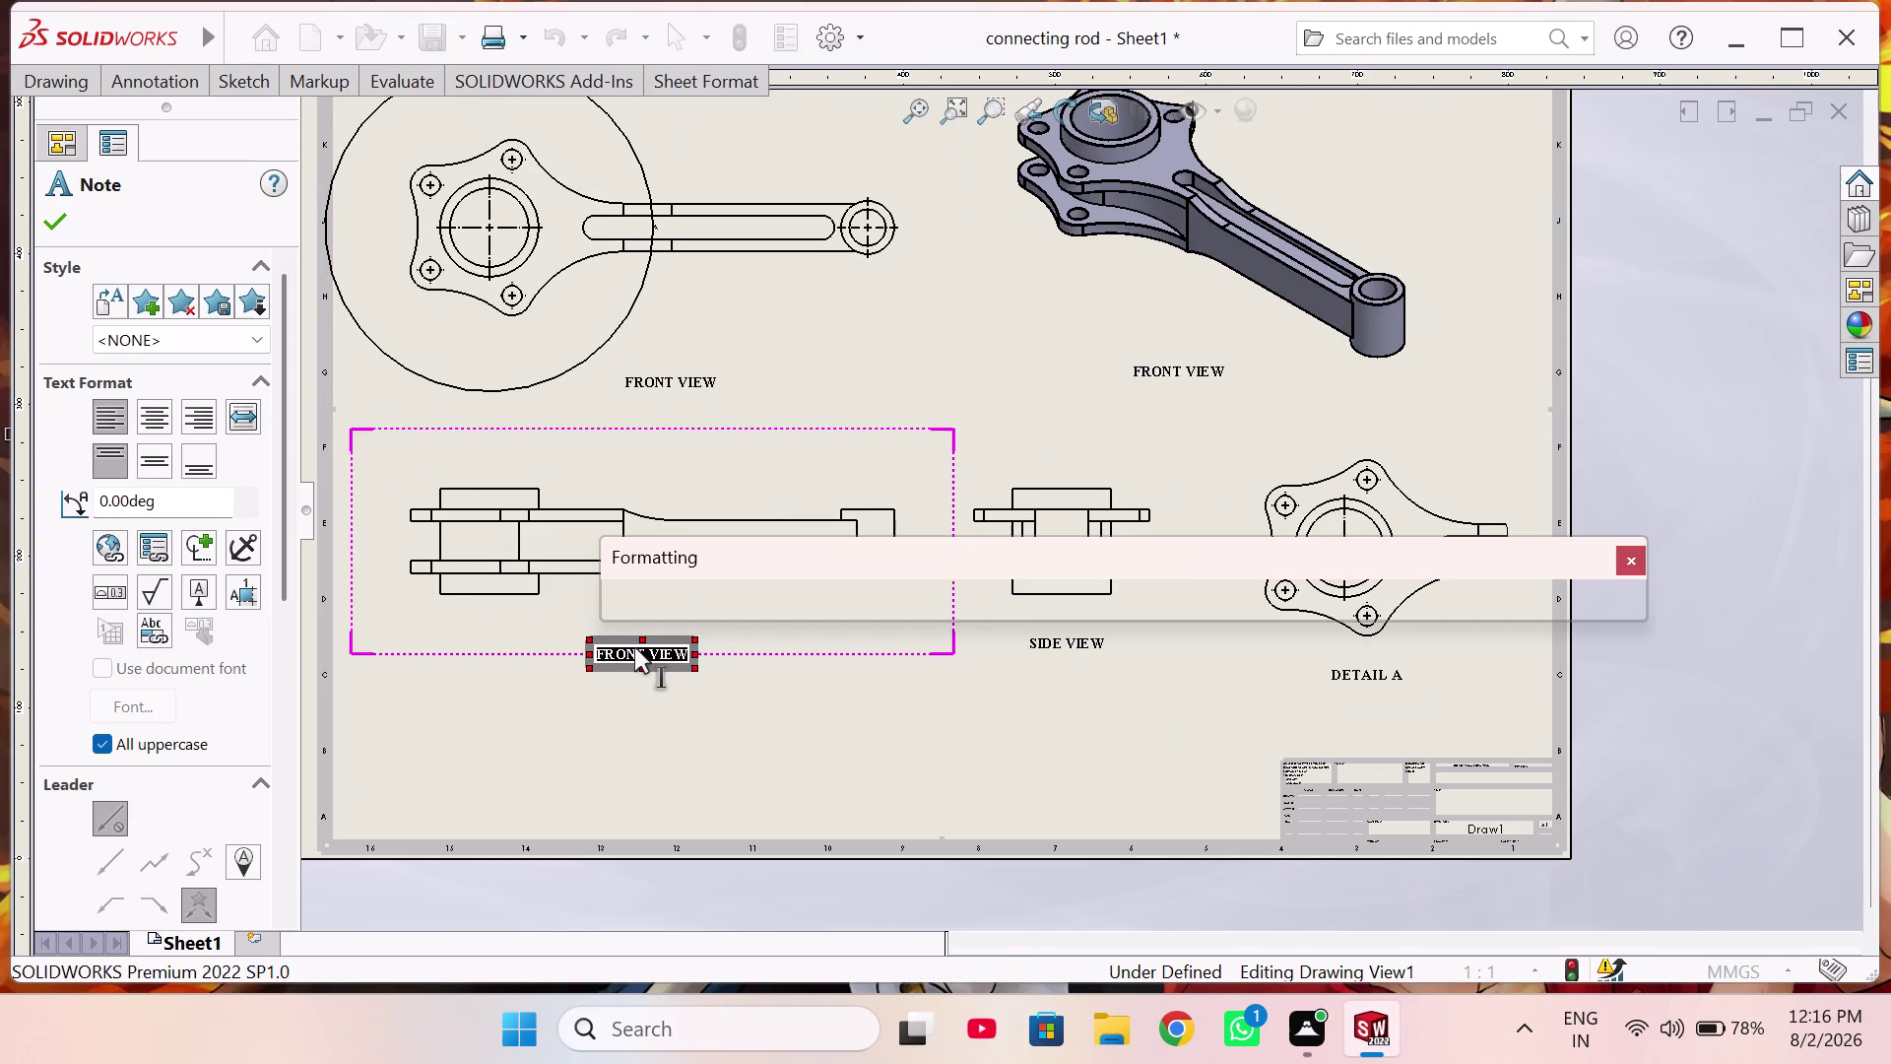
Edit the upper-left view's note so it reads TOP VIEW instead of FRONT VIEW.
click(742, 377)
double_click(664, 380)
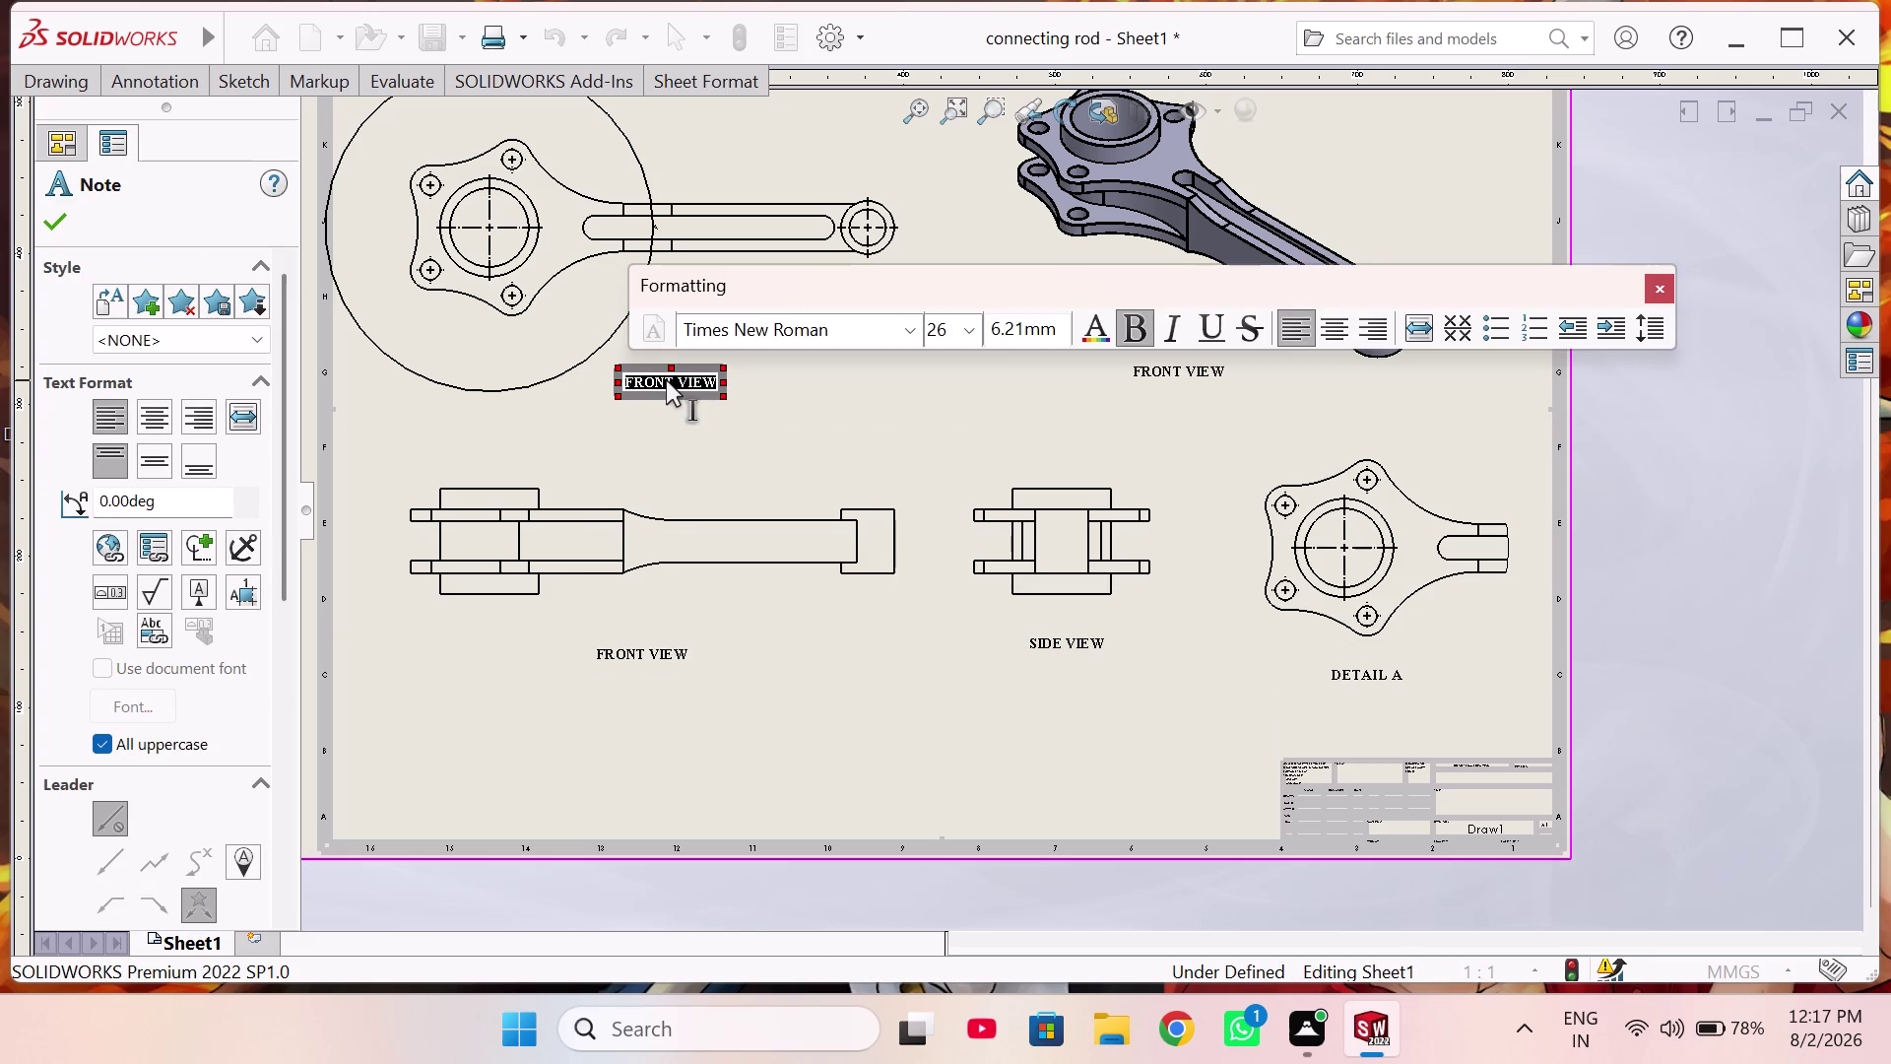
click(671, 382)
key(BackSpace)
key(BackSpace)
key(BackSpace)
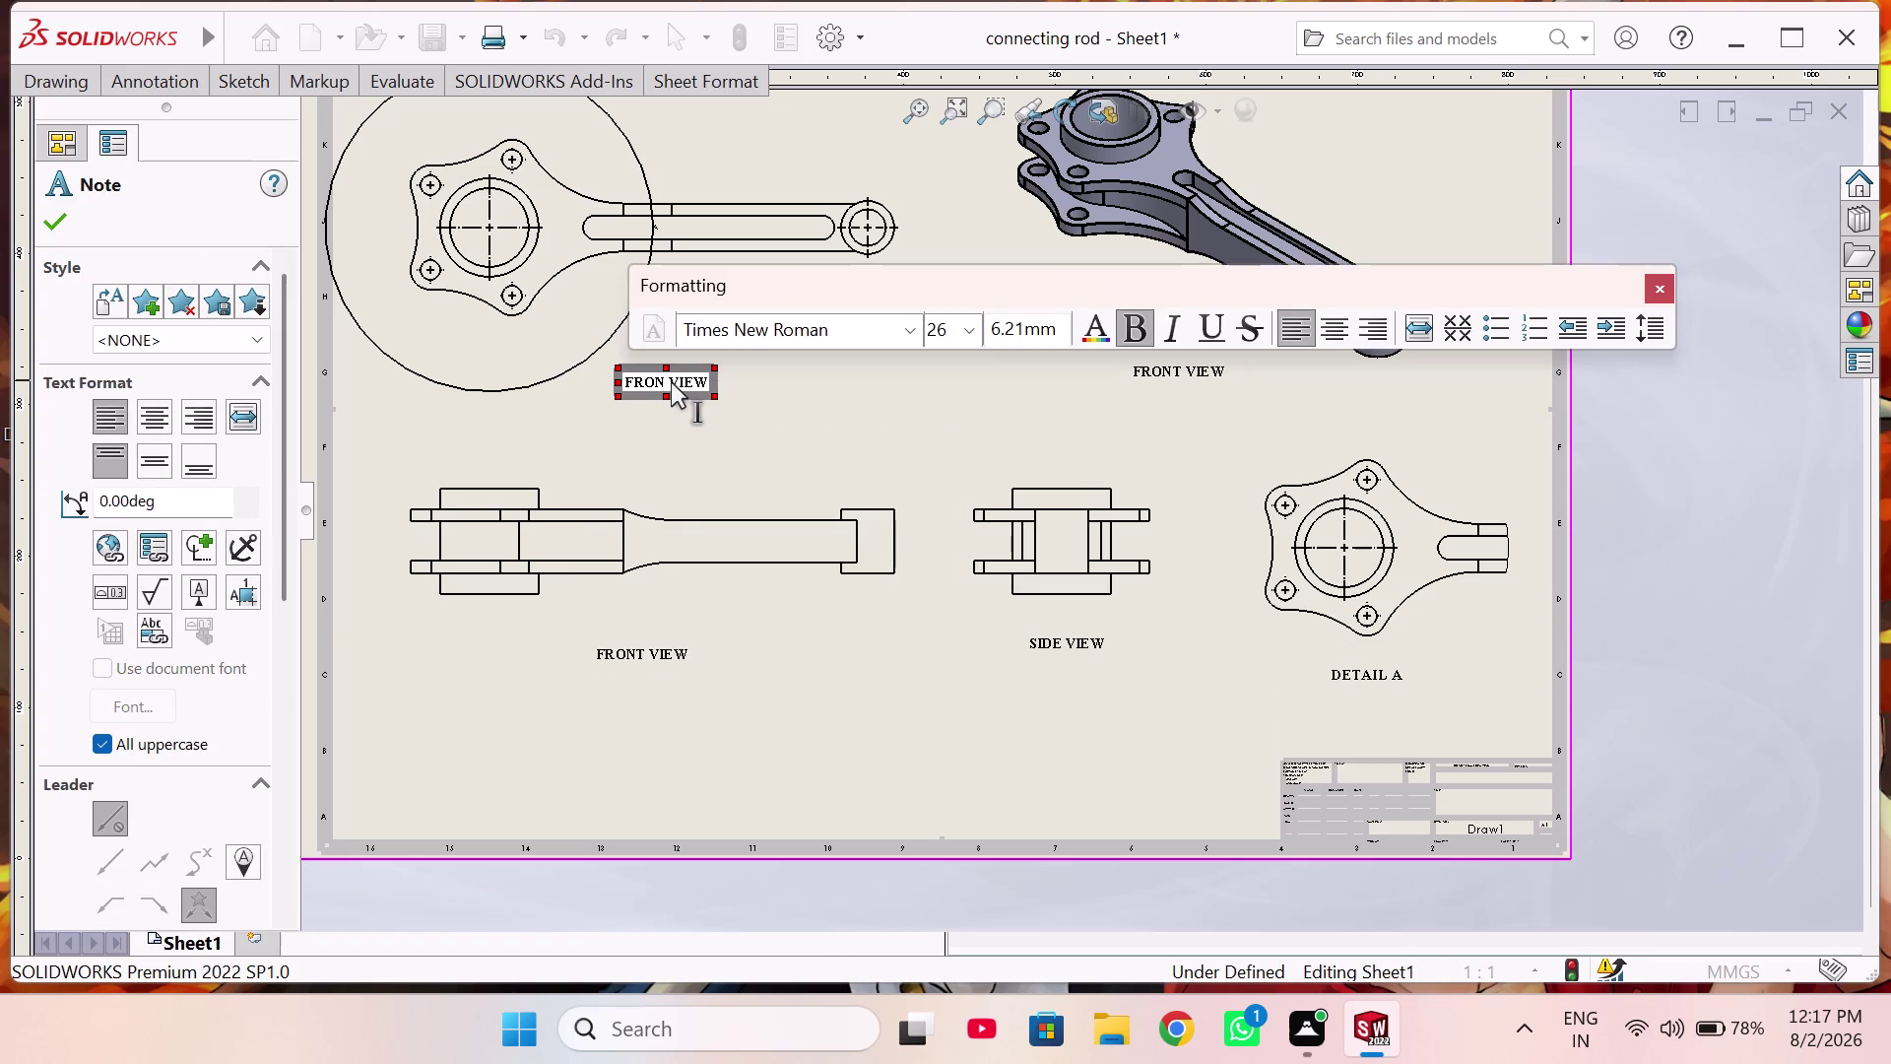
text(to)
text(p)
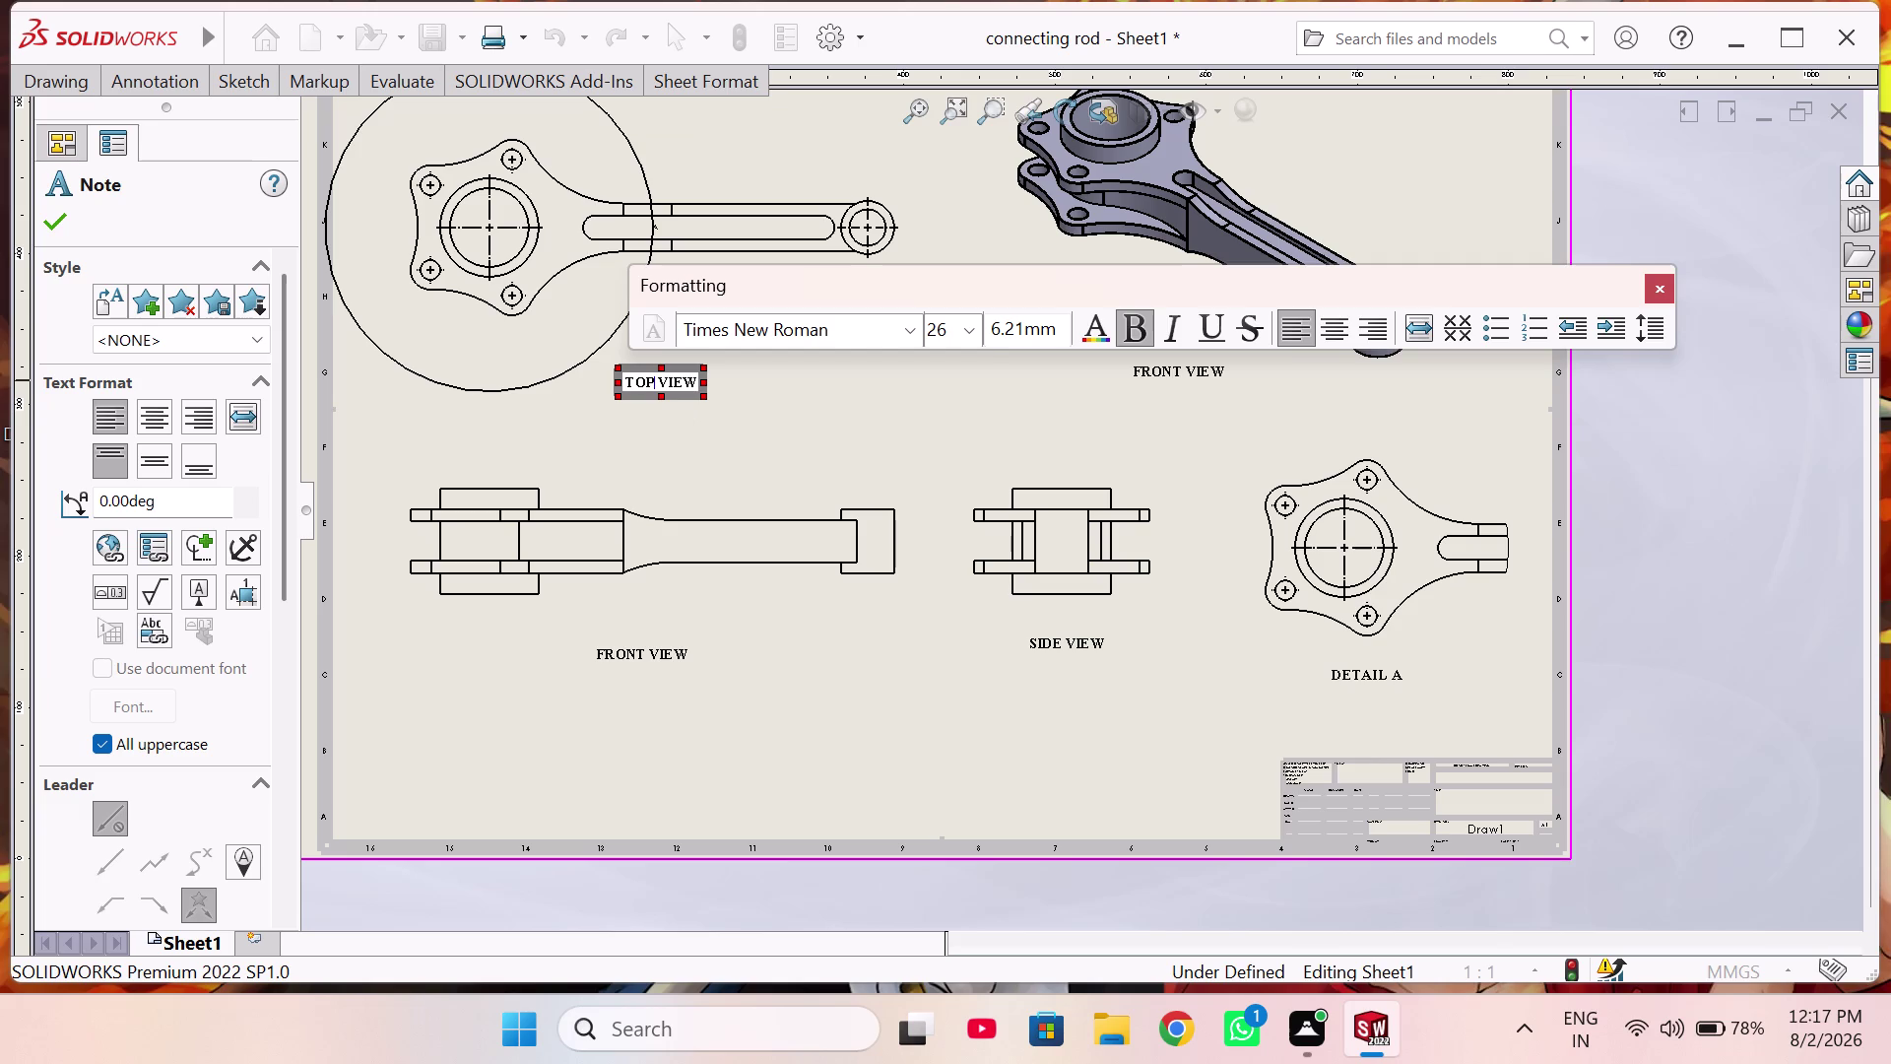
click(749, 404)
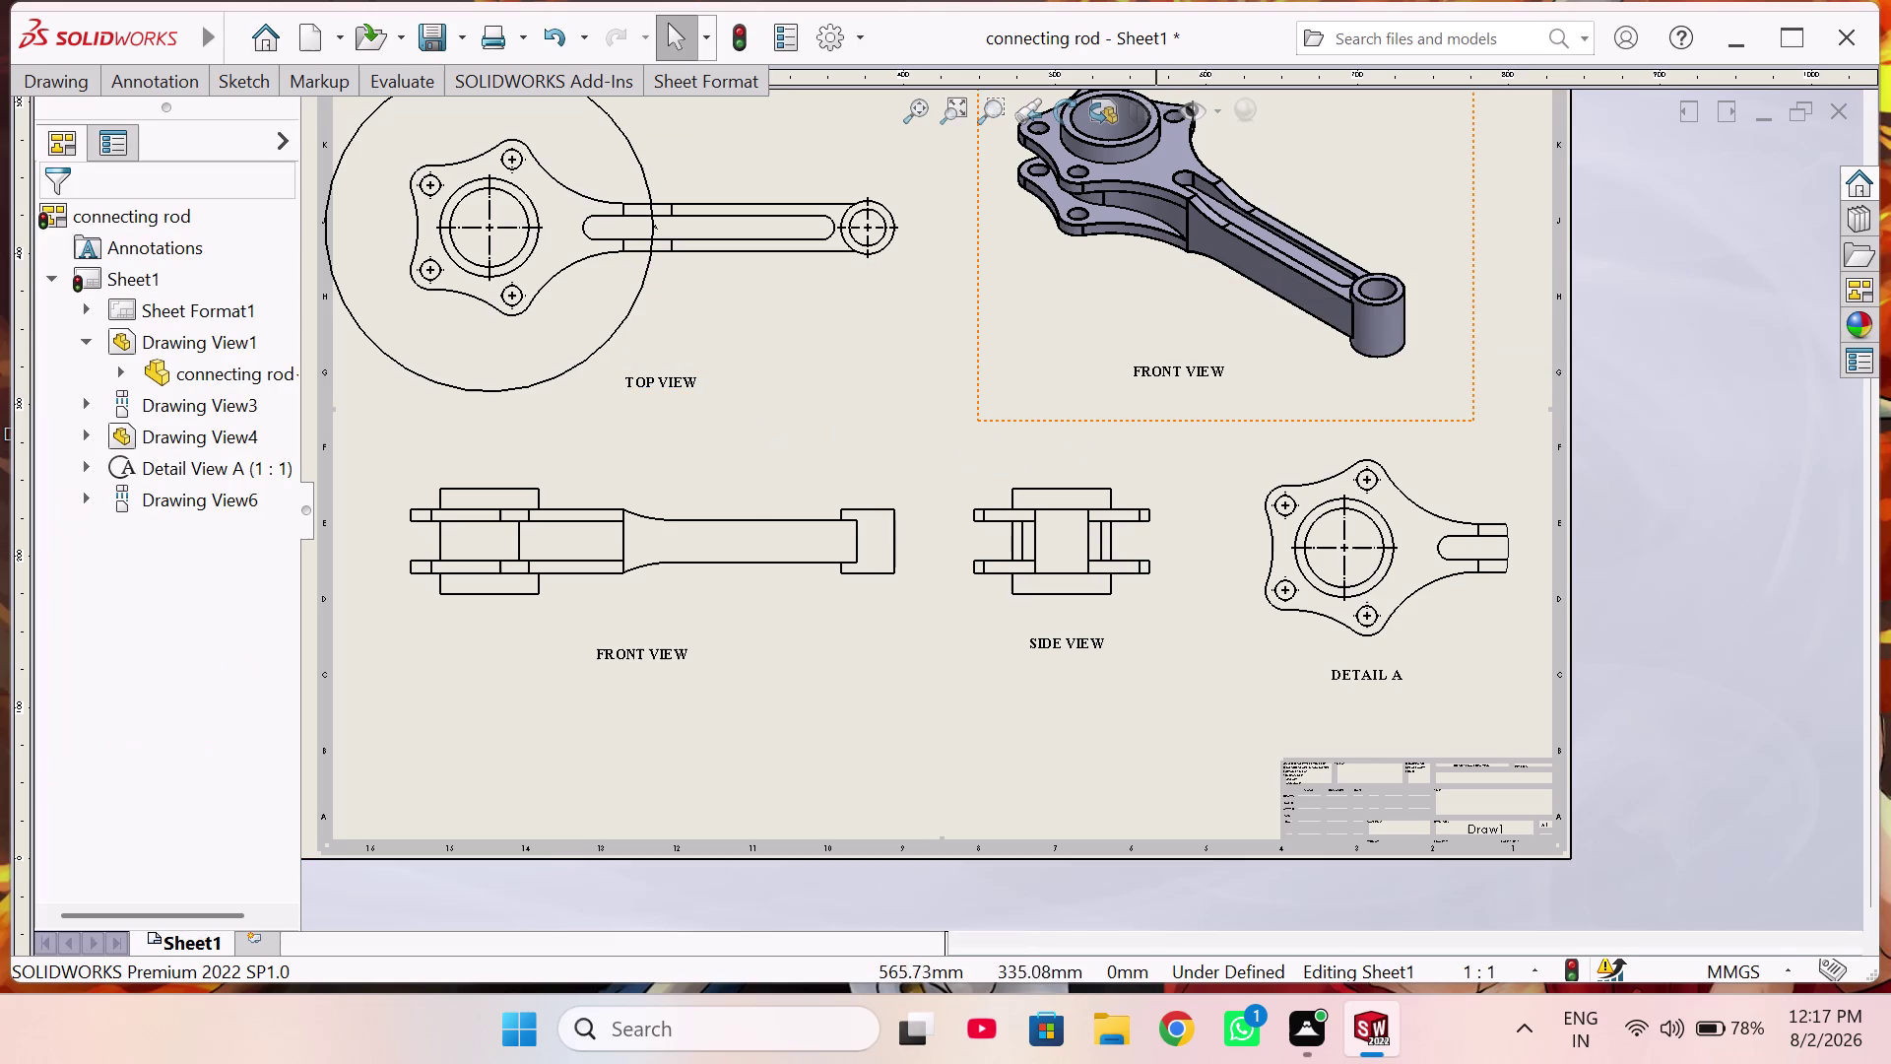
Rewrite the shaded 3D view's note from FRONT VIEW to ISOMETRIC VIEW.
double_click(1183, 369)
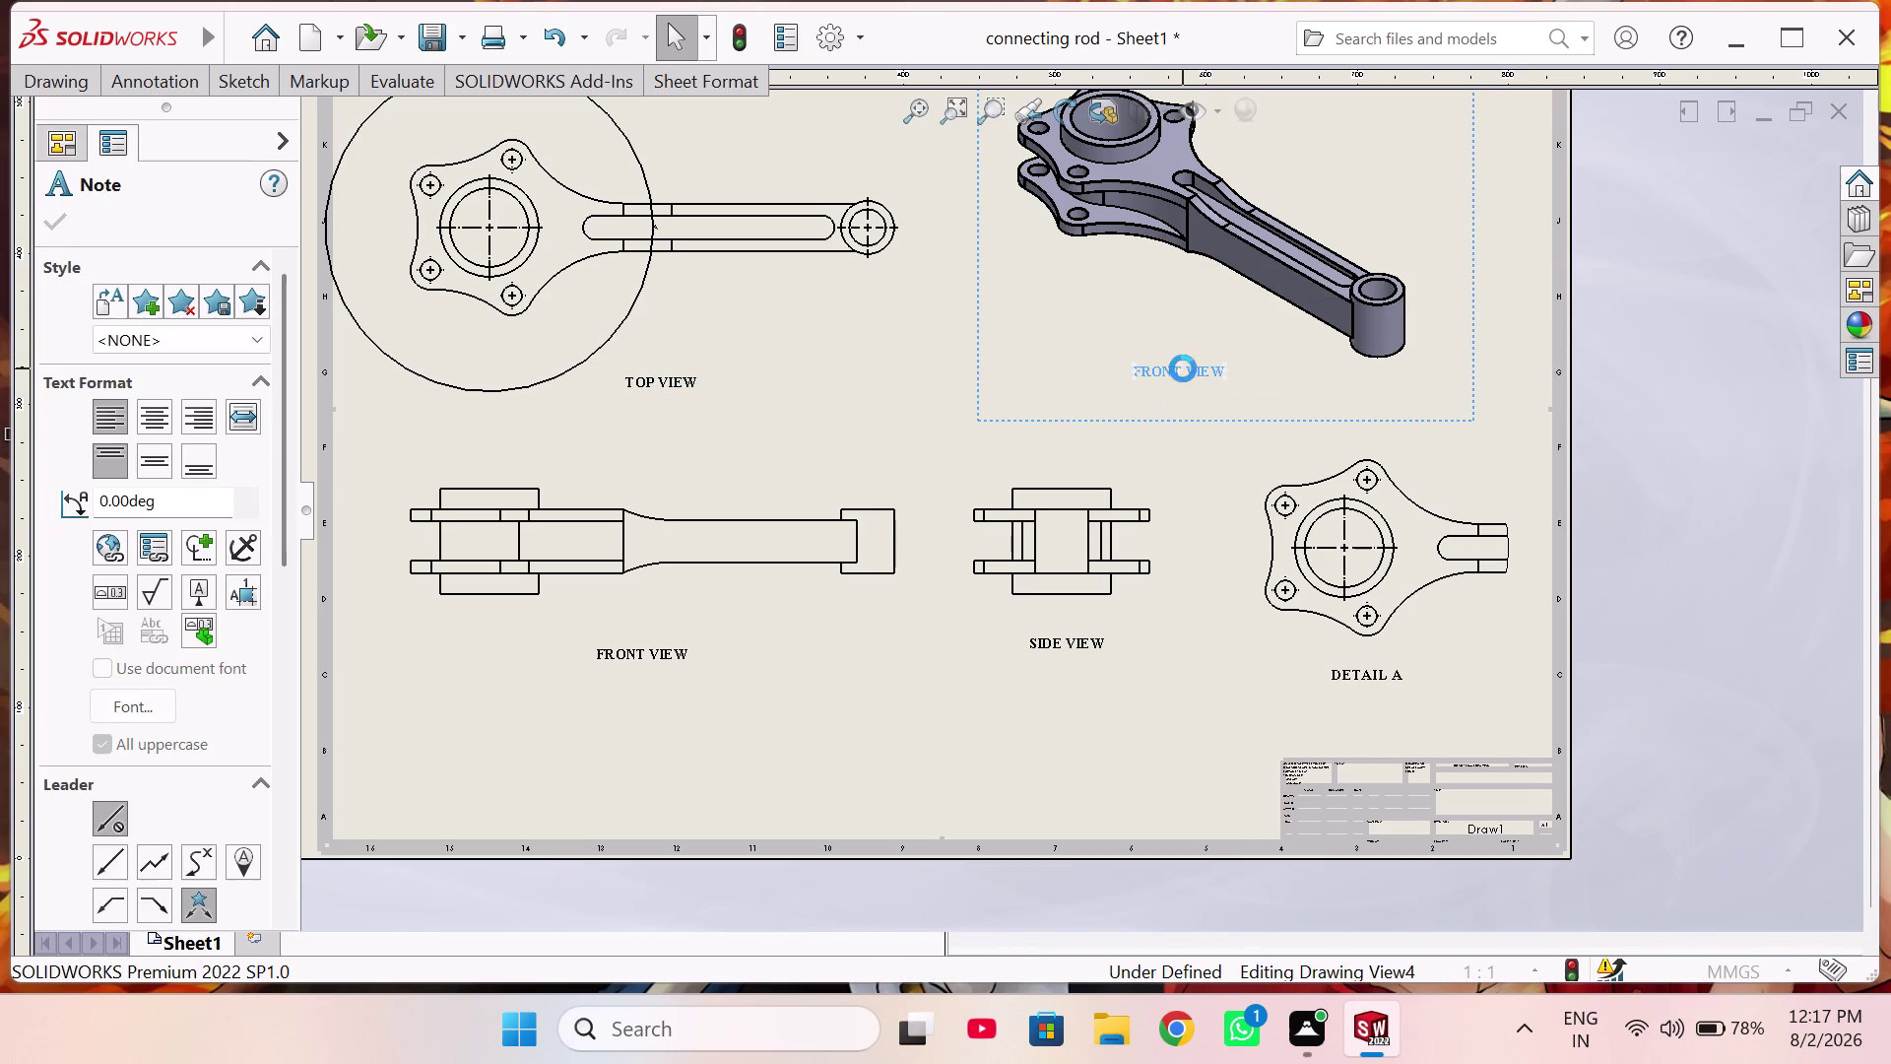
click(1181, 370)
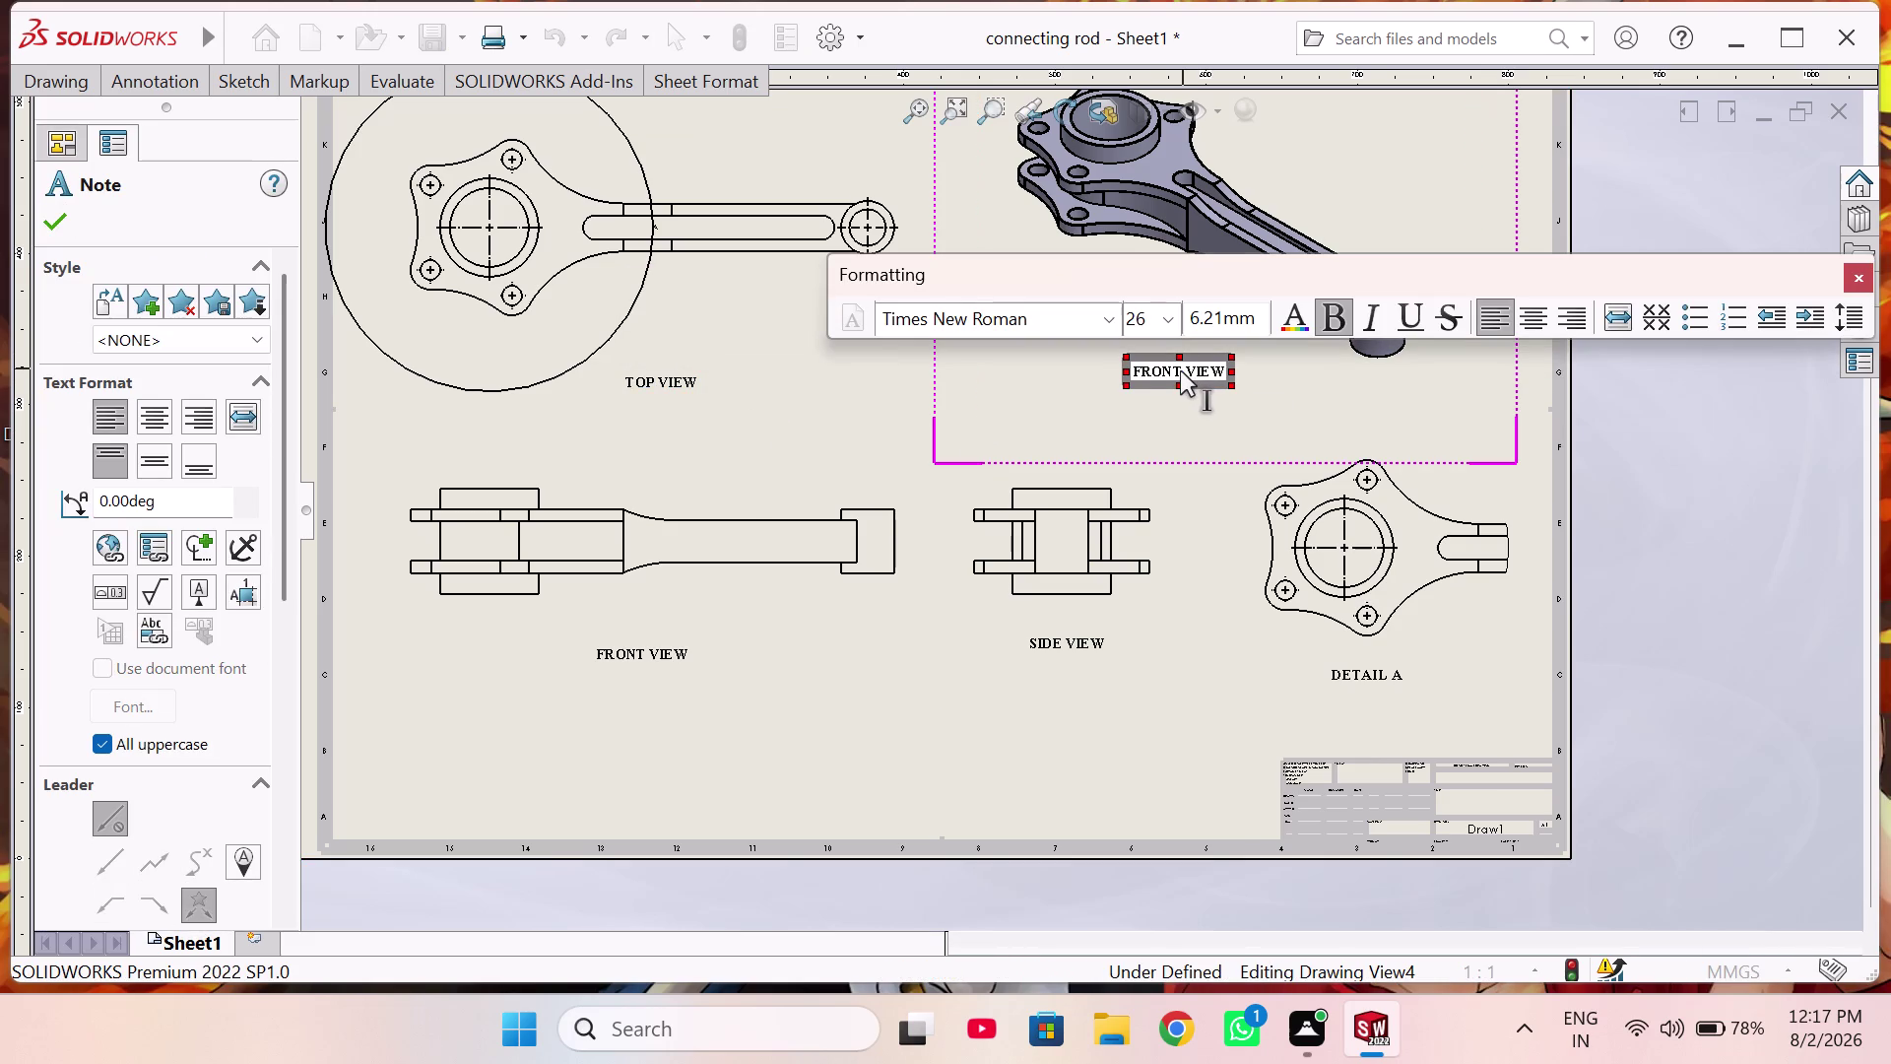
key(BackSpace)
key(BackSpace)
key(BackSpace)
key(BackSpace)
key(BackSpace)
key(BackSpace)
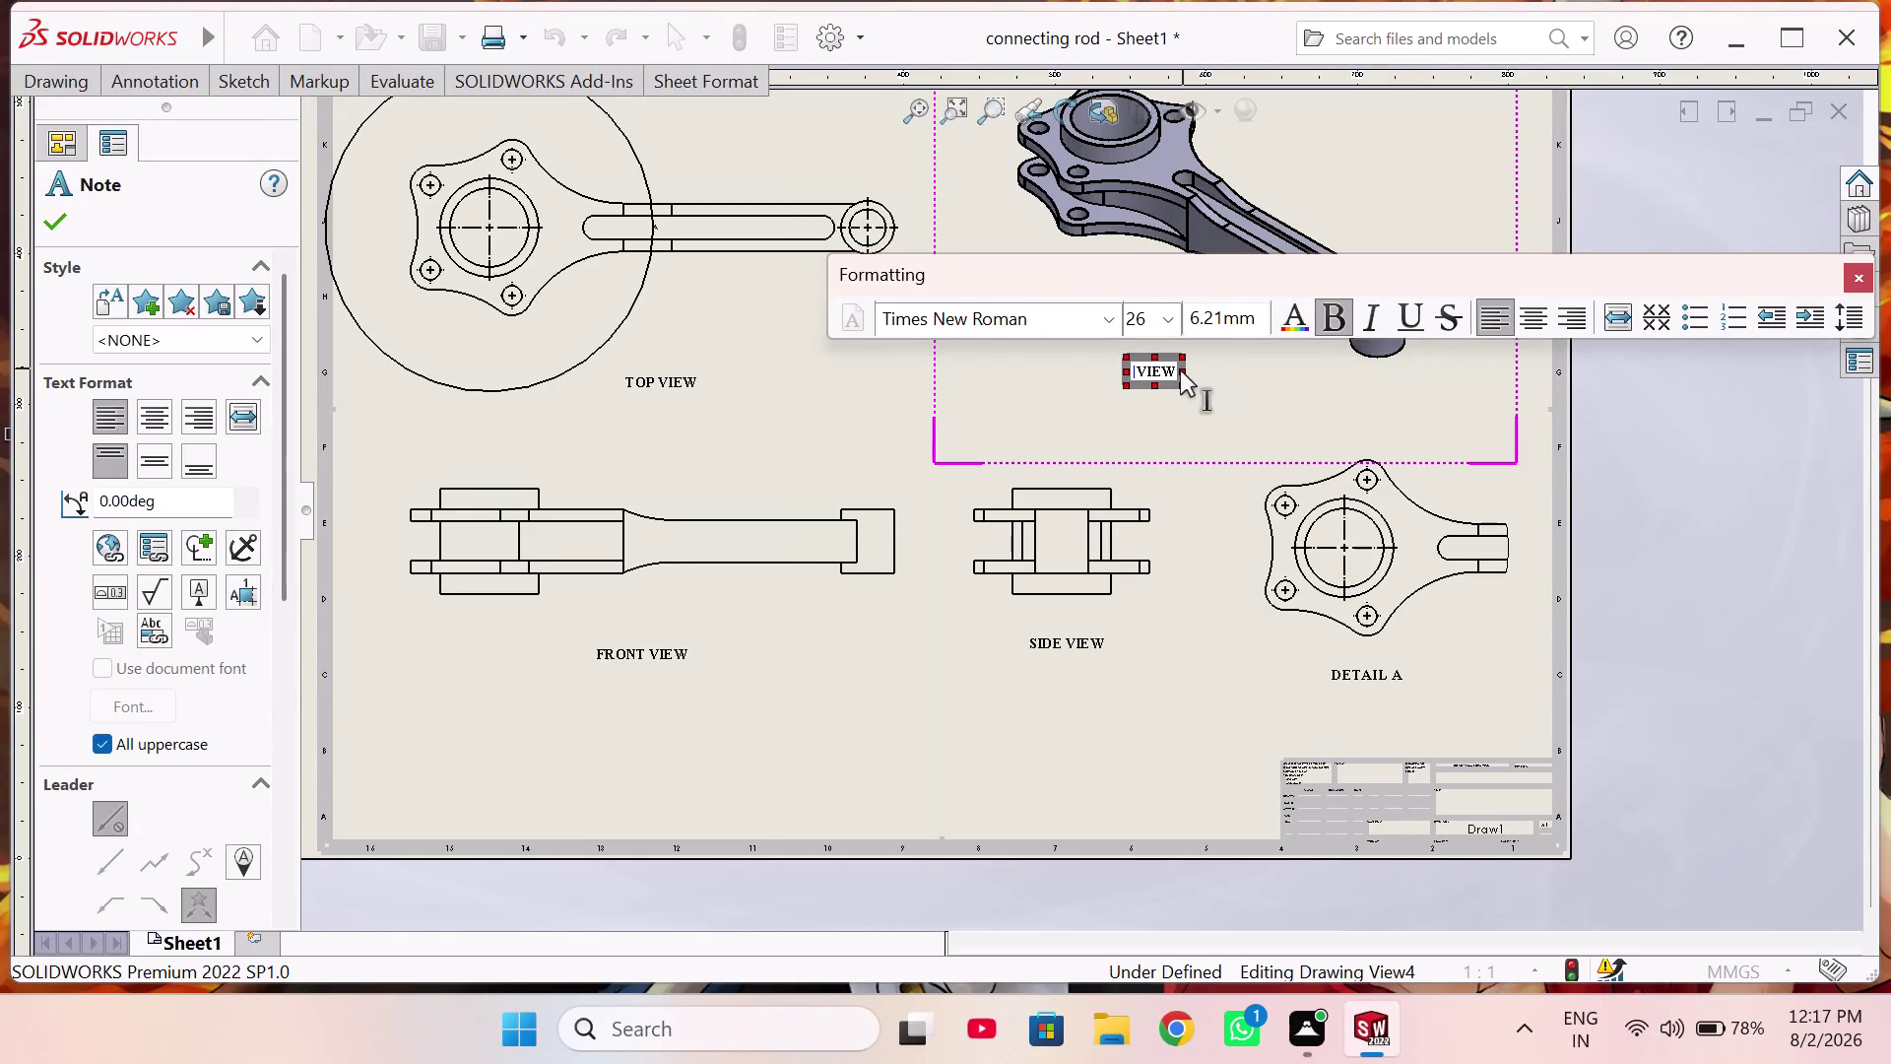
text(isome)
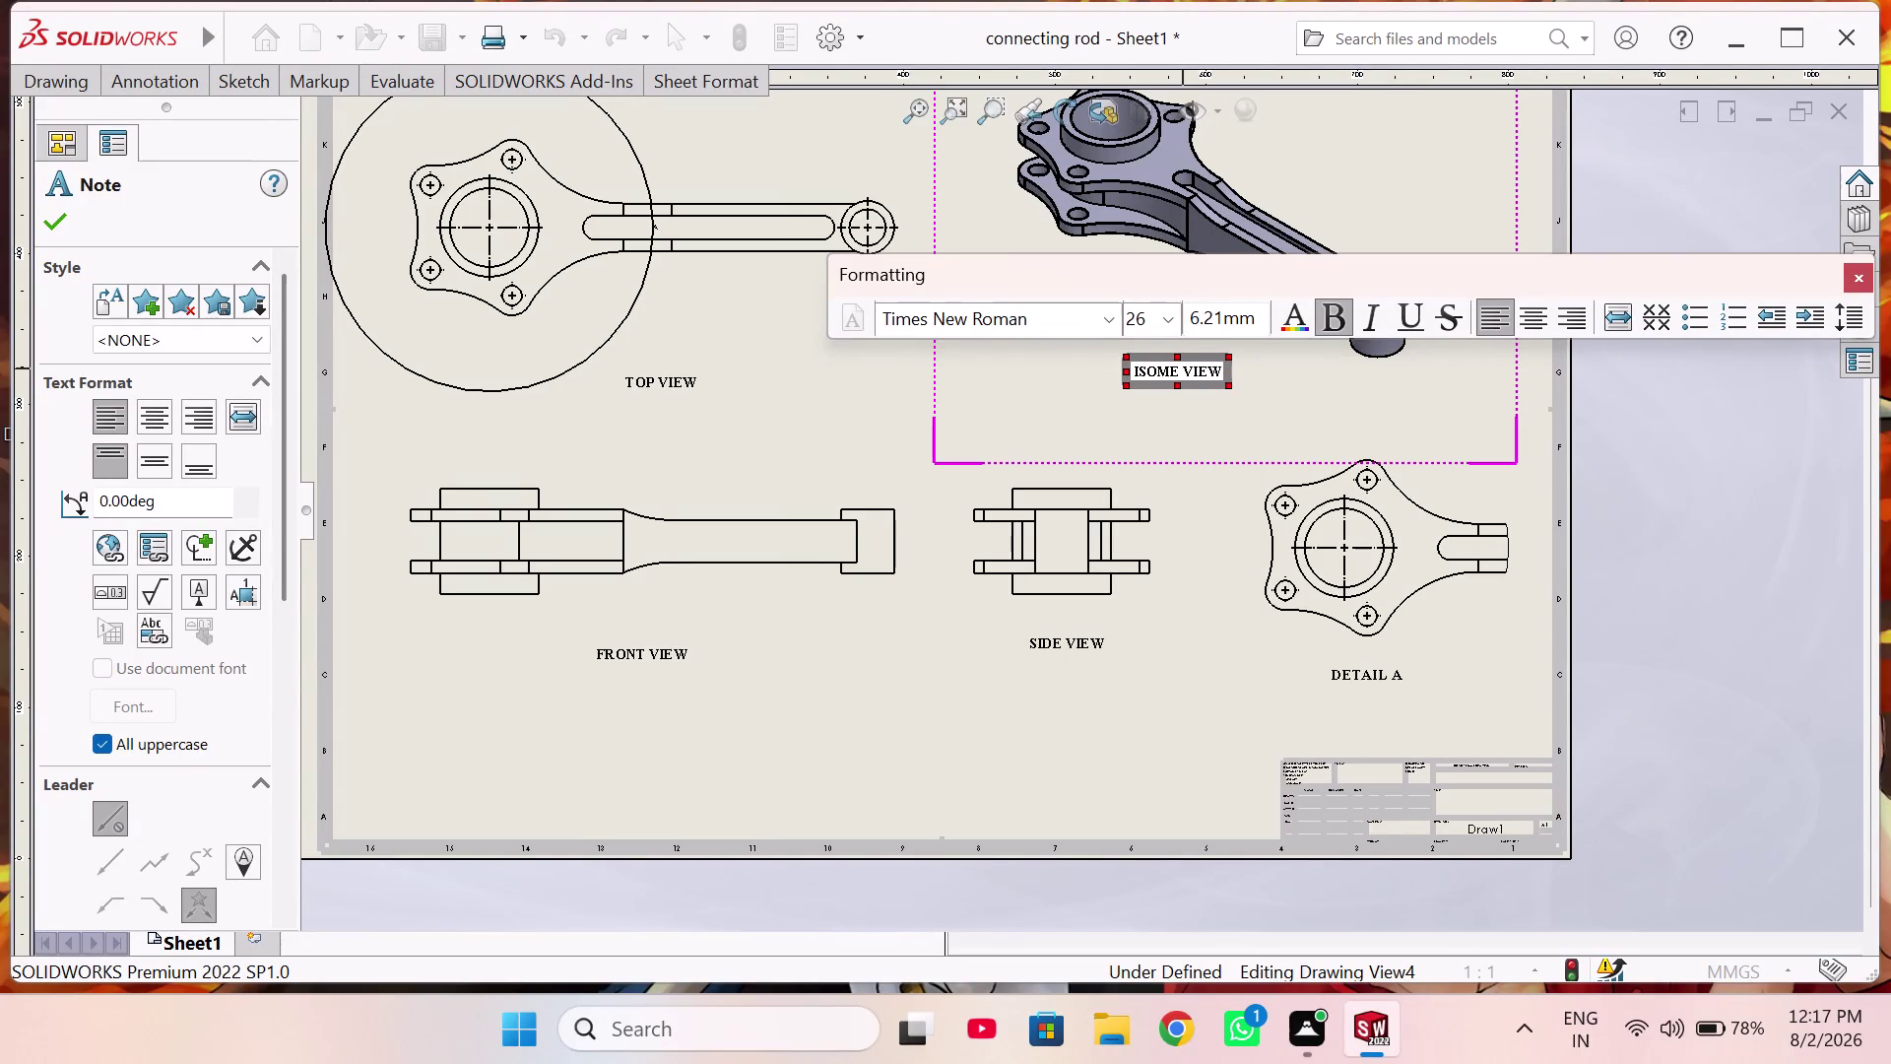
text(tric)
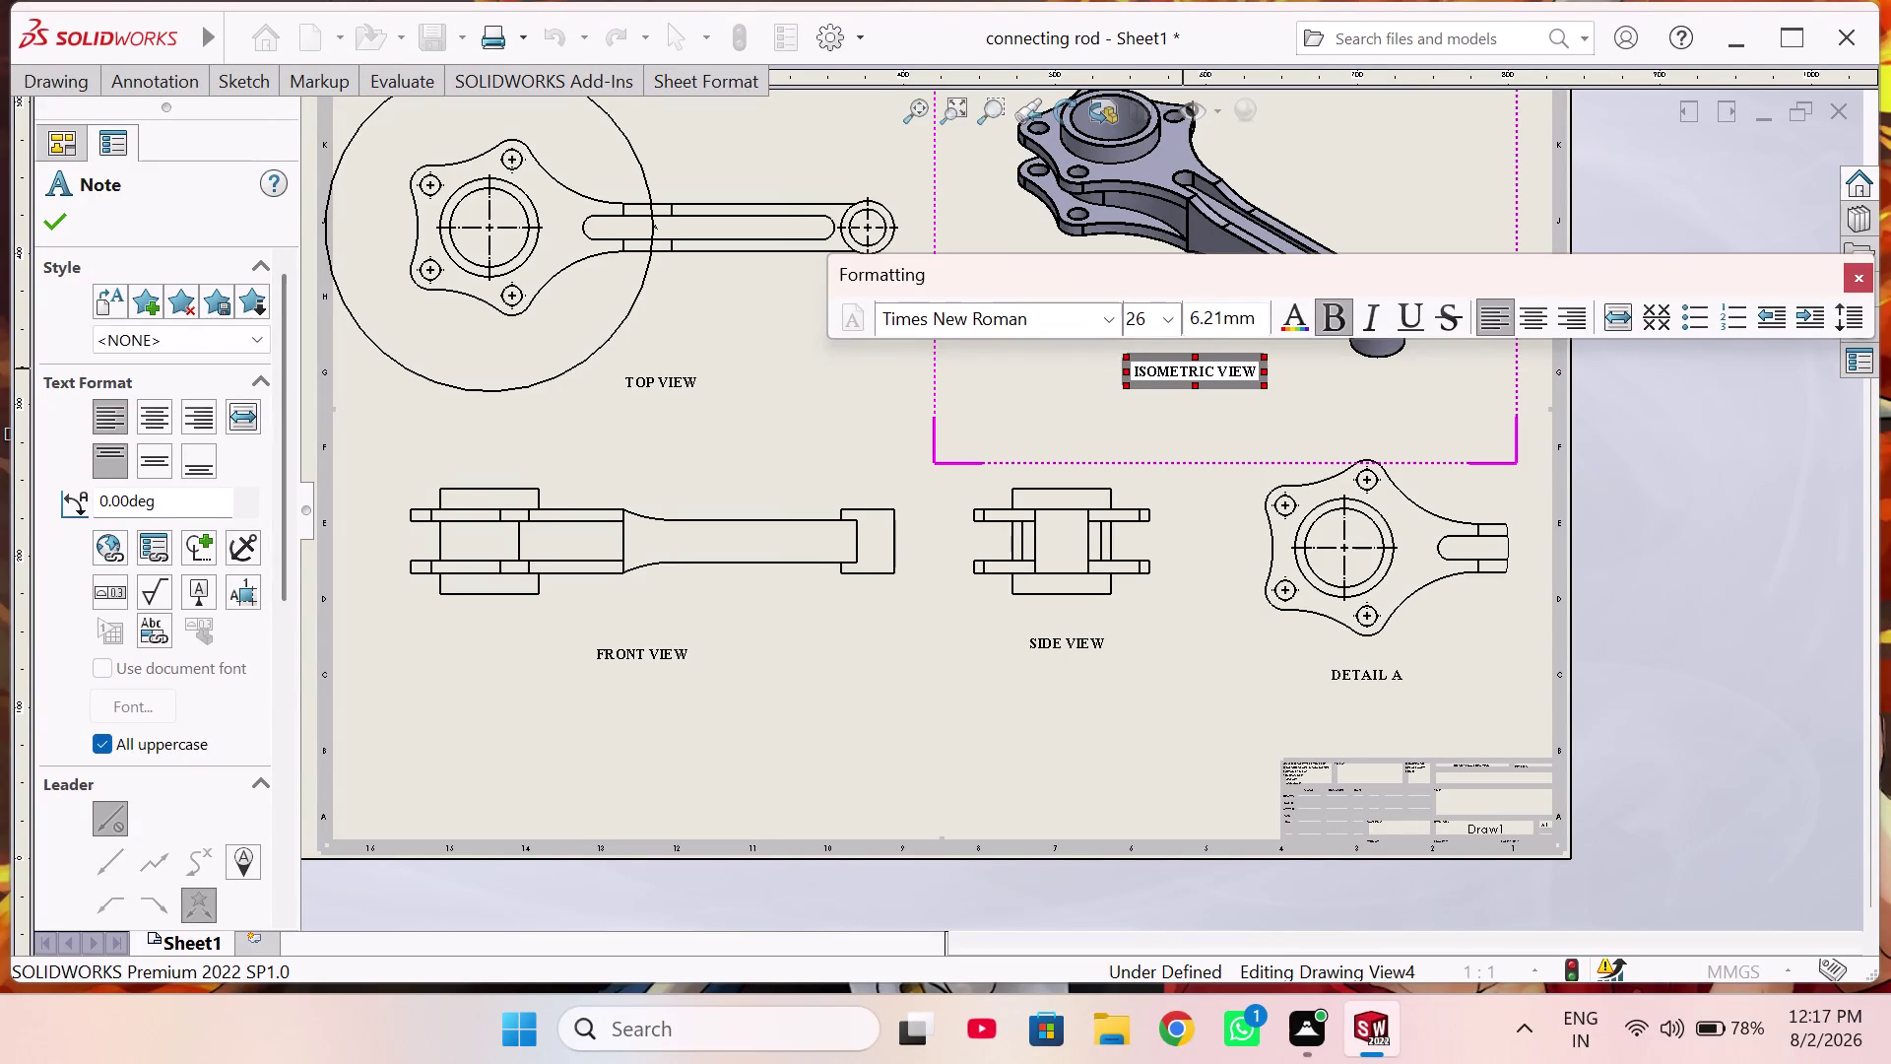
click(990, 404)
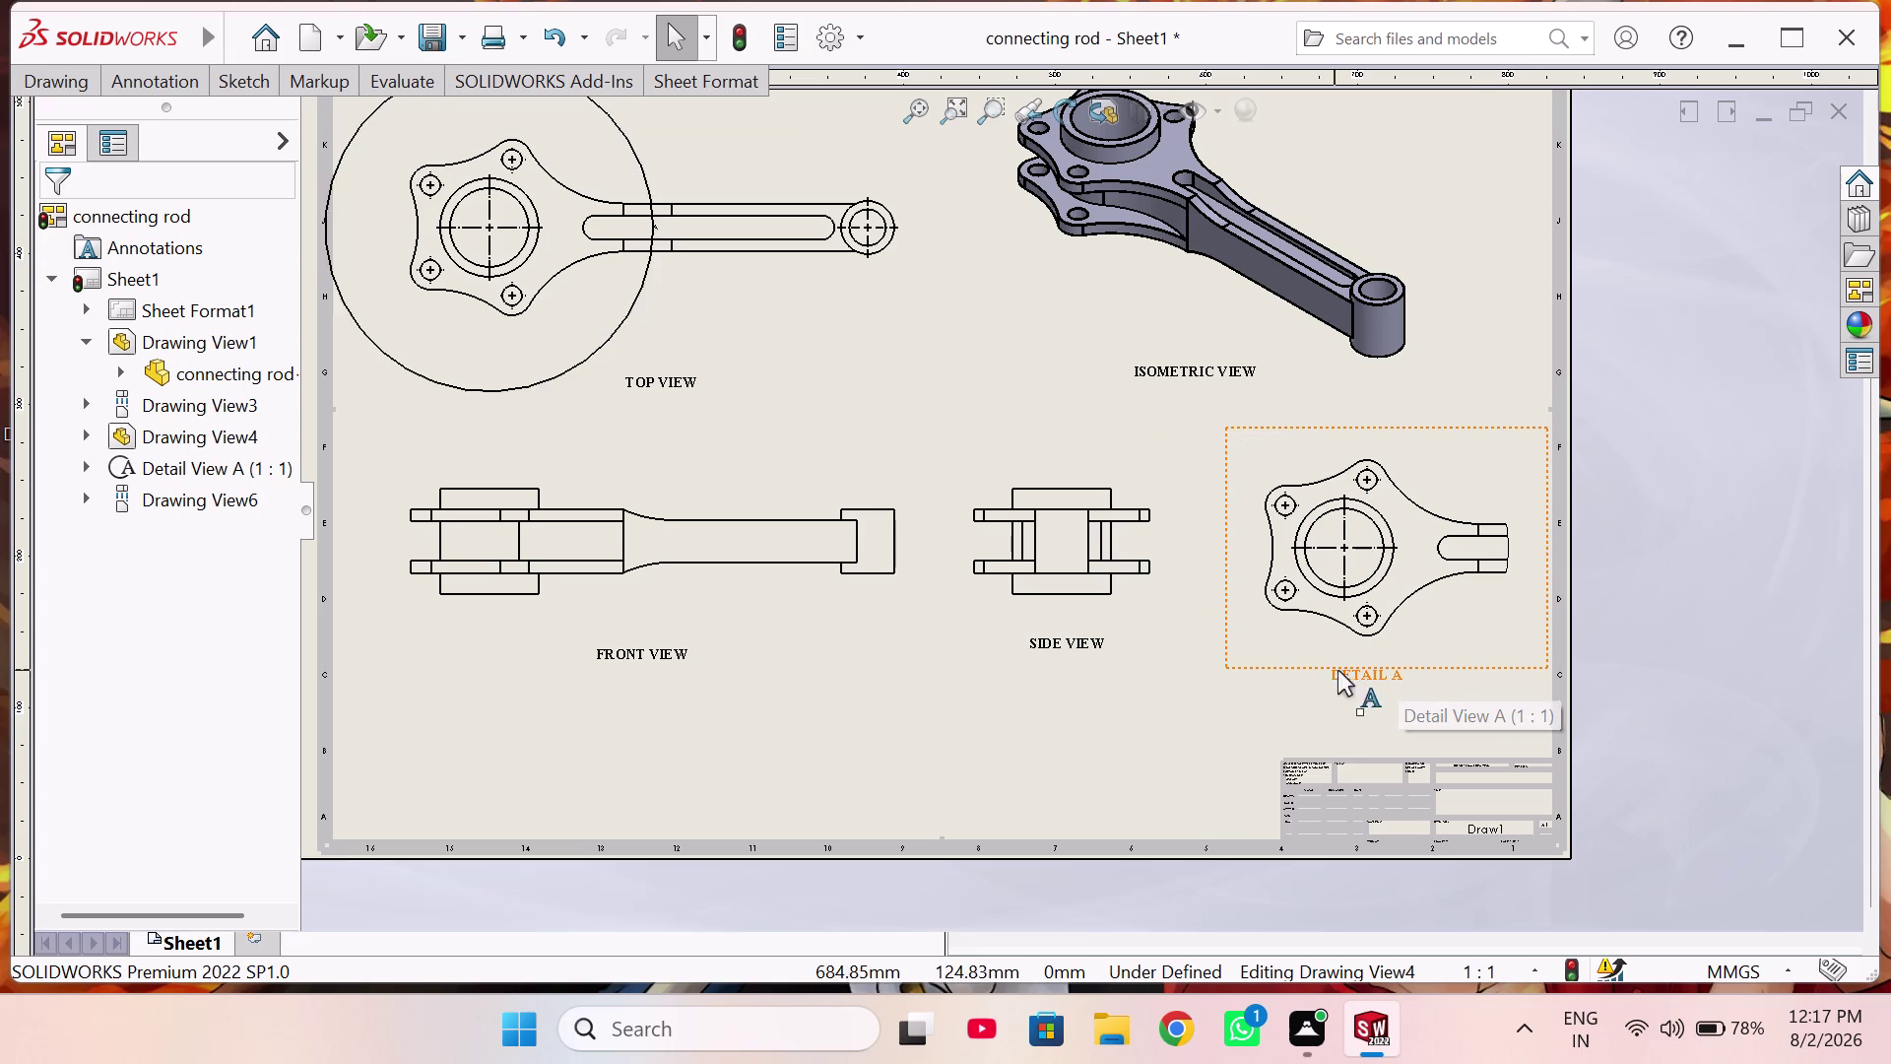
right_drag(828, 390, 811, 230)
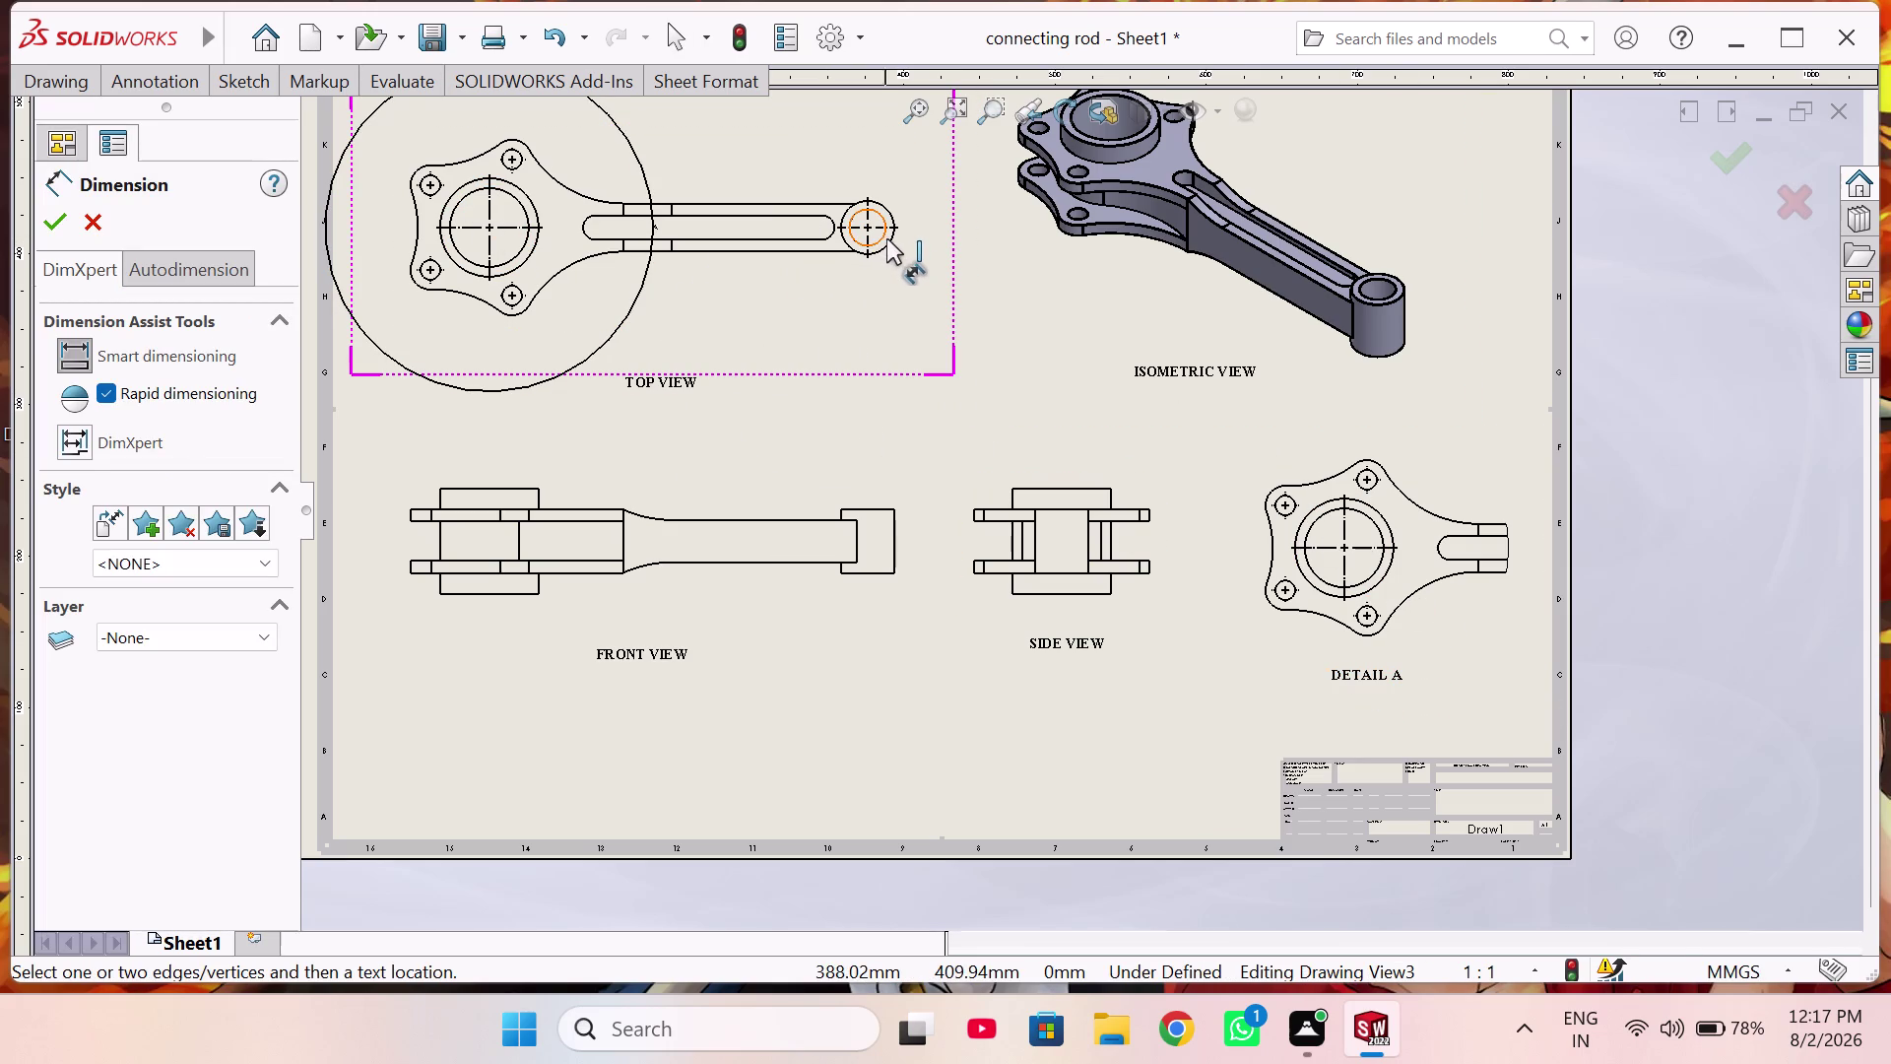
Dimension the top view's small-end hole as Ø24 and its outer circle as Ø35.
click(880, 236)
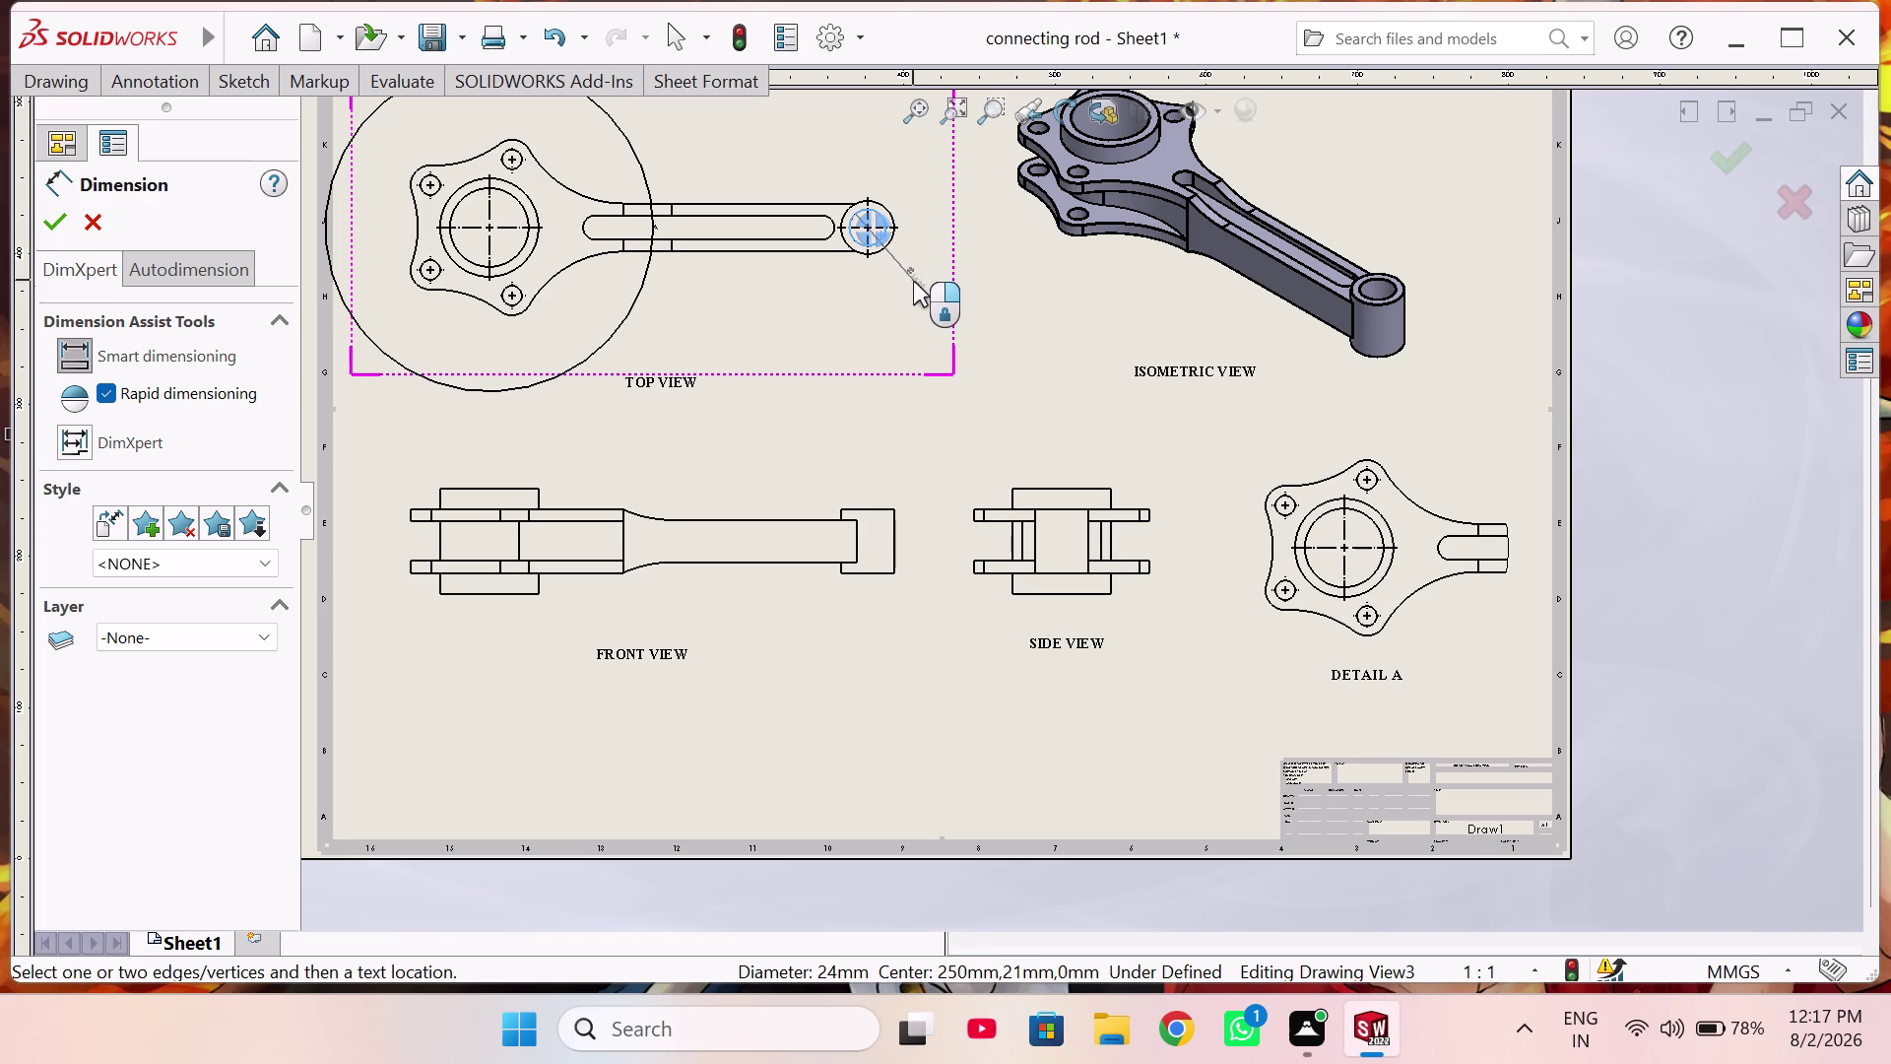
click(913, 280)
scroll(down, 3)
scroll(down, 3)
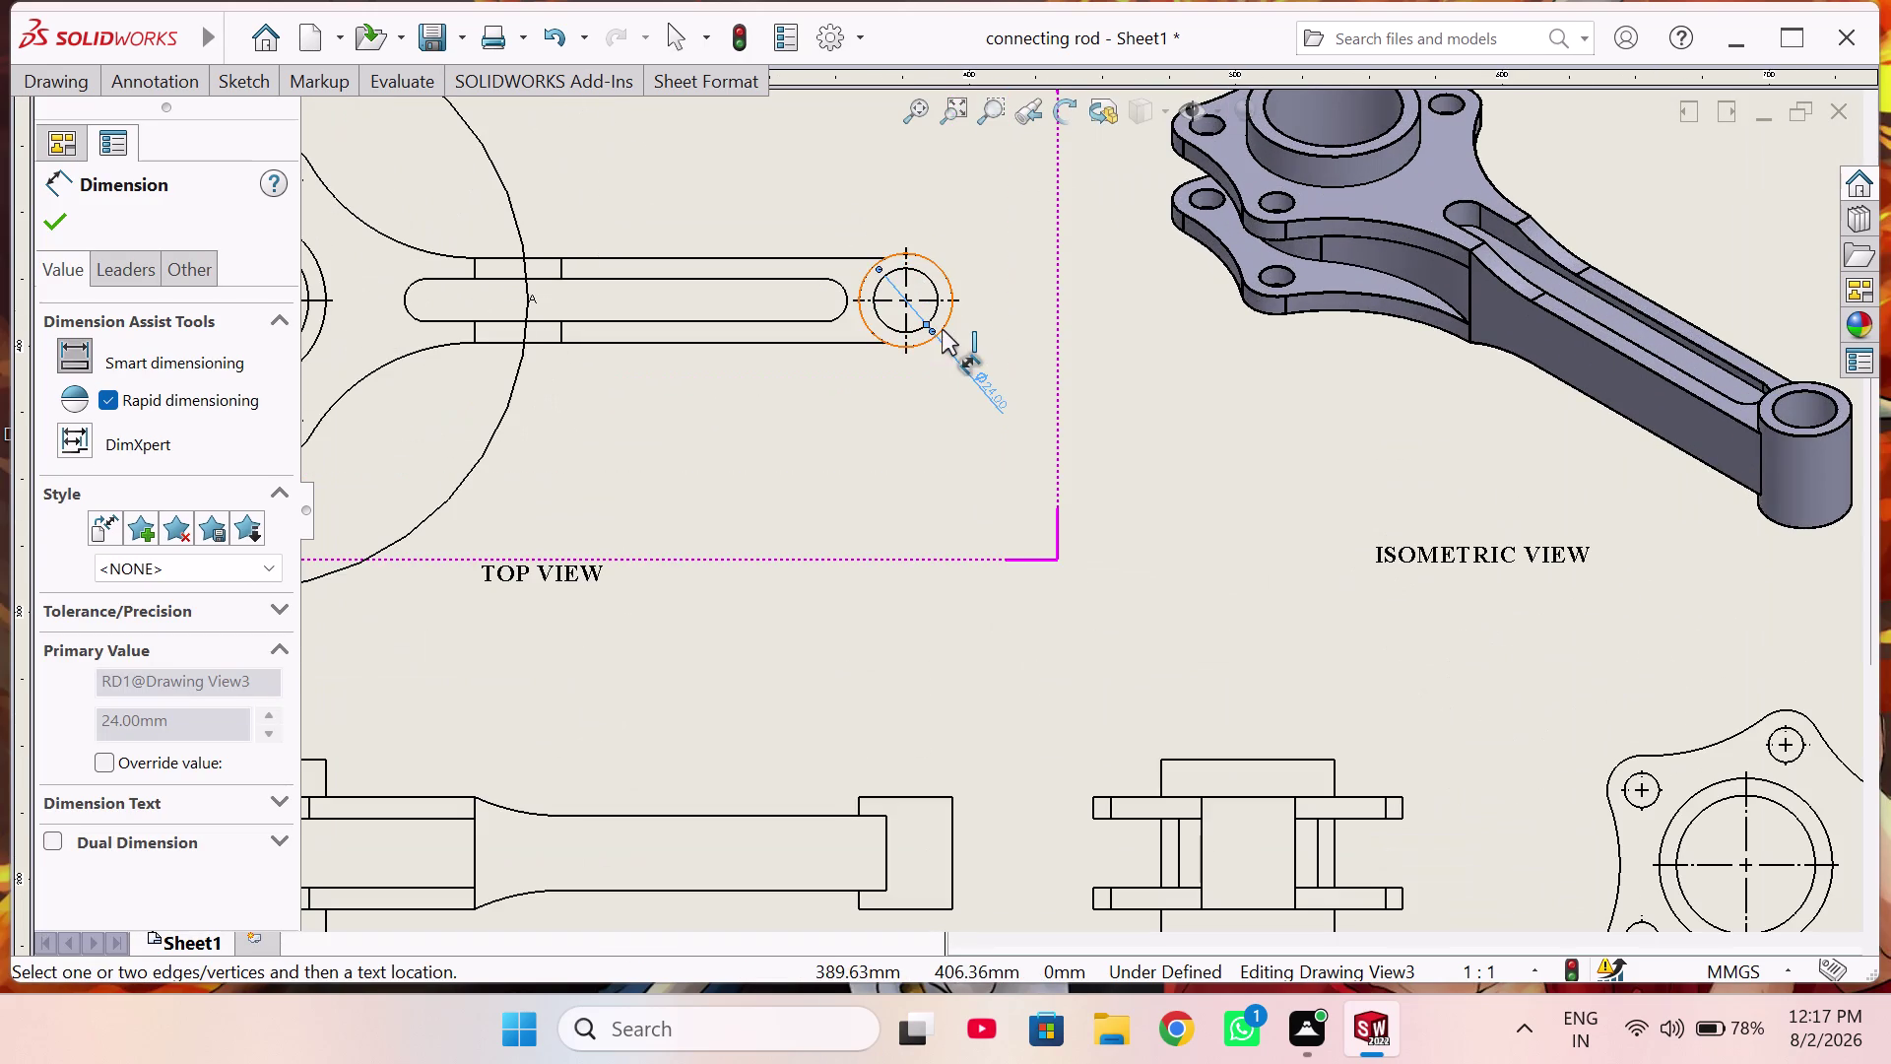
click(946, 320)
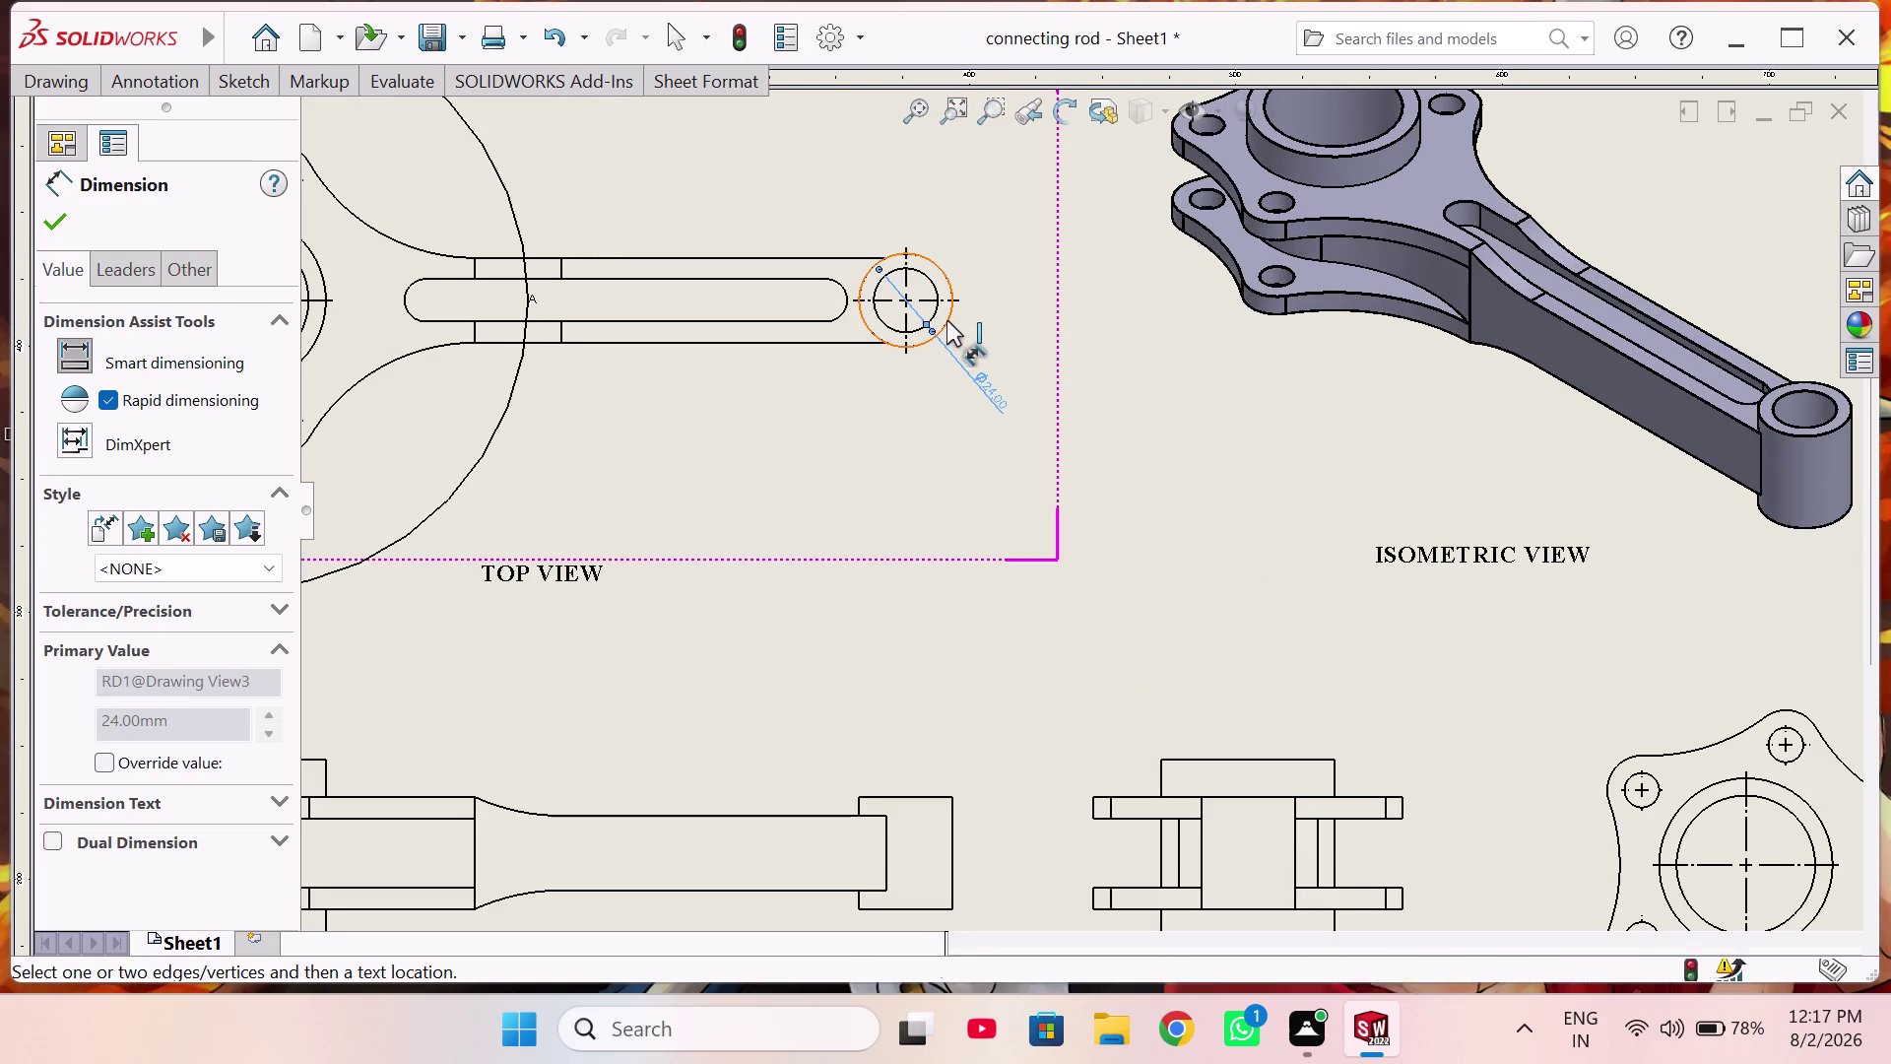
click(1010, 340)
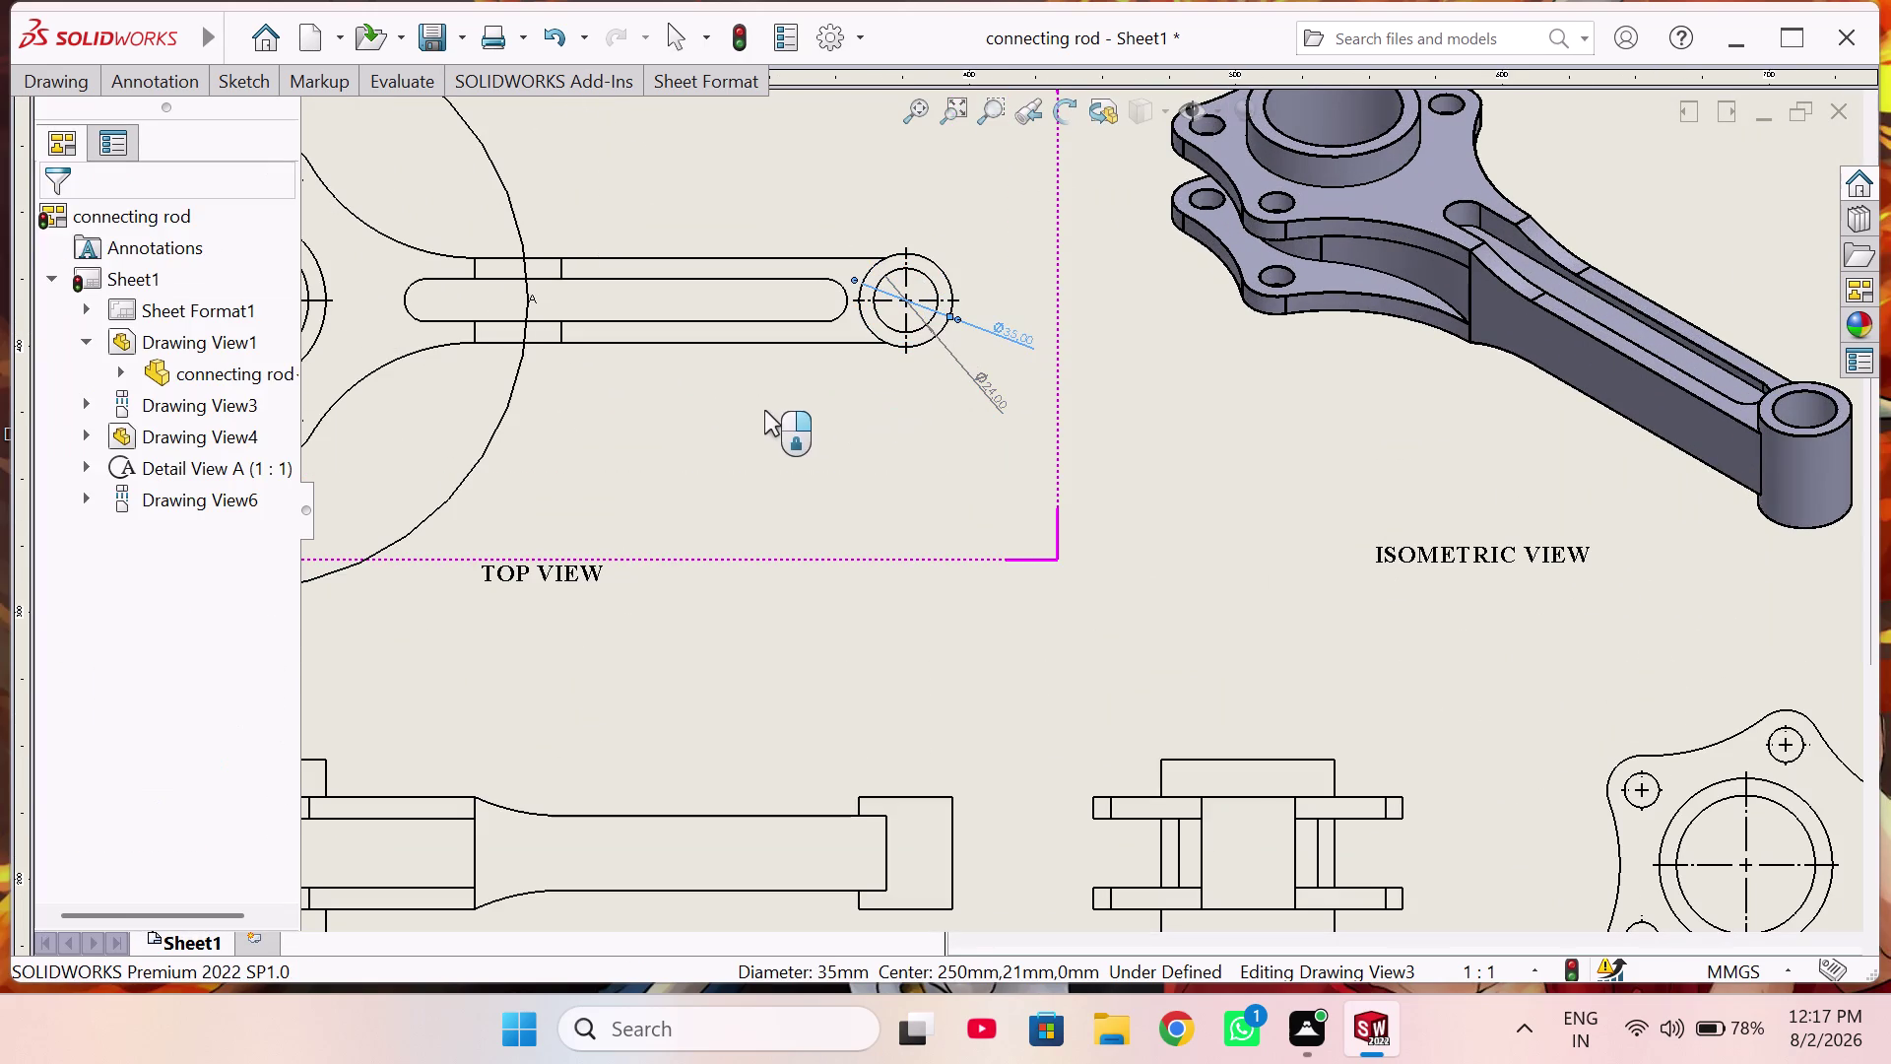
scroll(up, 3)
scroll(up, 3)
scroll(down, 3)
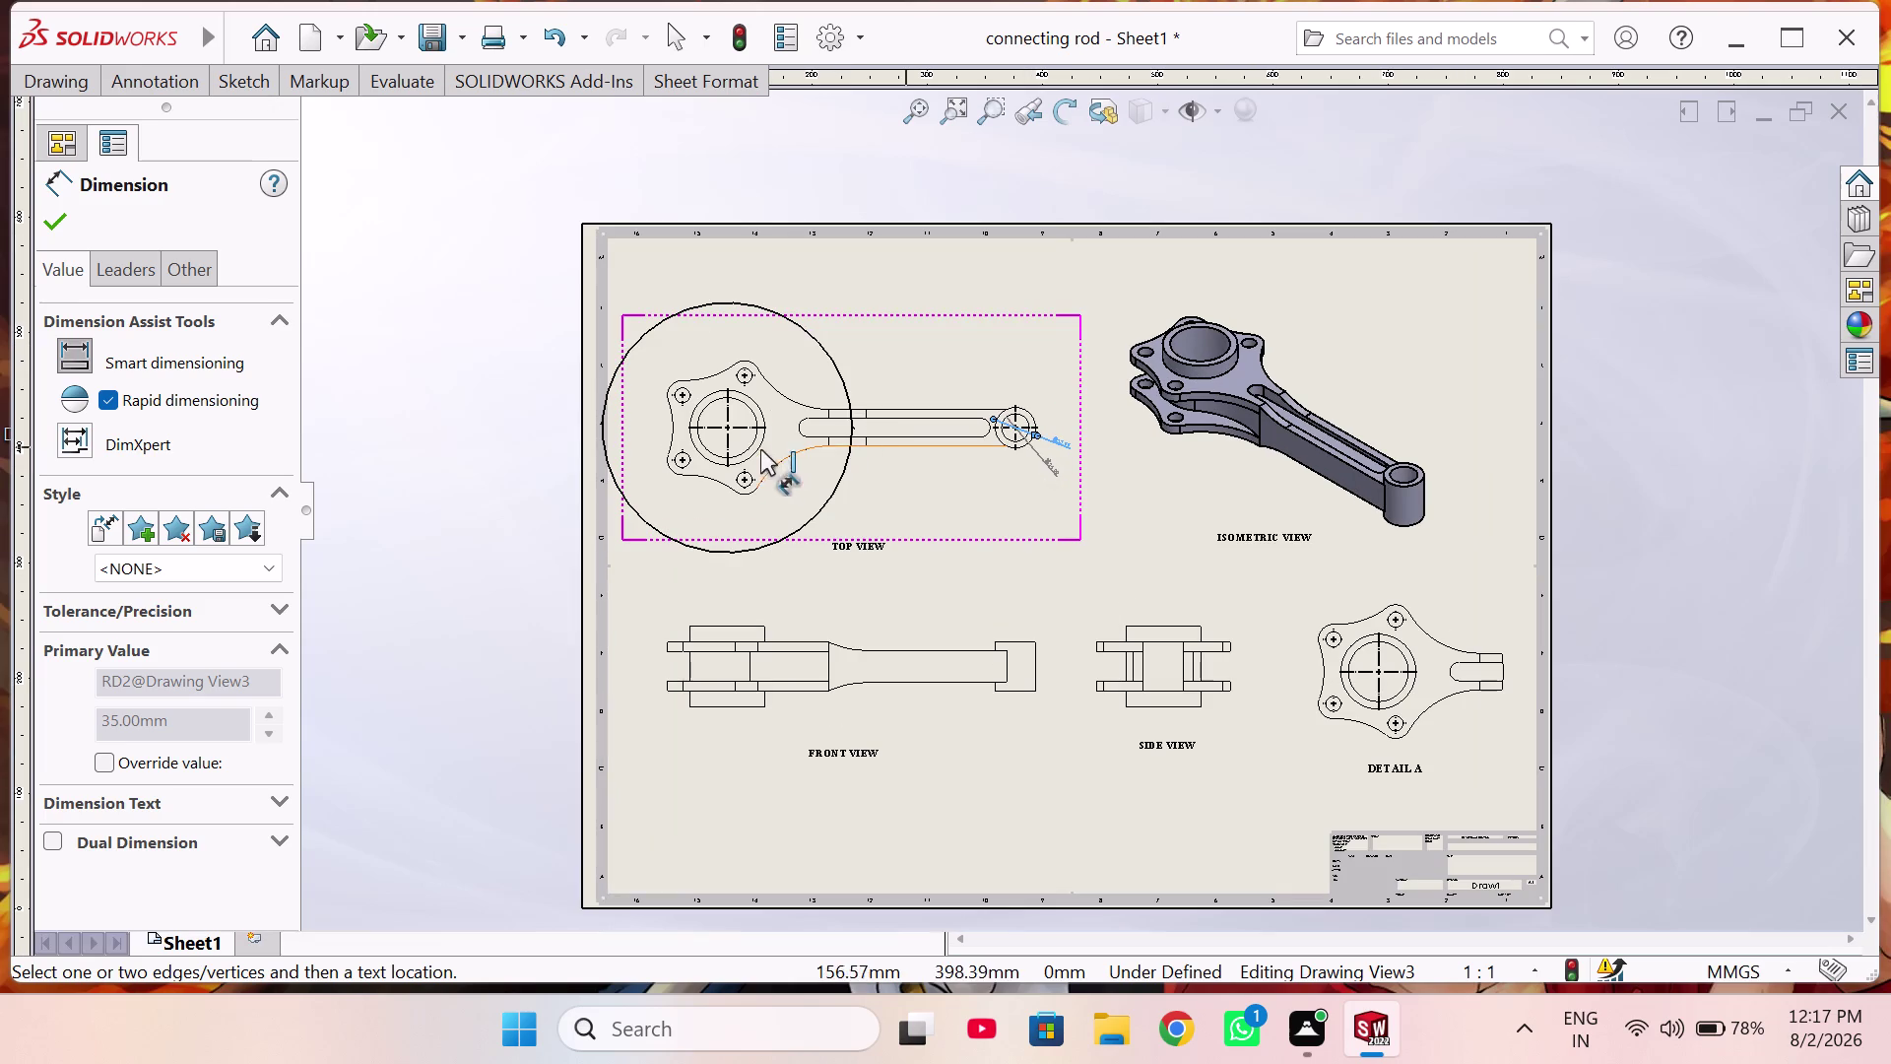
Add the 250 mm centre distance, 150 mm slot length and R8 radius dimensions.
click(727, 433)
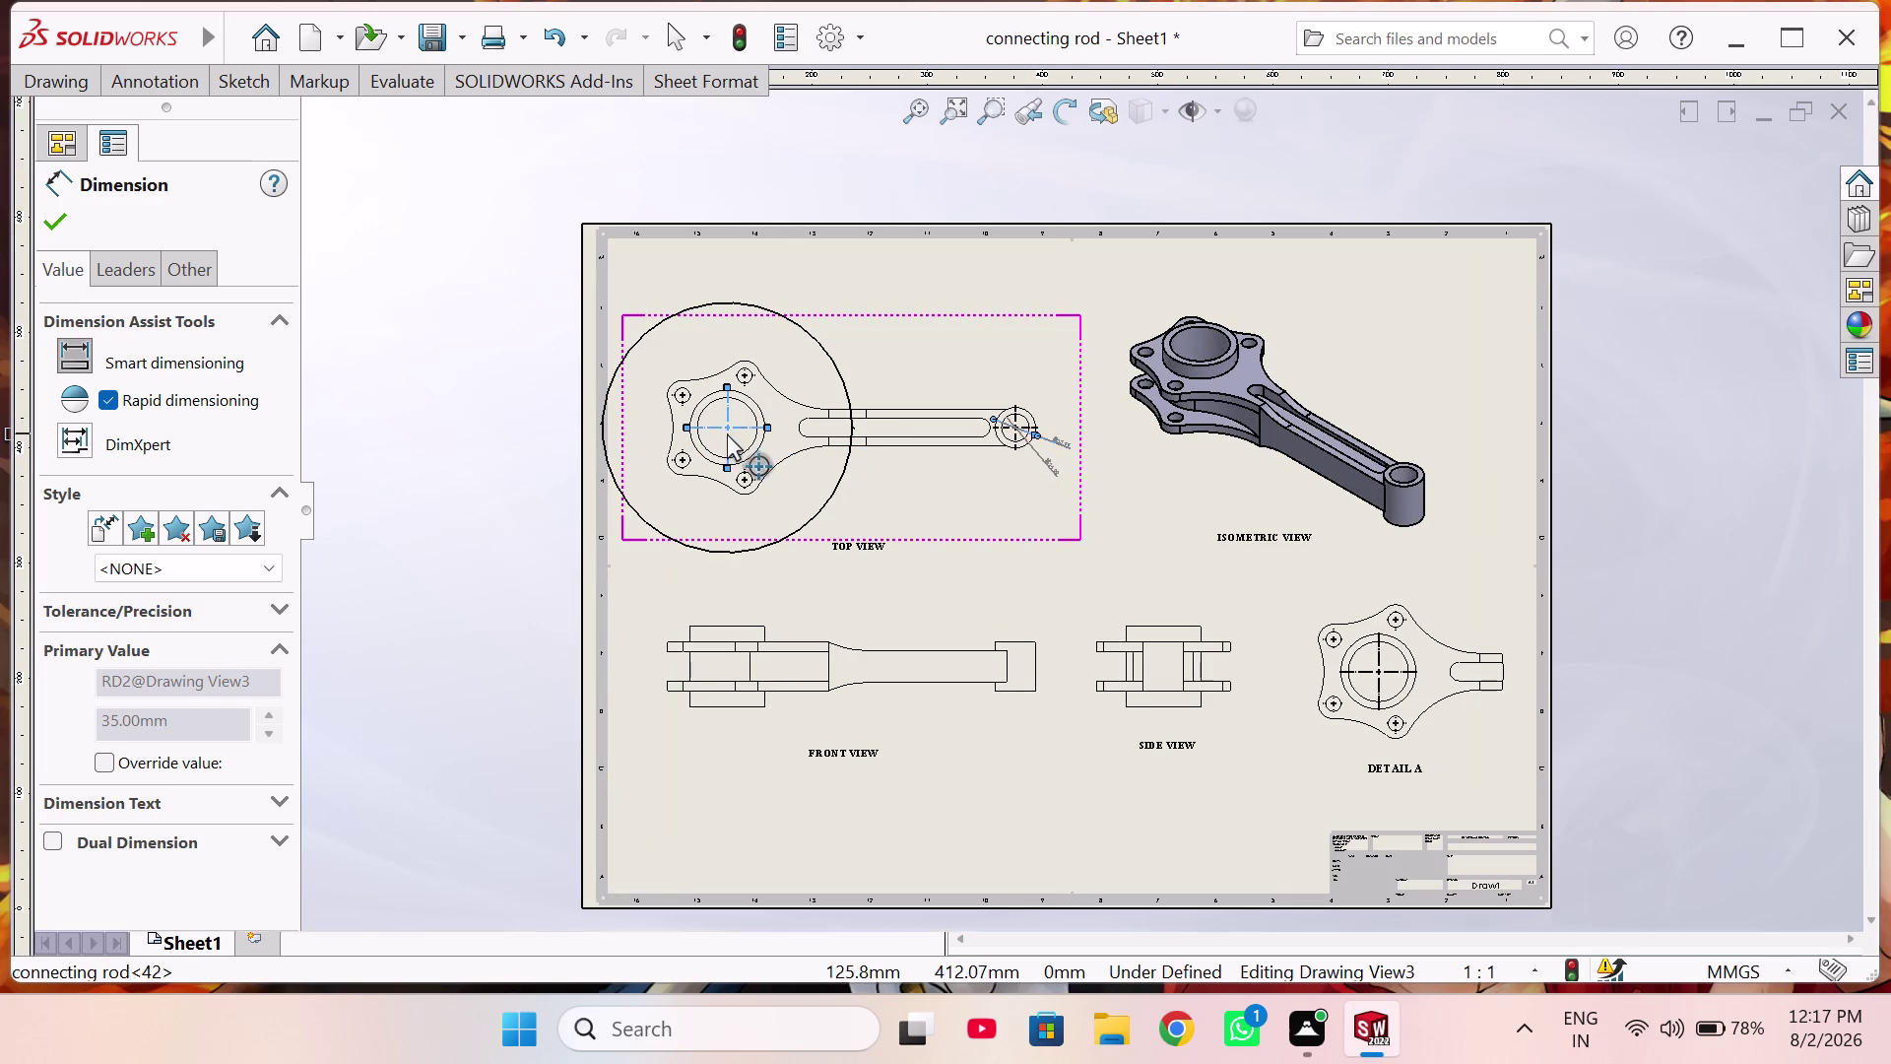
scroll(down, 3)
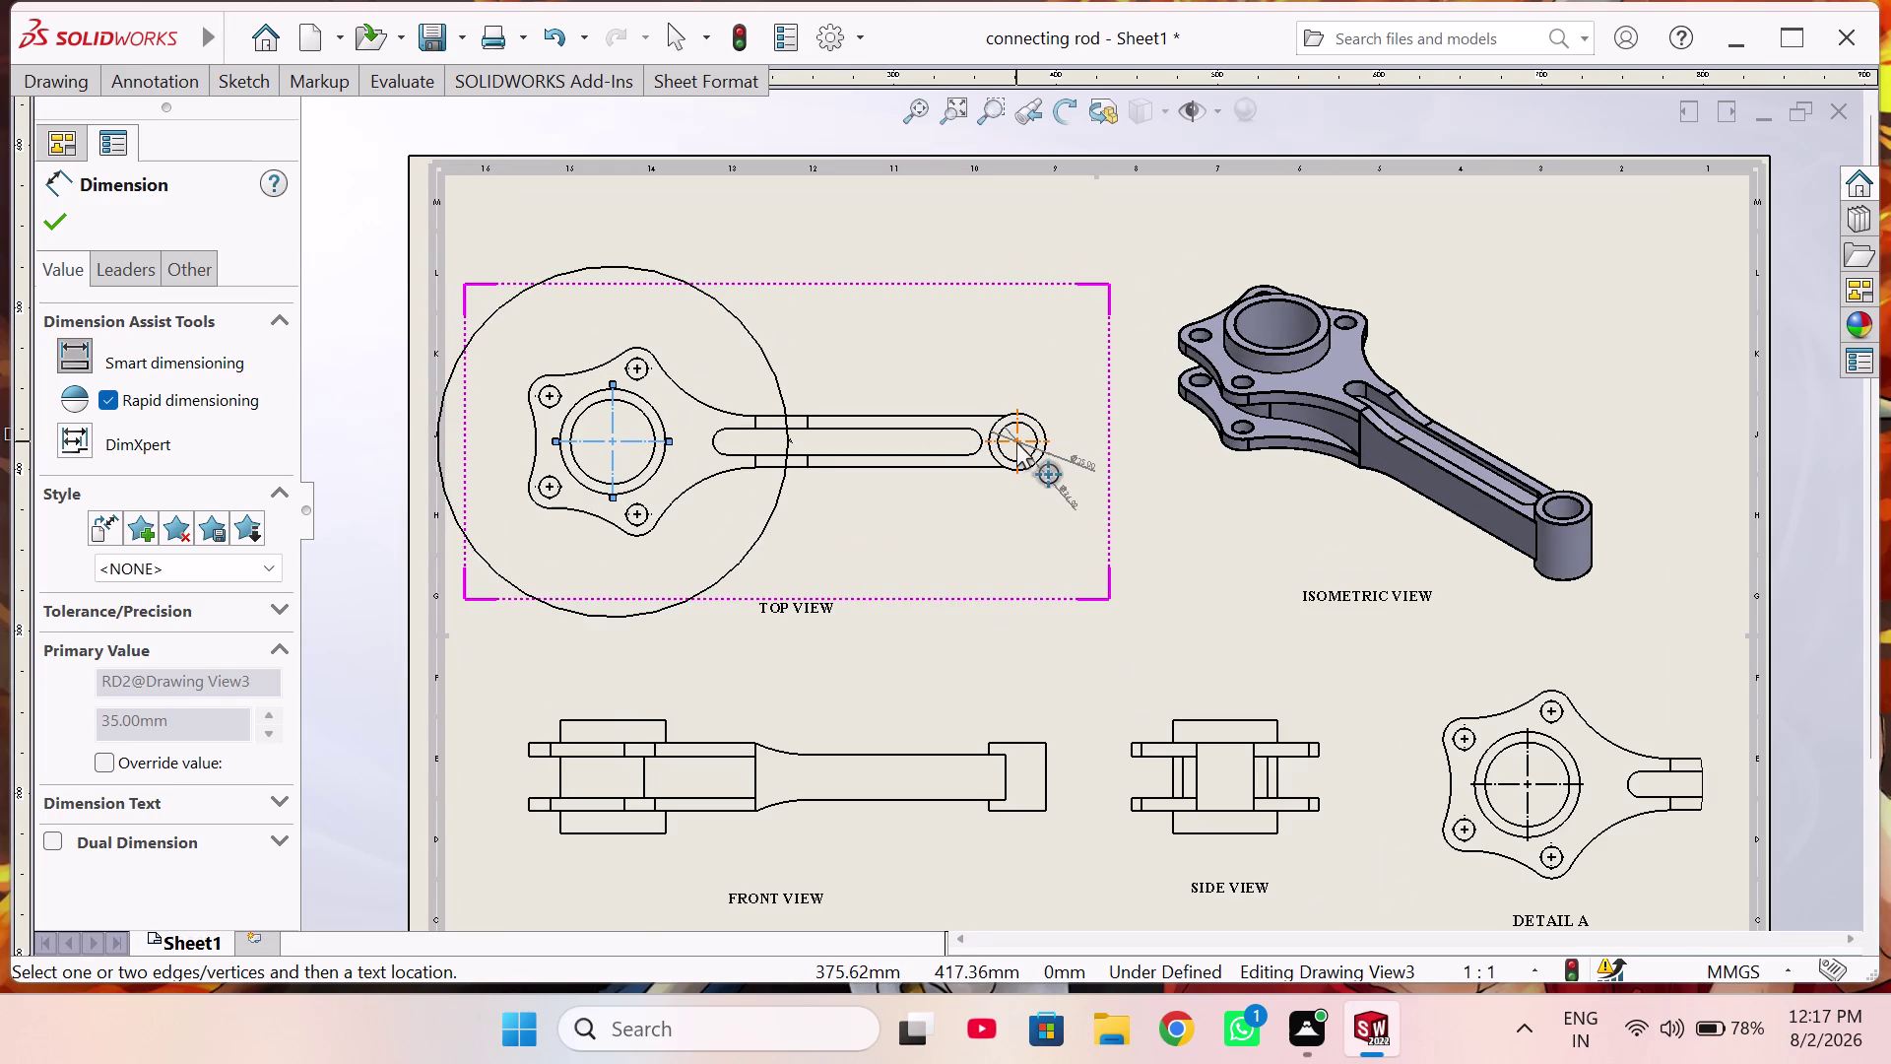
click(1017, 441)
scroll(down, 3)
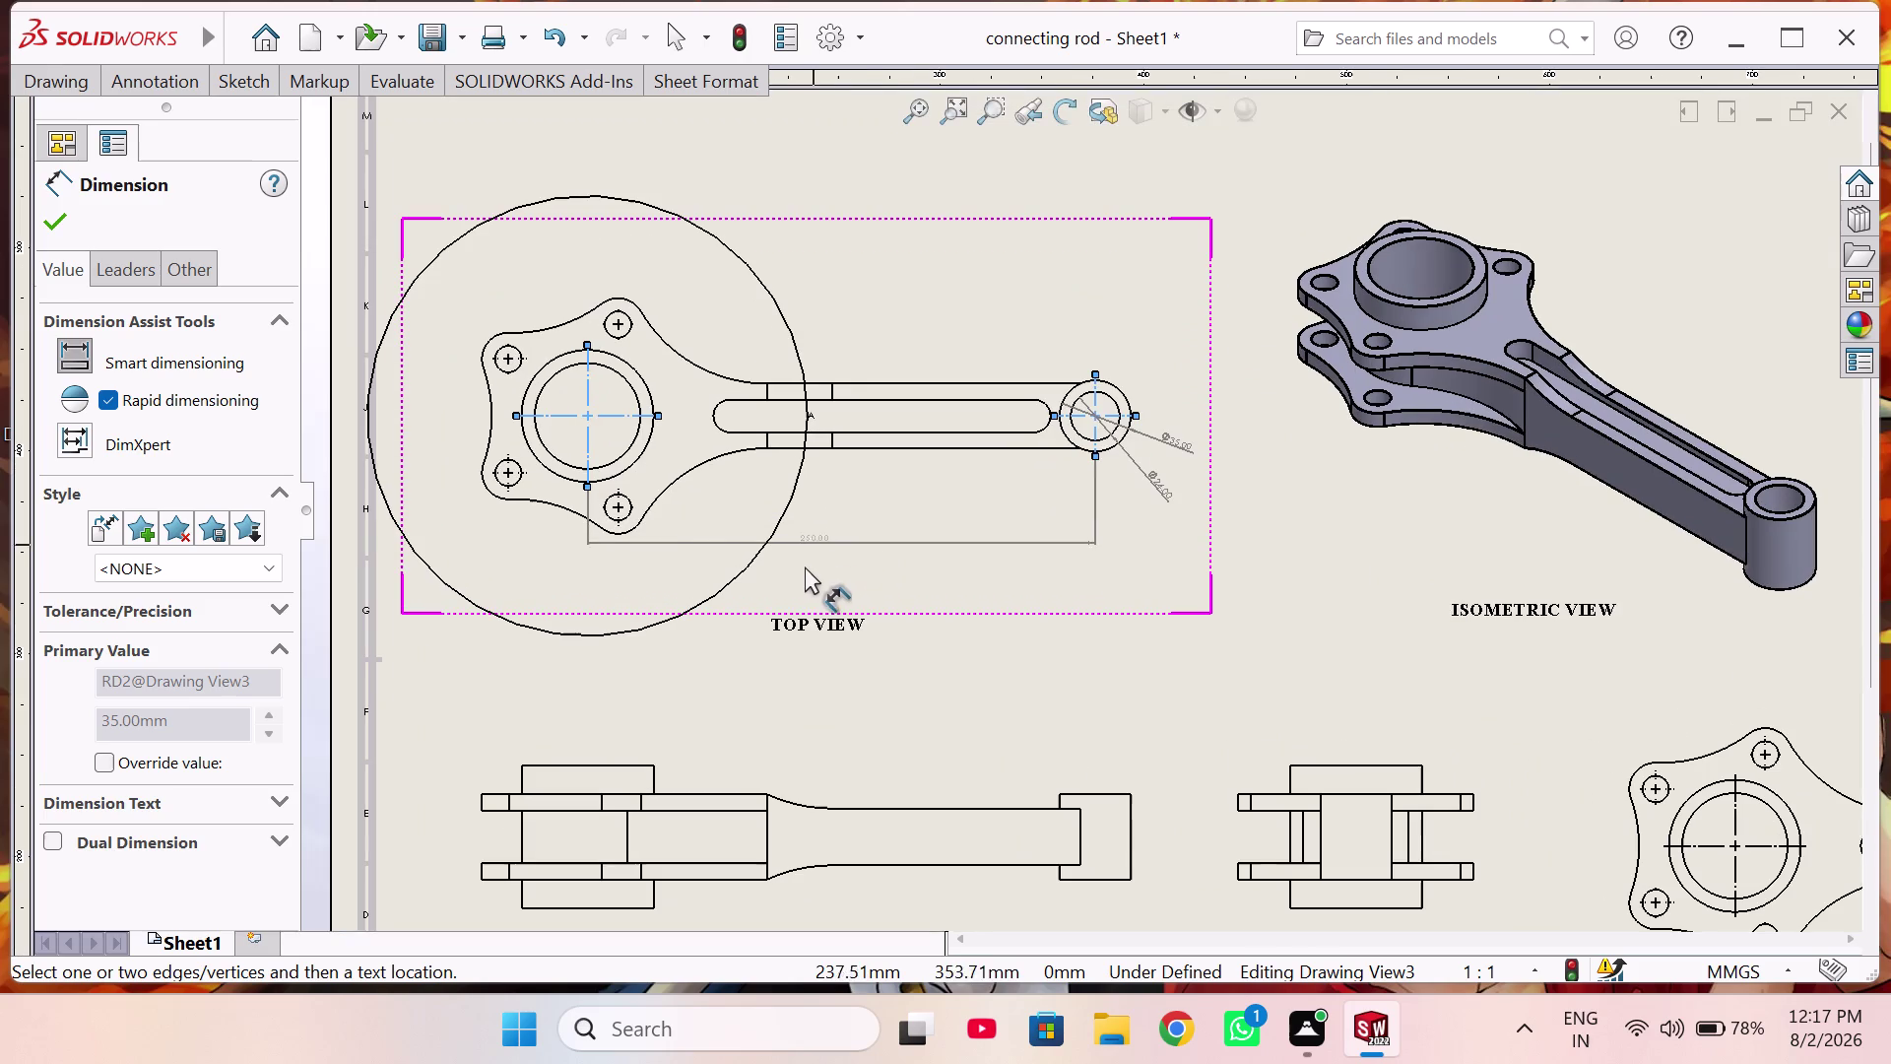
click(824, 586)
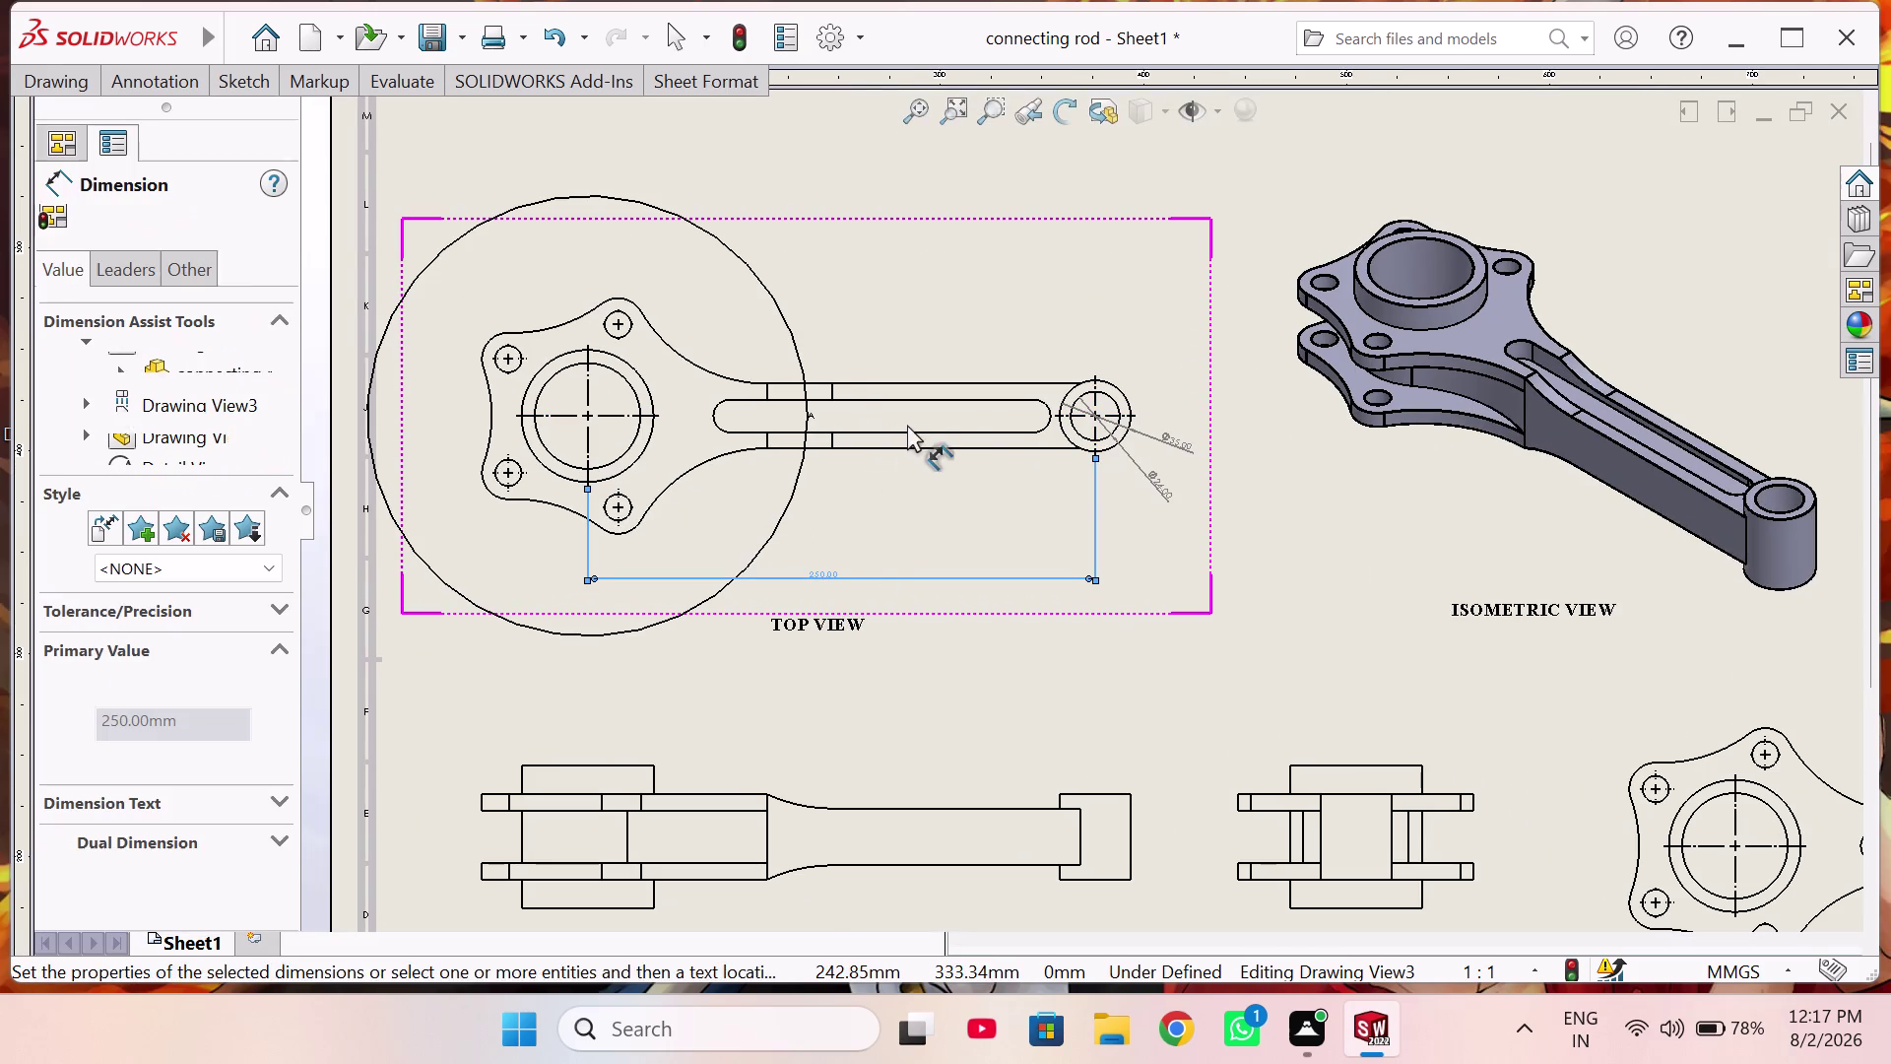
click(916, 430)
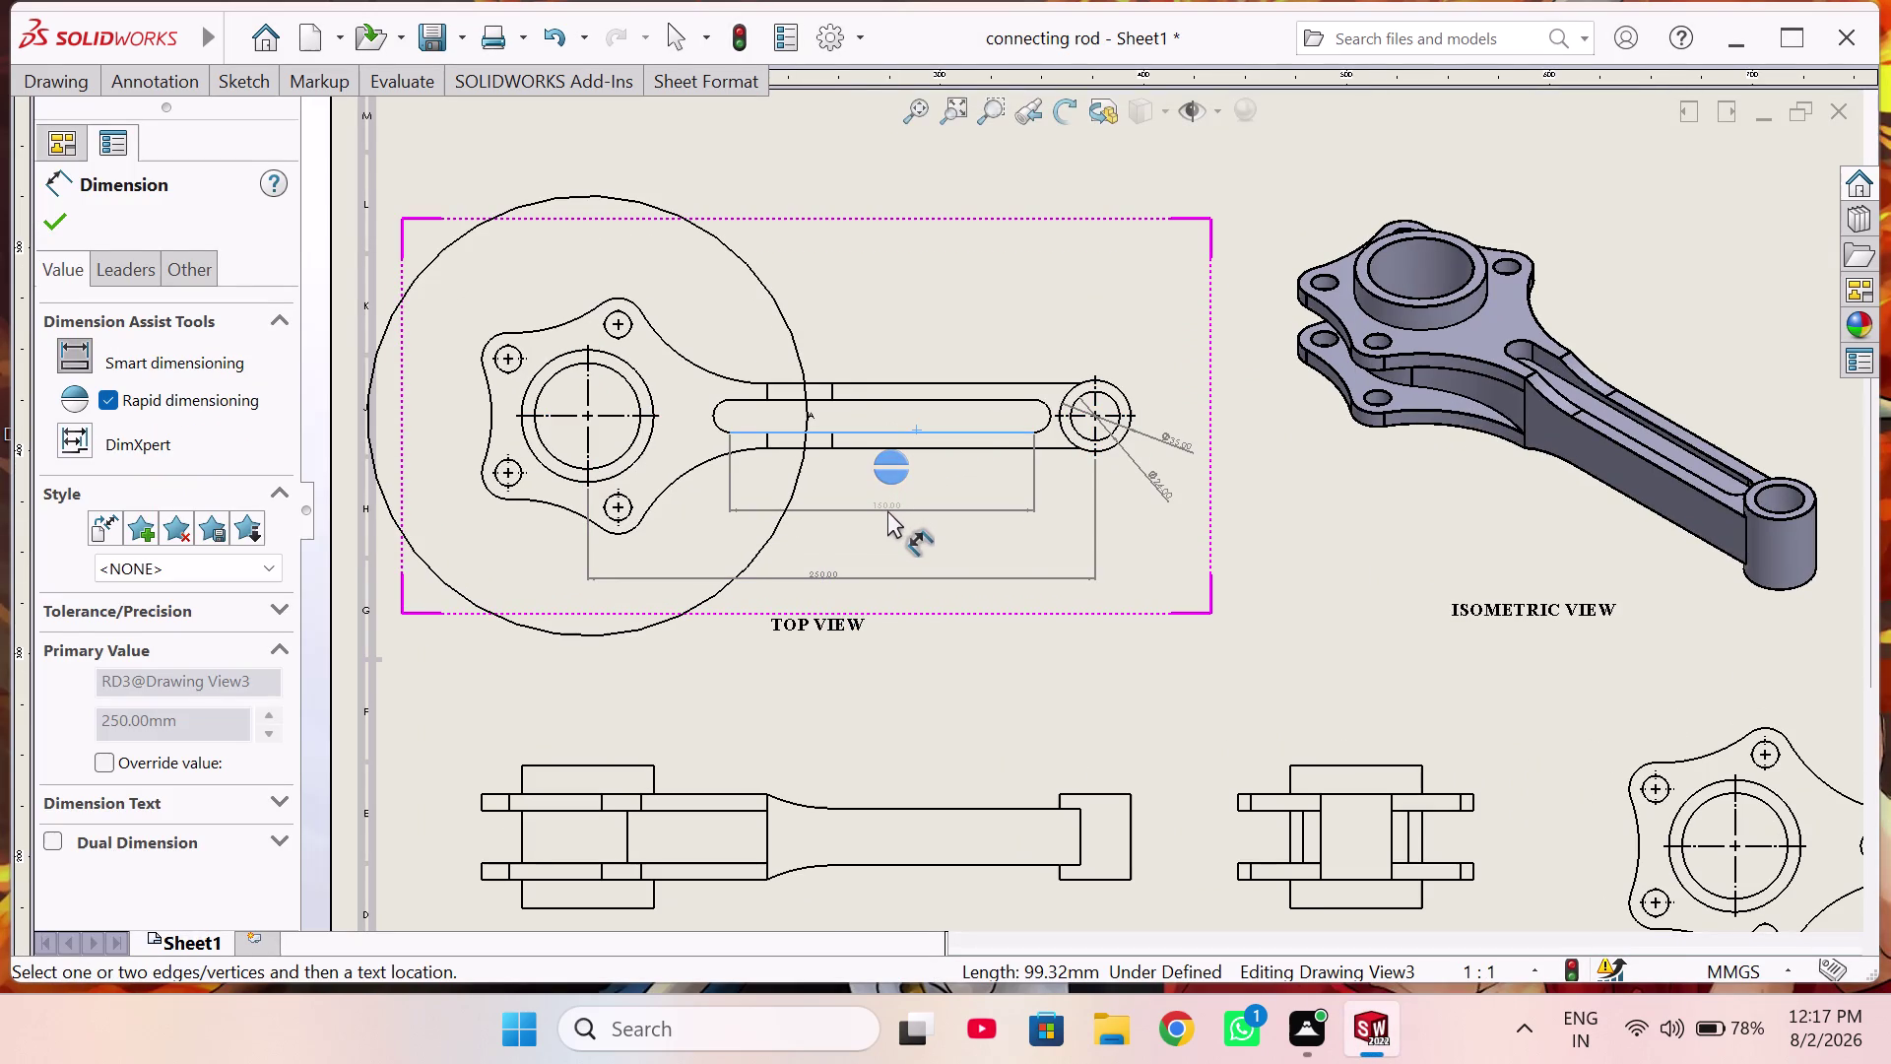
click(887, 518)
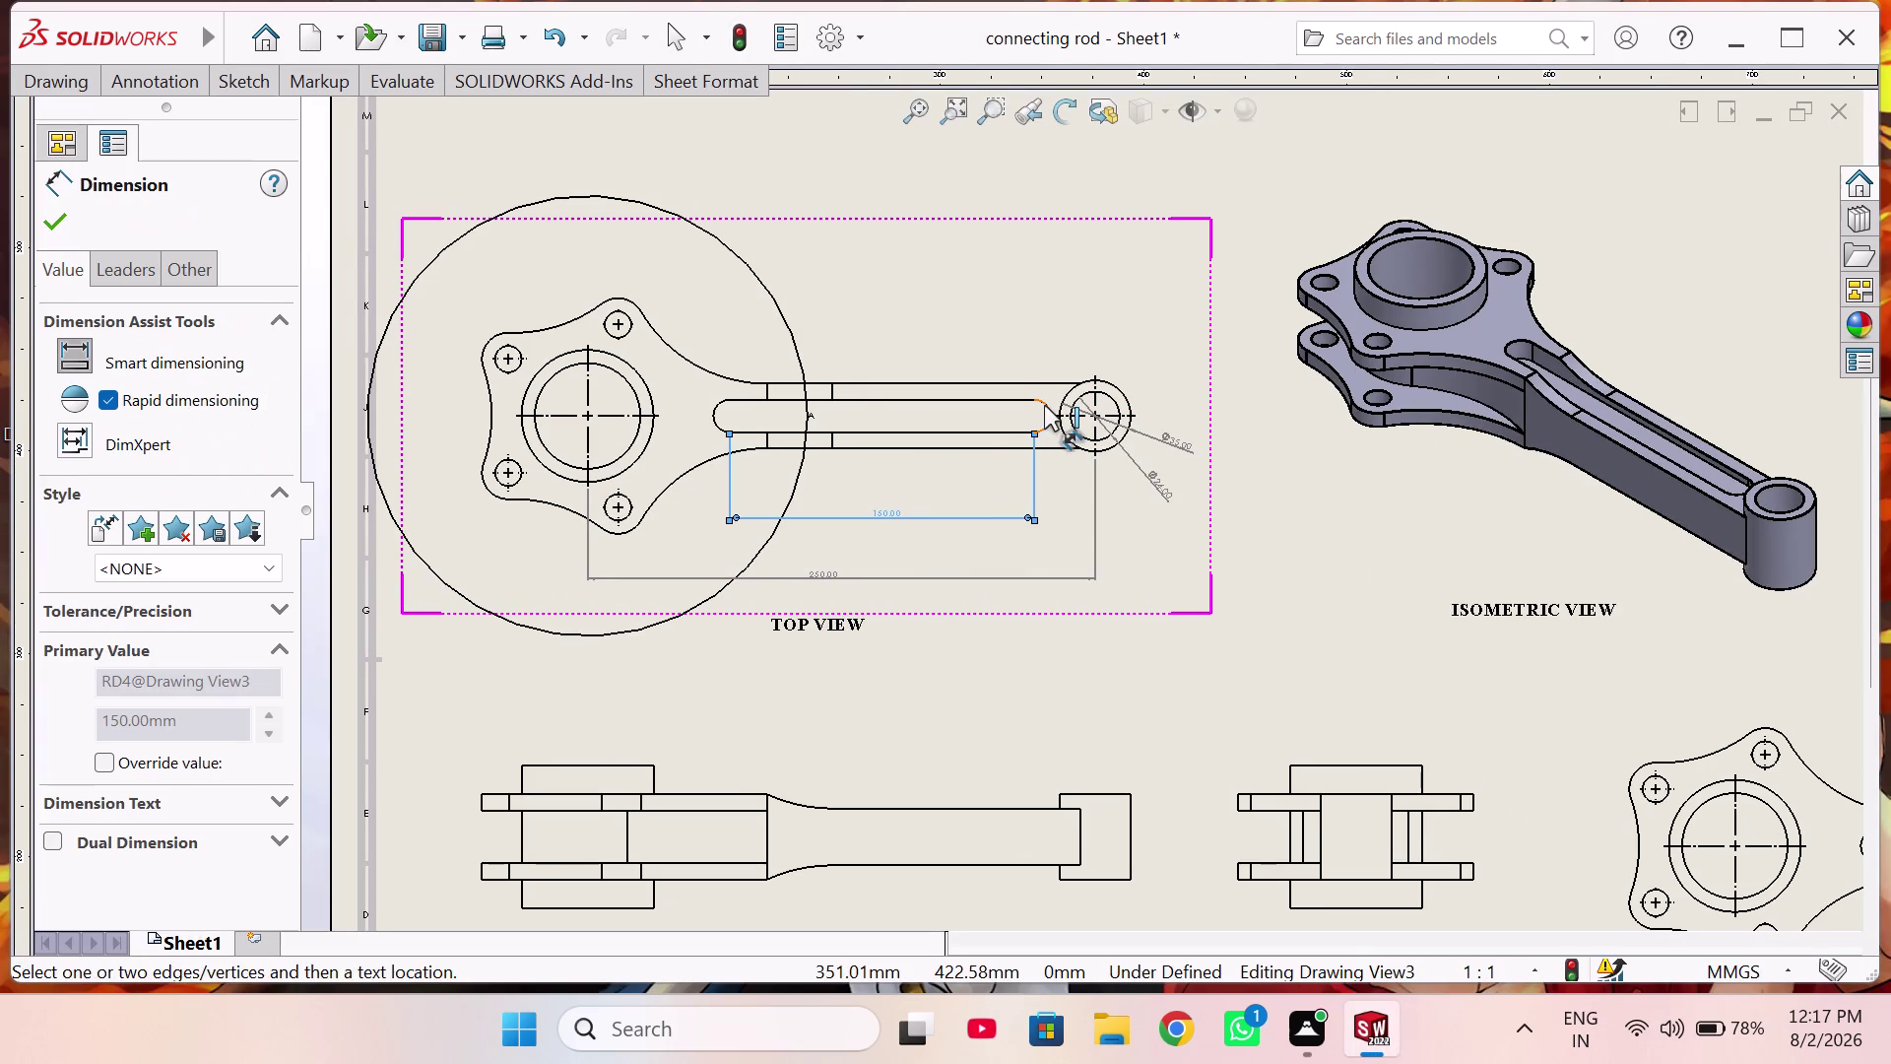
click(1044, 405)
click(1077, 322)
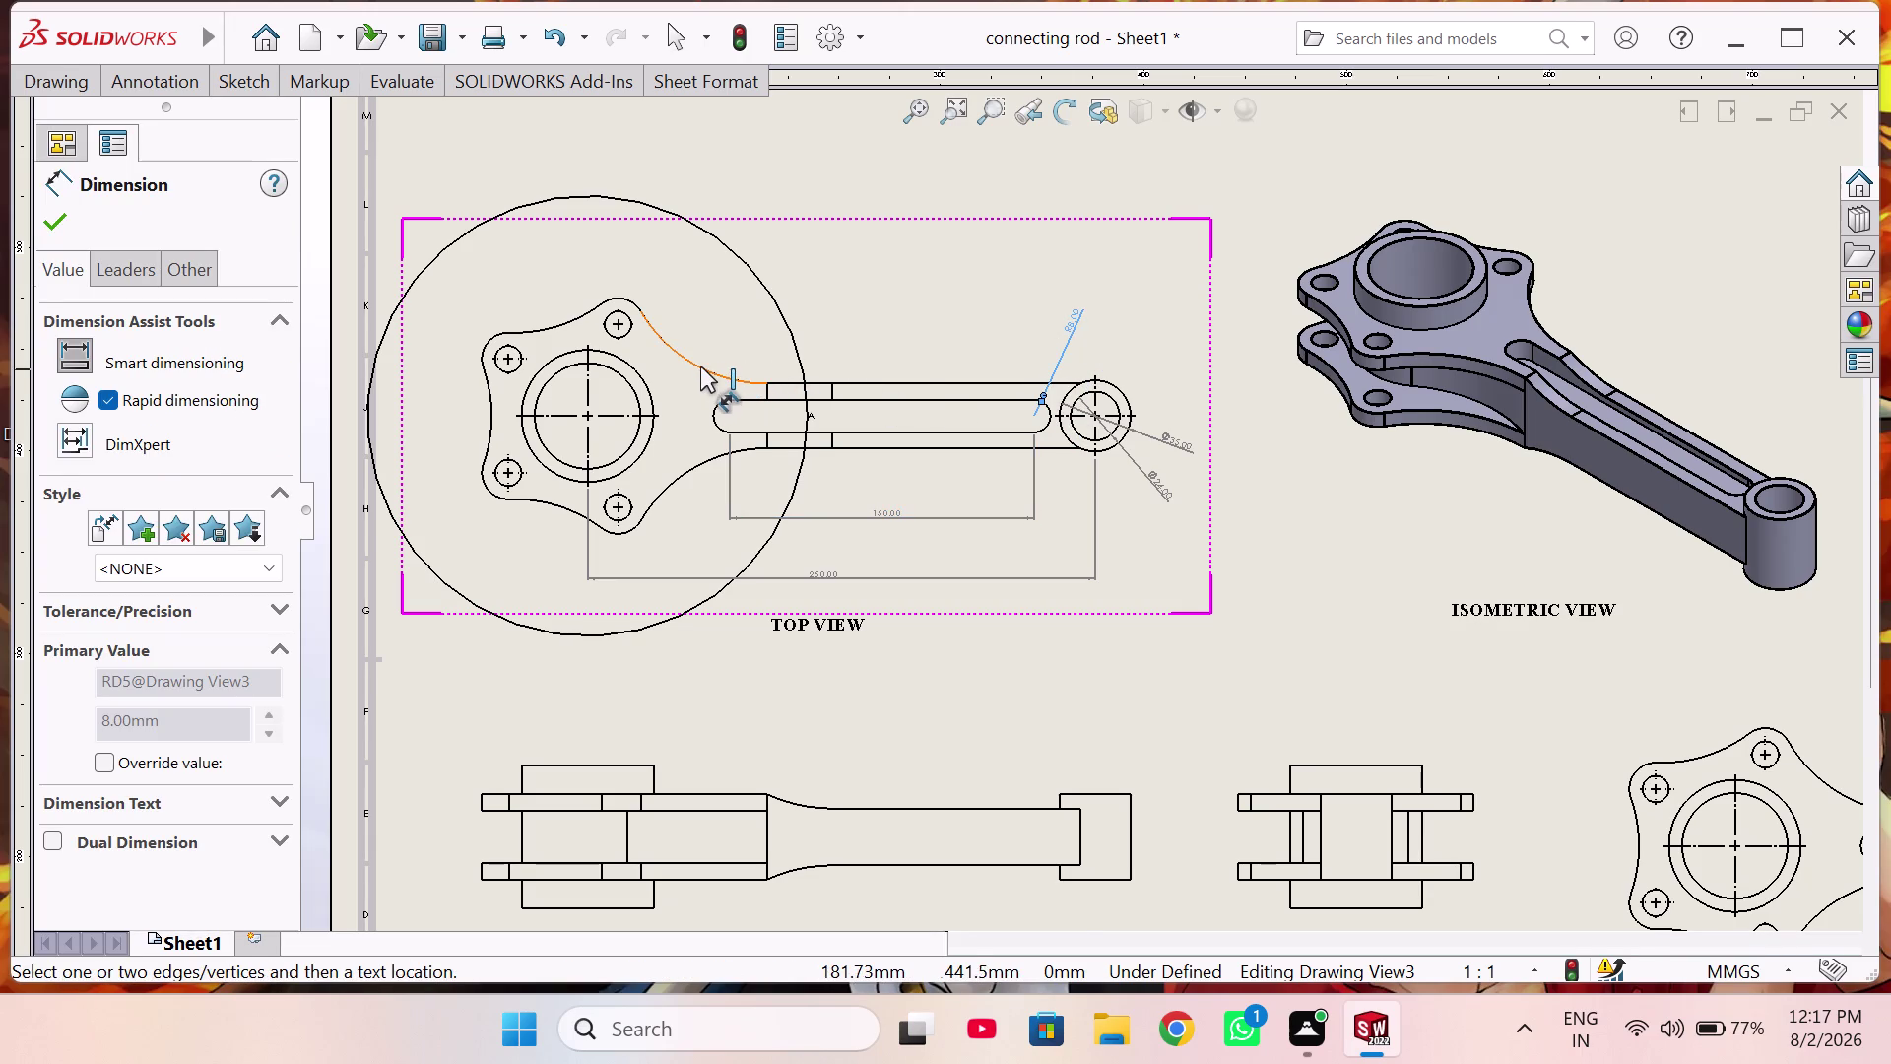
scroll(up, 3)
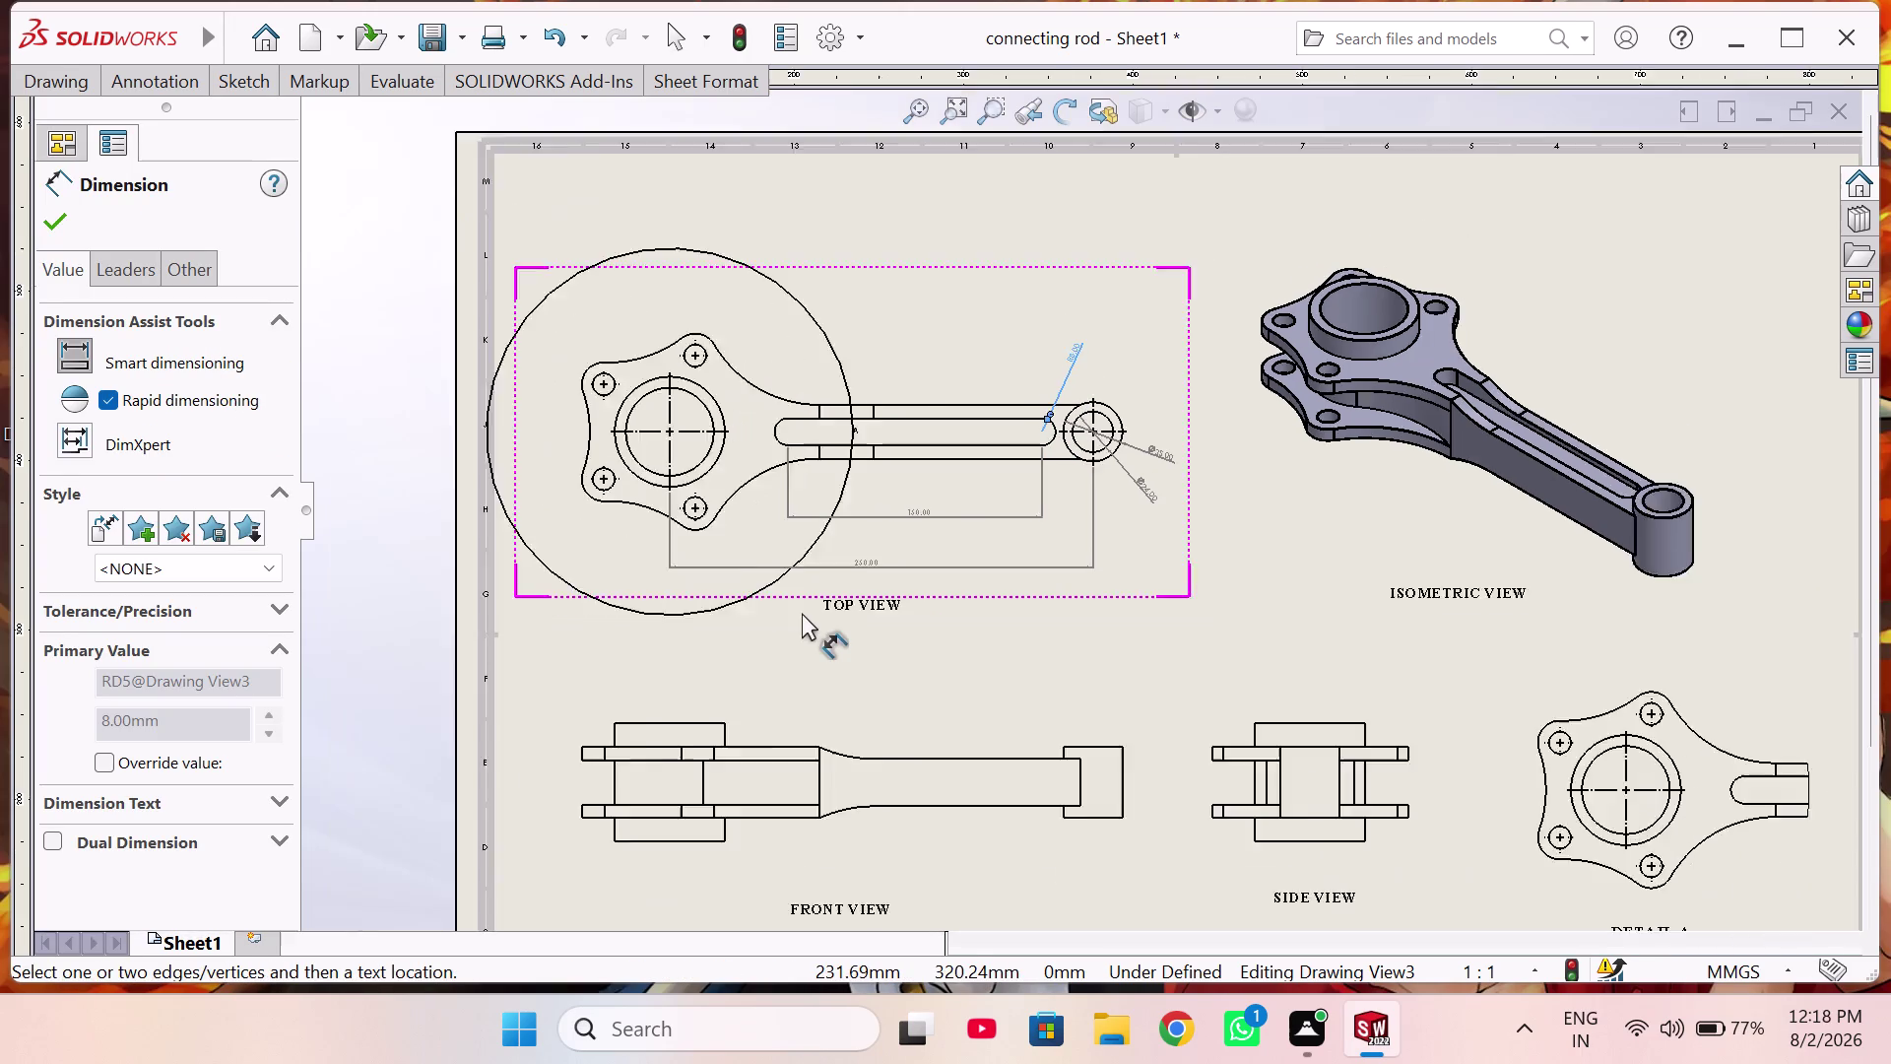
Place Ø65 and Ø52 diameter dimensions on the big-end bore circles.
scroll(up, 3)
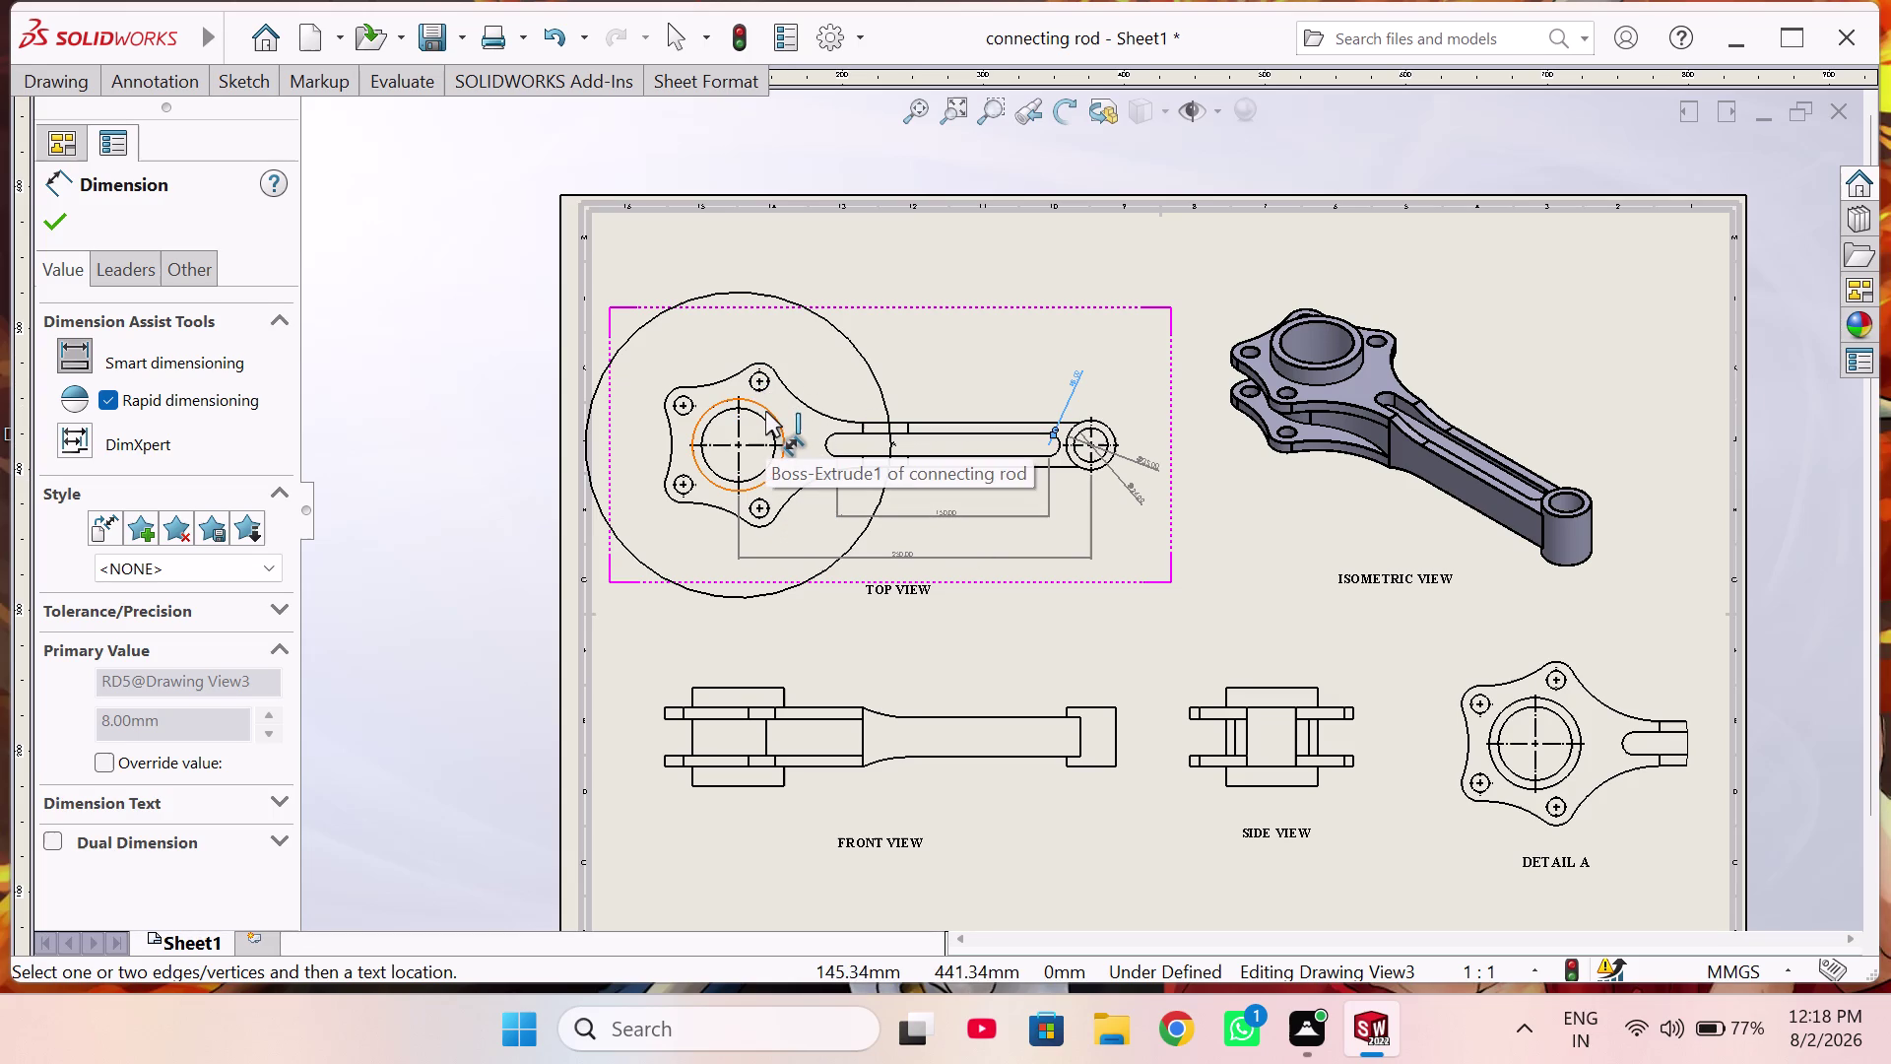
click(765, 411)
click(841, 362)
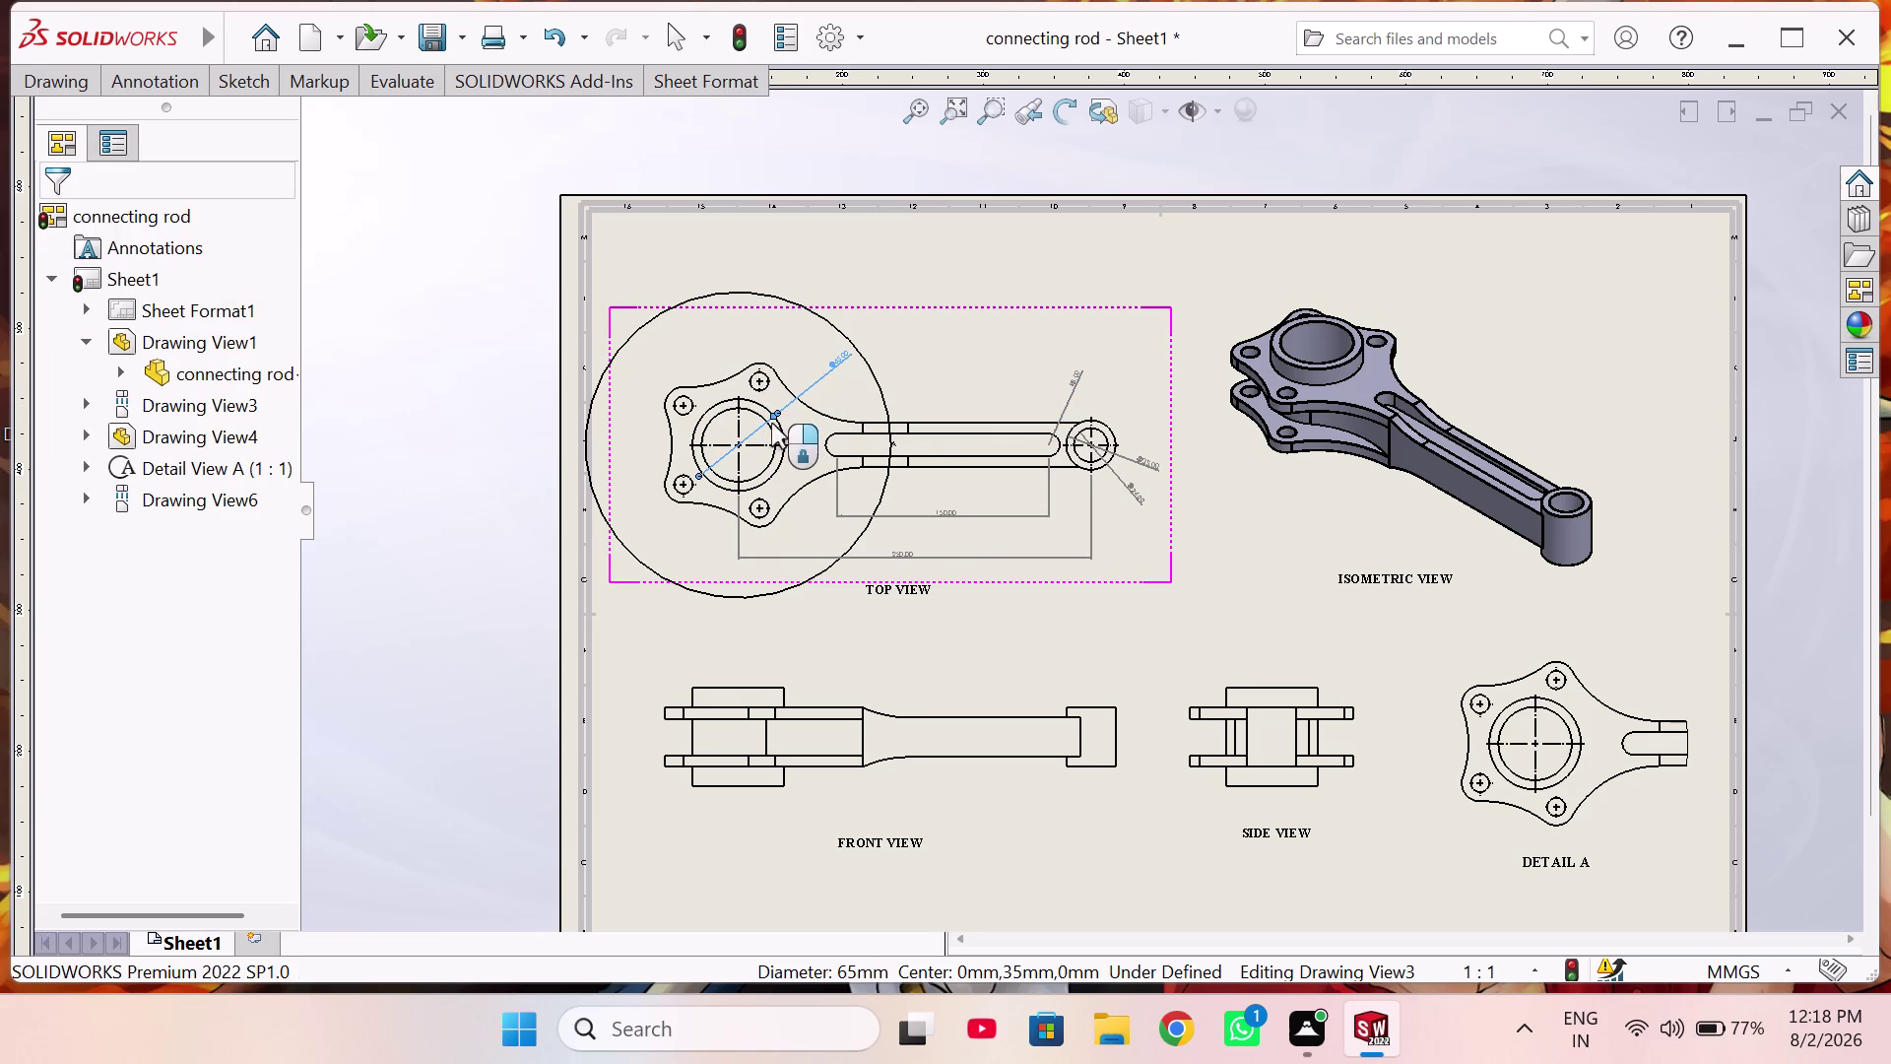
click(773, 432)
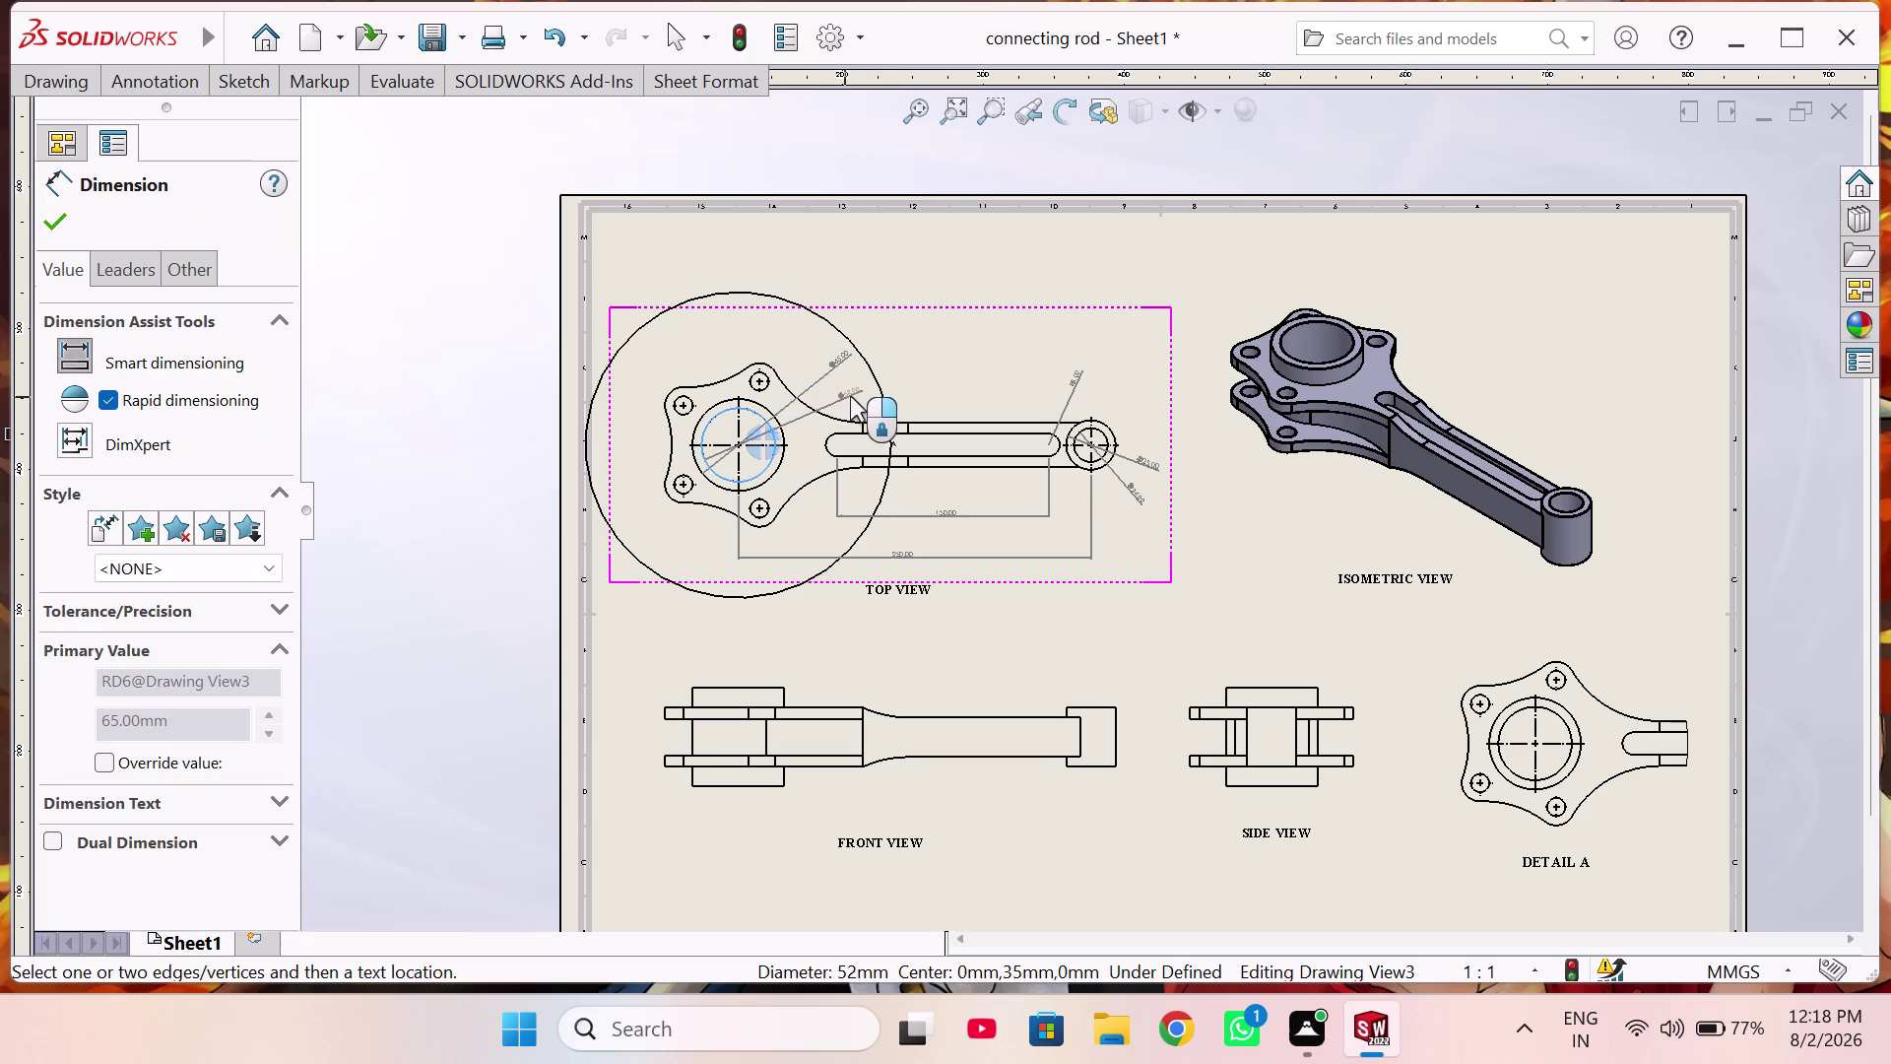
click(852, 396)
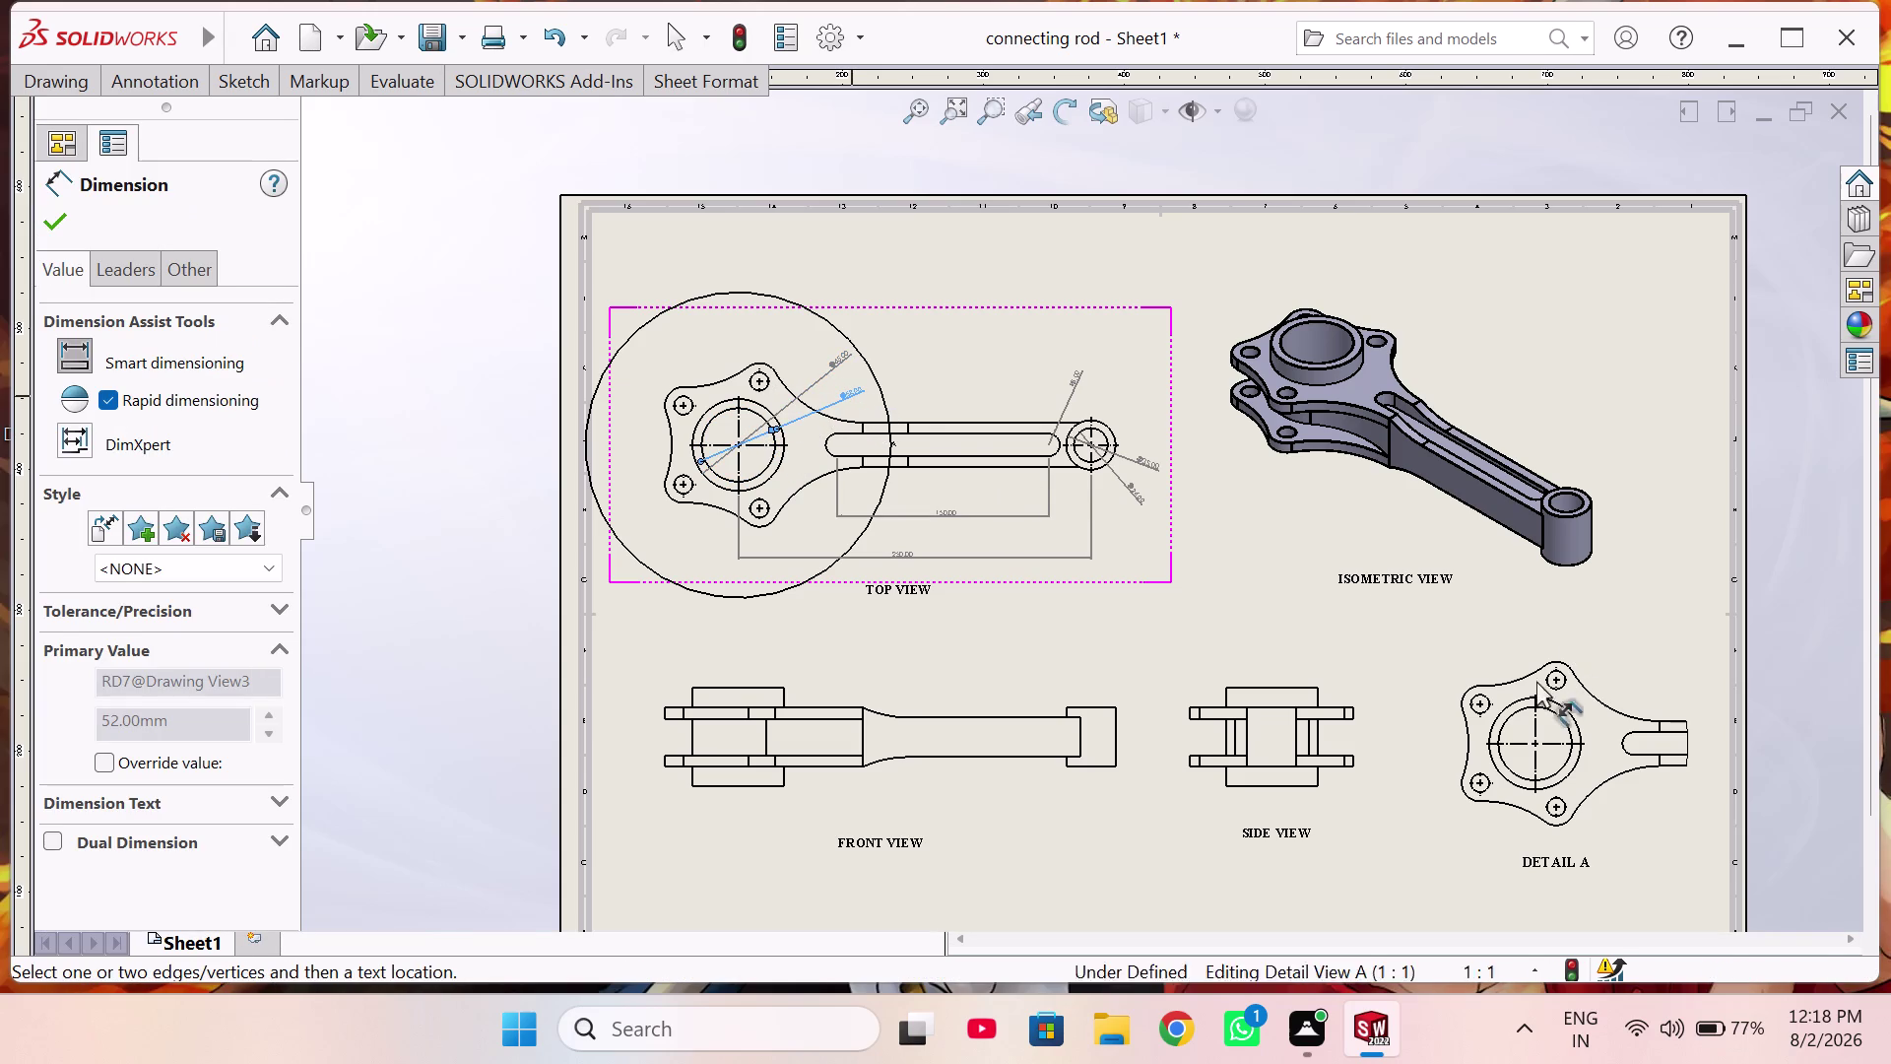
click(802, 489)
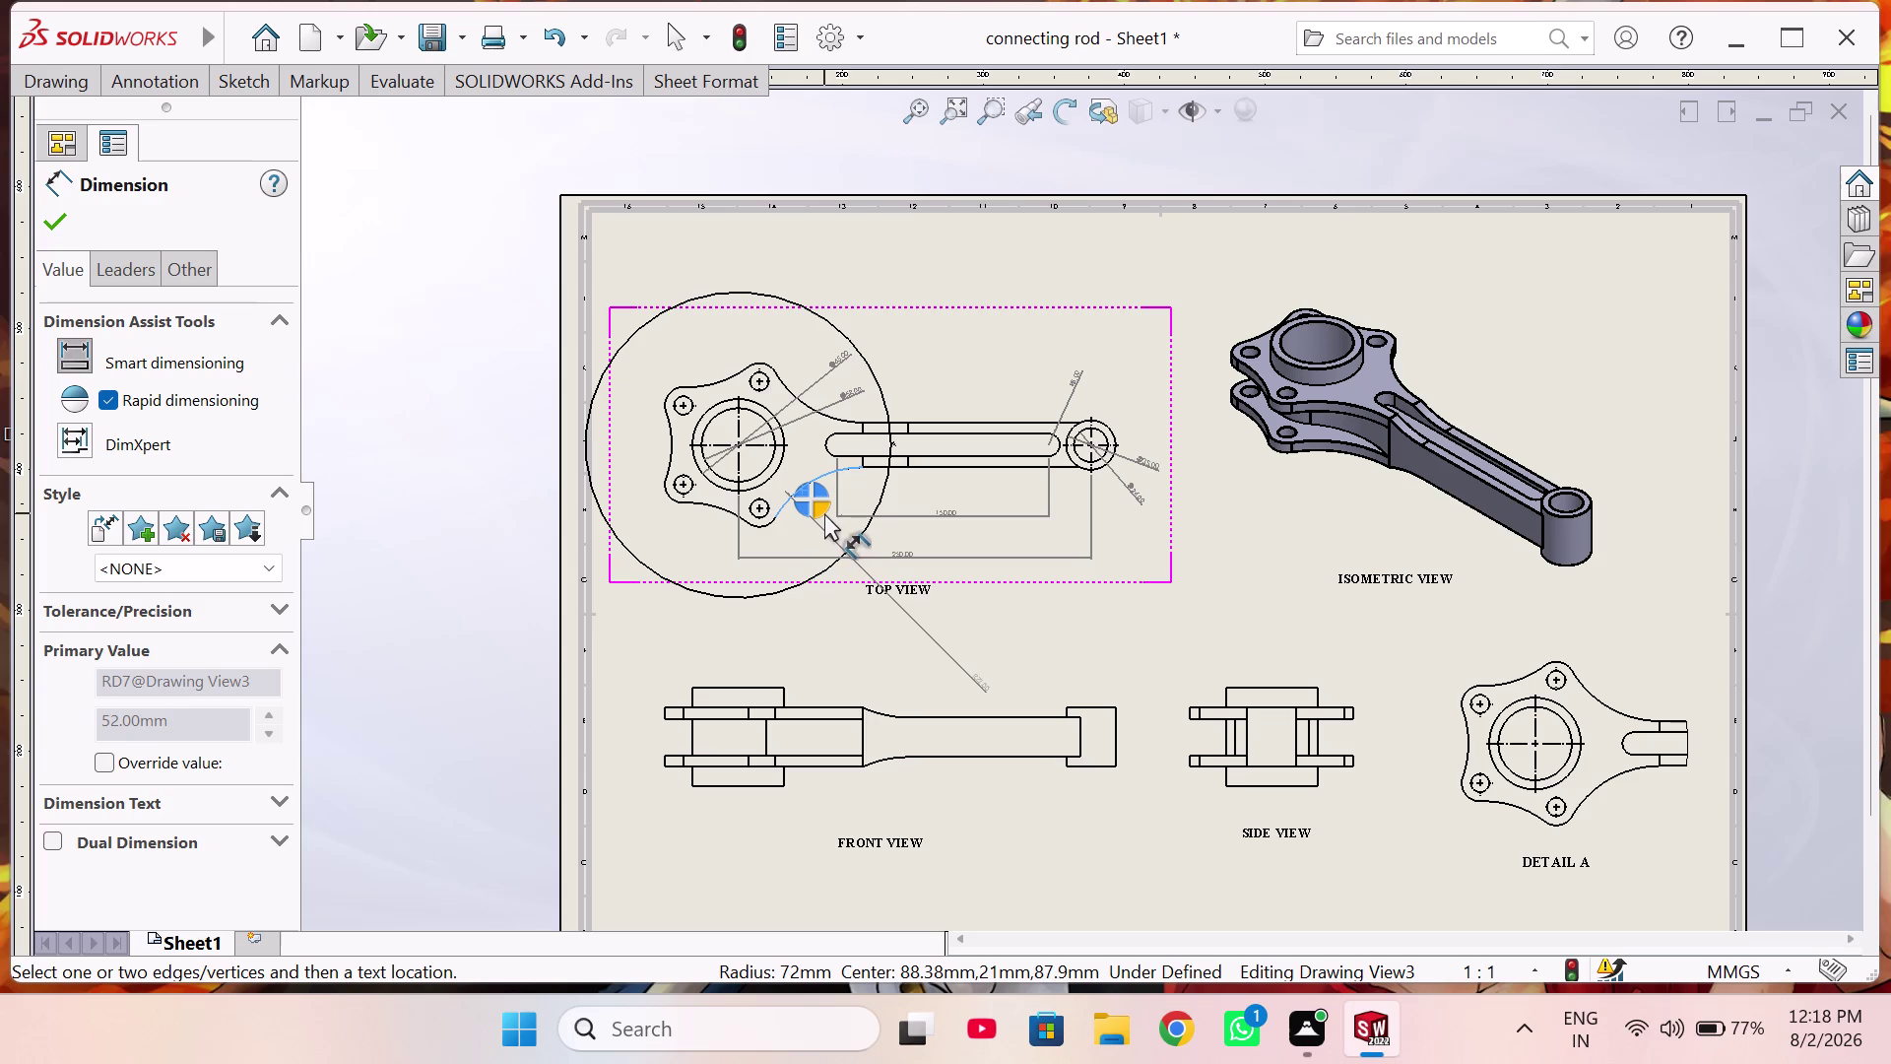
Add an R72 radius to the curved flank and position it beside the flank.
click(824, 510)
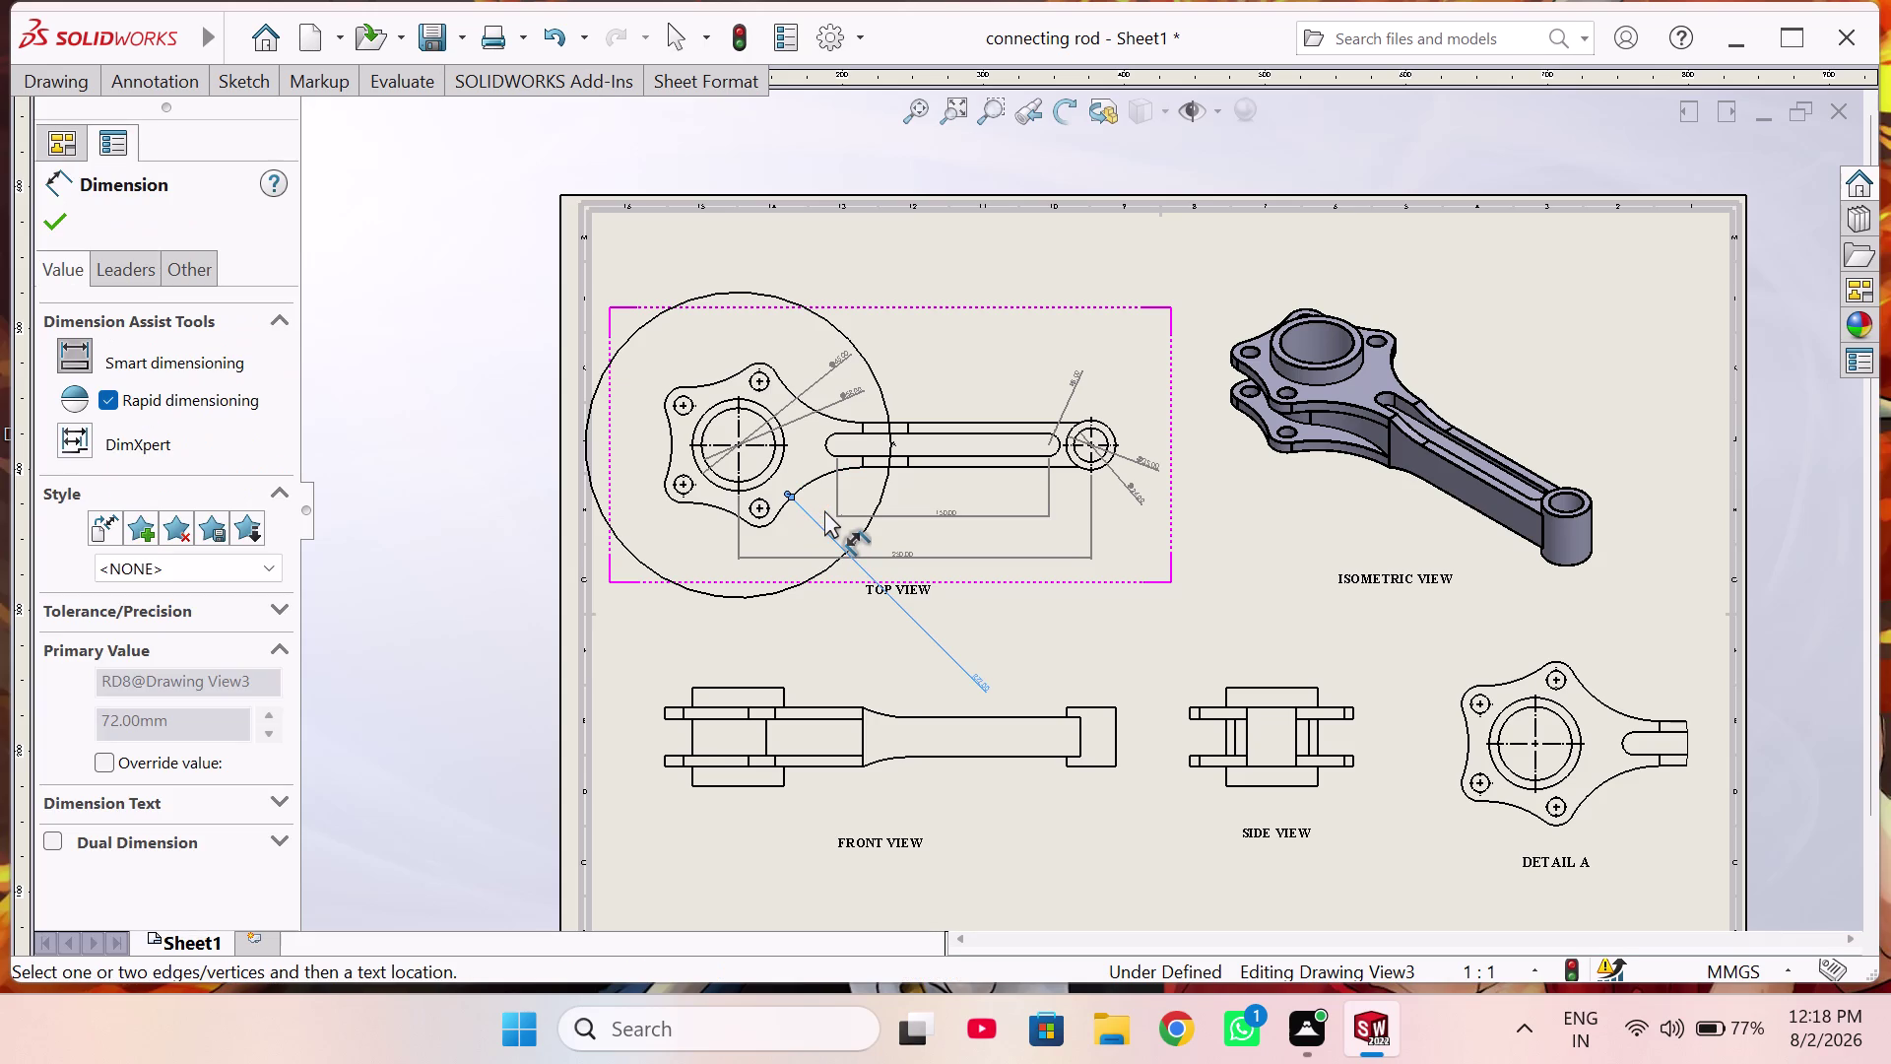
drag(981, 679, 946, 644)
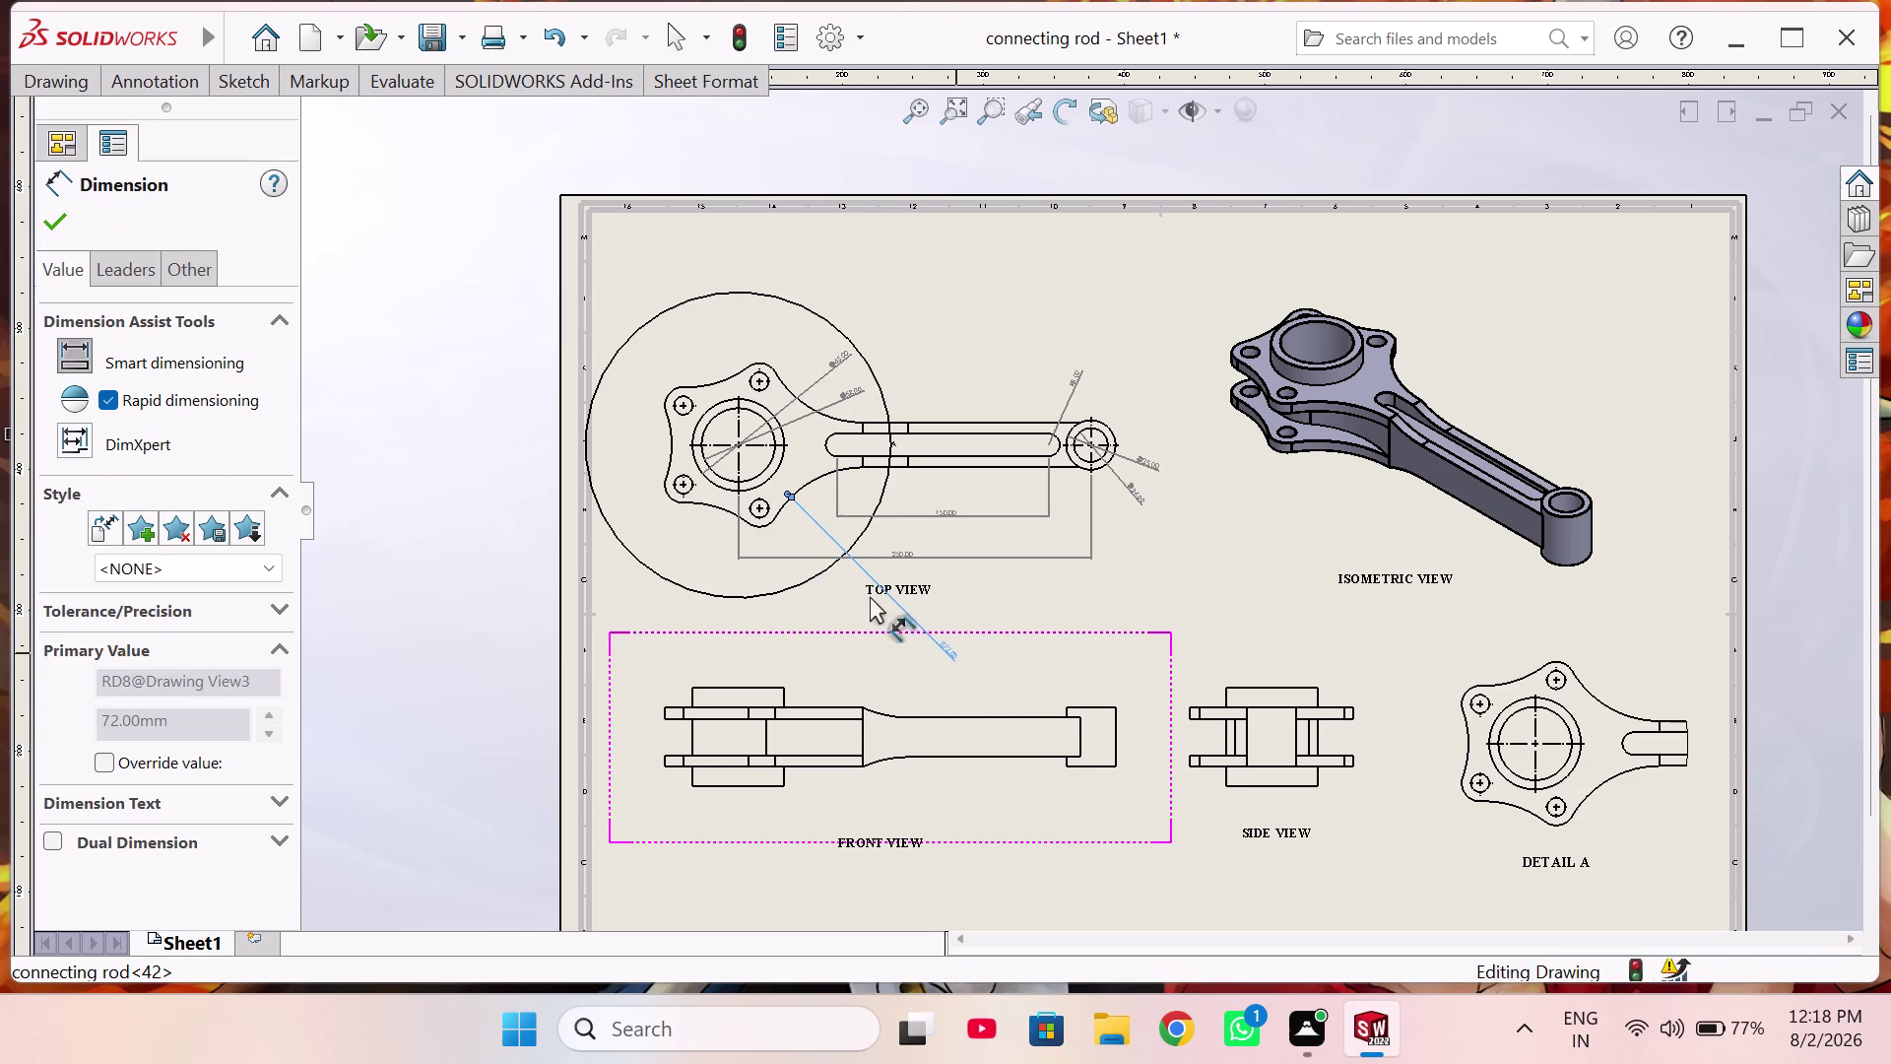
click(947, 648)
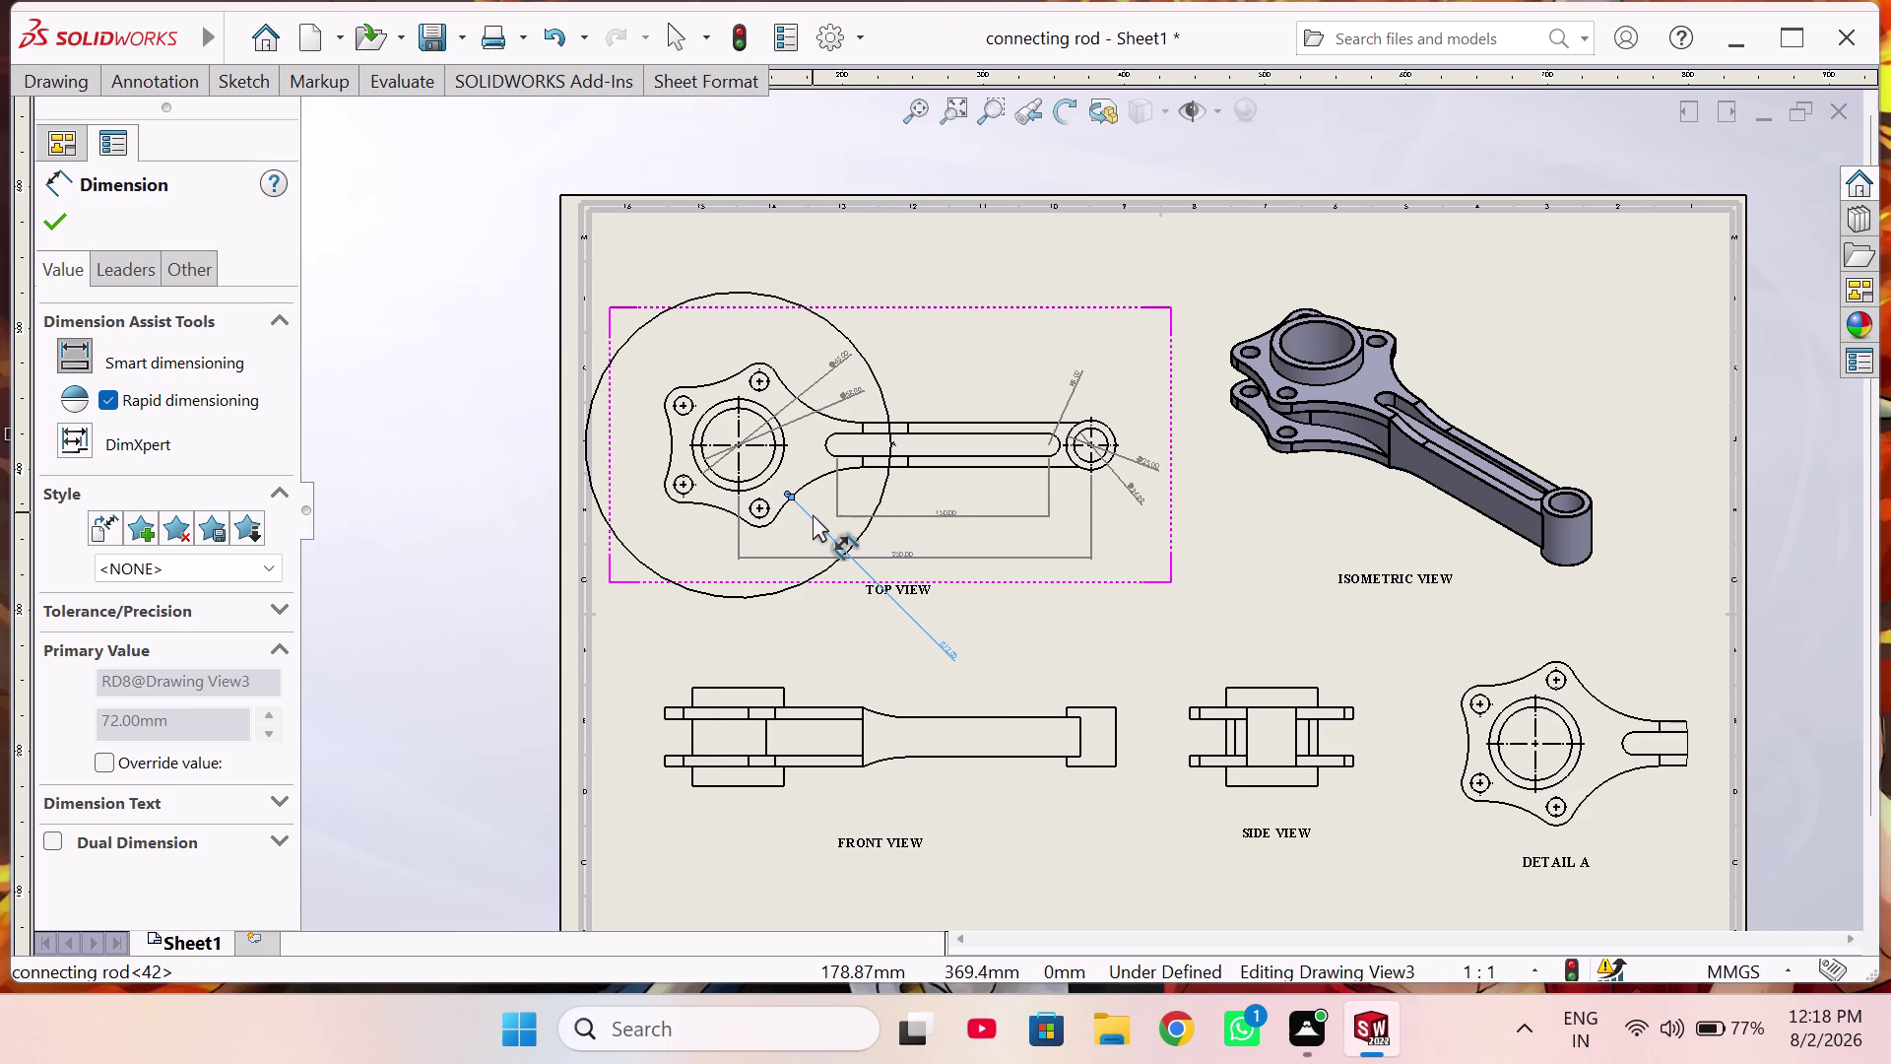
scroll(down, 3)
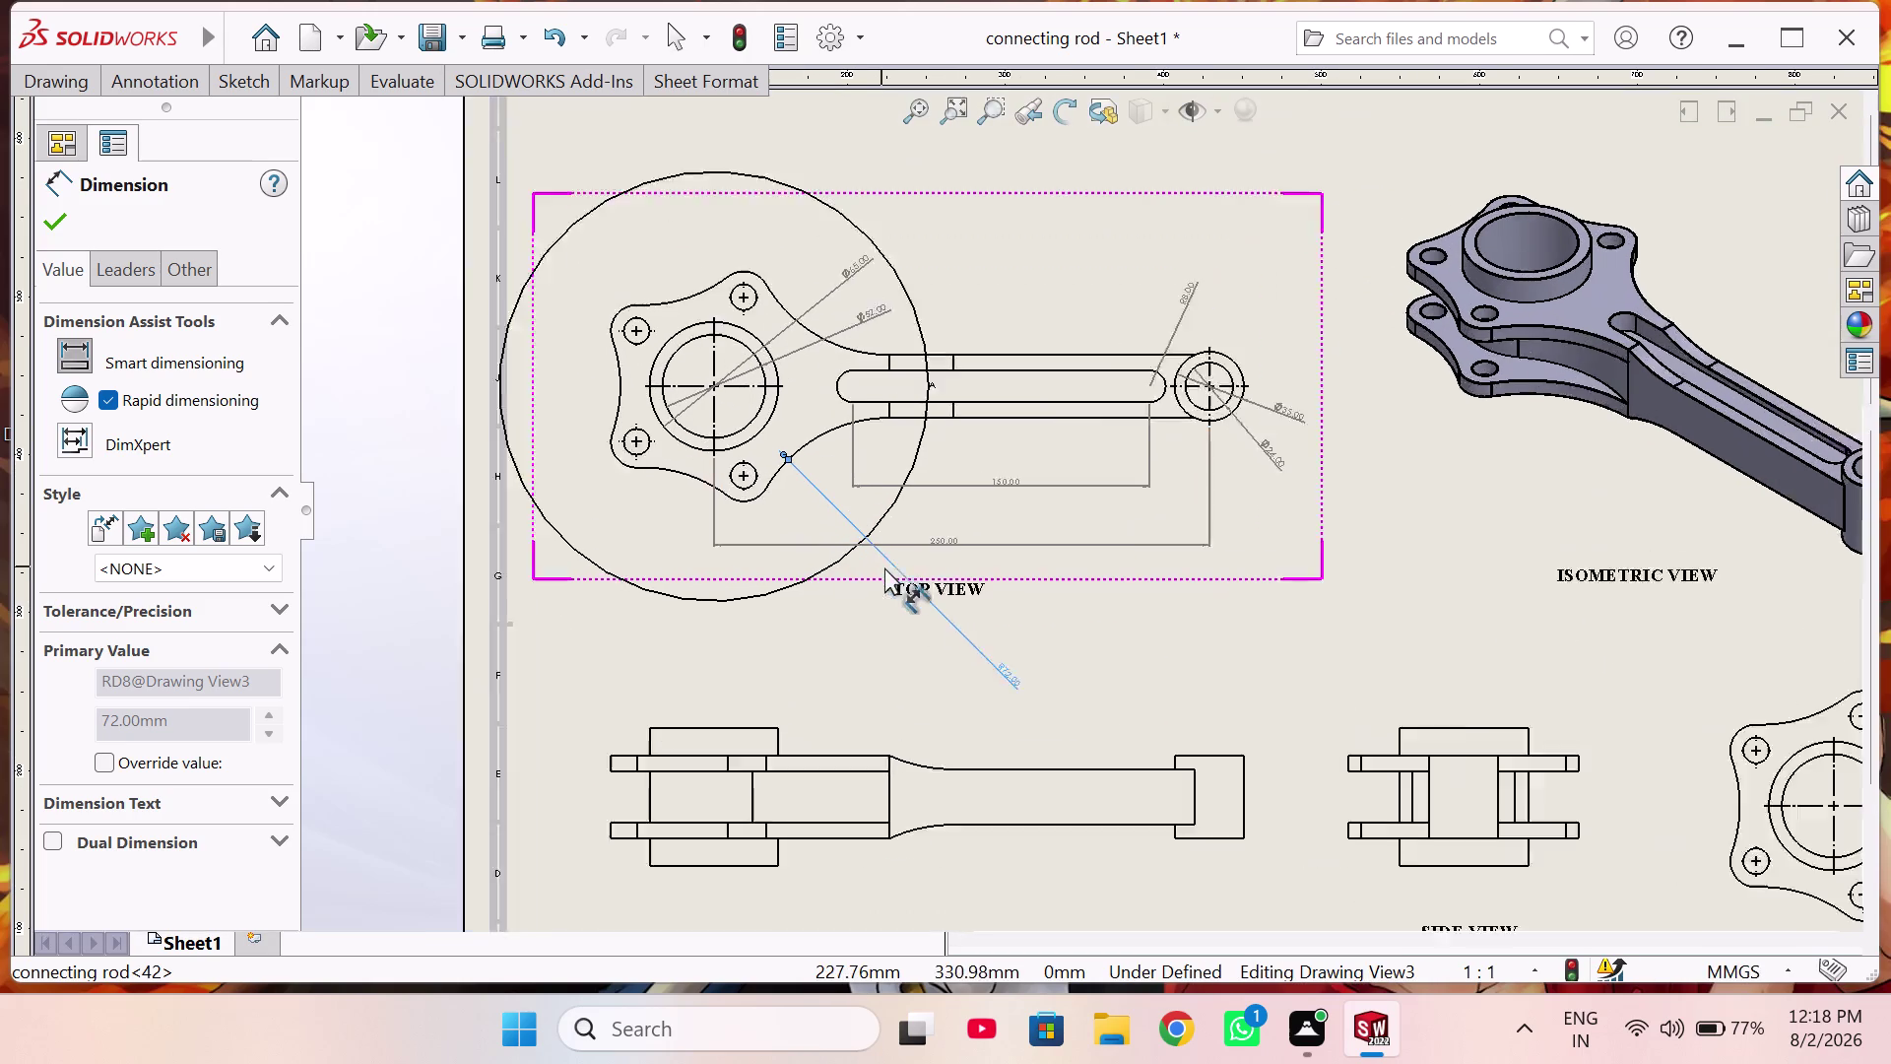
scroll(down, 3)
scroll(down, 3)
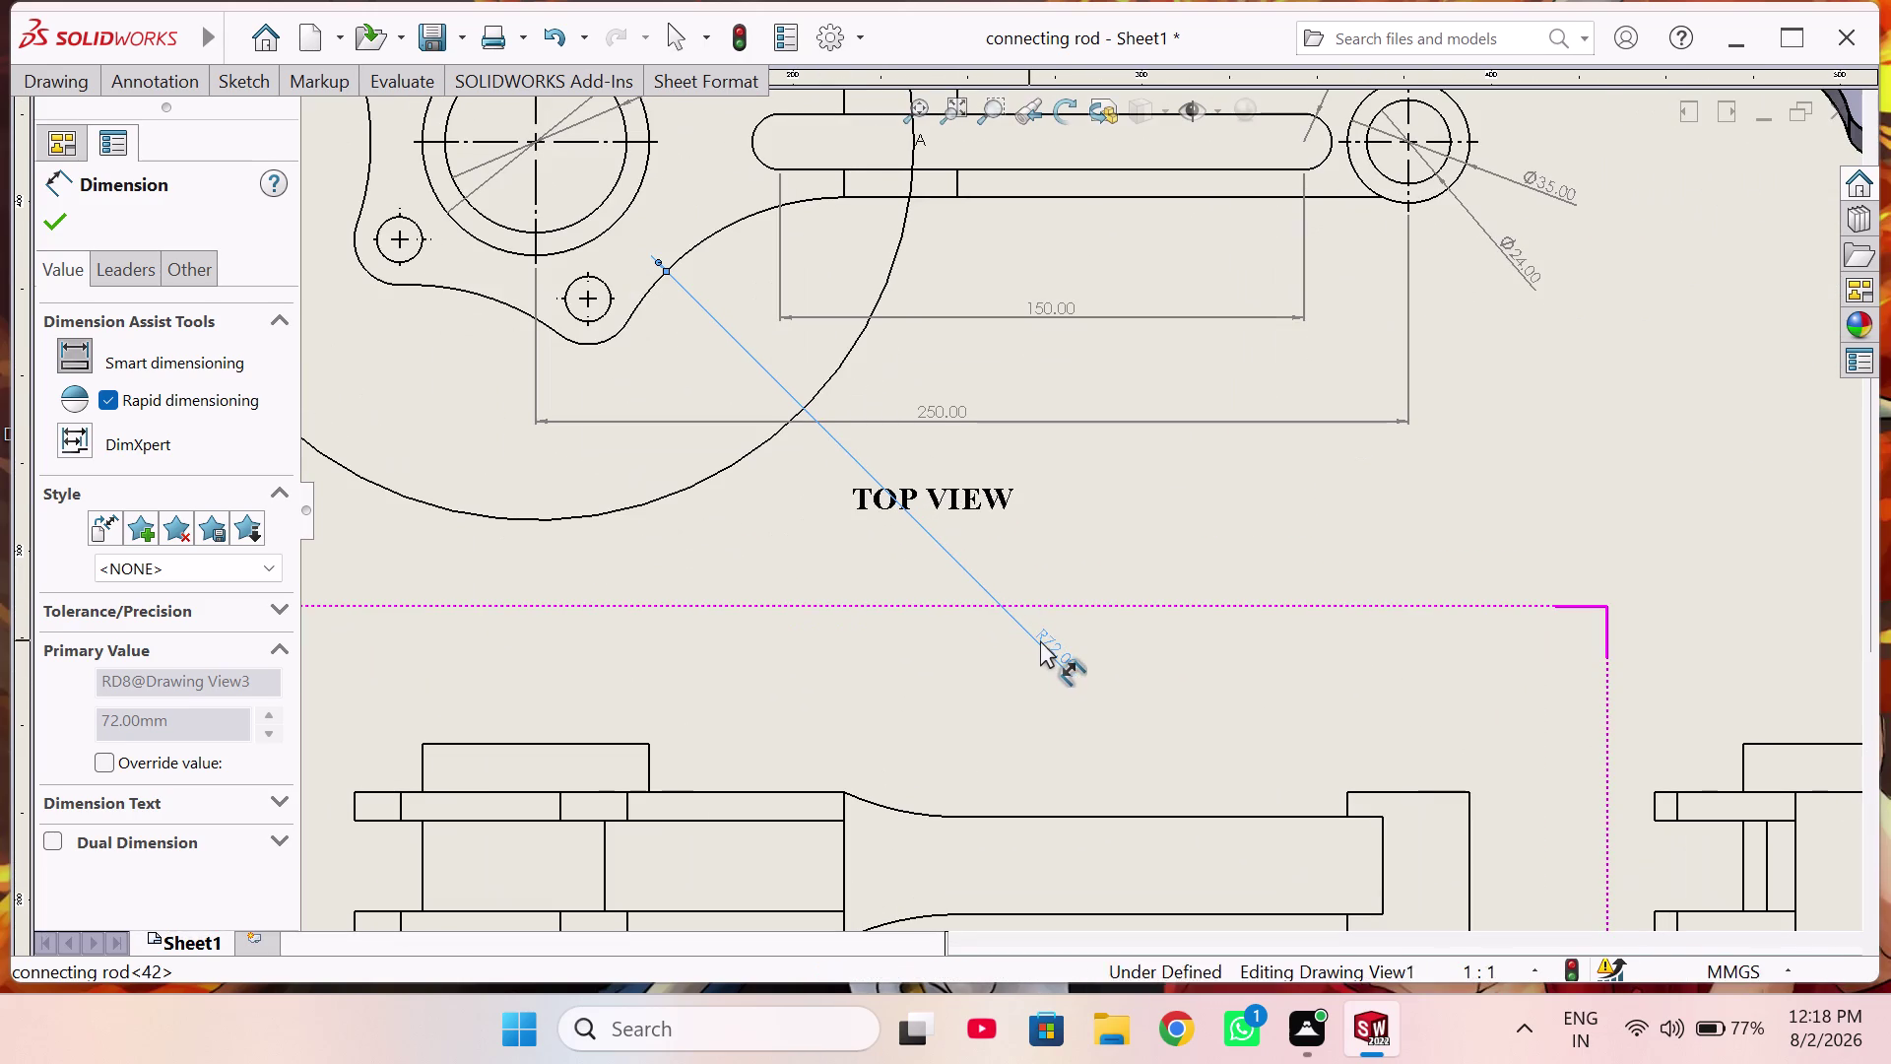
drag(1040, 640, 802, 439)
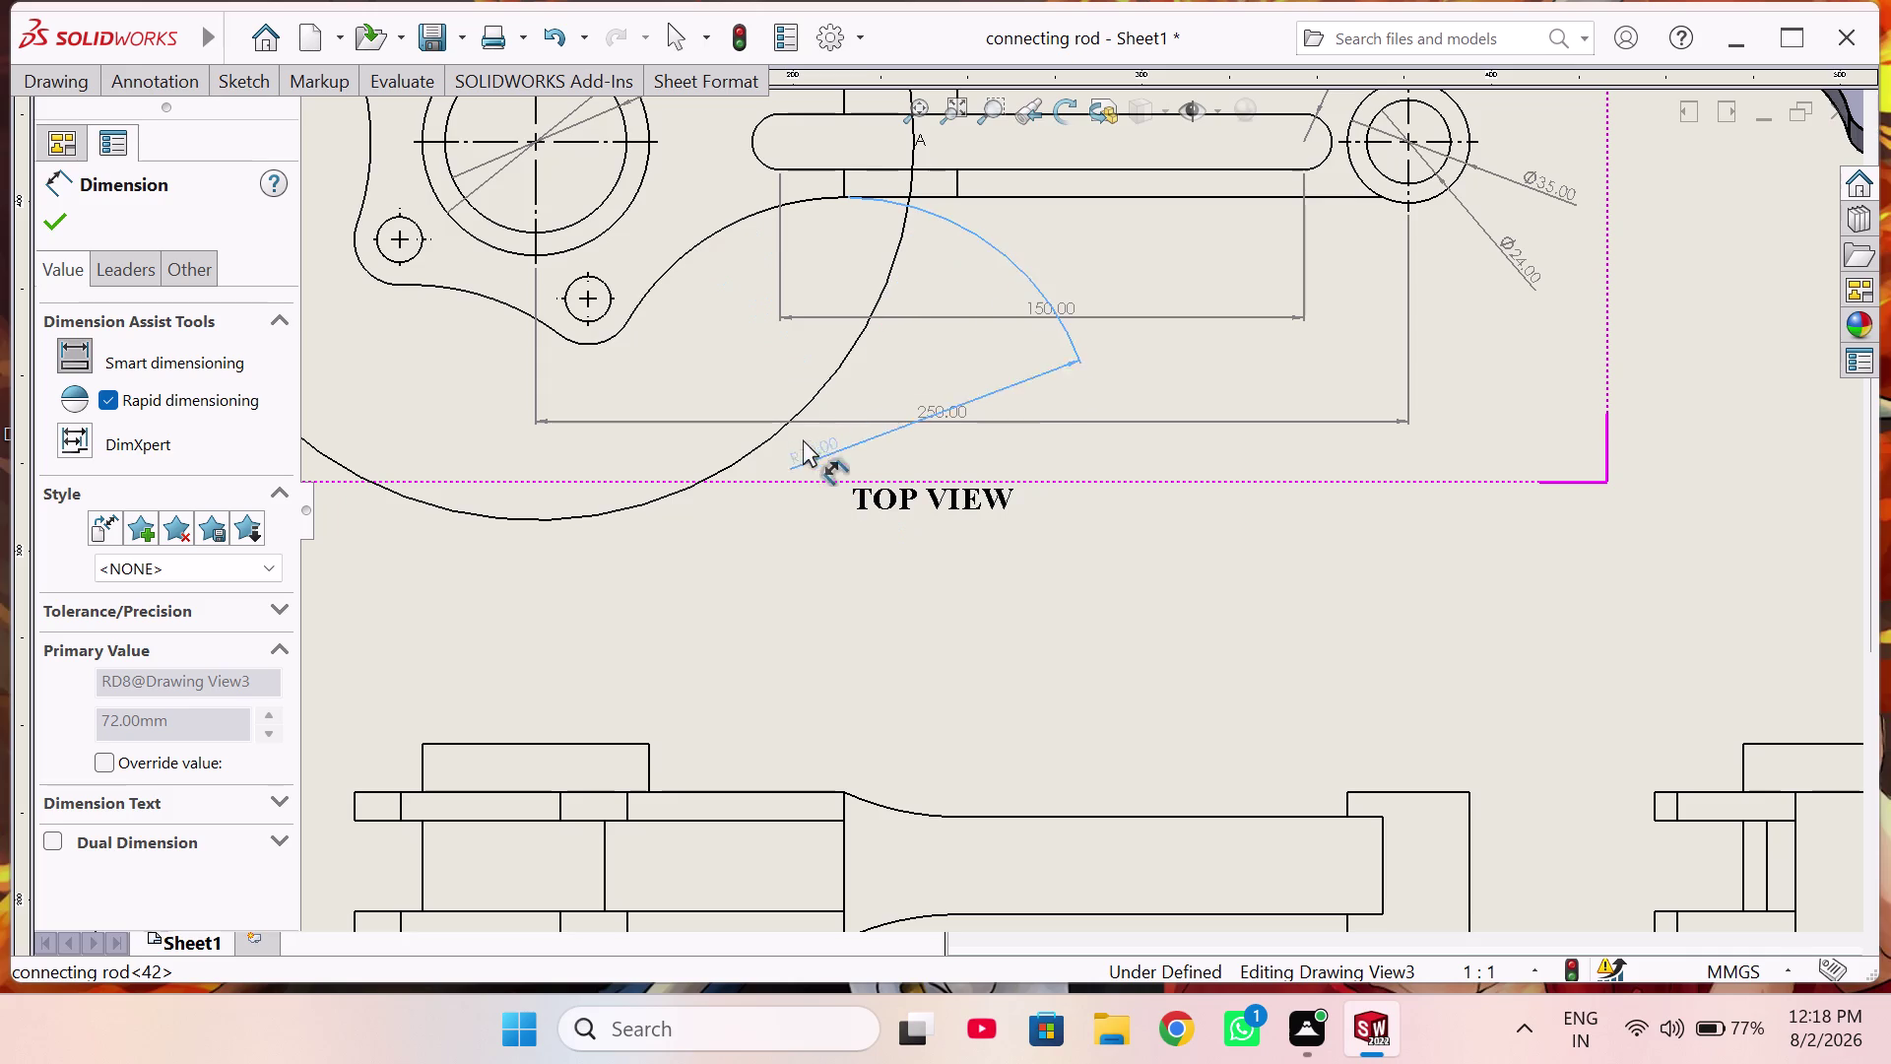
drag(803, 439, 863, 461)
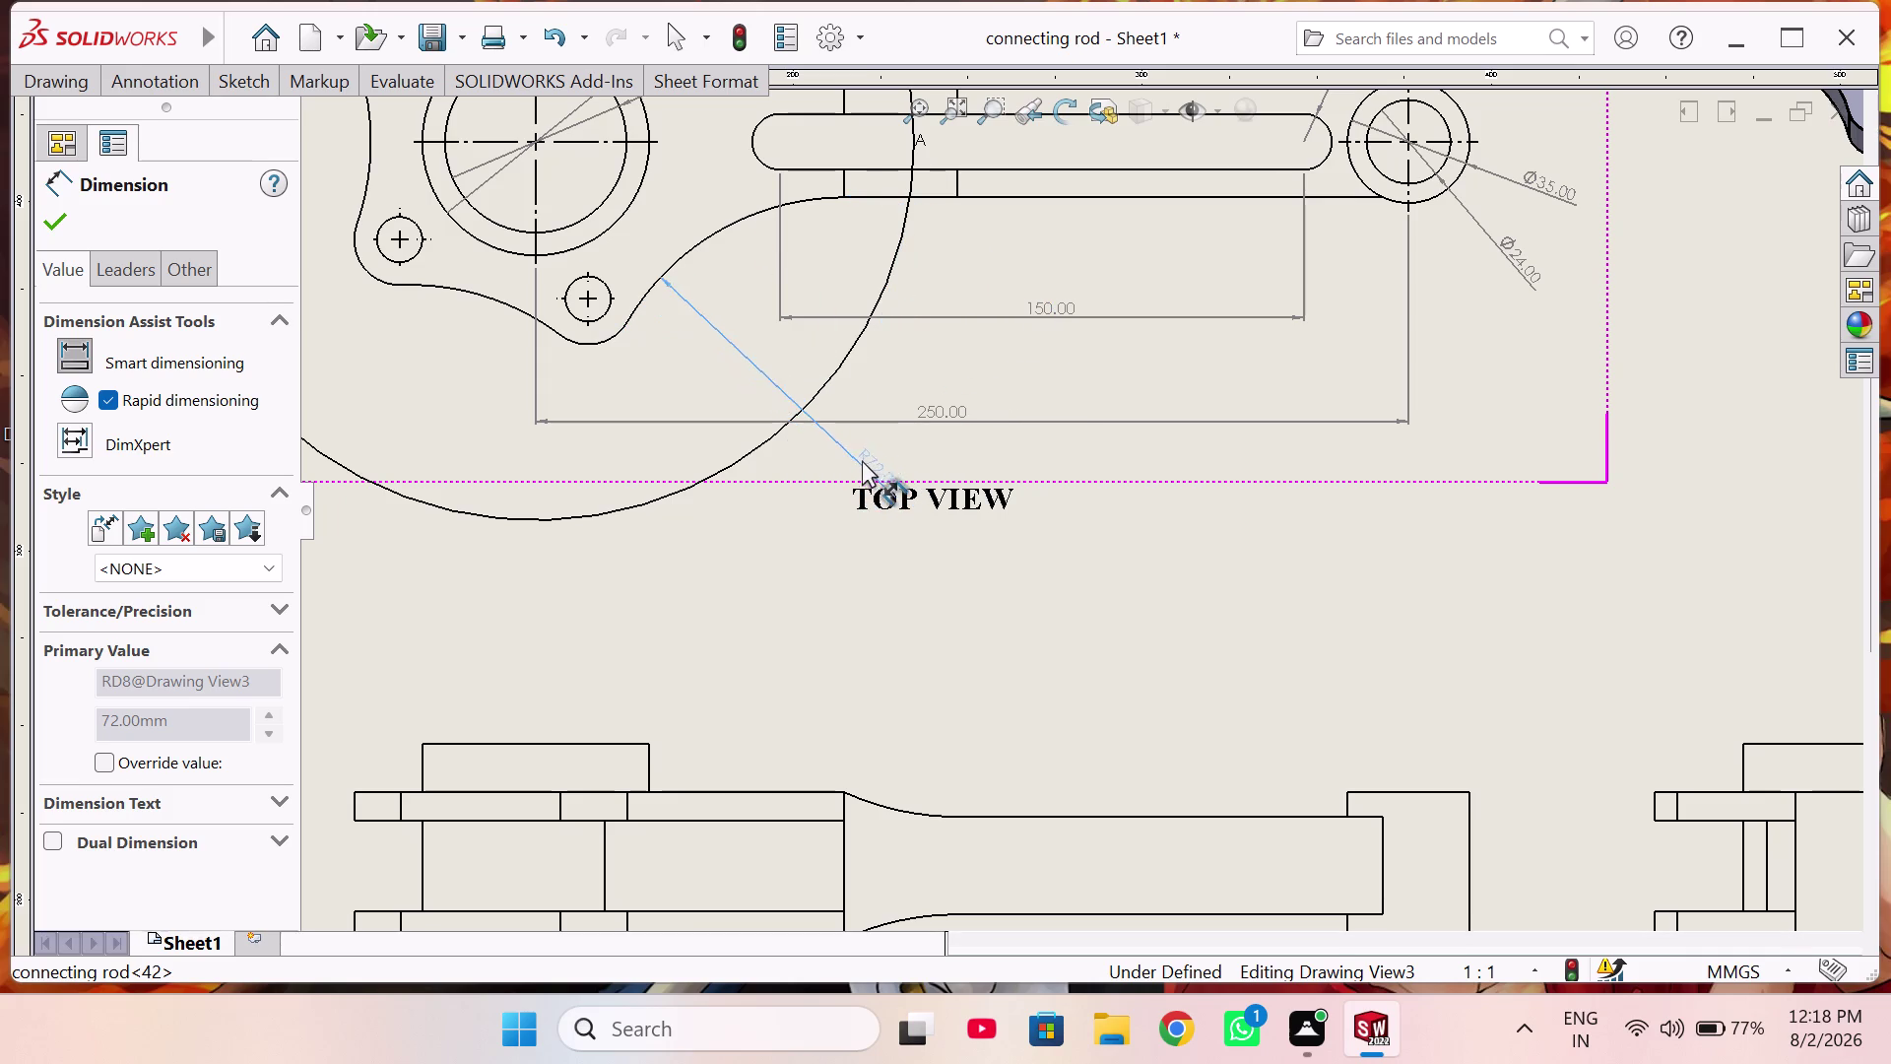
drag(862, 461, 794, 356)
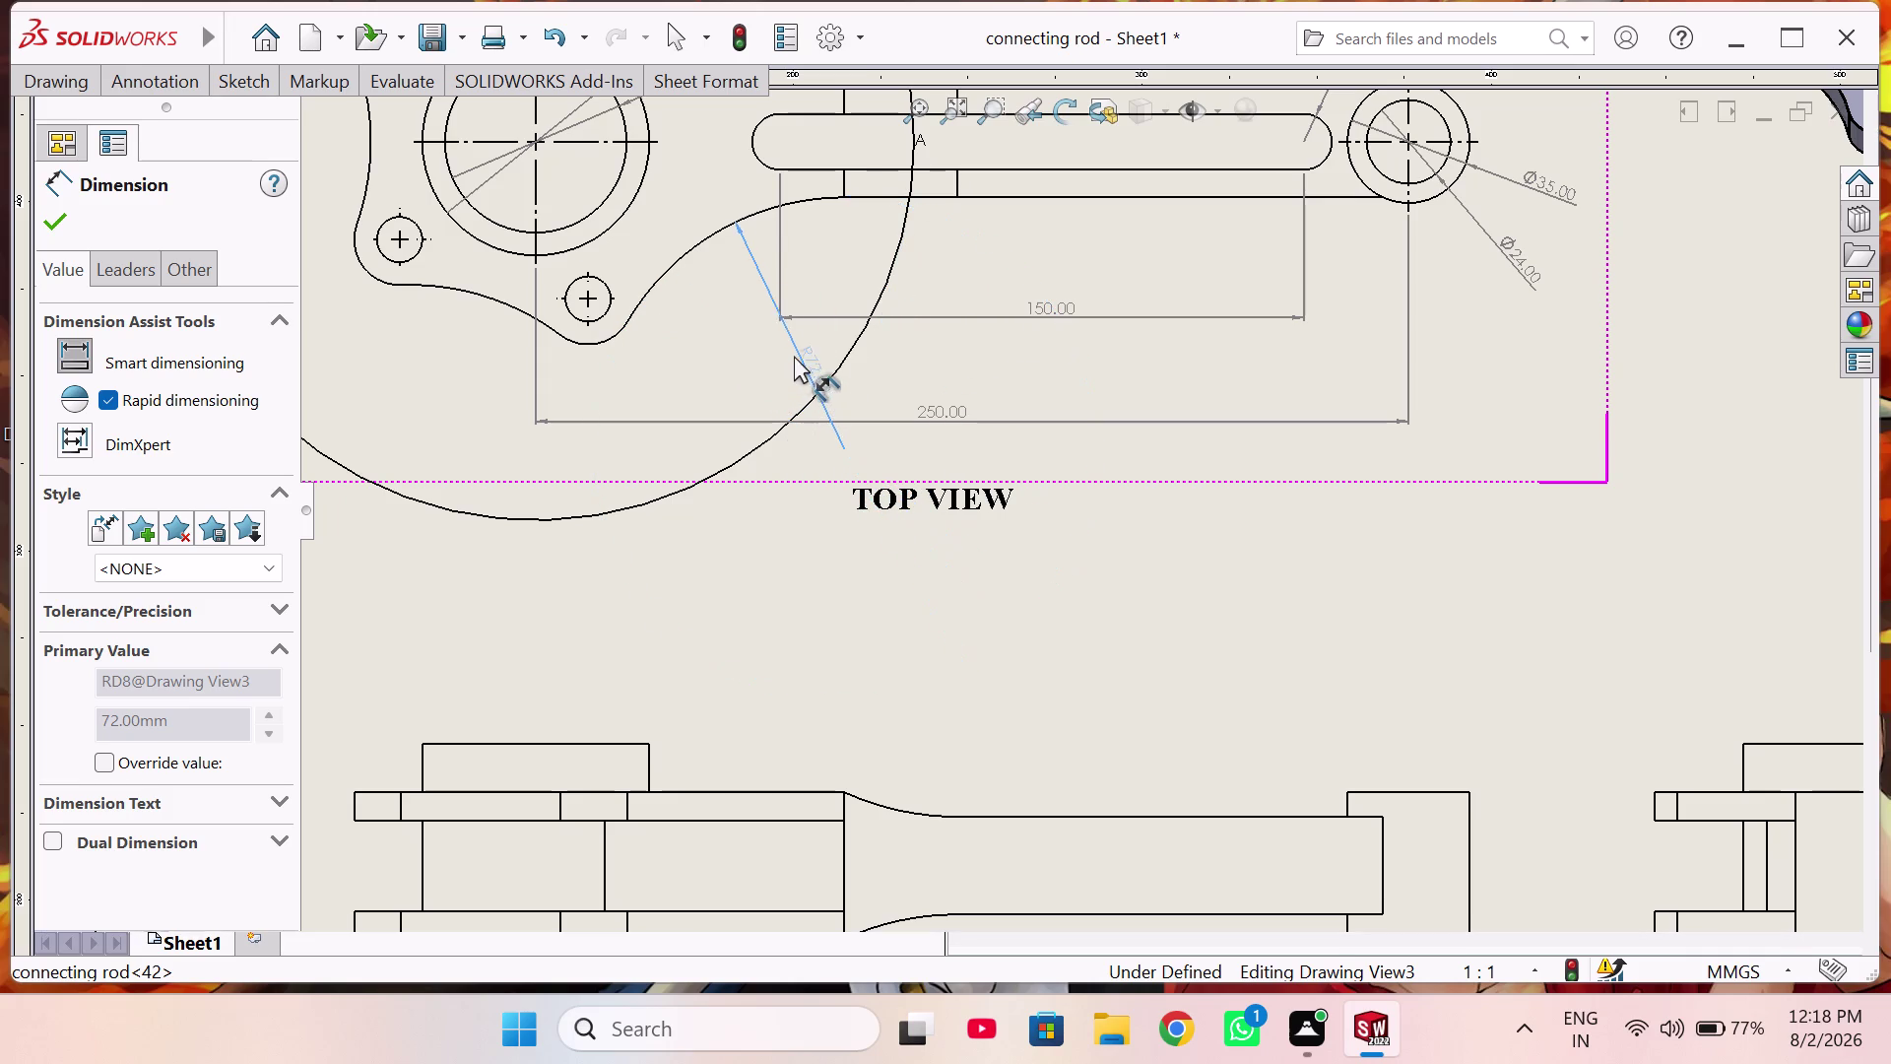
drag(794, 355, 761, 339)
click(1206, 551)
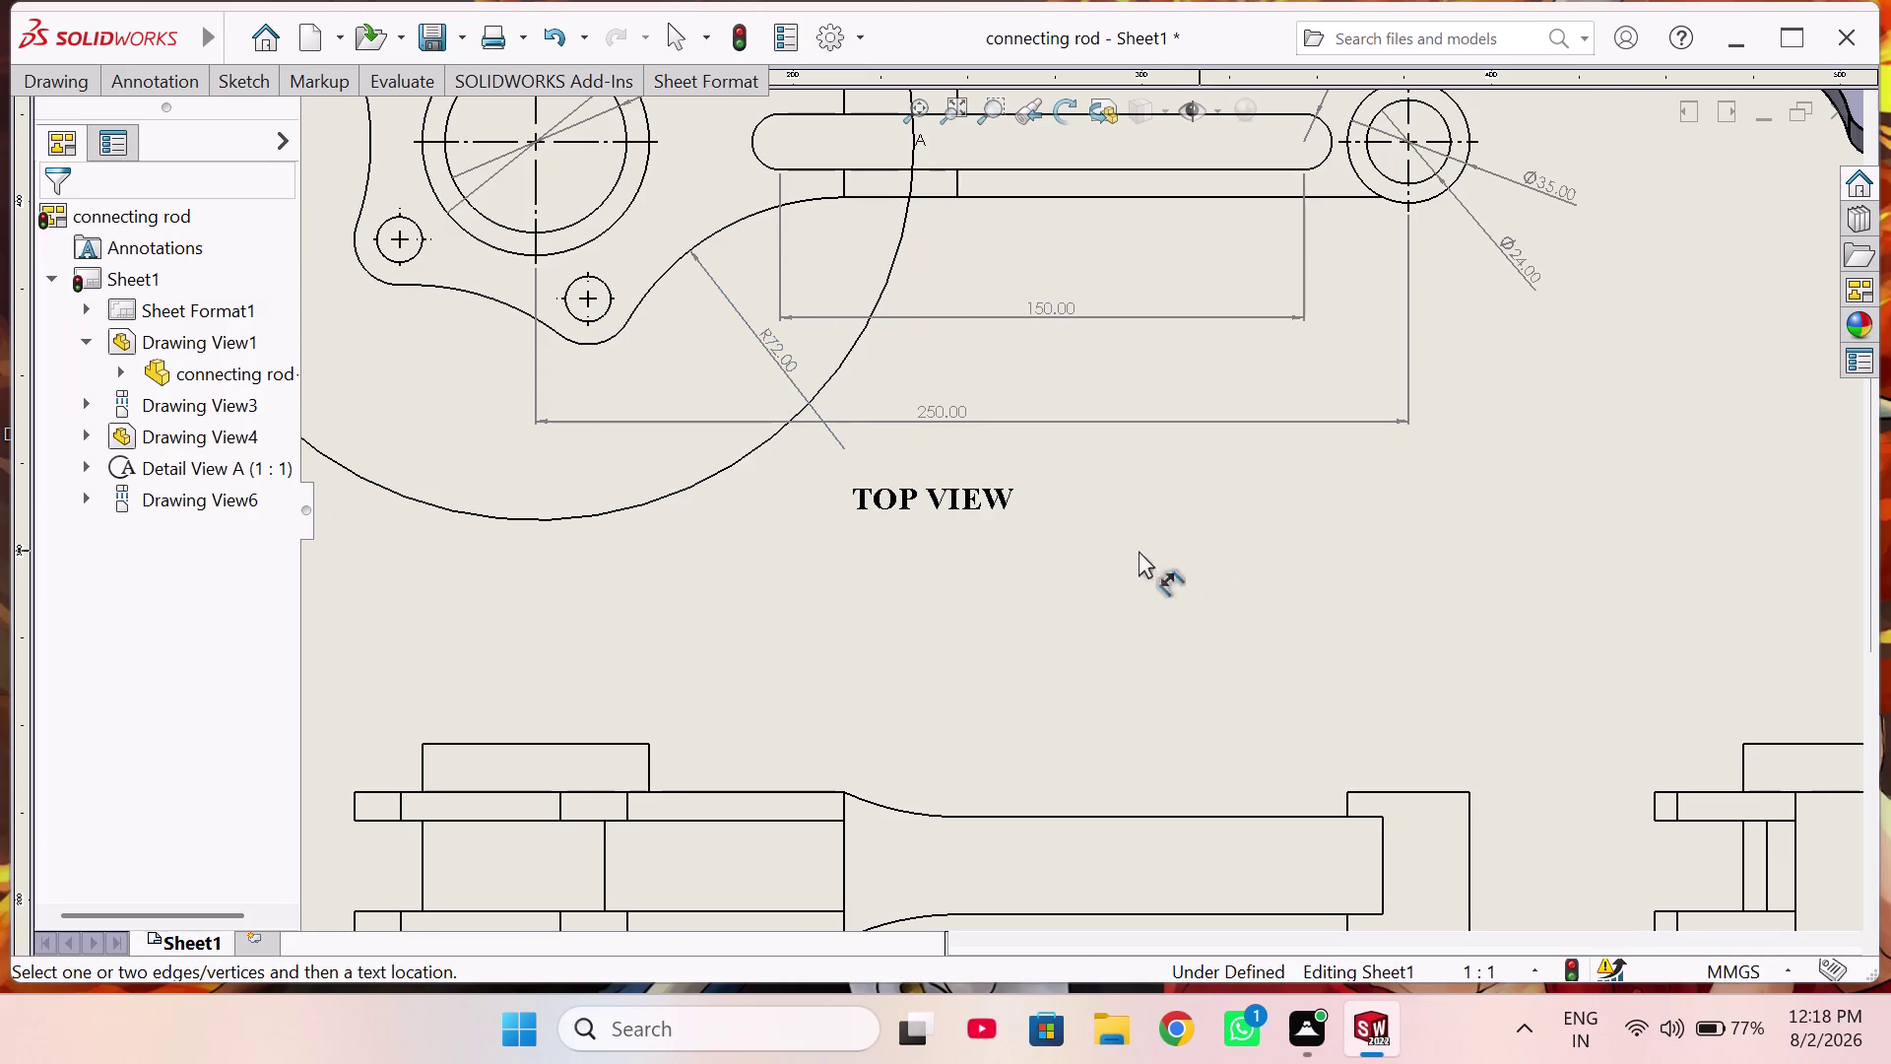
Add R72 radius dimensions to the lower-left and upper flank arcs.
scroll(up, 3)
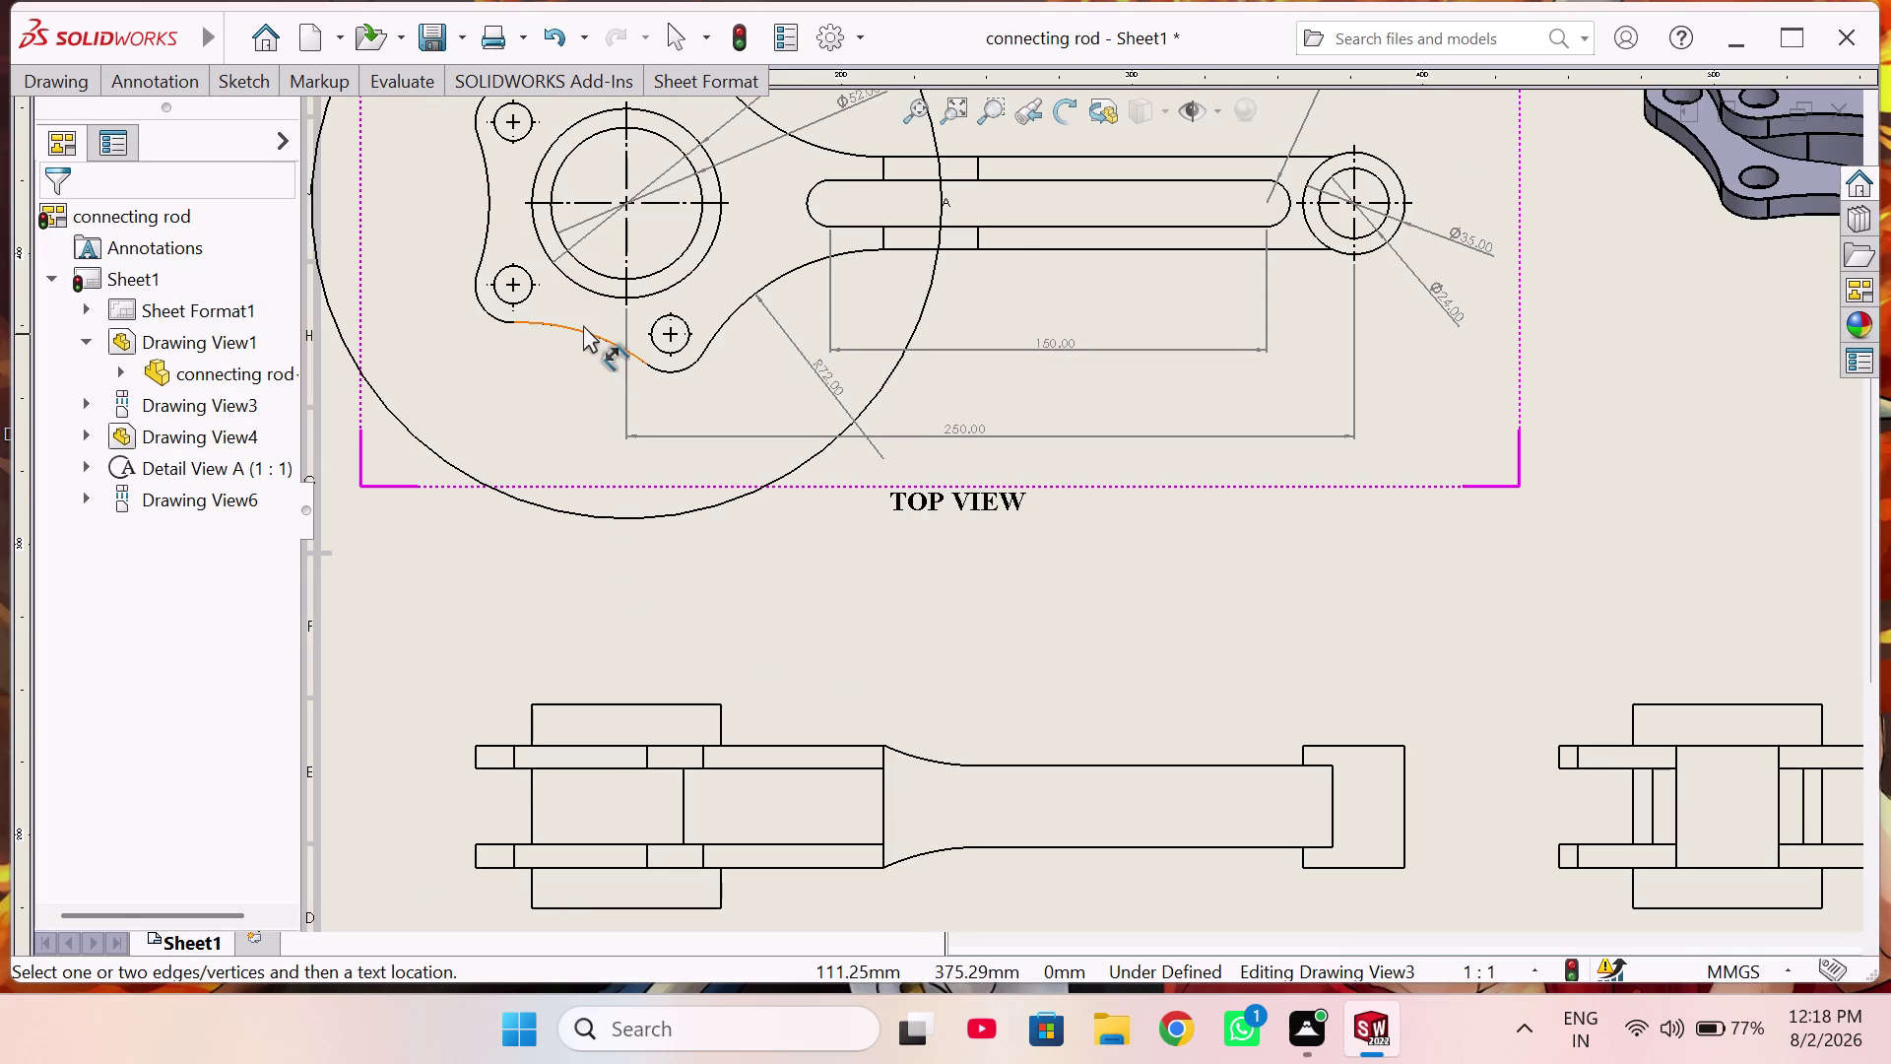
click(583, 330)
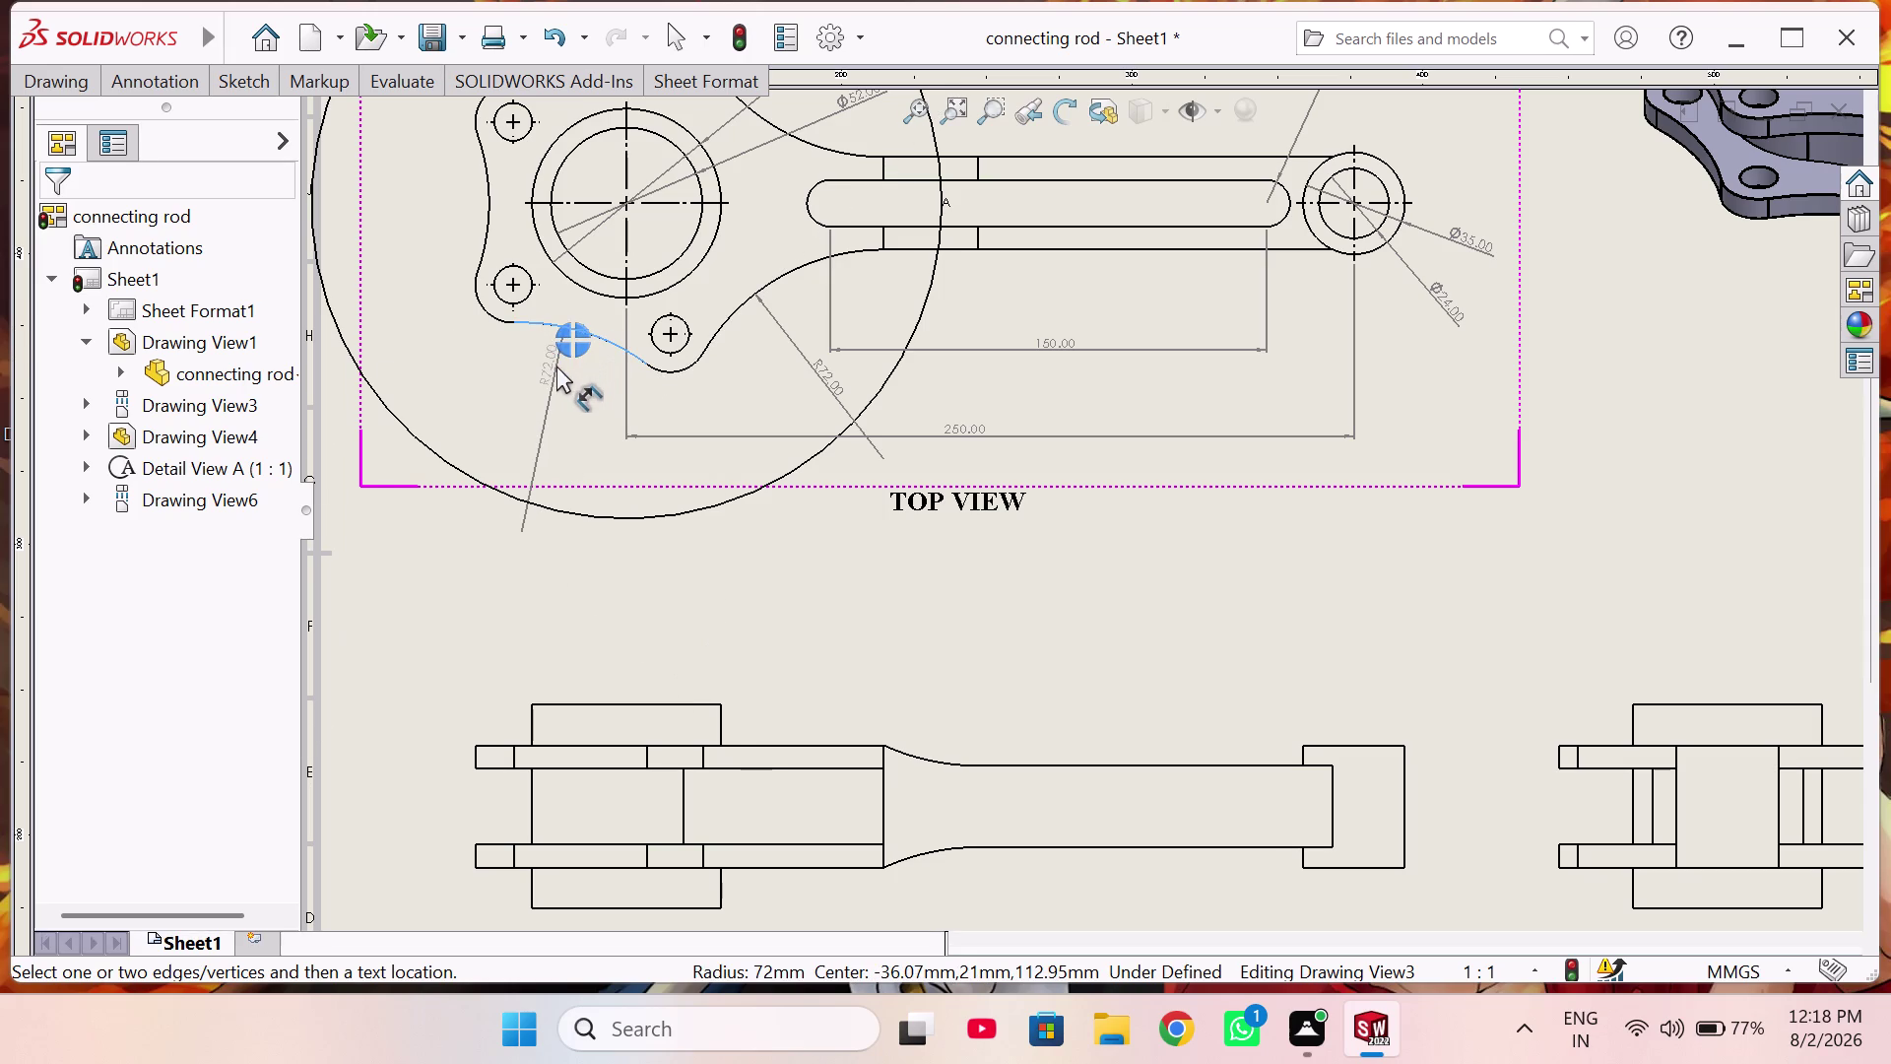
click(545, 377)
scroll(up, 3)
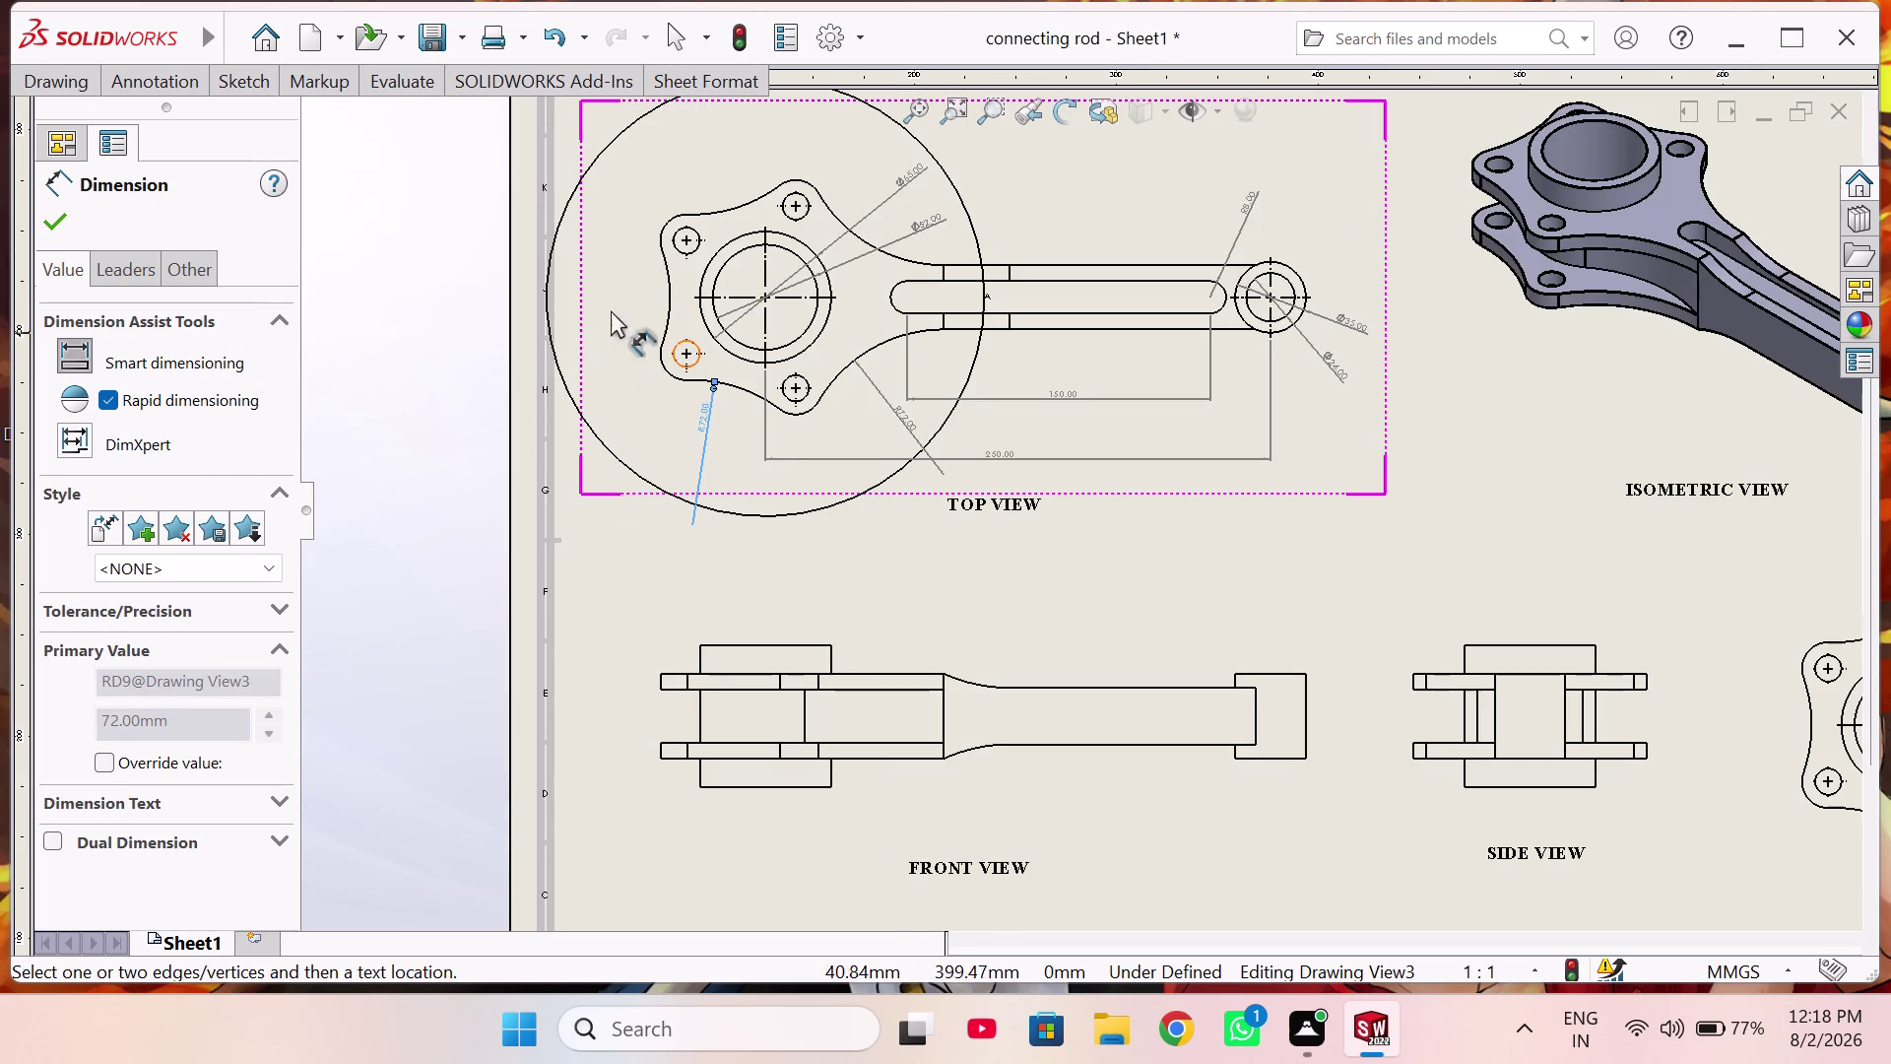
scroll(down, 3)
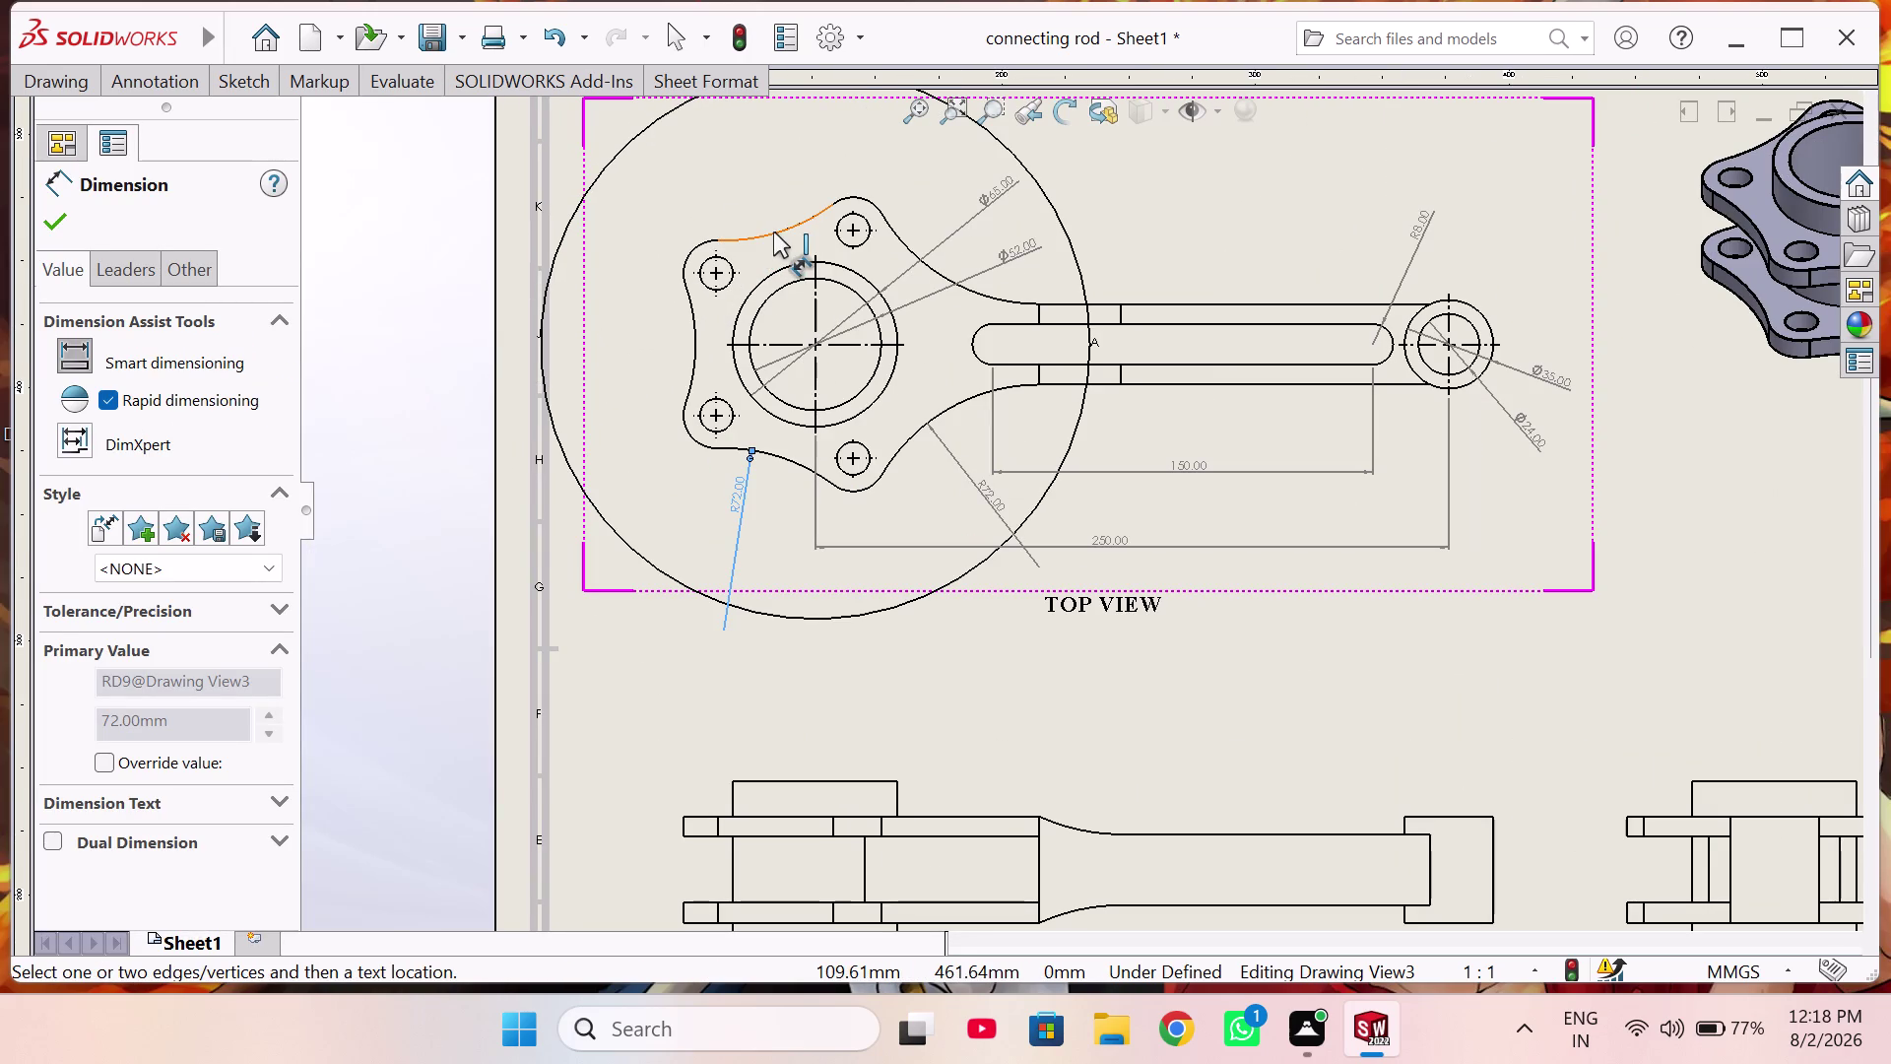
click(773, 232)
click(747, 176)
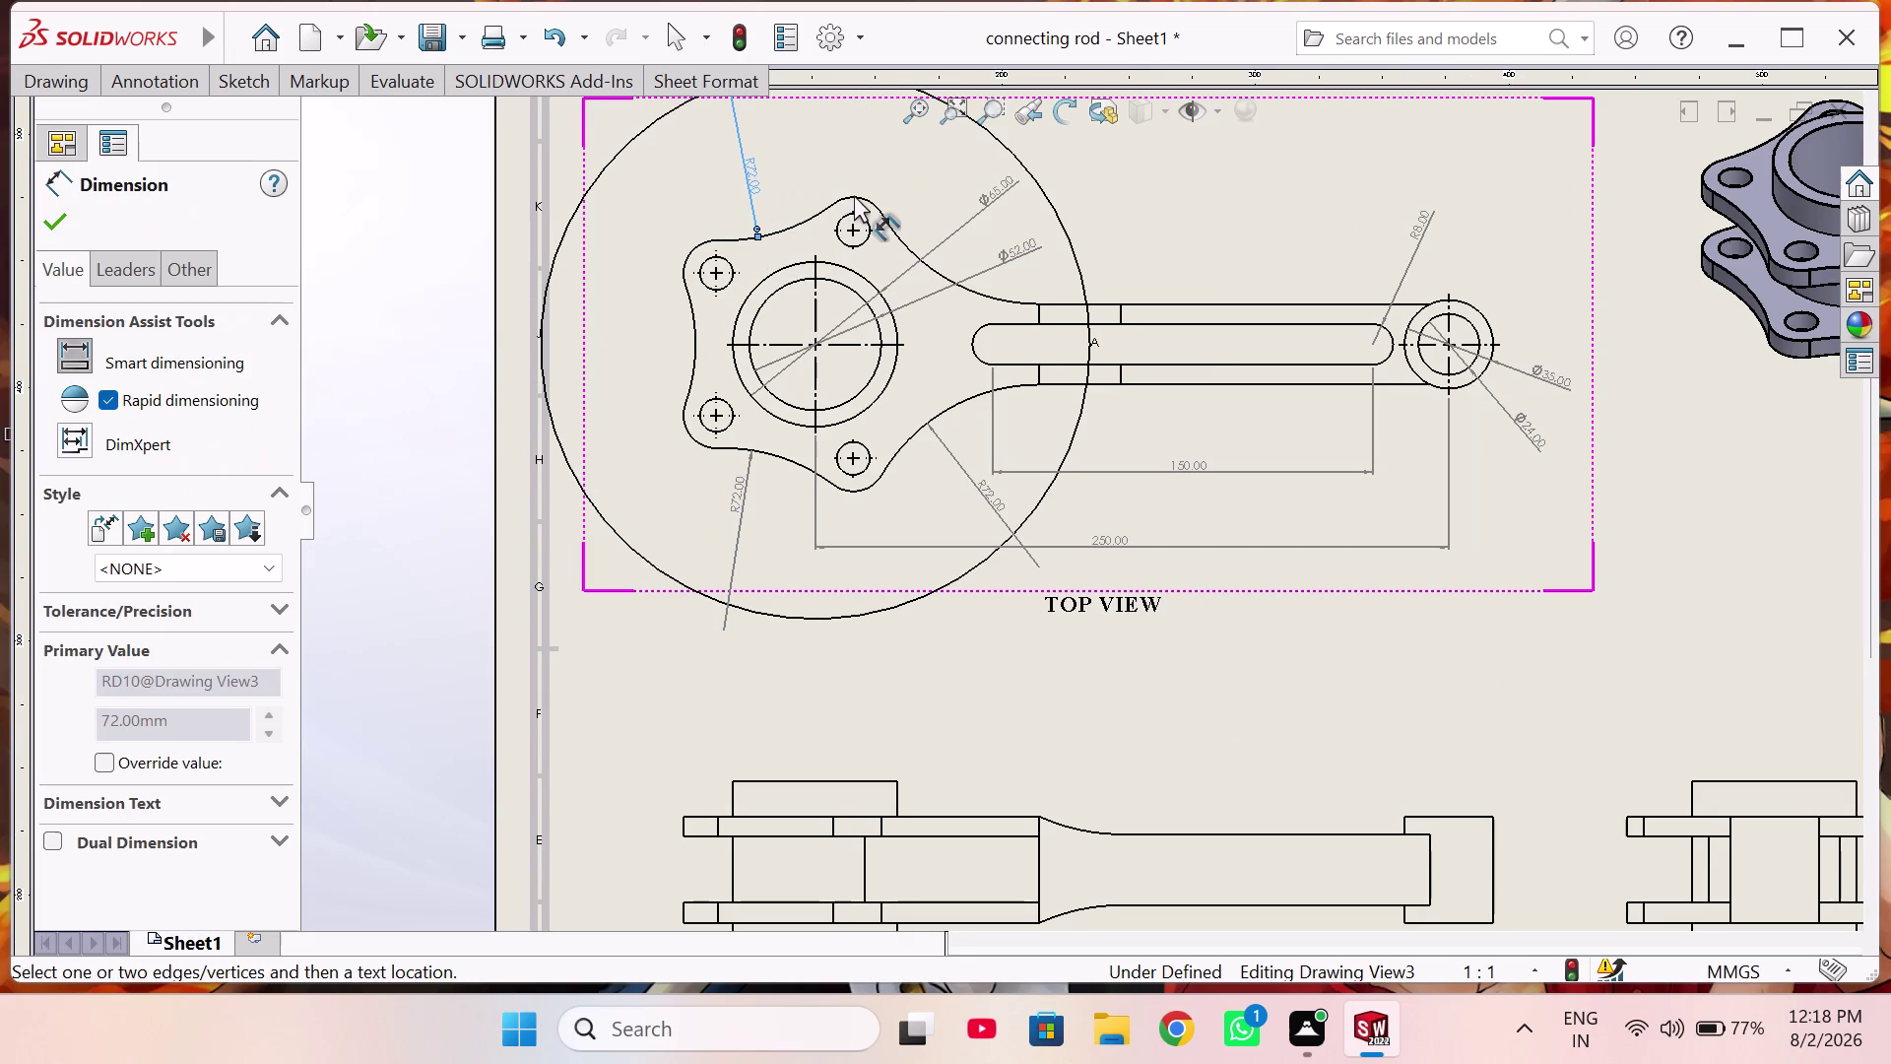
Drag the Ø65 diameter dimension to a tidier position.
scroll(up, 3)
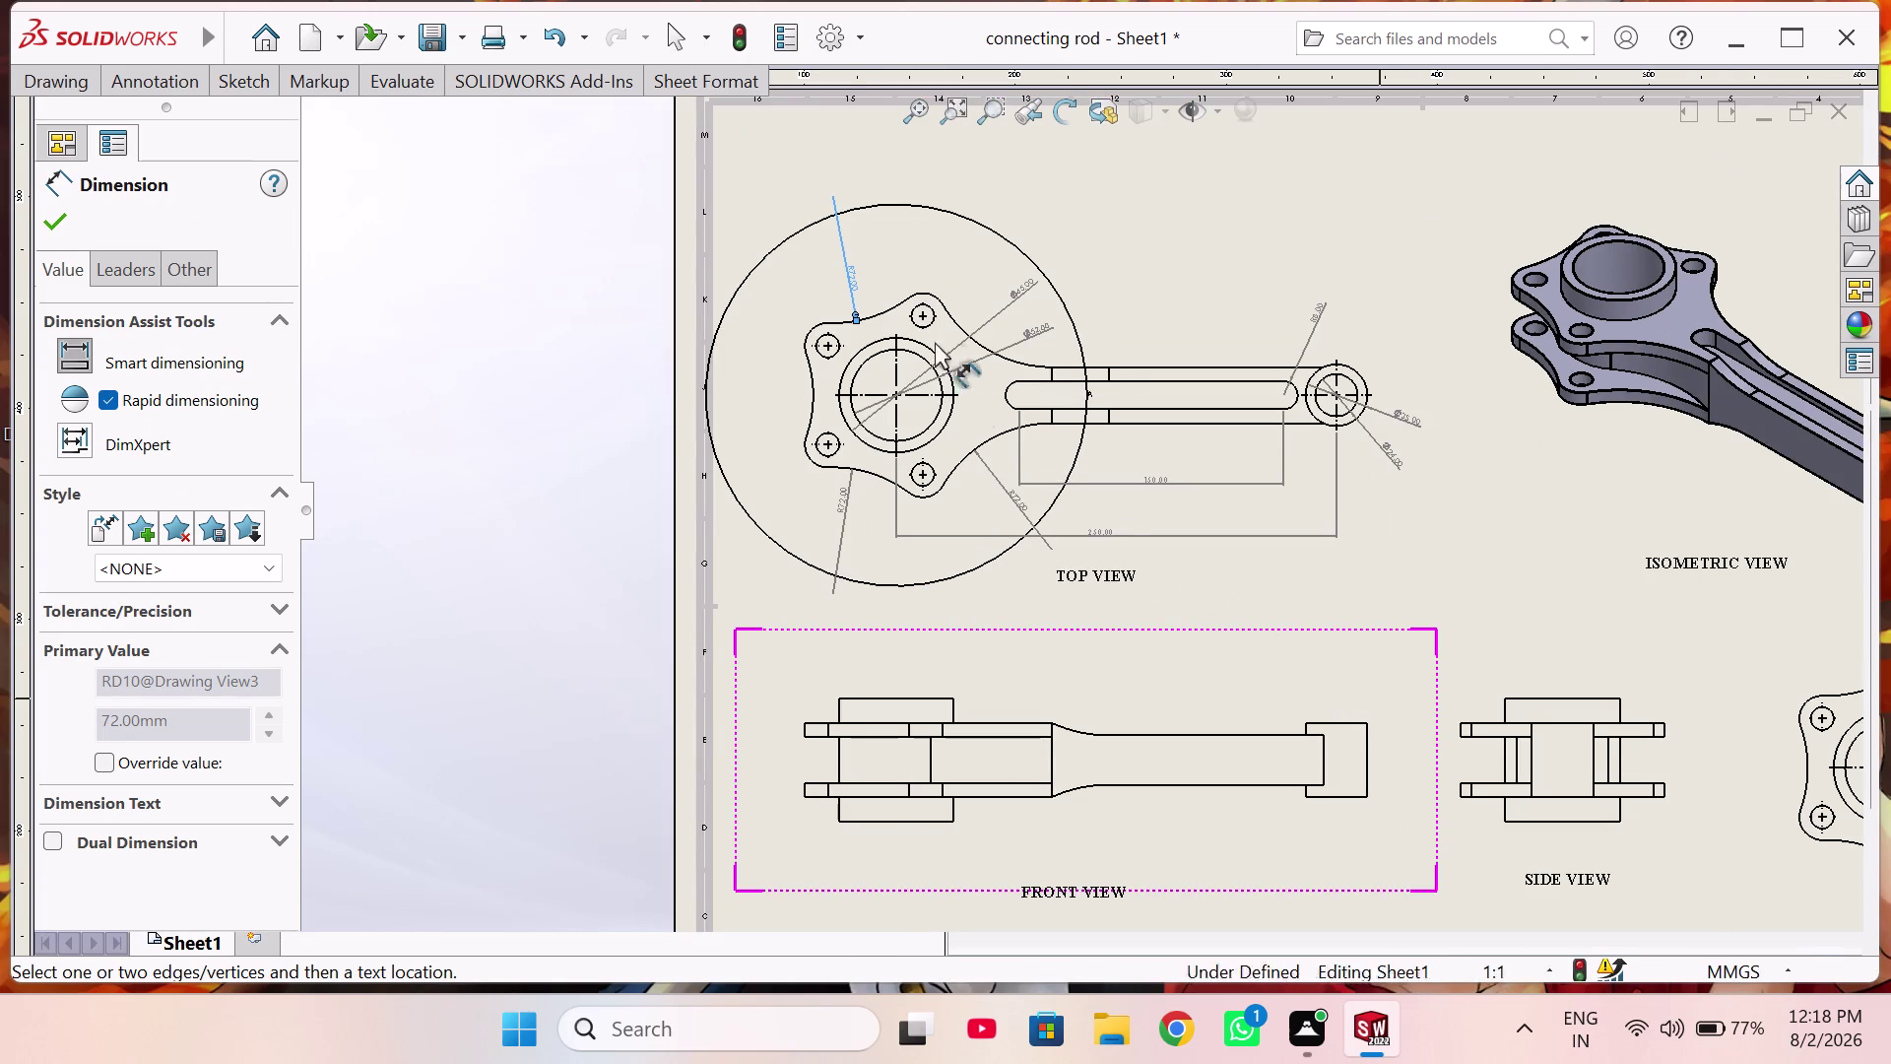
drag(1039, 331, 1019, 347)
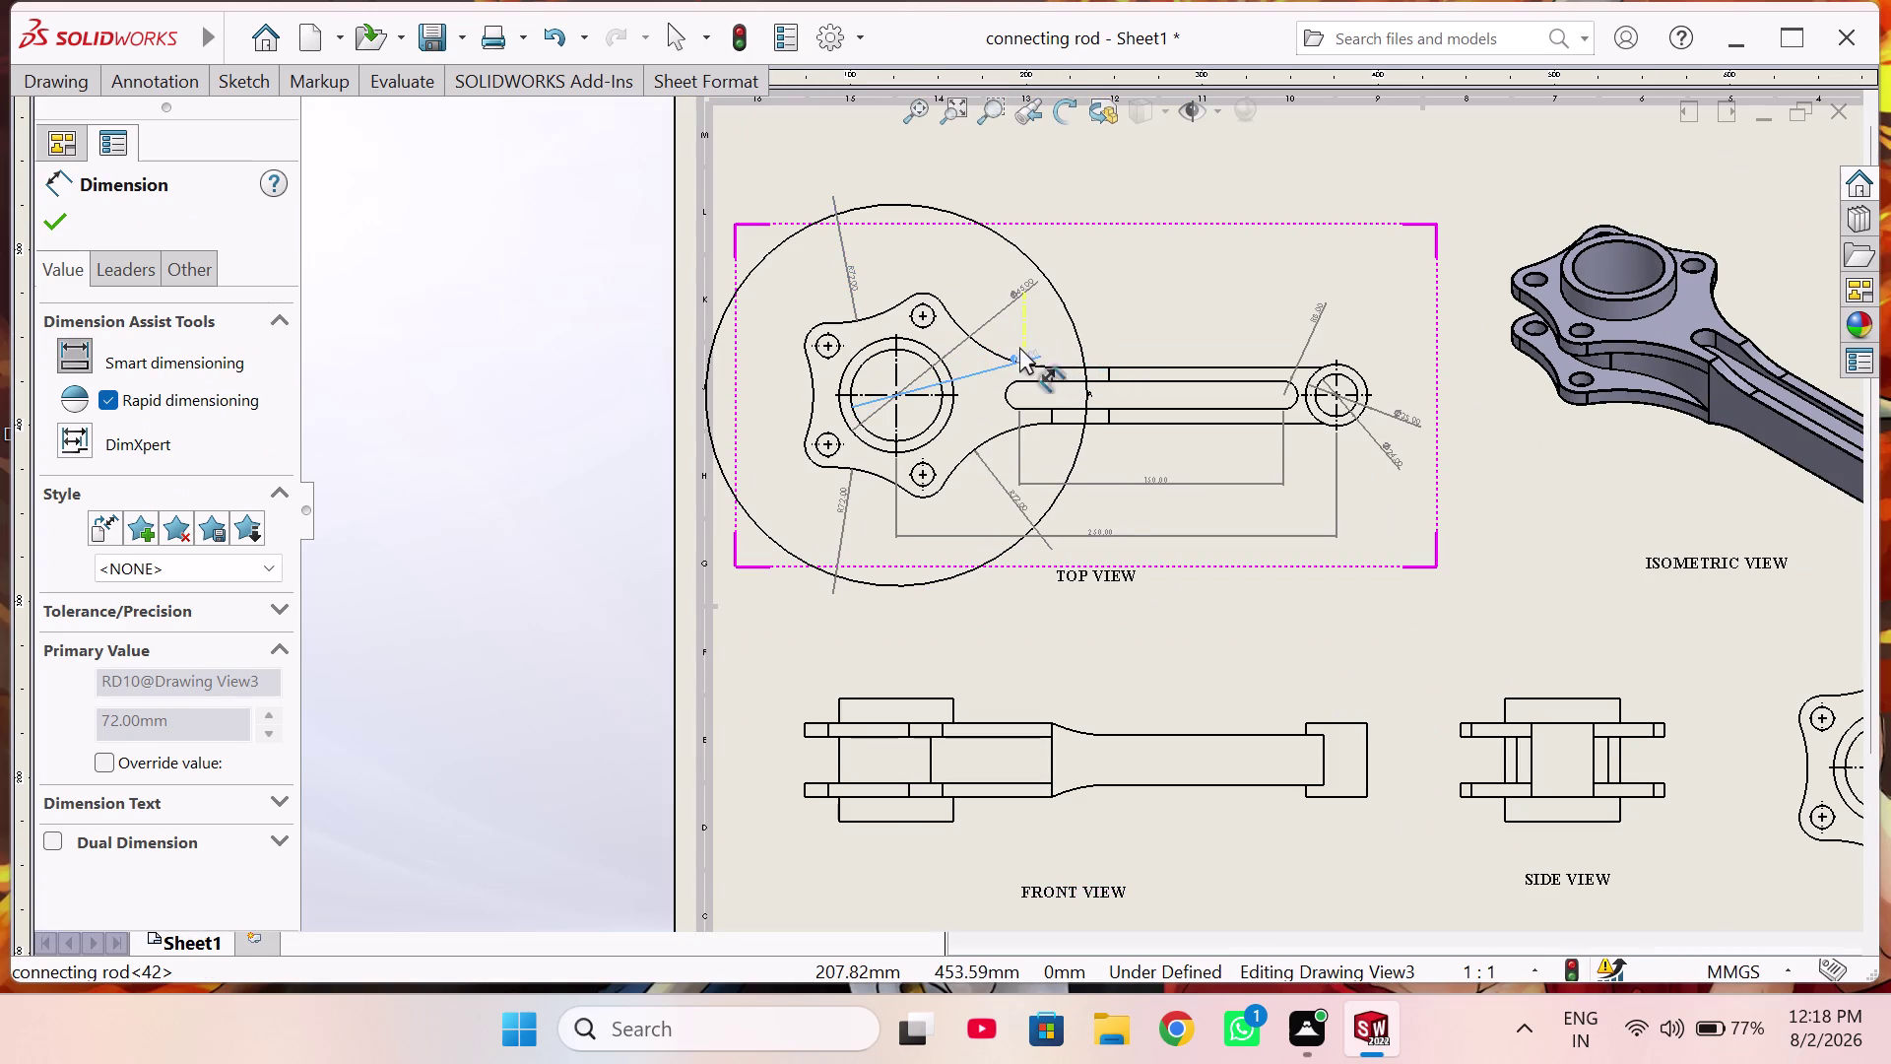
drag(1019, 346, 988, 372)
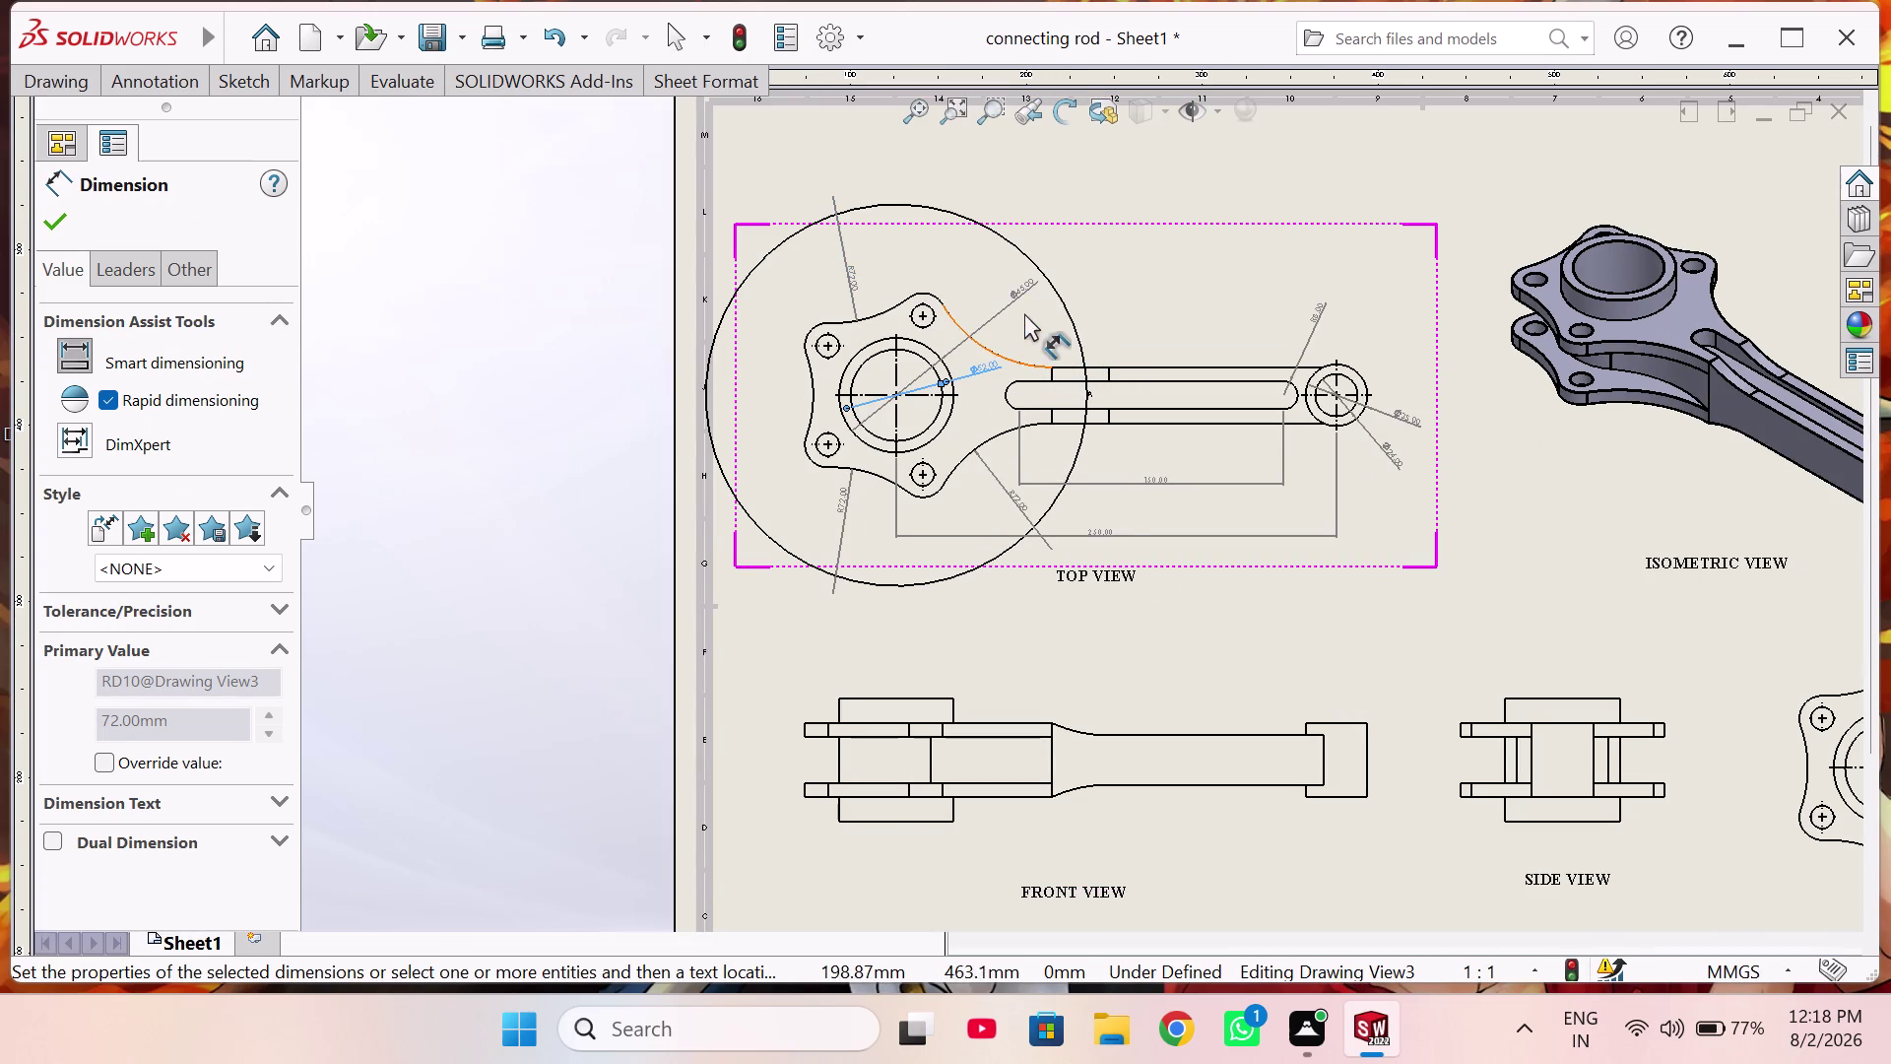
drag(1025, 288, 1005, 311)
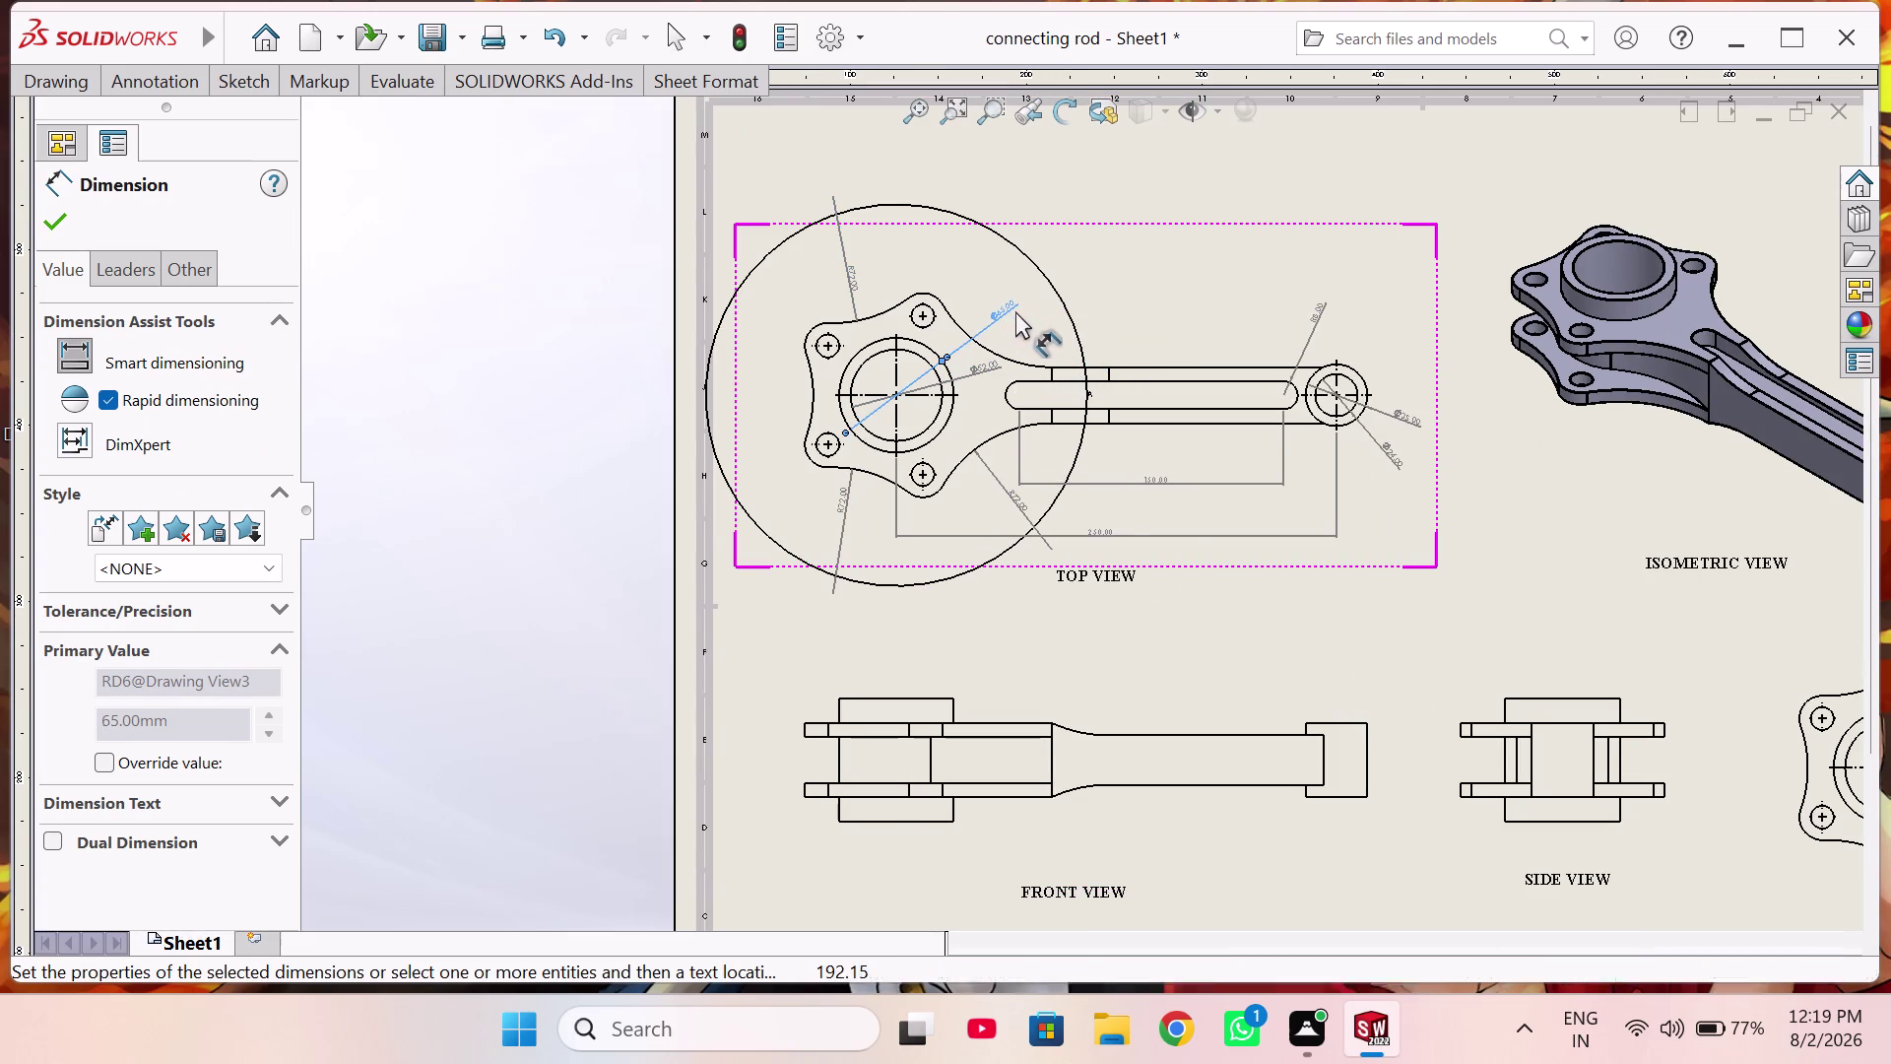
scroll(up, 3)
scroll(up, 3)
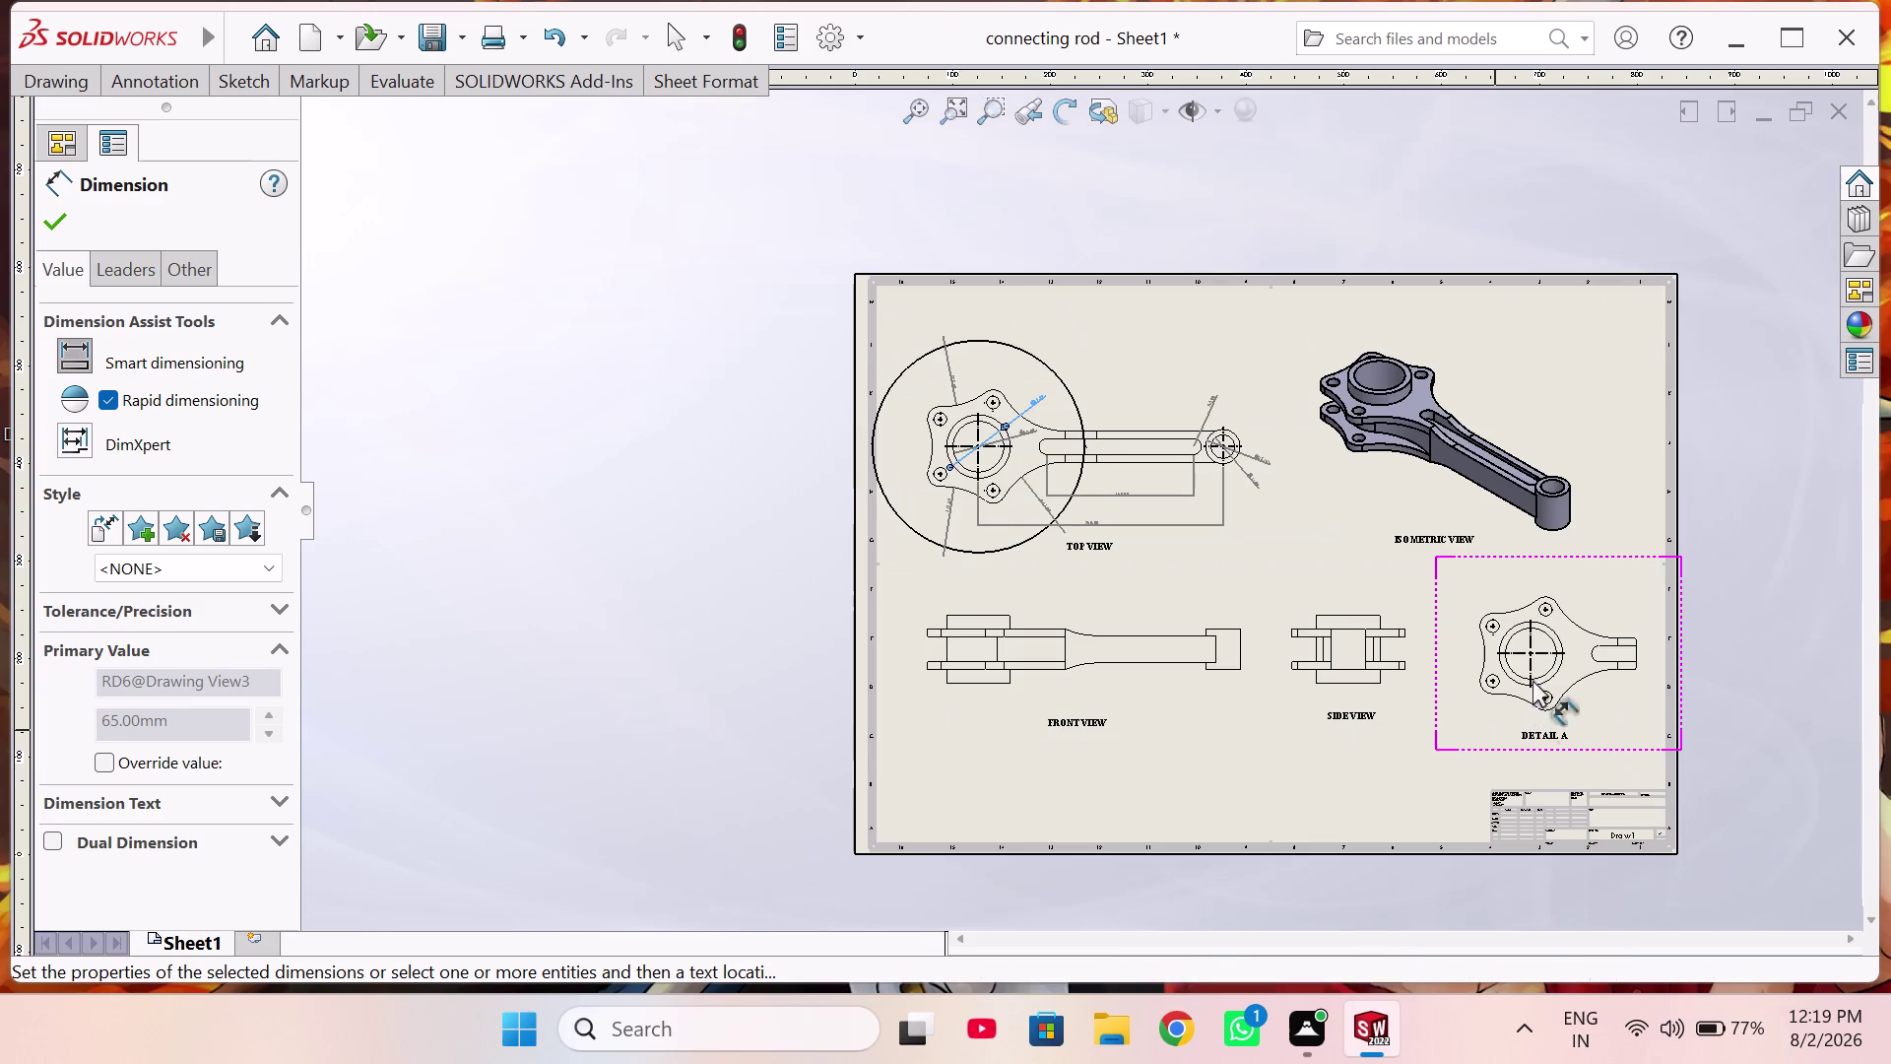
scroll(down, 3)
scroll(down, 3)
Add an R8 radius dimension to the slot end arc in Detail A.
scroll(down, 3)
scroll(down, 3)
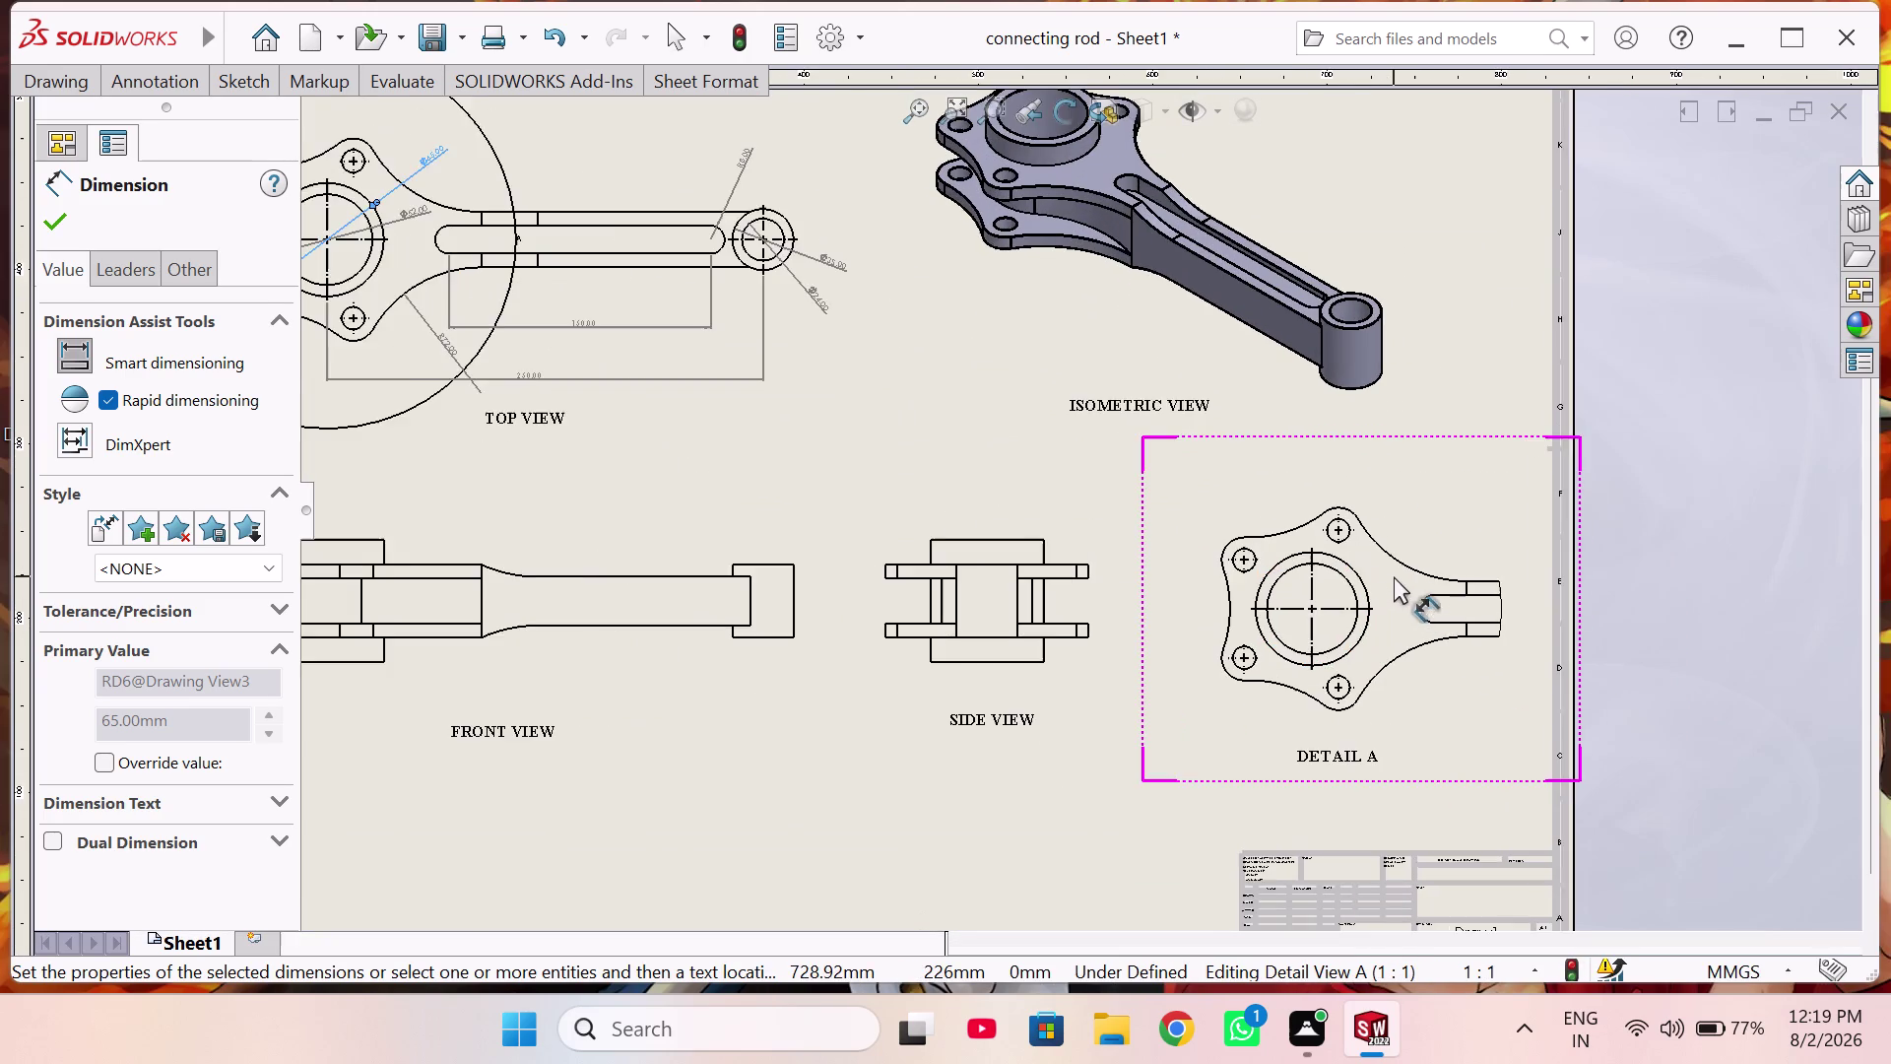
scroll(down, 3)
scroll(up, 3)
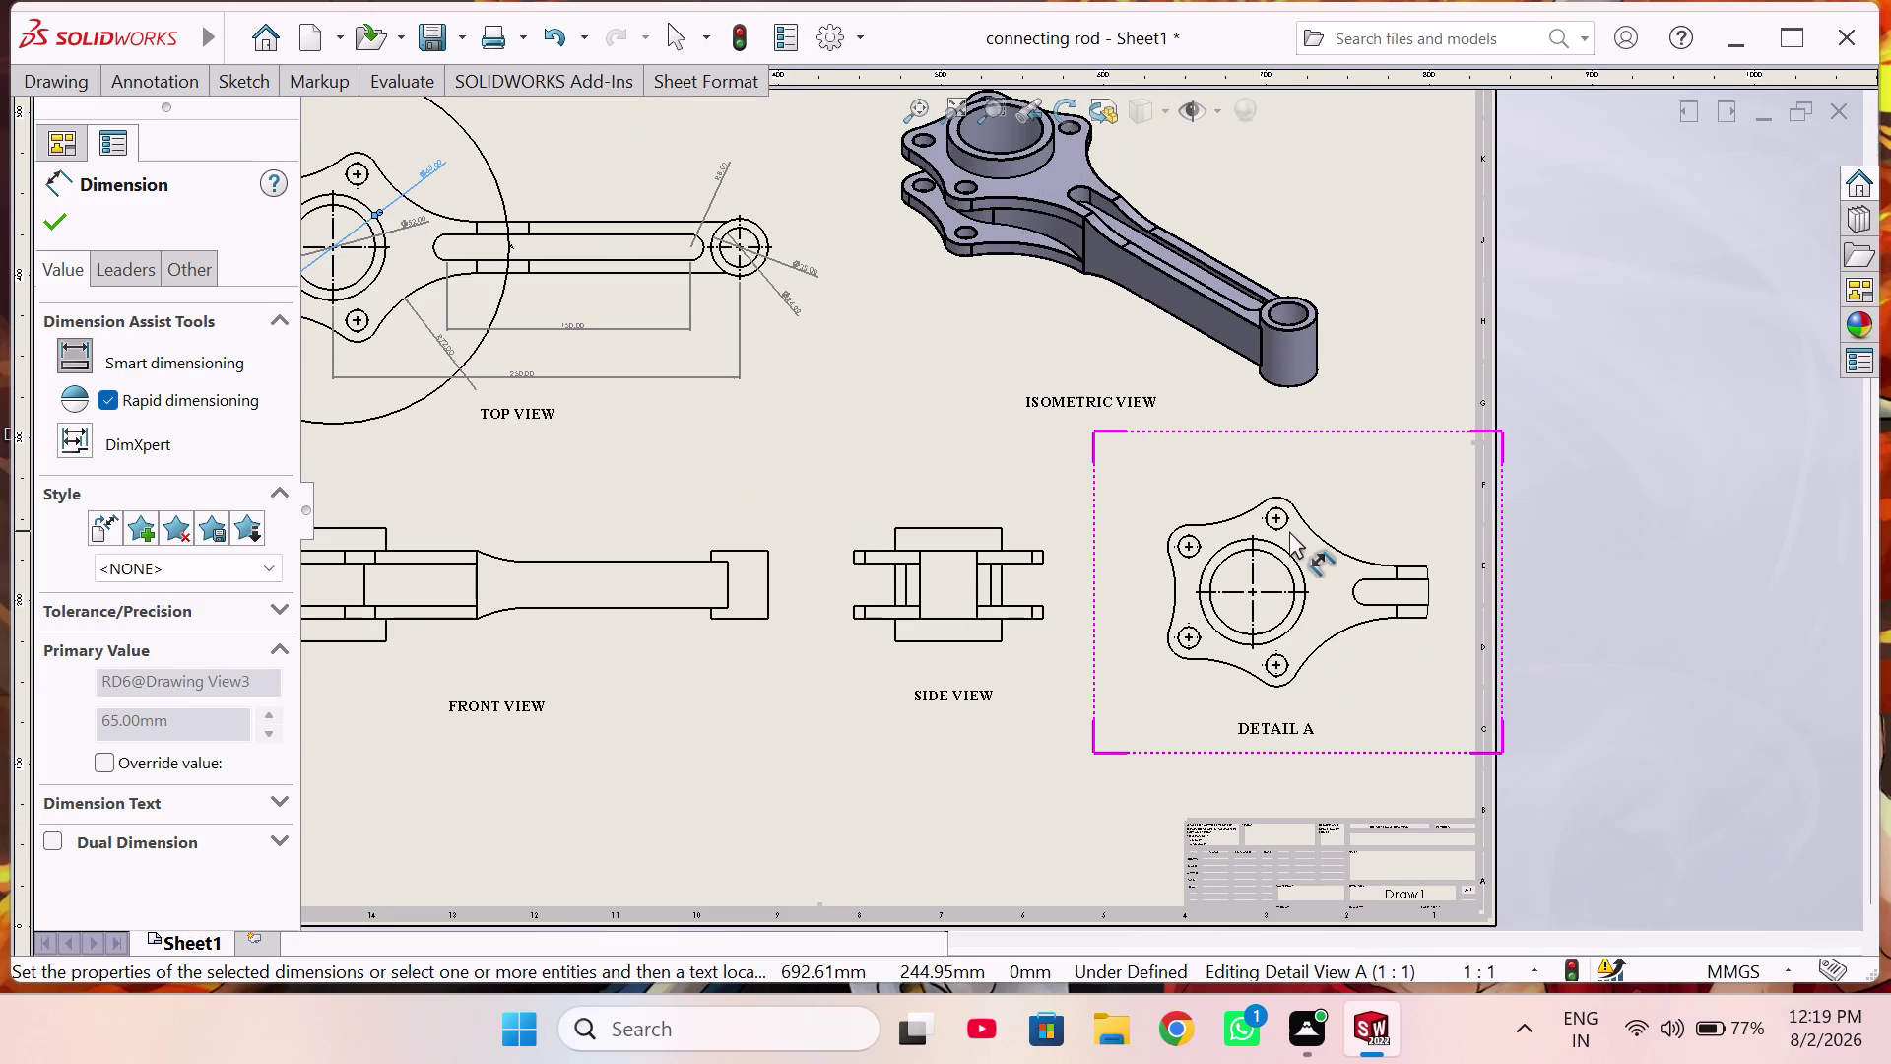
scroll(down, 3)
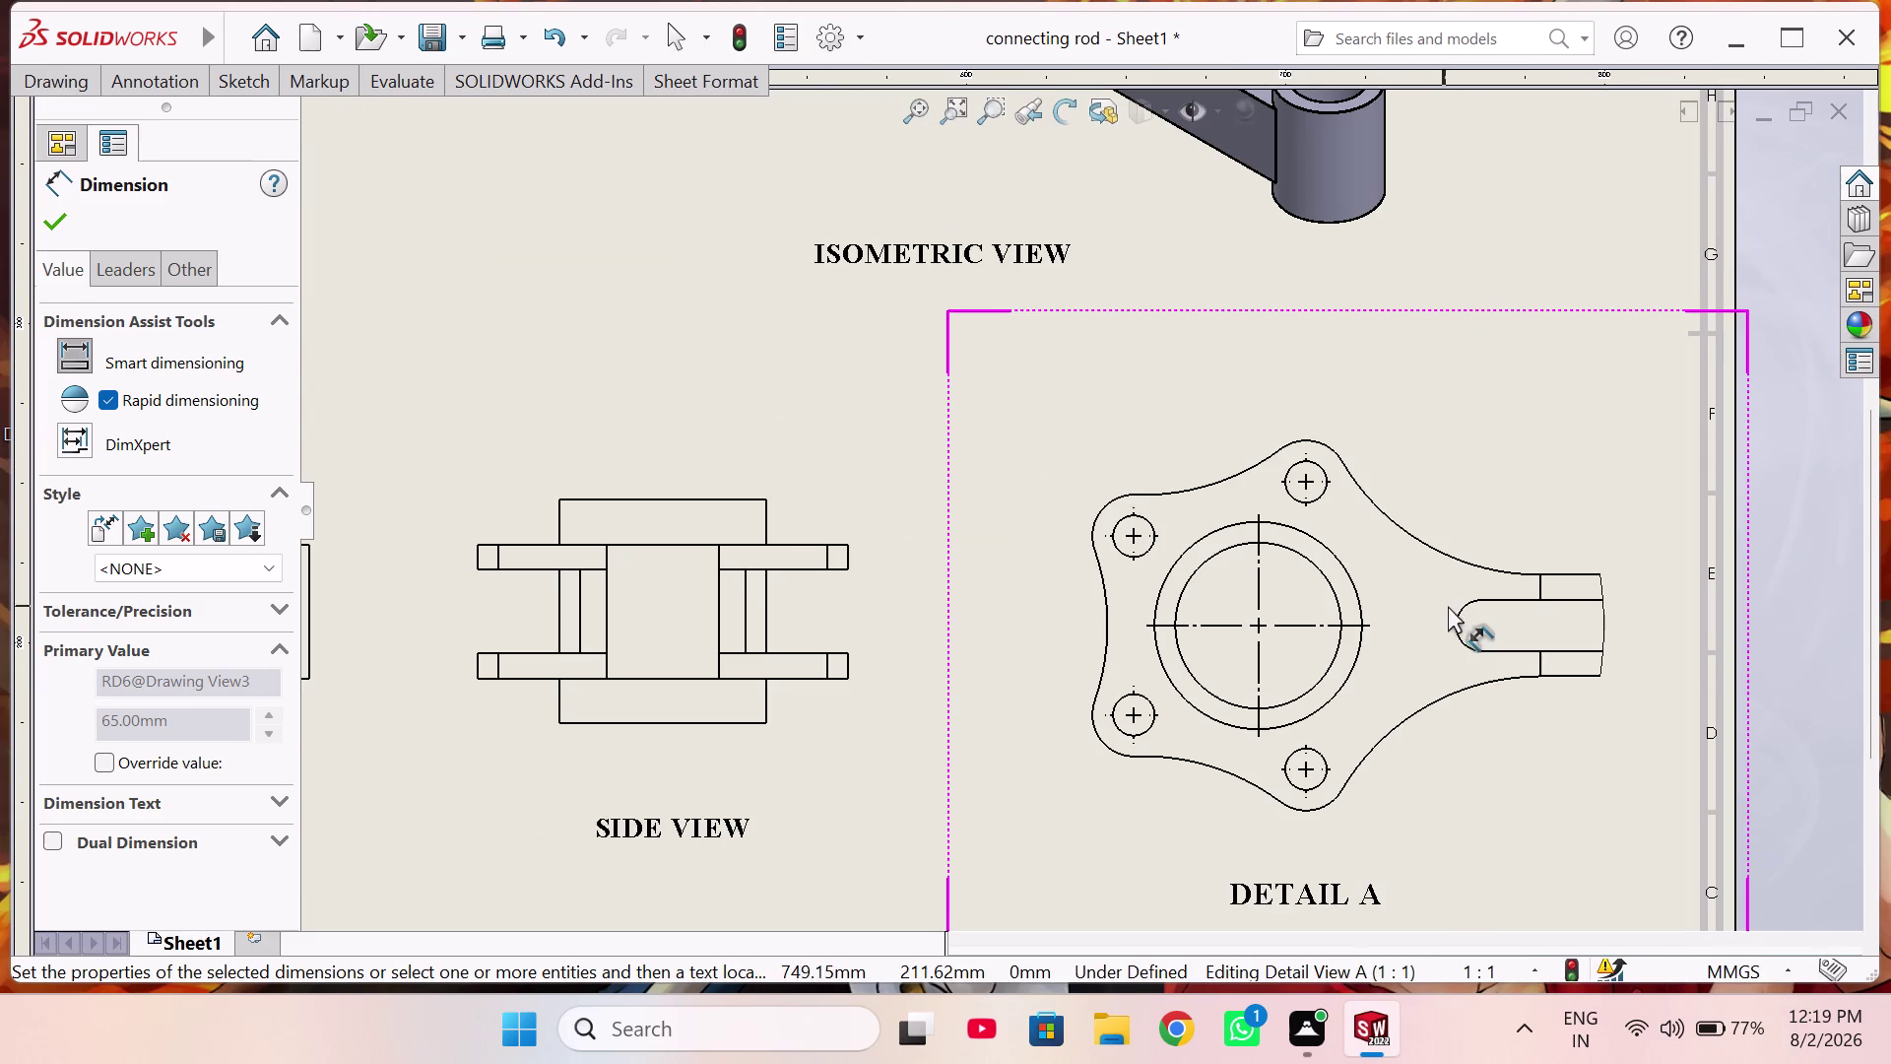
click(1462, 606)
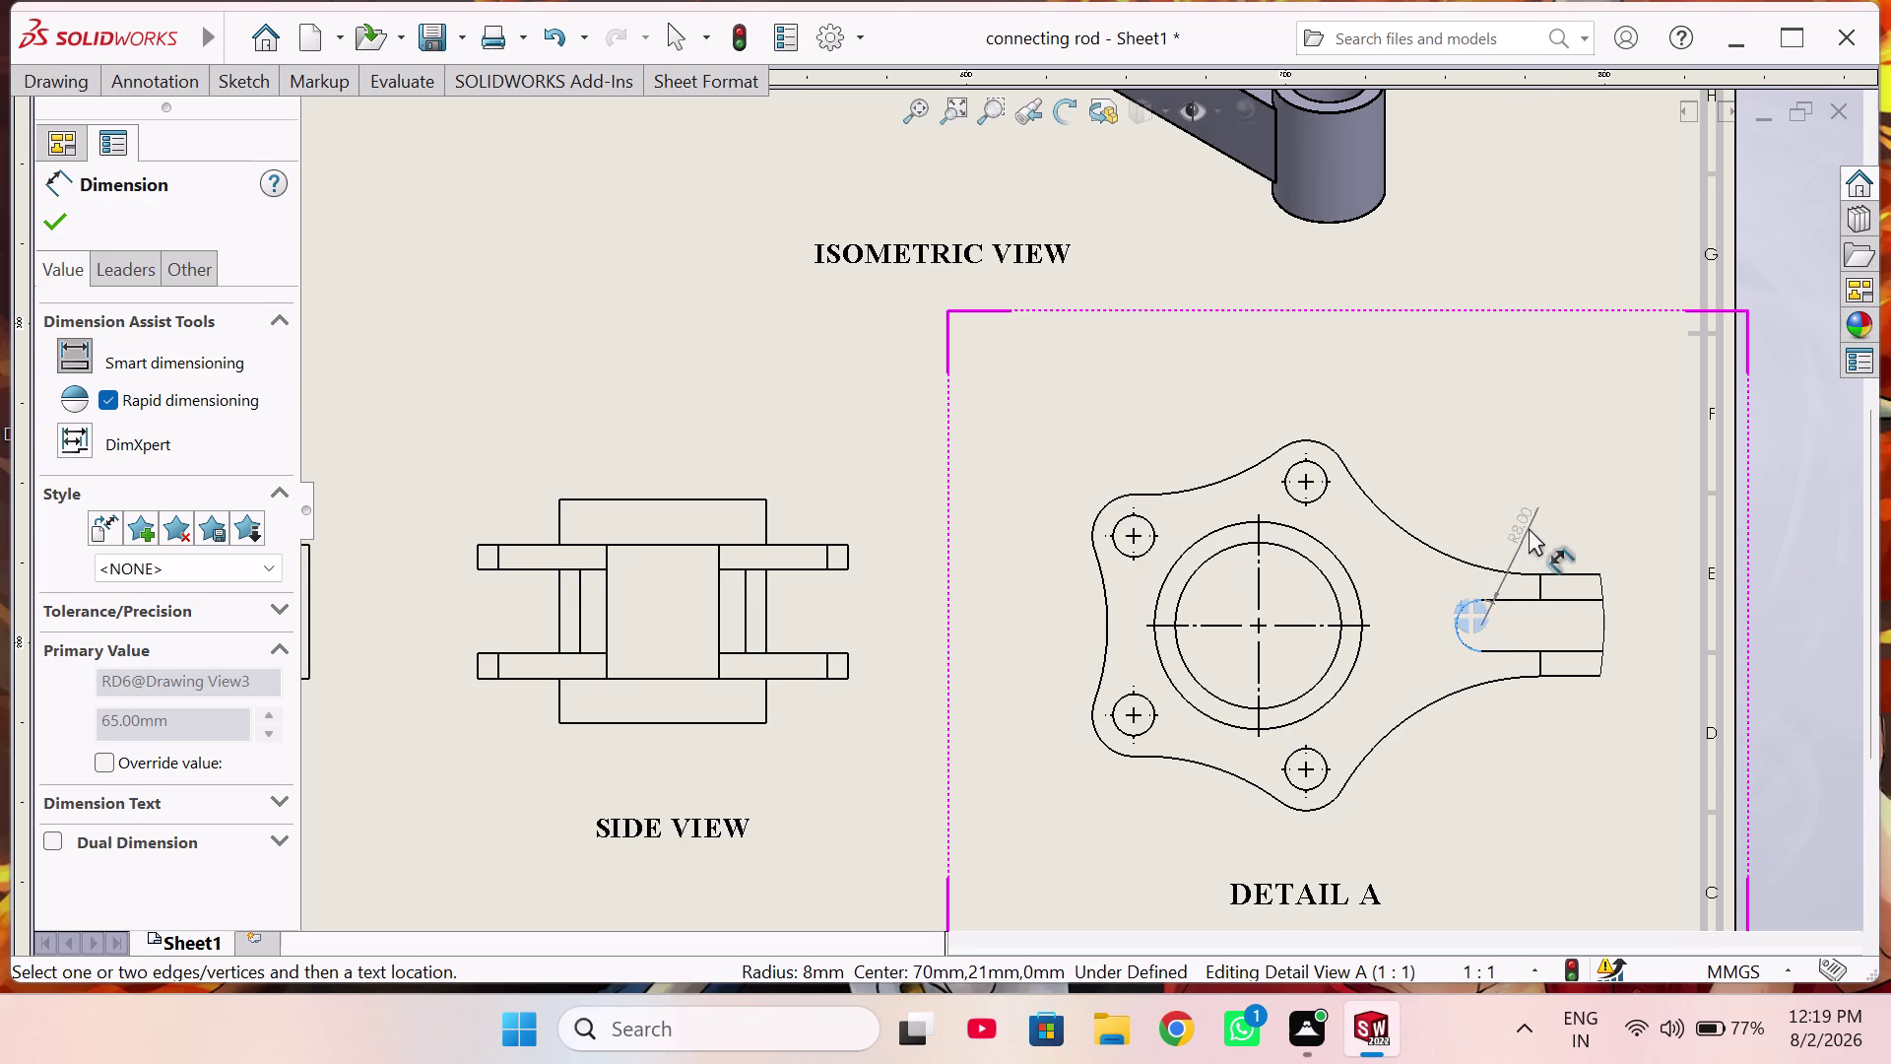
click(1421, 772)
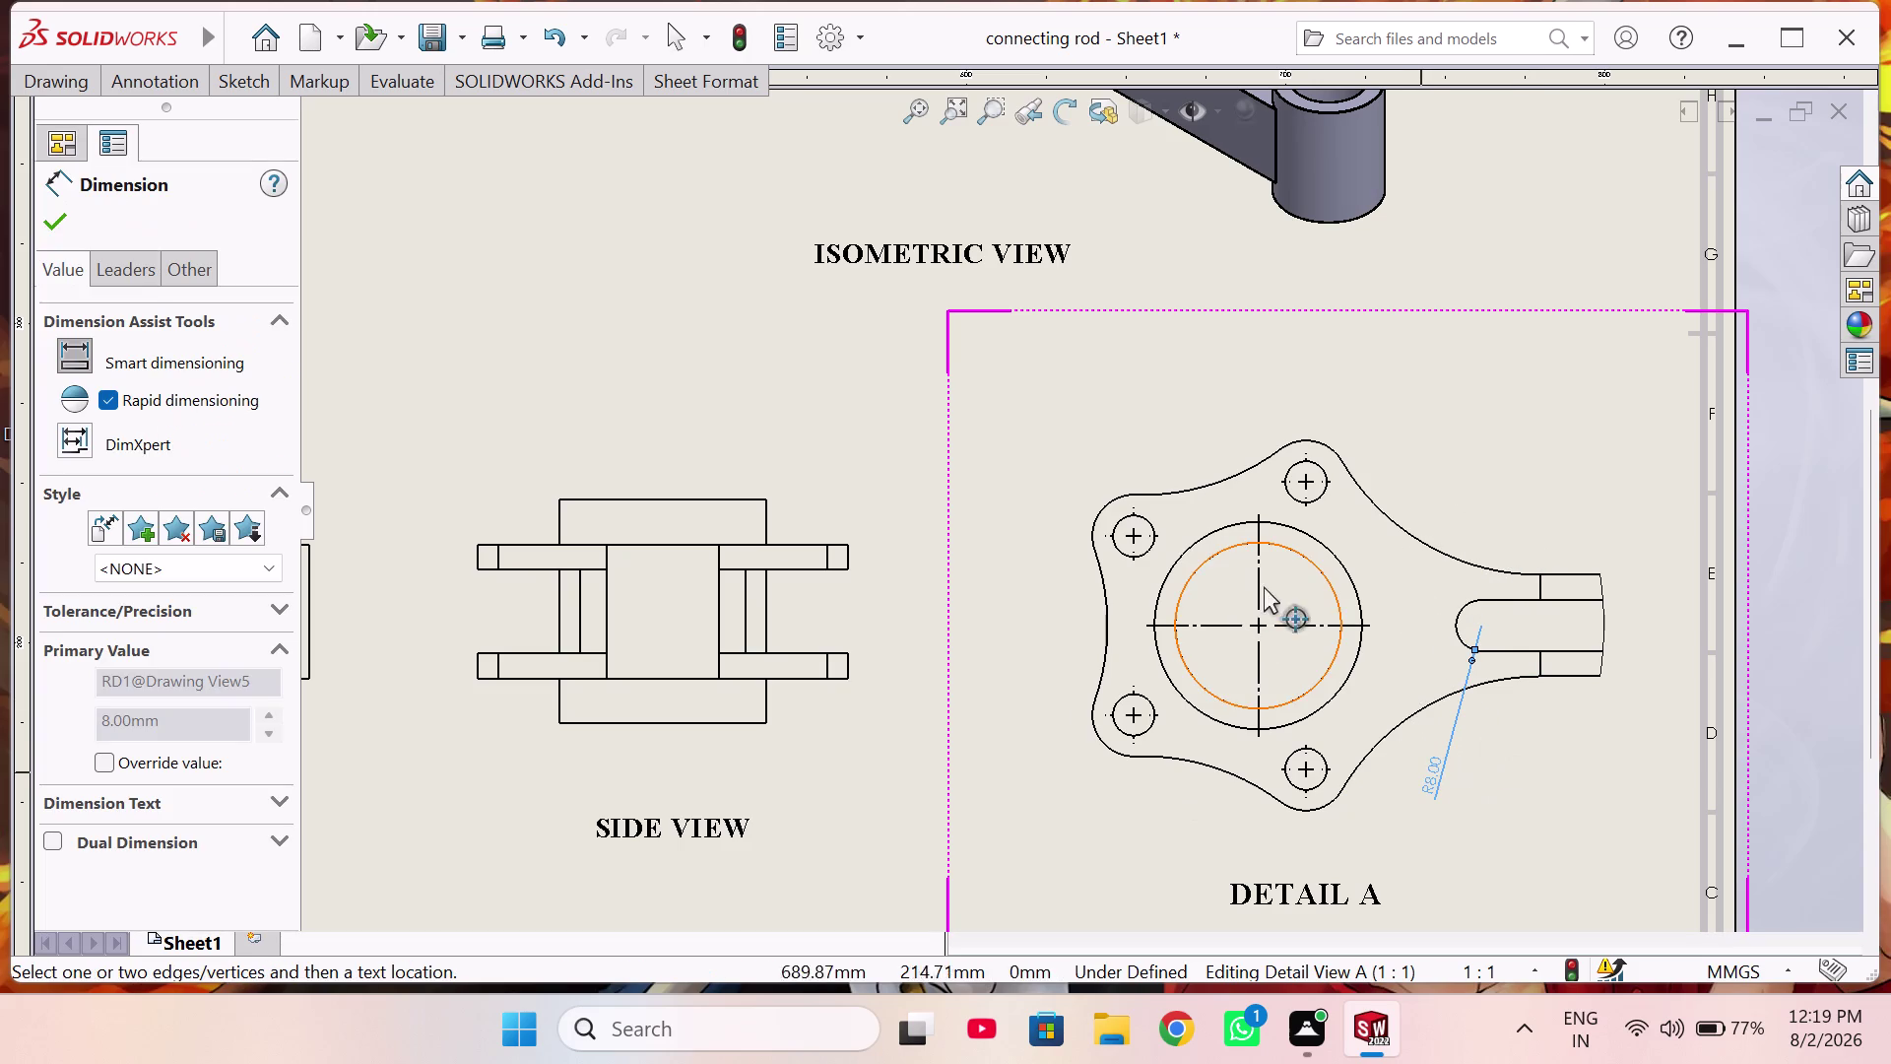
Add the Ø13.00 upper-right hole callout and 54.00 horizontal hole spacing.
click(1313, 499)
click(1395, 436)
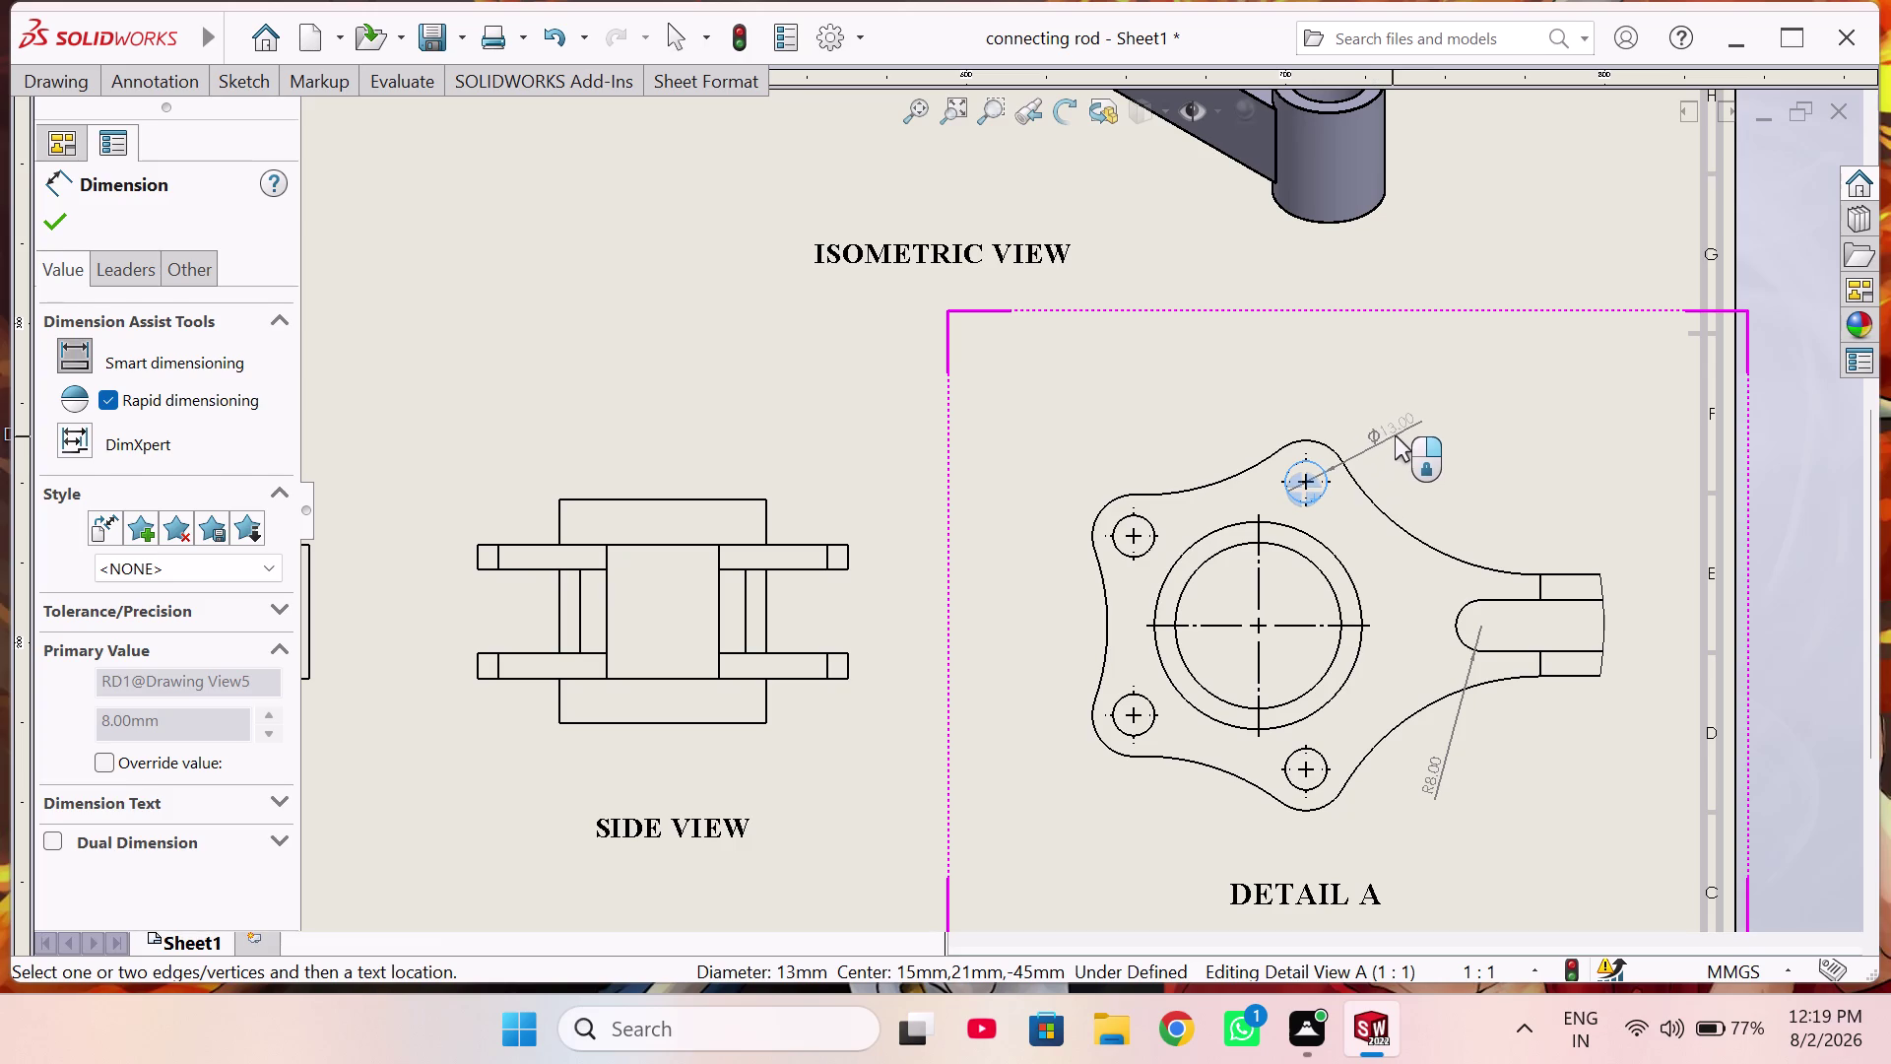
click(1133, 536)
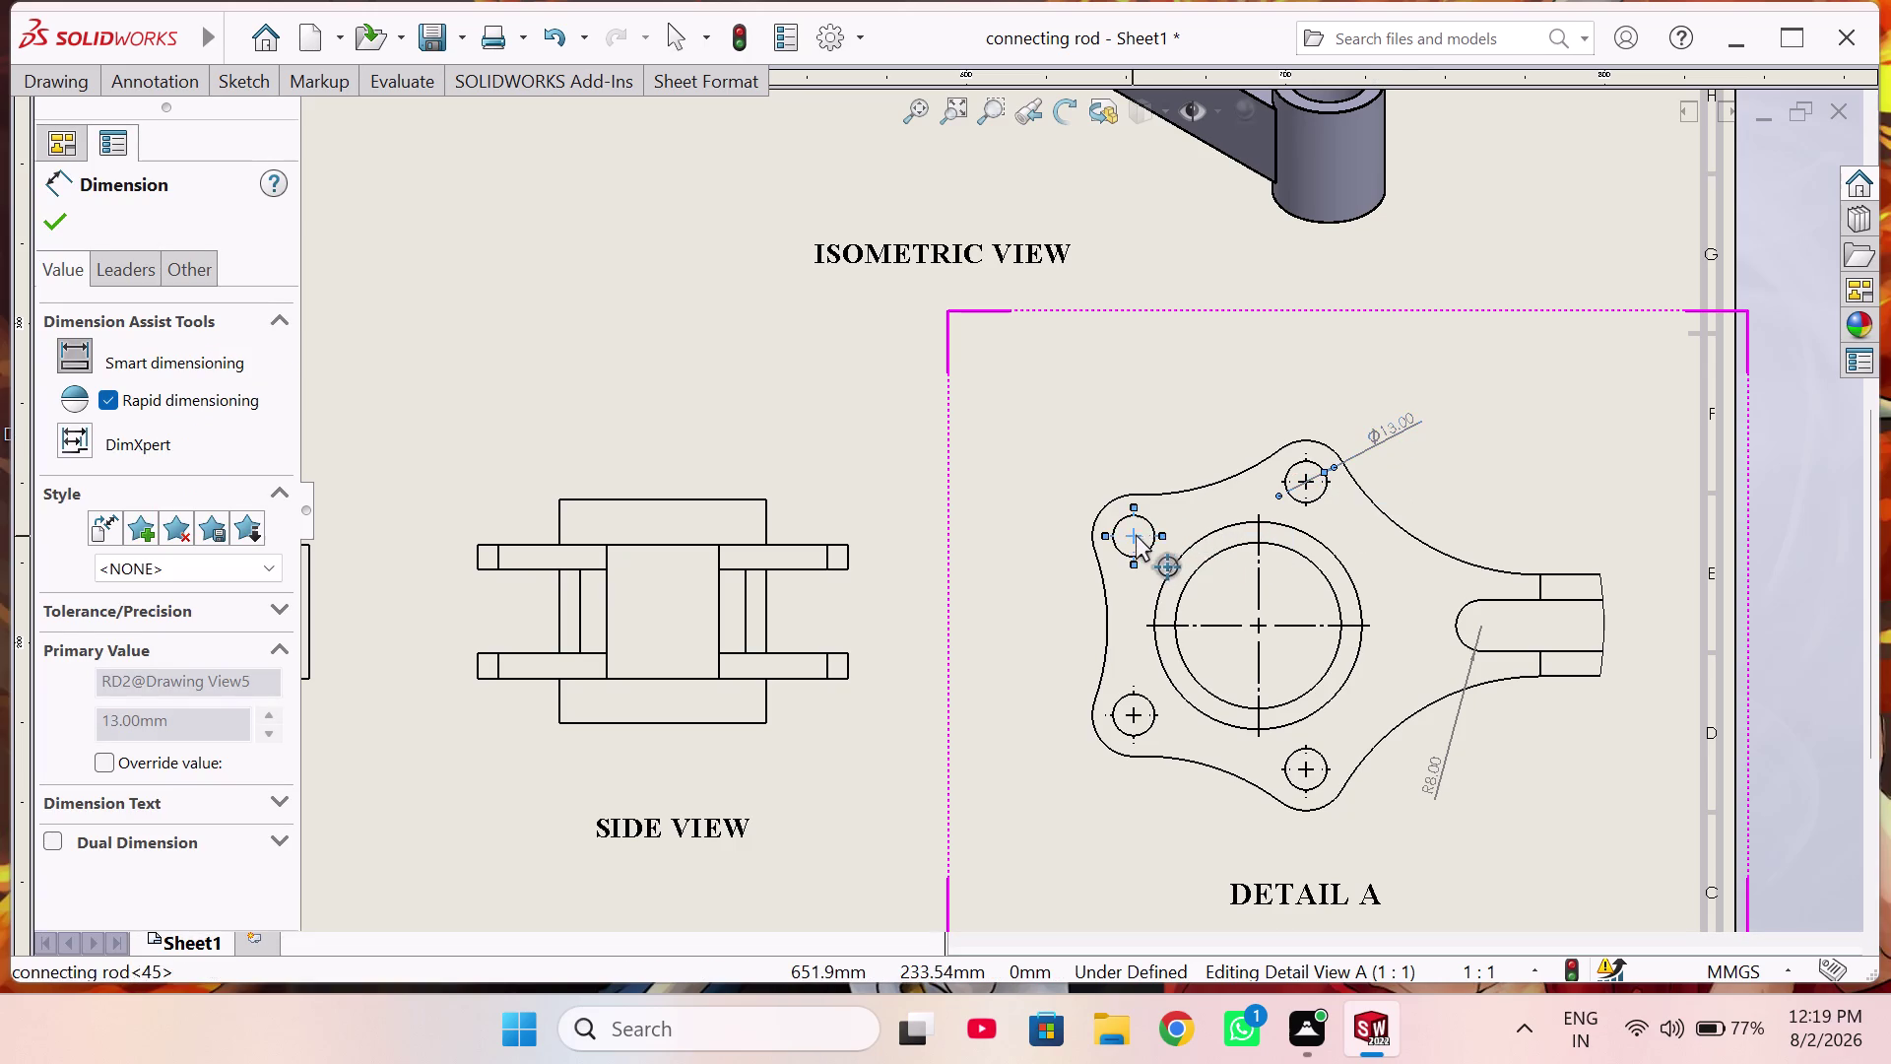
click(1303, 479)
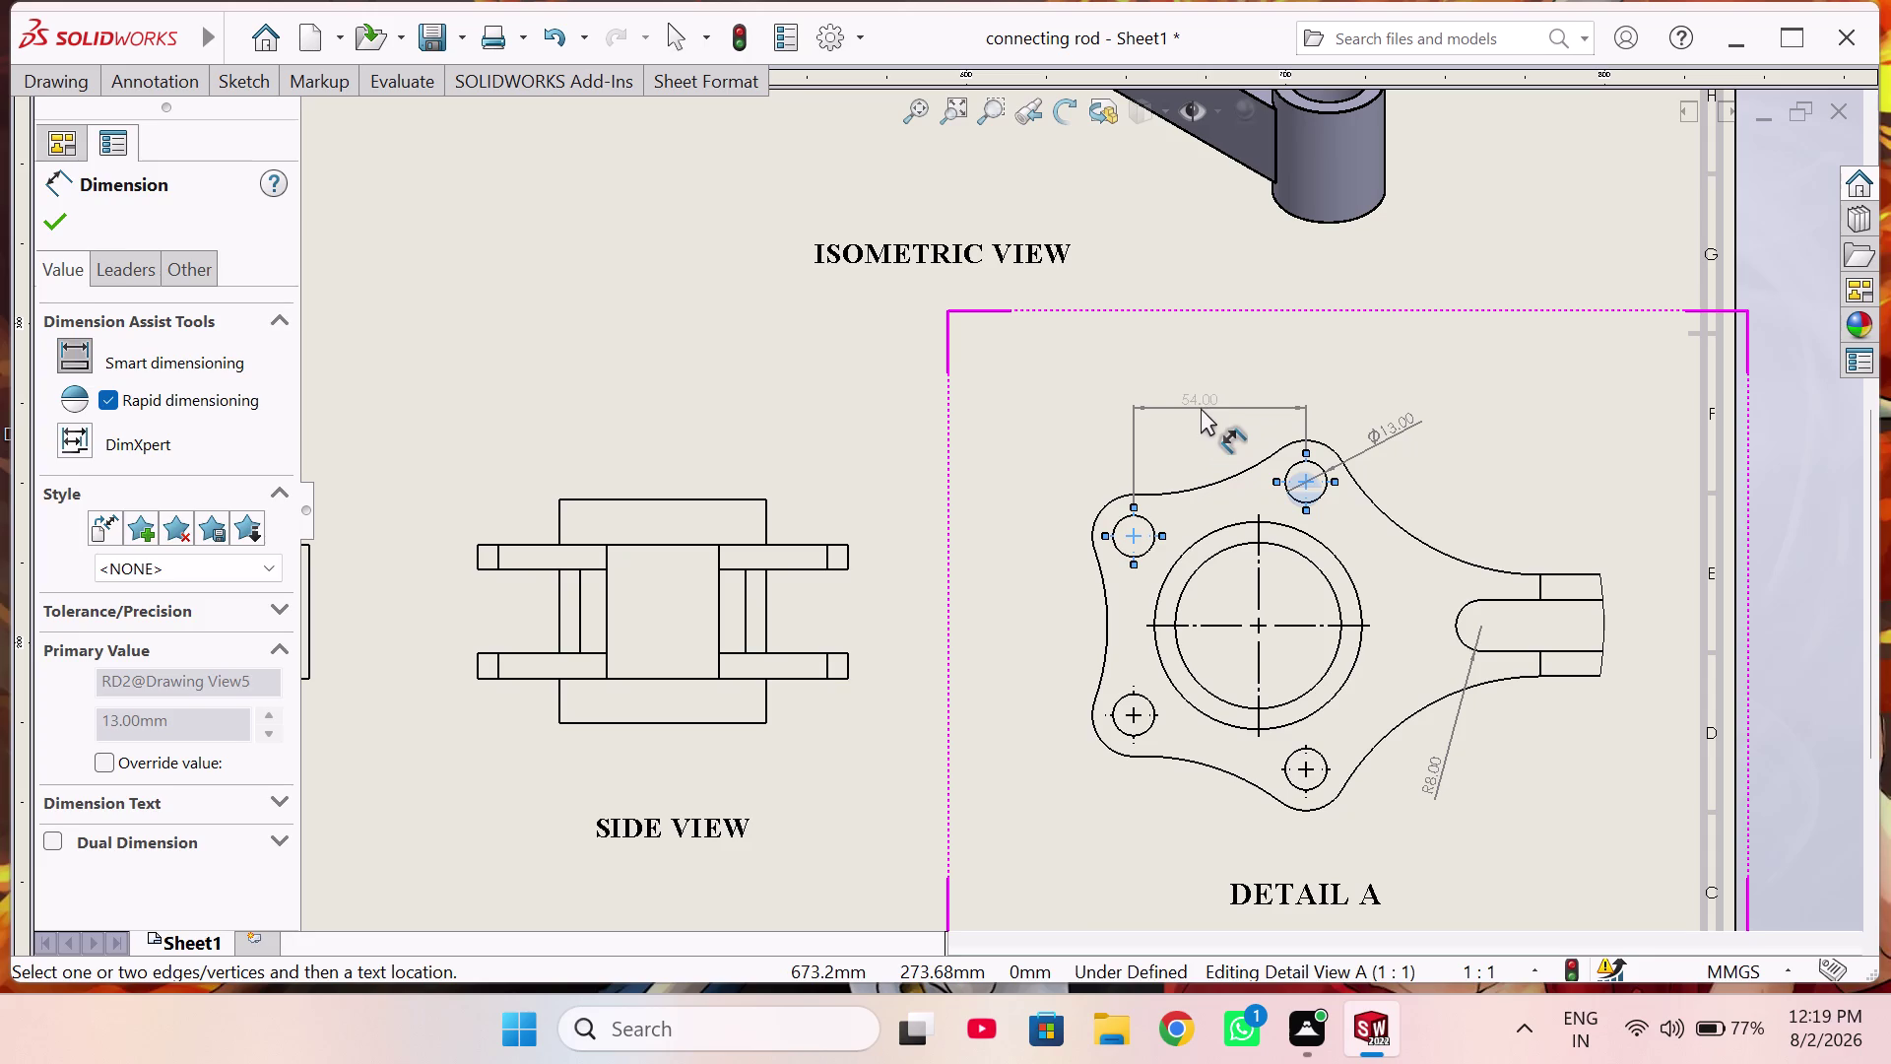
click(1201, 407)
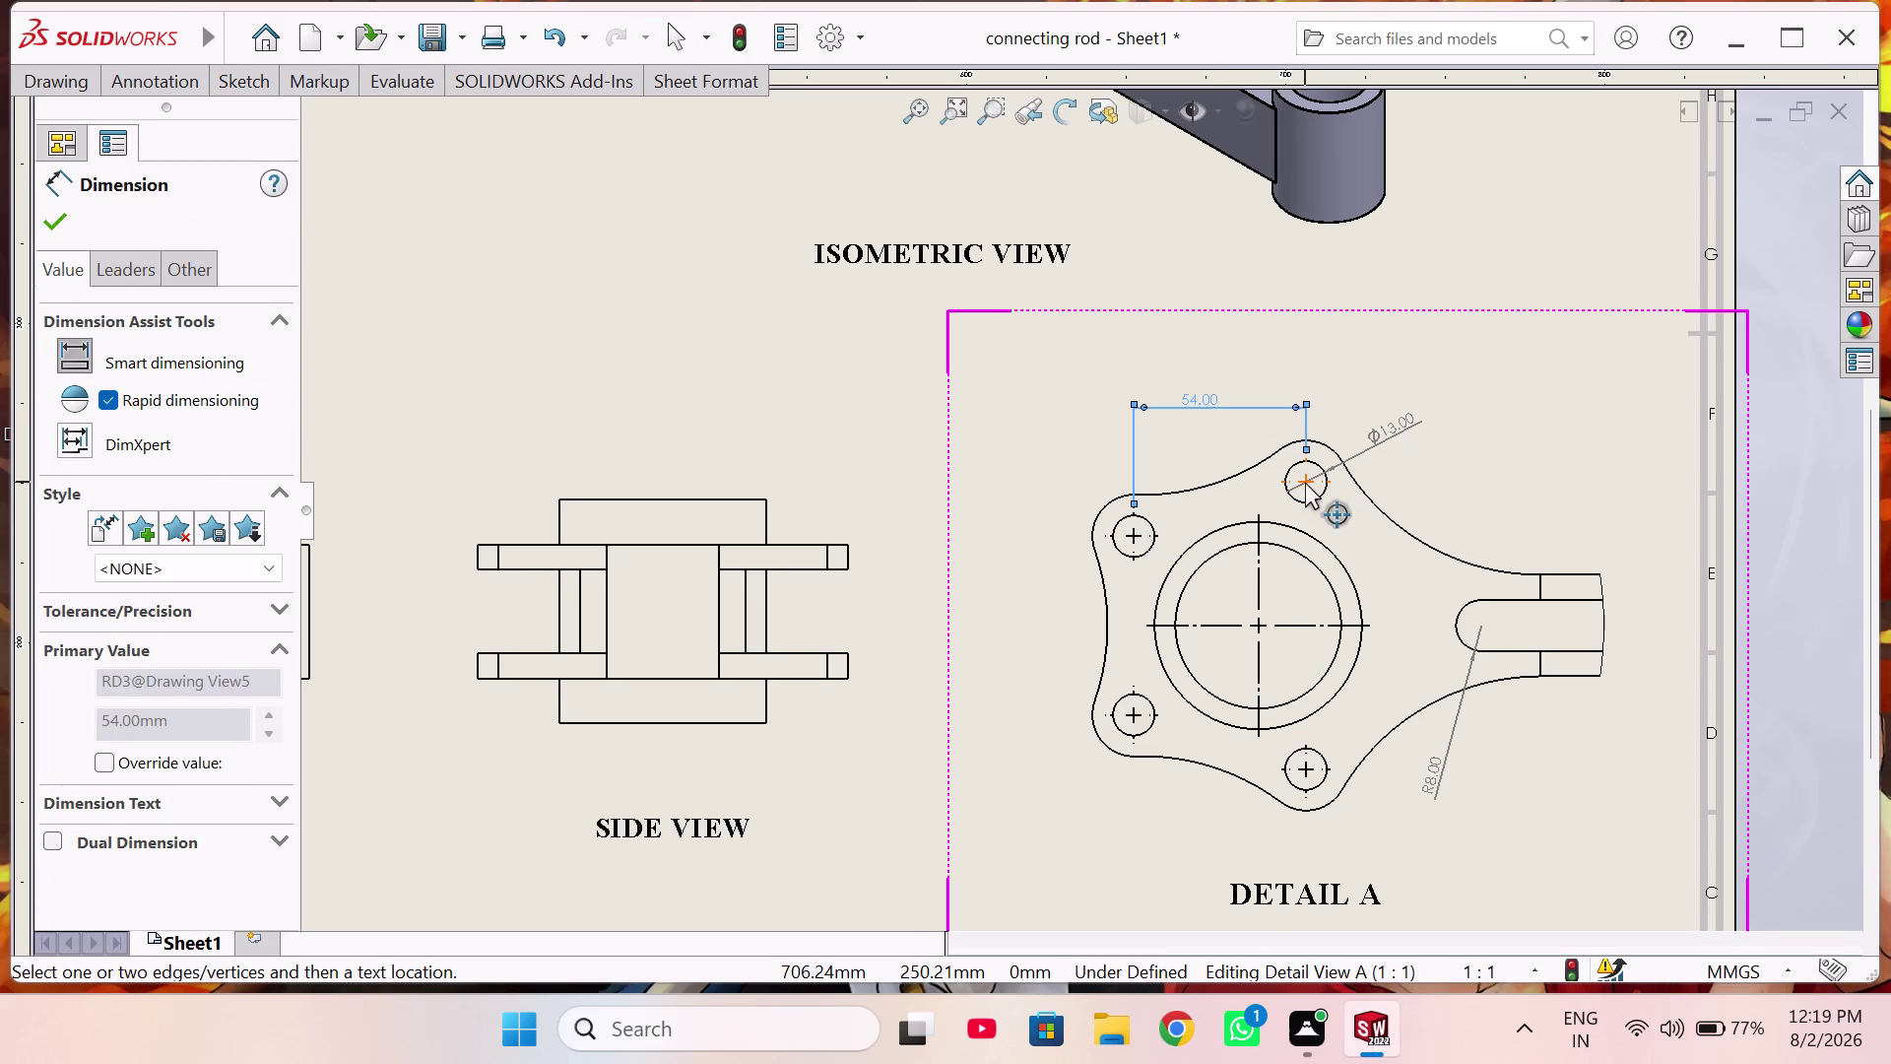
drag(1187, 400, 1208, 410)
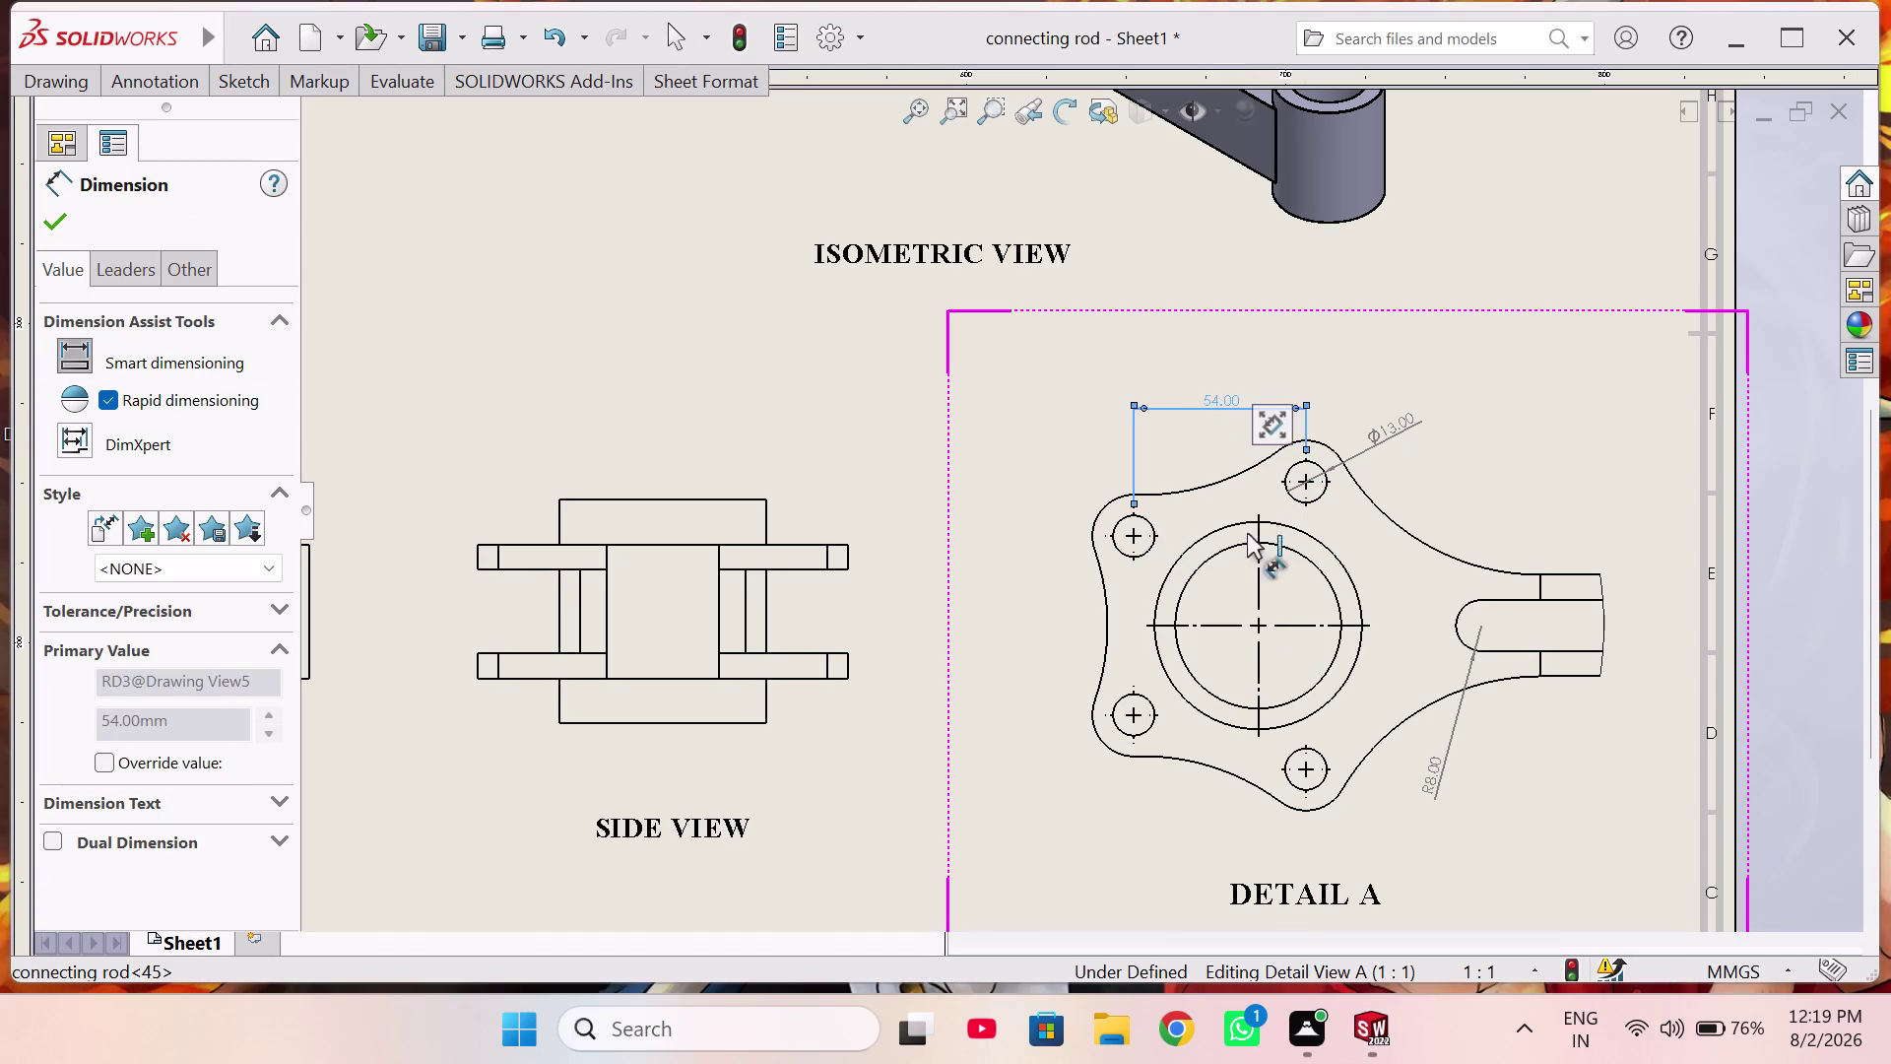
scroll(down, 3)
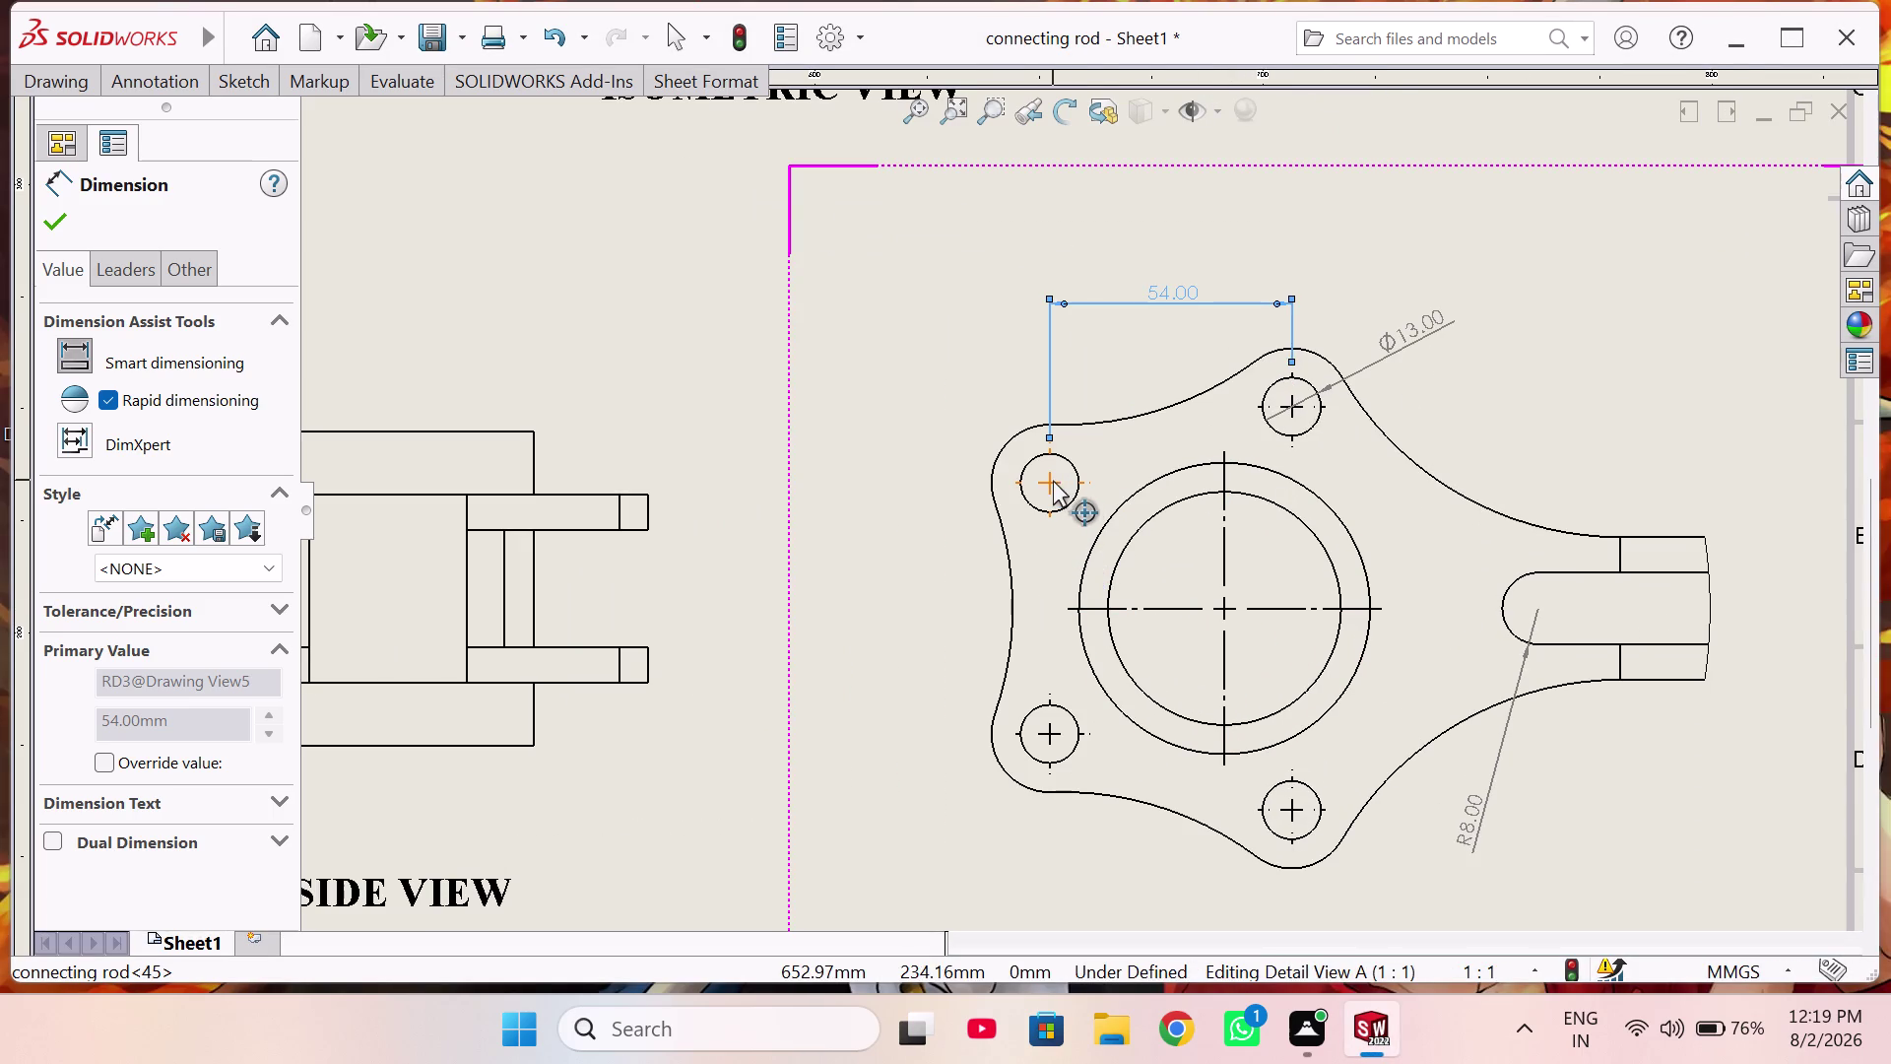
Attempt the left-hole-to-centre-line dimension, discarding the unwanted angle measurement.
scroll(down, 3)
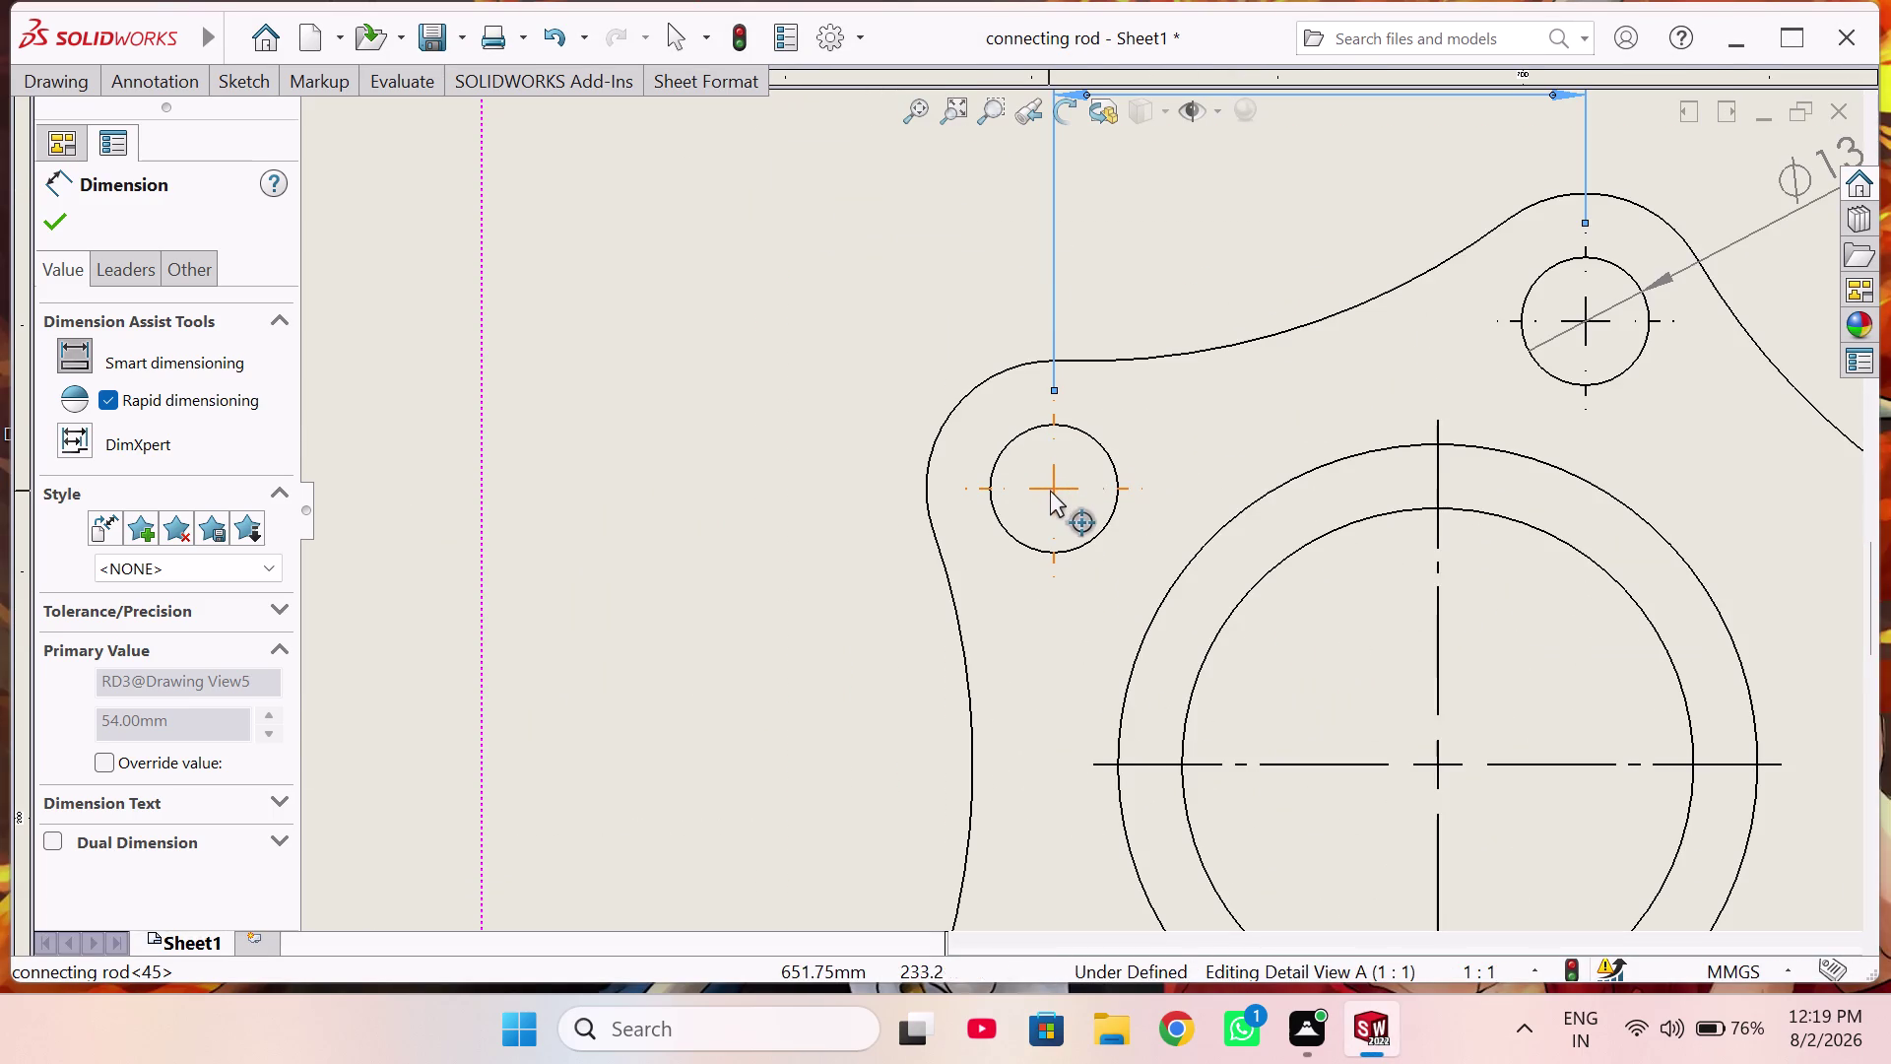
click(1054, 487)
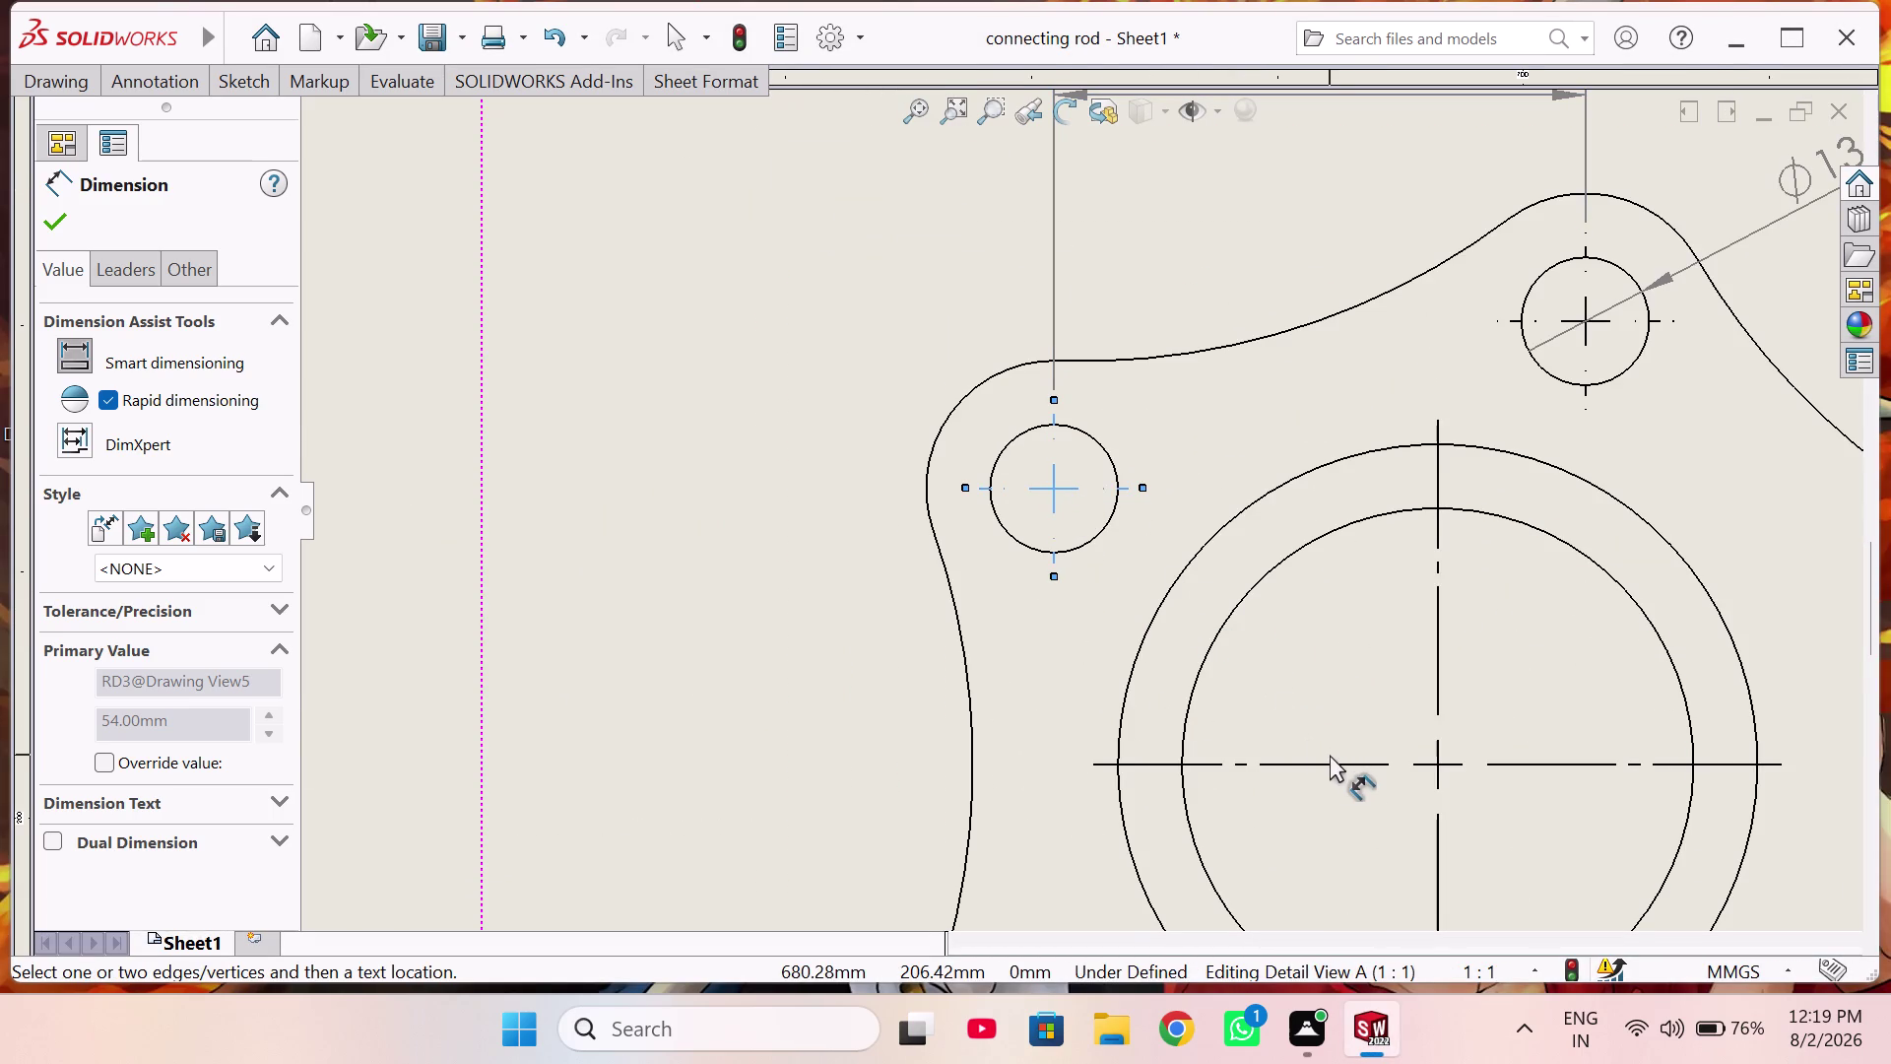
click(1326, 762)
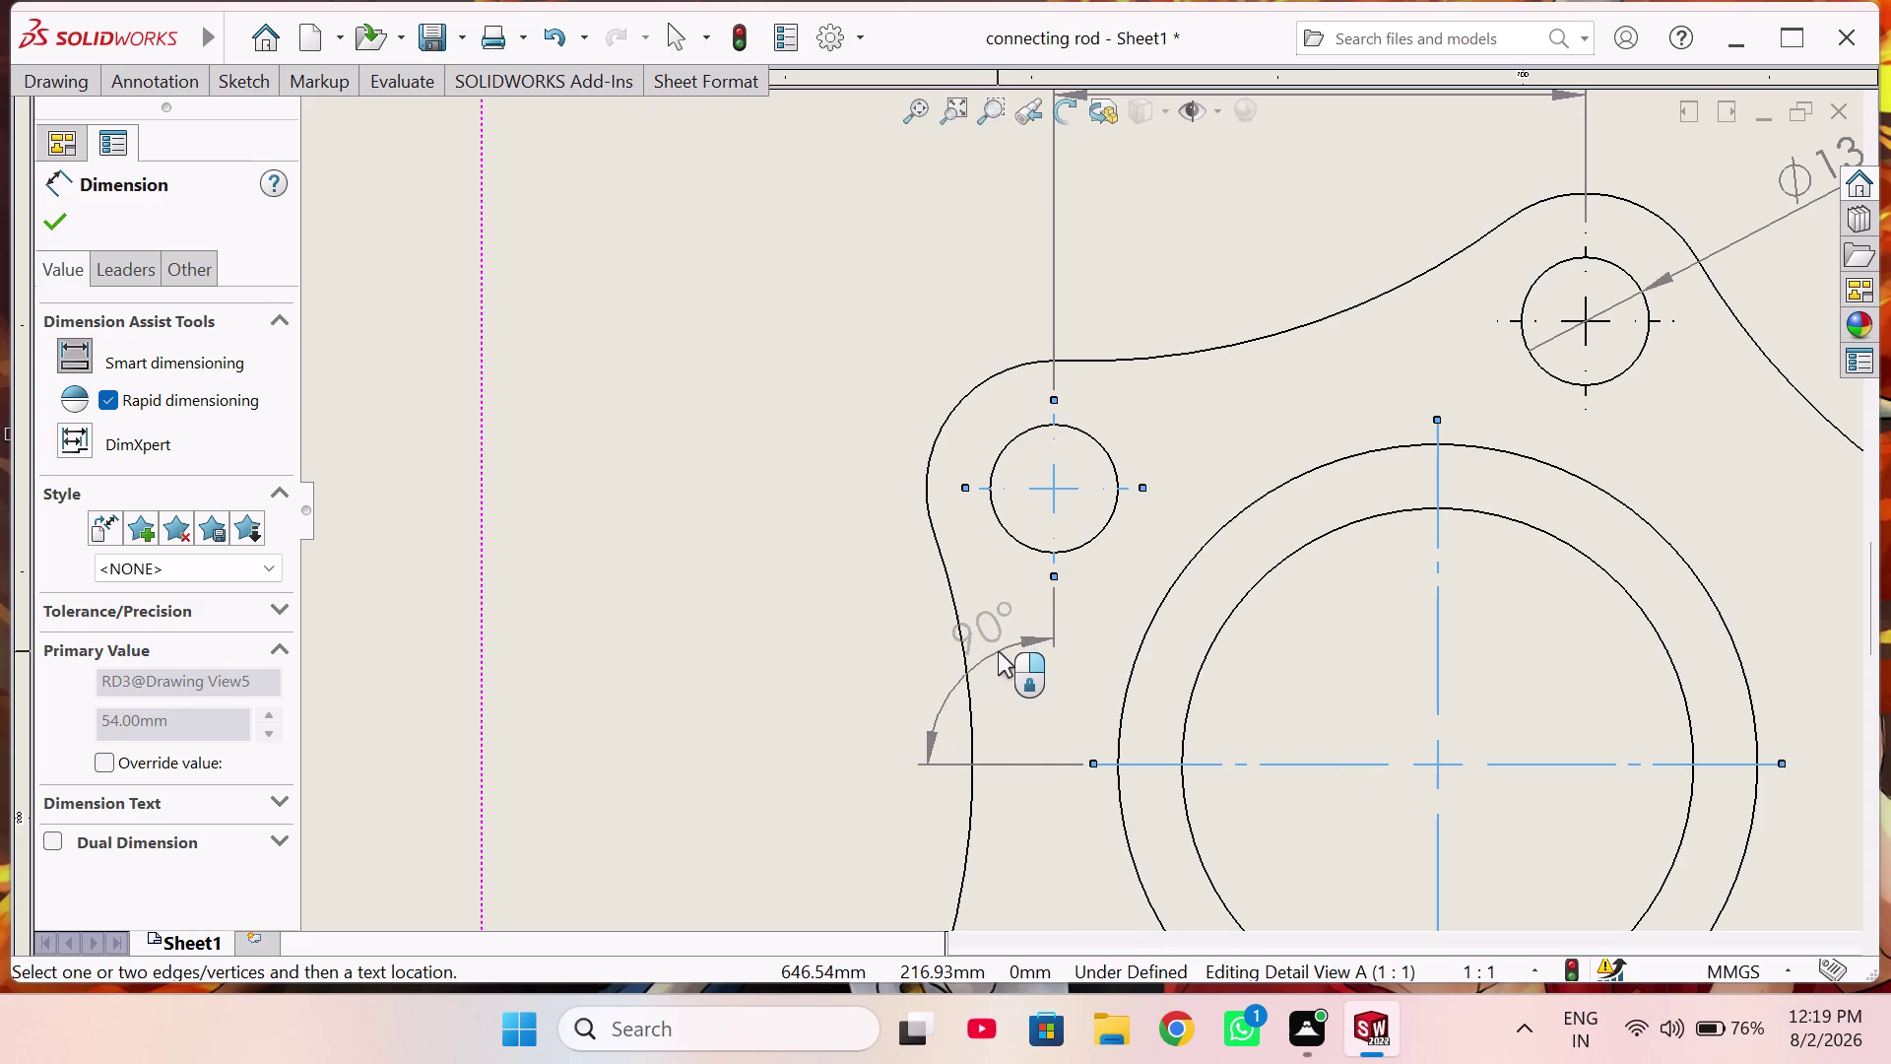
key(Escape)
scroll(up, 3)
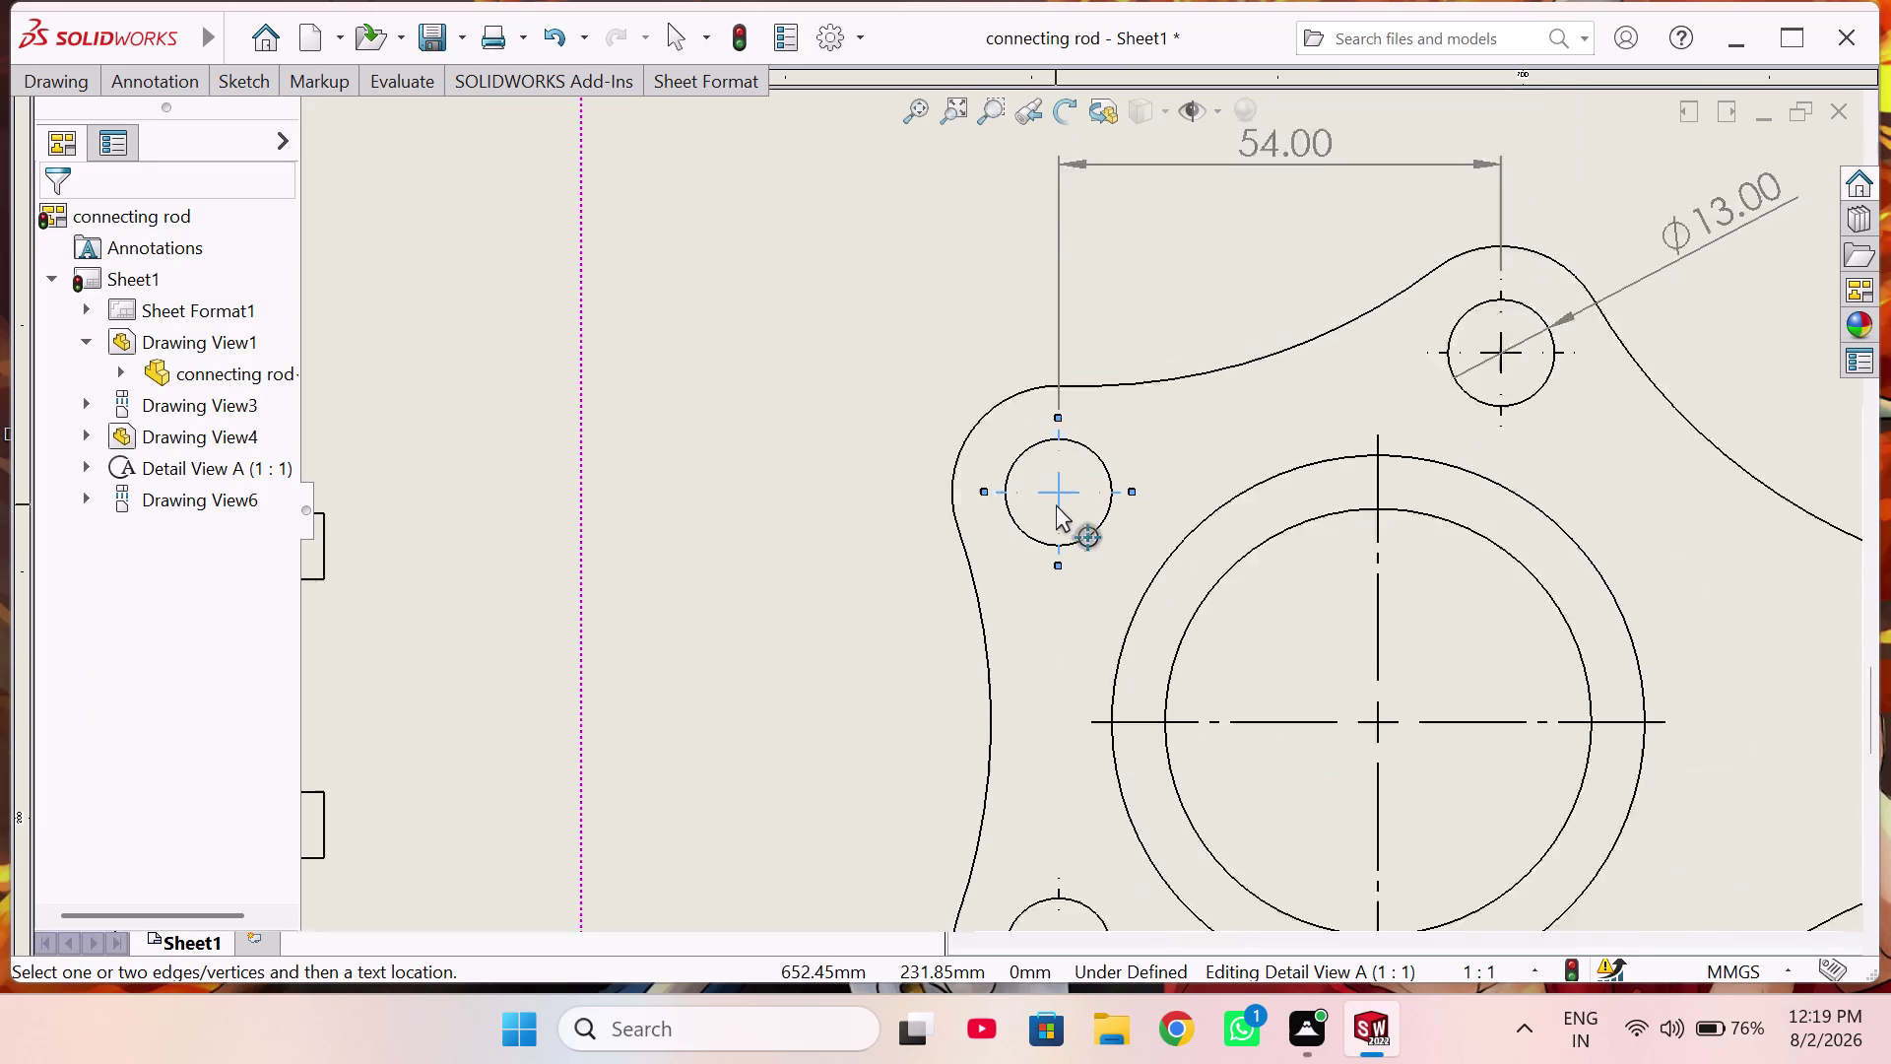
scroll(down, 3)
scroll(down, 3)
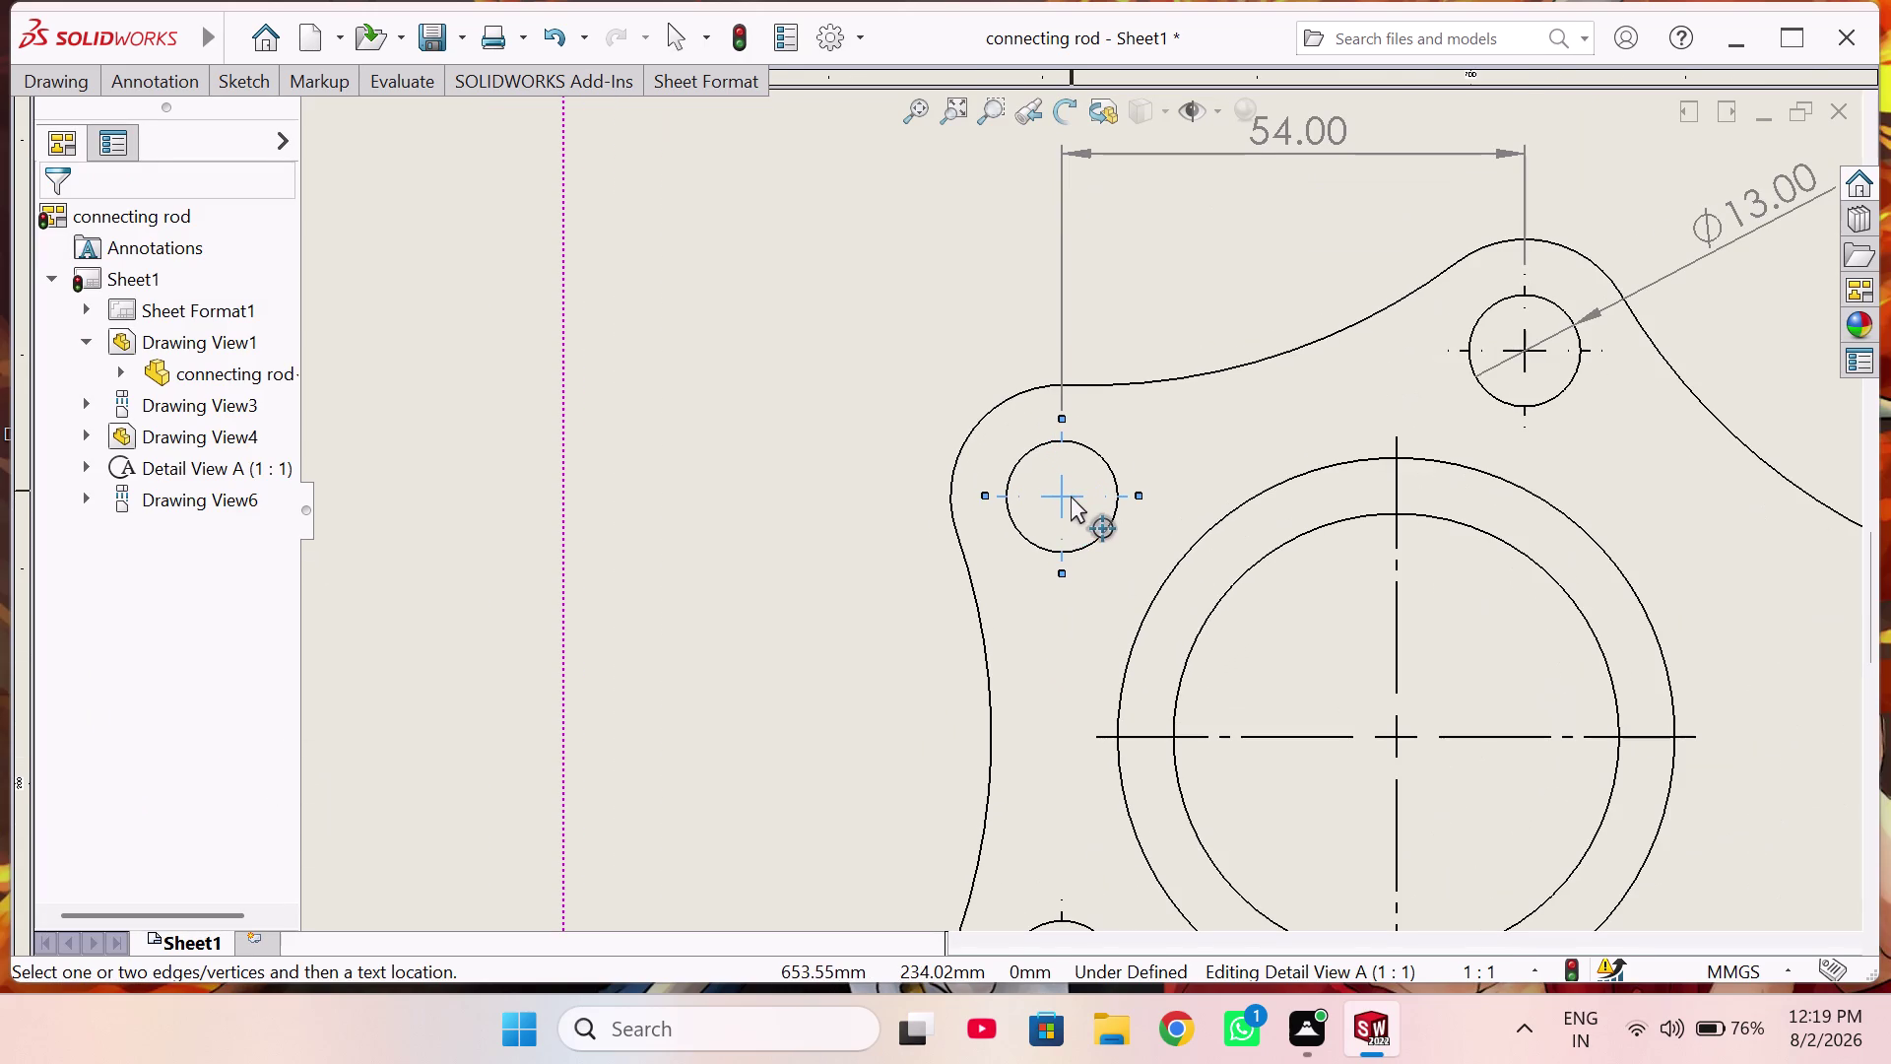
click(1069, 494)
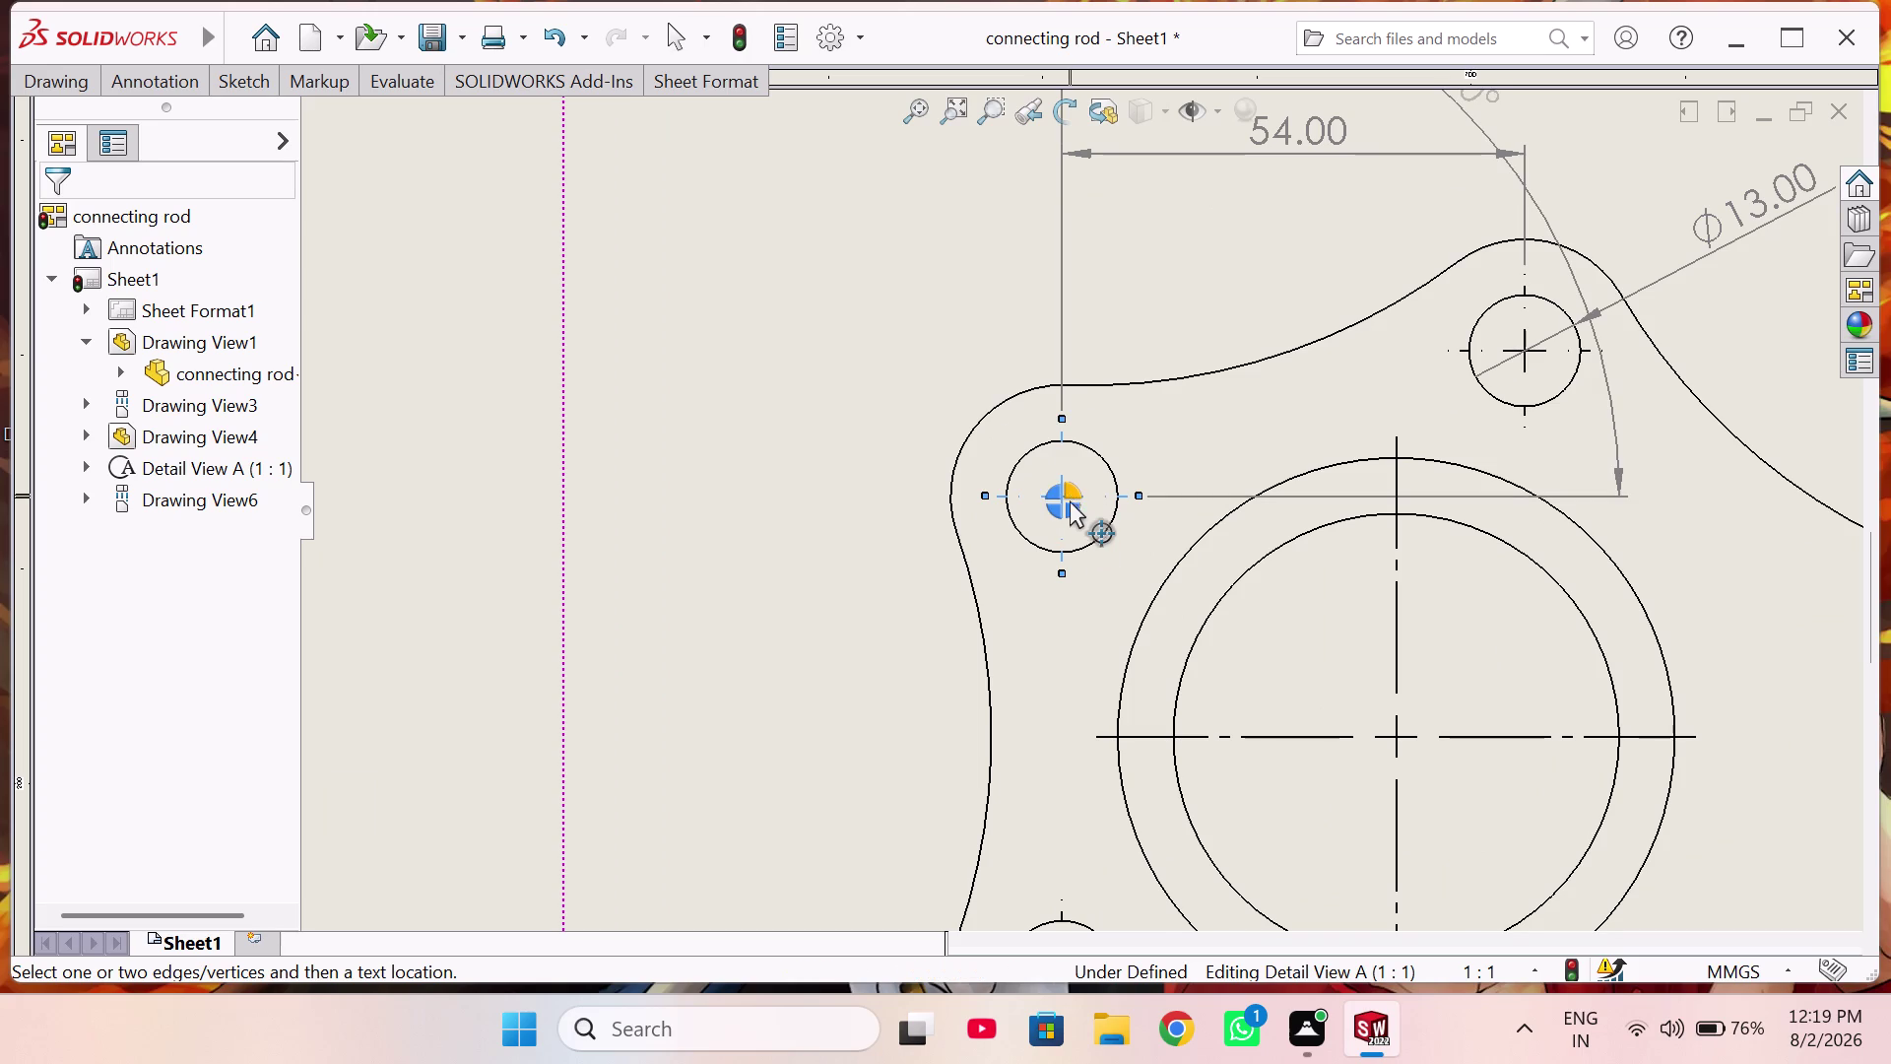
key(Escape)
key(Escape)
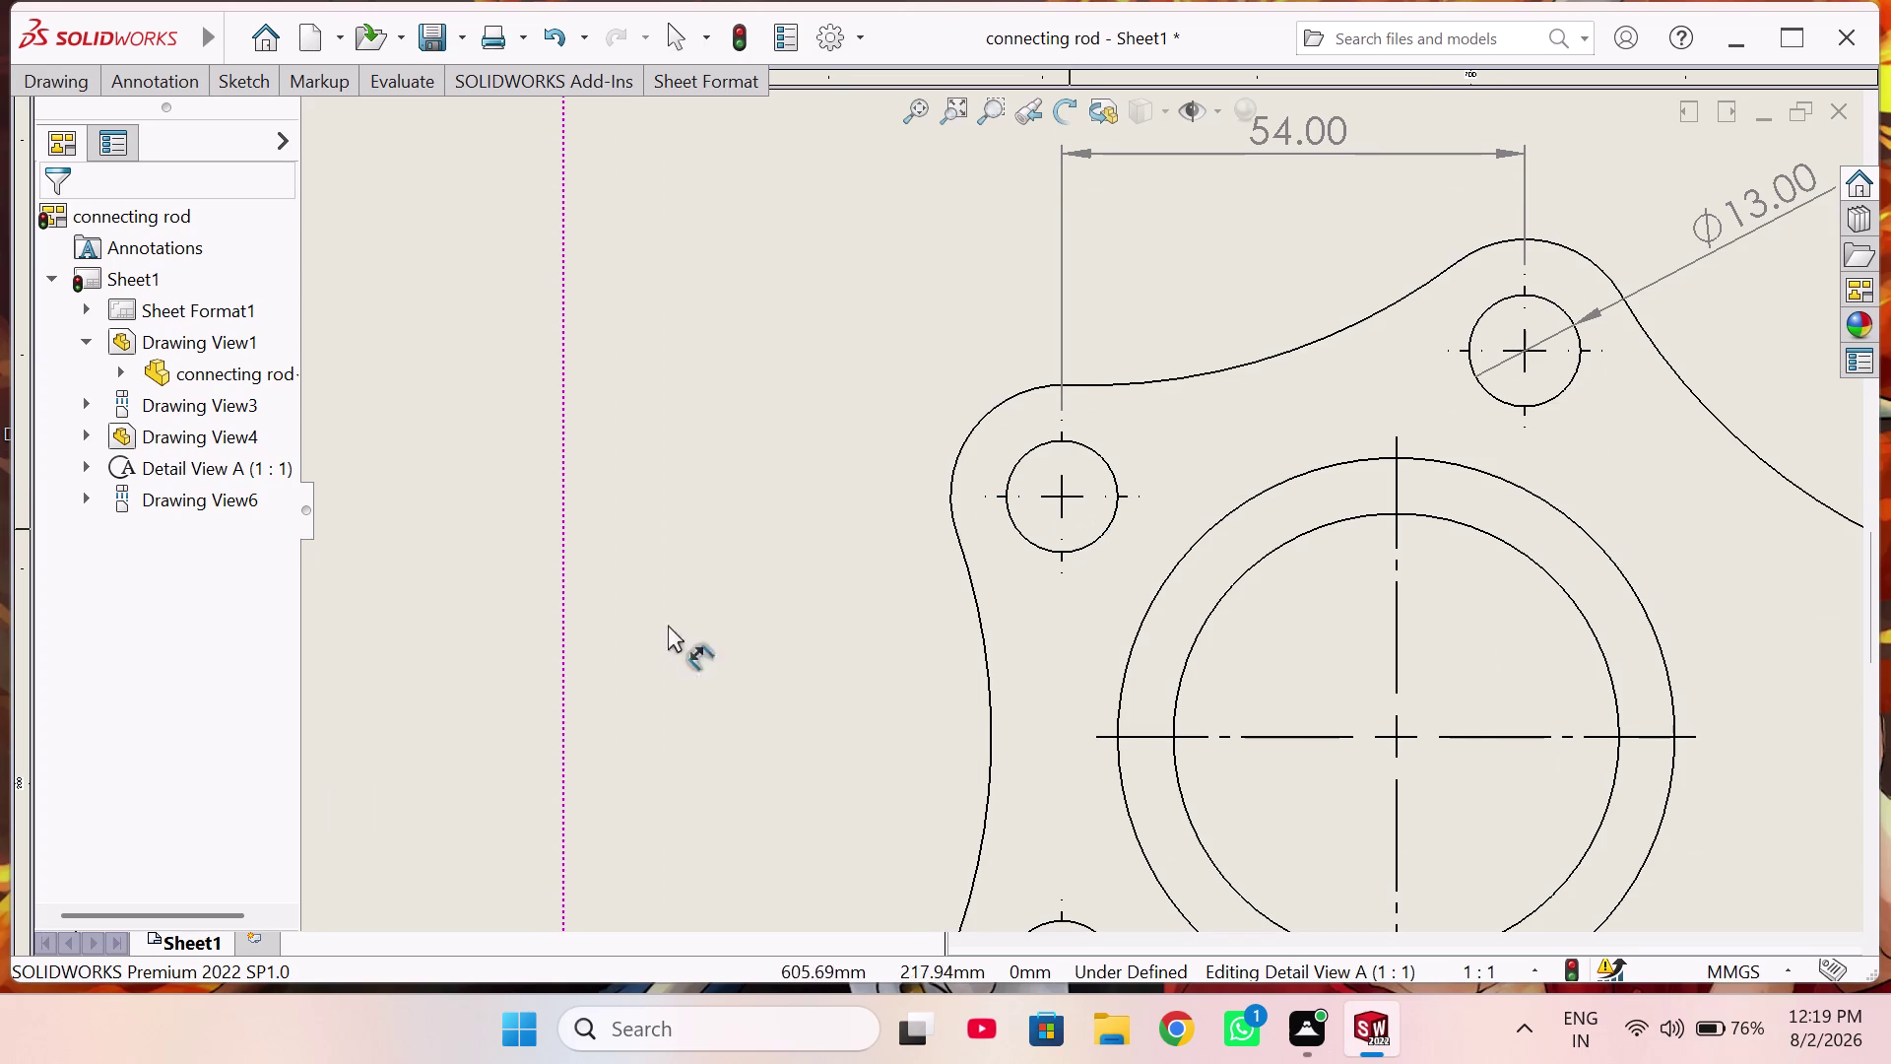
Dimension the left bolt hole to the bore centre line as 28.00 vertical.
click(1069, 498)
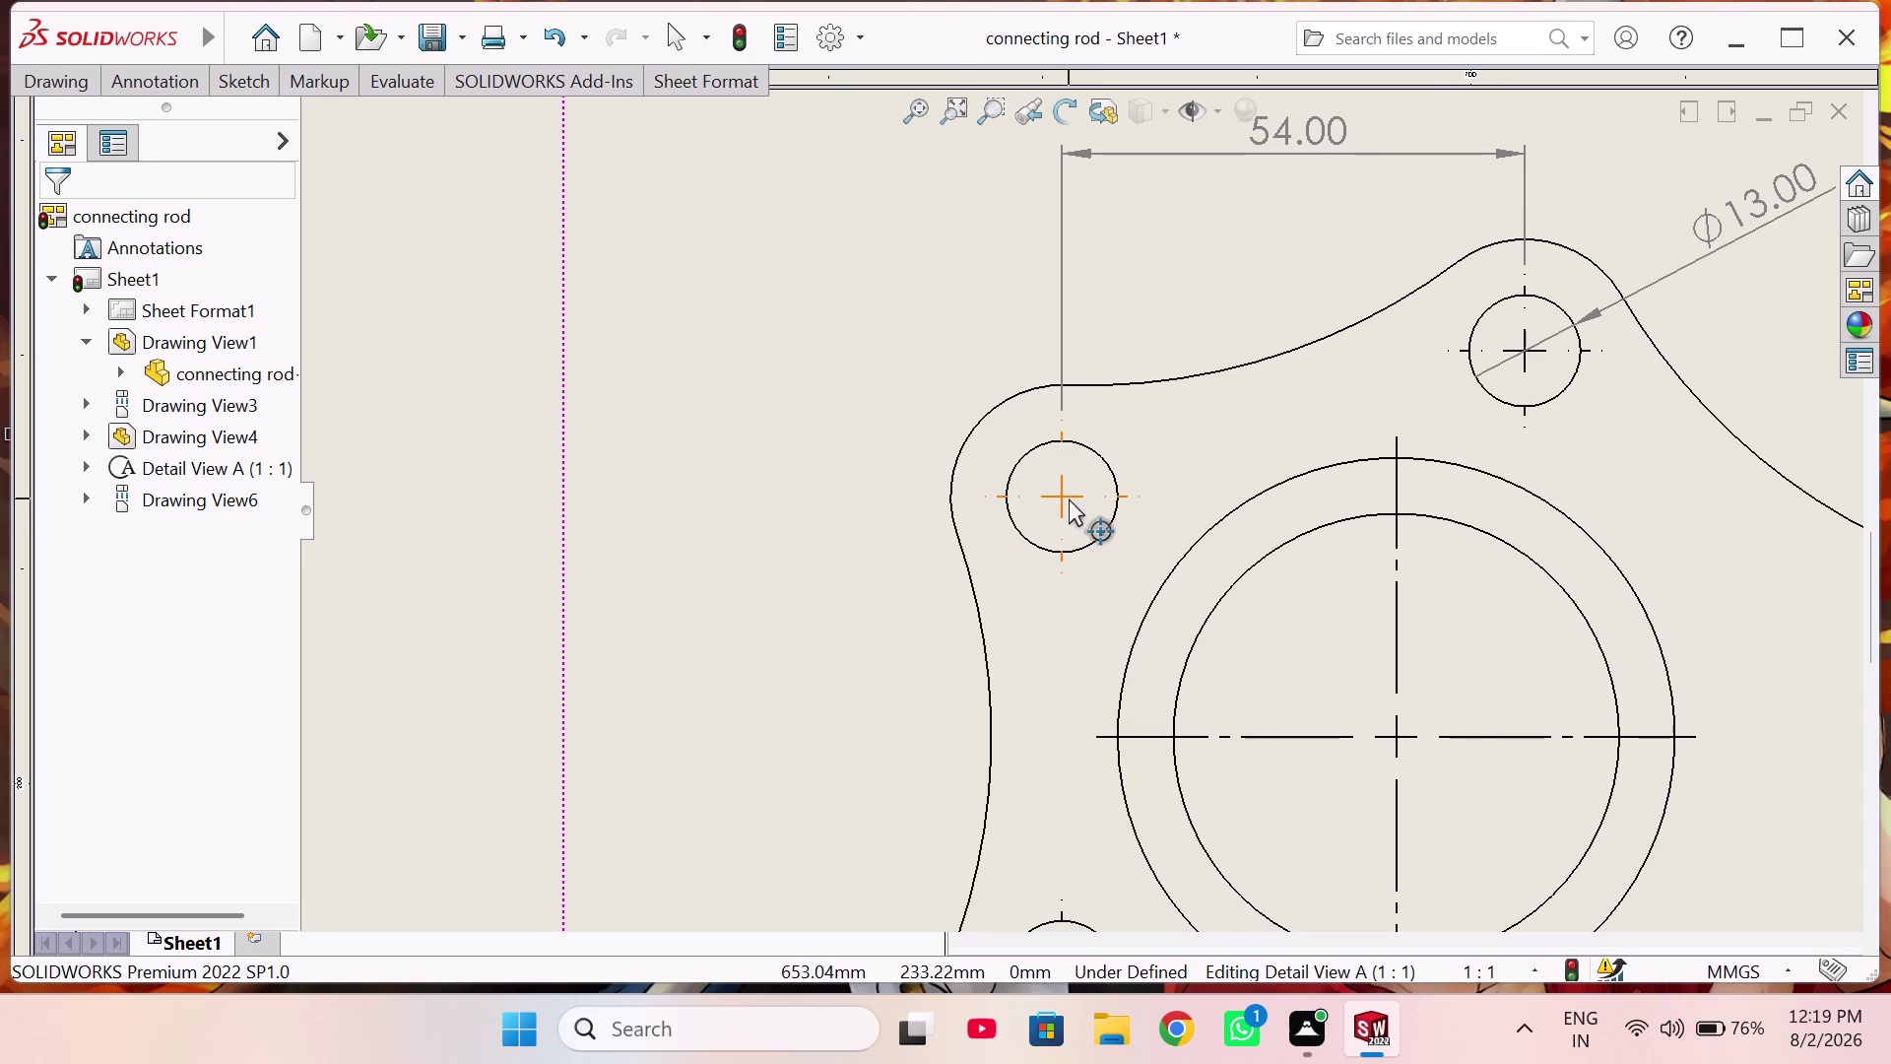
click(1236, 737)
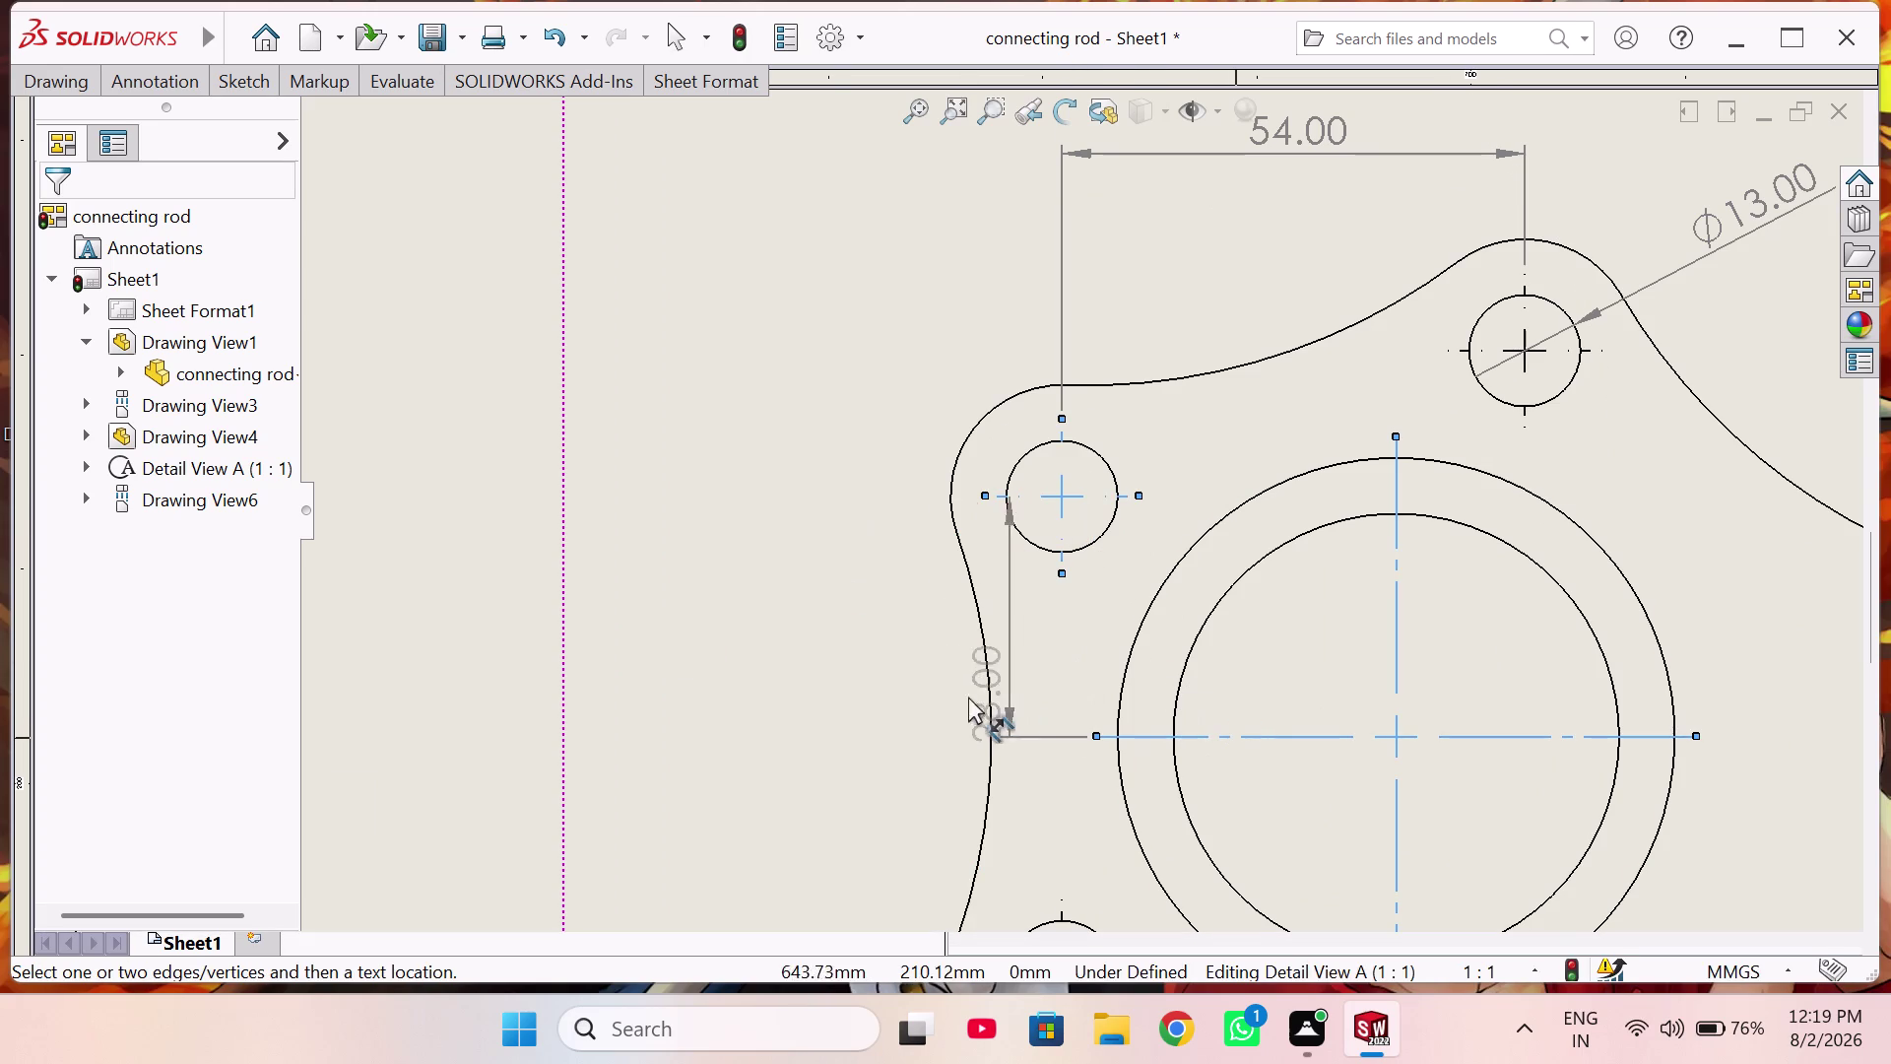
click(835, 598)
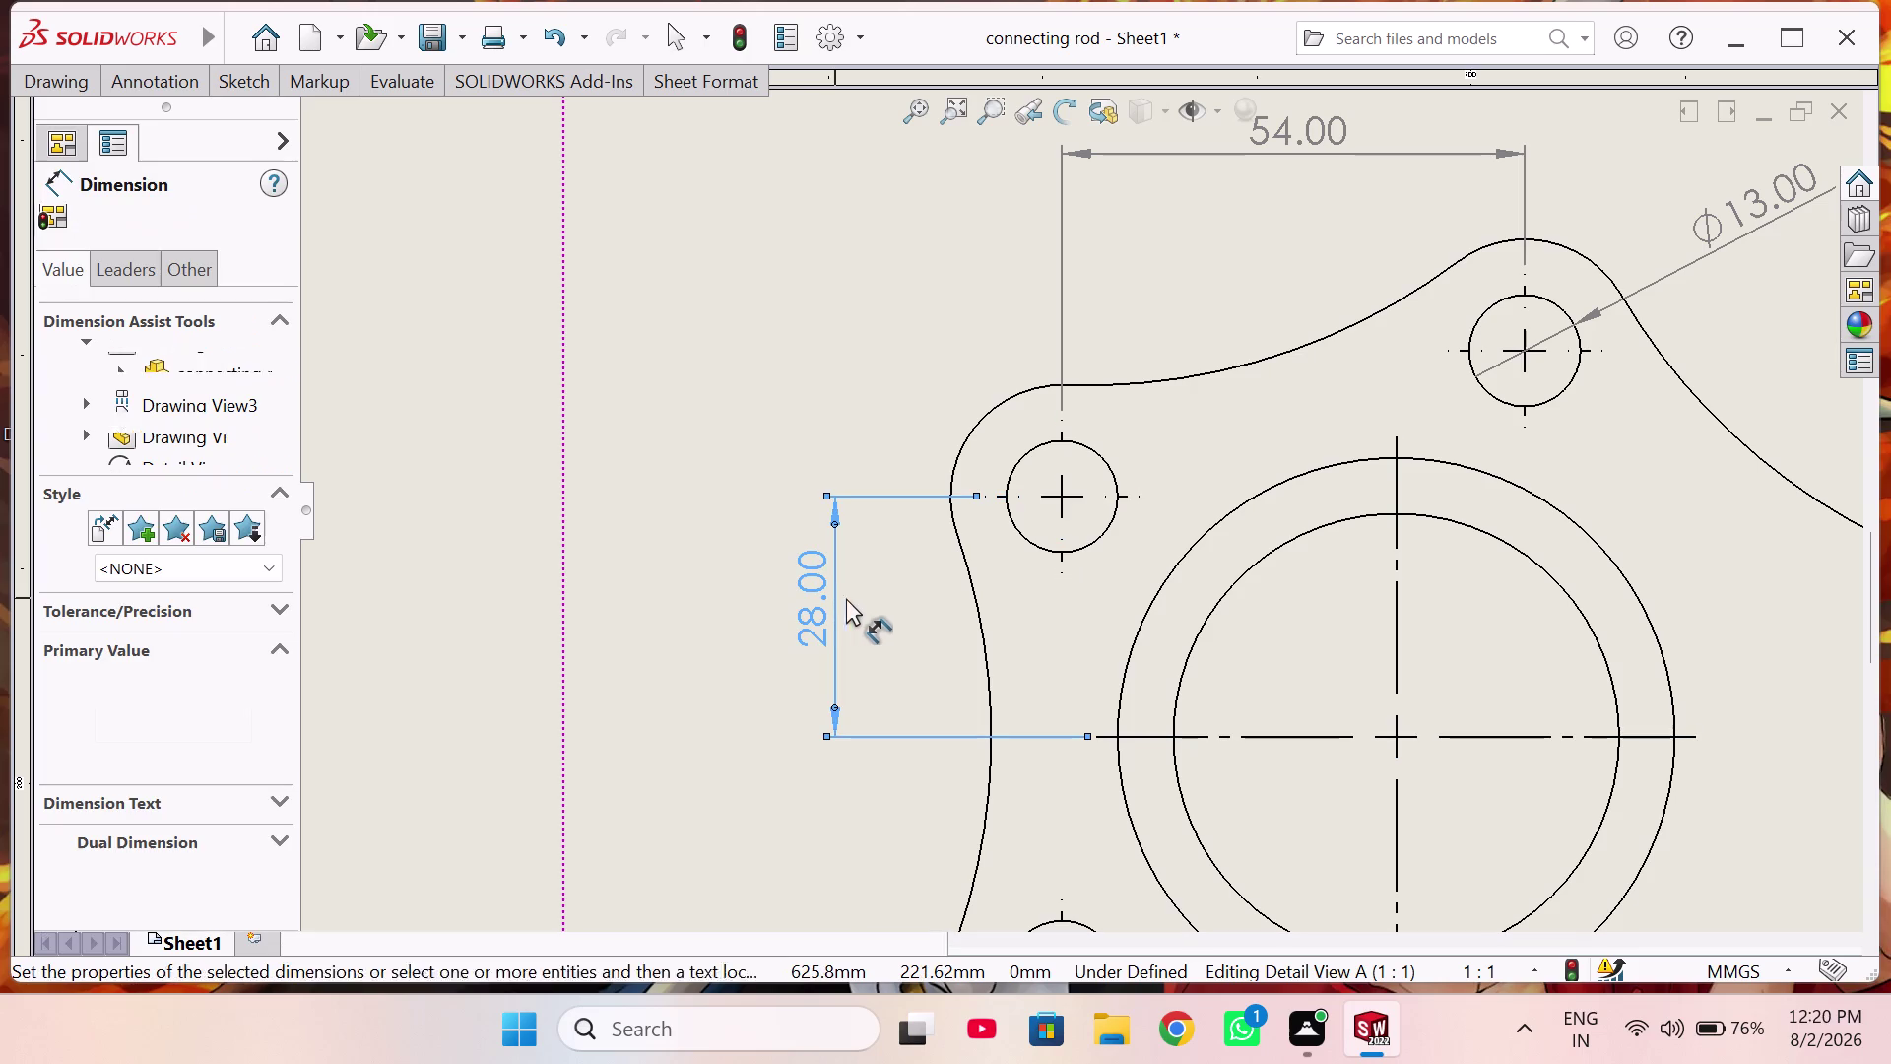
scroll(up, 3)
scroll(up, 3)
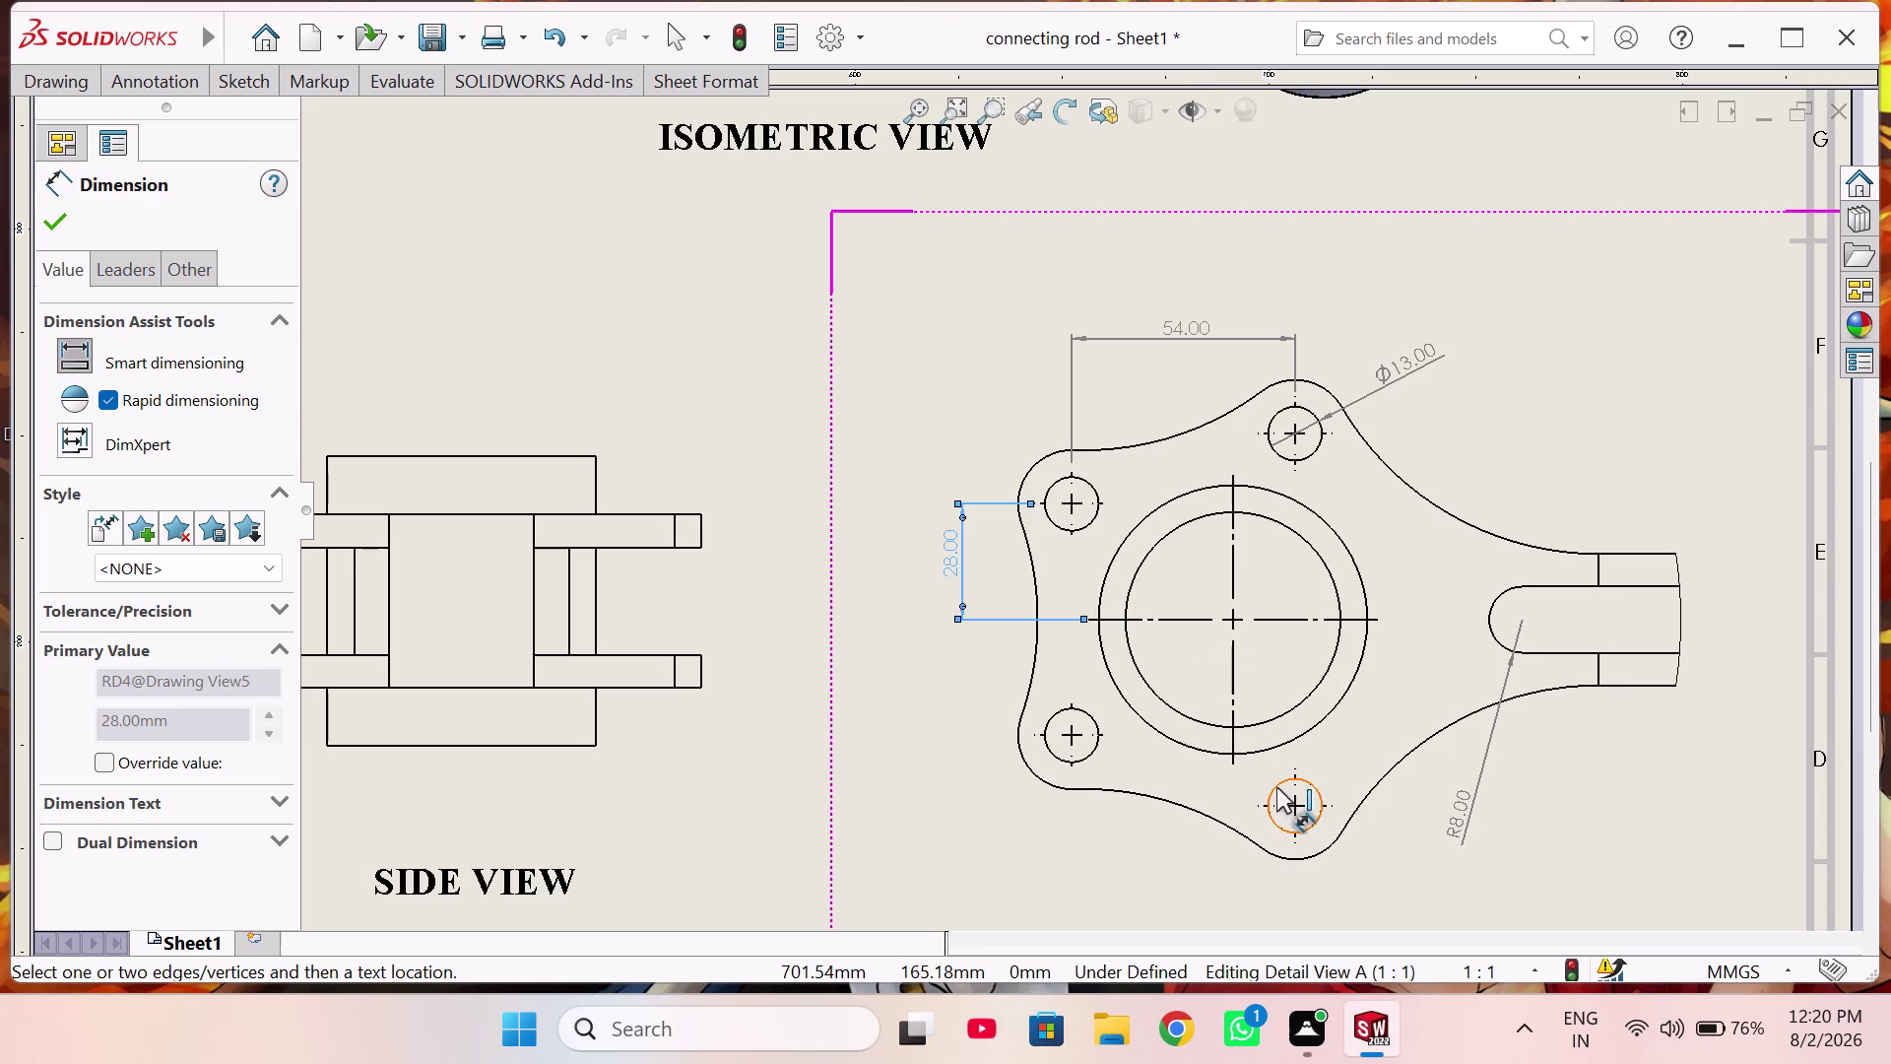
Add 45.00 to the bottom hole, Ø13.00 lower-left hole and R72.00 upper edge.
scroll(down, 3)
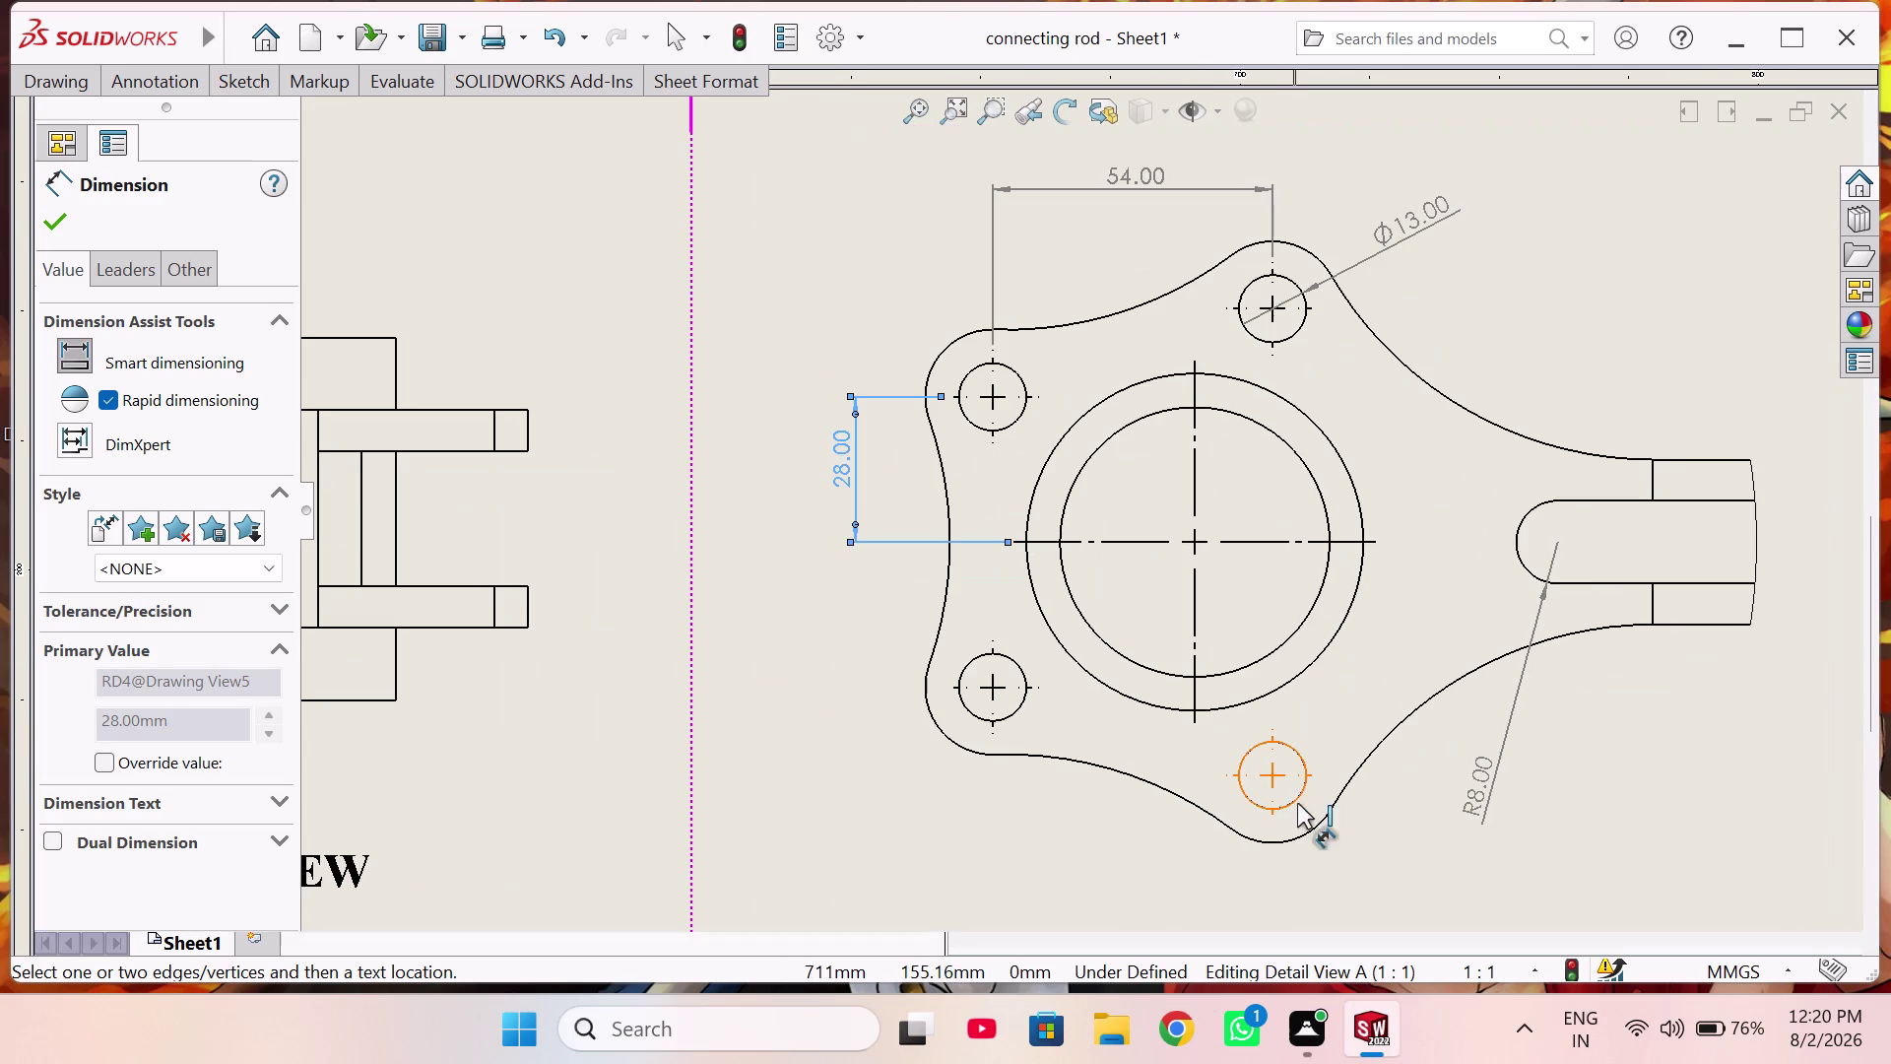
click(1245, 539)
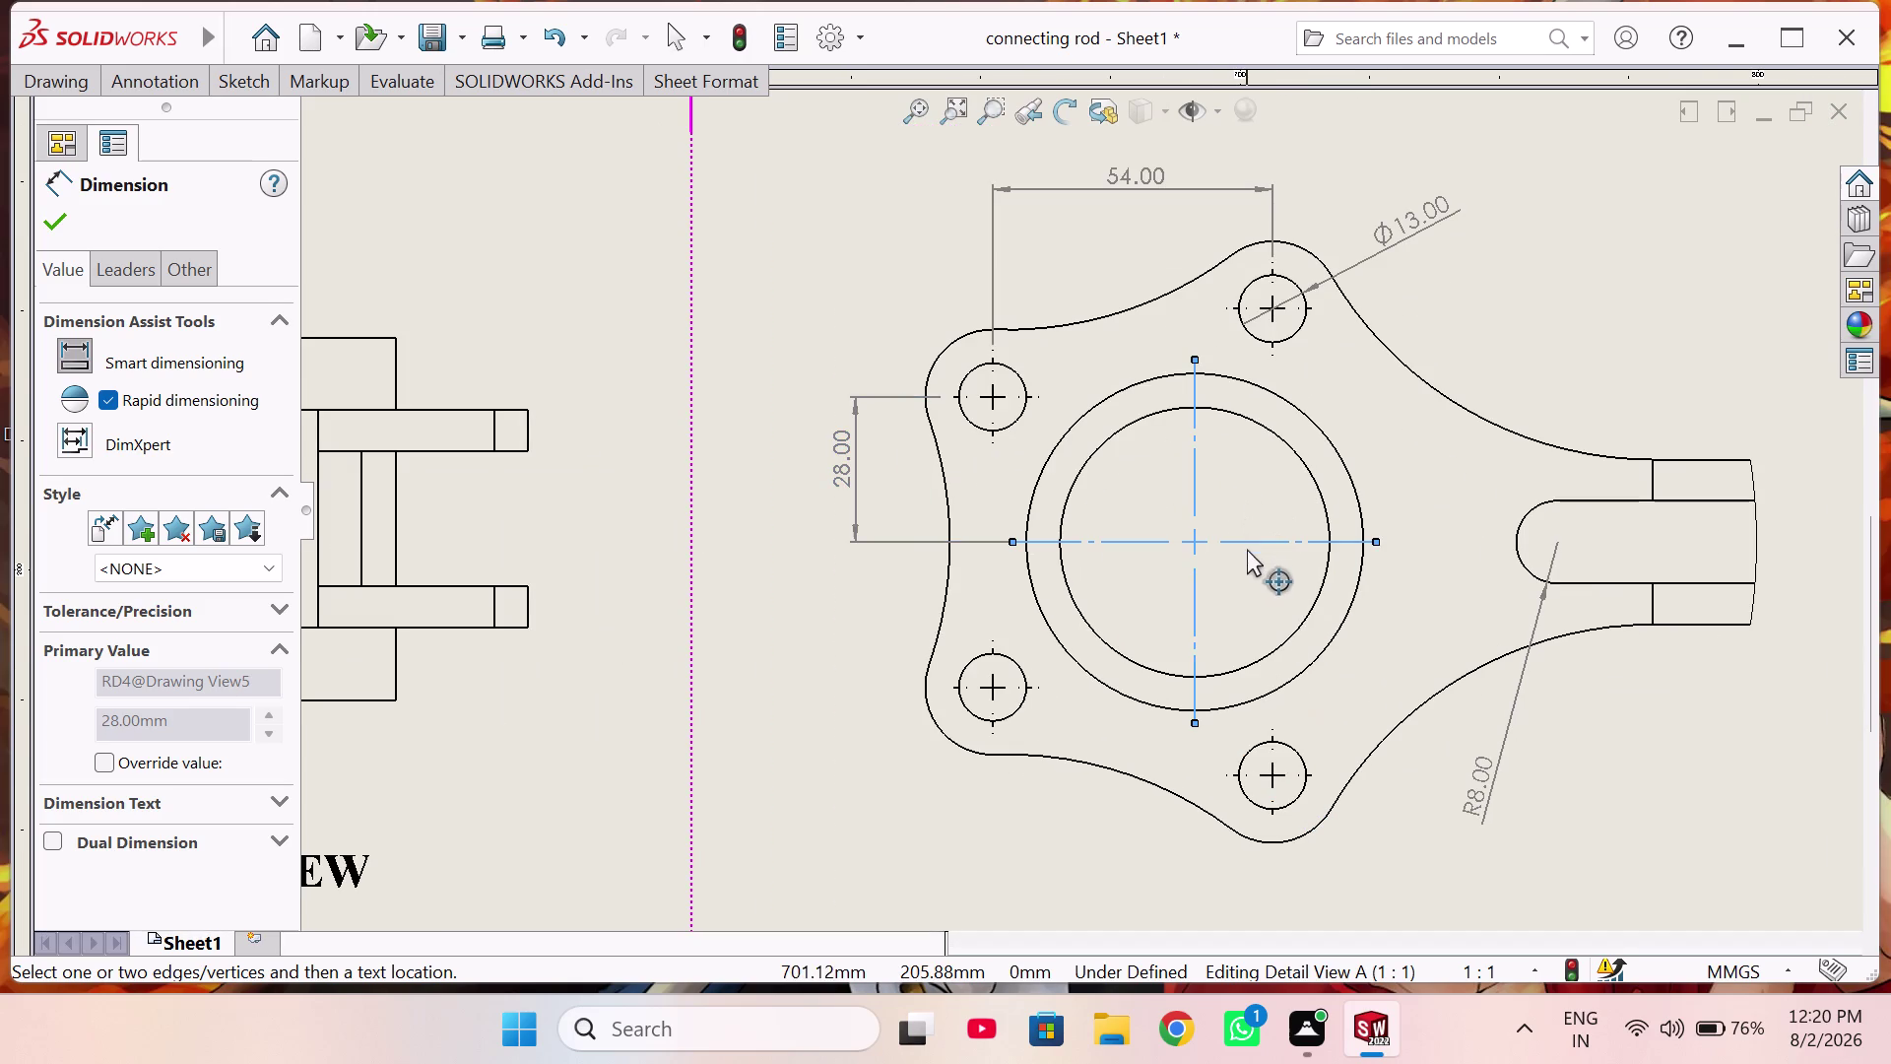
click(1259, 776)
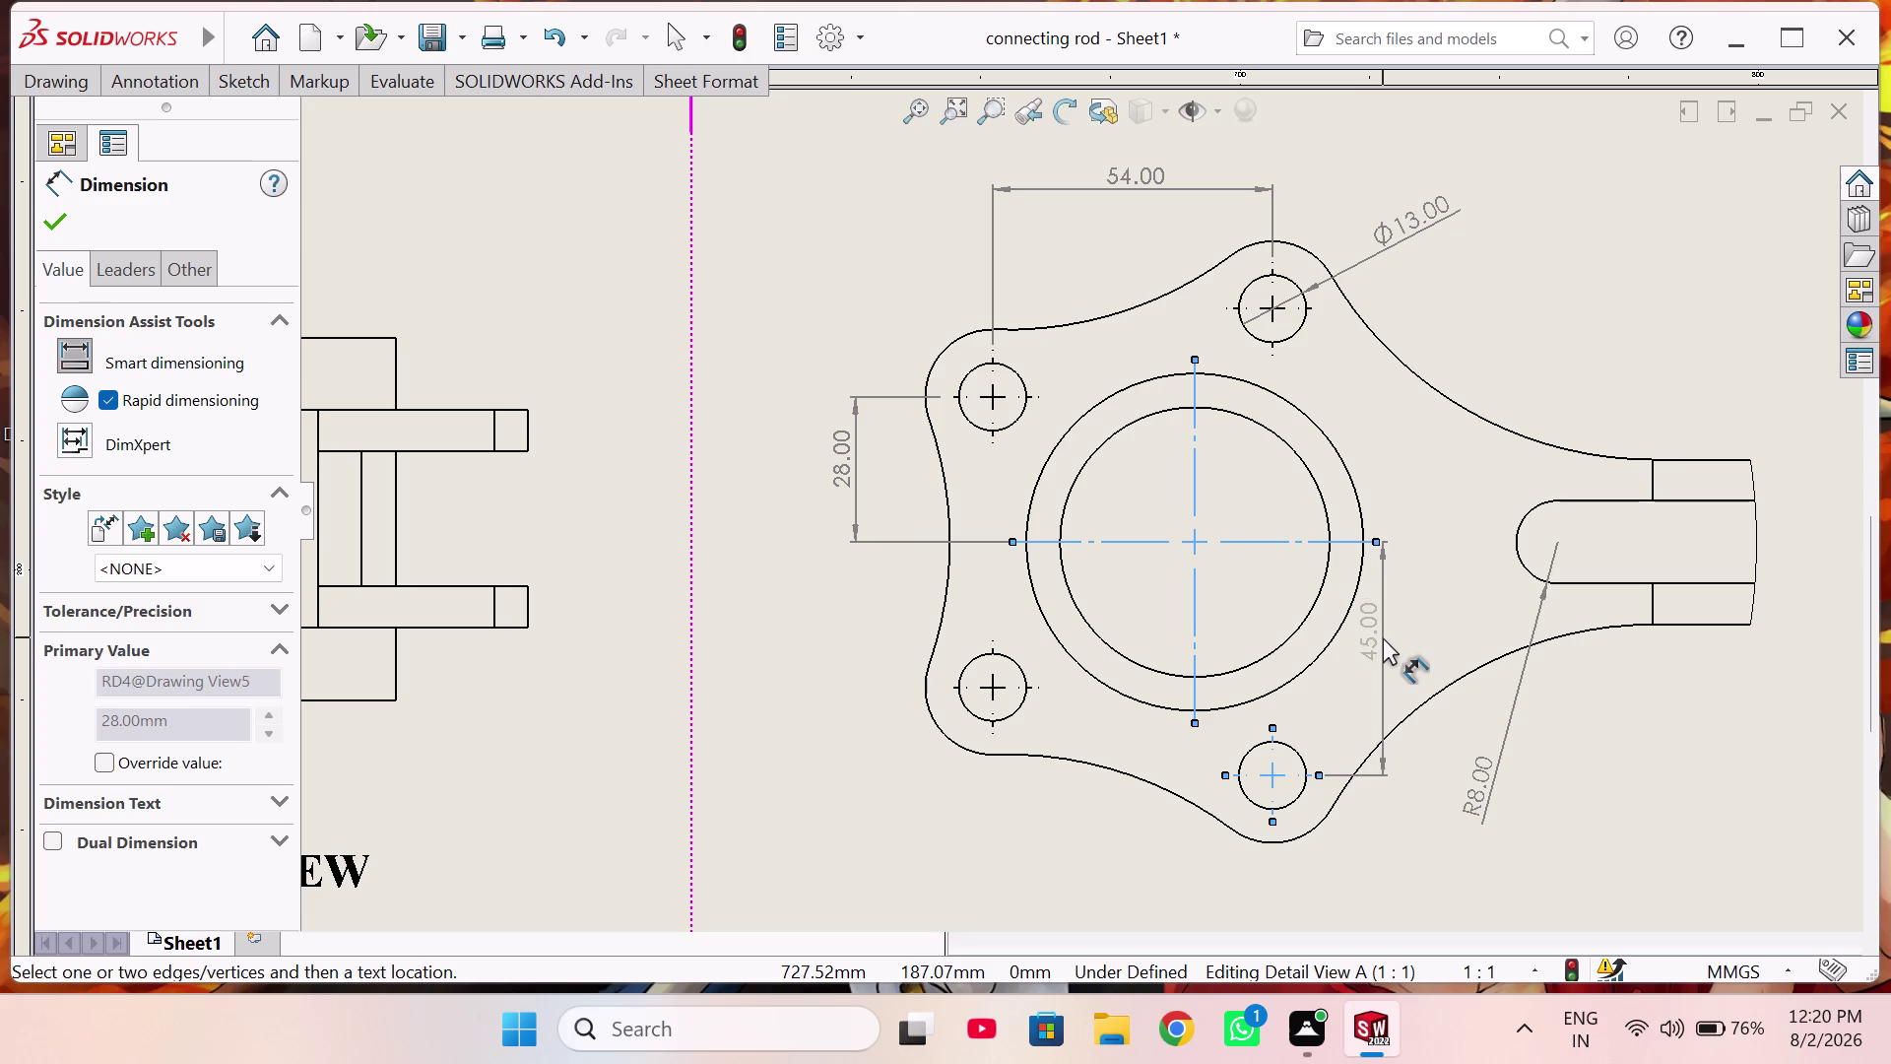
click(1383, 637)
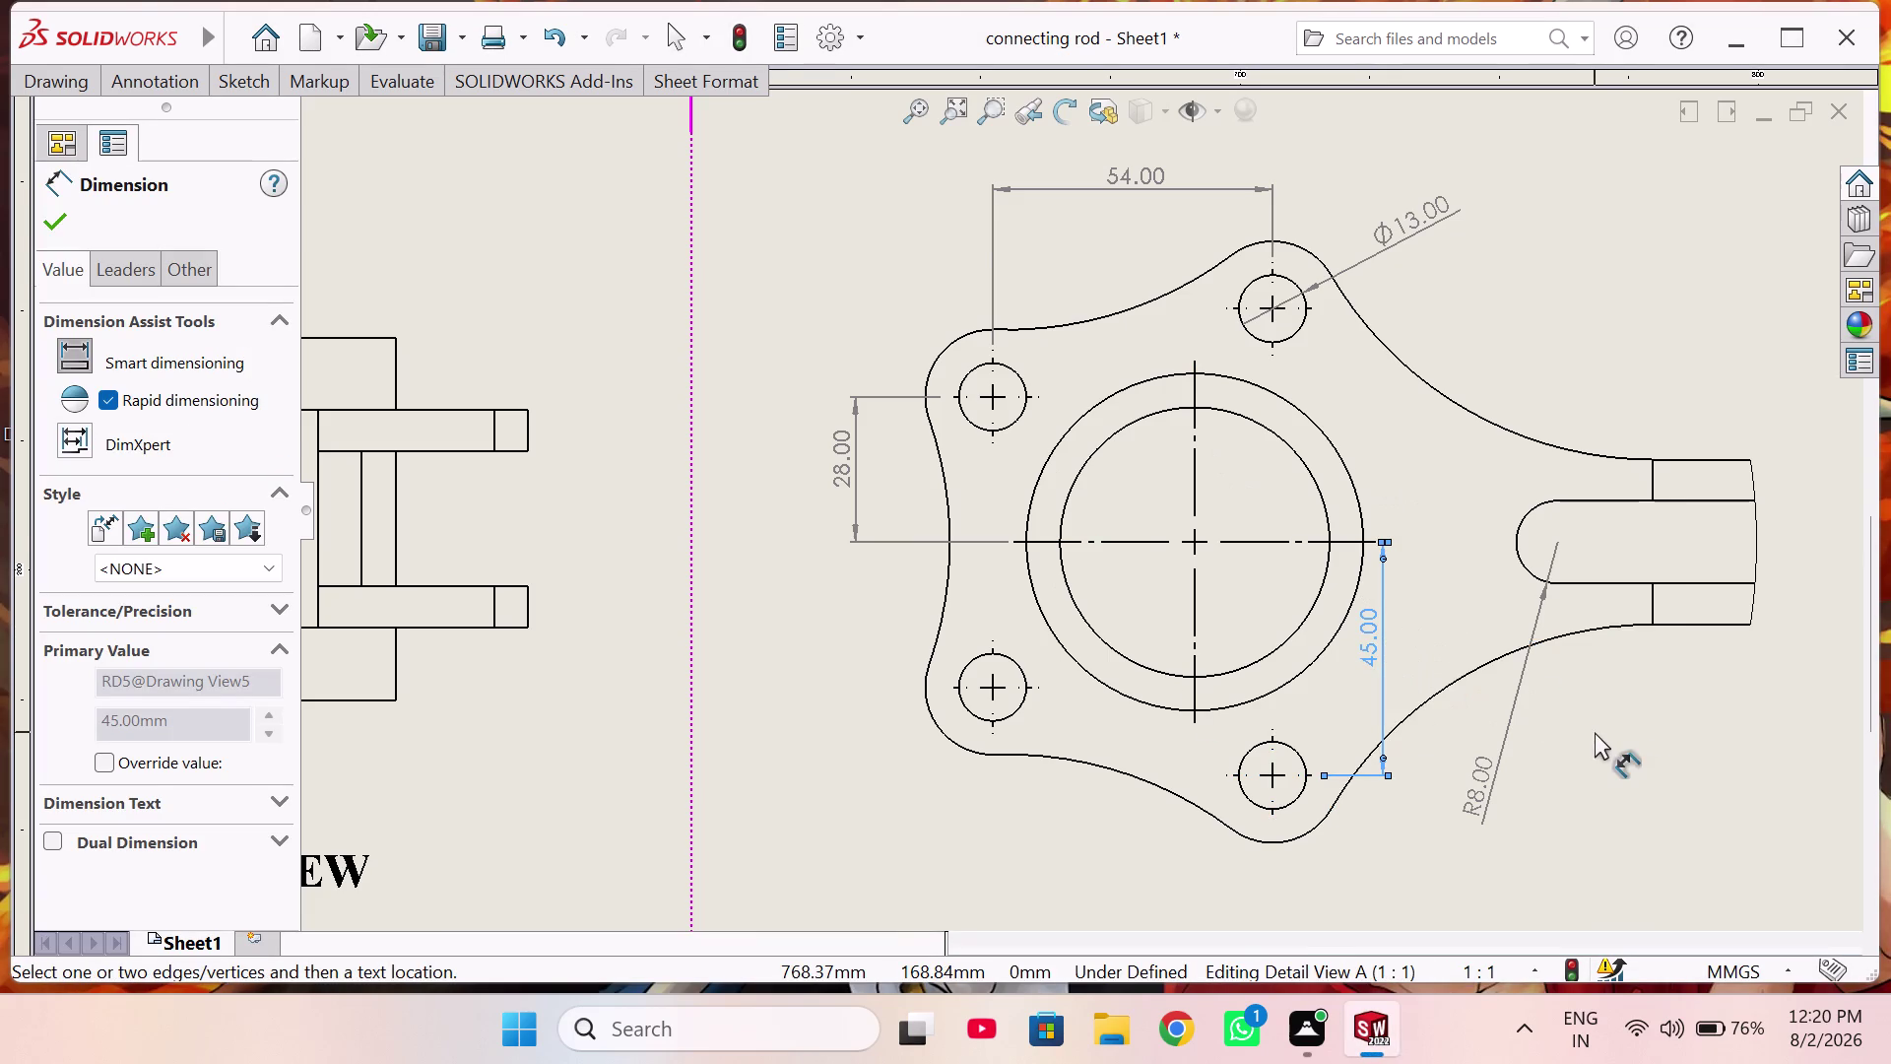
scroll(up, 3)
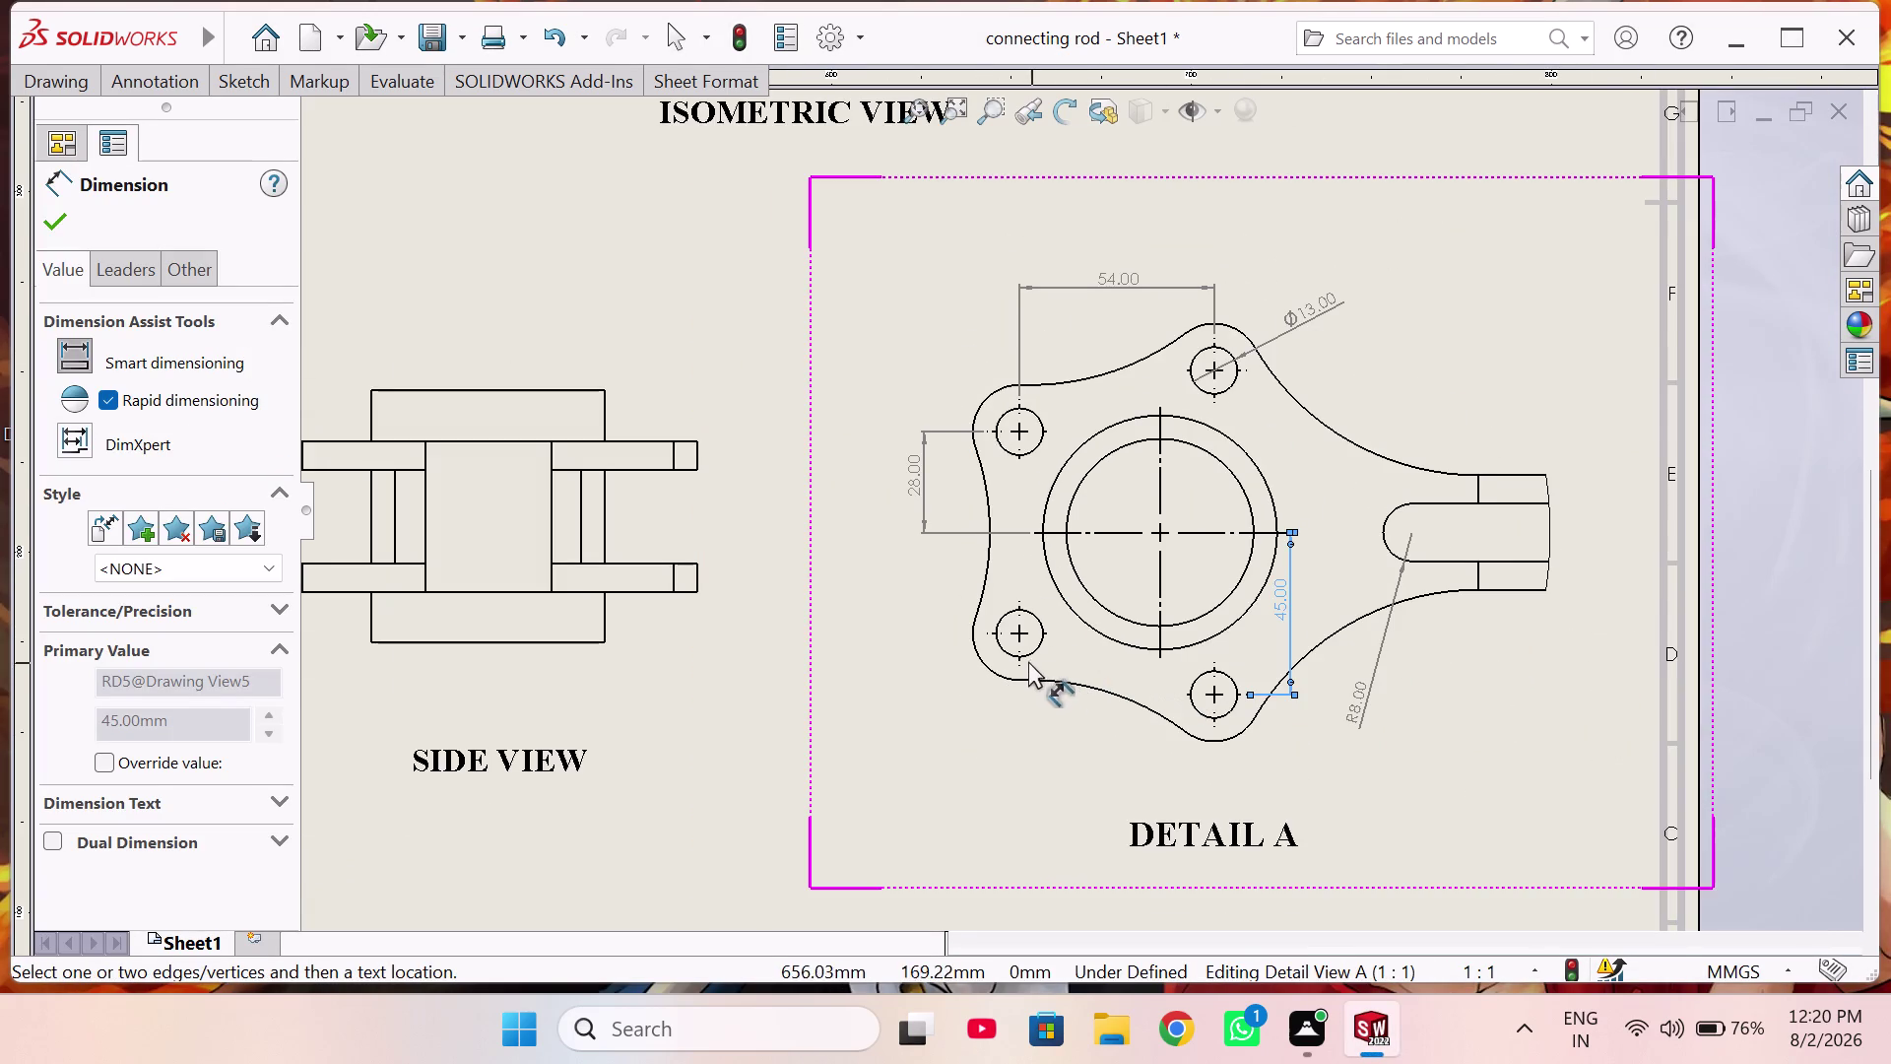
click(1030, 651)
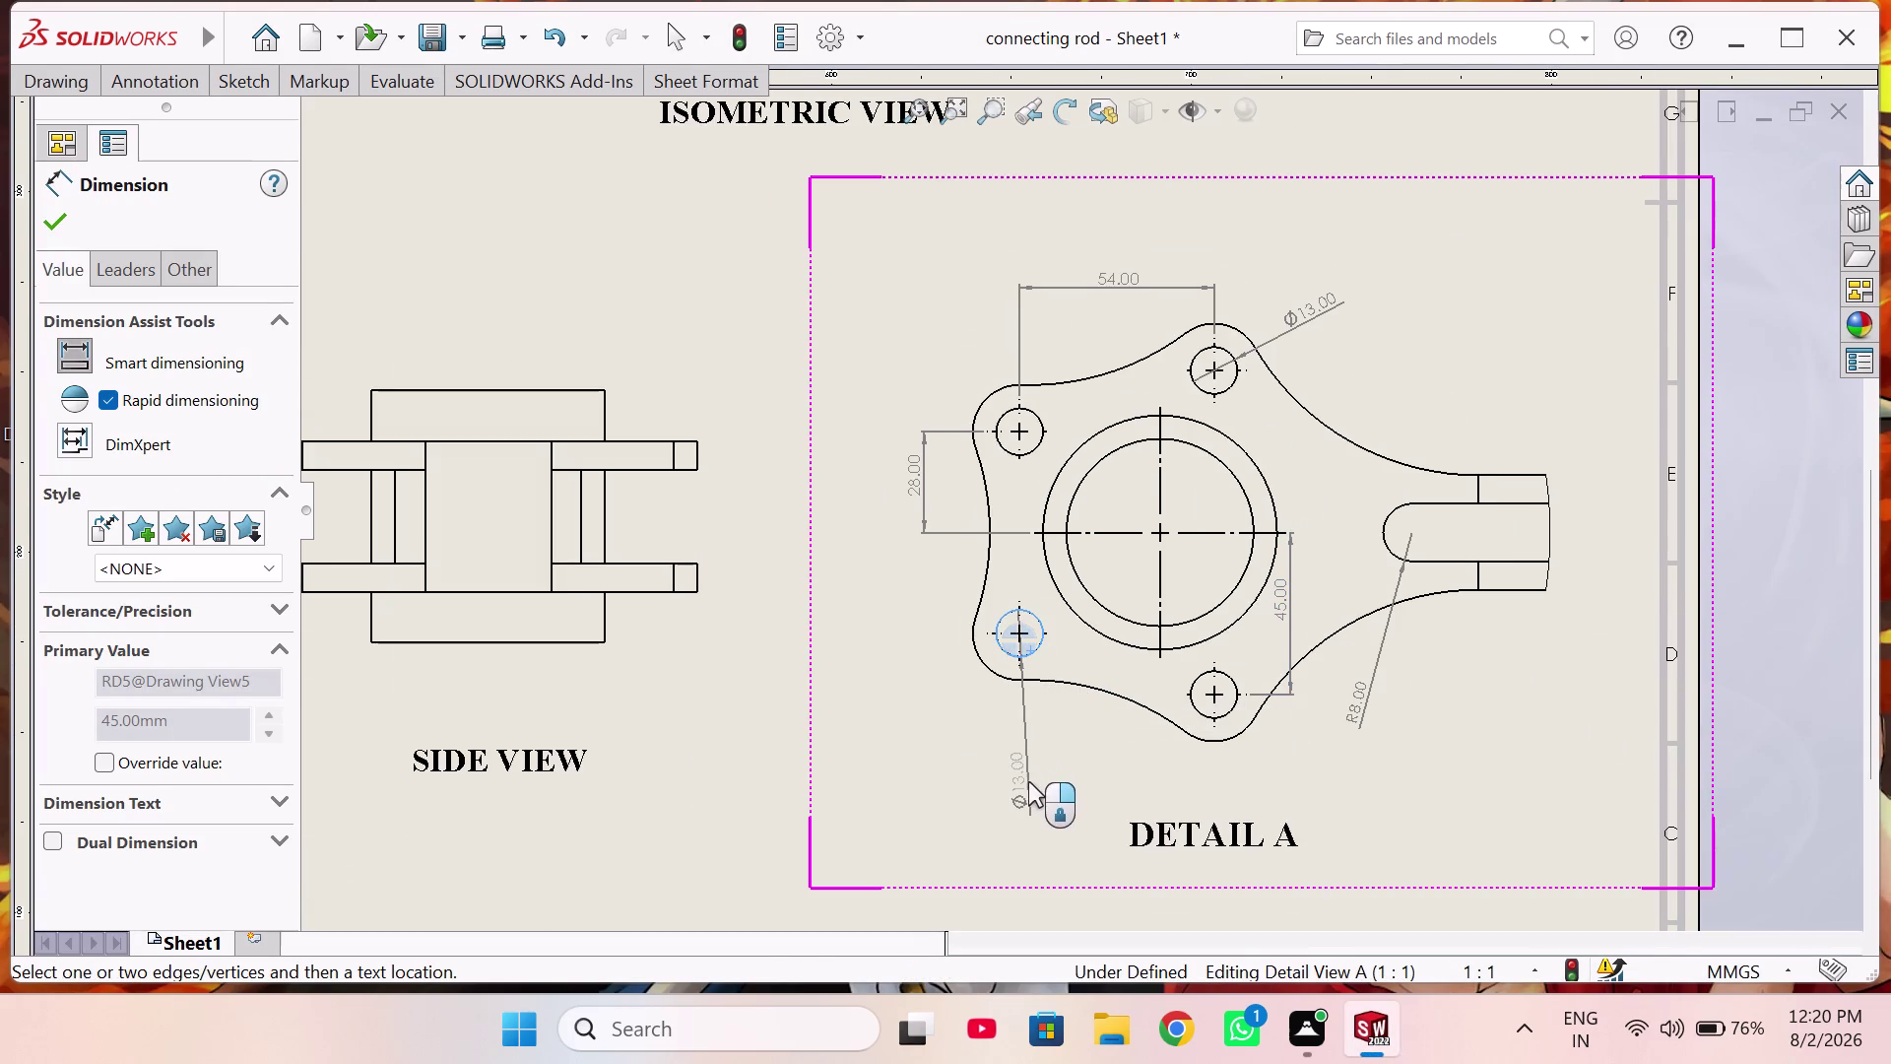
click(910, 584)
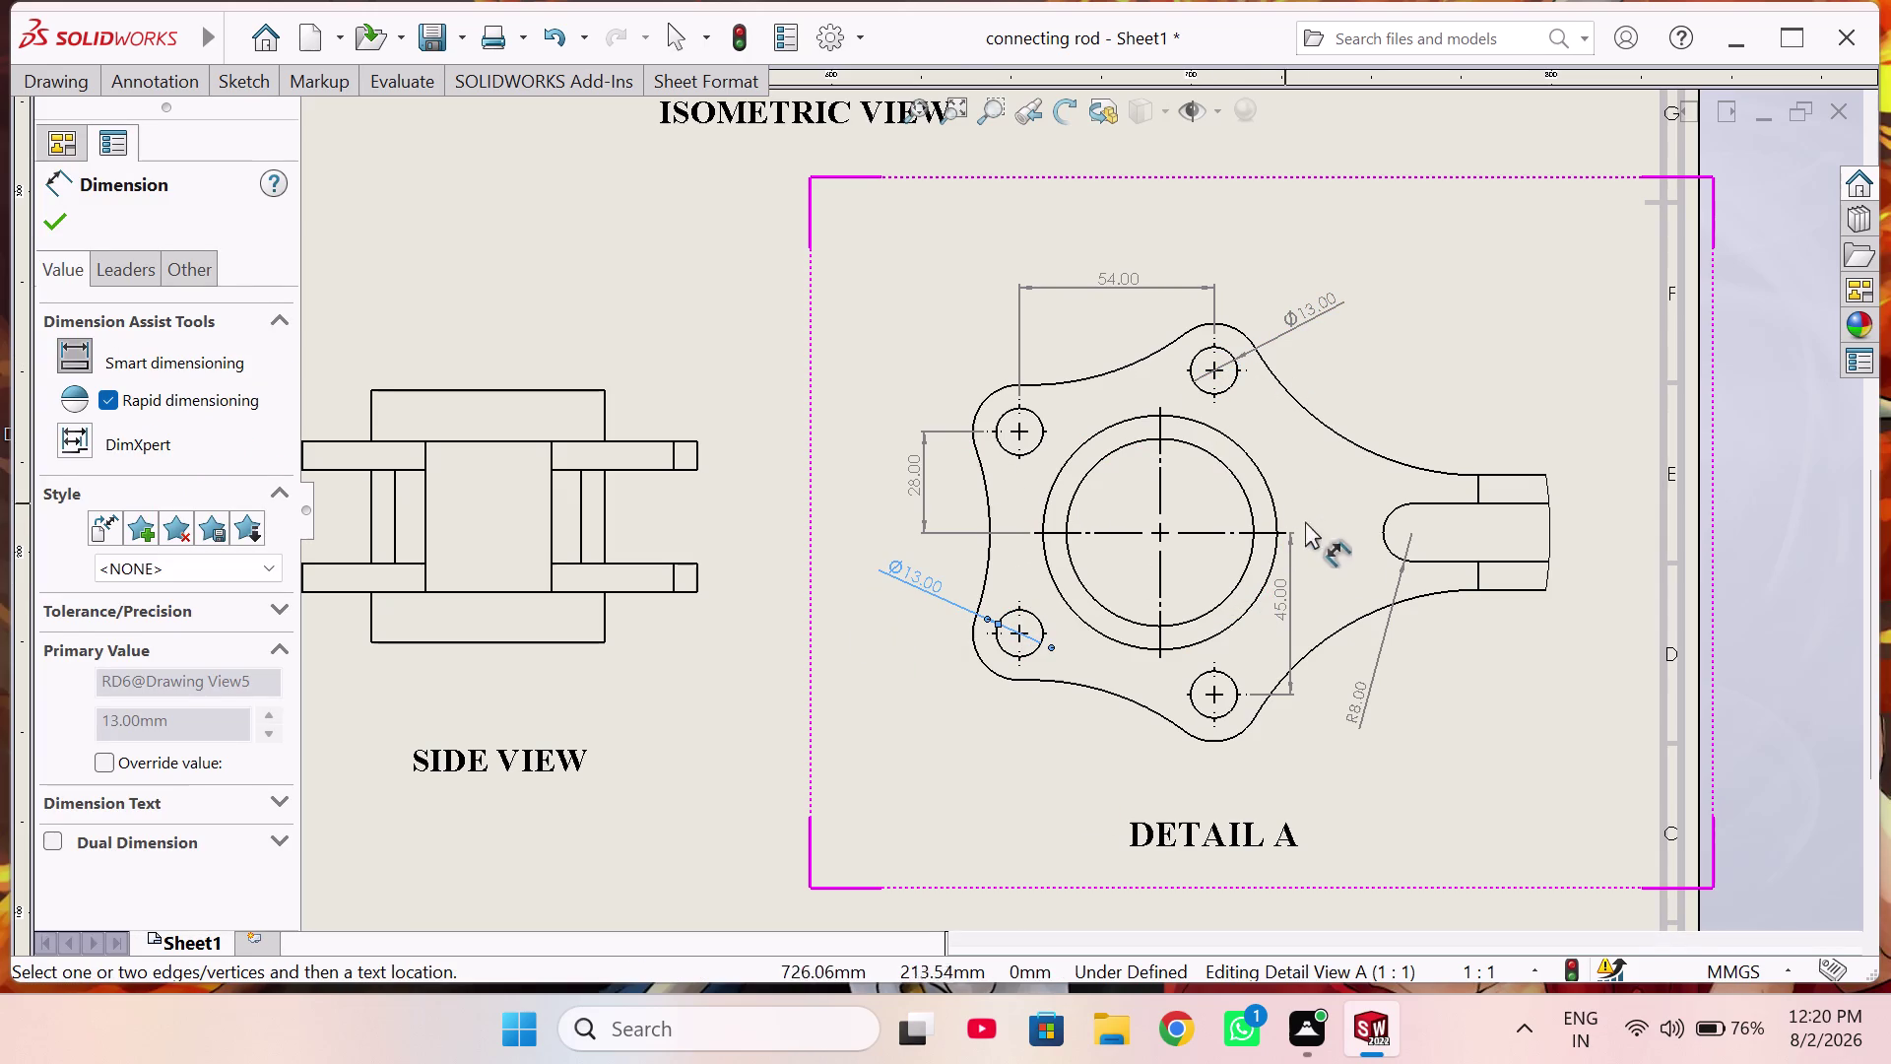
click(1335, 429)
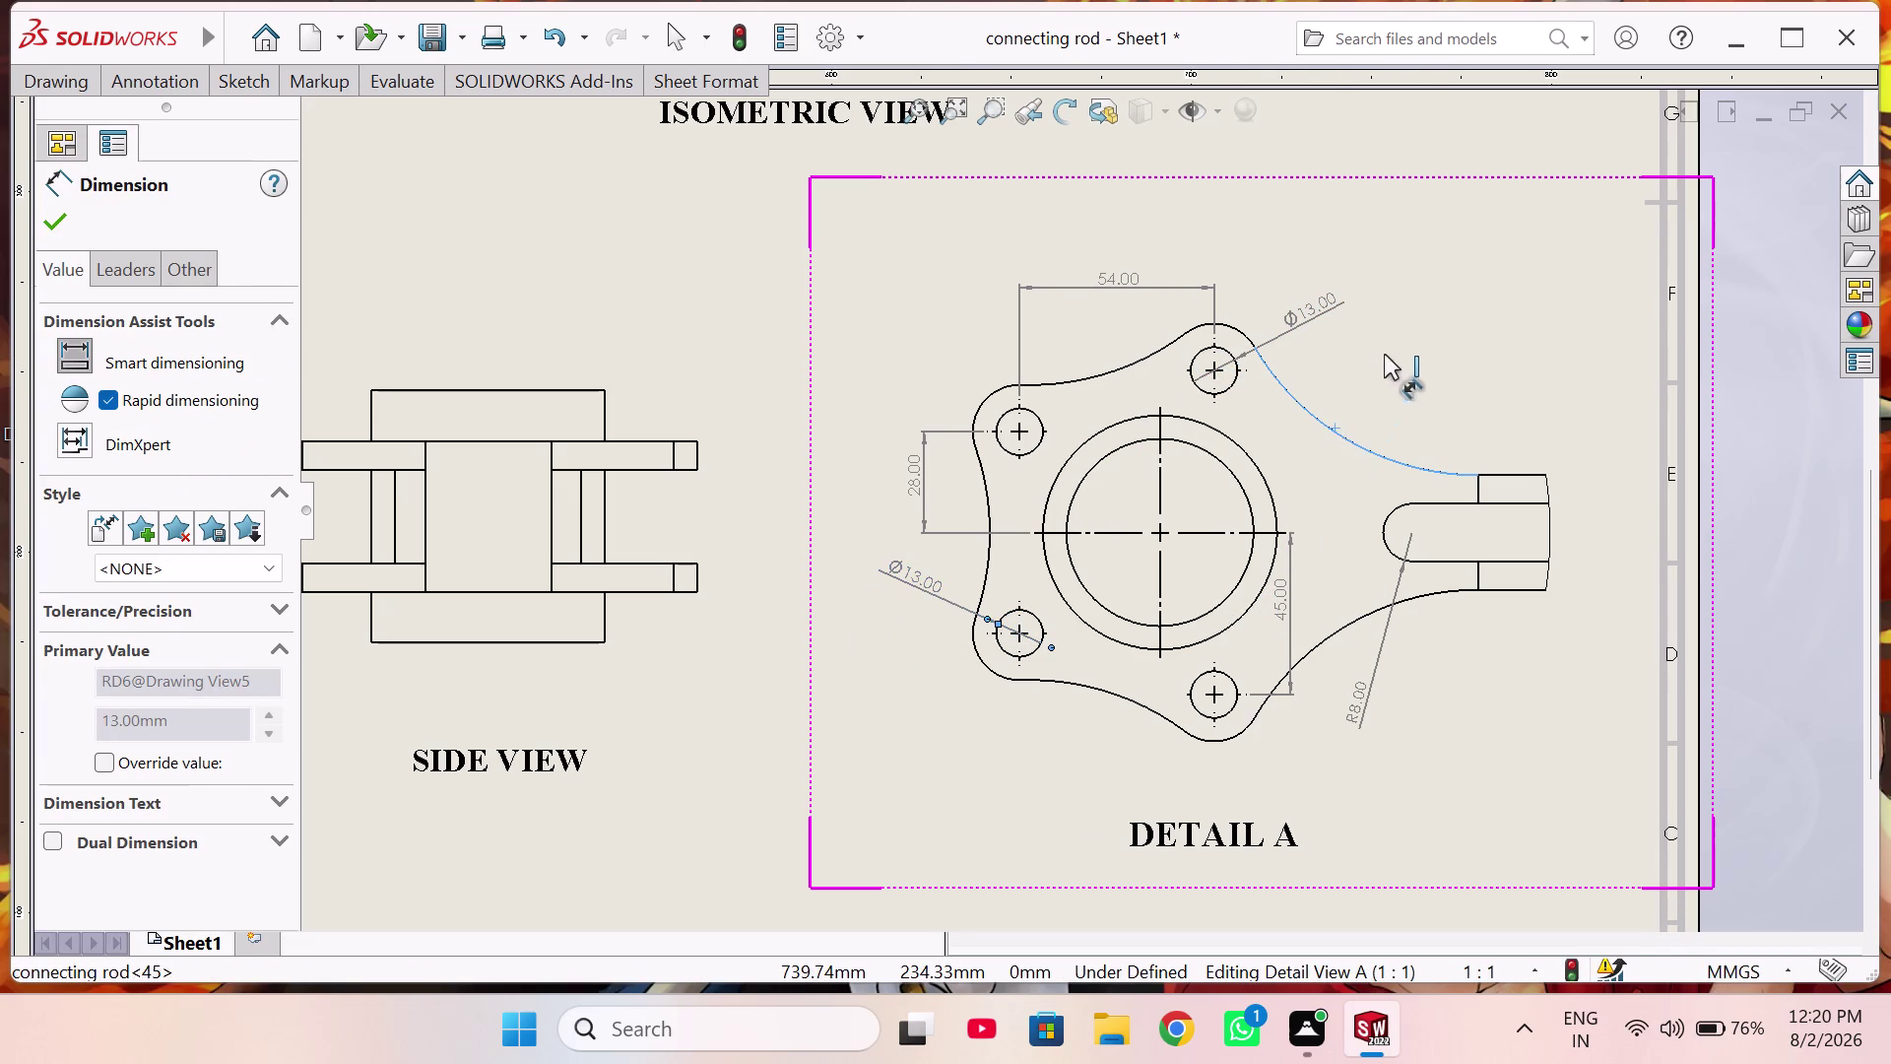
click(1407, 320)
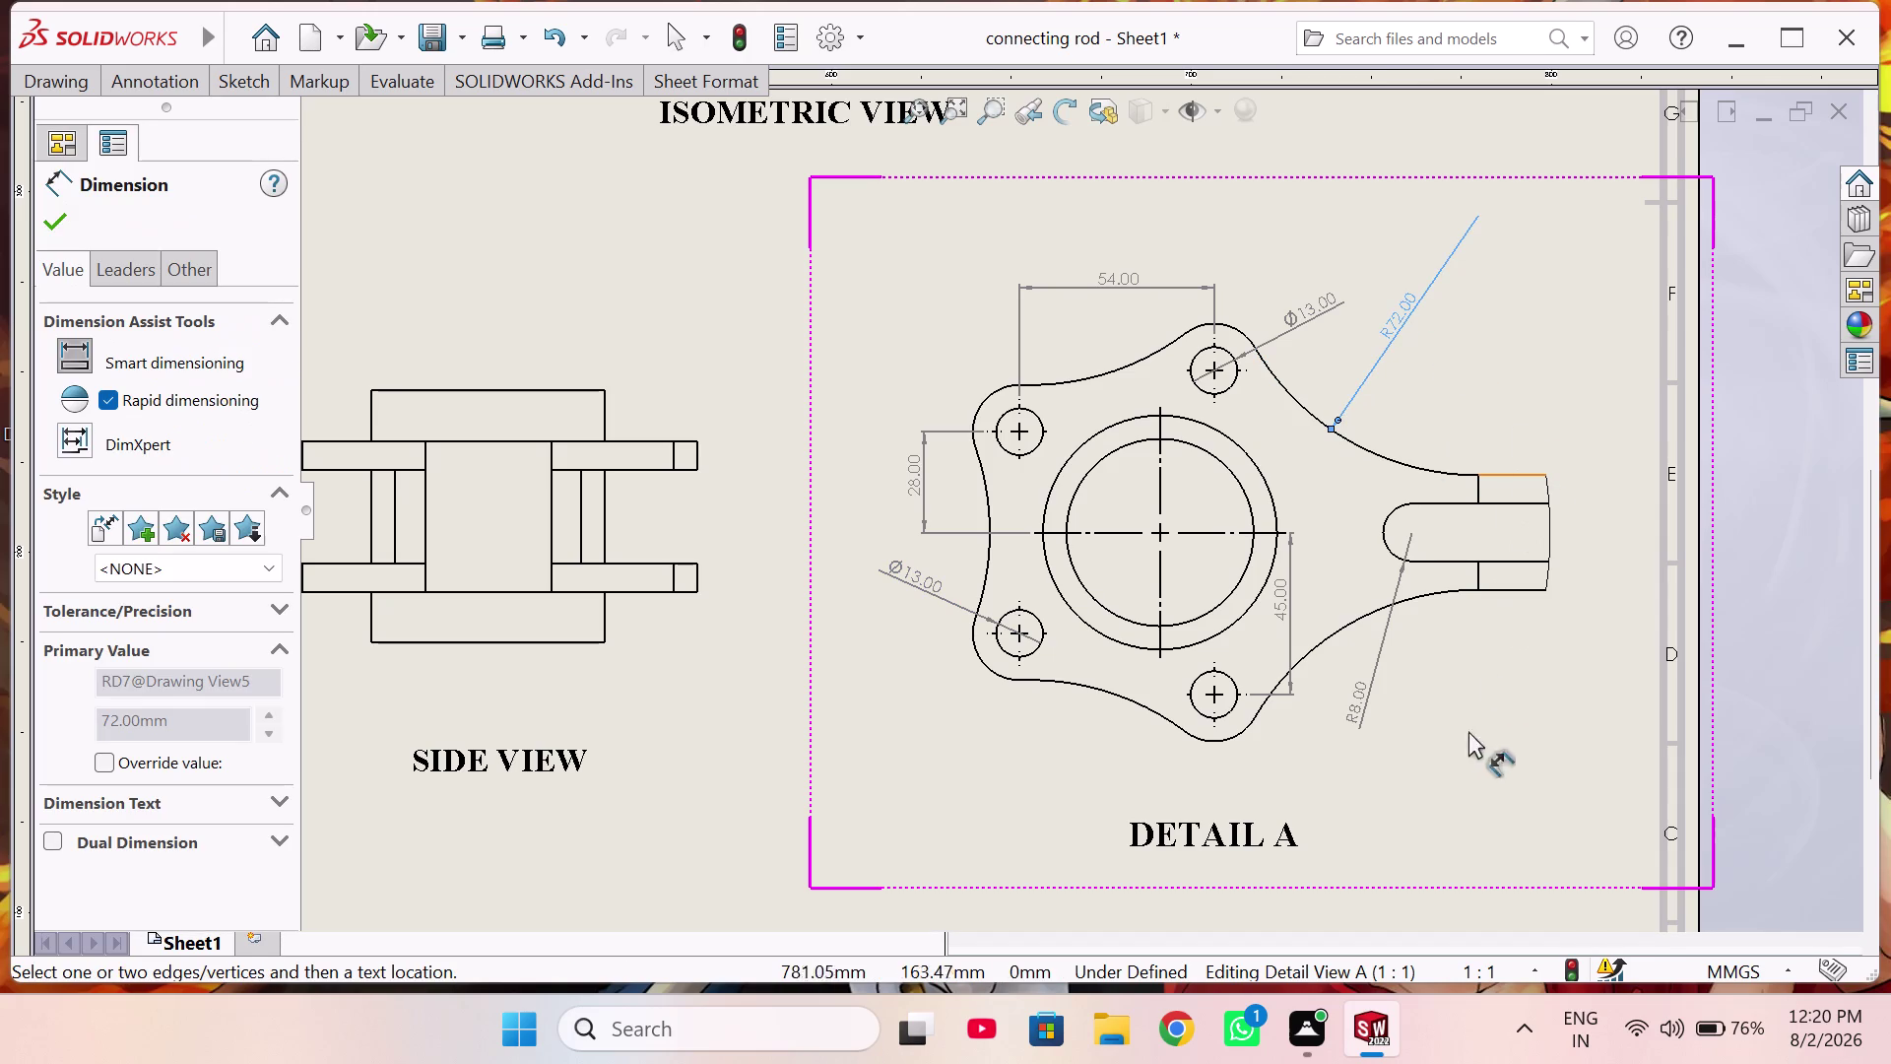
scroll(up, 3)
scroll(up, 3)
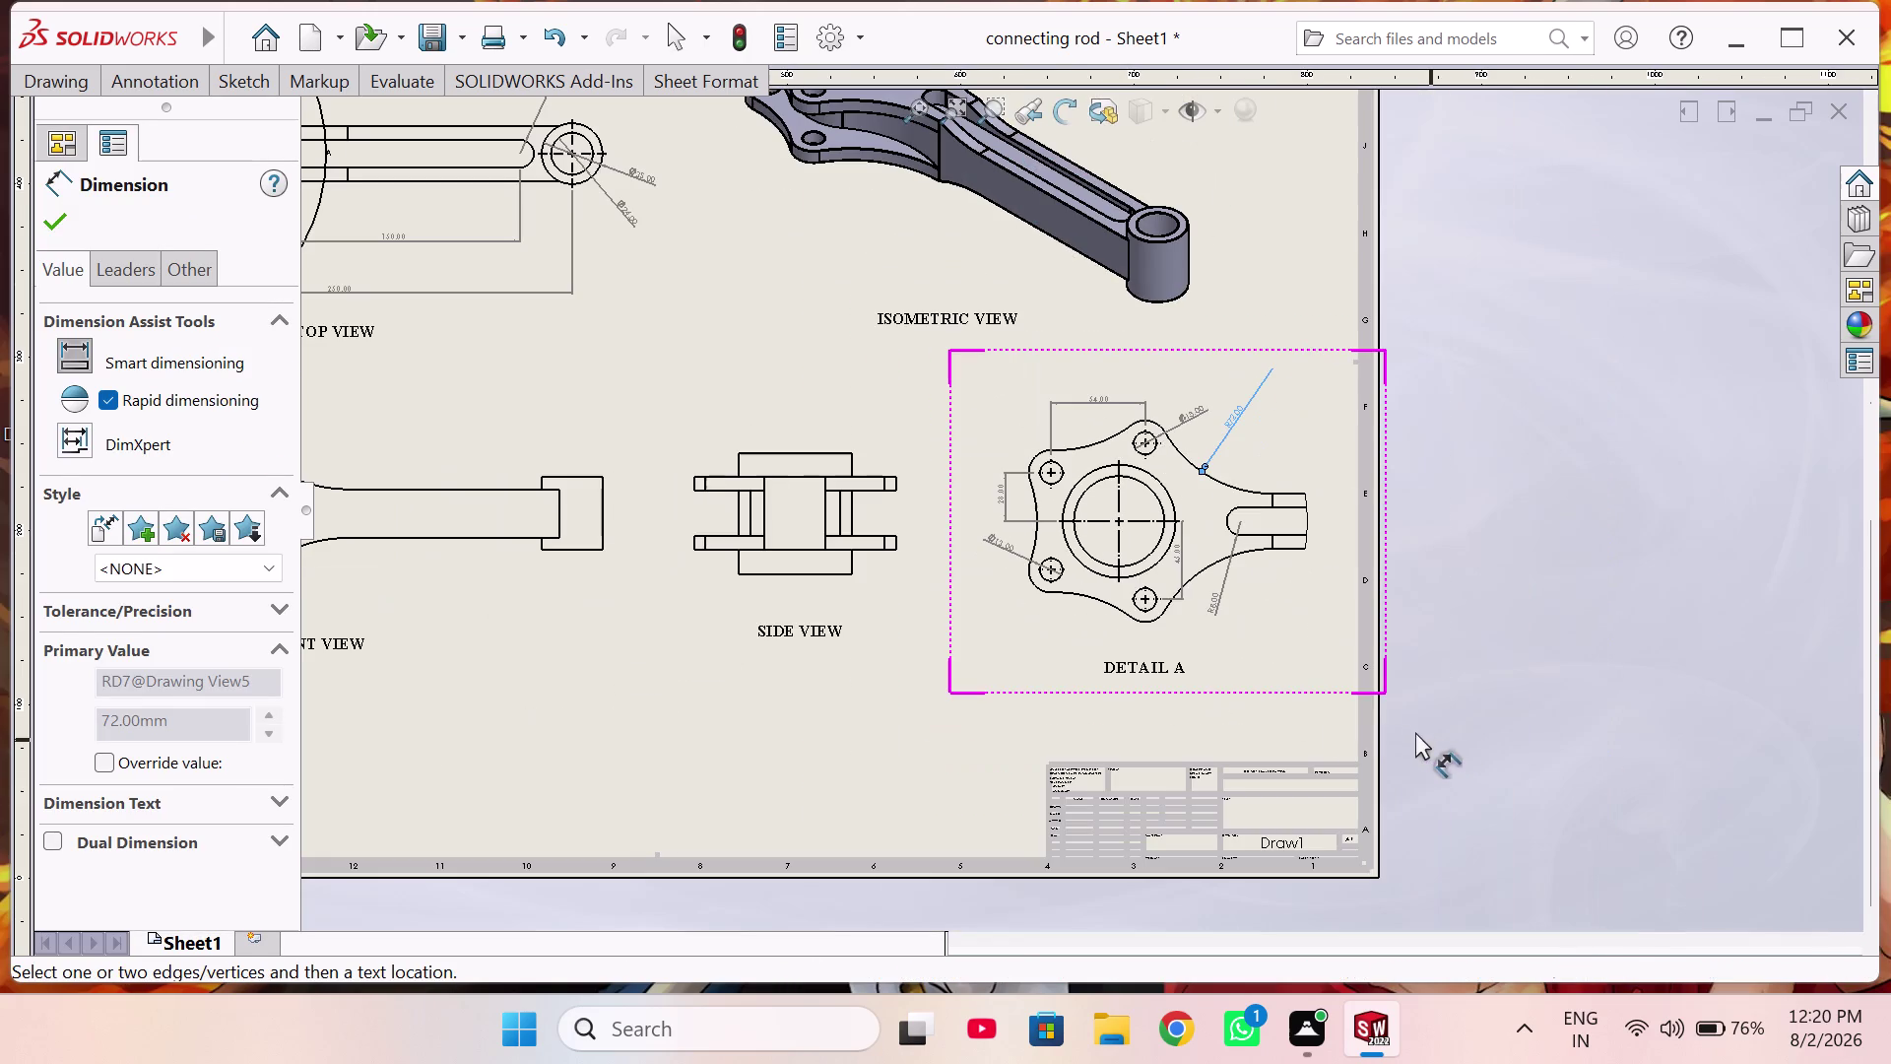
scroll(up, 3)
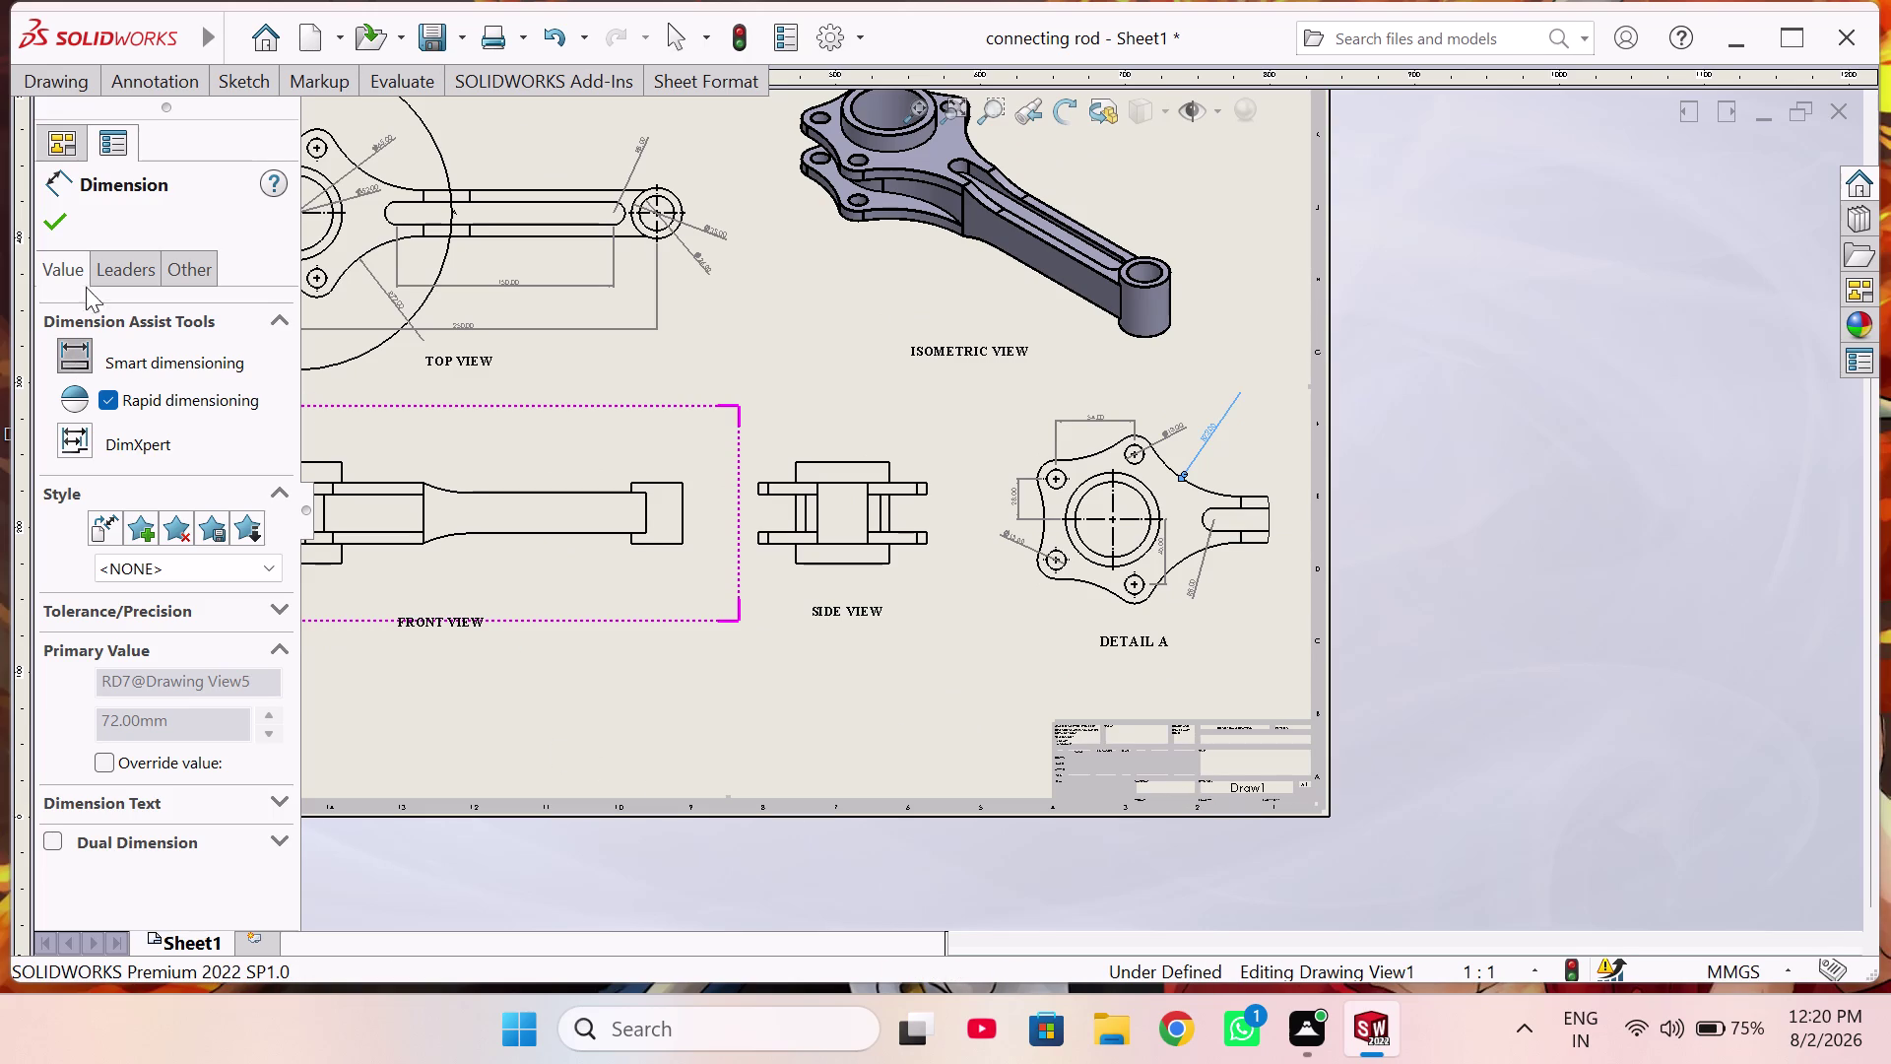
scroll(up, 3)
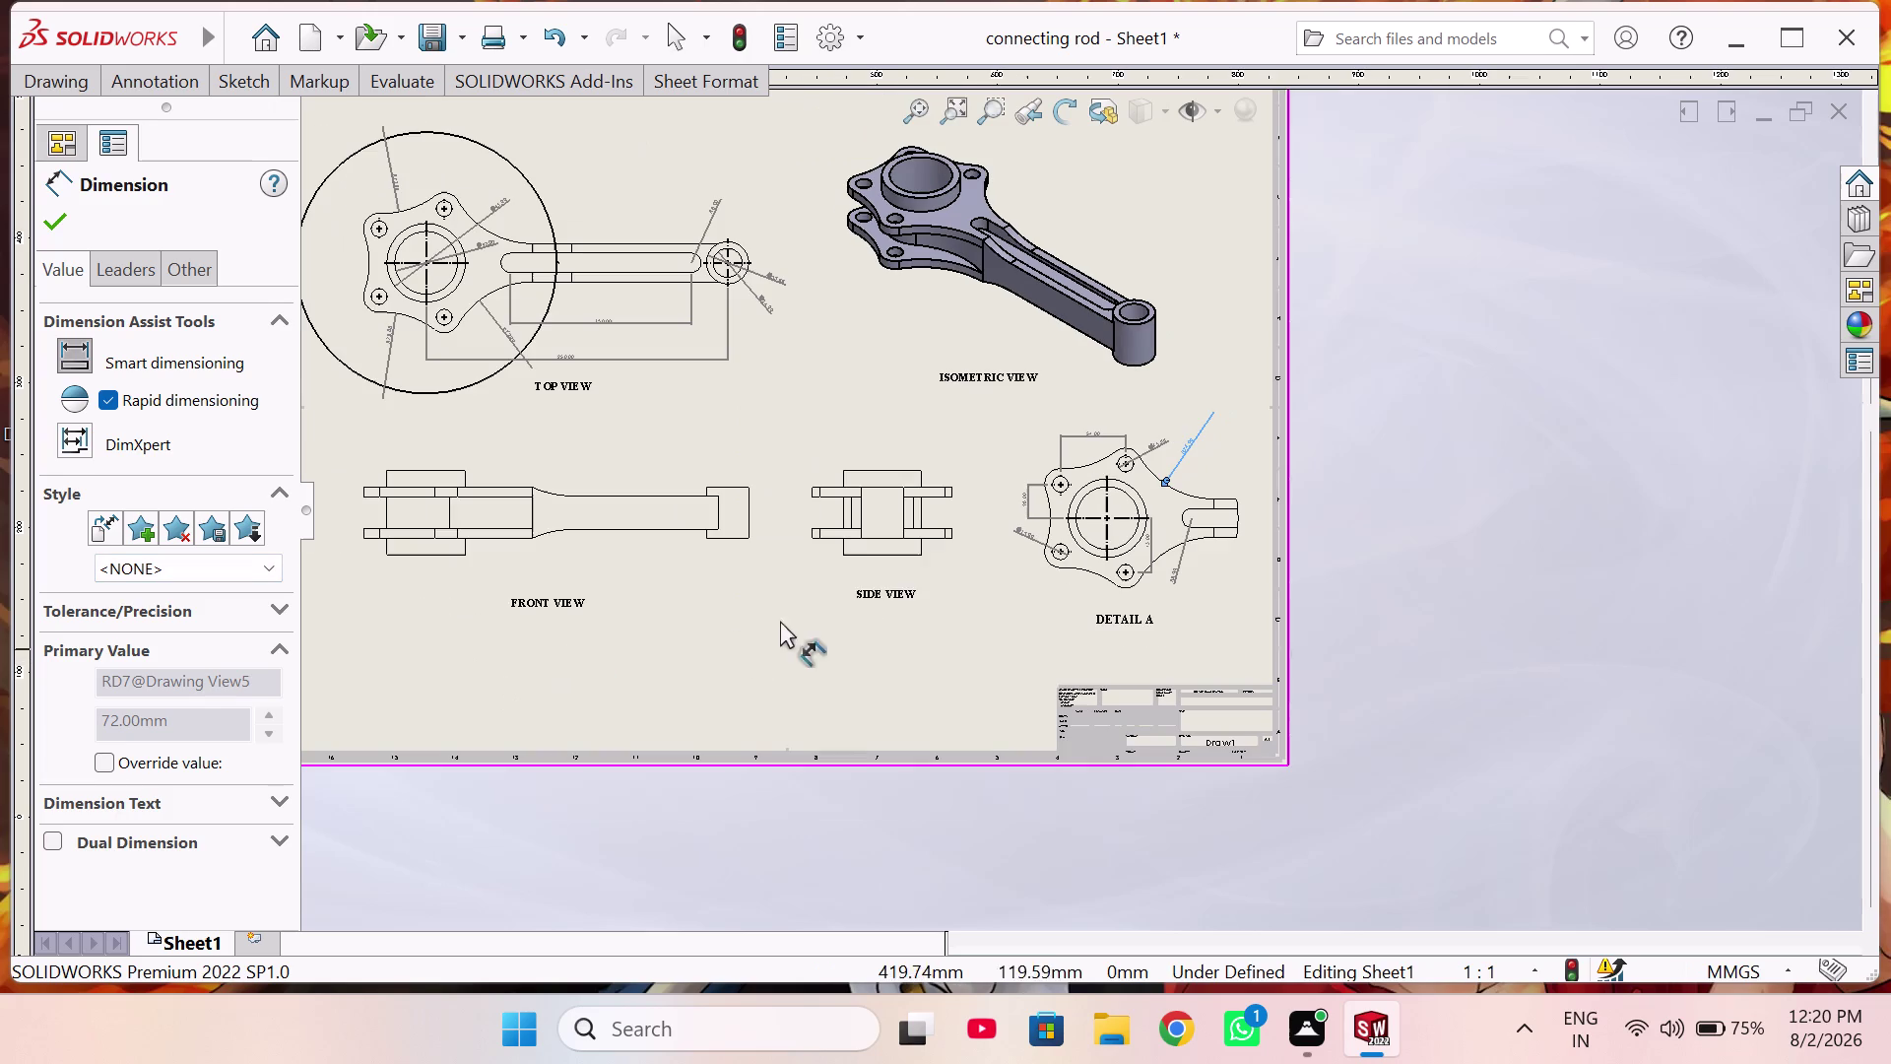
scroll(down, 3)
scroll(down, 3)
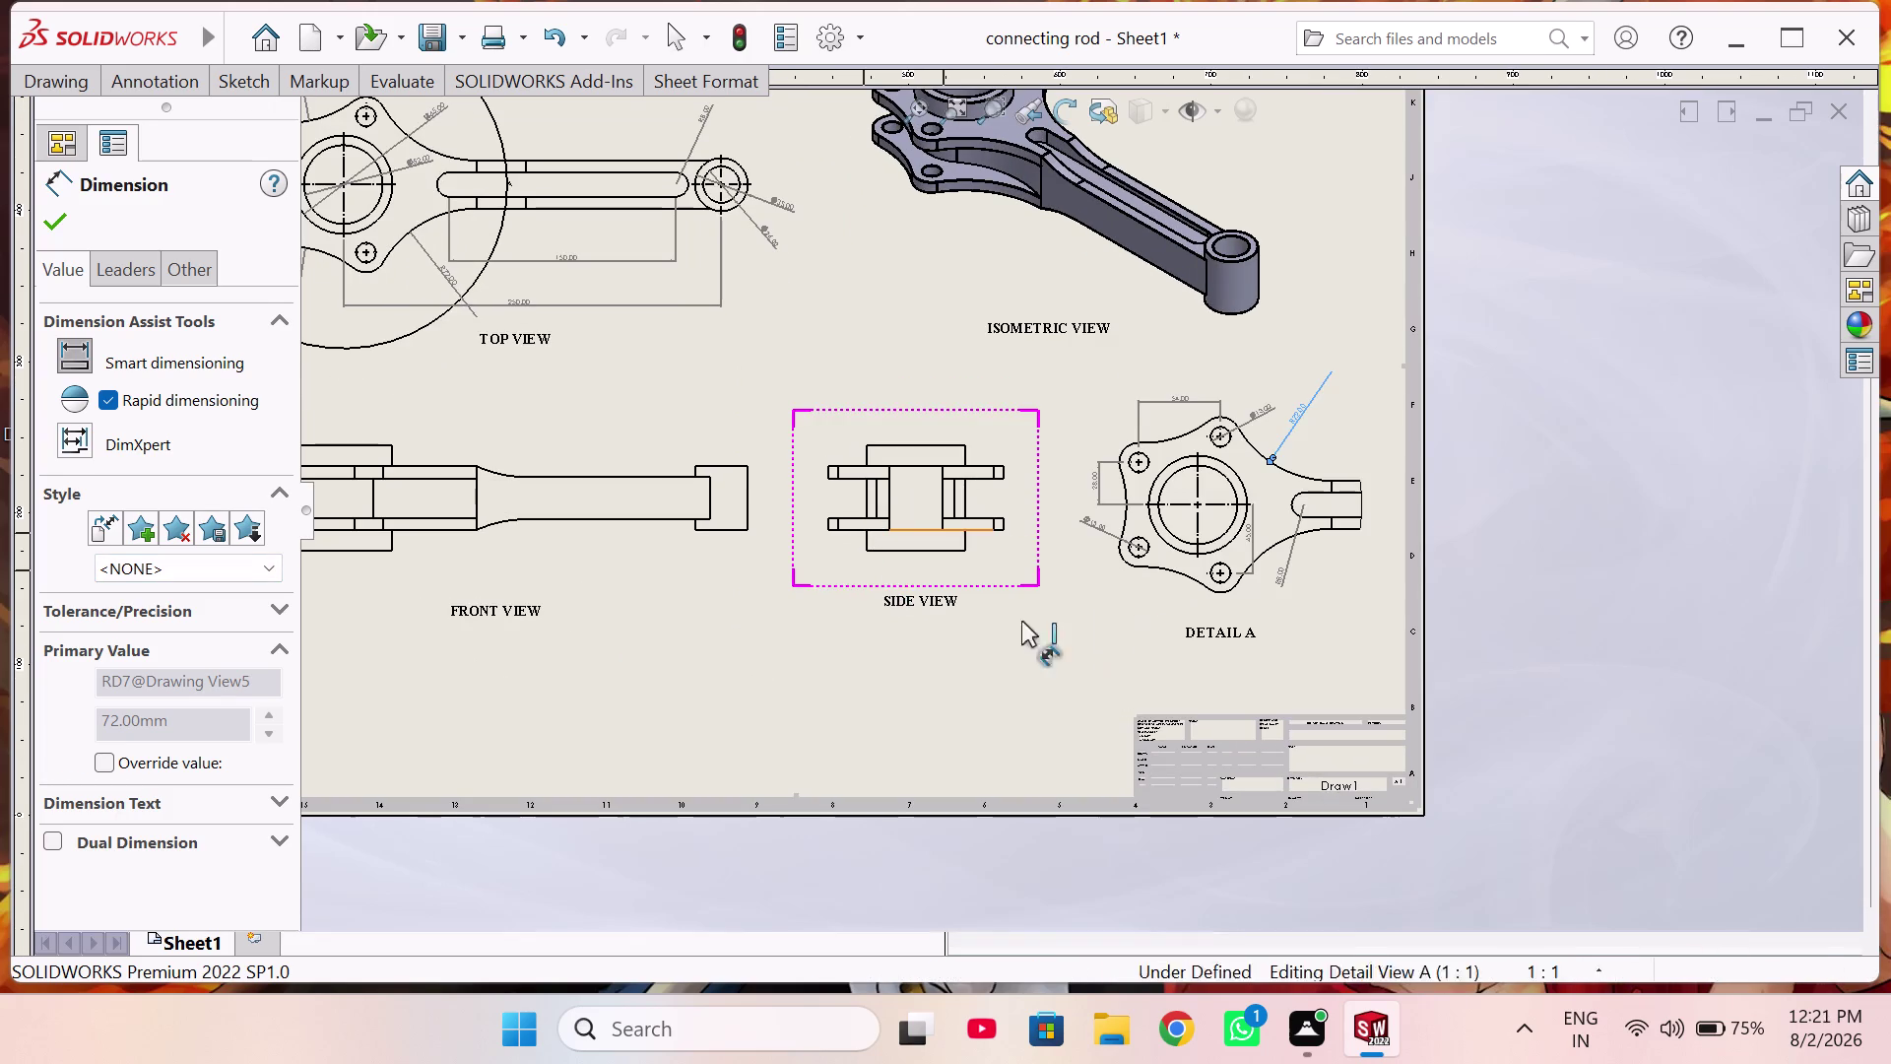
Dimension the side view's 42.00 height and both 8.00 plate thicknesses.
click(981, 532)
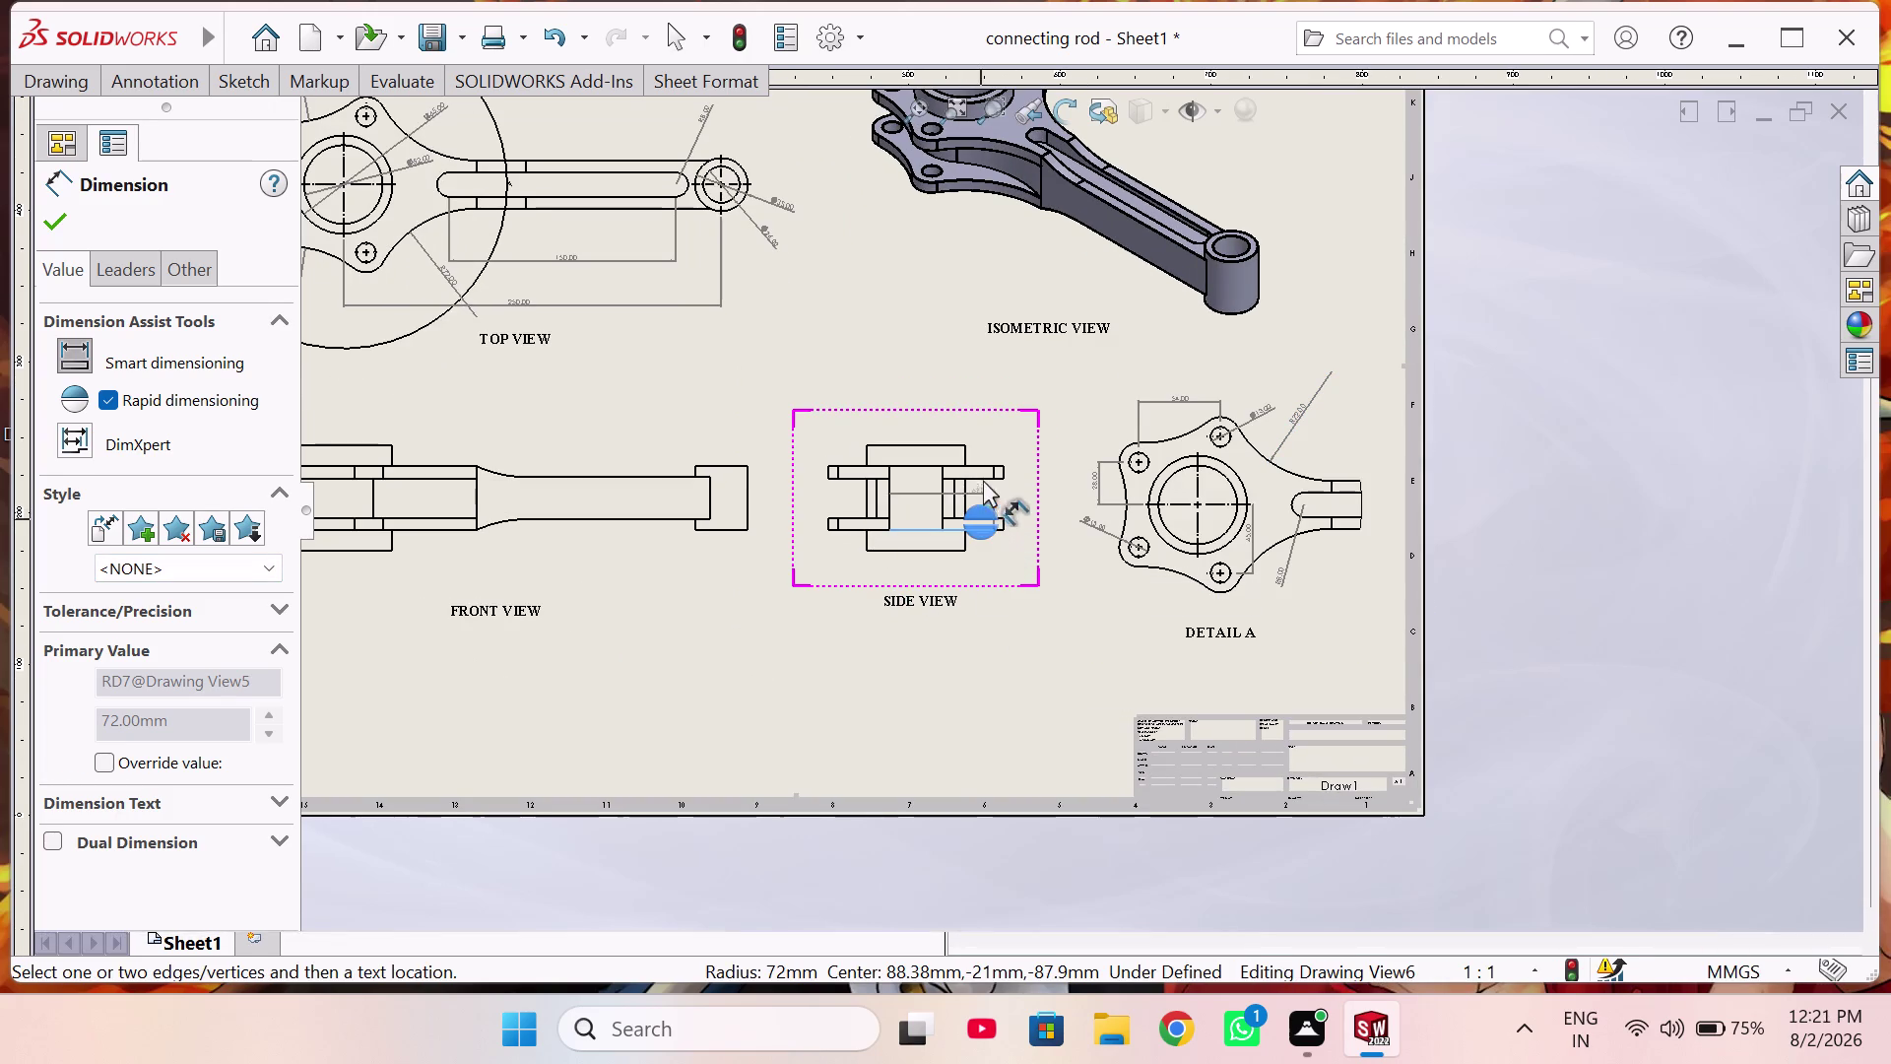
click(980, 466)
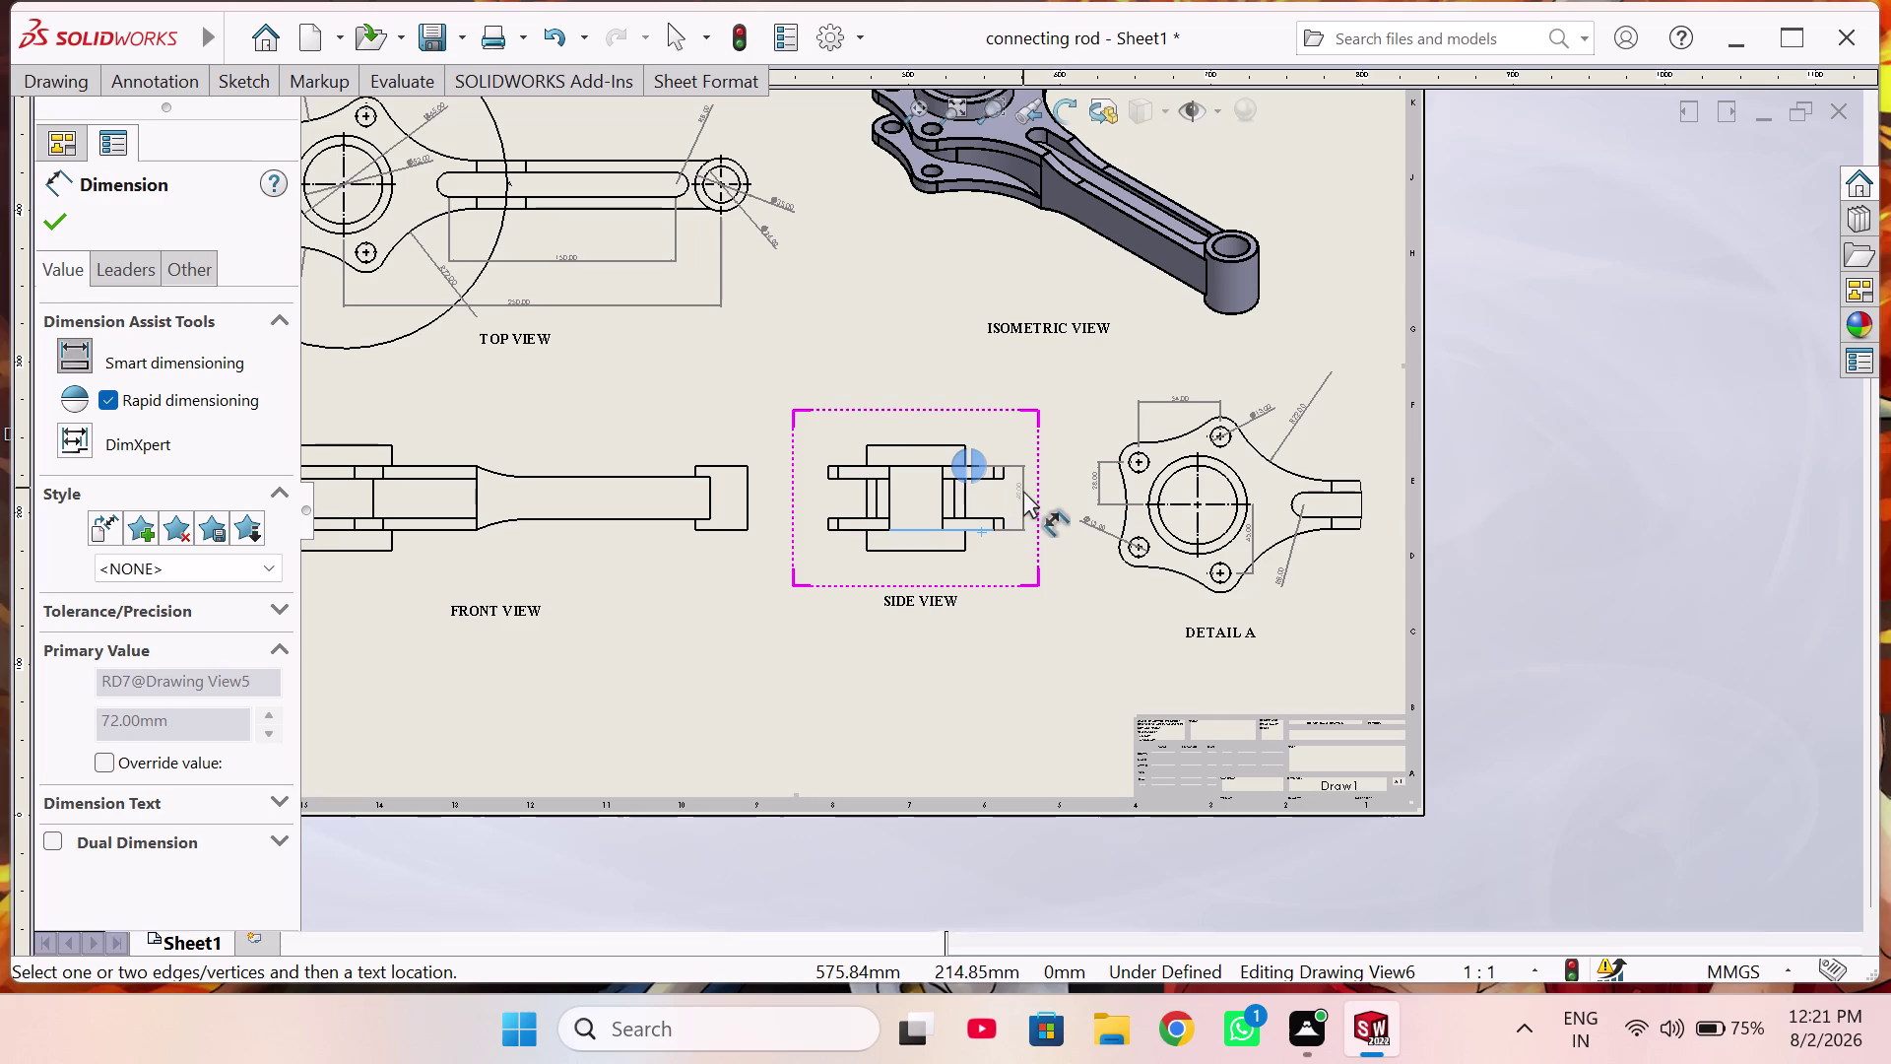
click(1025, 497)
scroll(down, 3)
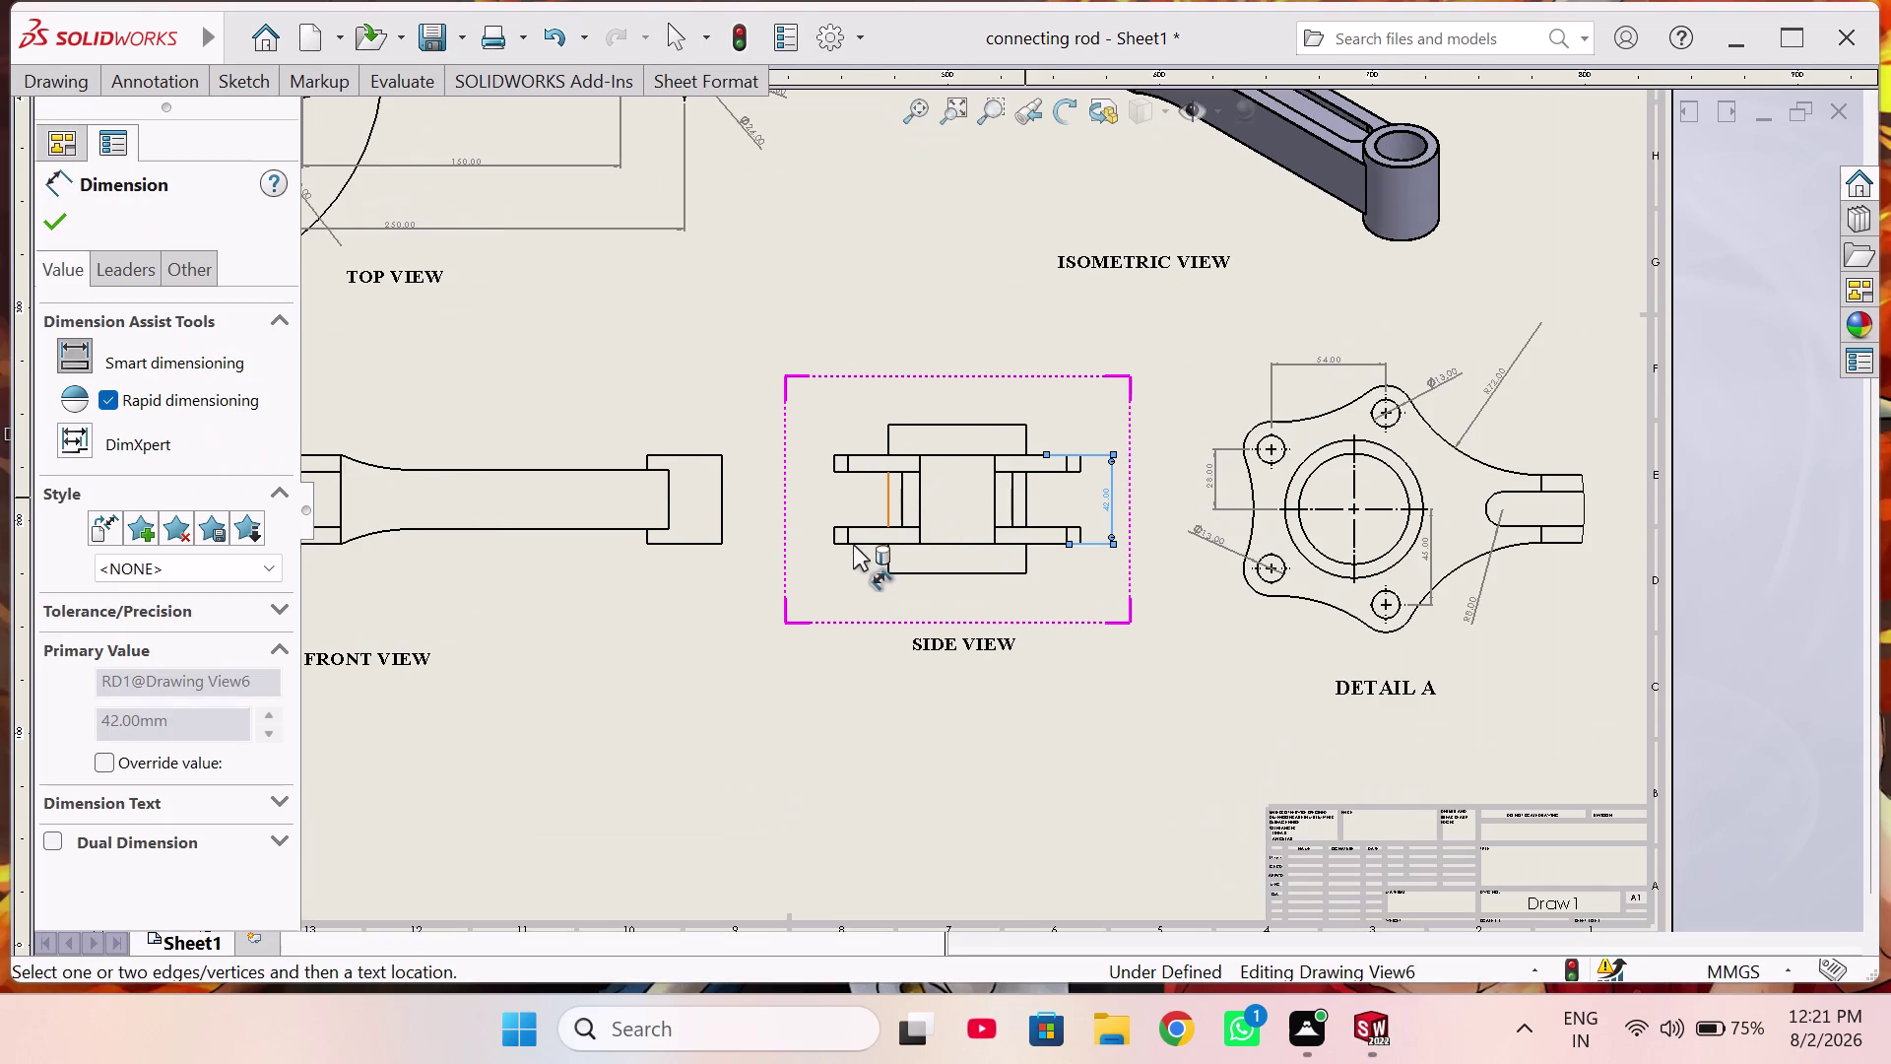
click(833, 536)
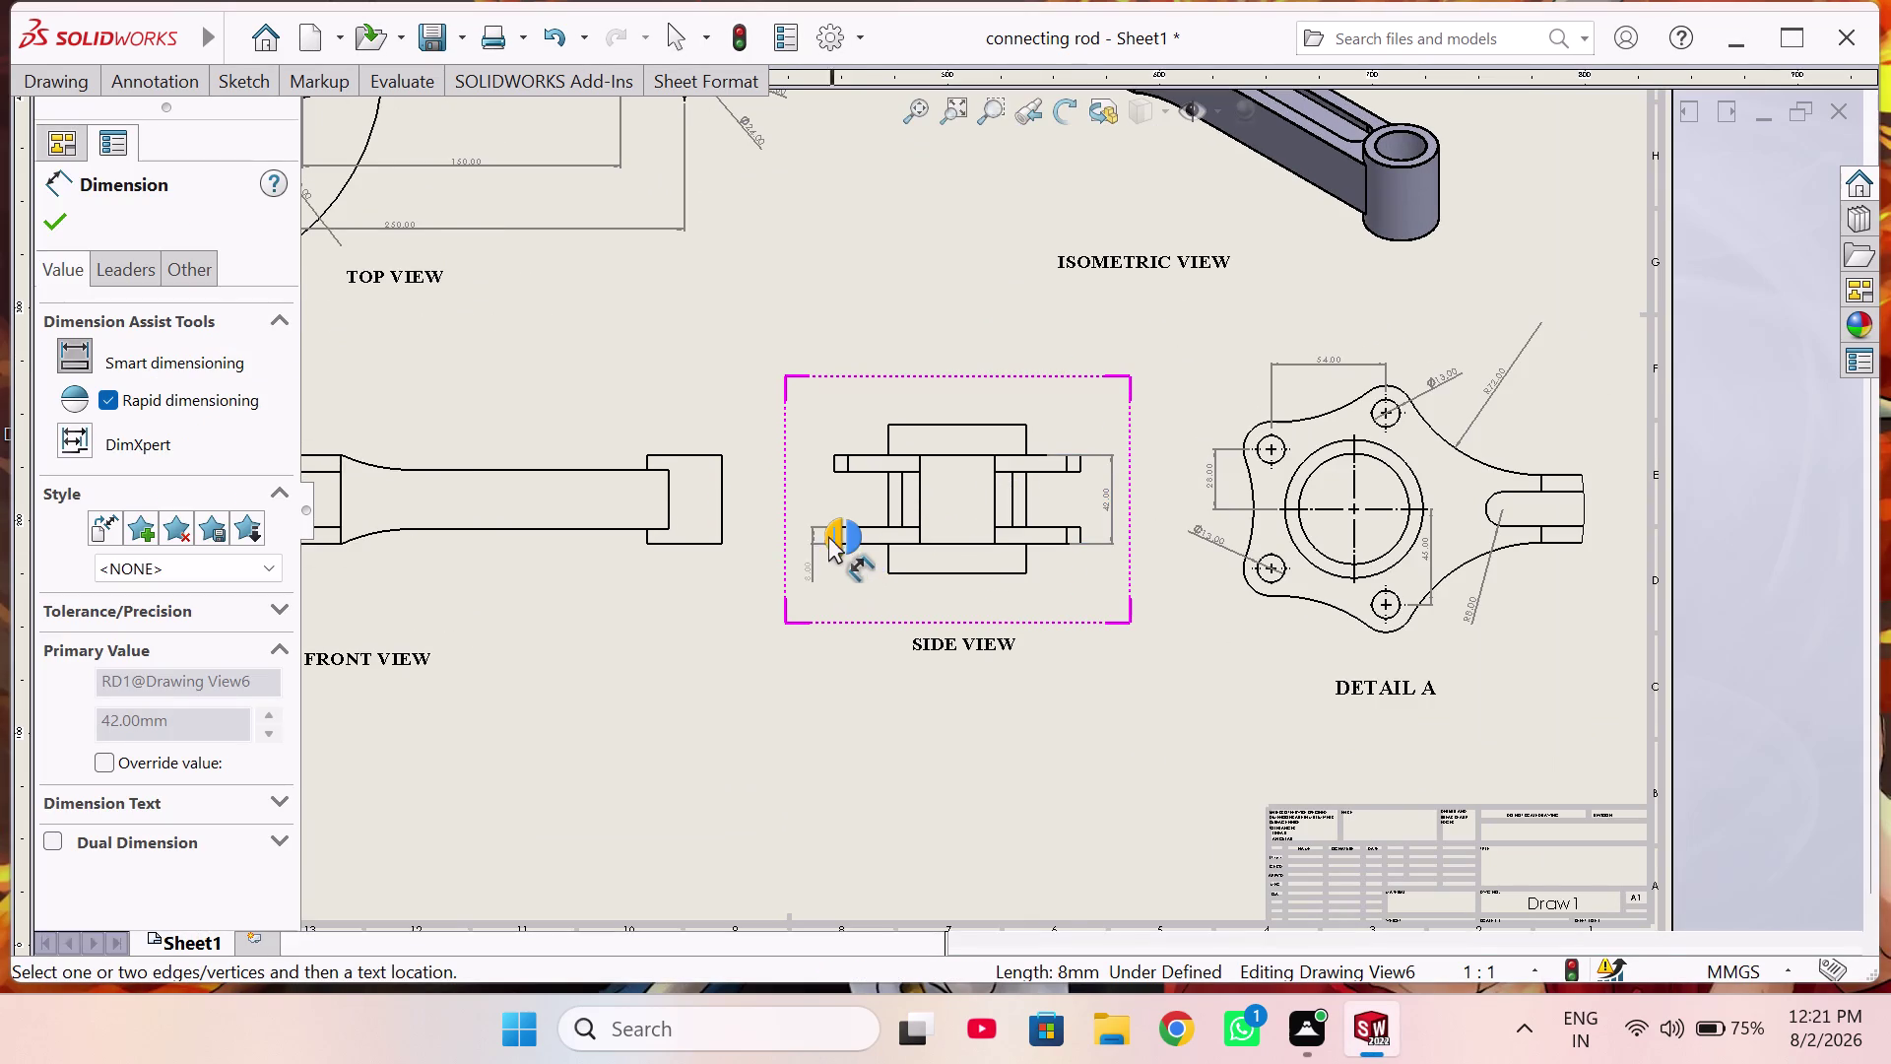
click(815, 534)
scroll(down, 3)
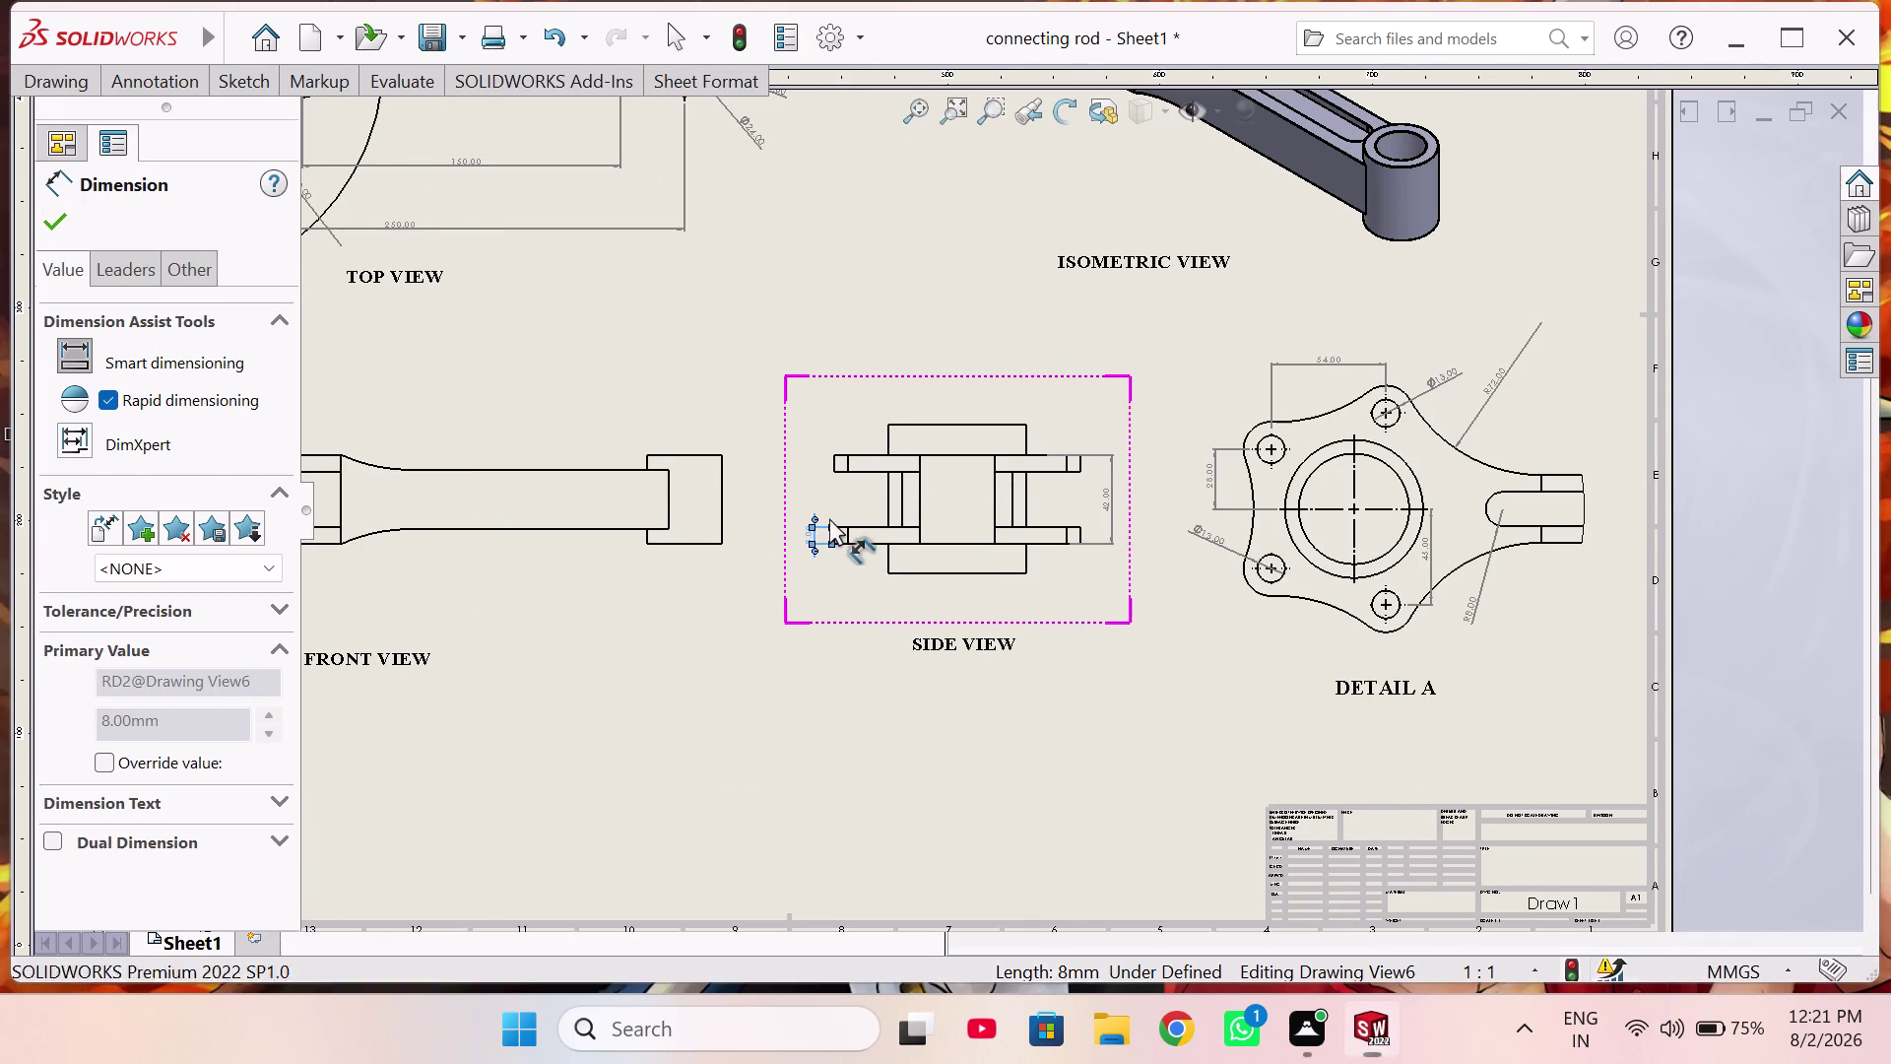
scroll(down, 3)
scroll(down, 3)
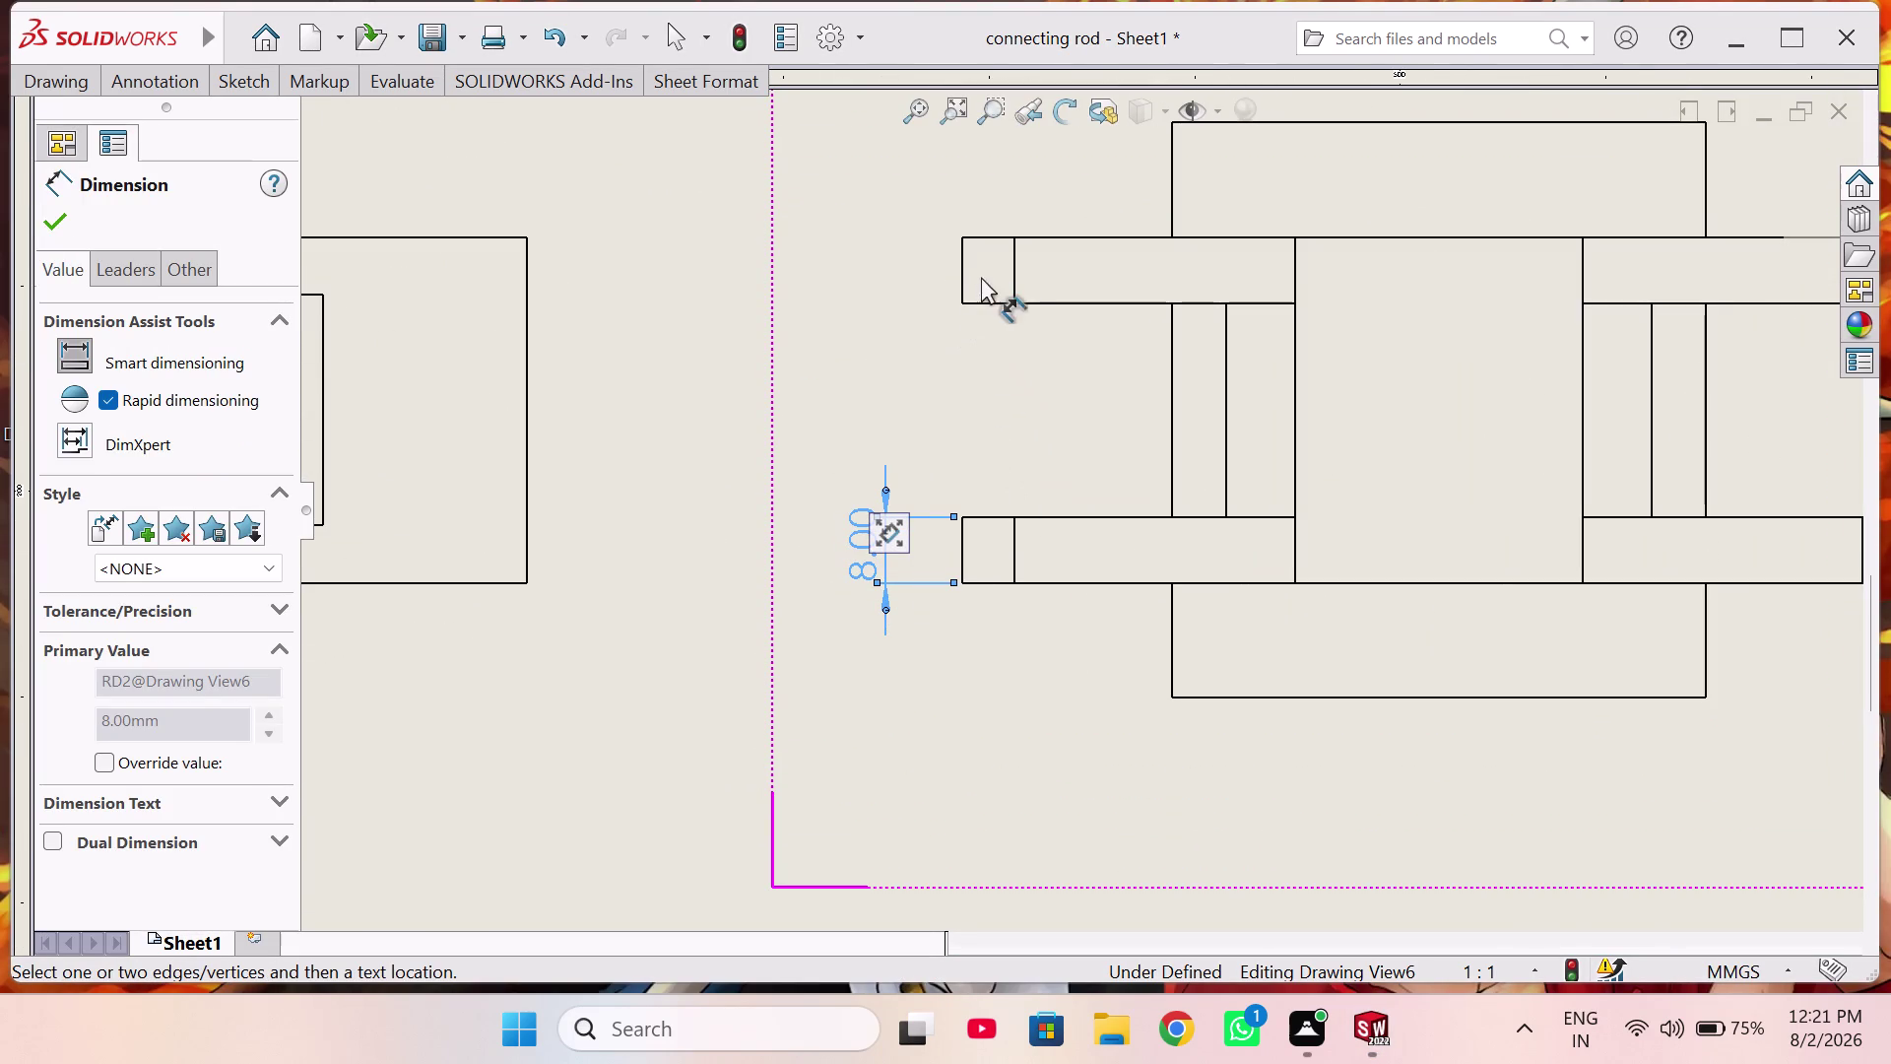
click(961, 272)
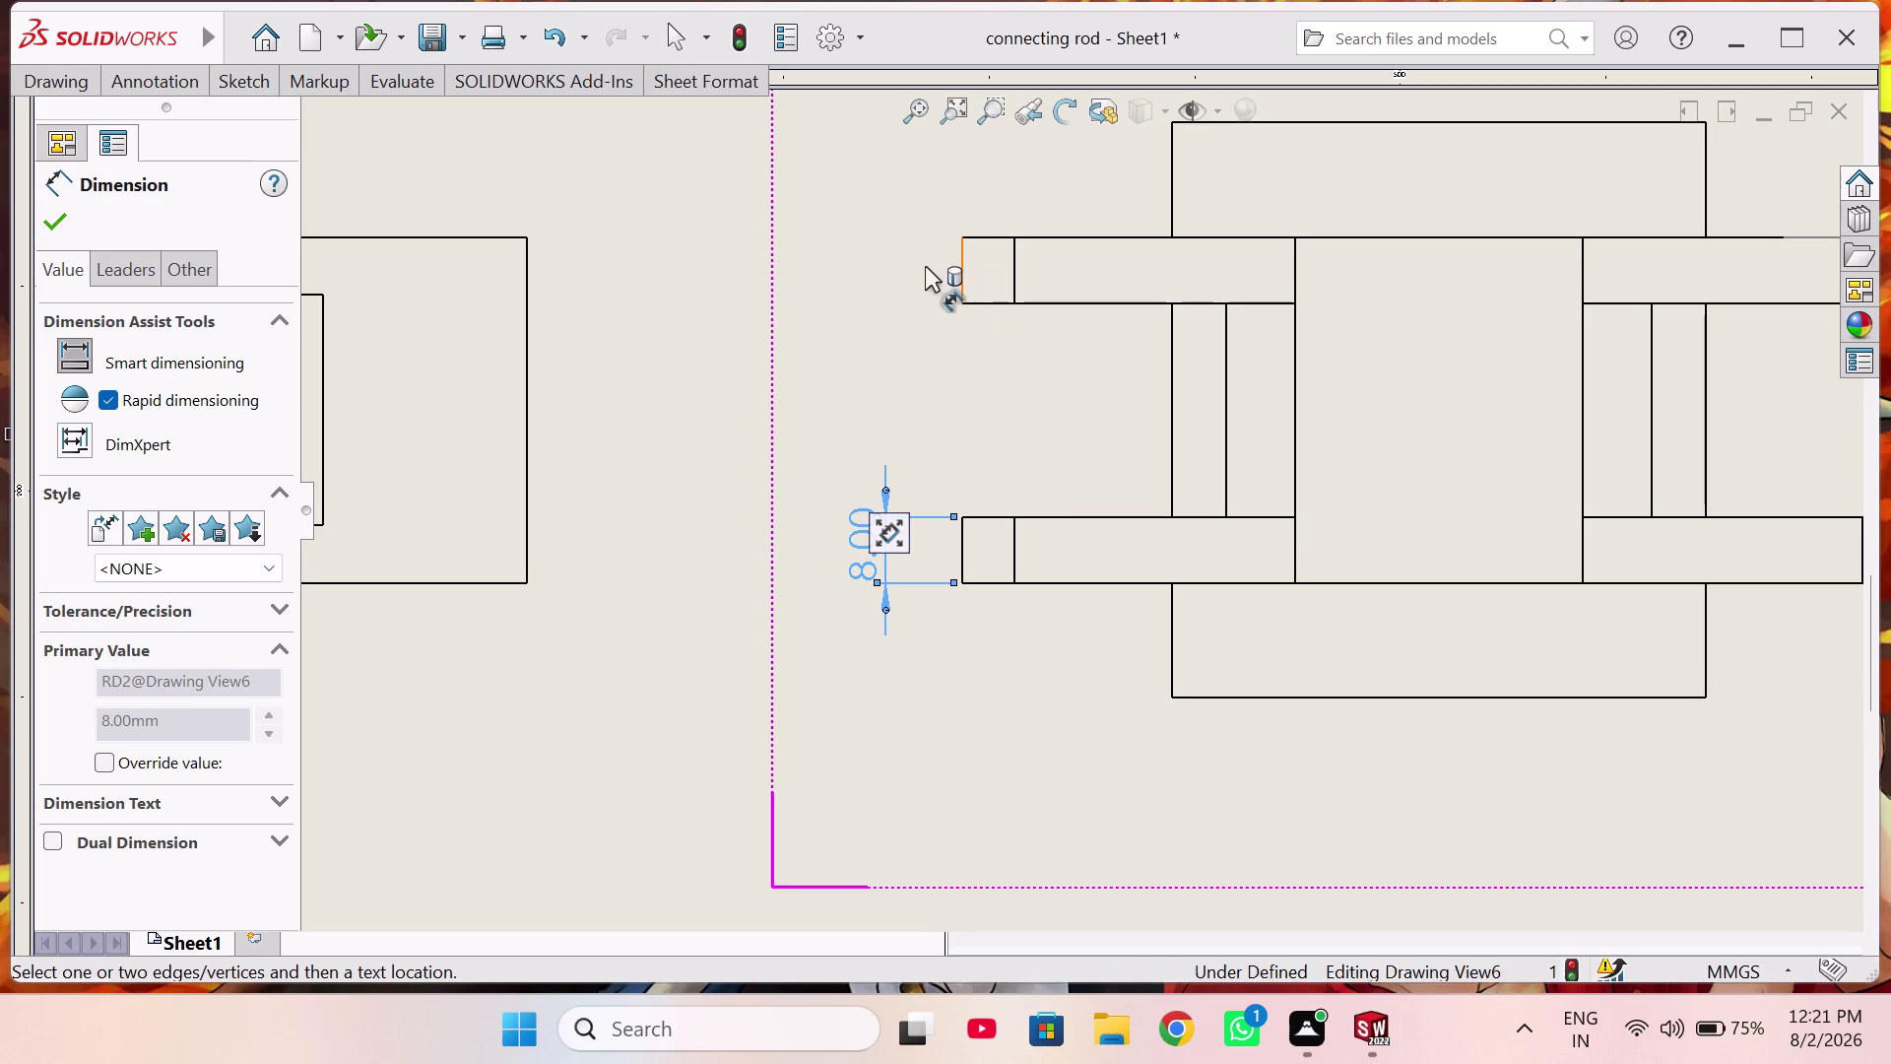
click(895, 263)
Add the 26.00 gap dimension between the two plates.
scroll(up, 3)
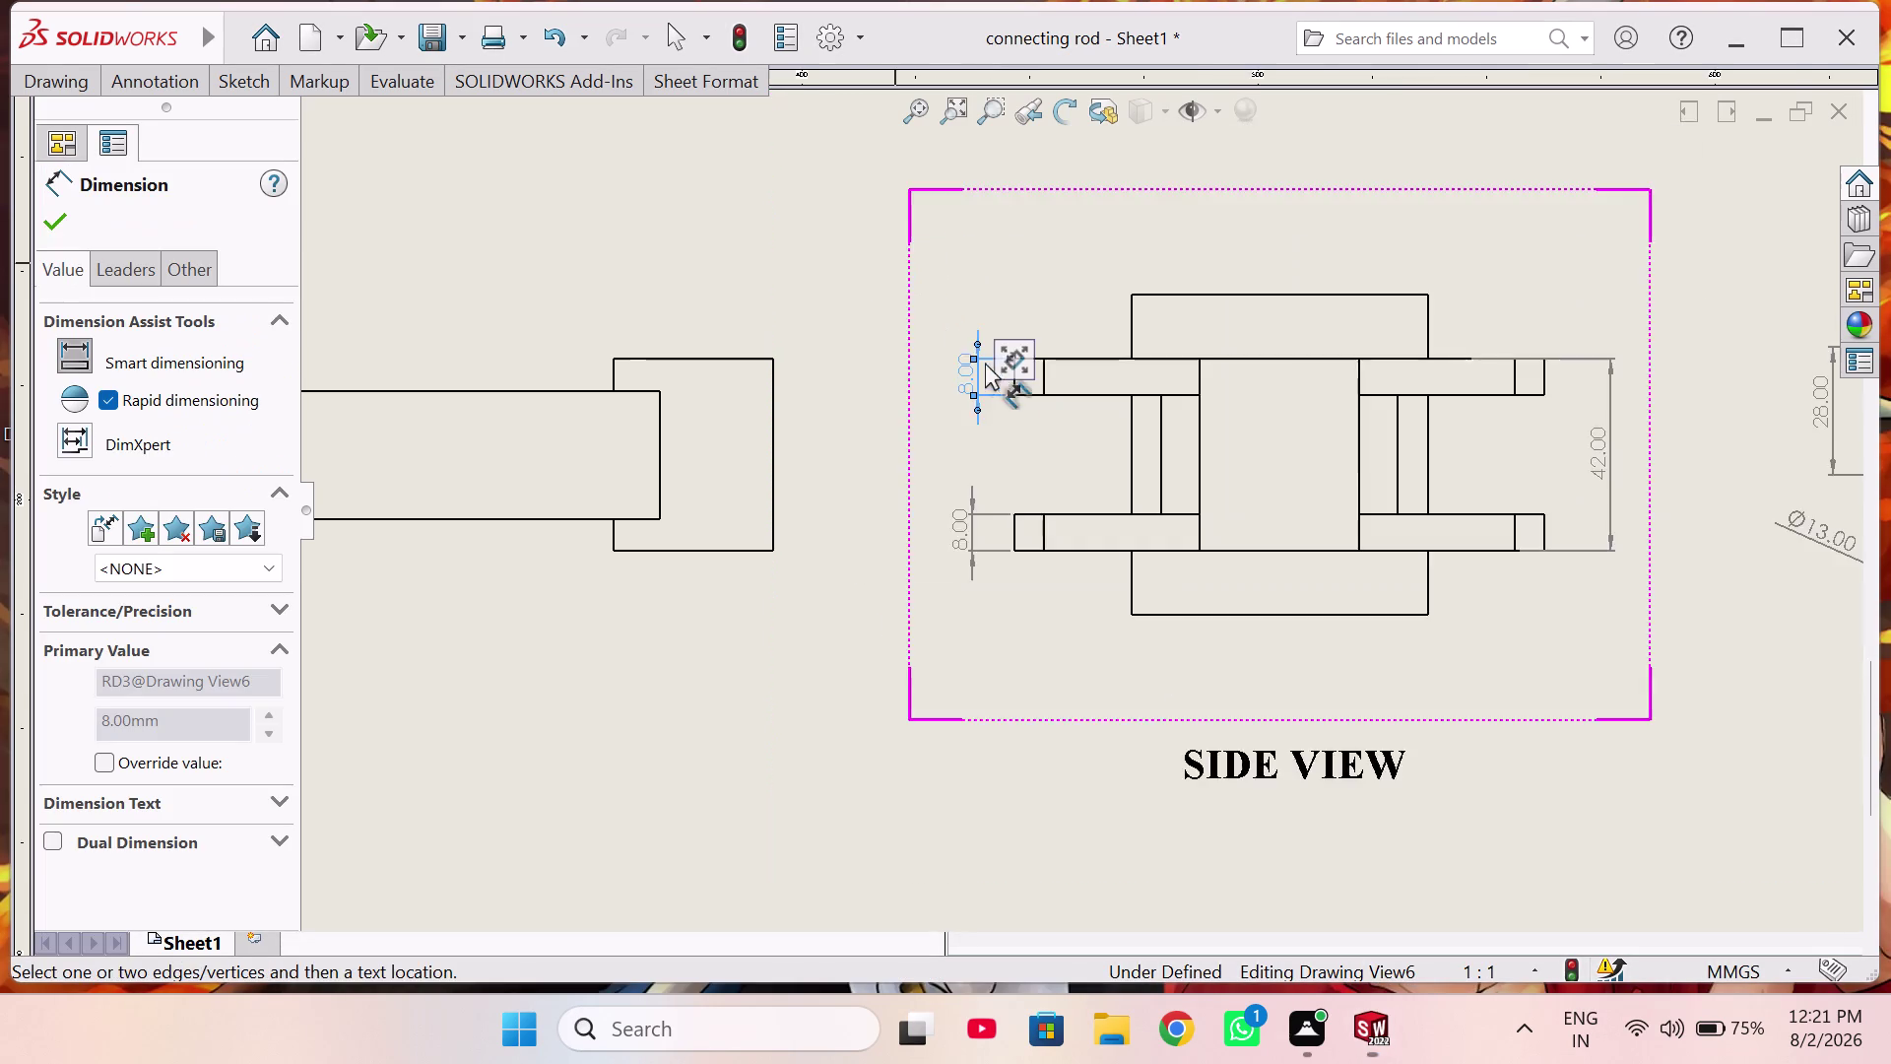
scroll(up, 3)
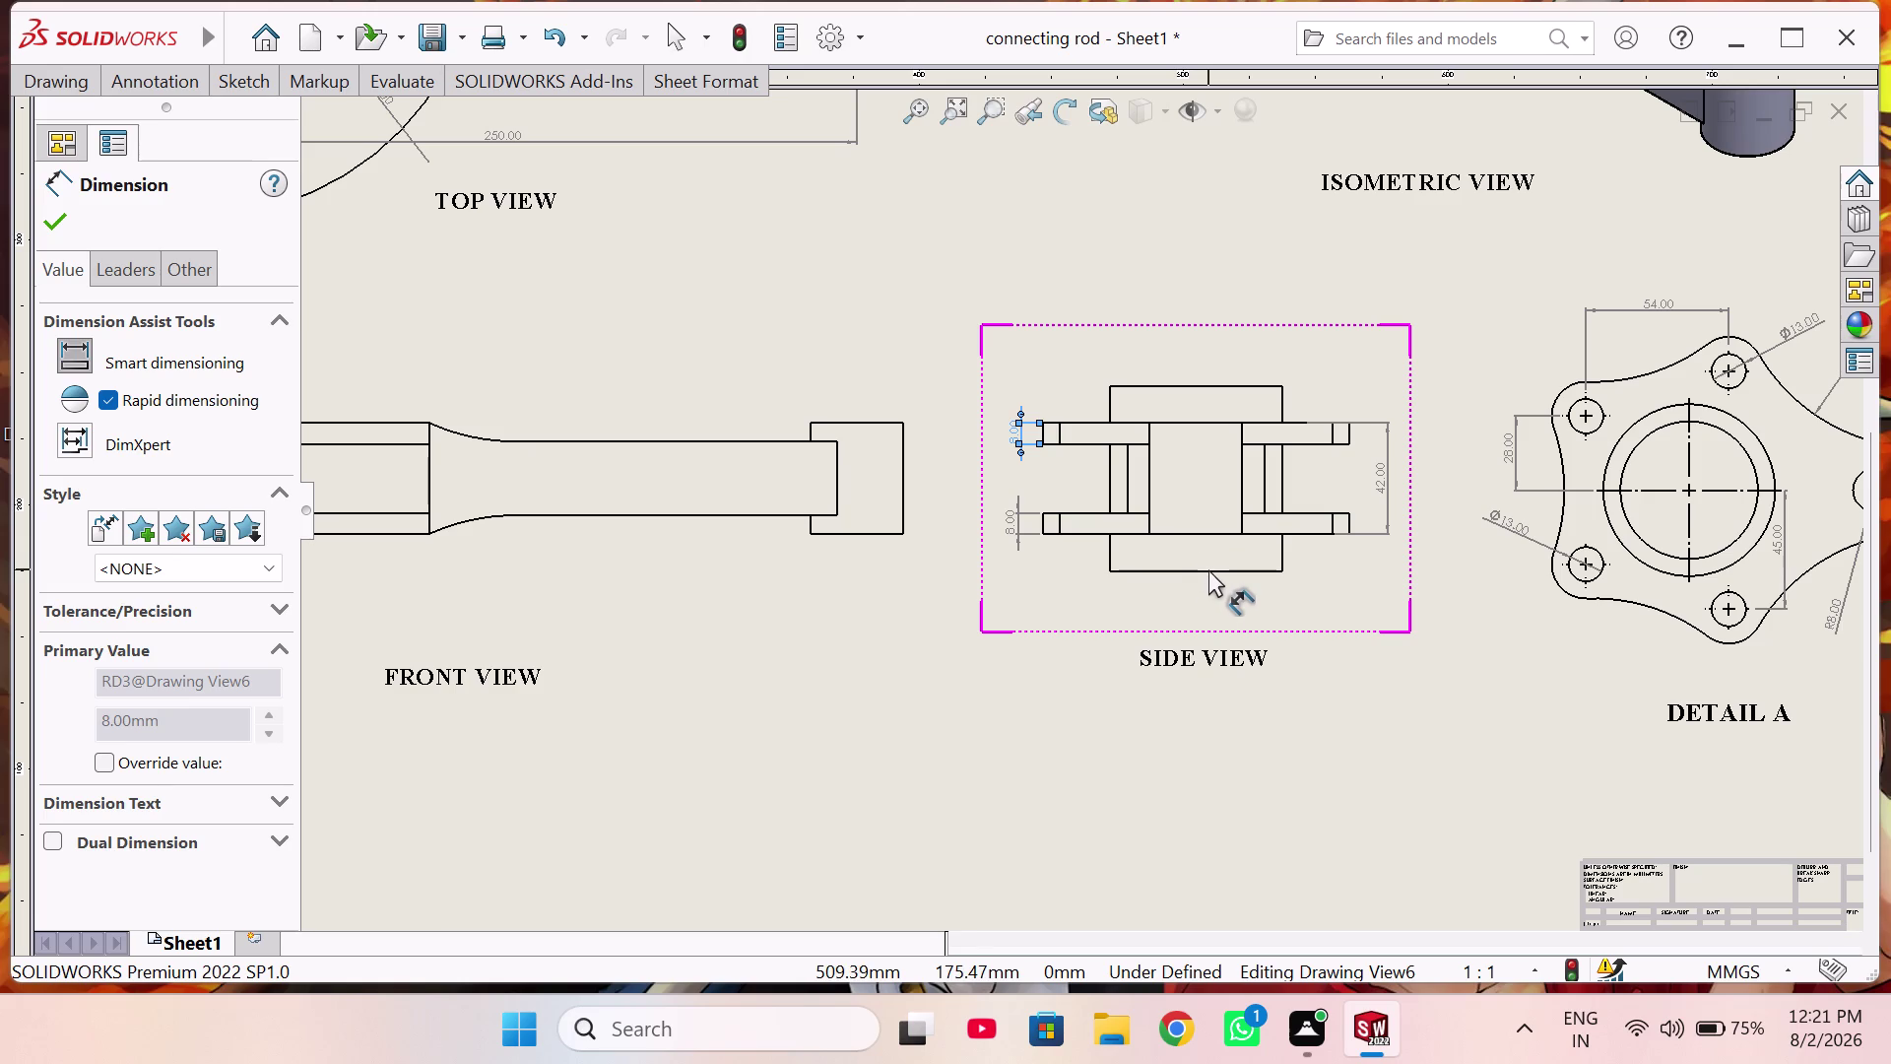
click(1282, 473)
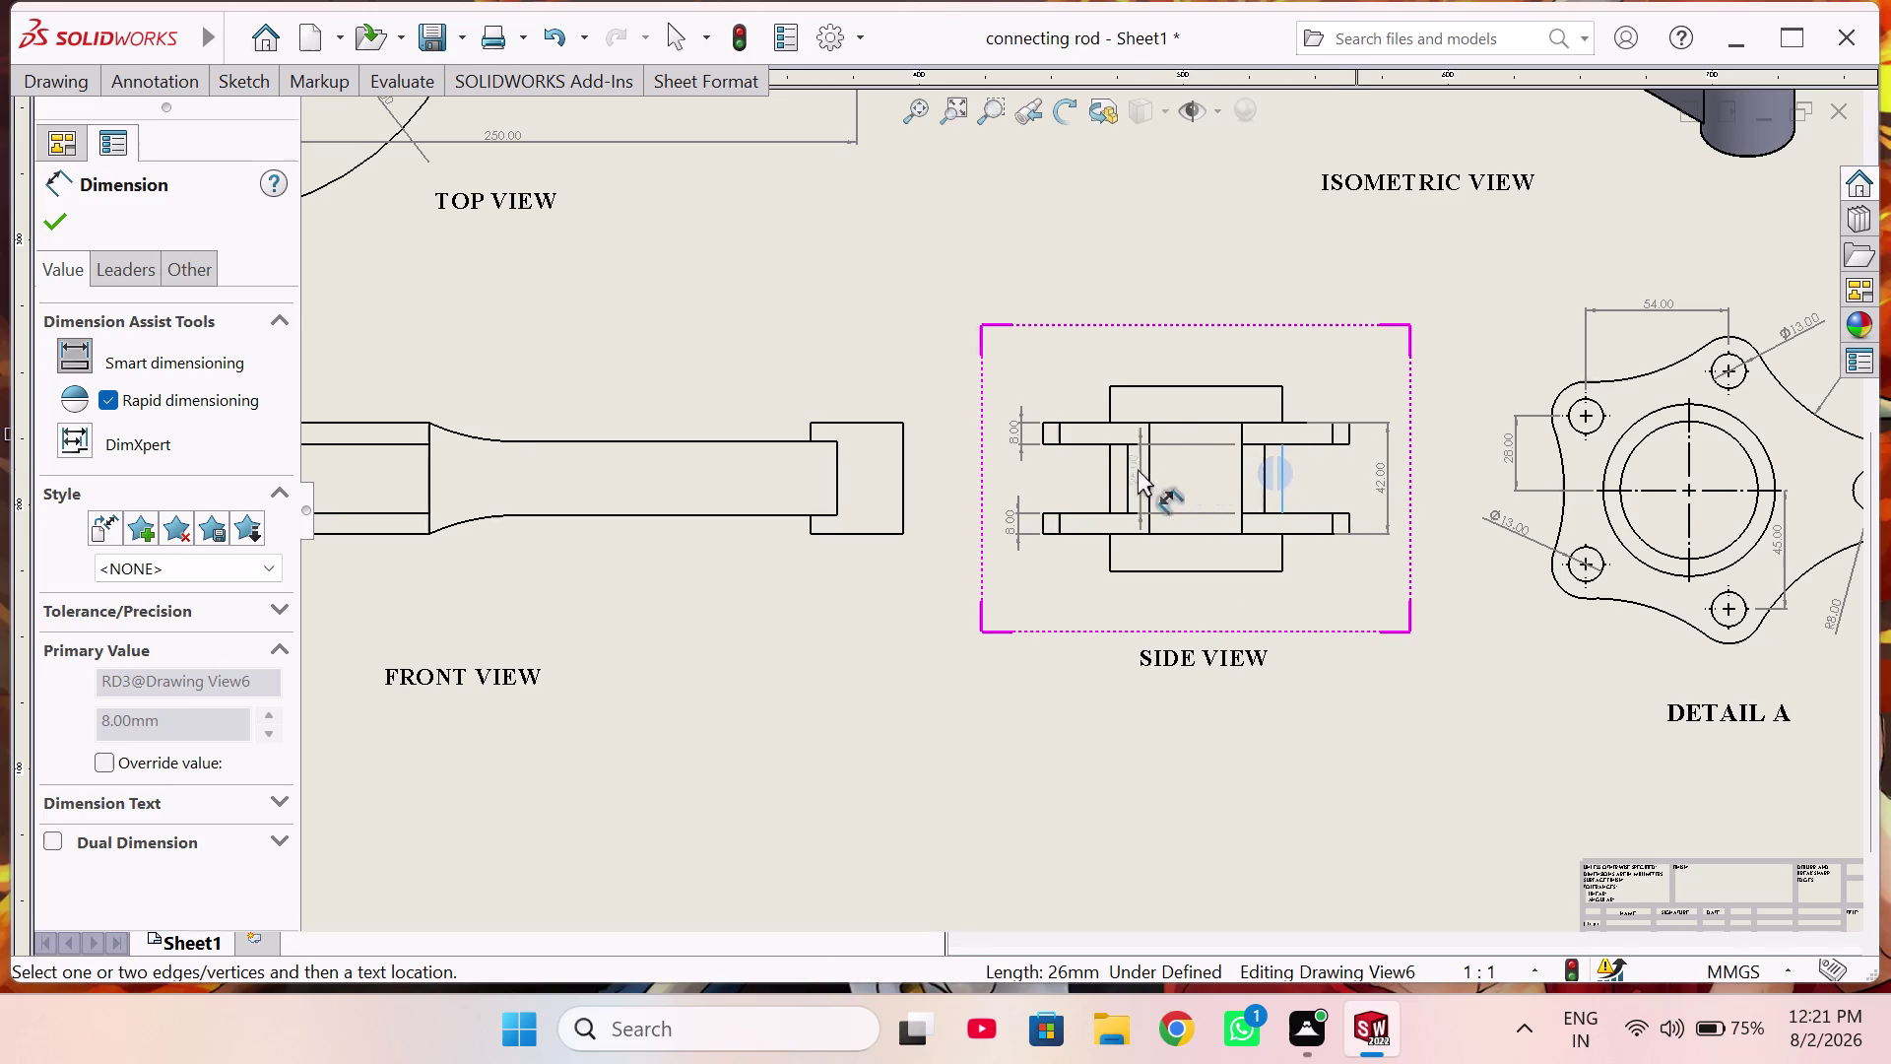
click(1063, 467)
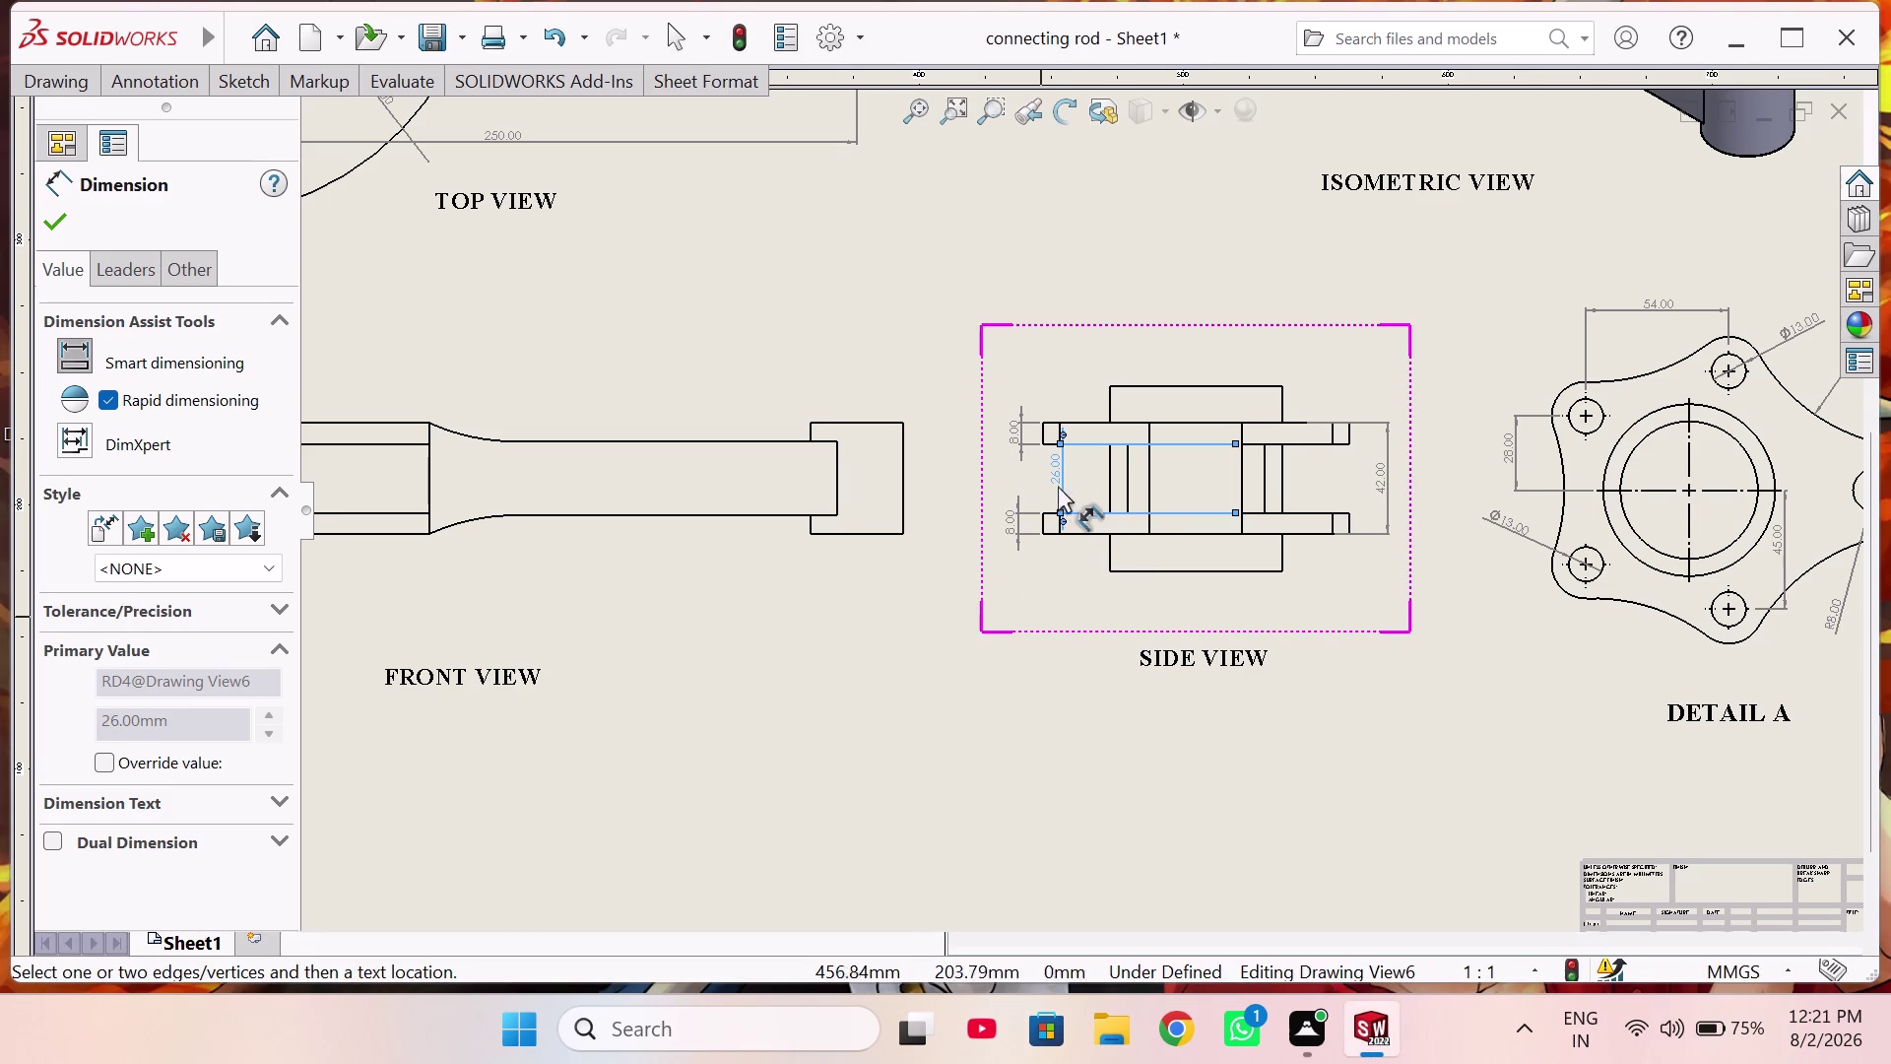
drag(1057, 478, 1076, 487)
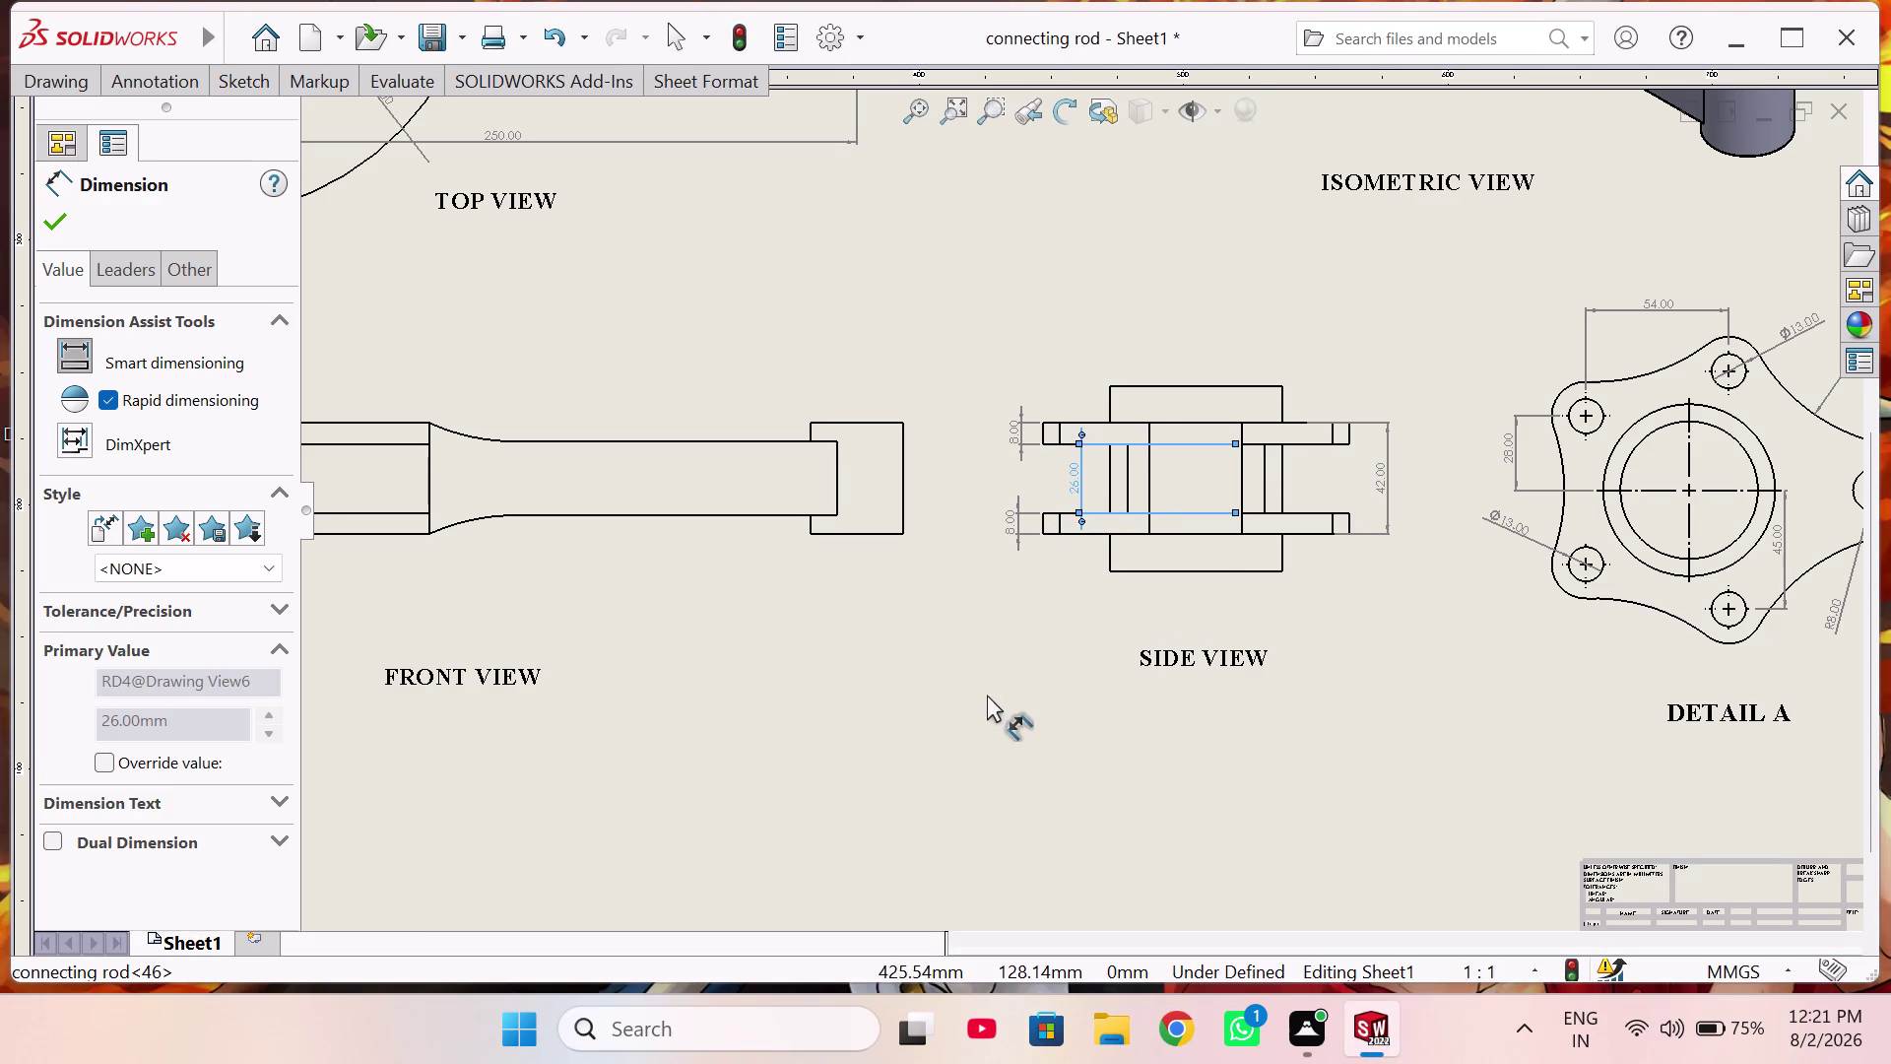
Dimension the two left holes in Detail A with a 56.00 spacing.
click(1584, 414)
click(1586, 563)
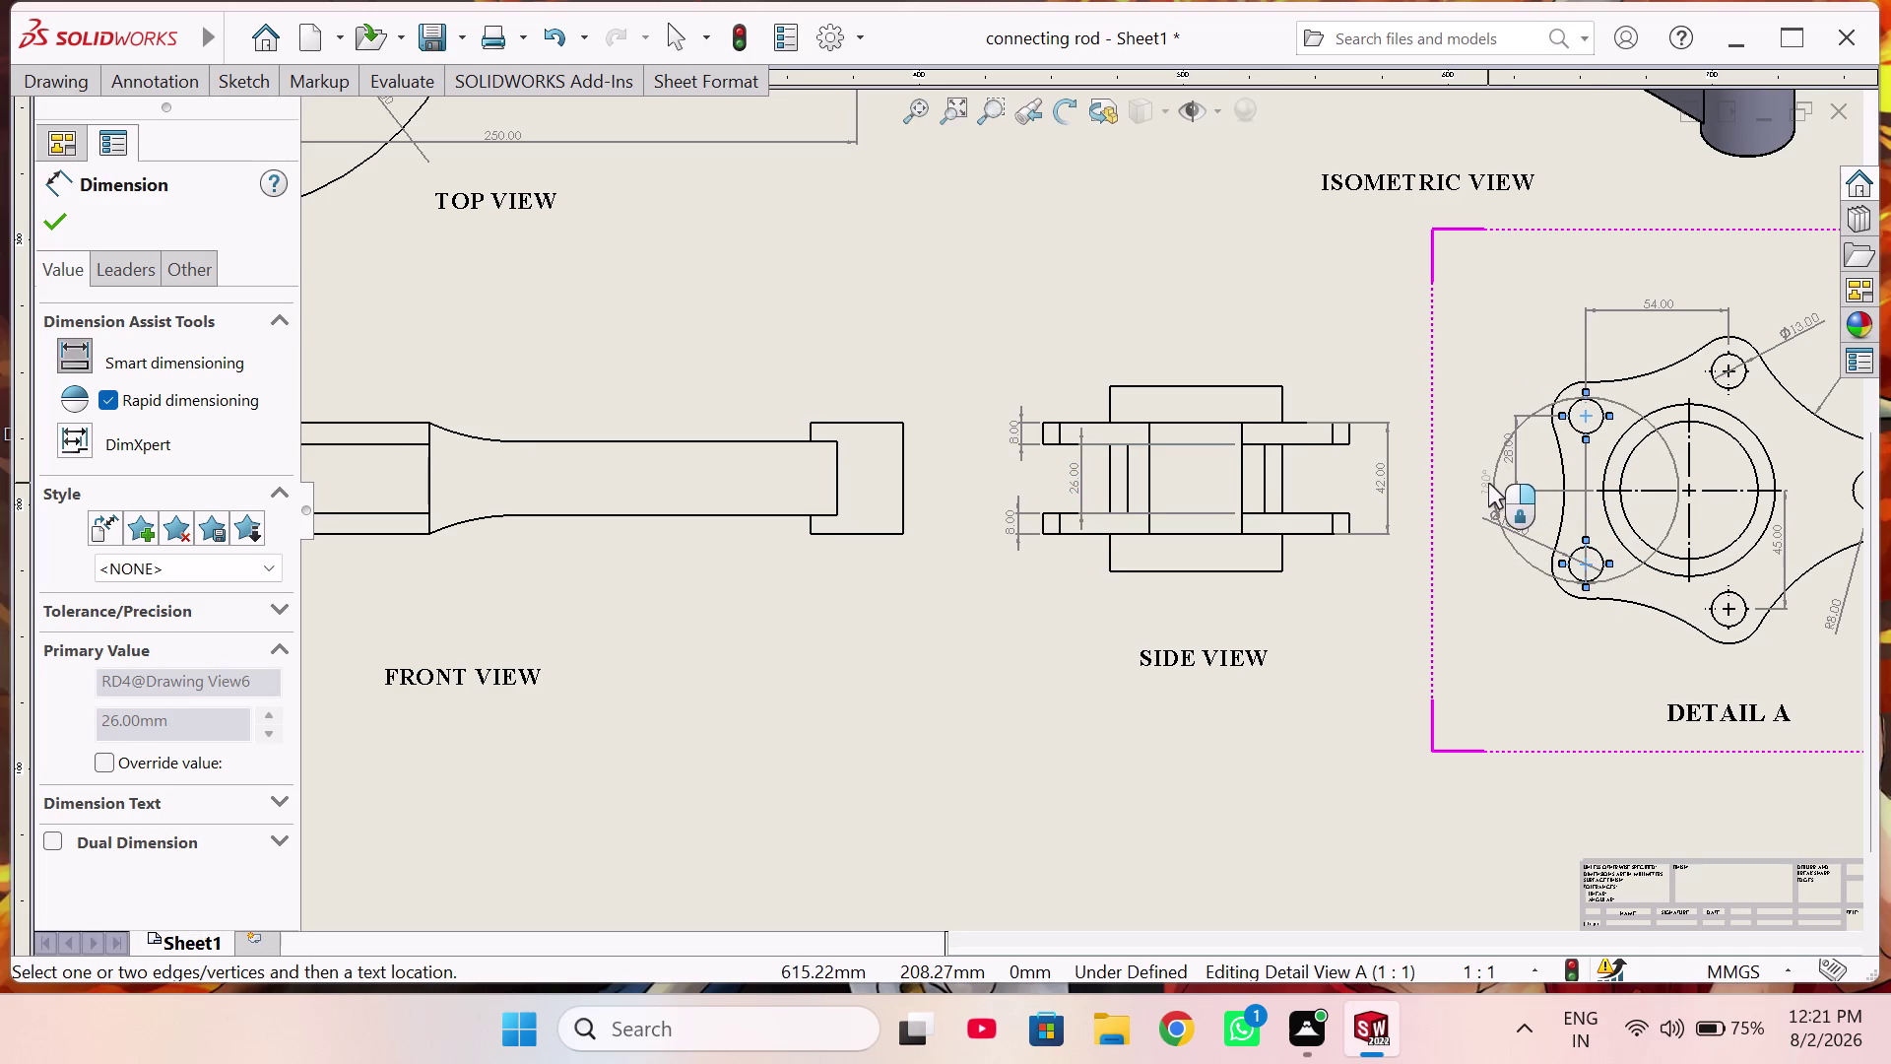
key(Escape)
scroll(down, 3)
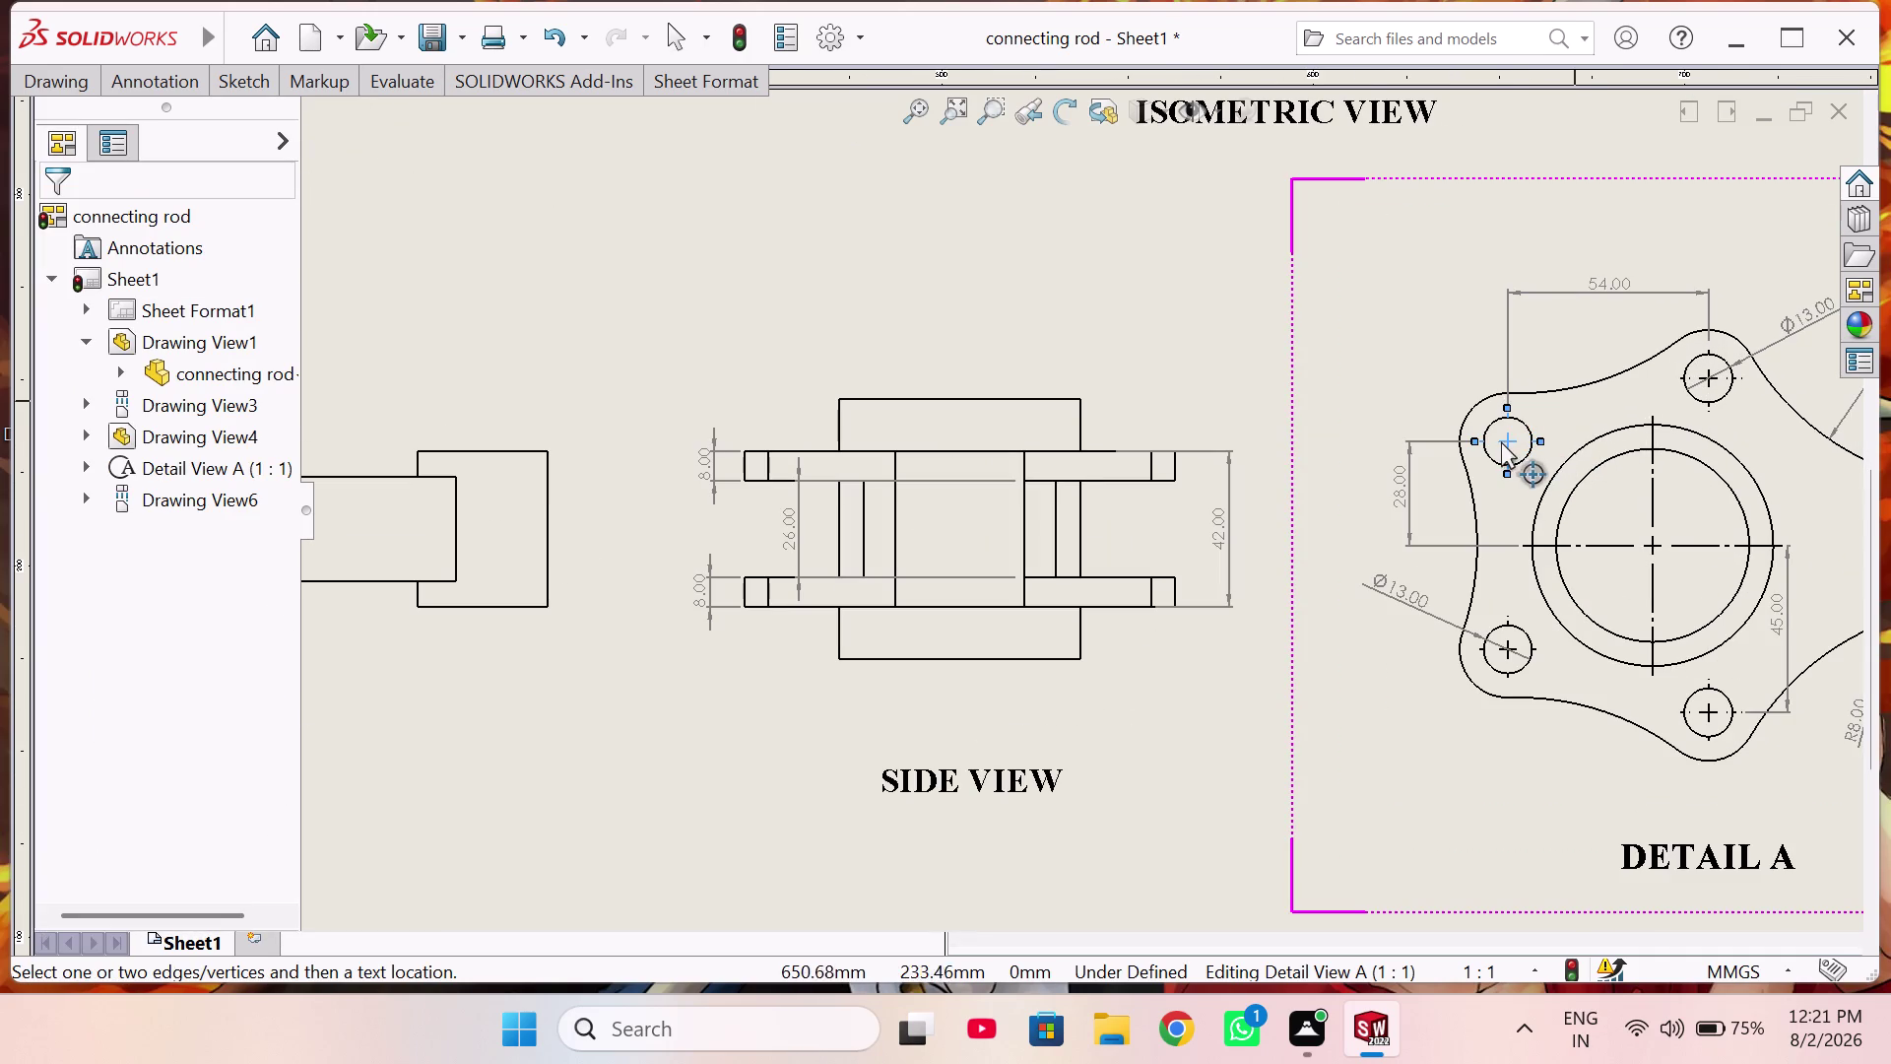
scroll(down, 3)
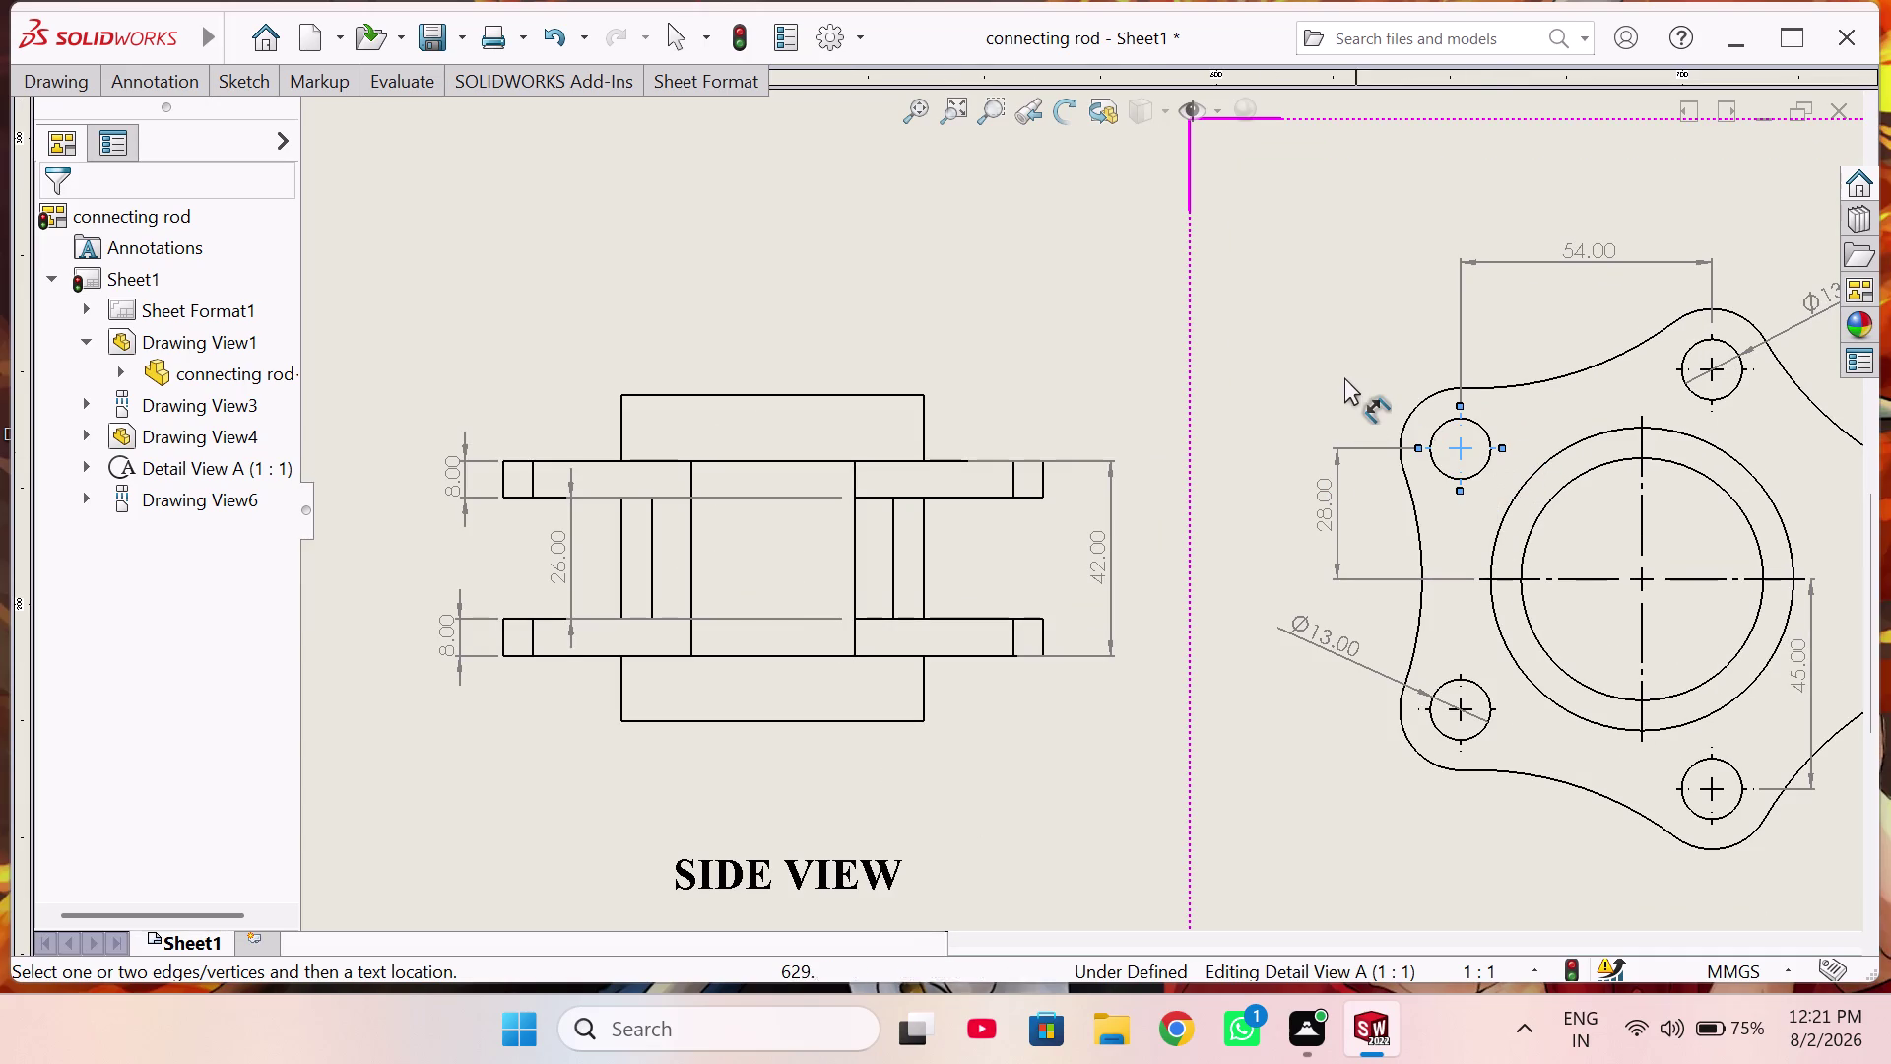
key(Escape)
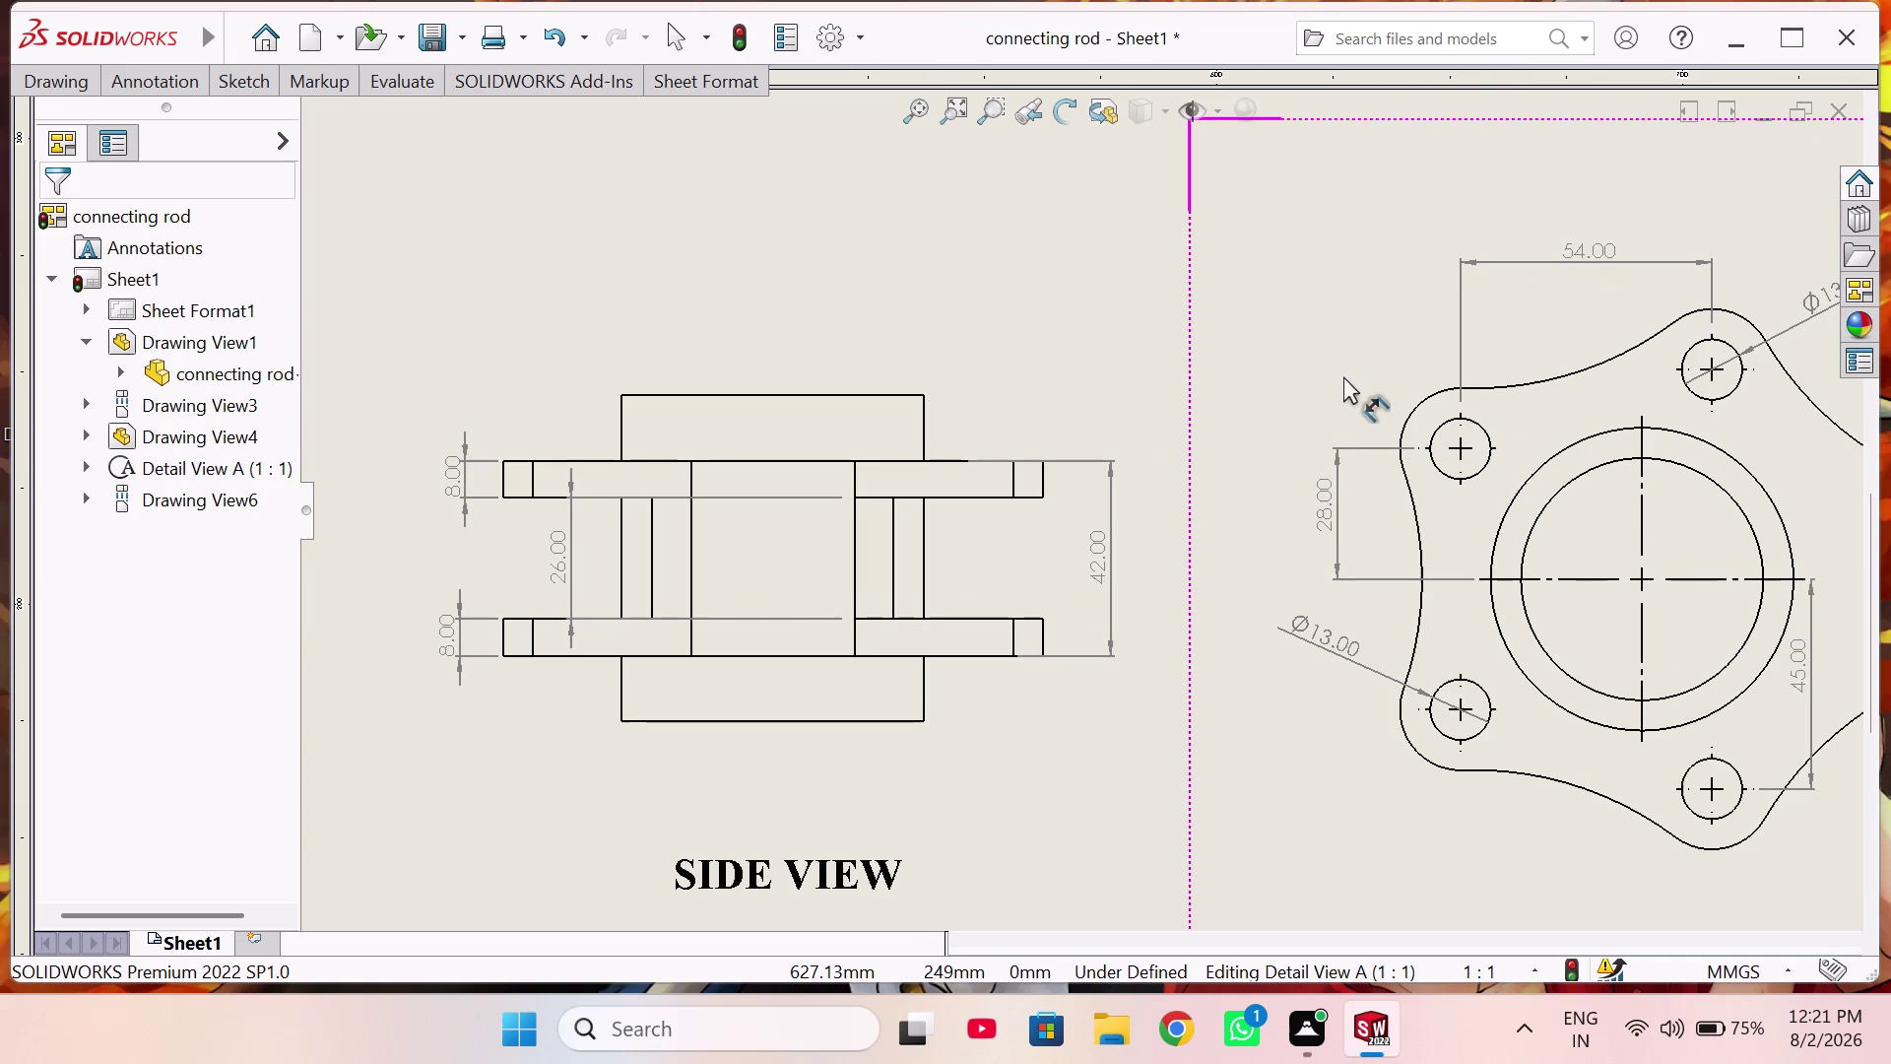
click(1467, 445)
click(1469, 708)
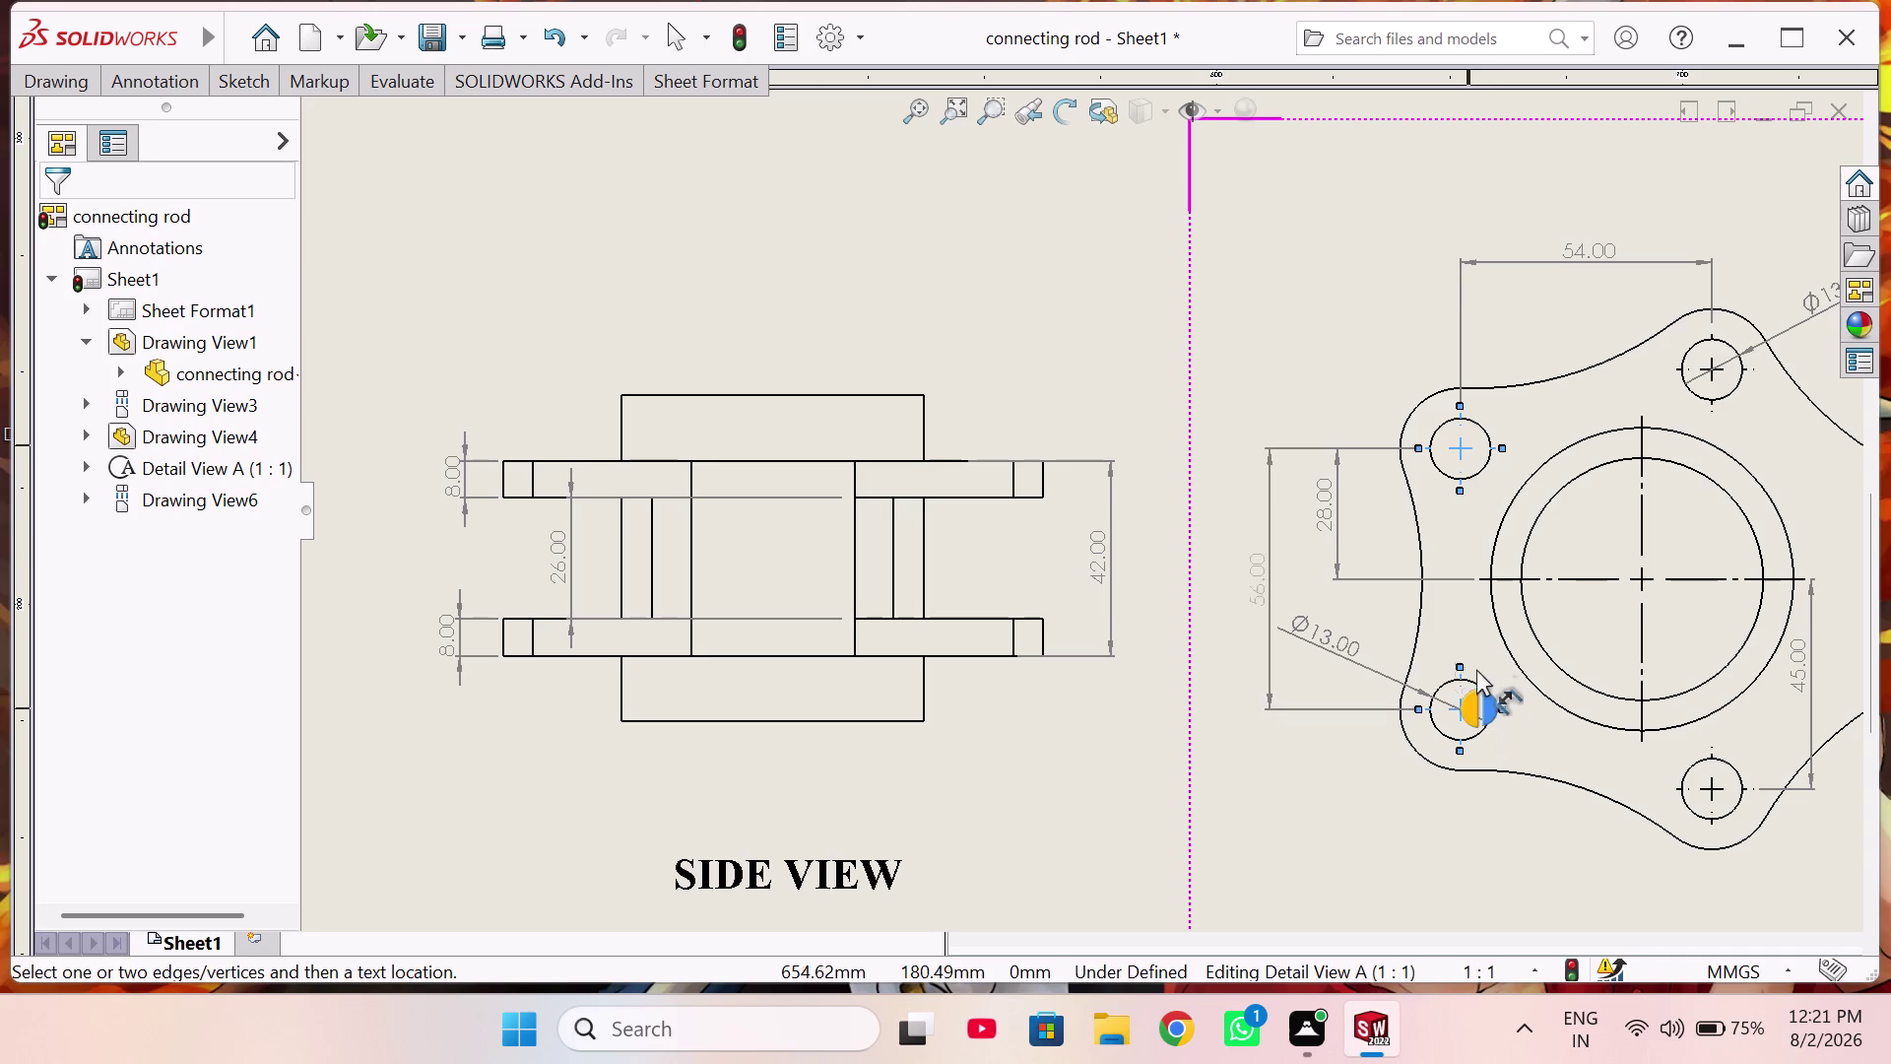
click(1268, 567)
drag(1318, 631, 1314, 688)
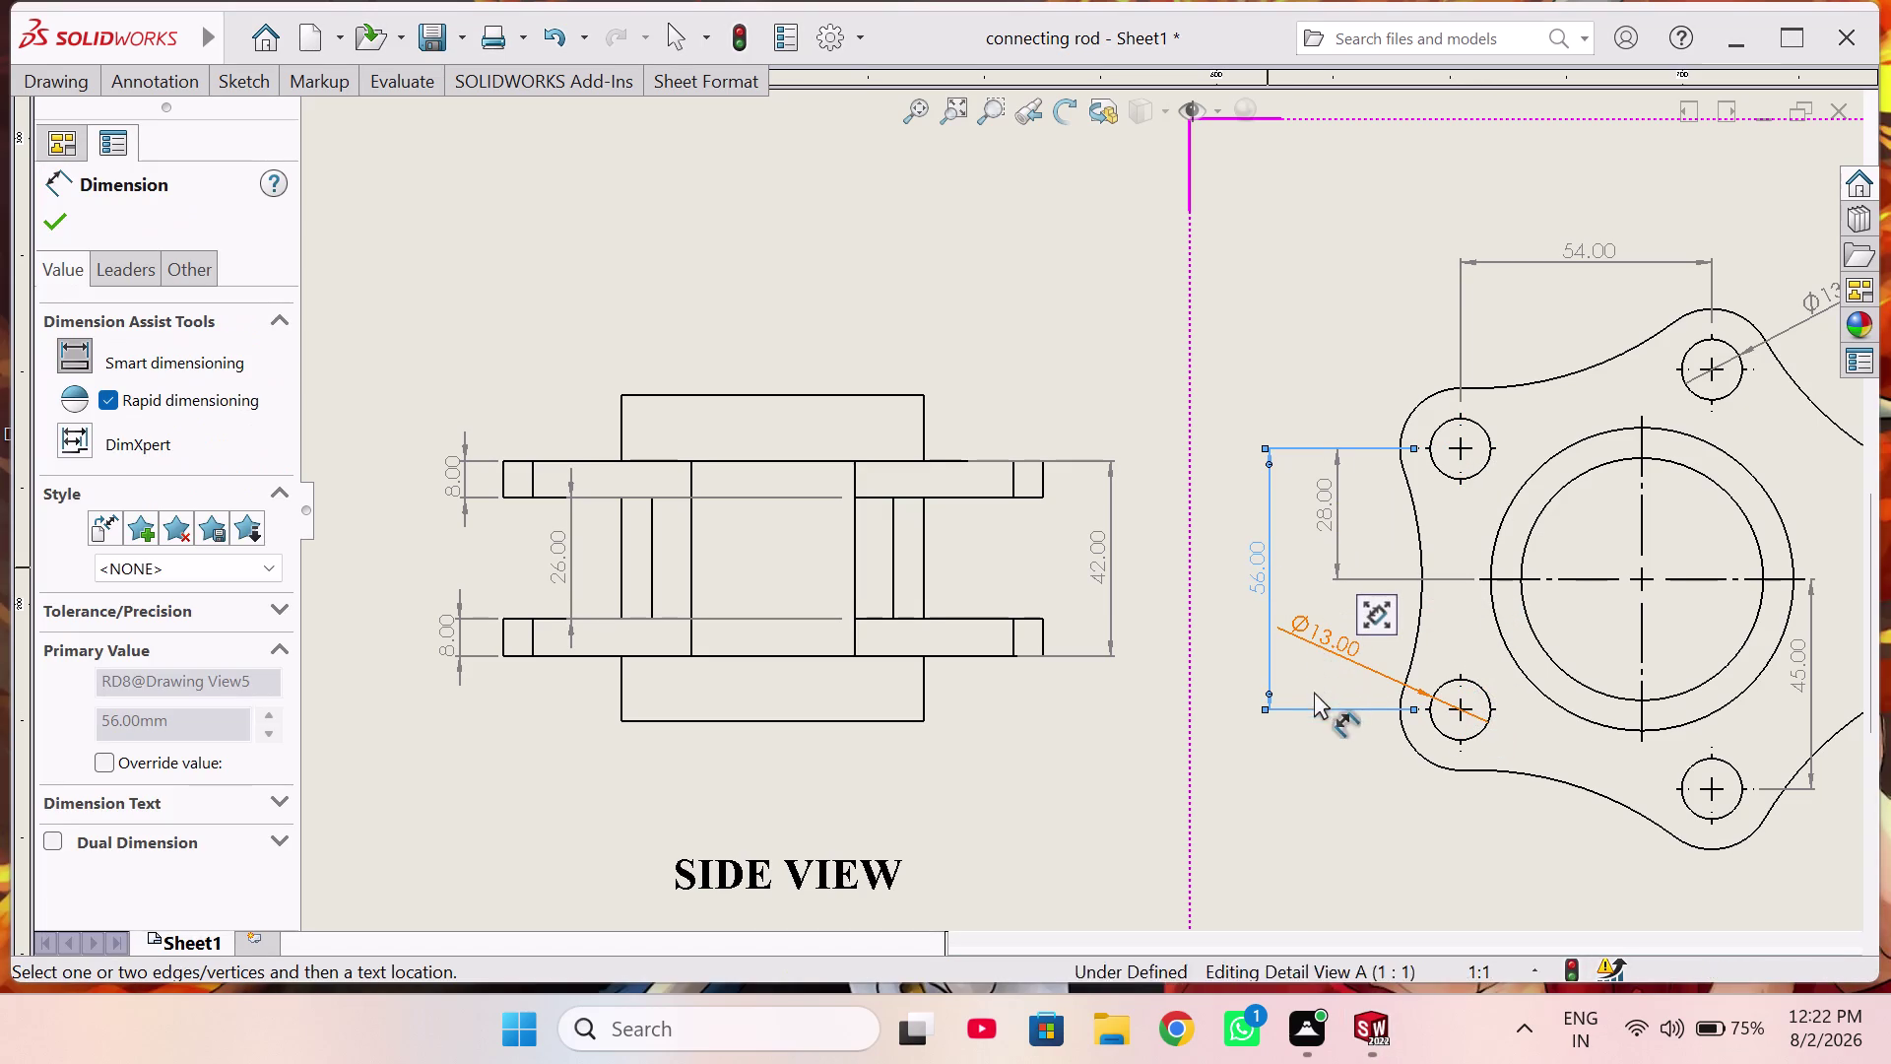
Move the Ø13.00 callout below the lower left hole.
drag(1314, 688, 1338, 743)
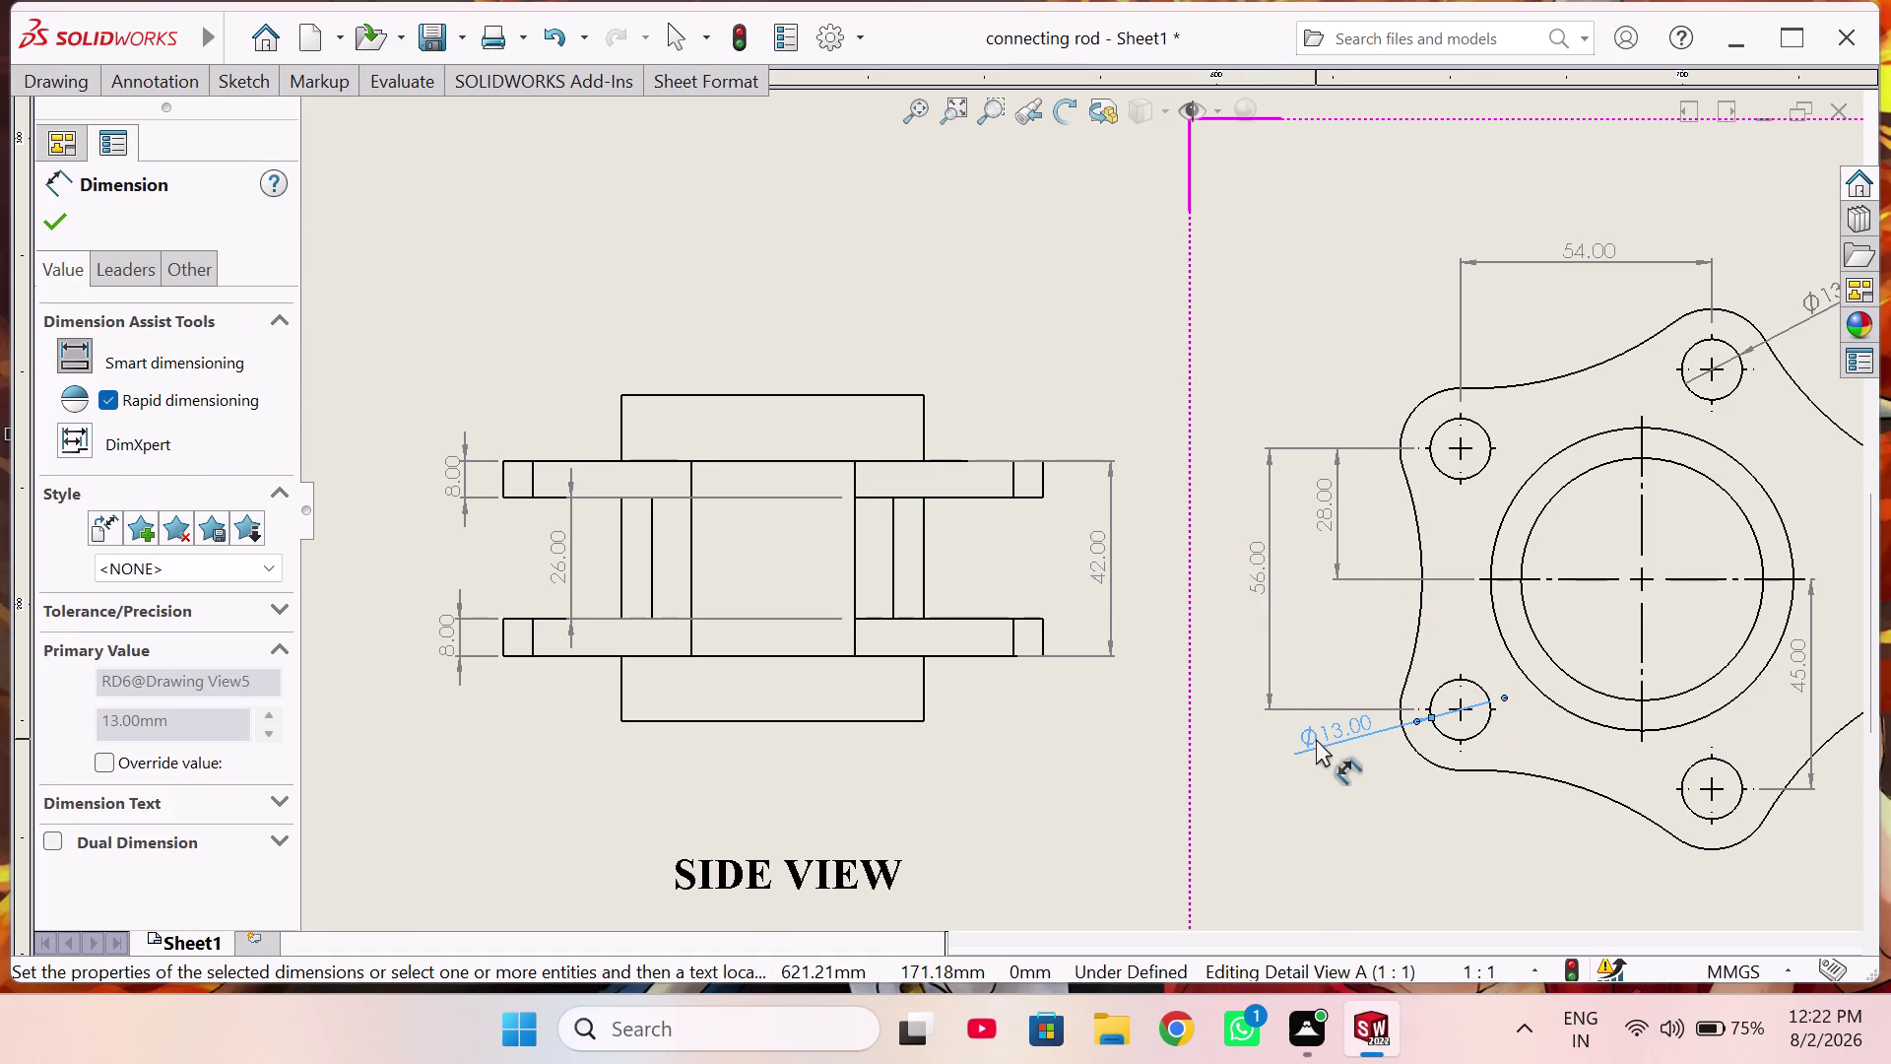
drag(1316, 739, 1359, 789)
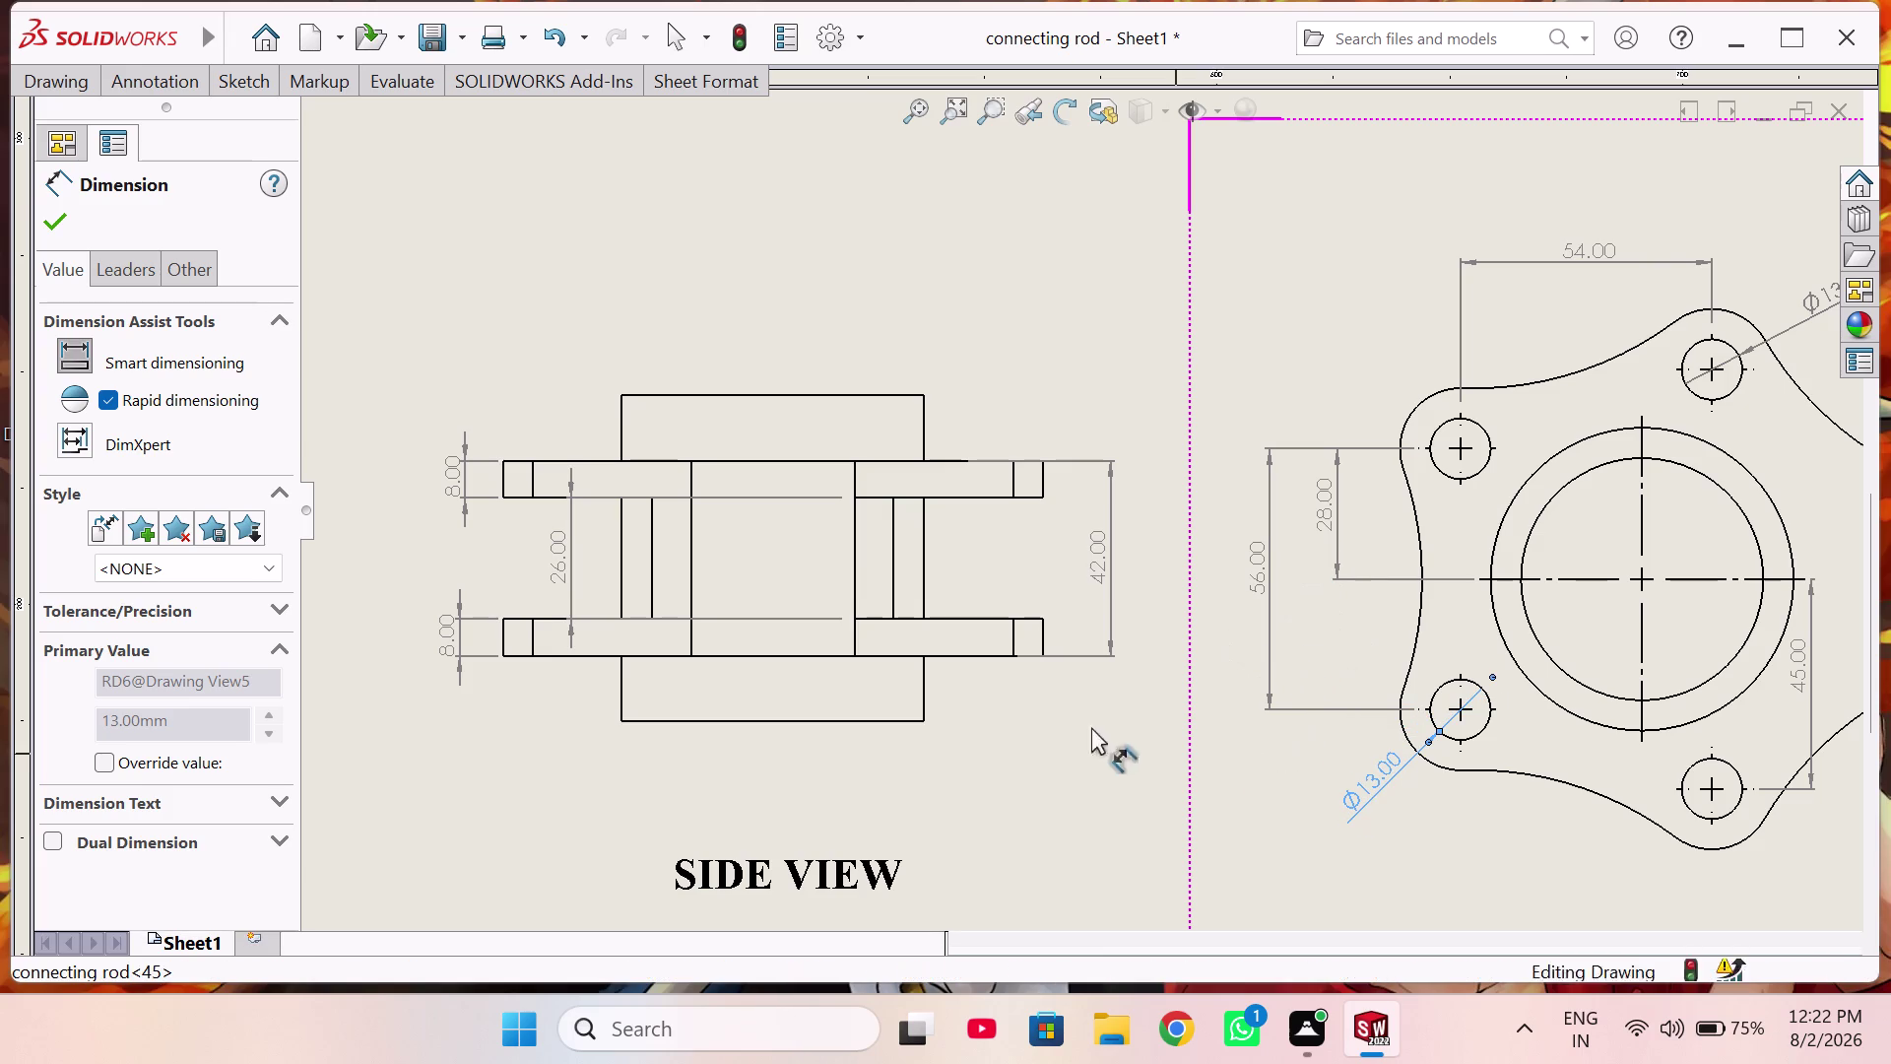
scroll(up, 3)
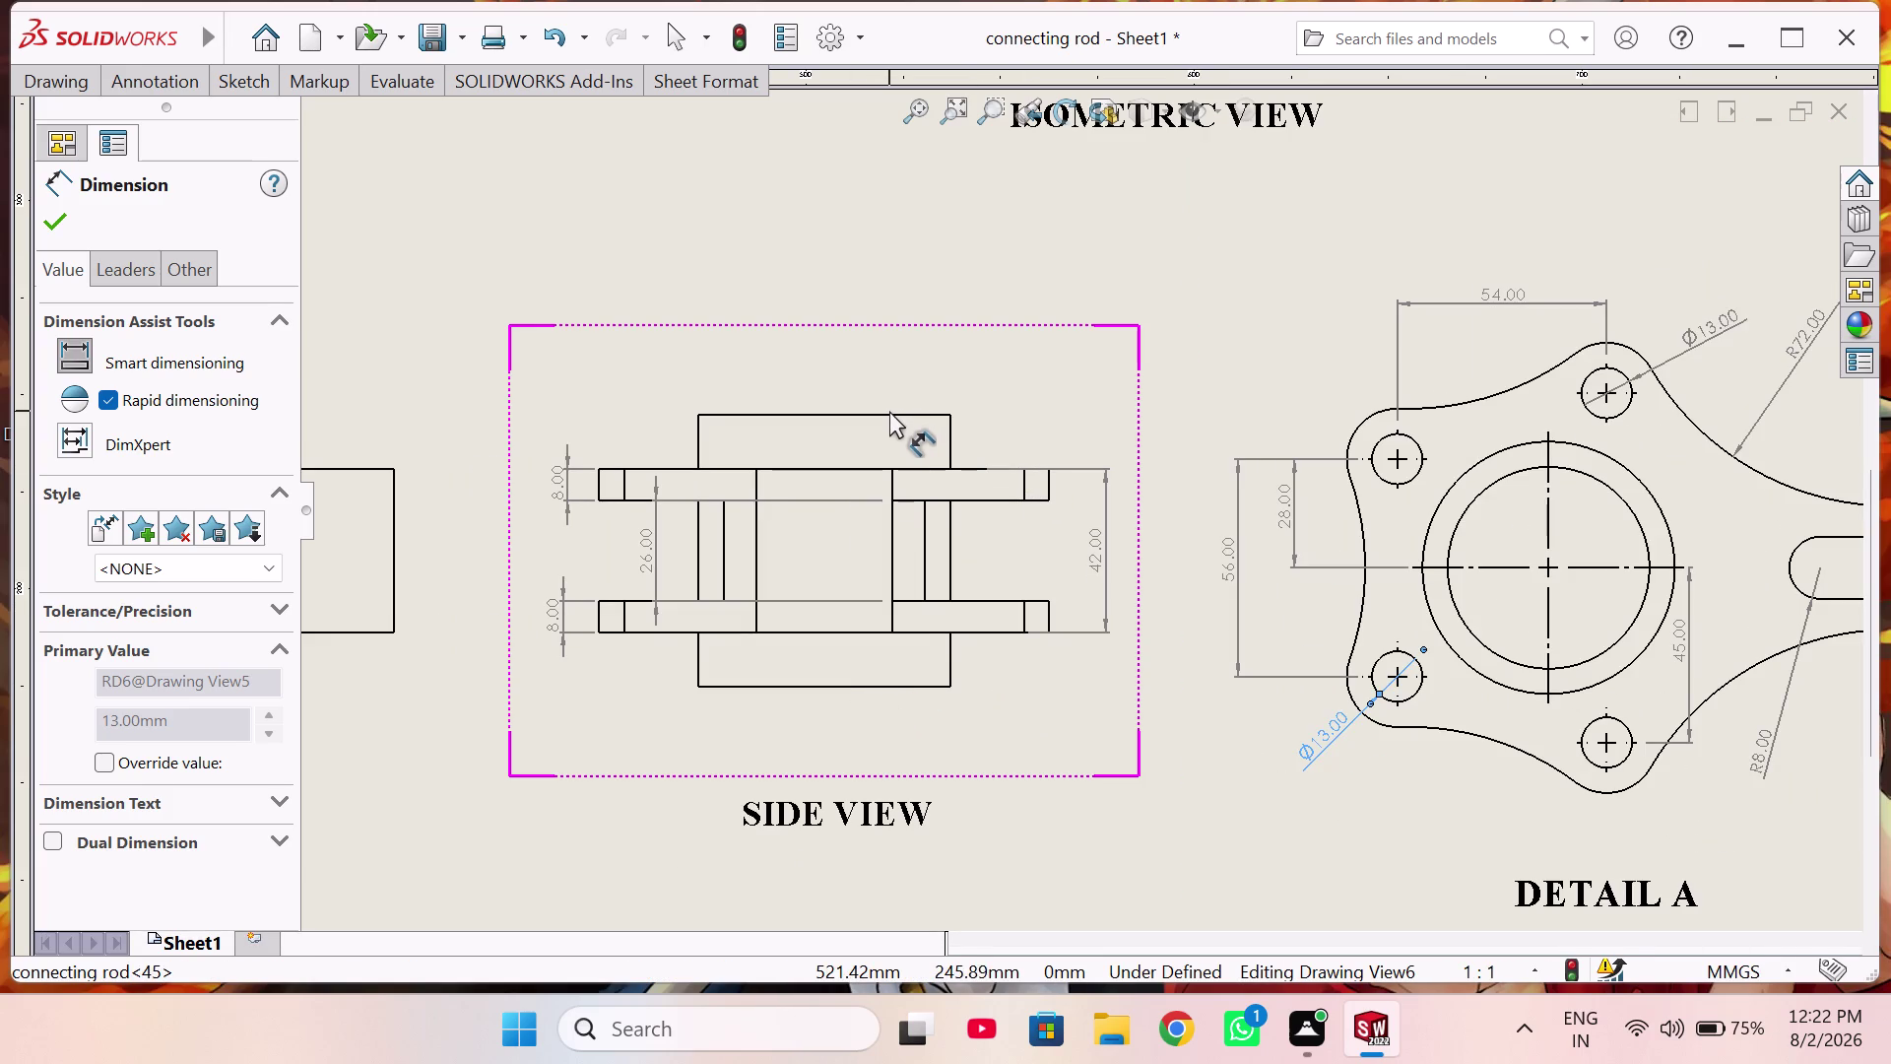
Reposition the 42.00 and 26.00 dimensions closer to the side view.
drag(1100, 554, 1076, 534)
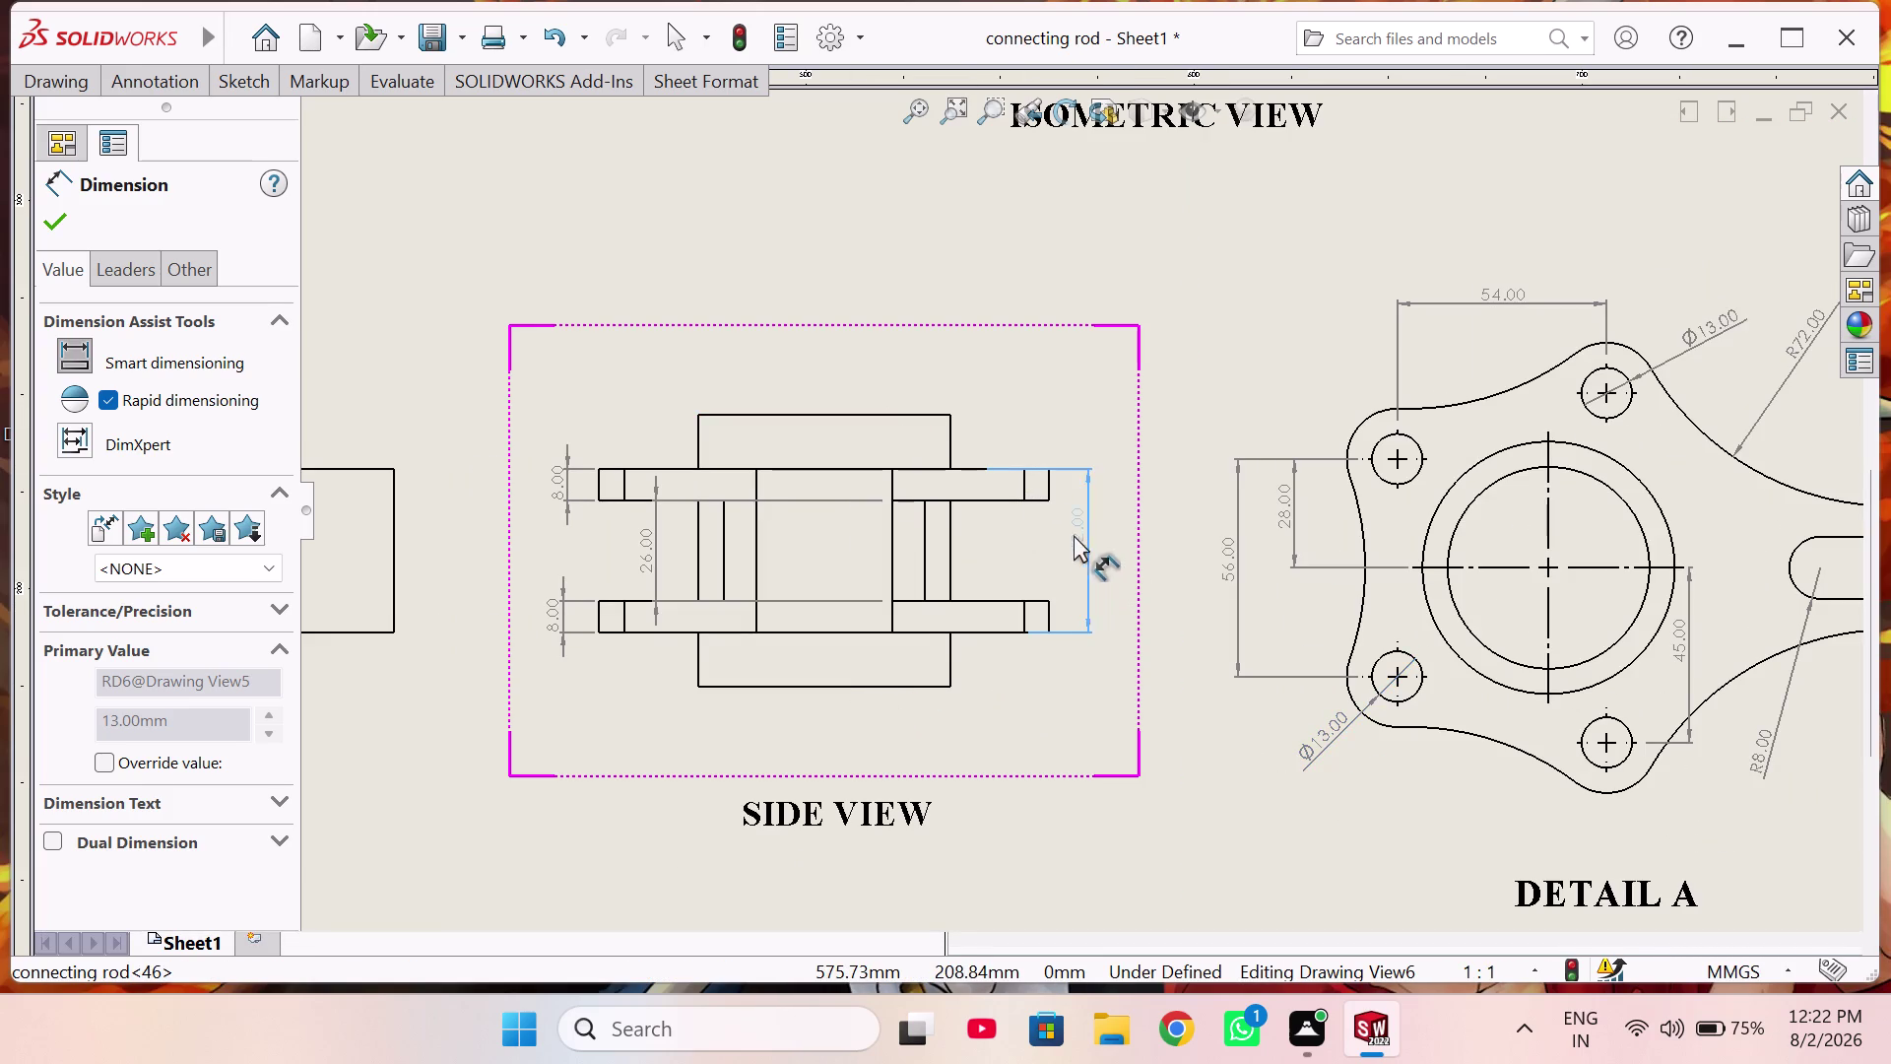
drag(1076, 534, 1062, 540)
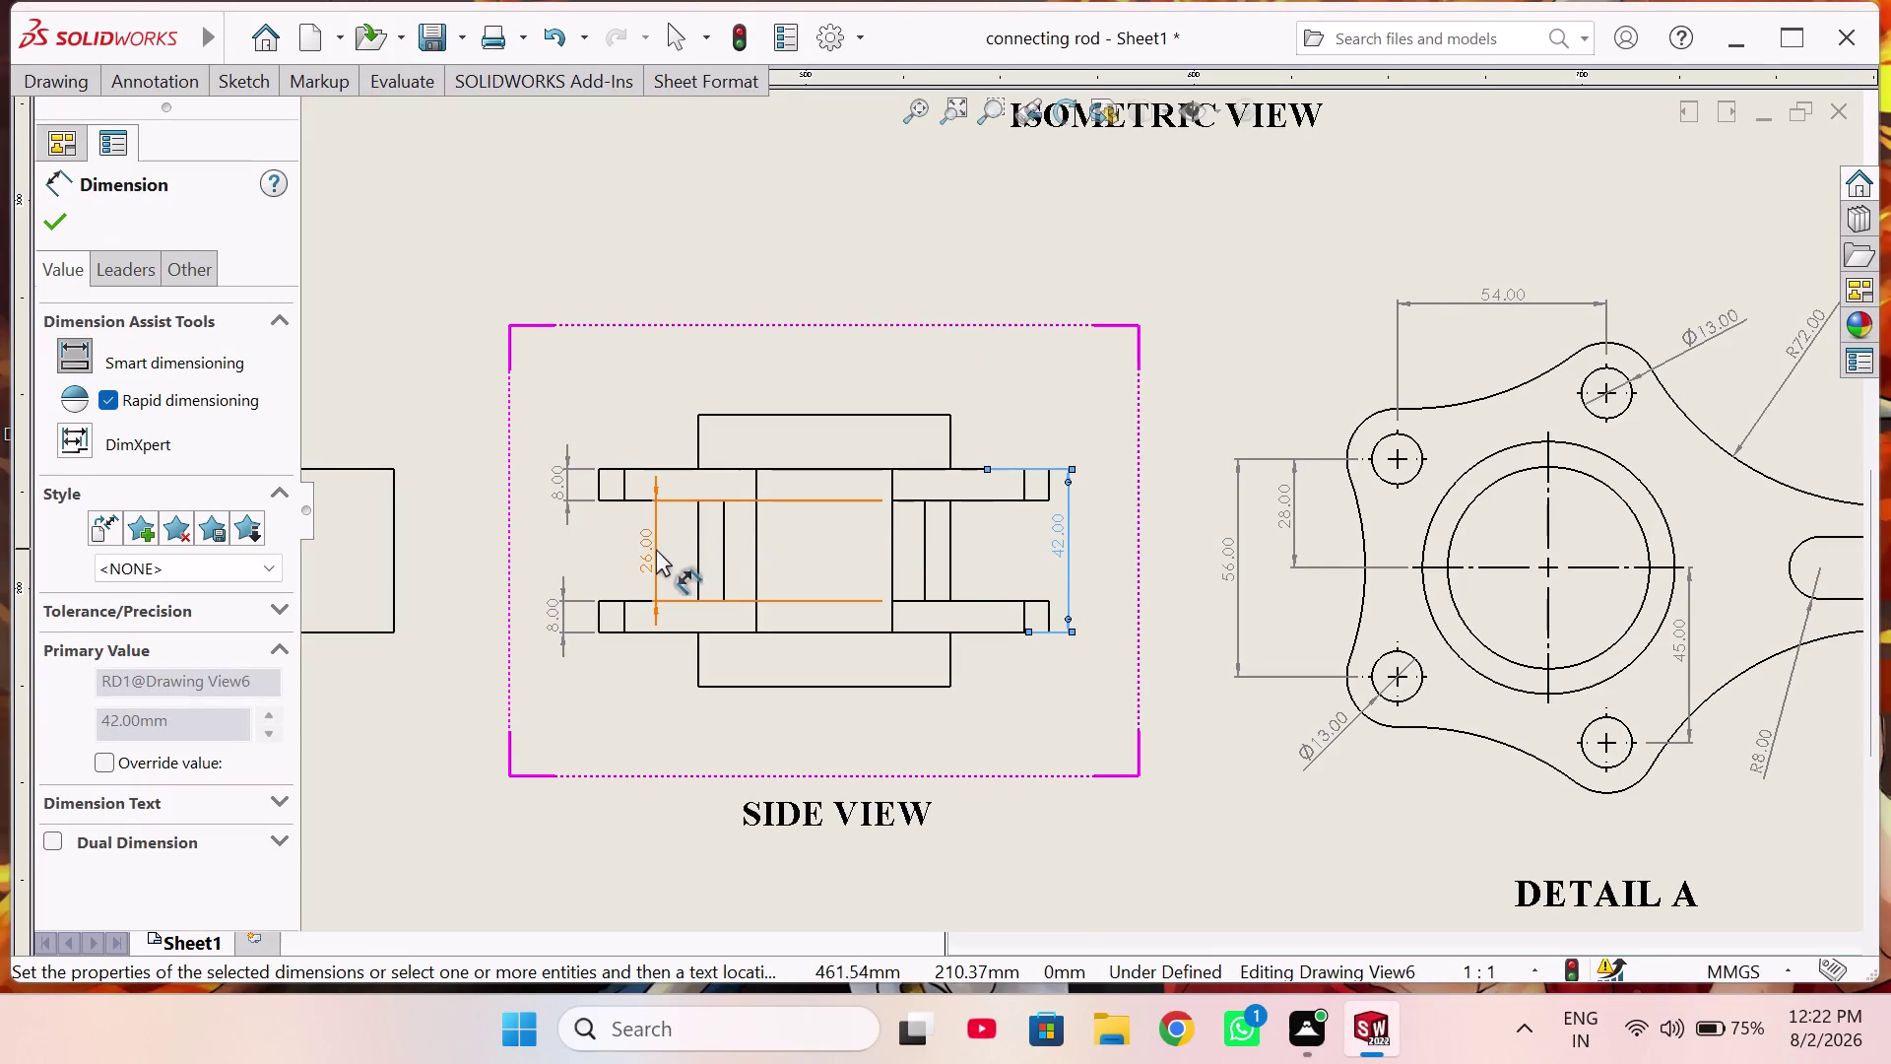
drag(648, 550, 627, 546)
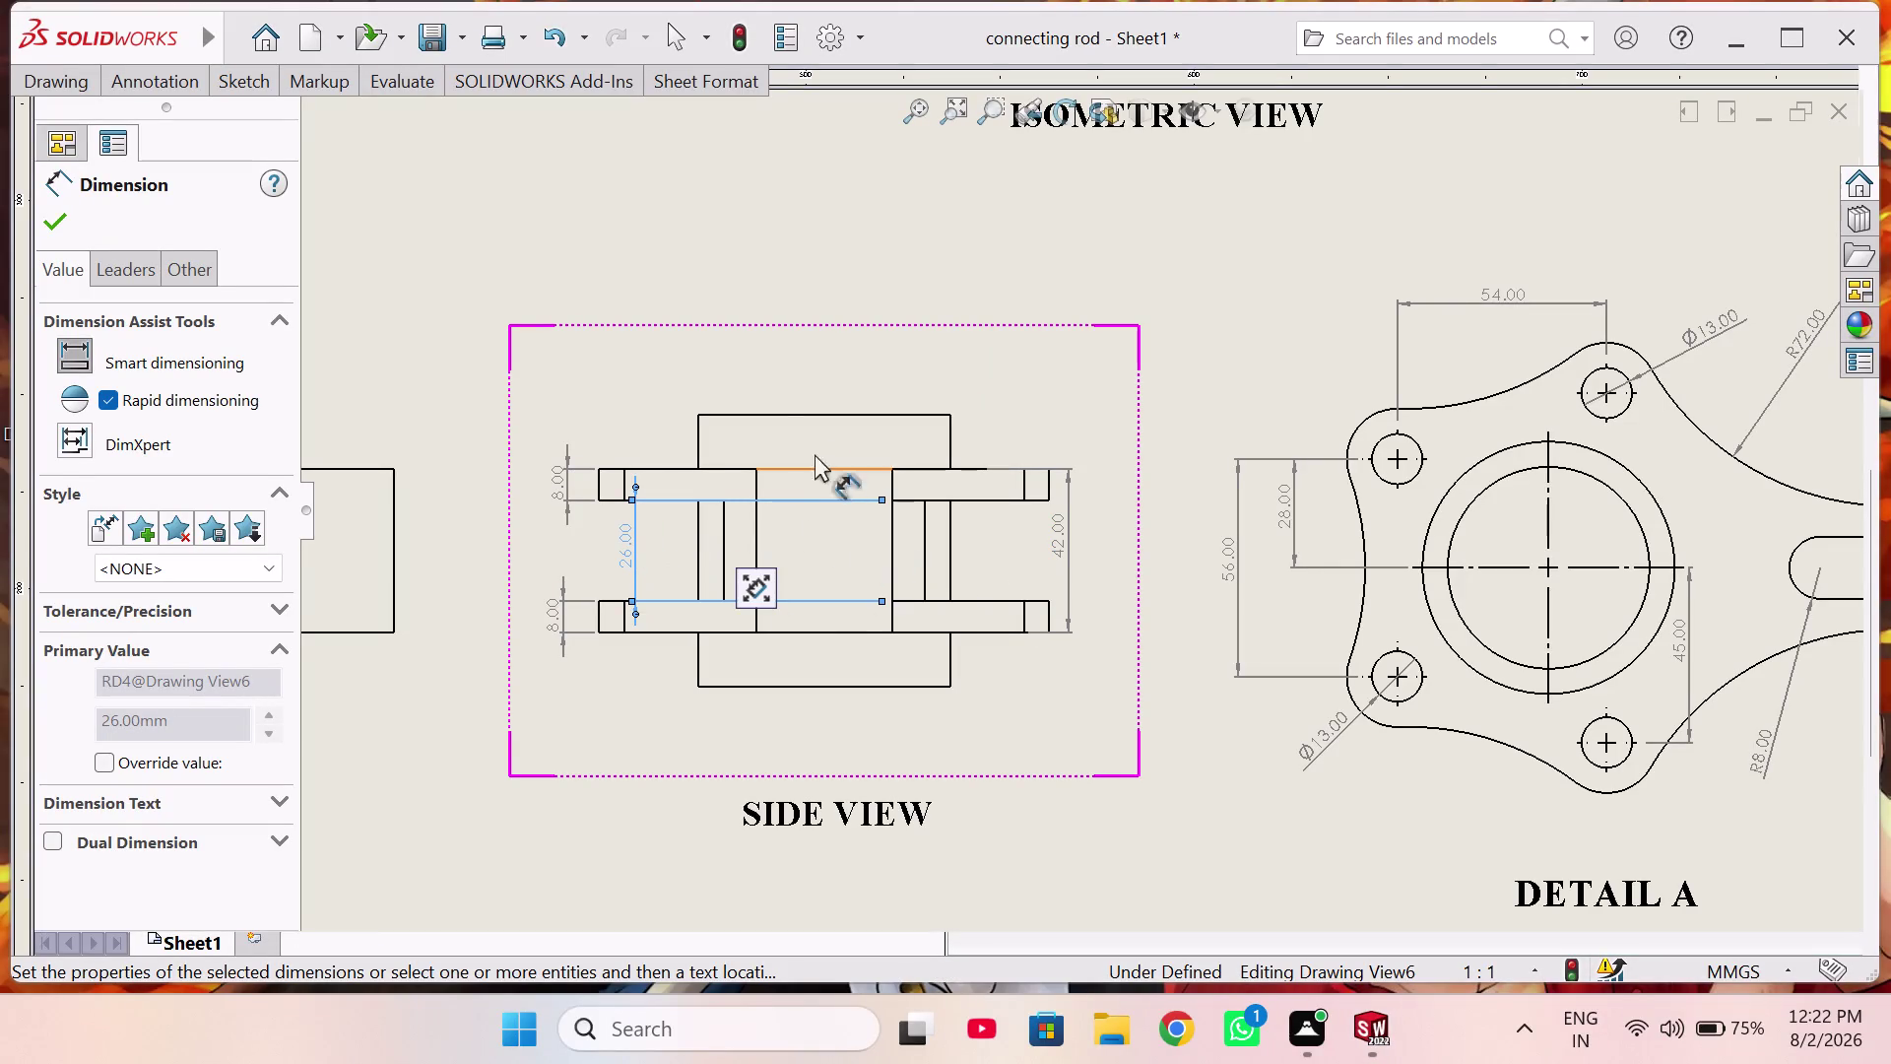
Add a Ø65.00 width above the boss and a 70.00 overall height.
click(835, 413)
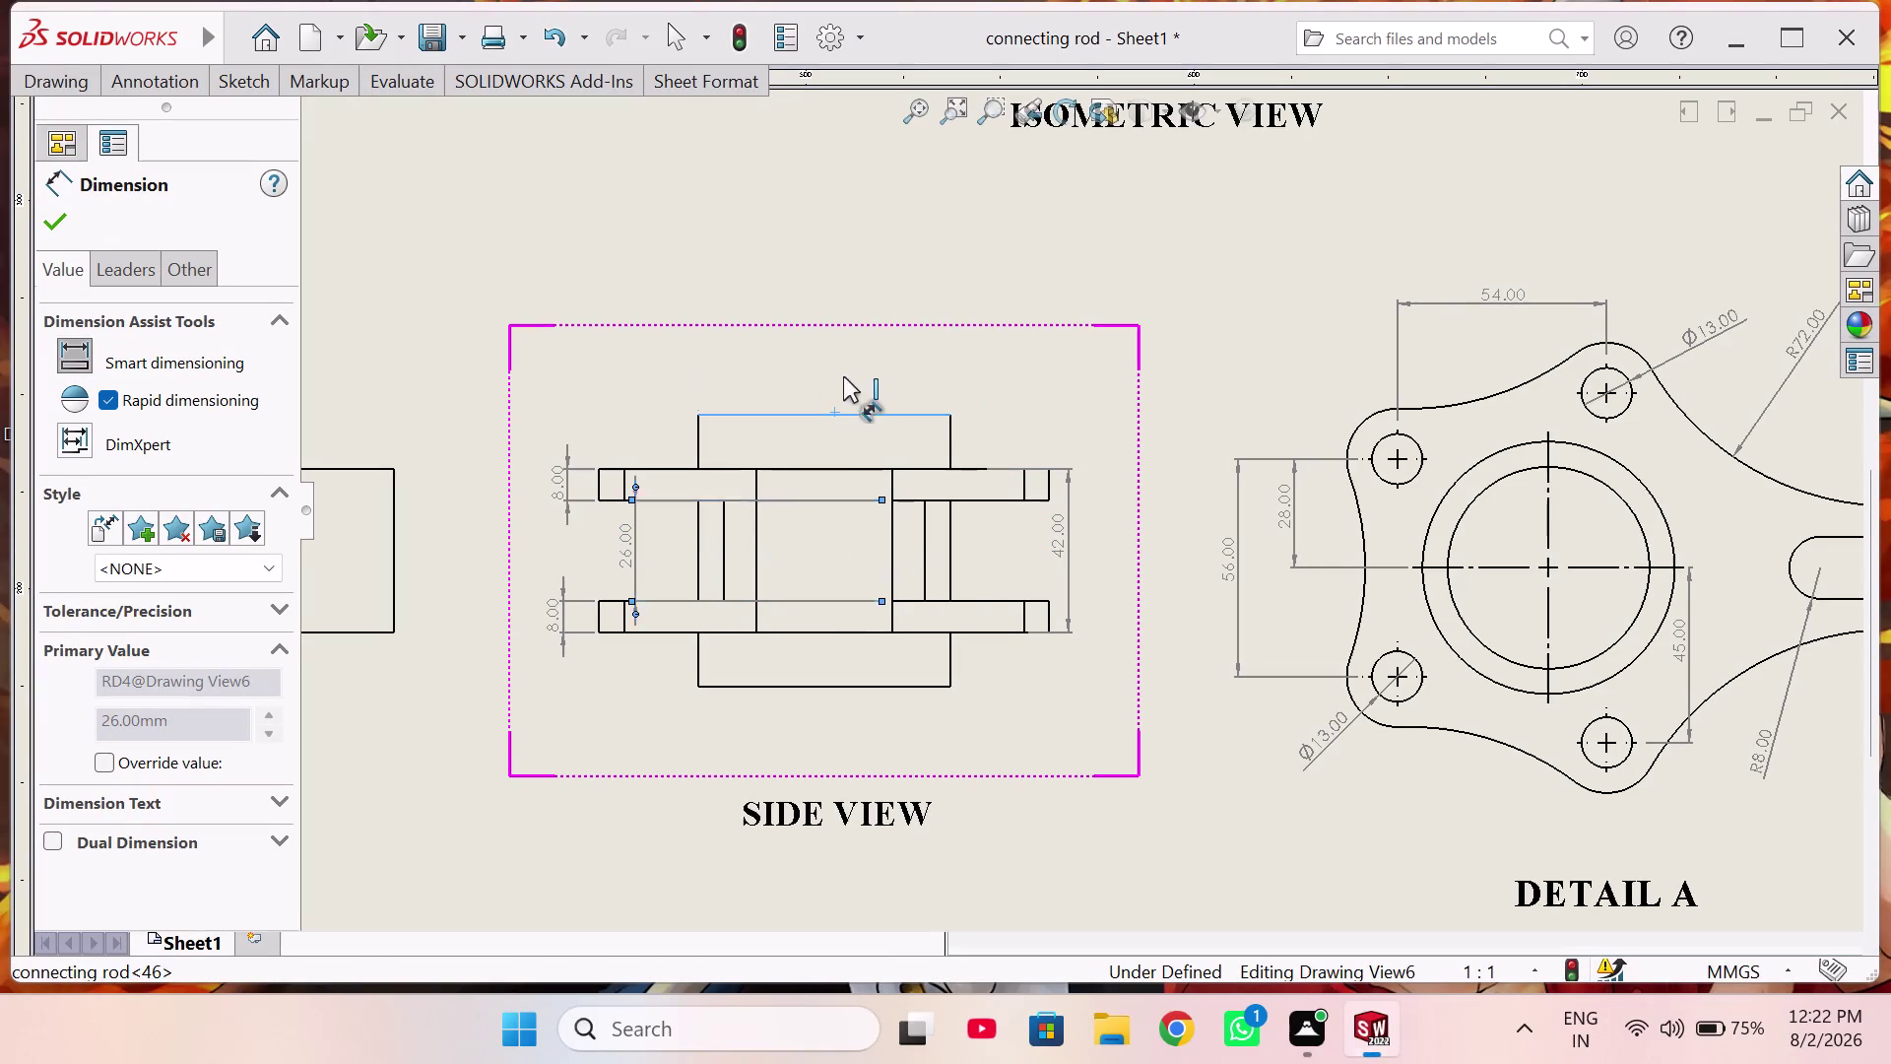
click(826, 361)
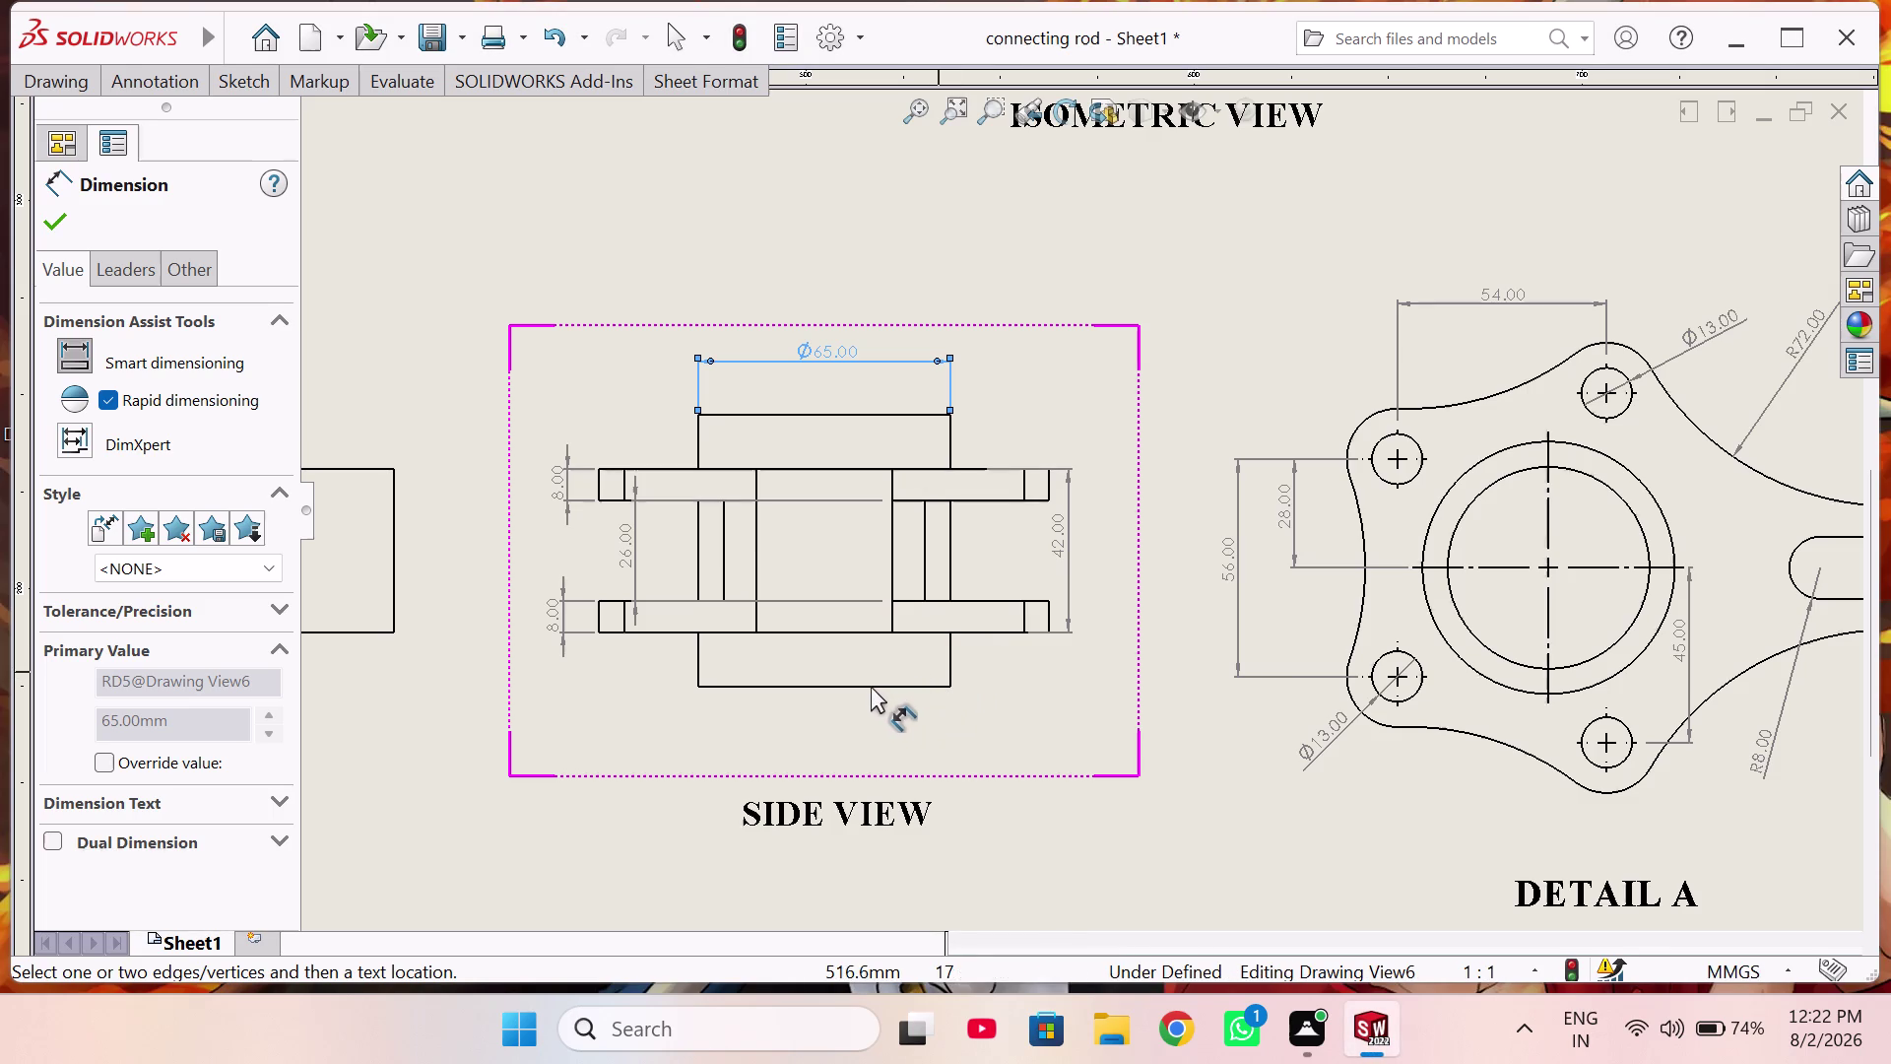
scroll(down, 3)
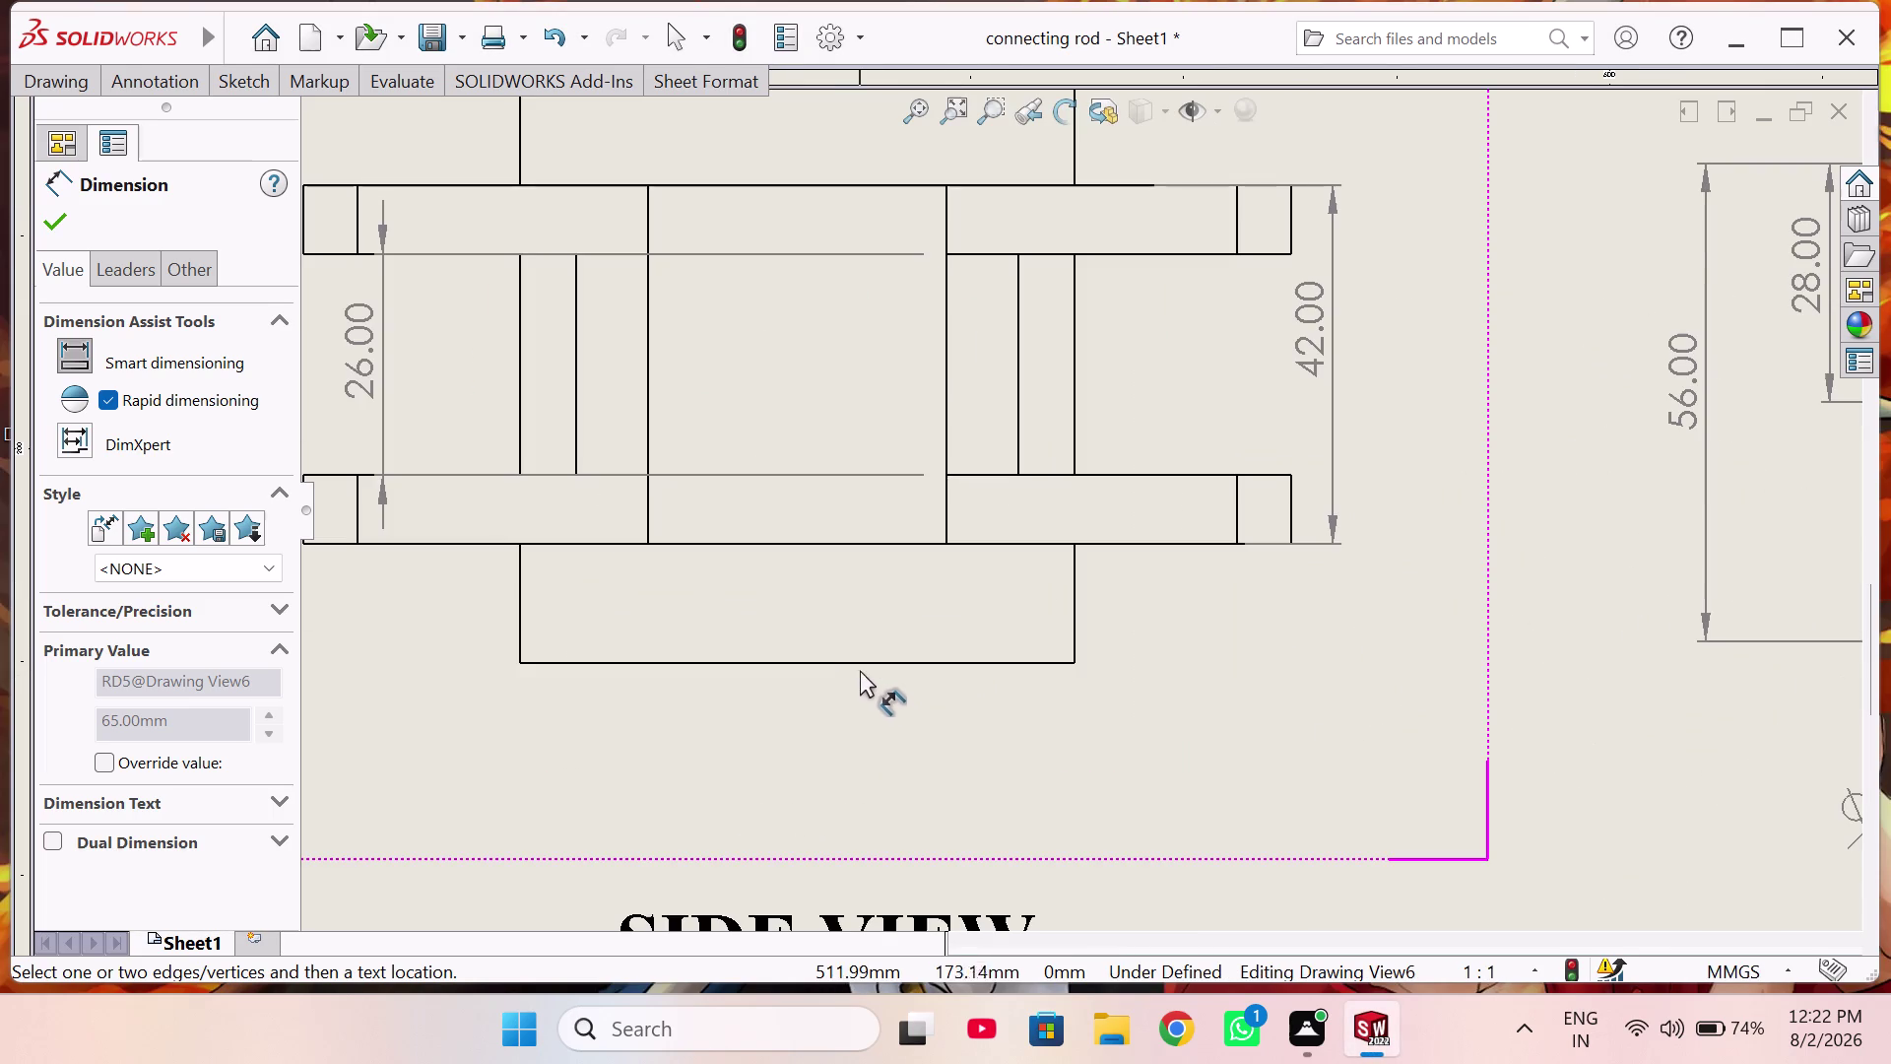
click(864, 663)
scroll(up, 3)
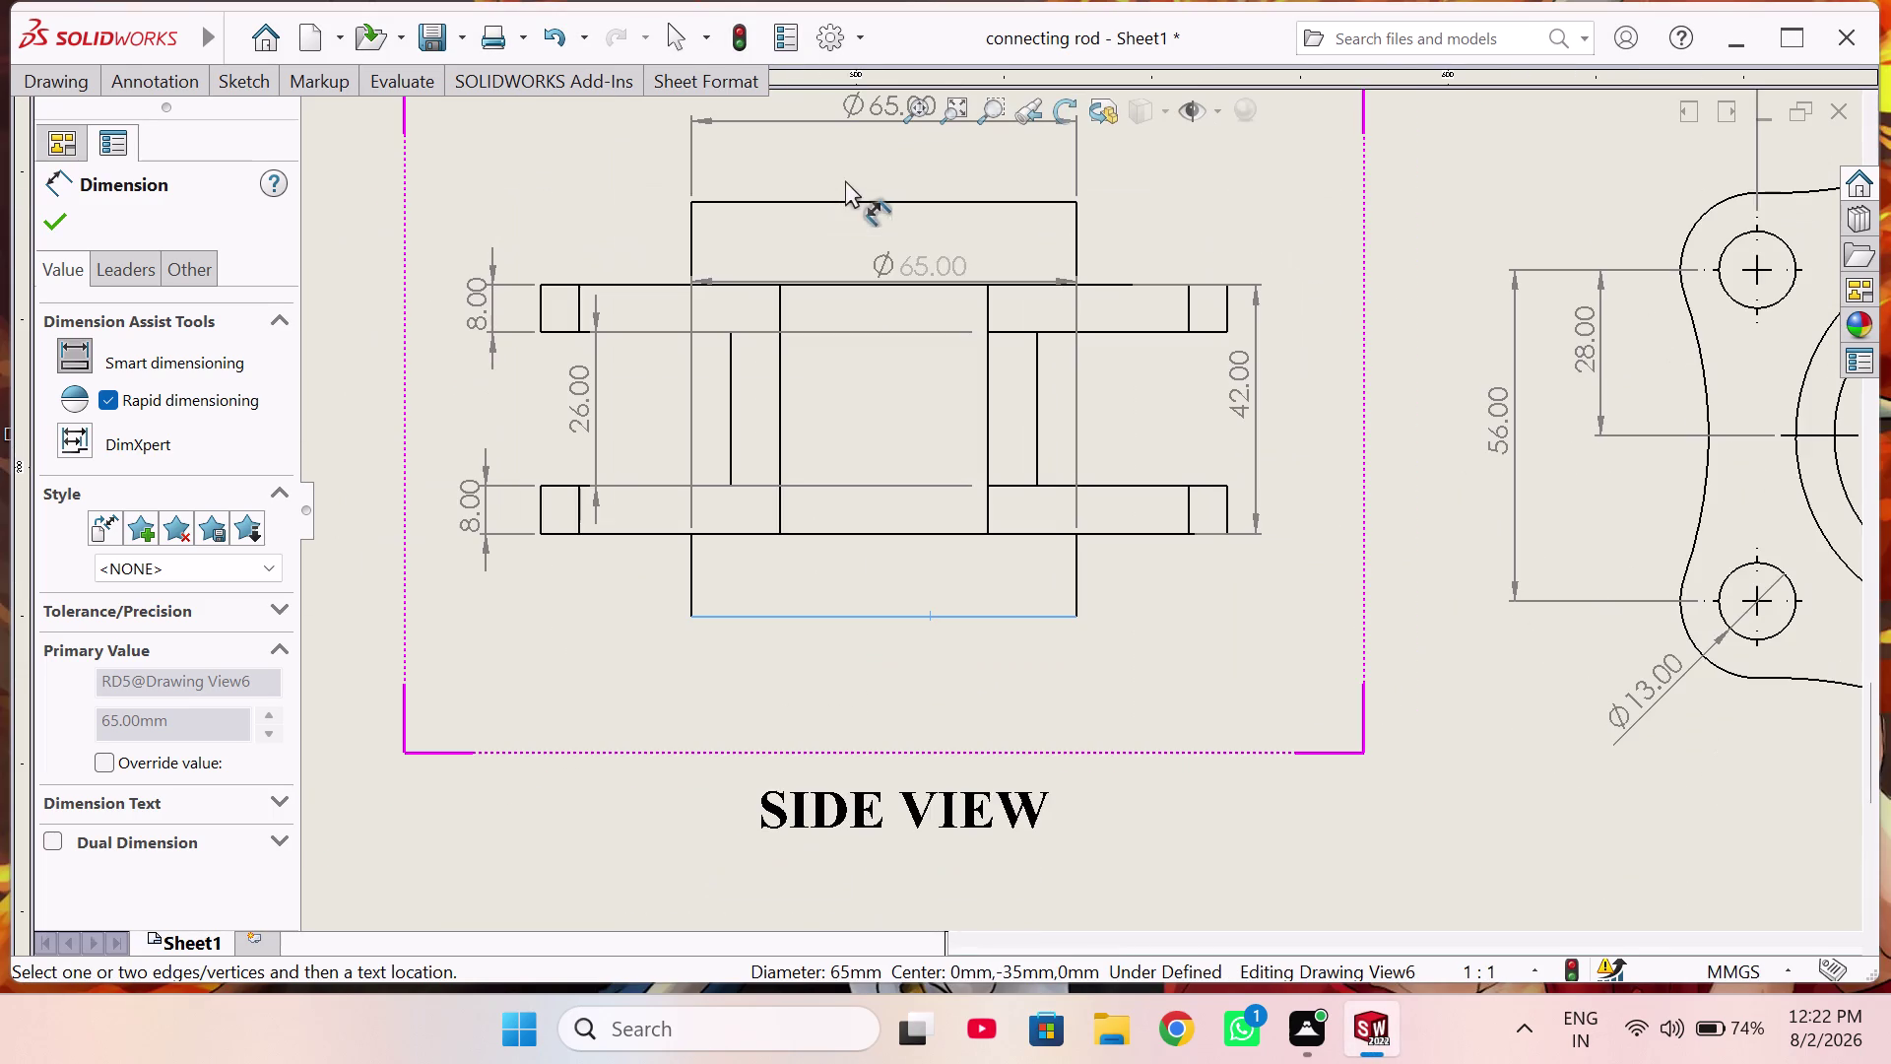
click(903, 202)
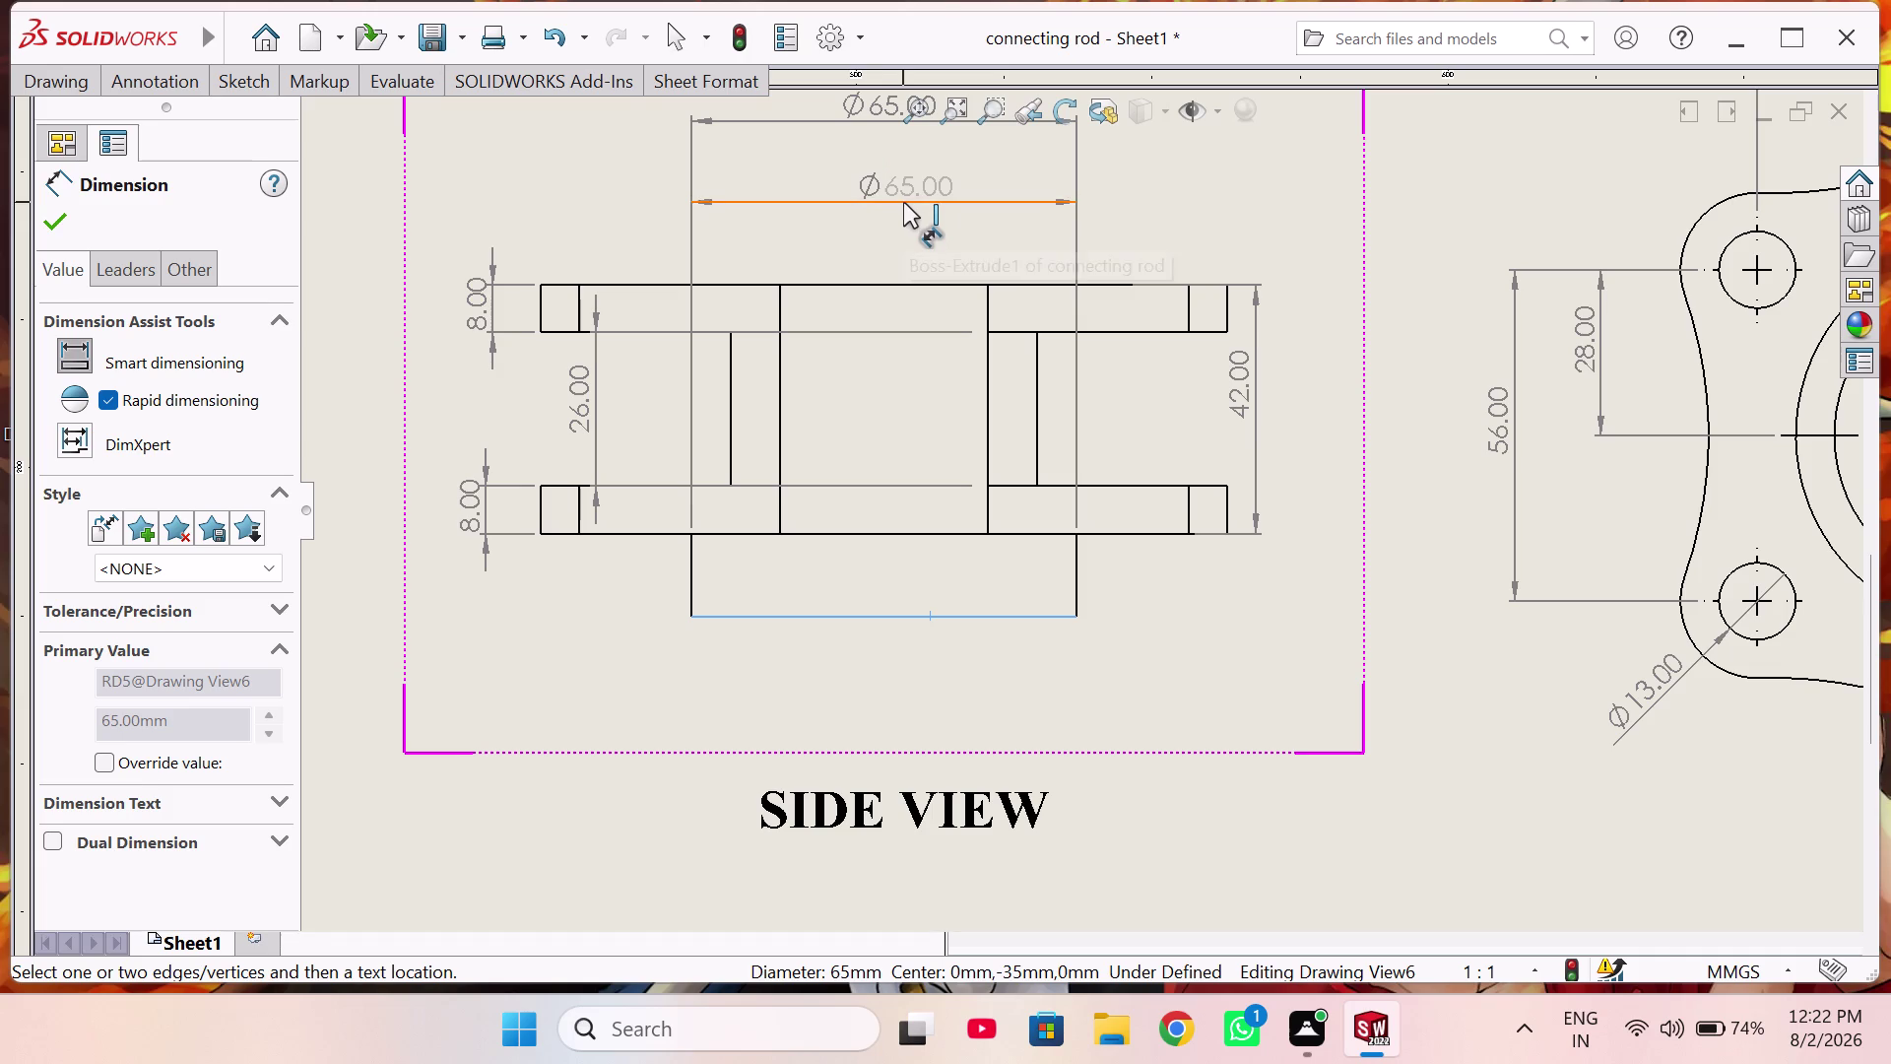
click(1314, 394)
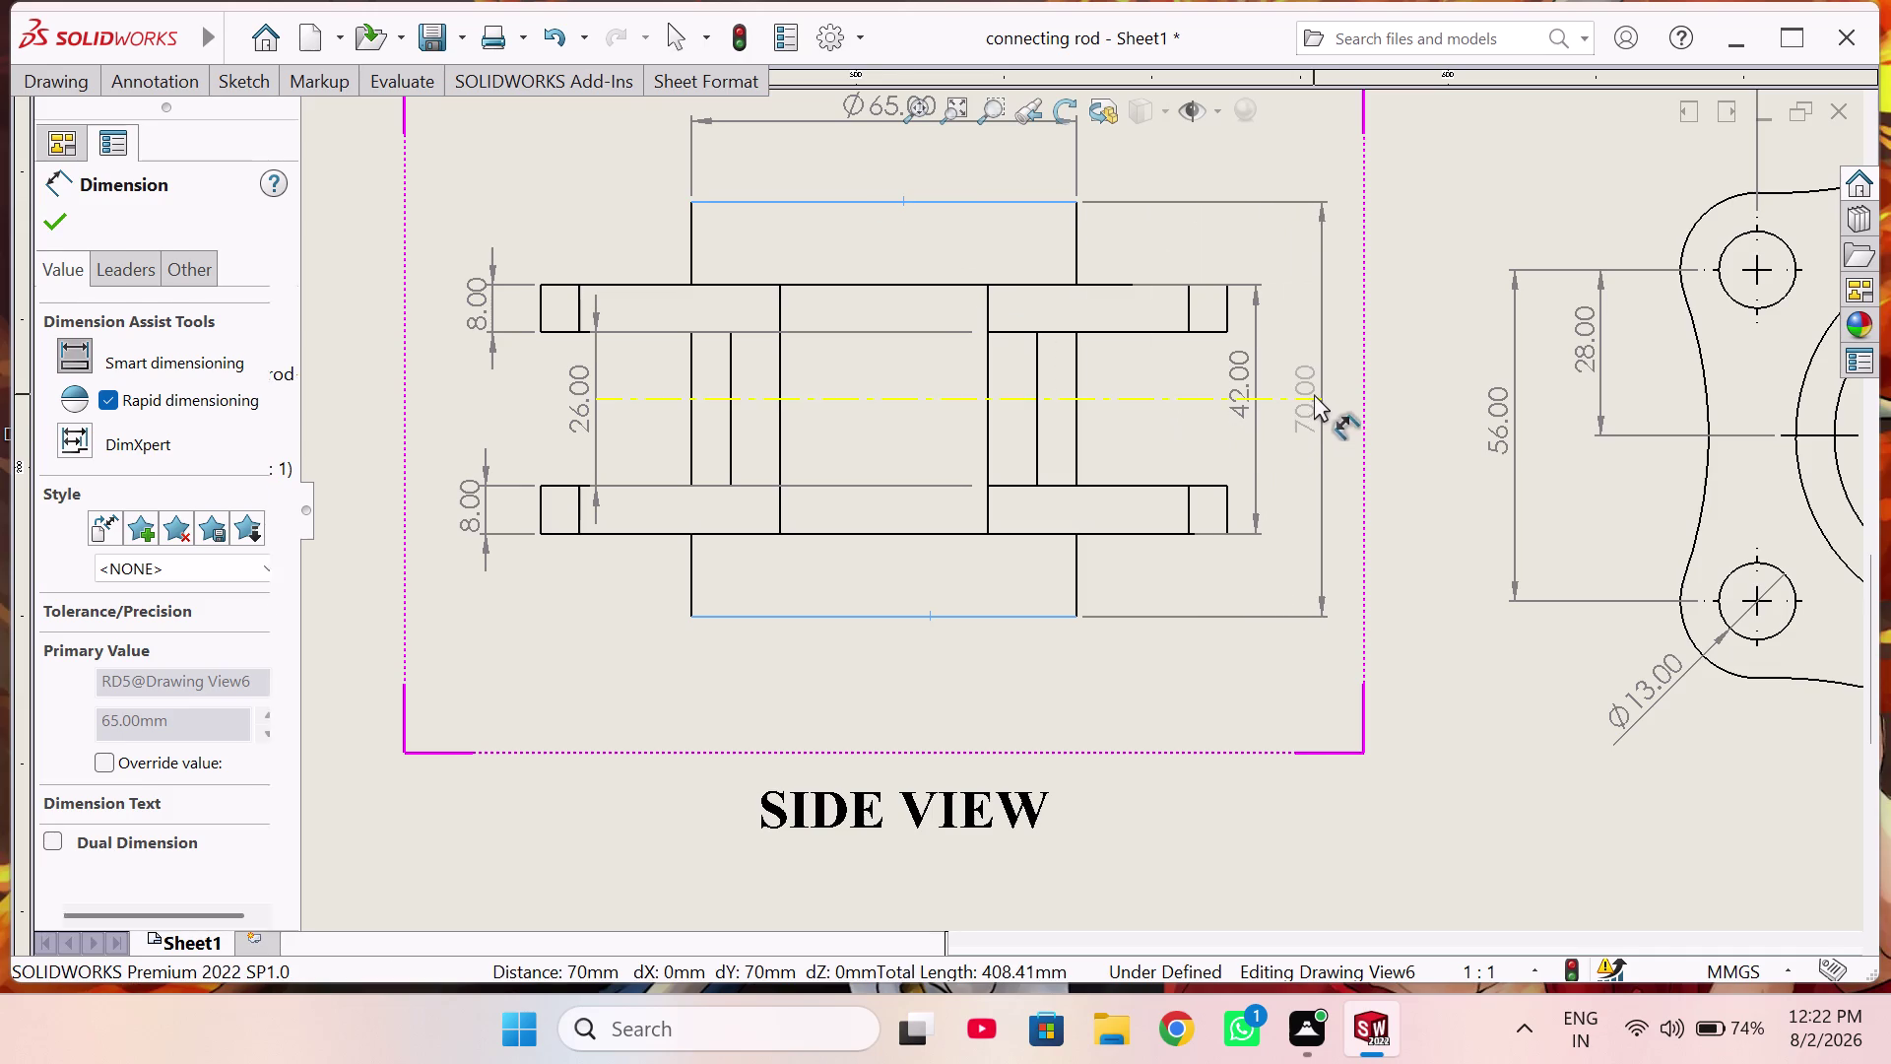
scroll(up, 3)
scroll(up, 3)
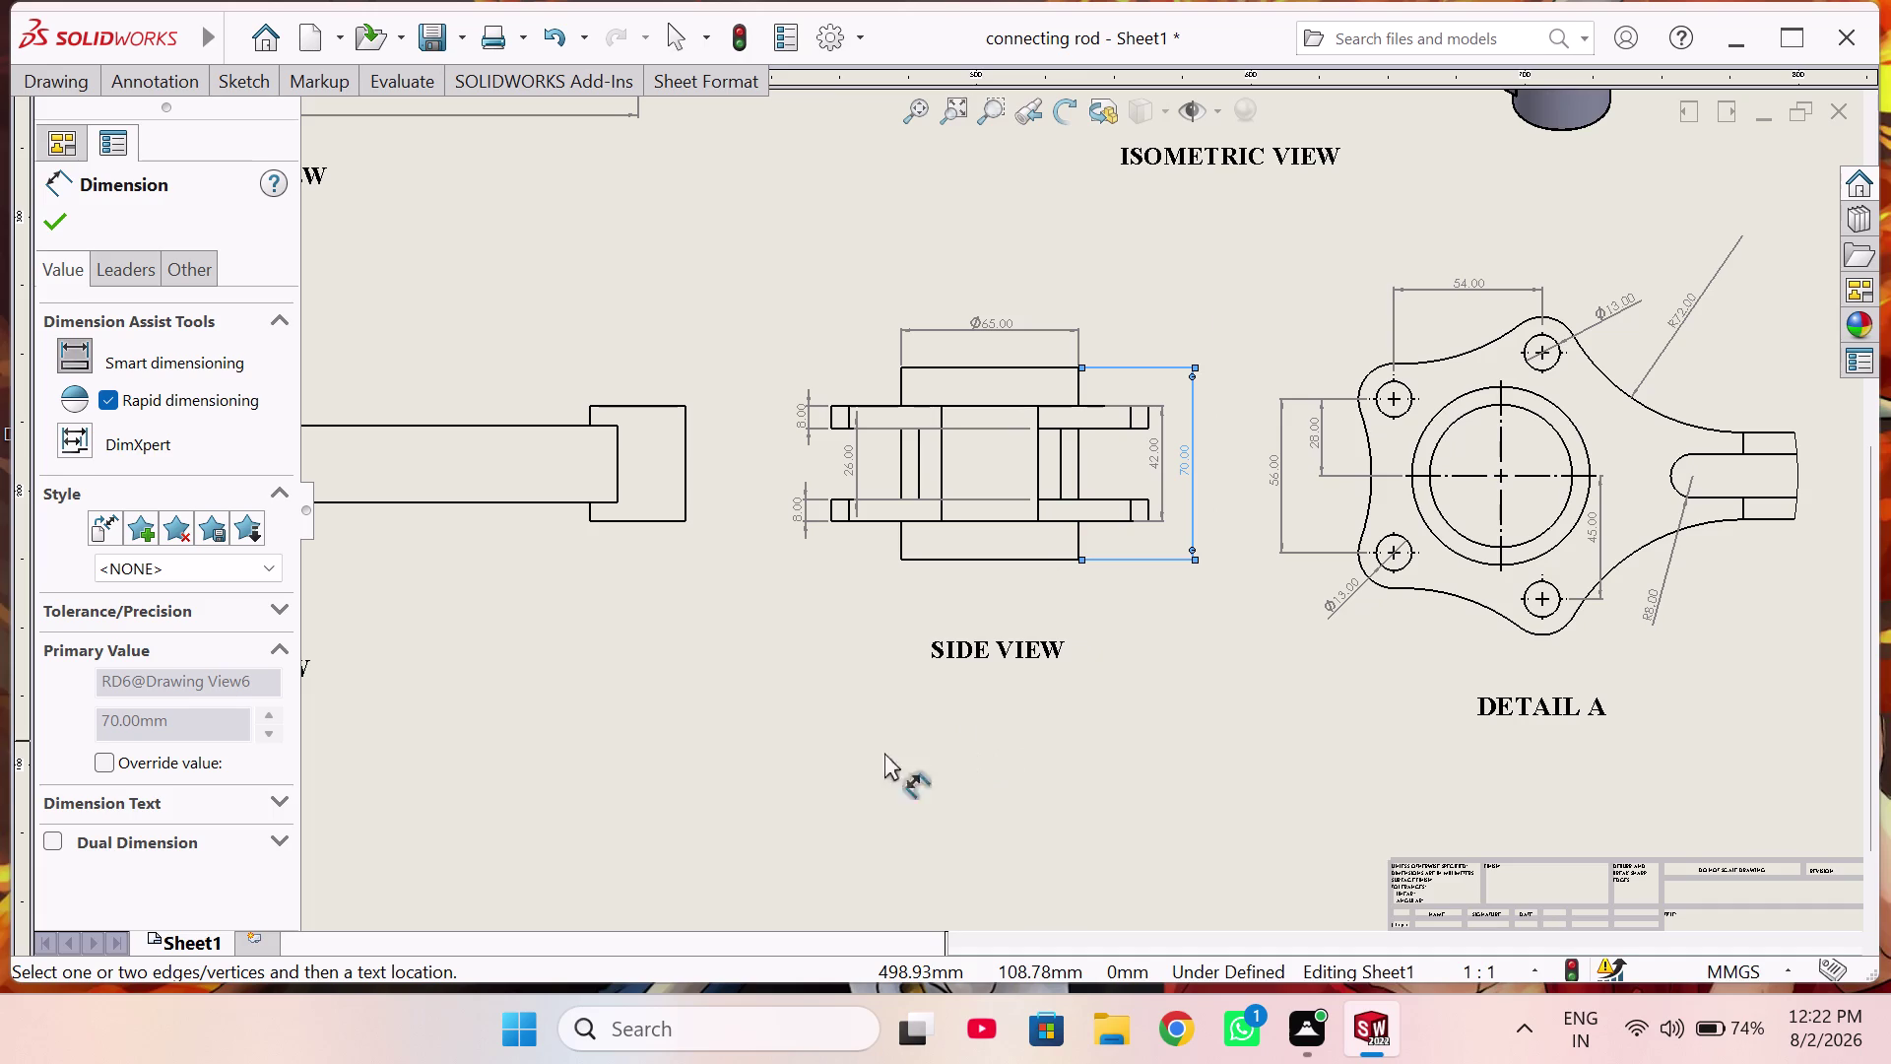
scroll(up, 3)
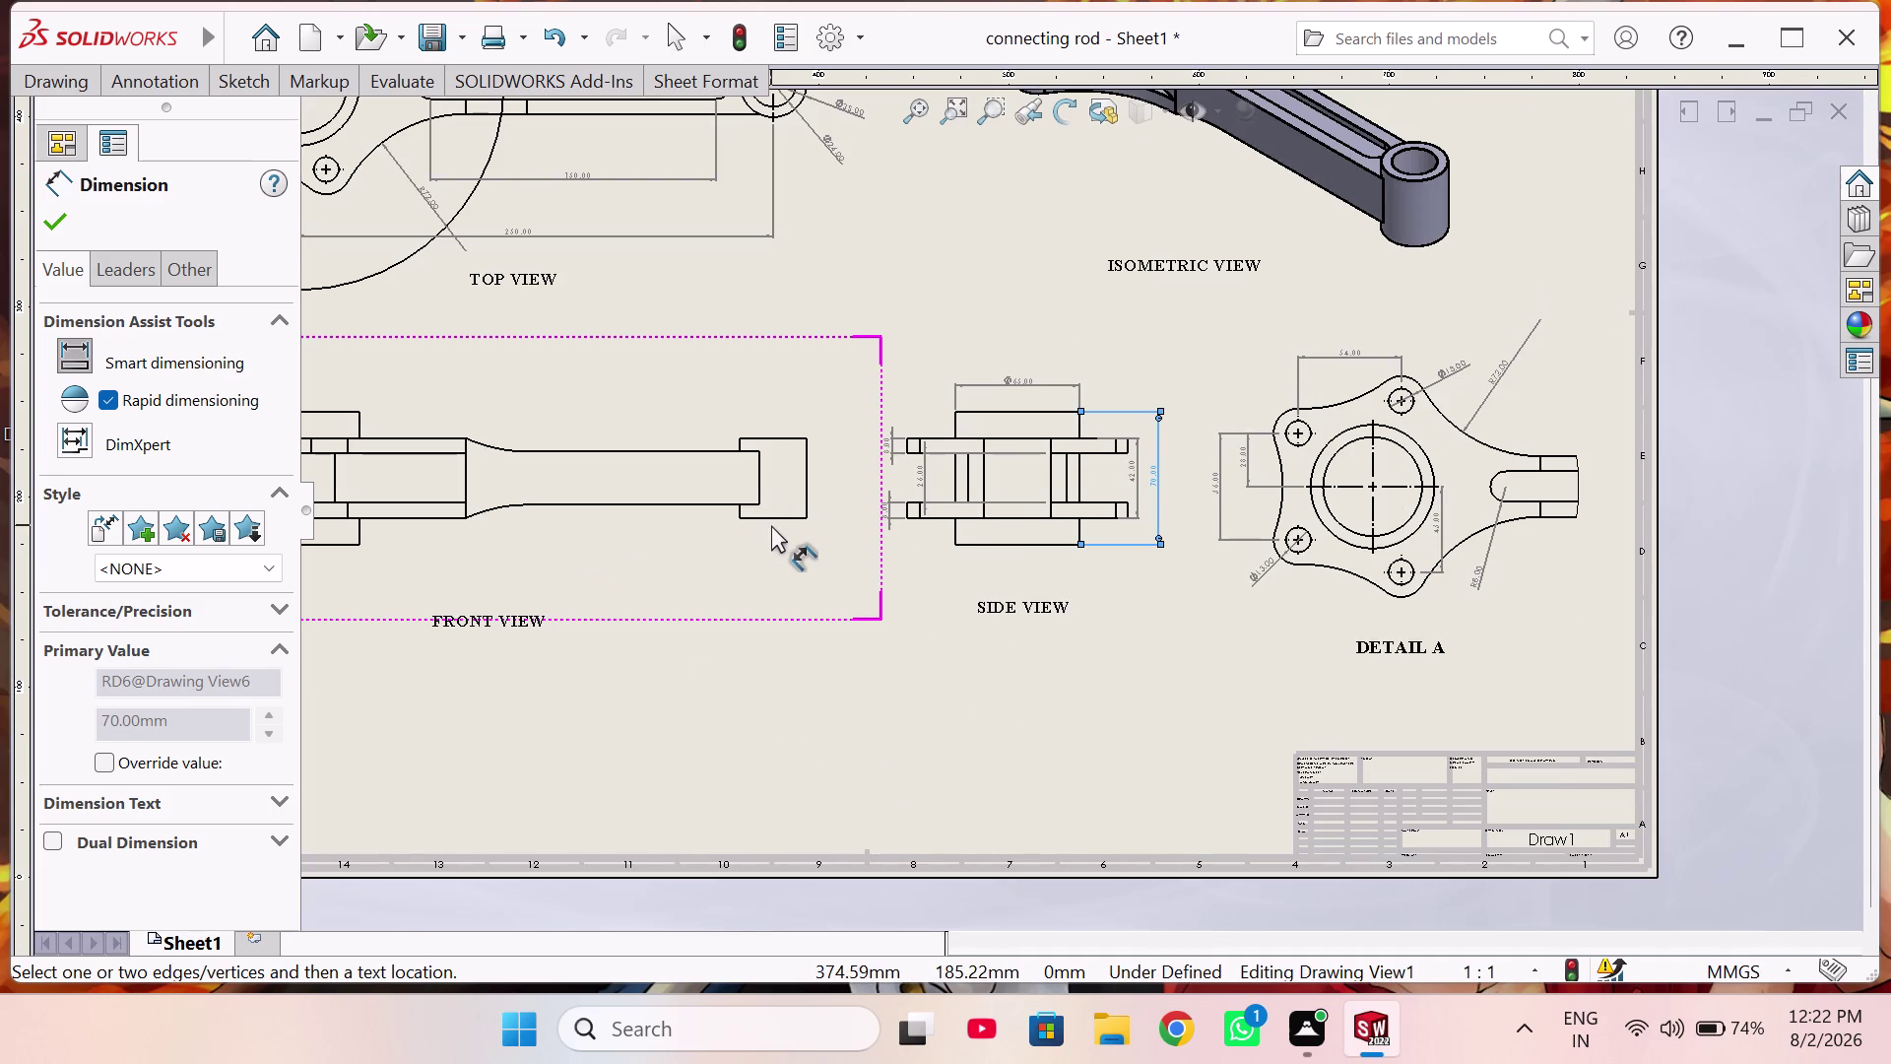
Dimension the big end with a Ø35.00 below it and a 42.00 height beside it.
scroll(down, 3)
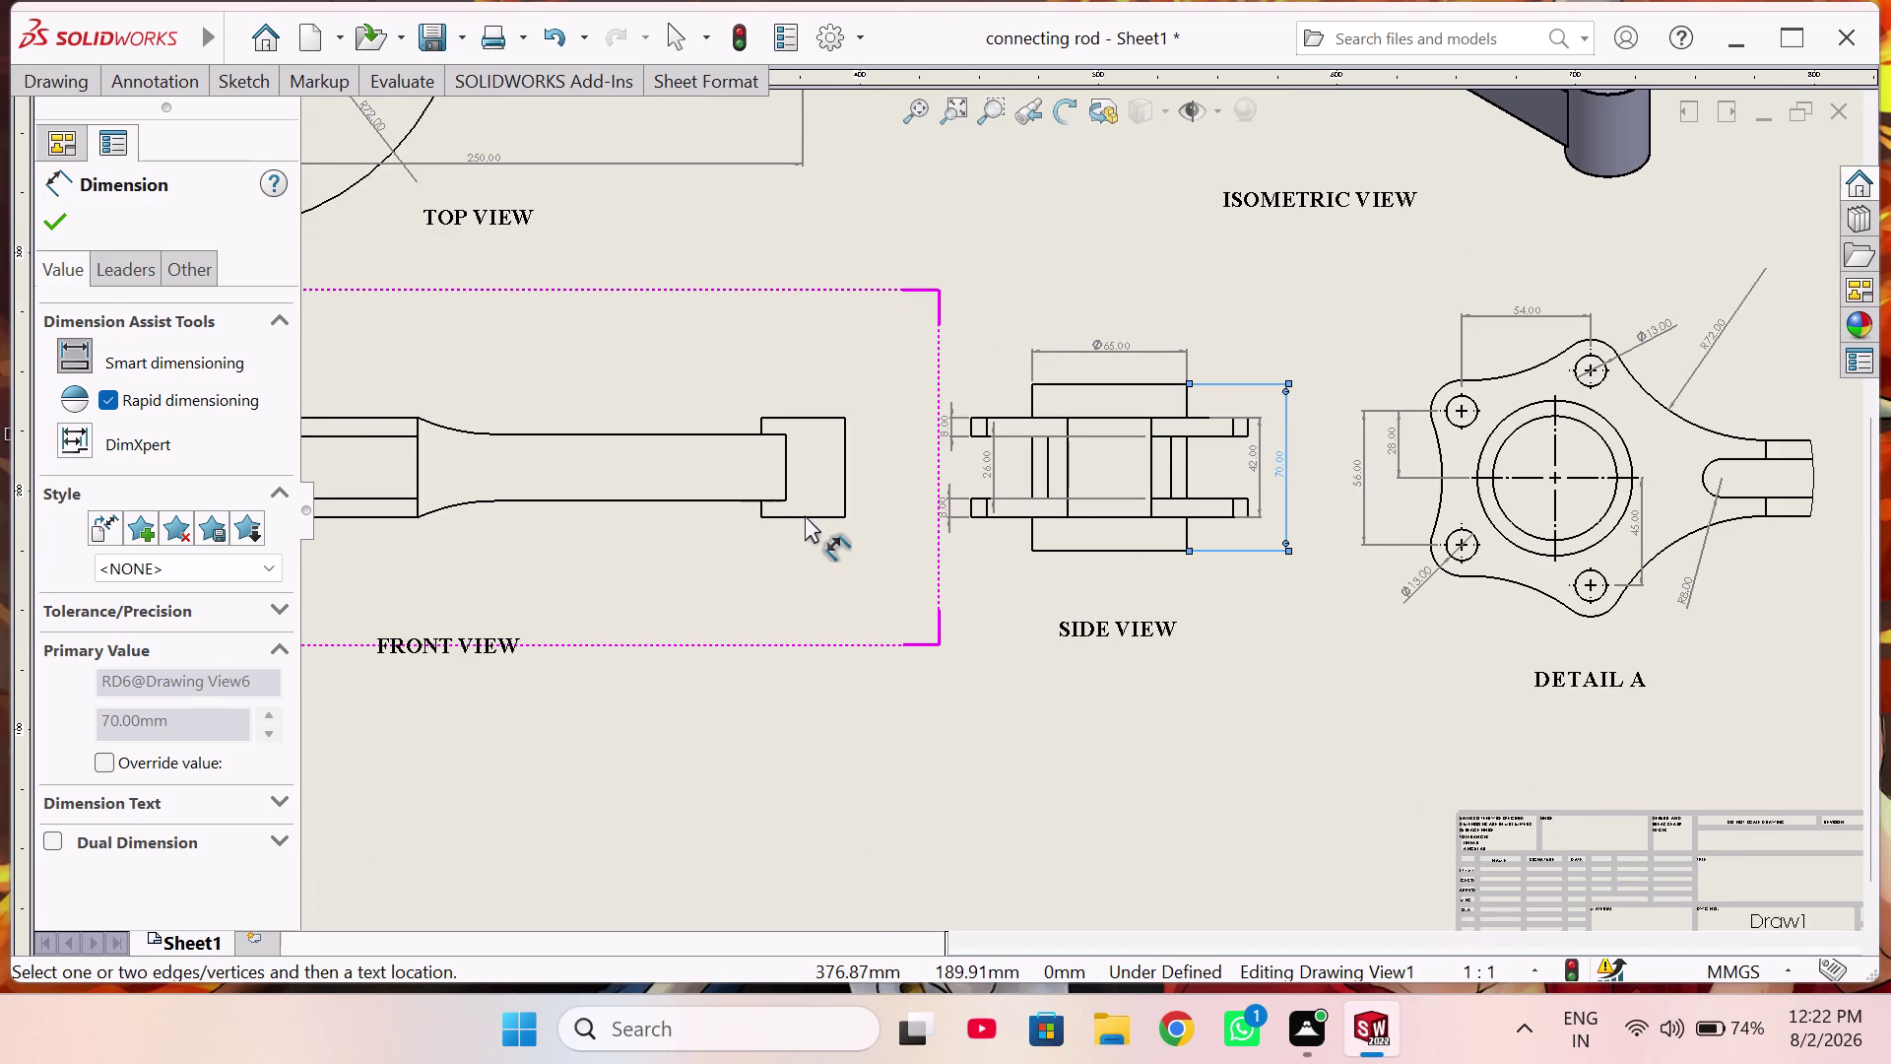
click(805, 515)
click(805, 518)
click(804, 572)
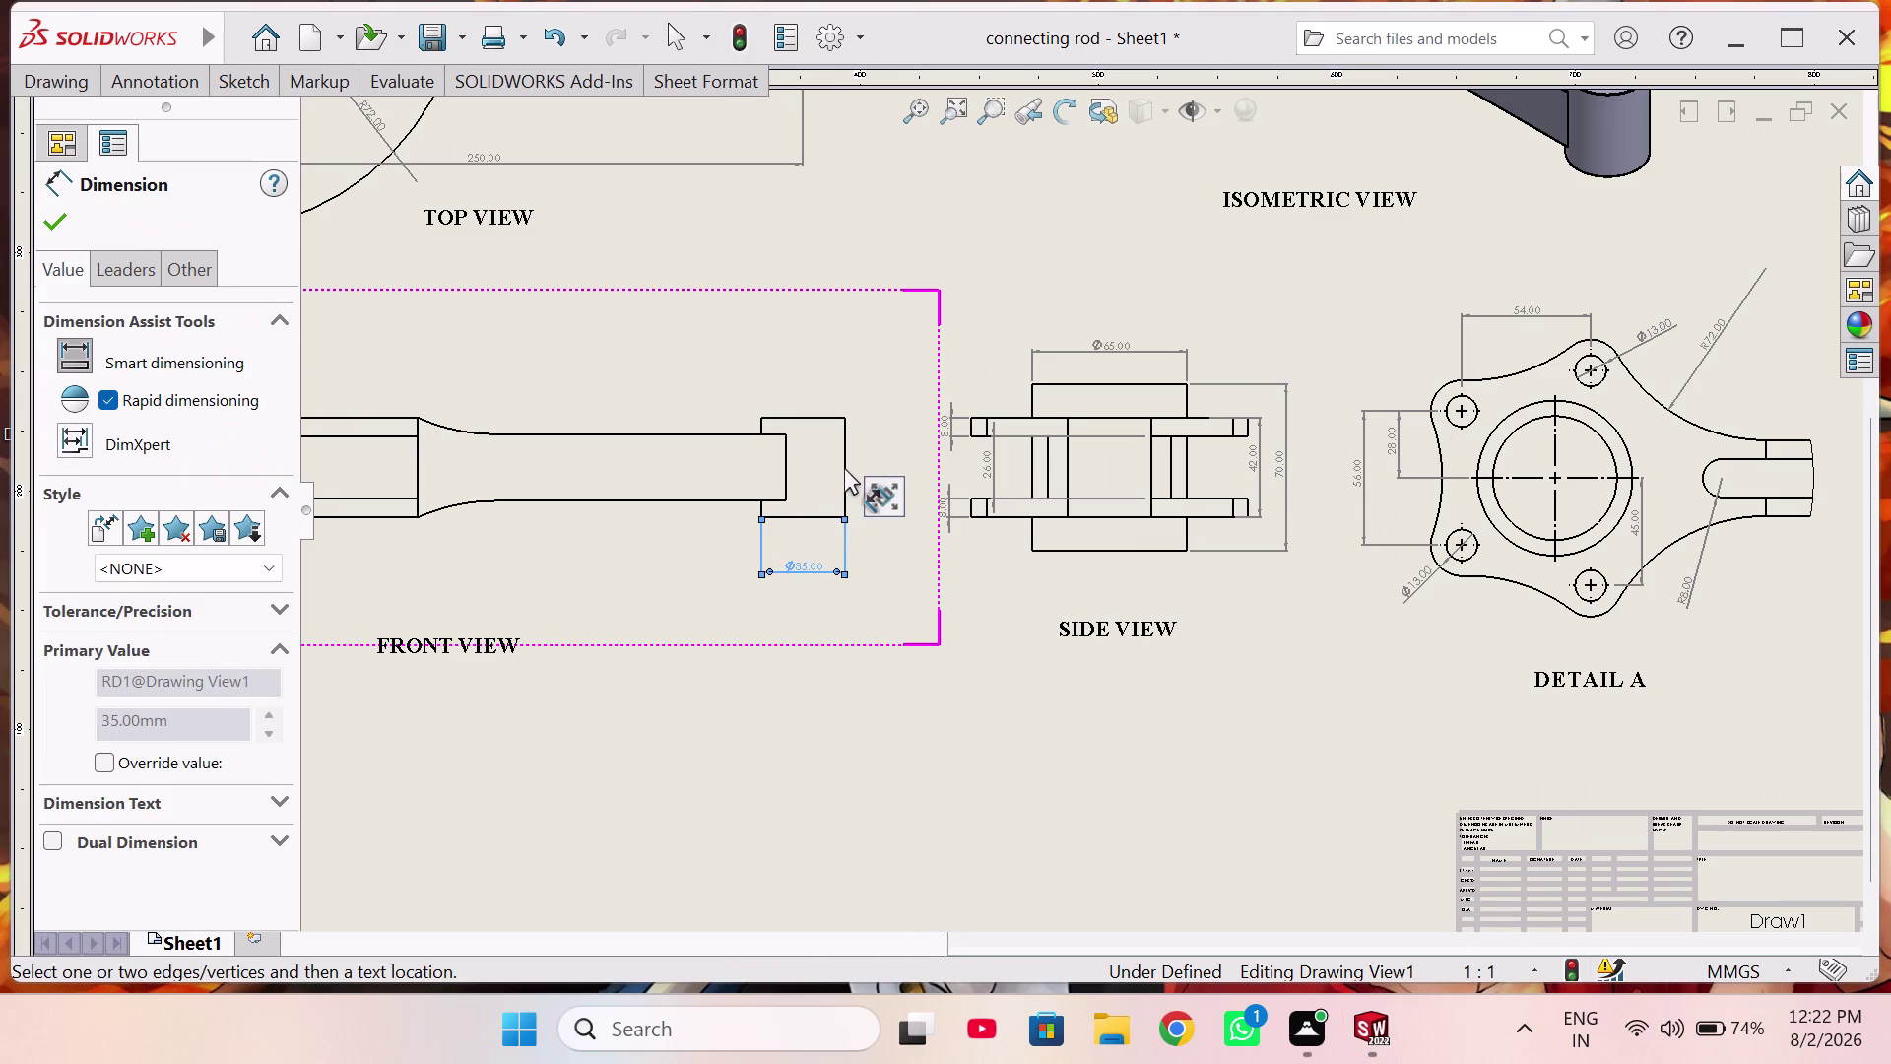
click(882, 608)
click(846, 467)
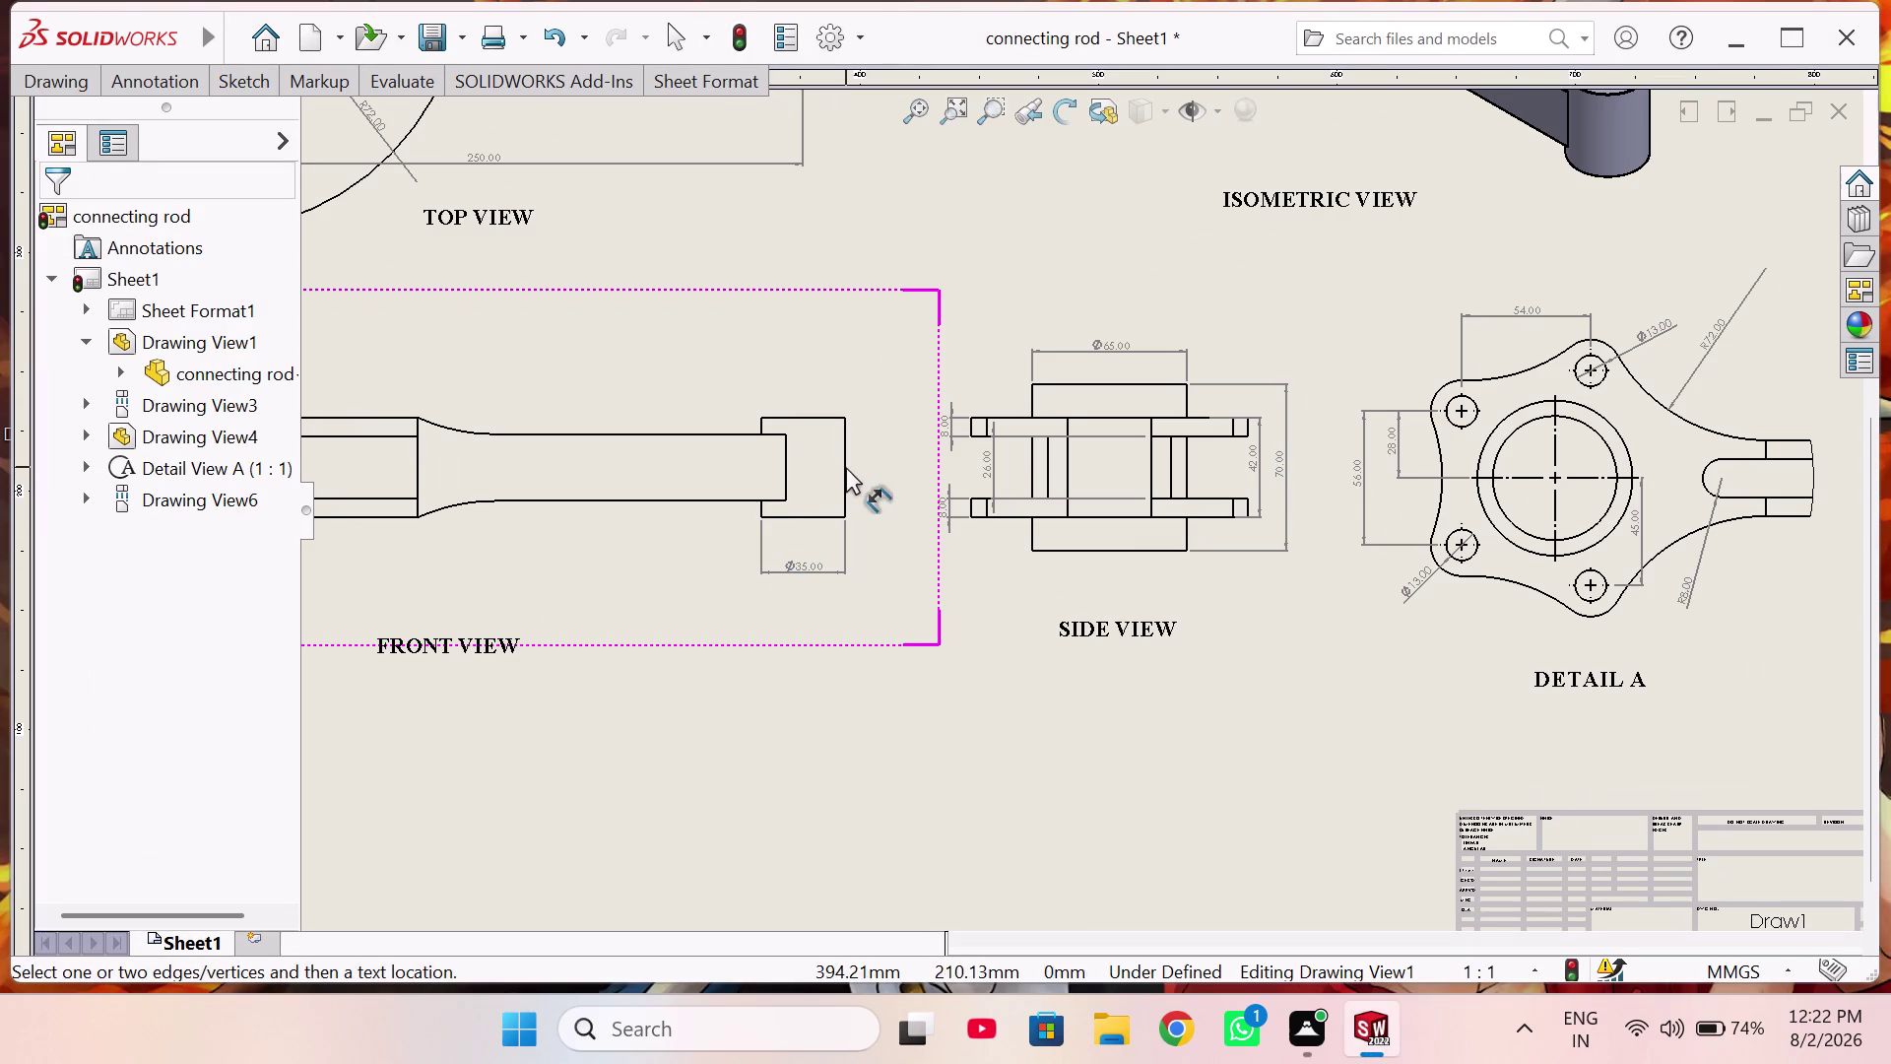
click(845, 467)
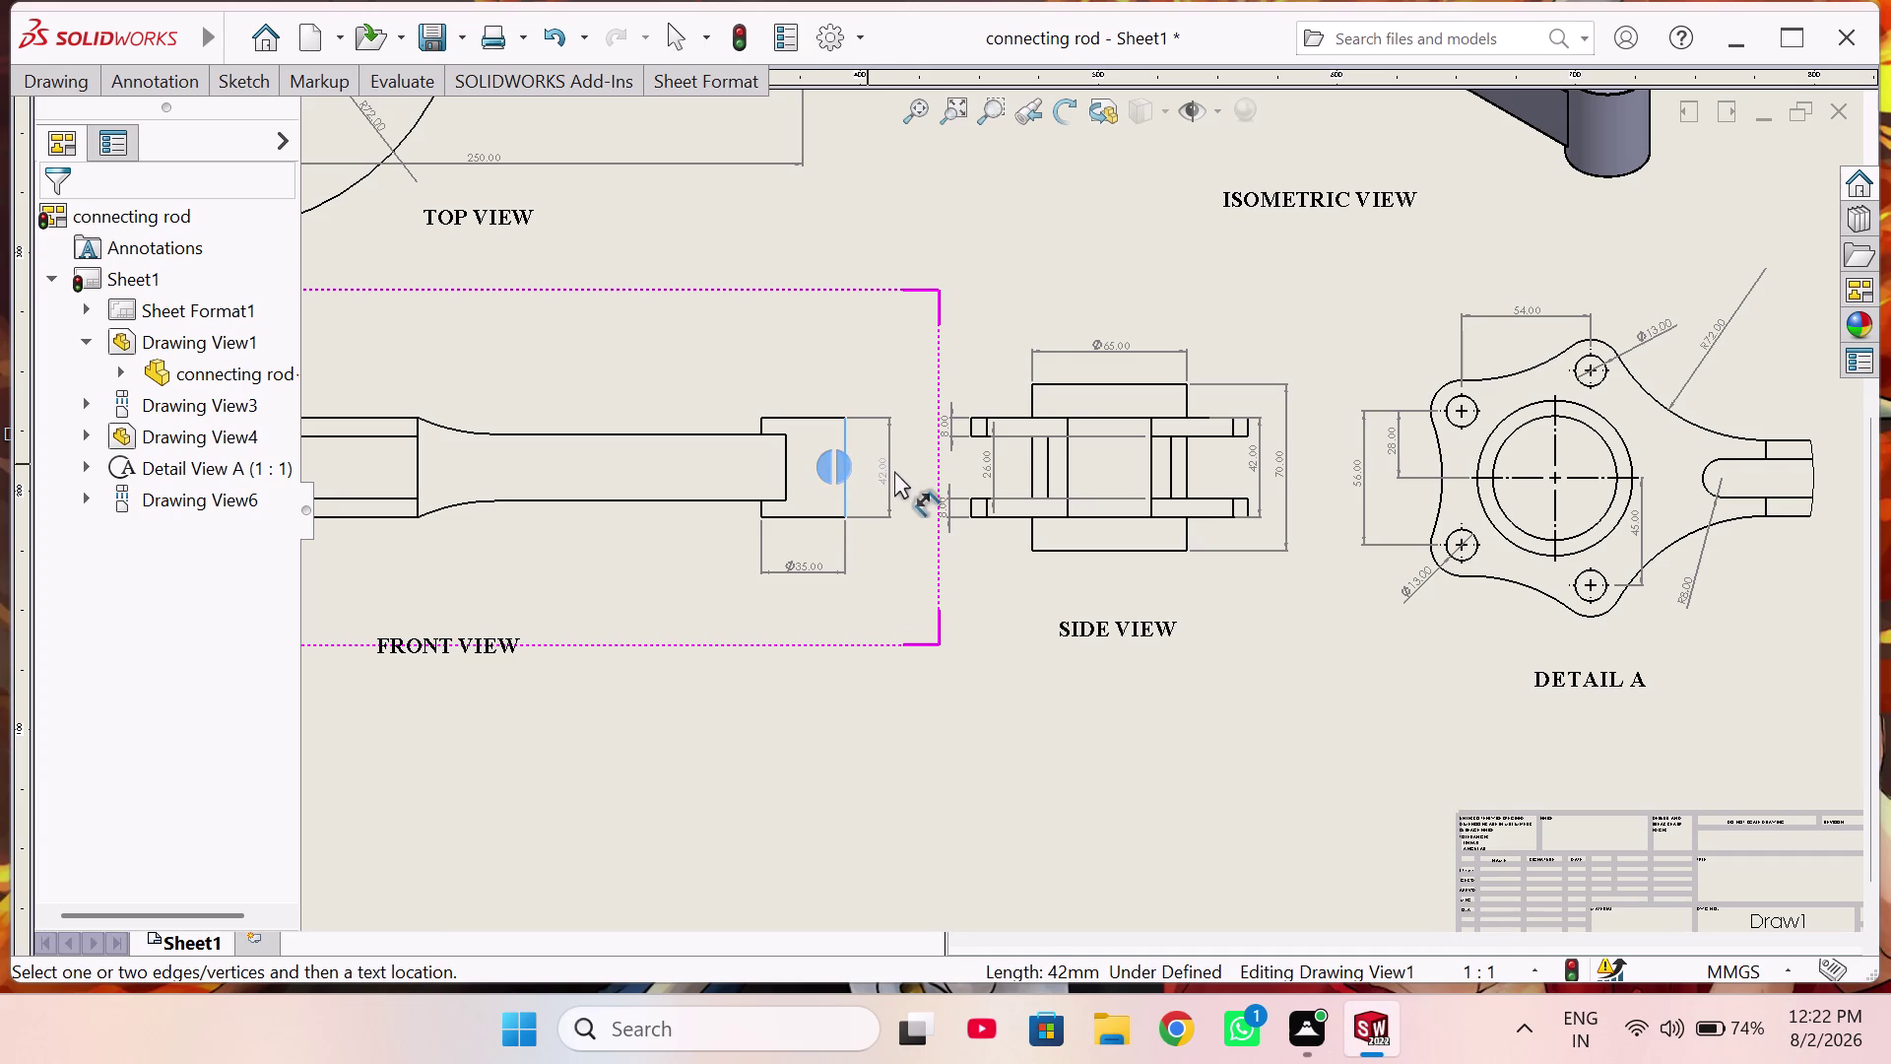
click(896, 470)
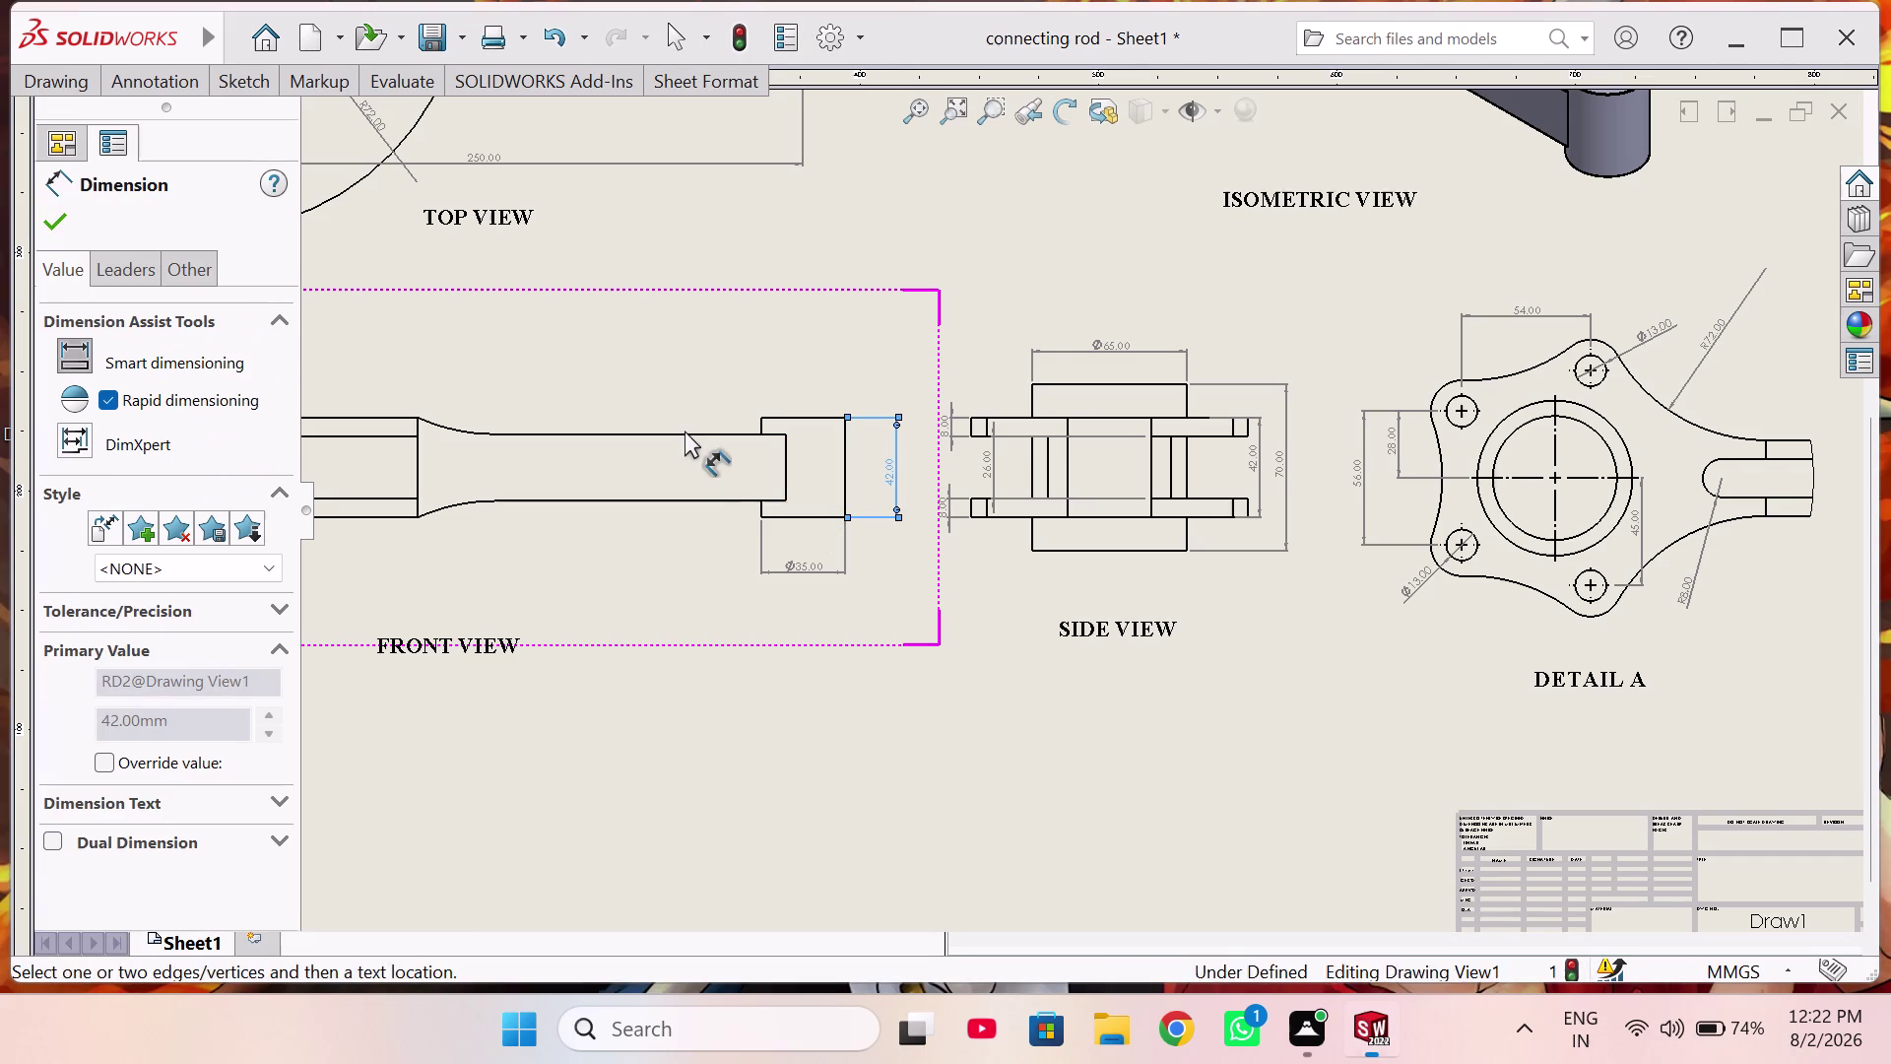
Add the 28.00 shank height dimension and zoom to fit the sheet.
click(684, 432)
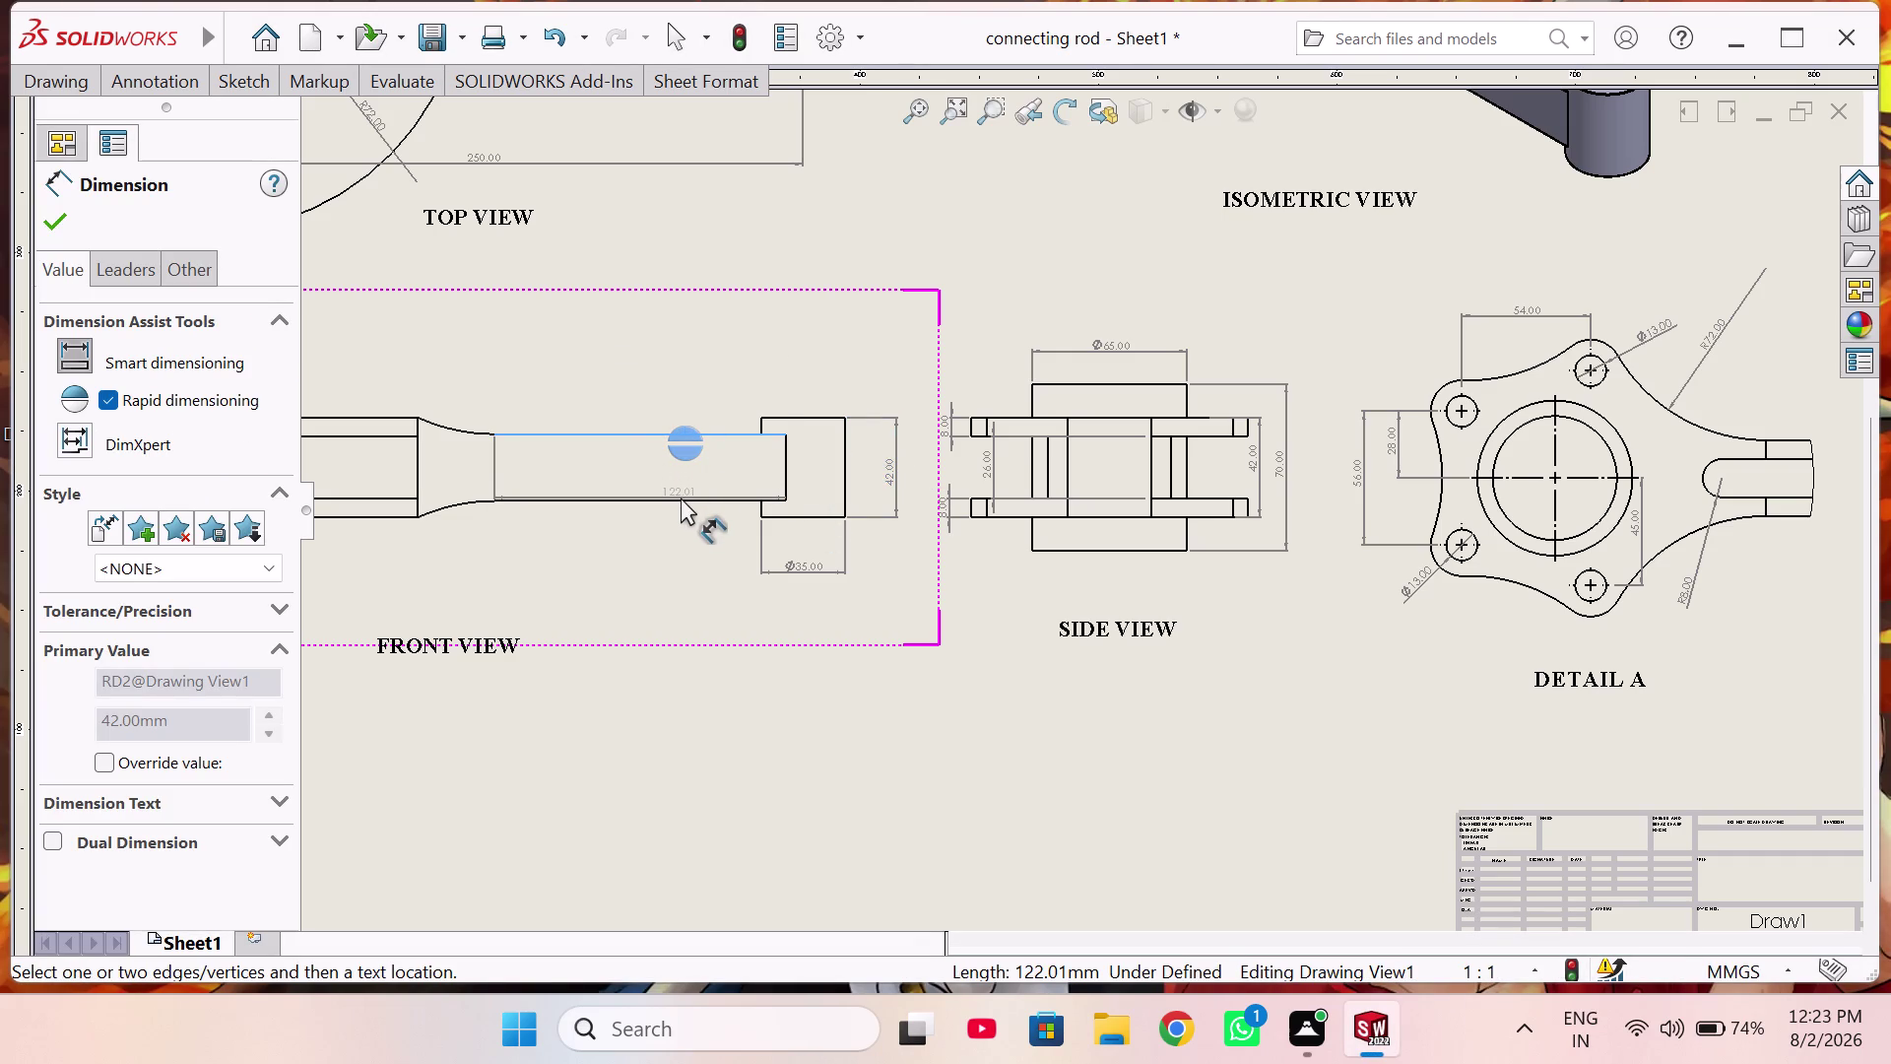
click(681, 498)
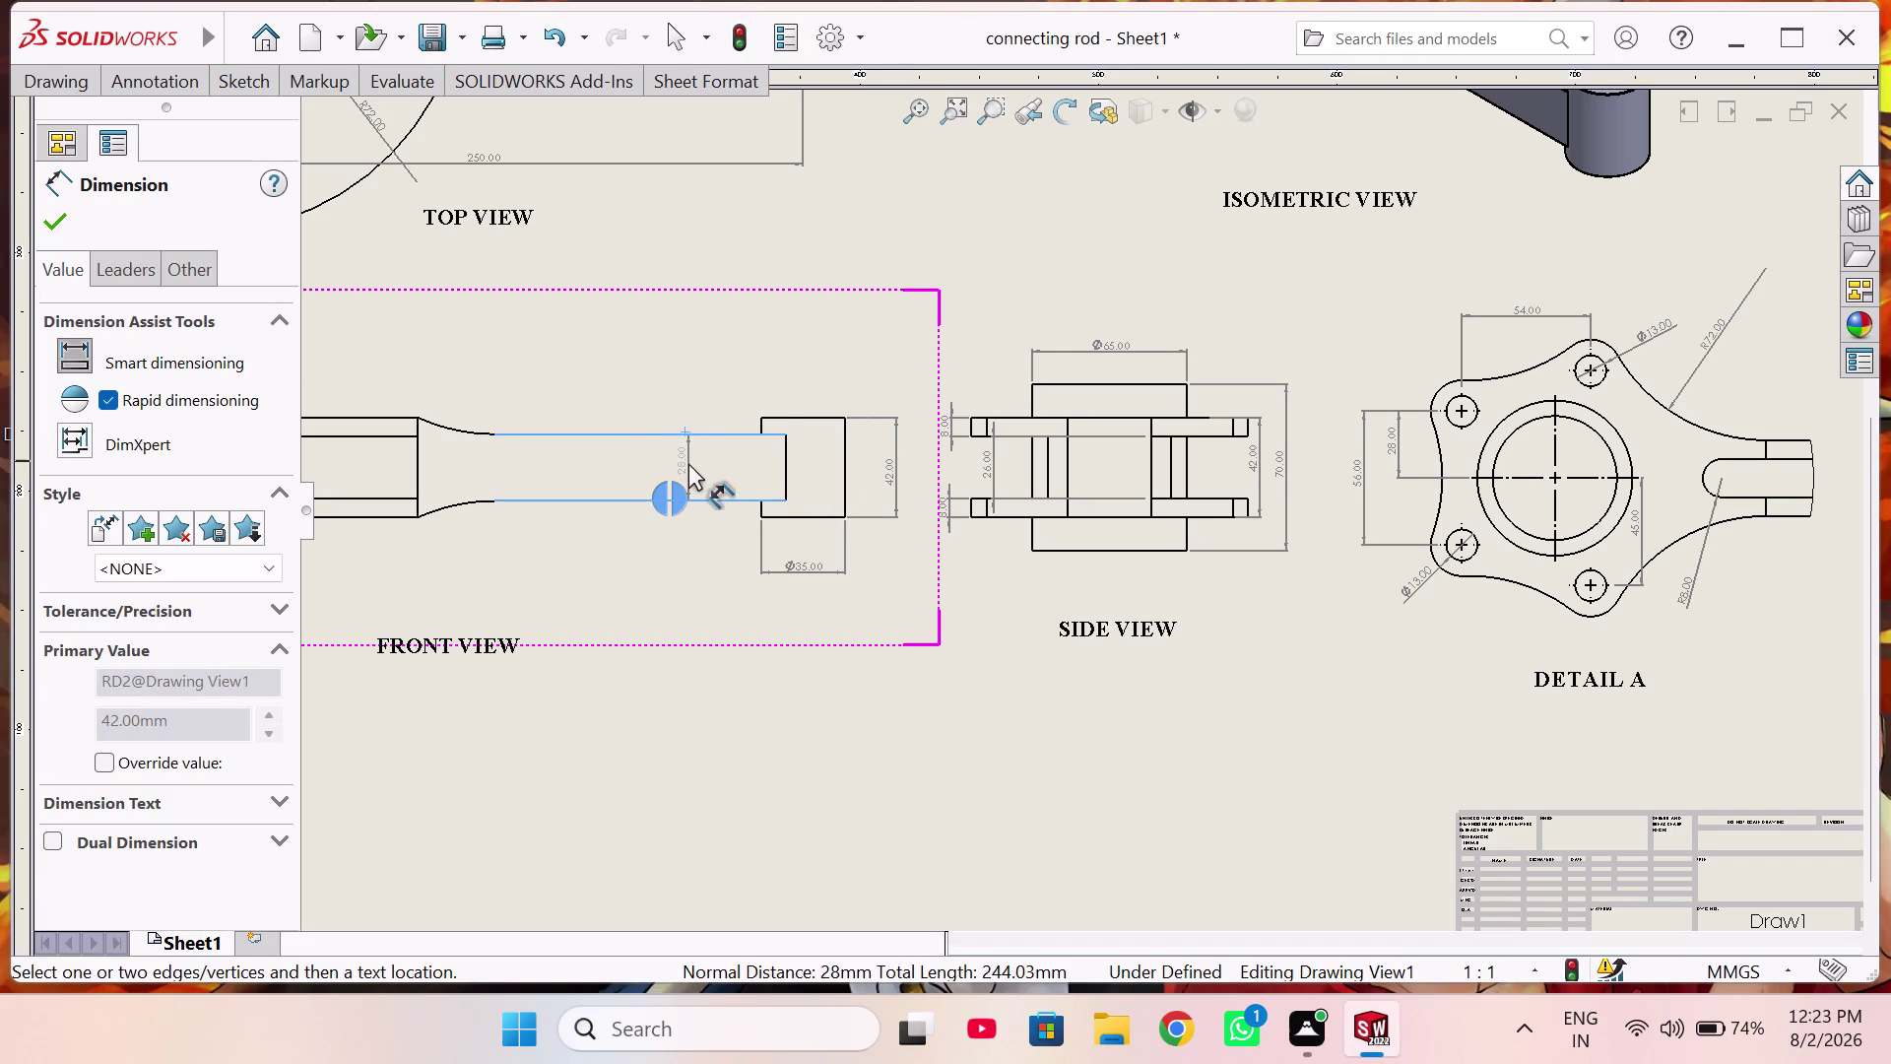
click(694, 394)
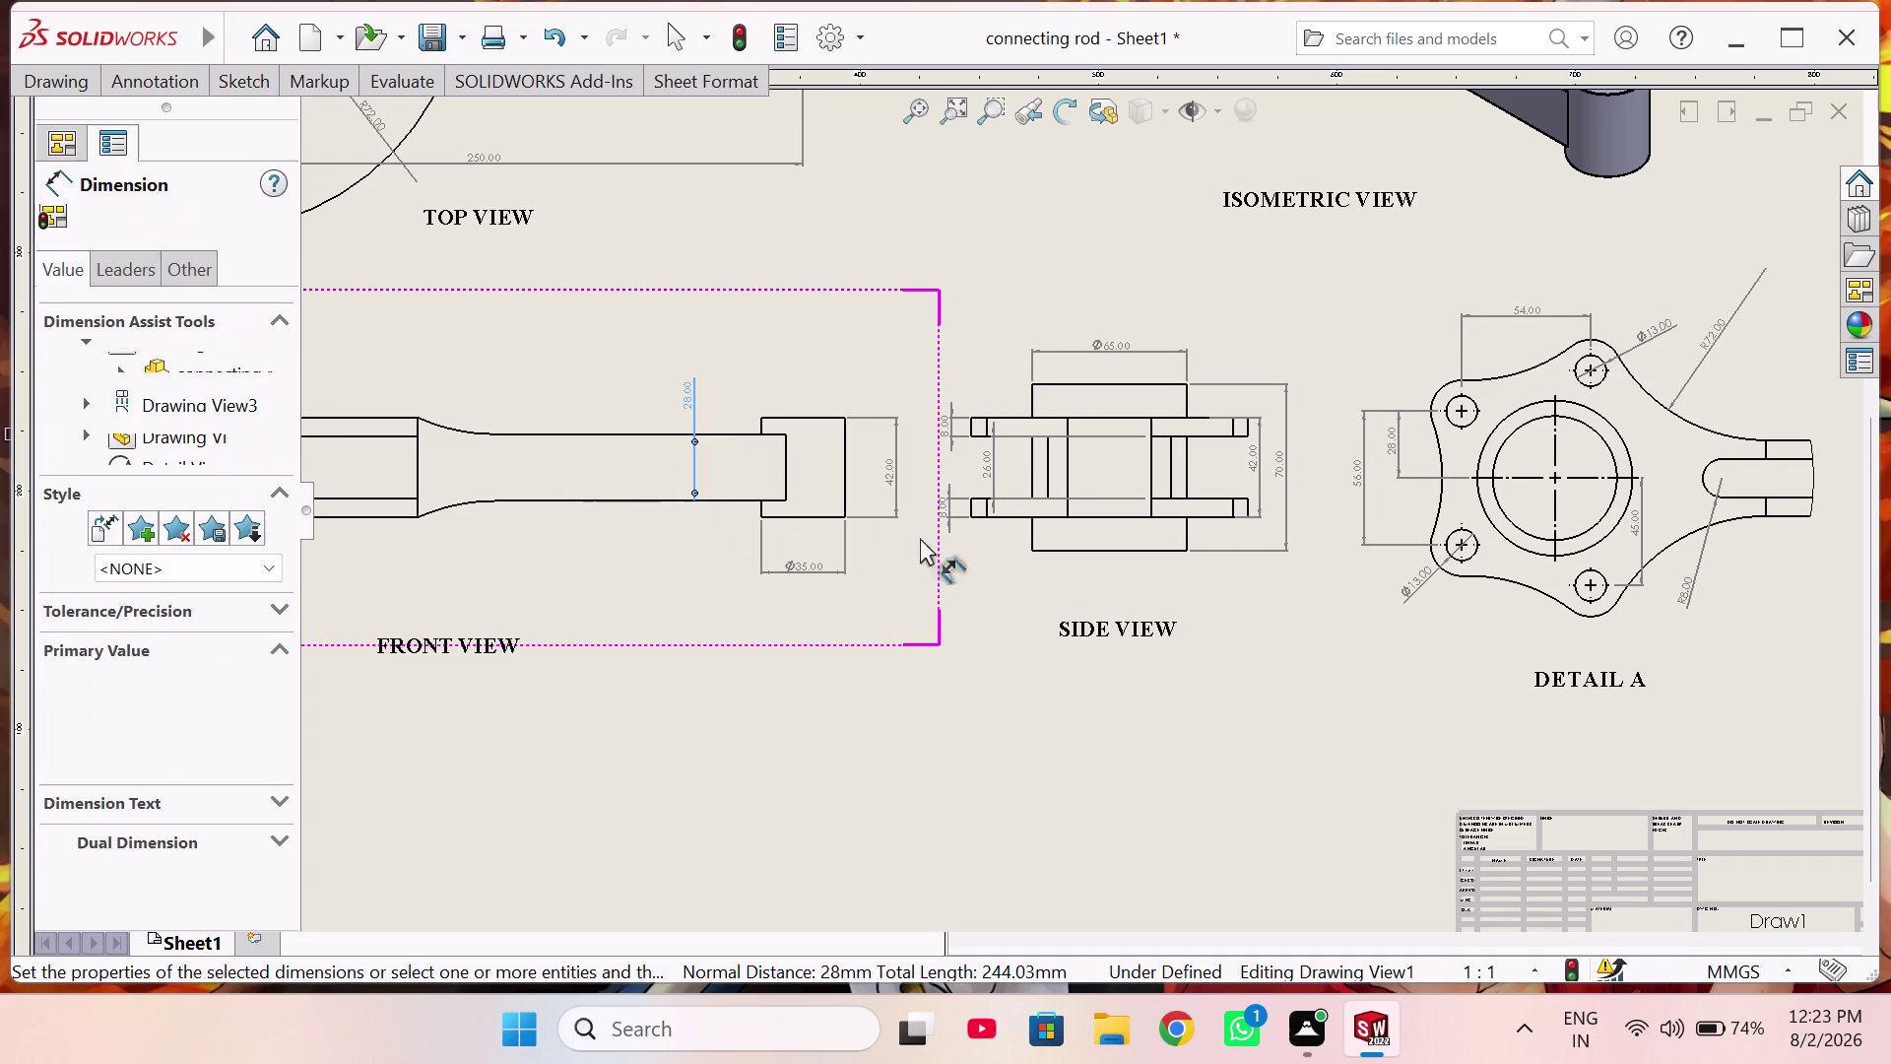
scroll(up, 3)
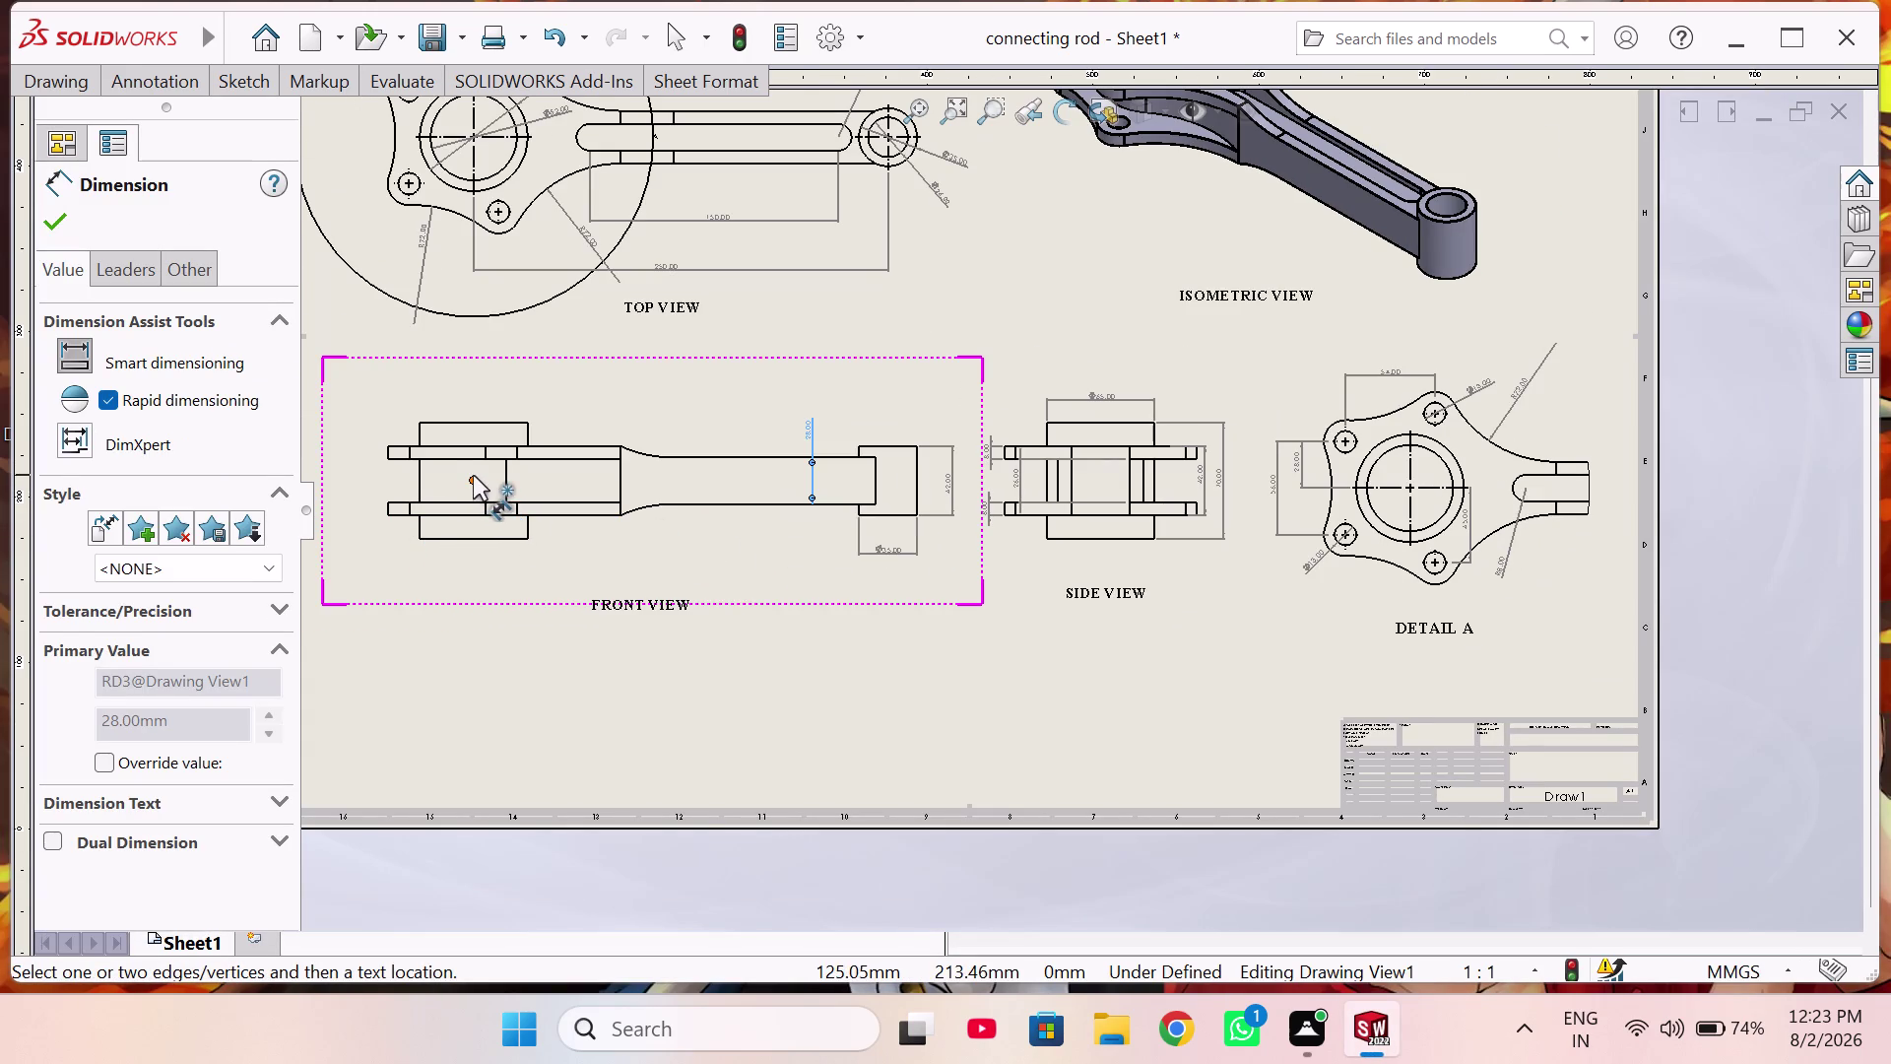
click(471, 478)
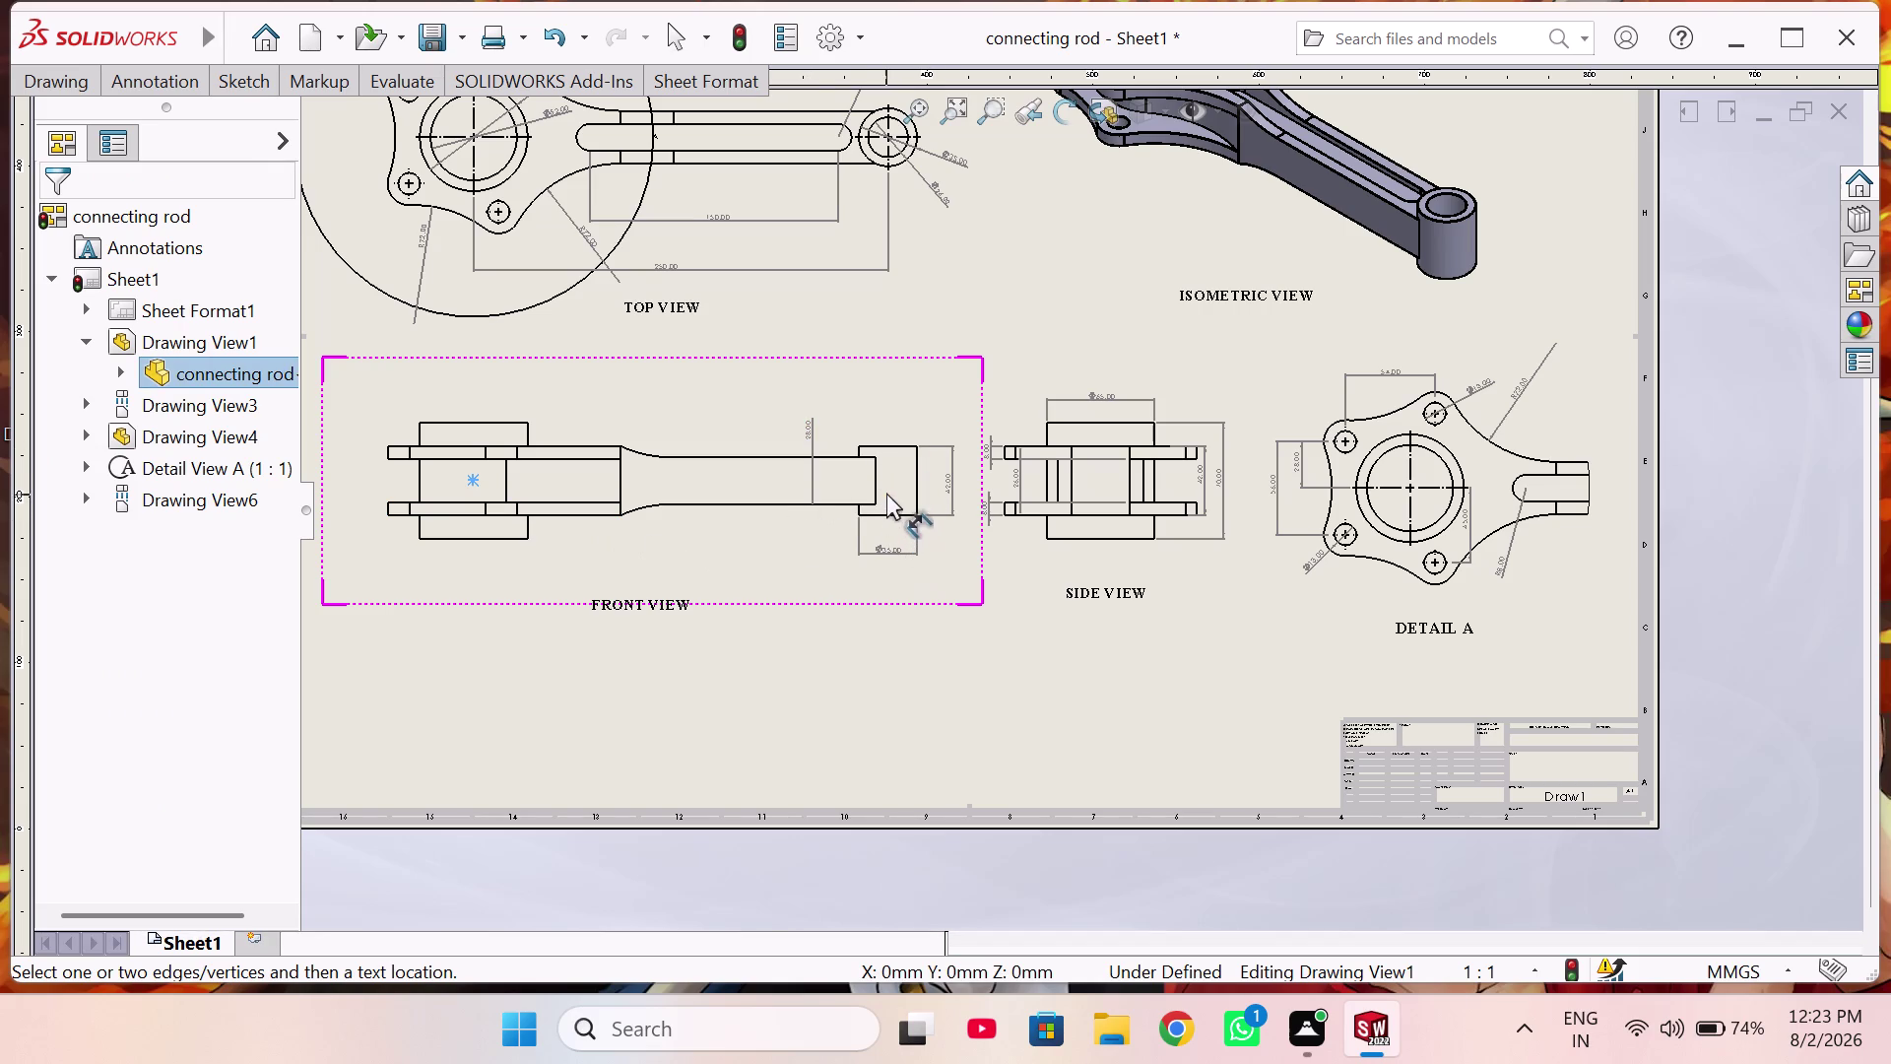
scroll(down, 3)
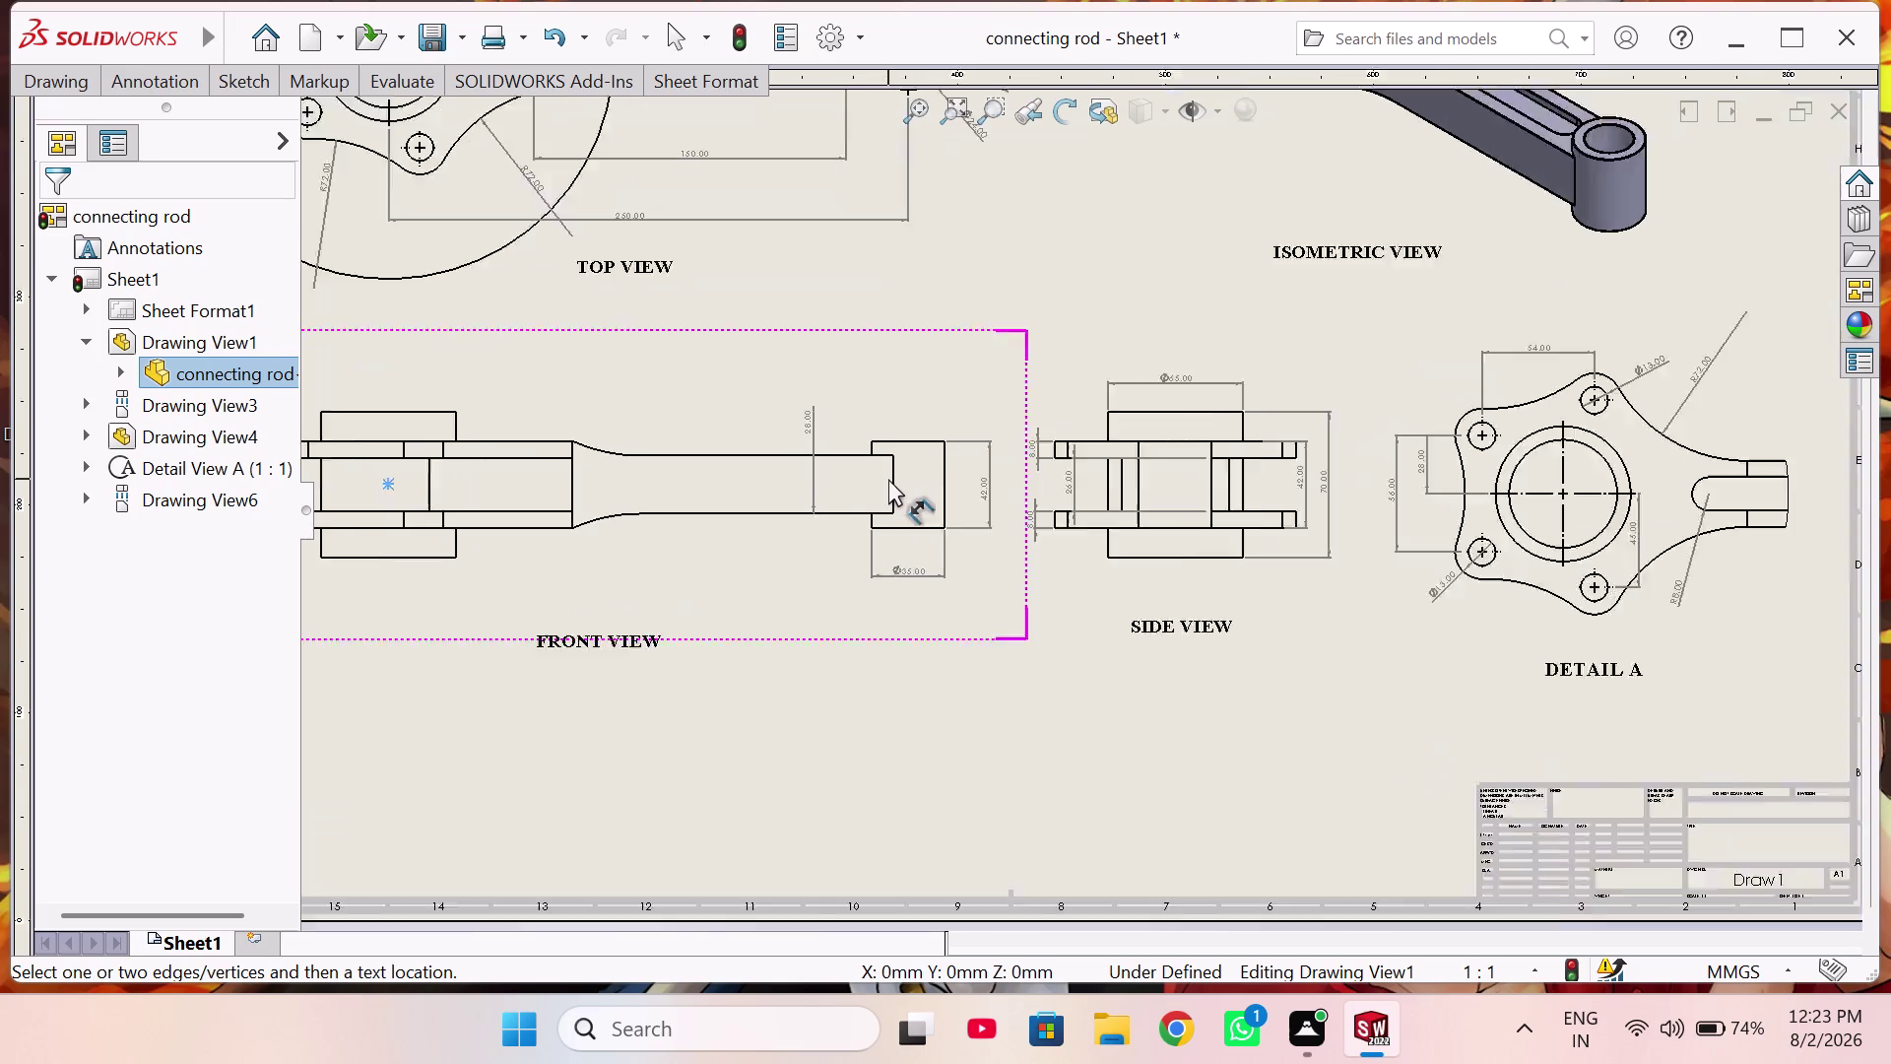
scroll(down, 3)
scroll(down, 3)
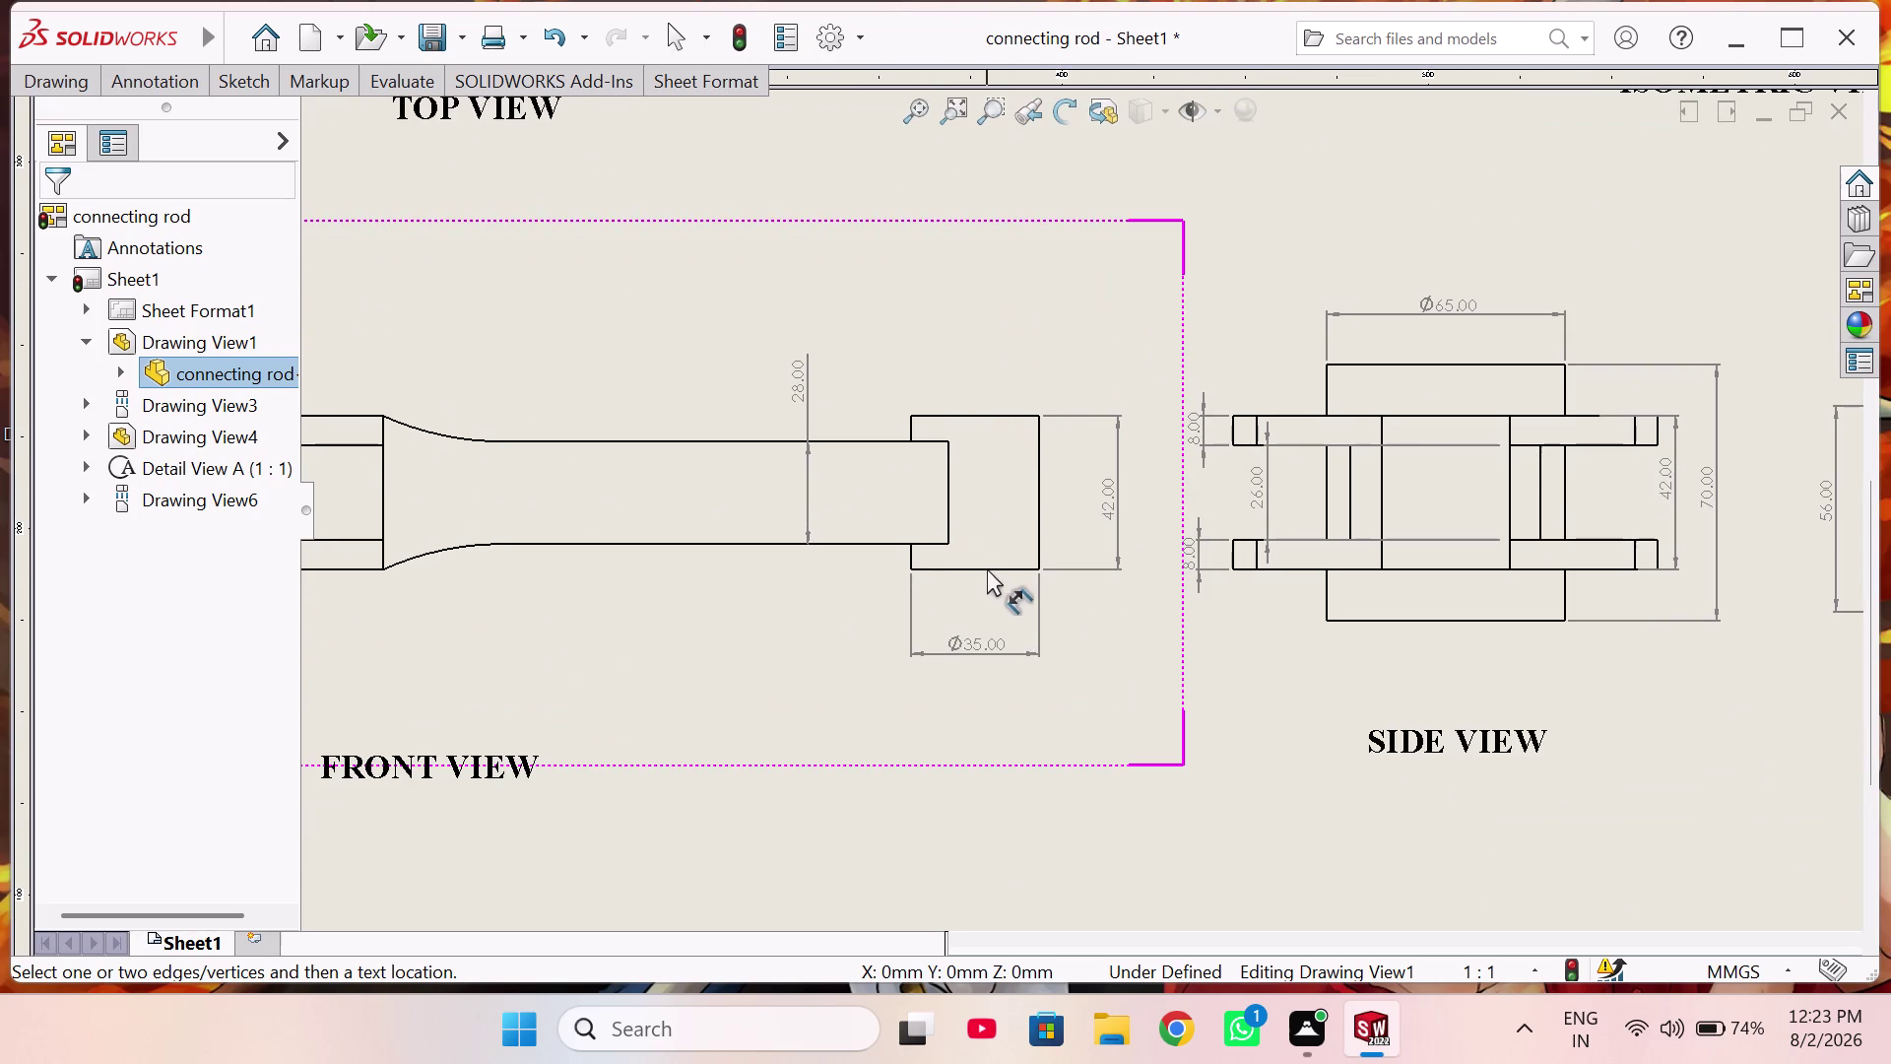
click(976, 494)
scroll(up, 3)
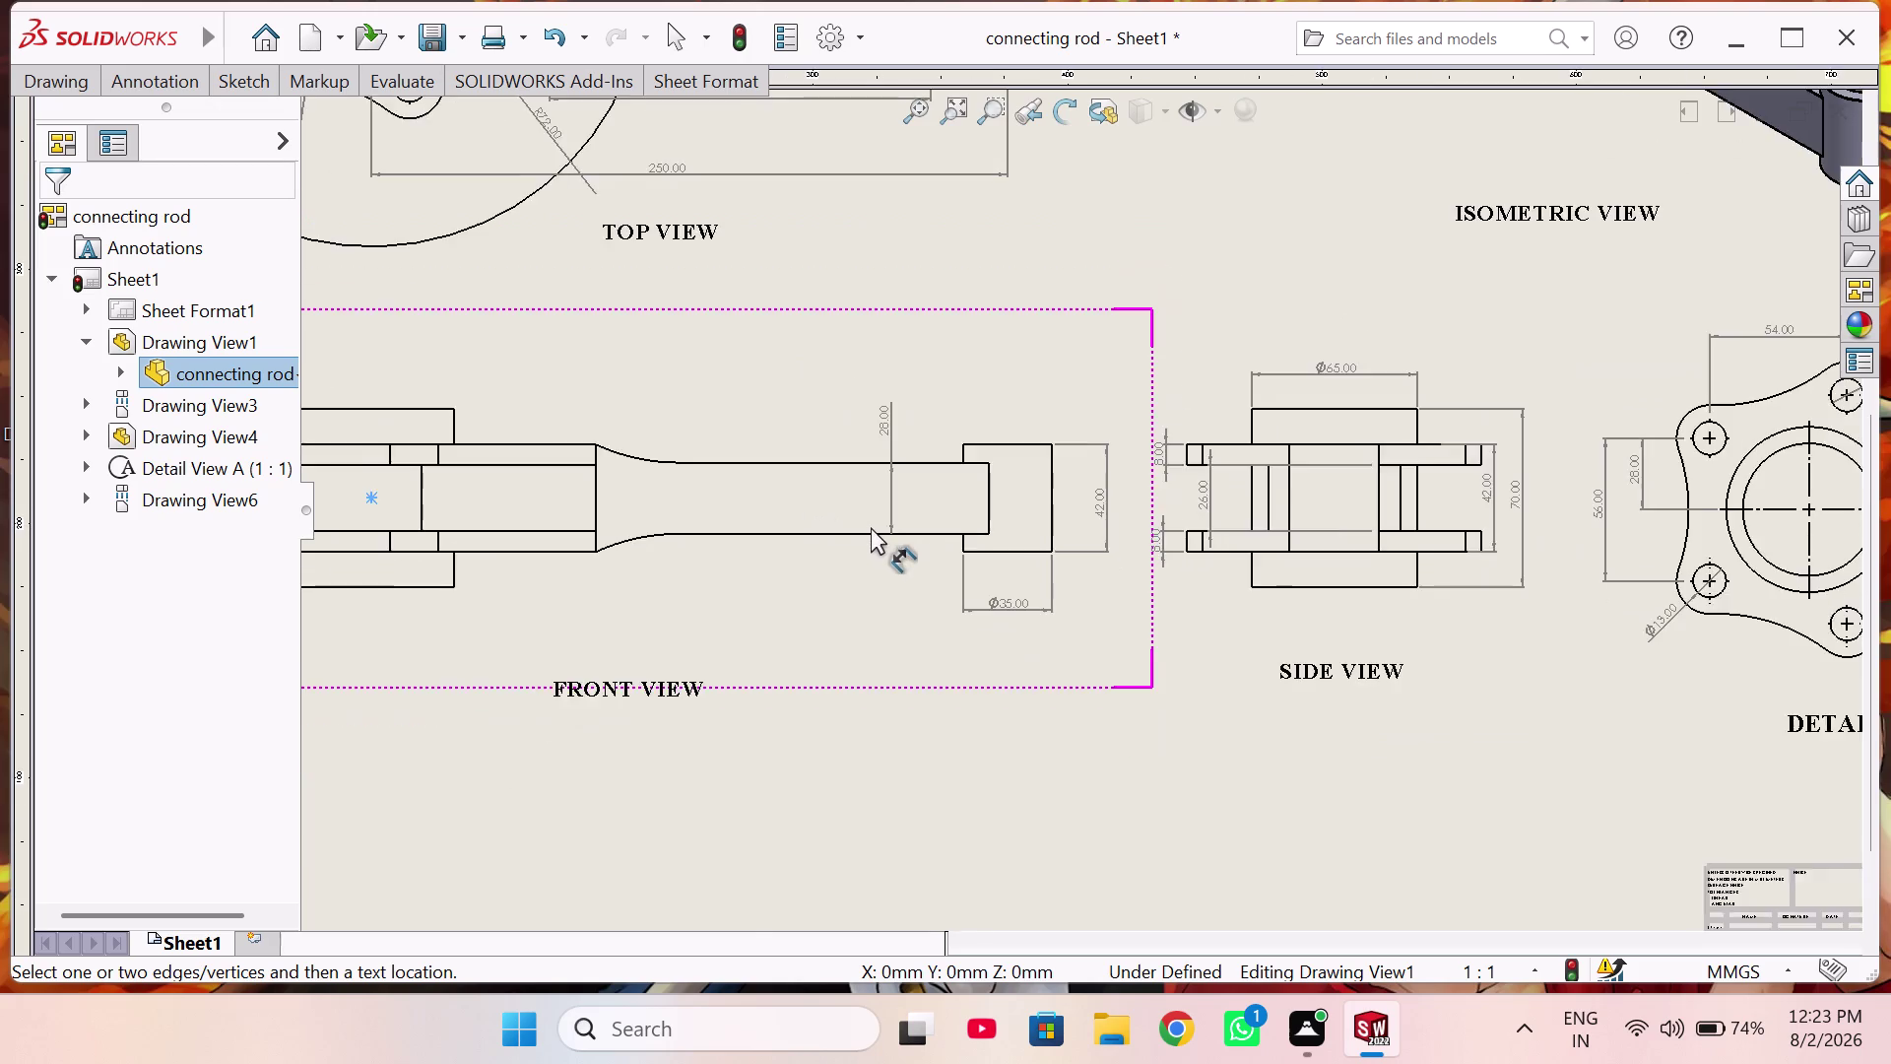
scroll(up, 3)
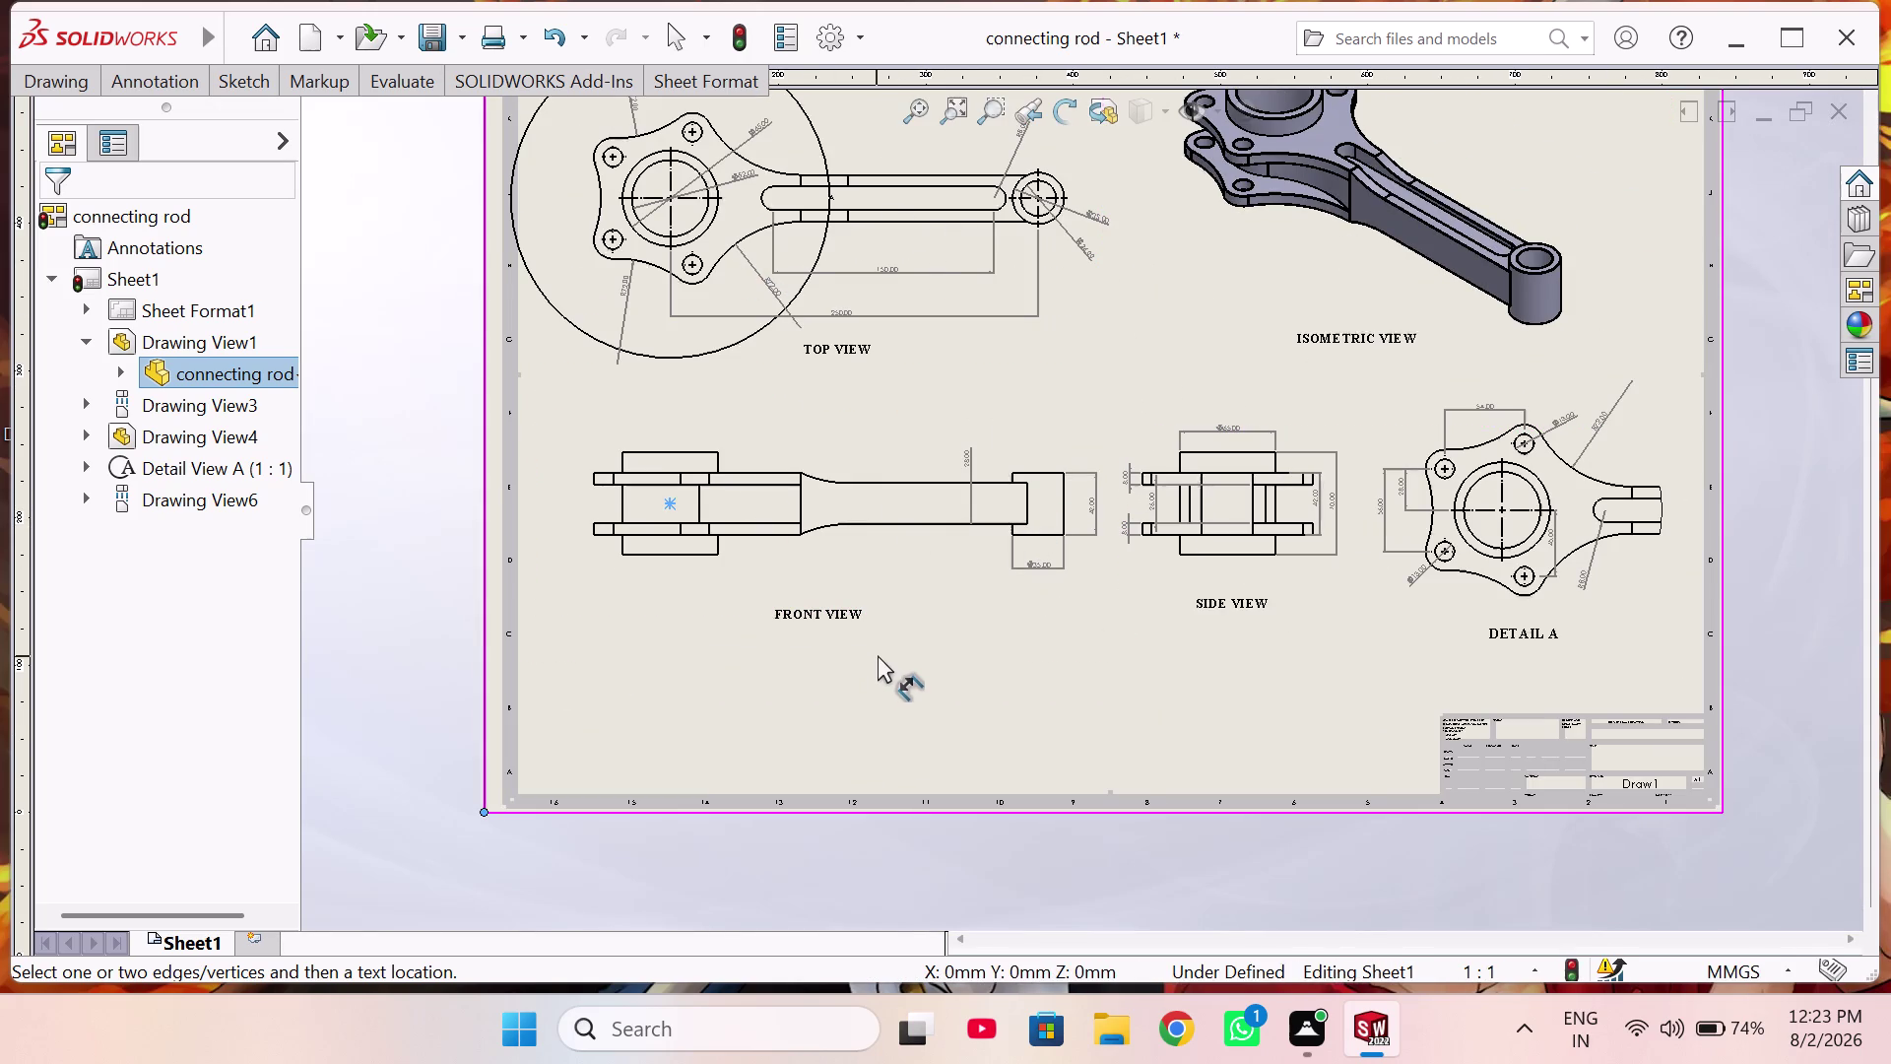
Cancel the pending shank length dimension and switch to the Annotation tools.
key(Escape)
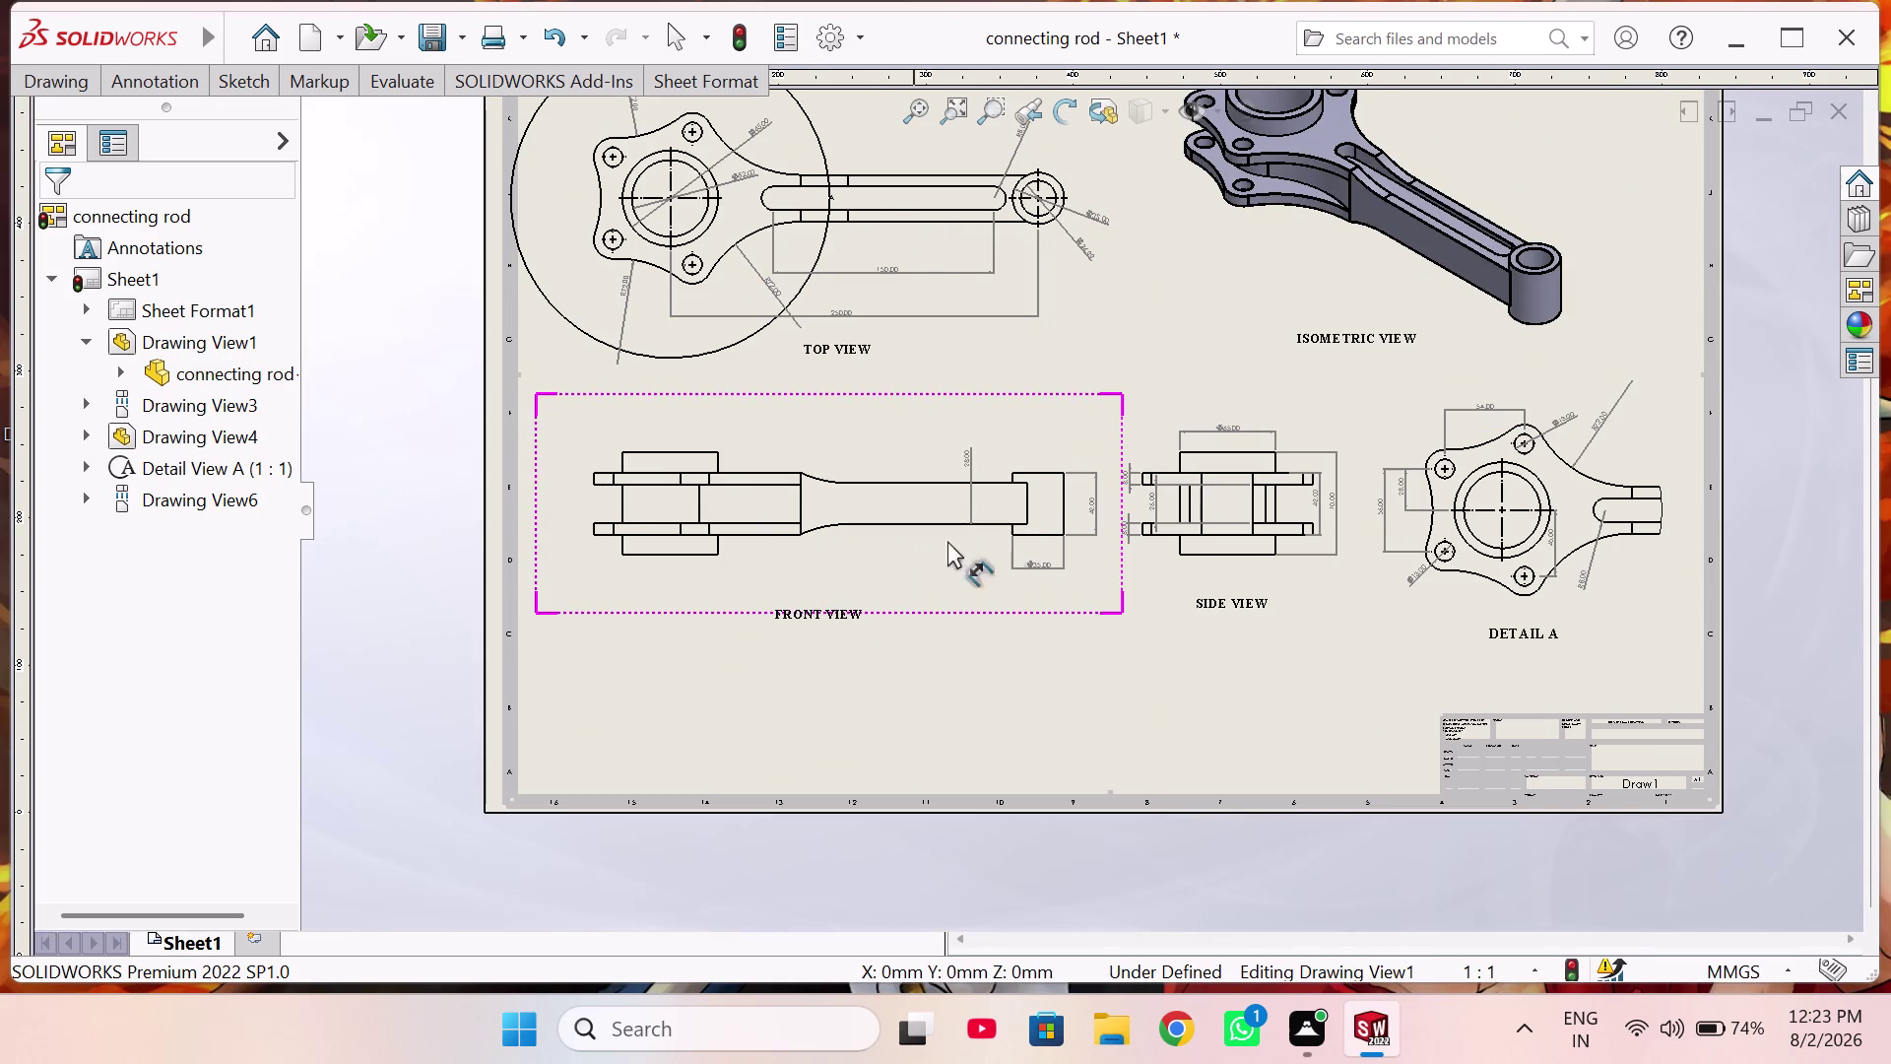
click(931, 526)
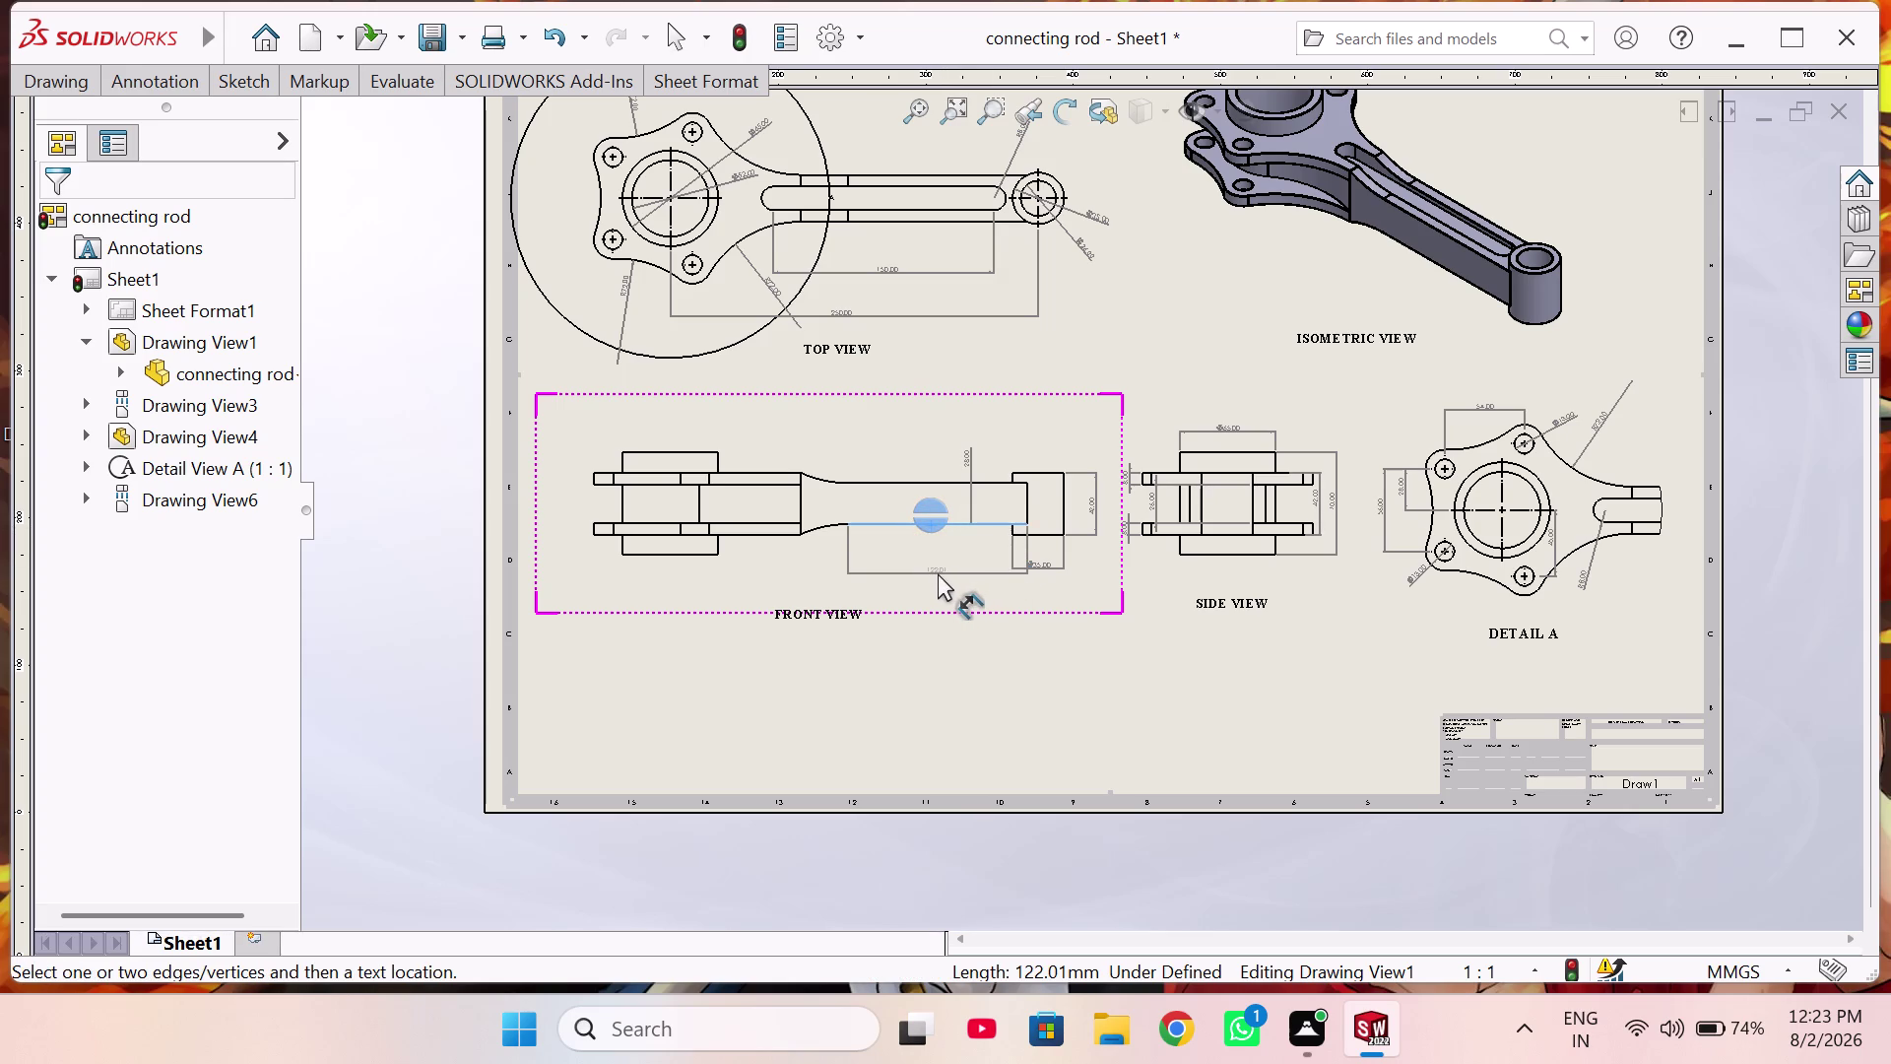
key(Escape)
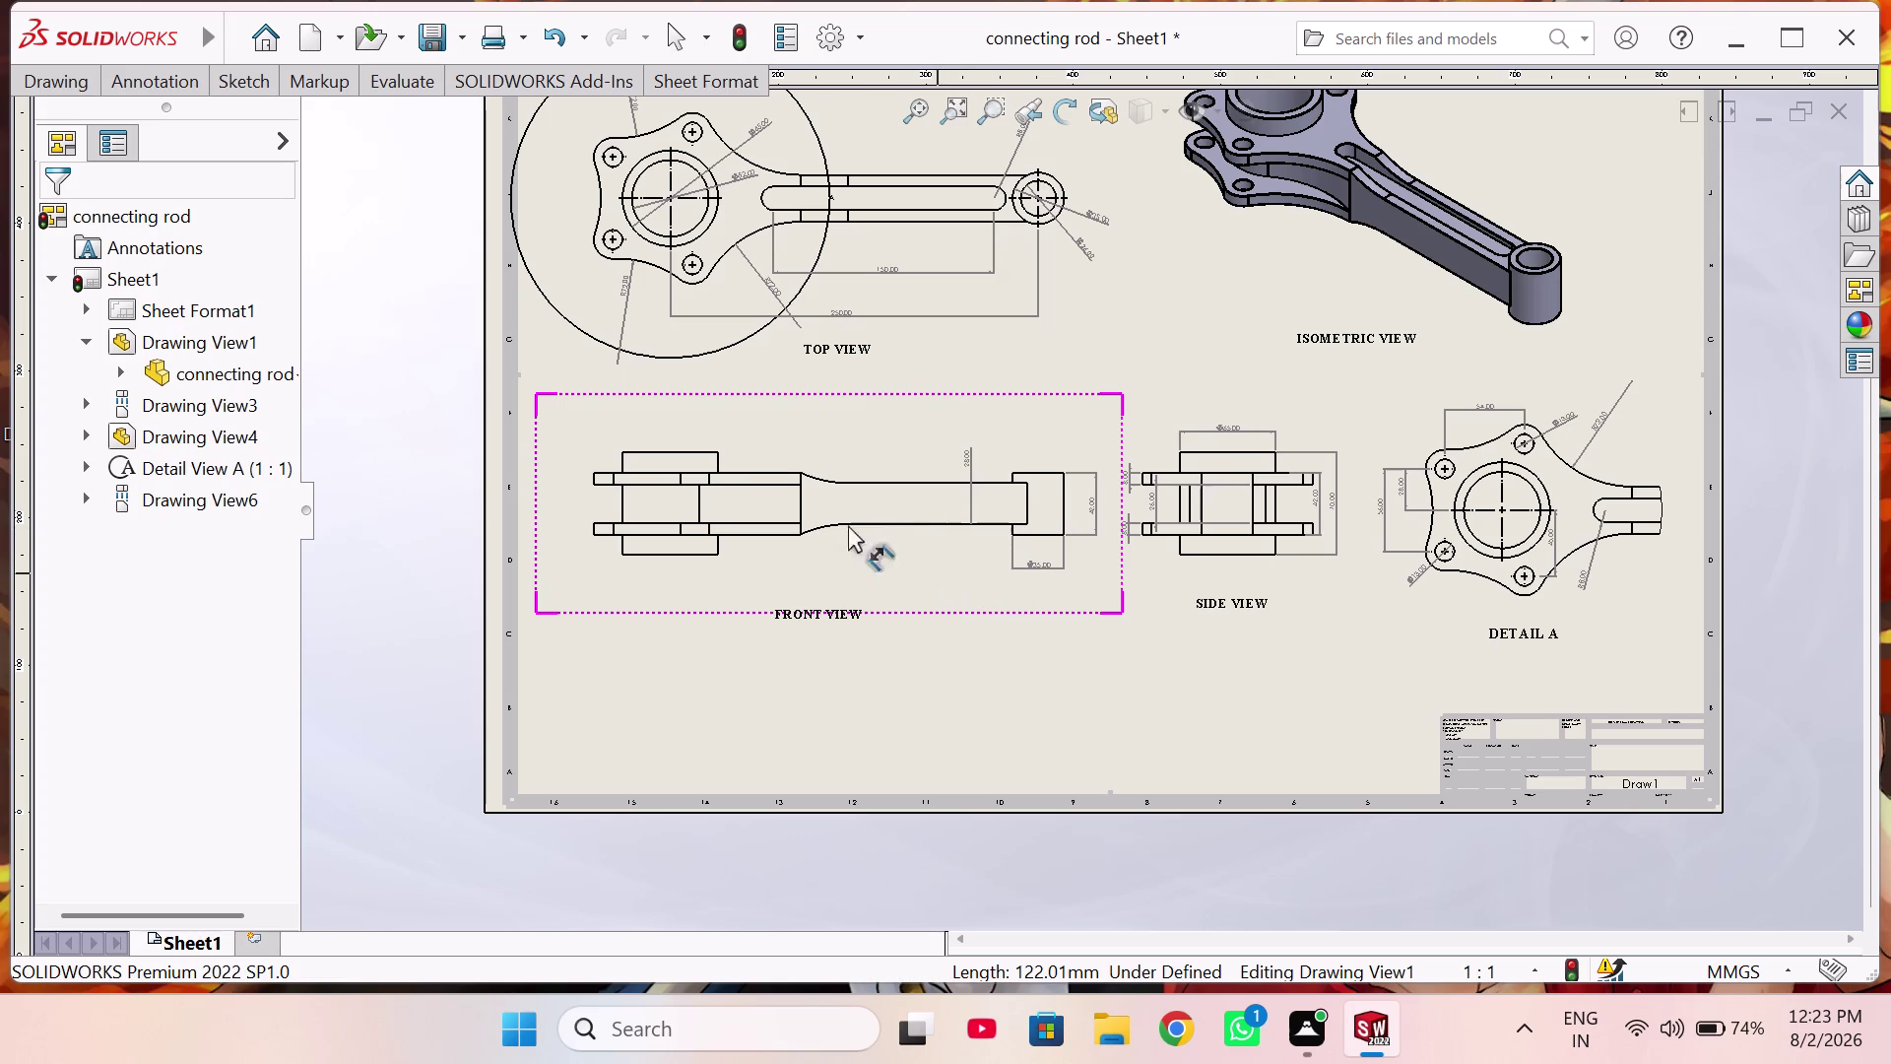
click(129, 85)
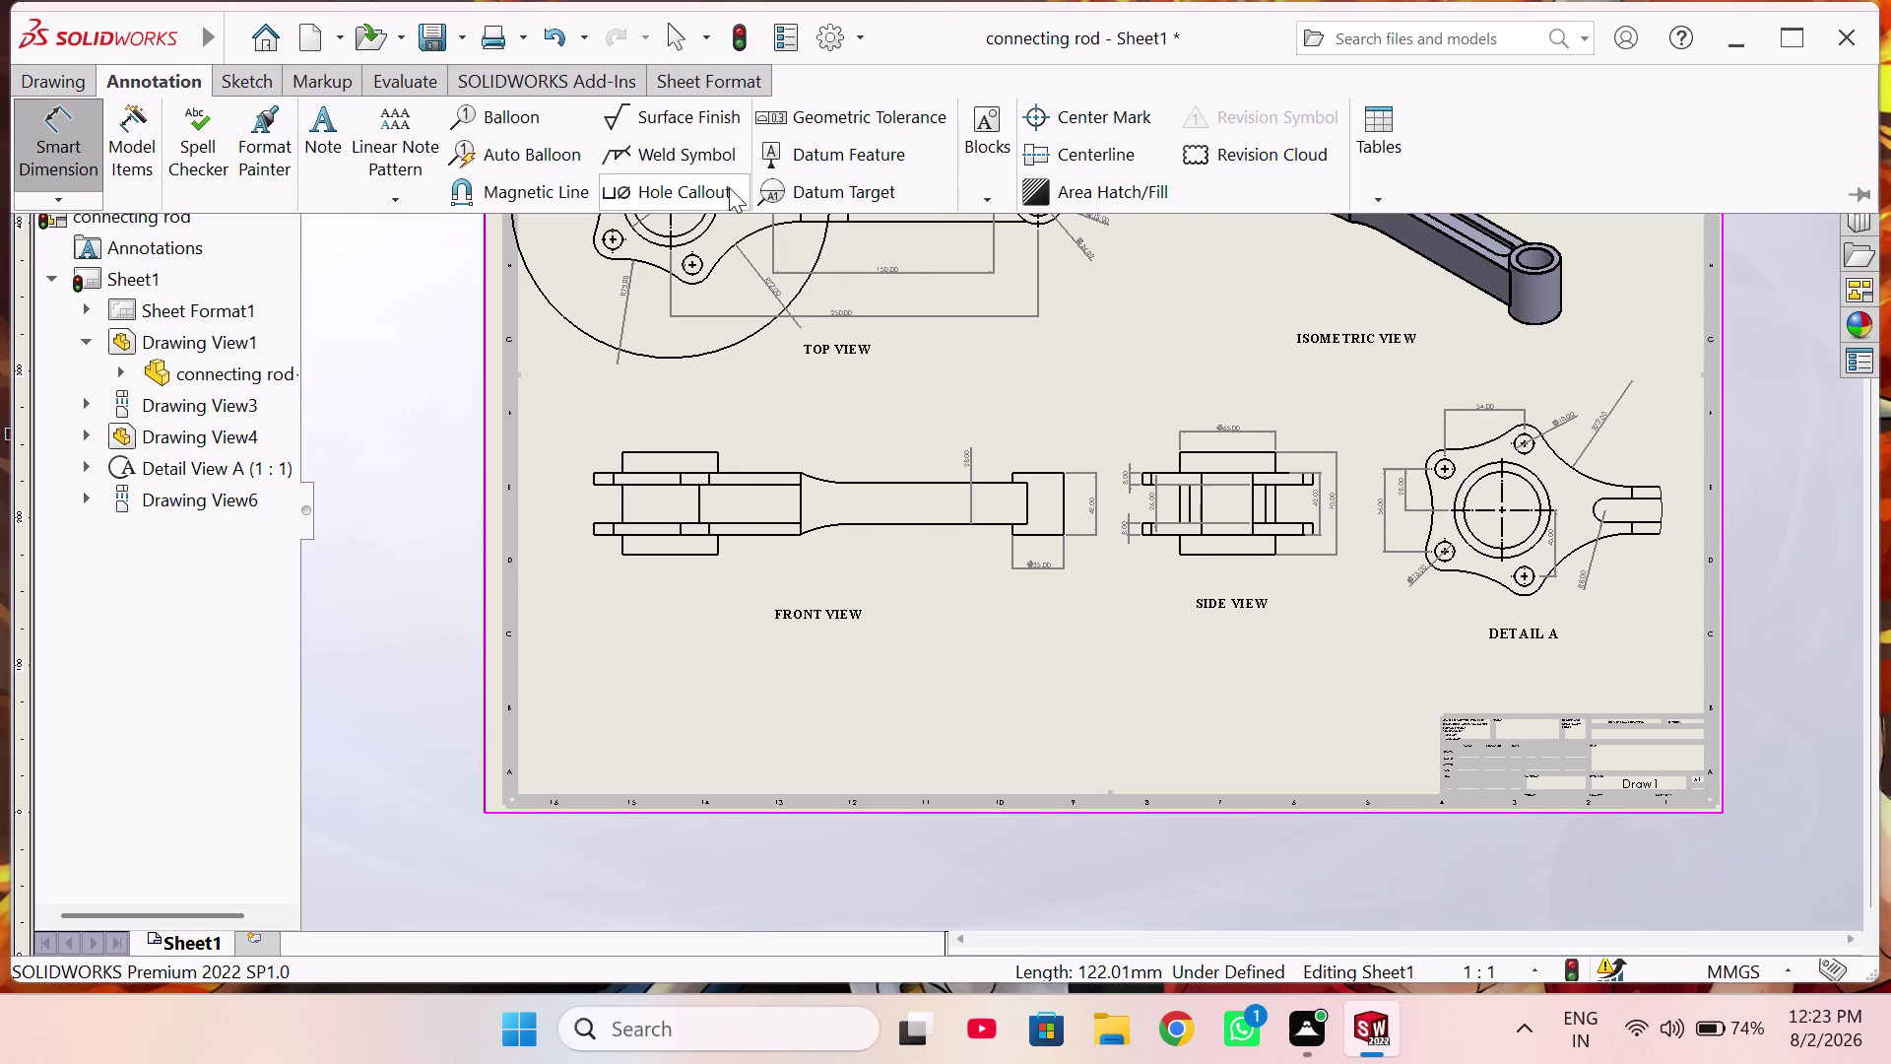
Try Centerline on two edges, then clear the selections and exit the command.
click(1086, 146)
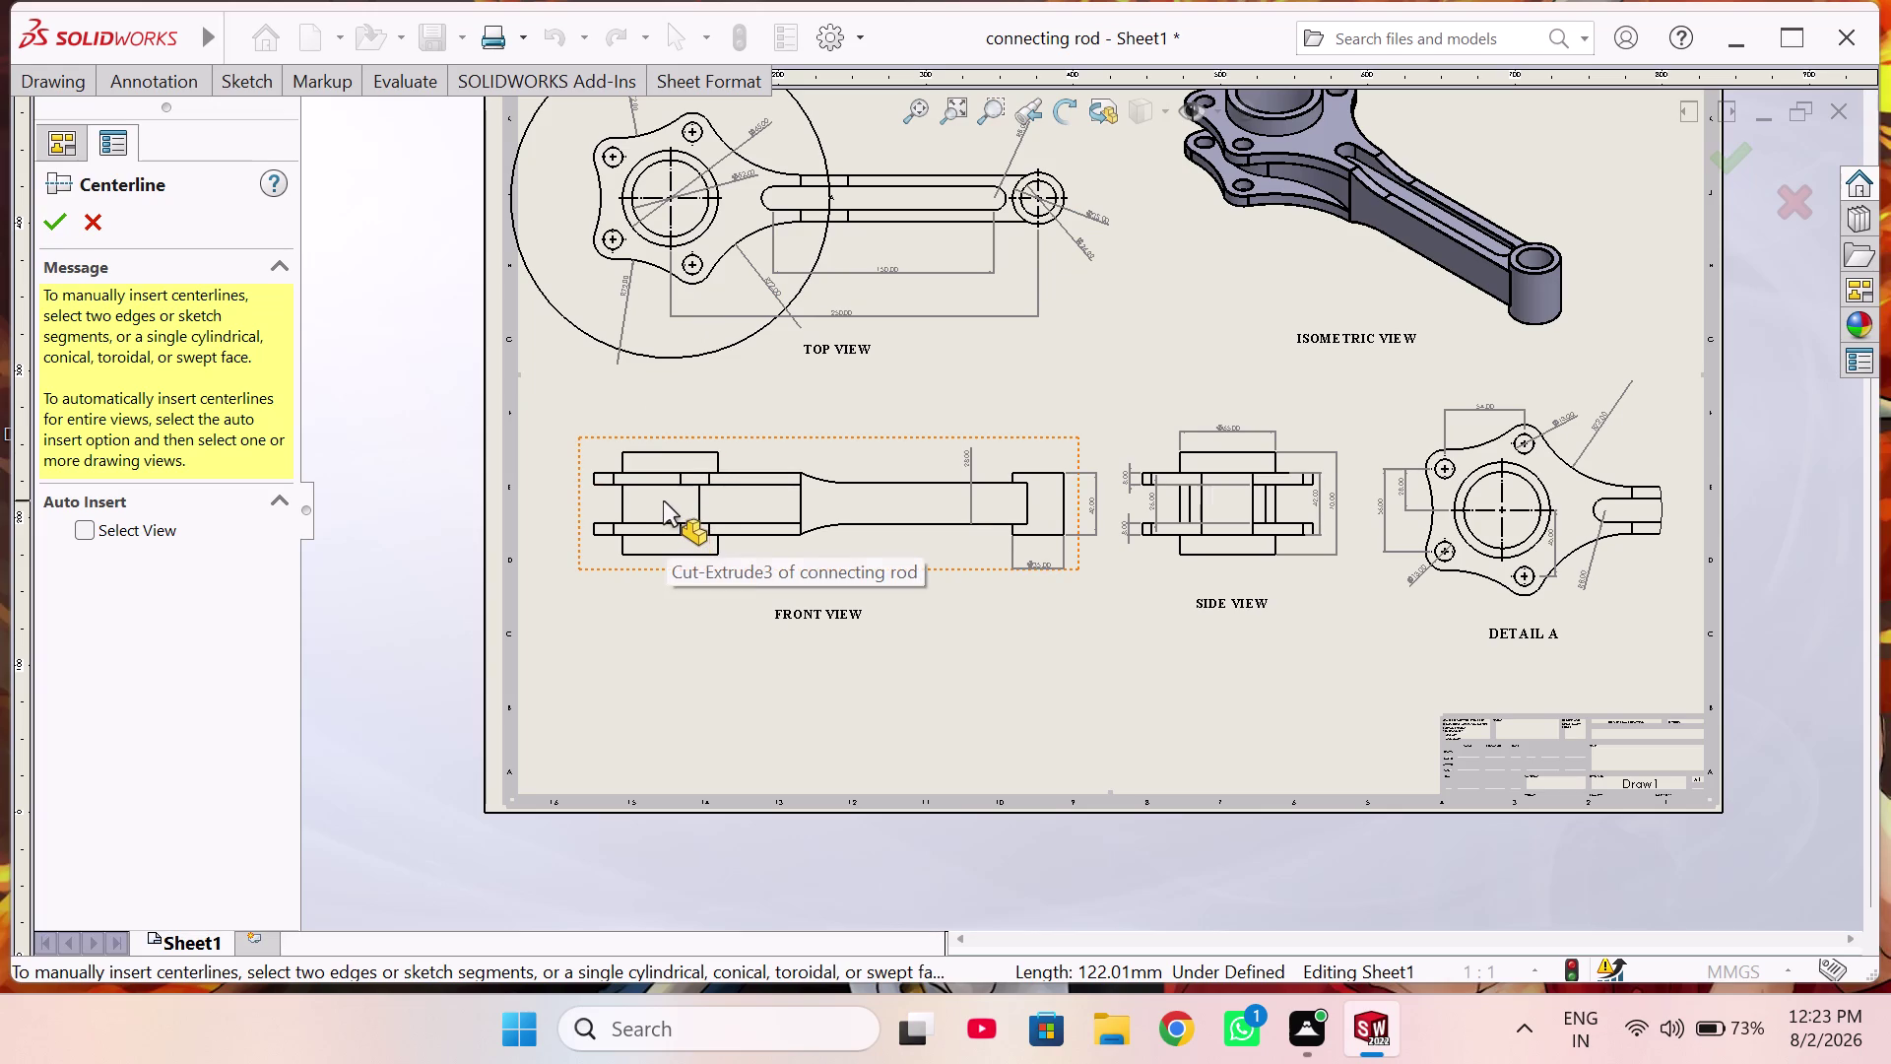
click(663, 500)
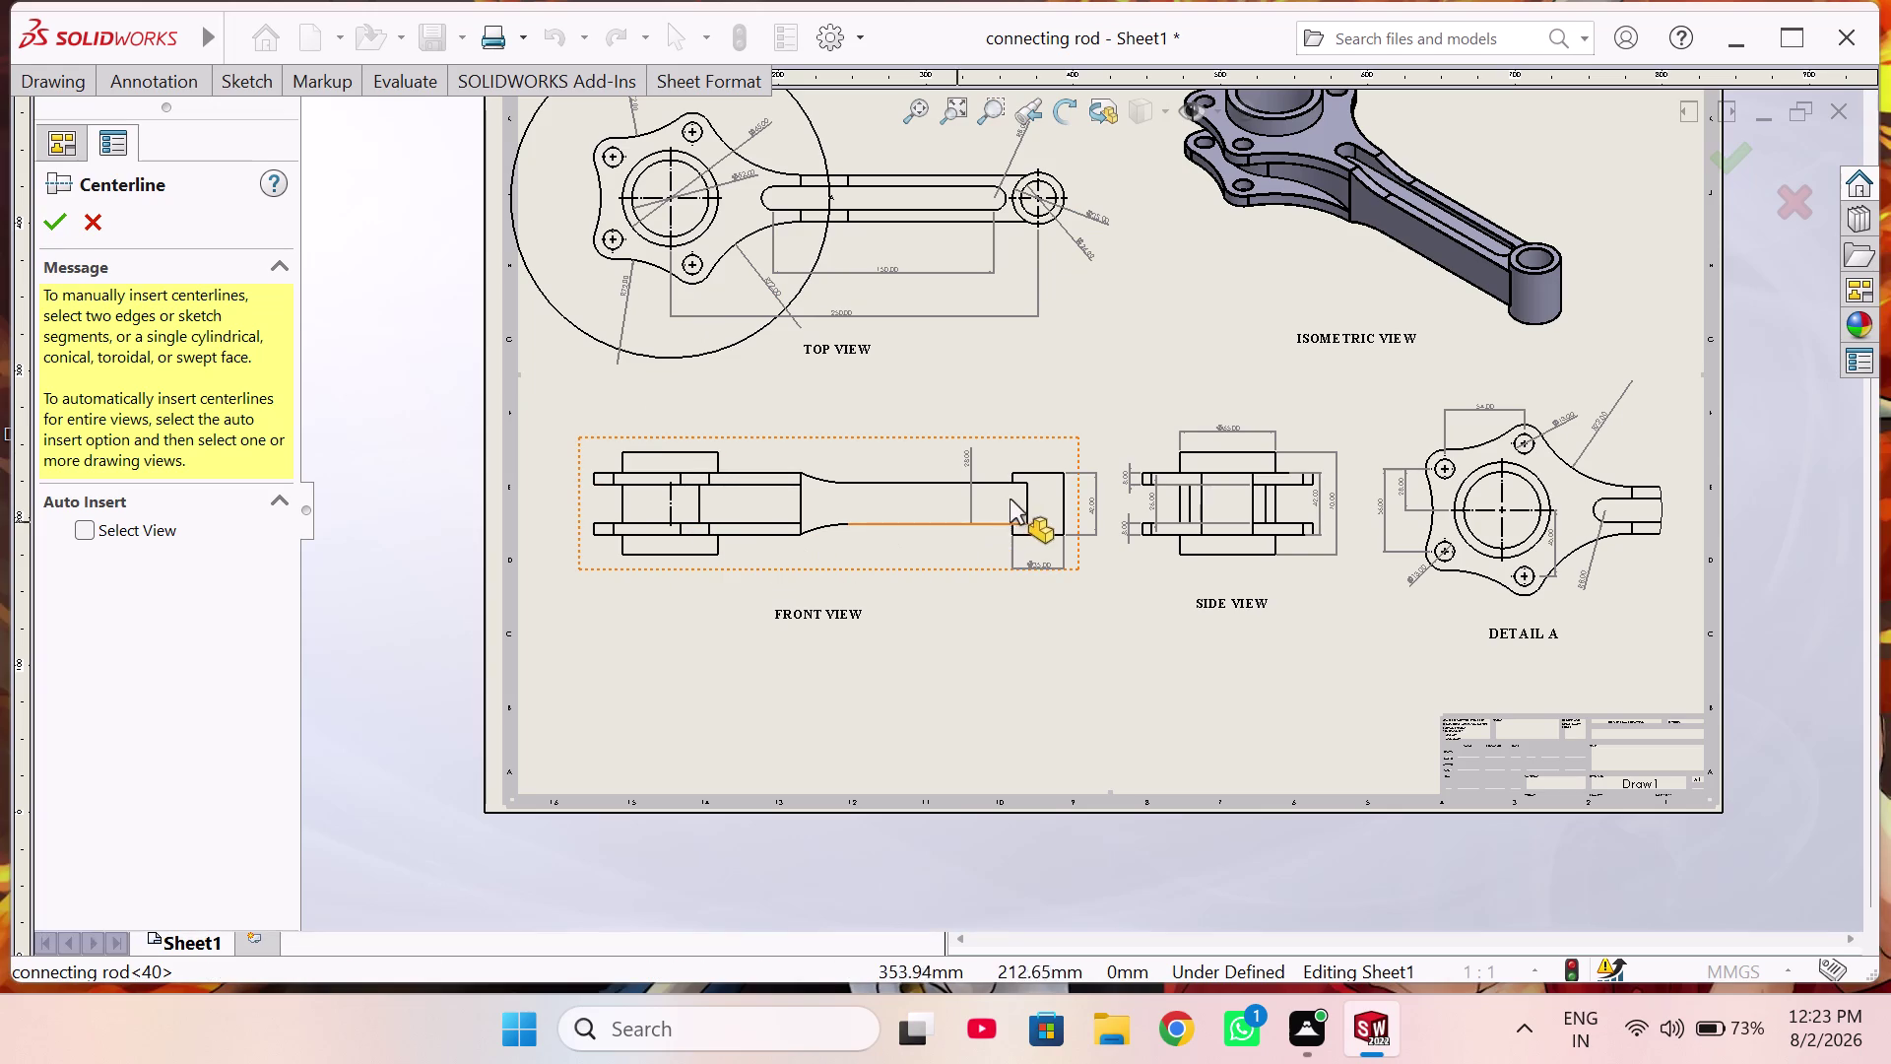
click(1038, 502)
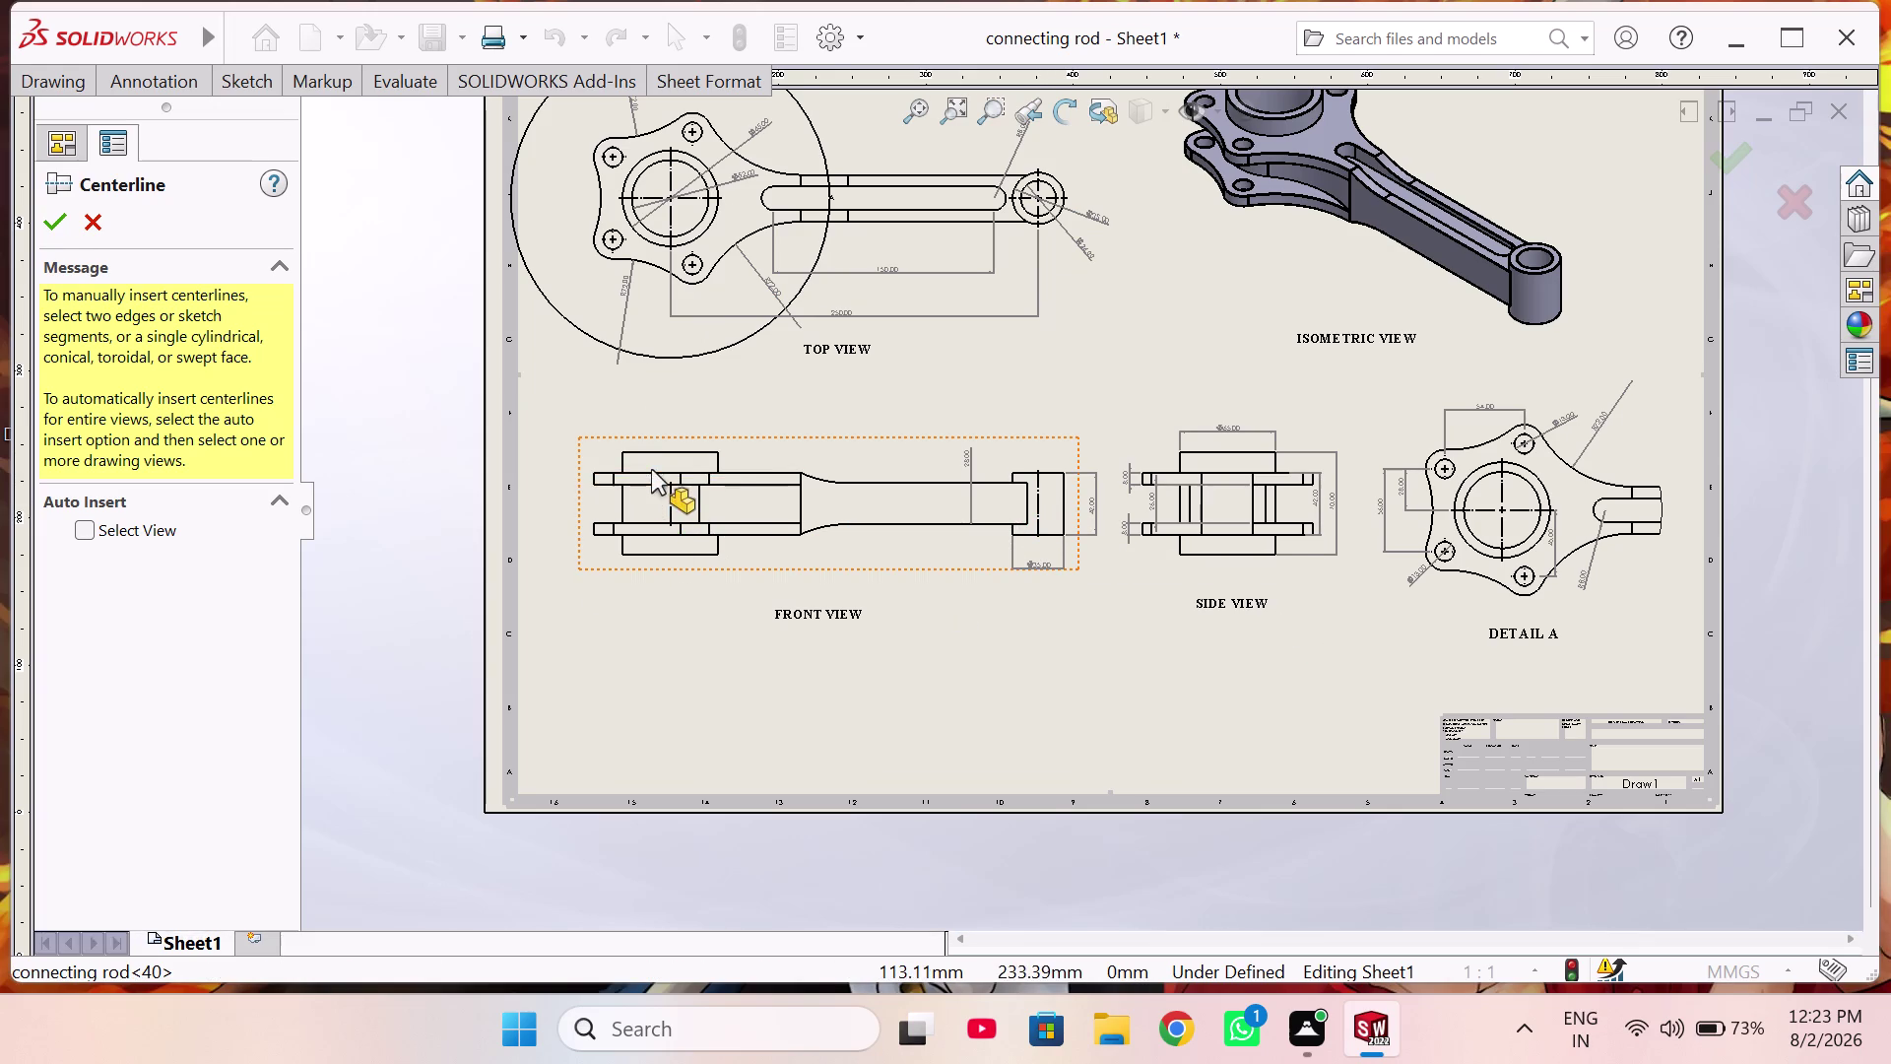
scroll(up, 3)
right_click(700, 579)
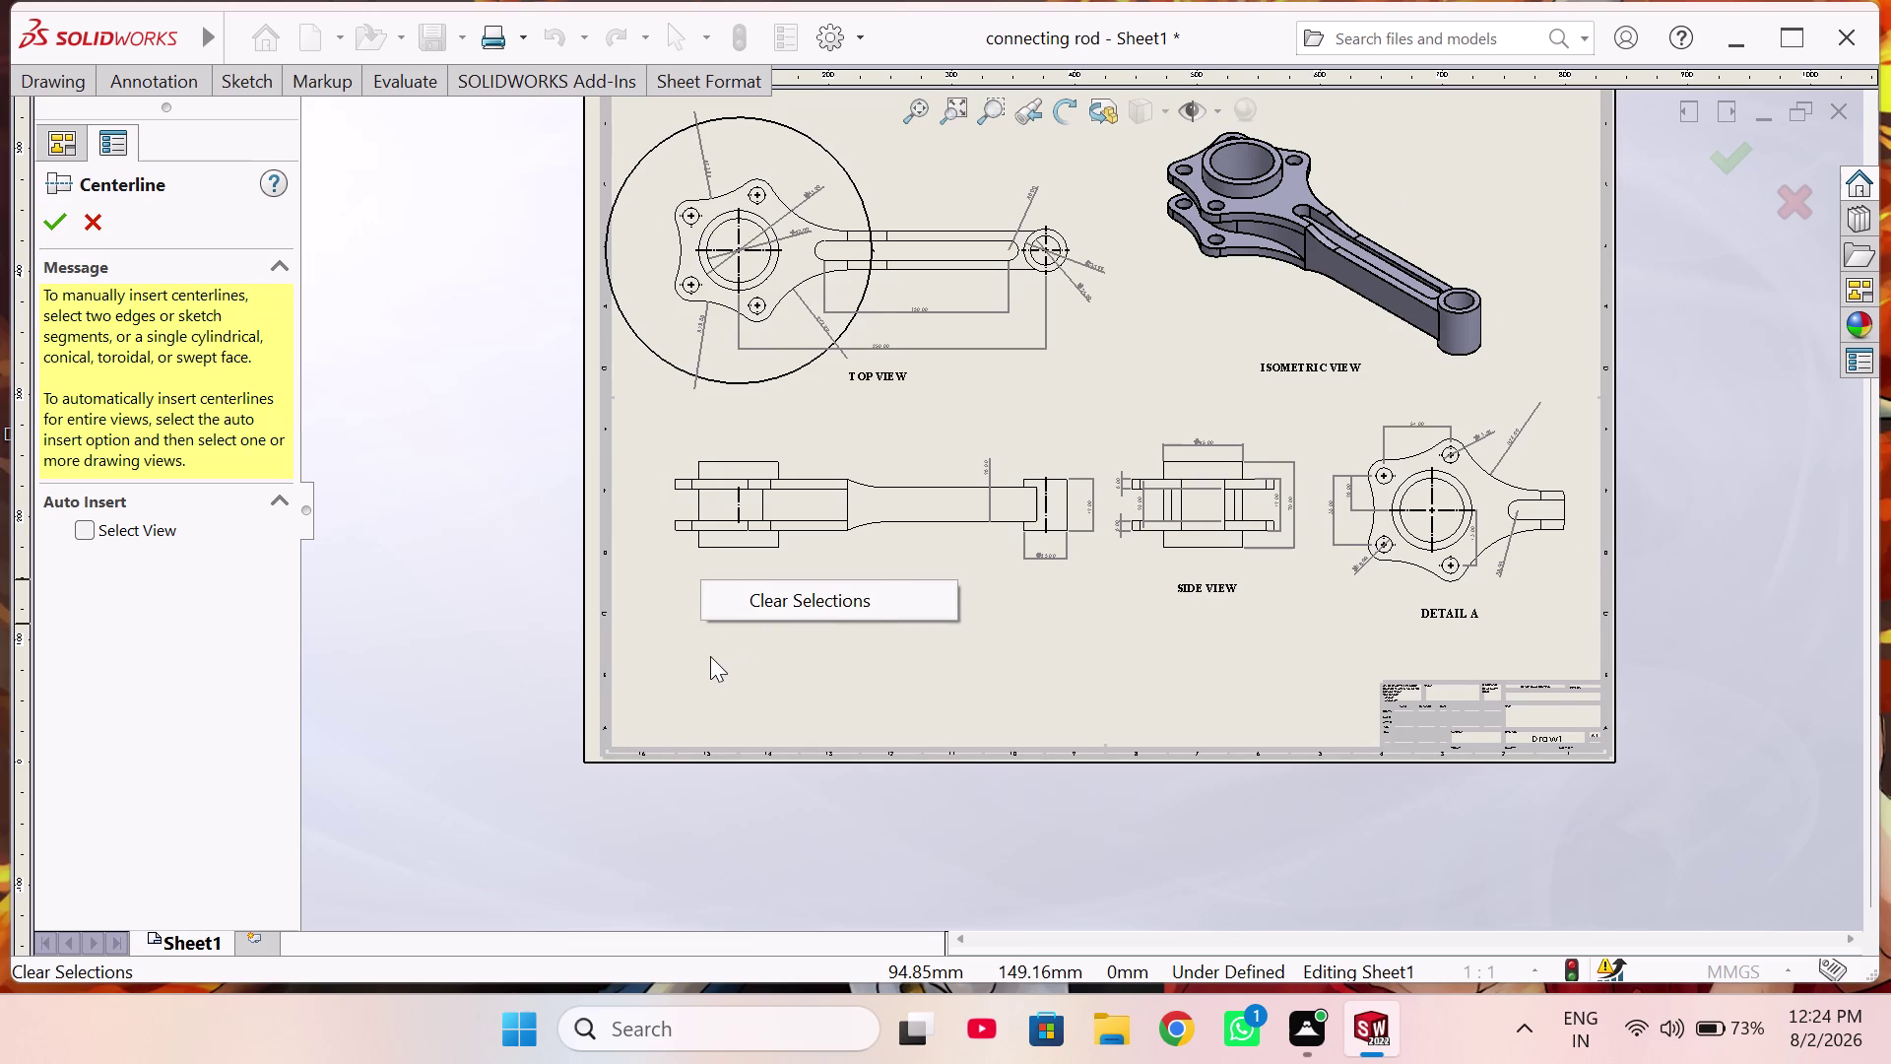
click(710, 656)
click(51, 223)
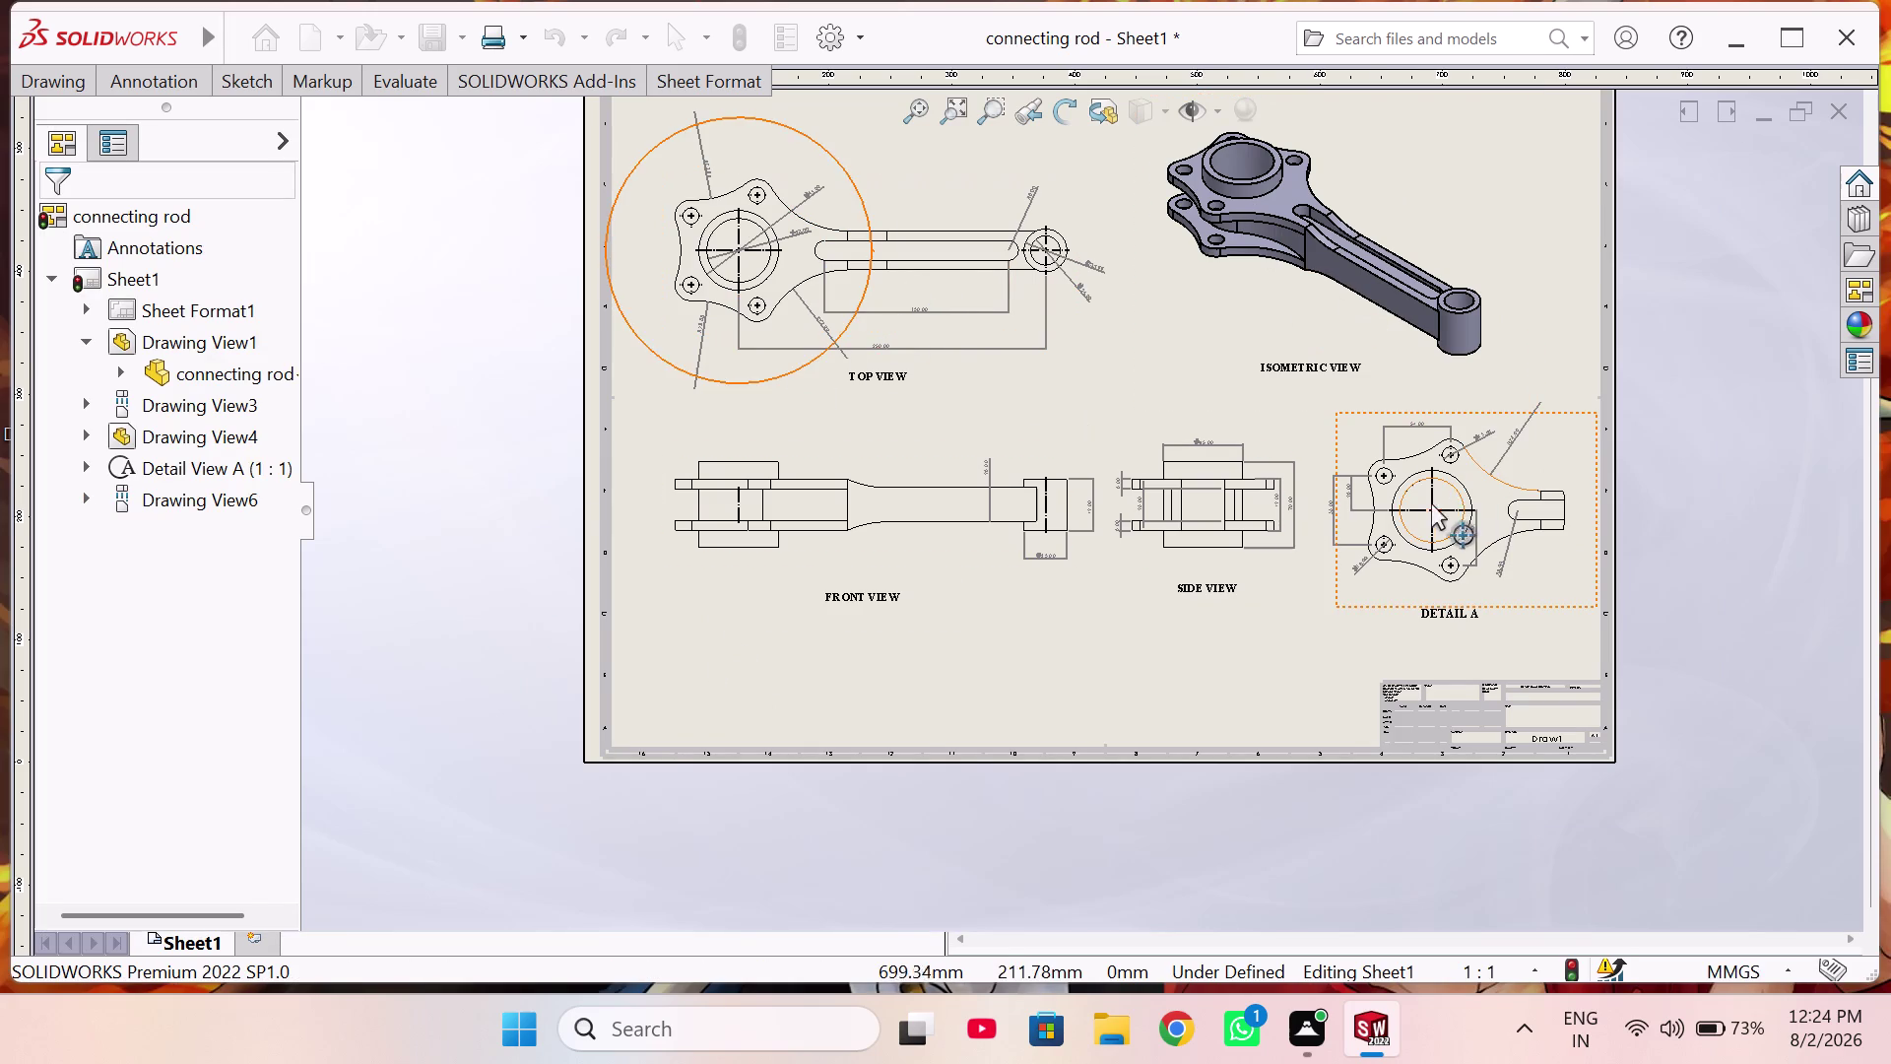
right_drag(1082, 642, 1074, 623)
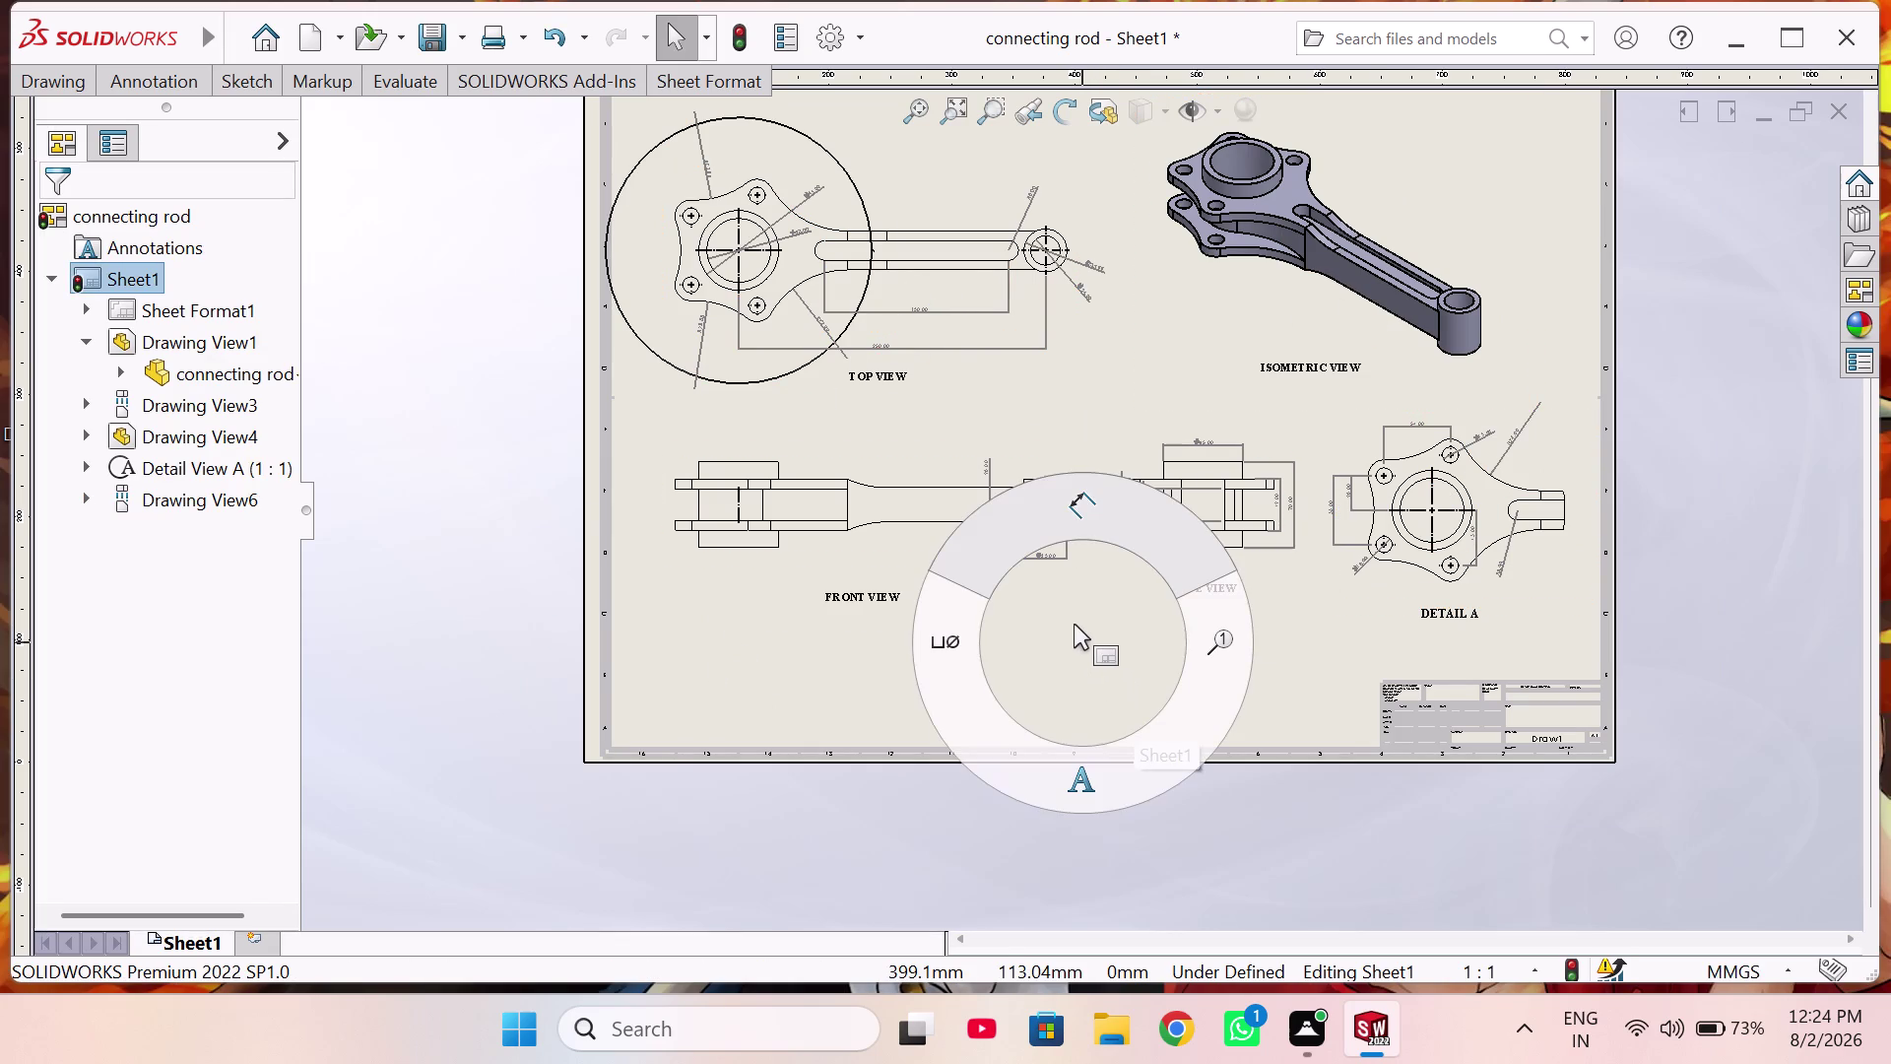
right_drag(1074, 623, 1071, 624)
right_drag(1014, 665, 1001, 647)
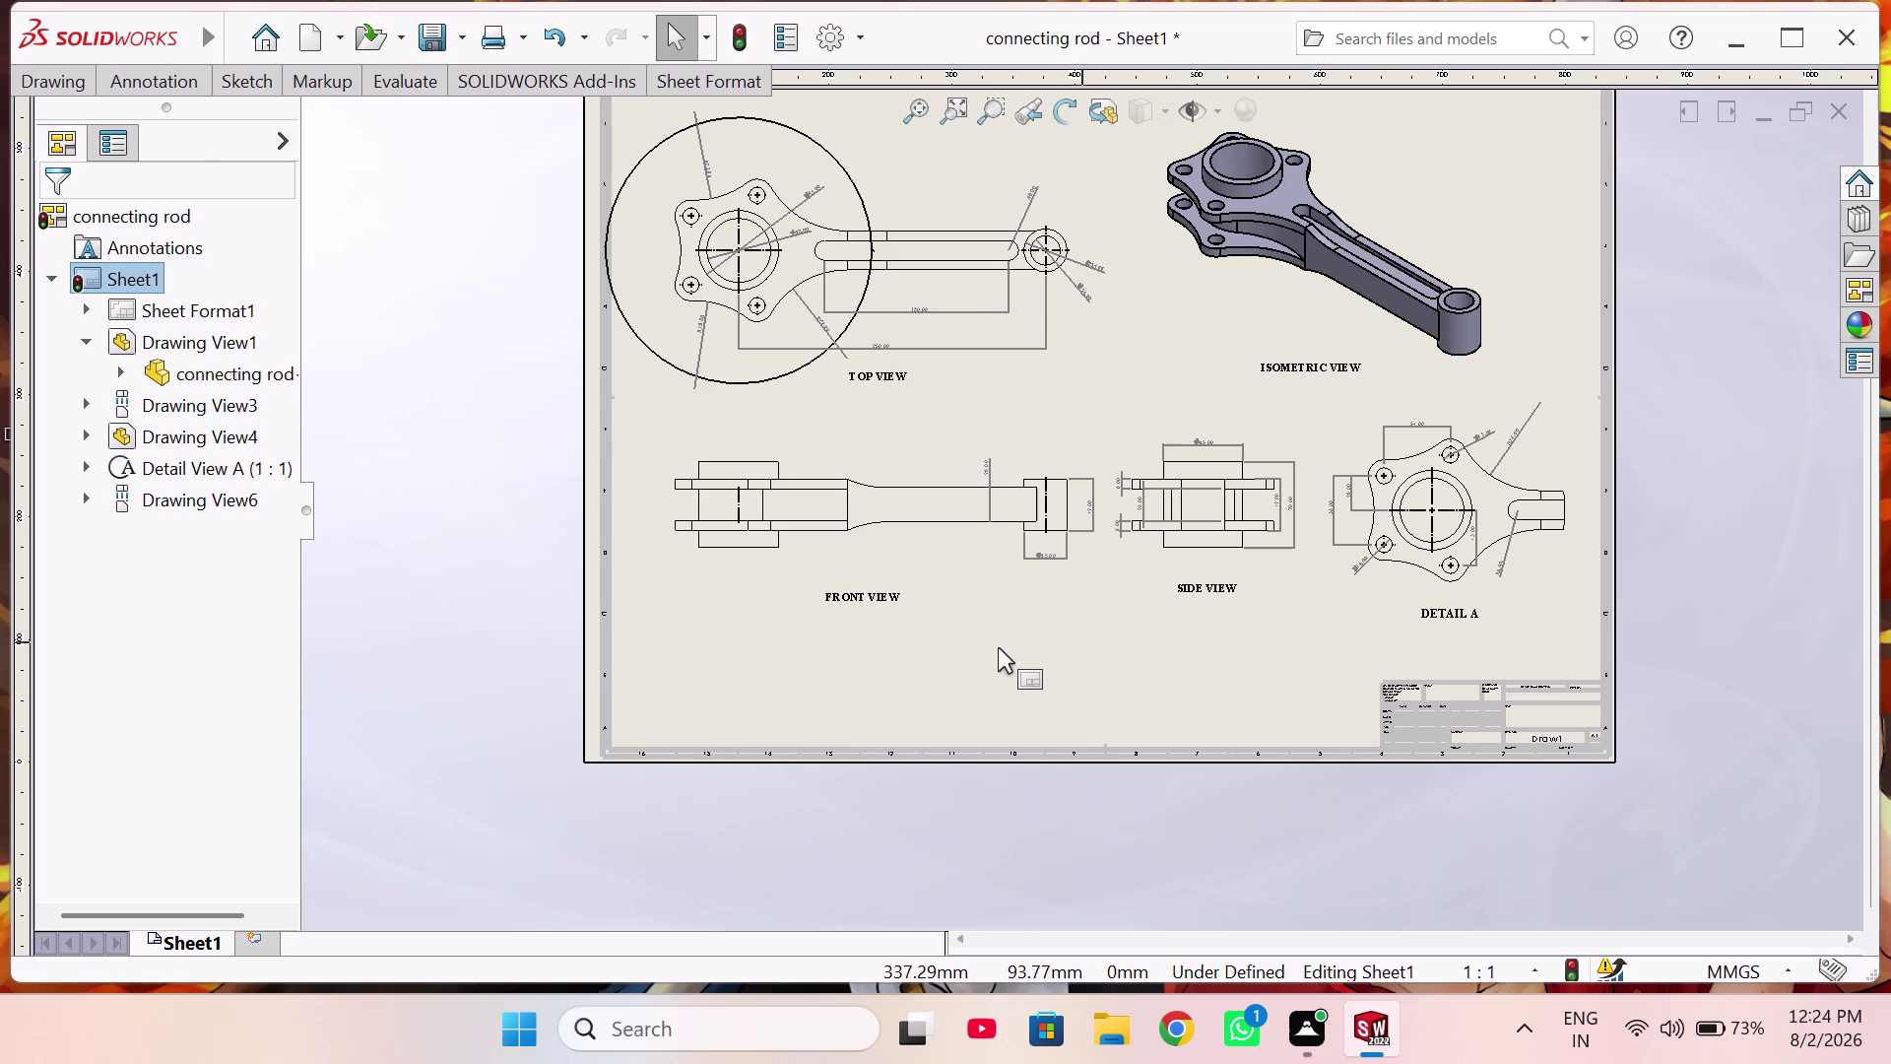
Reopen Centerline and auto-insert centerlines into the top view.
click(137, 83)
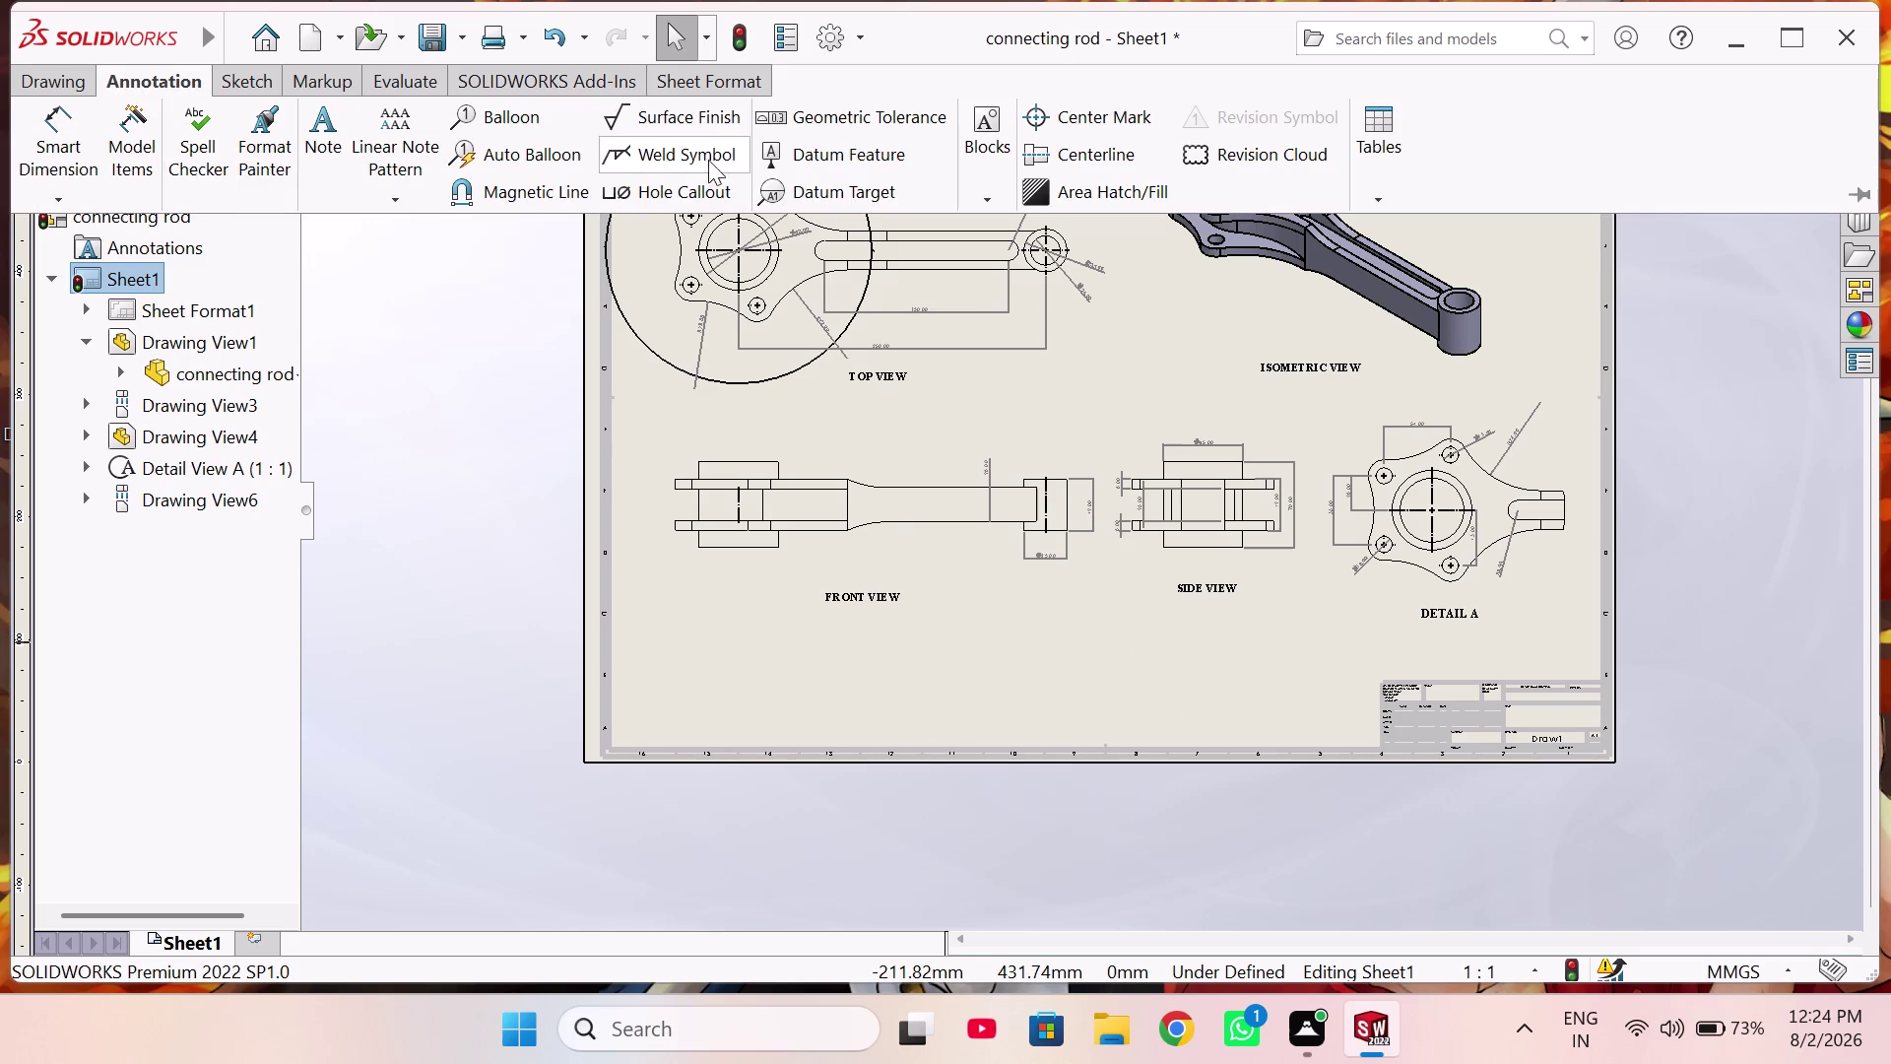
click(1064, 147)
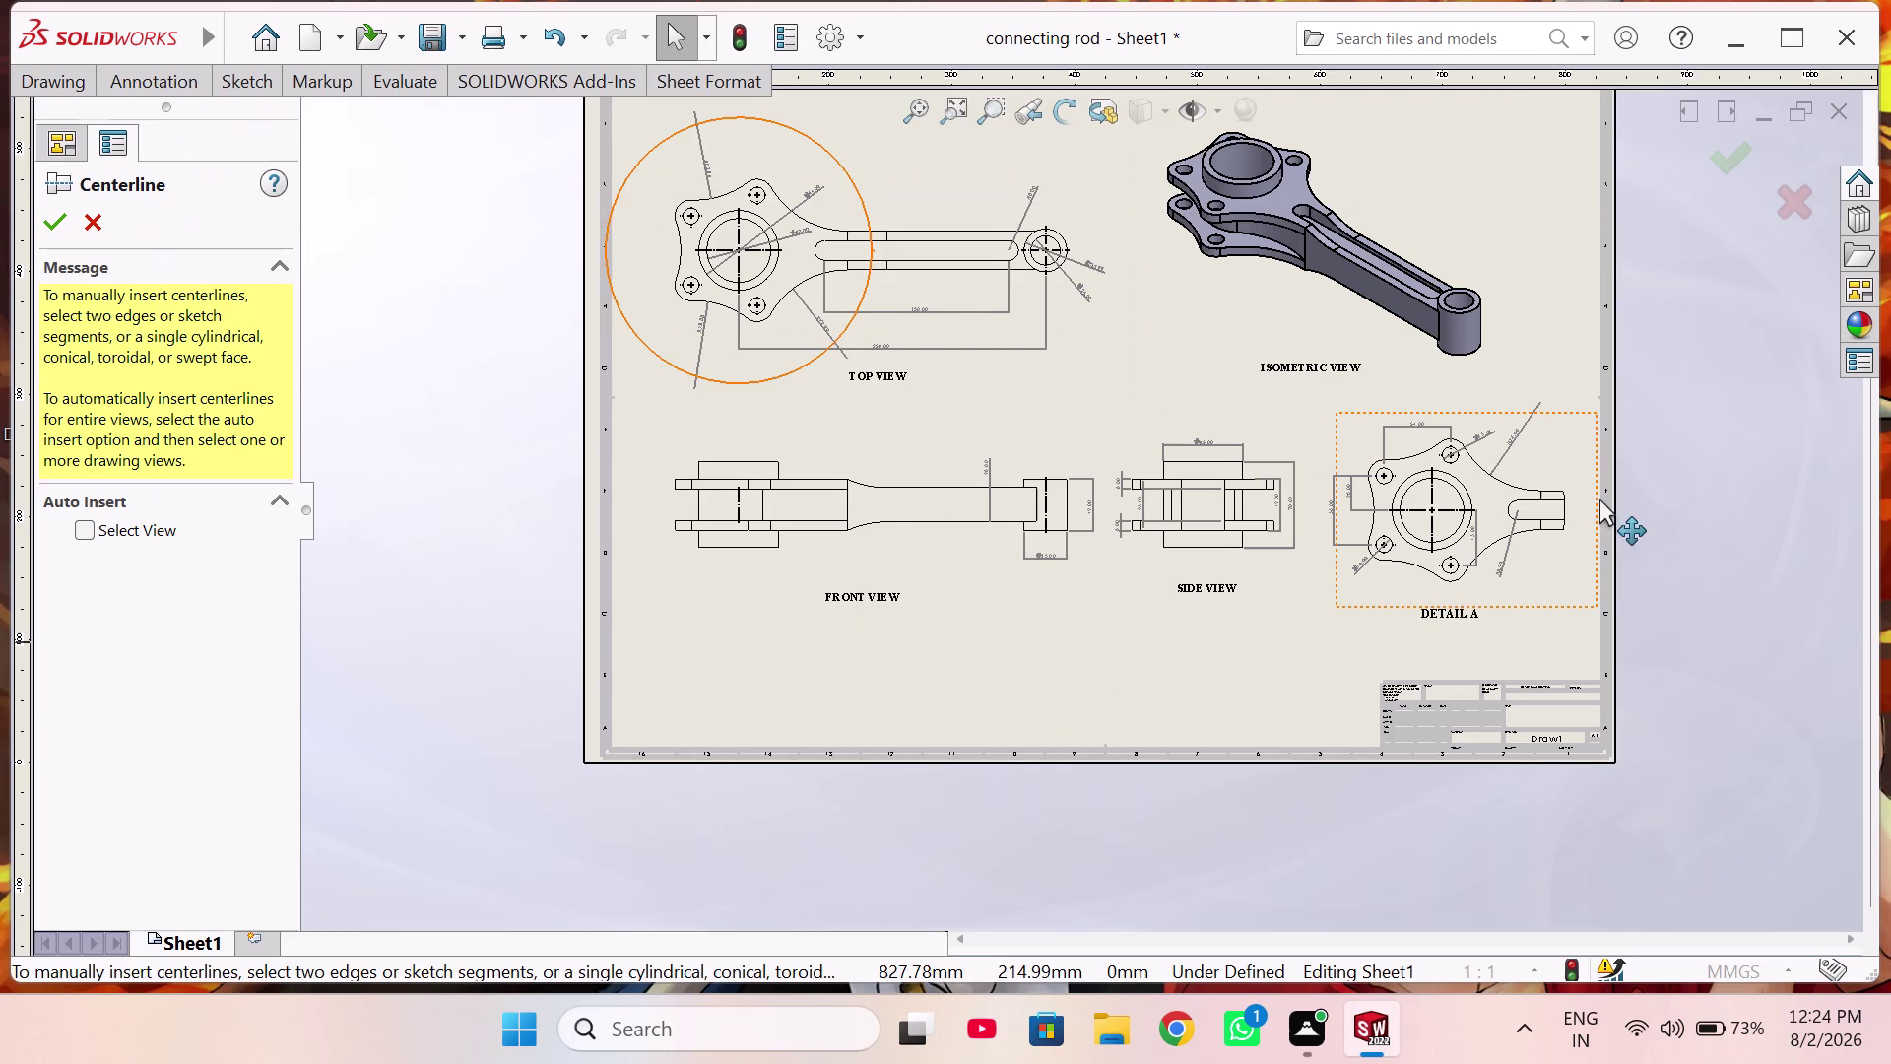
click(1540, 508)
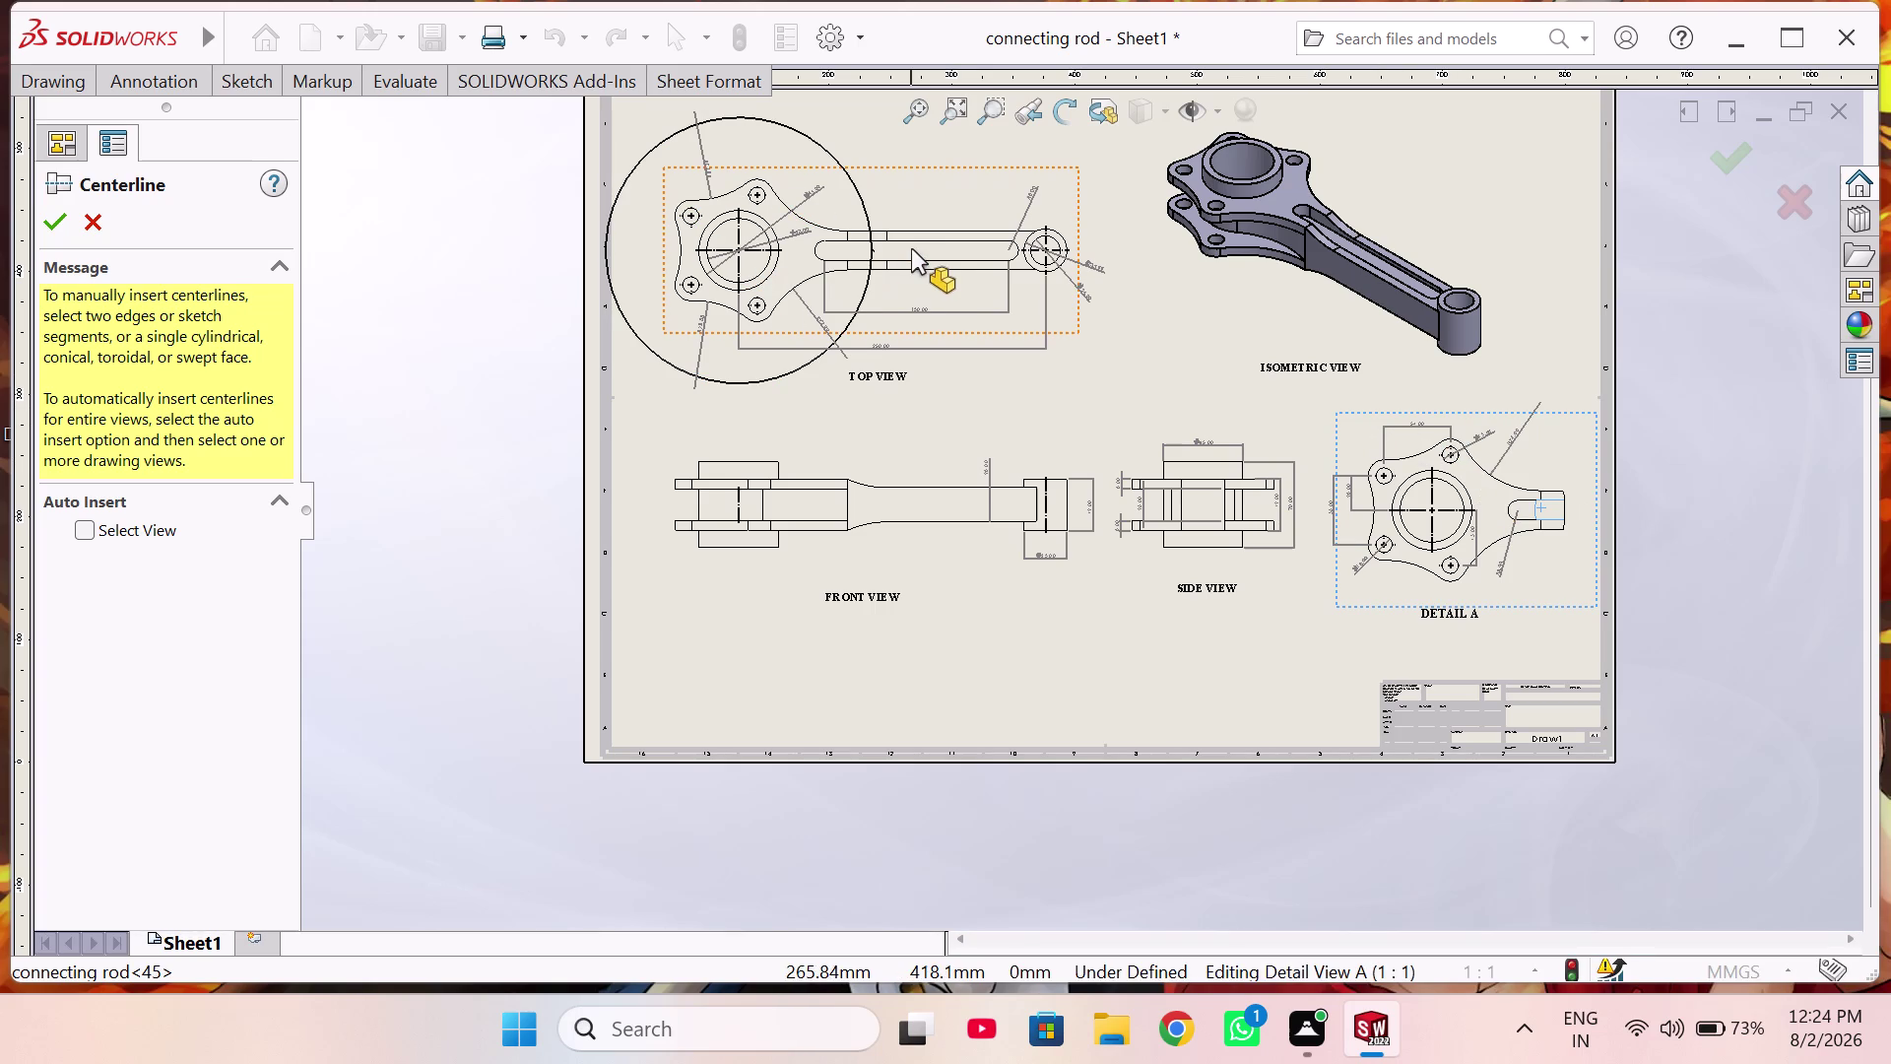
scroll(down, 3)
scroll(down, 3)
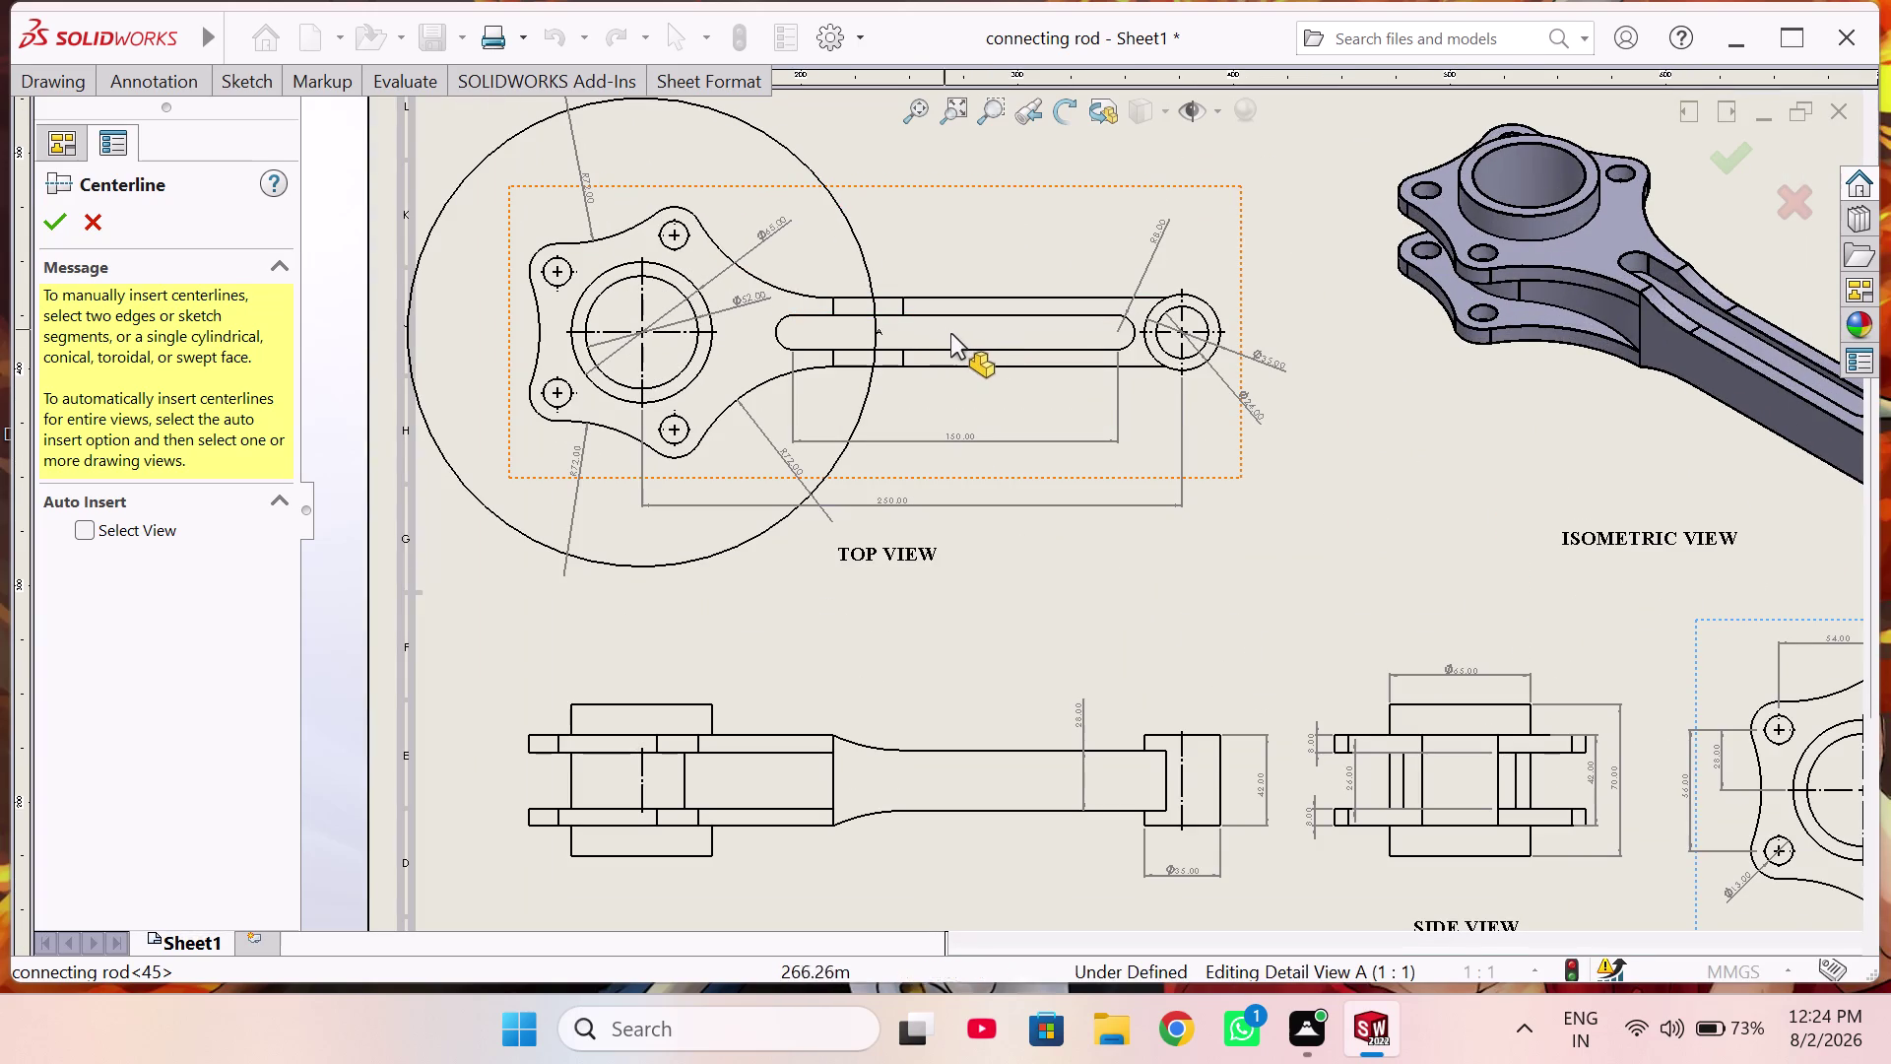
click(954, 333)
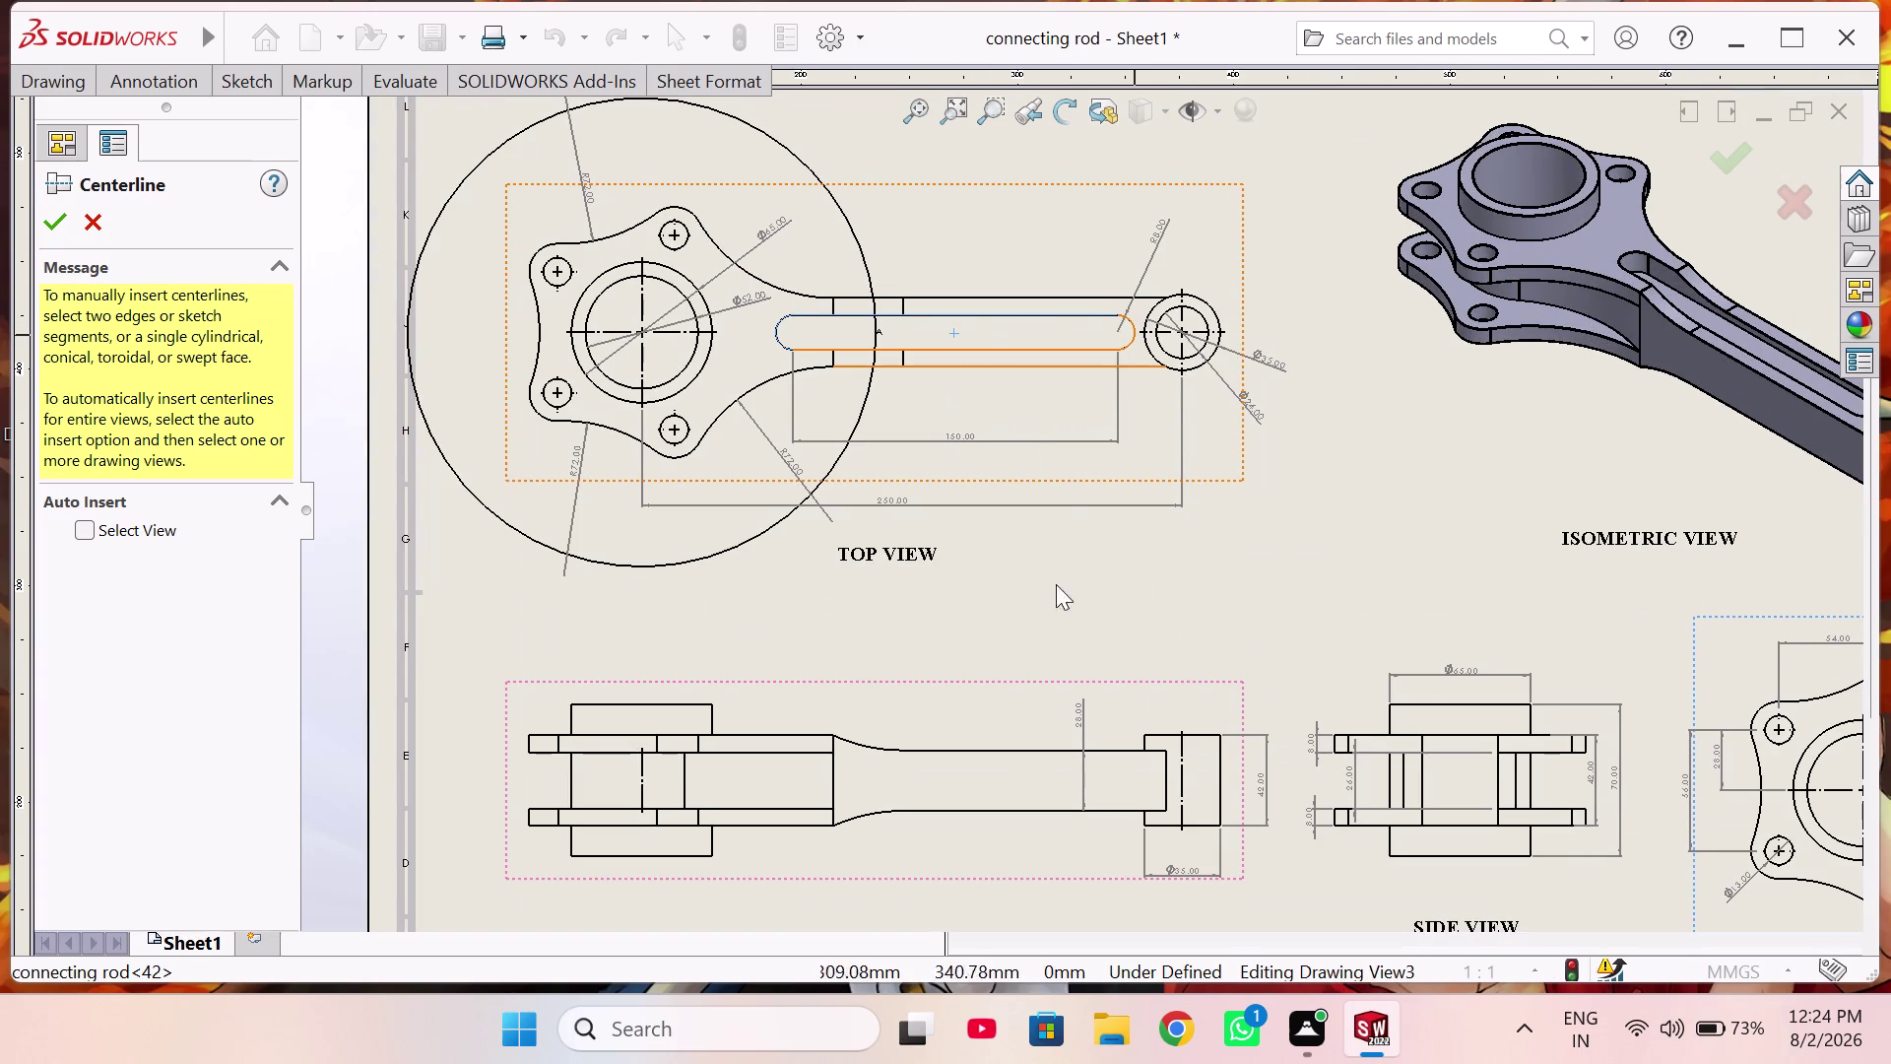
click(1049, 615)
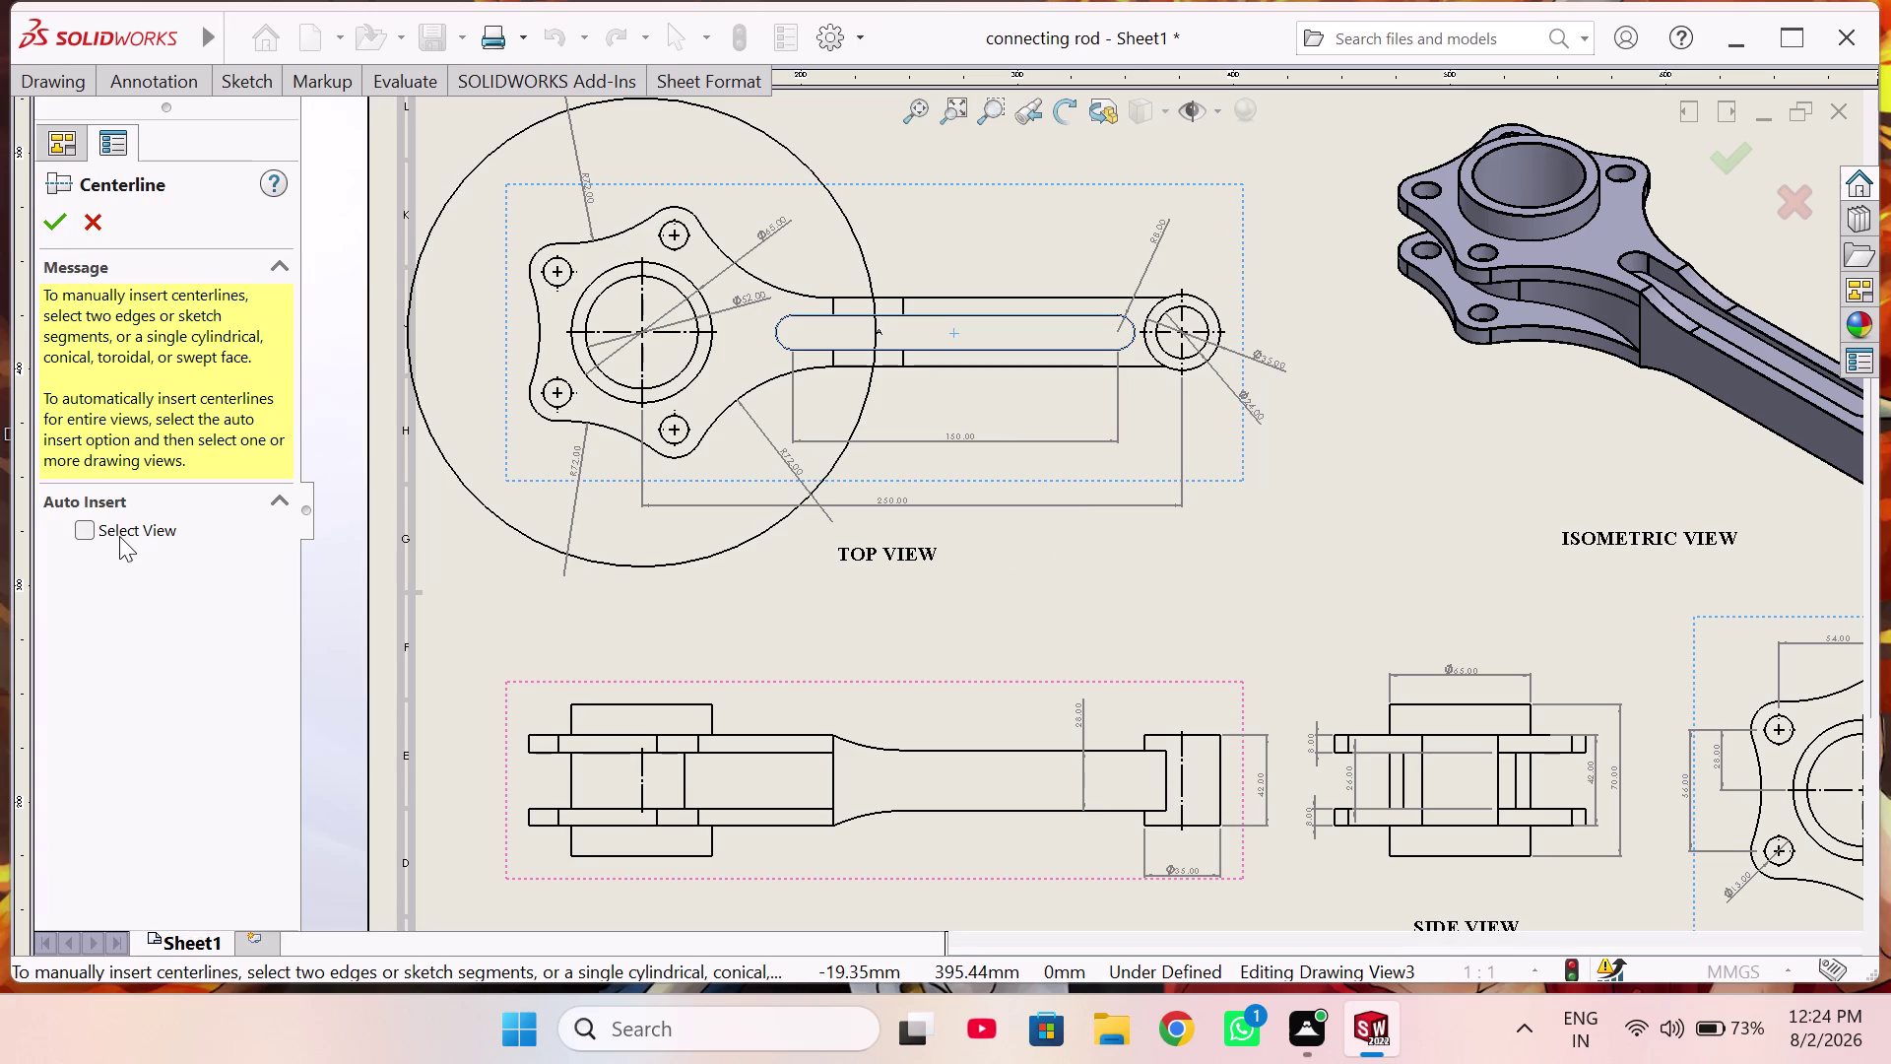
click(90, 521)
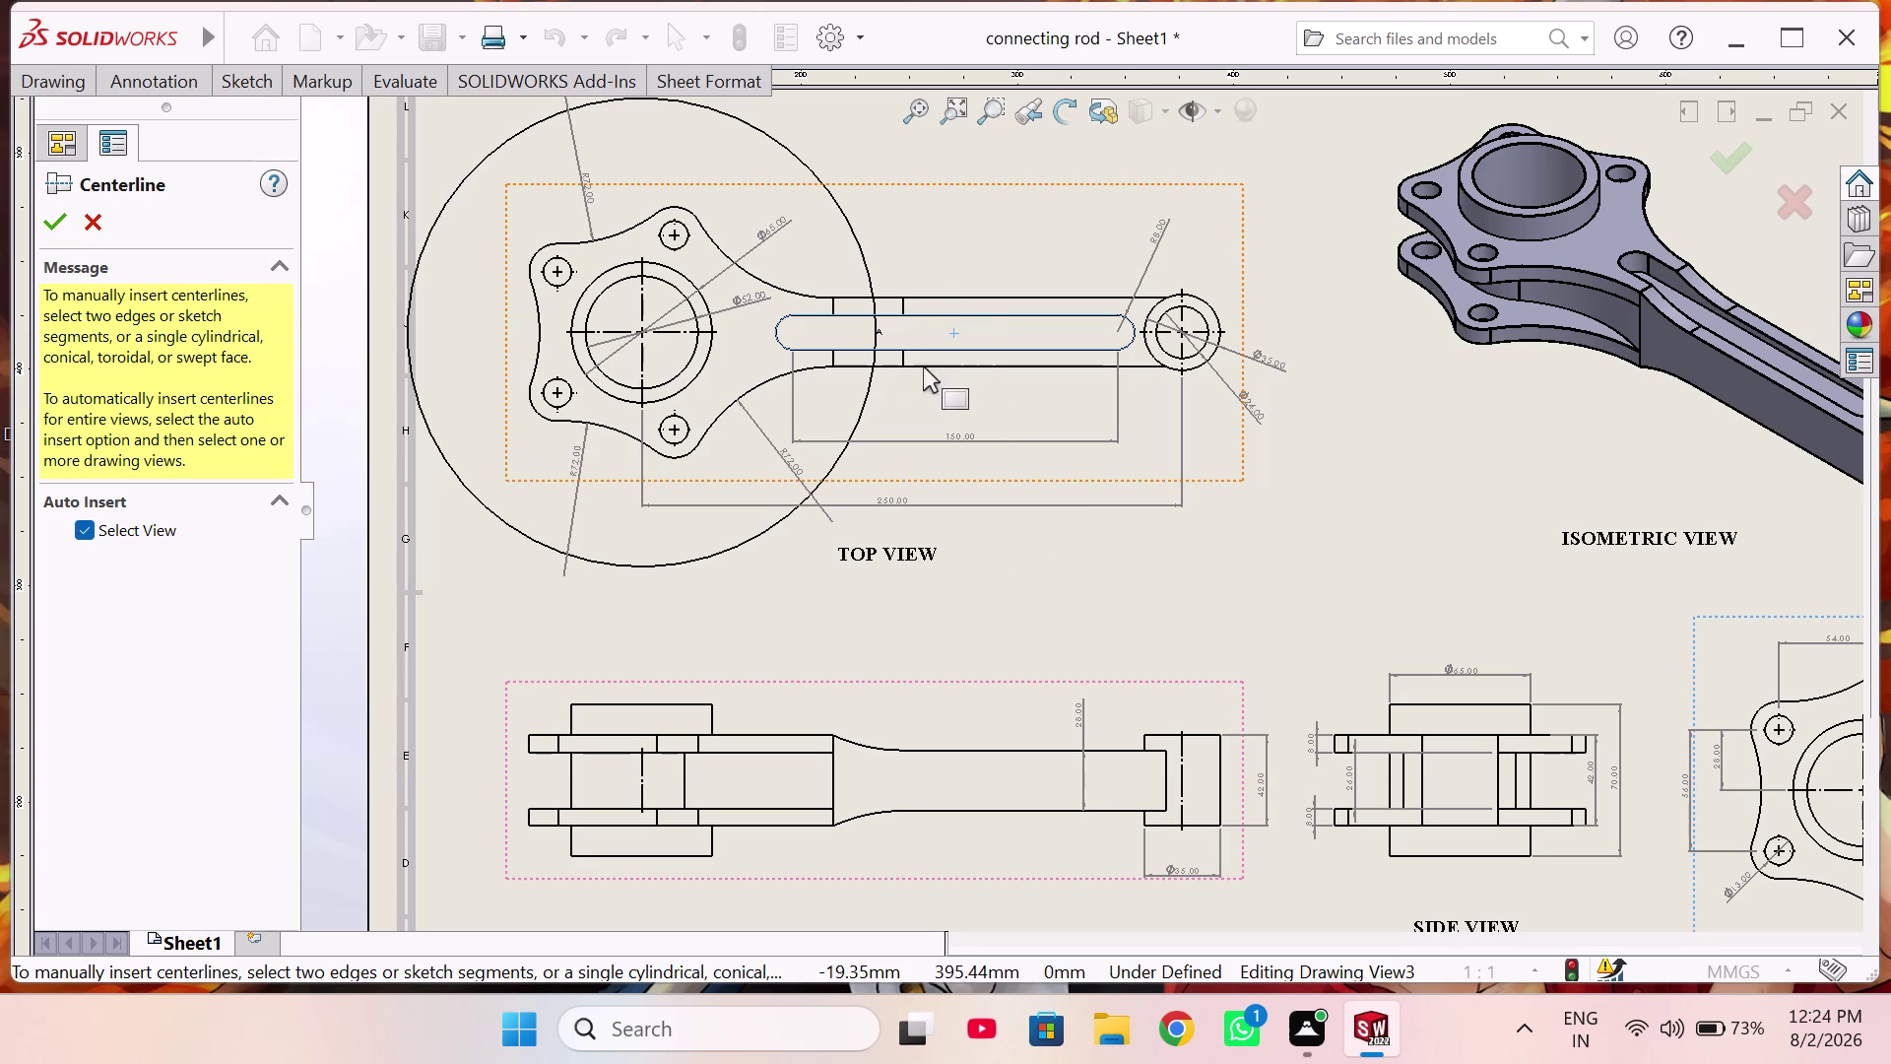
Add centerlines to the front view and close the Centerline command.
scroll(up, 3)
click(942, 723)
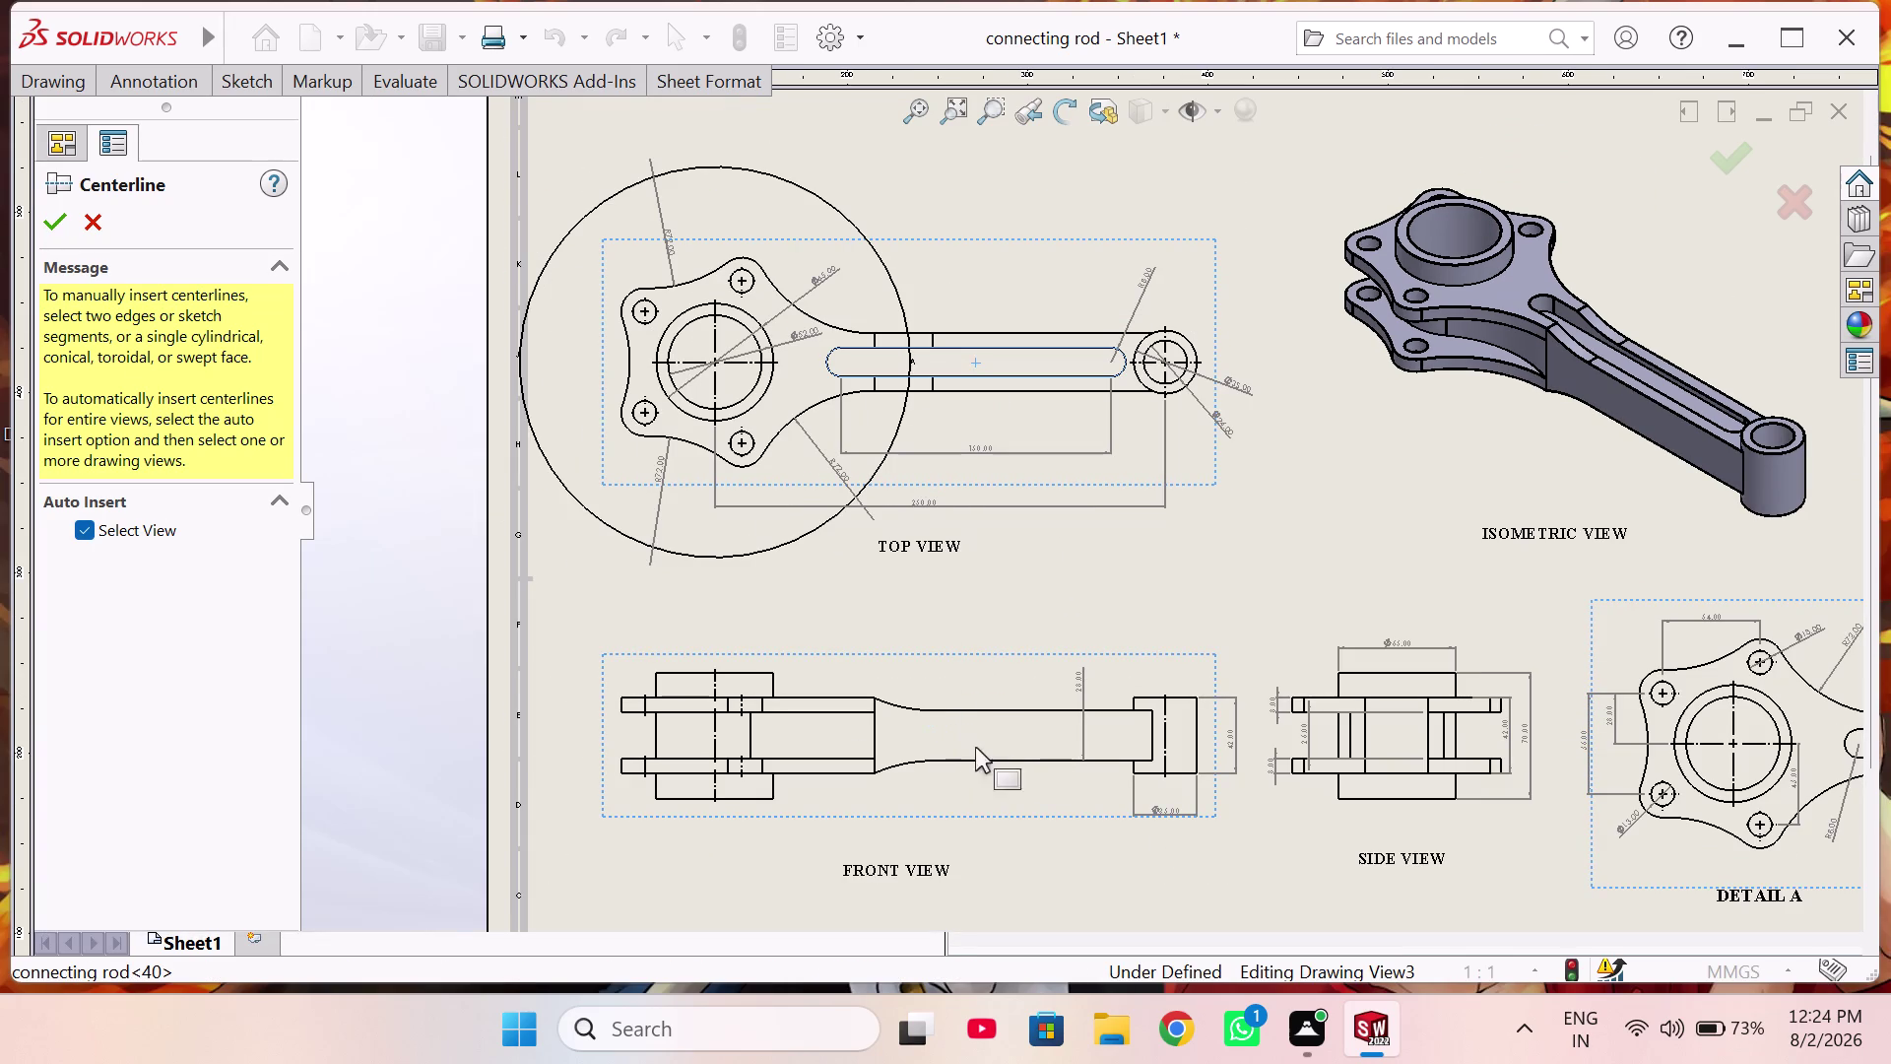
click(992, 737)
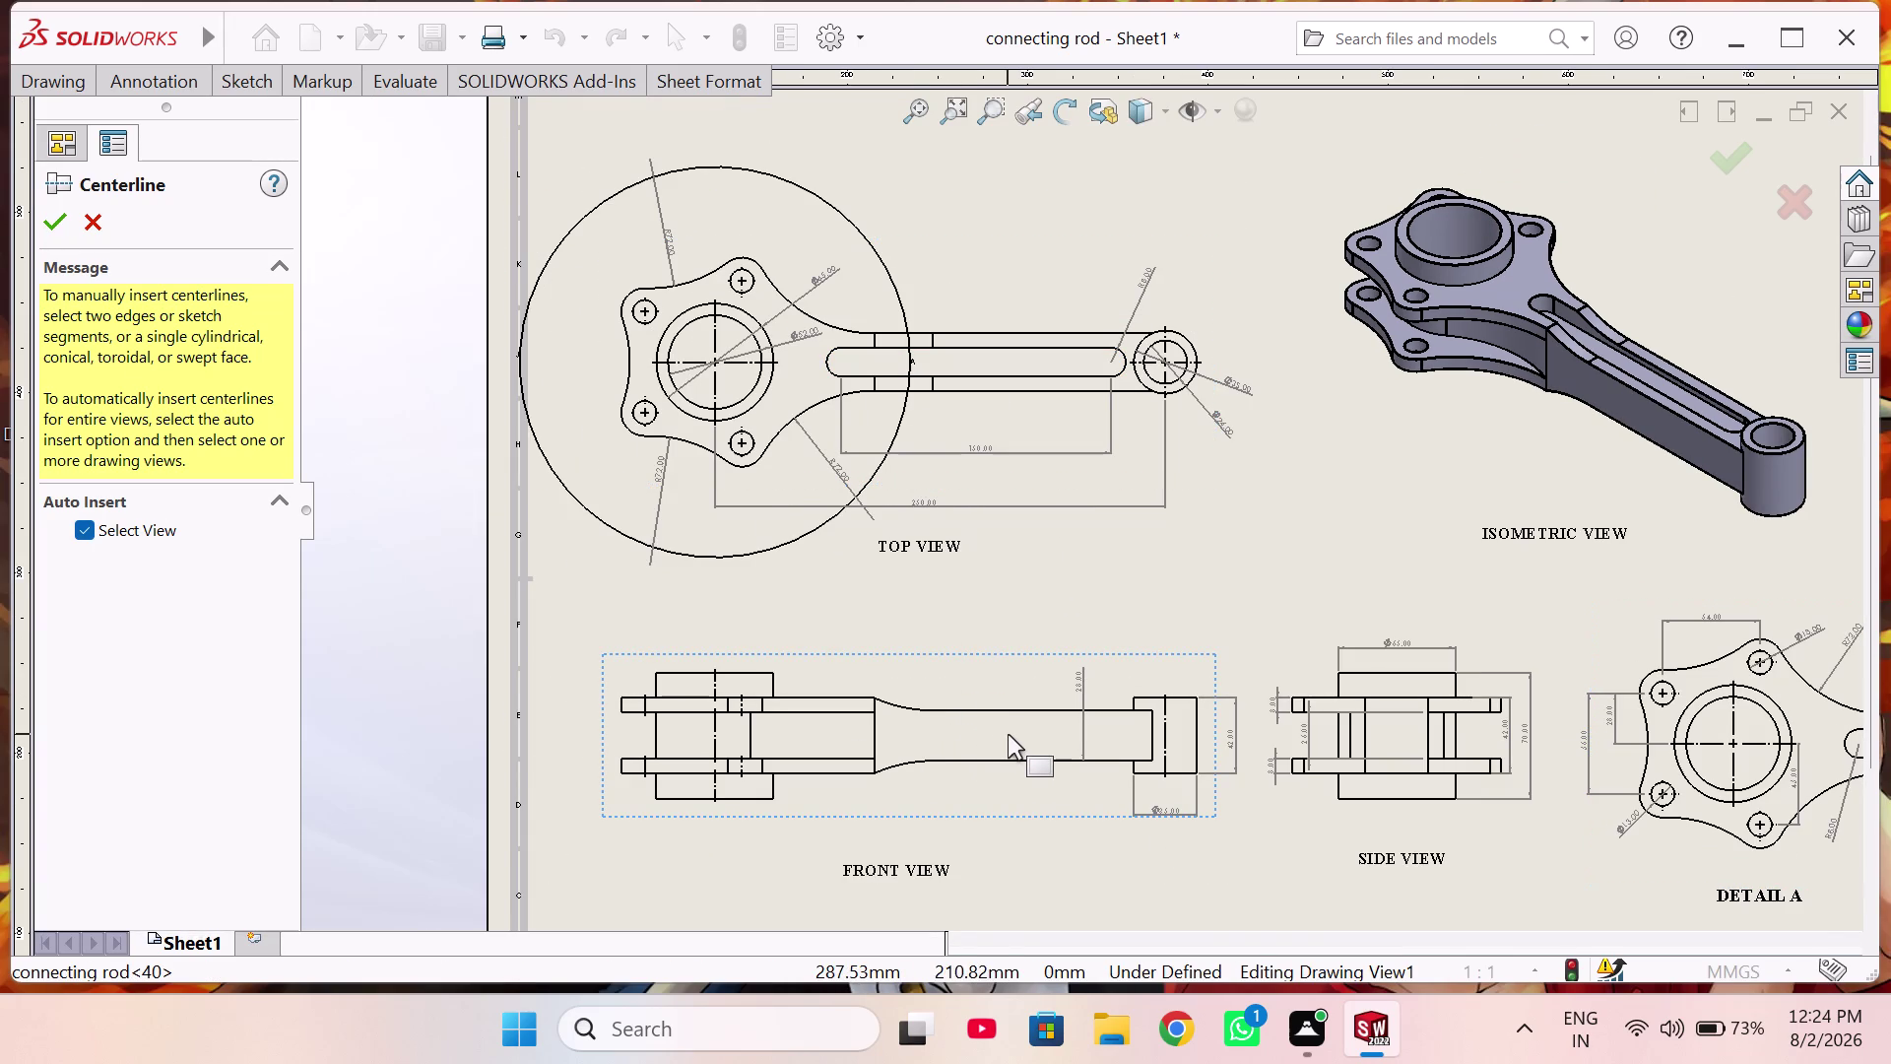
scroll(up, 3)
click(997, 736)
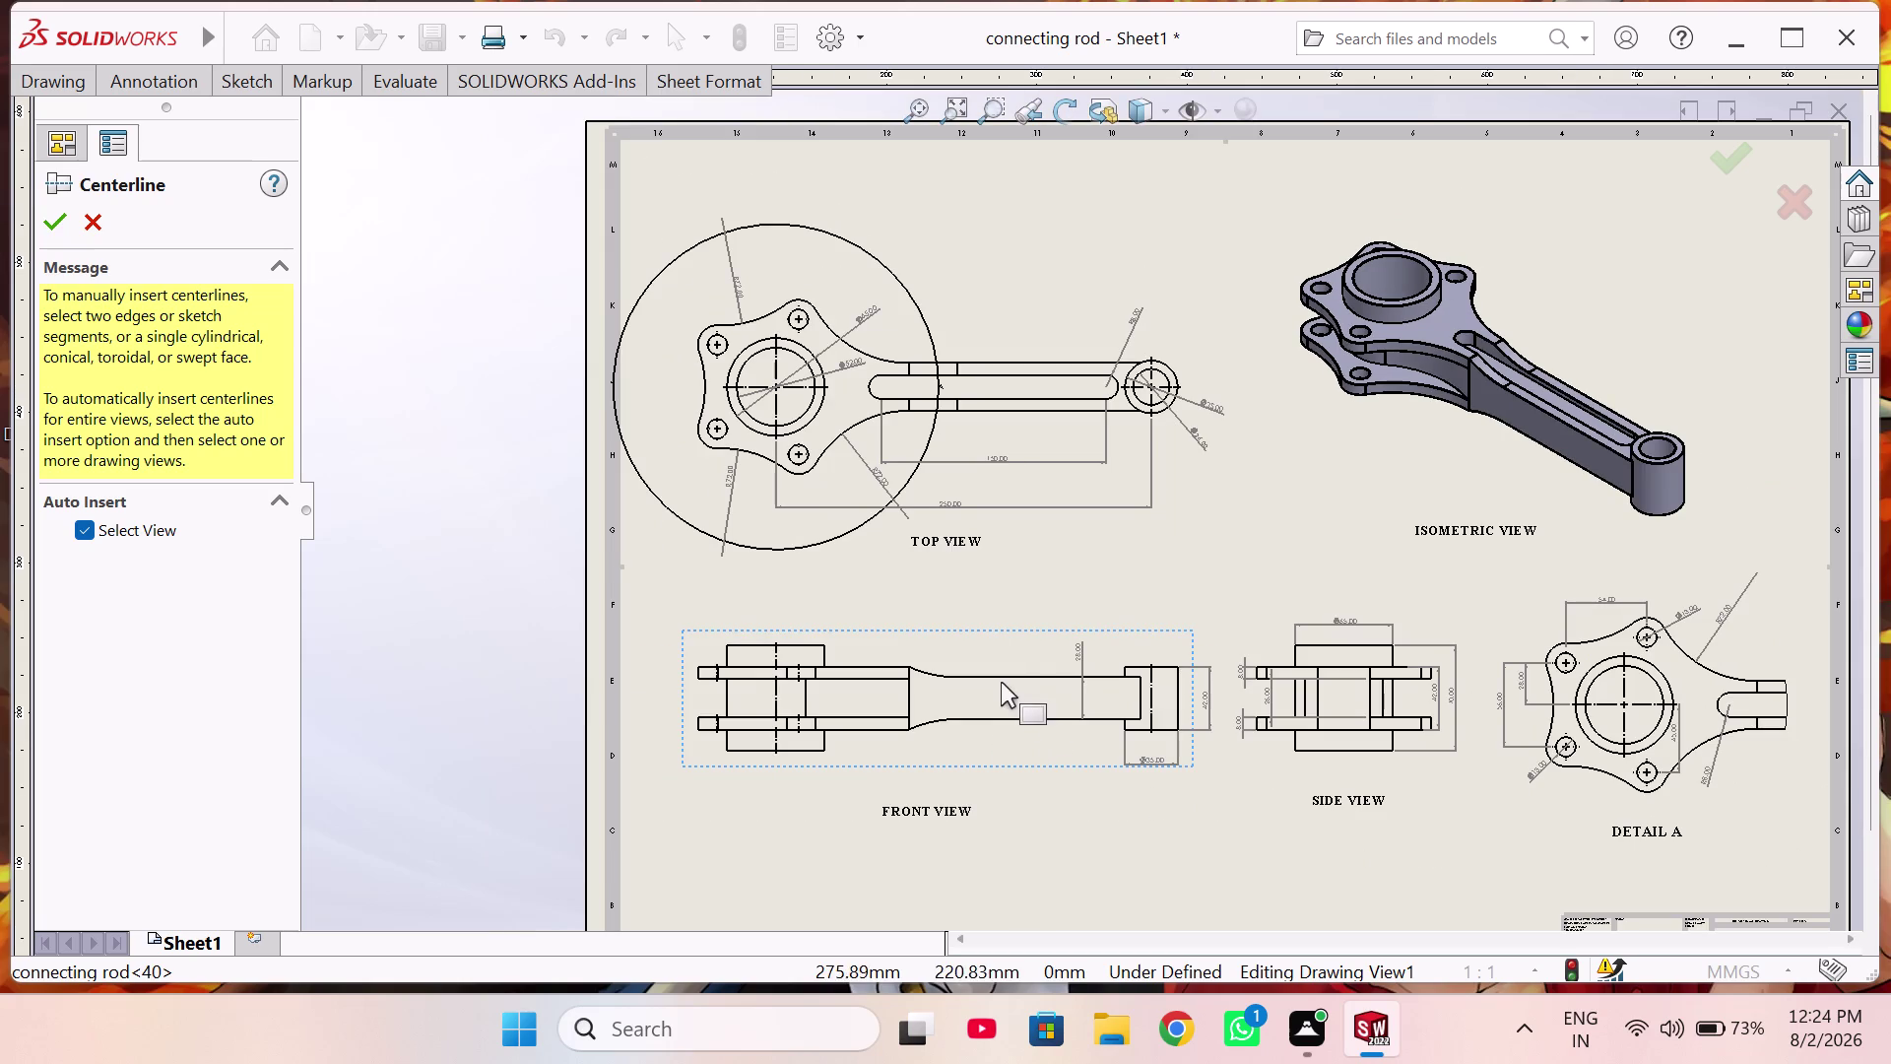
click(48, 224)
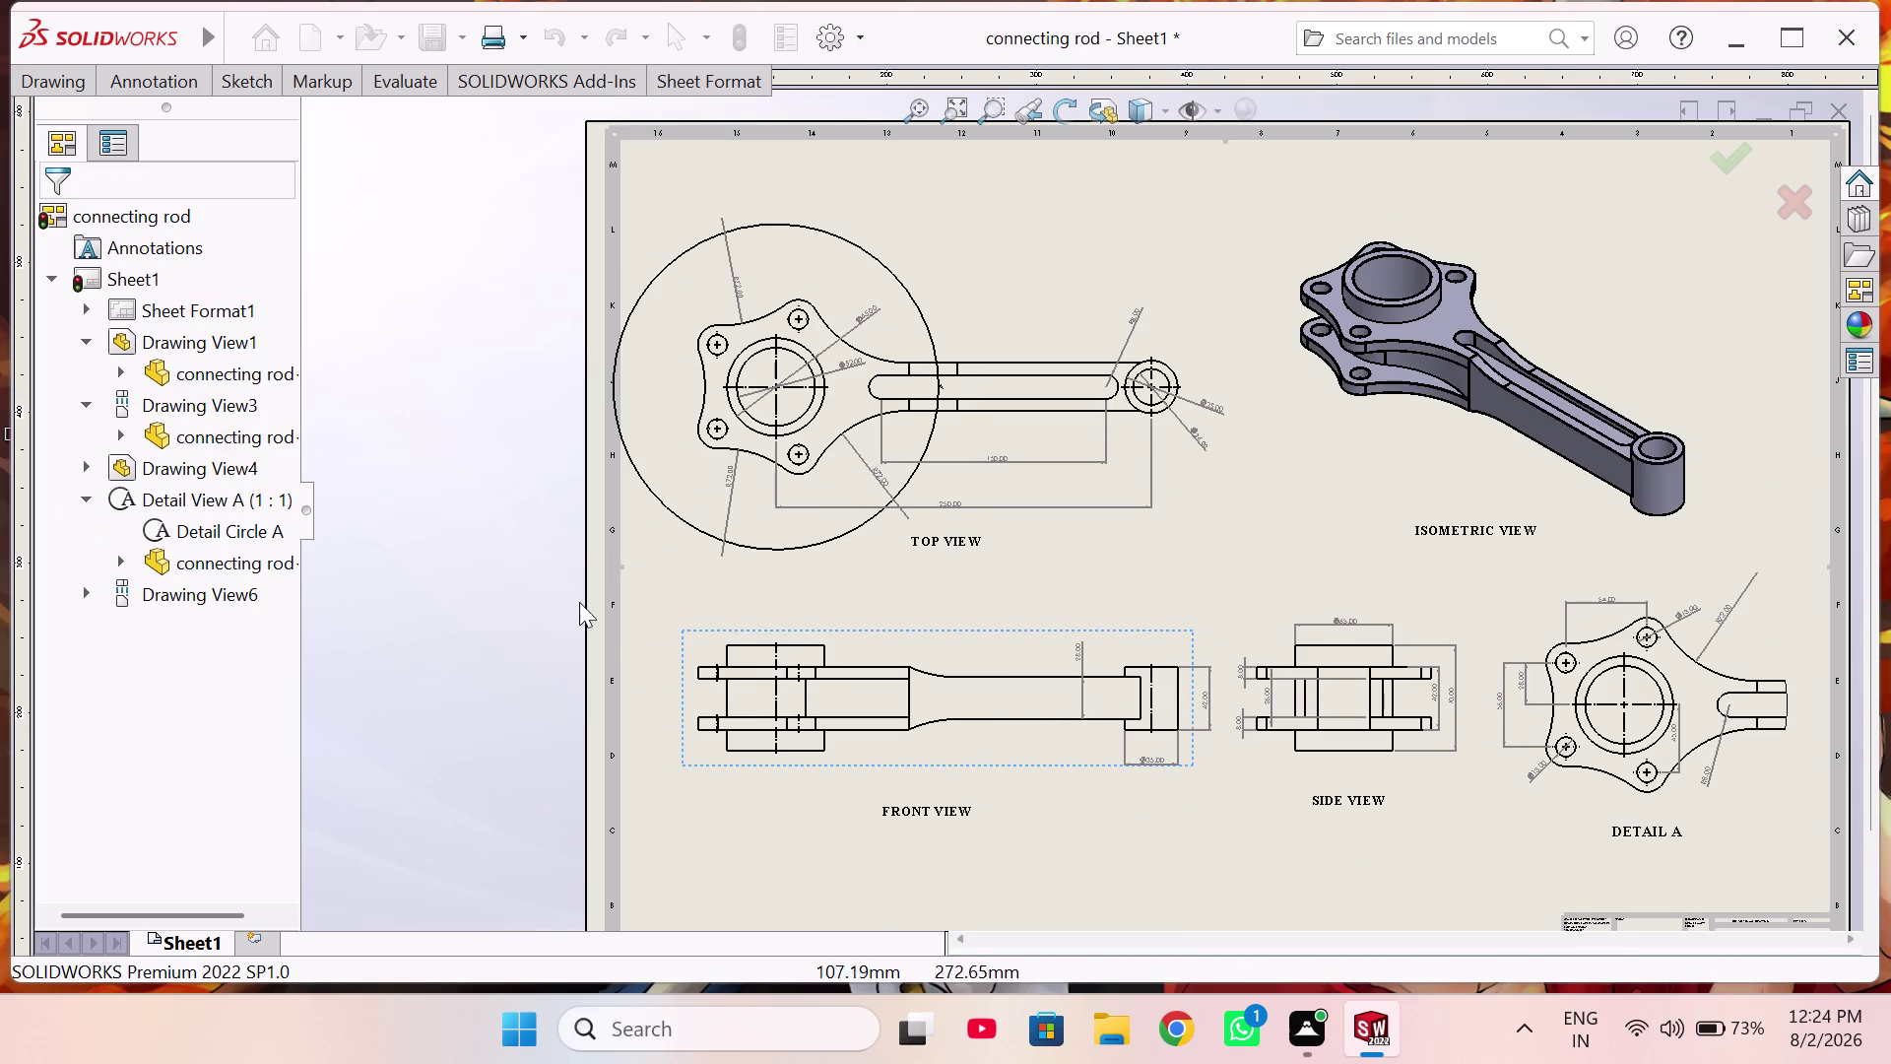
scroll(up, 3)
Dimension the front view's 250 mm overall length below the view.
right_drag(1057, 814, 1048, 753)
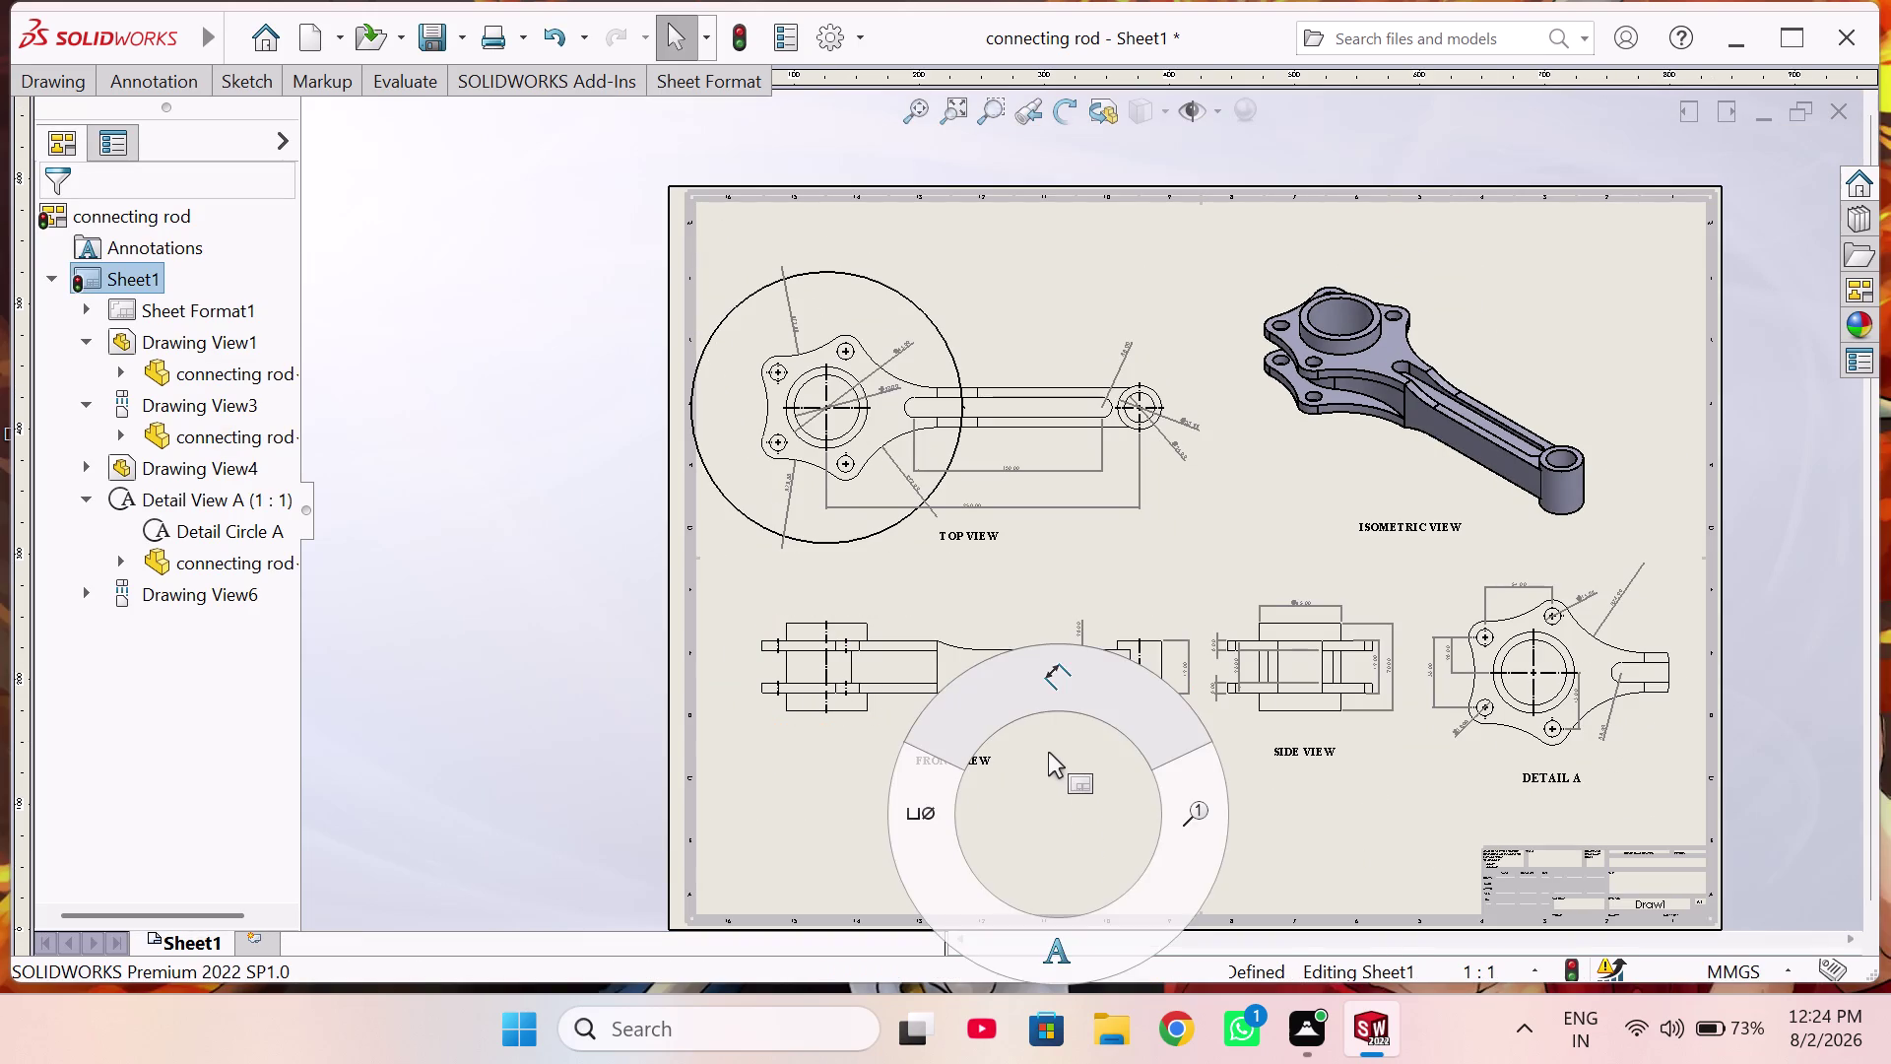
right_drag(1048, 754, 1006, 633)
scroll(down, 3)
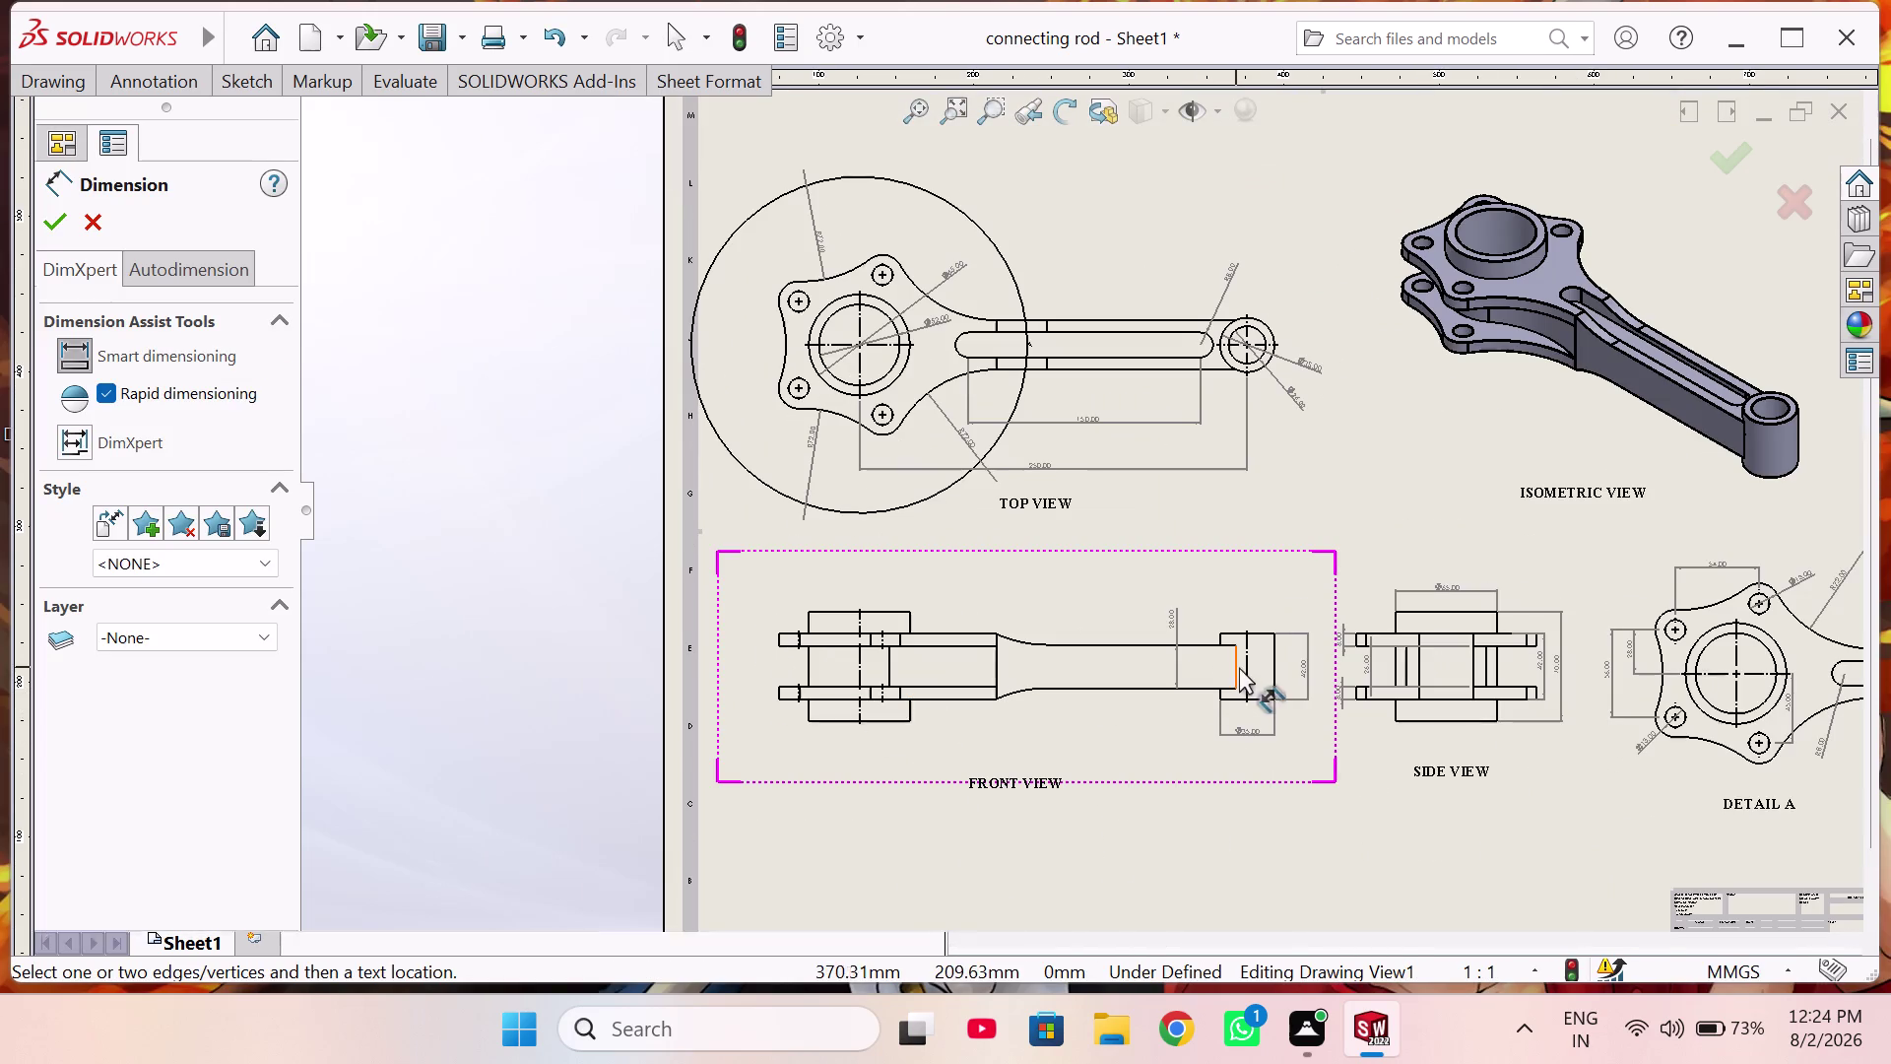
click(1245, 666)
click(856, 670)
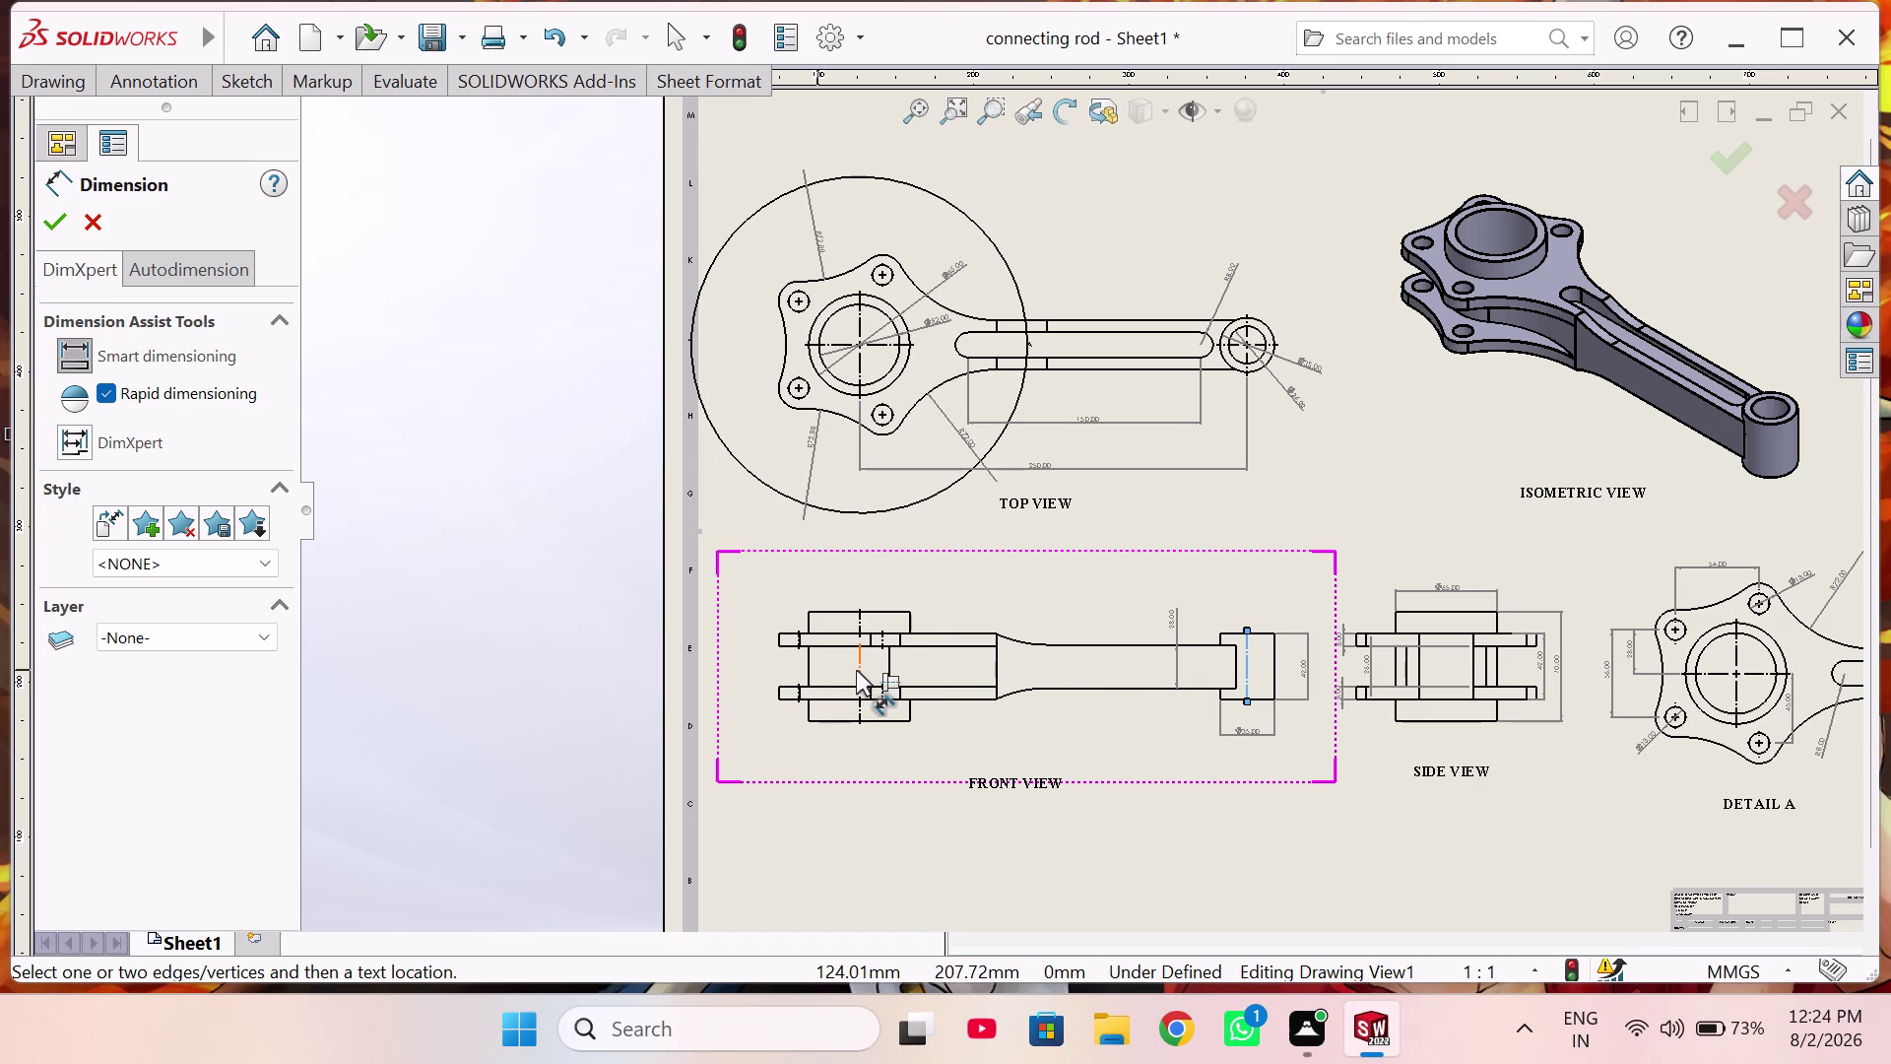
click(1055, 761)
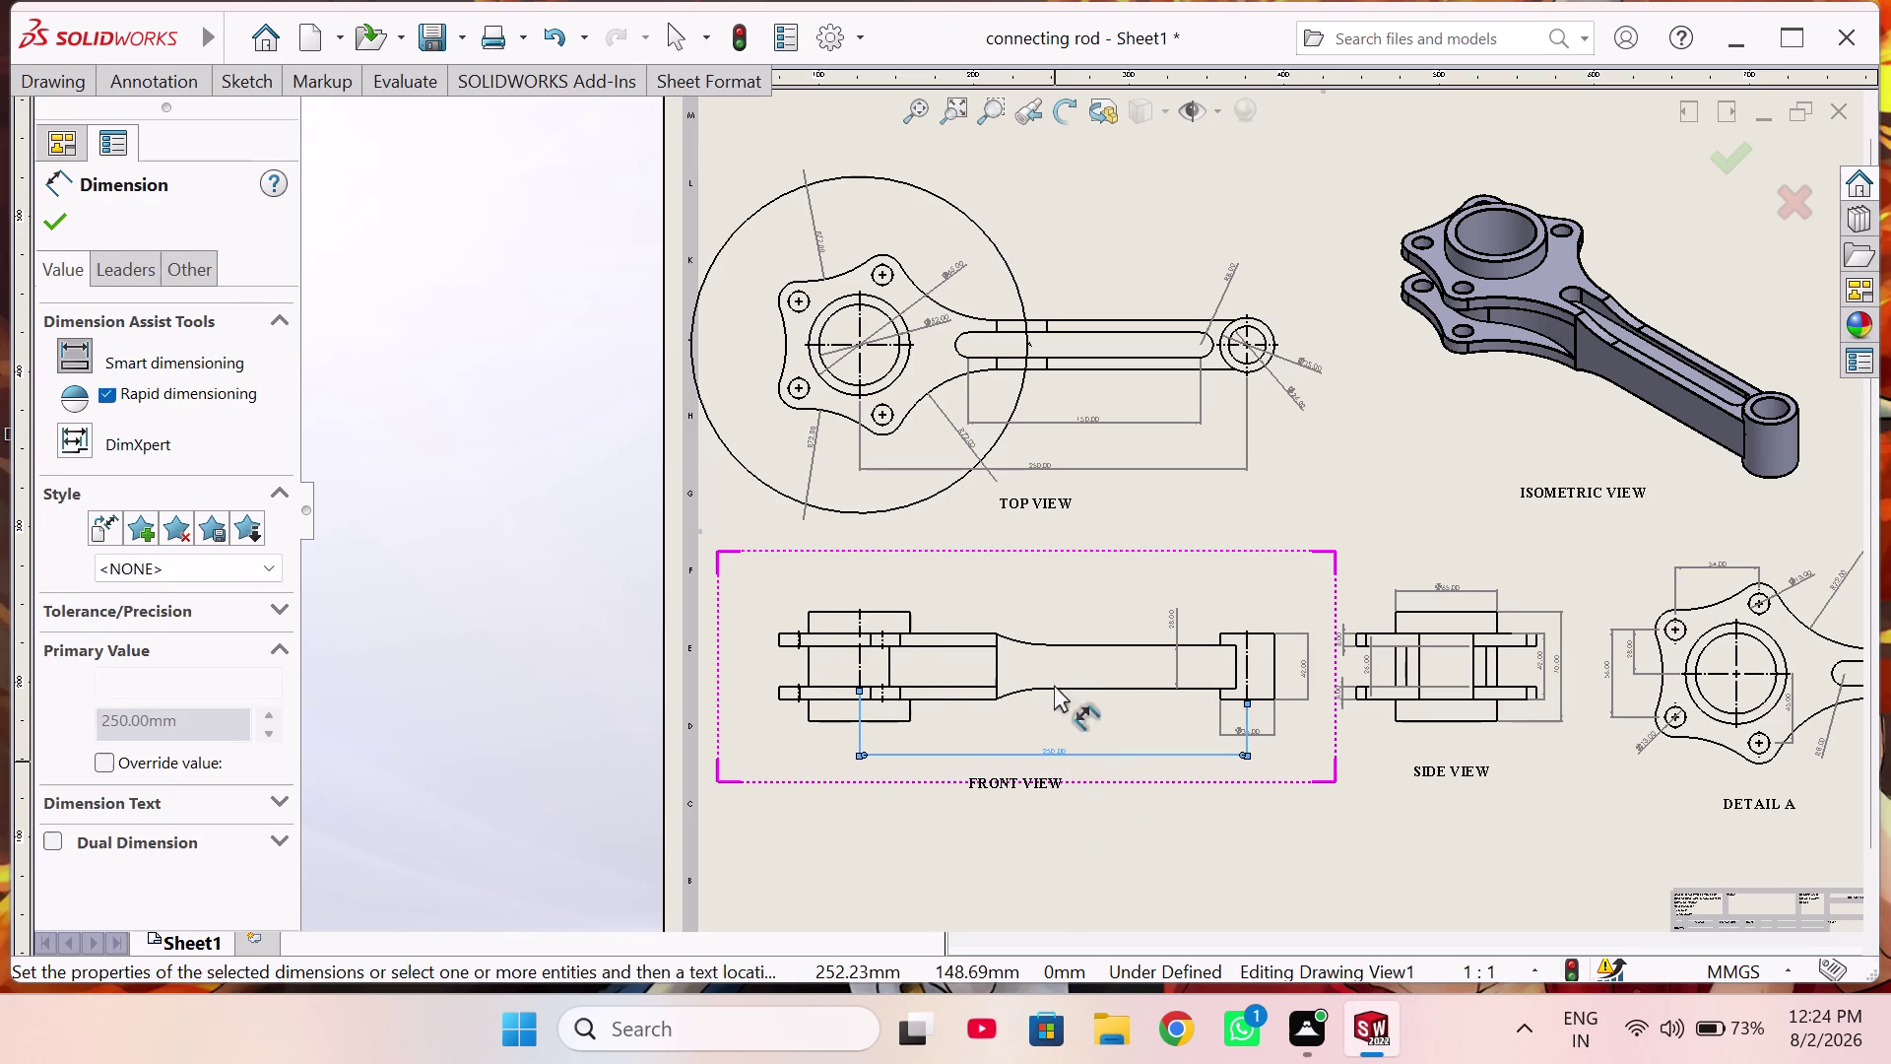
click(1186, 825)
Add the 154.31 shank length dimension.
scroll(down, 3)
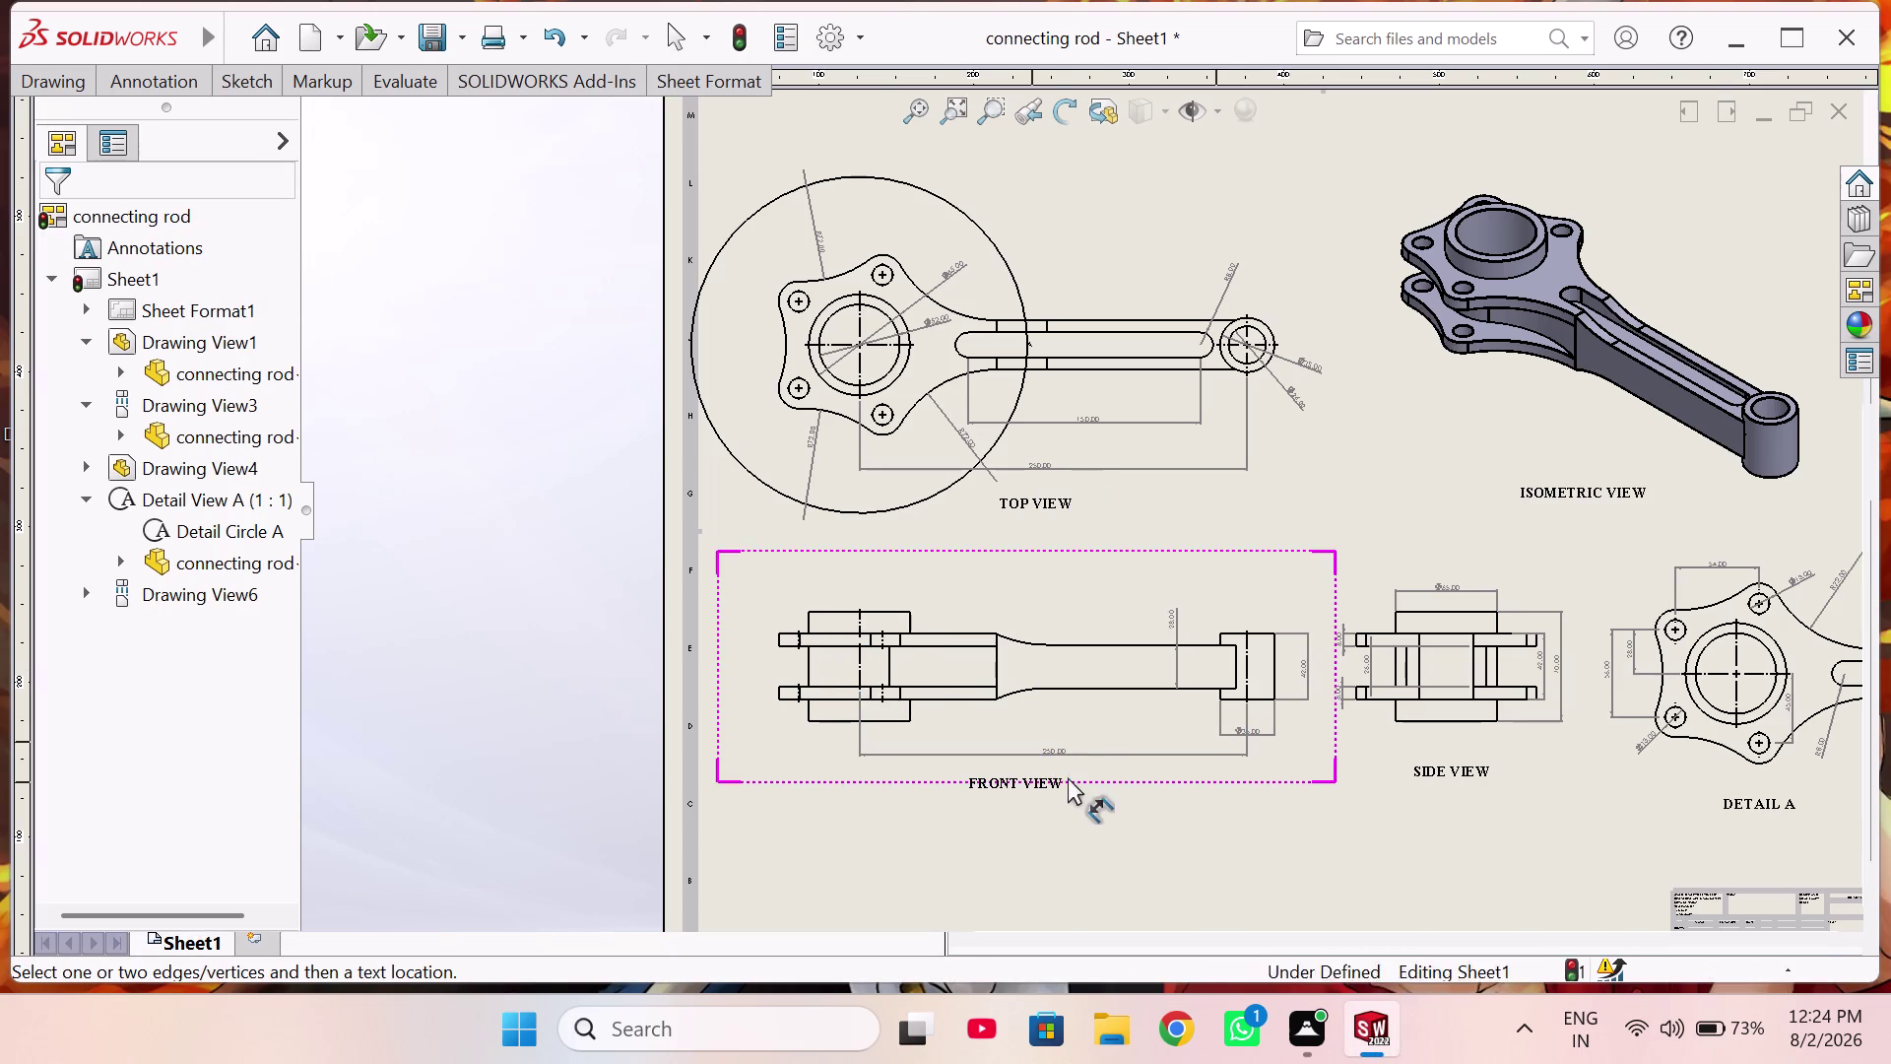
scroll(down, 3)
scroll(down, 3)
scroll(up, 3)
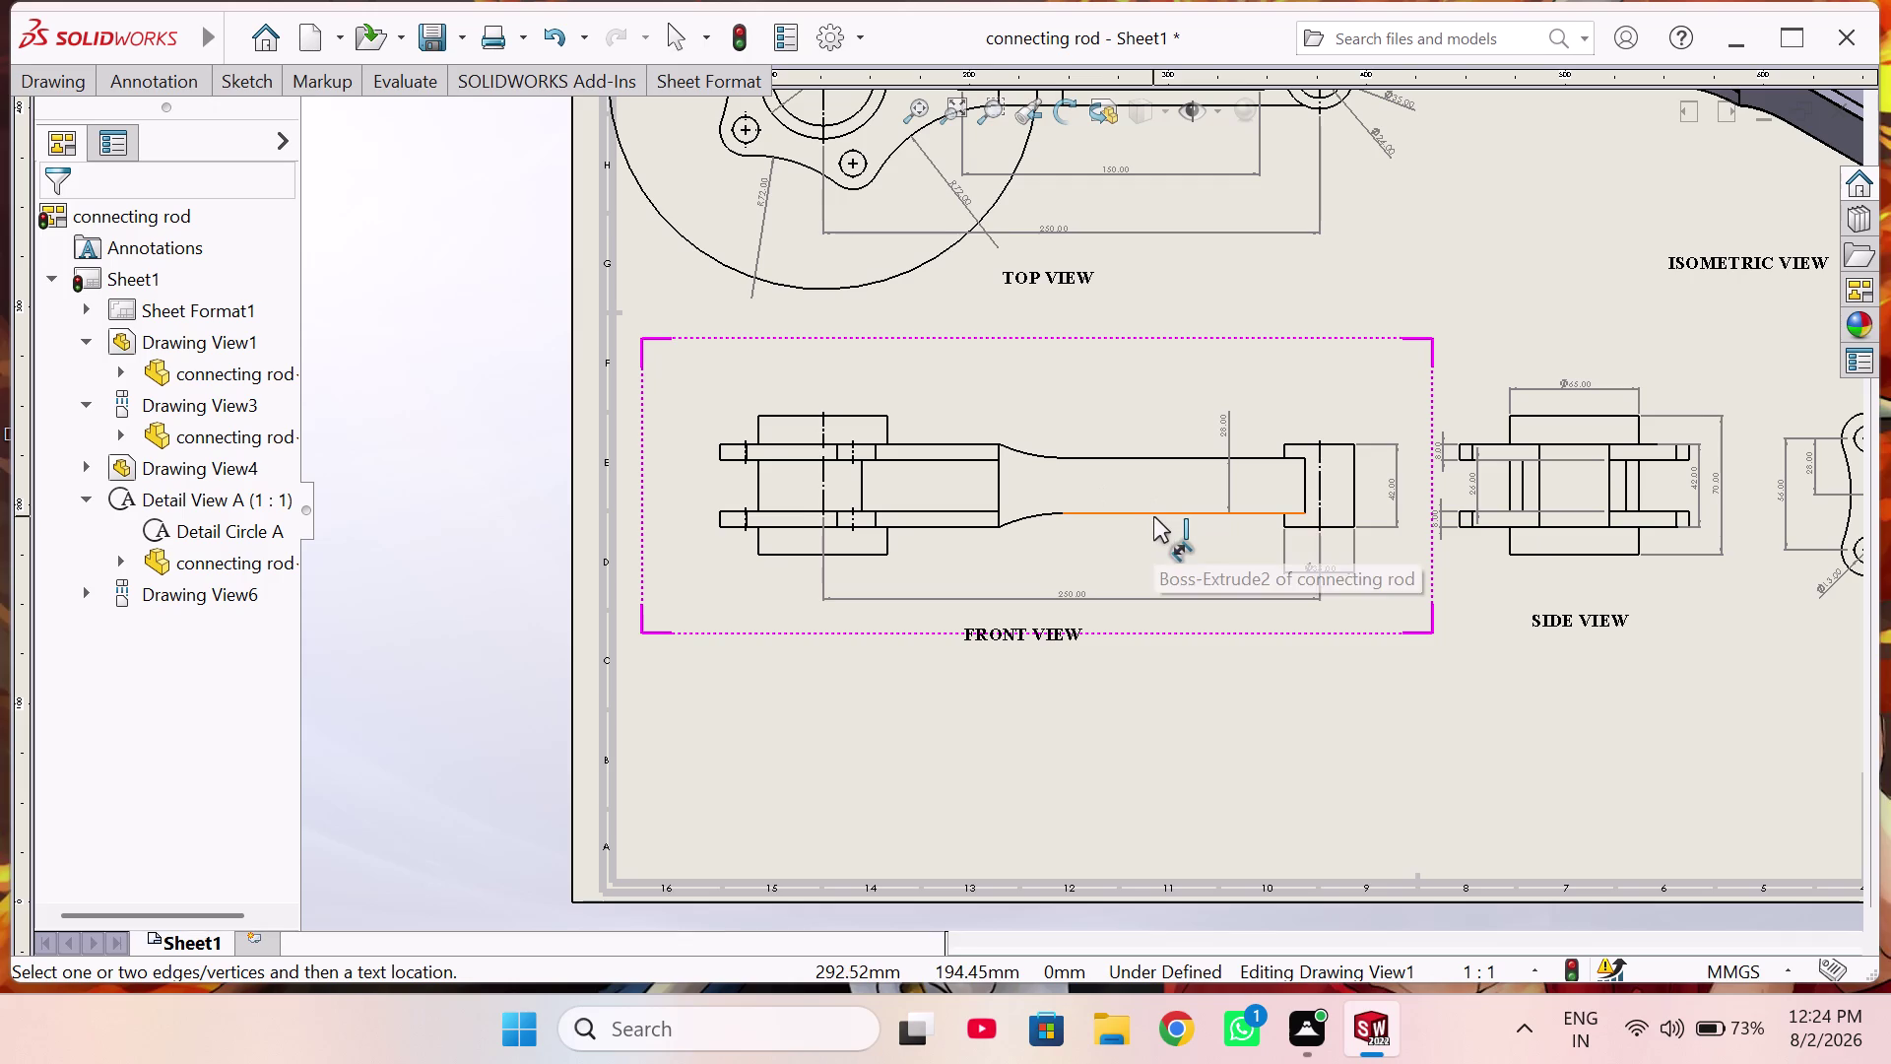
click(998, 475)
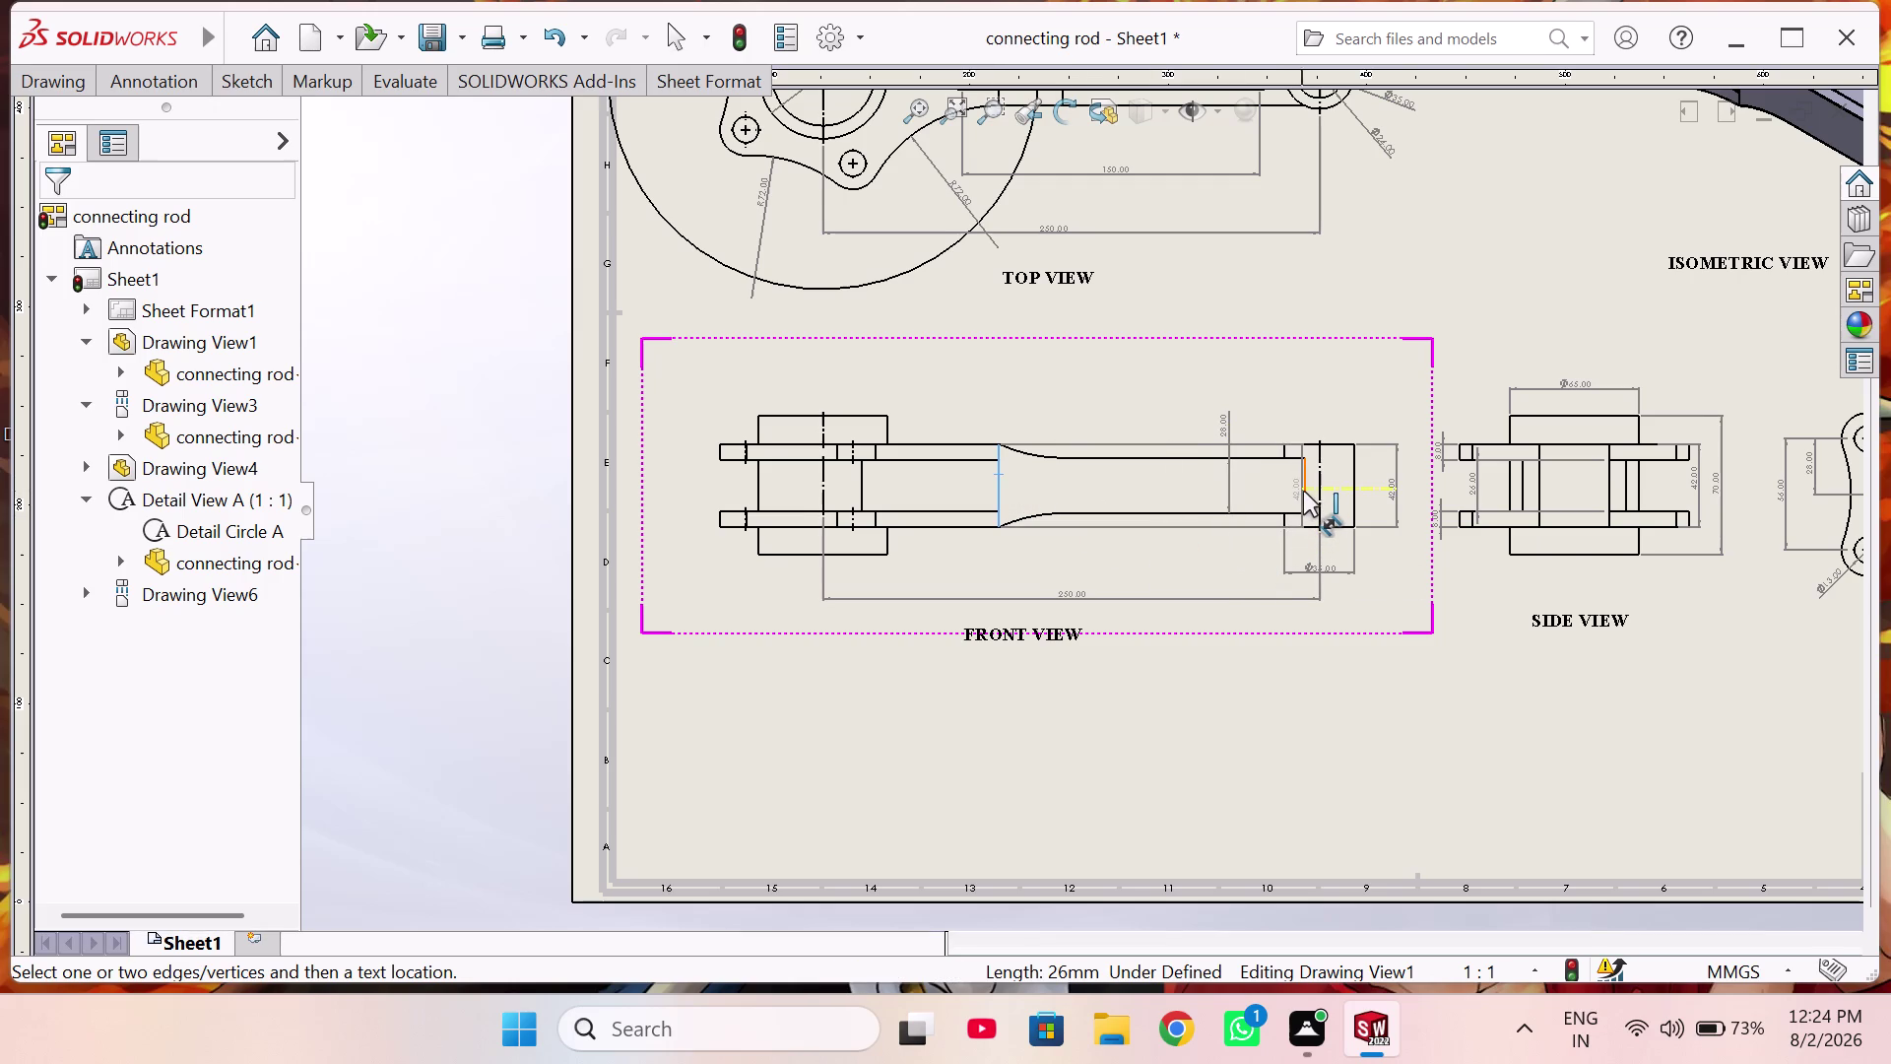
click(1304, 489)
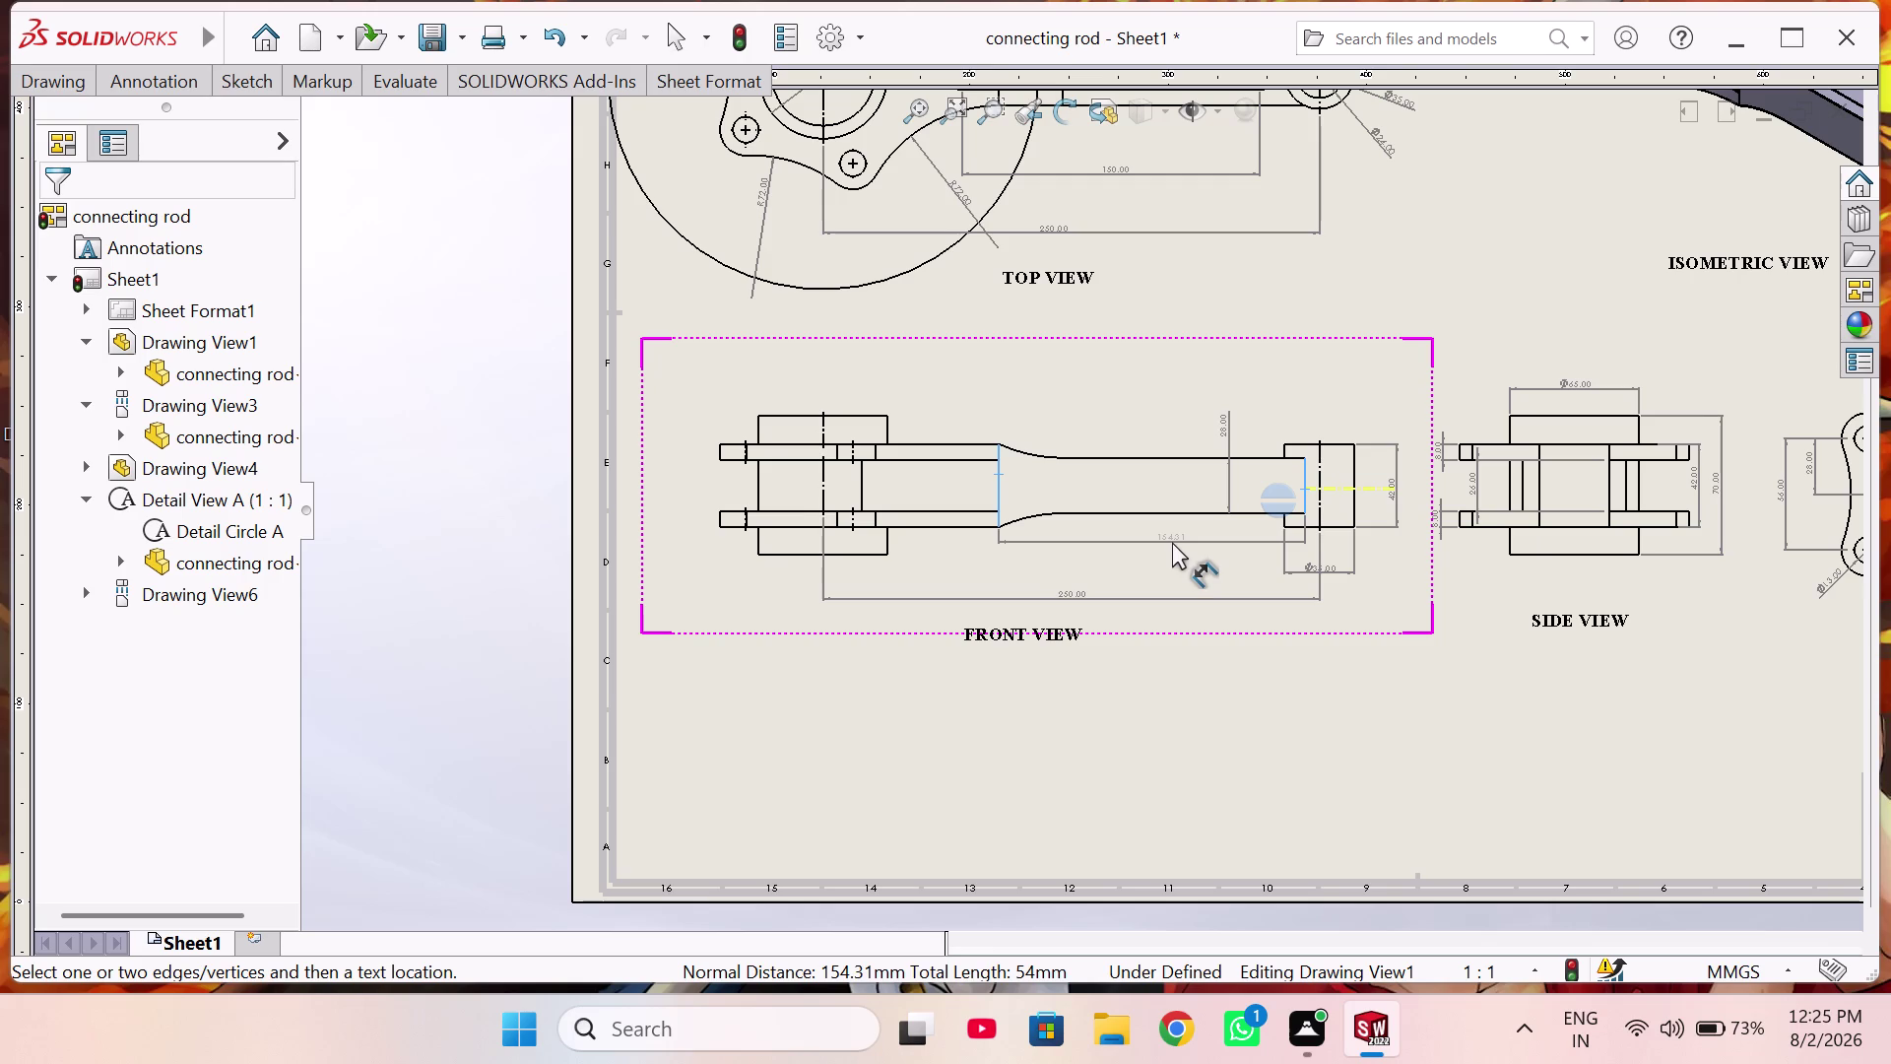
click(1171, 542)
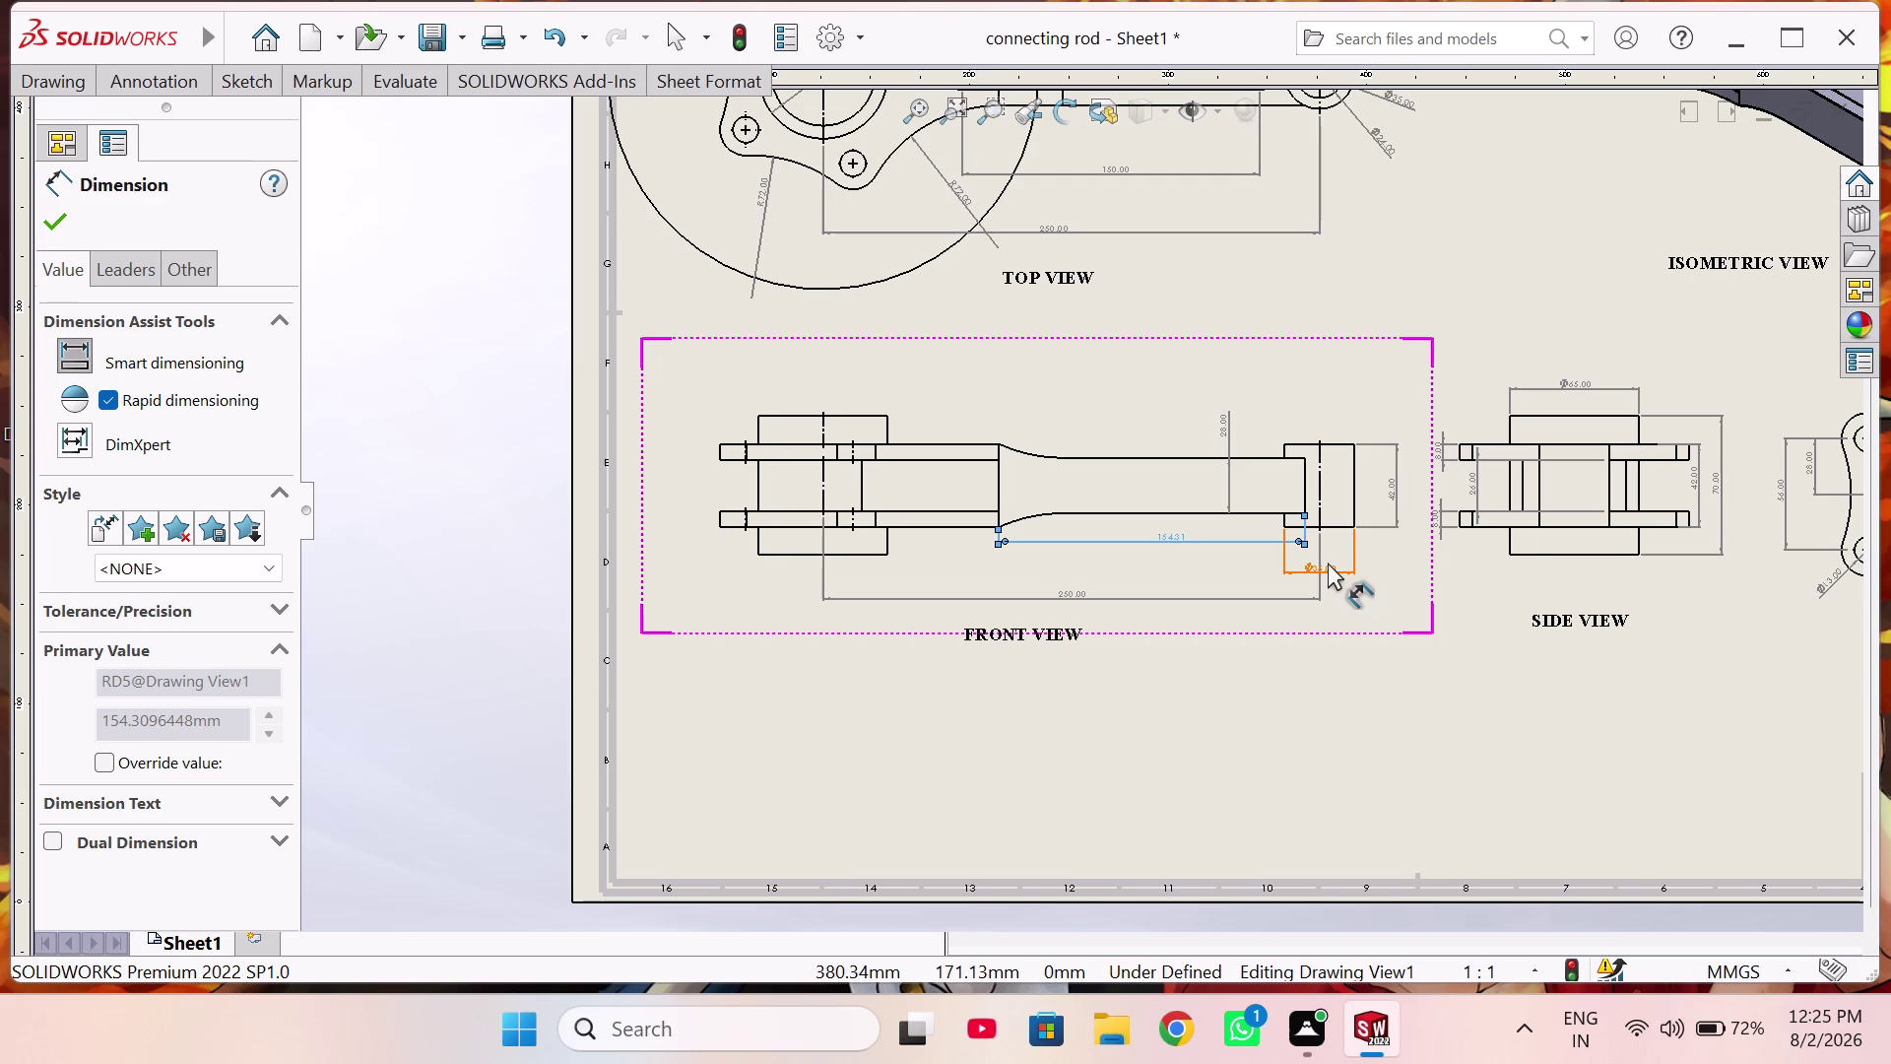
Move the Ø25.00 dimension above the right boss.
drag(1328, 566, 1315, 411)
click(1368, 617)
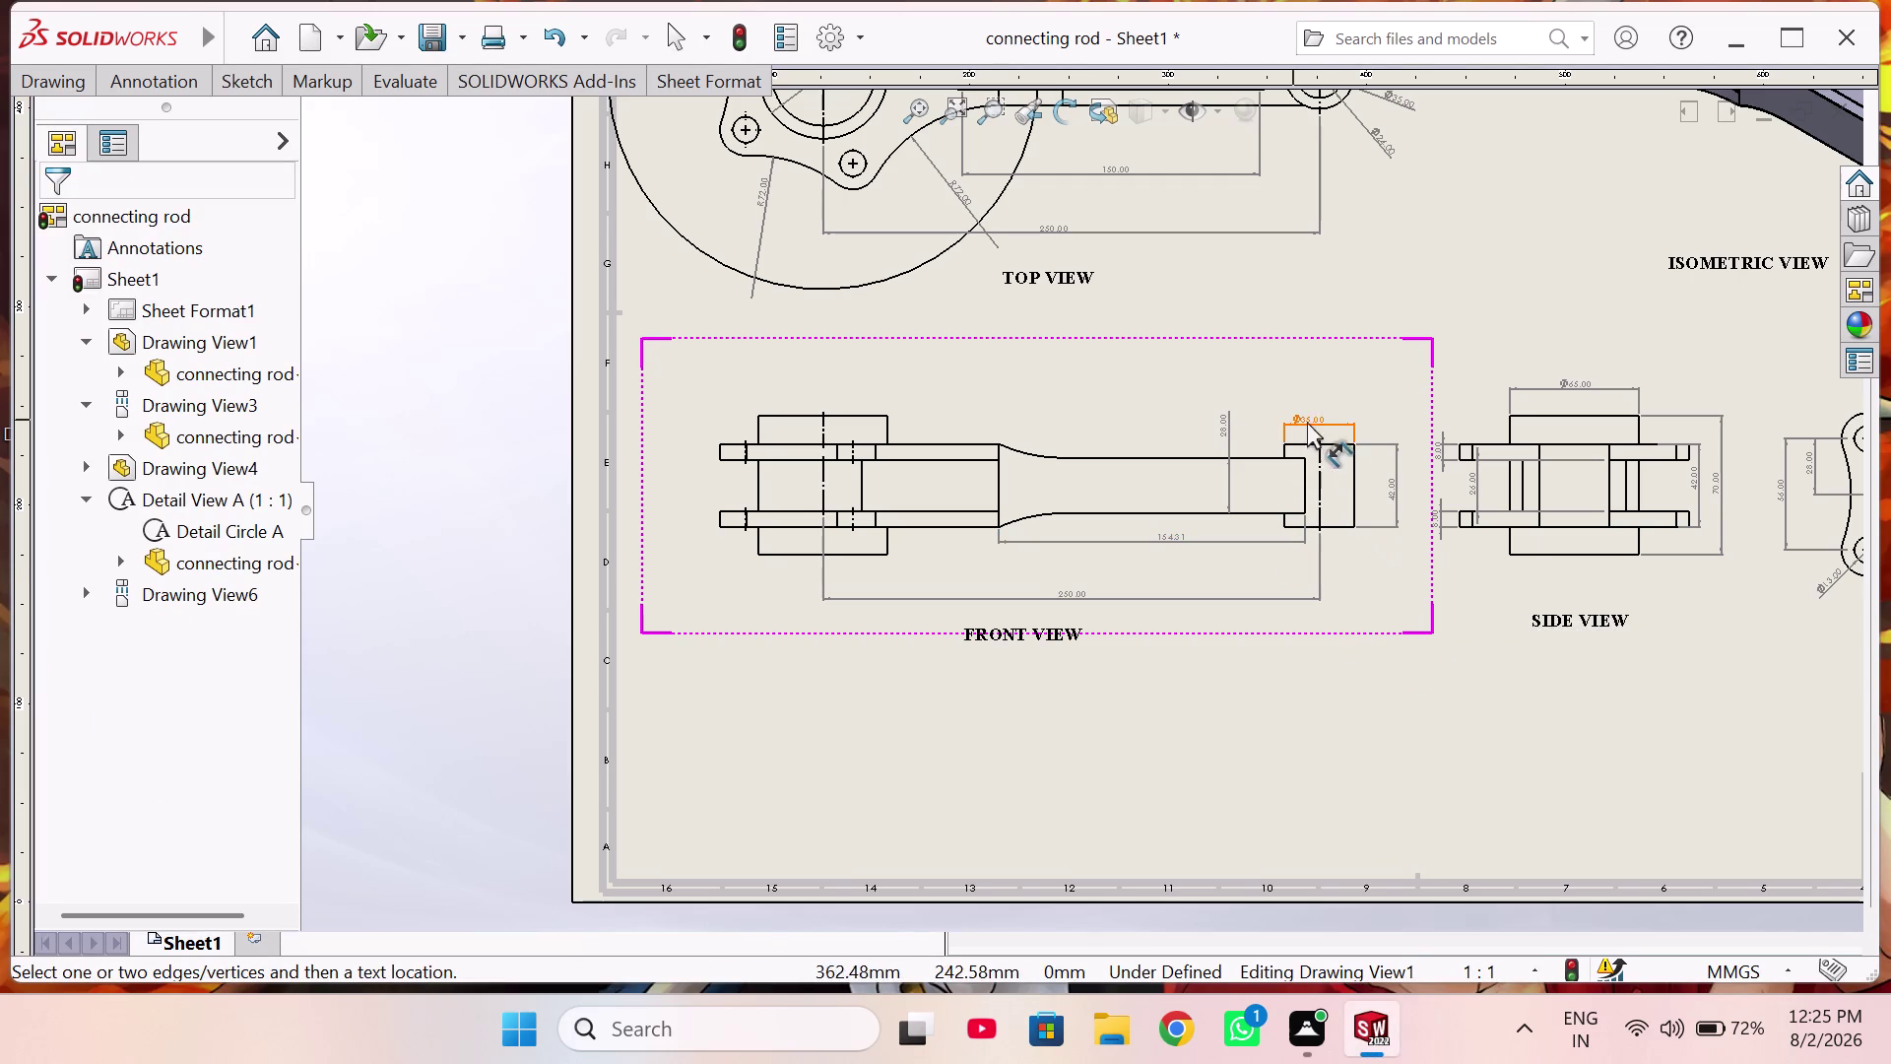
scroll(down, 3)
scroll(down, 3)
scroll(up, 3)
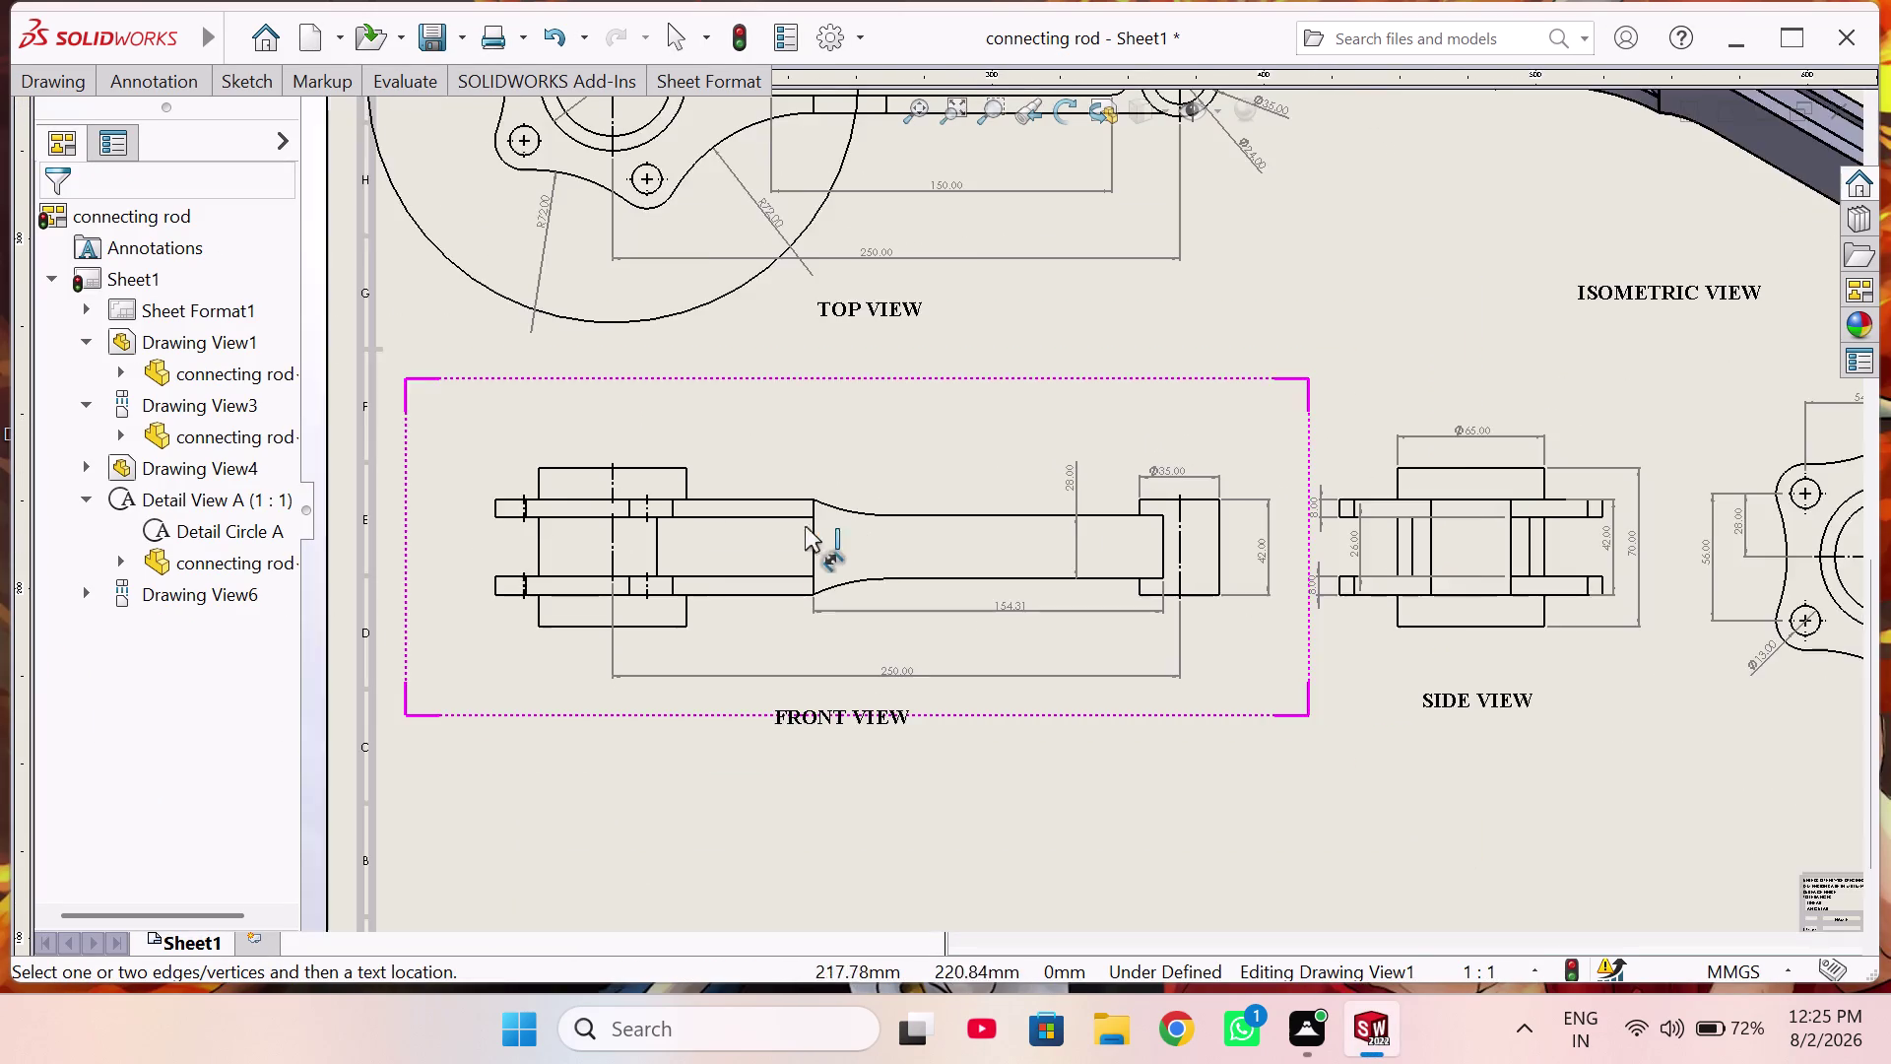
scroll(up, 3)
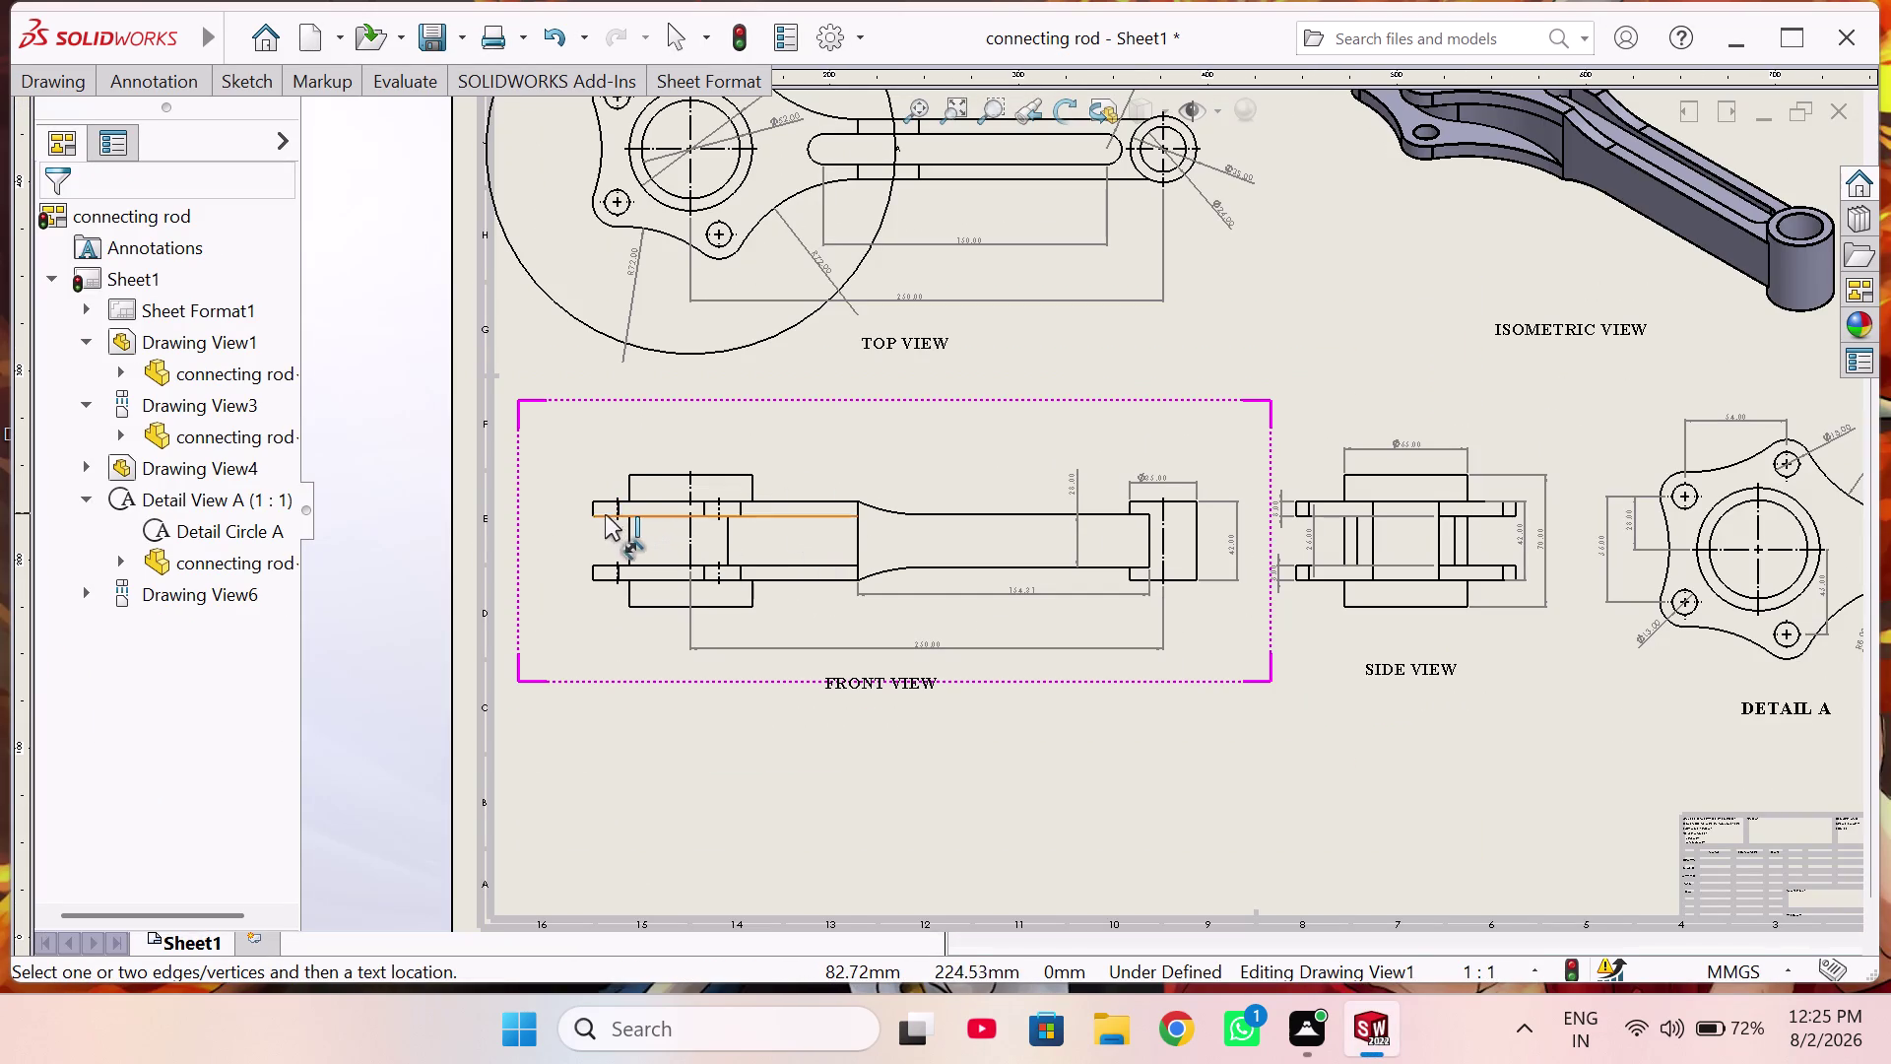
Add the Ø65 left boss diameter and 42 mm left-end height, then stop dimensioning.
click(734, 476)
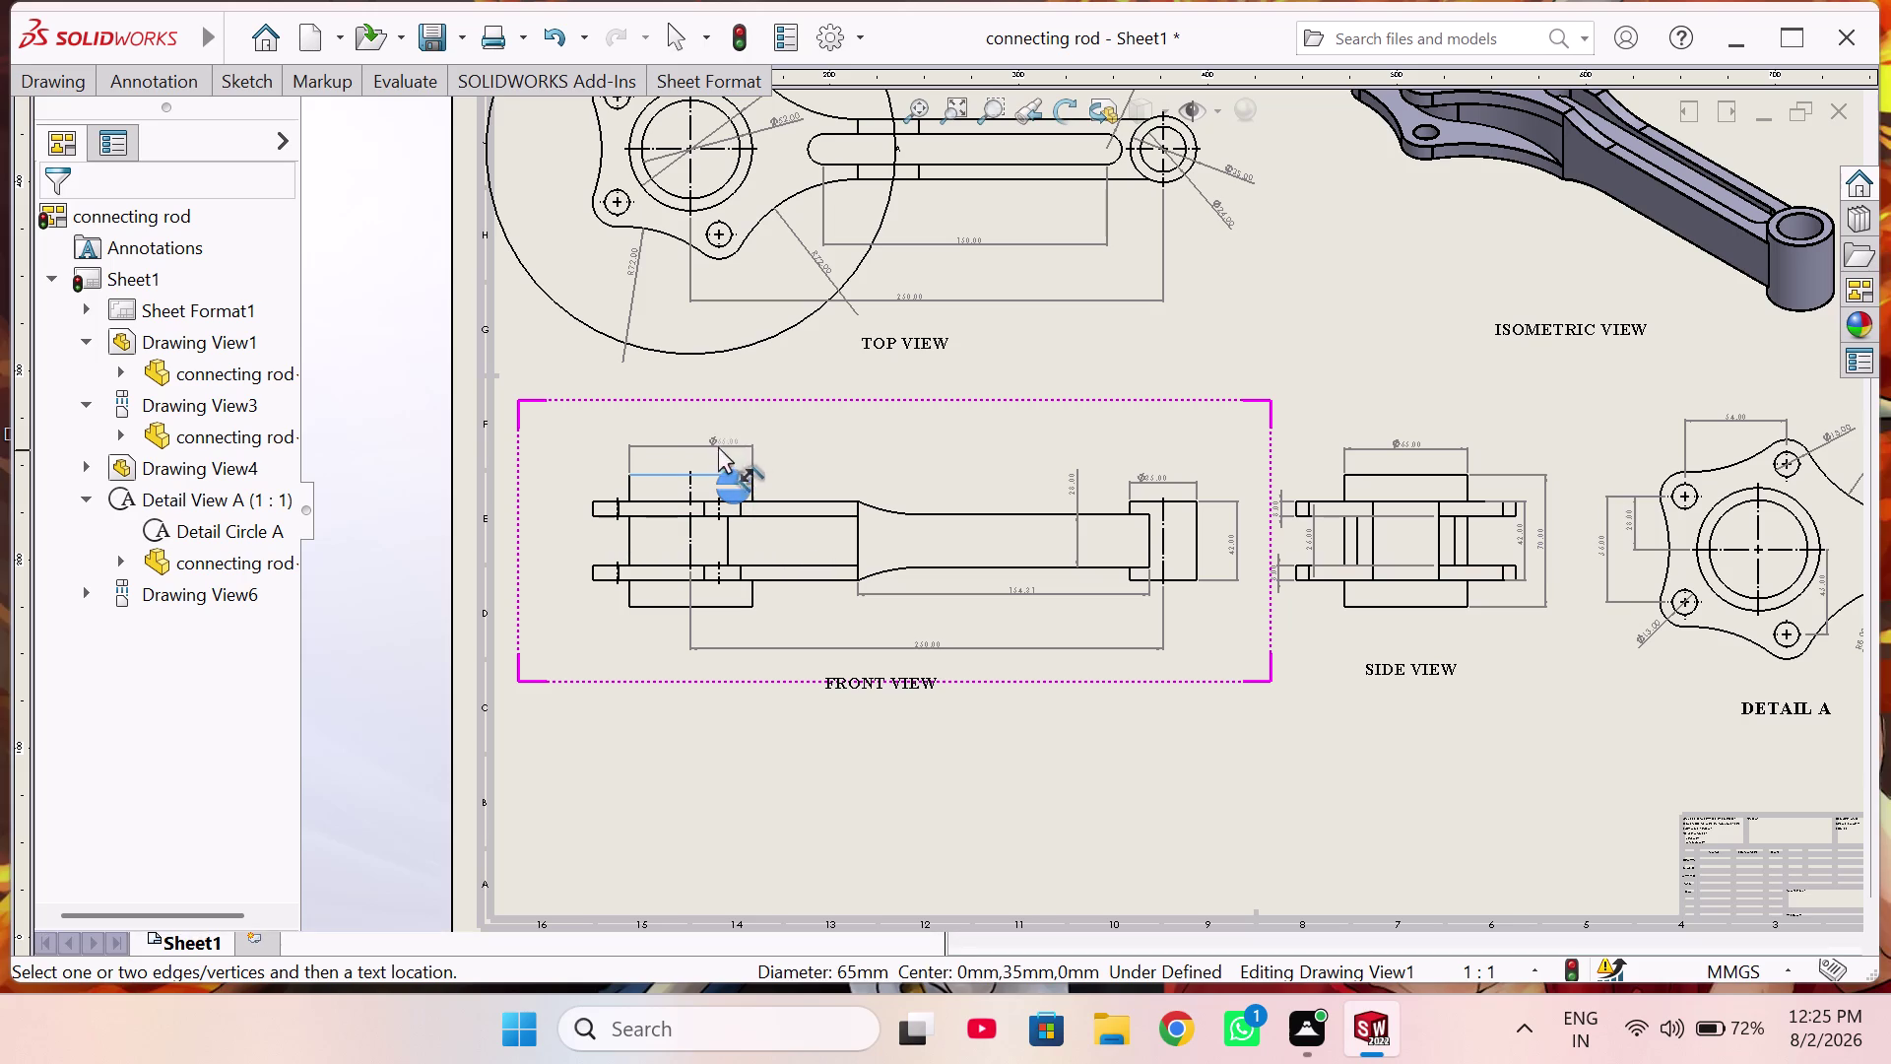
click(689, 440)
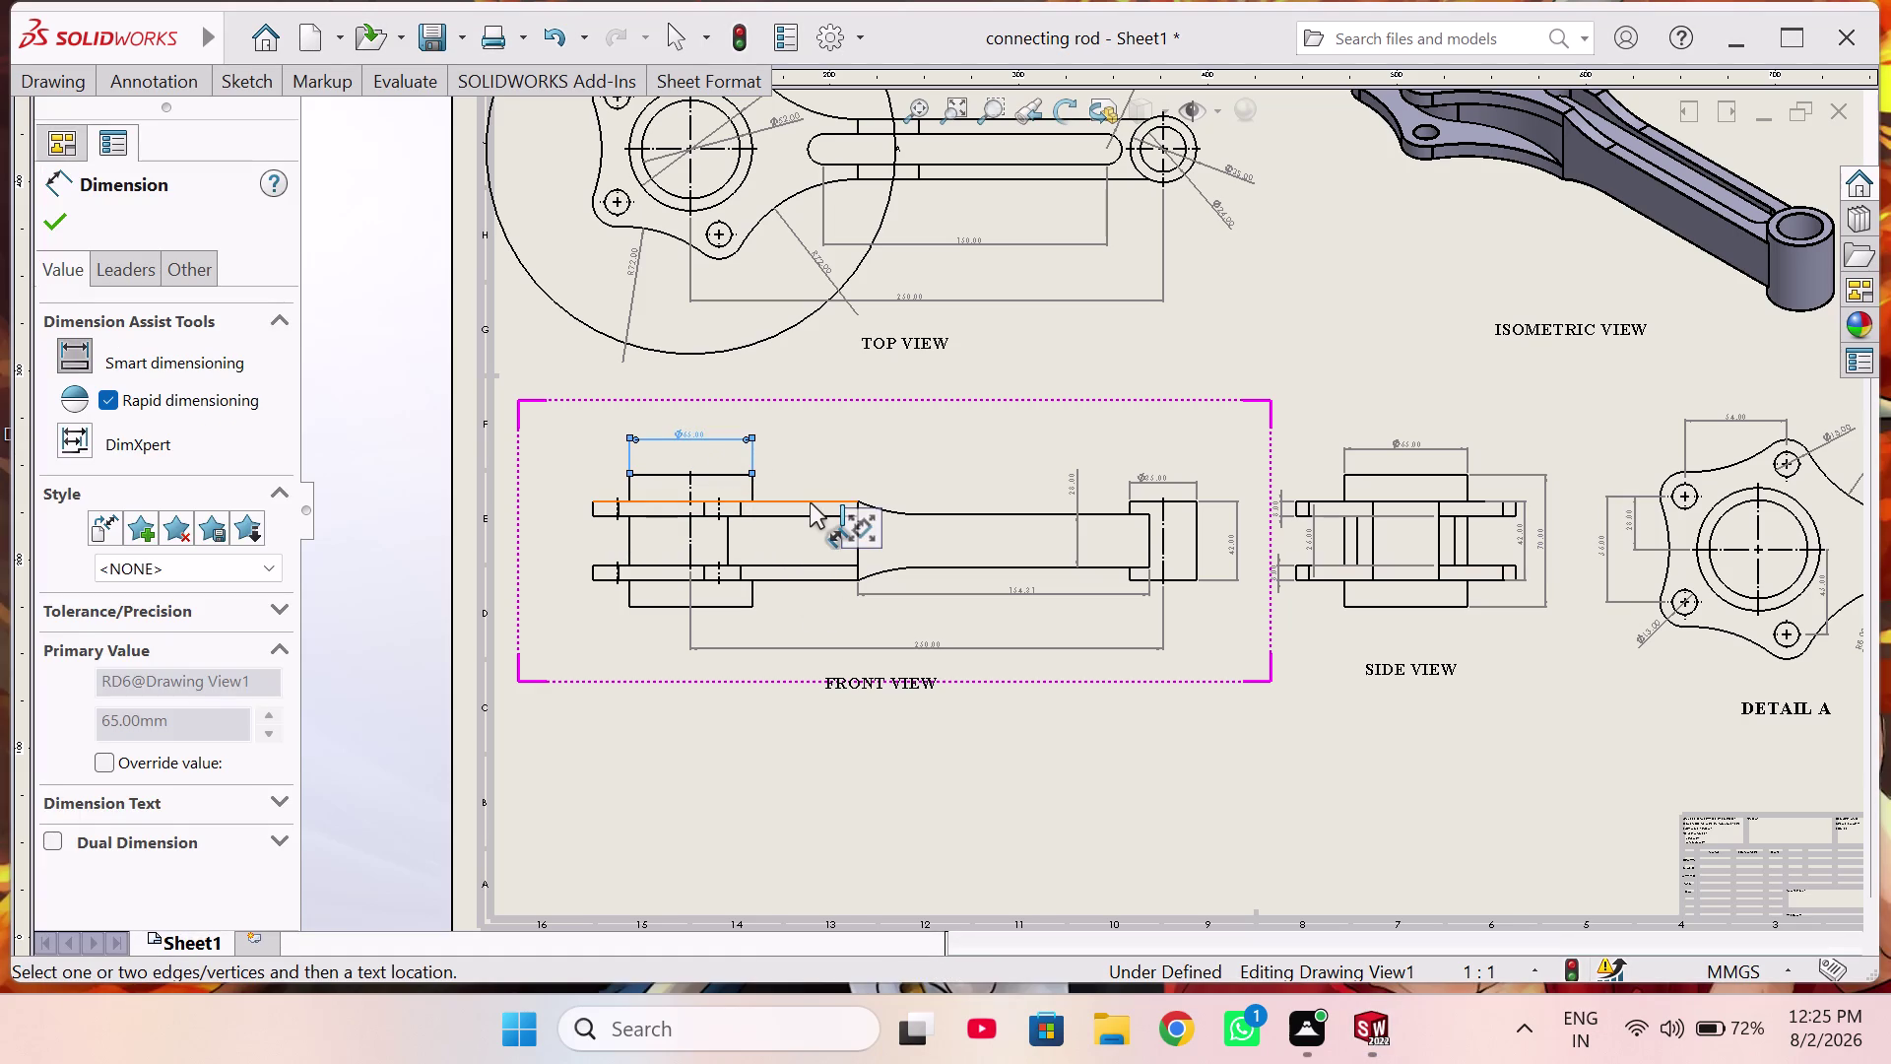
click(809, 501)
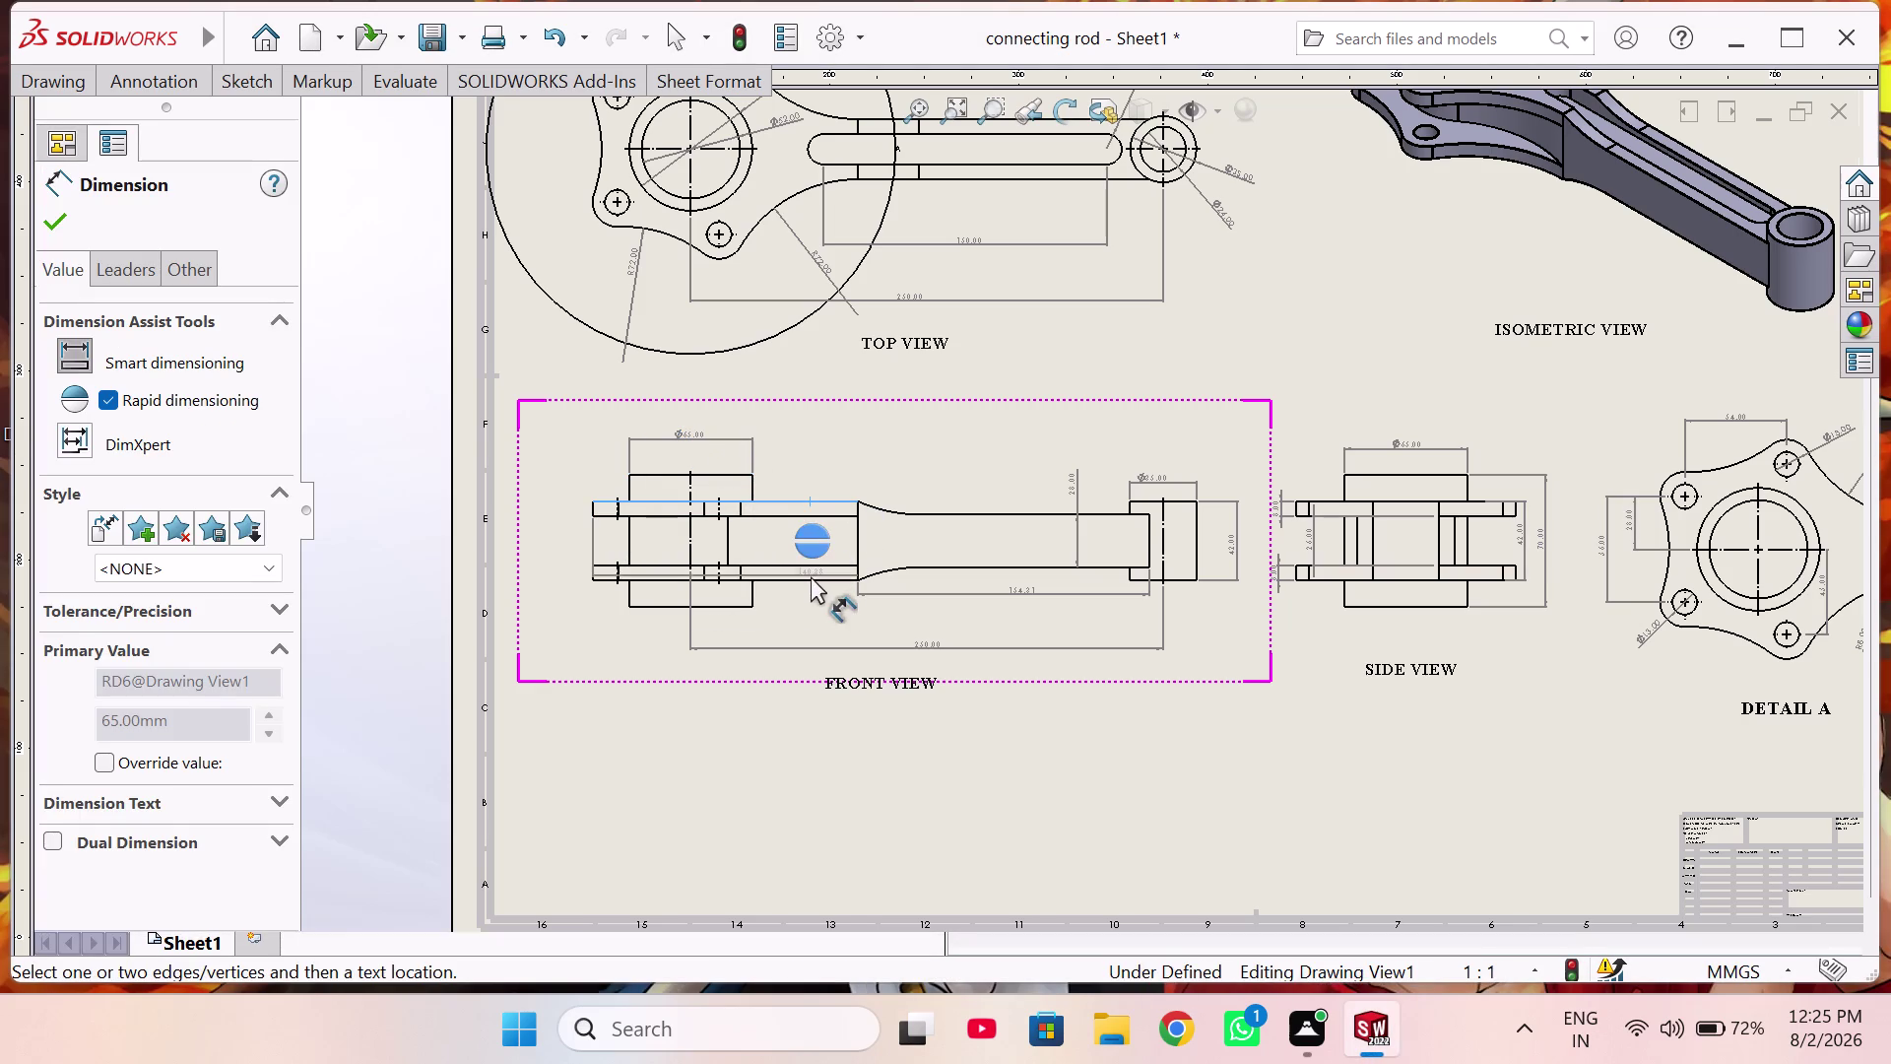
click(810, 580)
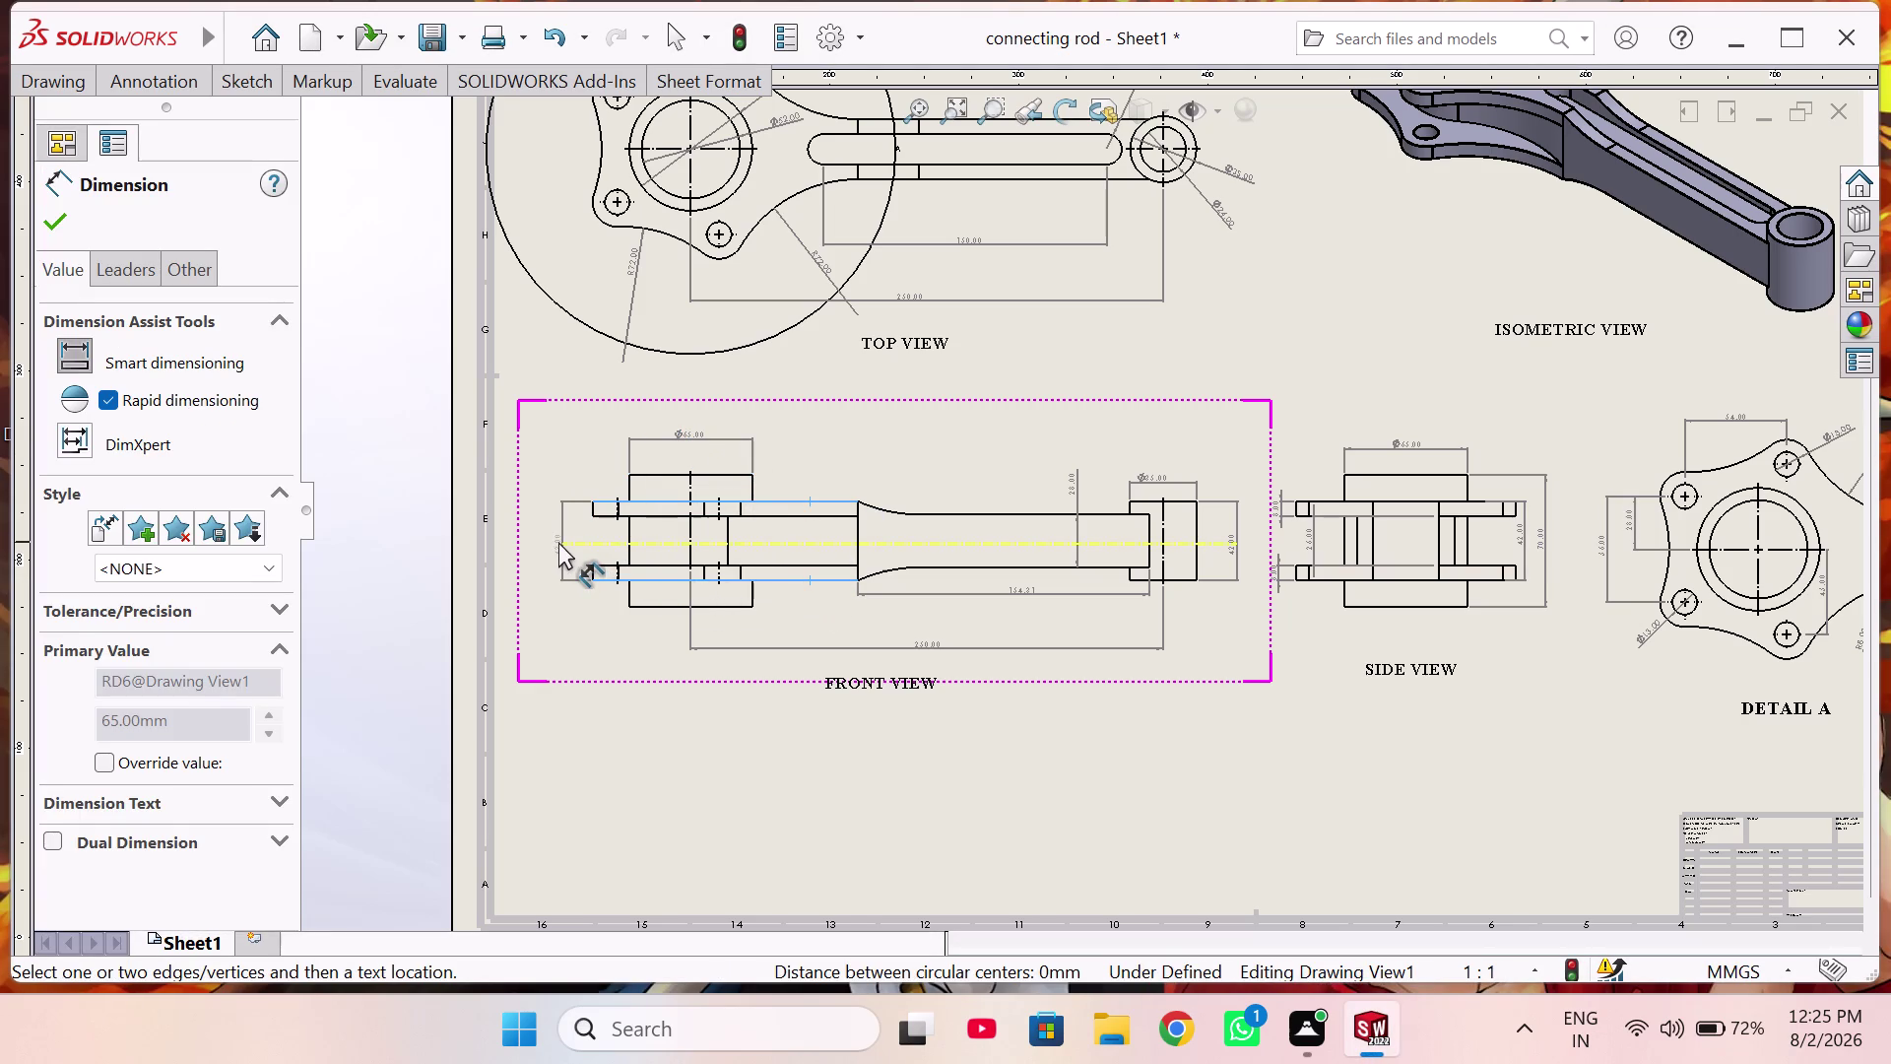
click(558, 541)
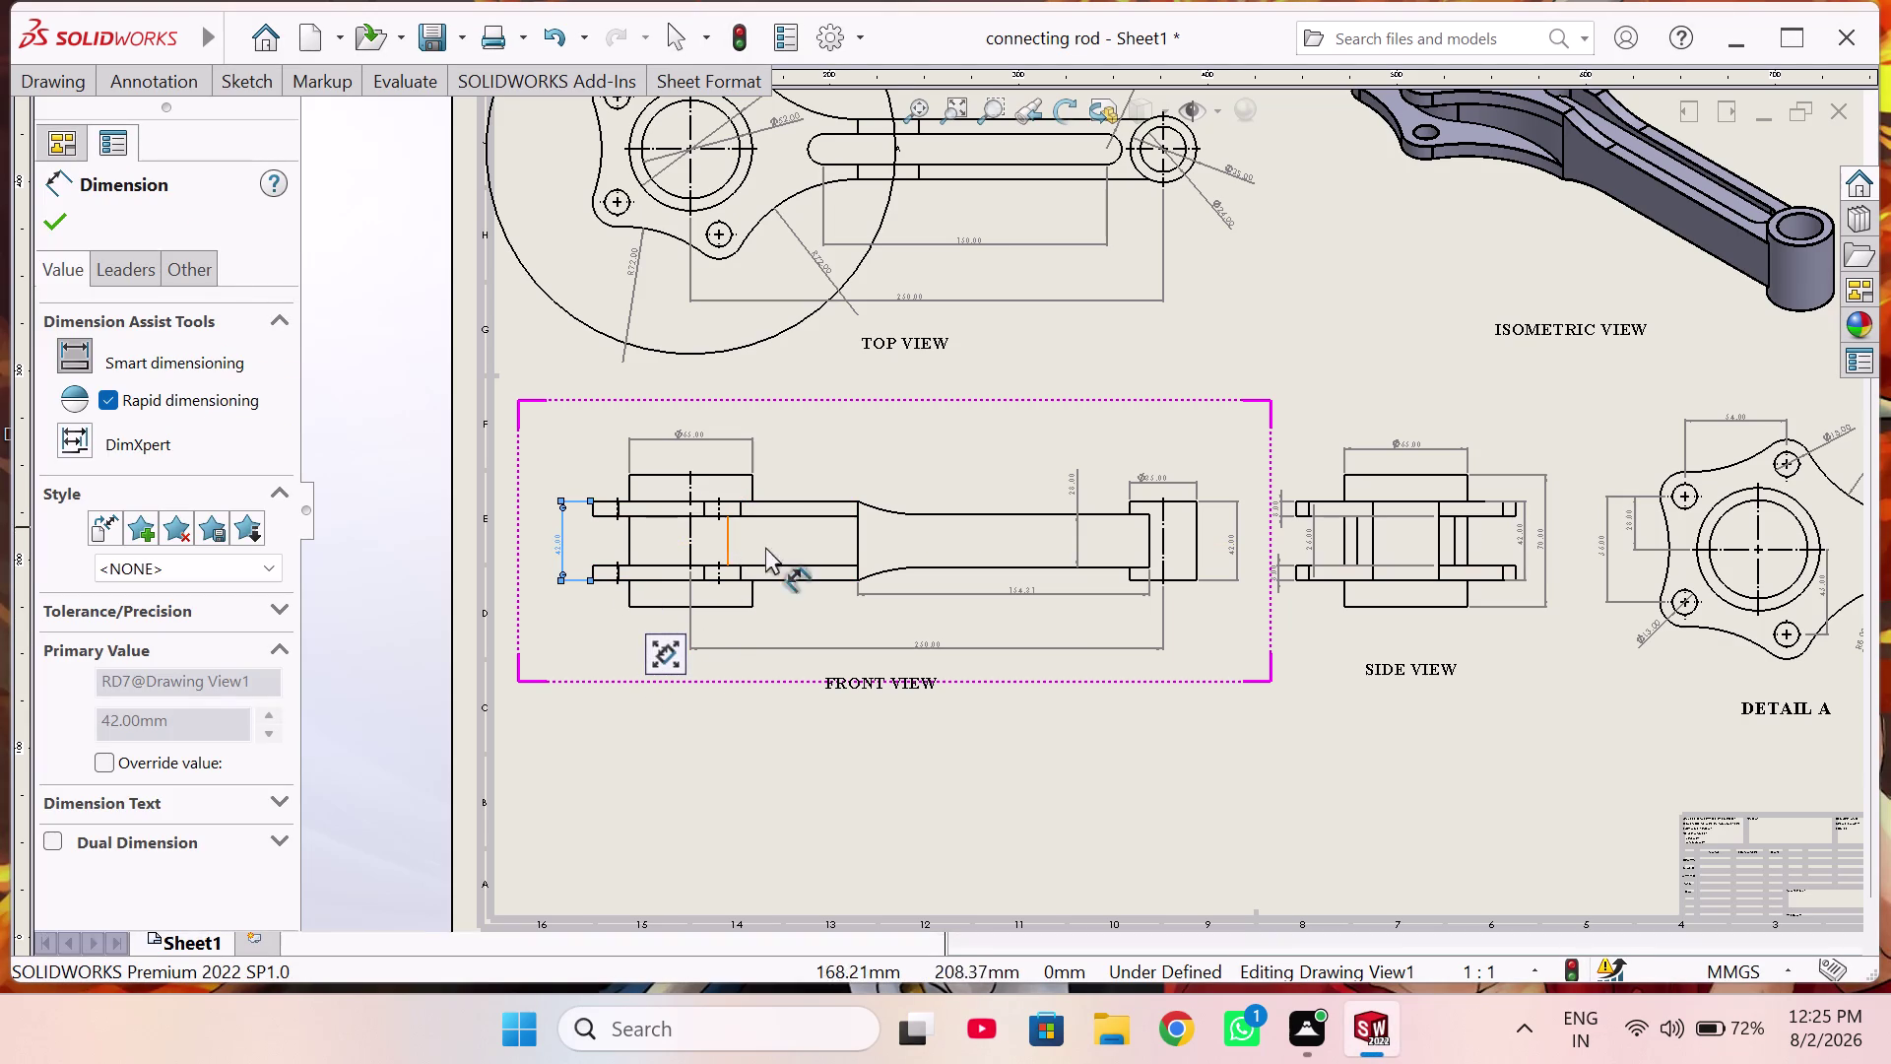
right_click(924, 453)
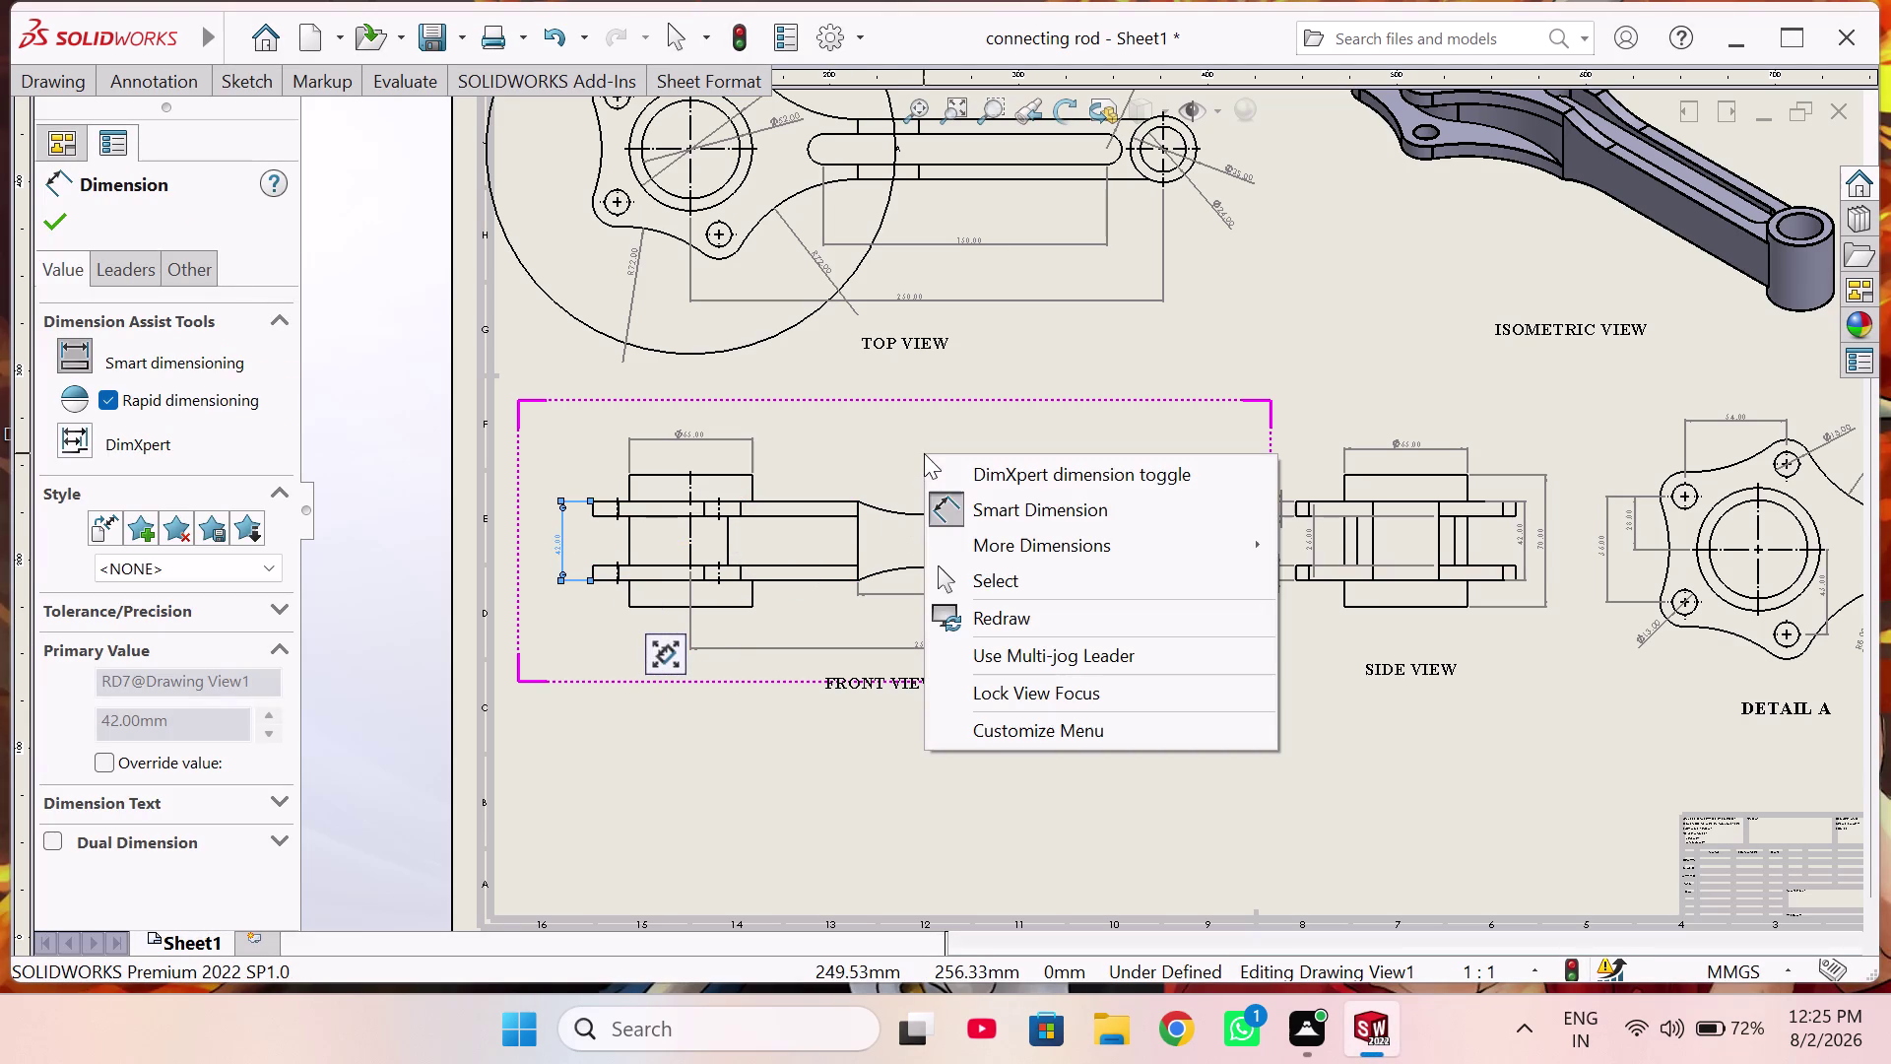
click(975, 570)
scroll(up, 3)
scroll(up, 3)
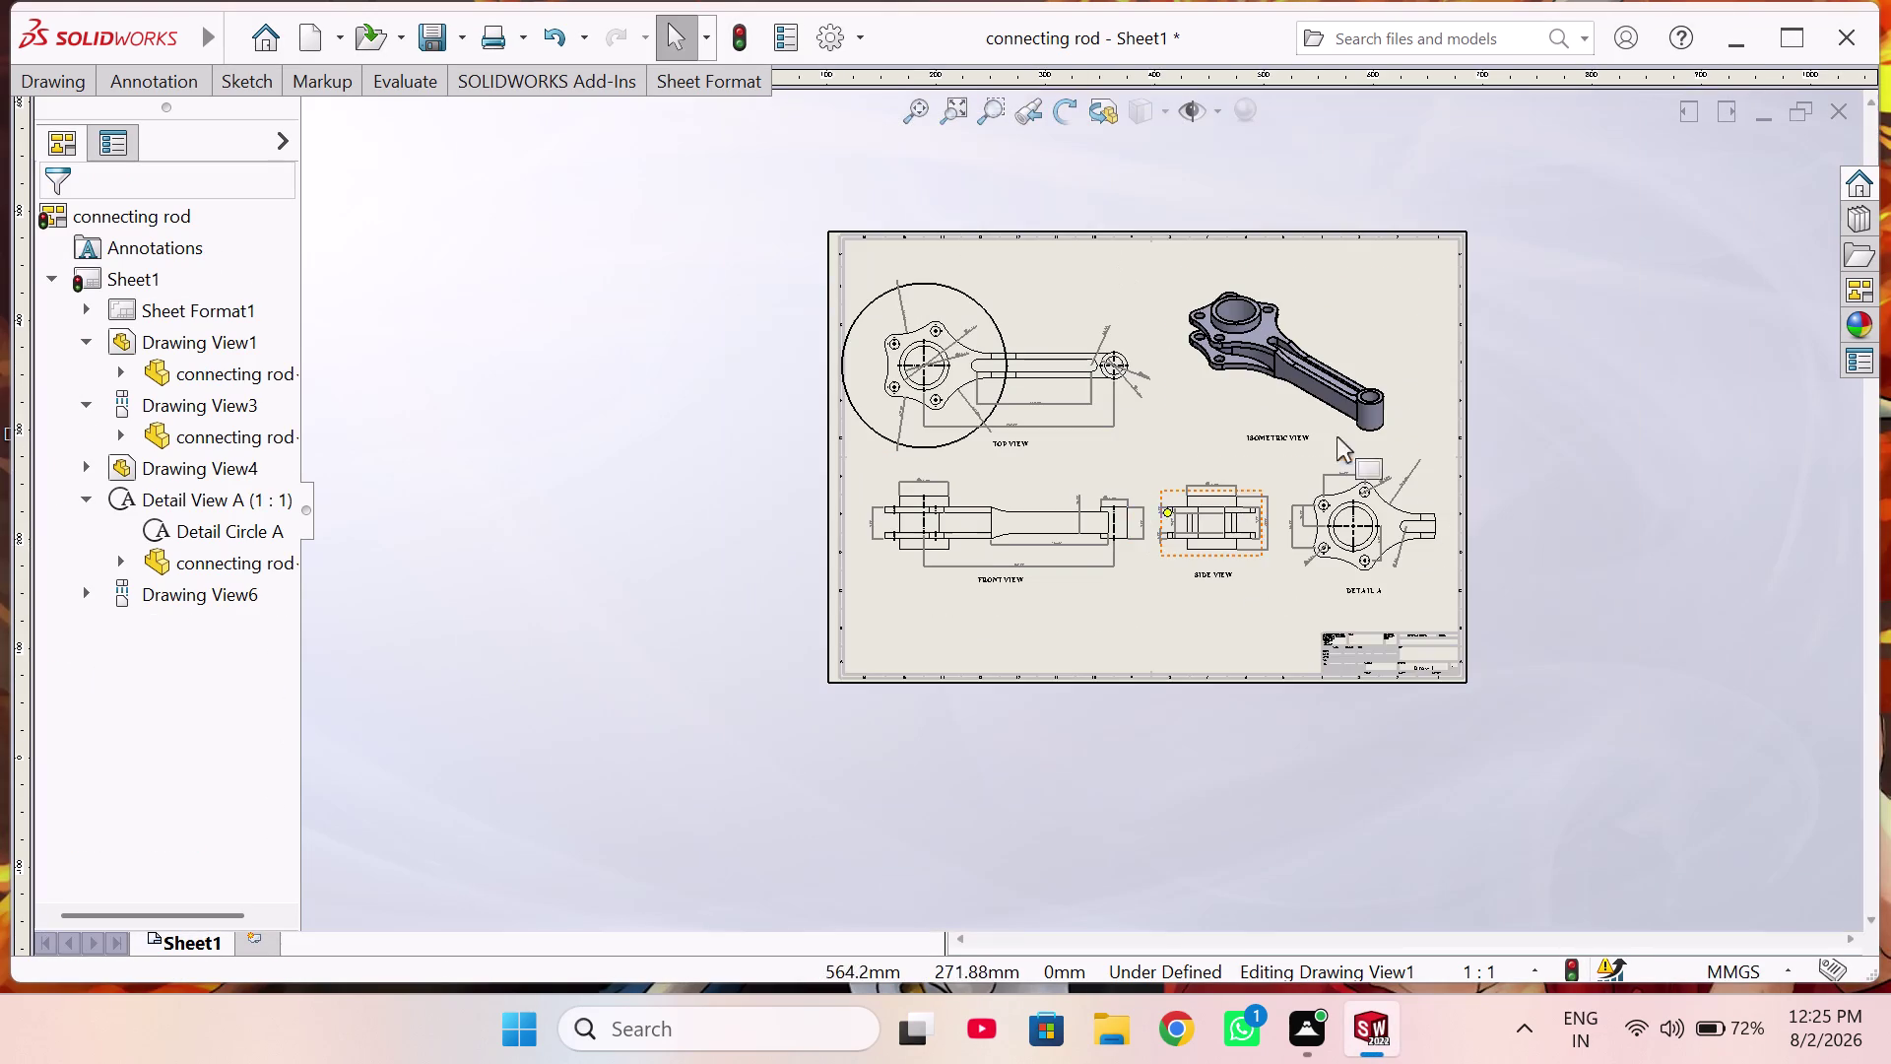
scroll(down, 3)
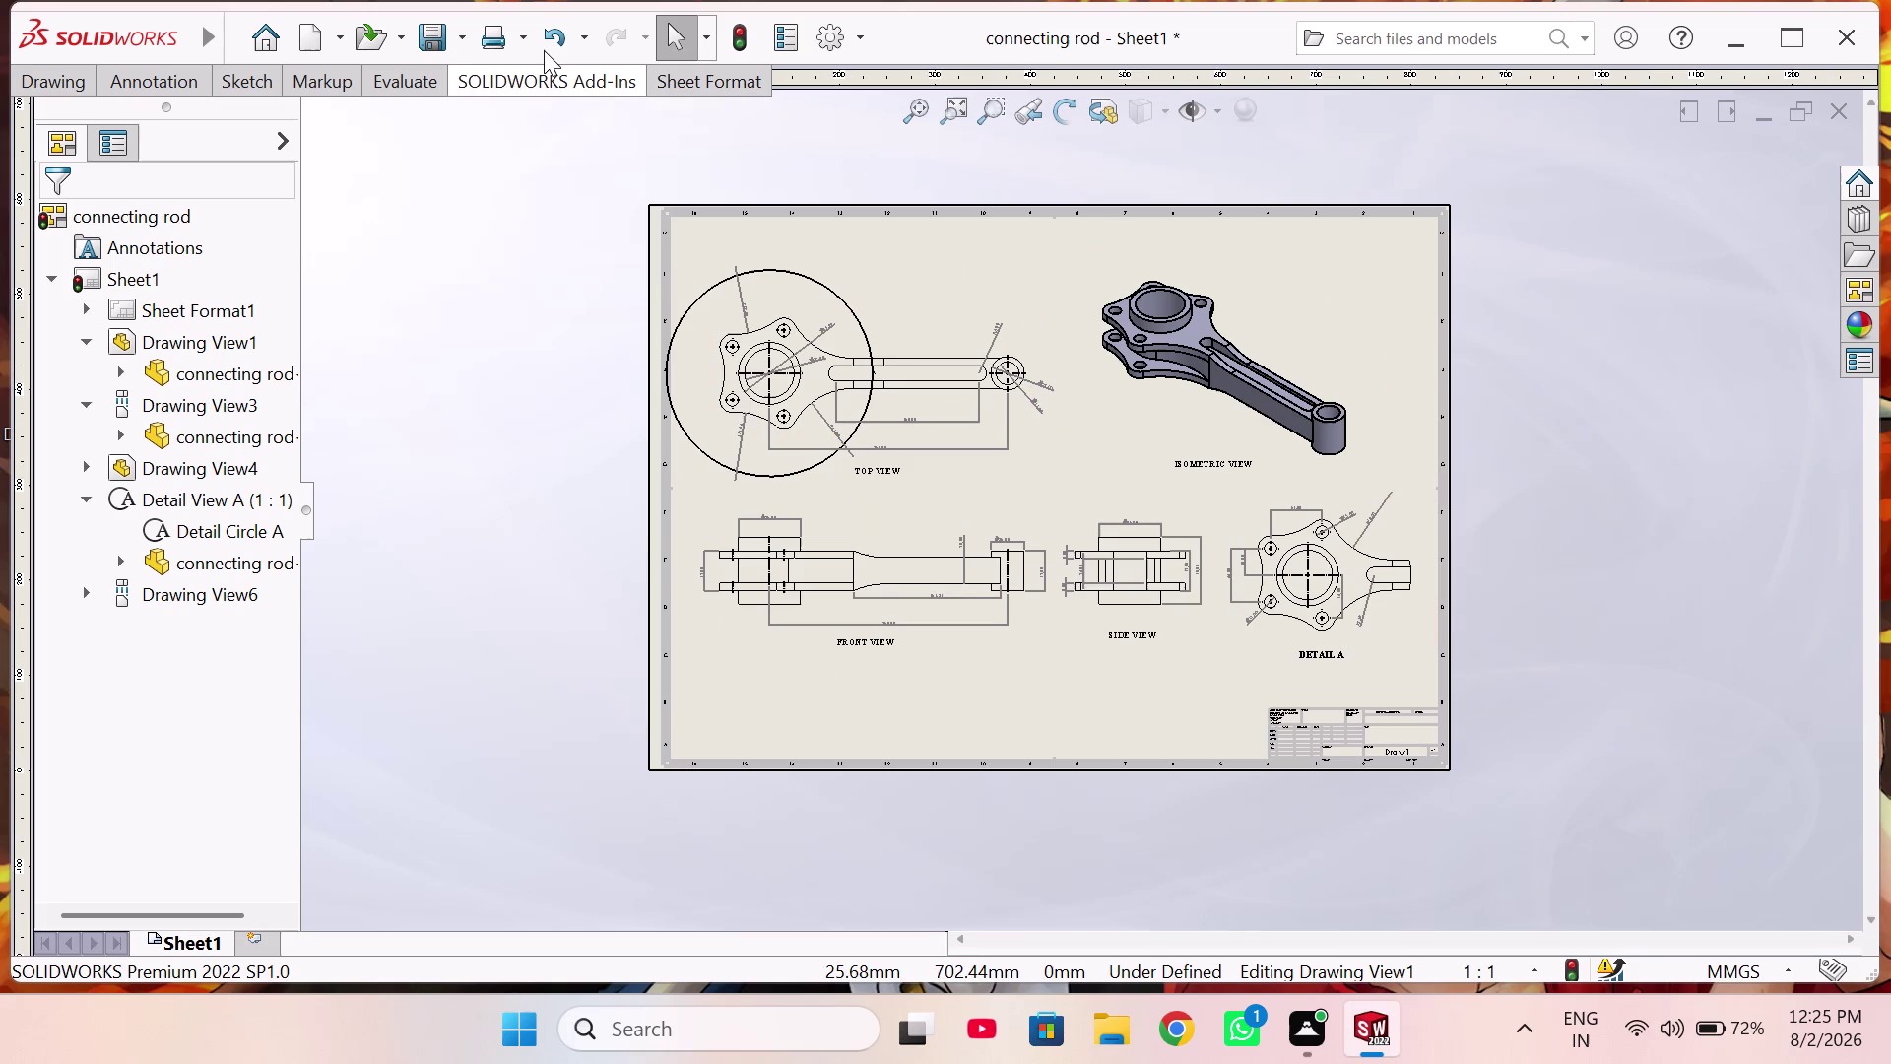
click(529, 47)
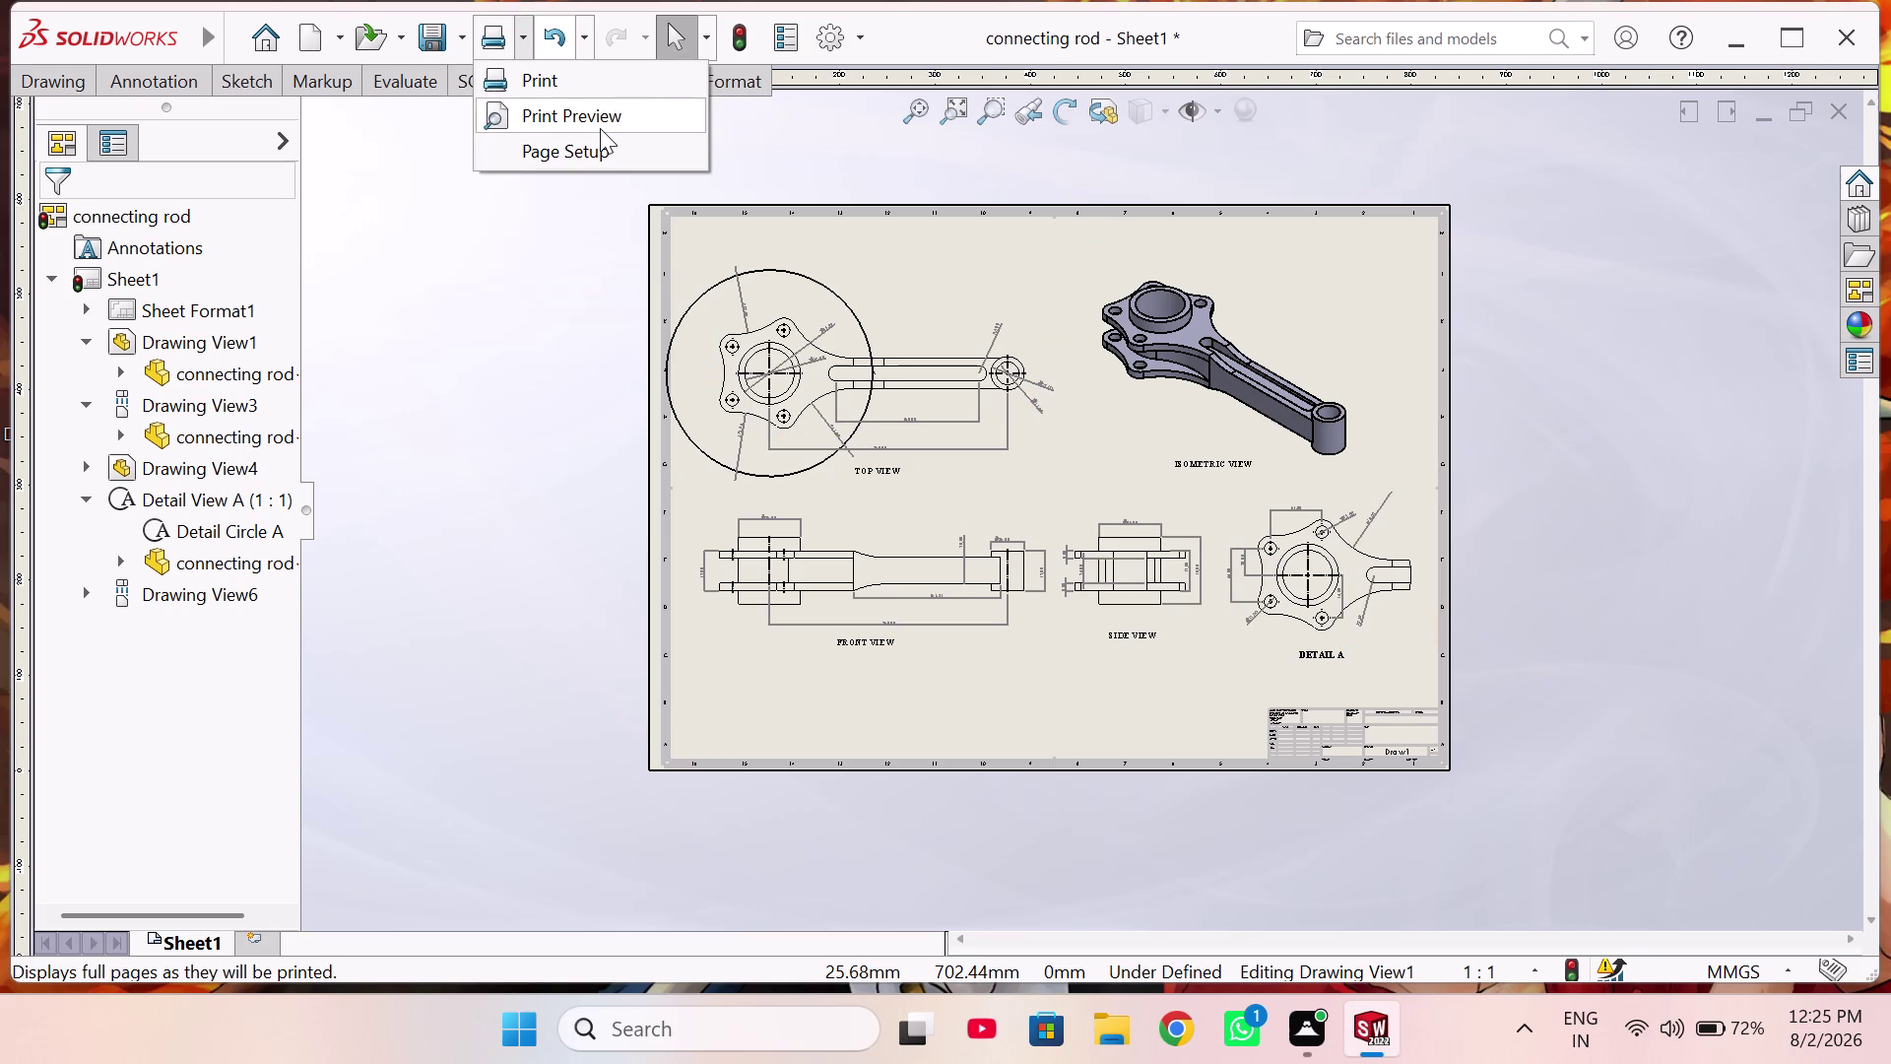
click(600, 127)
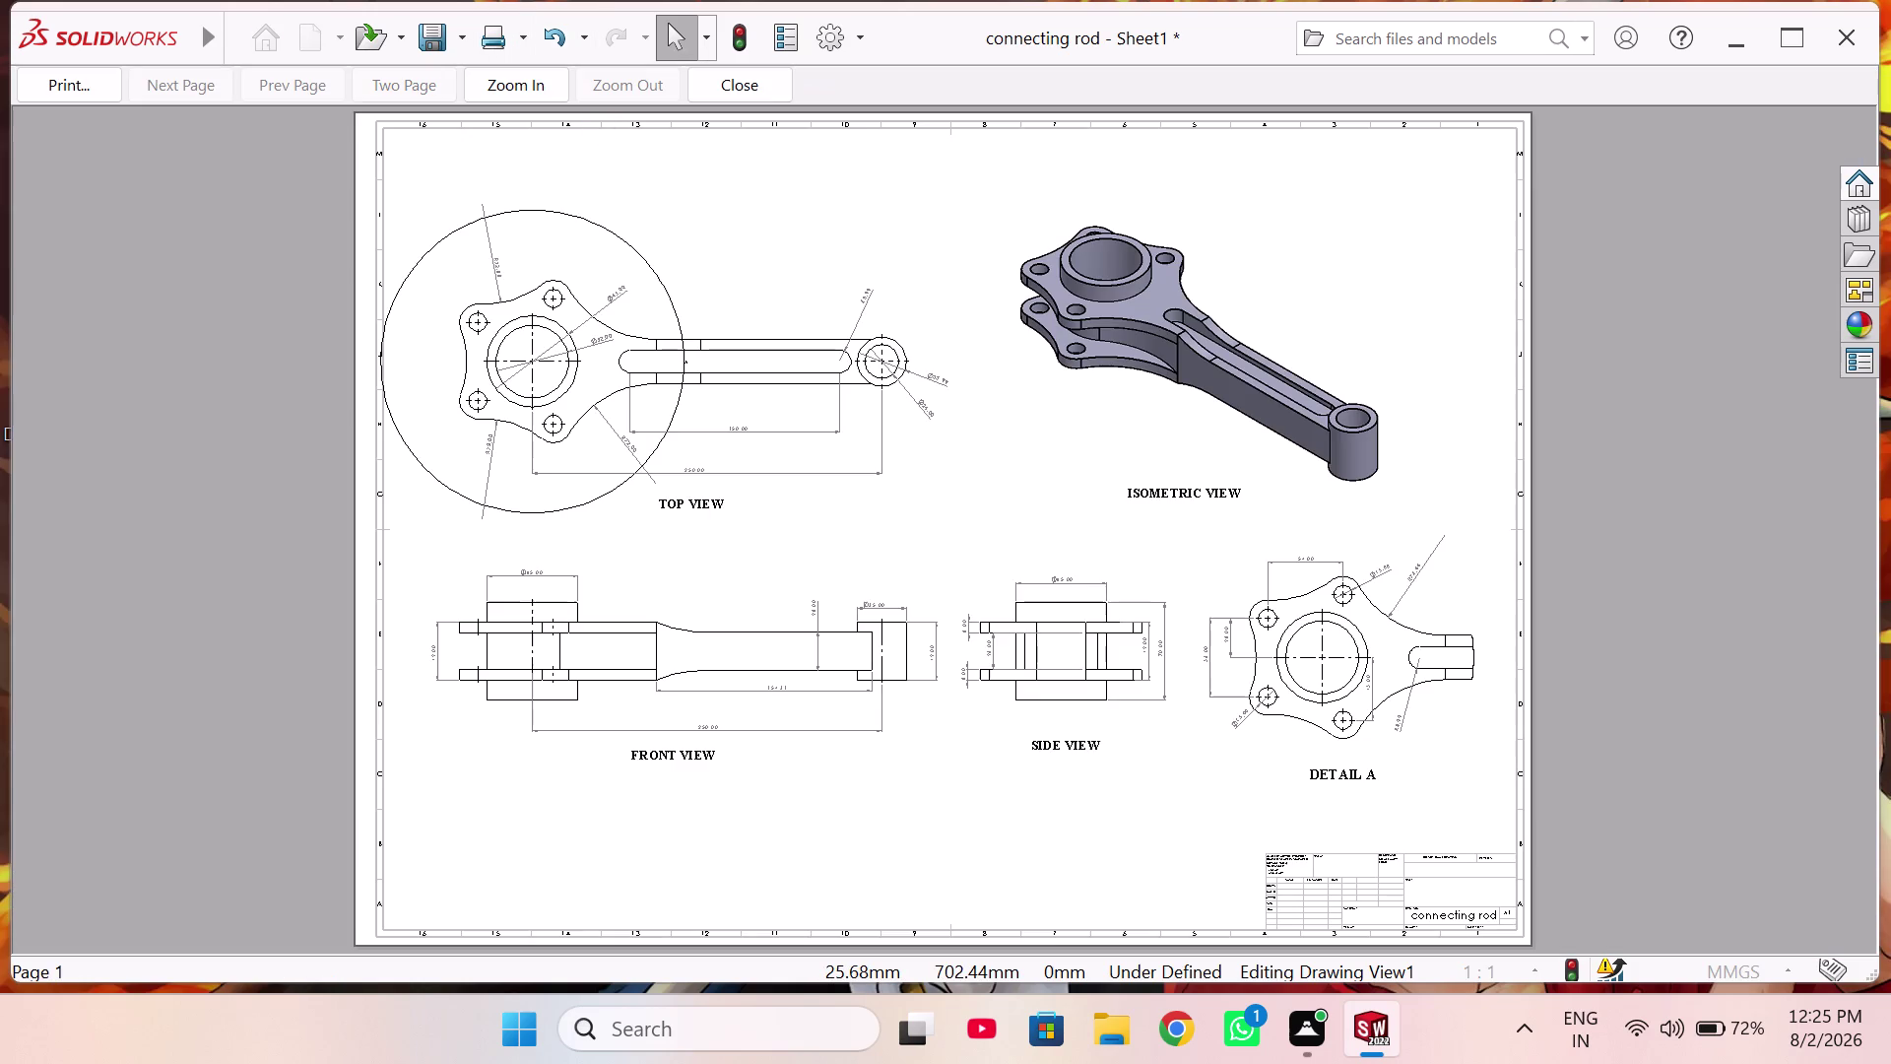
scroll(up, 3)
click(728, 80)
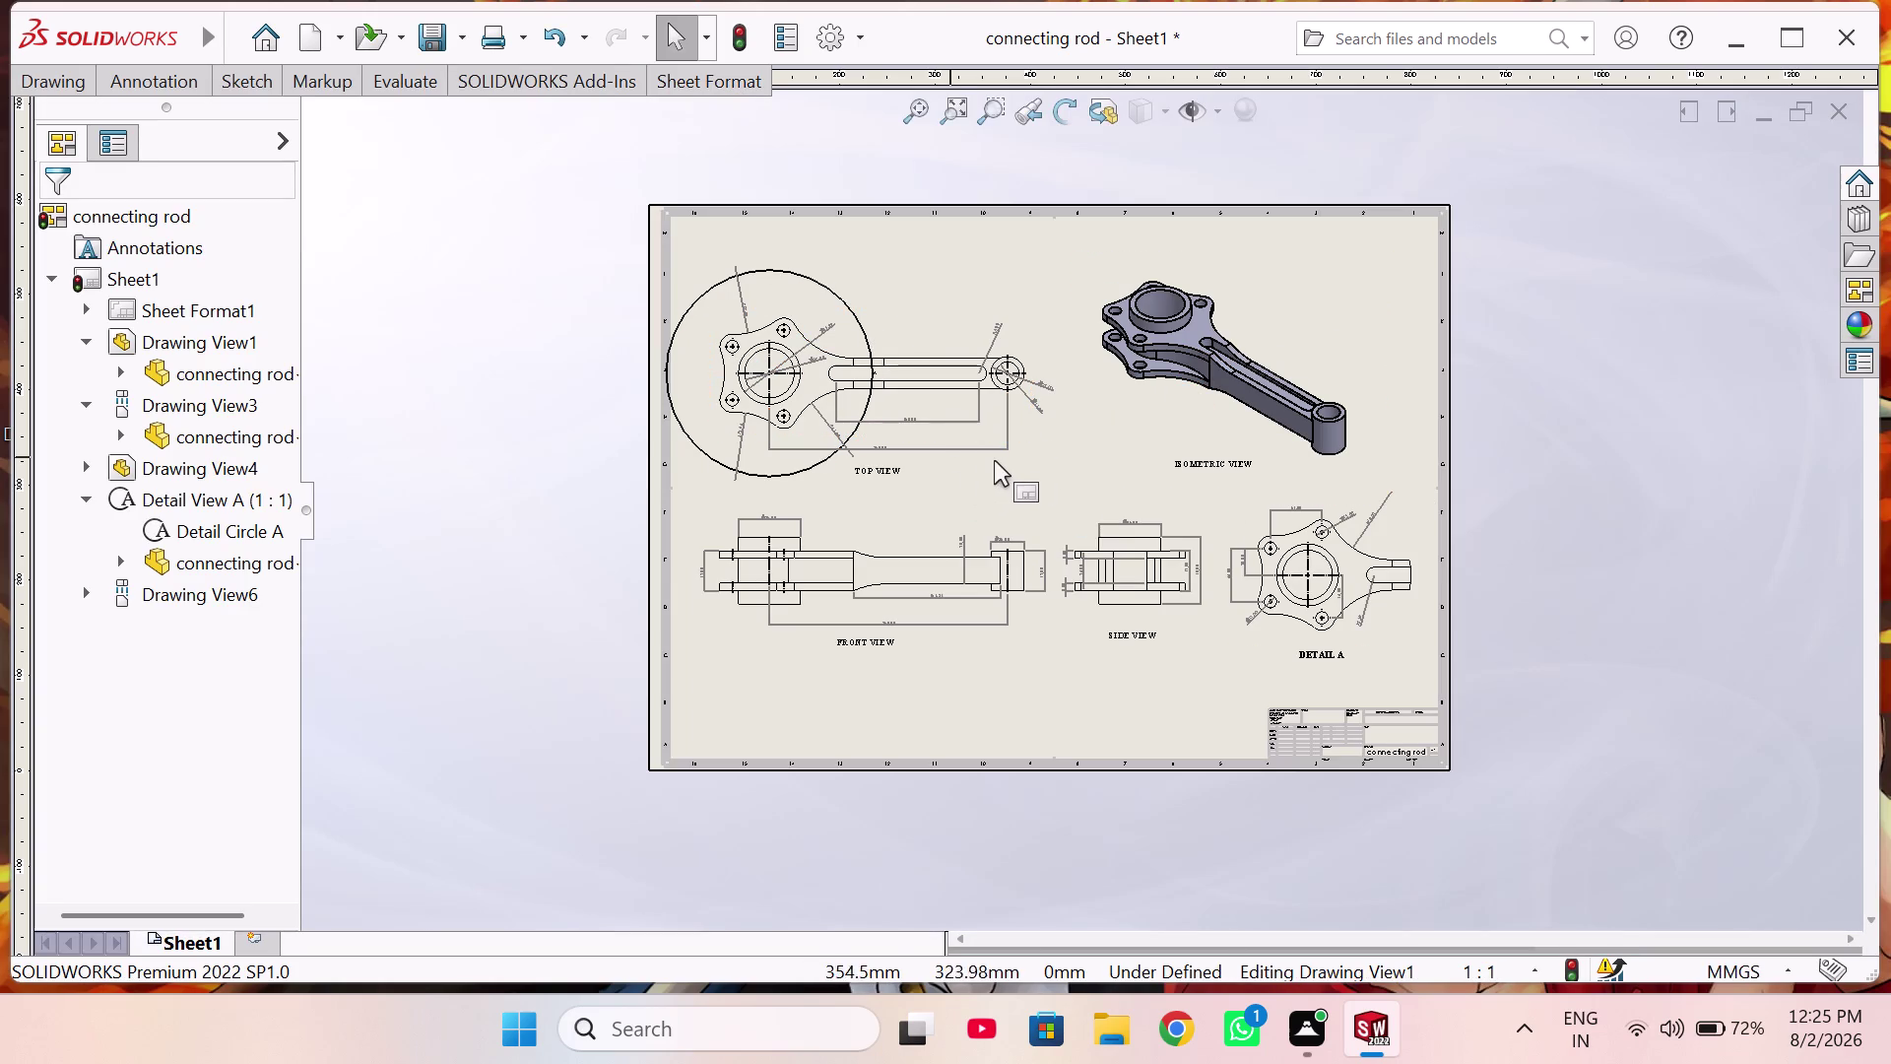
Position the FRONT VIEW label beneath the front view and pick the SIDE VIEW label.
drag(1027, 432, 1024, 433)
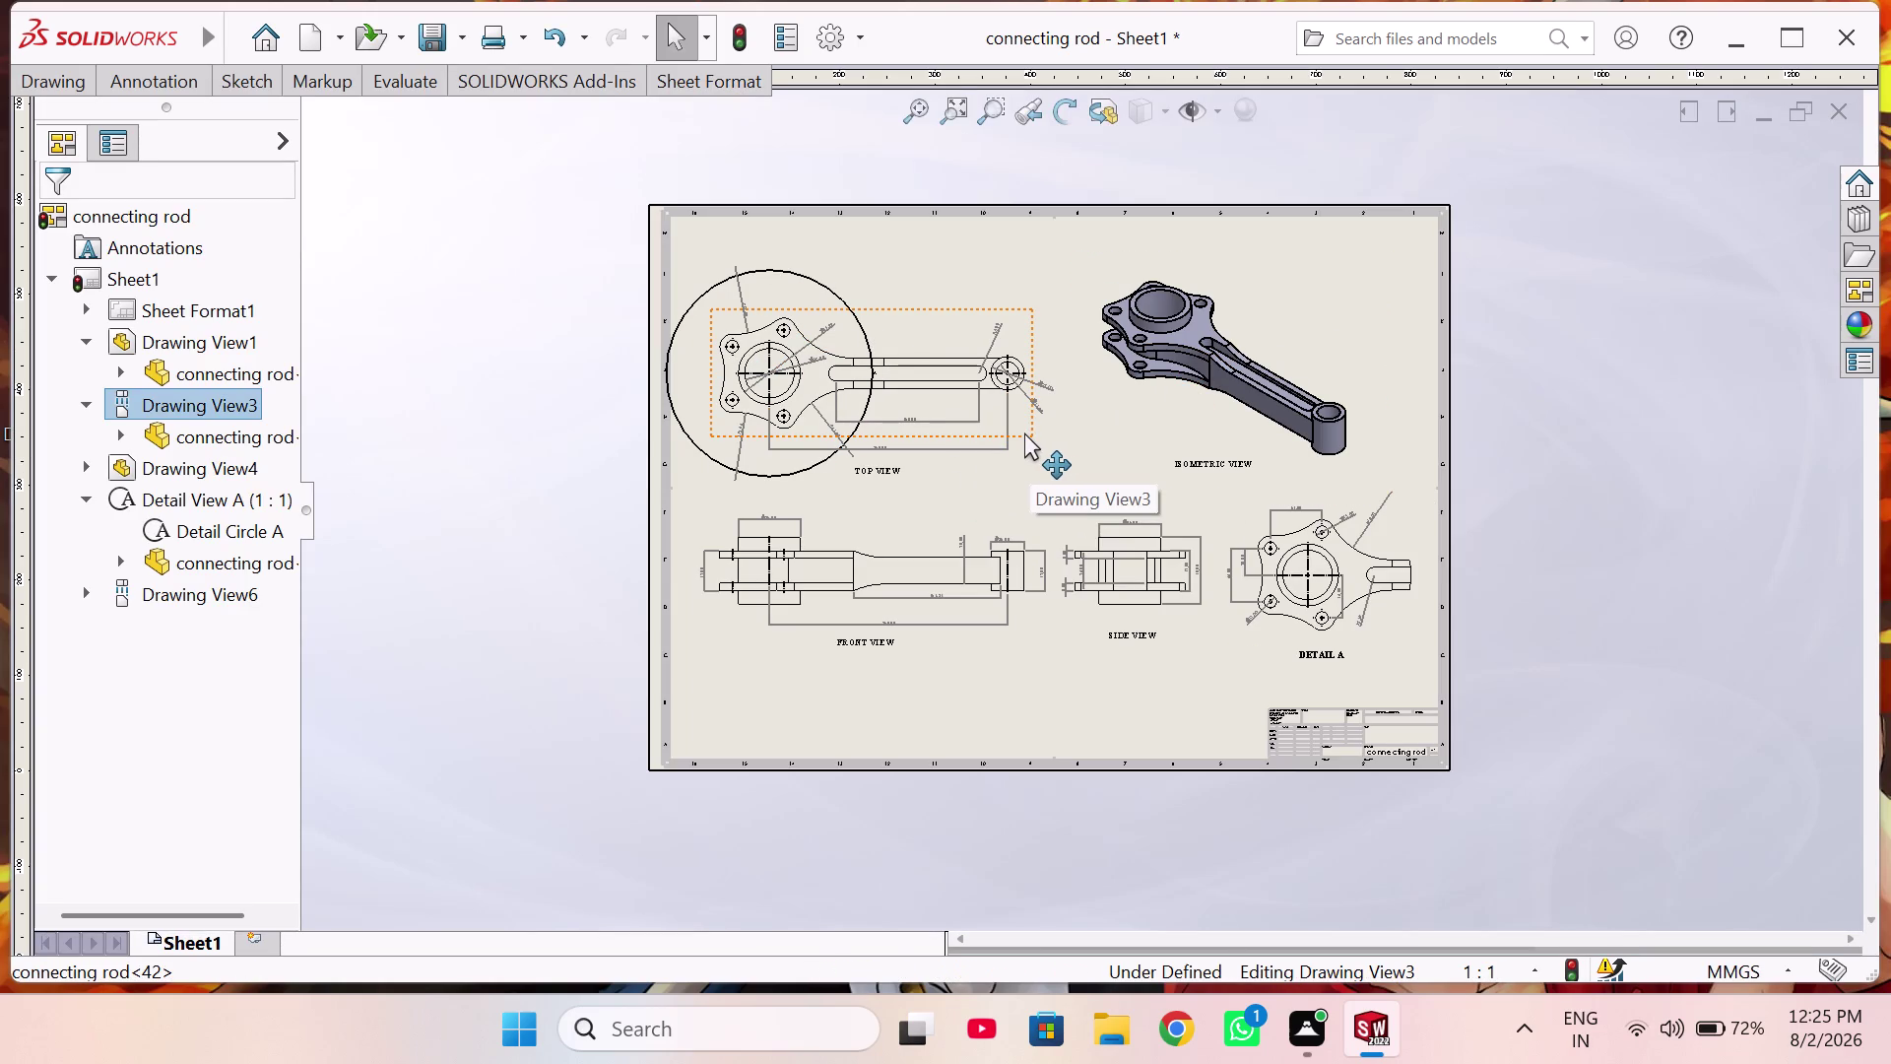
drag(1025, 432, 1060, 434)
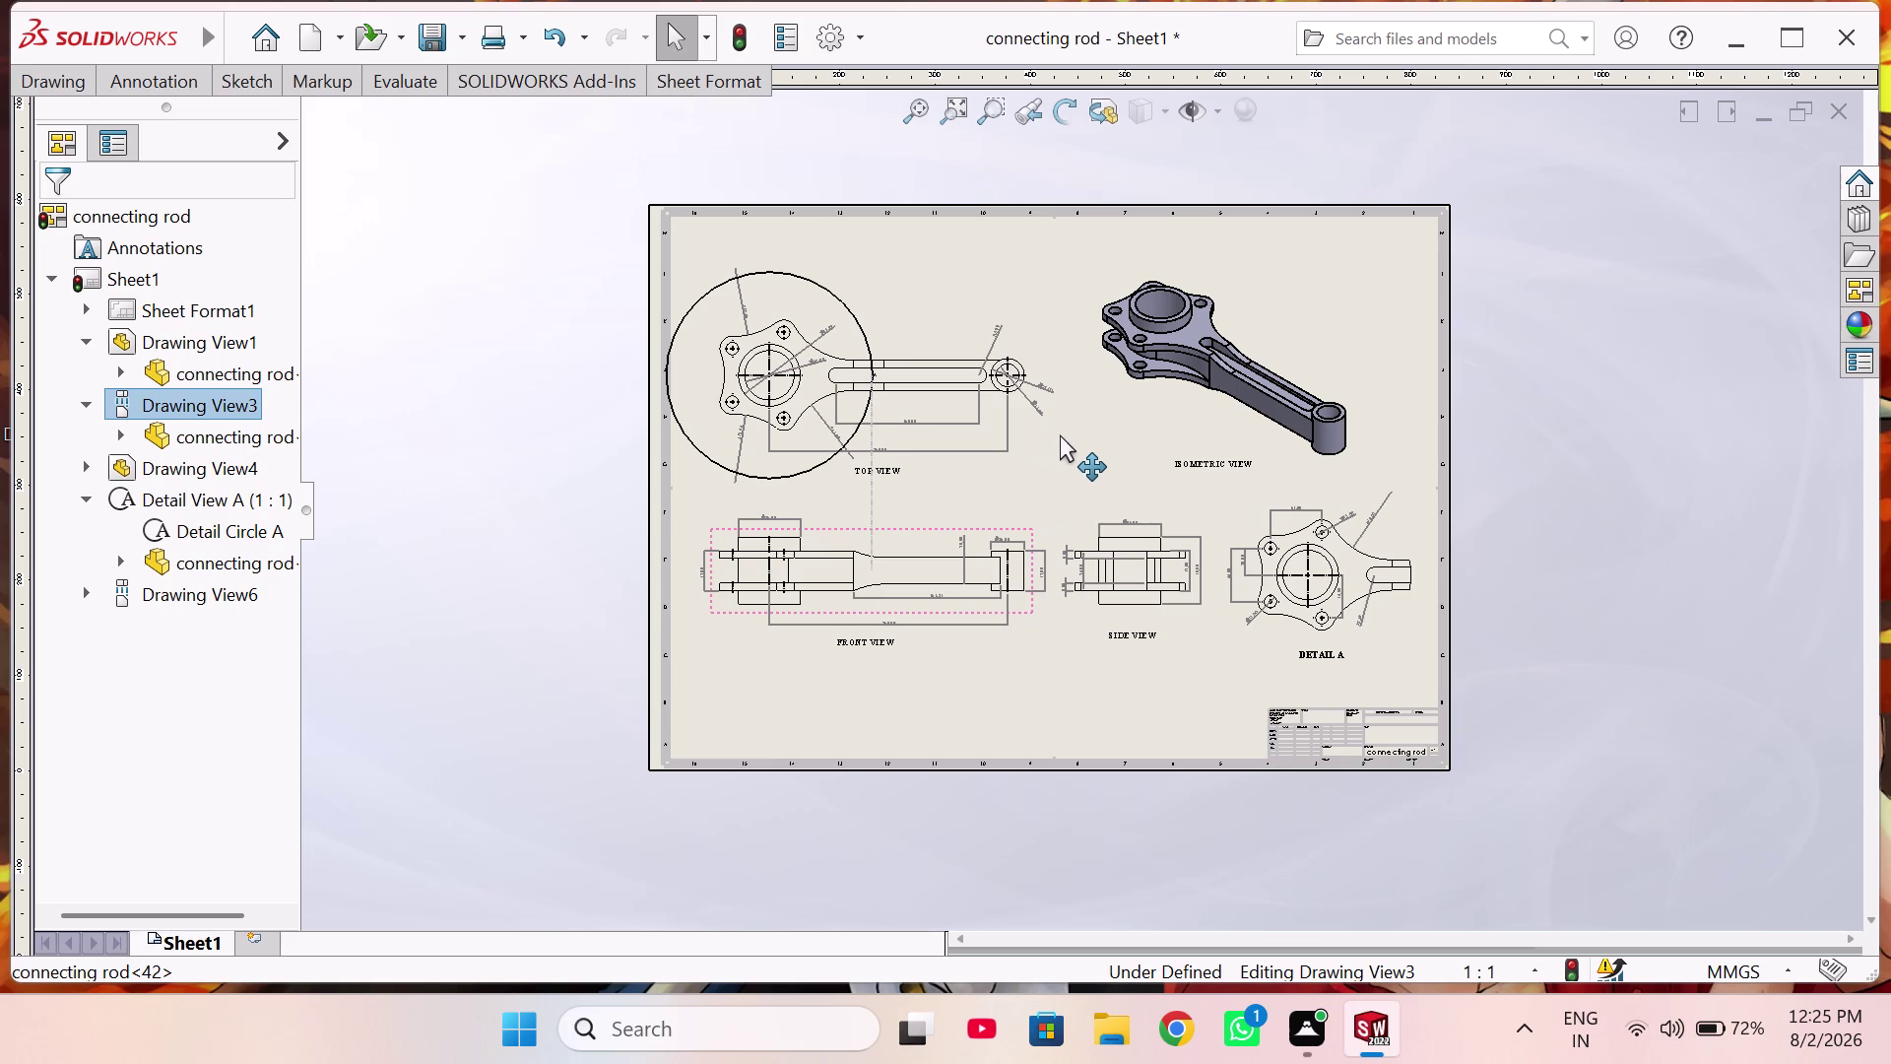
drag(1059, 434, 1067, 408)
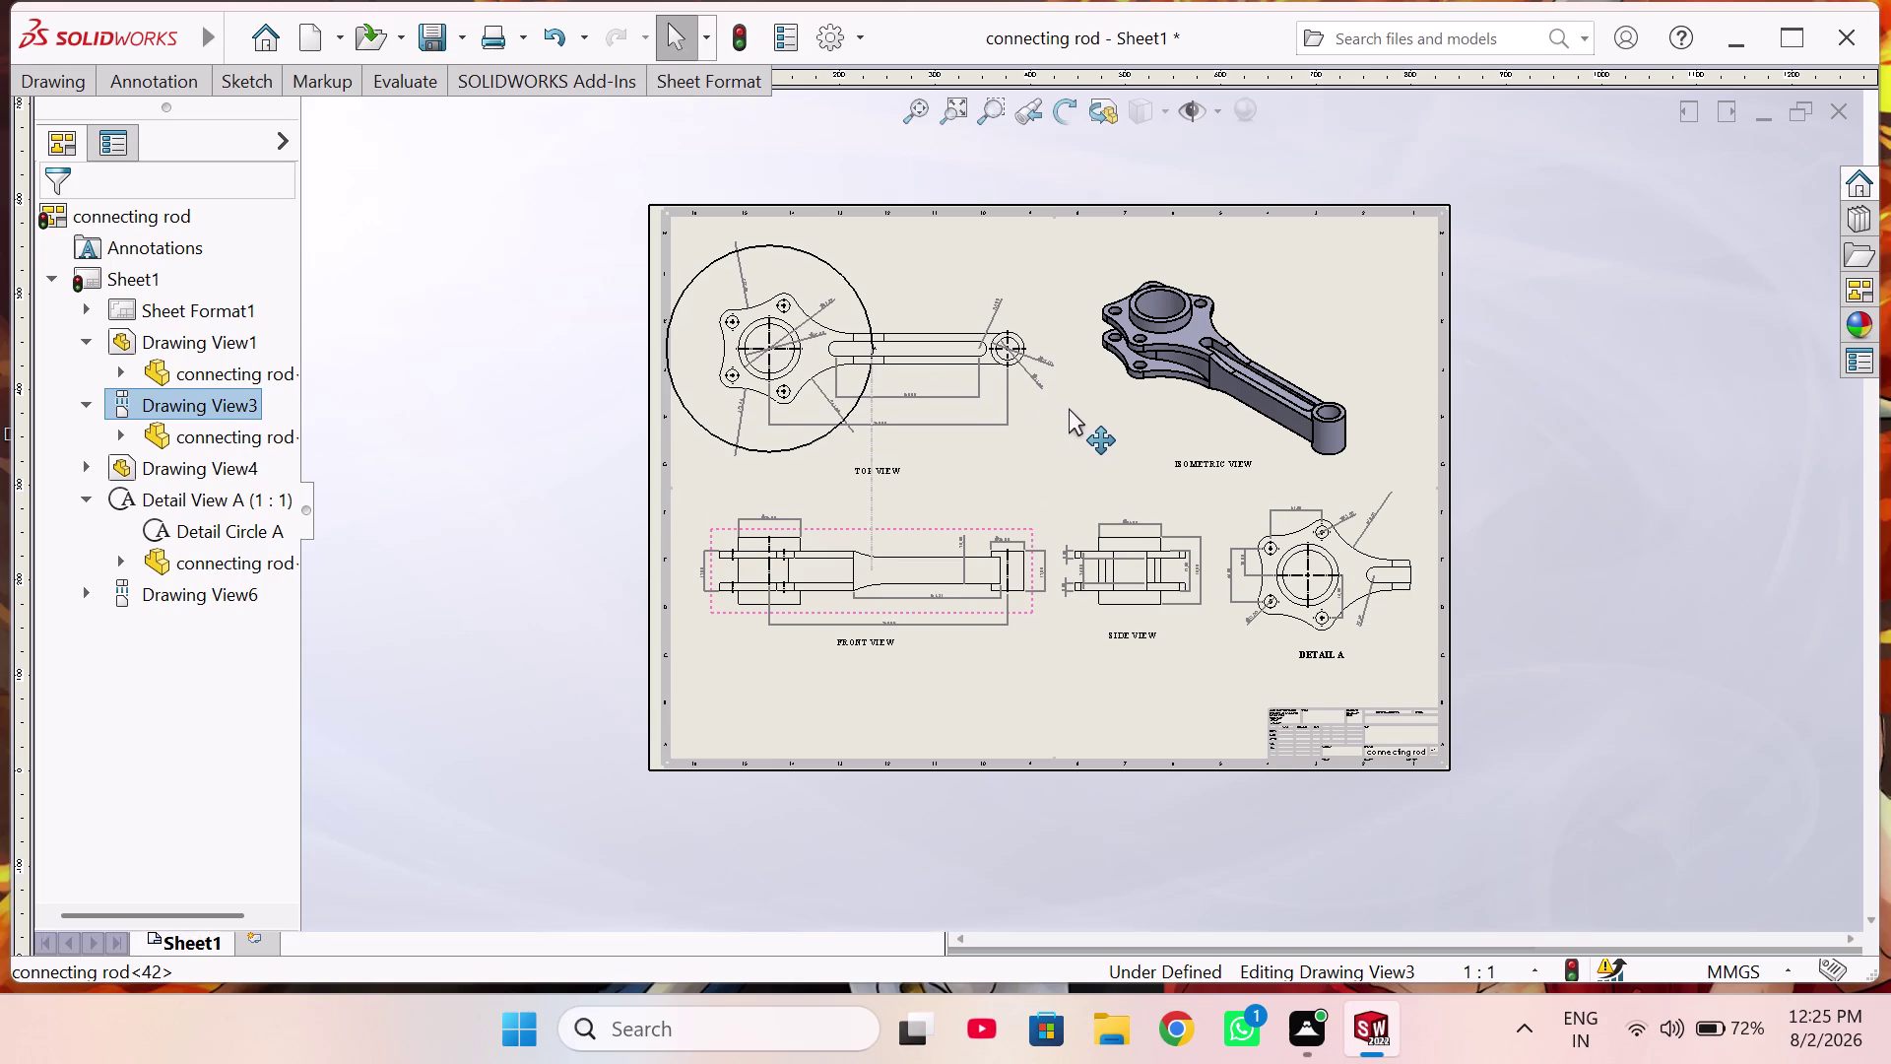
drag(1068, 408, 1070, 408)
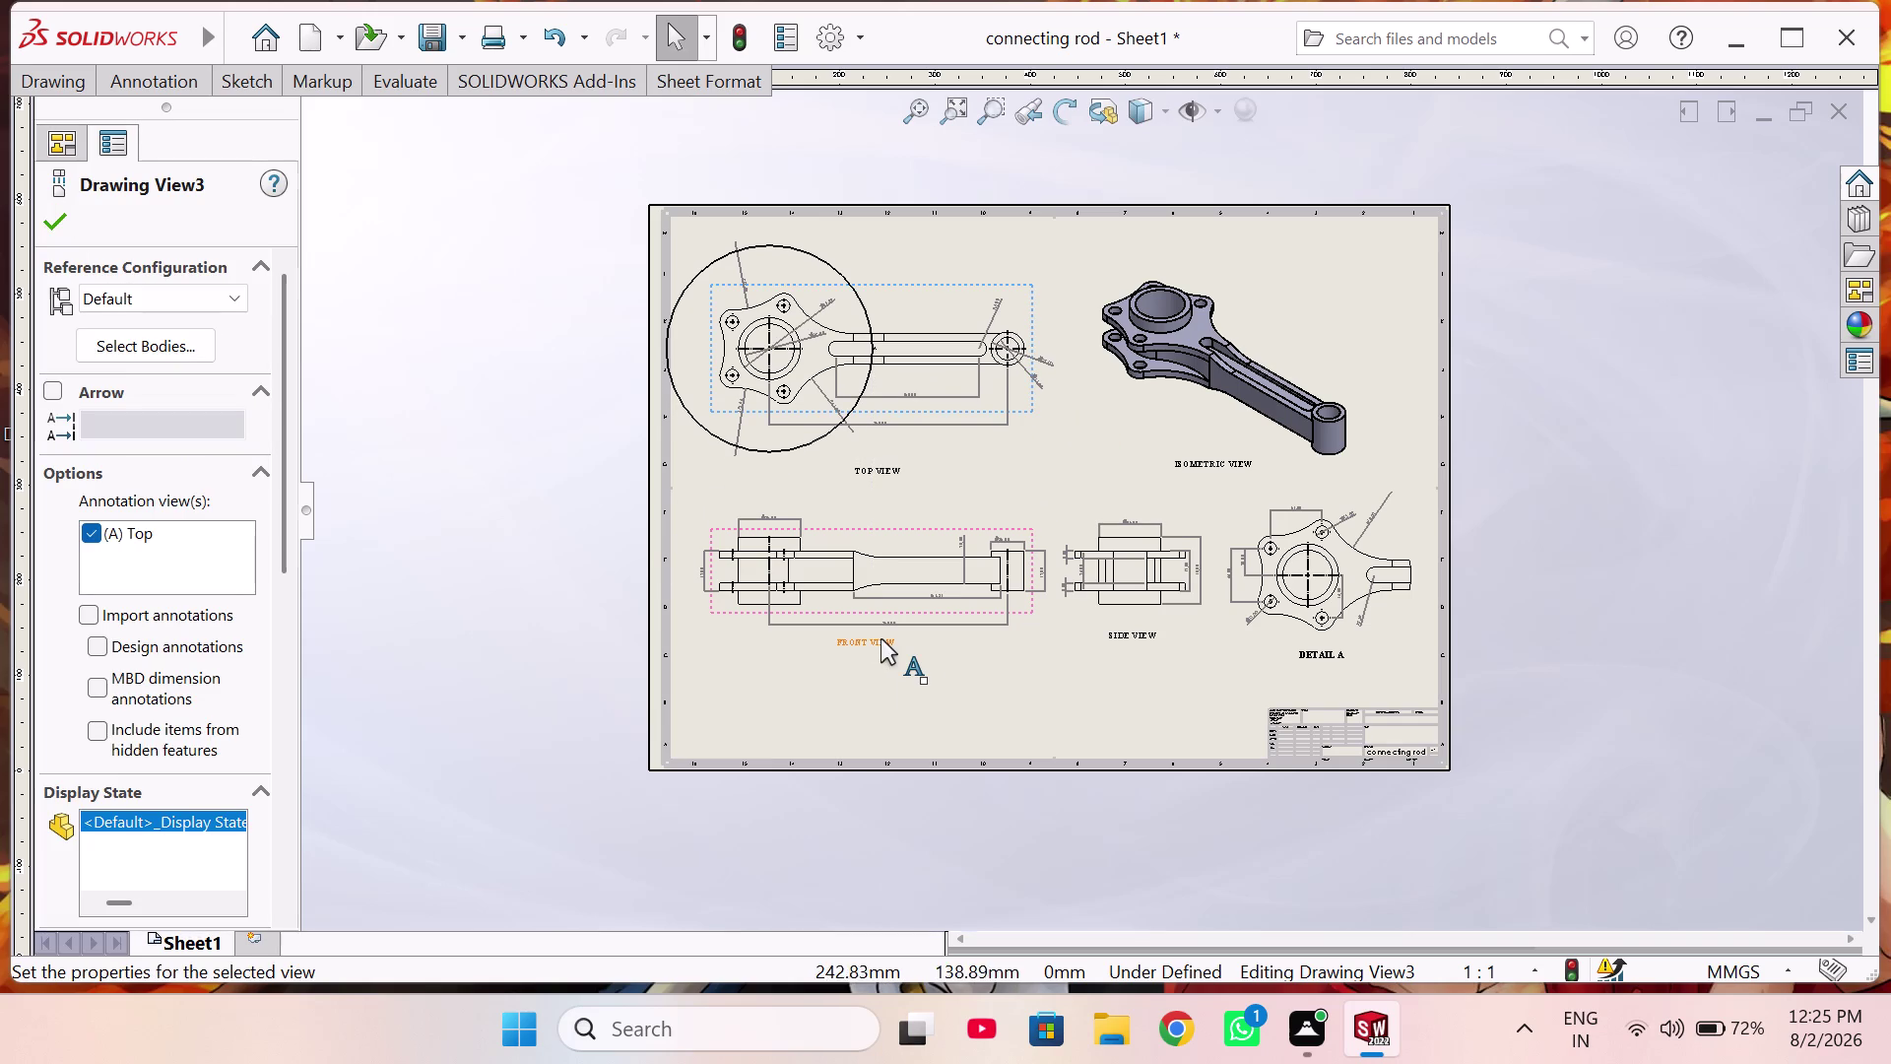
click(874, 640)
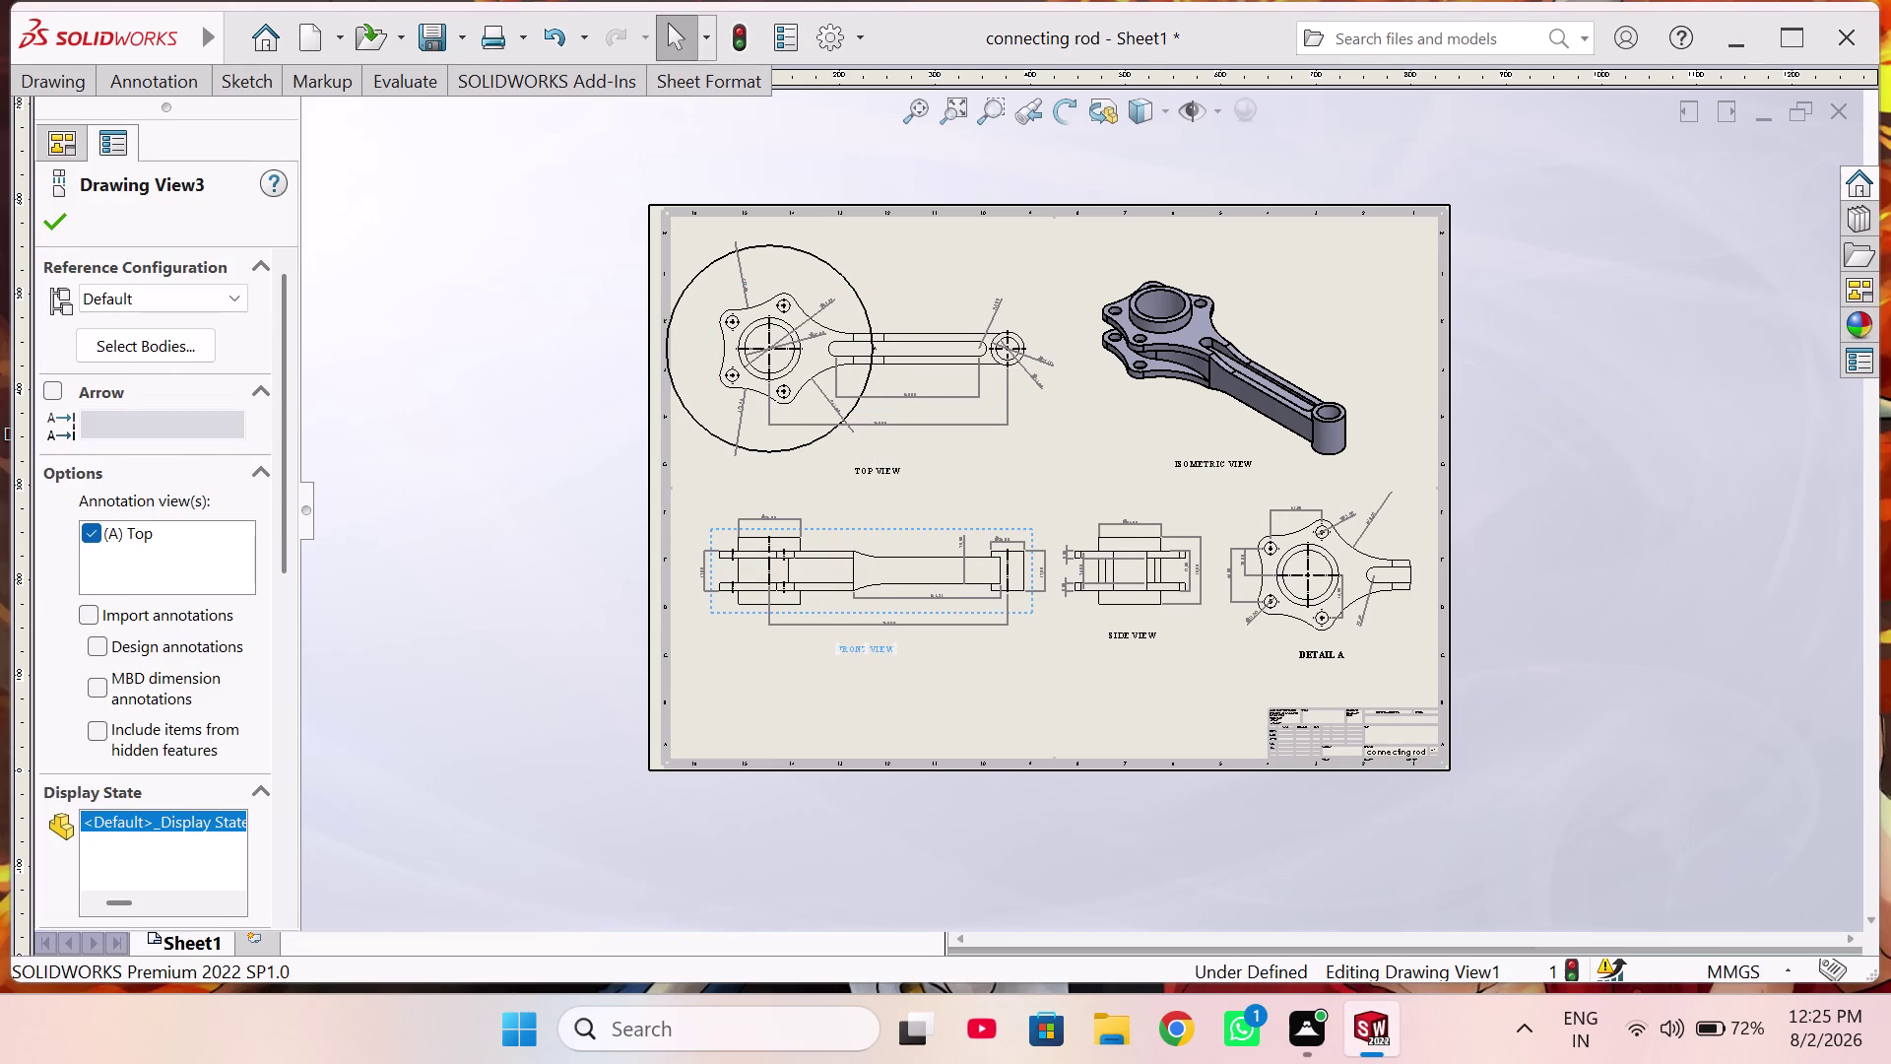
click(1128, 629)
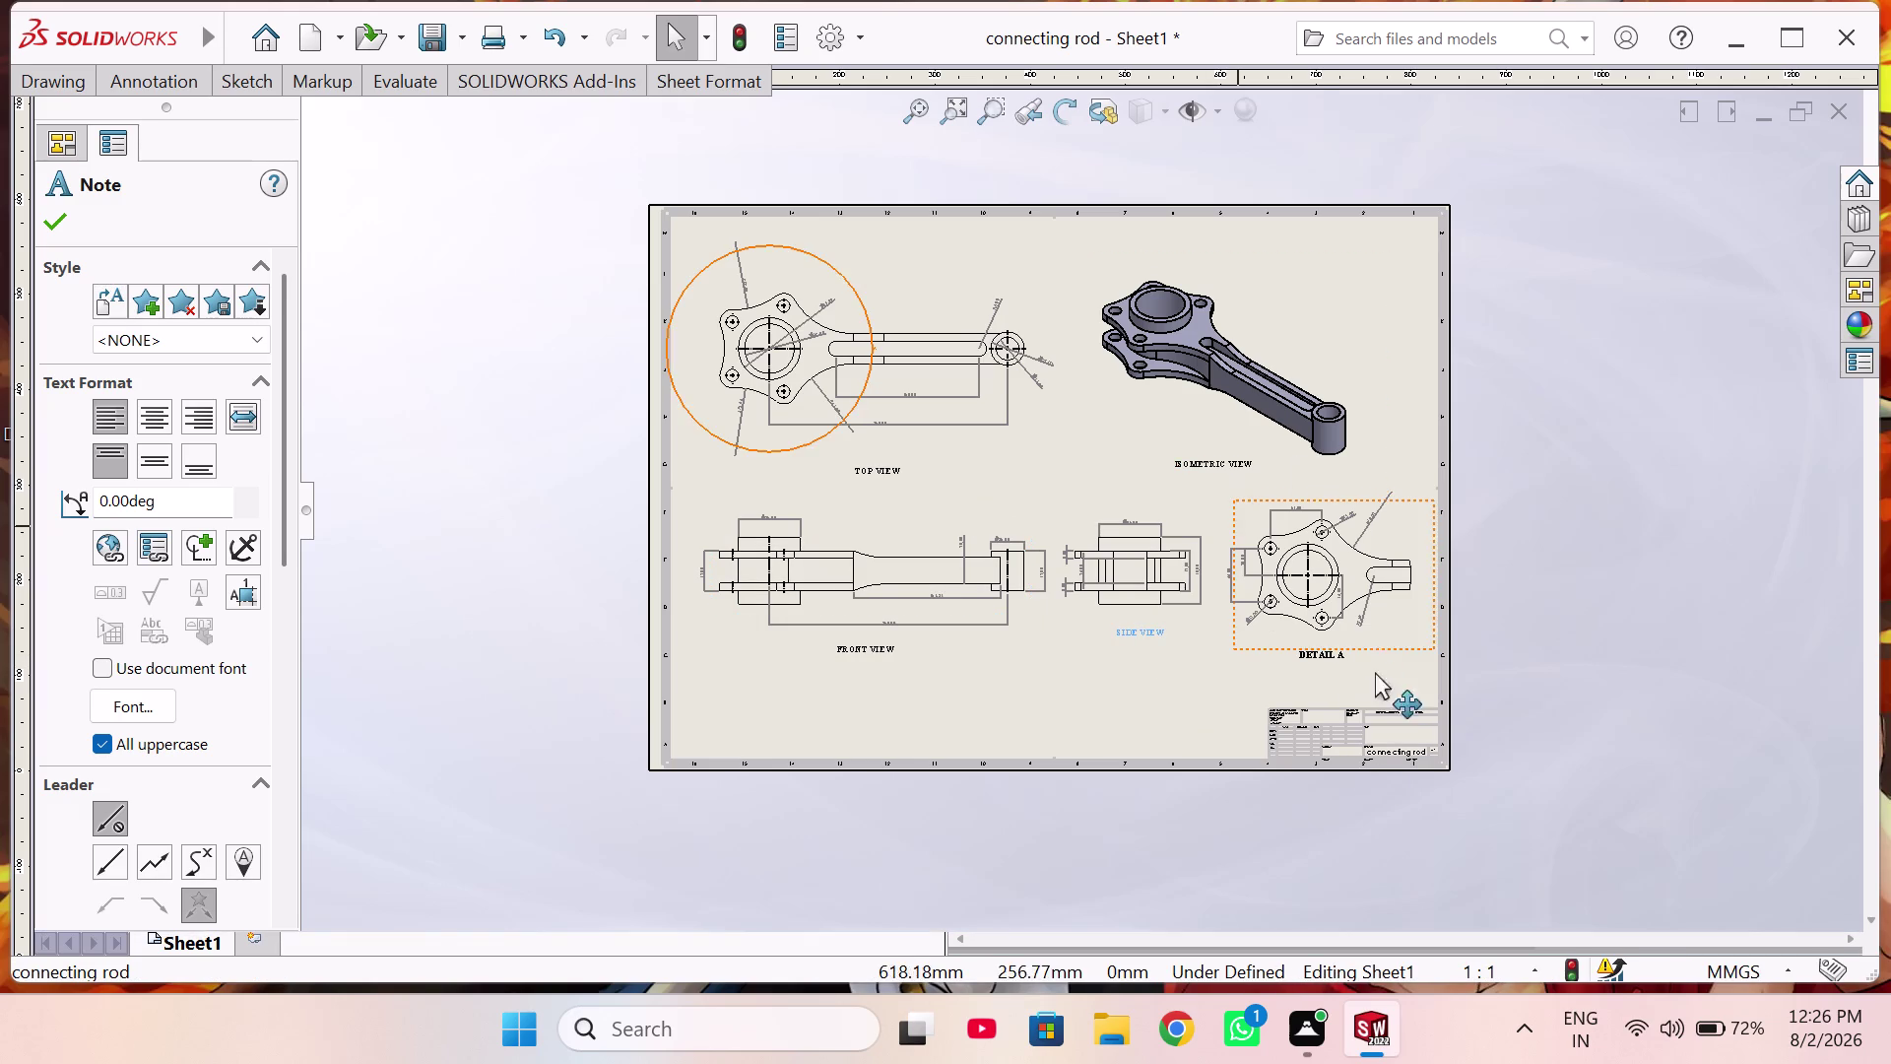
Zoom into the title block and exit its locked focus.
scroll(down, 3)
scroll(down, 3)
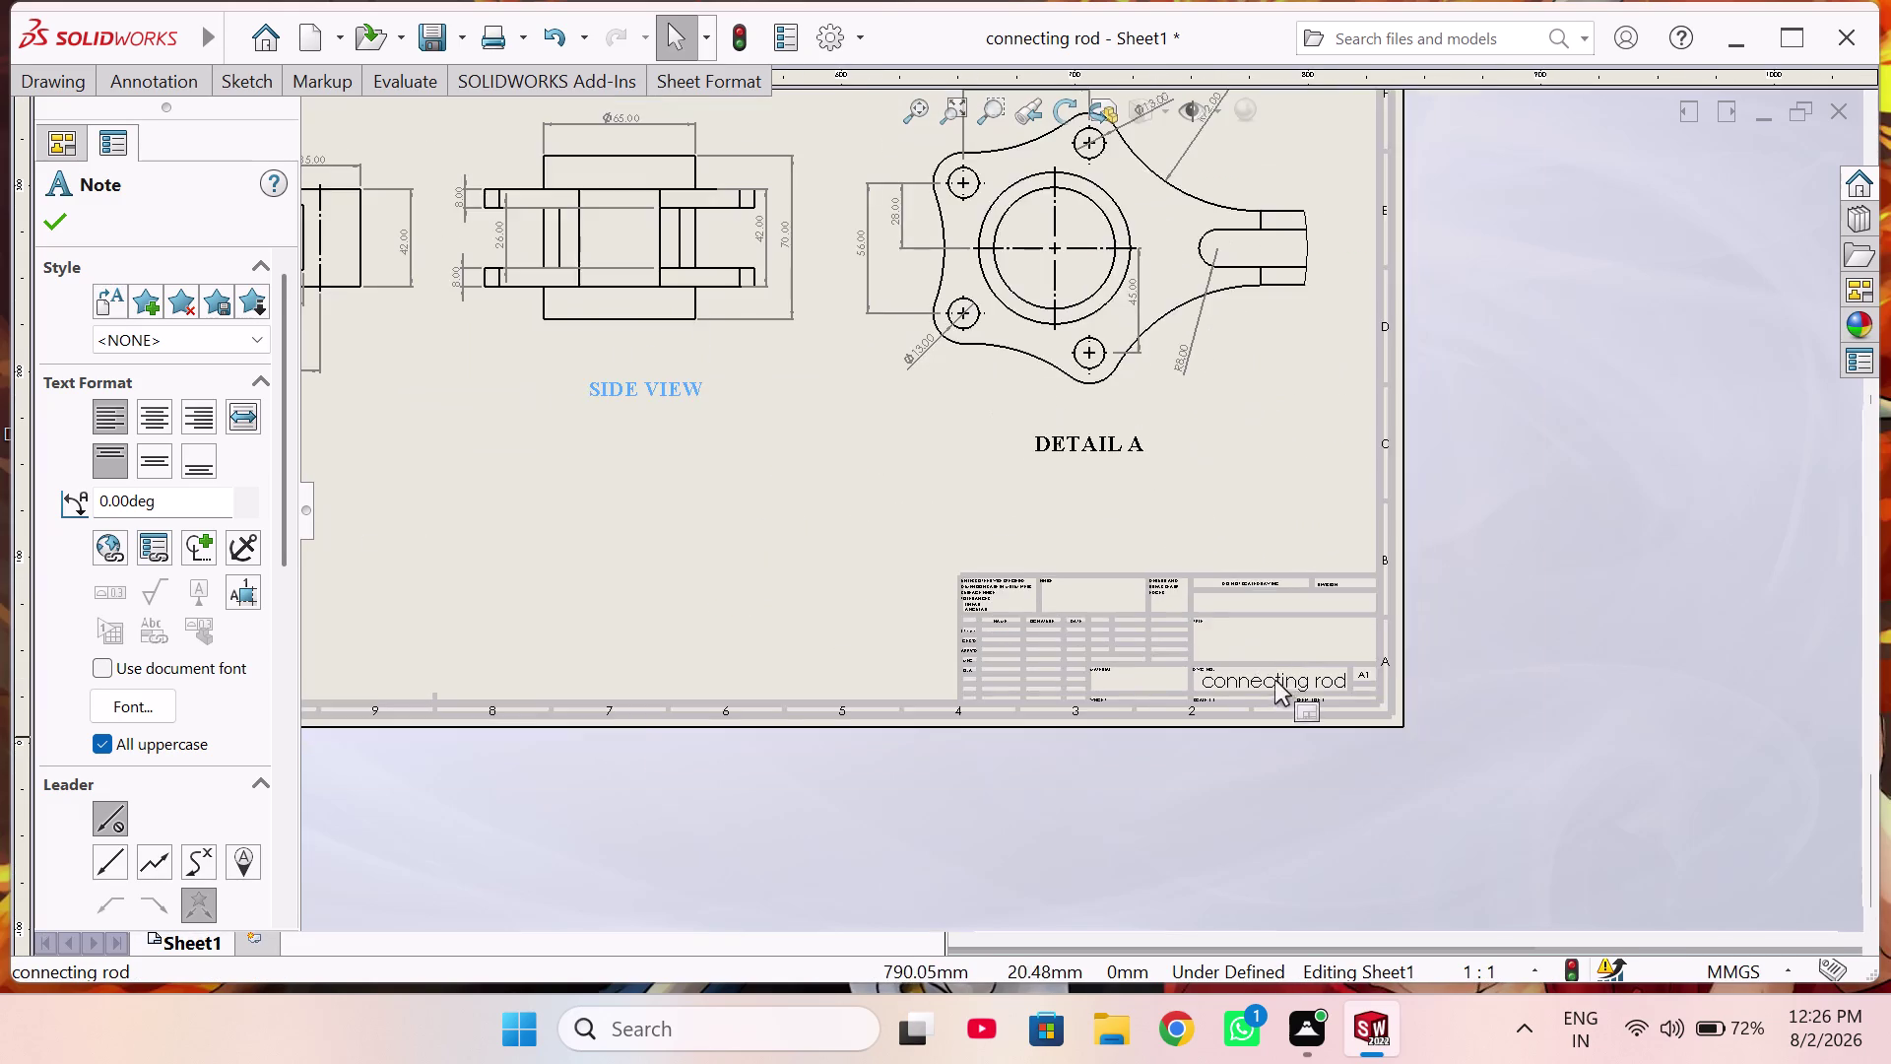
scroll(down, 3)
scroll(down, 3)
double_click(1188, 652)
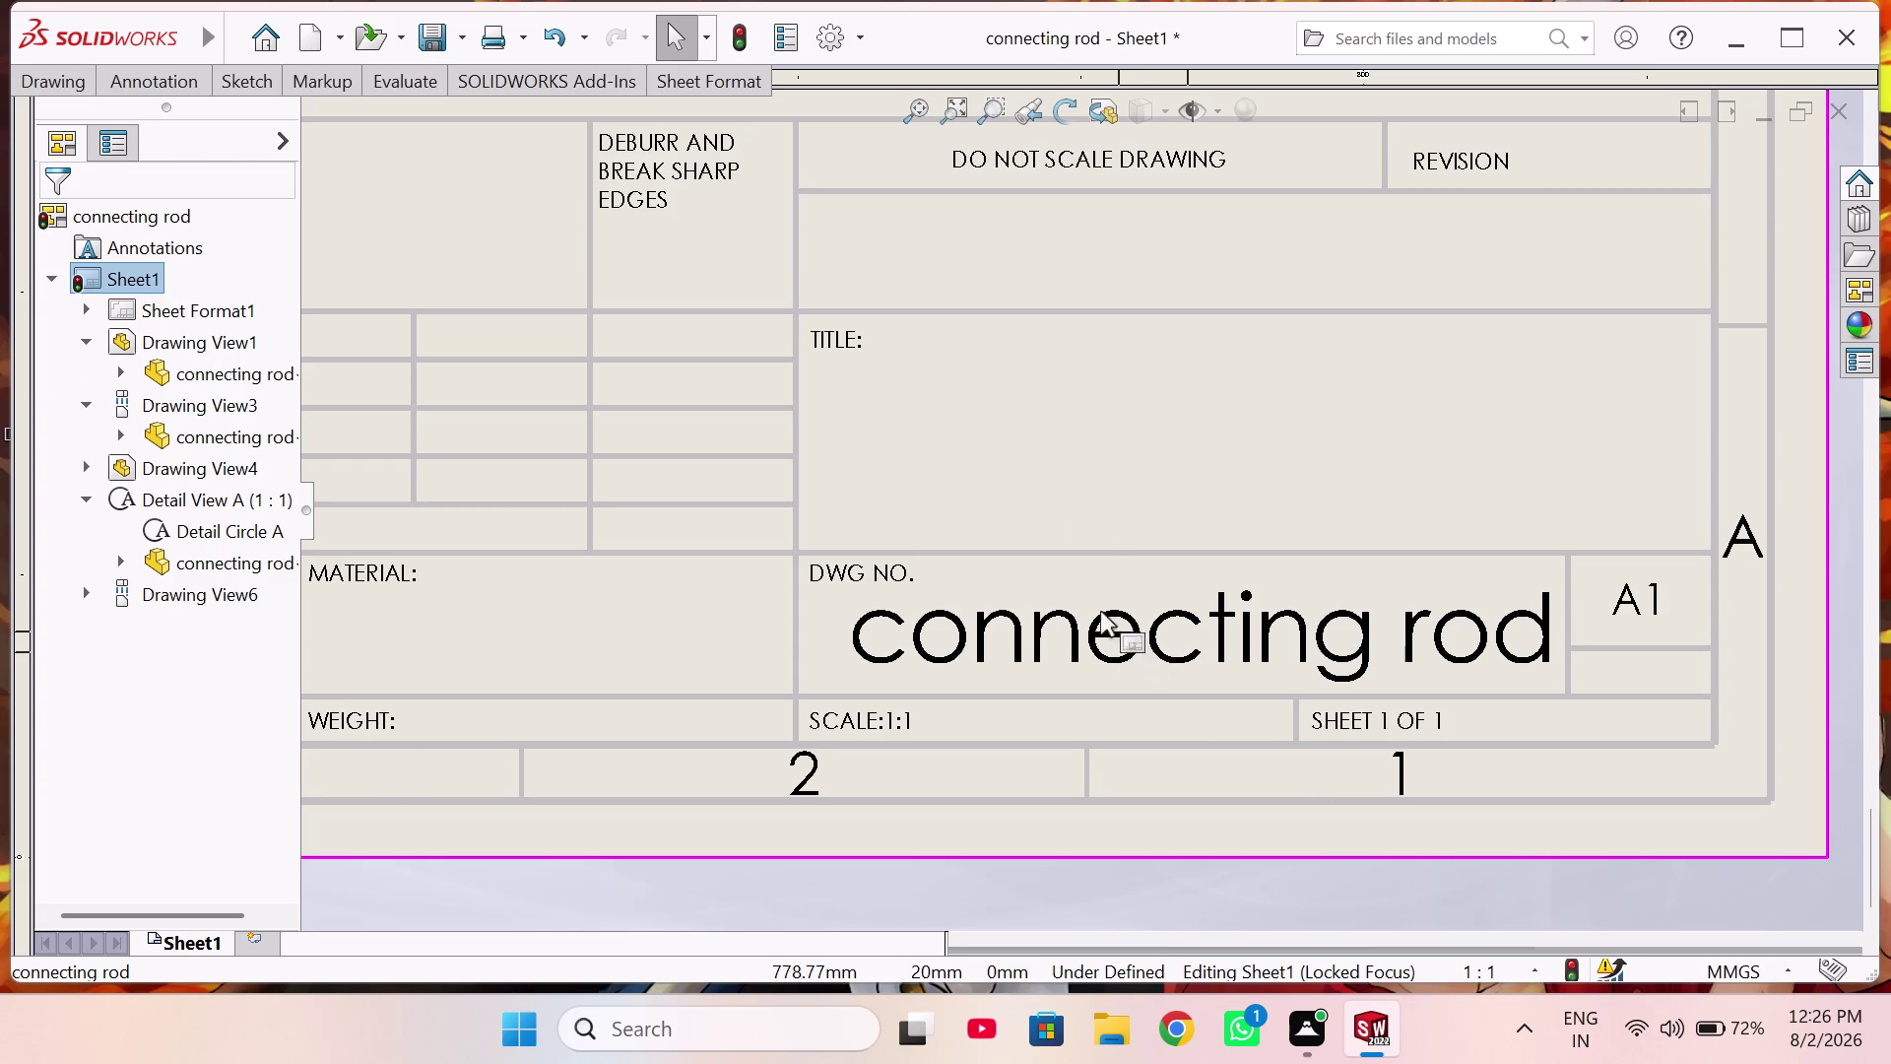
click(1054, 412)
double_click(1123, 417)
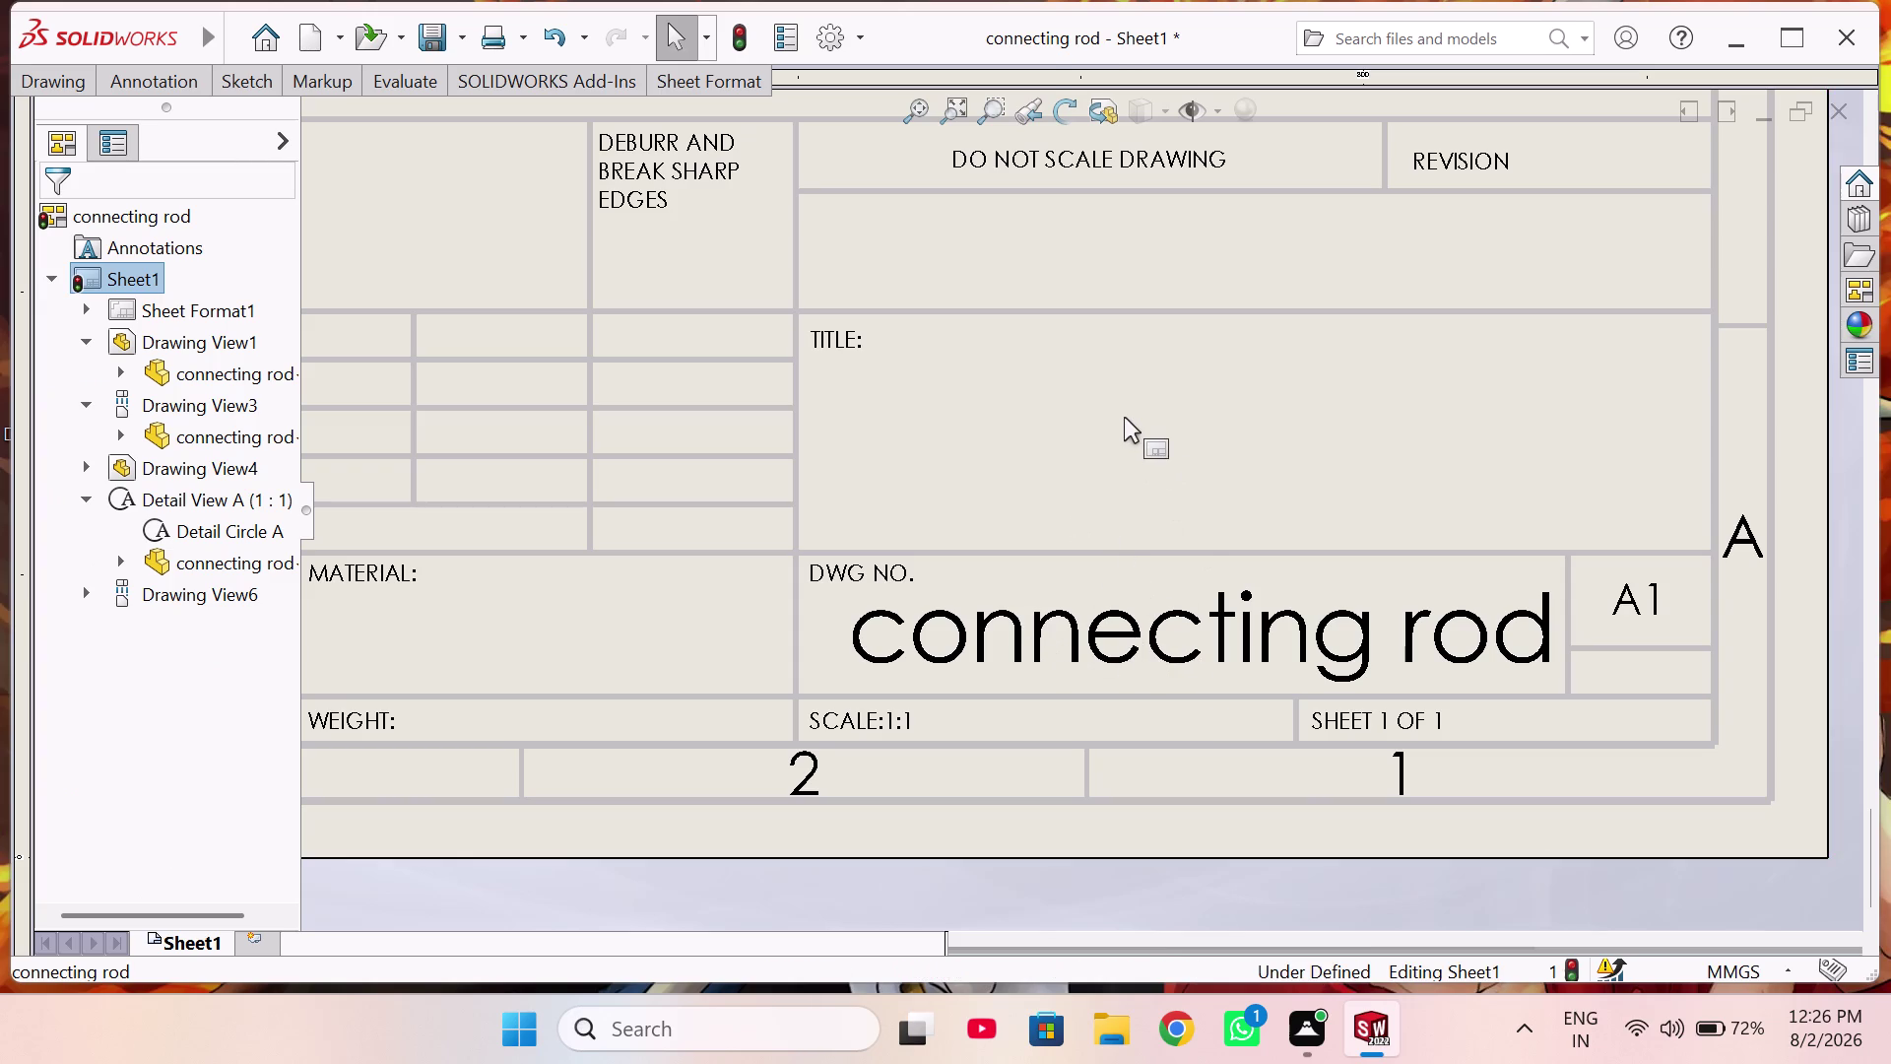
Cancel a stray note and place a new empty note inside the TITLE box.
right_drag(1129, 390, 1168, 573)
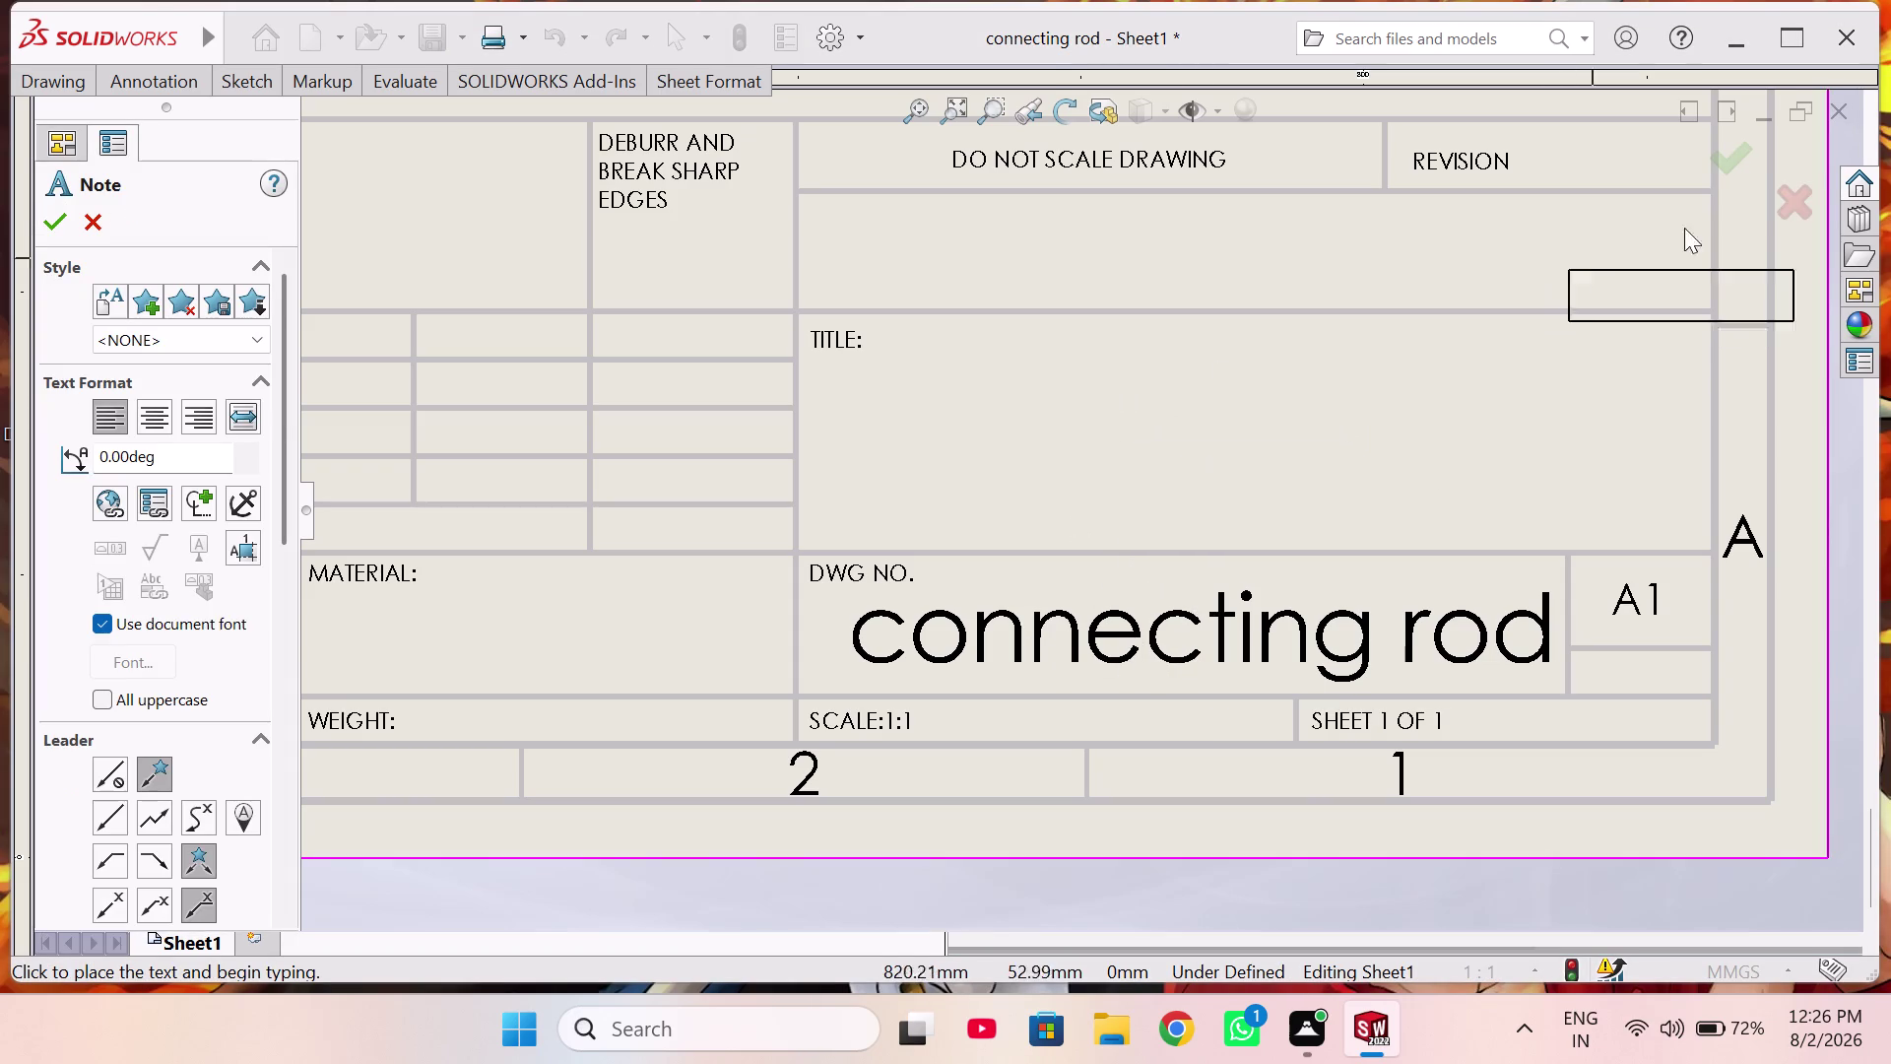
click(1791, 193)
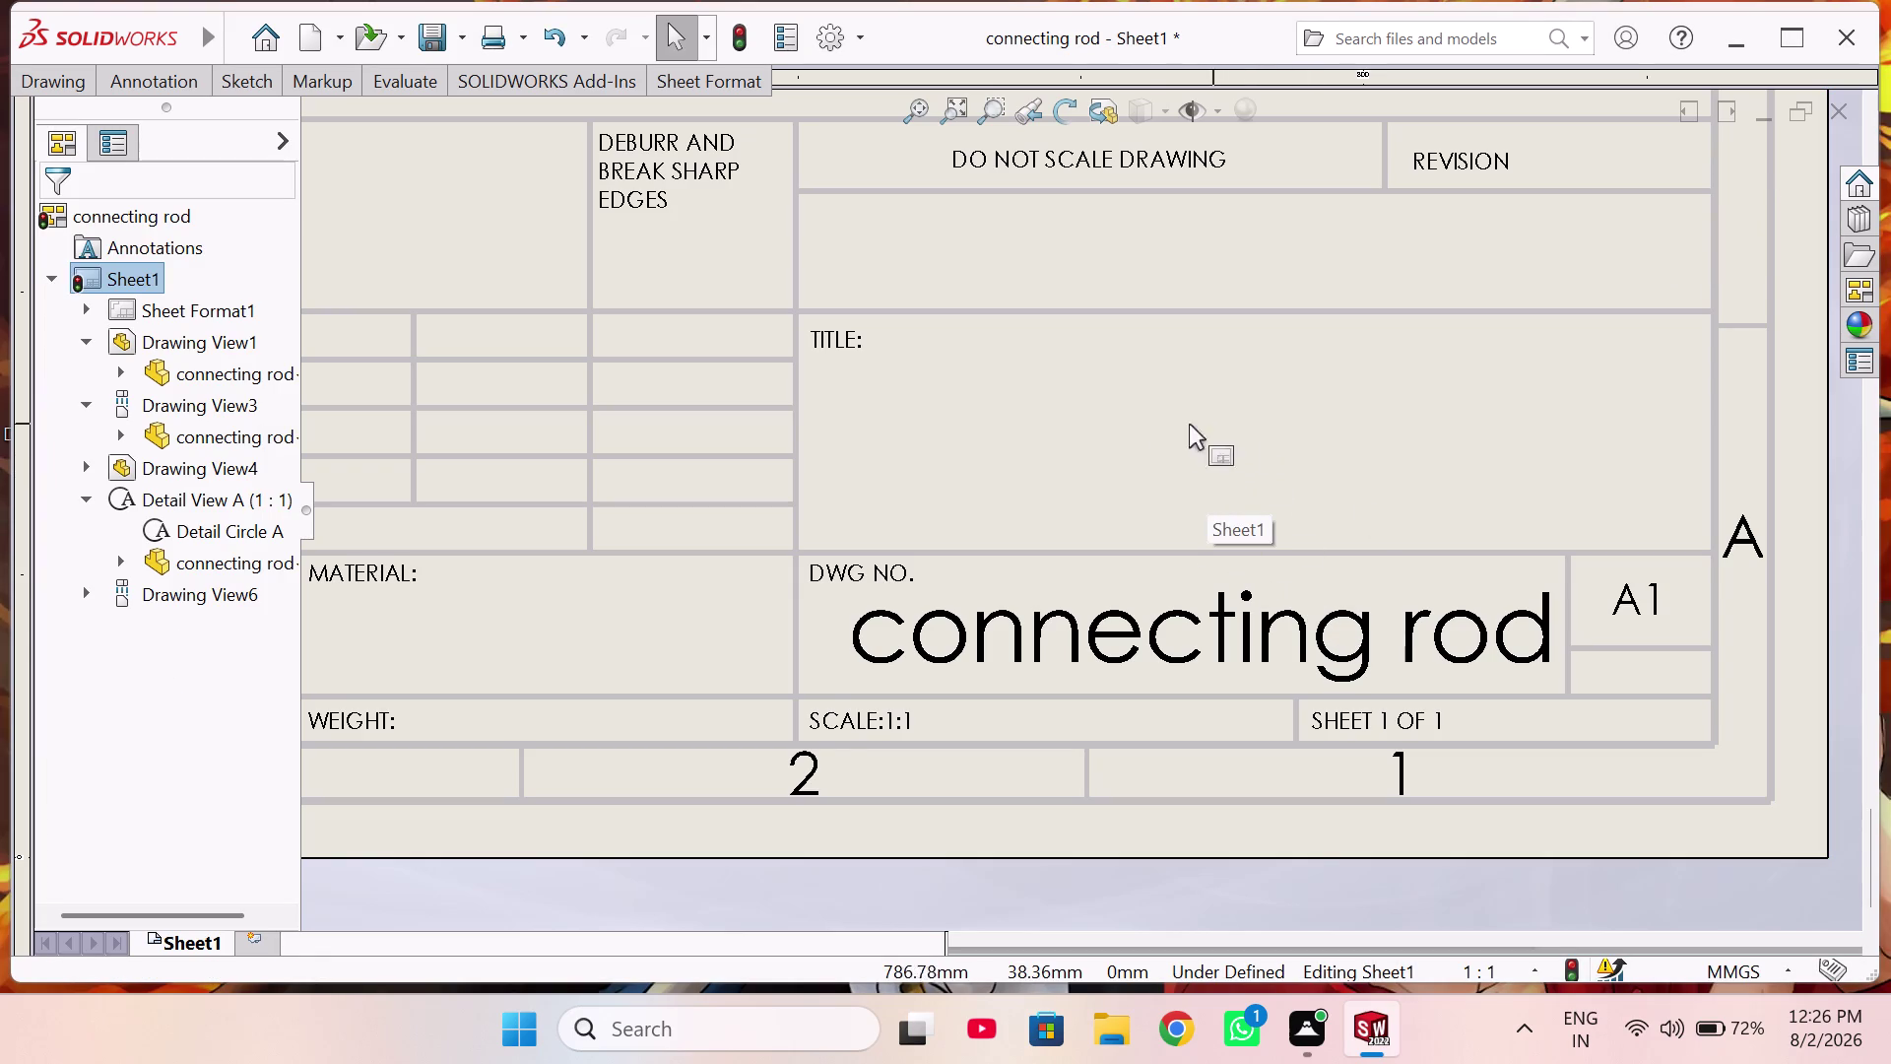
right_drag(1155, 383, 1177, 439)
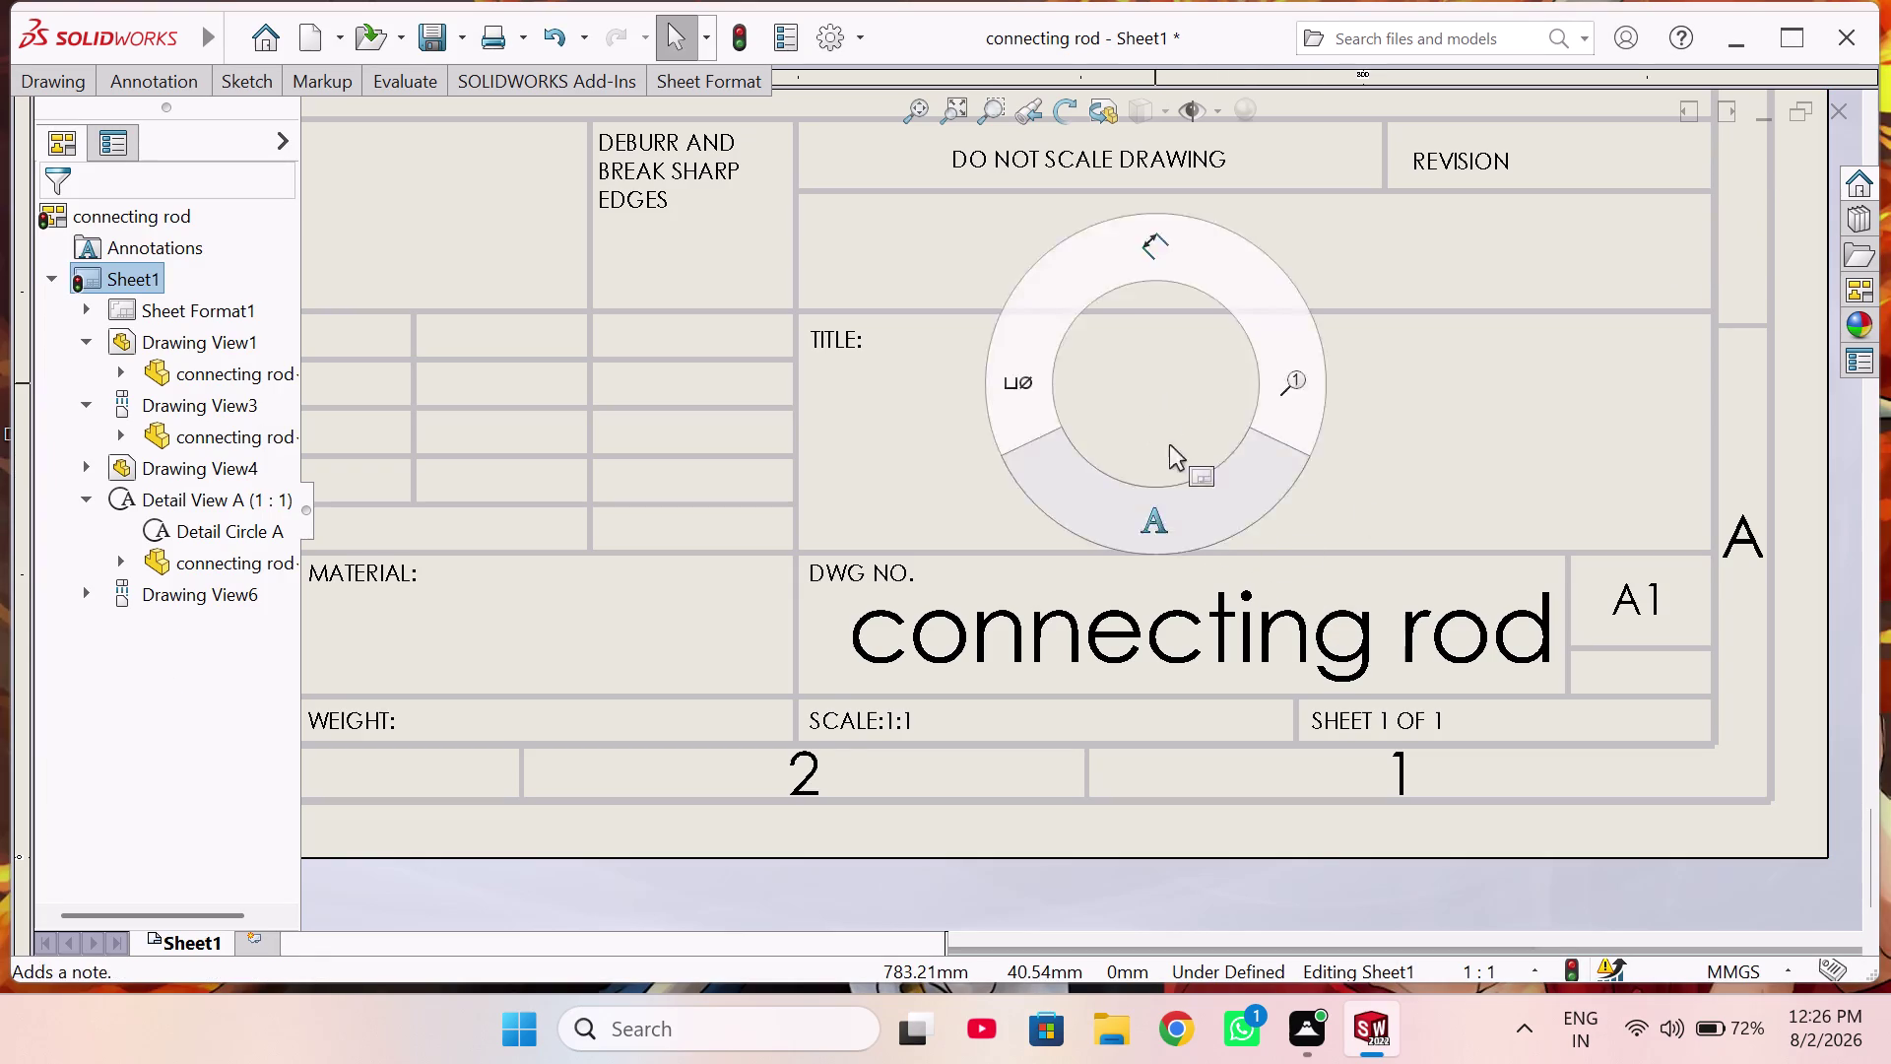
right_drag(1177, 438, 1104, 554)
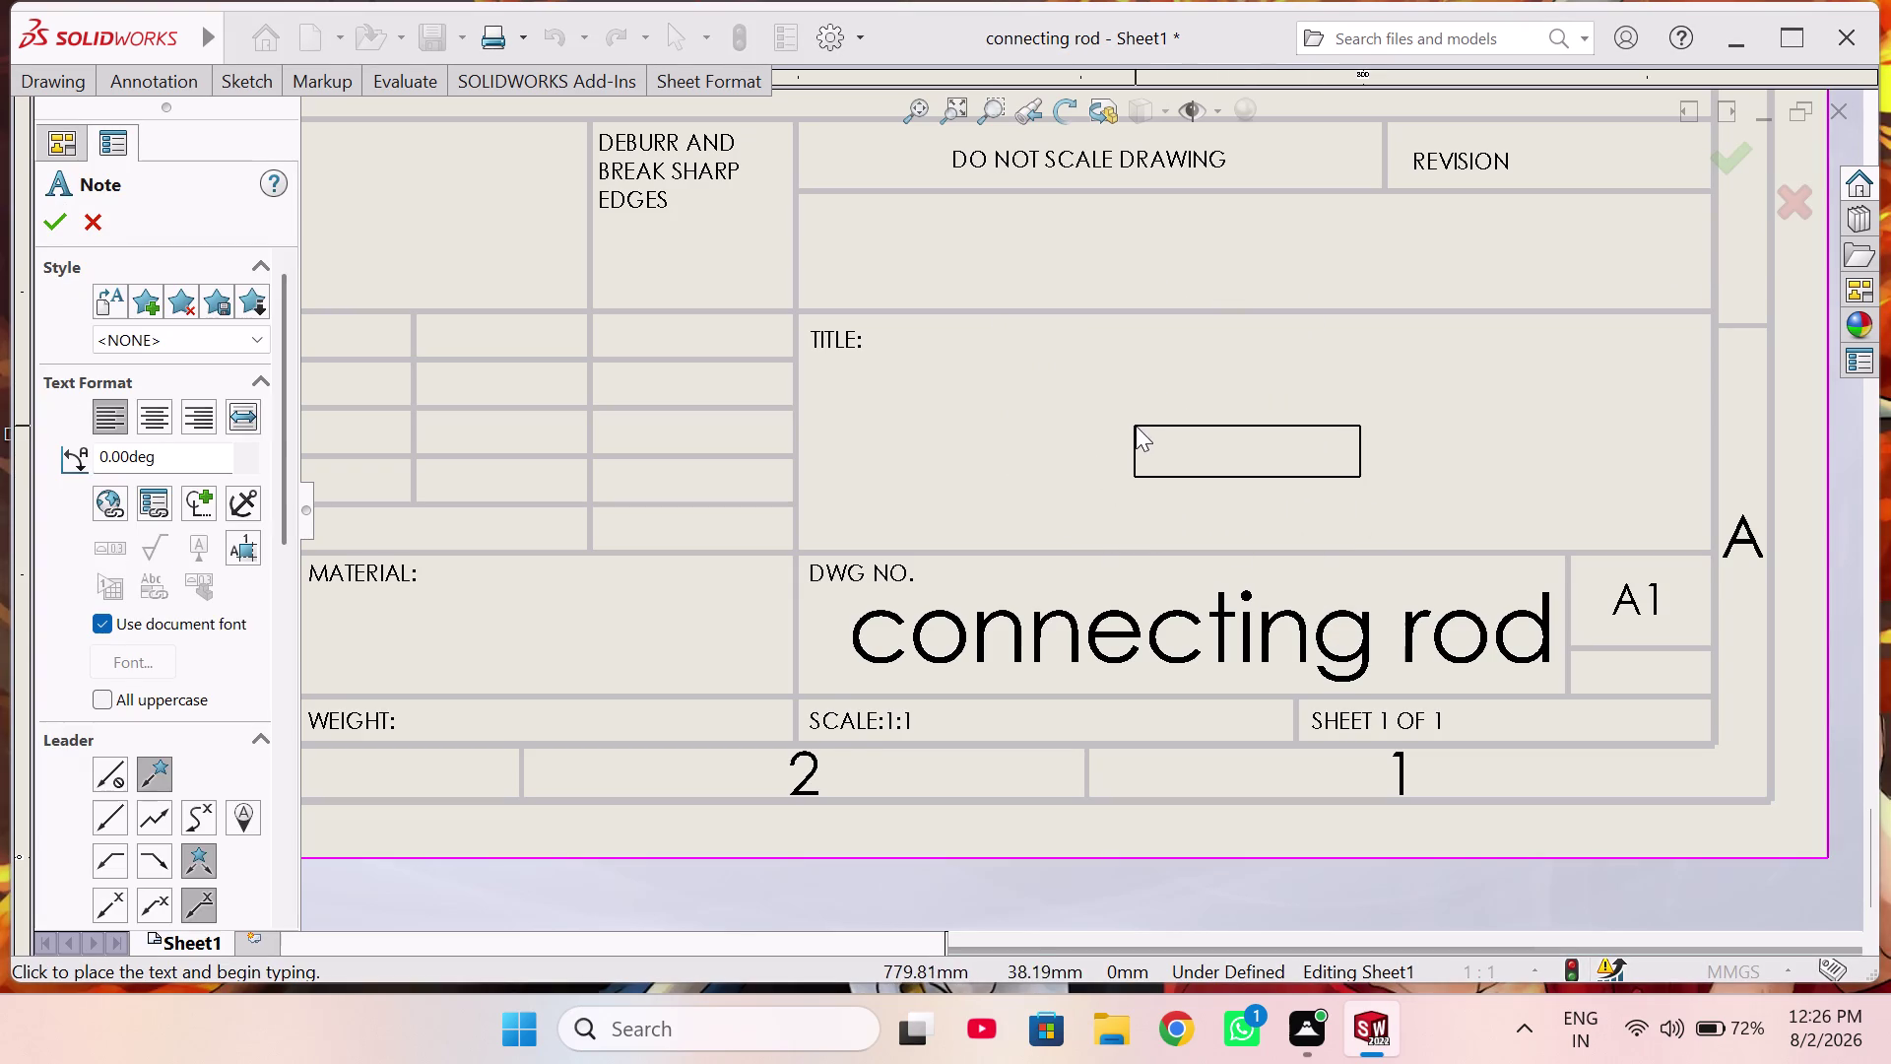
click(1135, 425)
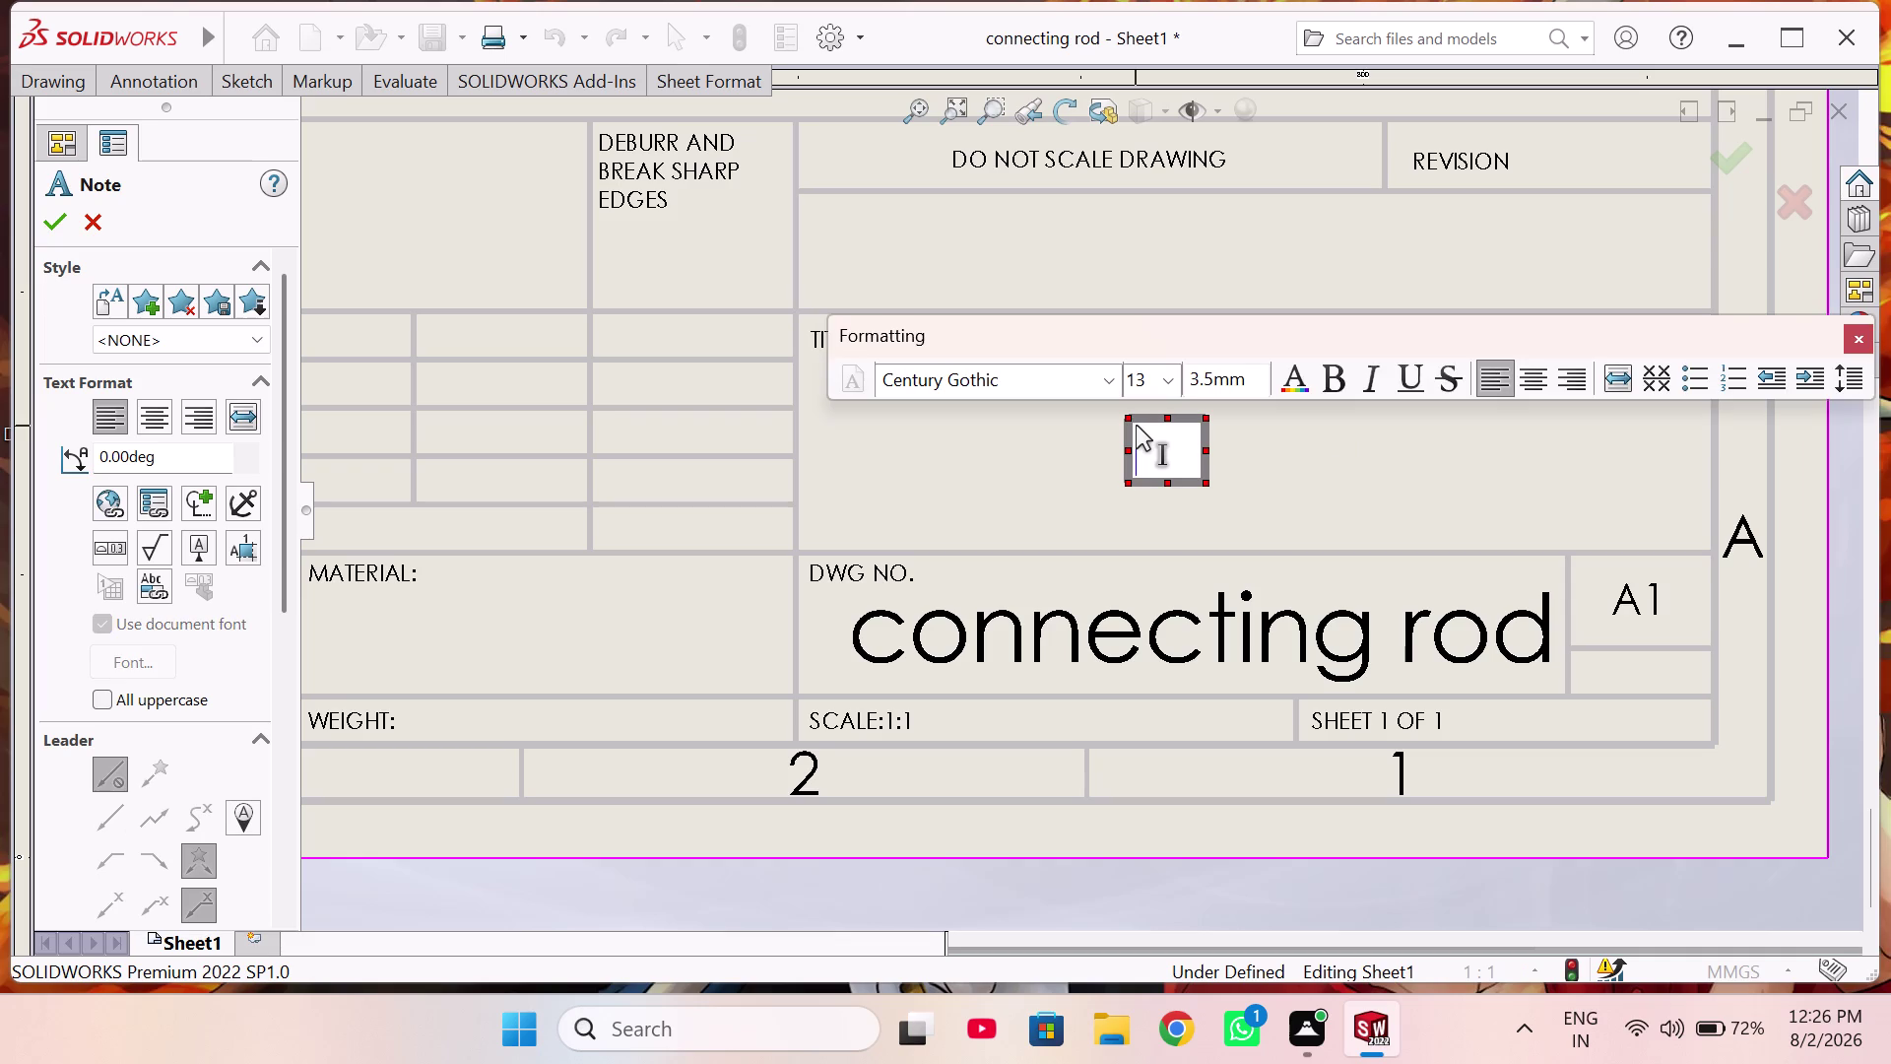
Type 'CONNECTING ROD' as the title note text.
key(c)
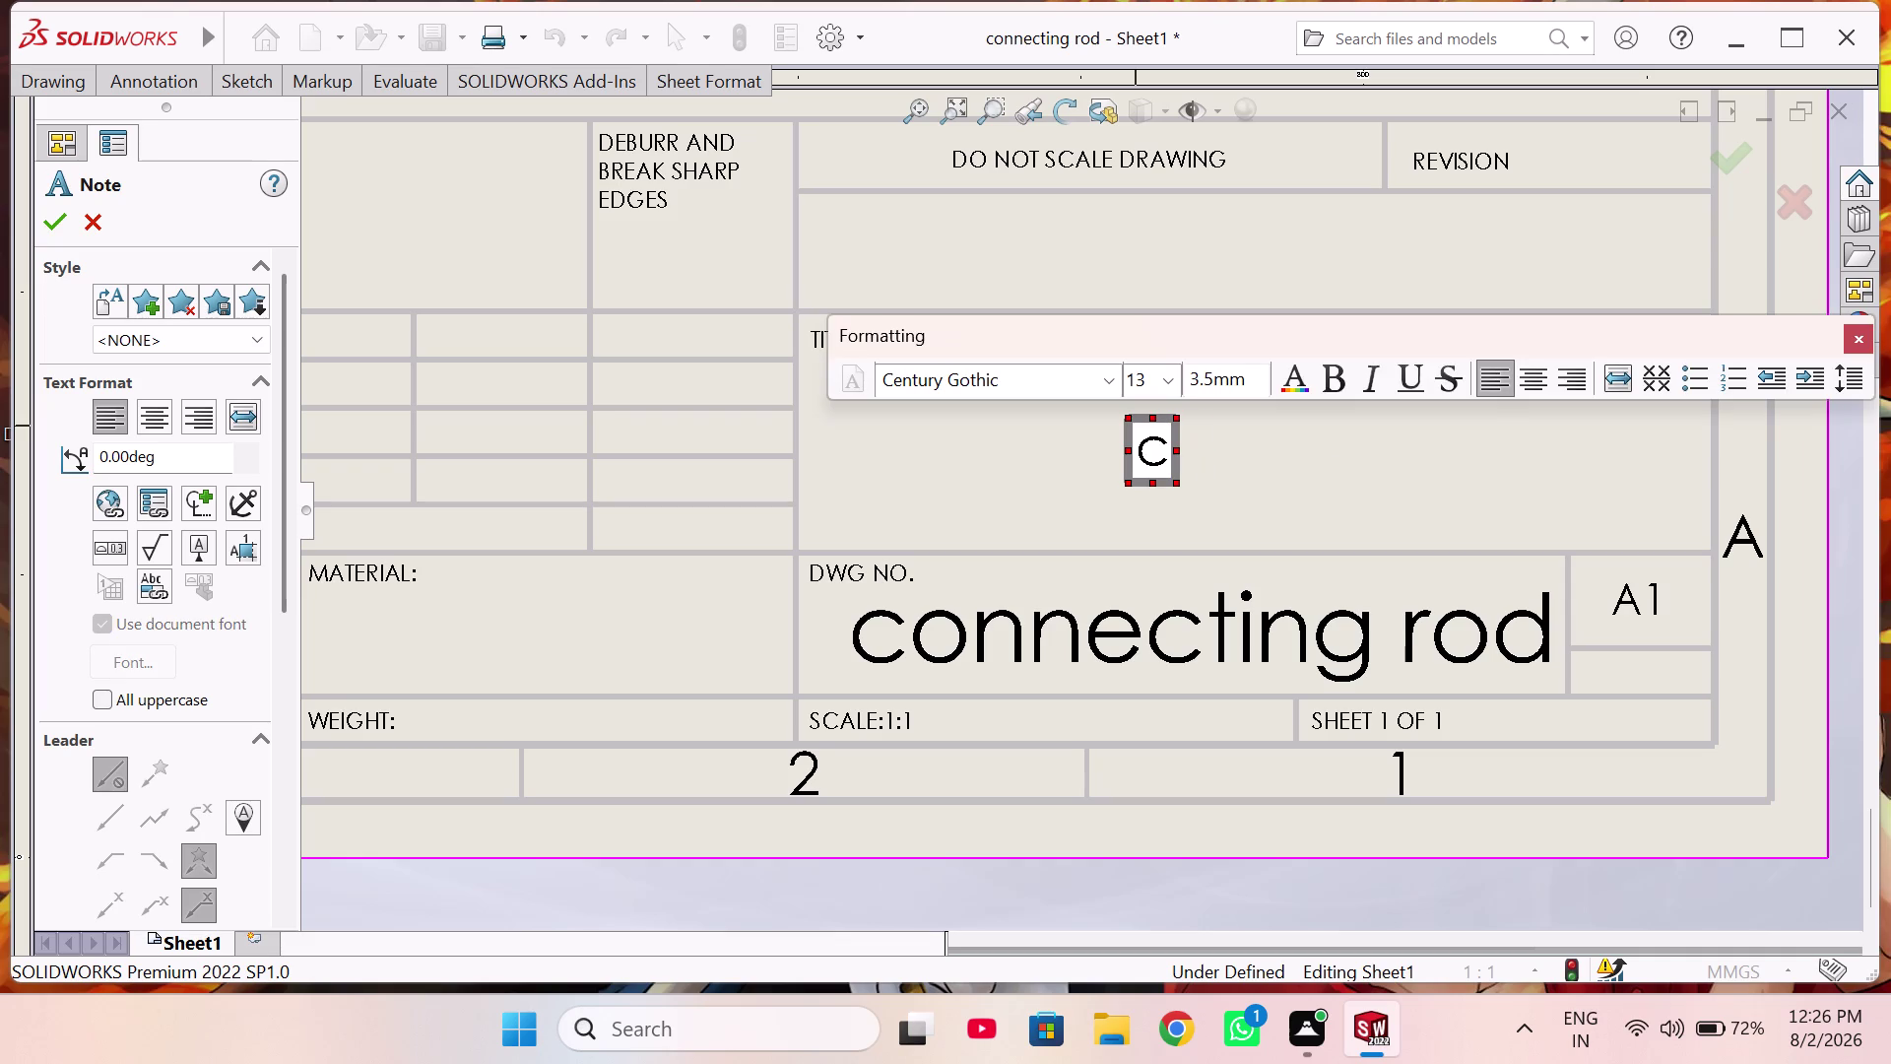
key(BackSpace)
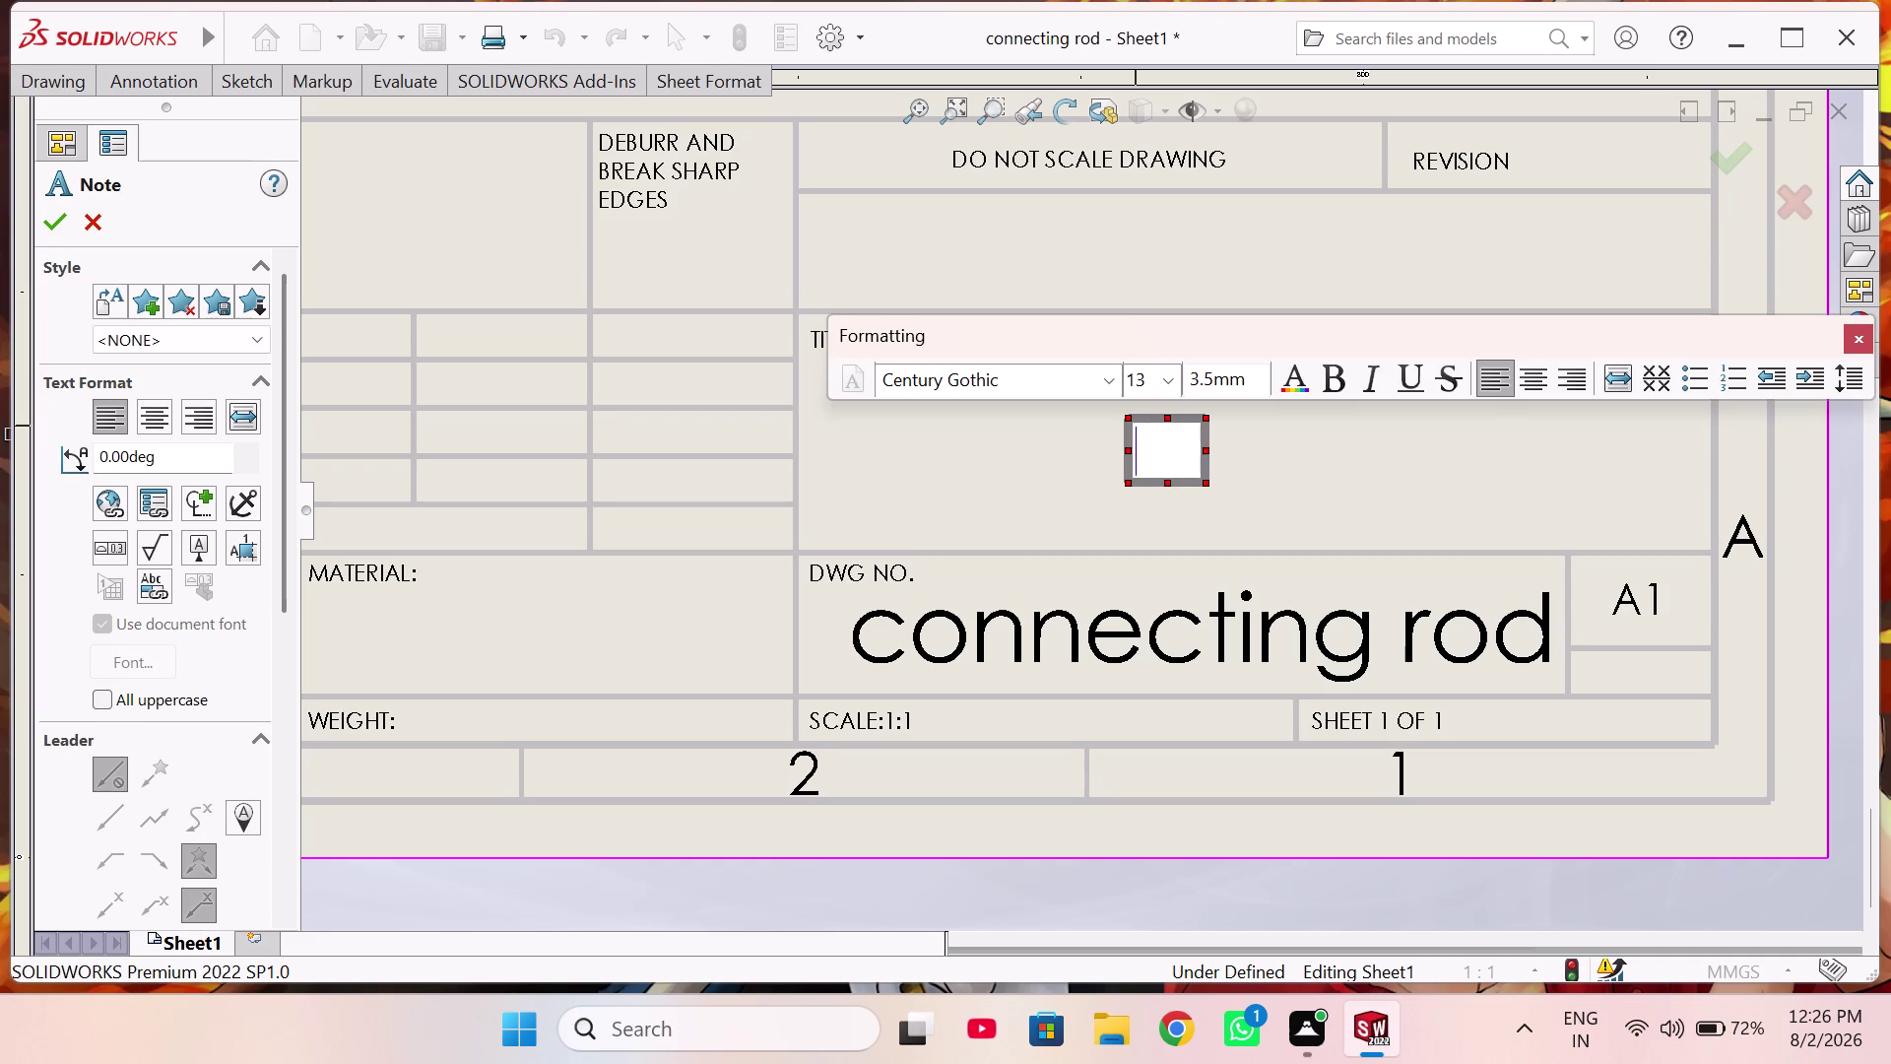
key(c)
key(o)
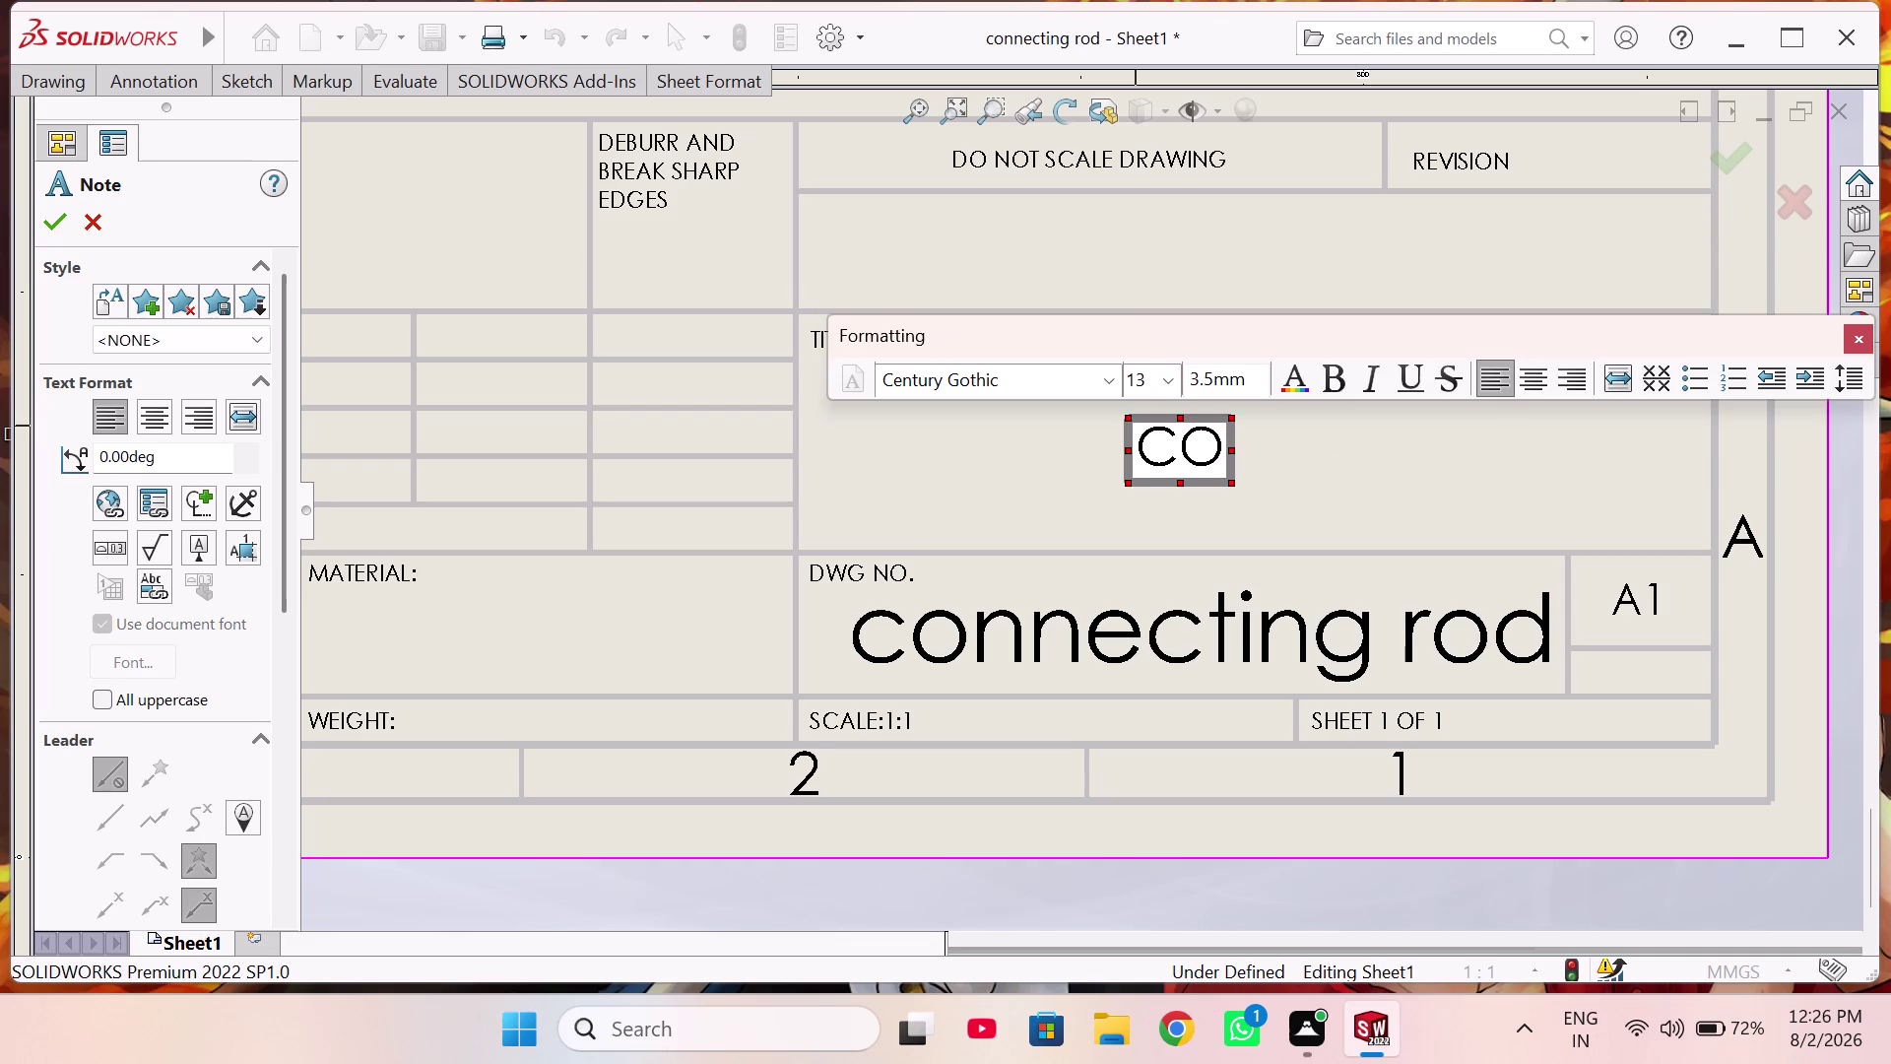
text(NN)
text(EC)
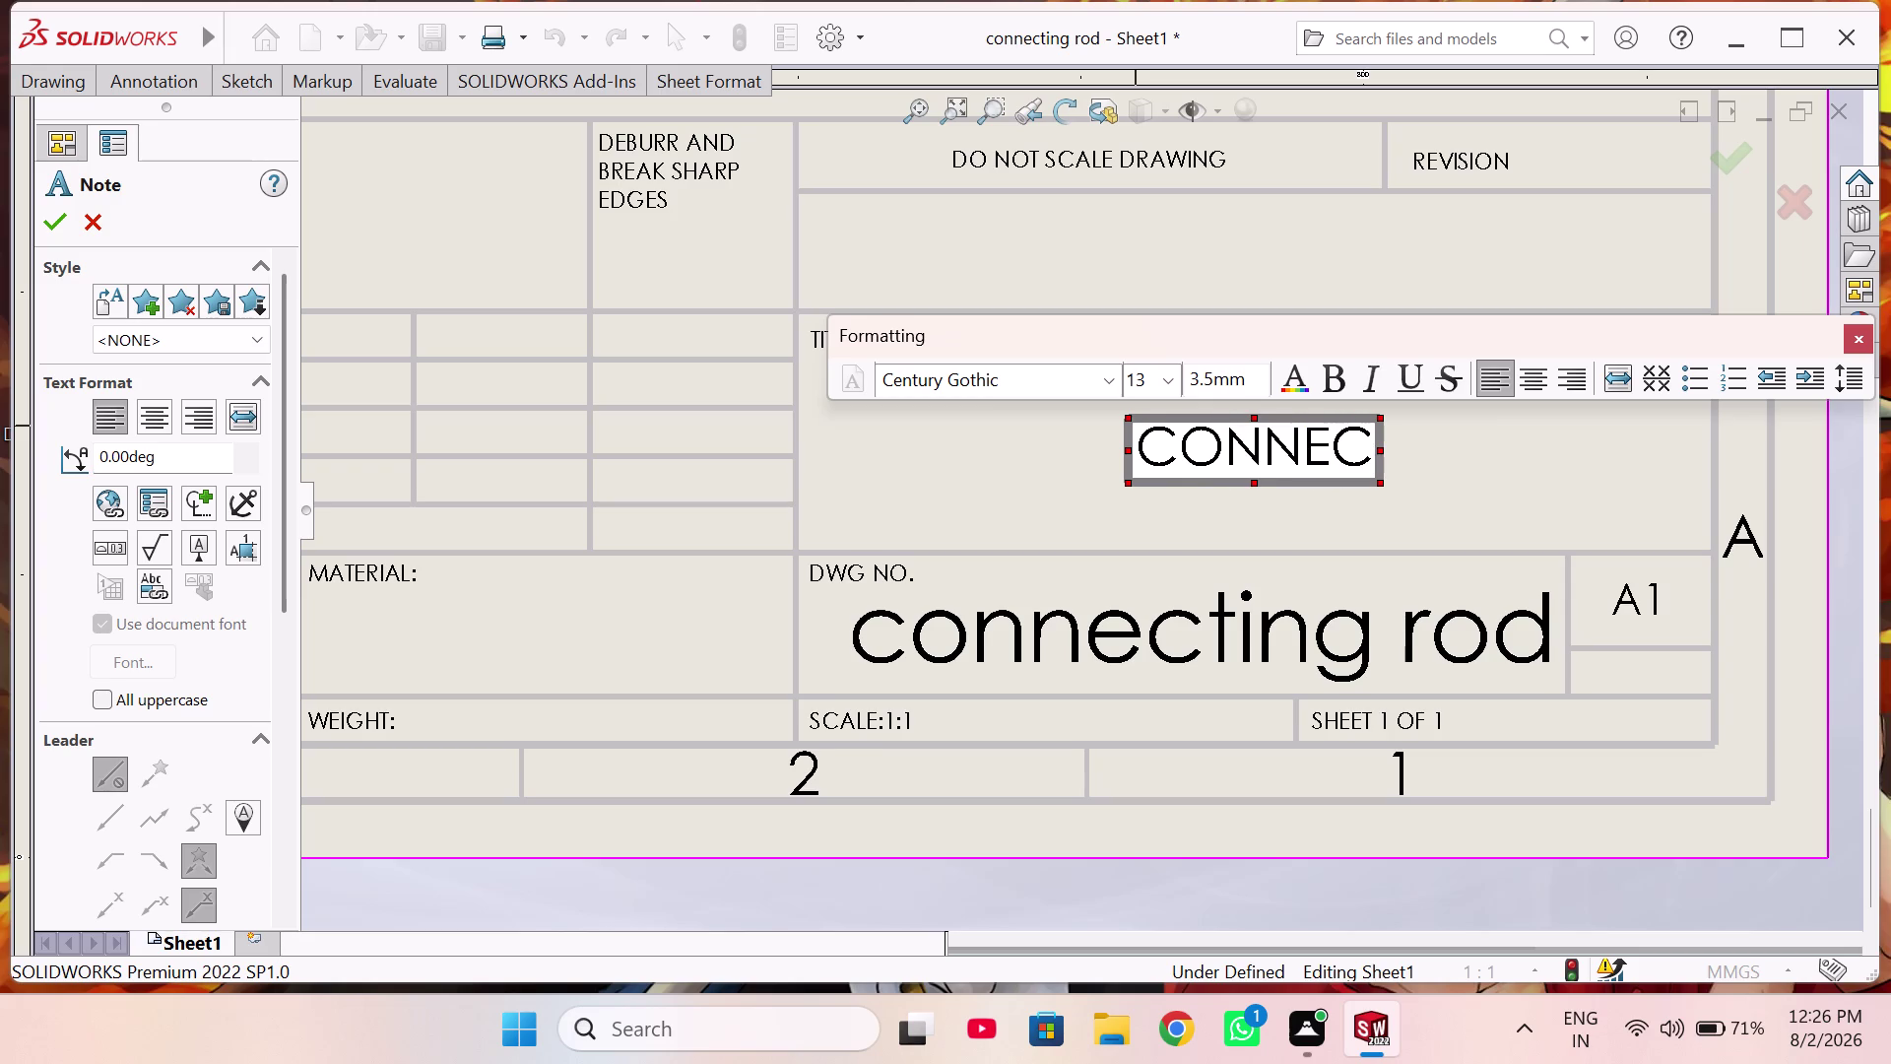
text(TIN)
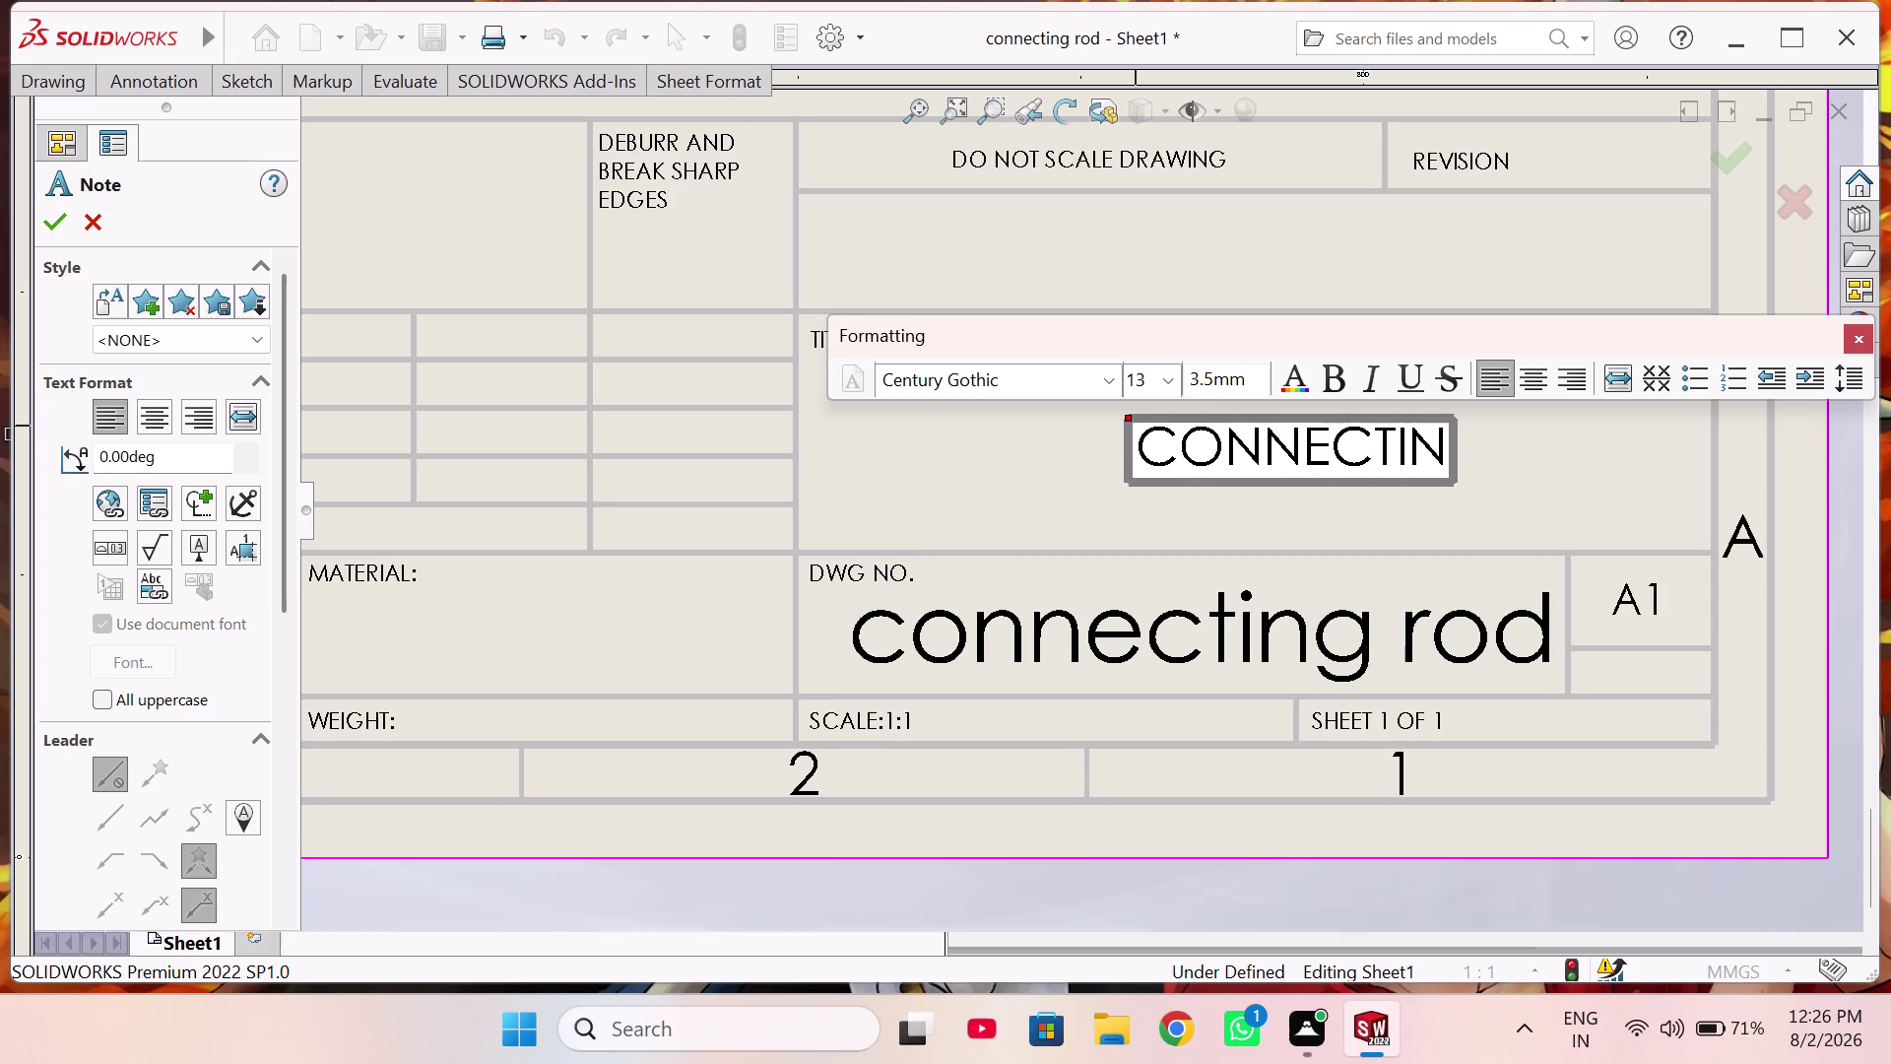
text(G)
key(space)
text(ROD)
key(space)
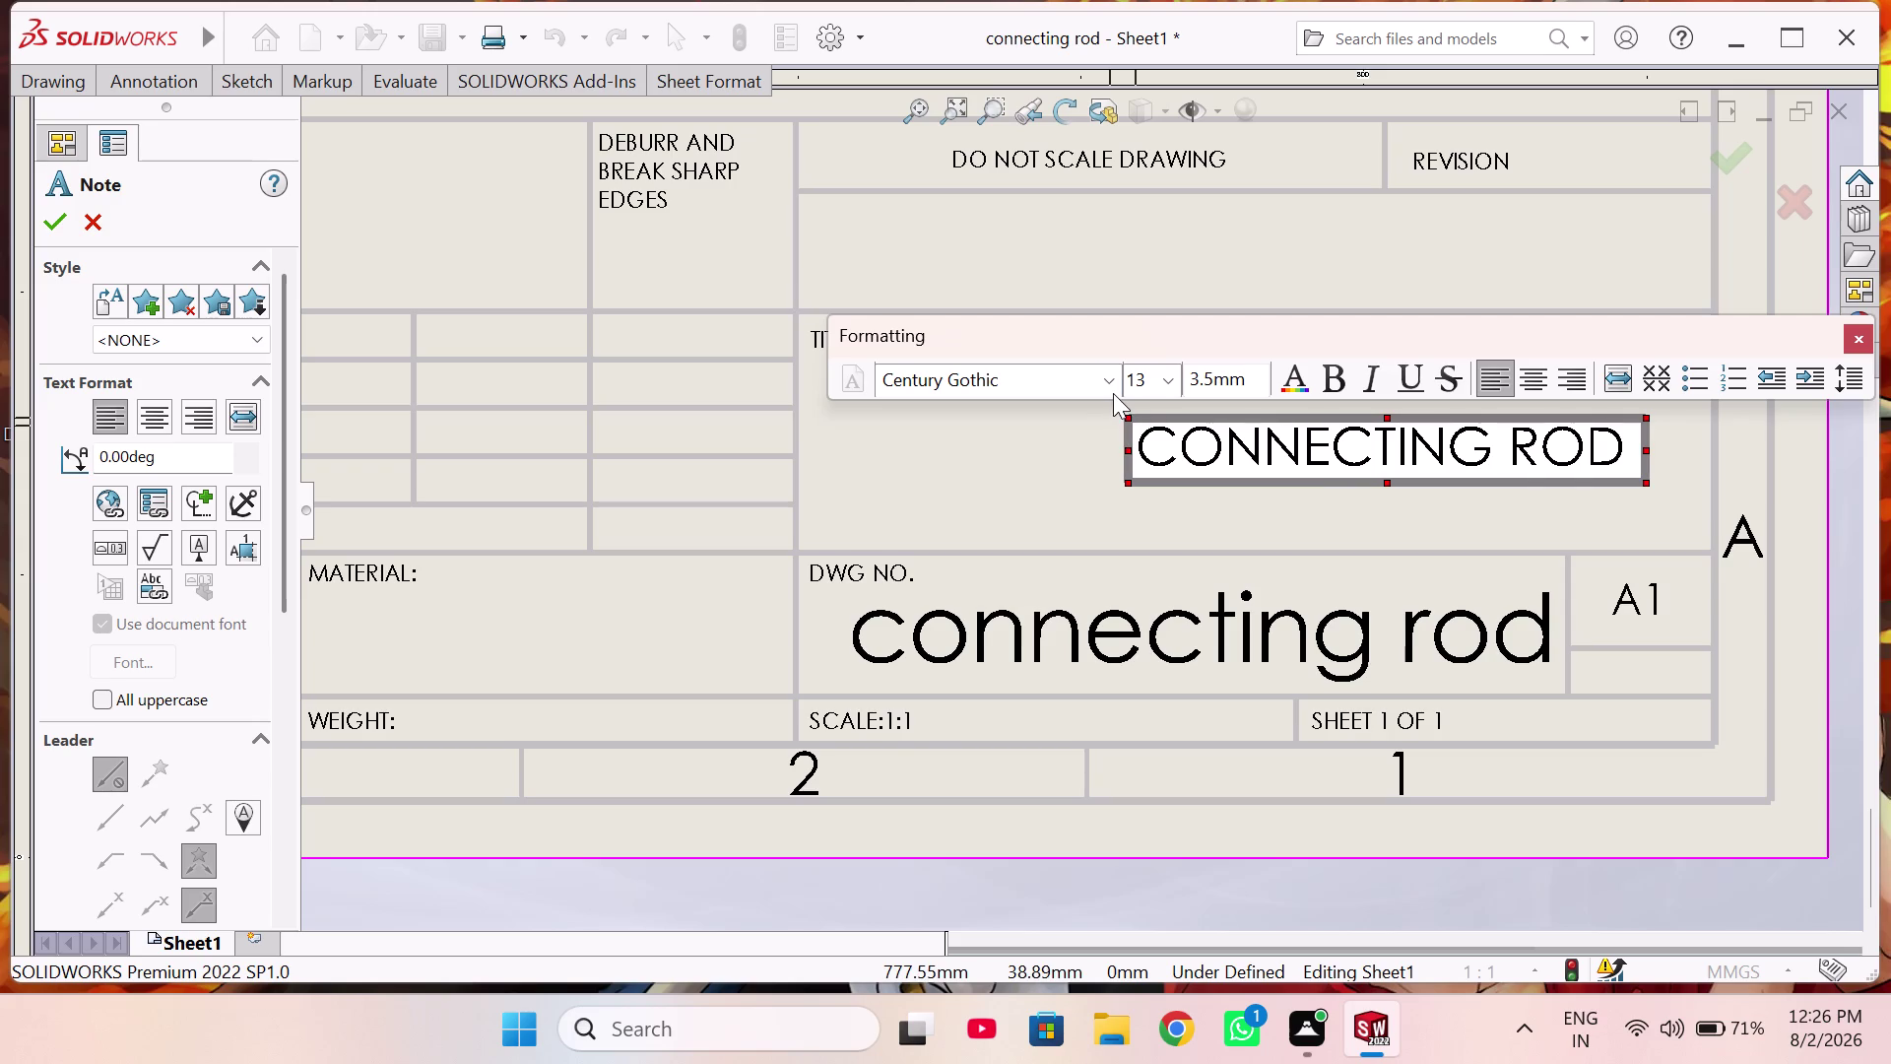
Format the title note as bold Times New Roman, size 20, all uppercase.
click(1112, 391)
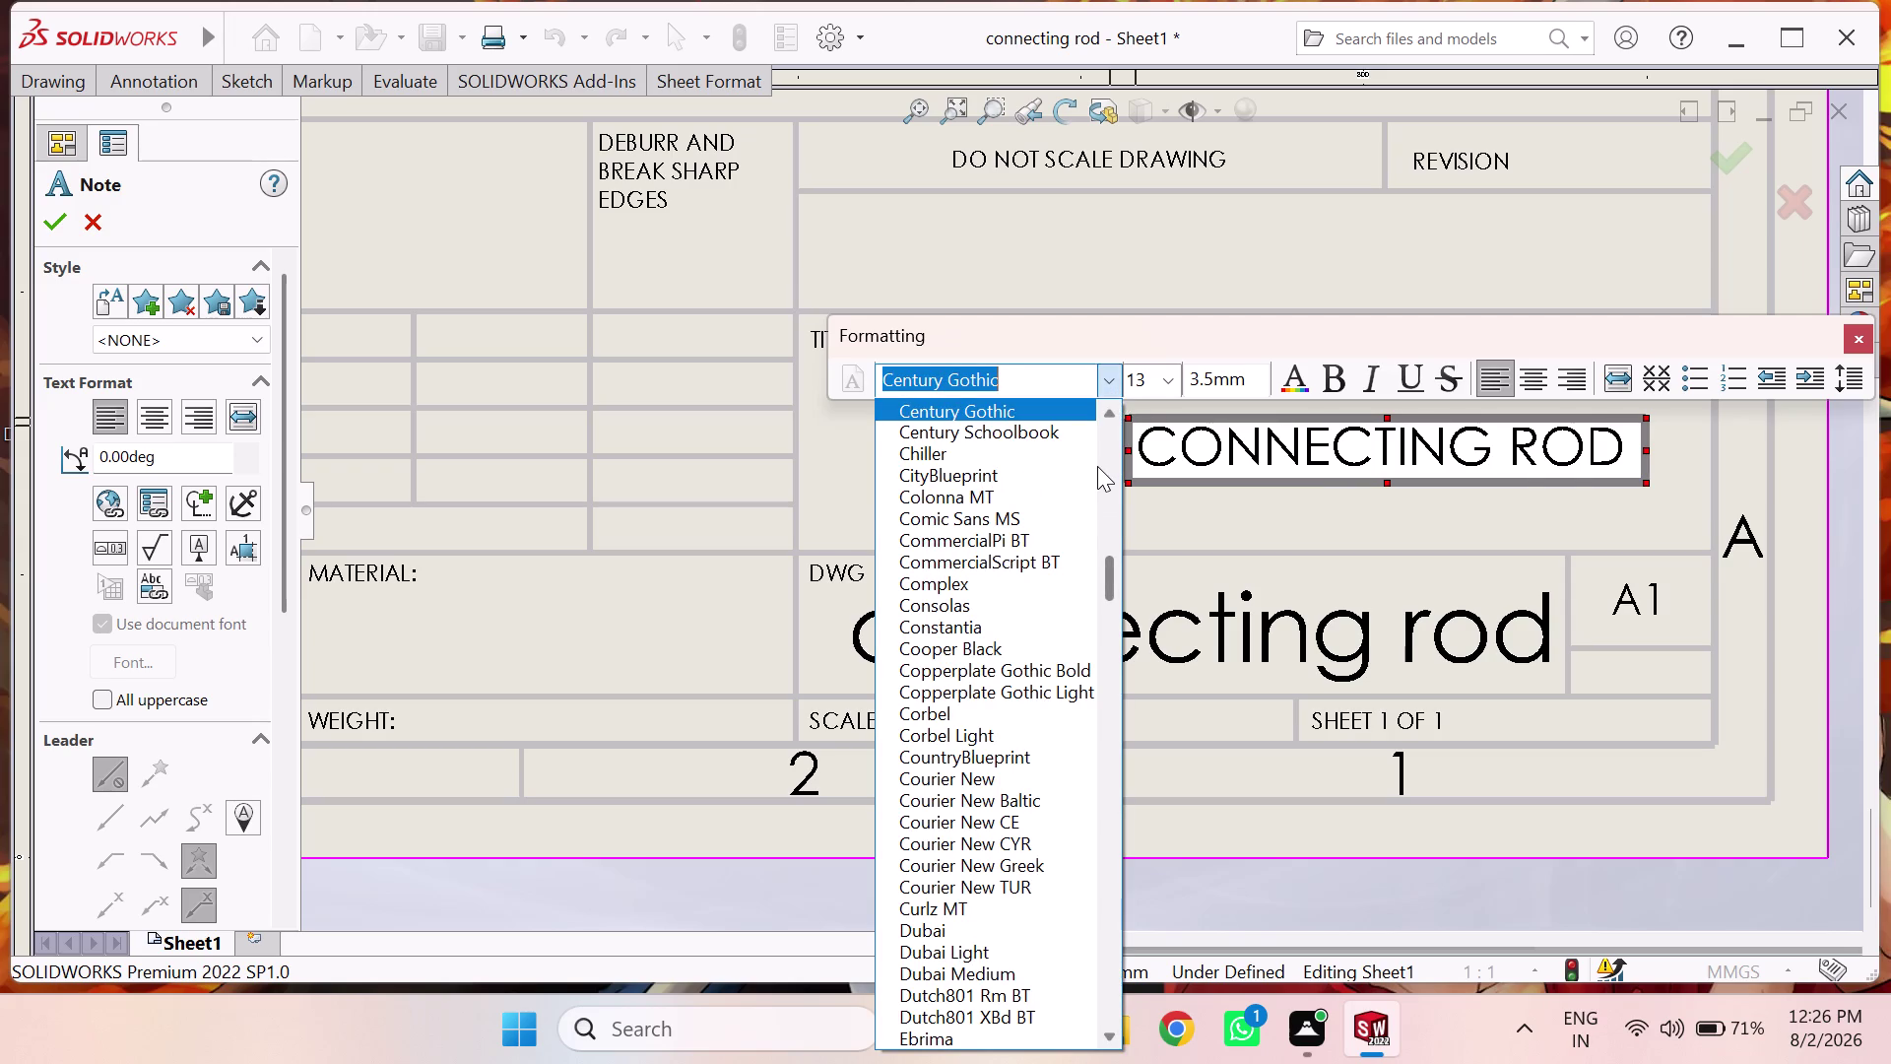
text(TIMES)
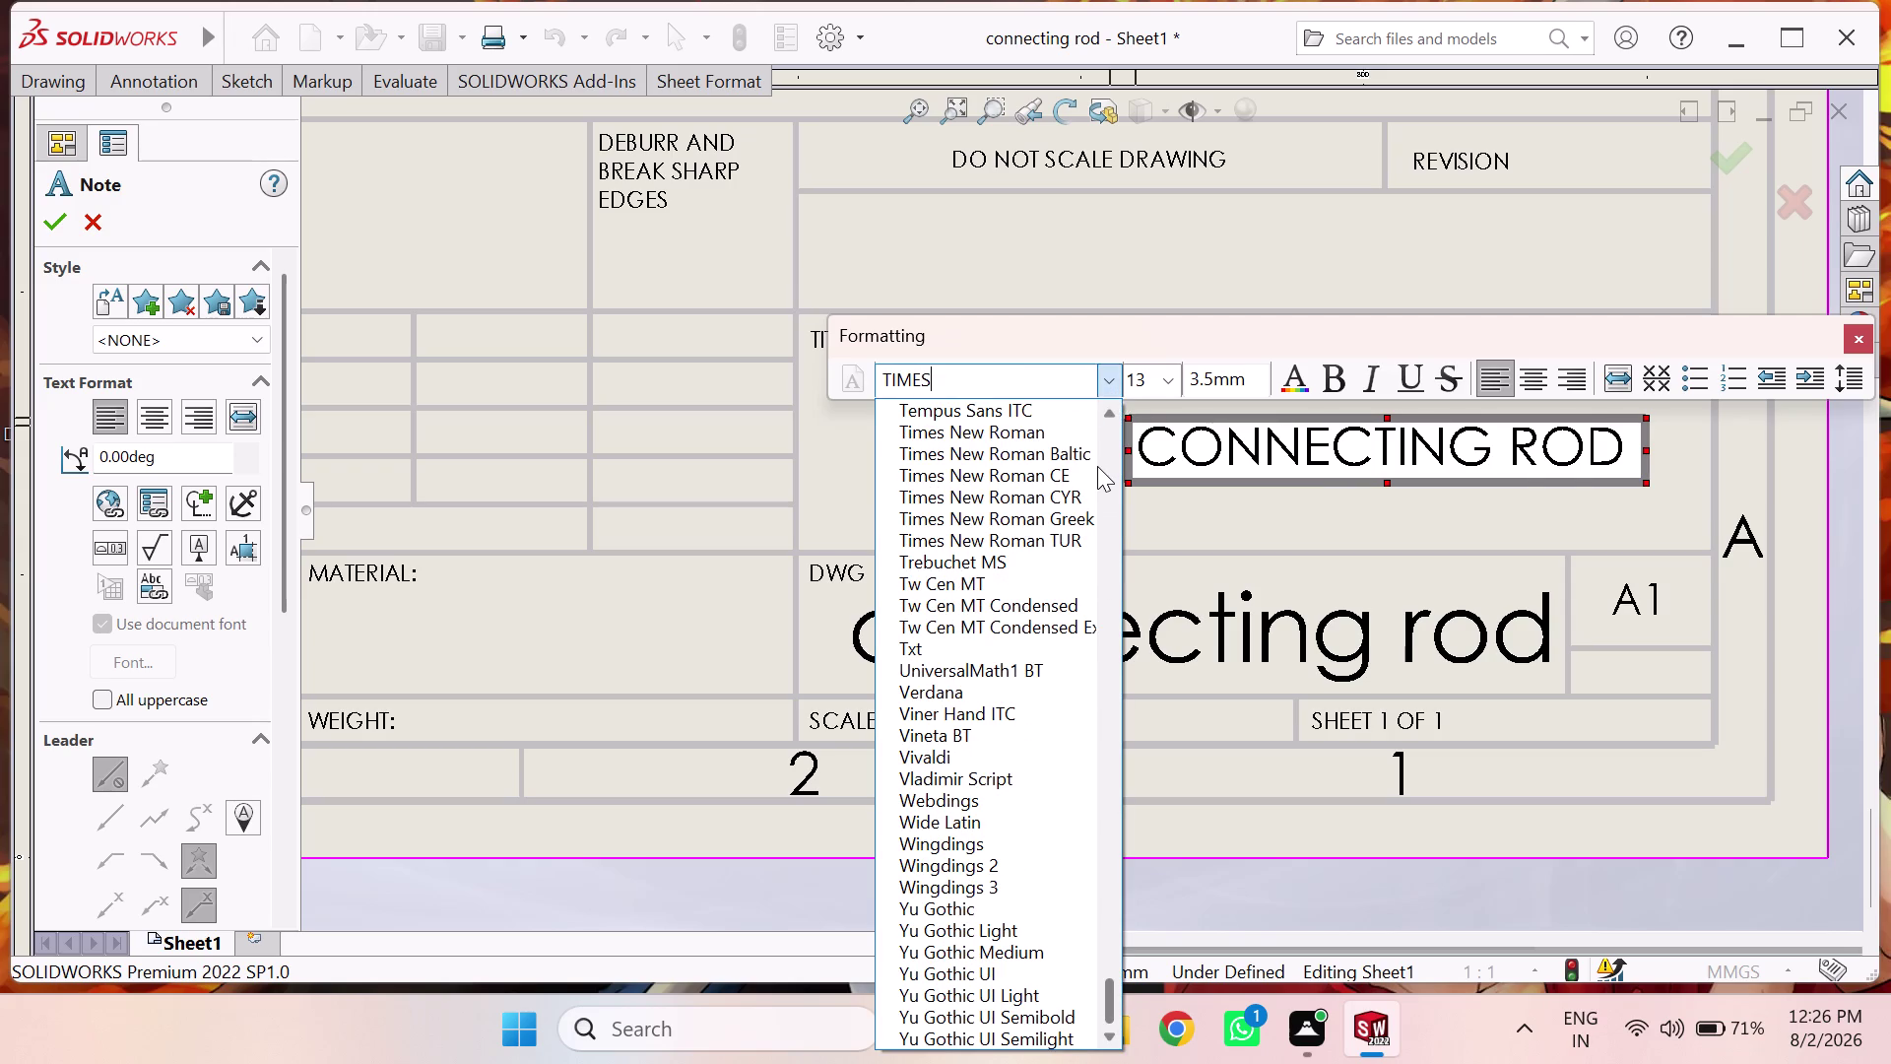
click(990, 432)
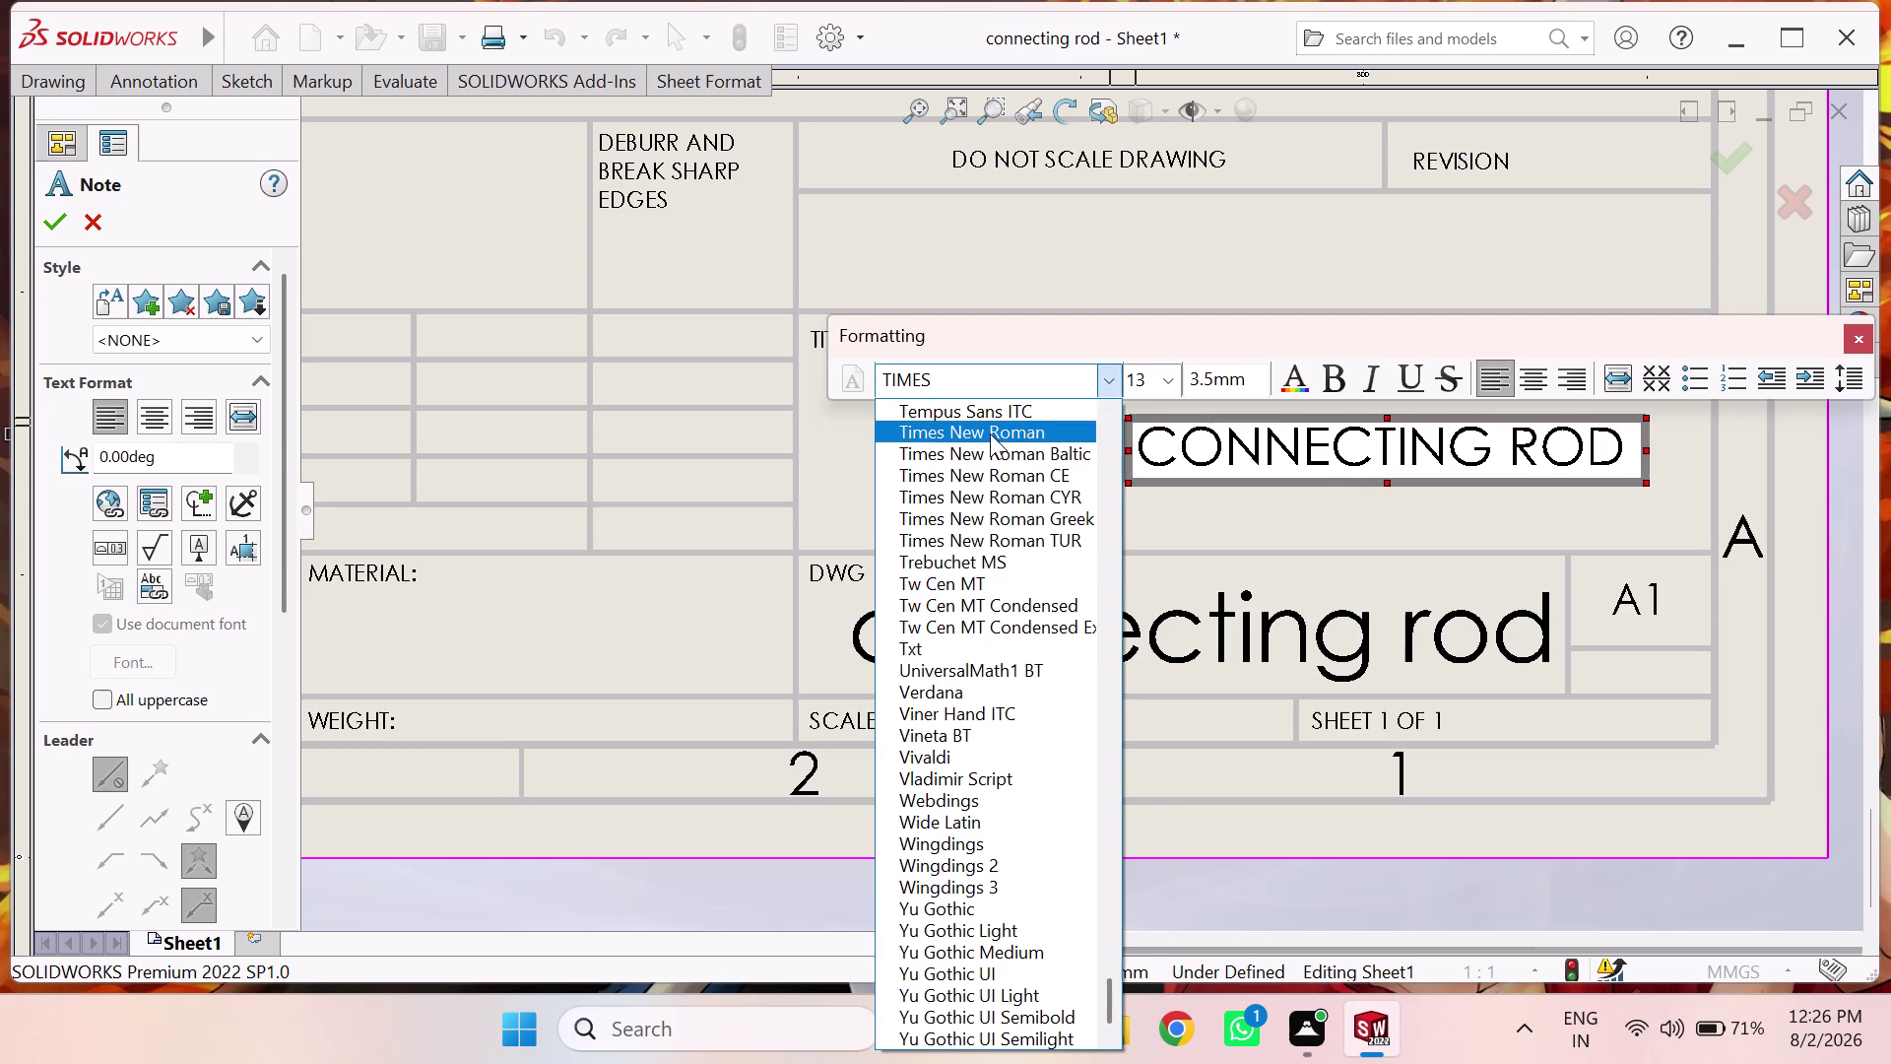
click(1342, 379)
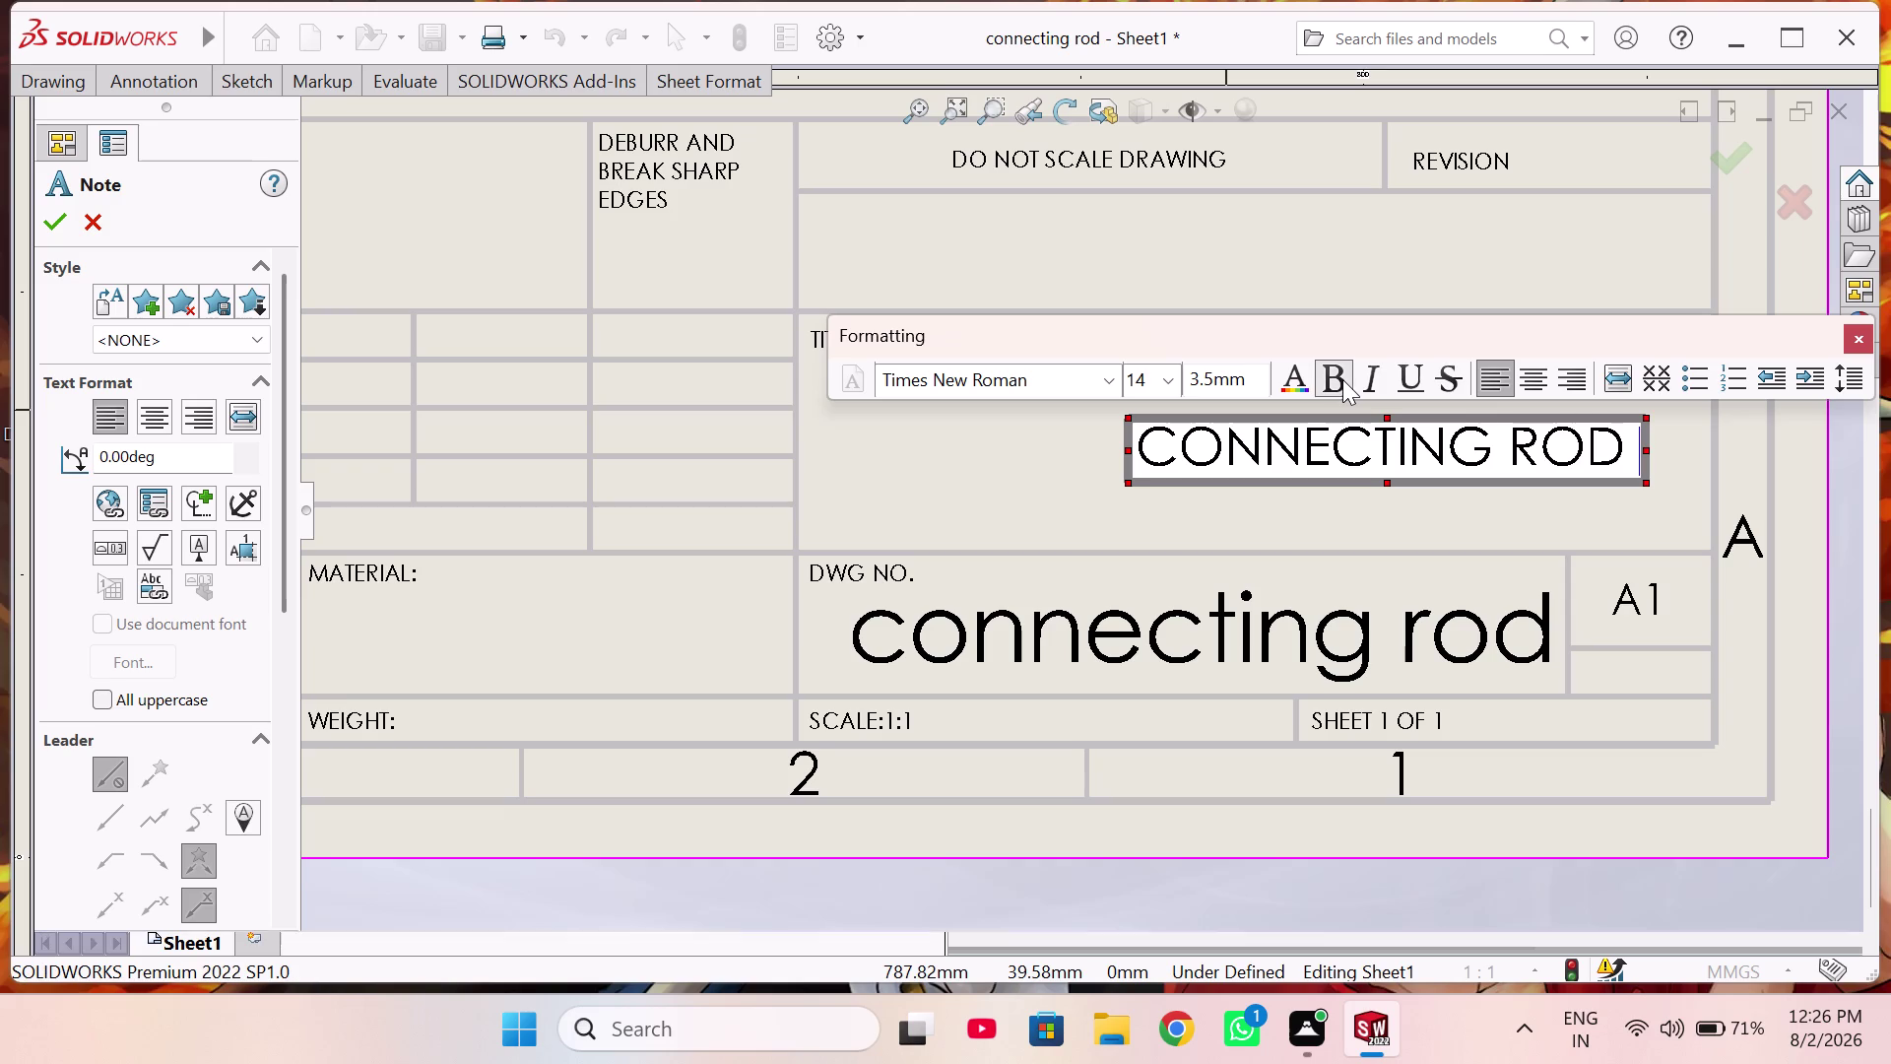
click(1341, 379)
click(1341, 379)
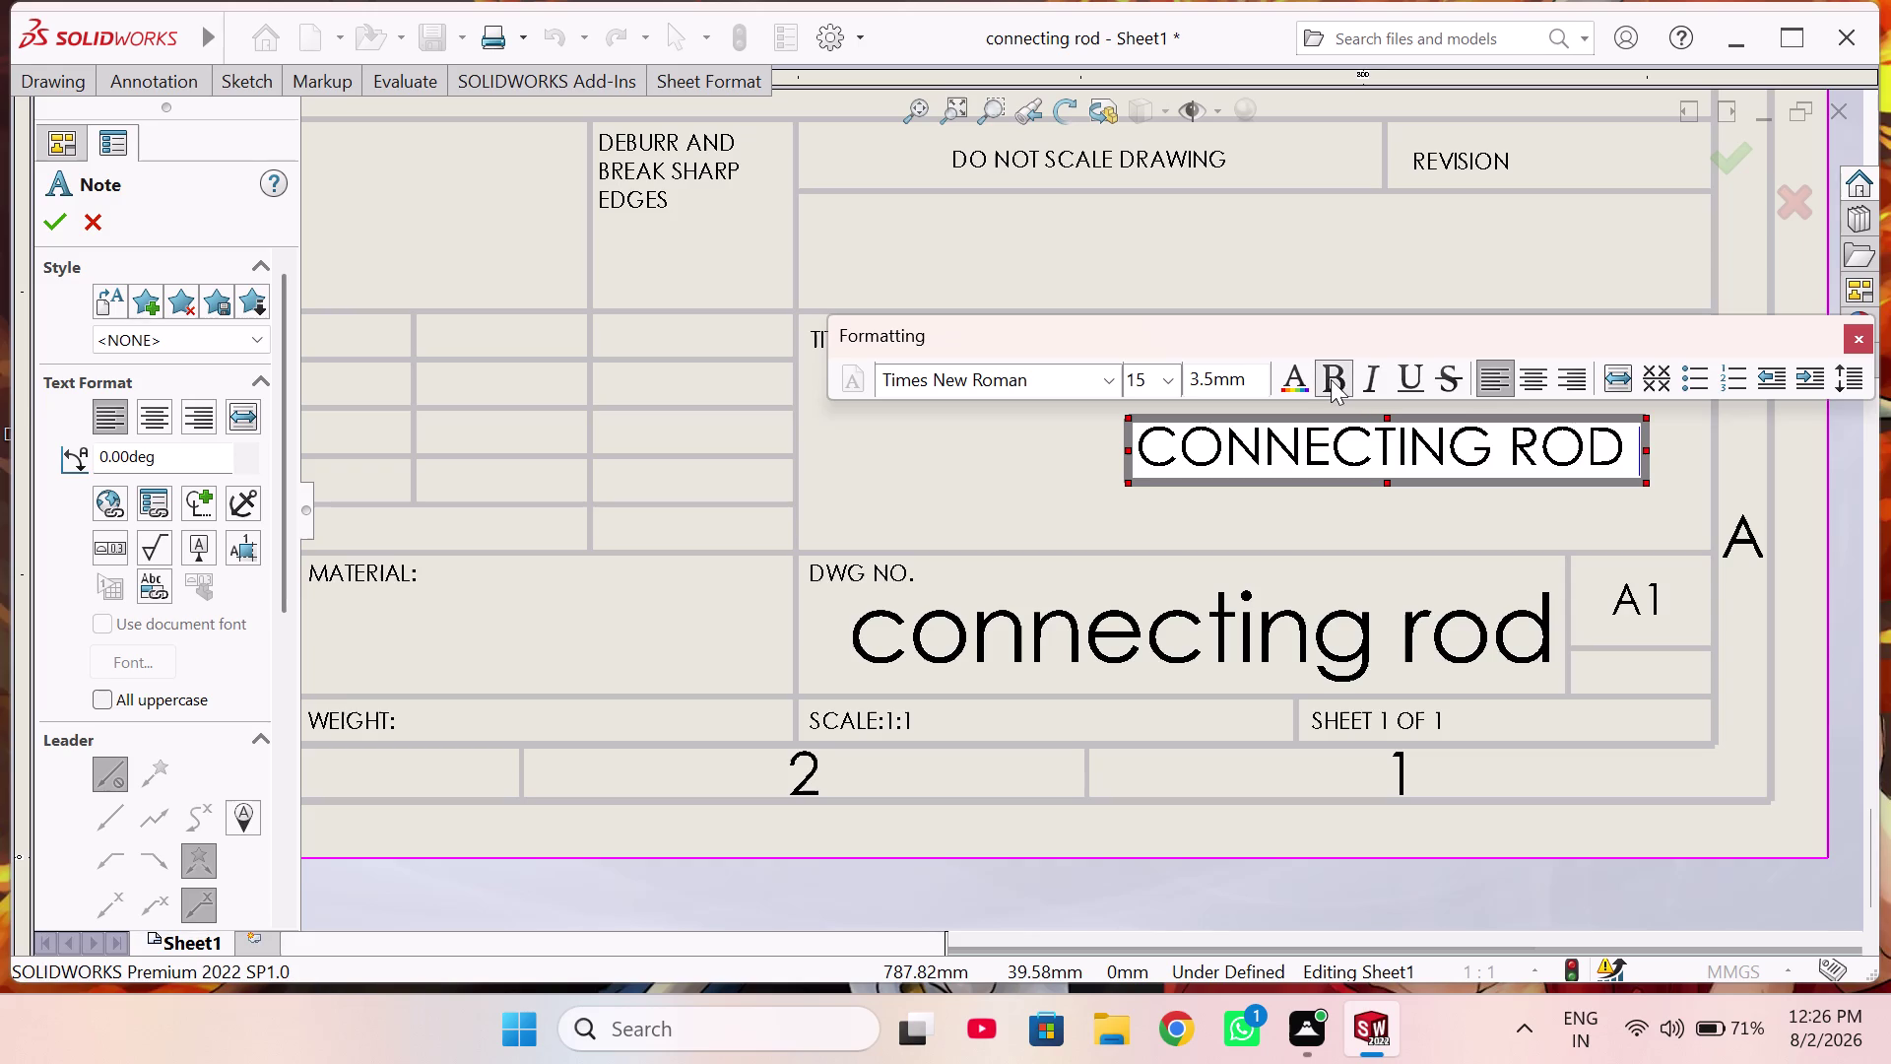
click(1171, 366)
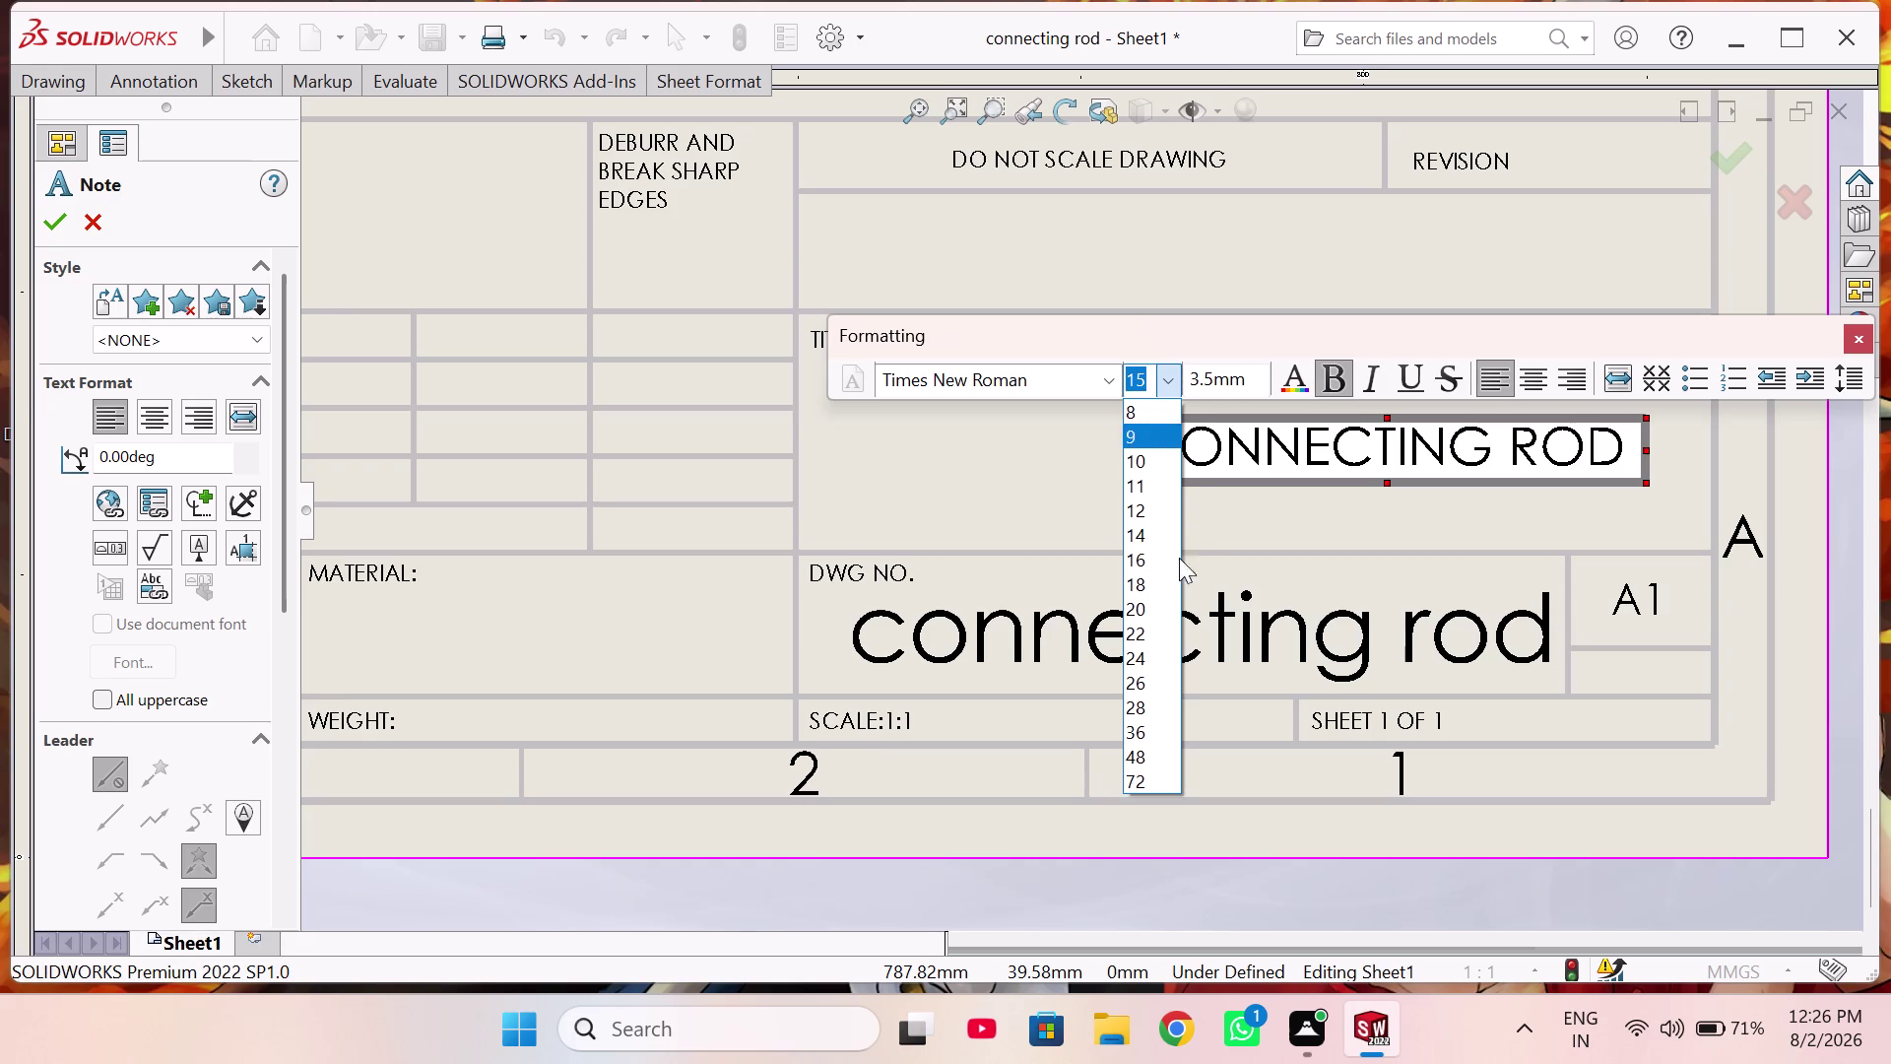
click(1163, 599)
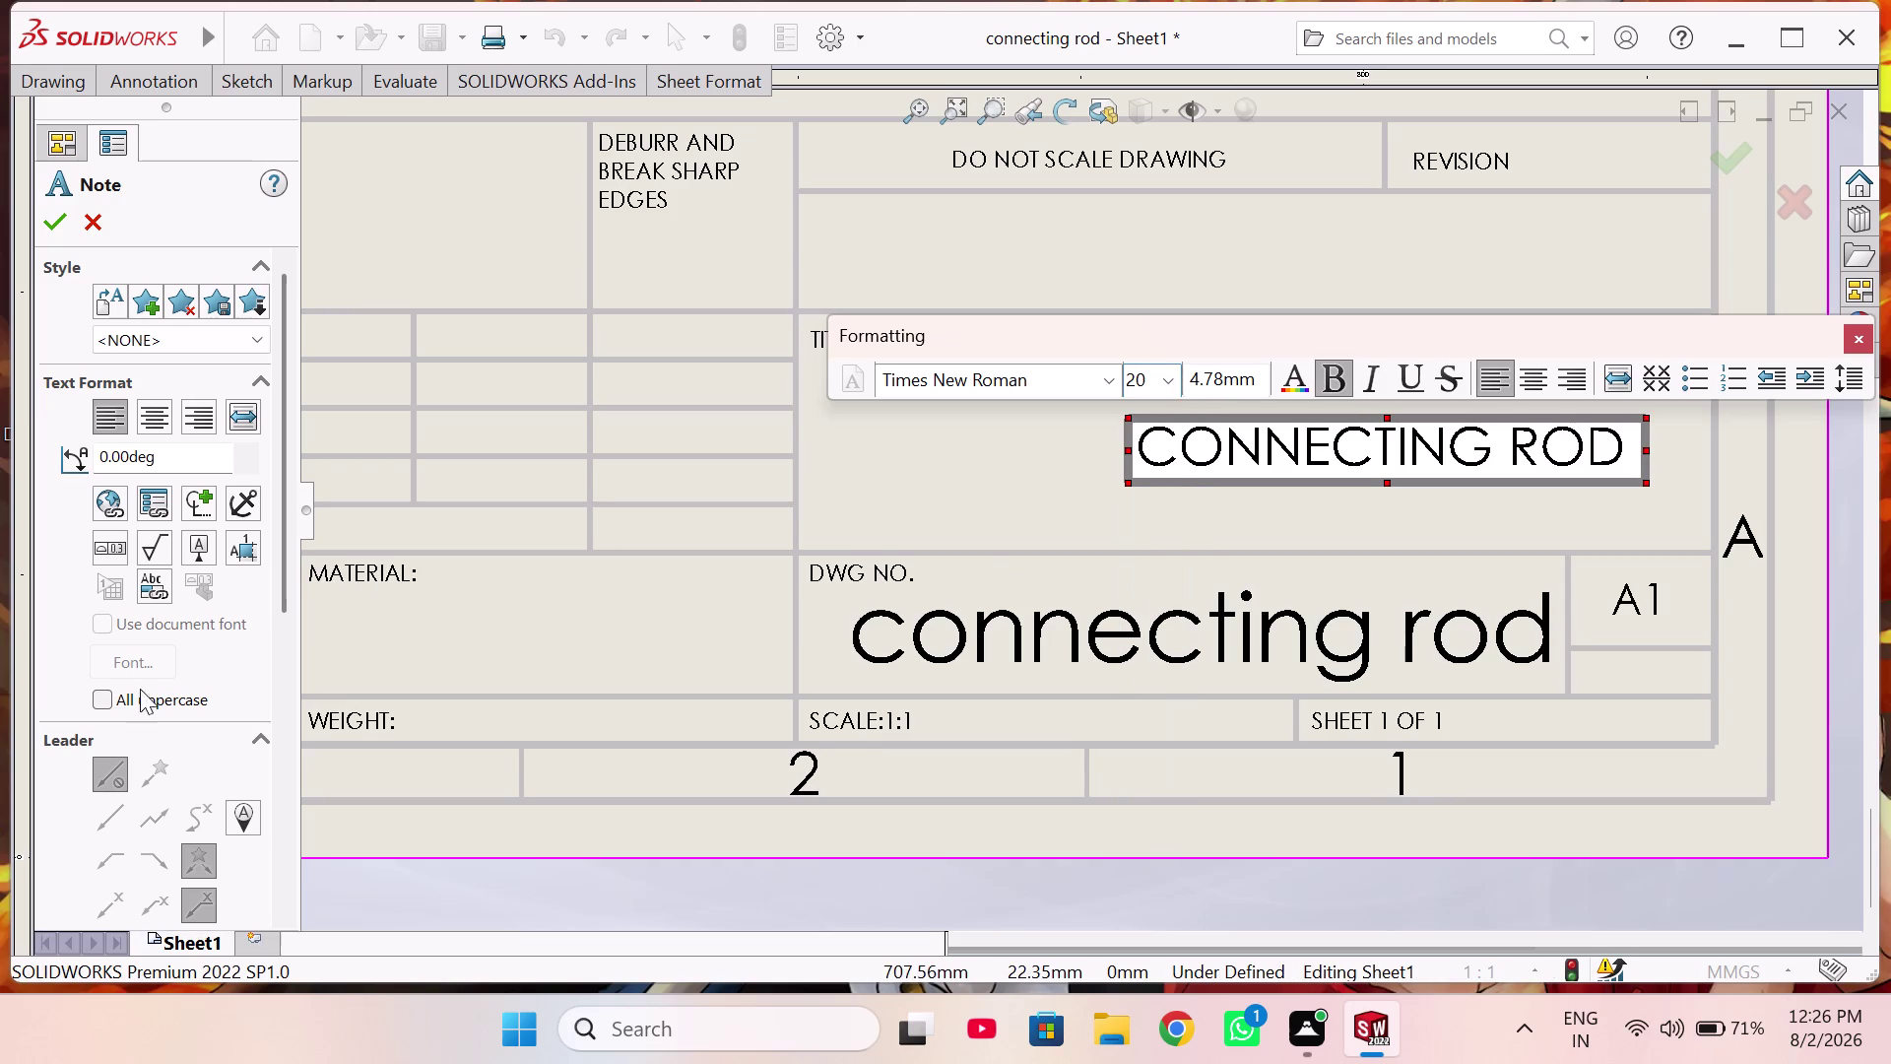
click(102, 706)
click(915, 472)
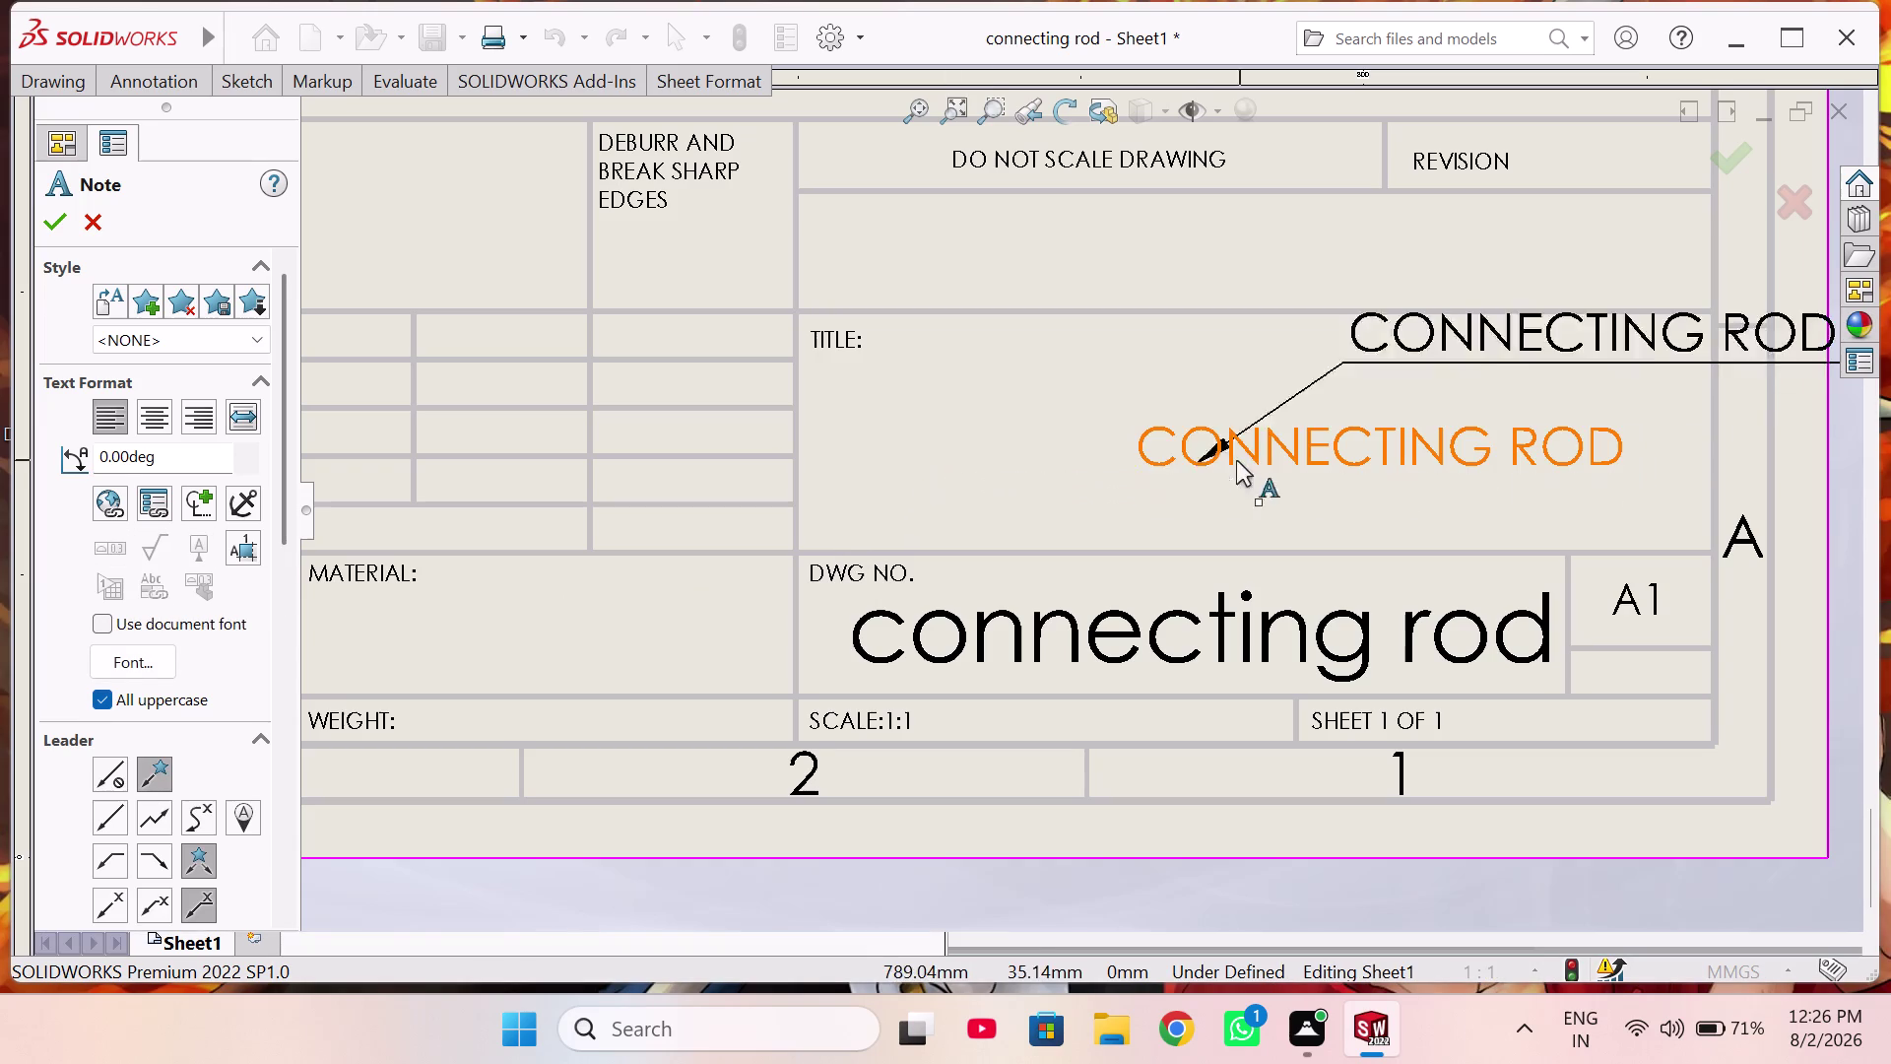
key(Escape)
Center the title note in the TITLE box and reapply Times New Roman.
drag(1247, 438, 1104, 421)
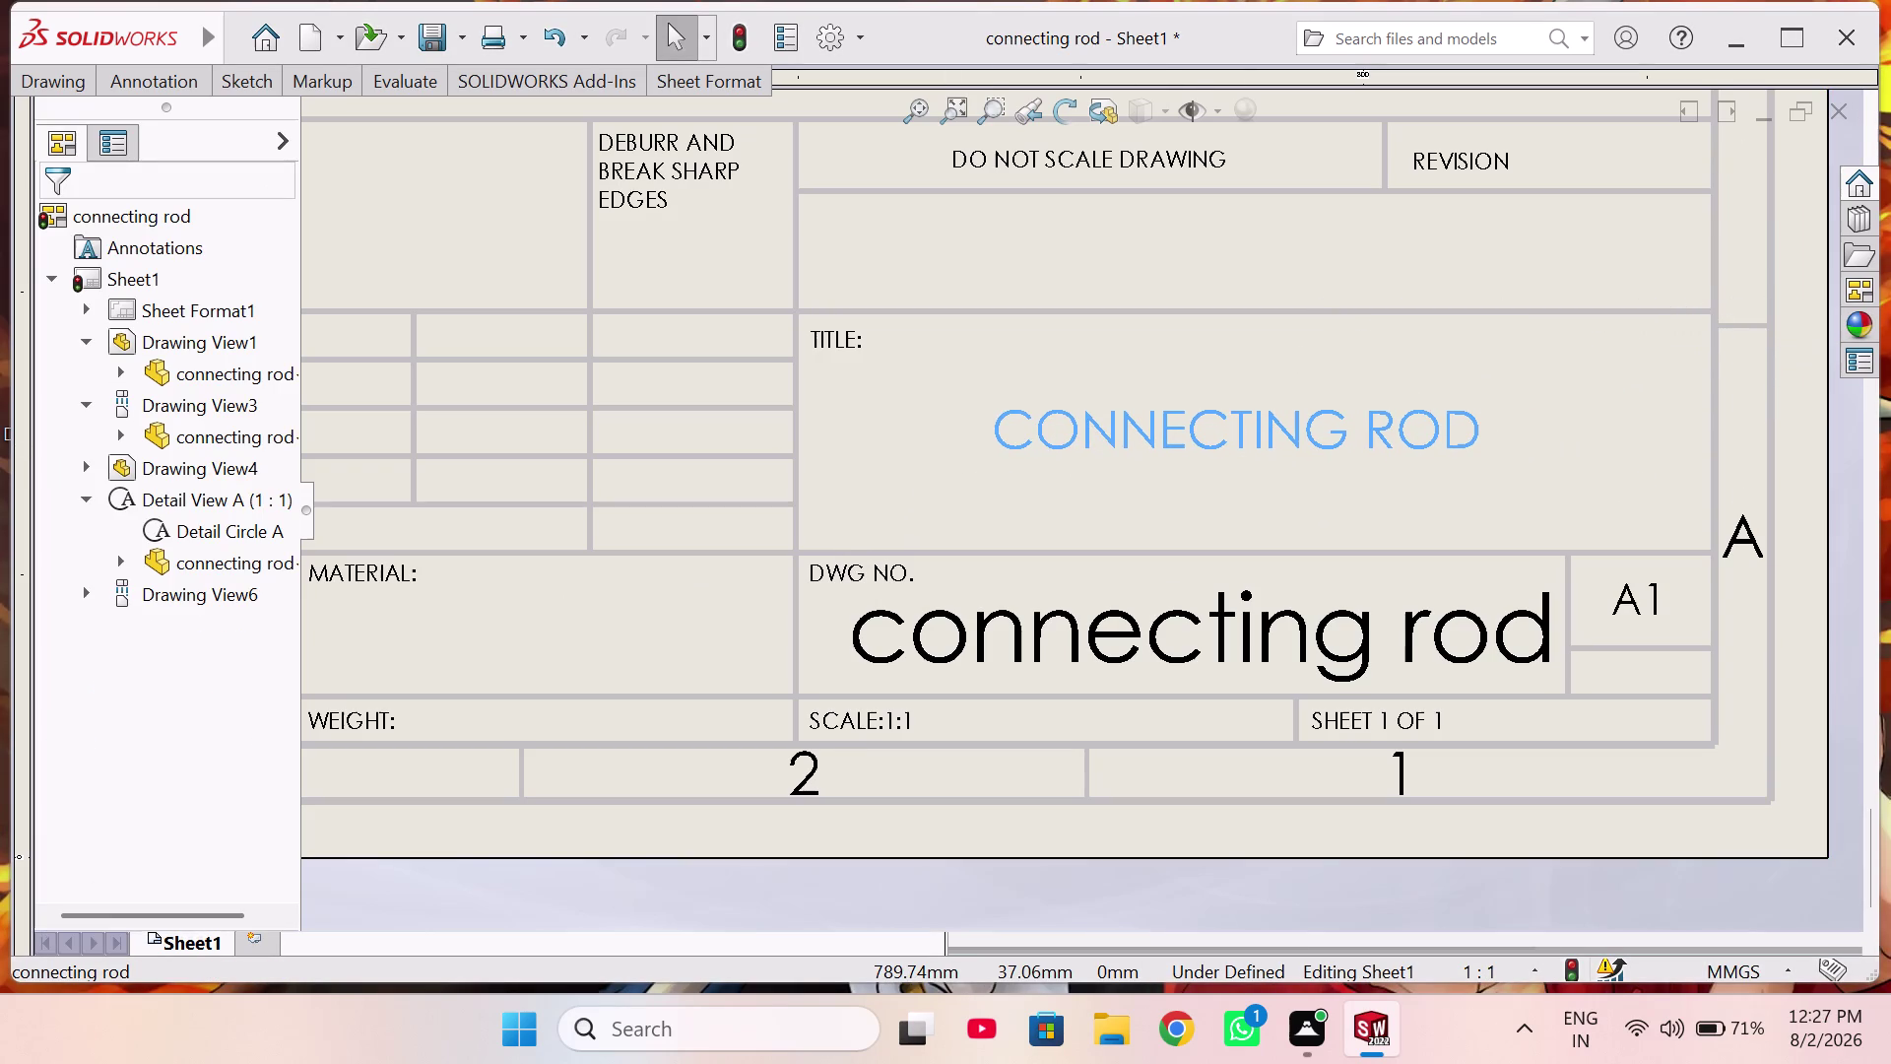
click(1153, 434)
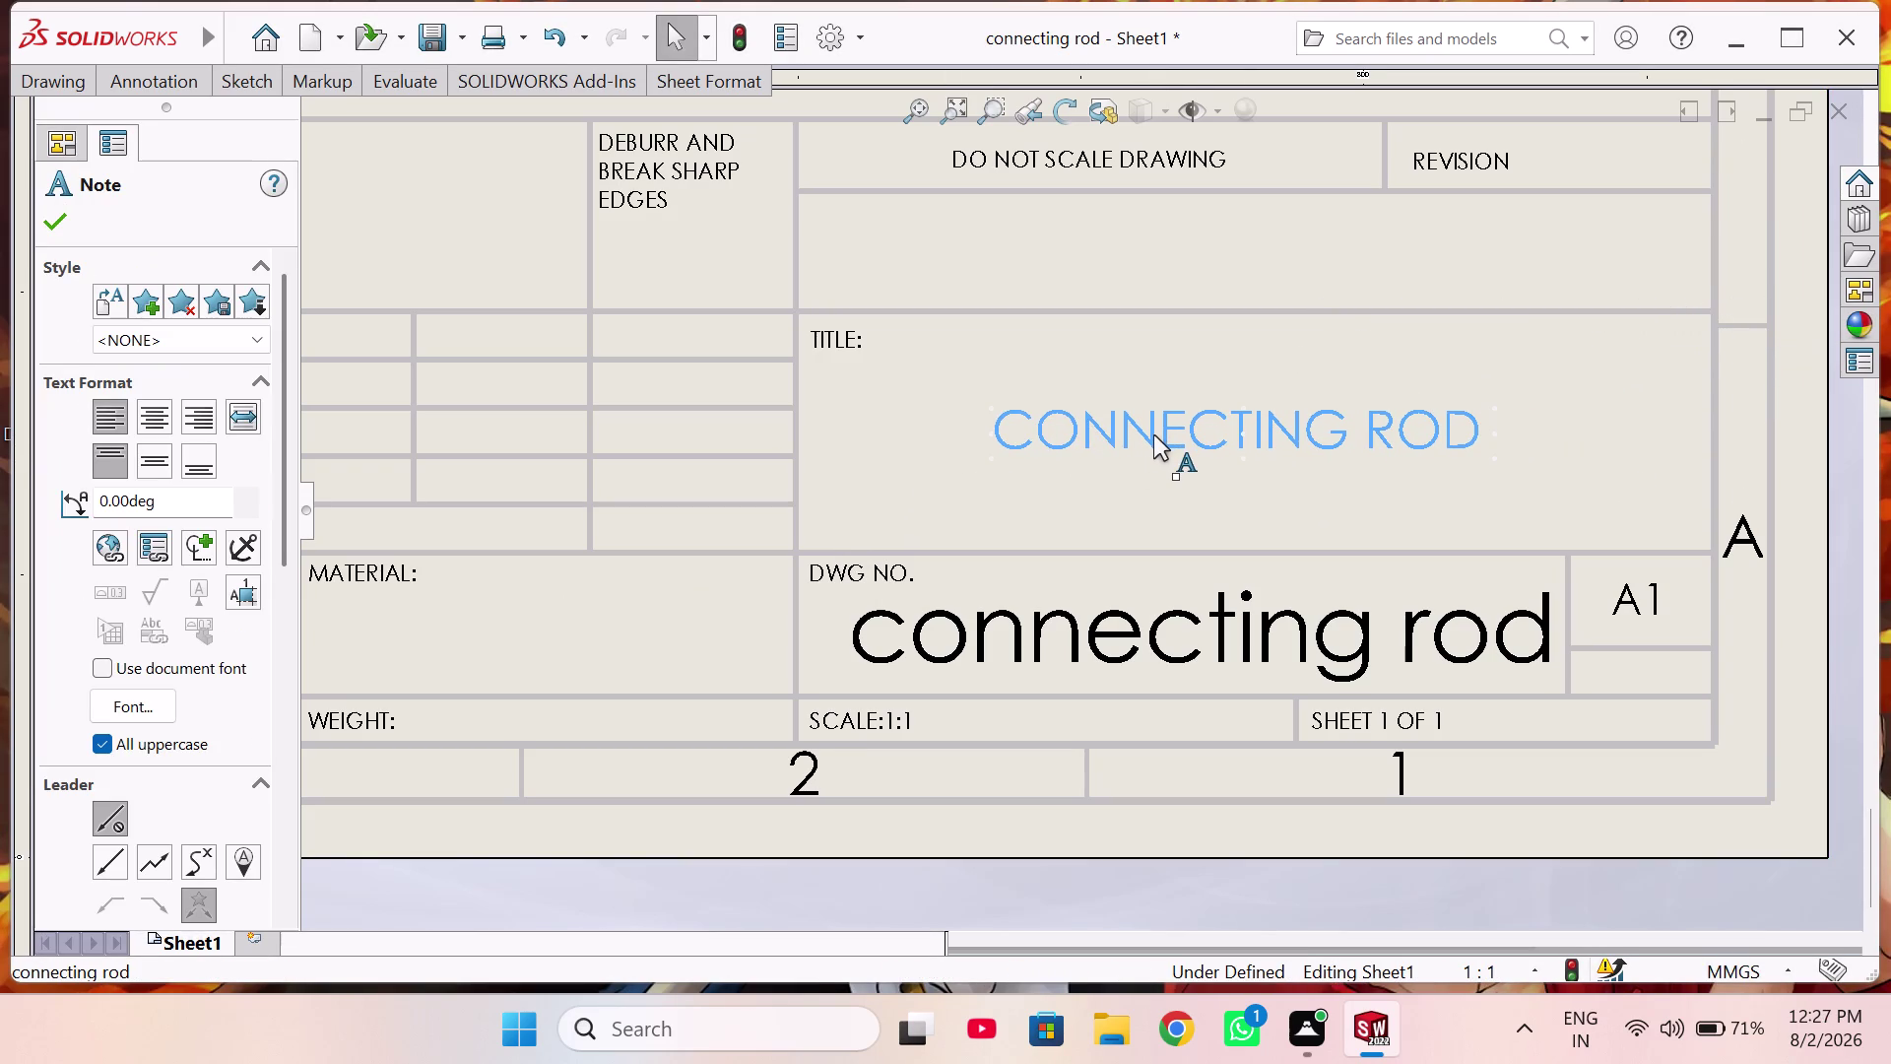
double_click(1153, 434)
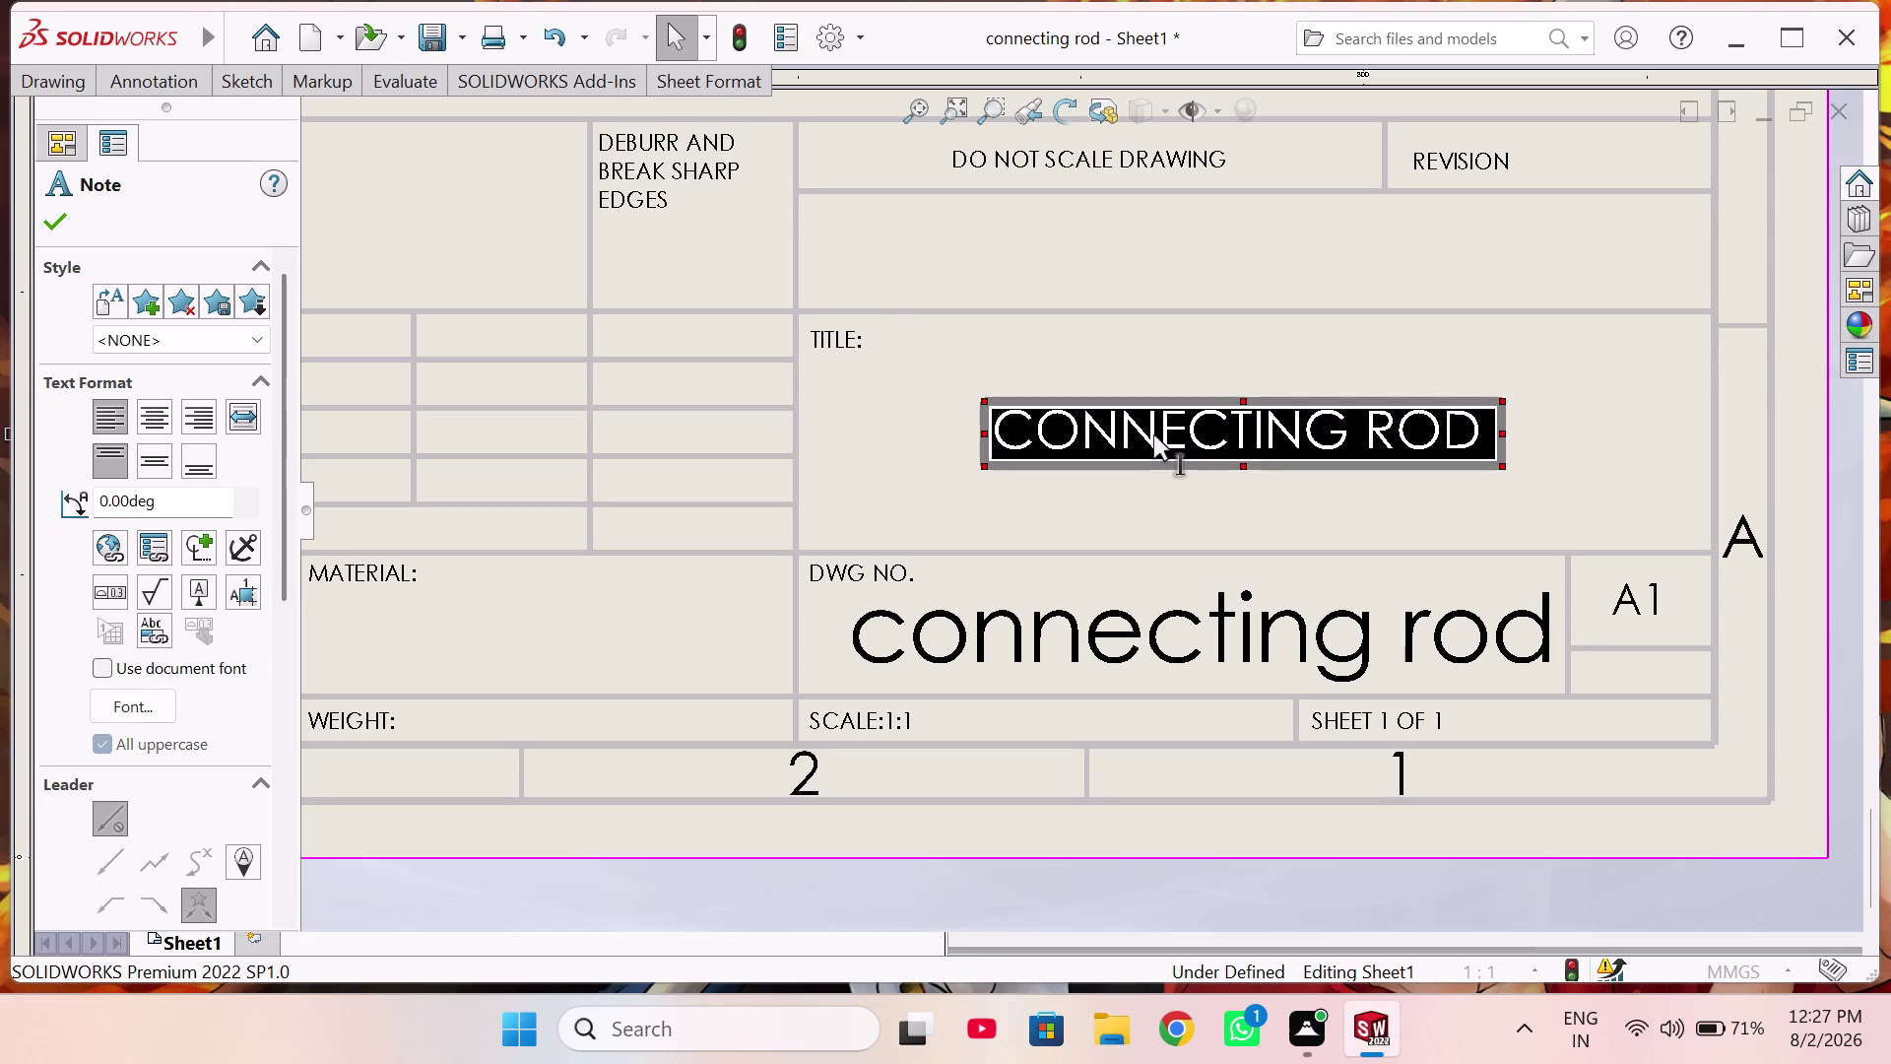
click(1111, 357)
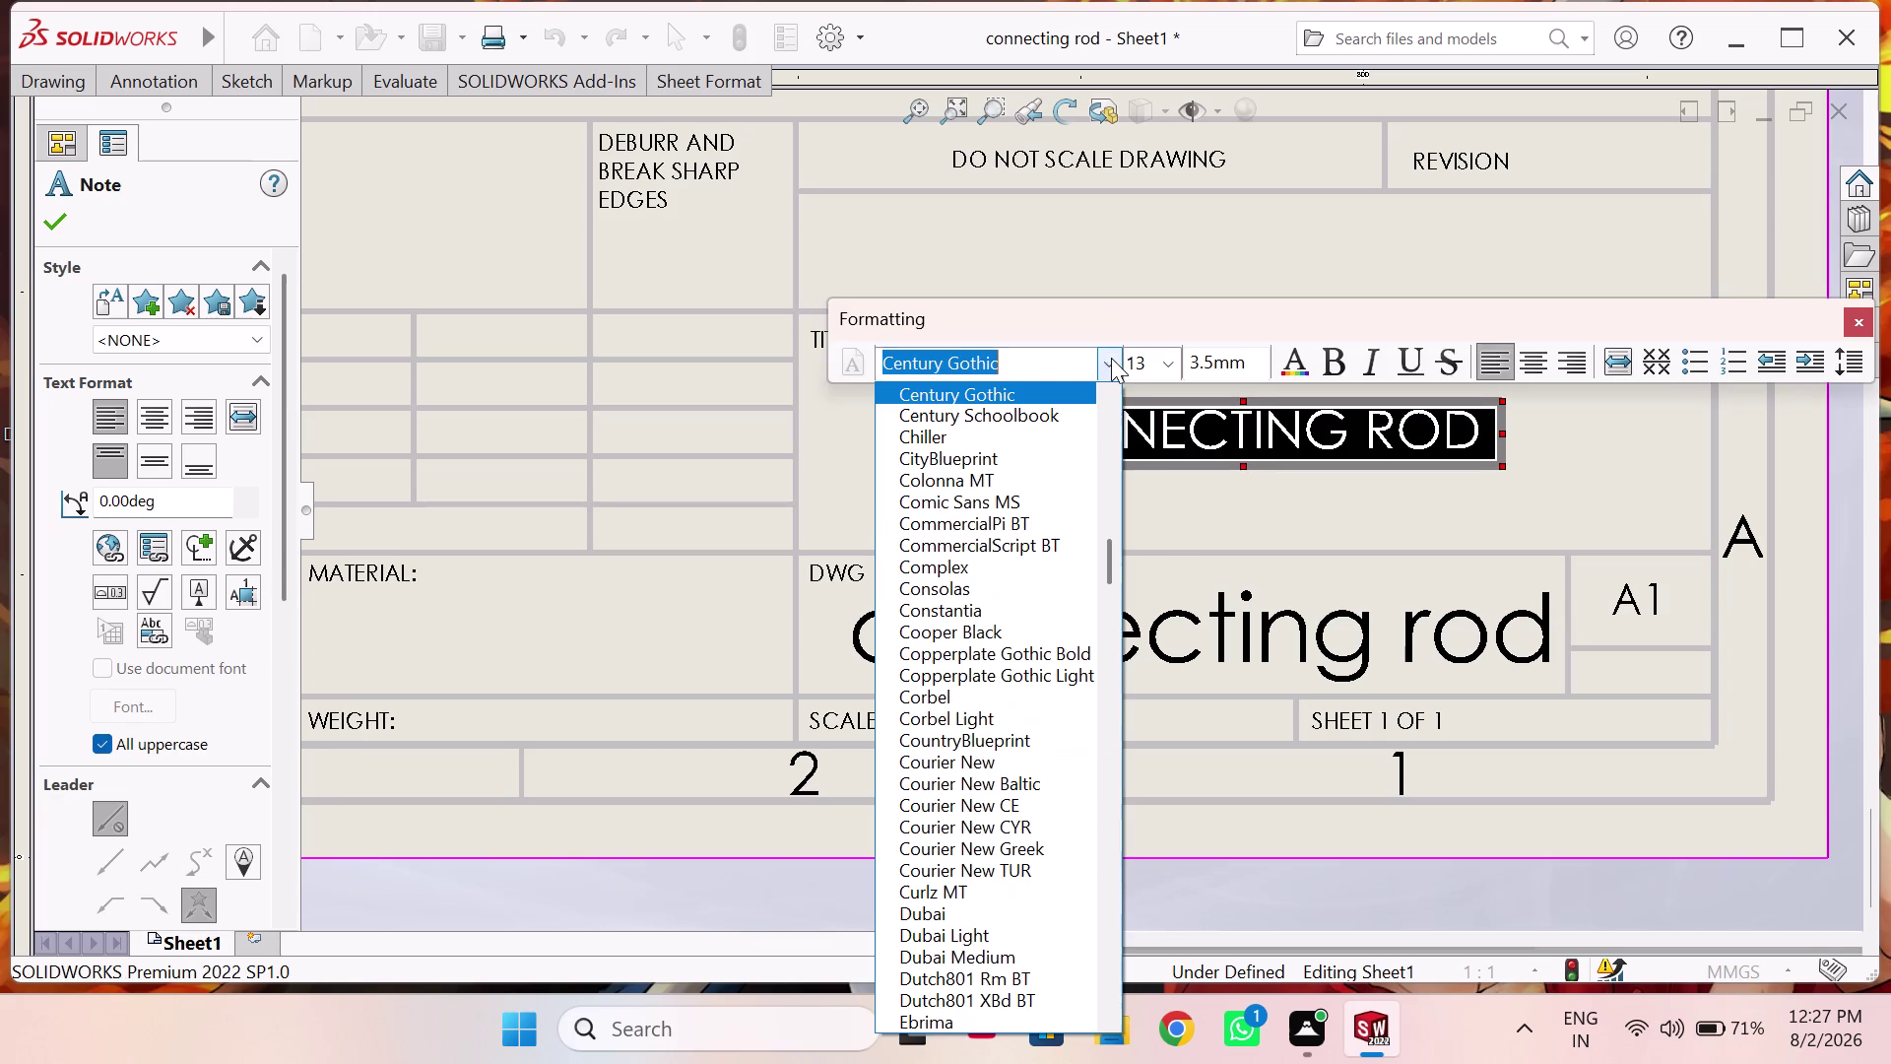
text(TI)
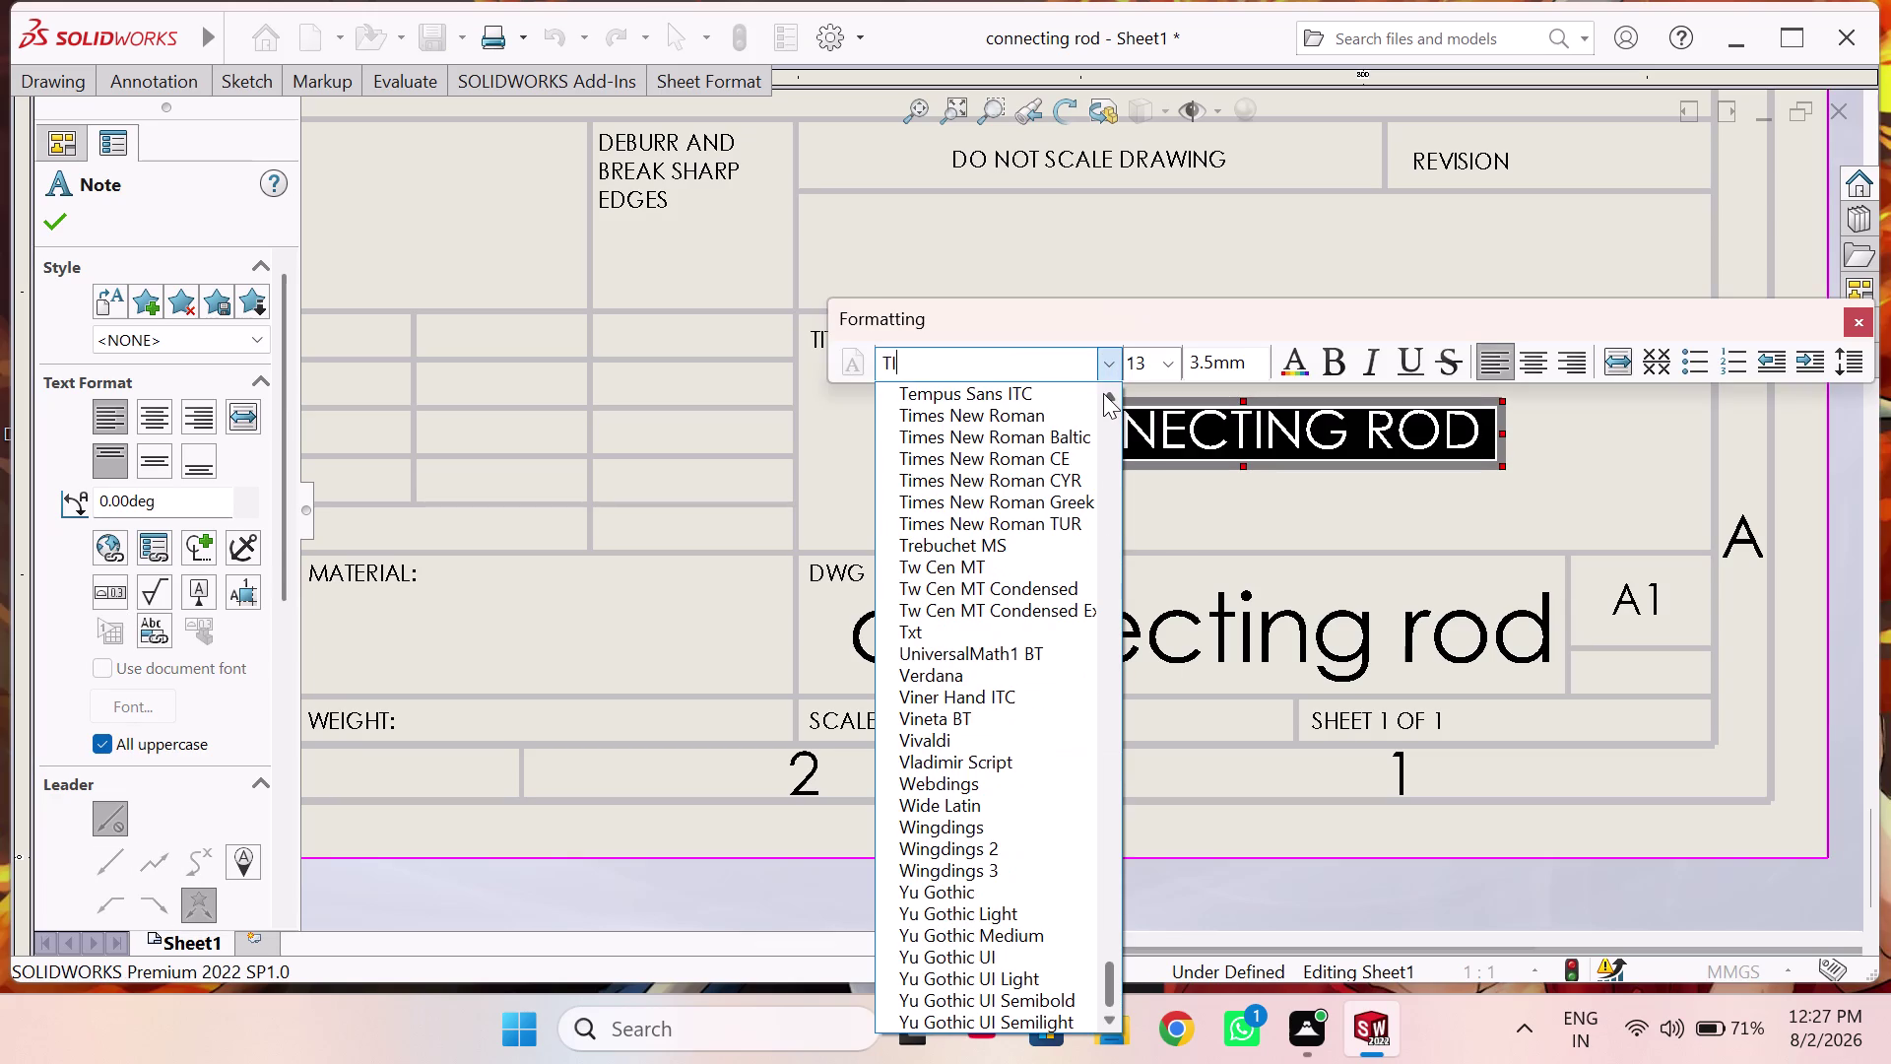
text(MES)
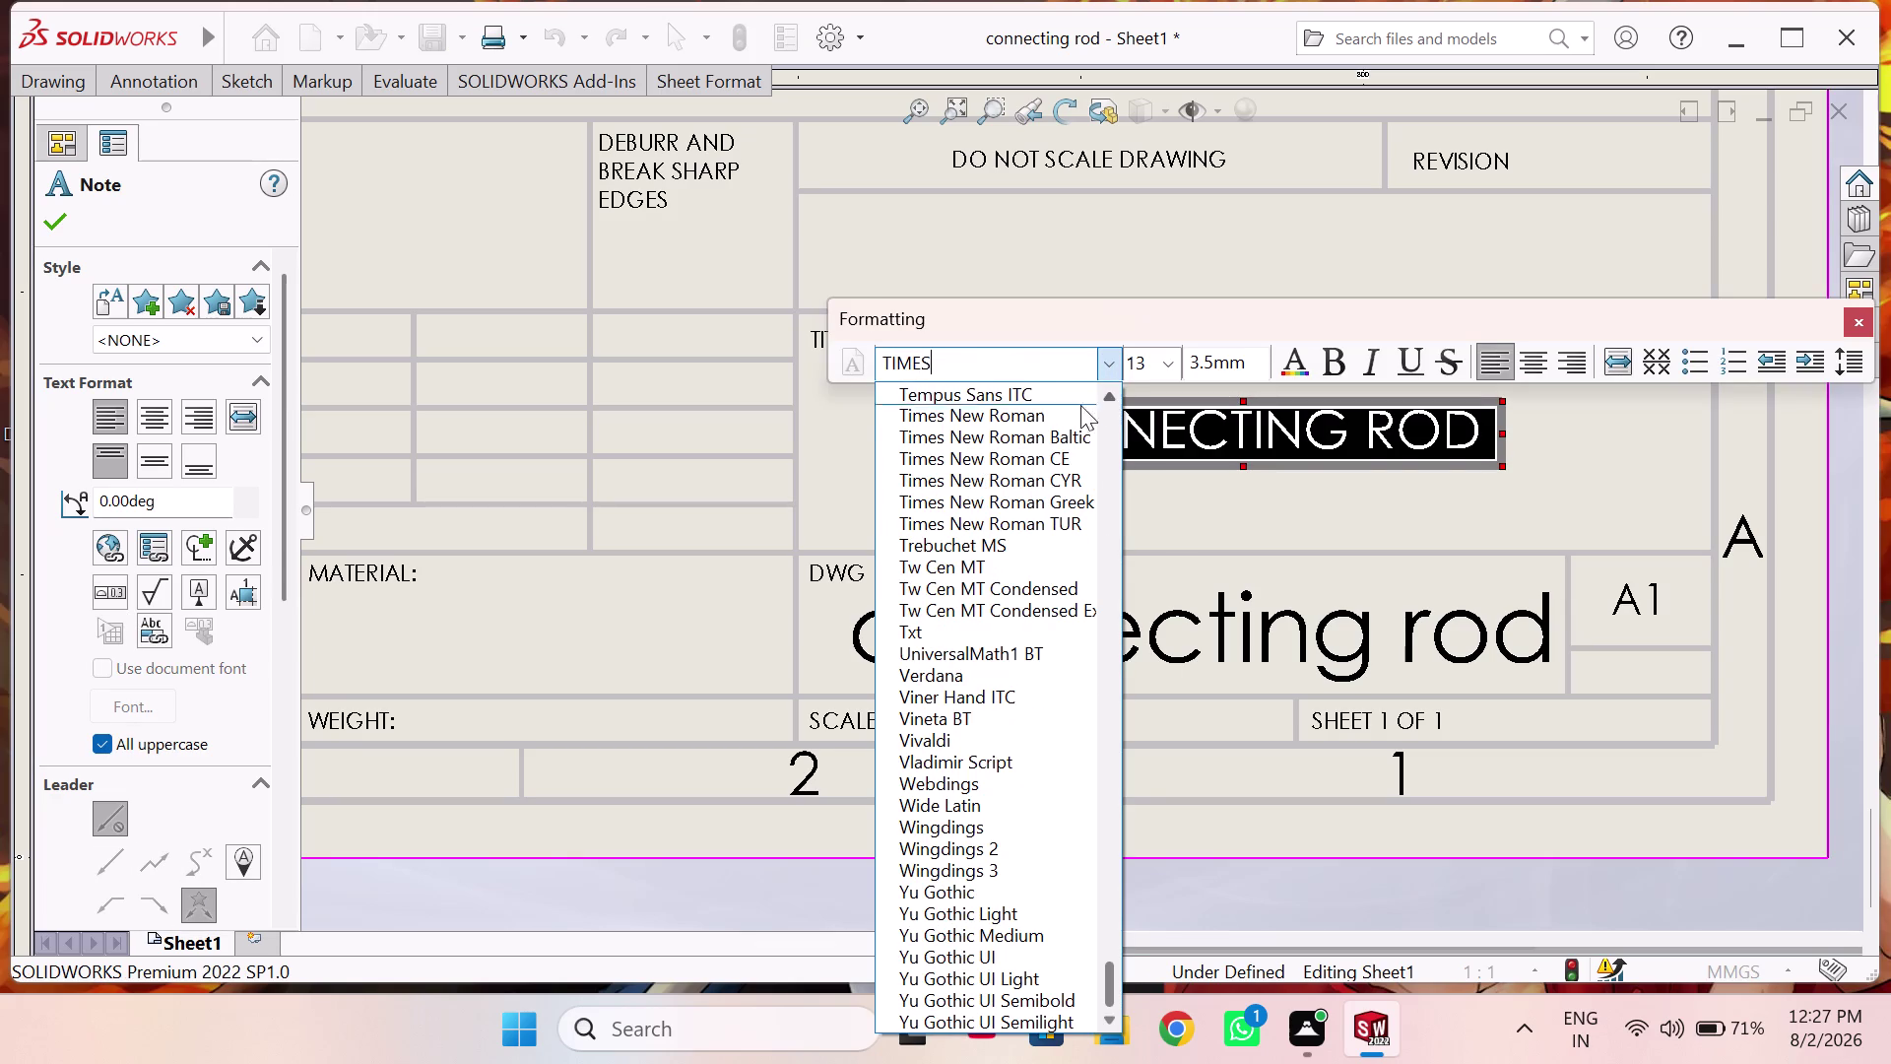
click(1066, 416)
click(1328, 358)
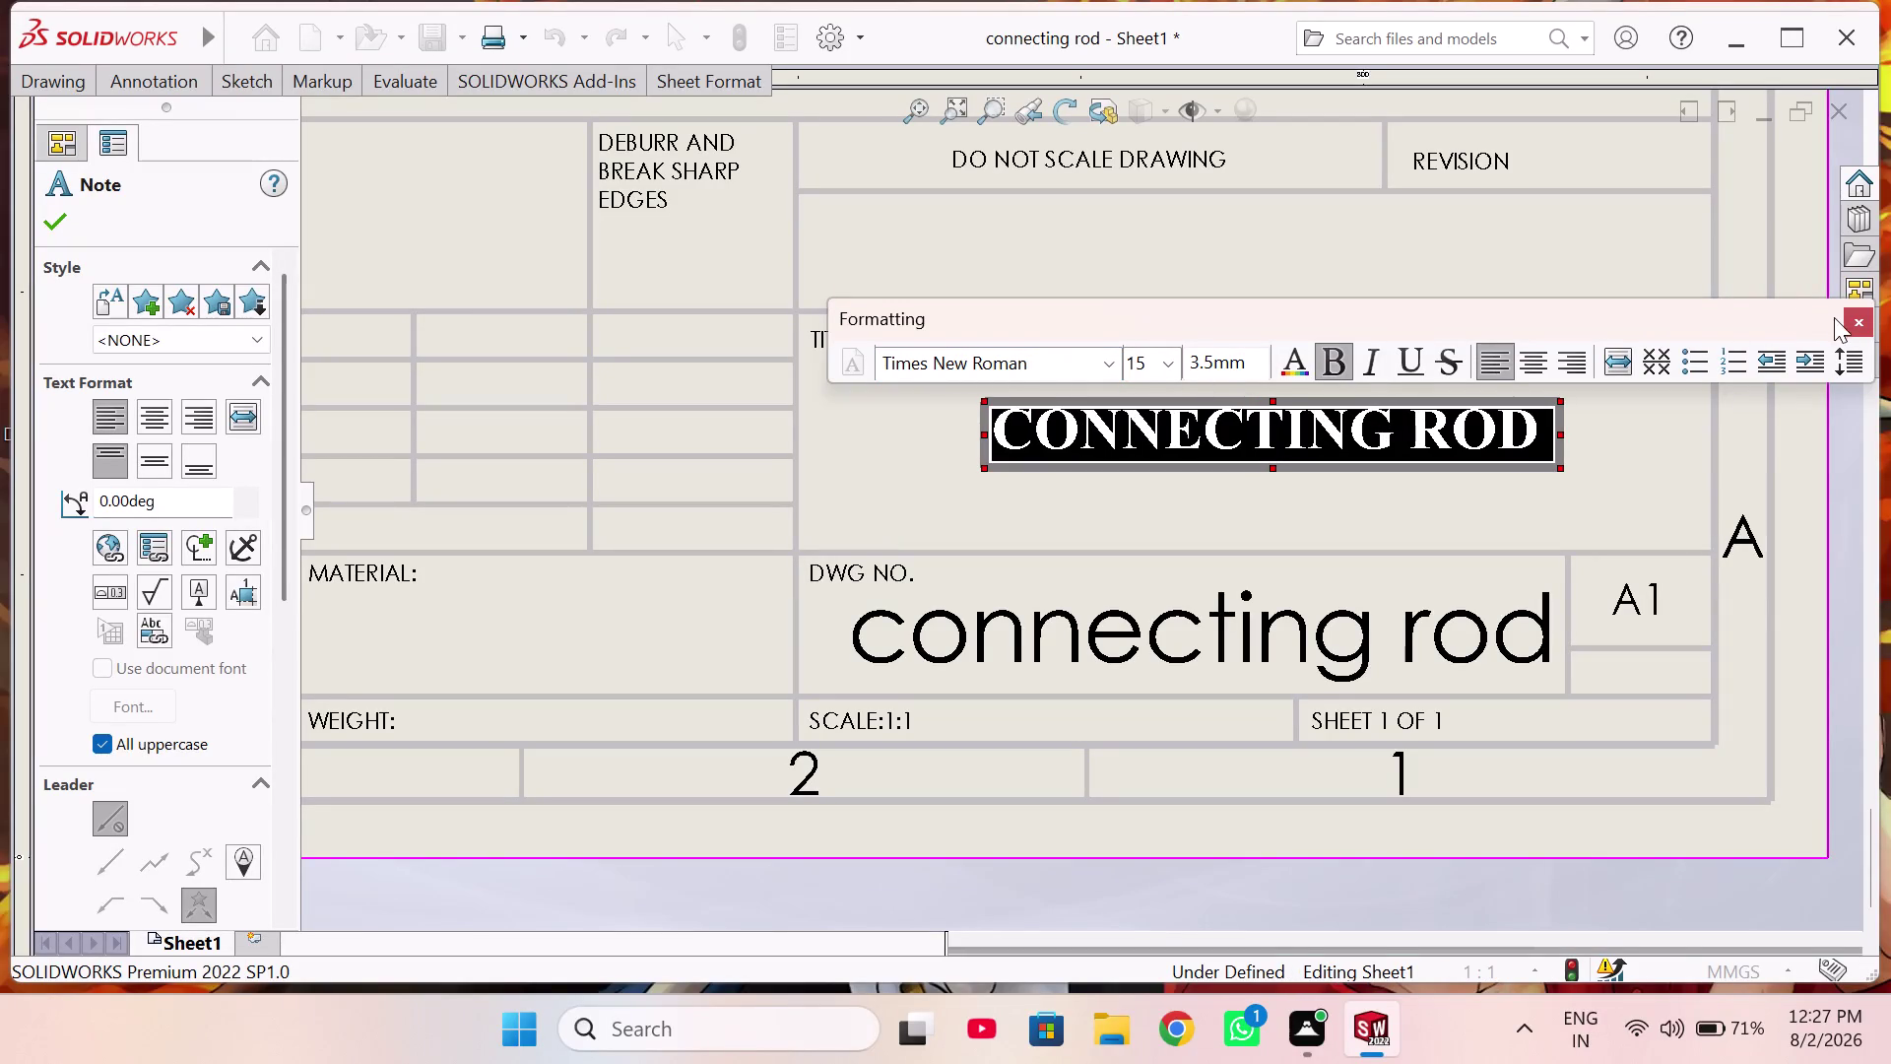
Set the CONNECTING ROD title size to 20 and reposition the note.
click(1158, 362)
click(1164, 590)
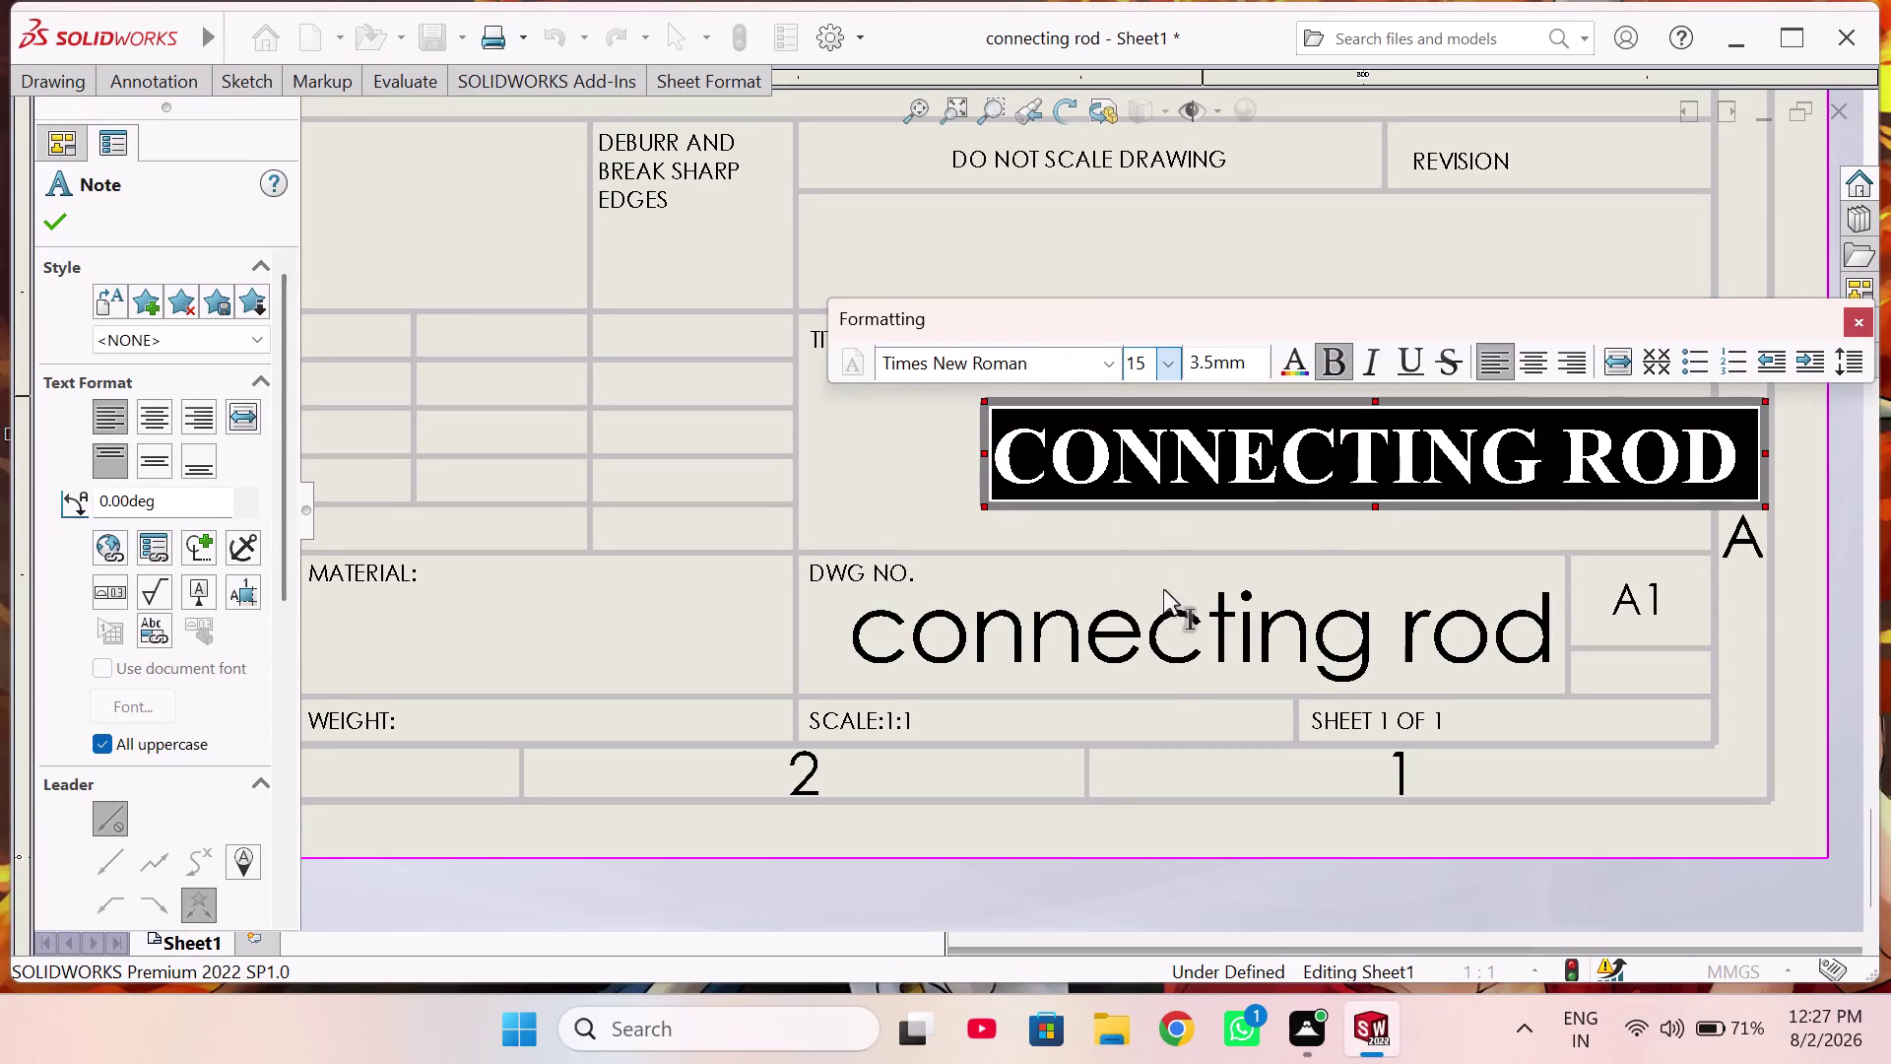
click(1851, 322)
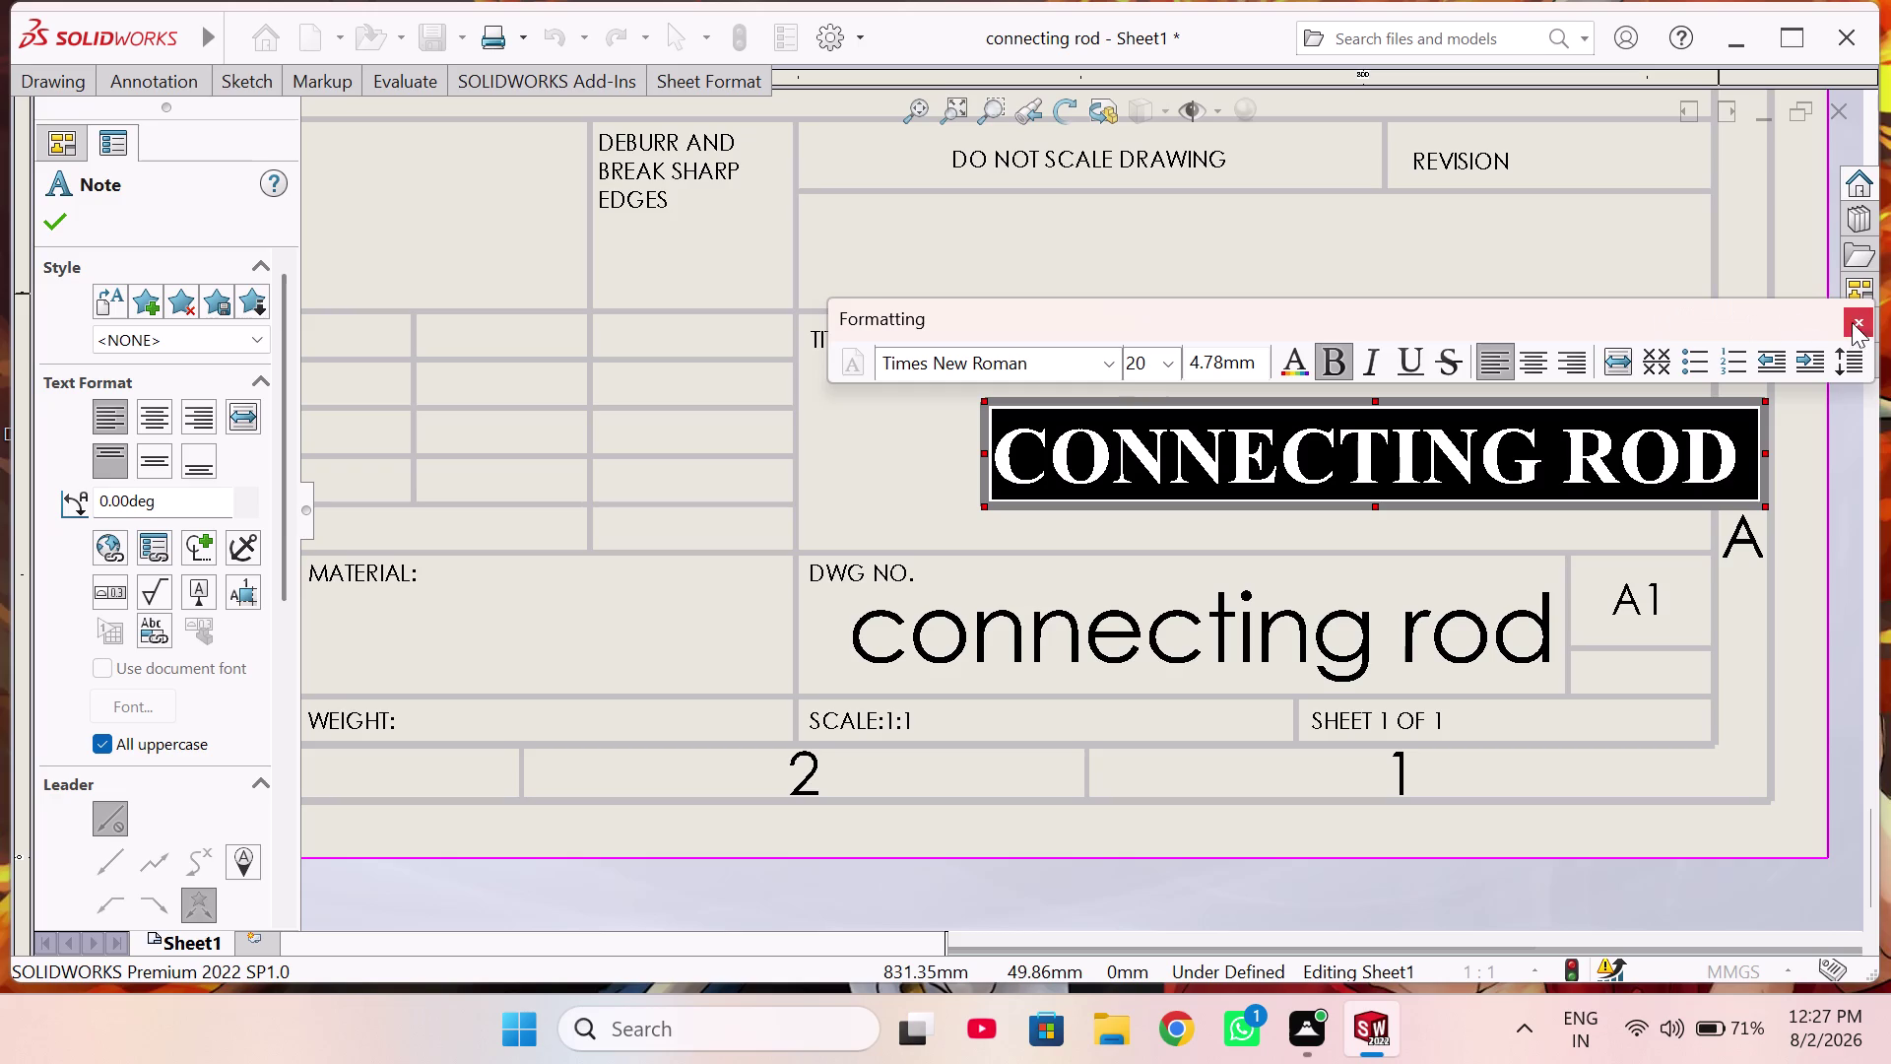
click(938, 452)
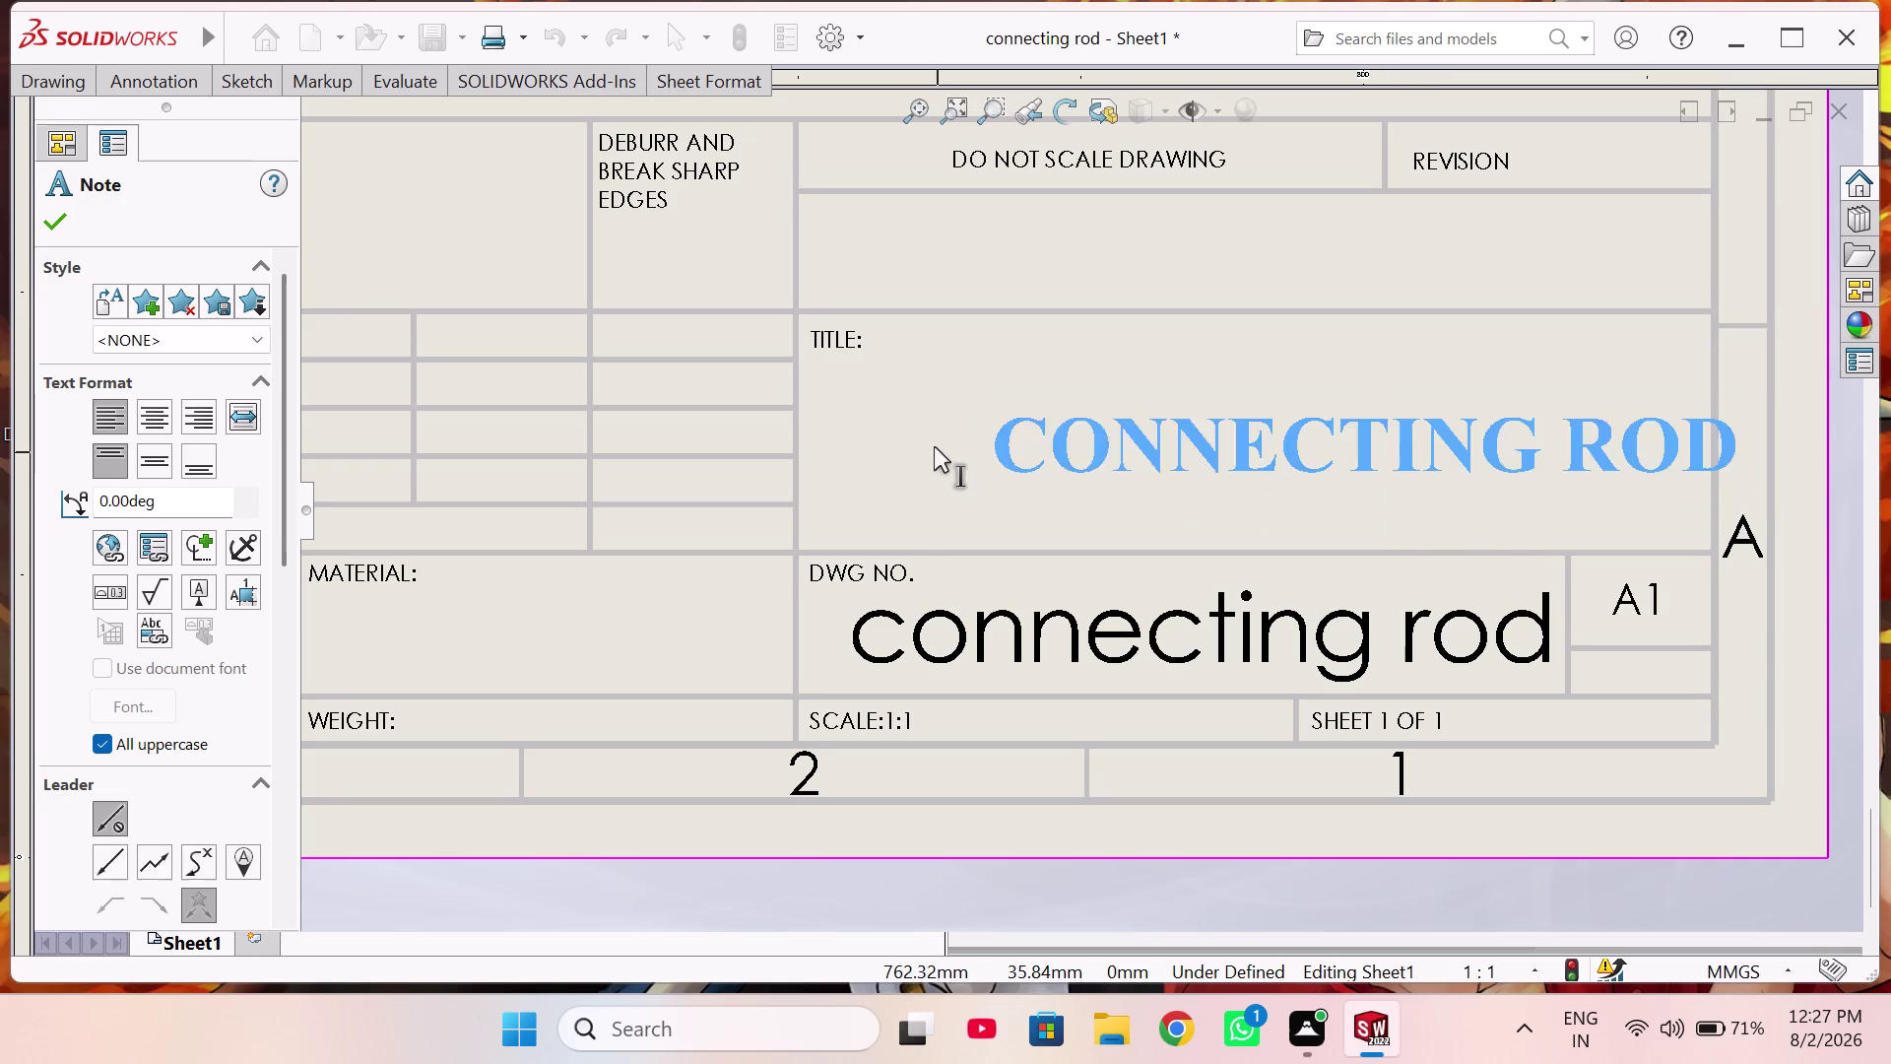
drag(1236, 426, 1125, 408)
Exit the title note and zoom out to view the whole drawing sheet.
scroll(up, 3)
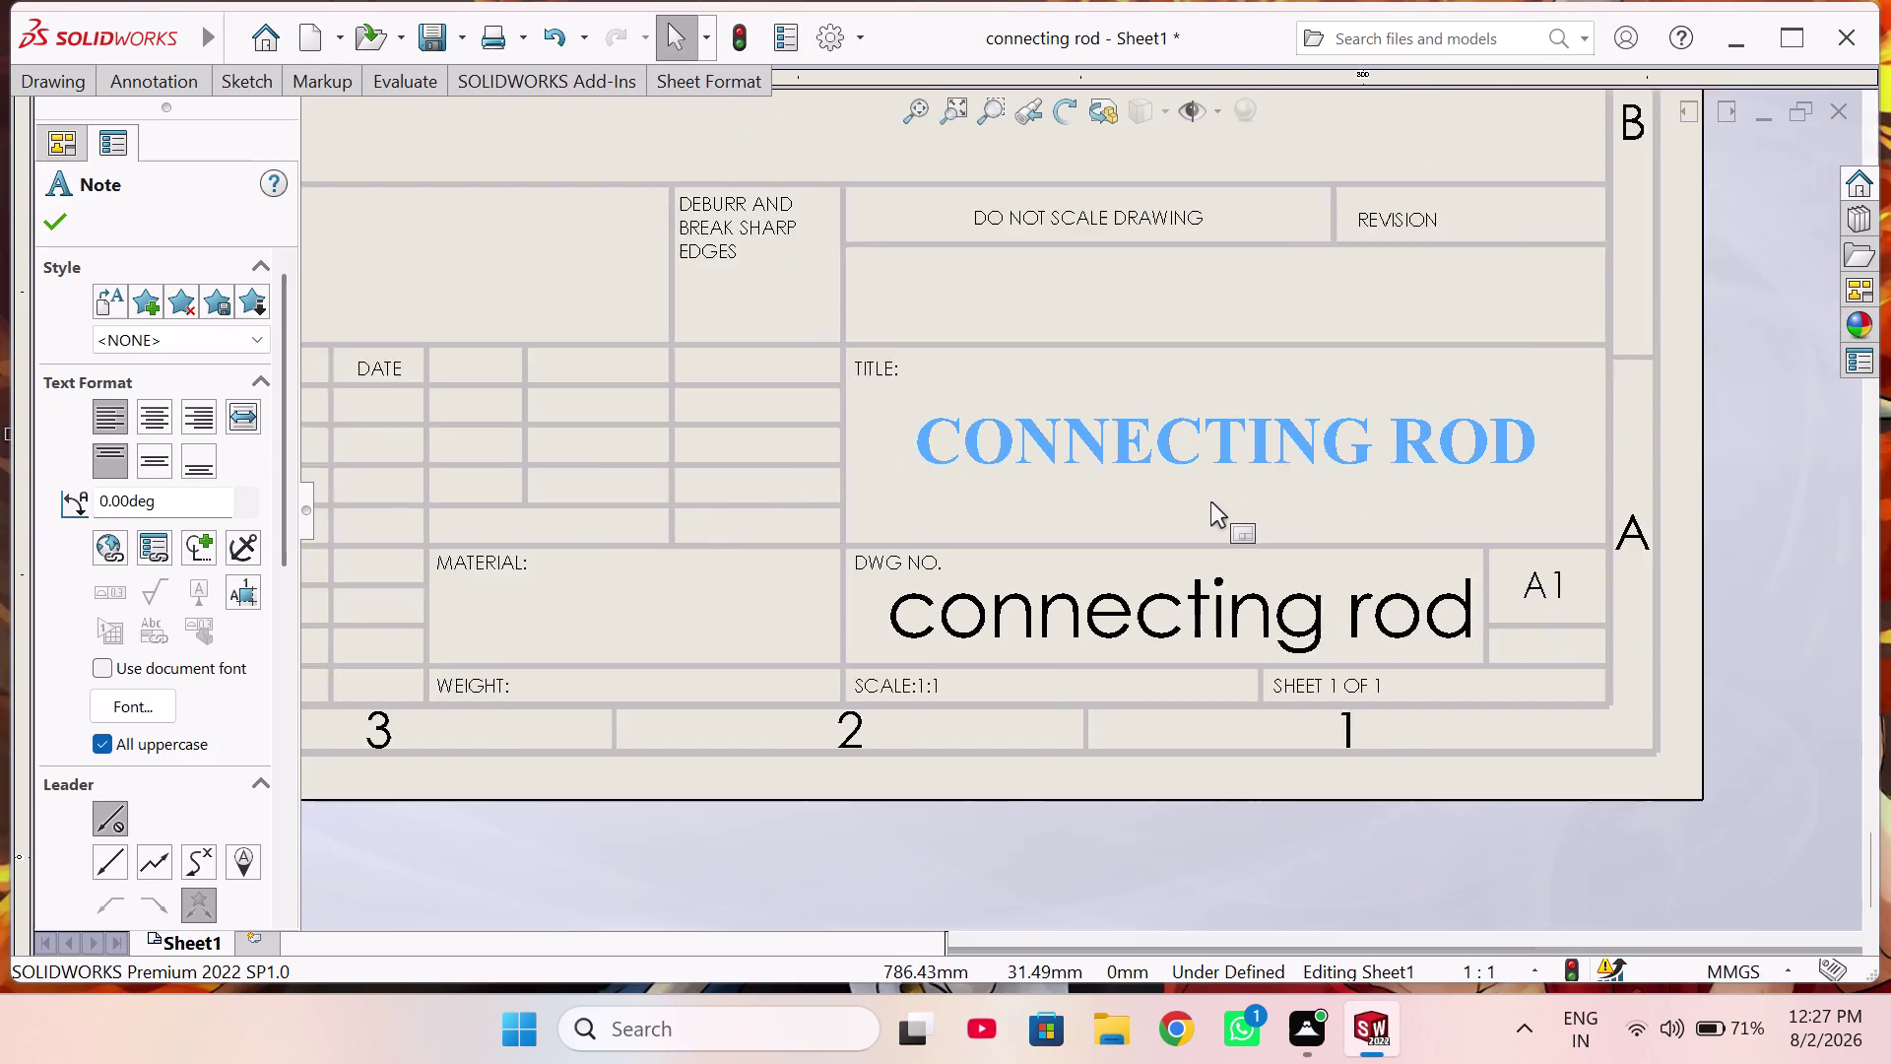
scroll(up, 3)
click(1052, 669)
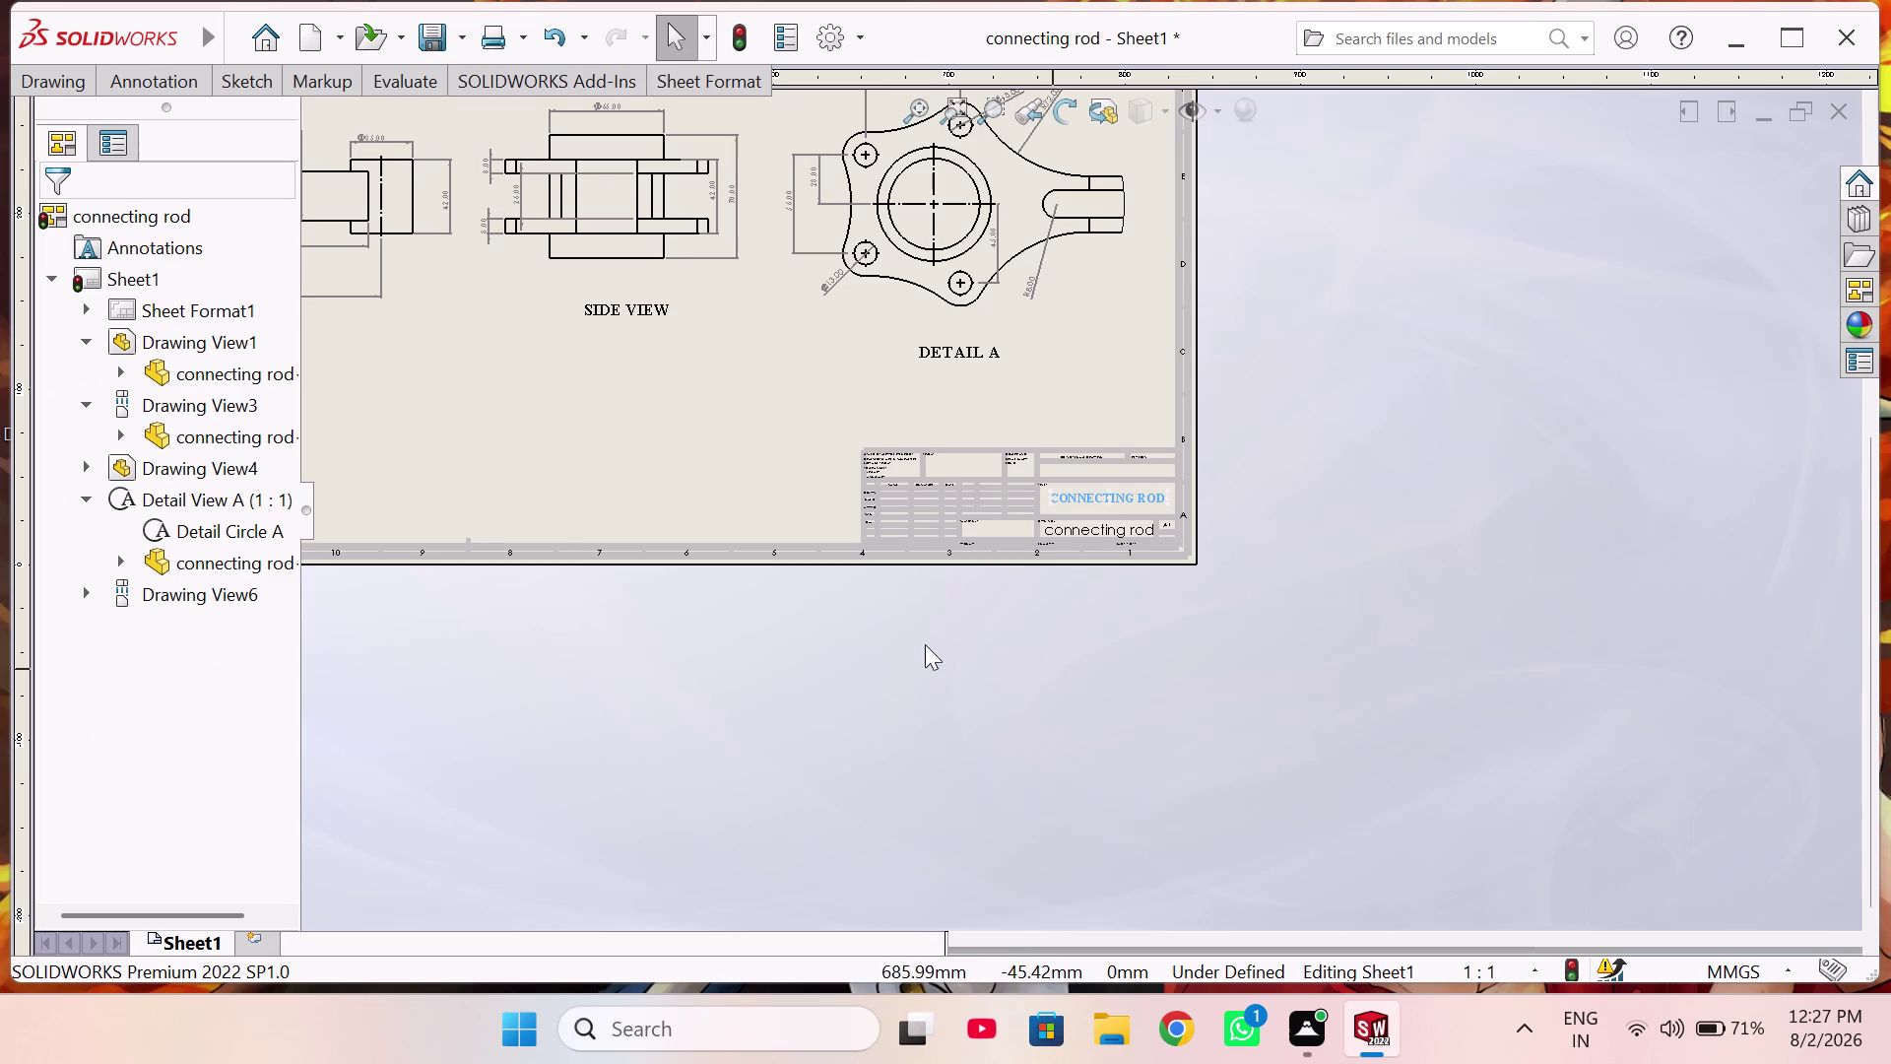
scroll(up, 3)
scroll(up, 3)
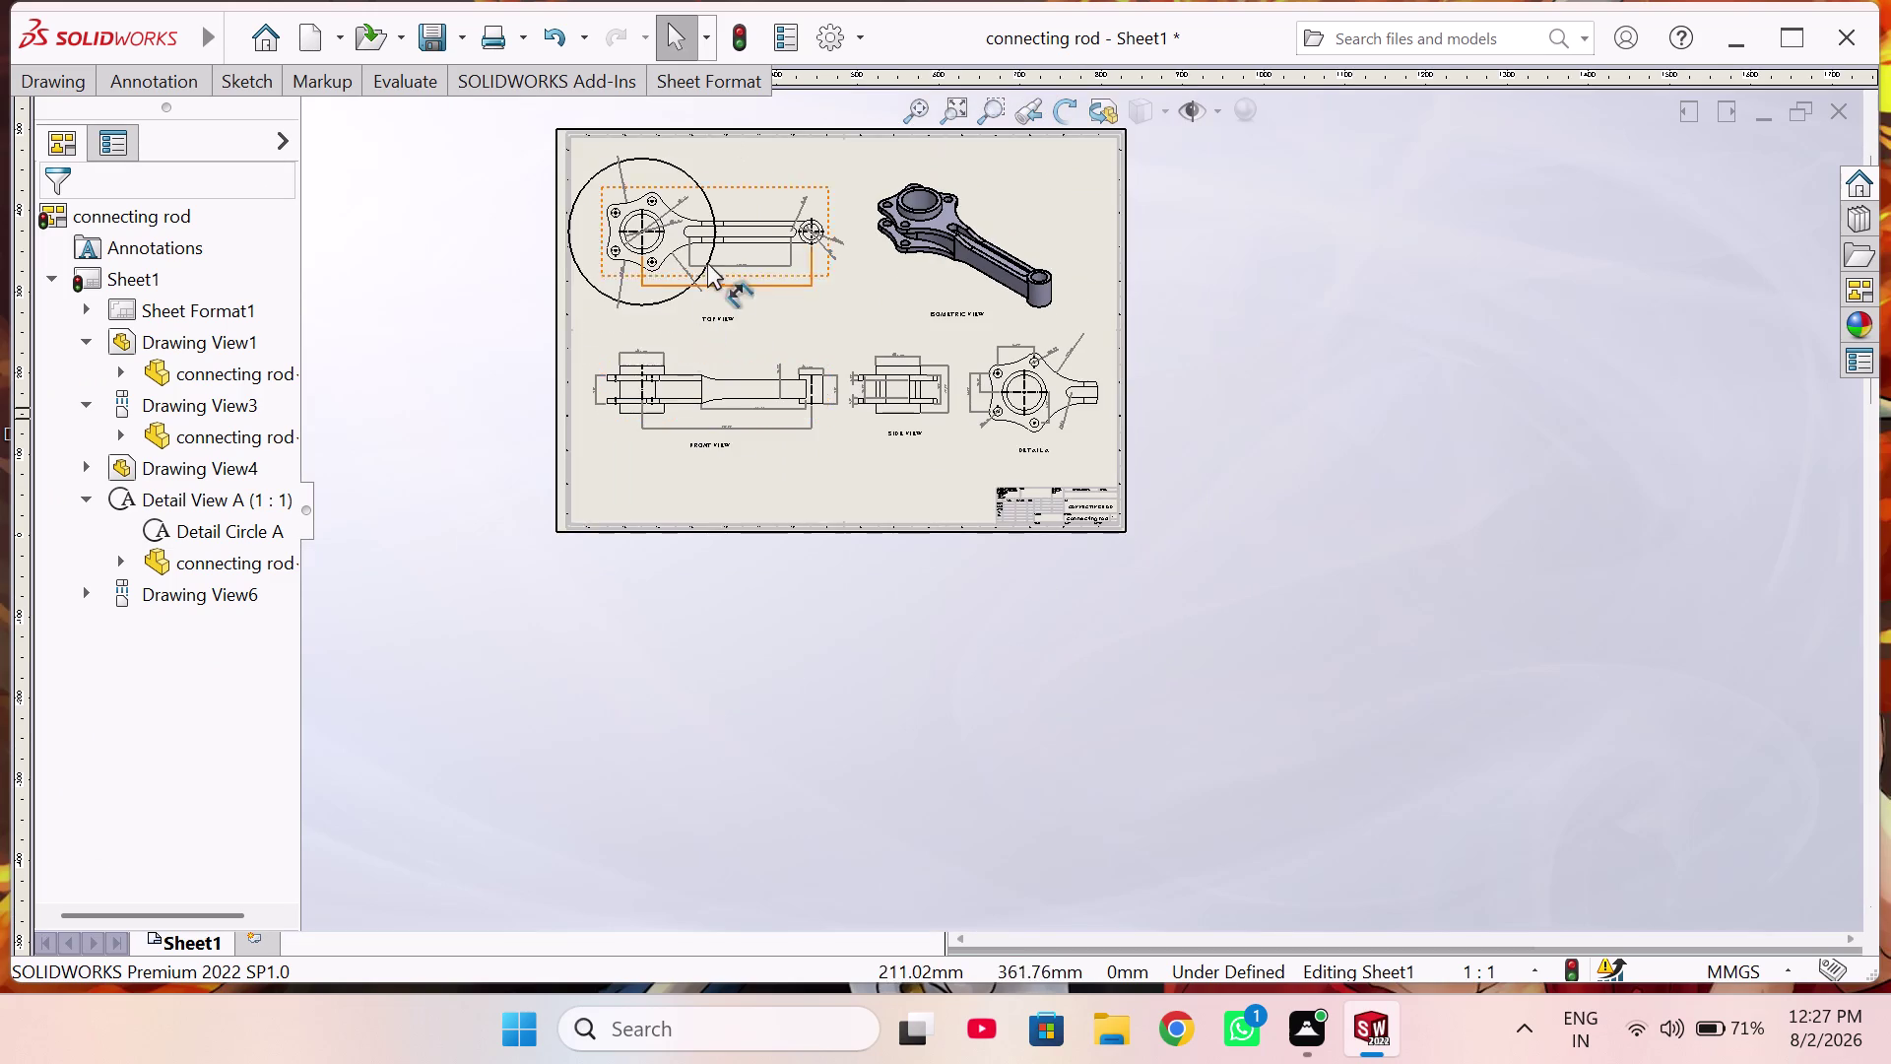
scroll(down, 3)
scroll(down, 3)
scroll(up, 3)
scroll(down, 3)
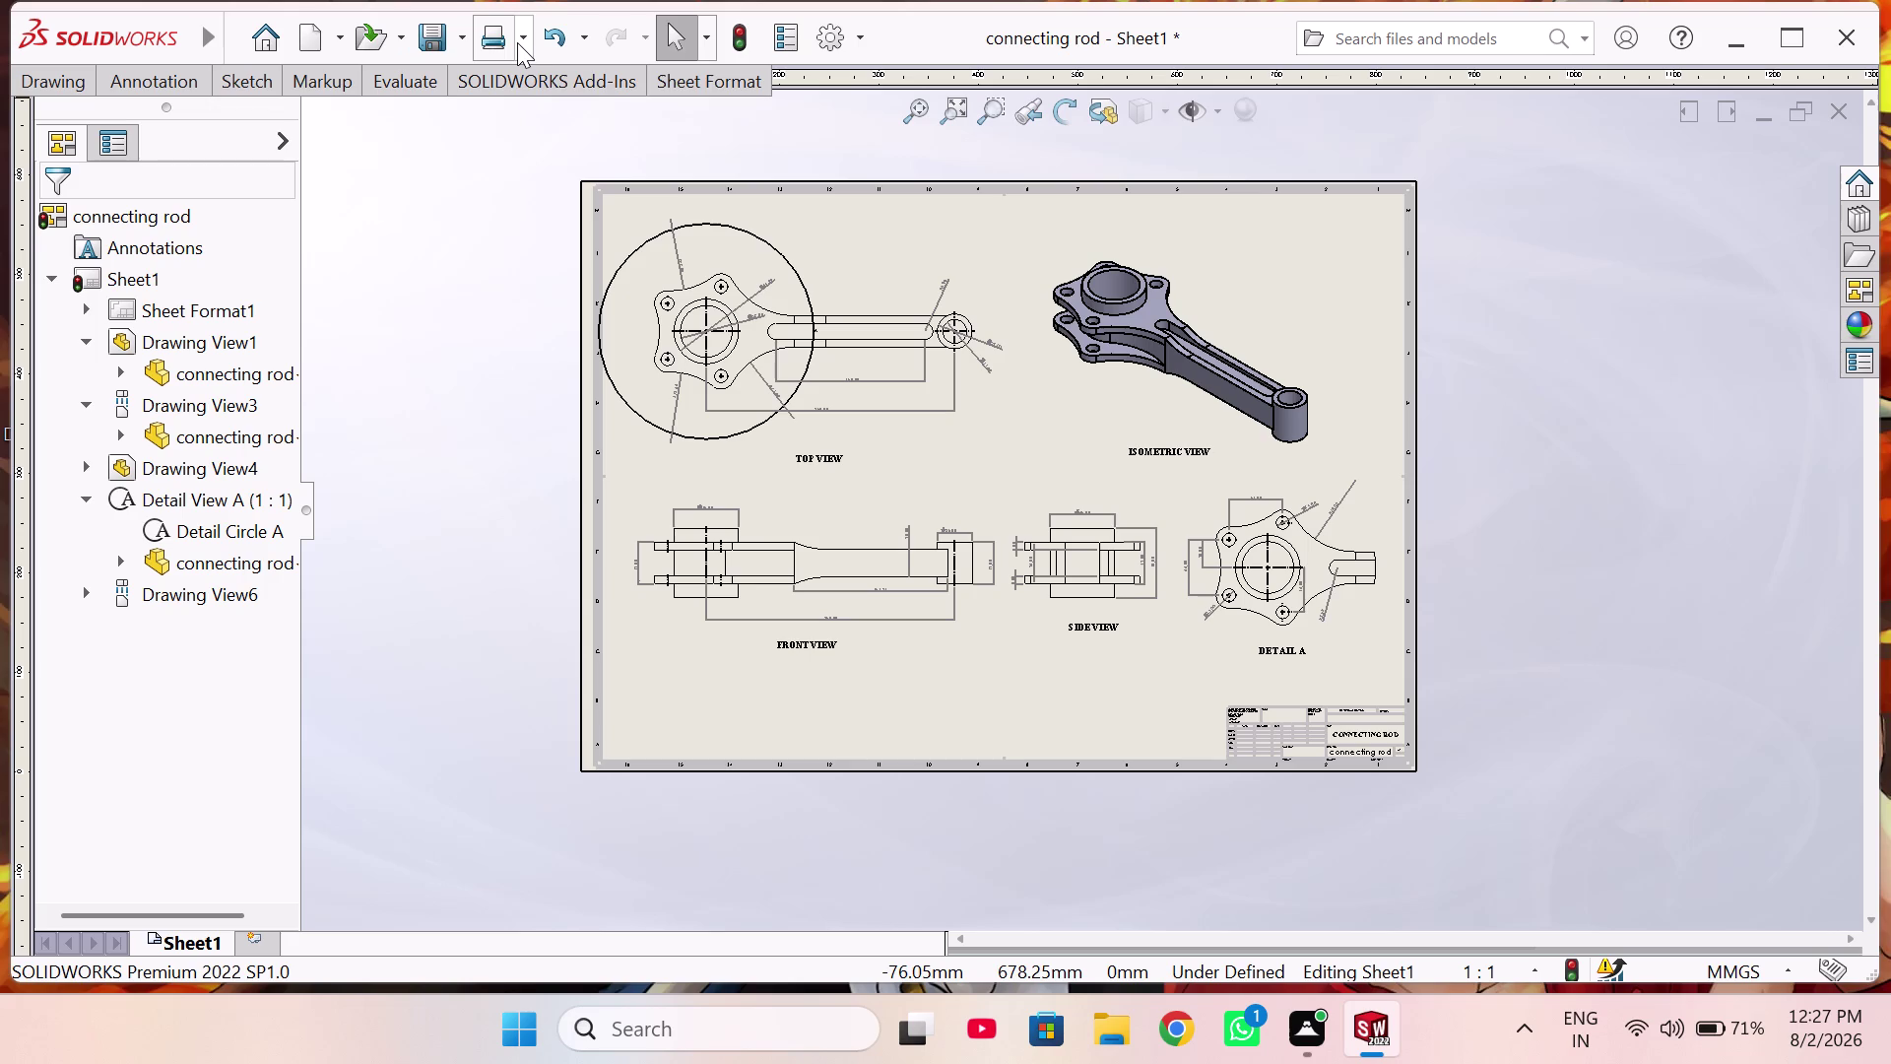
key(ctrl+p)
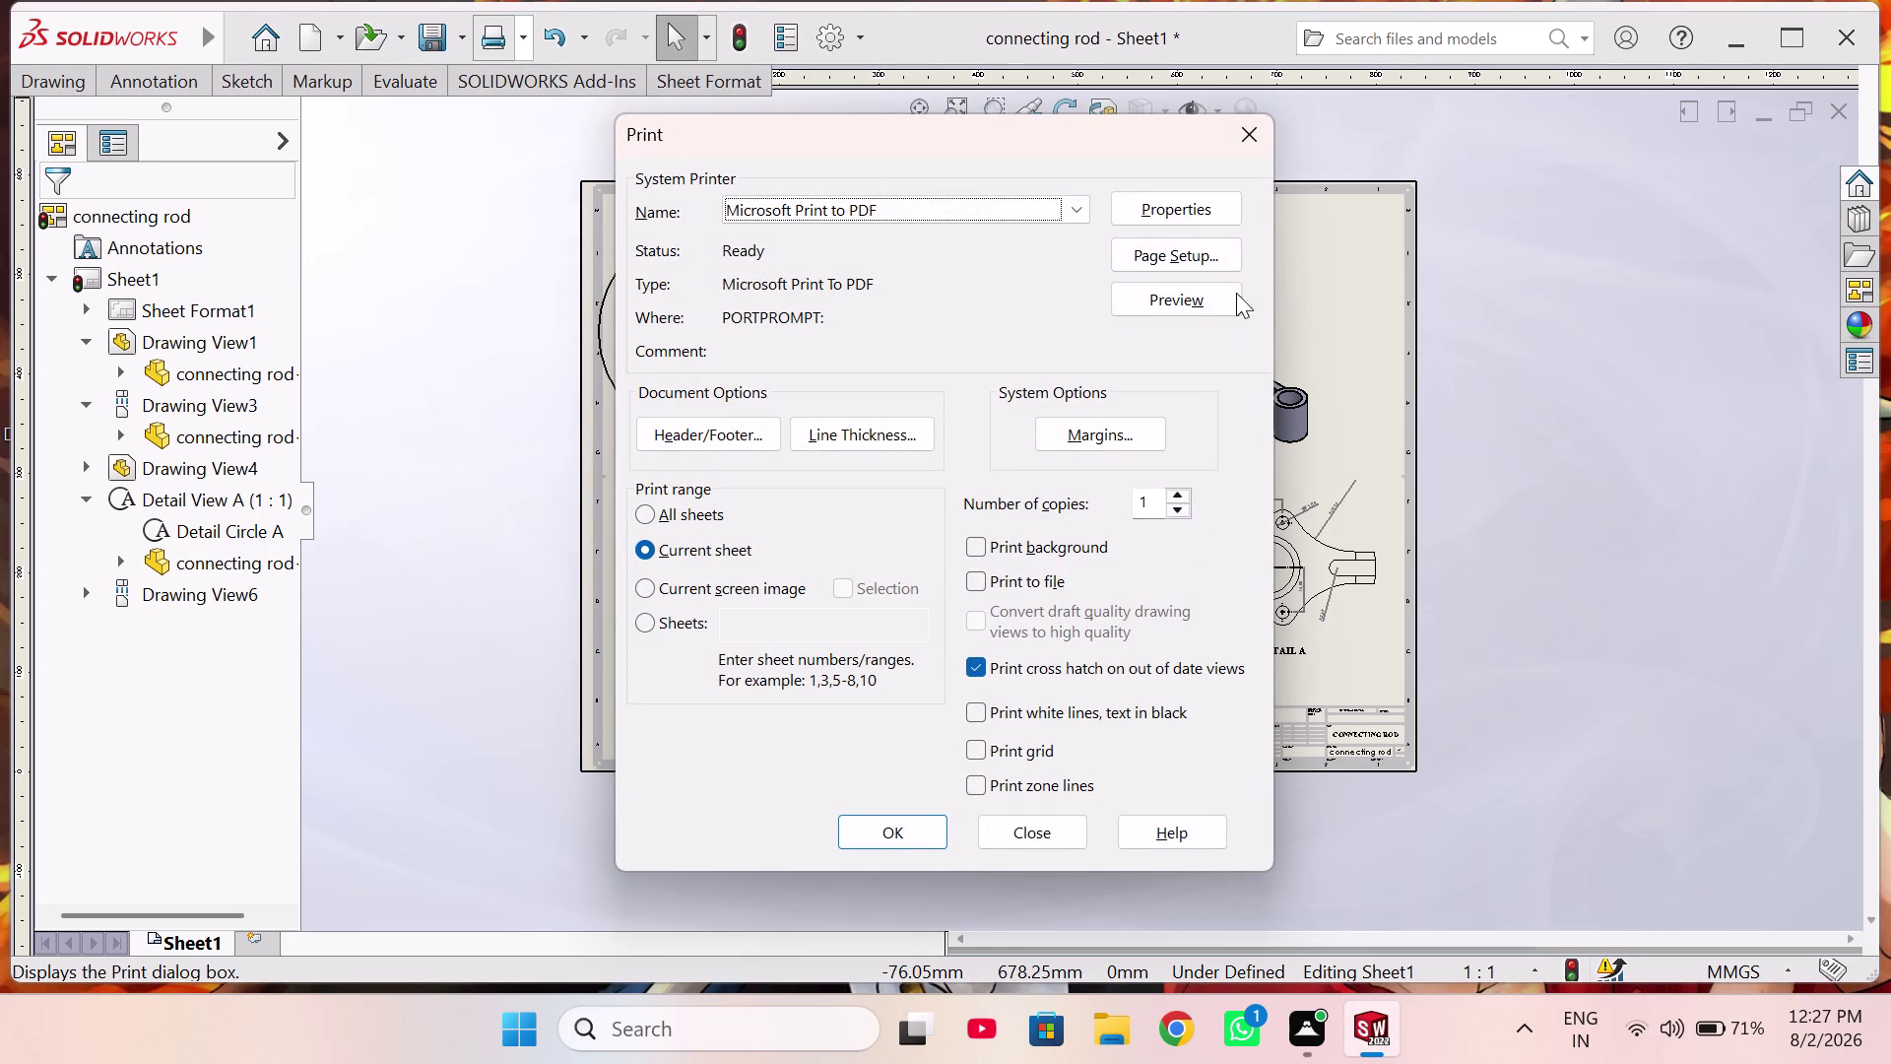
click(1208, 303)
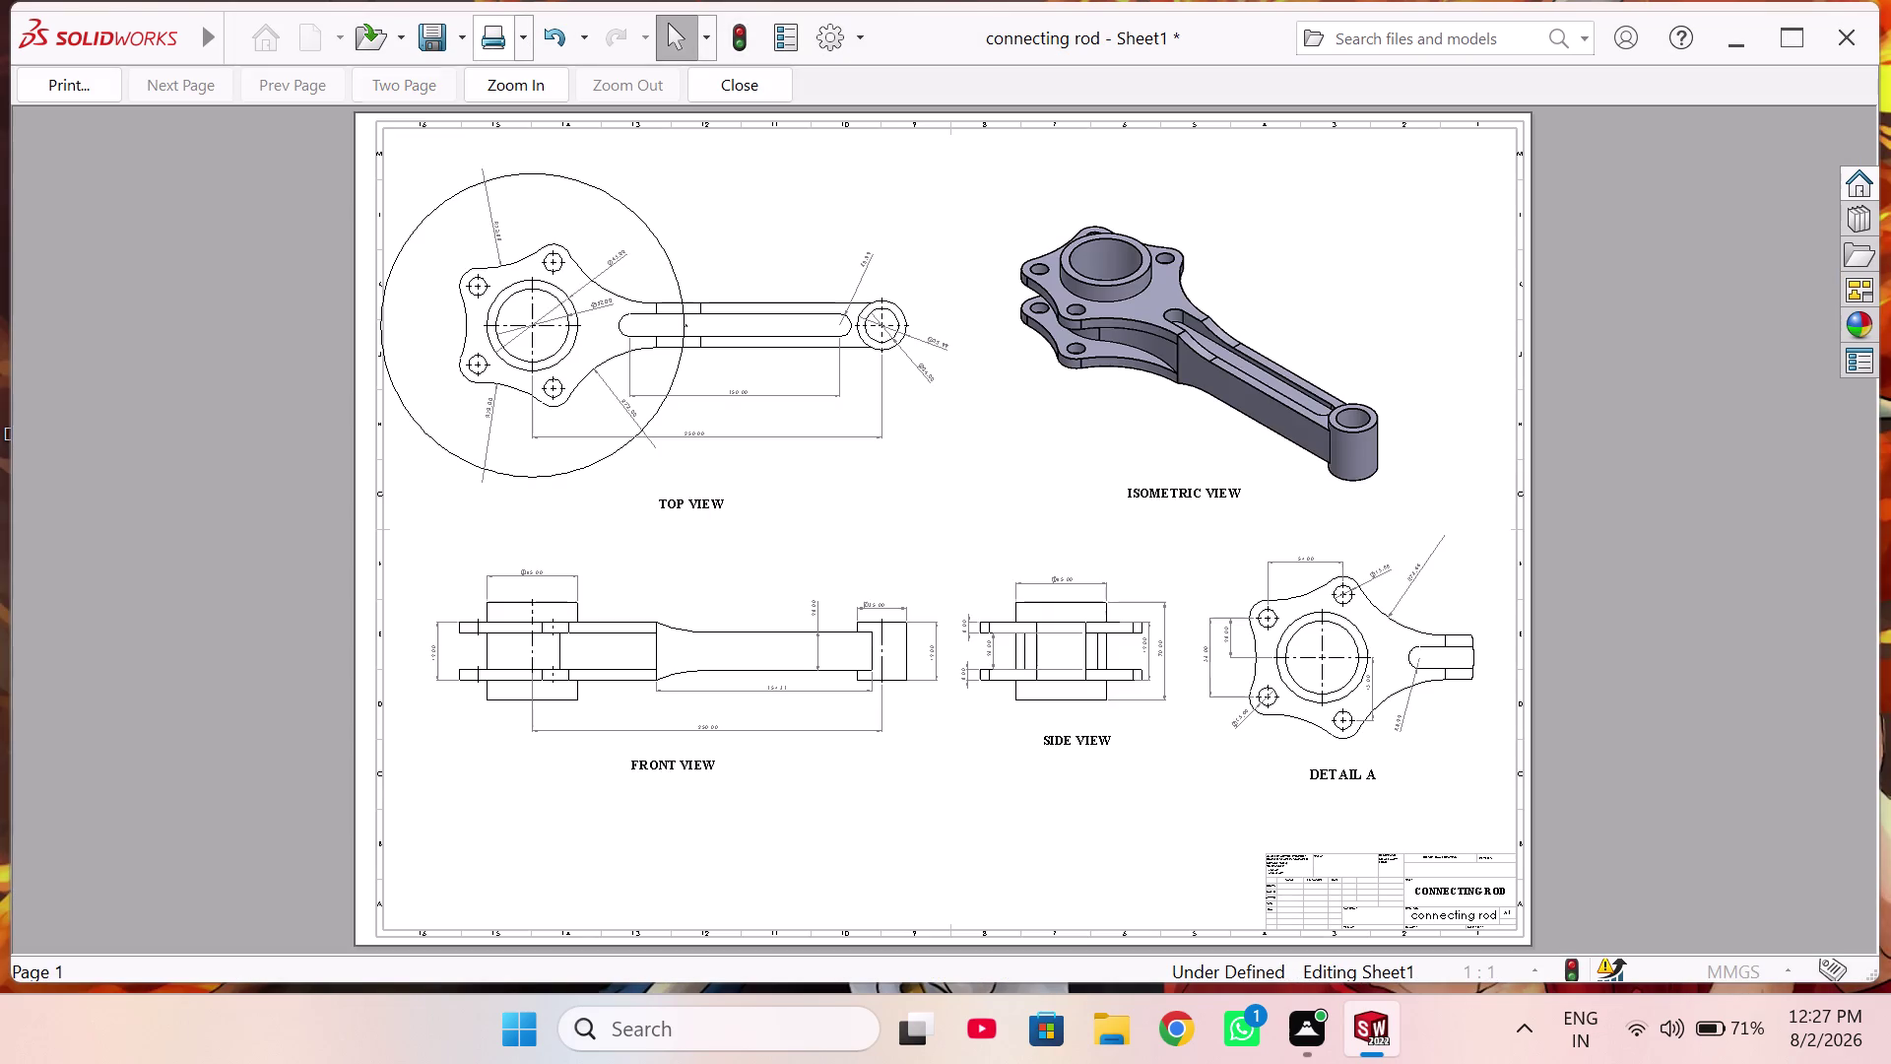
click(767, 84)
key(ctrl+p)
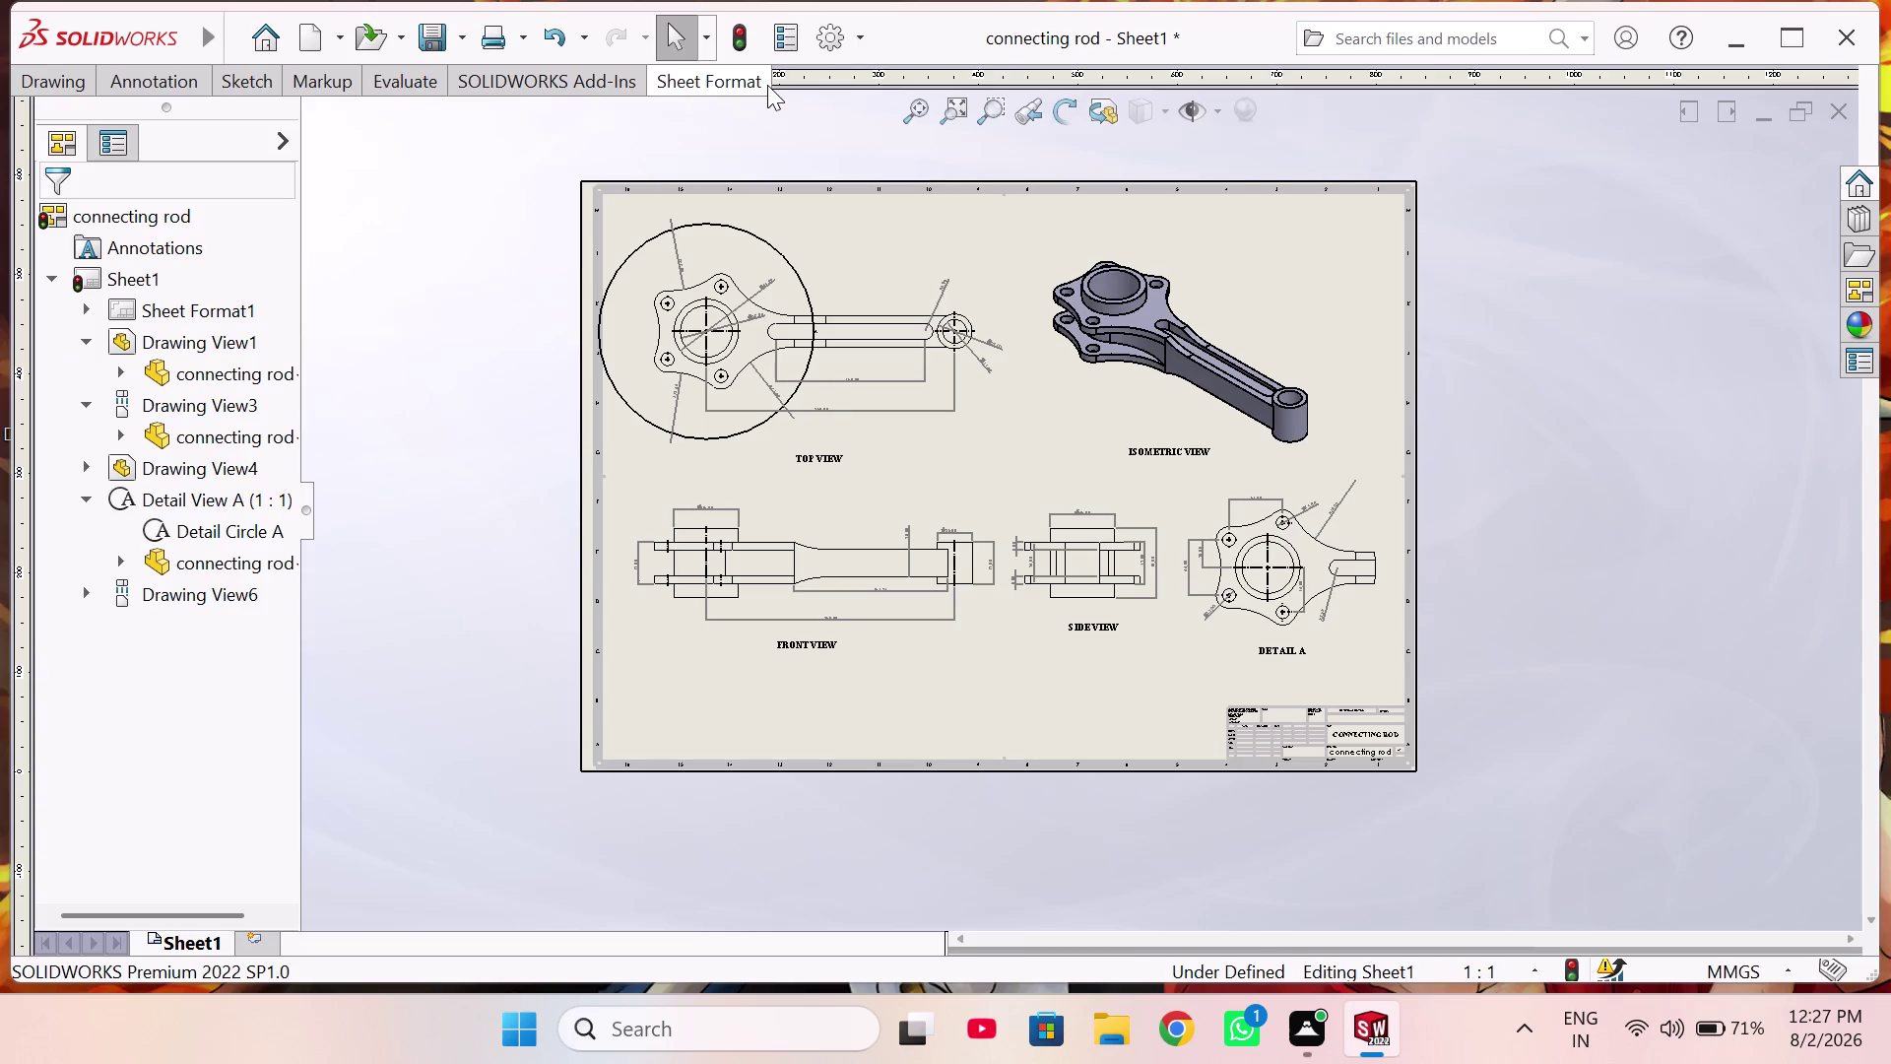
click(907, 817)
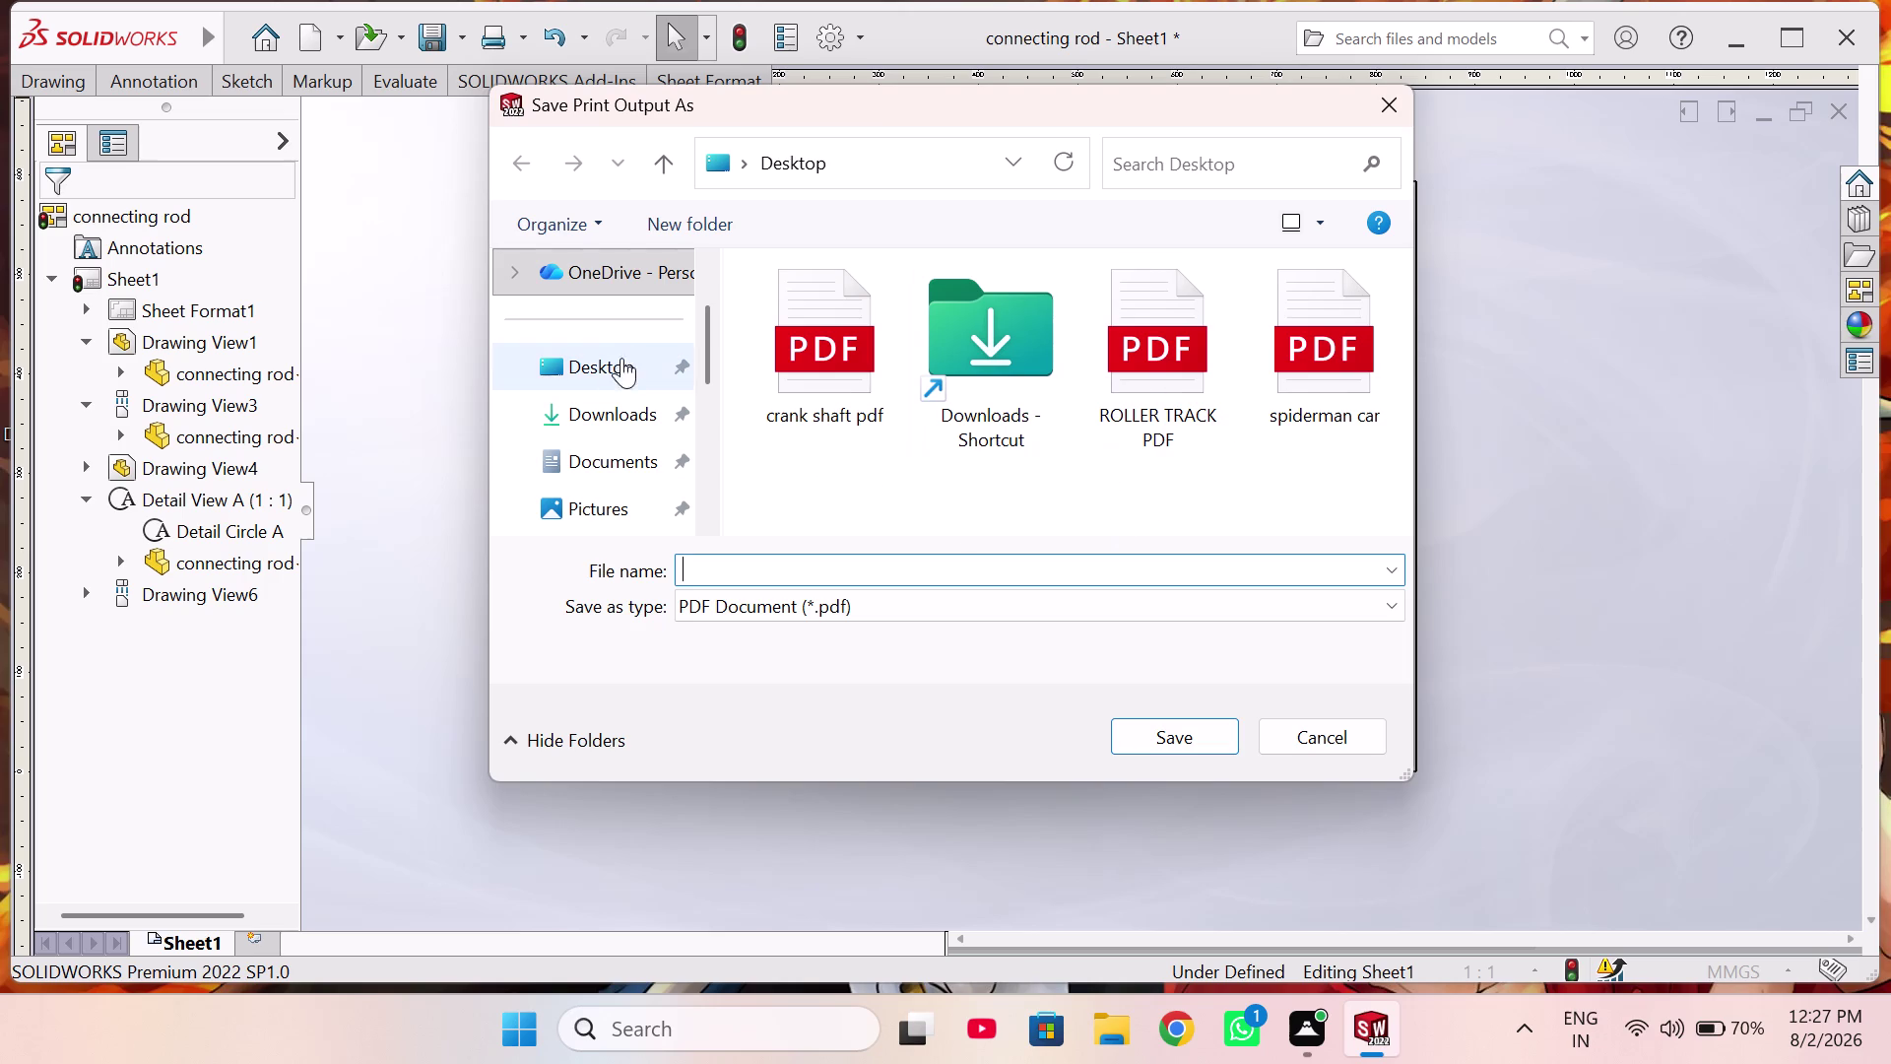
Print the drawing to a PDF named 'CONNECTING ROD' on the Desktop.
click(627, 346)
click(624, 370)
click(830, 563)
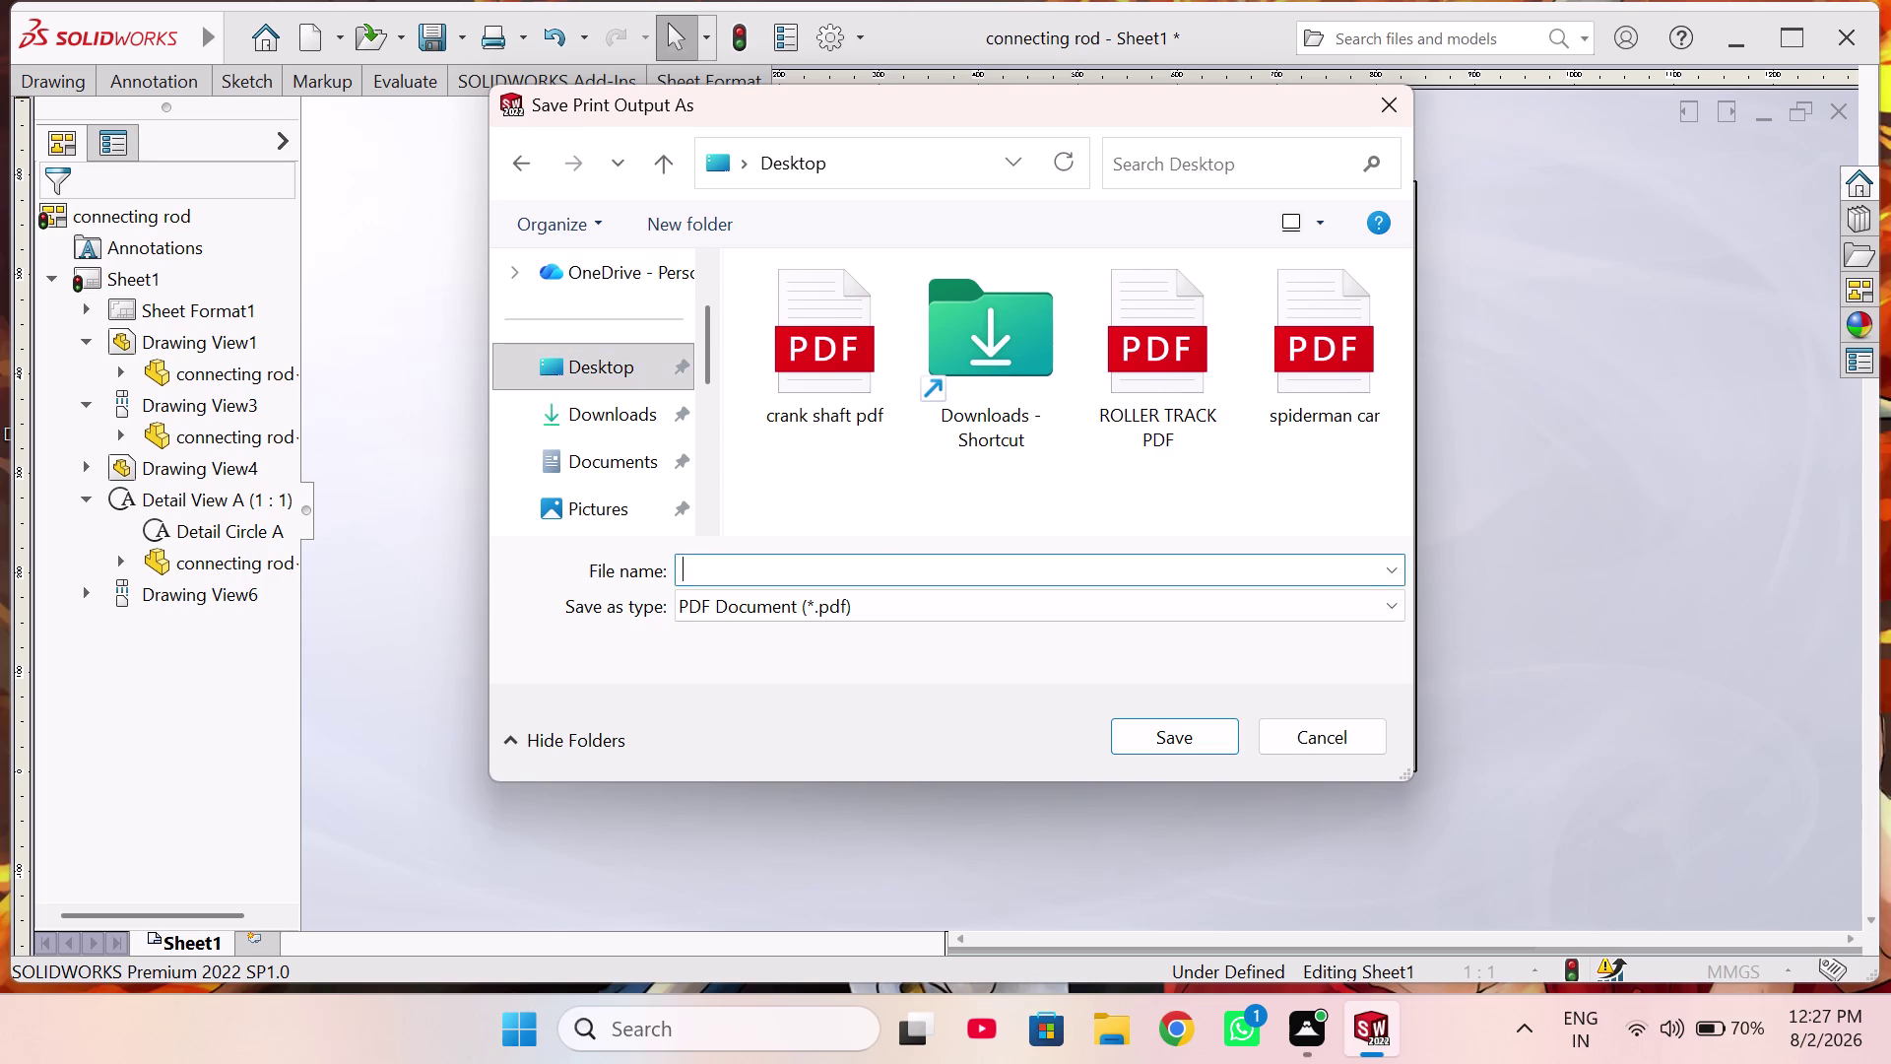
text(CONNE)
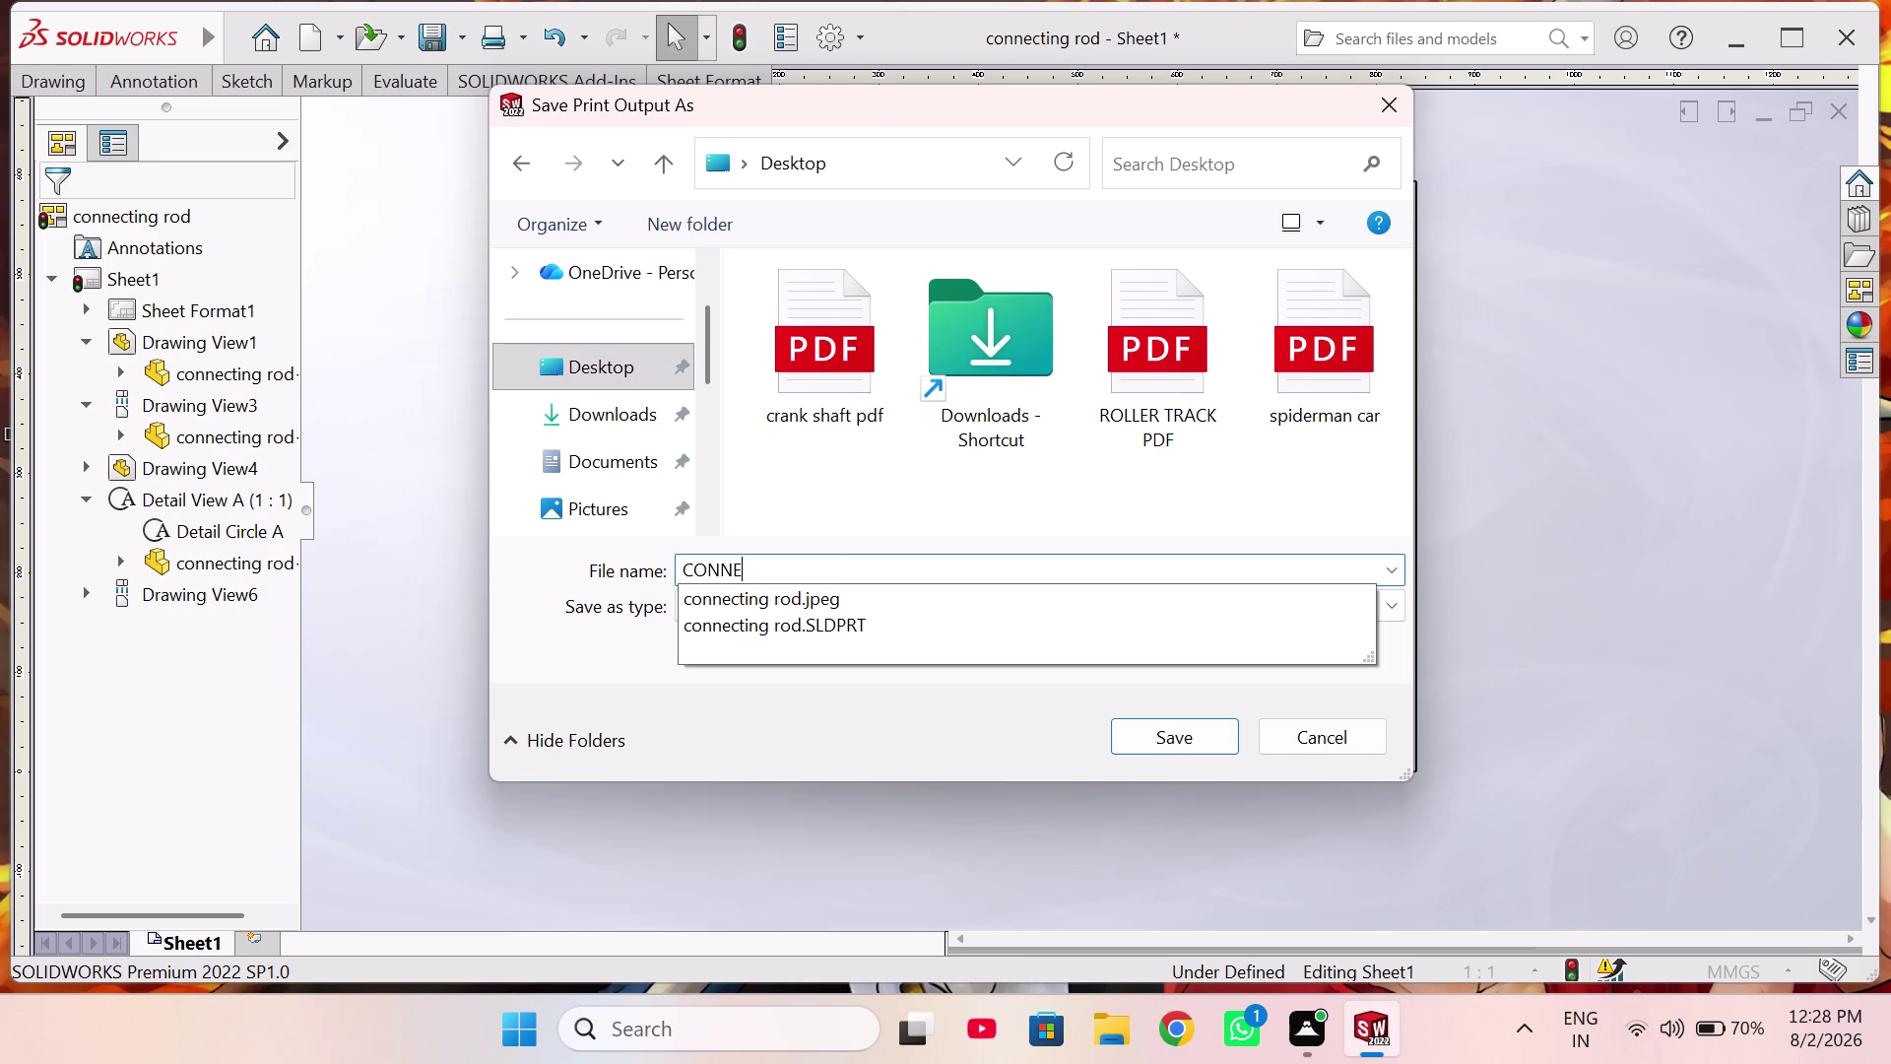
text(CTIN)
text(G ROD)
key(space)
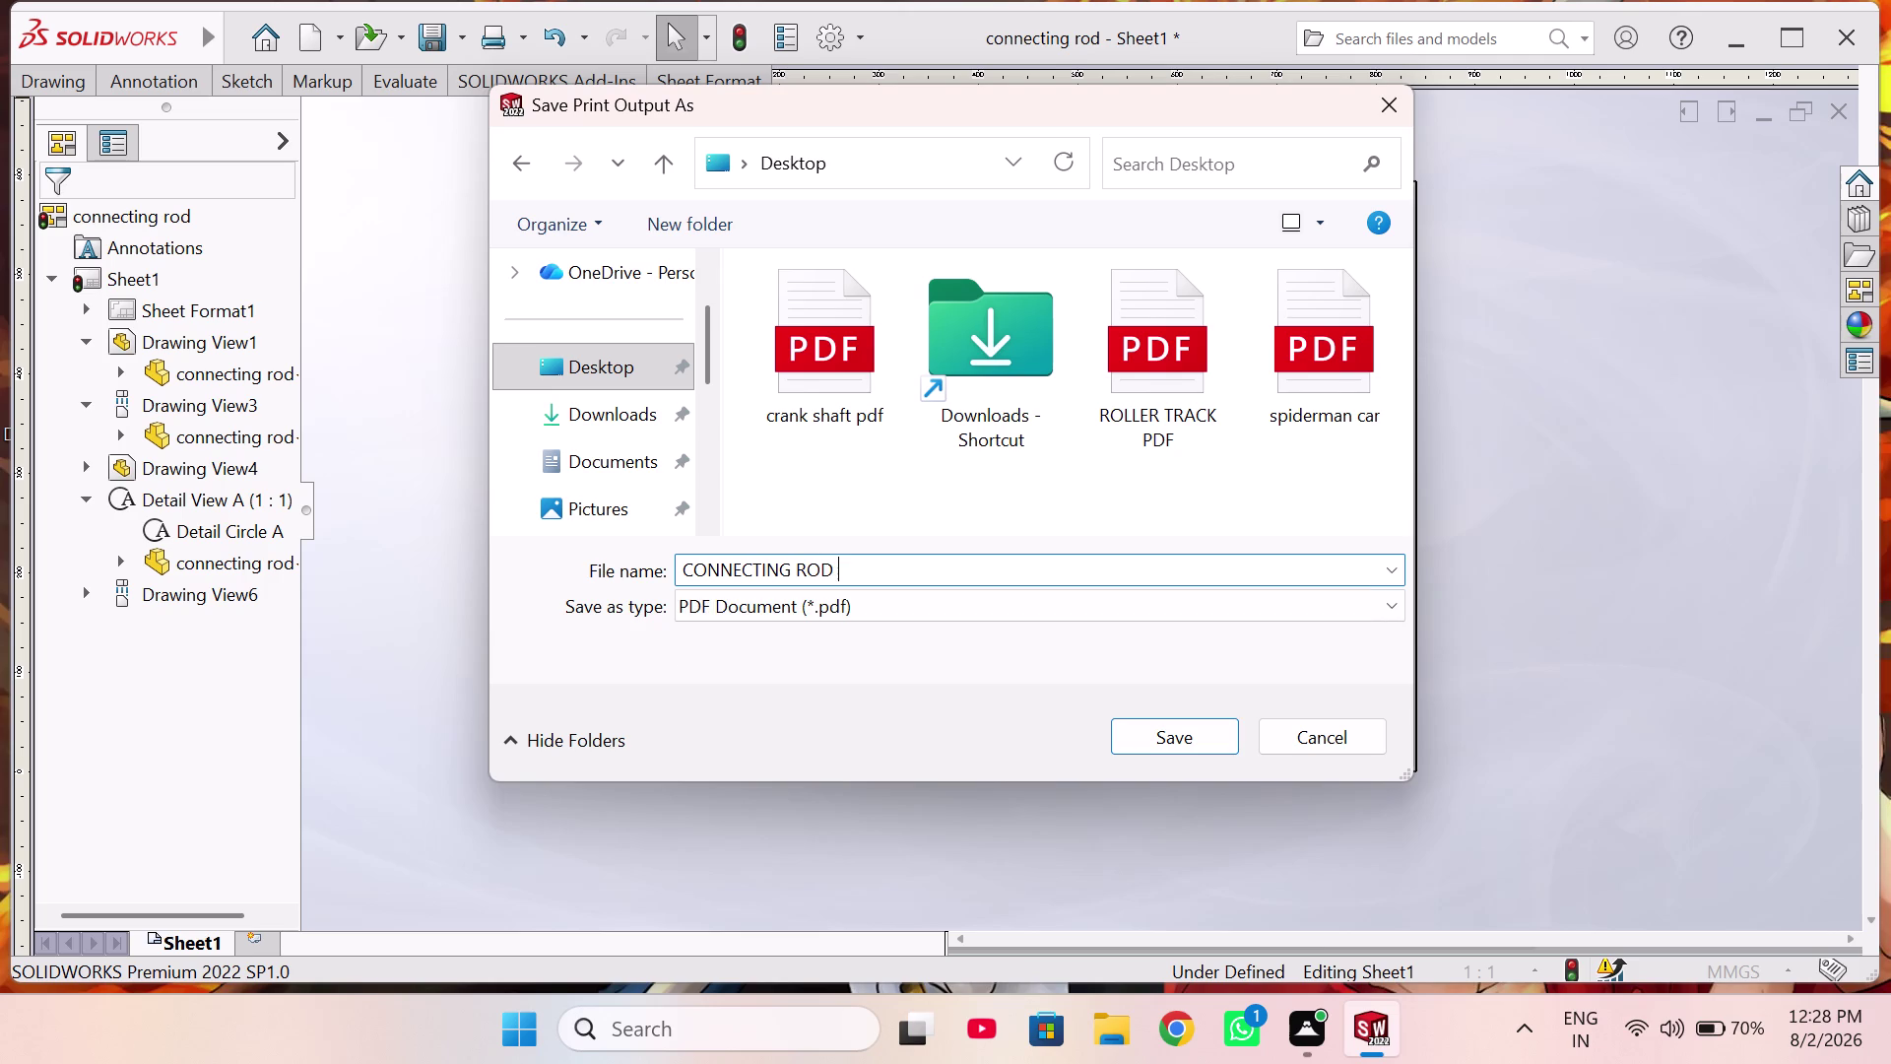
key(Return)
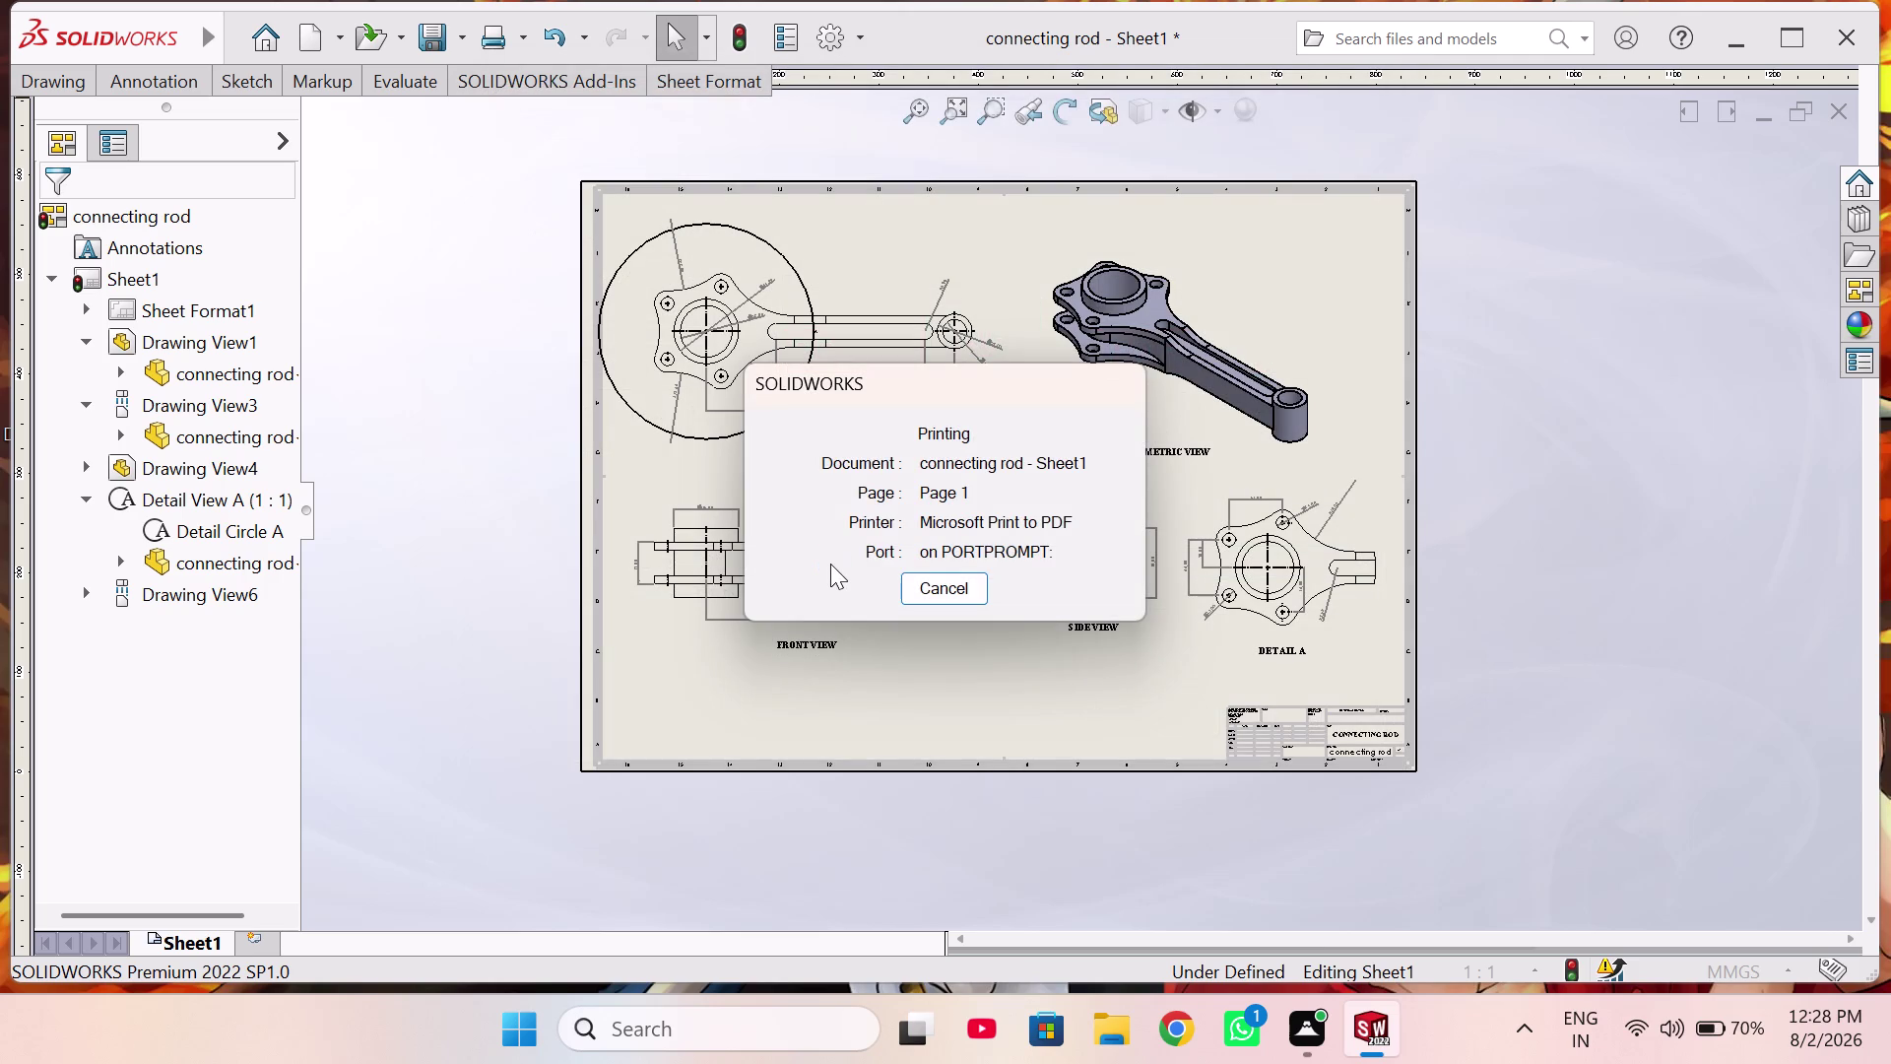
Close the drawing, answer the unsaved-changes prompt, and close the connecting rod part.
click(1835, 109)
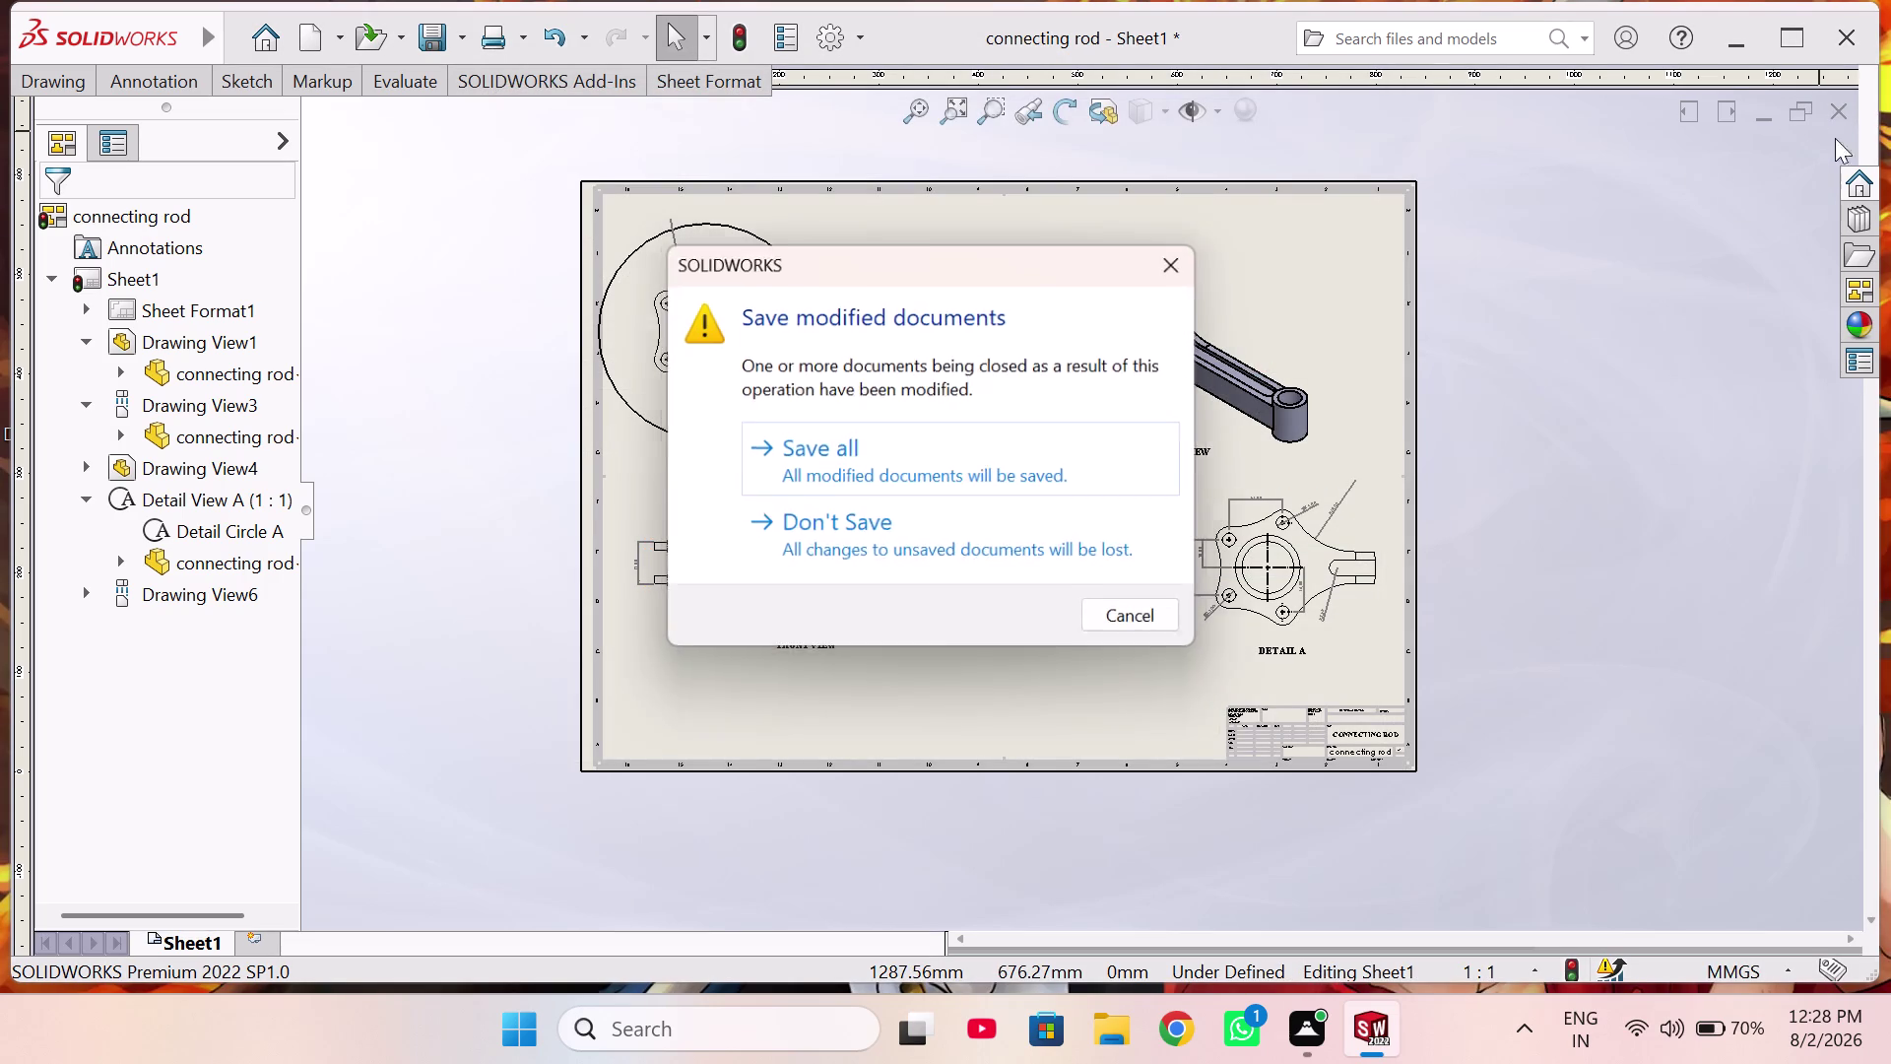
click(1017, 568)
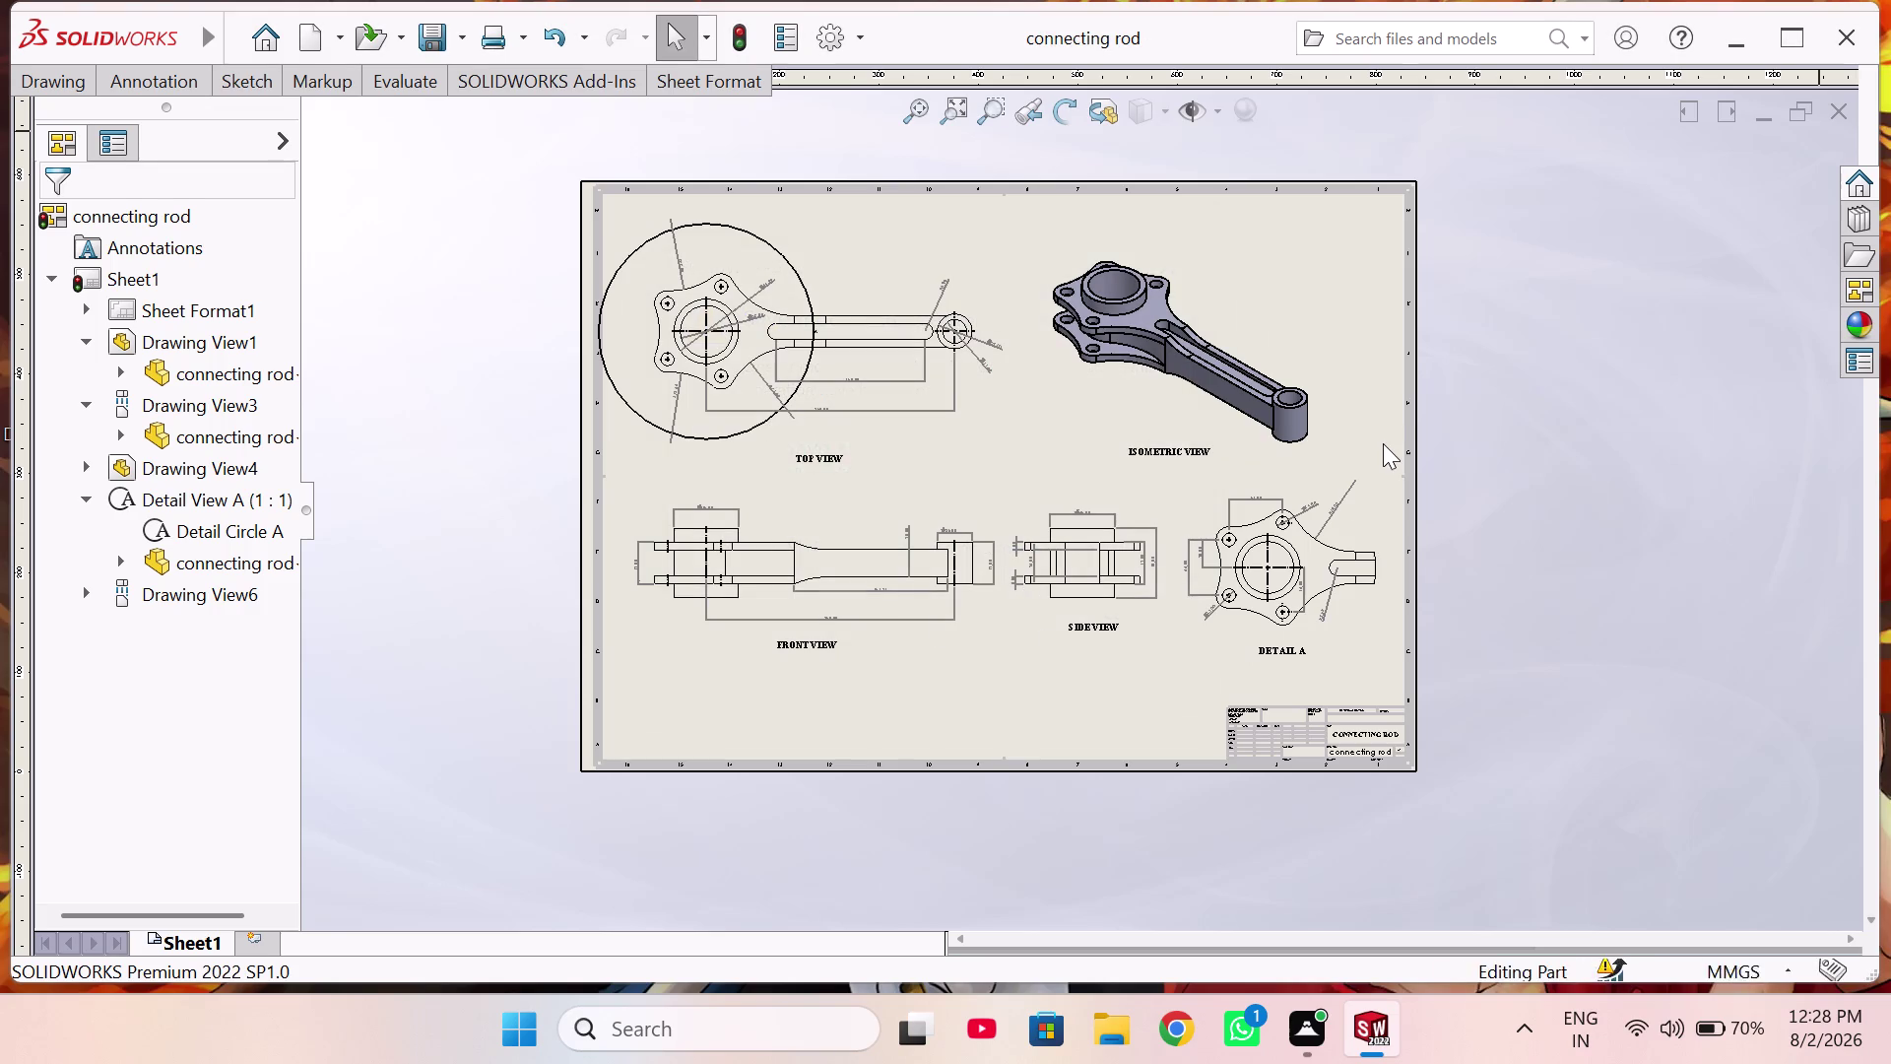
click(1862, 78)
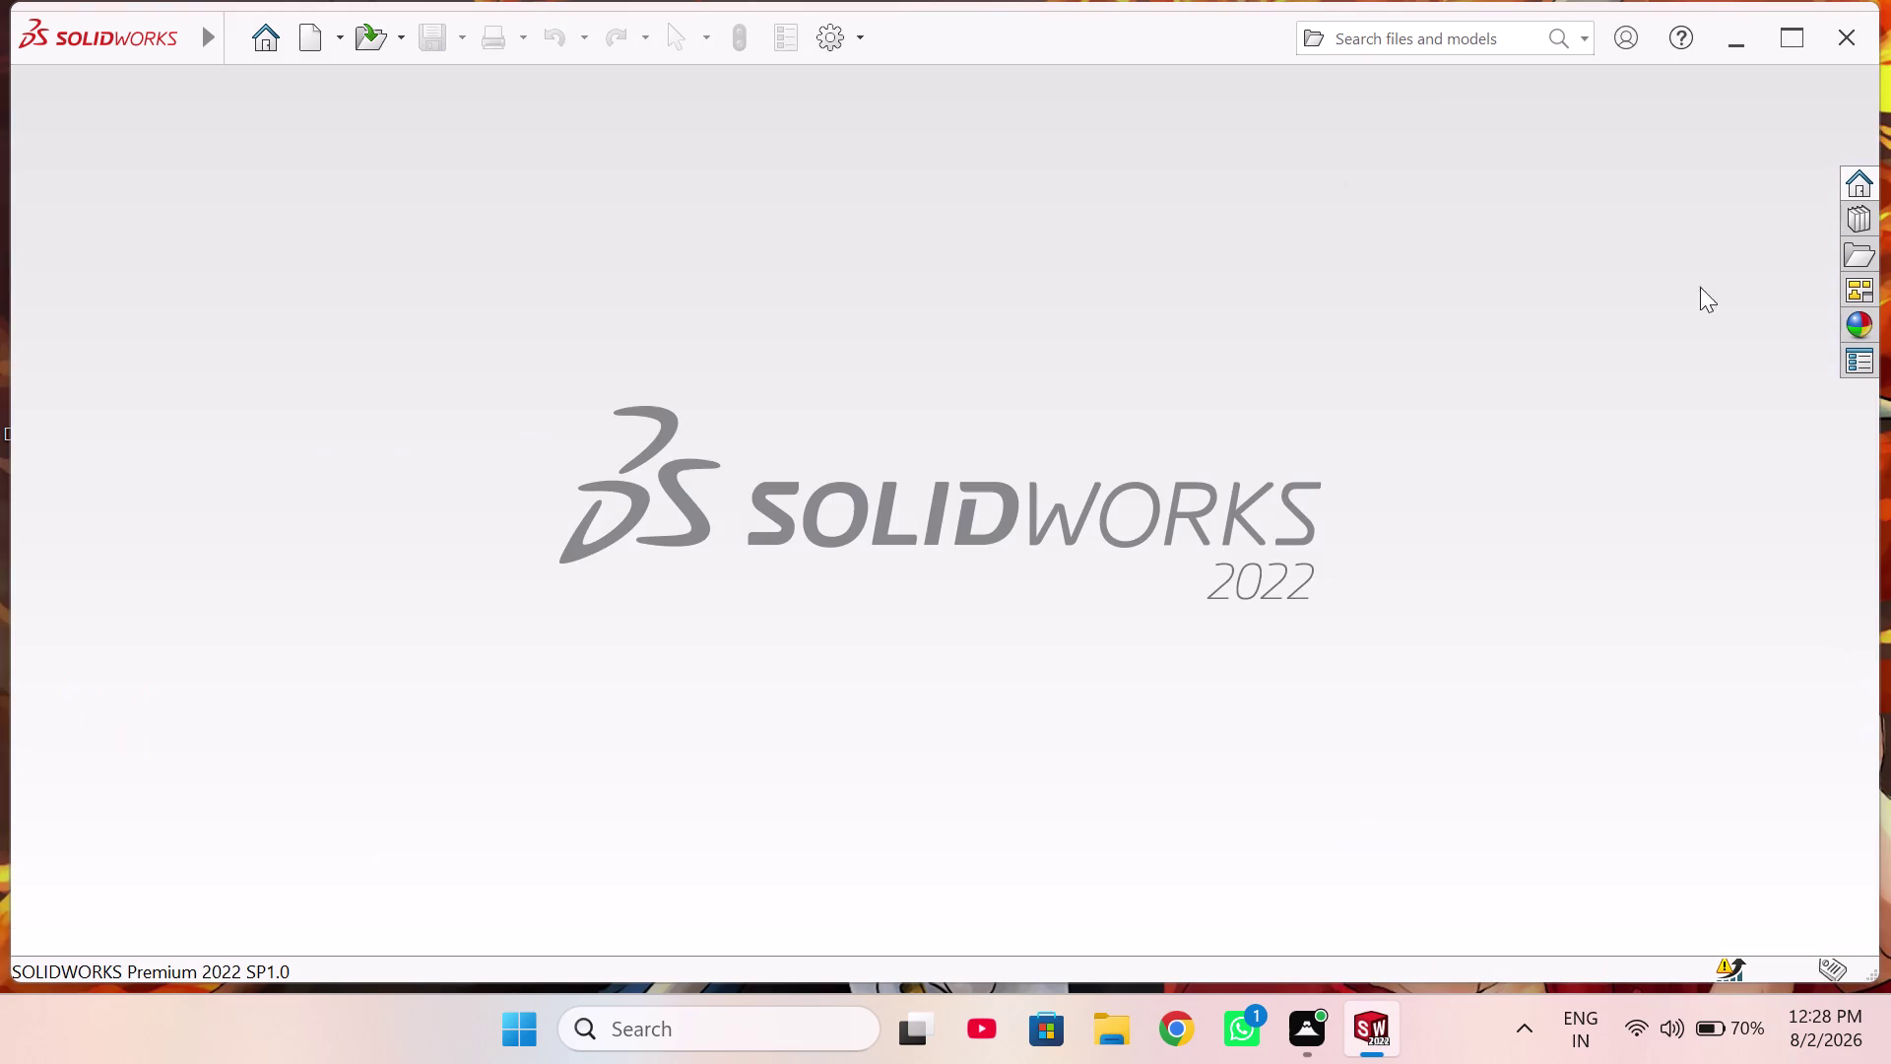
Remove V BELT PULLEY ASSEMBLY, bike rear lever and other recent files, then quit SOLIDWORKS.
right_click(1358, 1016)
right_click(1374, 795)
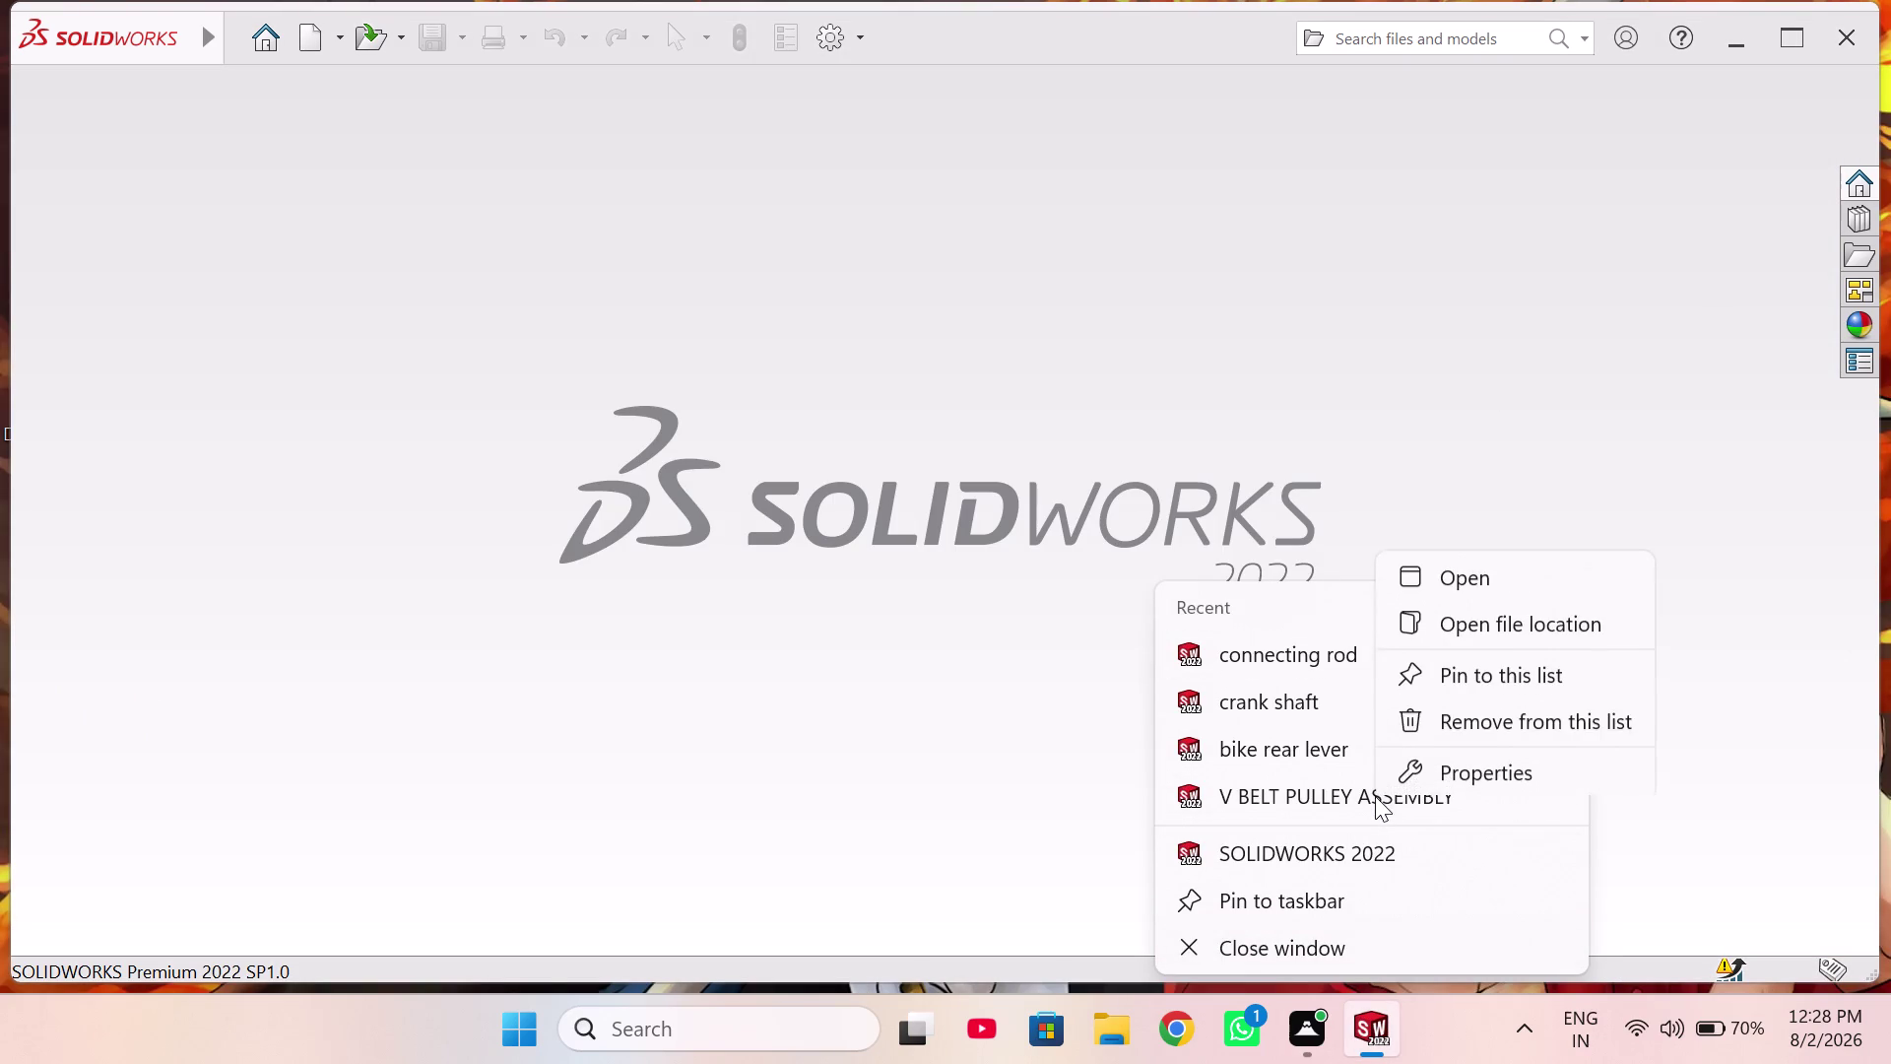
click(1473, 706)
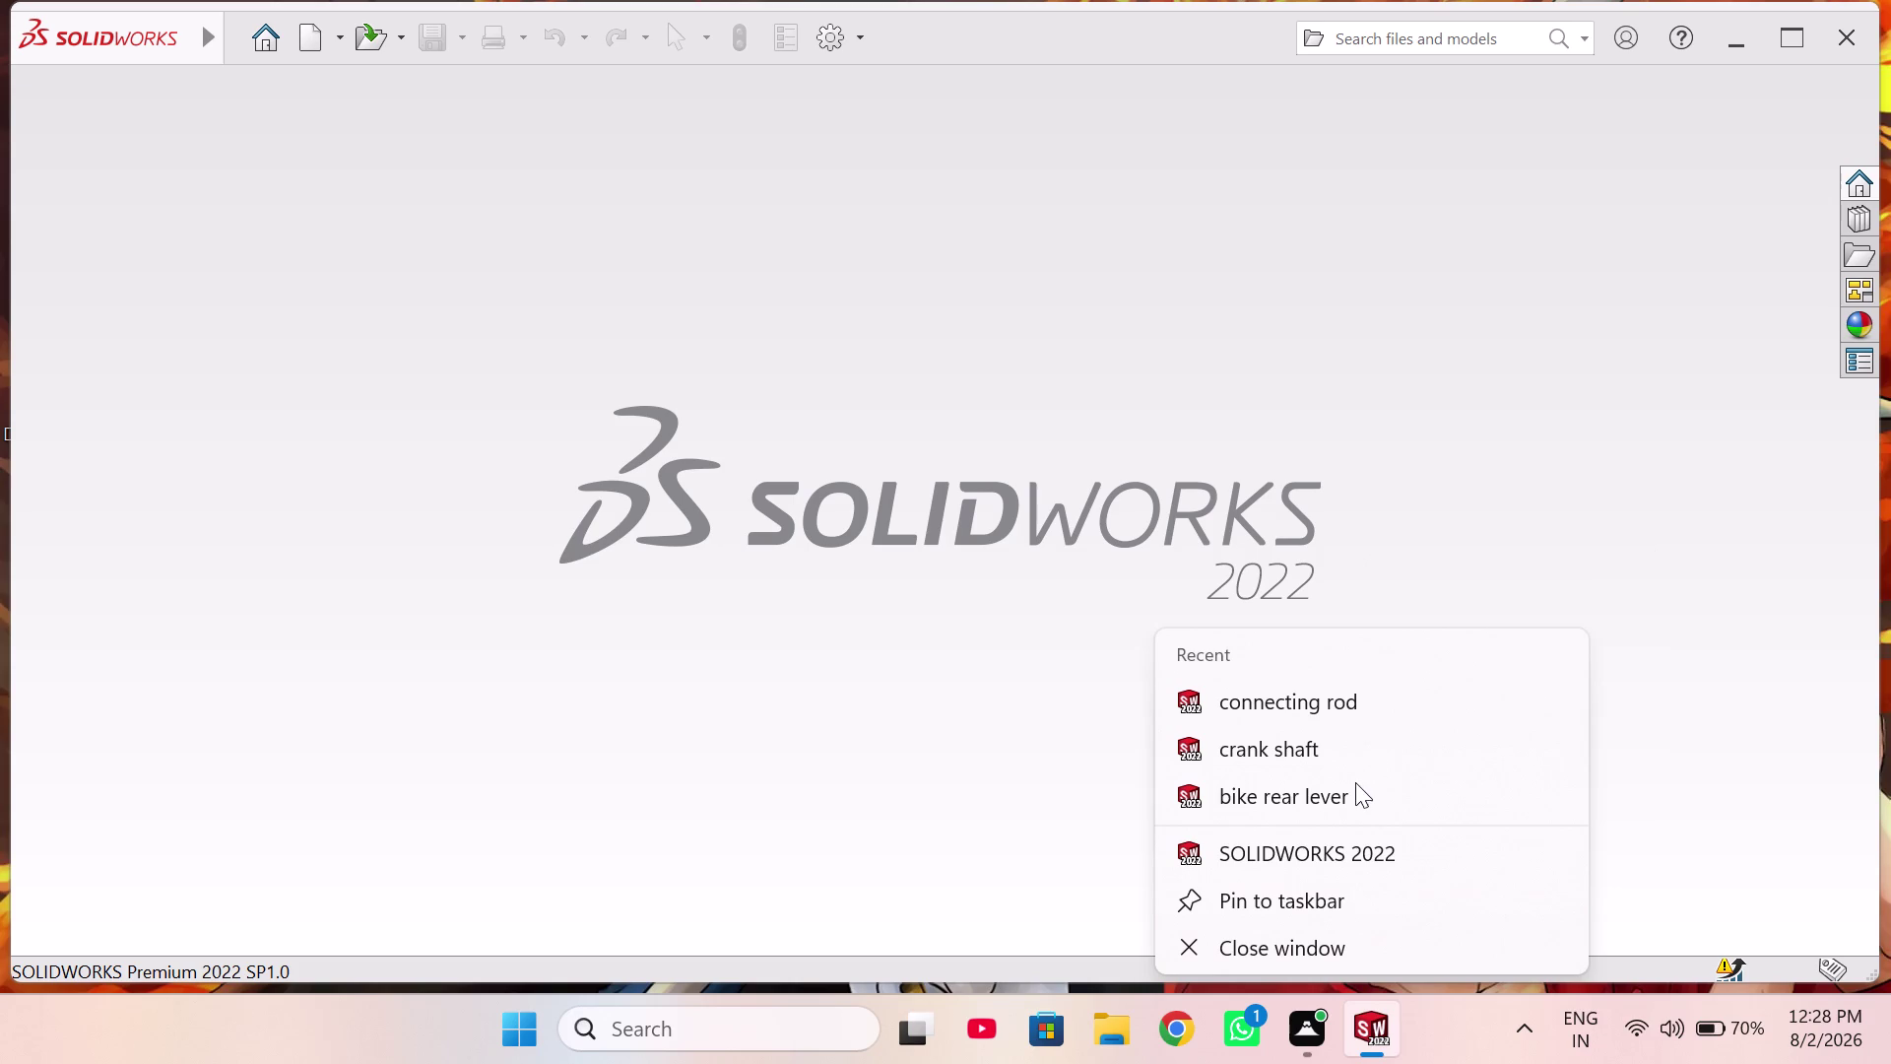
right_click(1355, 758)
click(1471, 671)
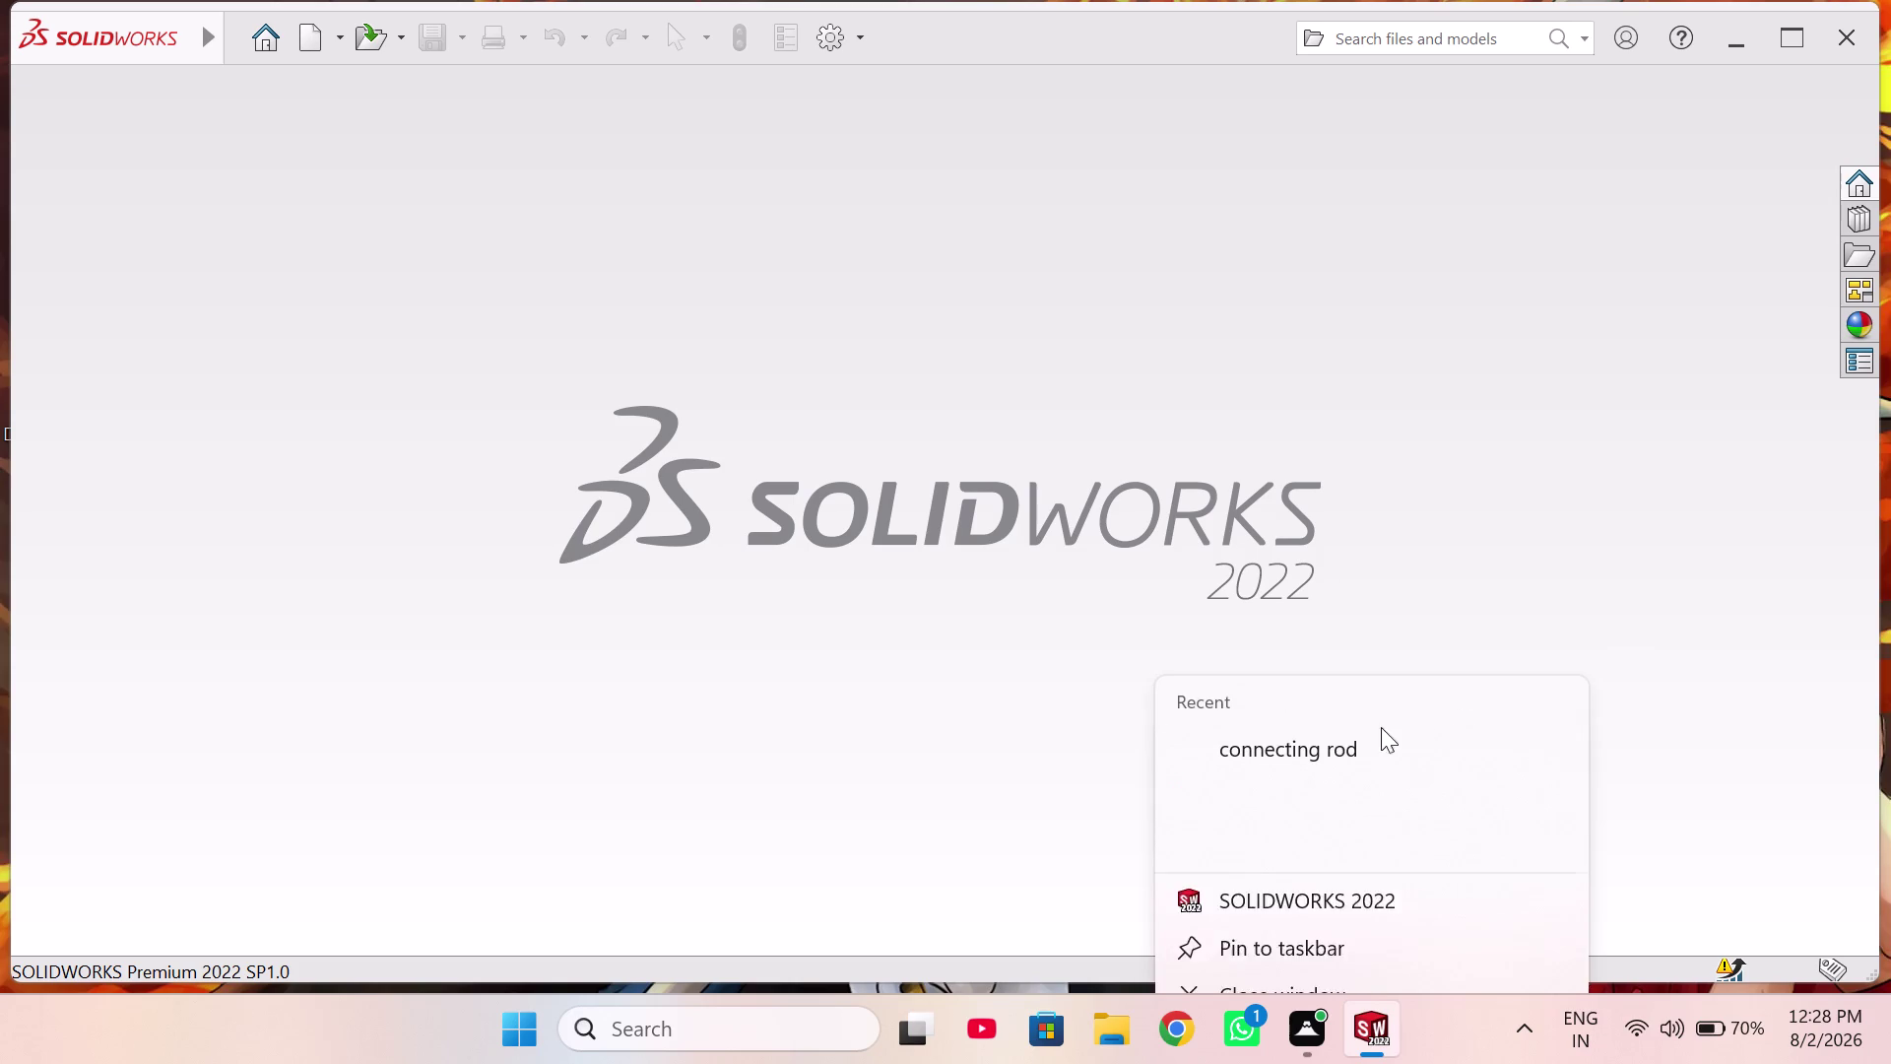
right_click(1355, 748)
click(1458, 665)
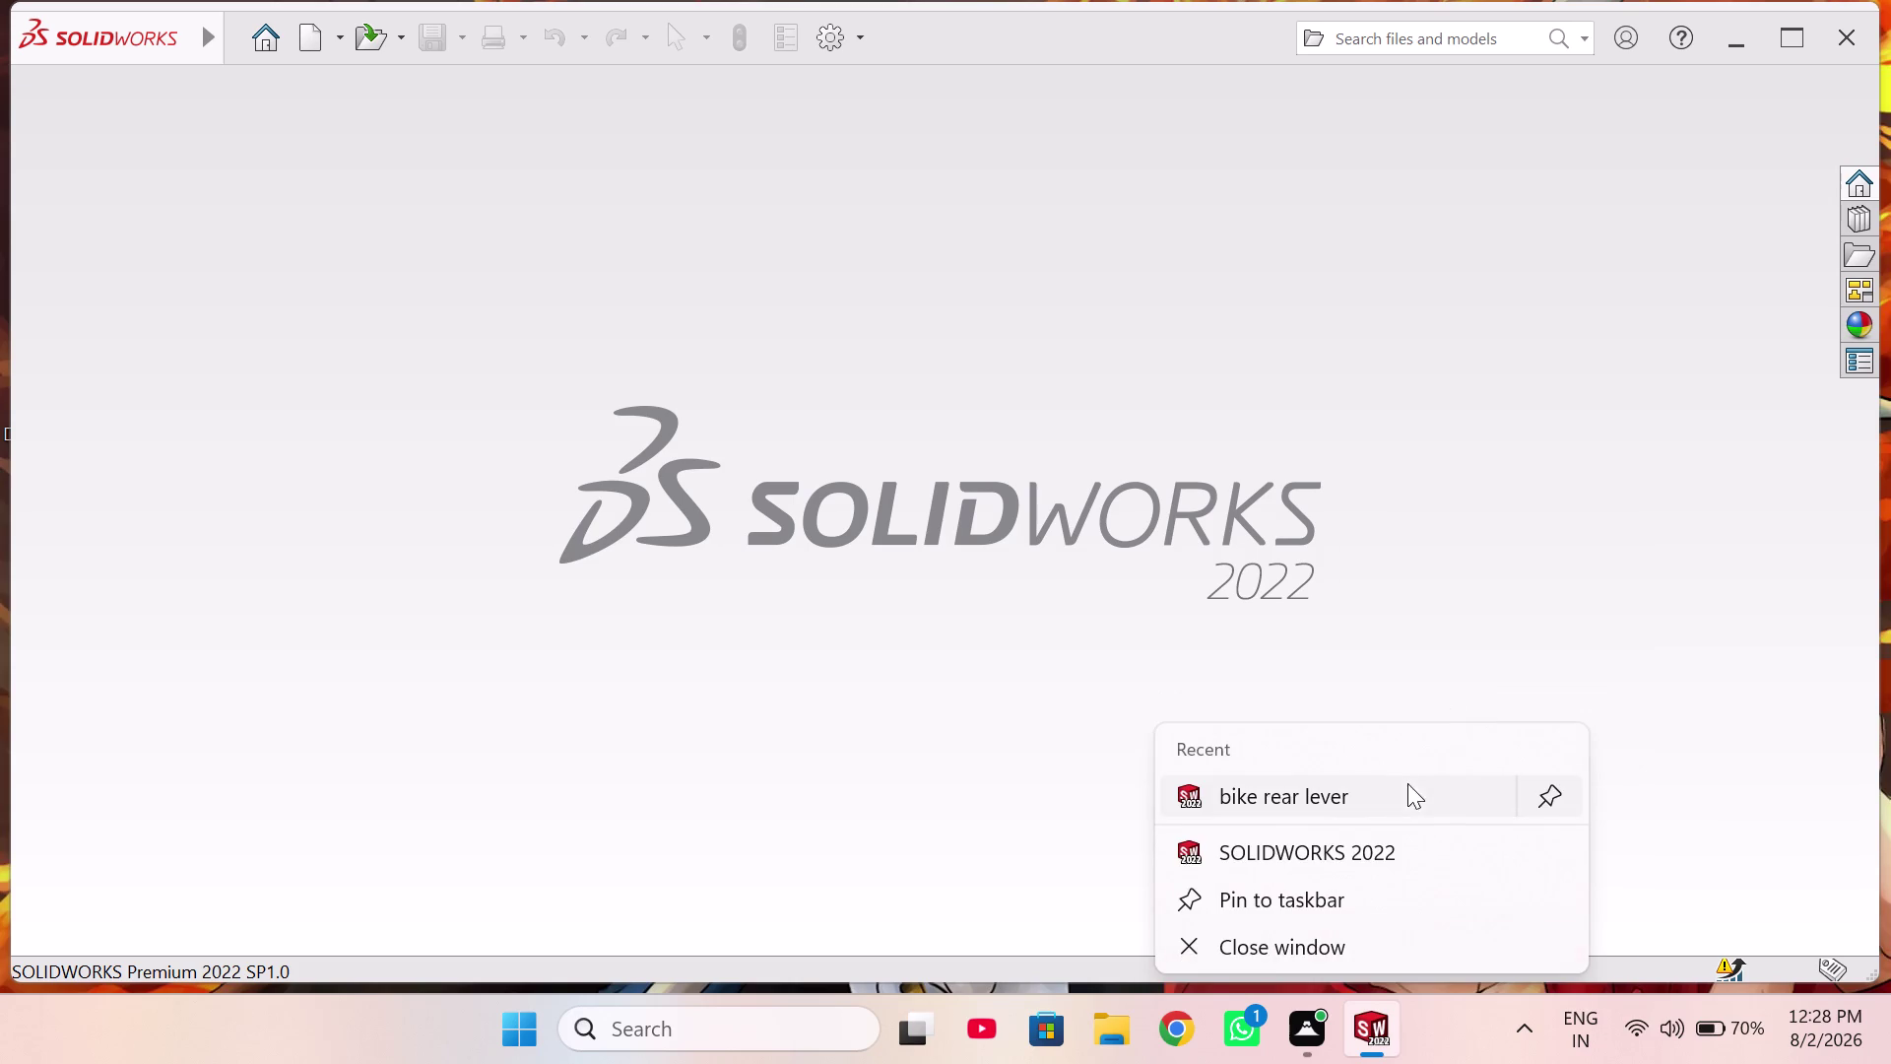
right_click(1386, 793)
click(1475, 704)
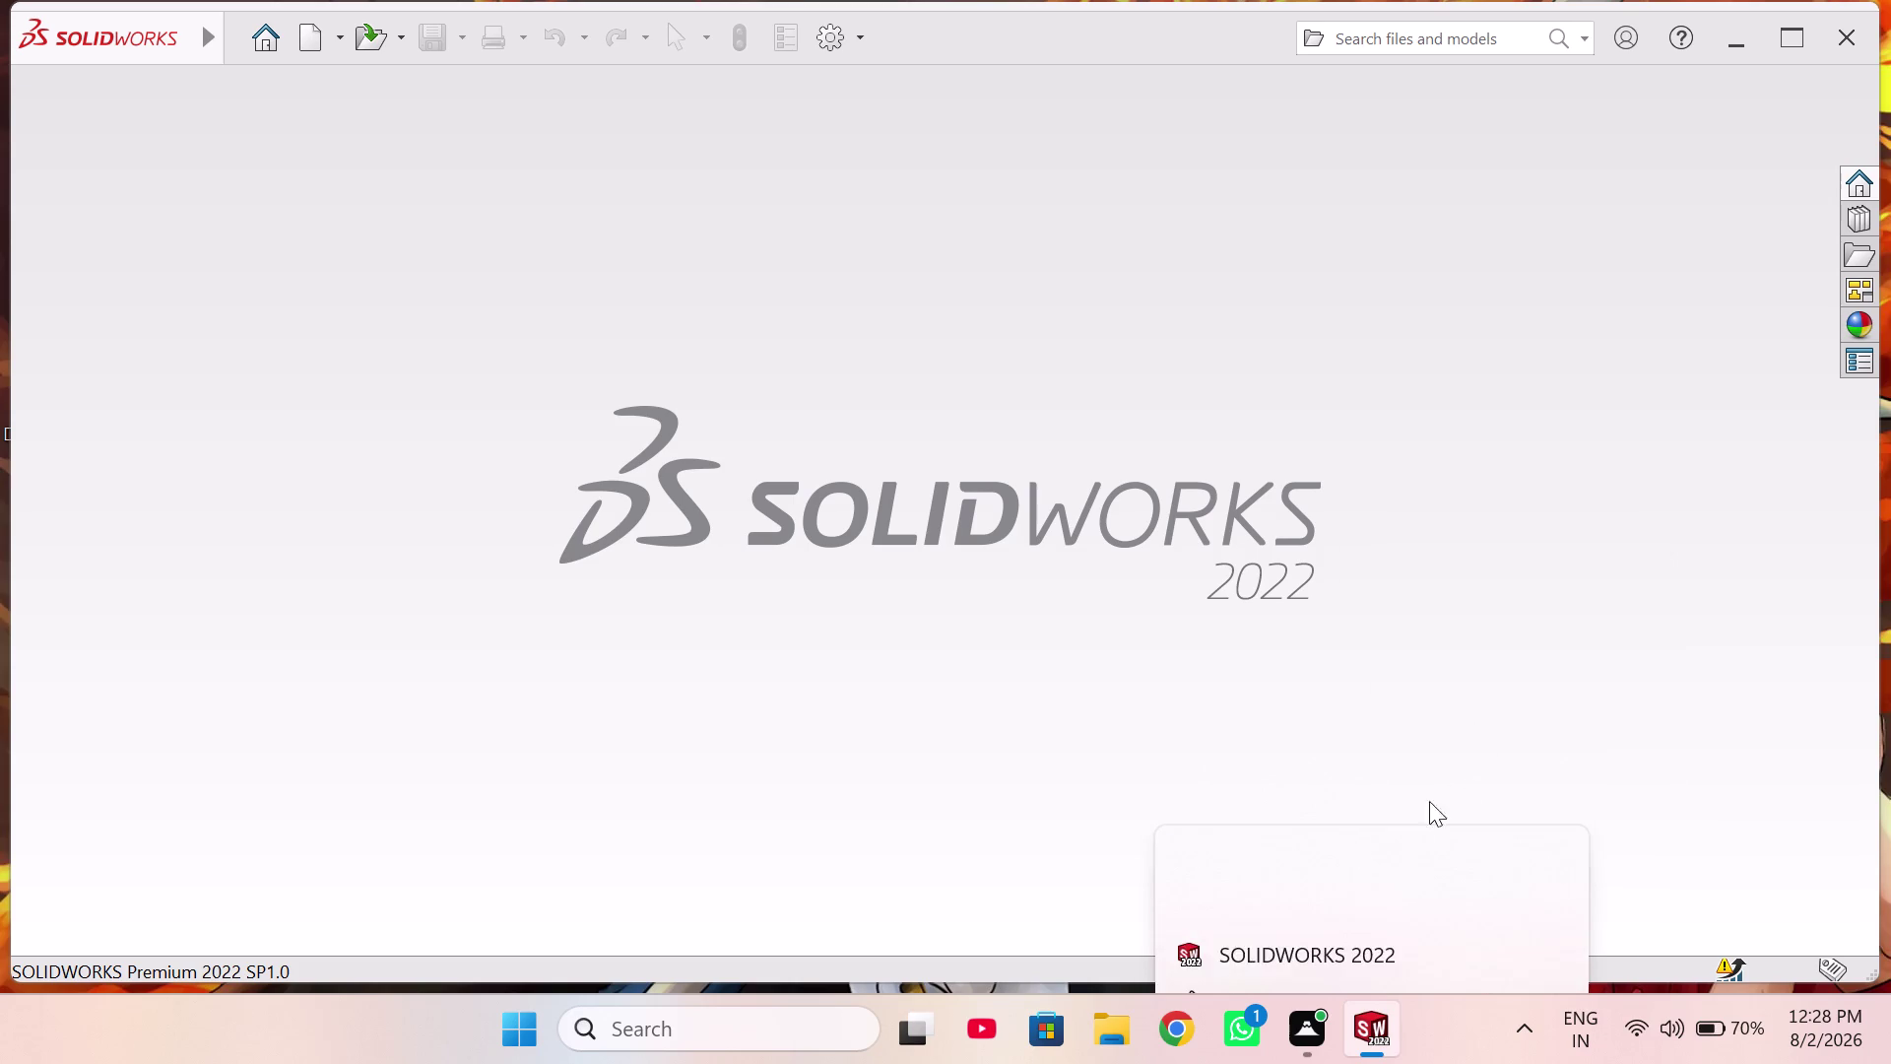
click(1341, 939)
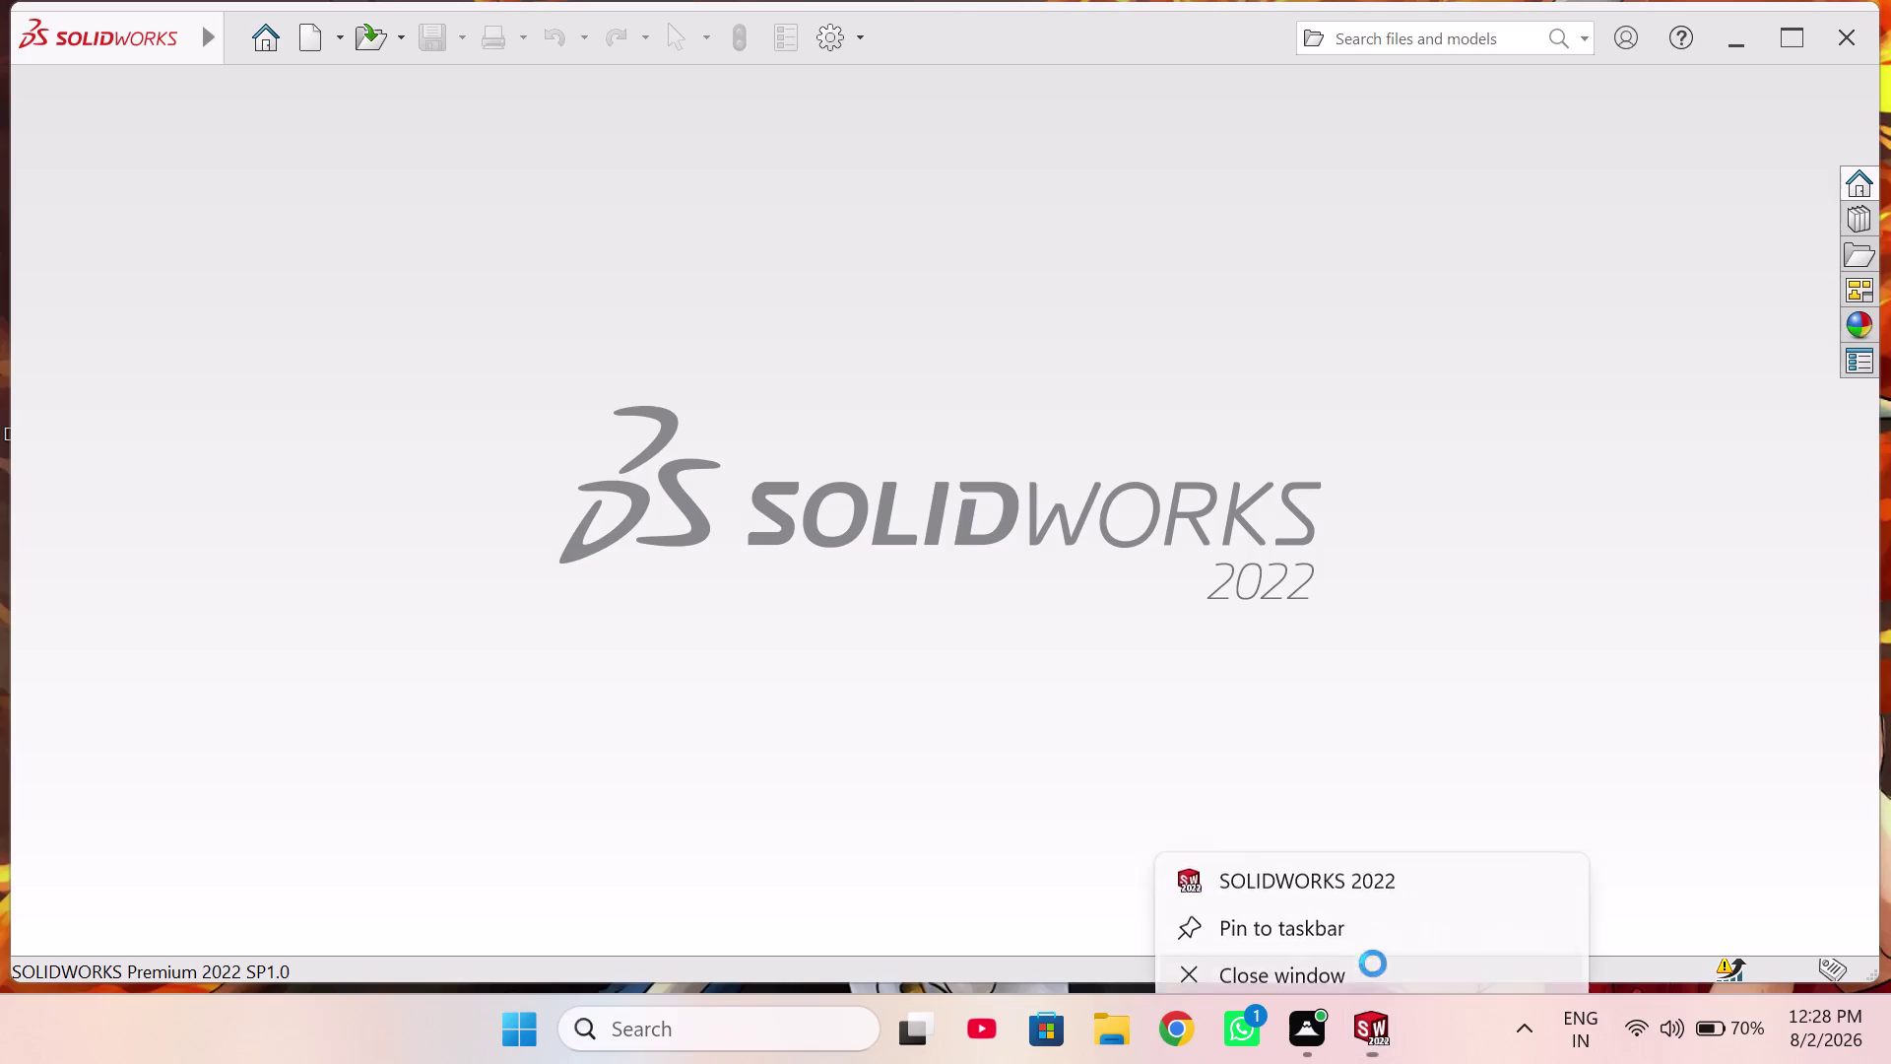